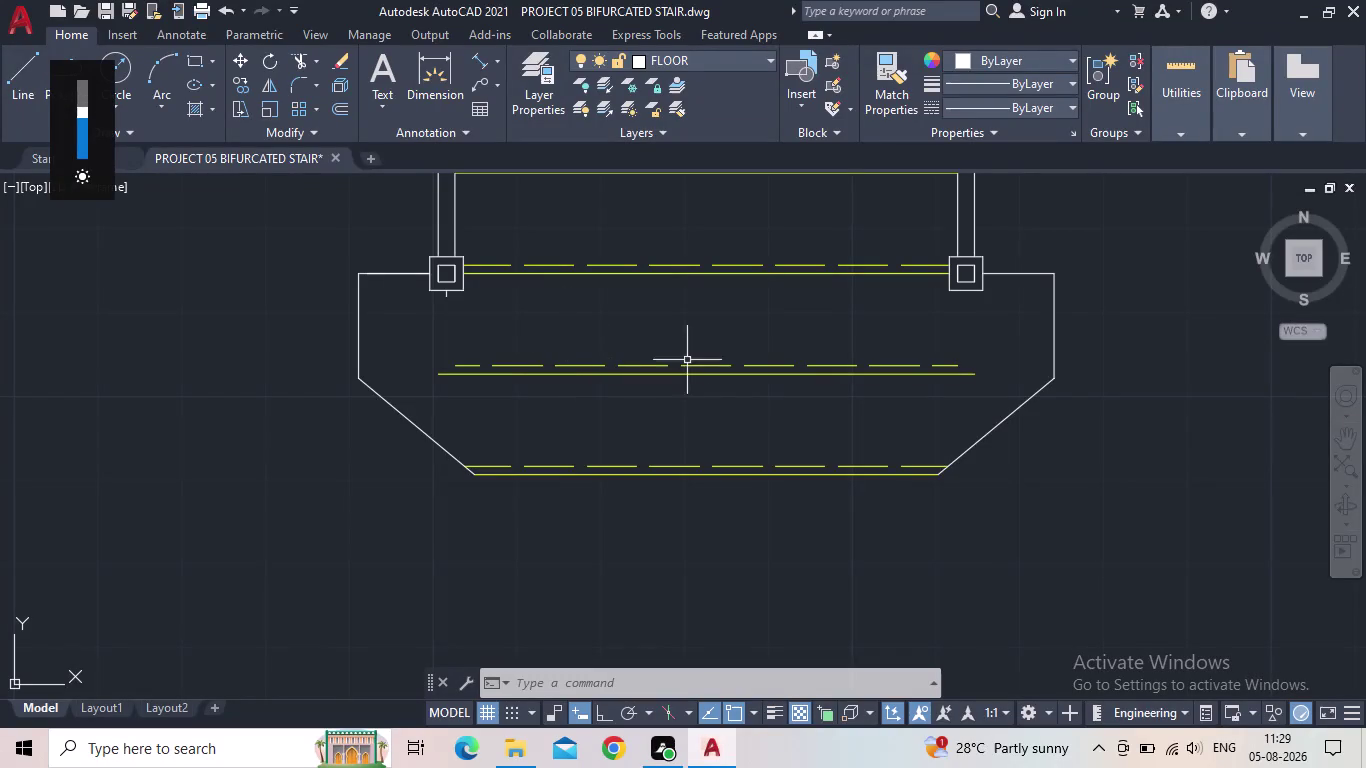
Pan and zoom across the stair plan to bring the right-hand column into view.
scroll(down, 3)
scroll(down, 3)
middle_drag(830, 344, 682, 322)
scroll(down, 3)
middle_drag(668, 366, 616, 441)
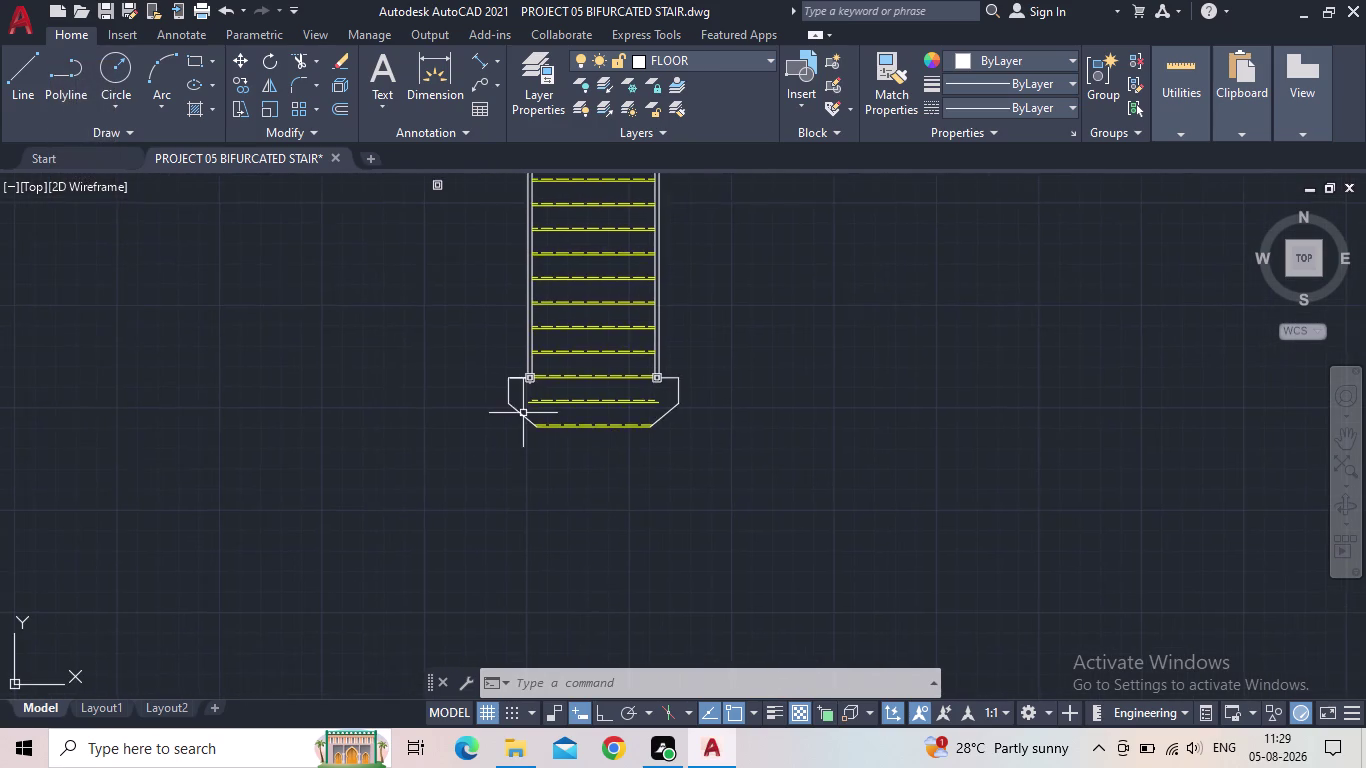
scroll(up, 3)
middle_drag(569, 370, 554, 380)
scroll(up, 3)
middle_drag(615, 357, 232, 402)
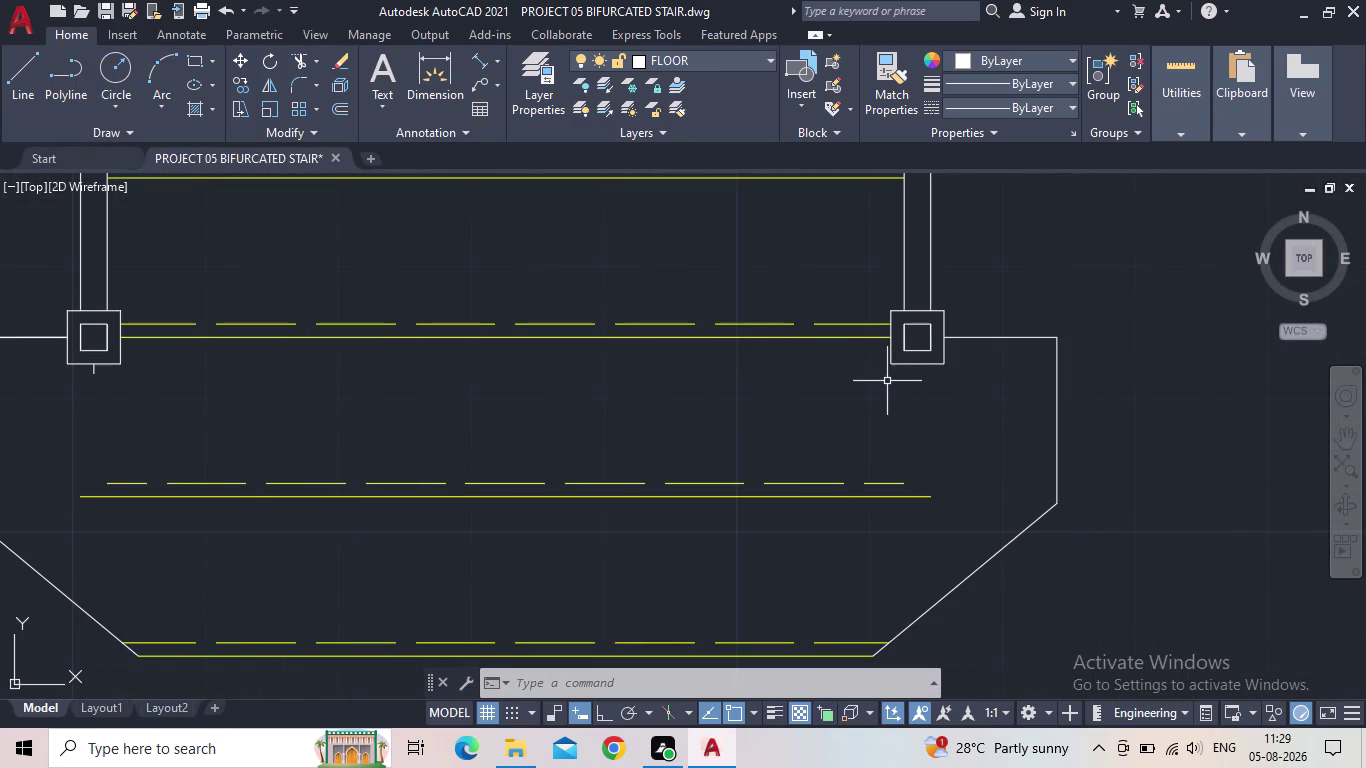
Draw a 0.75" line straight down from the right column's base.
key(l)
key(Return)
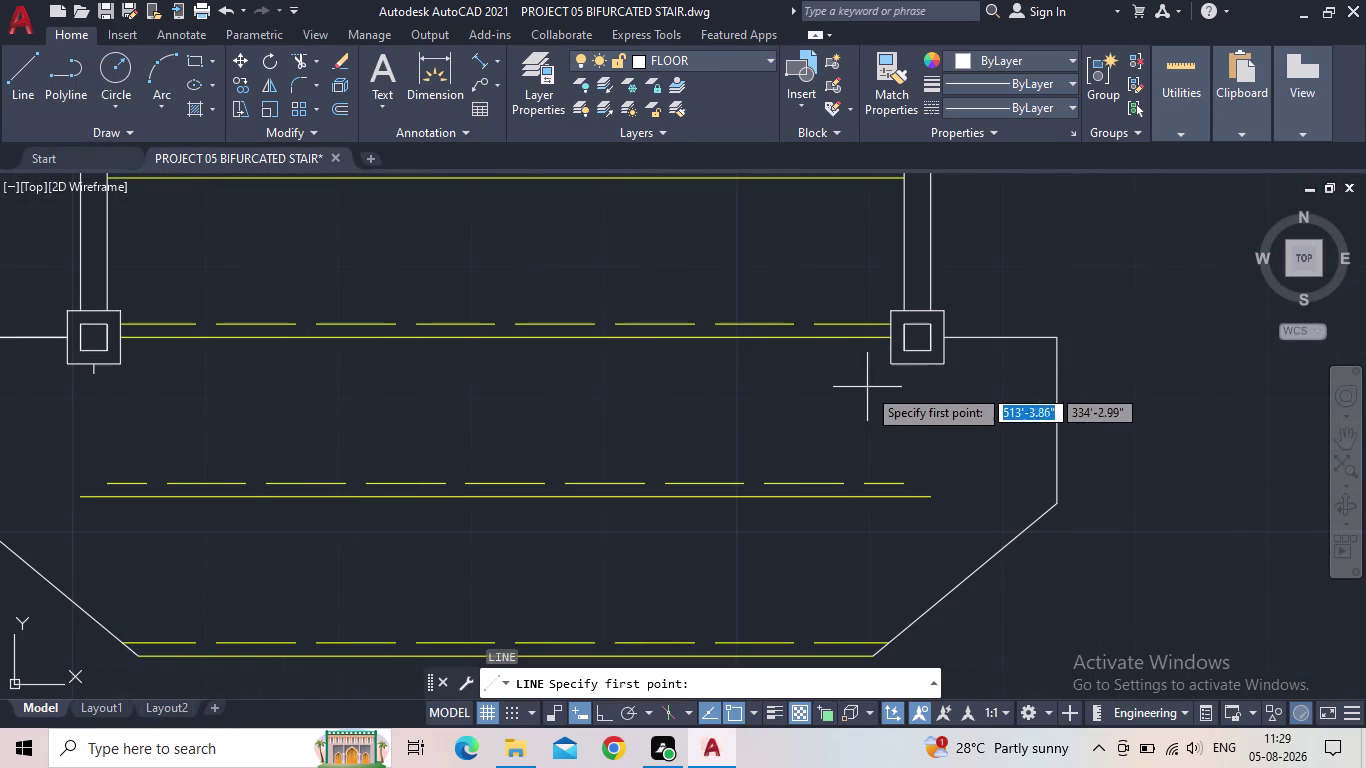
scroll(up, 3)
click(915, 365)
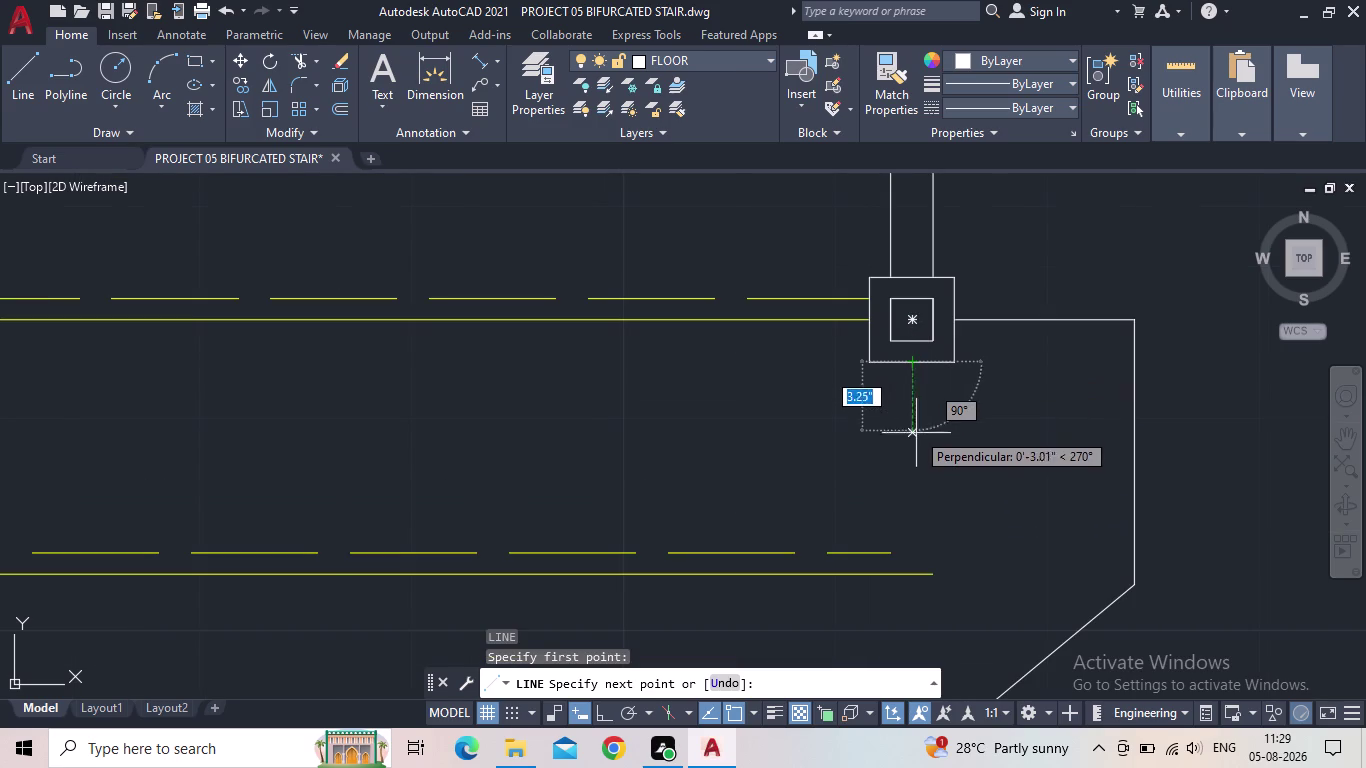
text(0.75)
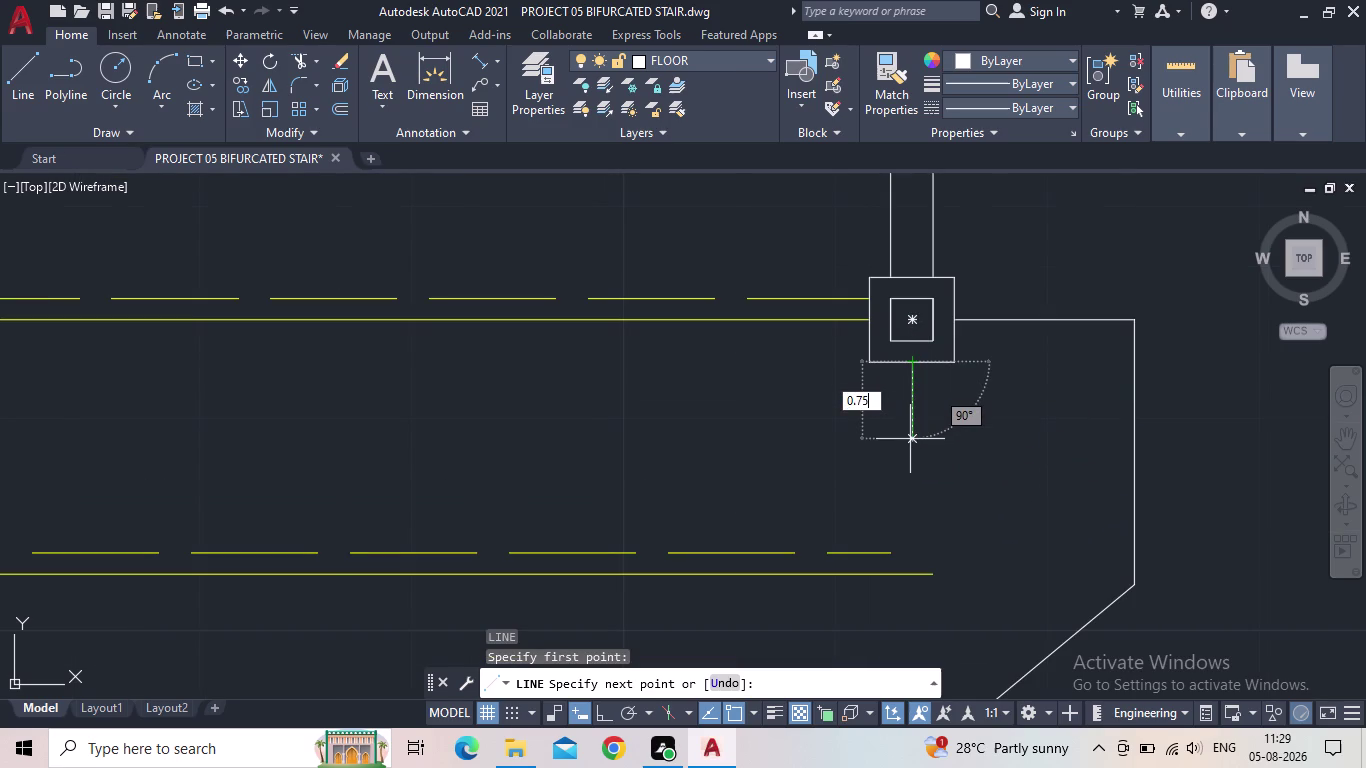
text(")
key(Return)
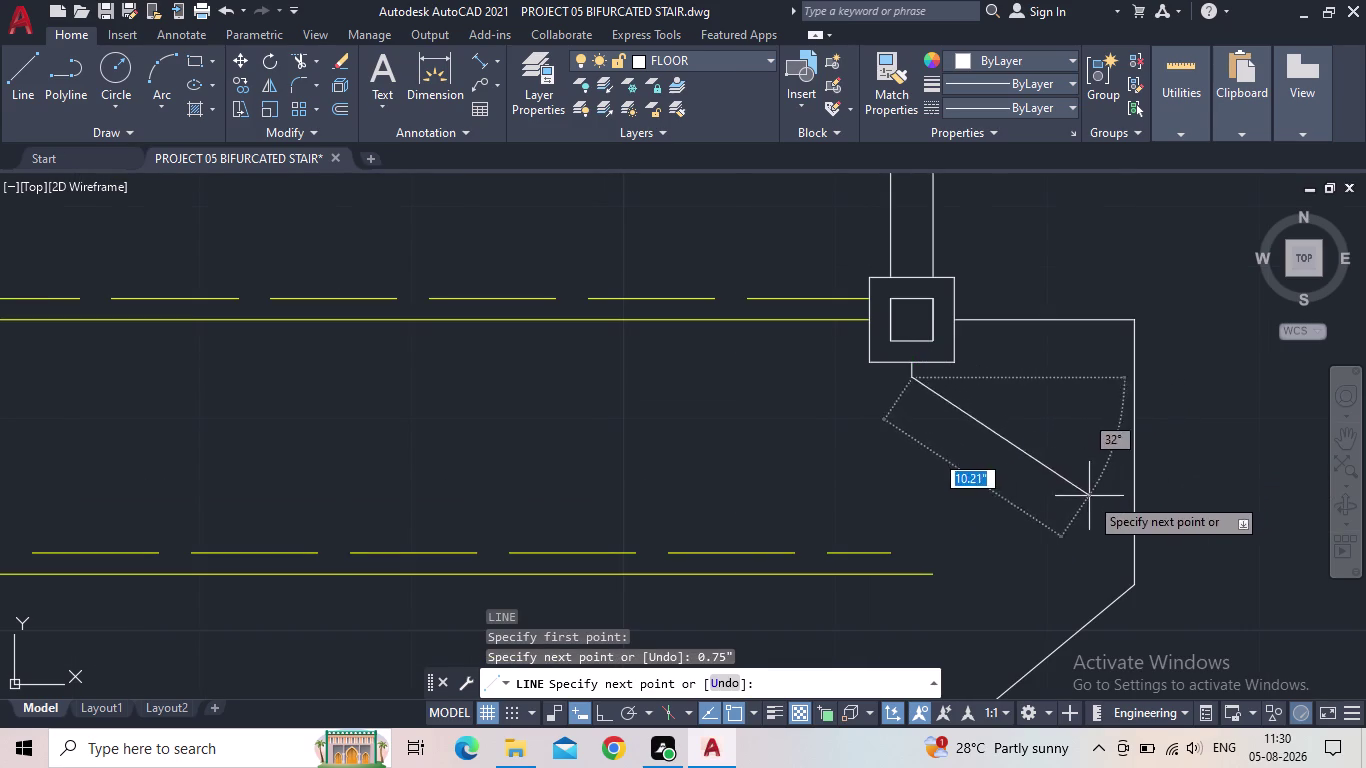
key(Escape)
scroll(down, 3)
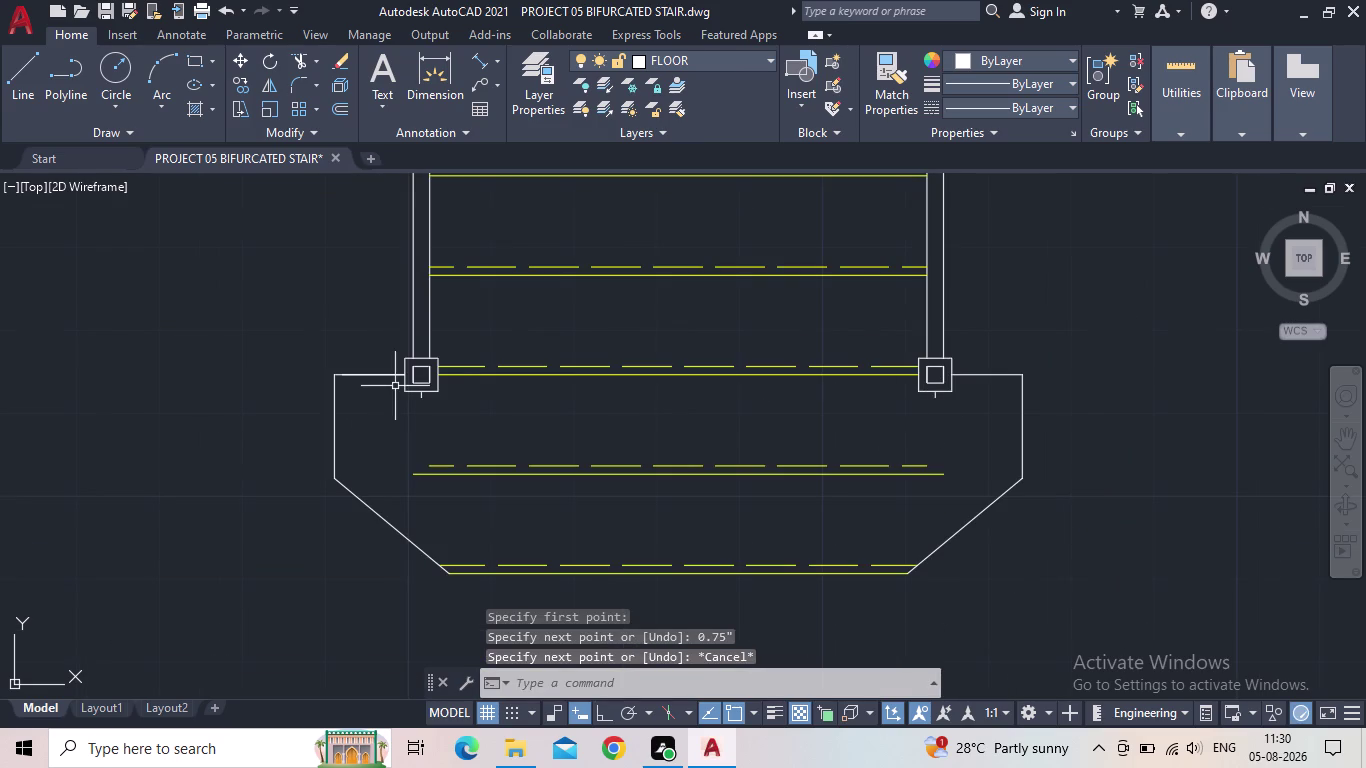
scroll(up, 3)
middle_drag(662, 409, 661, 408)
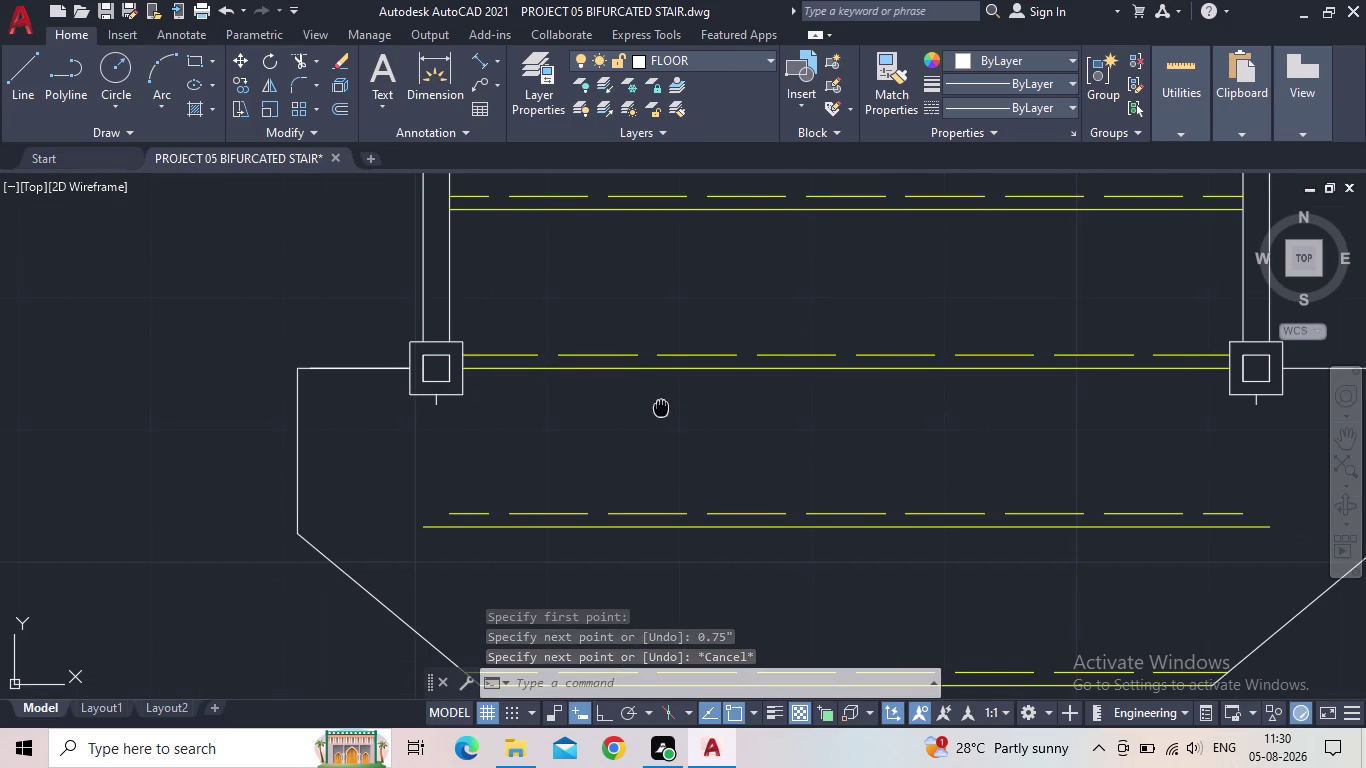
middle_drag(661, 408, 638, 364)
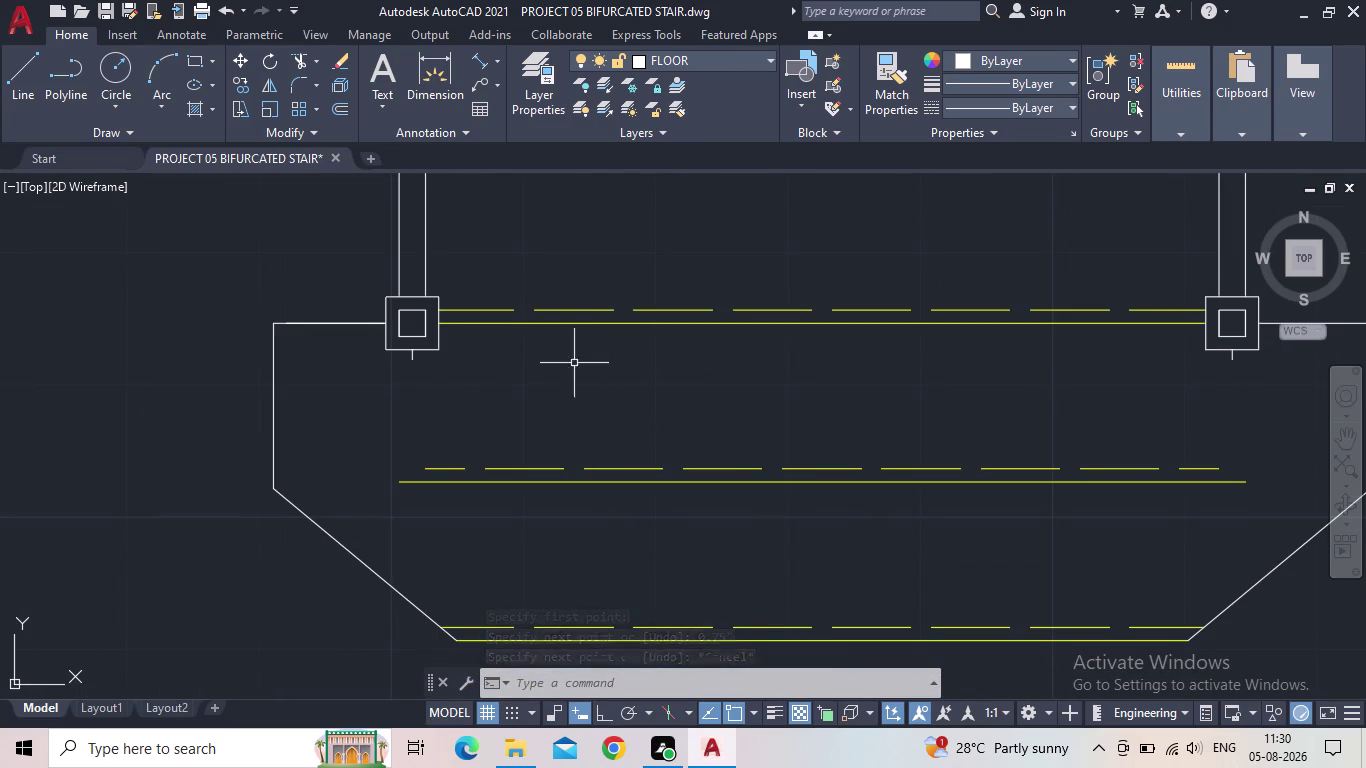
scroll(up, 3)
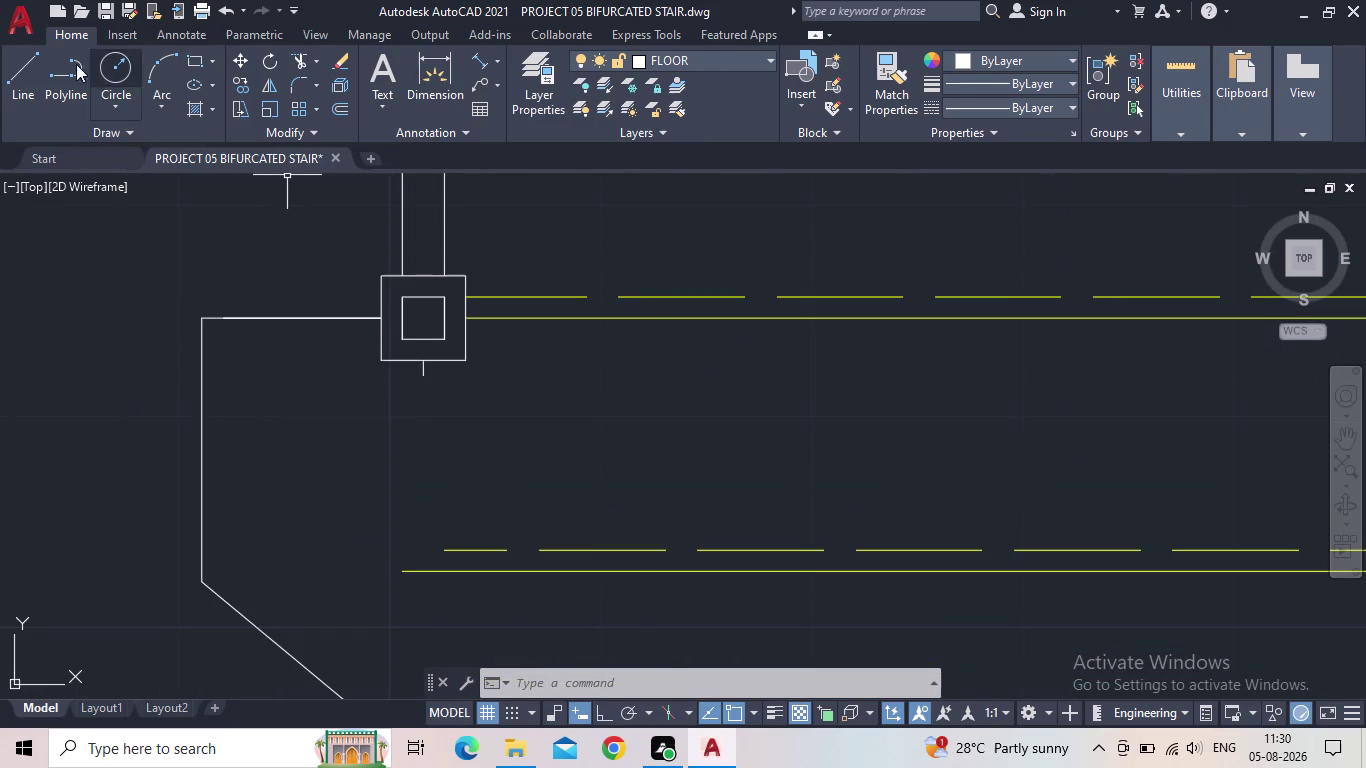
click(19, 66)
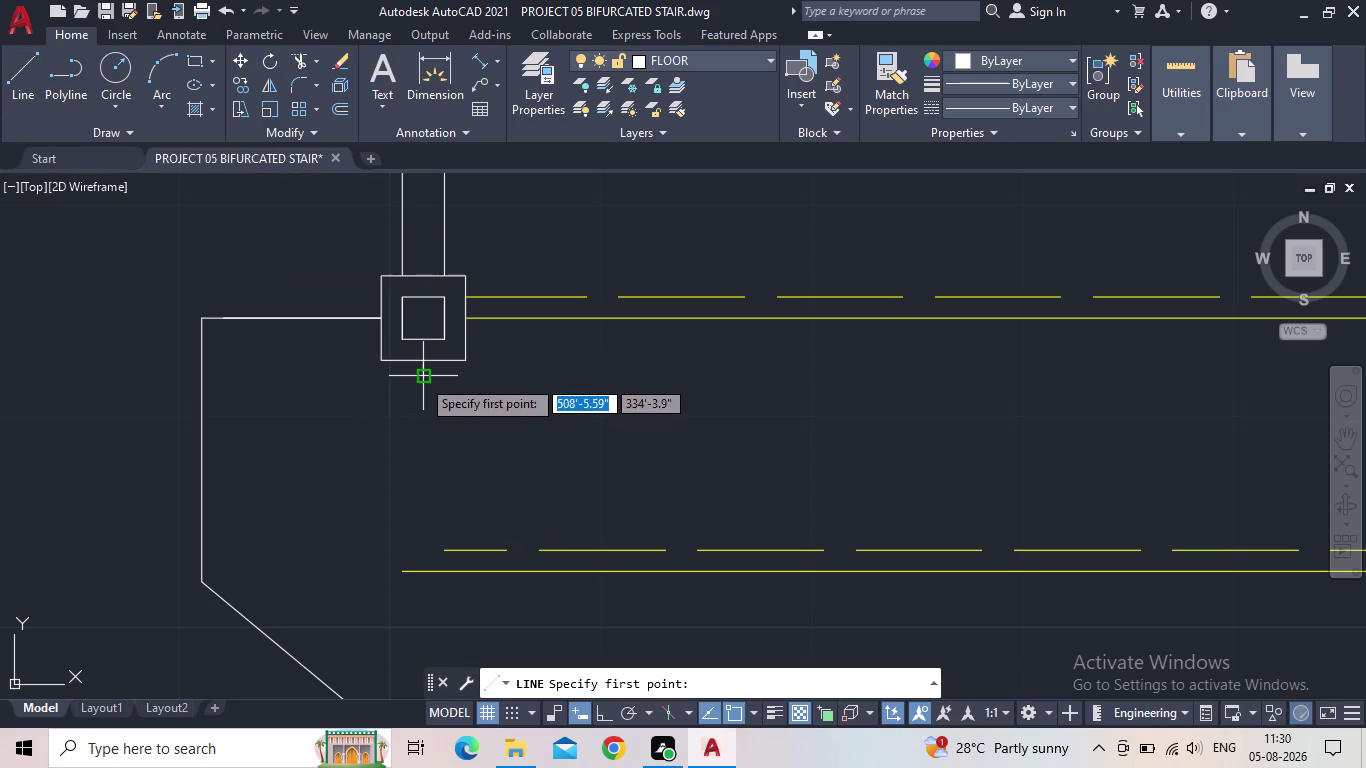
Draw a 9.5" angled line starting below the left column.
click(422, 377)
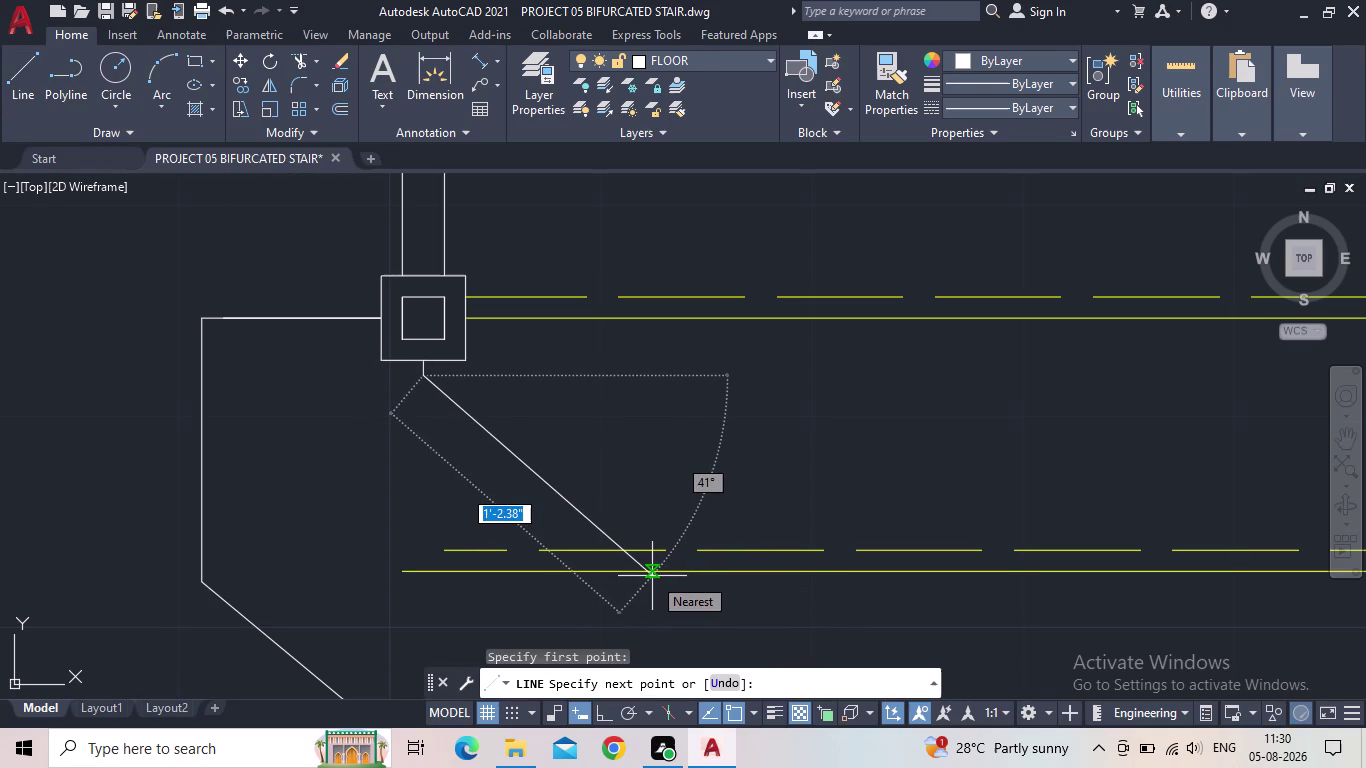
text(9.5)
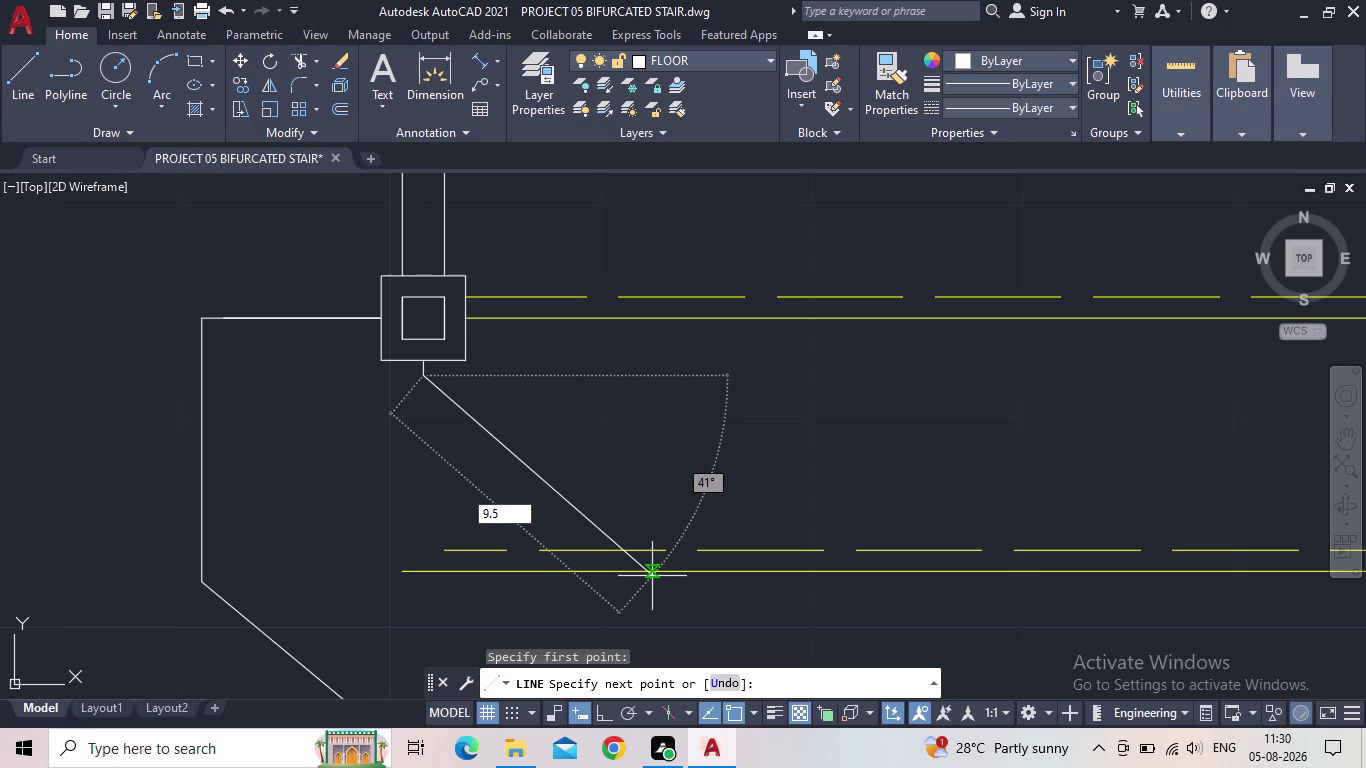
key(shift+quotedbl)
key(Return)
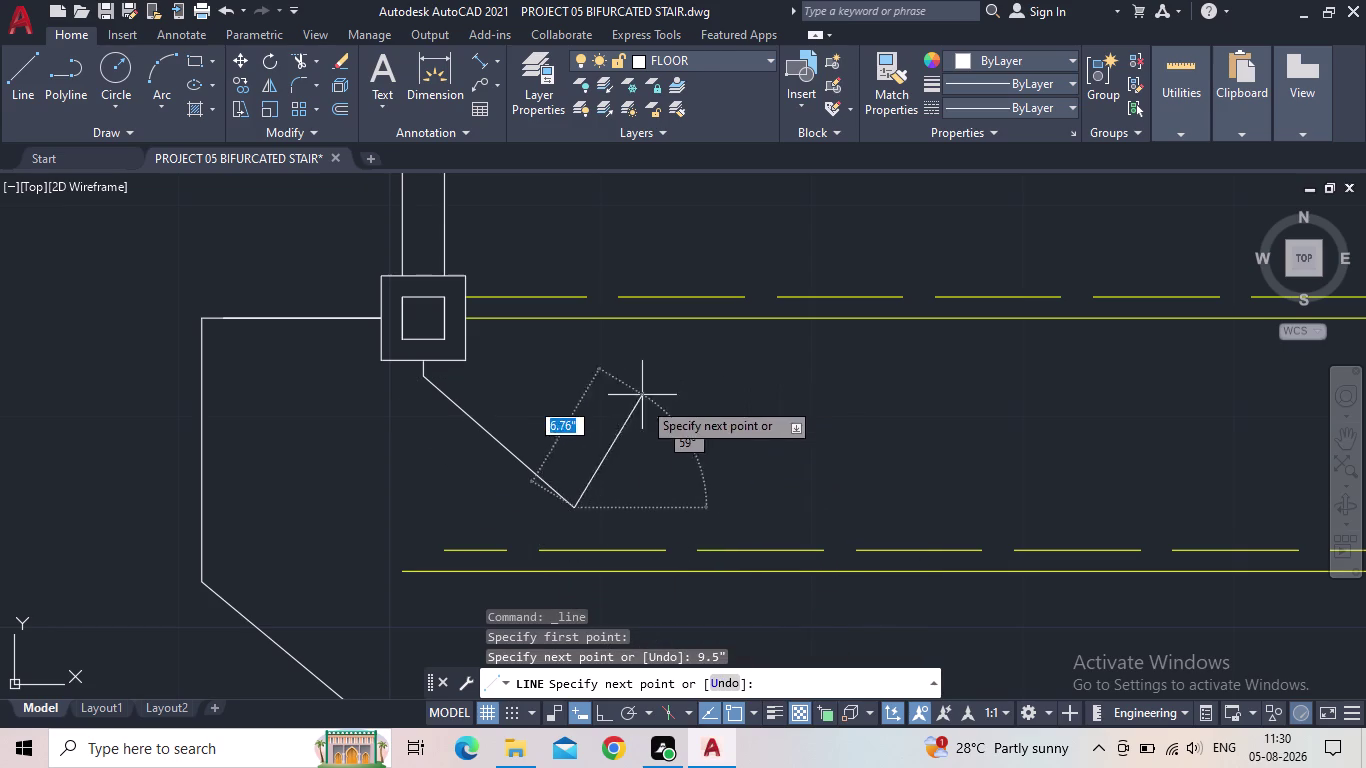
key(Escape)
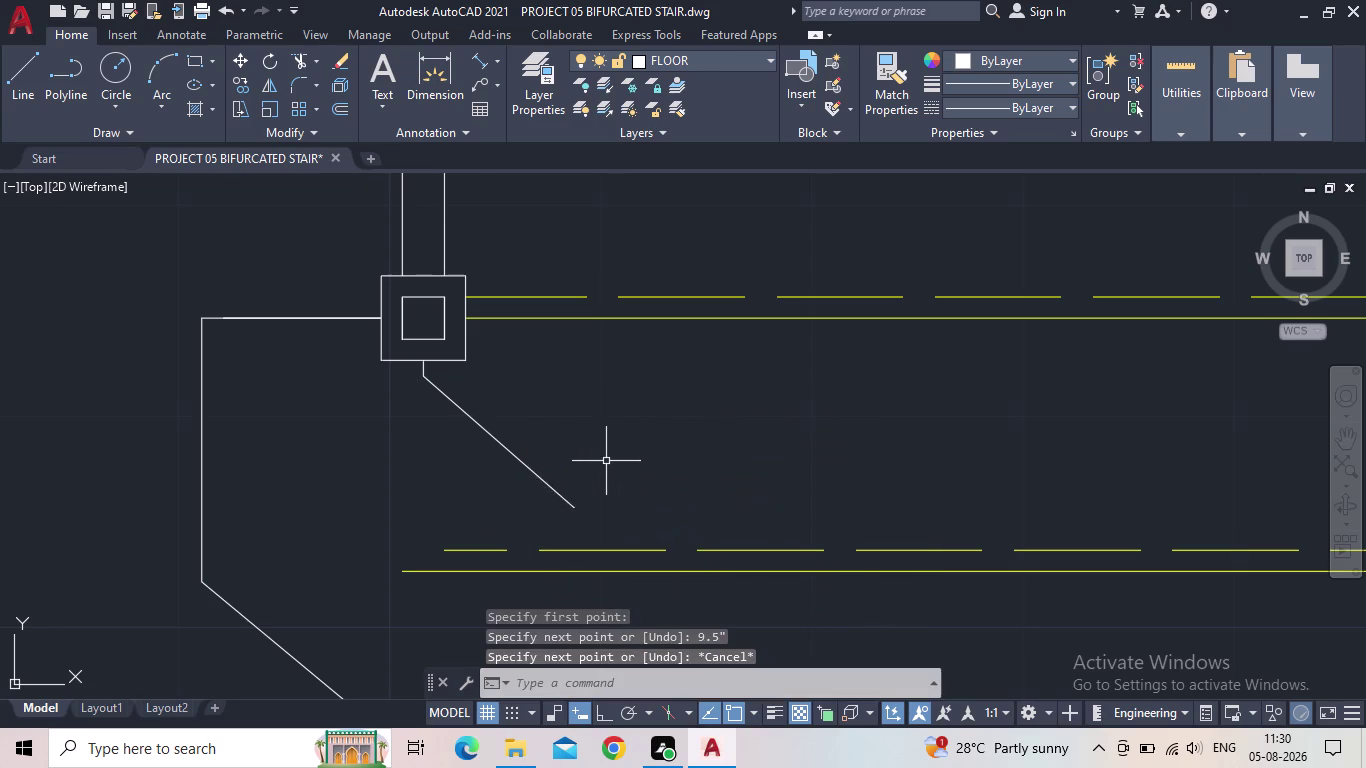
Grip-stretch the diagonal's lower end down onto the tread line.
scroll(down, 3)
middle_drag(588, 476, 579, 463)
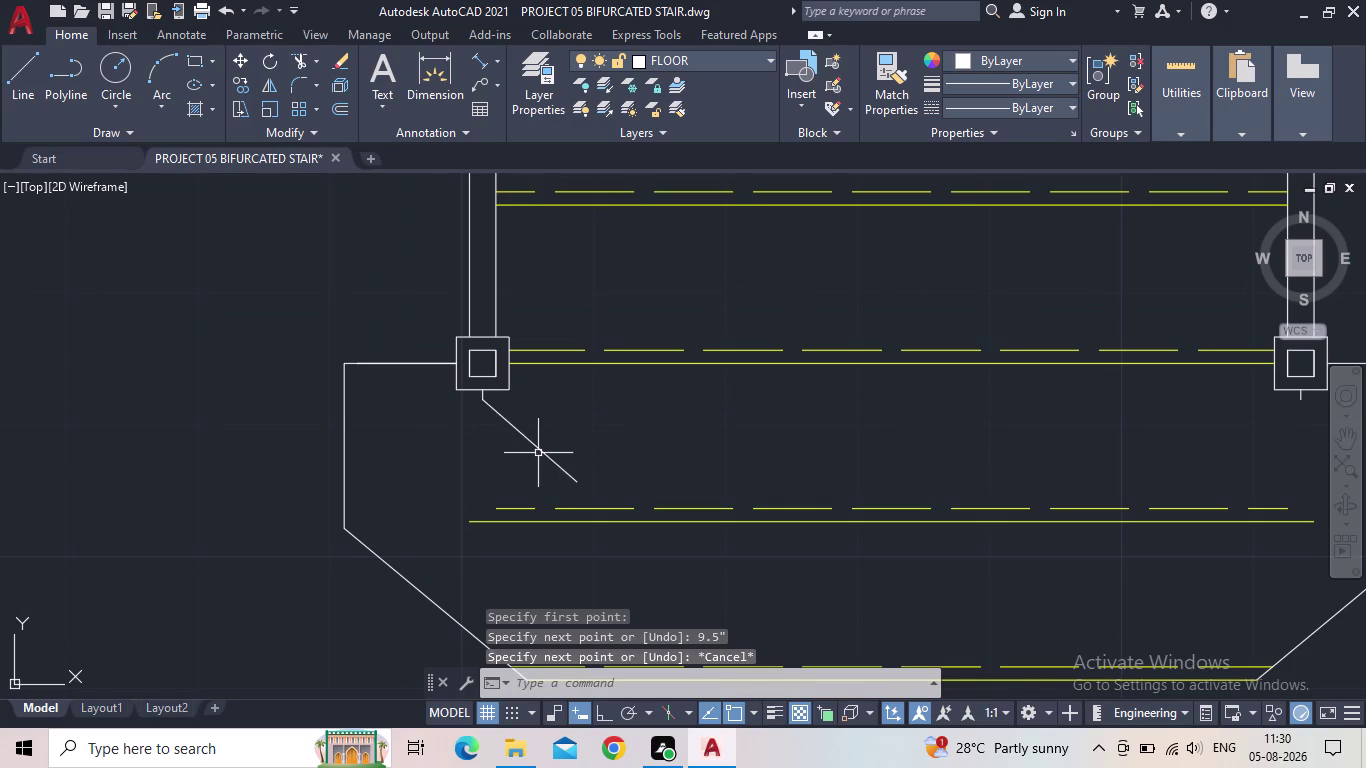
click(537, 448)
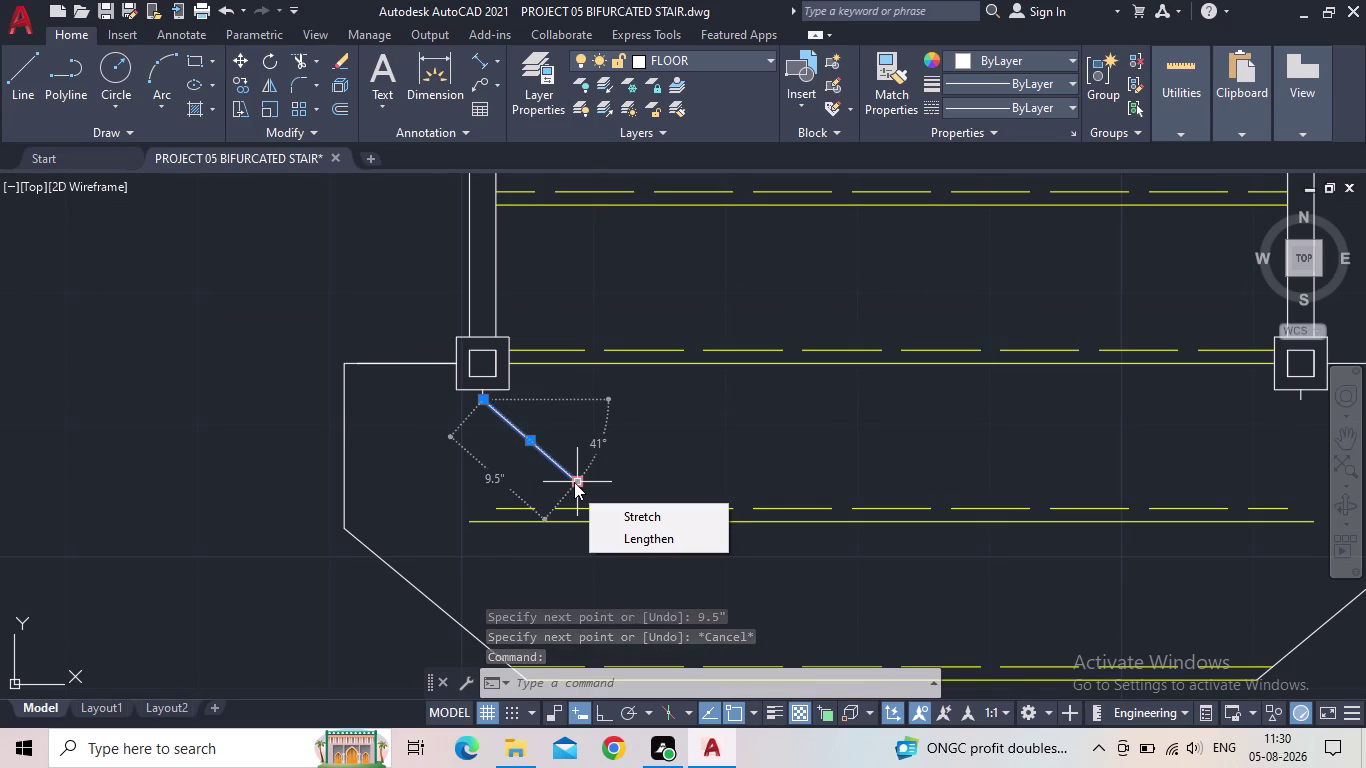
scroll(up, 3)
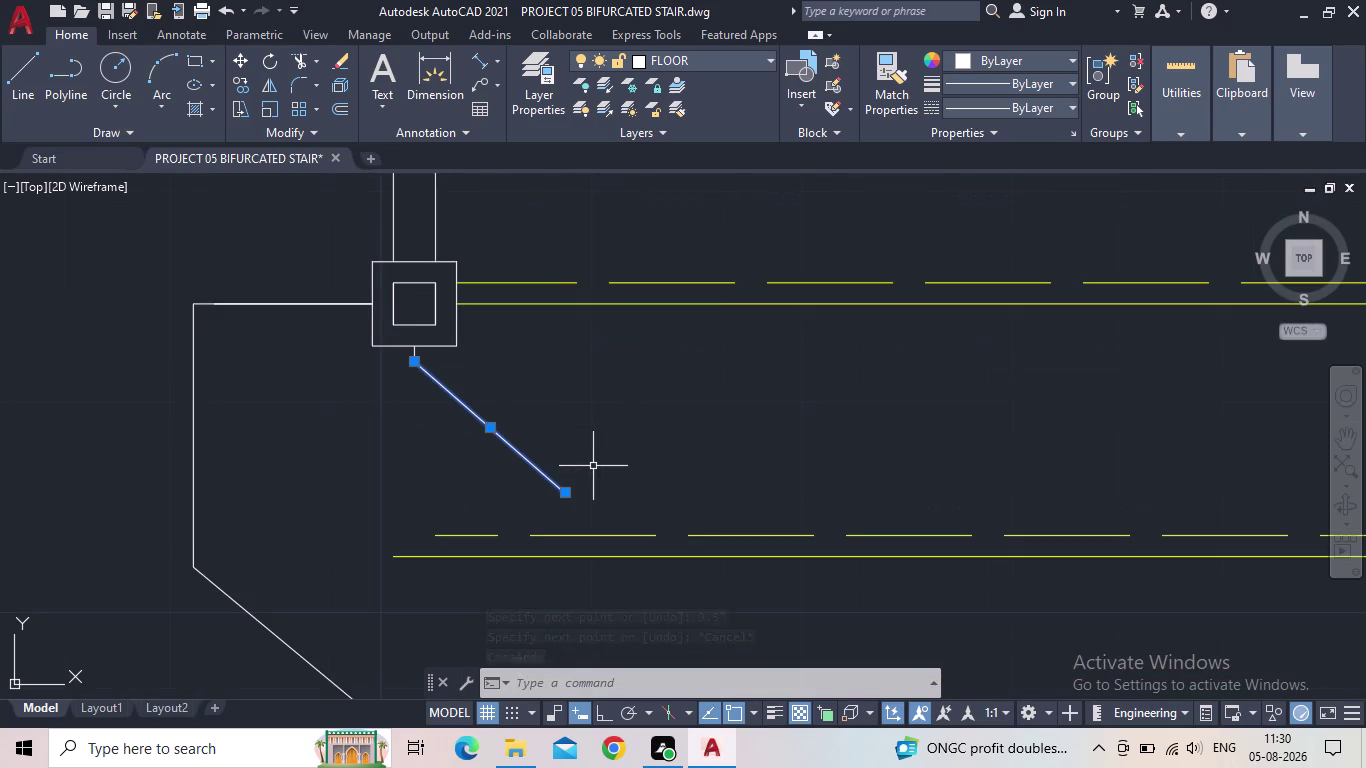
middle_drag(603, 471, 567, 503)
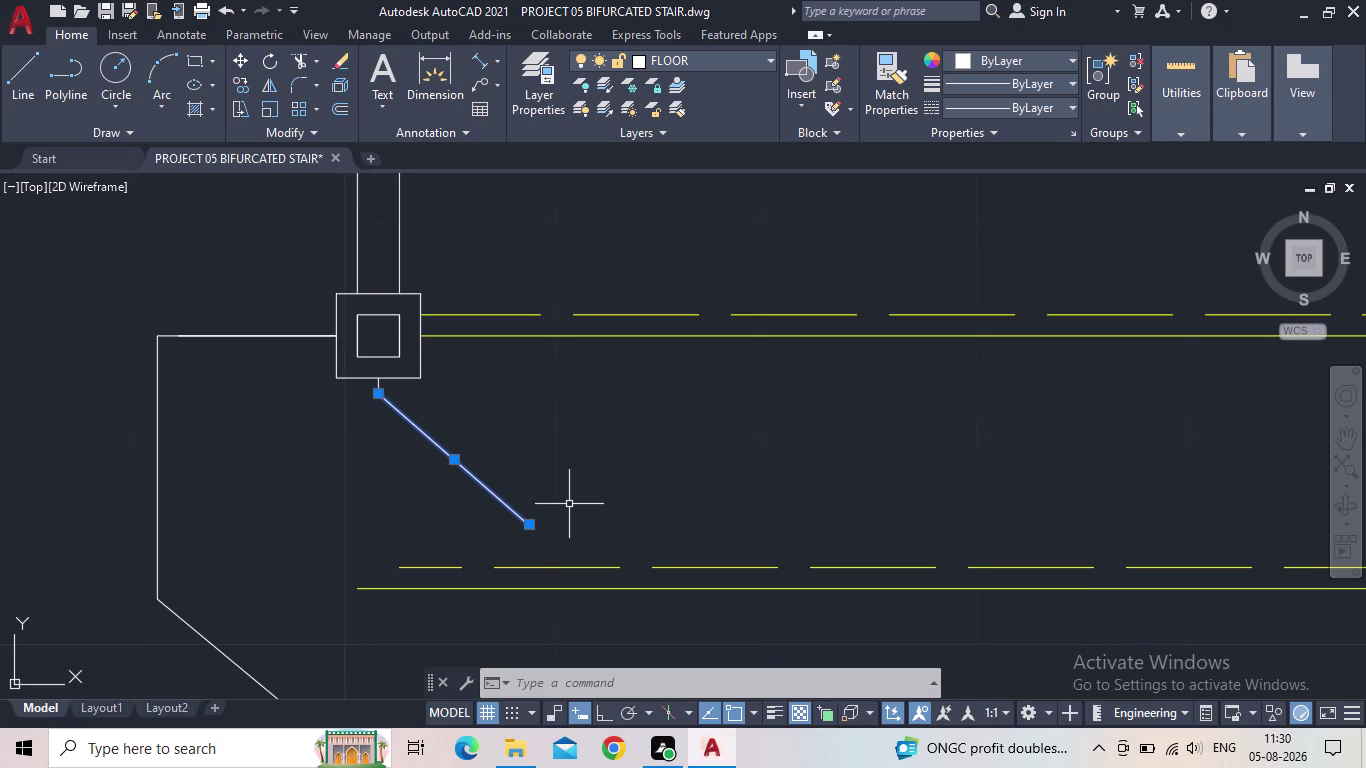
scroll(down, 3)
scroll(down, 3)
middle_drag(548, 475, 464, 458)
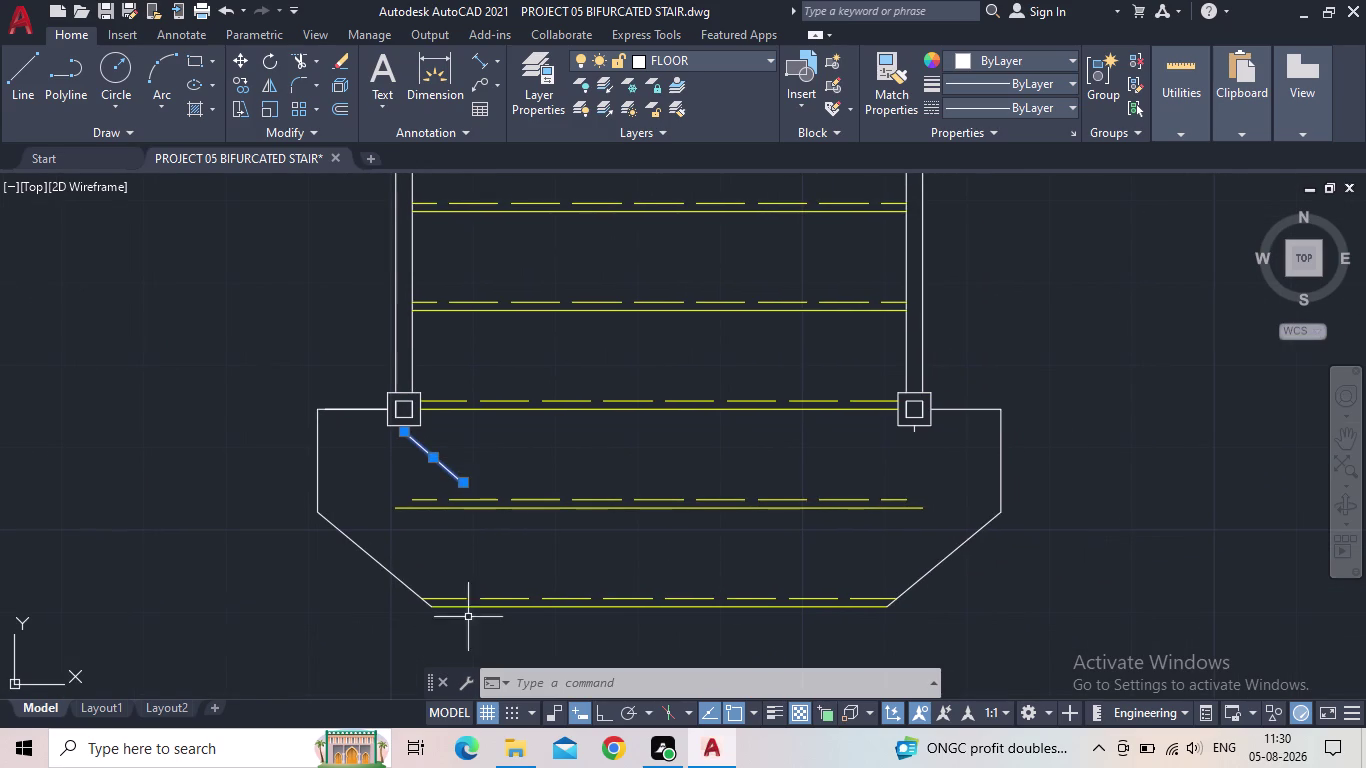
scroll(up, 3)
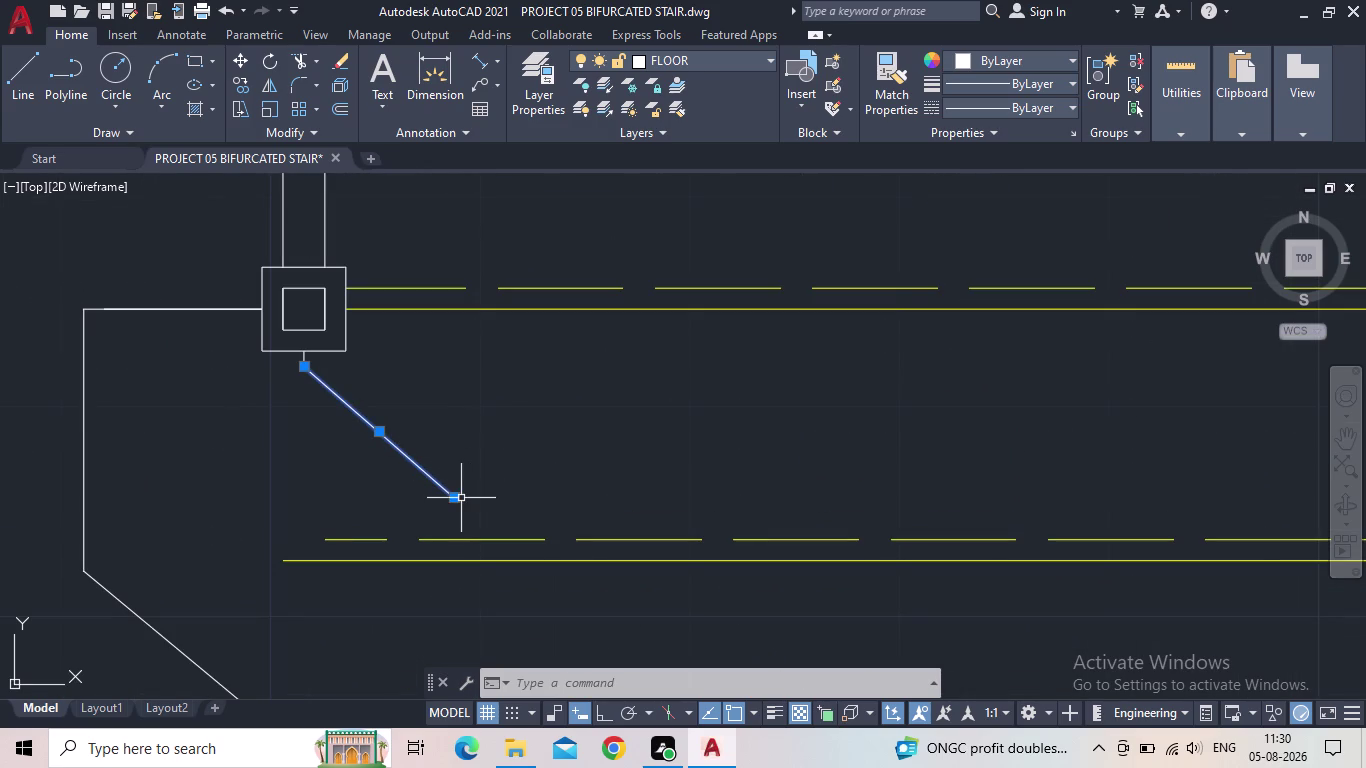
click(453, 498)
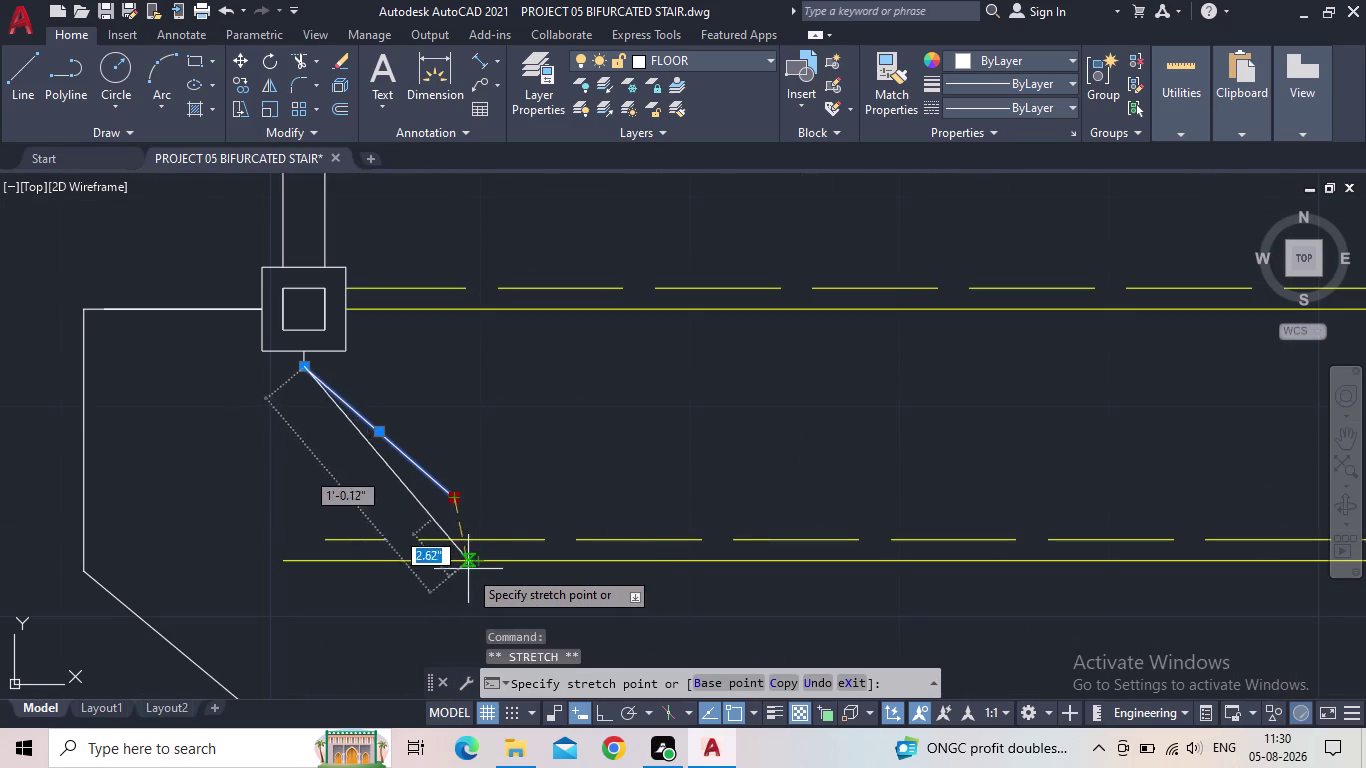
click(466, 569)
key(Escape)
Trim the tread line ends left of the diagonal with a fence.
scroll(down, 3)
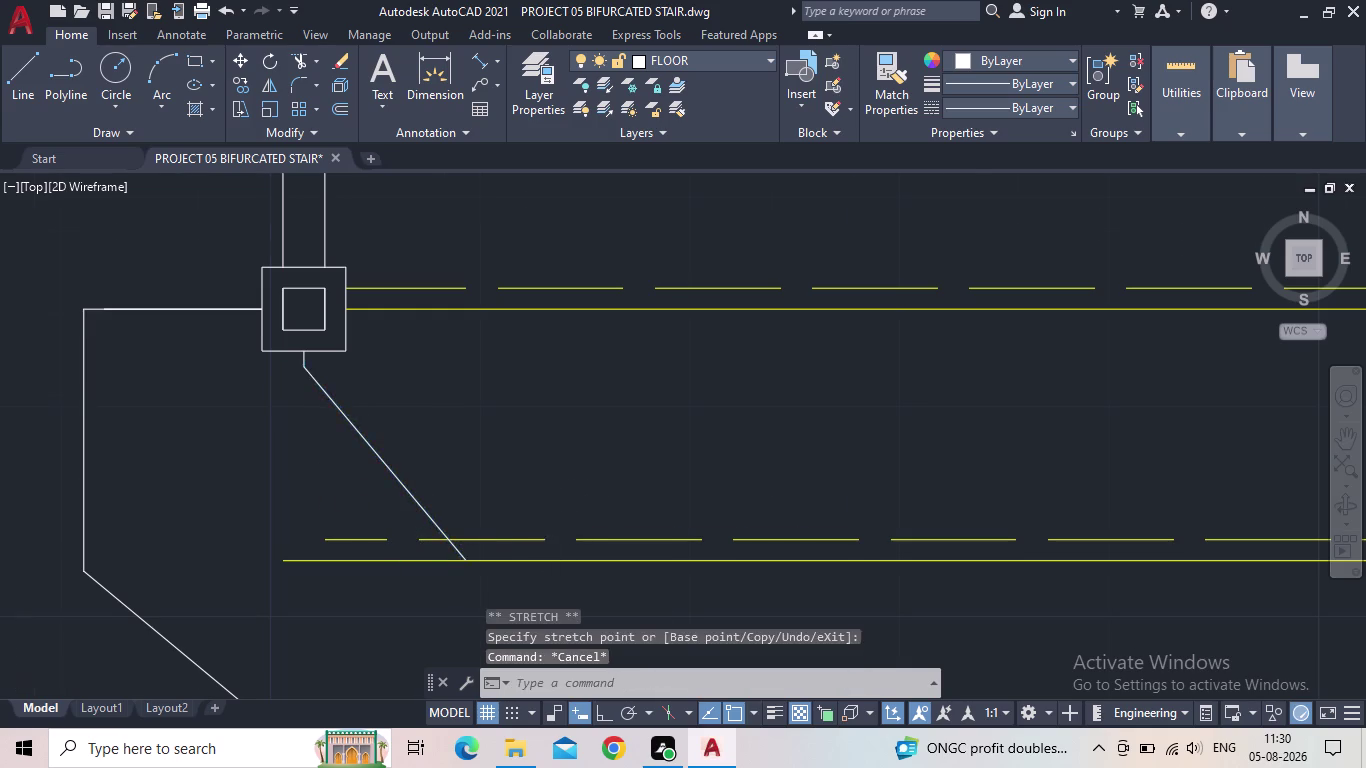
middle_drag(558, 519, 434, 381)
scroll(down, 3)
scroll(up, 3)
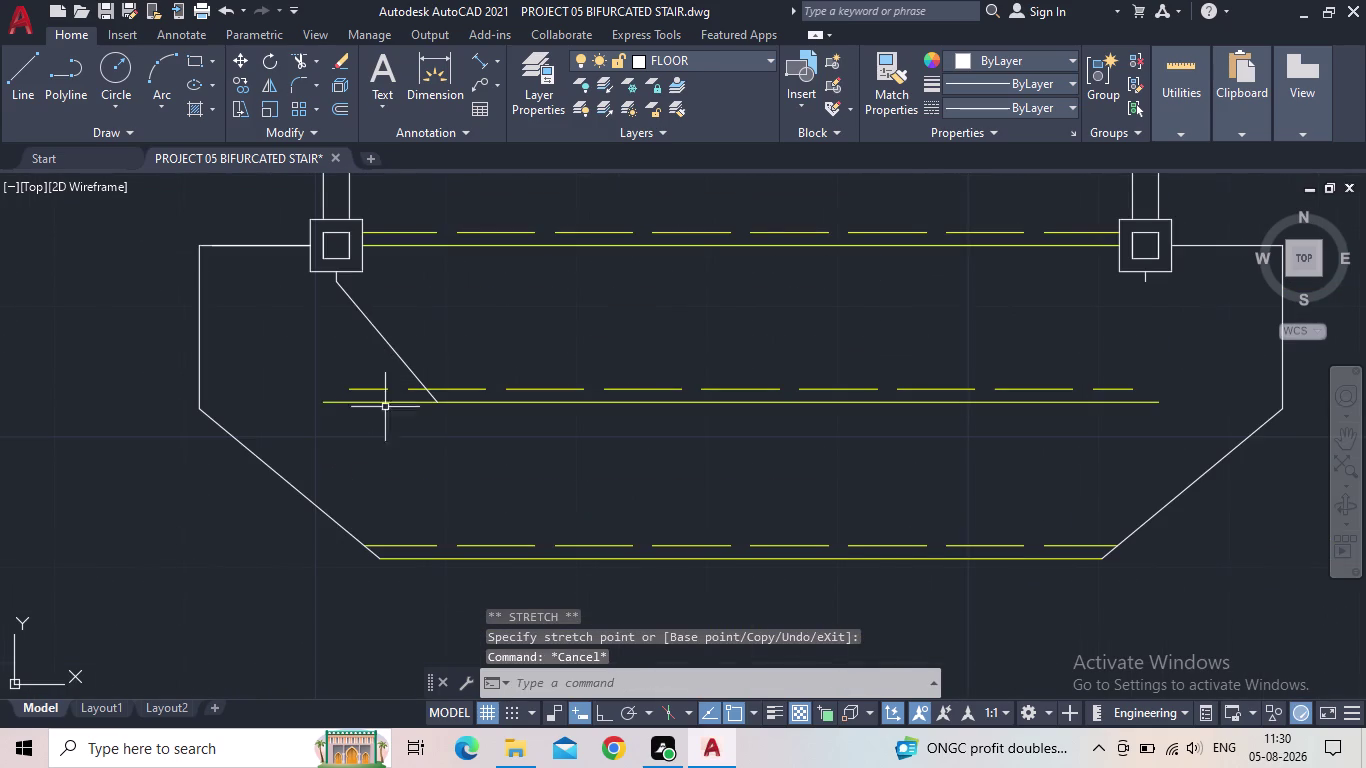
key(t)
key(r)
key(space)
drag(392, 429, 375, 389)
scroll(down, 3)
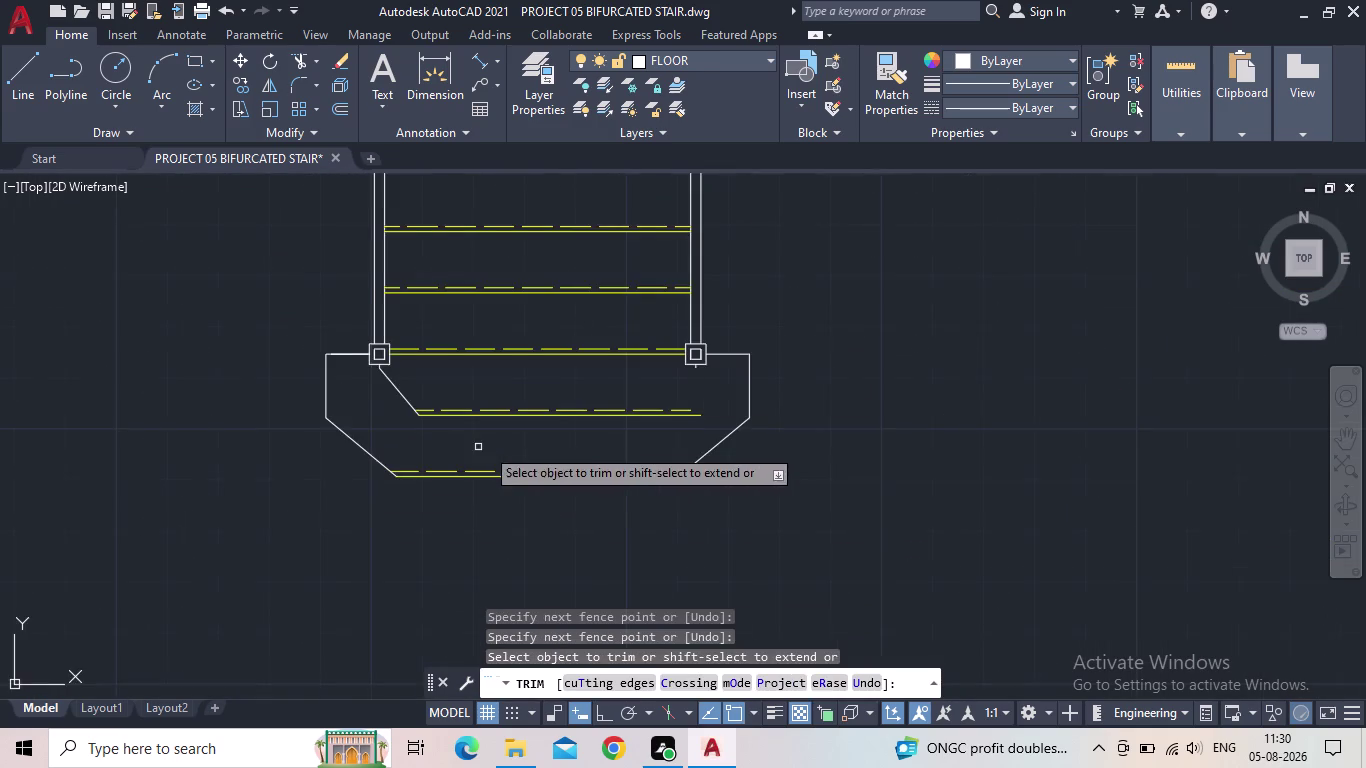
middle_drag(500, 450, 446, 479)
key(Escape)
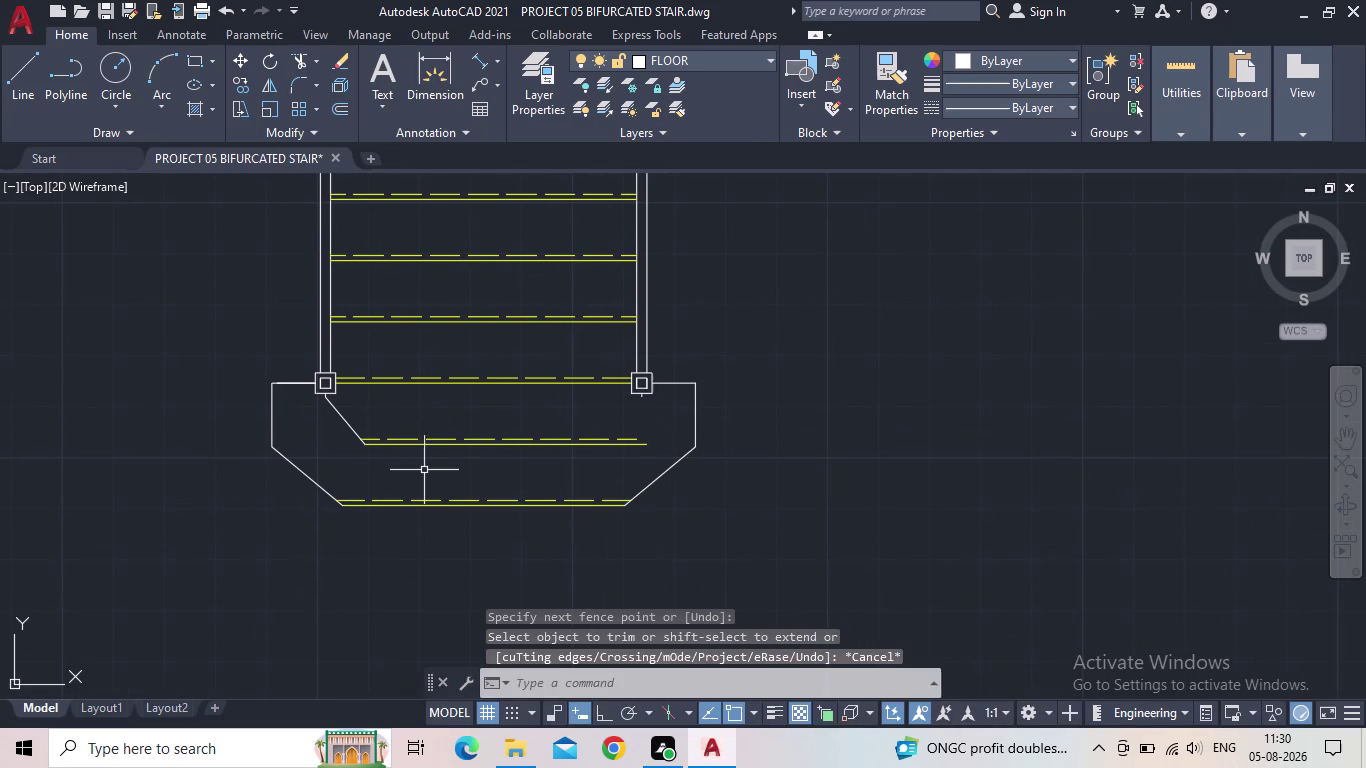
key(m)
key(i)
key(space)
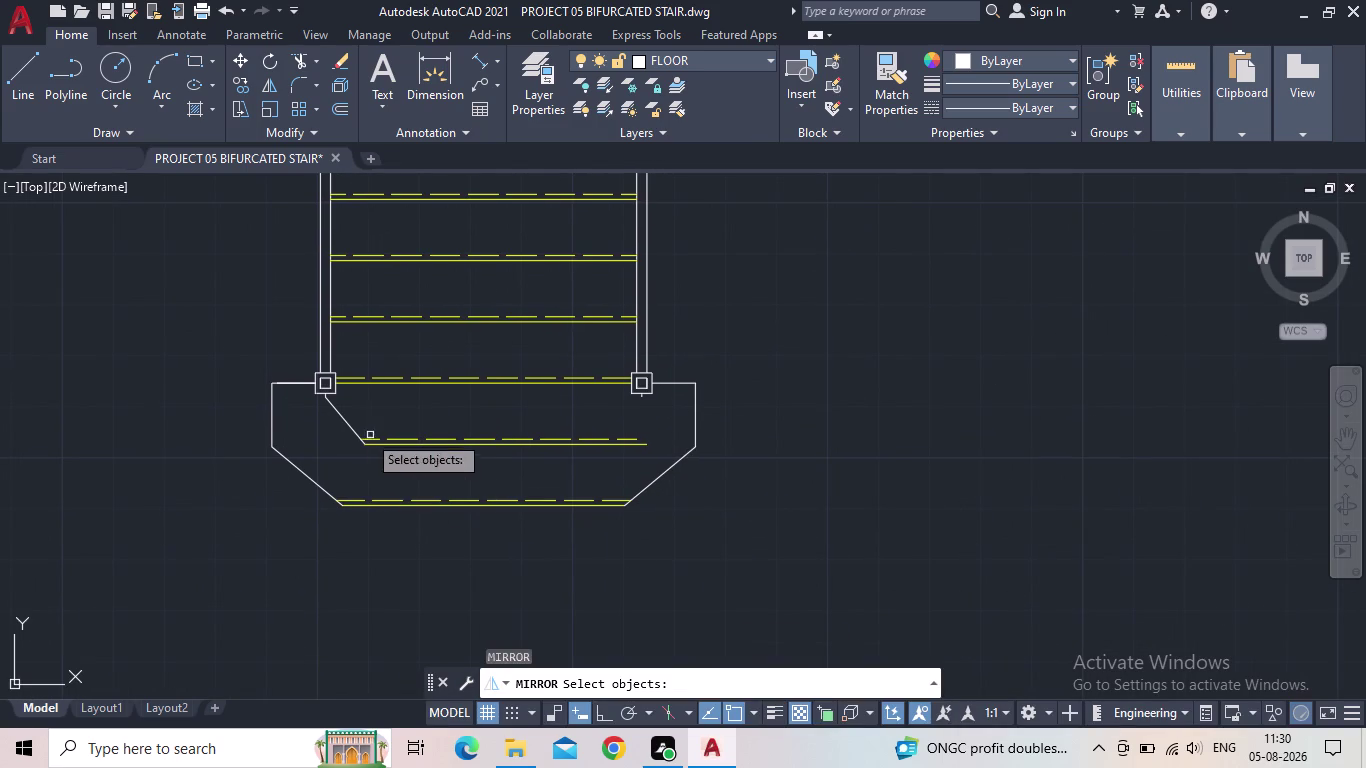
click(354, 430)
key(space)
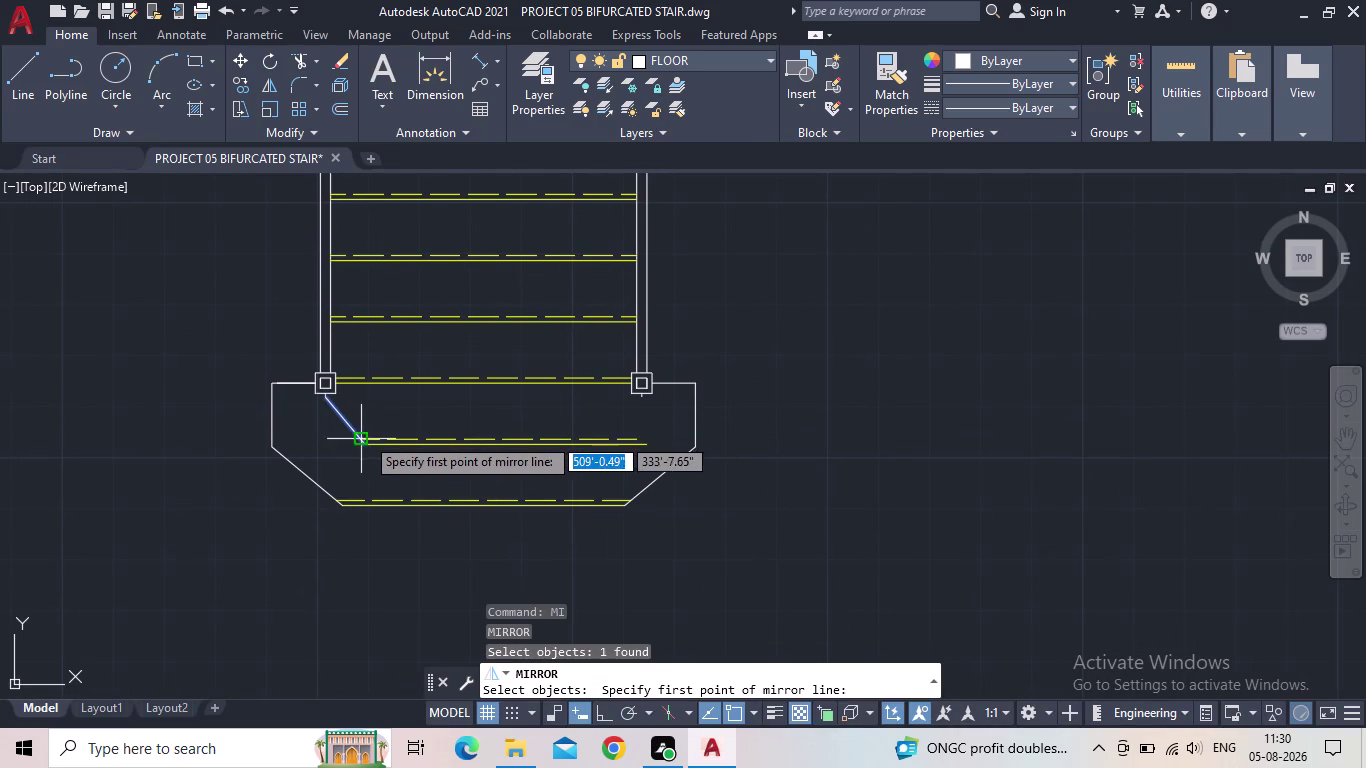
click(495, 445)
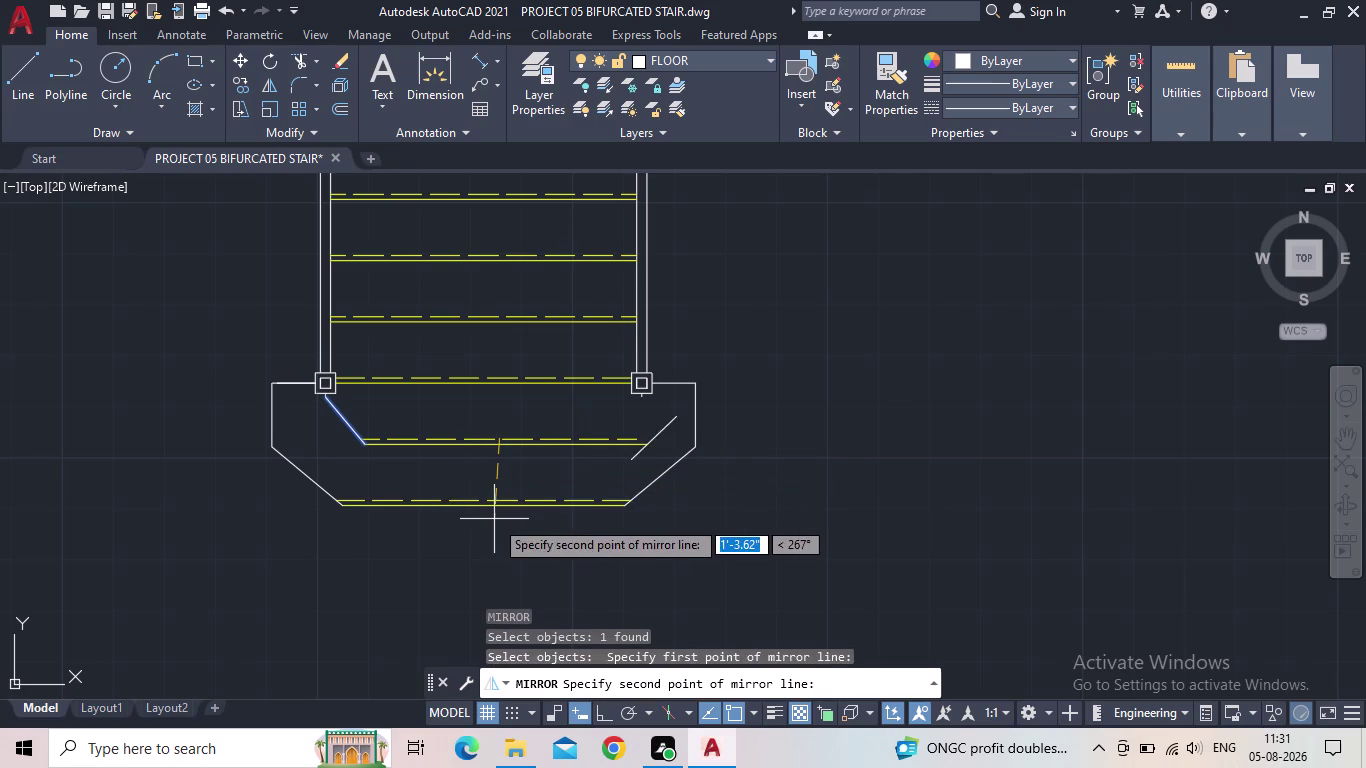
click(605, 714)
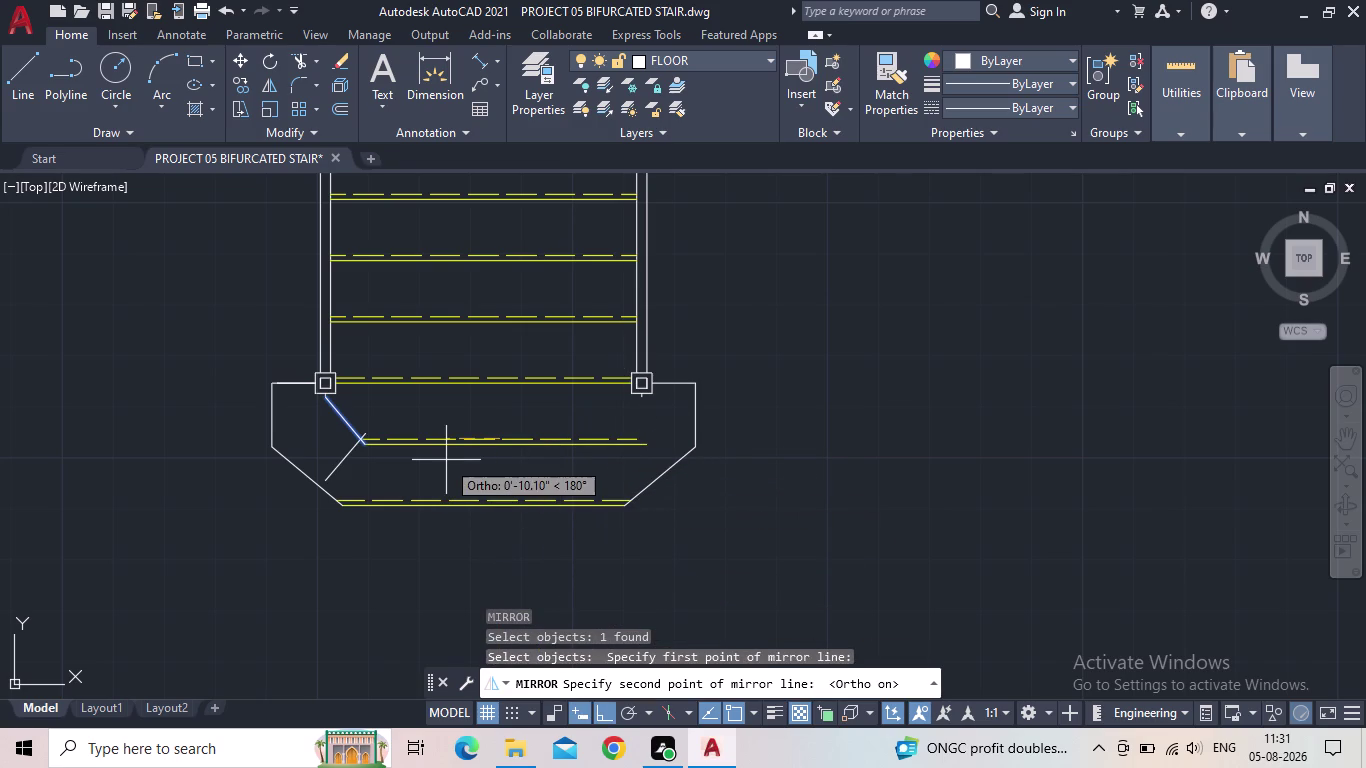
key(Escape)
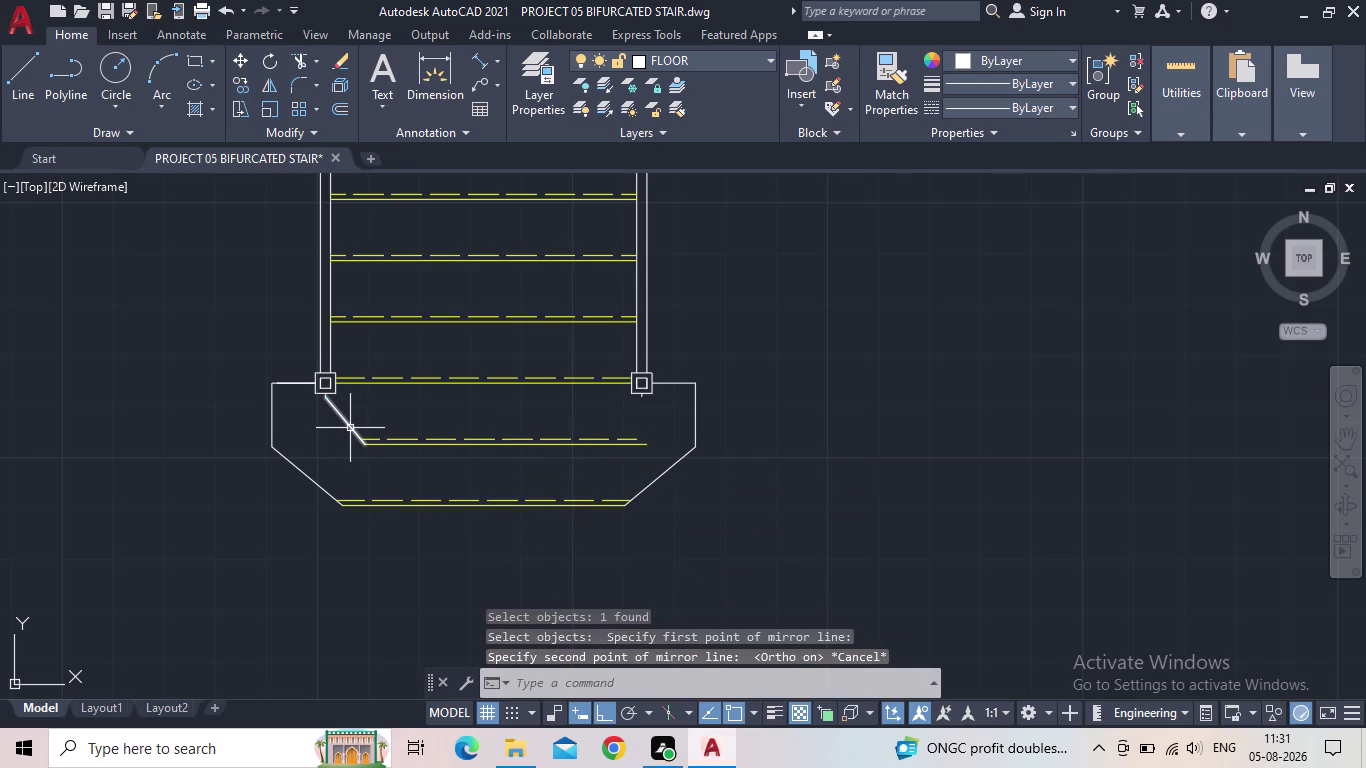
click(350, 428)
scroll(up, 3)
scroll(up, 3)
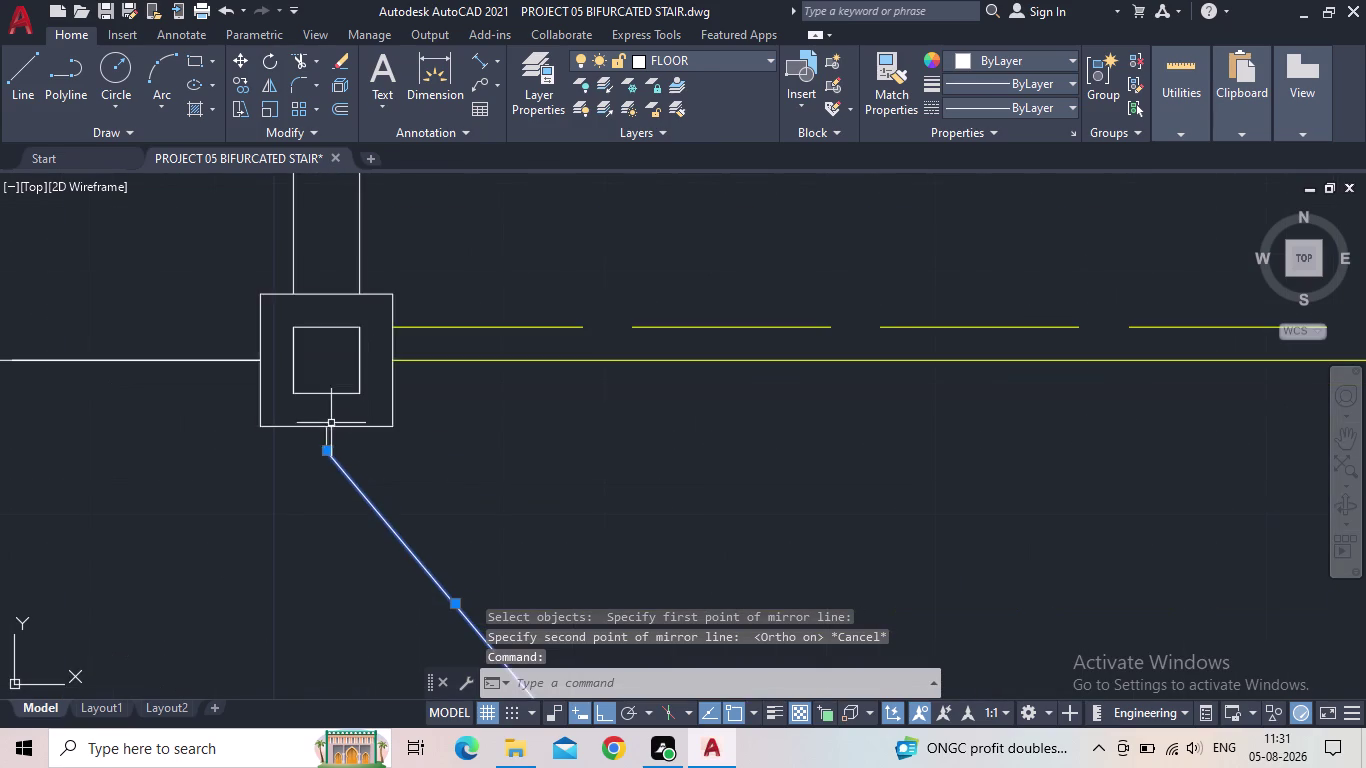
click(327, 439)
scroll(down, 3)
middle_drag(472, 462, 315, 412)
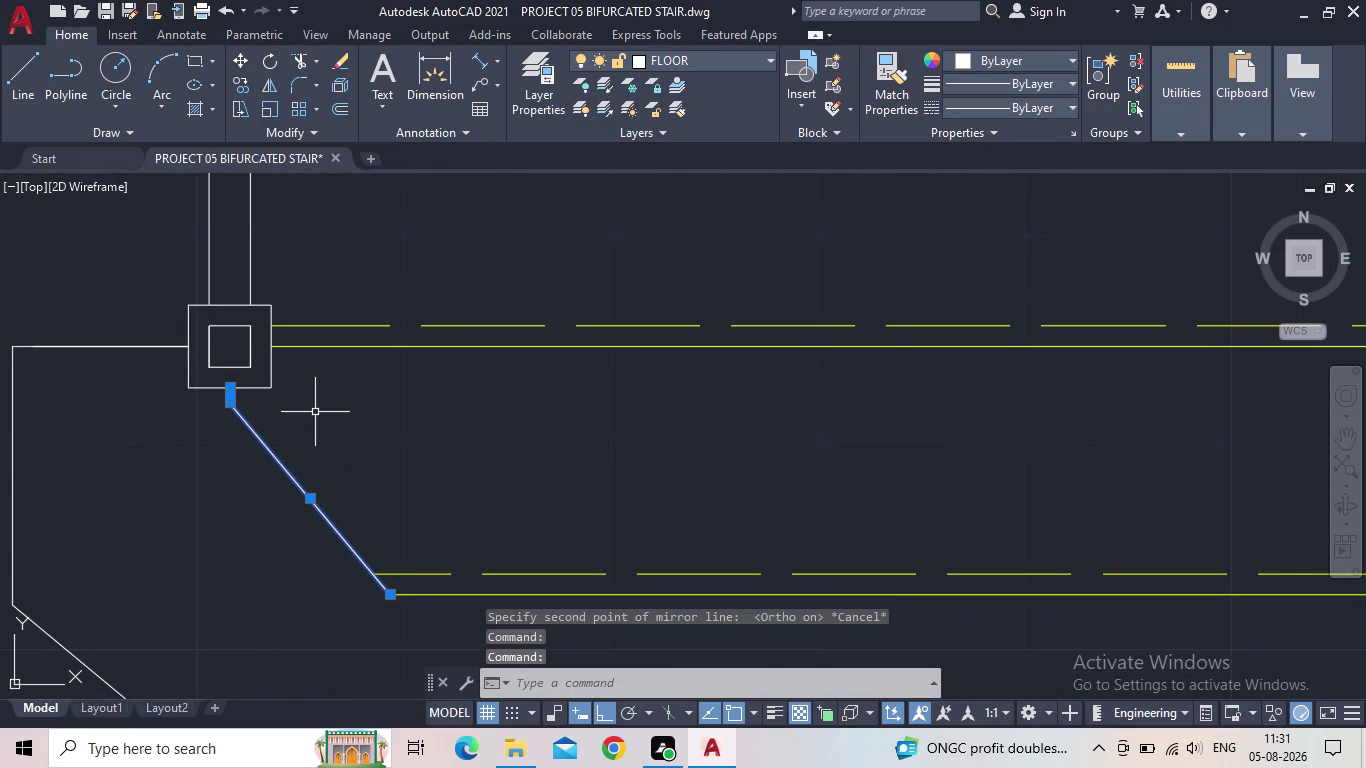
key(m)
key(space)
middle_drag(471, 547, 290, 414)
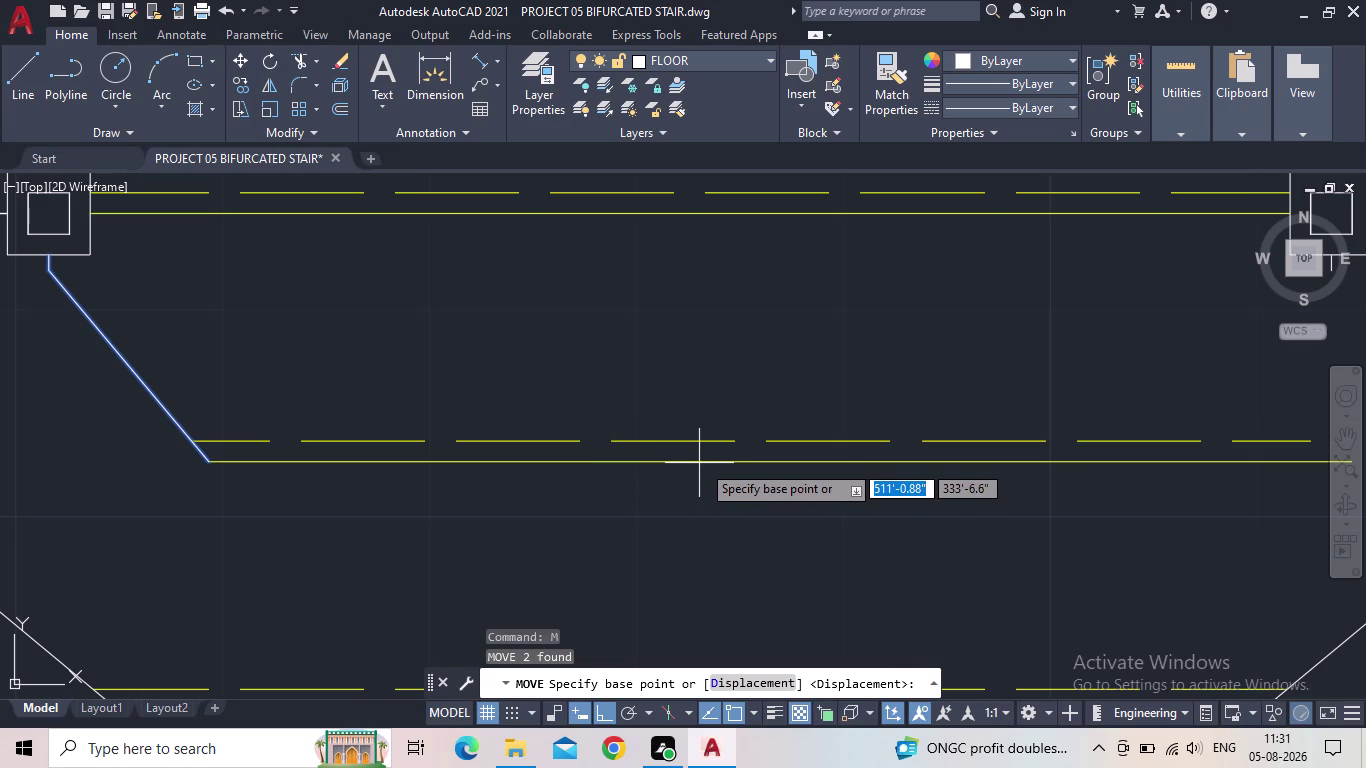
click(755, 465)
middle_drag(747, 534, 746, 534)
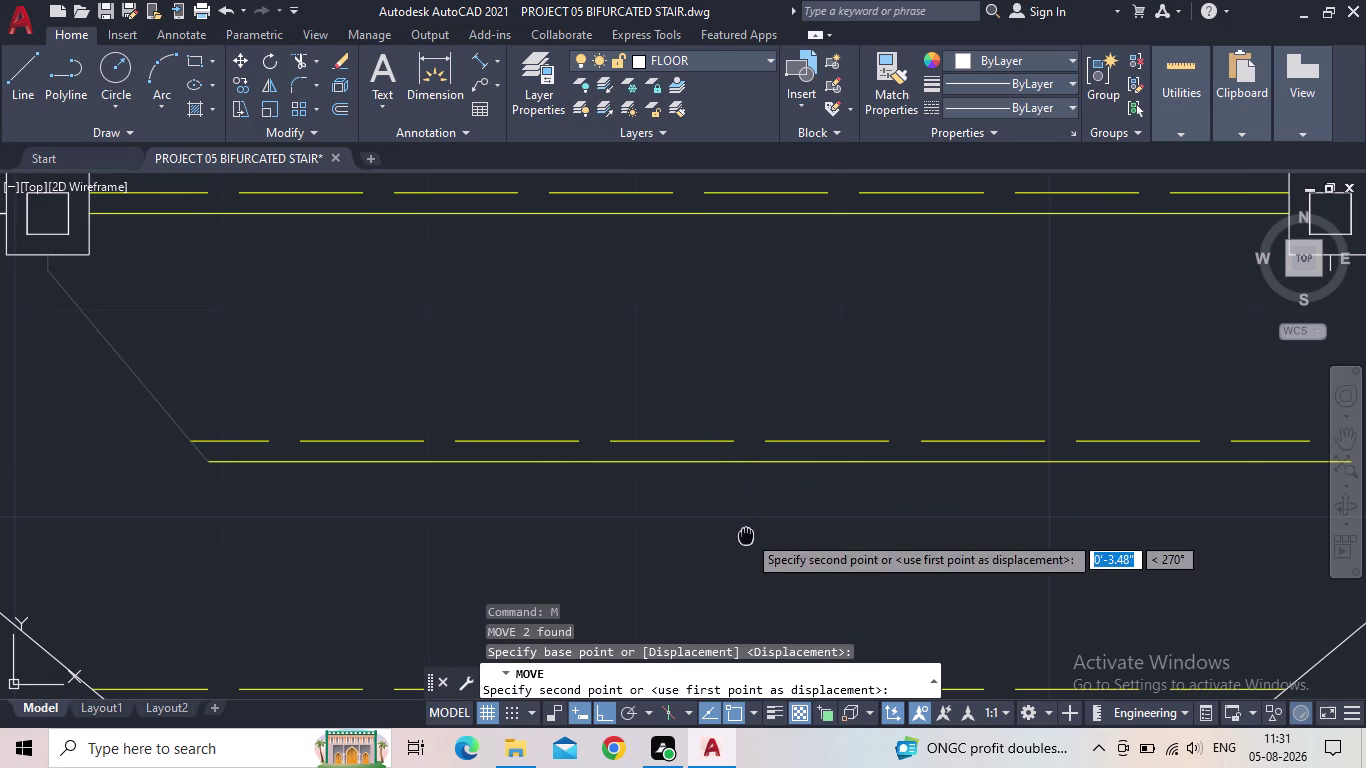
middle_drag(746, 534, 641, 512)
scroll(down, 3)
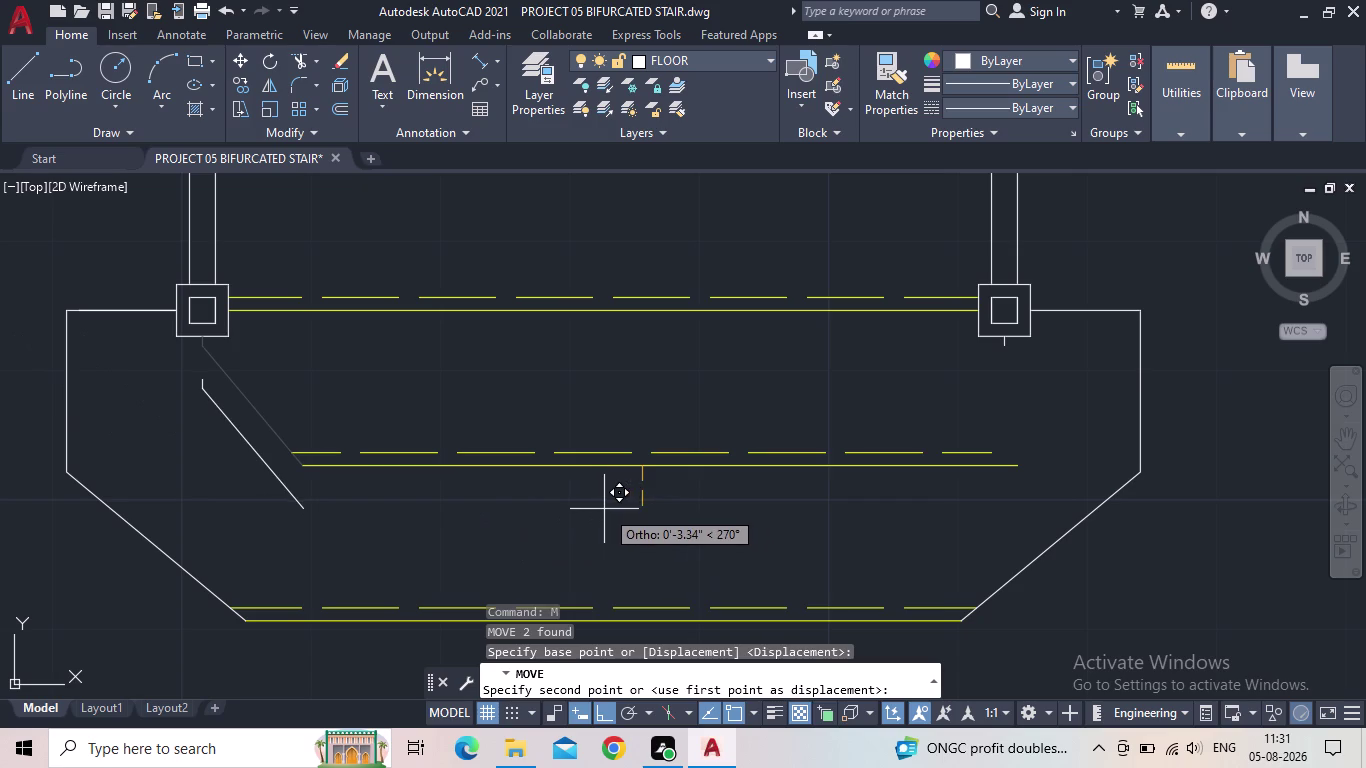
key(Escape)
scroll(up, 3)
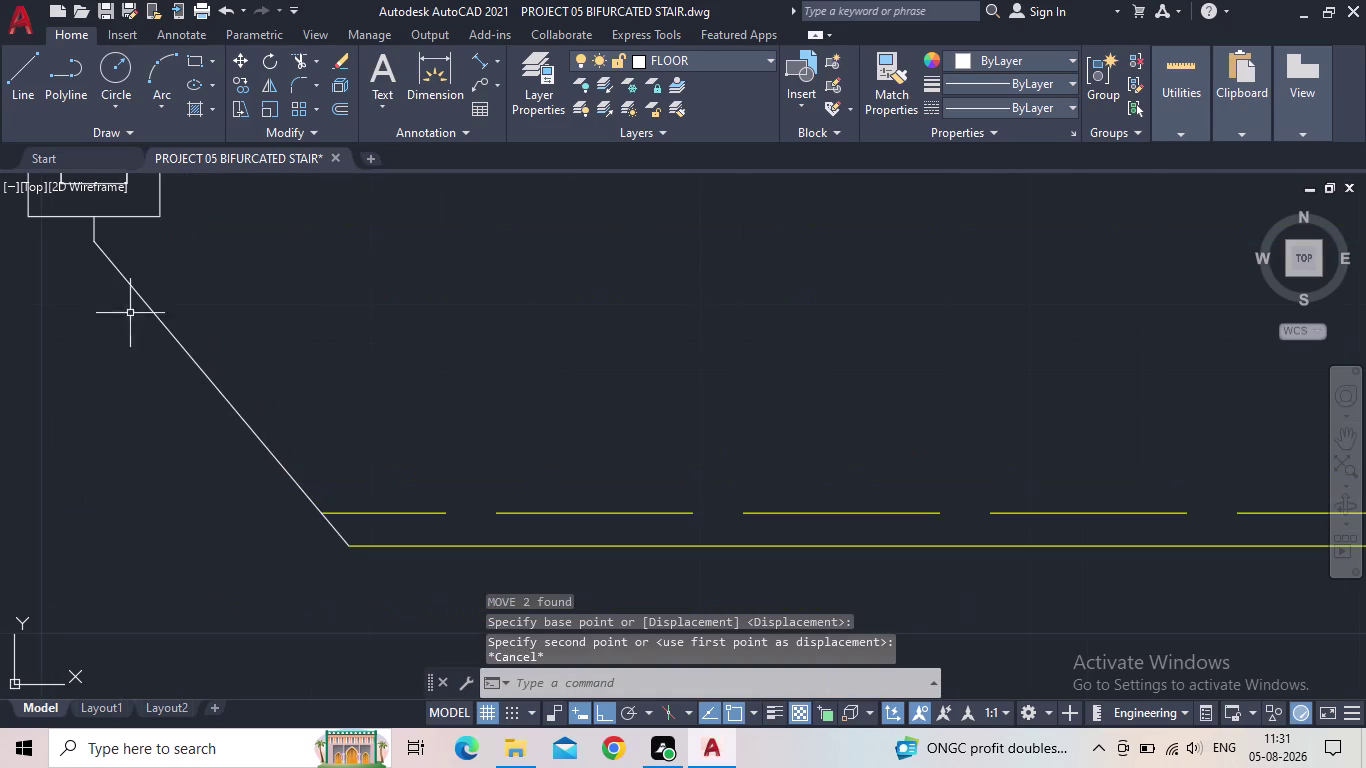
click(93, 230)
click(108, 263)
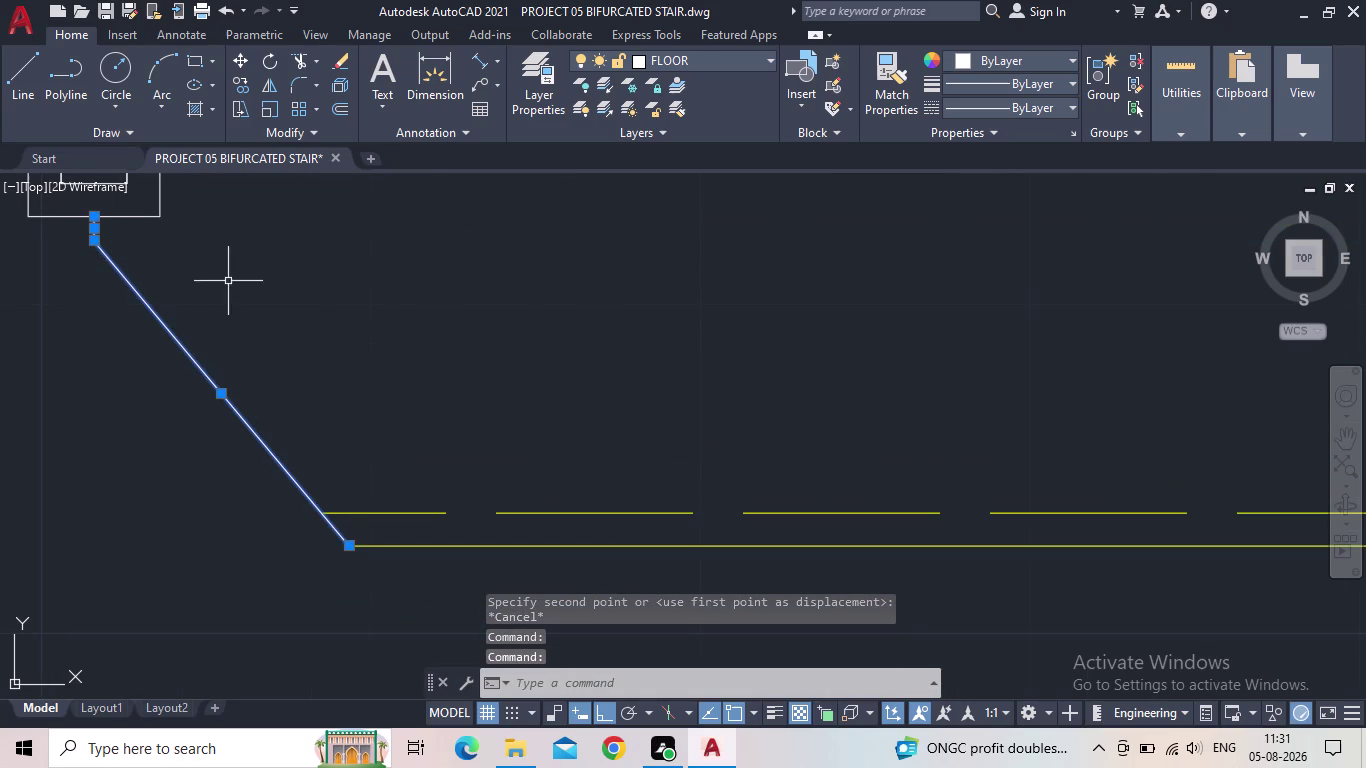
key(m)
key(i)
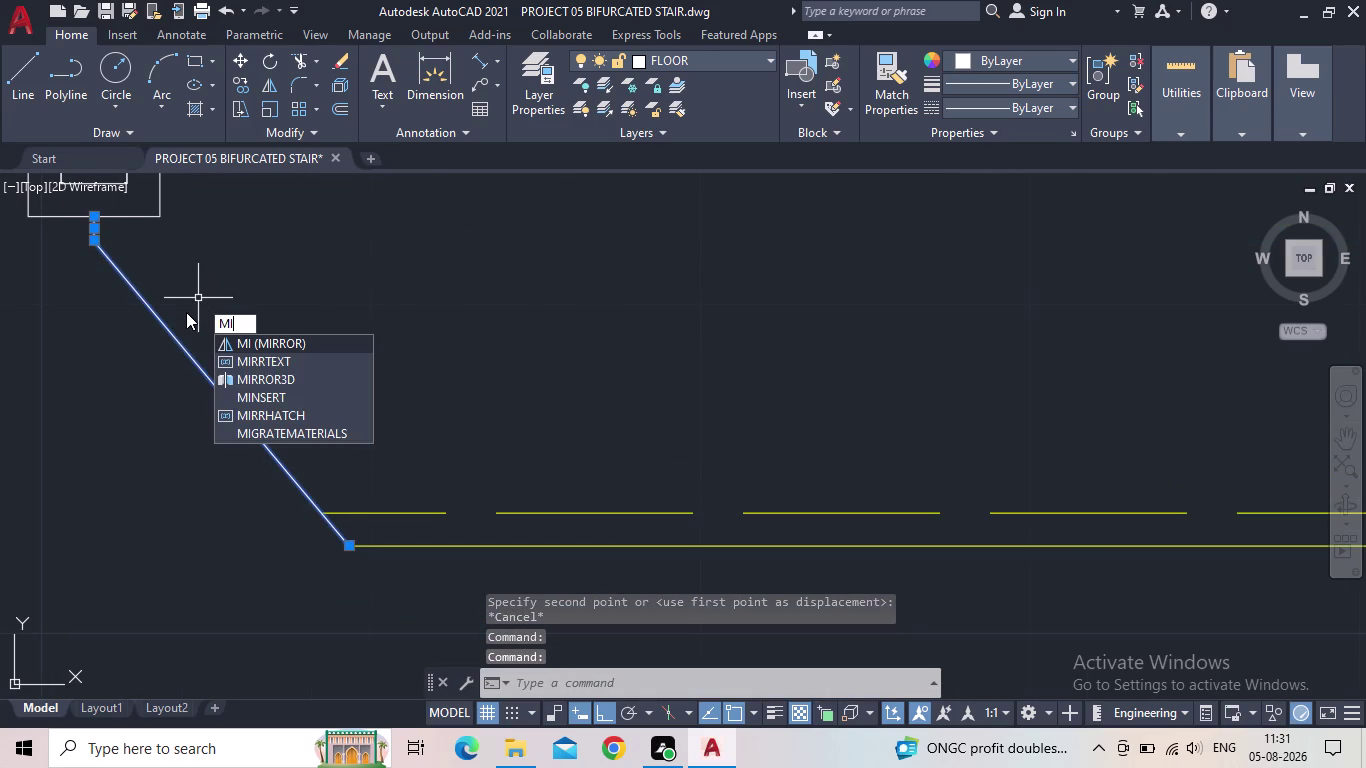
key(space)
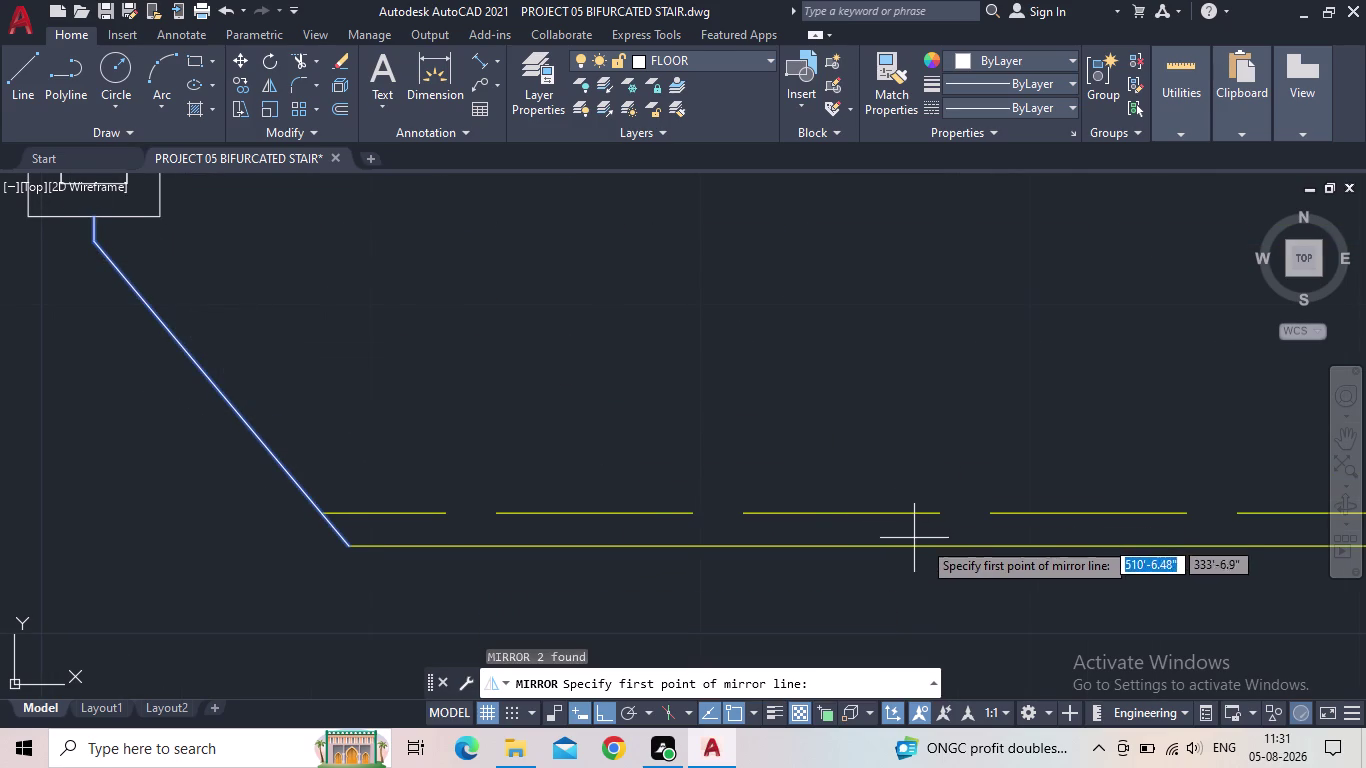
middle_drag(936, 547, 585, 489)
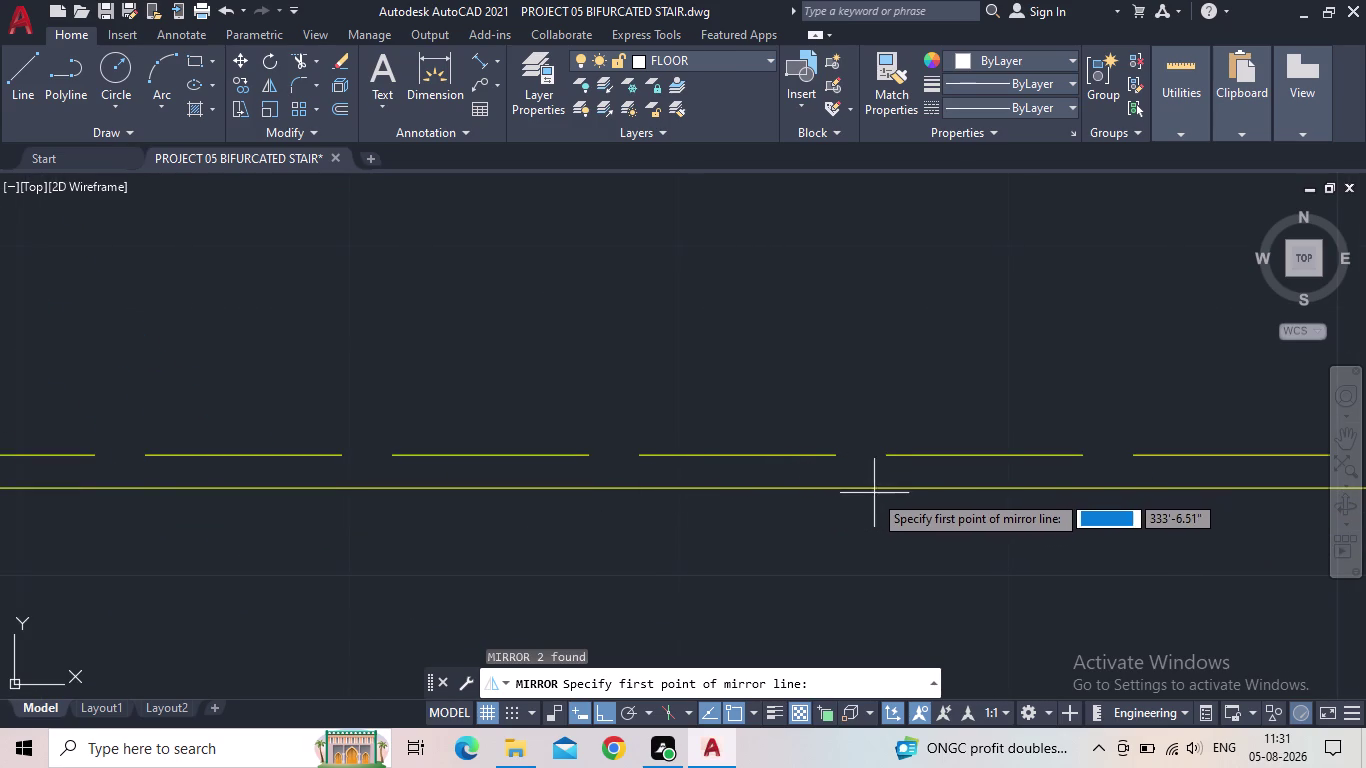
drag(863, 491, 853, 502)
middle_drag(846, 572, 828, 568)
scroll(down, 3)
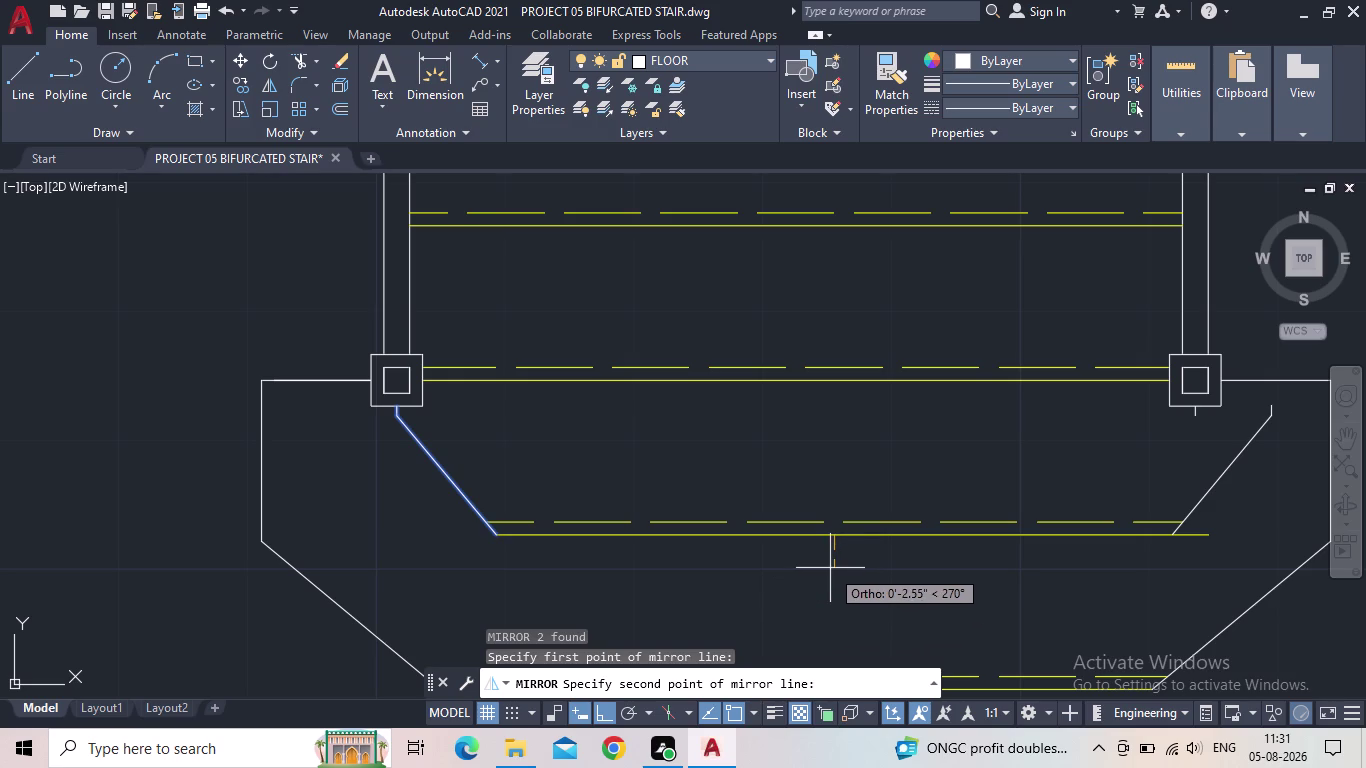
key(Escape)
middle_drag(994, 538, 756, 511)
scroll(down, 3)
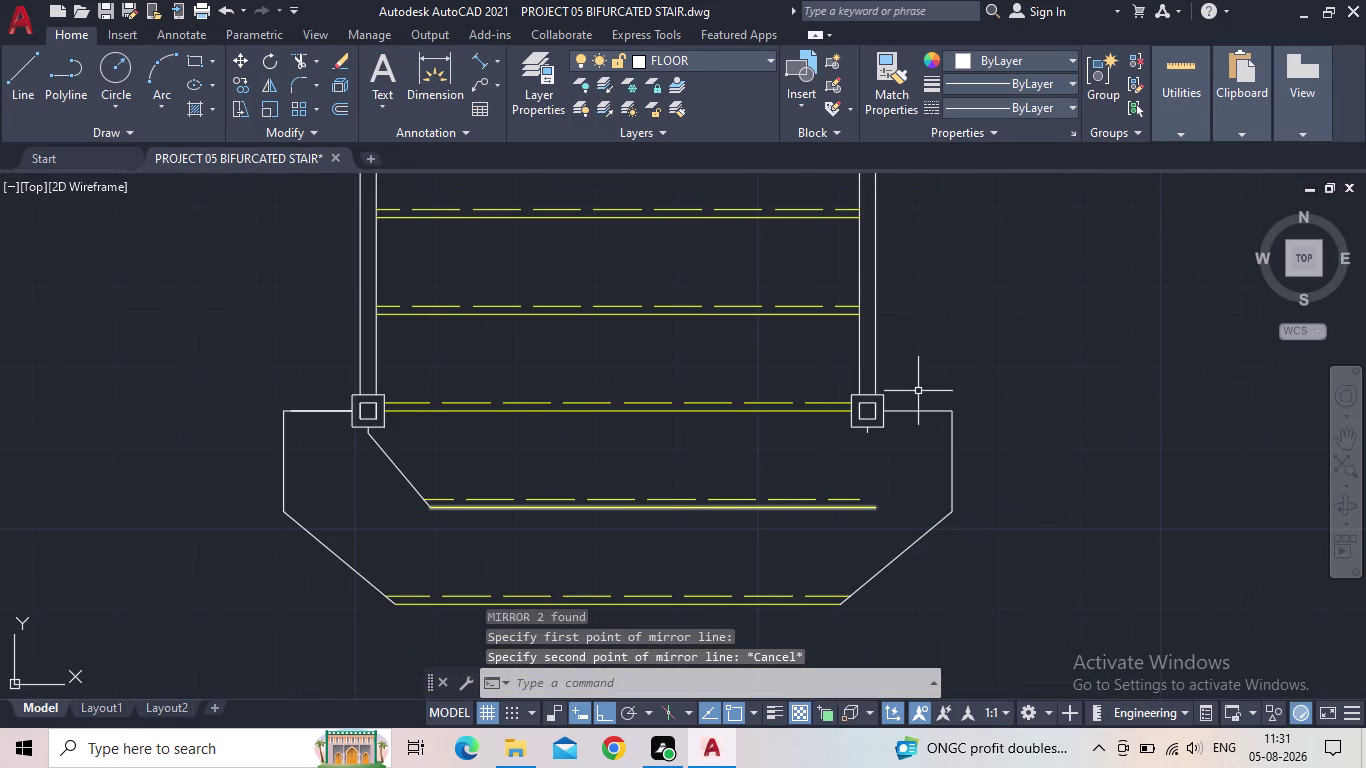
key(l)
key(Return)
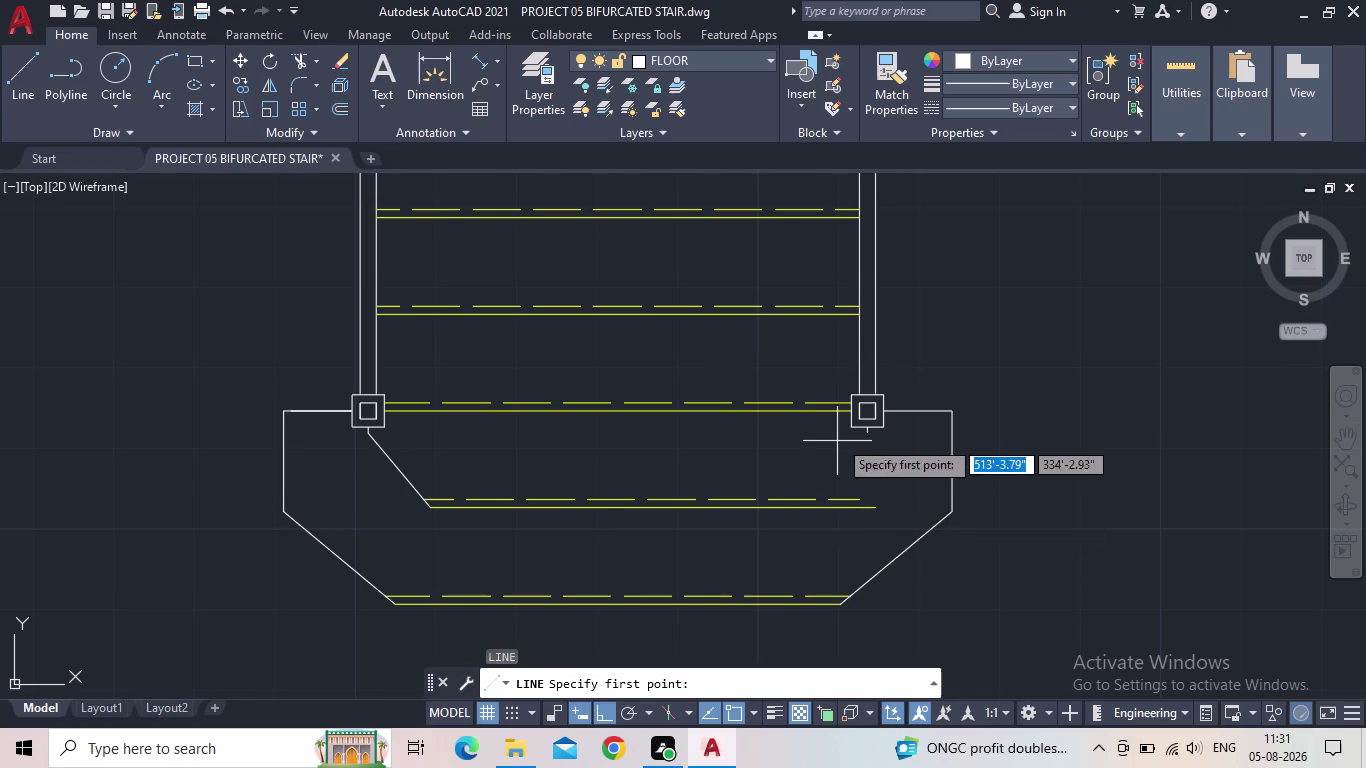
With Ortho off, draw a 9.5" angled line from the right column corner.
scroll(up, 3)
click(881, 430)
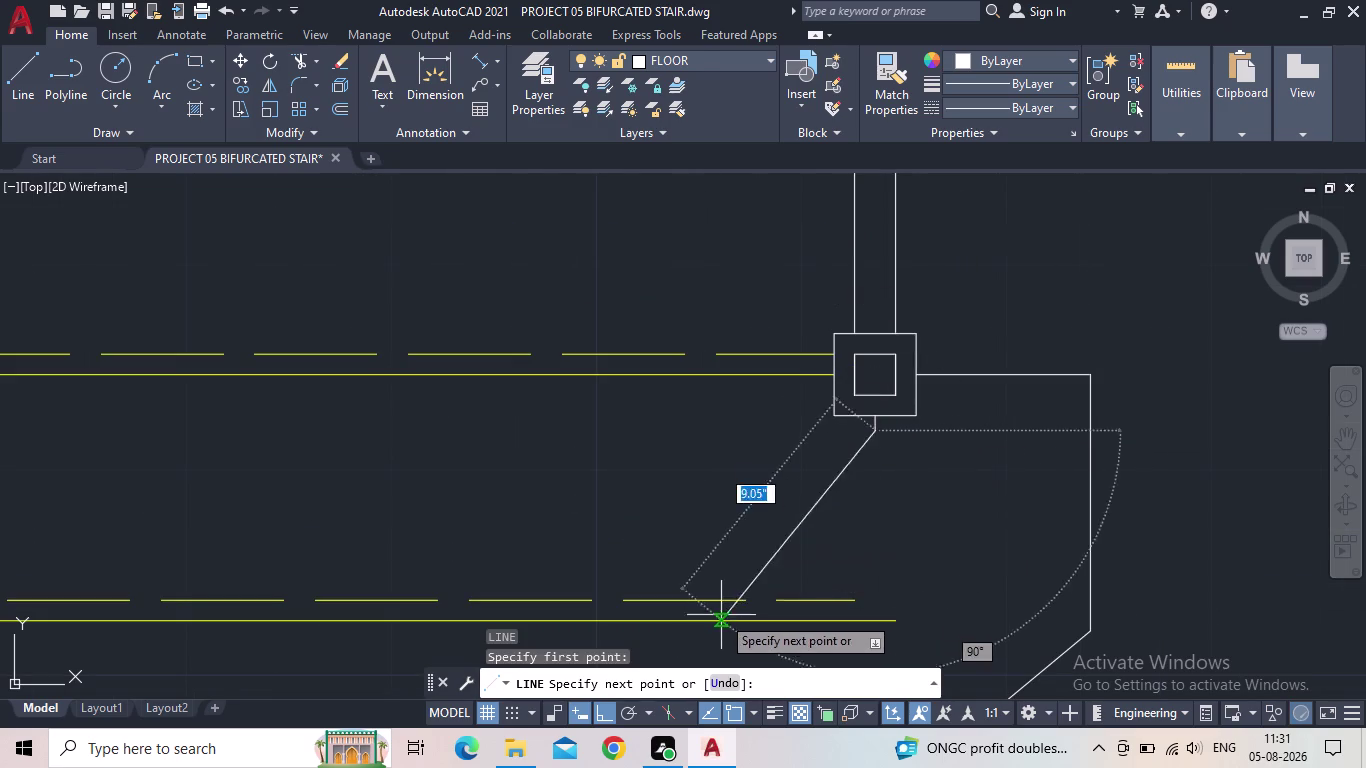
click(605, 707)
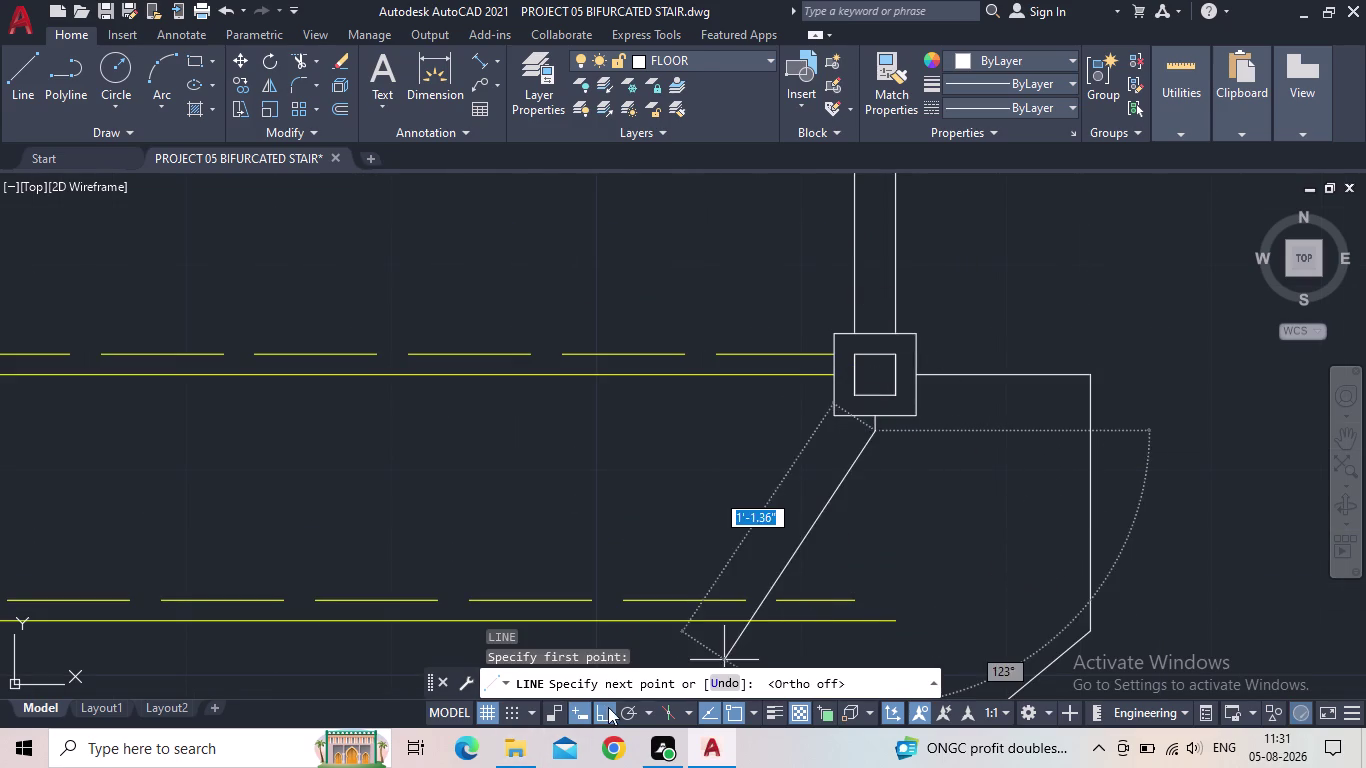
middle_drag(631, 537, 659, 508)
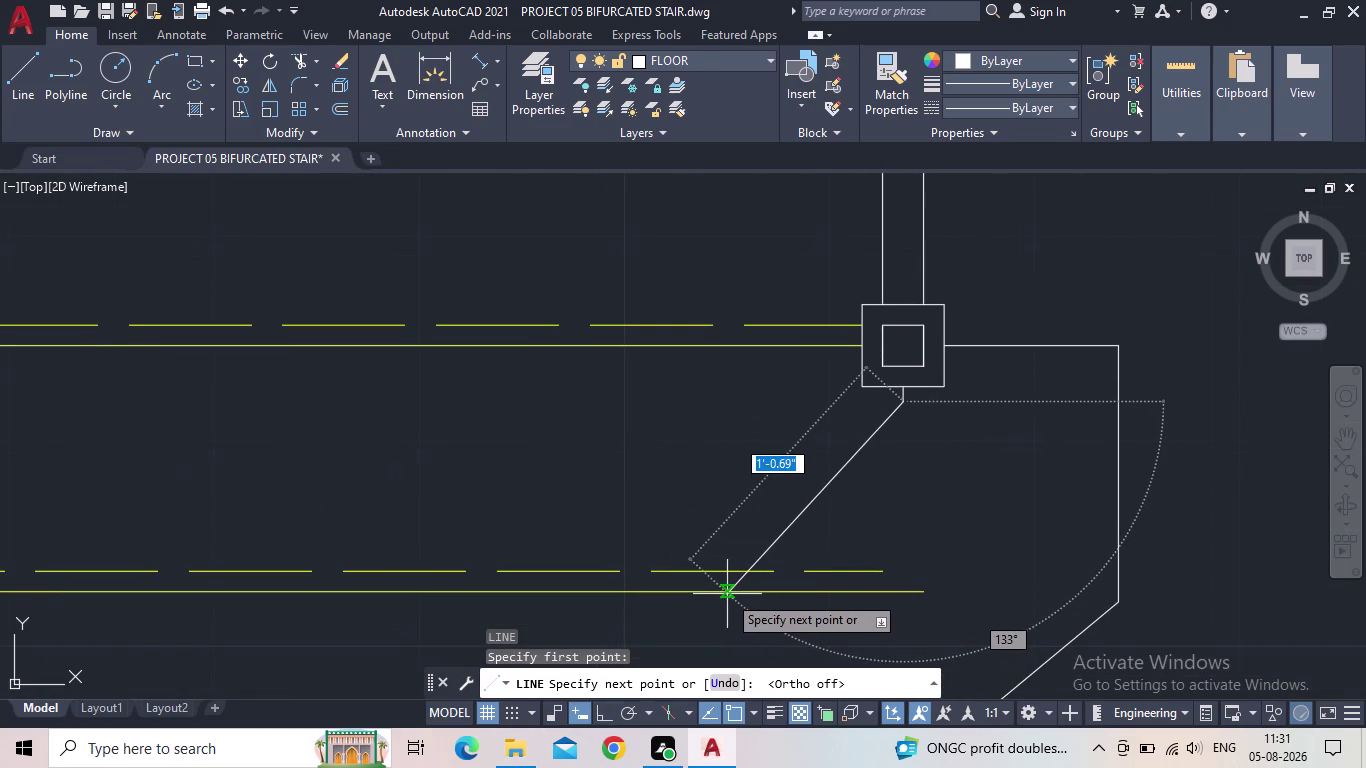
key(9)
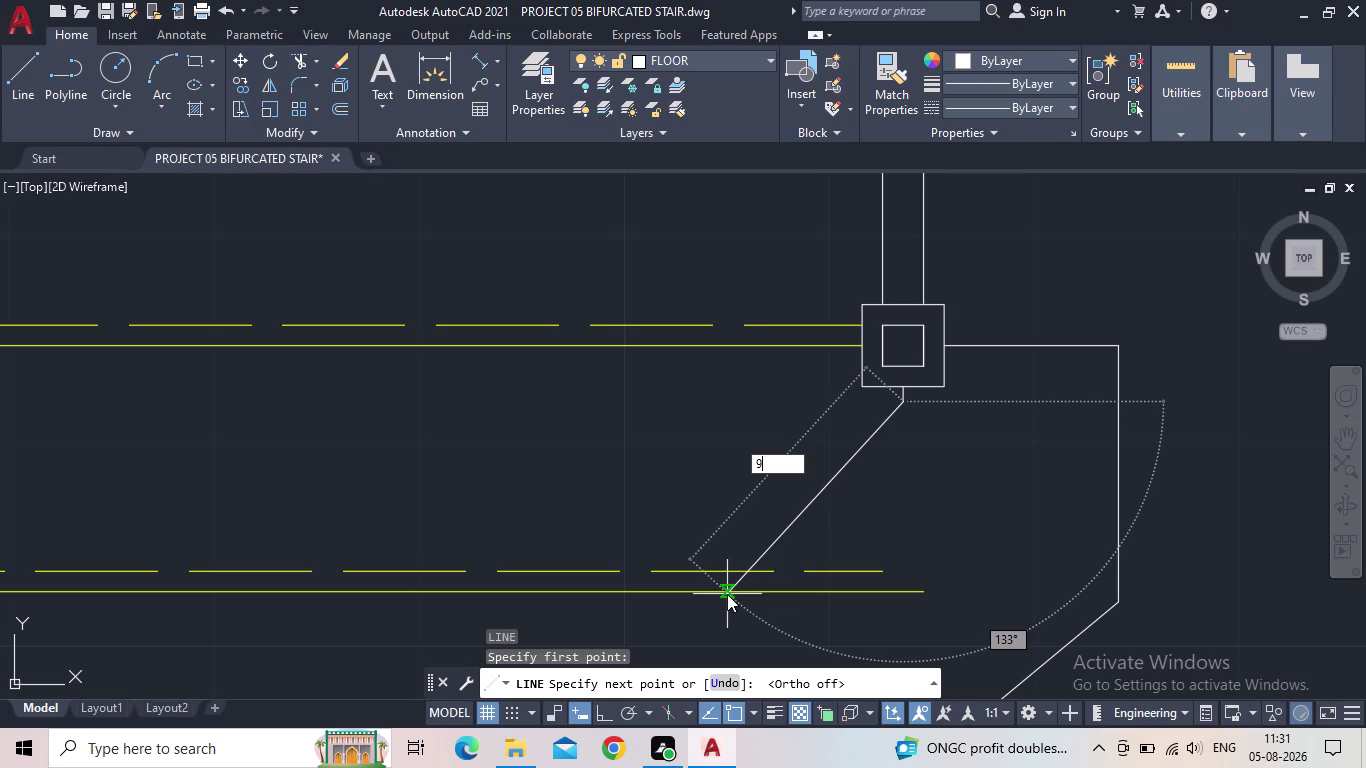
text(.5")
key(Return)
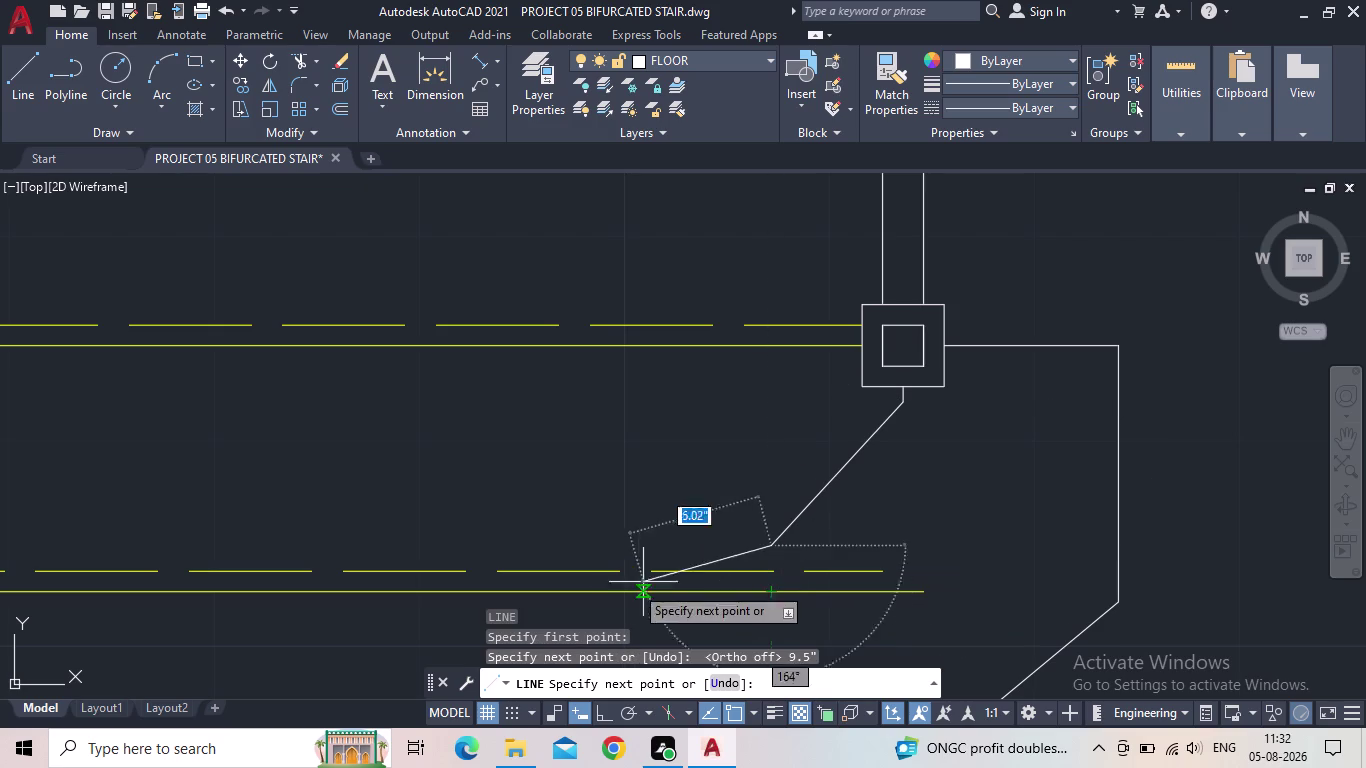
key(Escape)
Grip-stretch the angled line's lower end down onto the middle tread line.
scroll(up, 3)
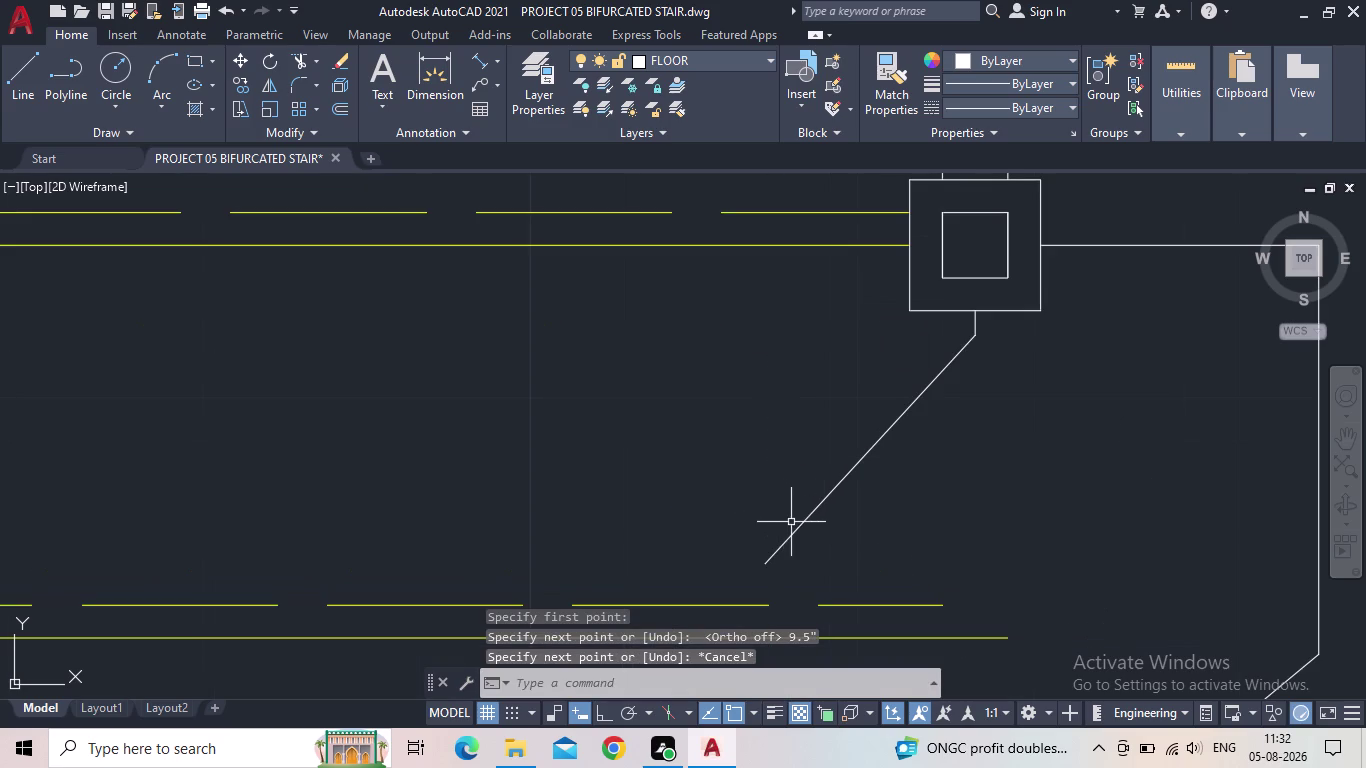
click(797, 527)
middle_drag(841, 556, 724, 374)
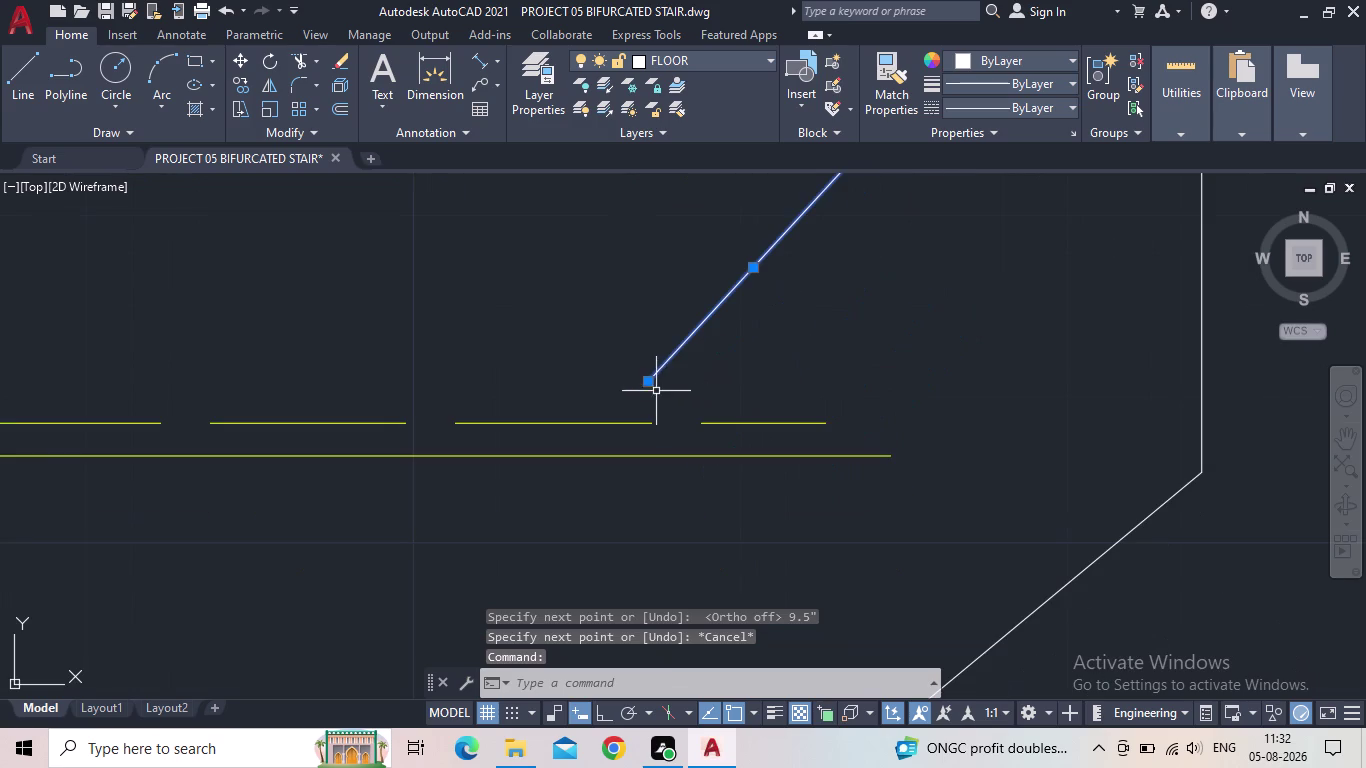
click(651, 385)
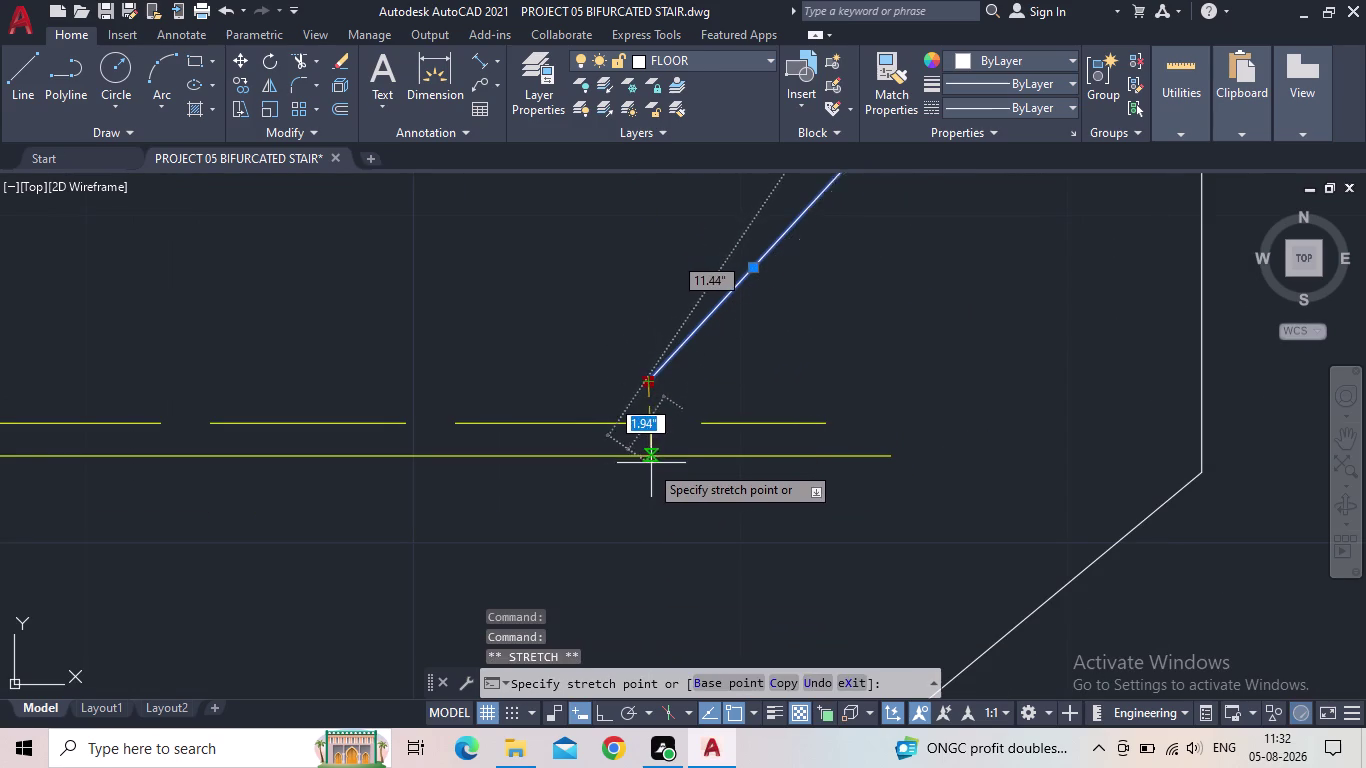
click(650, 460)
key(Escape)
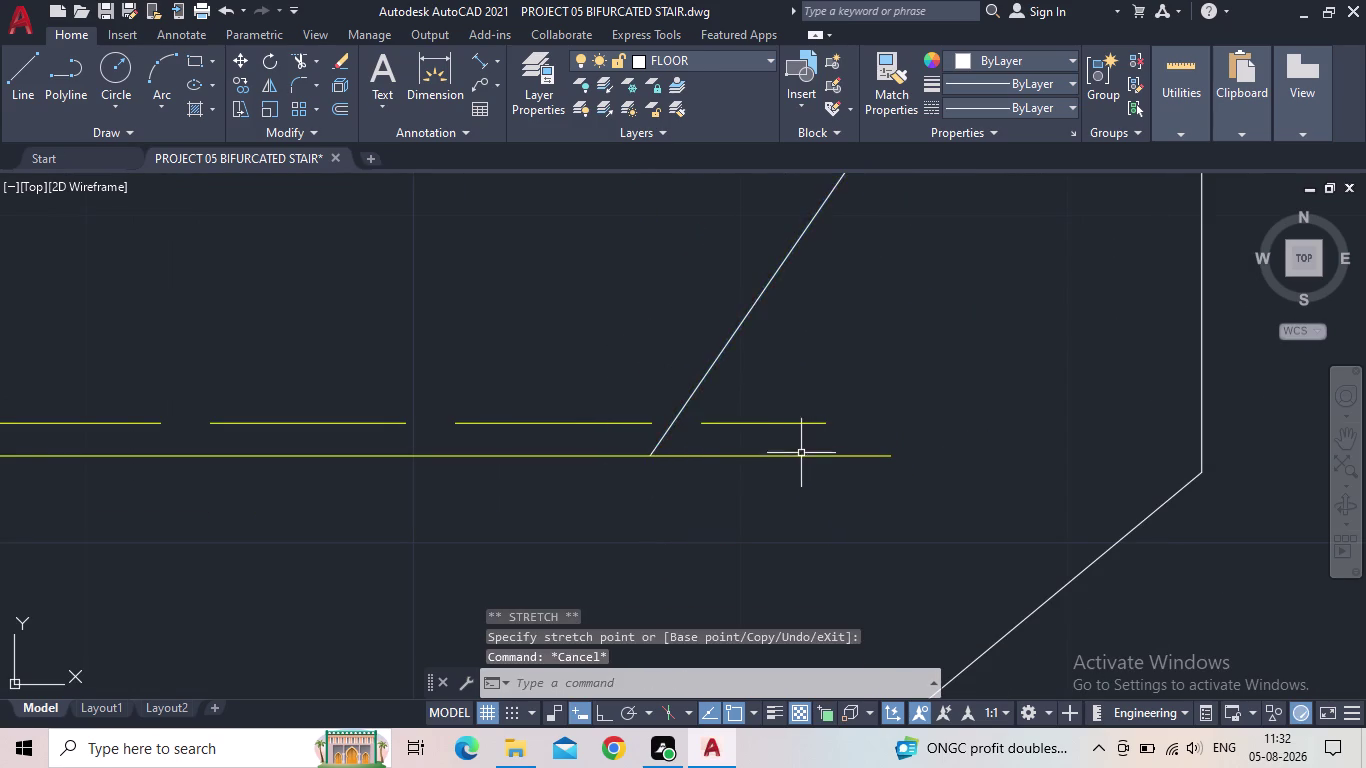
scroll(down, 3)
middle_drag(804, 449, 828, 444)
scroll(up, 3)
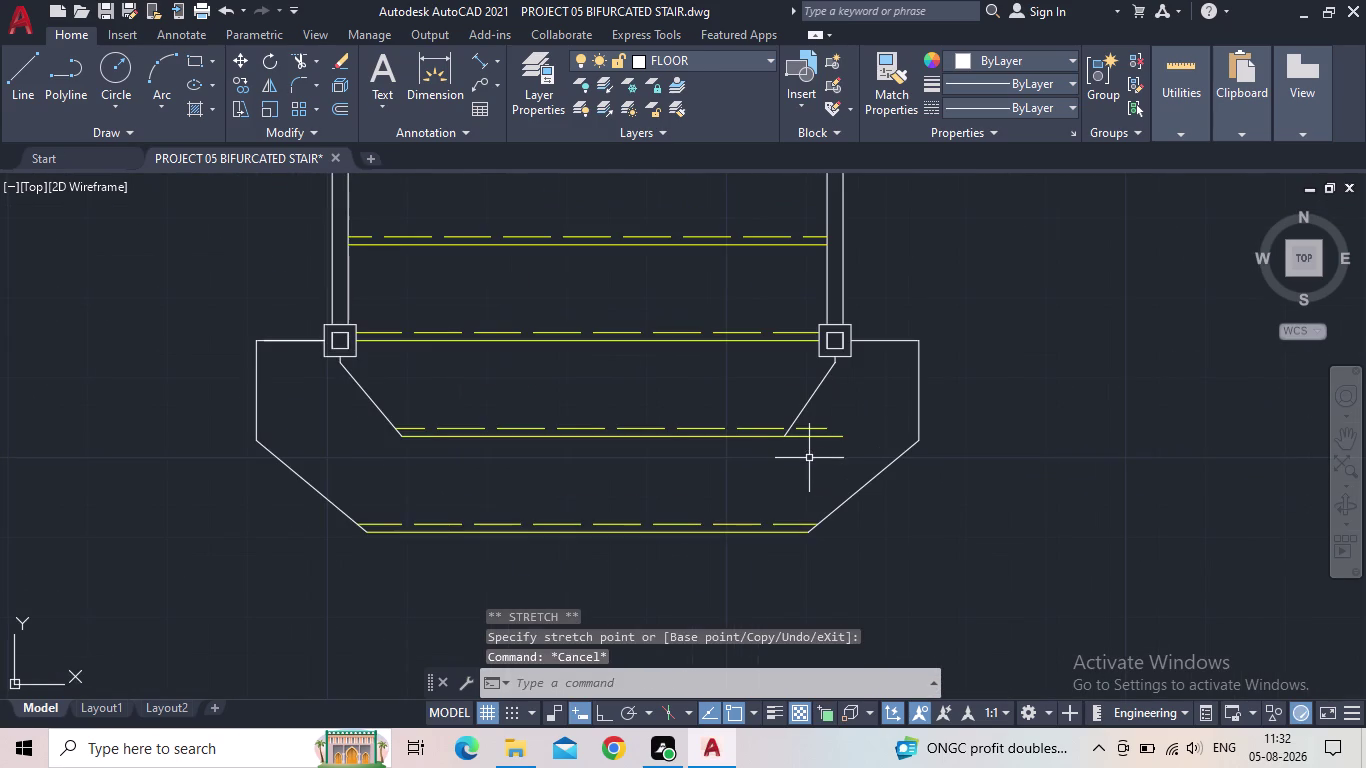
Fence-trim the middle tread line ends beyond both angled inner walls.
key(t)
key(r)
key(space)
drag(807, 461, 817, 422)
scroll(down, 3)
middle_drag(830, 437, 782, 476)
scroll(down, 3)
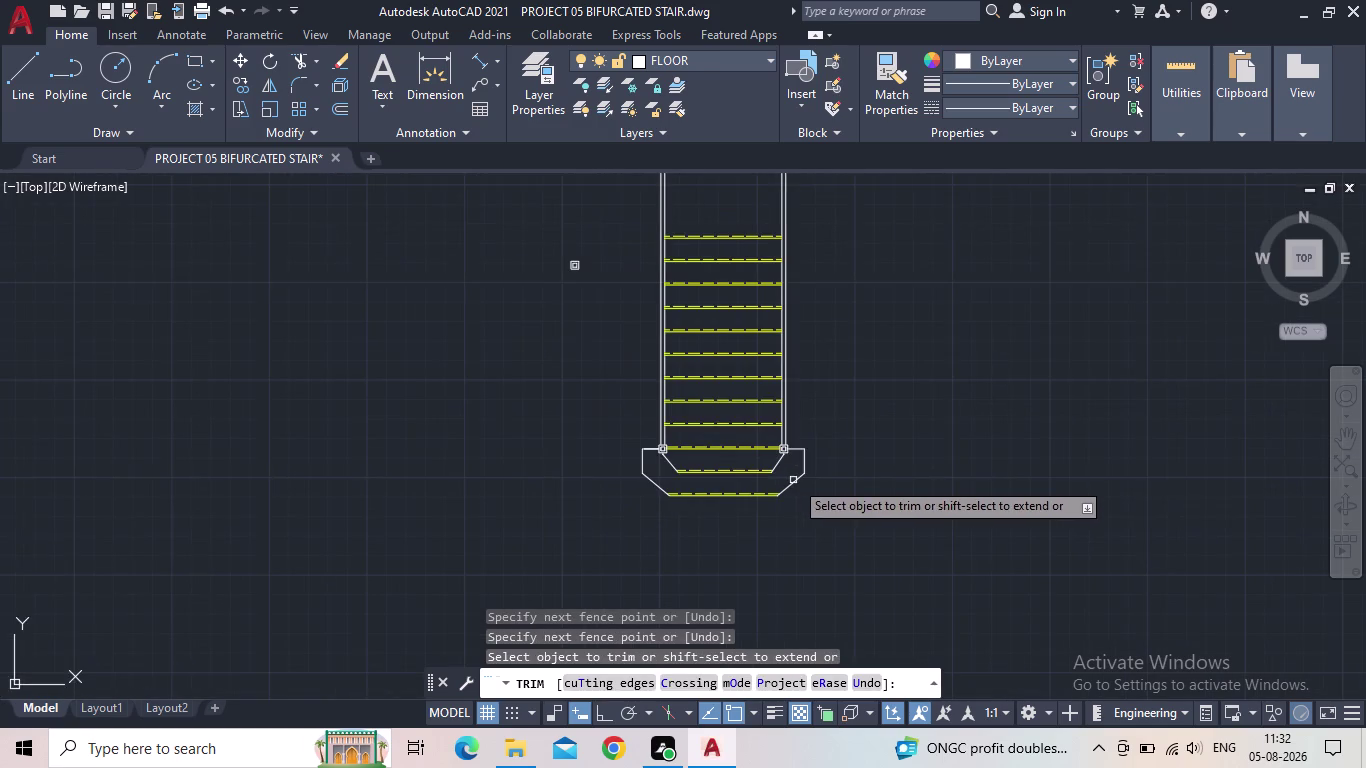
middle_drag(866, 486, 912, 479)
scroll(up, 3)
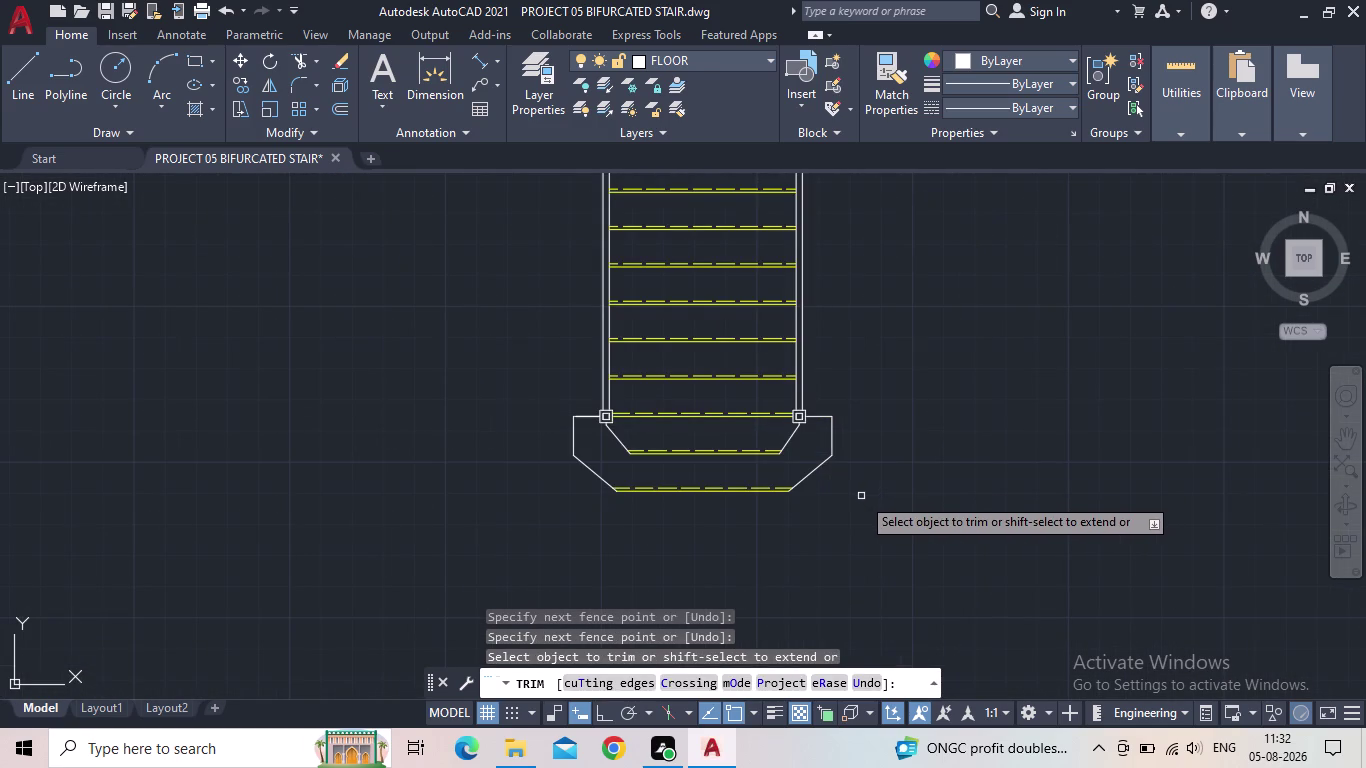
key(Escape)
middle_drag(832, 490, 798, 536)
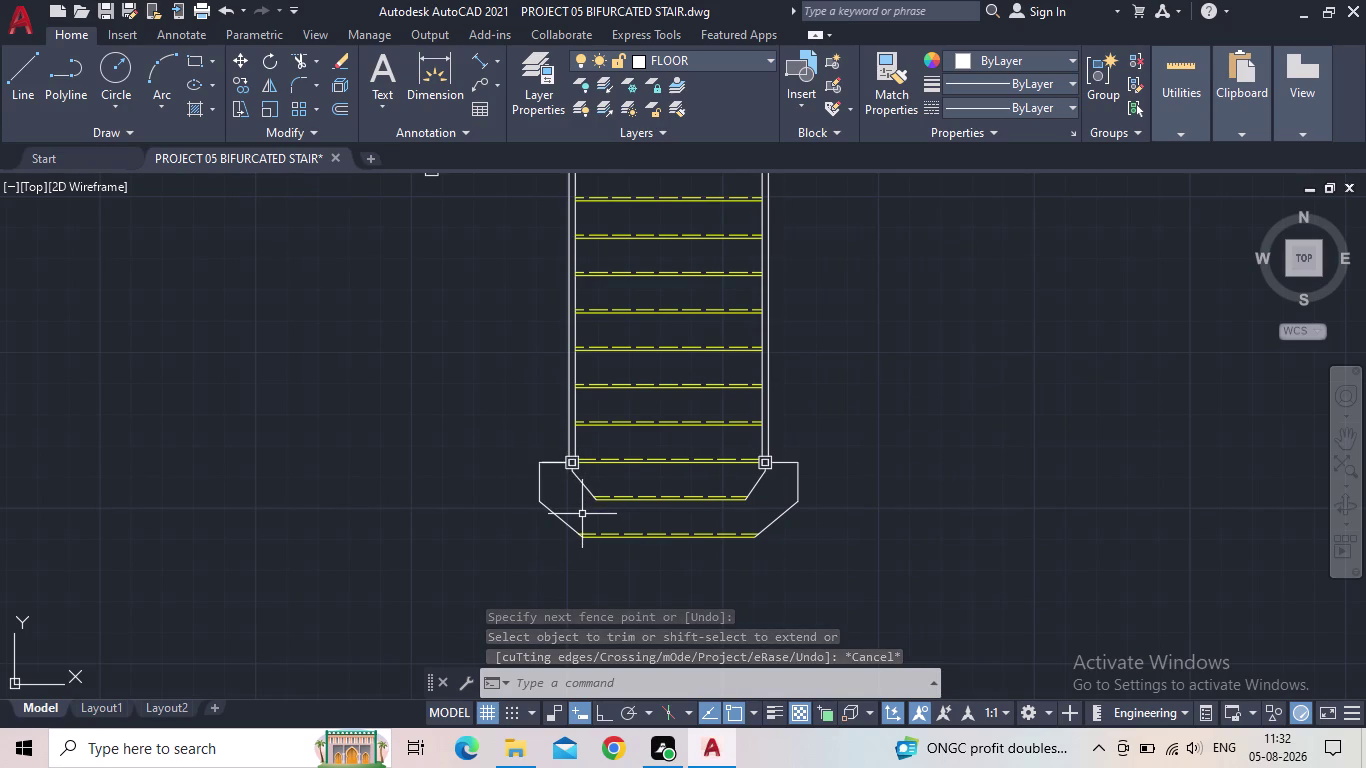
scroll(up, 3)
scroll(up, 3)
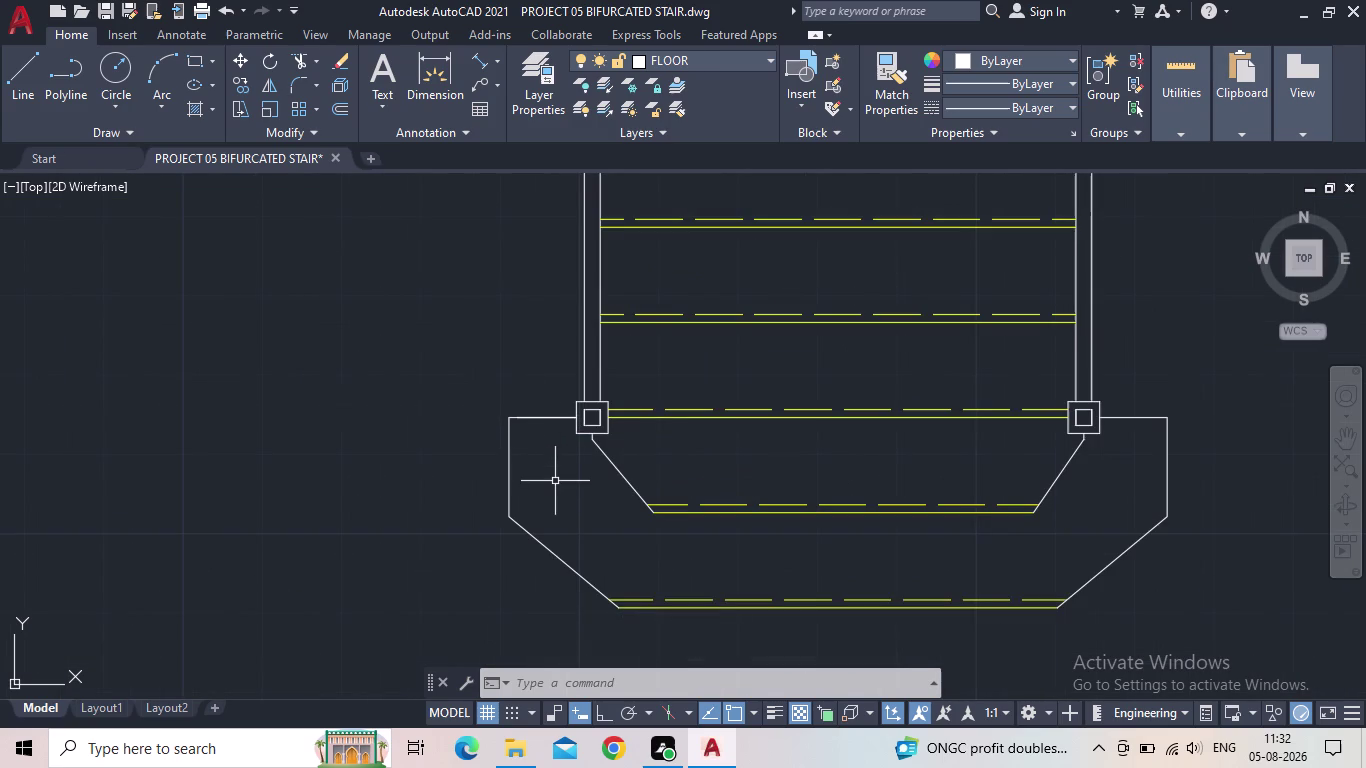
Offset the left slab's top, left and lower-left angled edges 1" inward.
key(o)
key(Return)
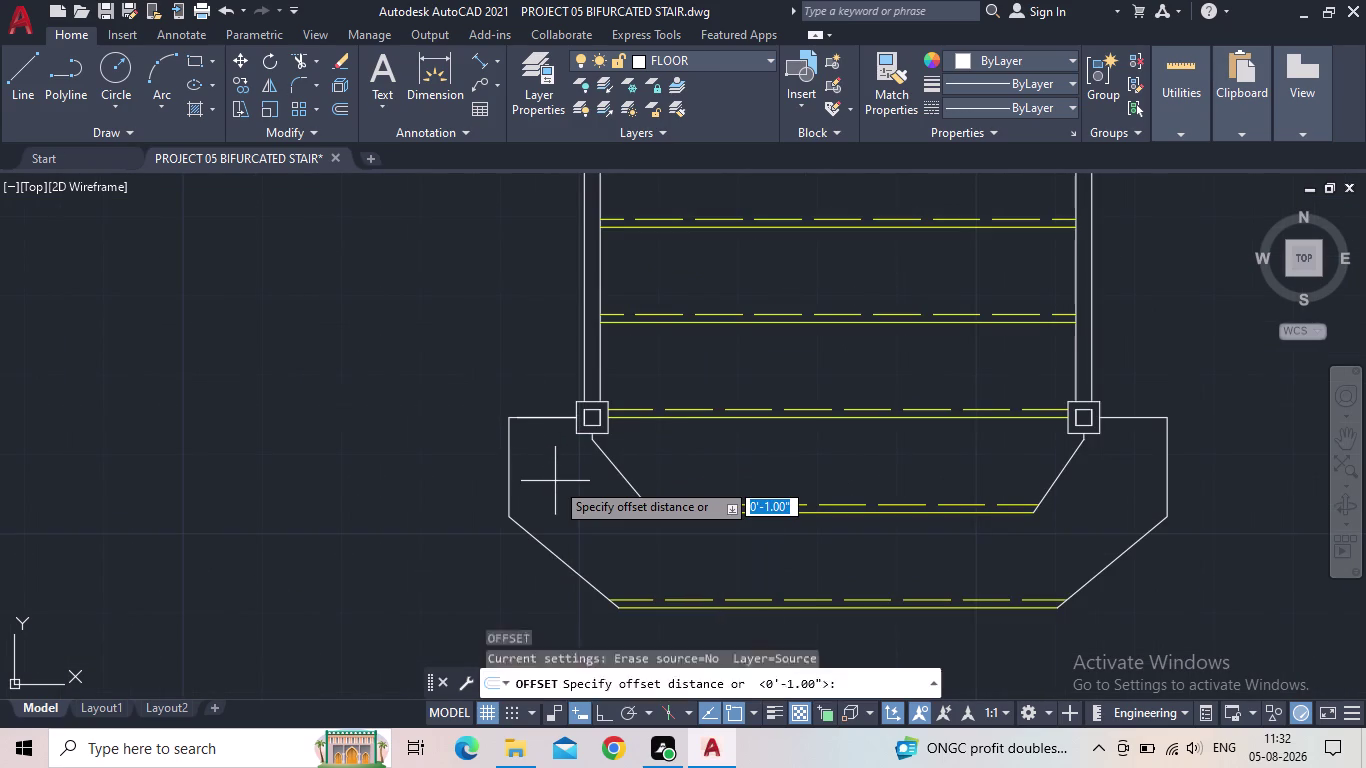
text(1")
key(Return)
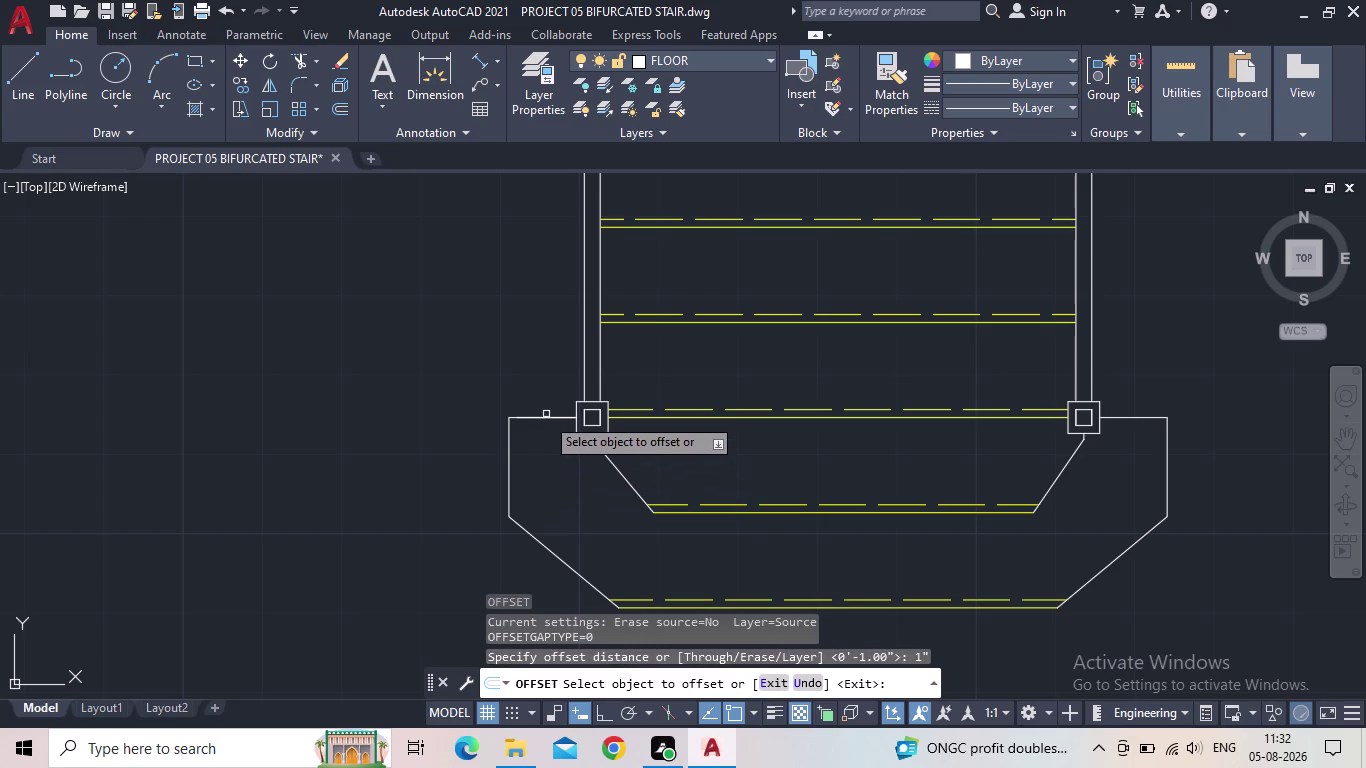
click(544, 420)
click(548, 441)
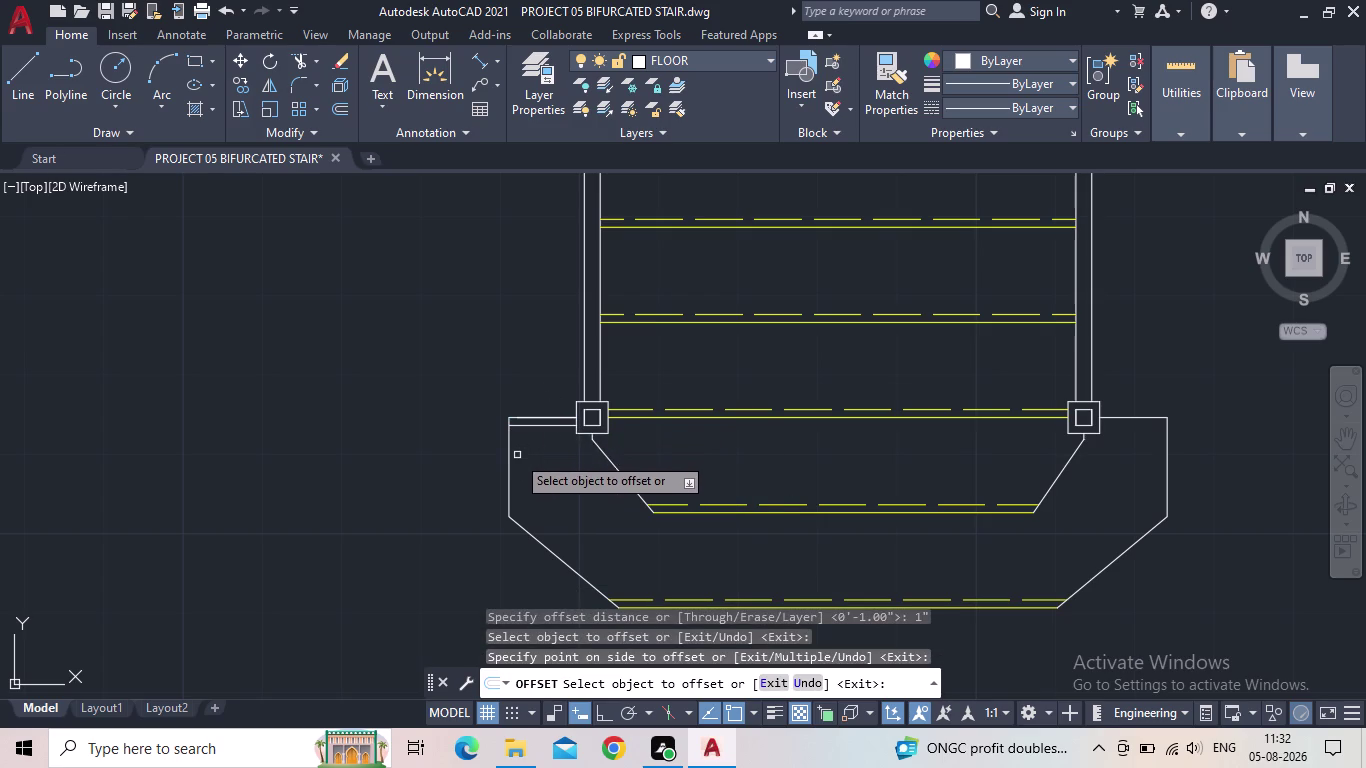
click(511, 461)
click(530, 461)
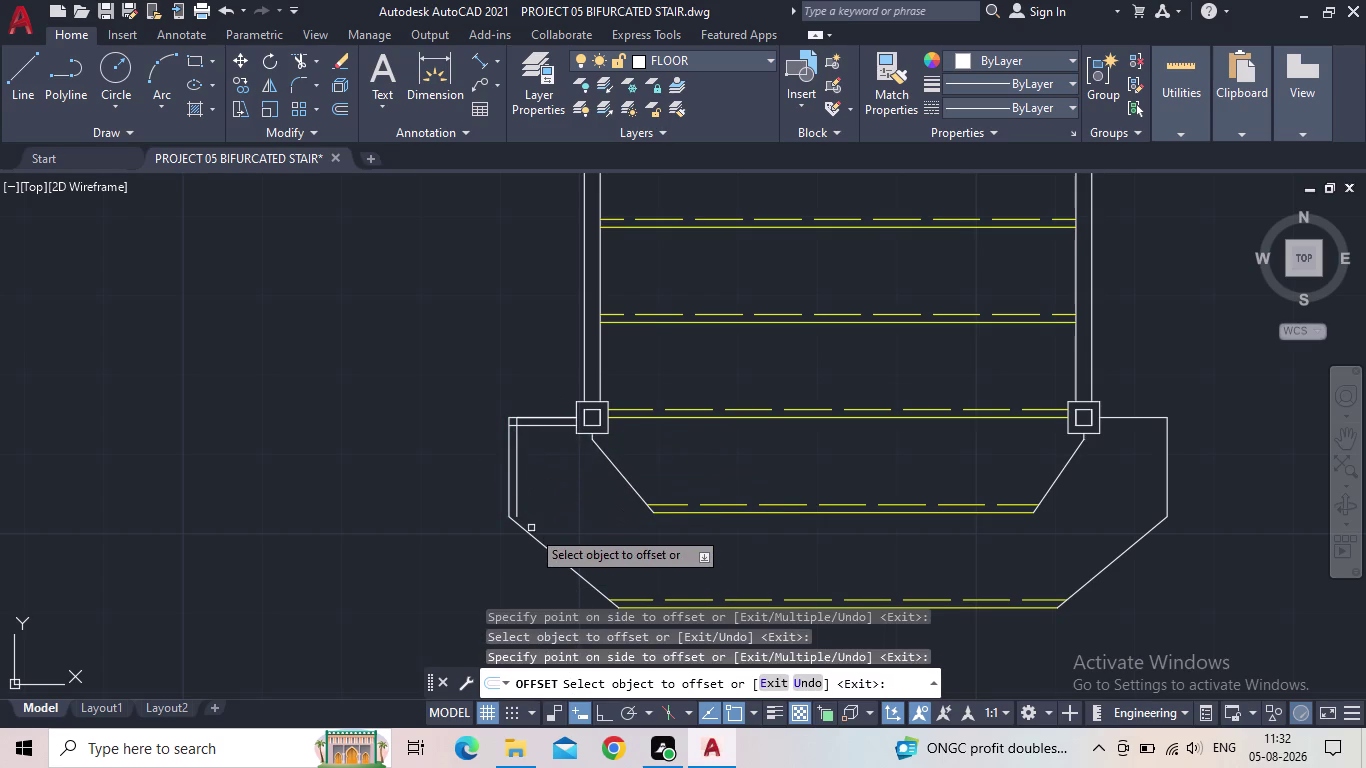
click(533, 537)
click(550, 529)
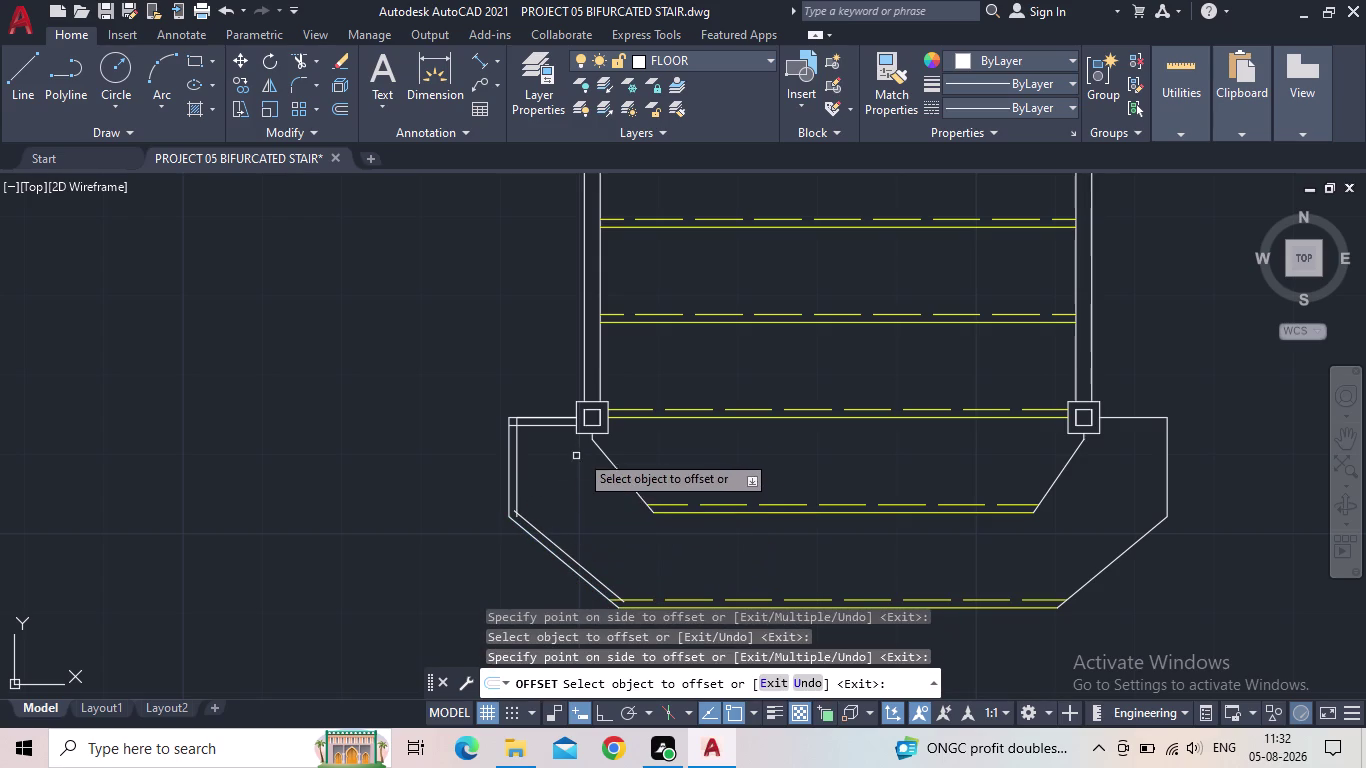
Offset the landing edge and the diagonal landing edge 1" to their inner sides.
scroll(up, 3)
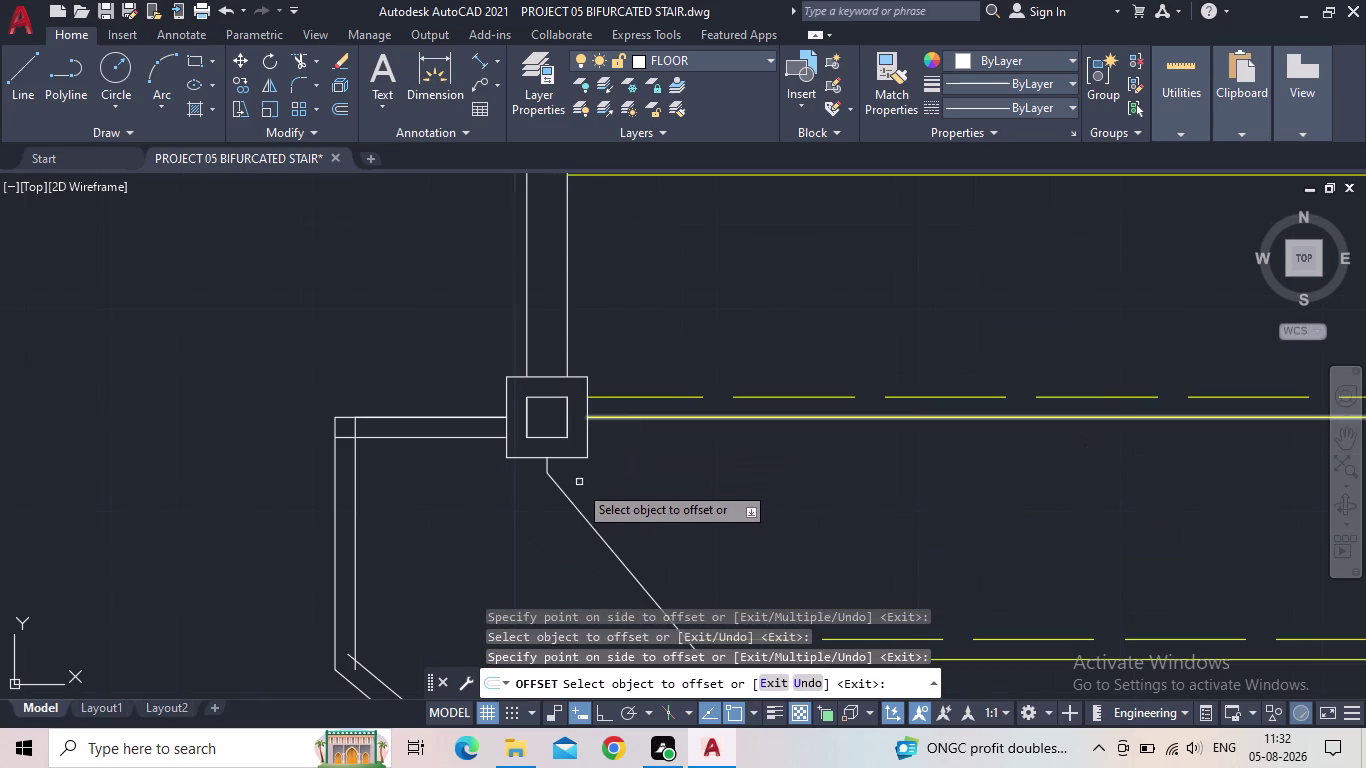
scroll(up, 3)
click(508, 426)
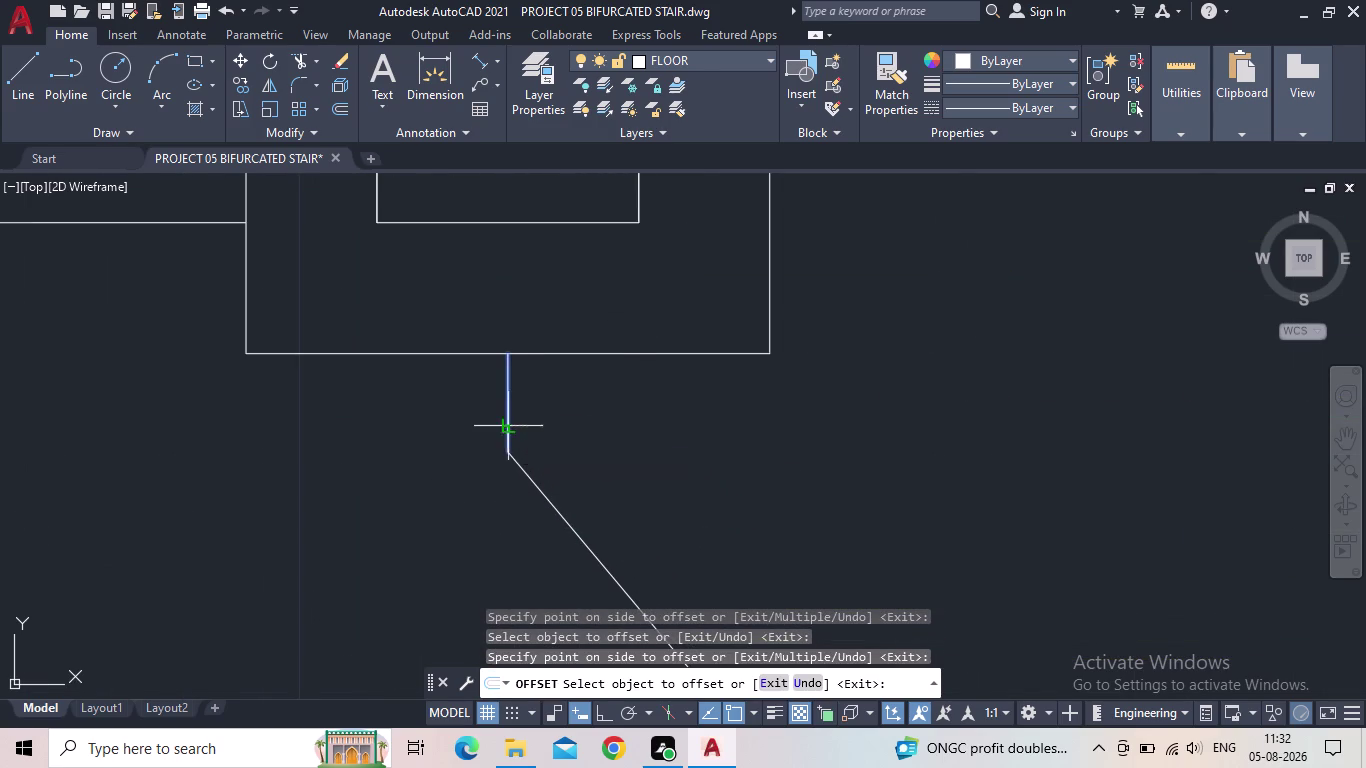
click(544, 421)
click(573, 532)
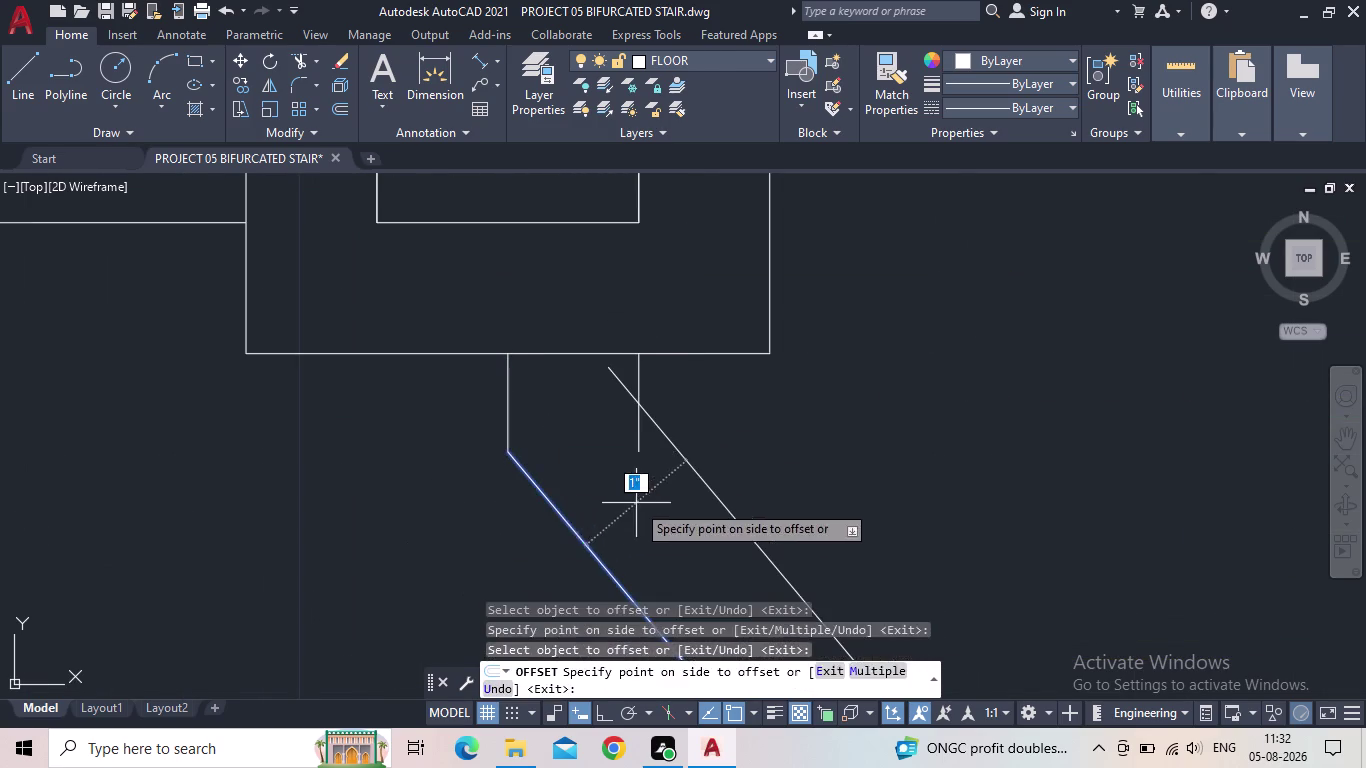
click(636, 503)
scroll(down, 3)
middle_drag(708, 526, 518, 384)
scroll(down, 3)
middle_drag(633, 494, 495, 375)
scroll(down, 3)
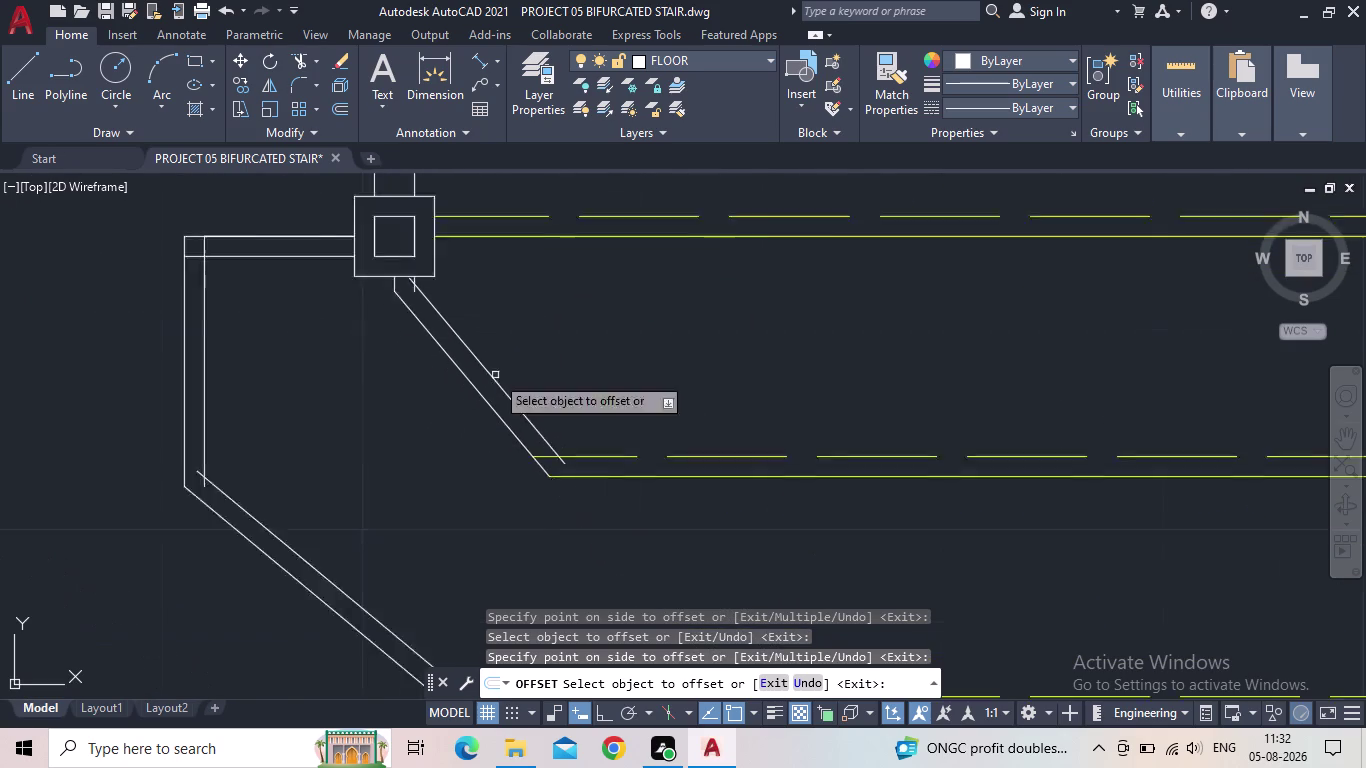
scroll(down, 3)
key(Escape)
scroll(up, 3)
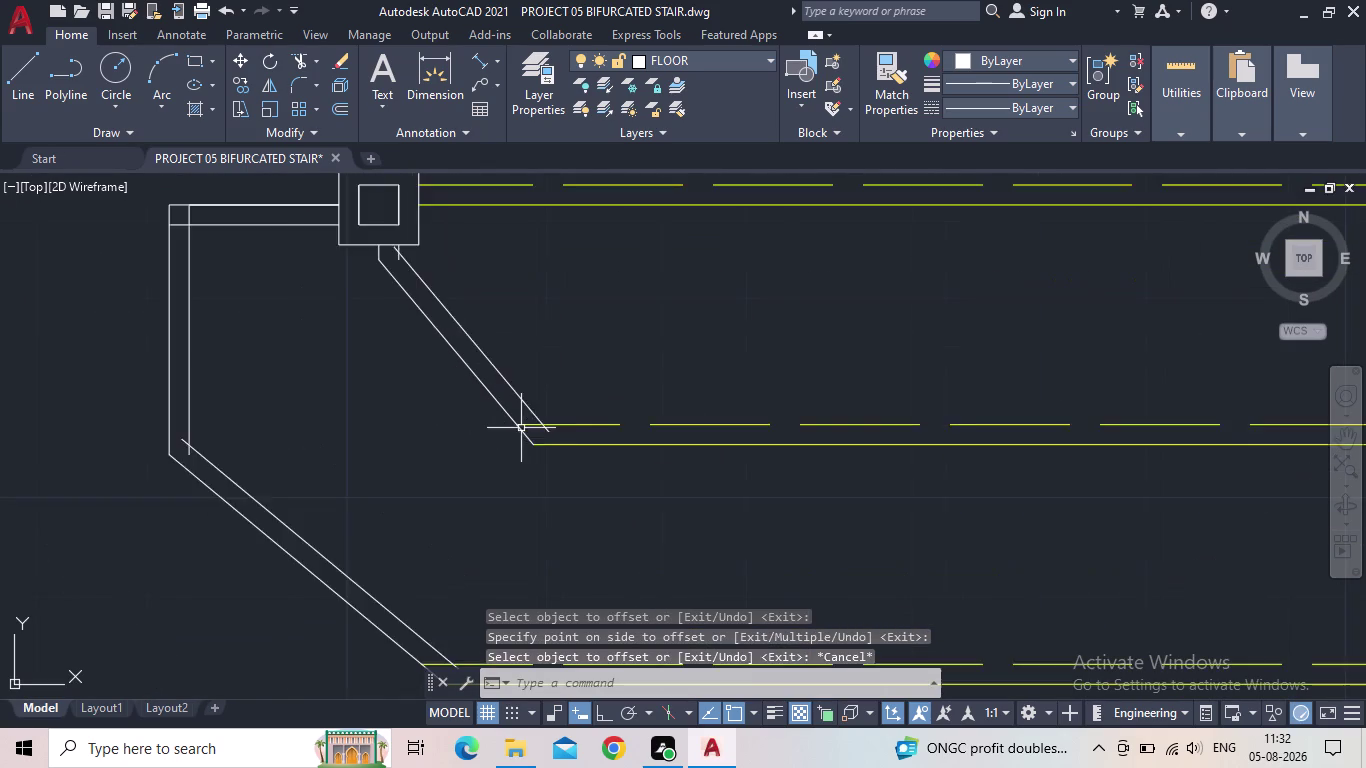
Trim the overhanging line ends at the post corner and on the diagonal wall.
key(t)
key(r)
key(space)
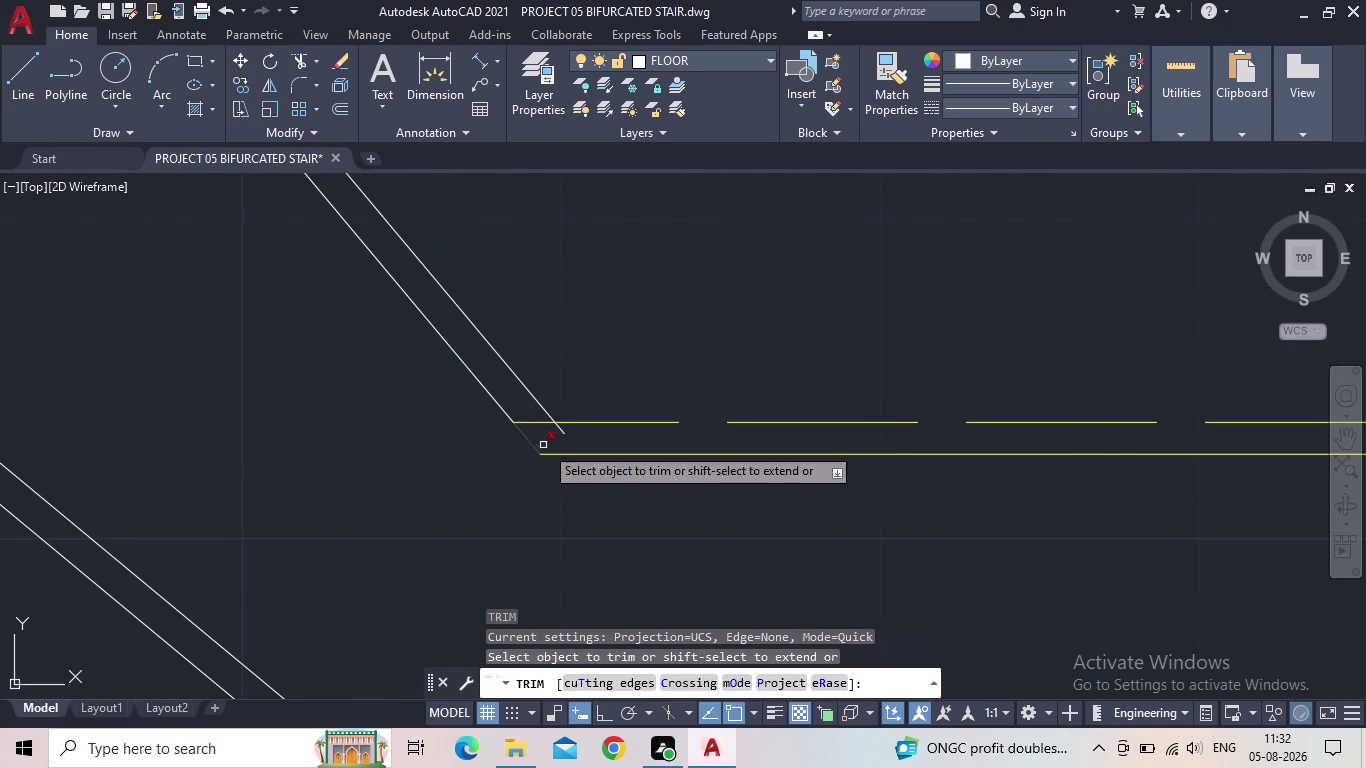
click(564, 434)
click(536, 424)
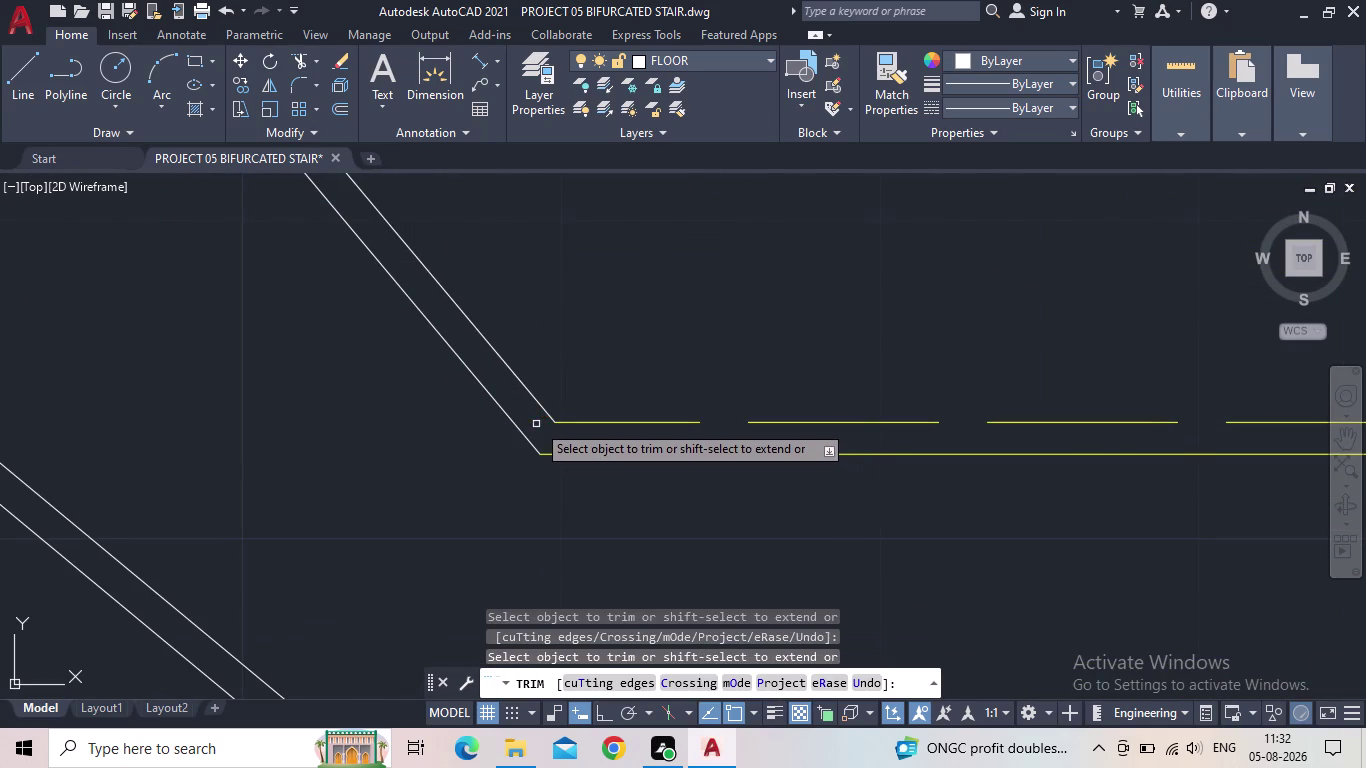
scroll(down, 3)
middle_drag(618, 380, 639, 474)
scroll(up, 3)
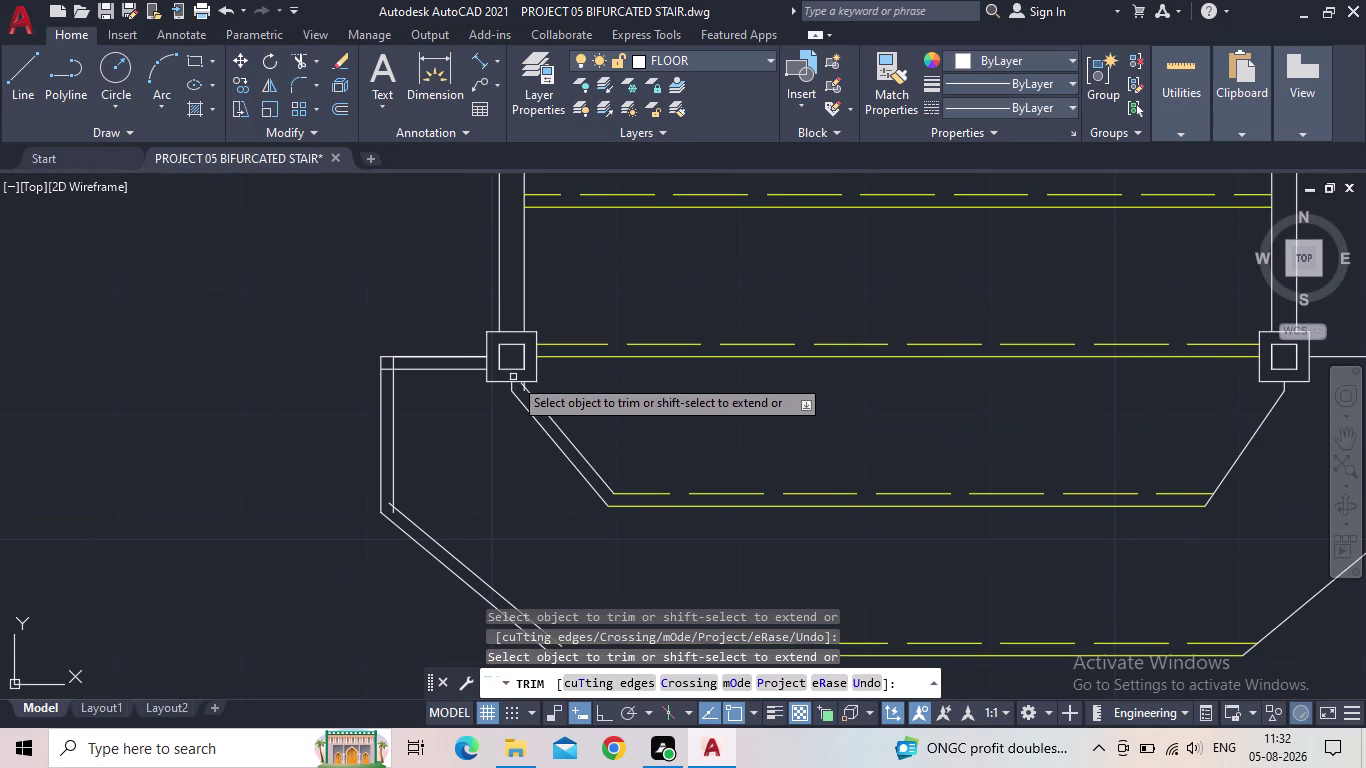
scroll(up, 3)
scroll(up, 3)
click(584, 394)
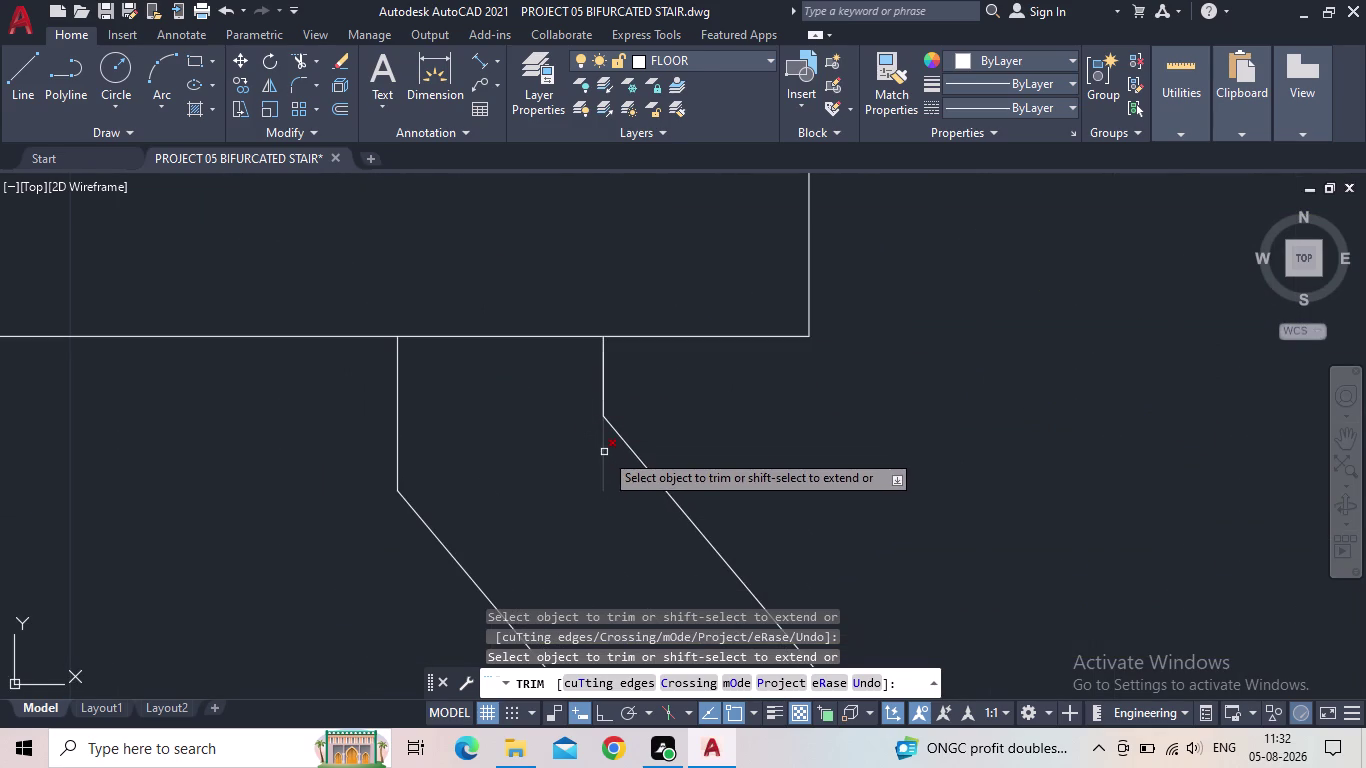
click(604, 452)
Trim the excess line at the next landing corner and the diagonal wall's top overlap.
scroll(down, 3)
middle_drag(812, 485, 759, 450)
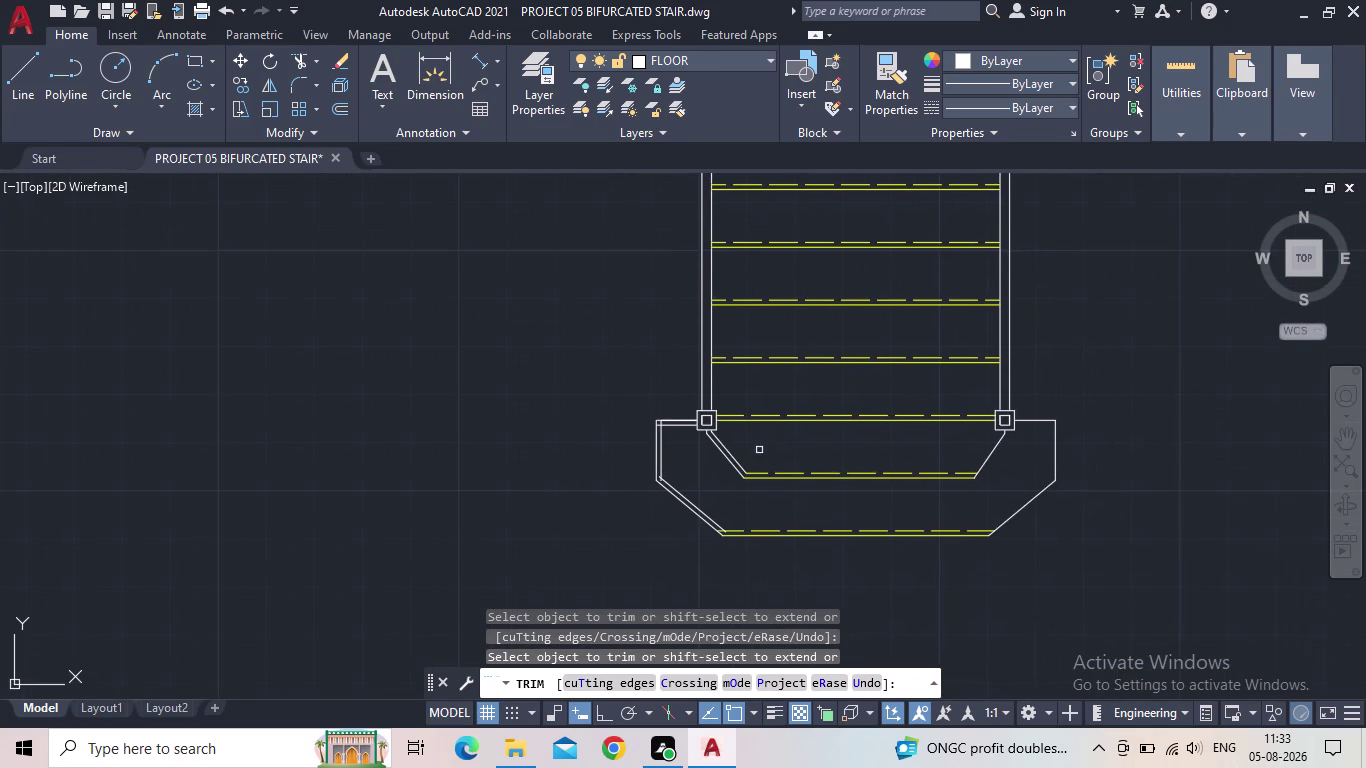
scroll(up, 3)
click(582, 485)
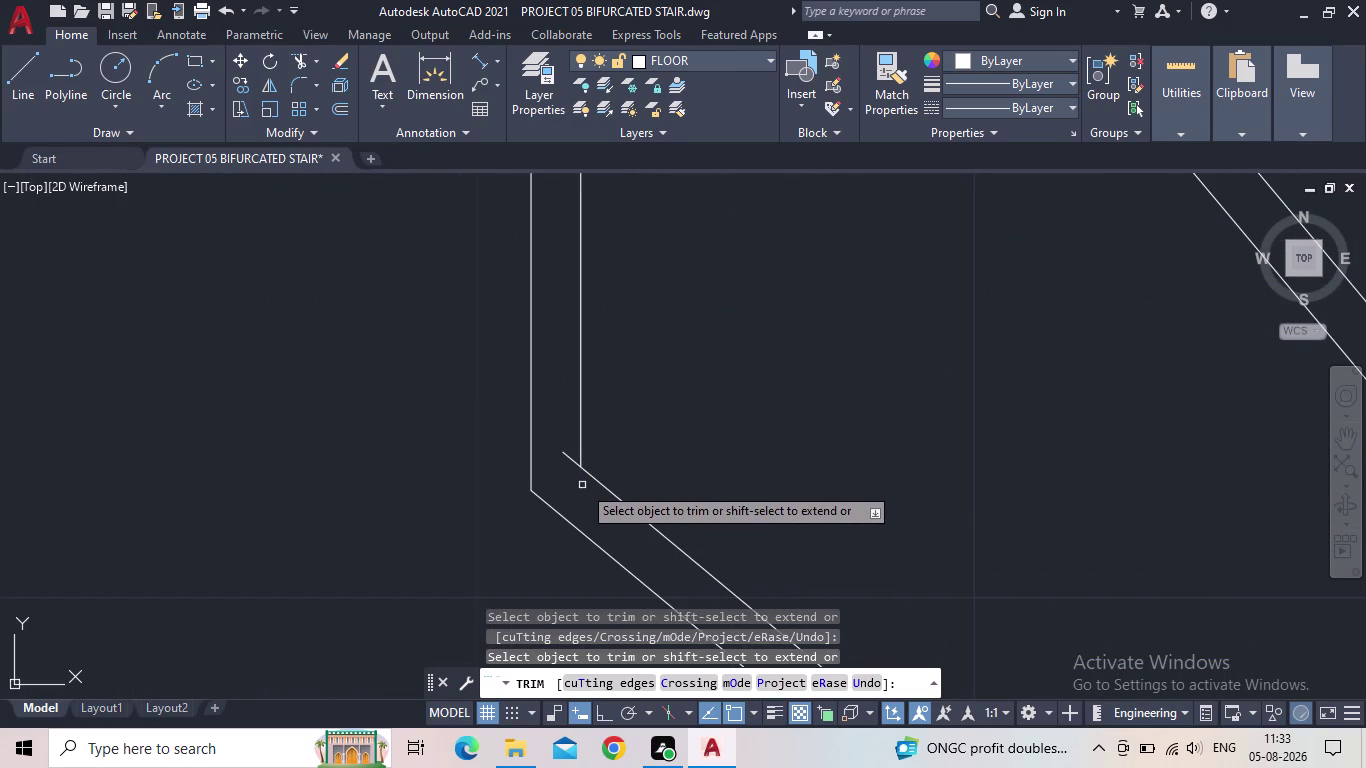
click(574, 460)
Fence-trim the crossing wall line ends at the post corner.
scroll(down, 3)
middle_drag(653, 437, 654, 570)
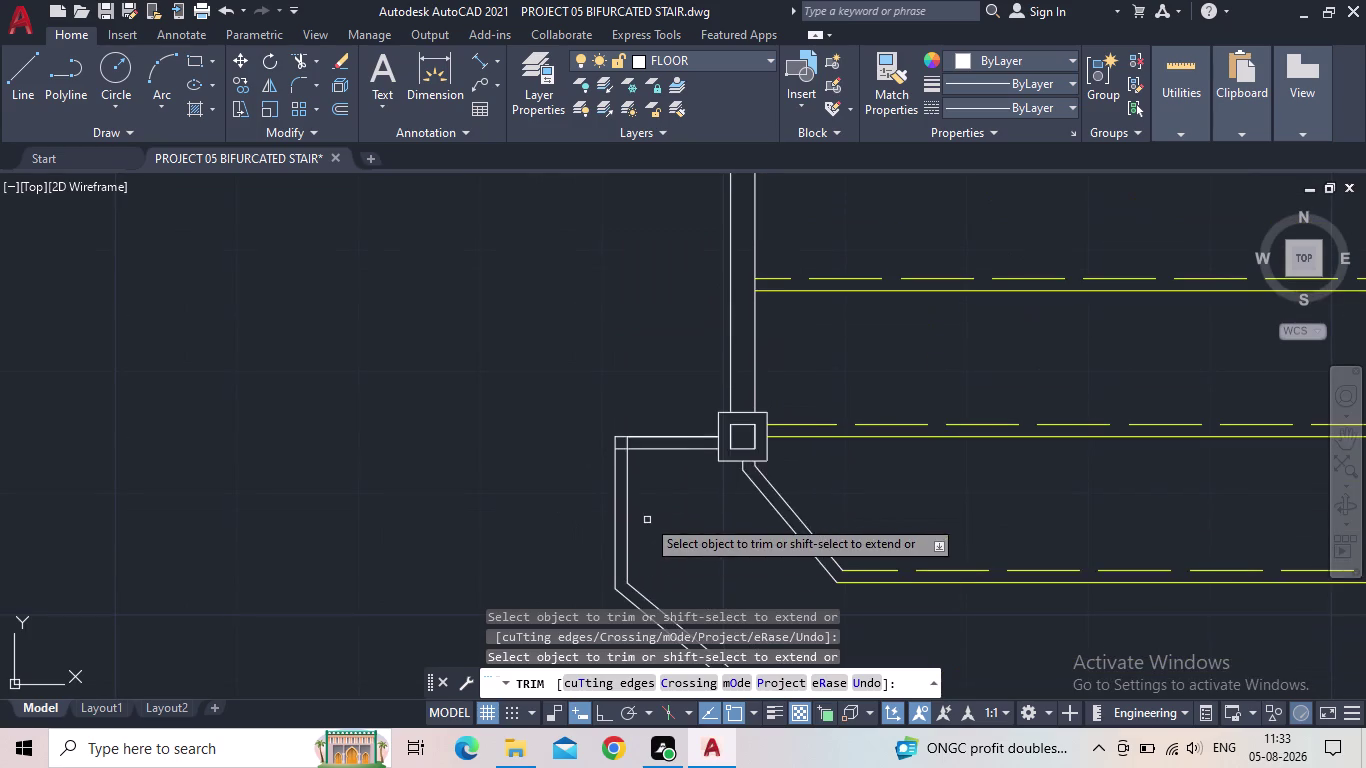
scroll(up, 3)
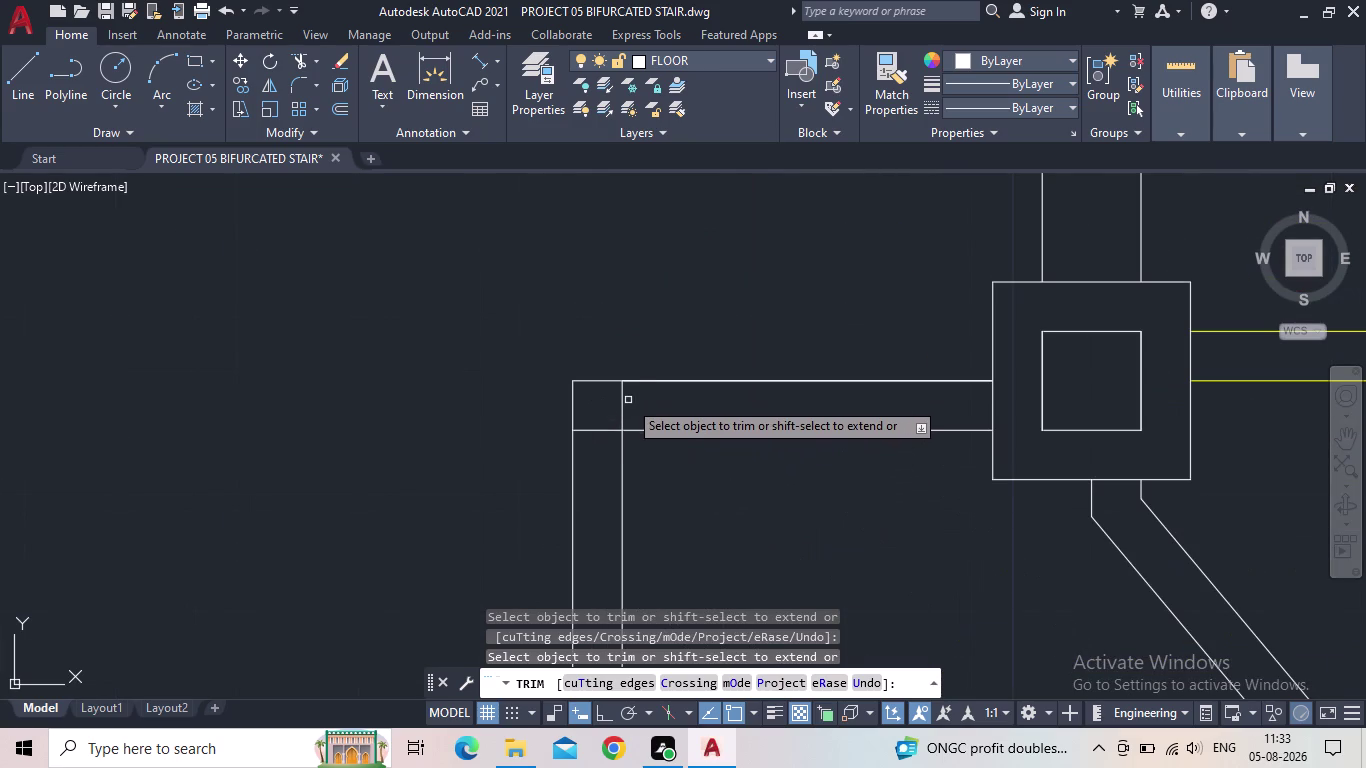
drag(627, 402, 613, 407)
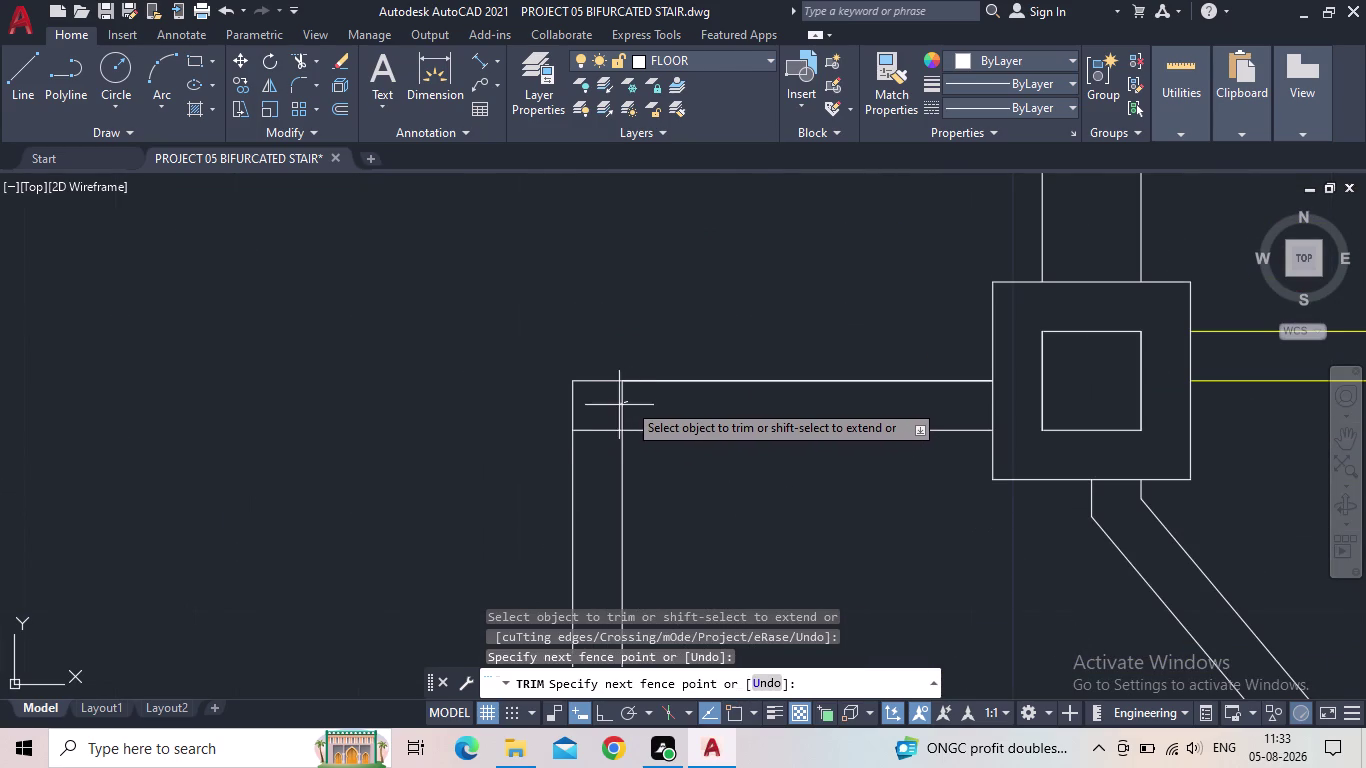
drag(613, 407, 599, 448)
scroll(down, 3)
middle_drag(698, 516, 647, 407)
scroll(down, 3)
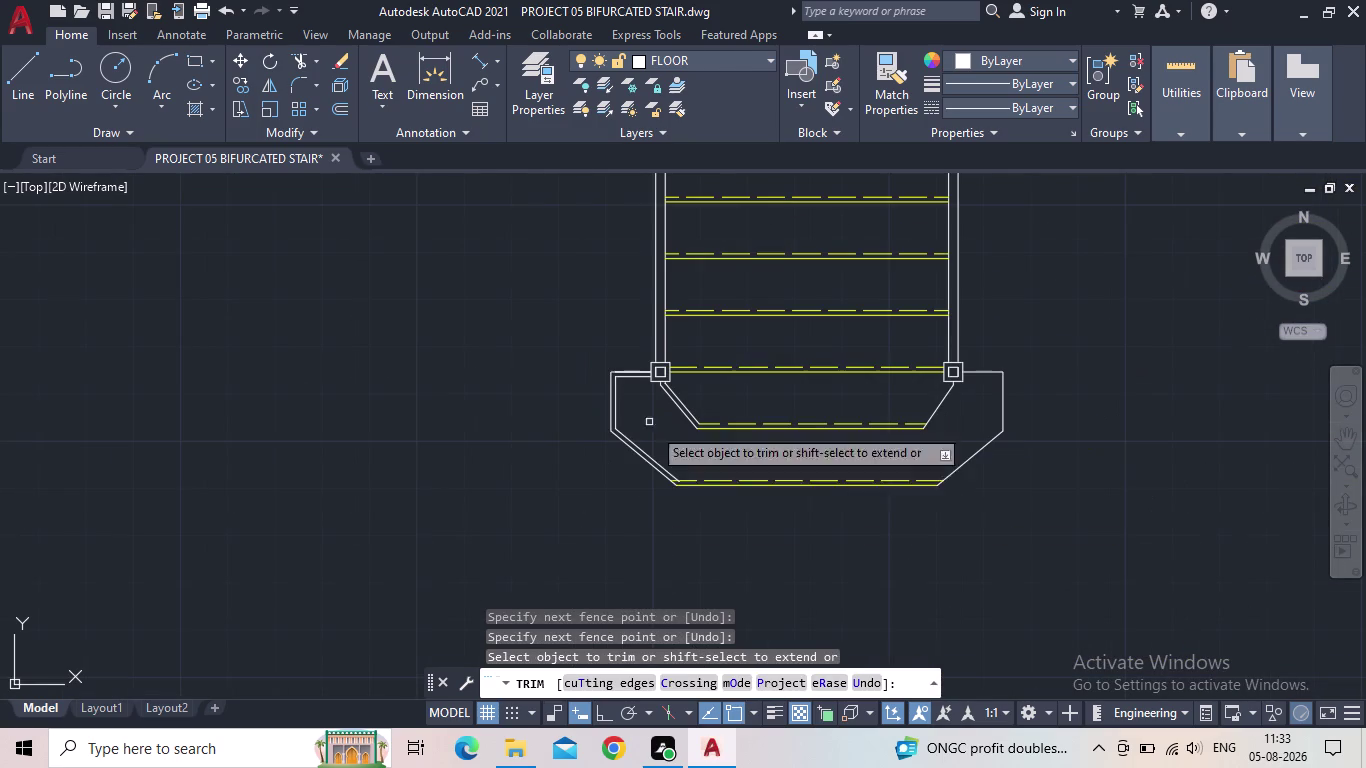
middle_drag(846, 468, 750, 488)
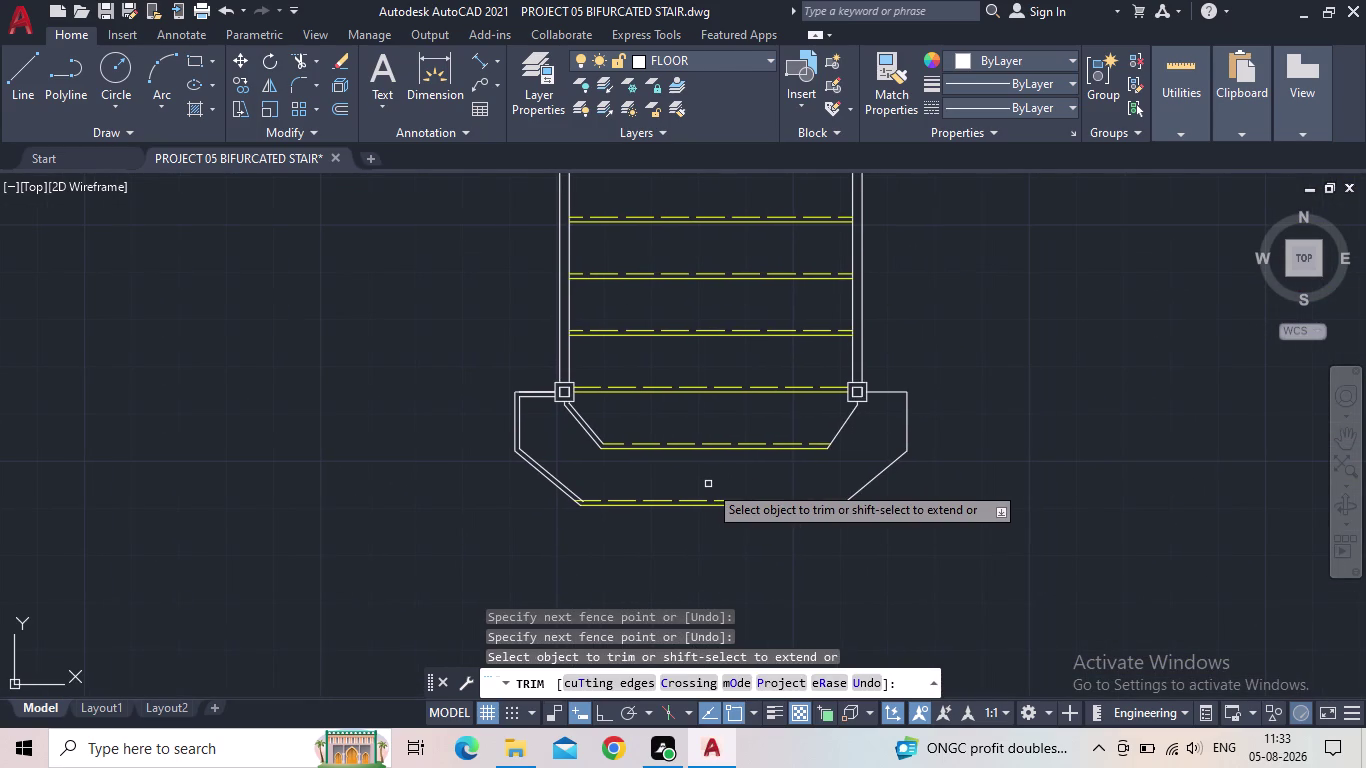
key(l)
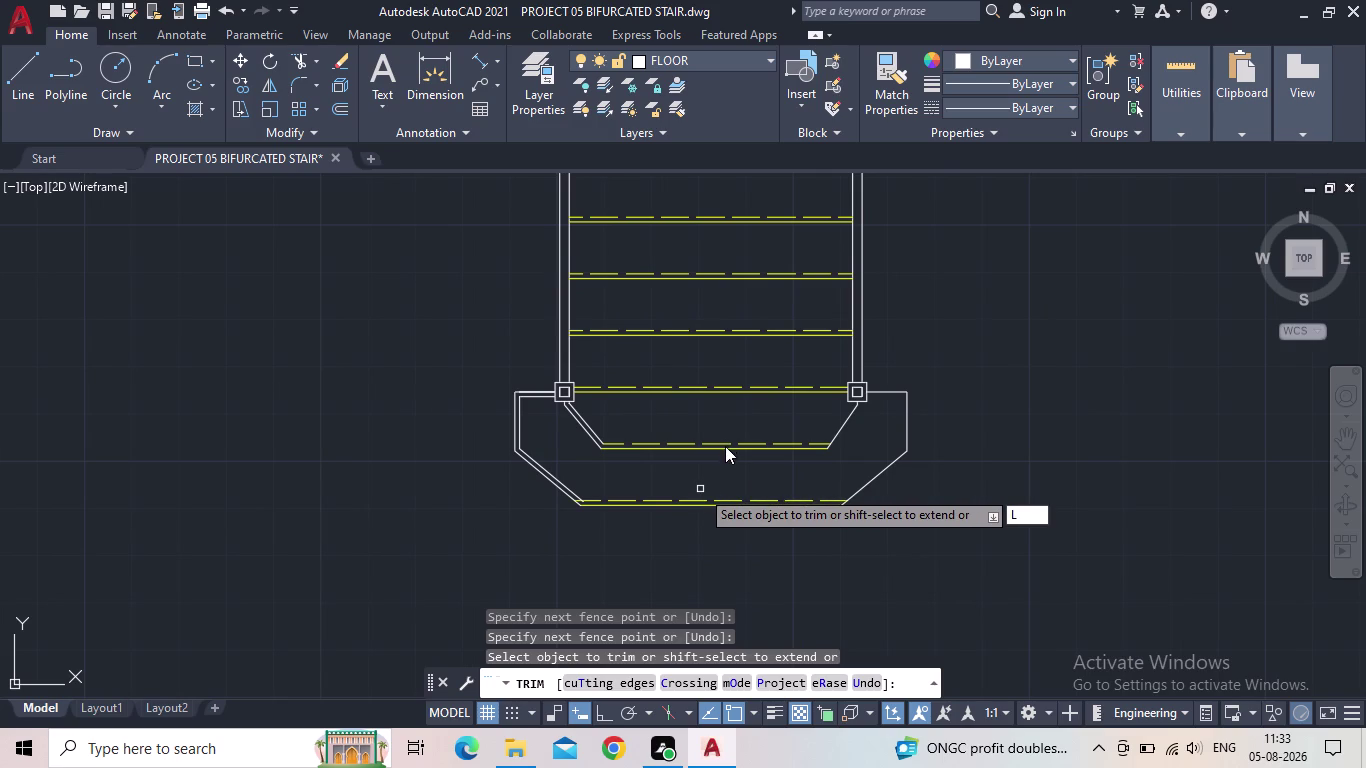
key(Escape)
middle_drag(829, 457, 759, 491)
Offset the right diagonal landing edge by 1" and delete the misplaced copy.
key(o)
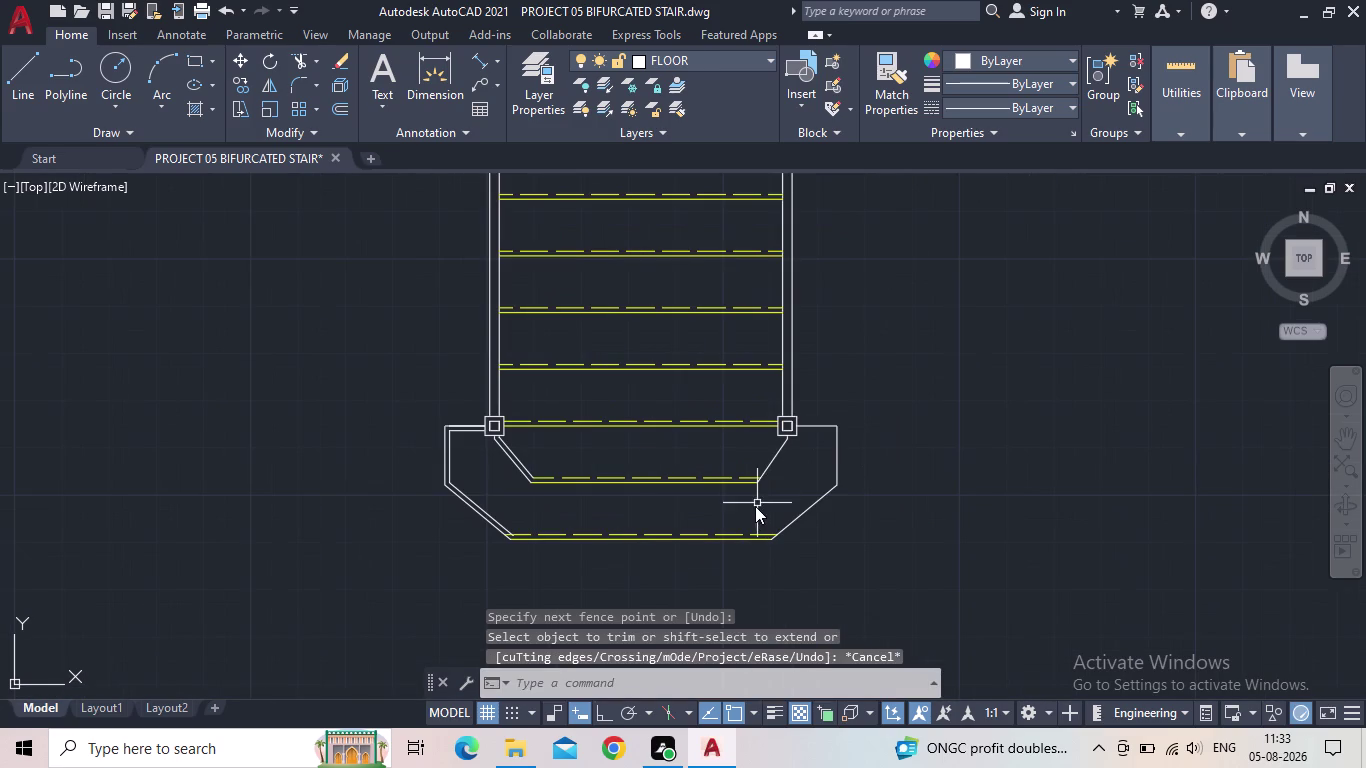
key(Return)
text(1")
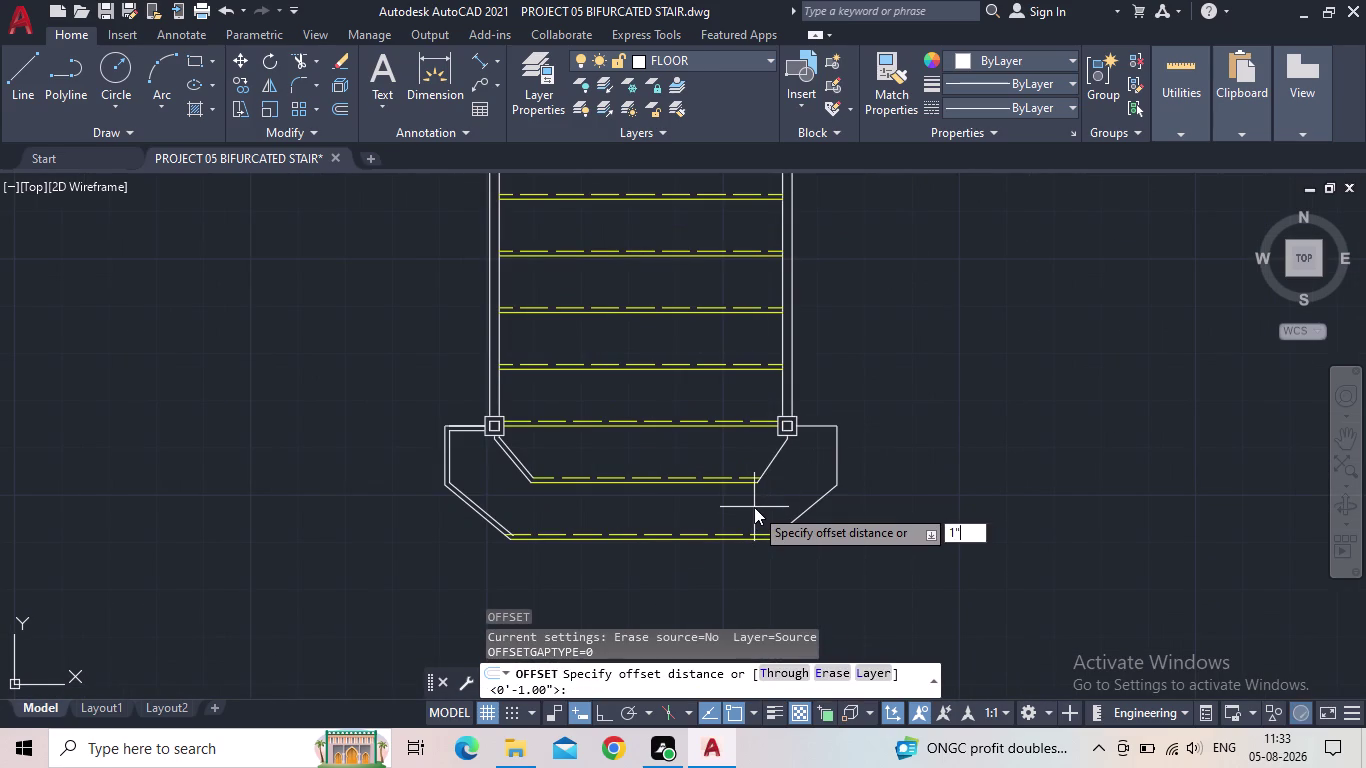
key(Return)
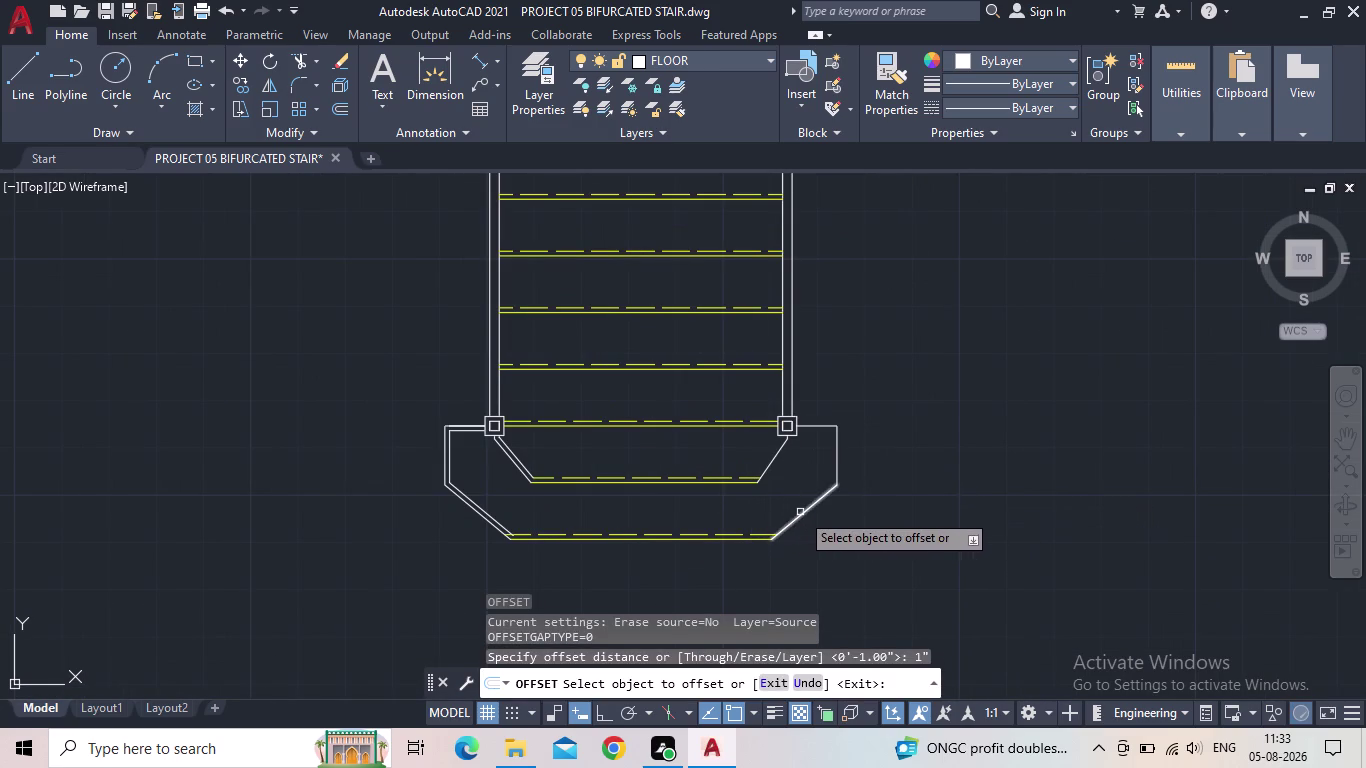
click(801, 512)
click(798, 504)
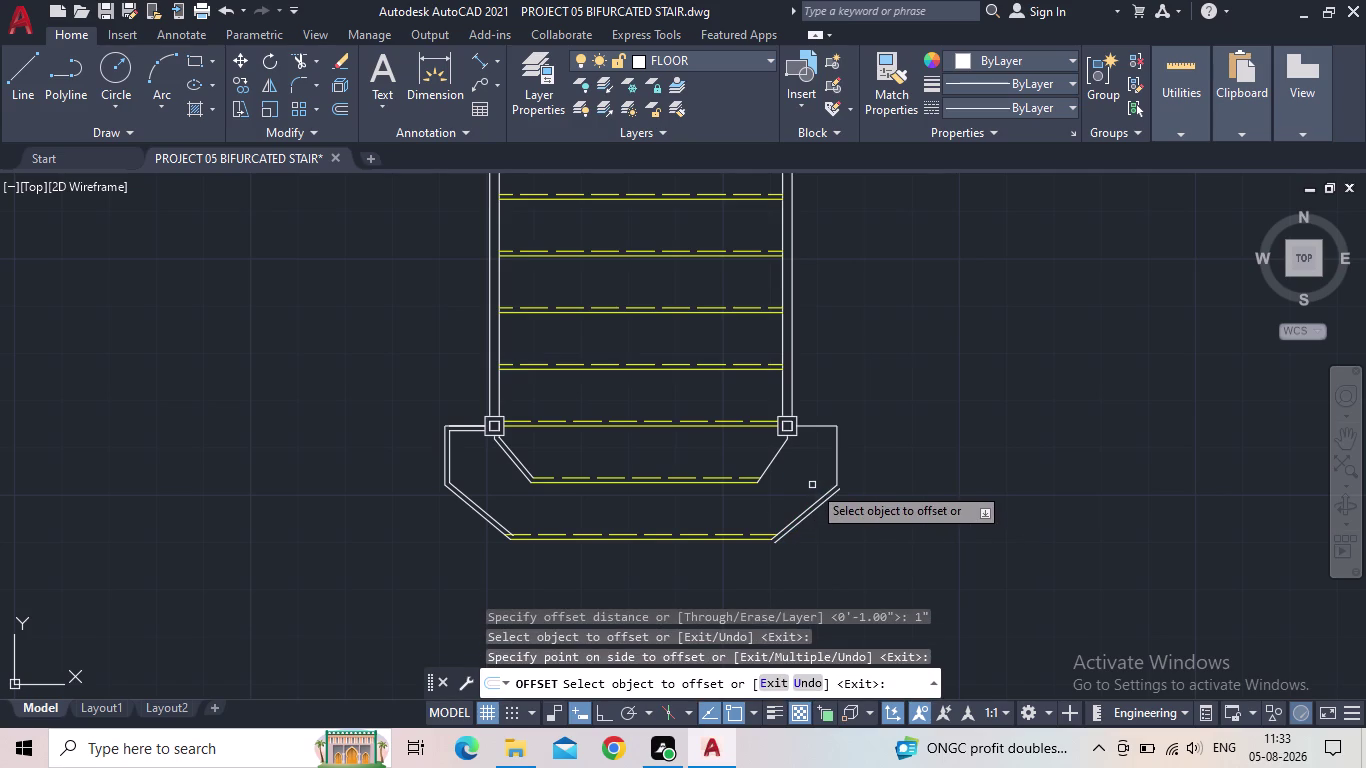
key(Escape)
click(820, 505)
key(Delete)
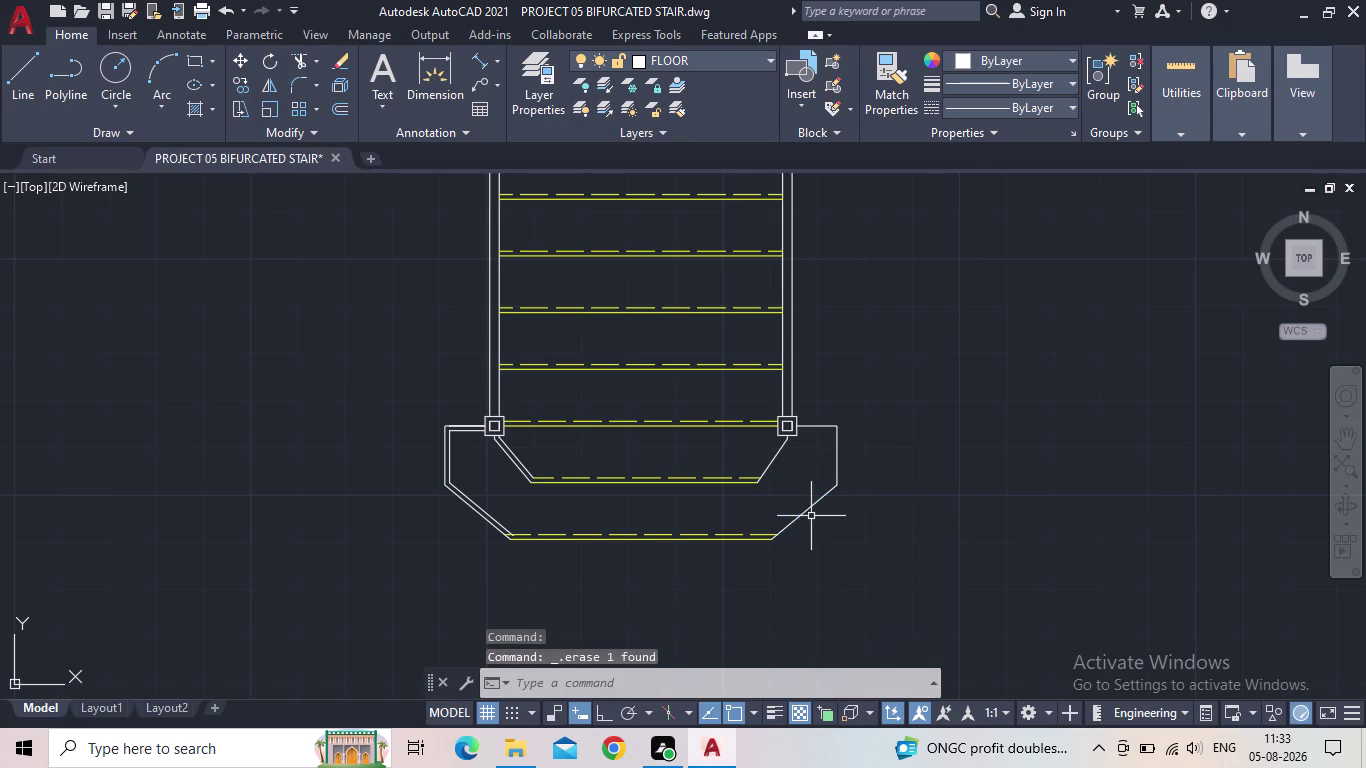
Offset the right diagonal, right landing edge and short post wall 1" inward.
key(o)
key(space)
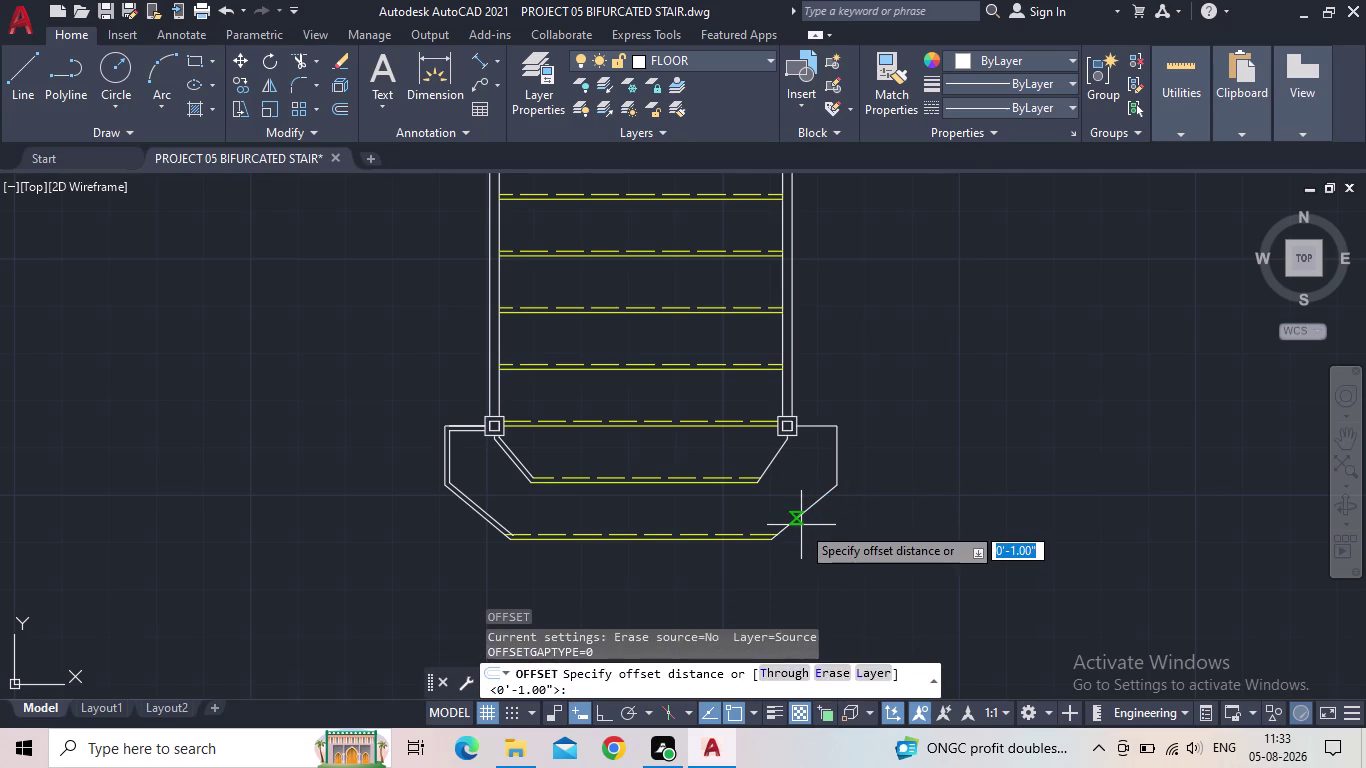
key(space)
click(804, 515)
click(789, 502)
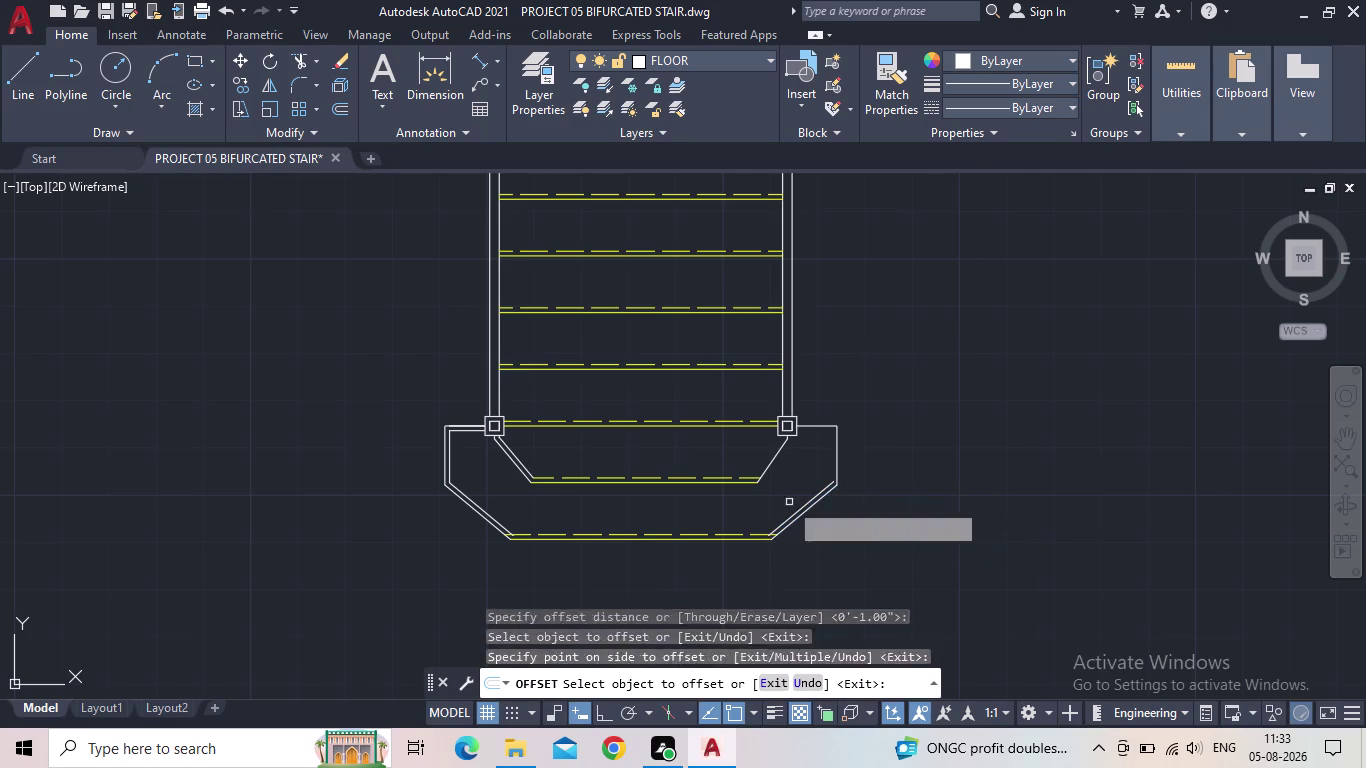
click(836, 468)
click(824, 470)
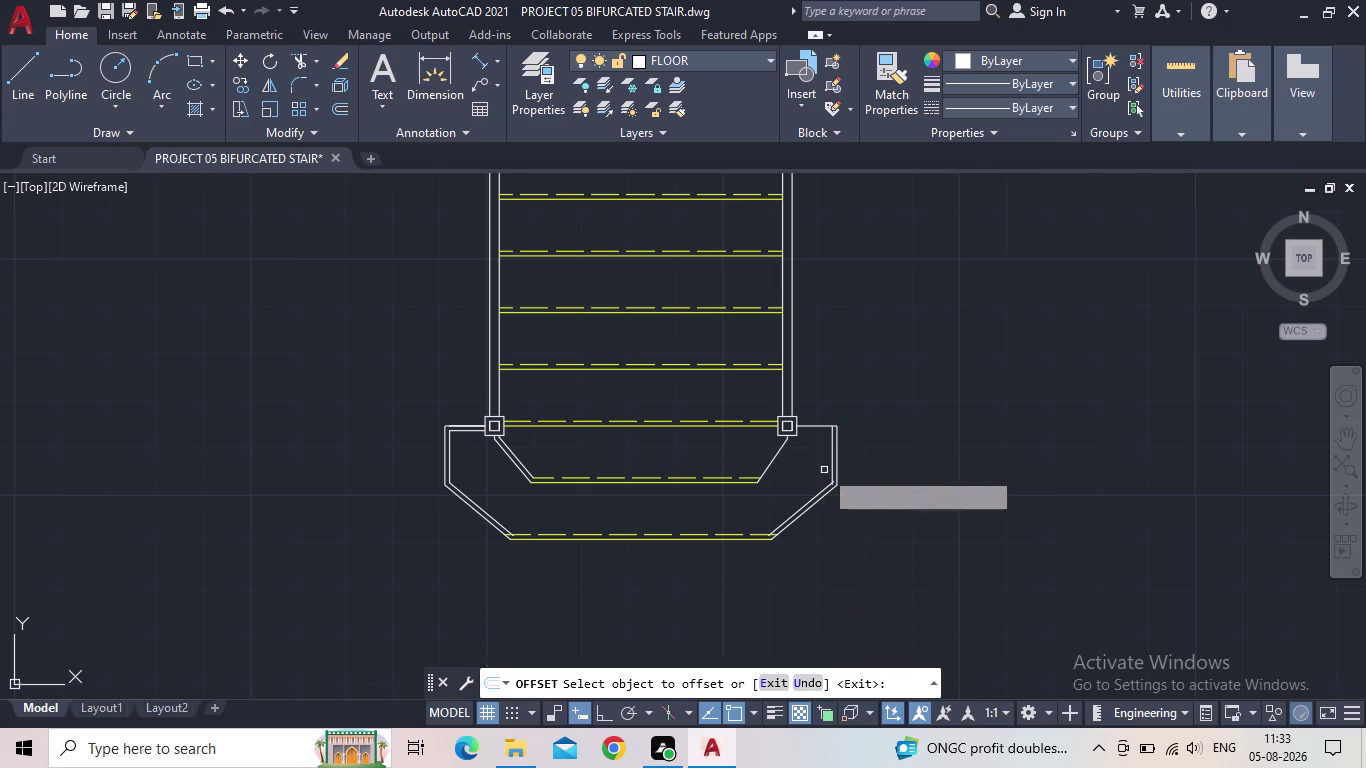
click(816, 428)
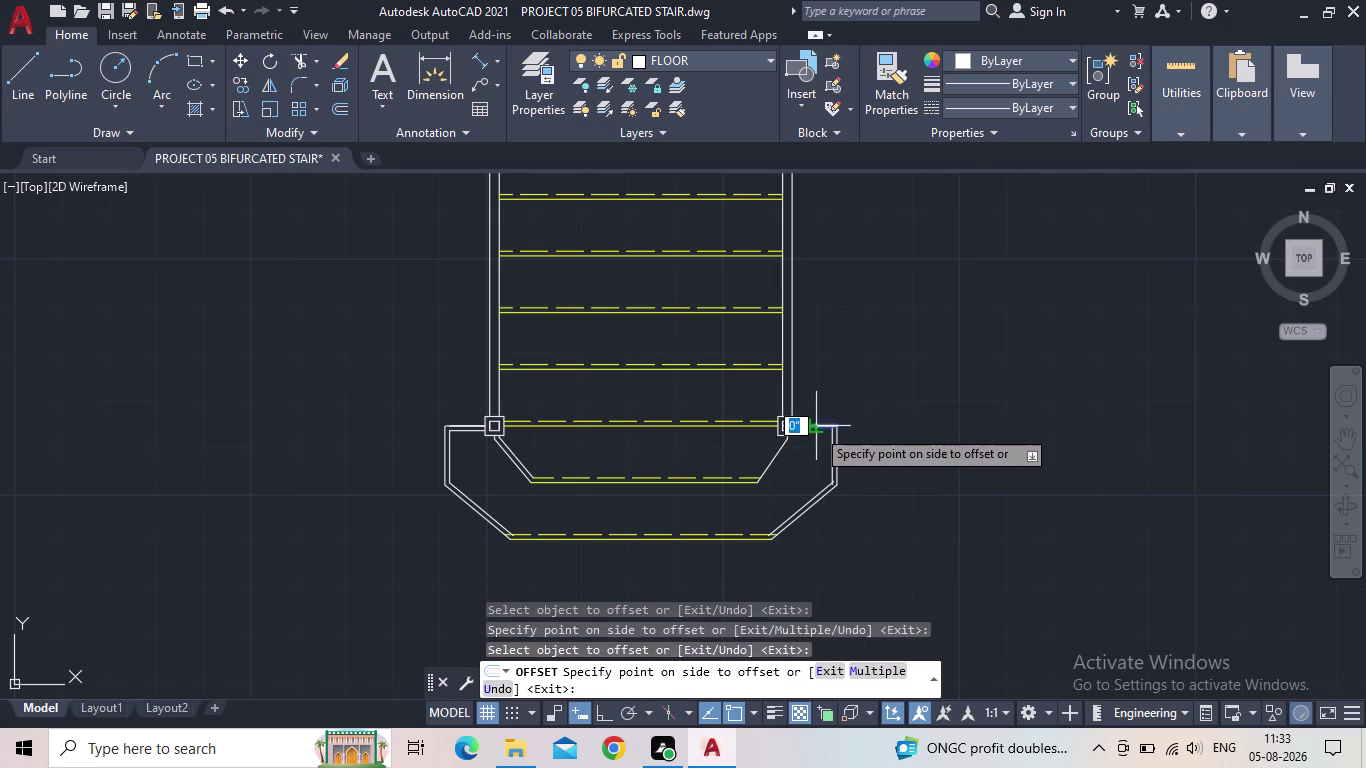
click(816, 440)
Offset the upper diagonal wall and the short edge below the post 1" inward.
scroll(up, 3)
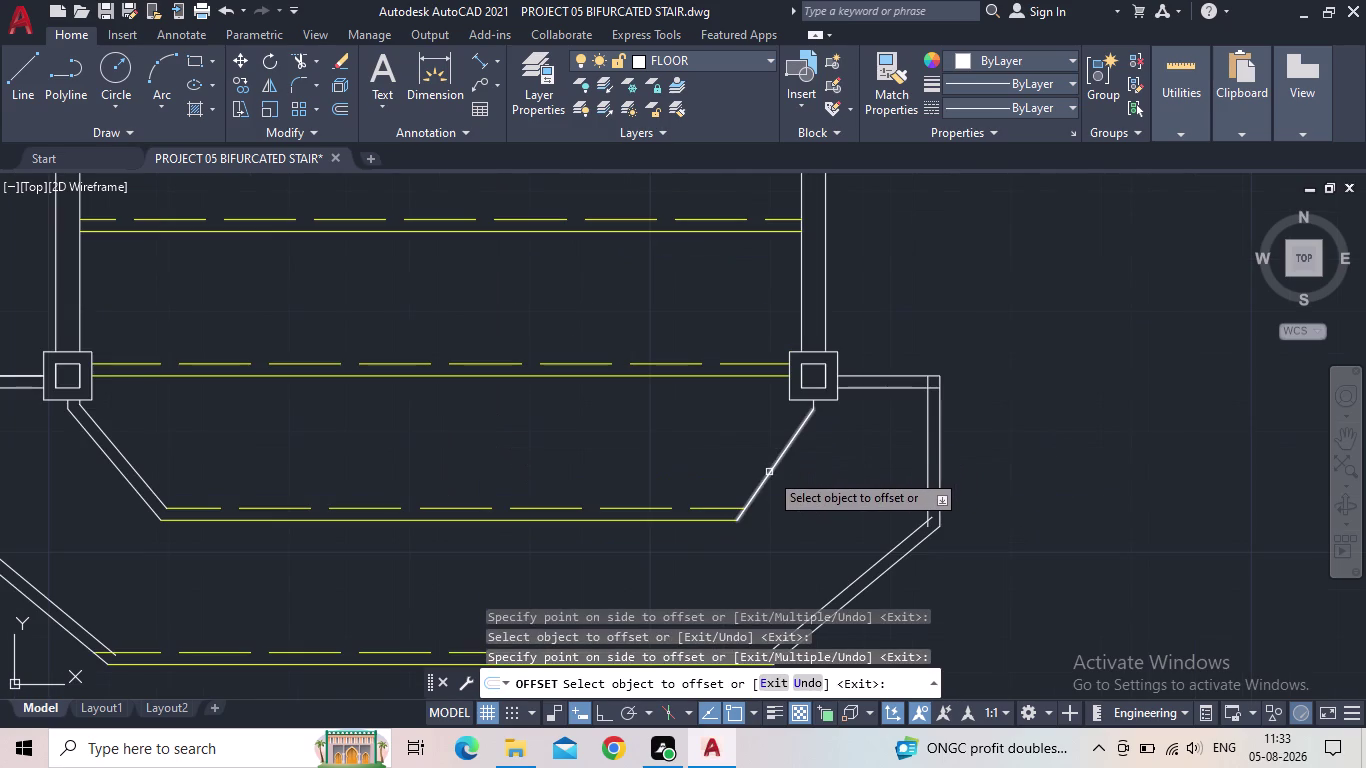
click(769, 472)
click(743, 468)
scroll(up, 3)
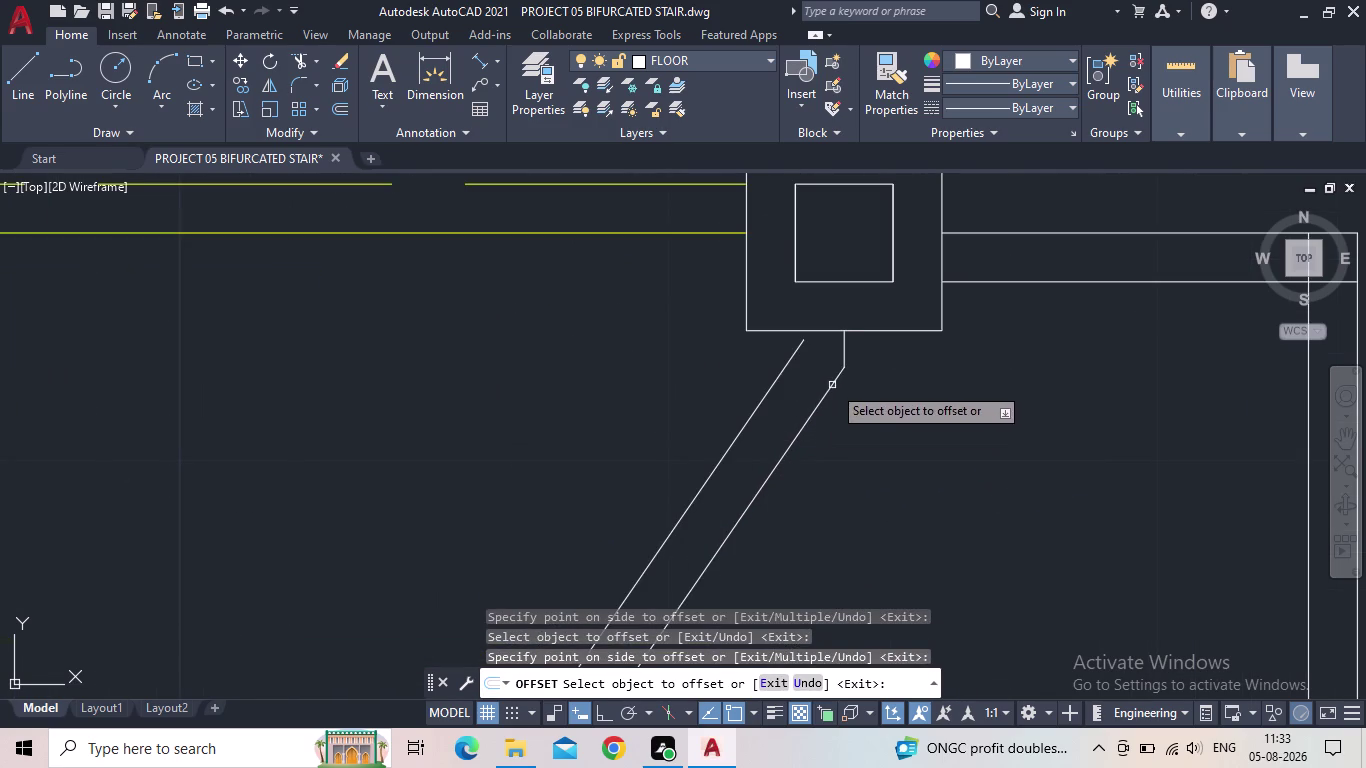
click(846, 351)
click(796, 361)
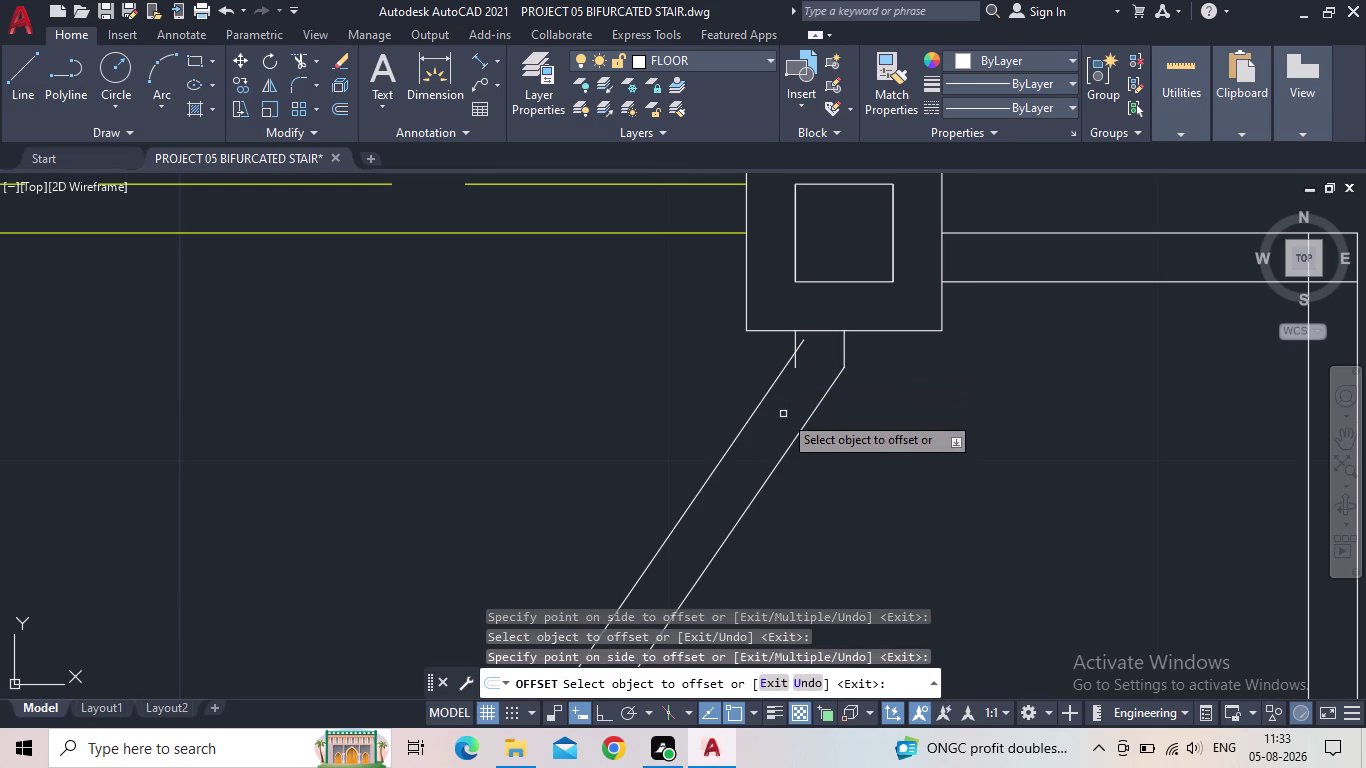
key(Escape)
scroll(down, 3)
middle_drag(807, 431, 667, 445)
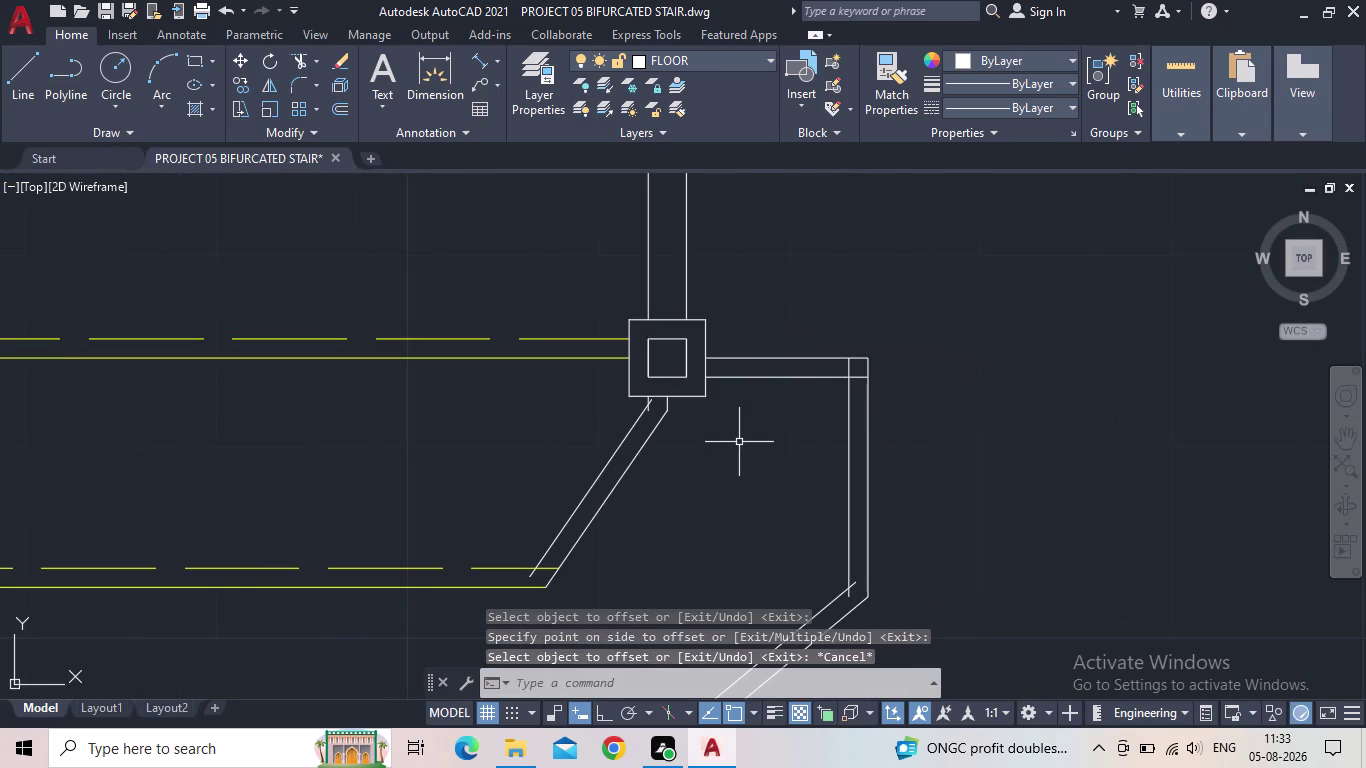
Trim the overlapping line ends at the right corner, then undo that trim.
key(t)
key(r)
key(space)
scroll(up, 3)
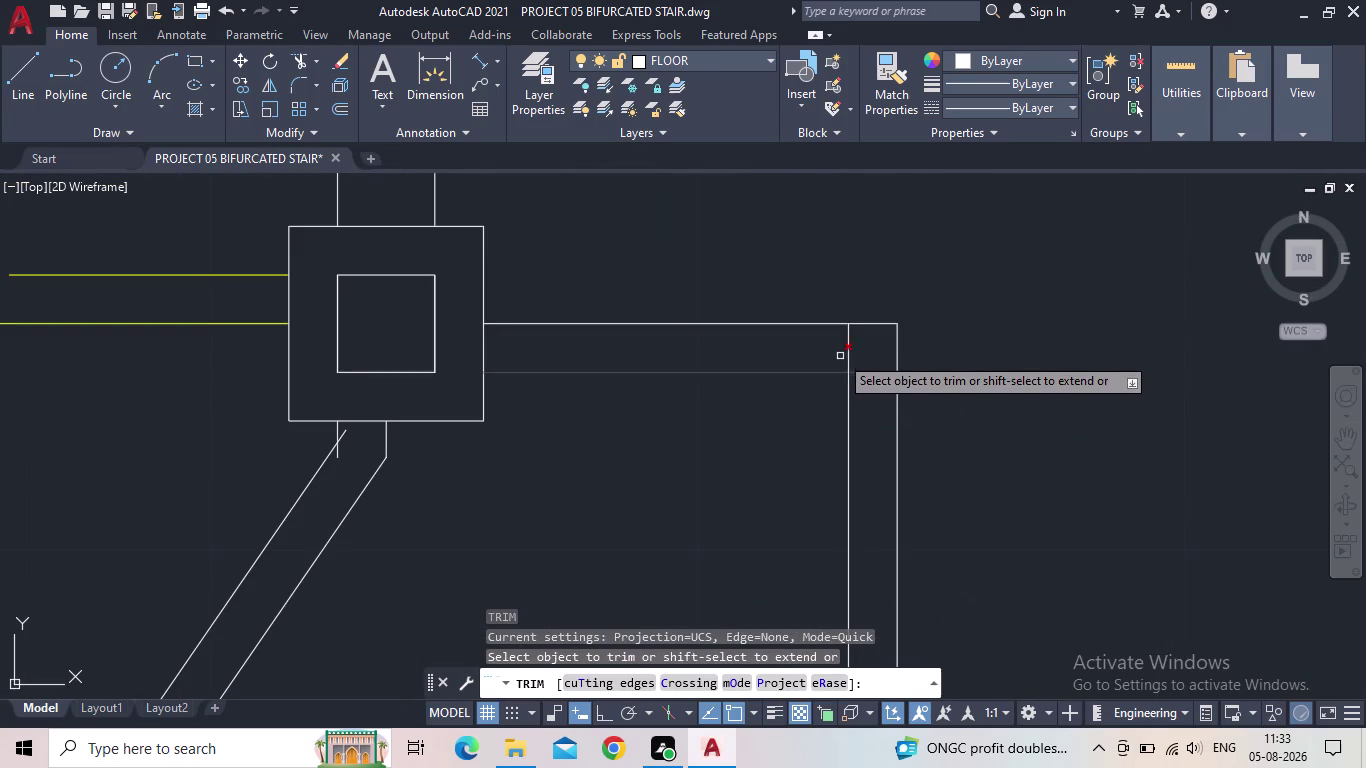
drag(835, 349, 873, 383)
scroll(down, 3)
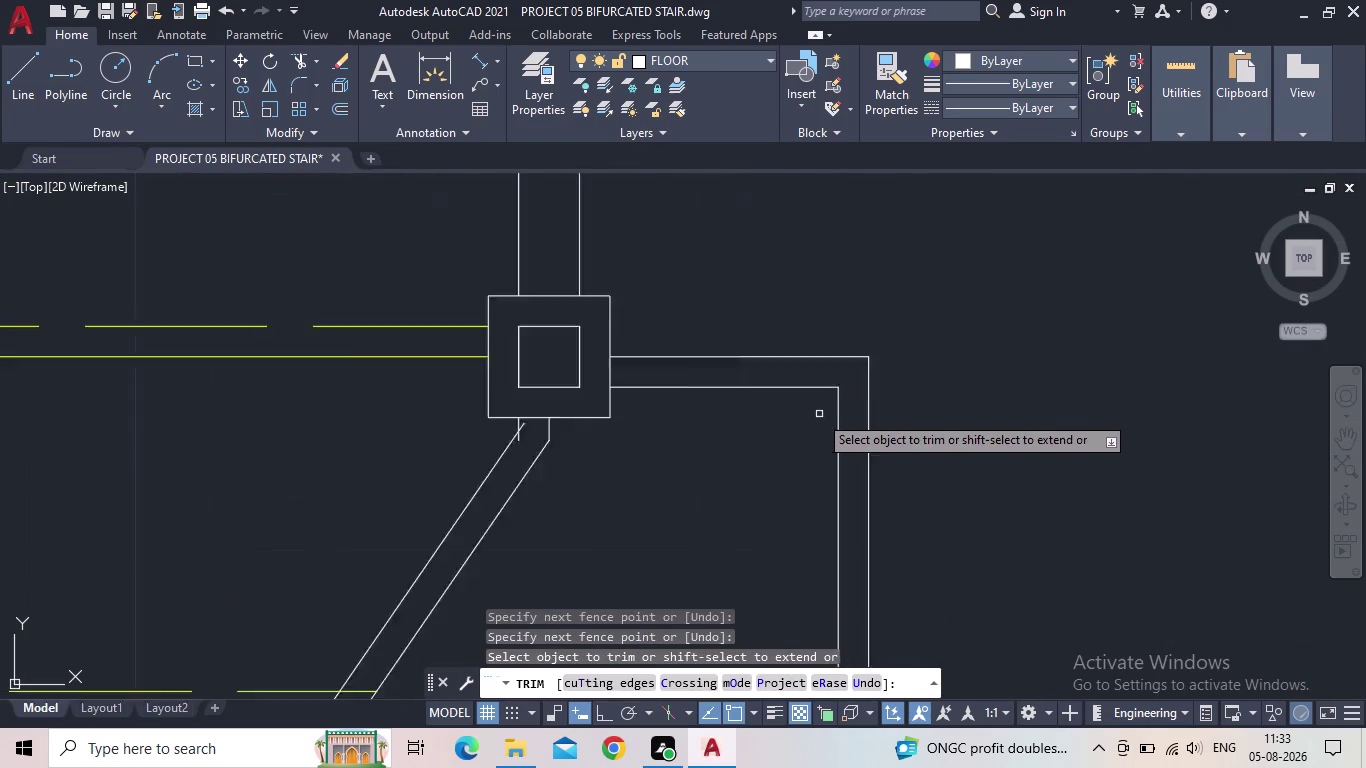
middle_drag(802, 433, 779, 400)
scroll(down, 3)
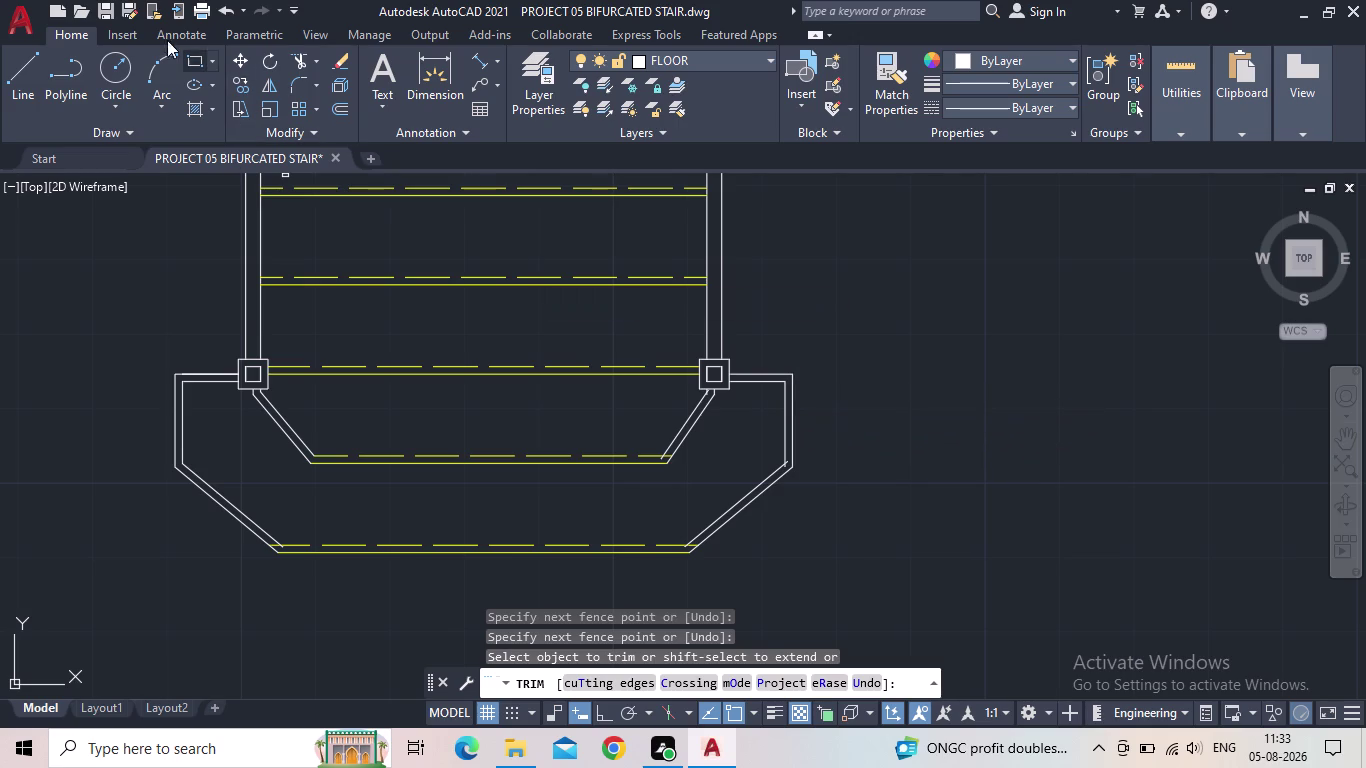
click(228, 4)
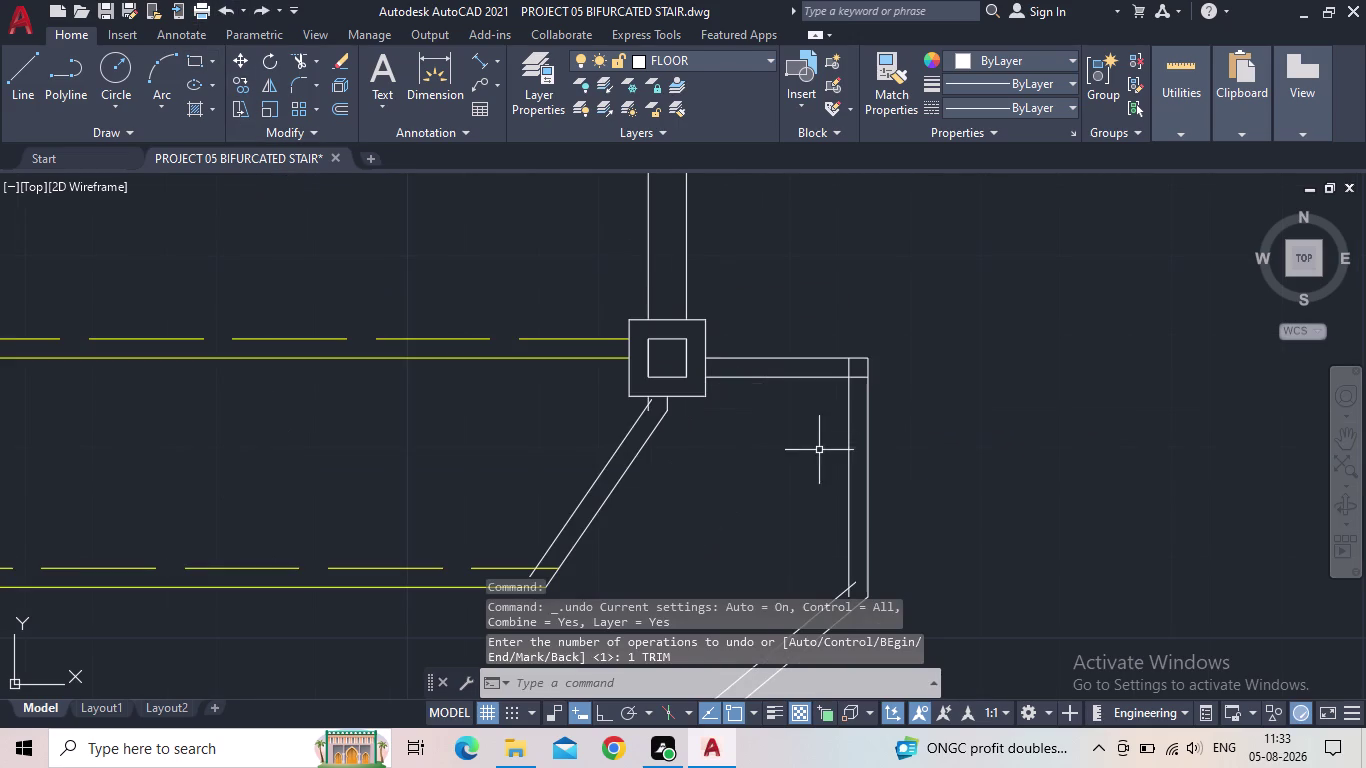
Trim the wall overhang and overlapping line at the right landing corner.
middle_drag(814, 447, 796, 378)
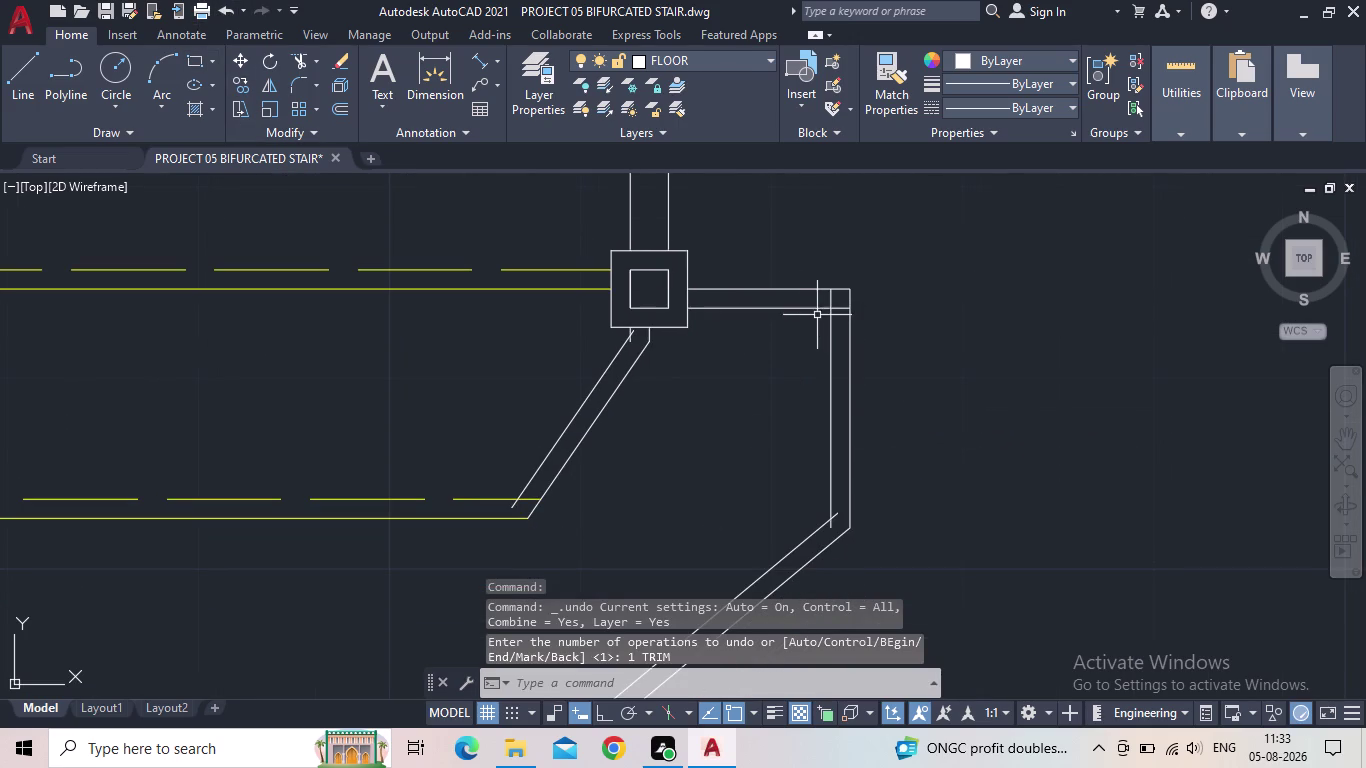
key(t)
key(r)
key(space)
click(832, 302)
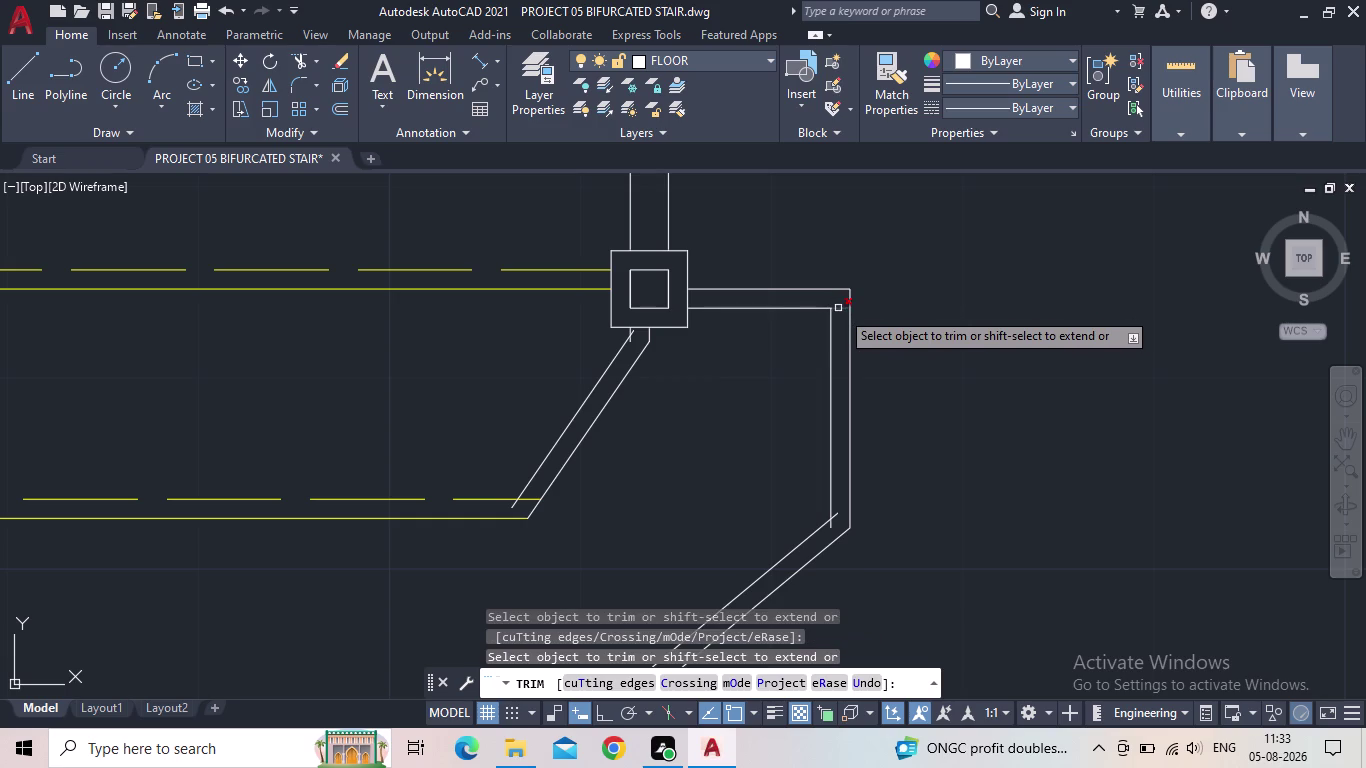
click(841, 309)
scroll(down, 3)
middle_drag(774, 361, 811, 279)
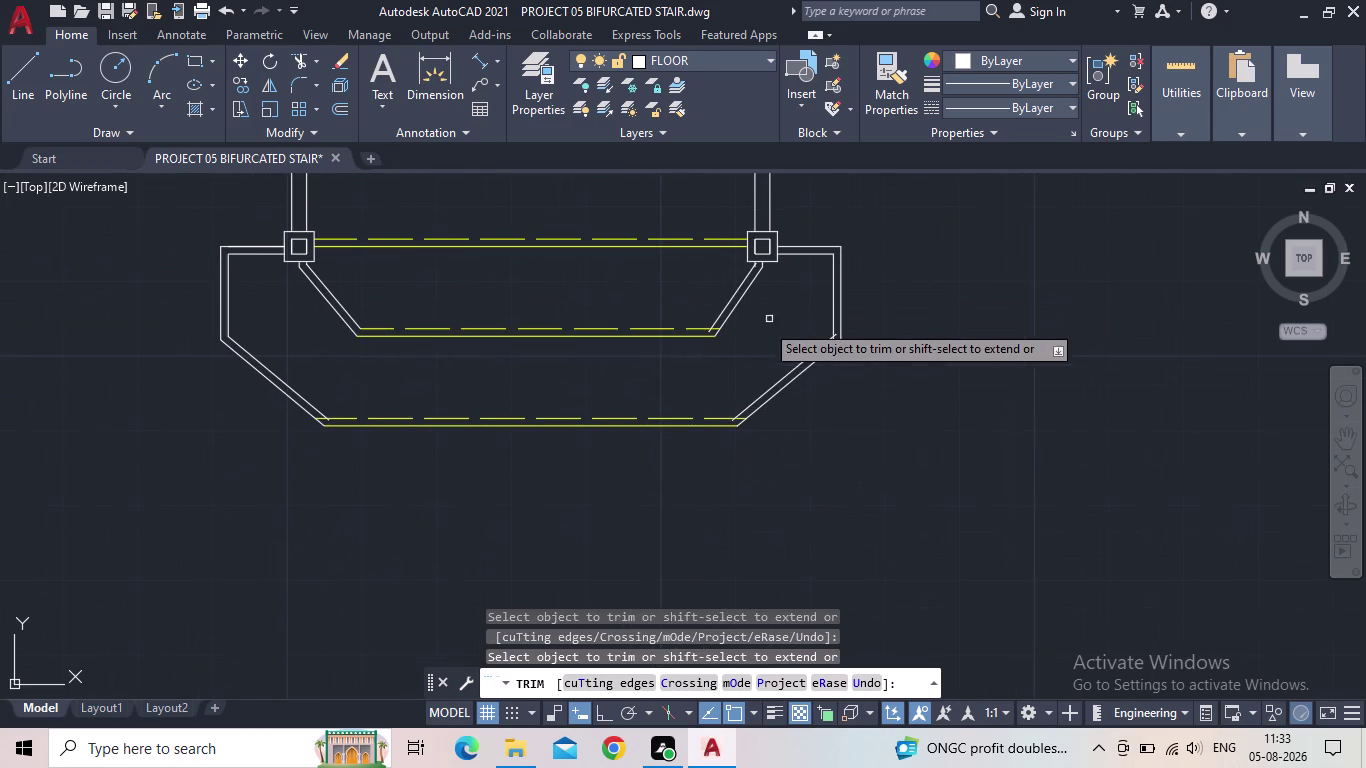
Trim the two tread lines extending past the angled wall.
scroll(up, 3)
scroll(up, 3)
click(711, 318)
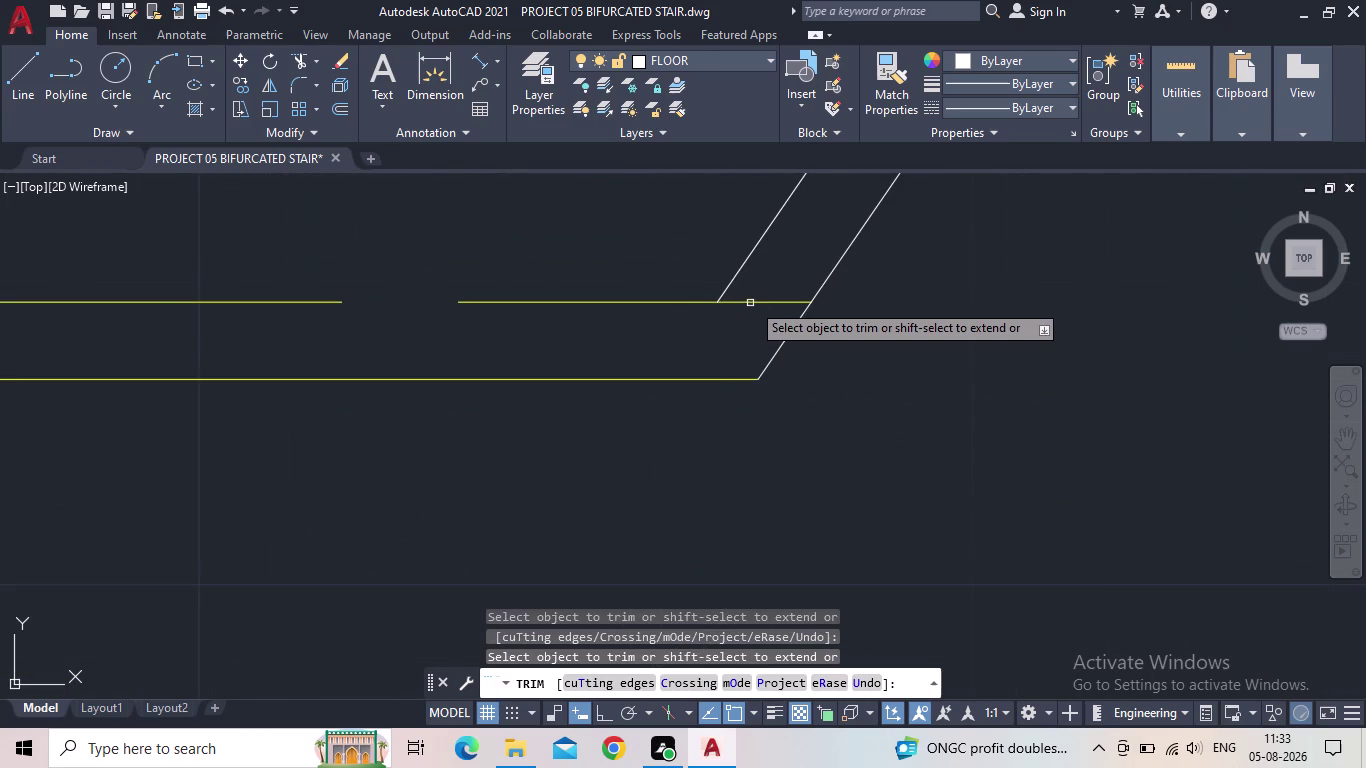
click(756, 299)
Fence-trim the line ends at the left angled wall and finish trimming.
scroll(down, 3)
middle_drag(757, 299, 625, 567)
scroll(up, 3)
click(681, 411)
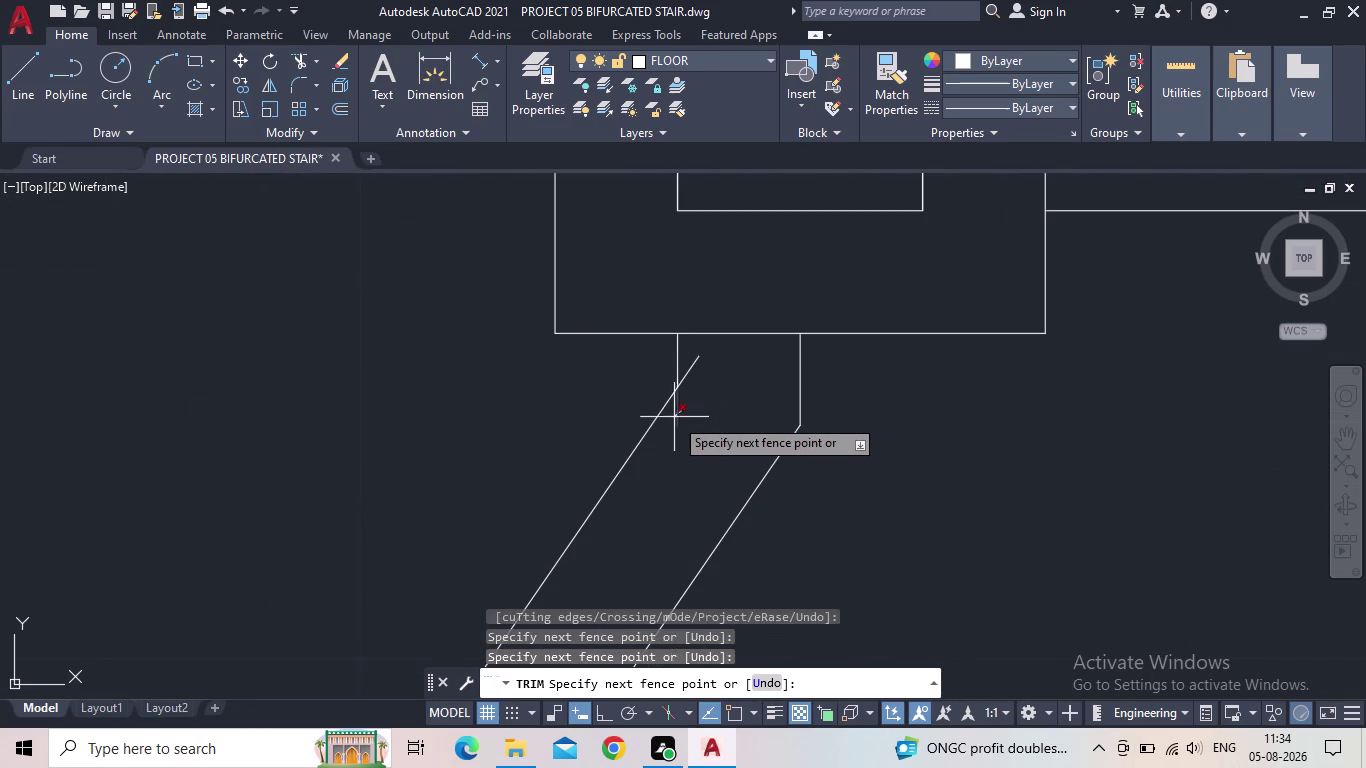
click(674, 418)
click(691, 371)
scroll(down, 3)
middle_drag(678, 446, 933, 394)
scroll(down, 3)
scroll(down, 3)
middle_drag(771, 438, 885, 427)
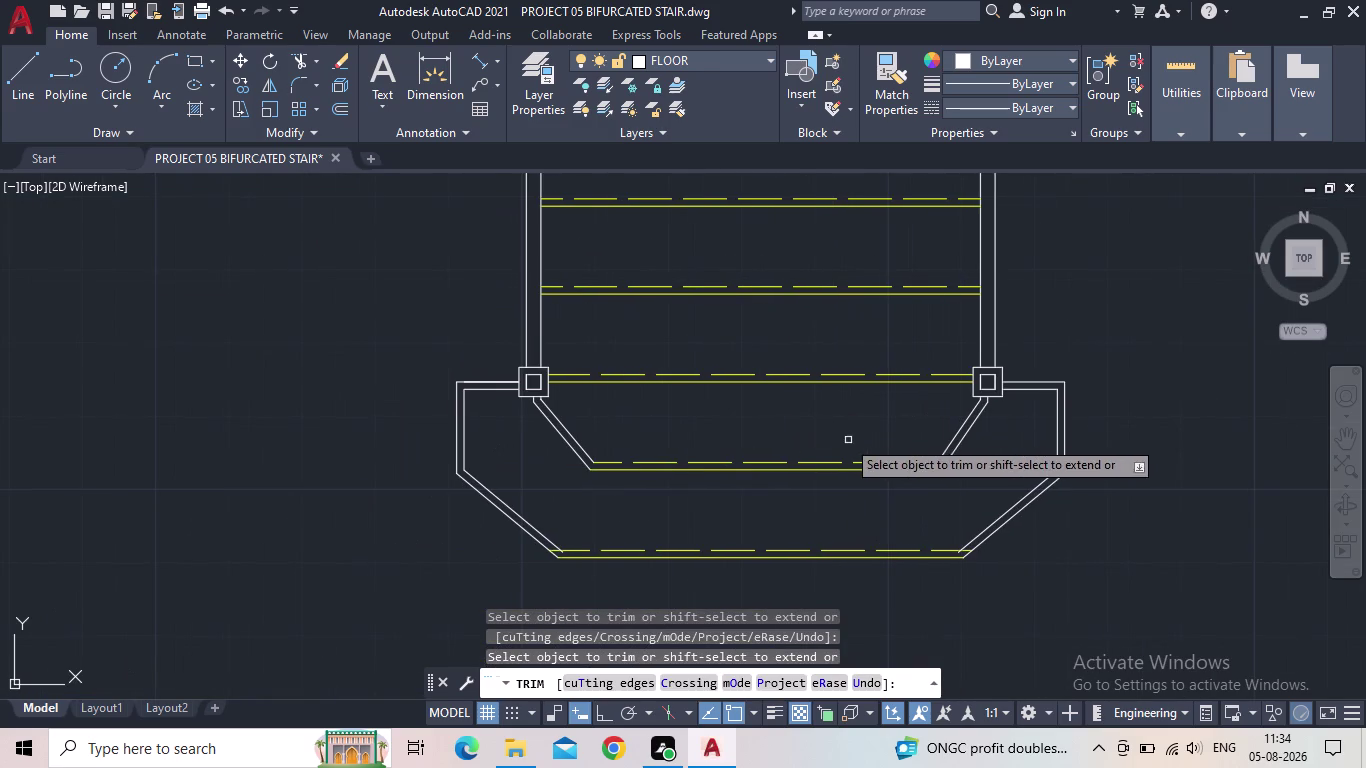
key(Escape)
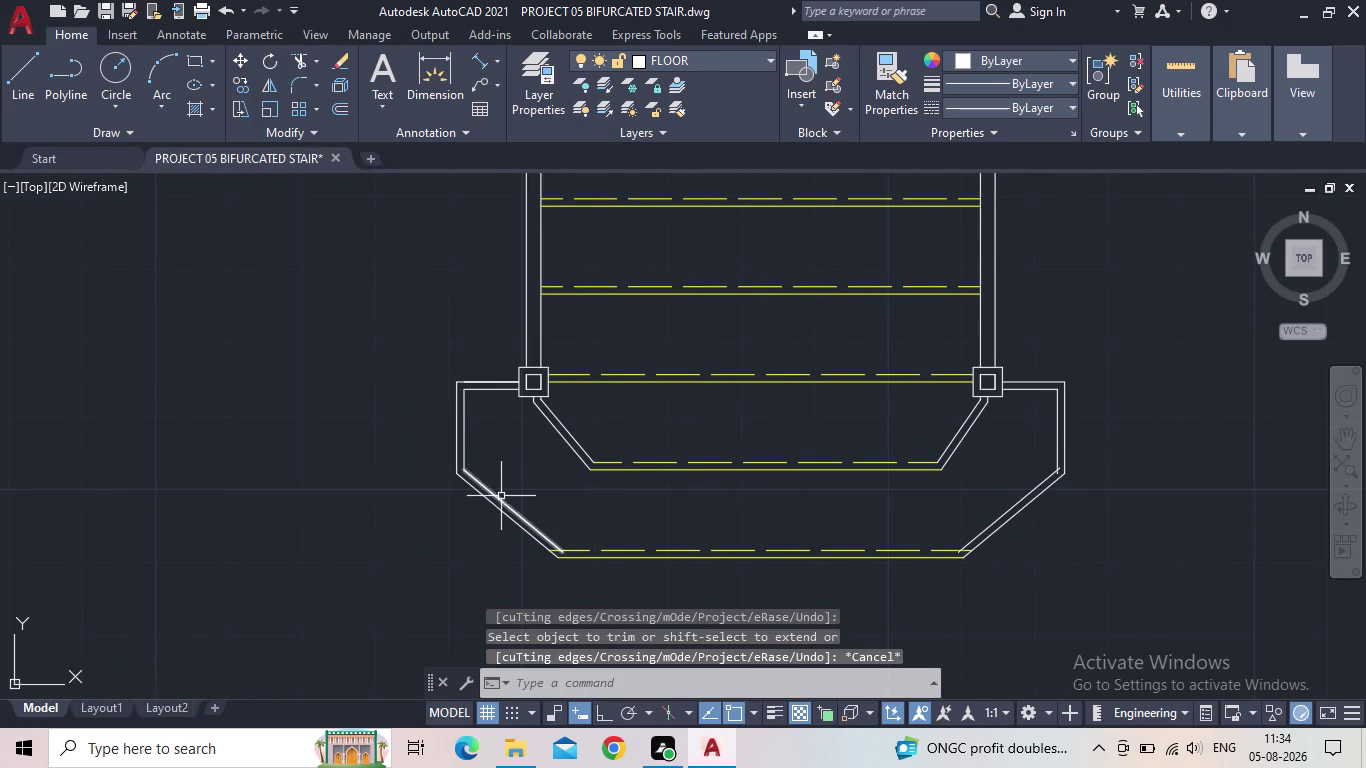
Make STAIRS the current layer from the layer list.
click(502, 496)
click(504, 498)
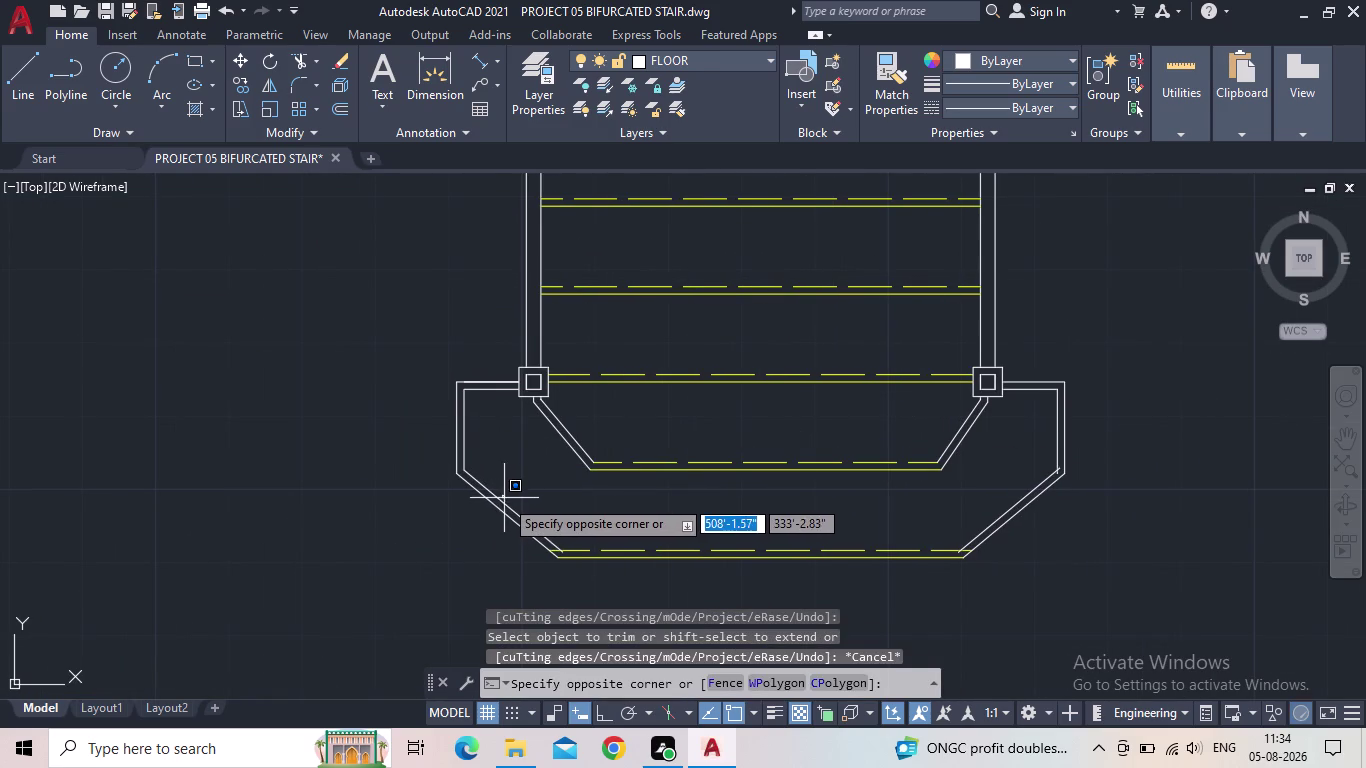
click(540, 109)
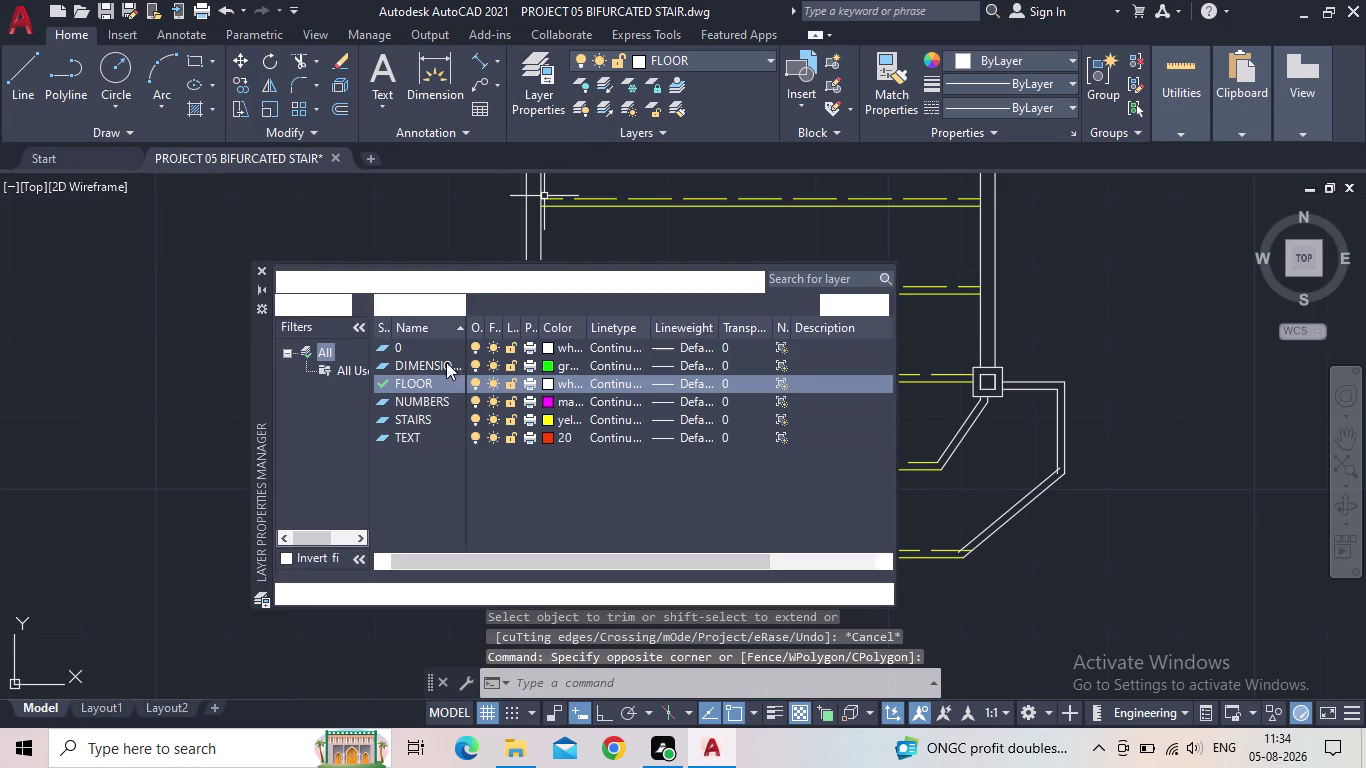
click(387, 417)
double_click(387, 417)
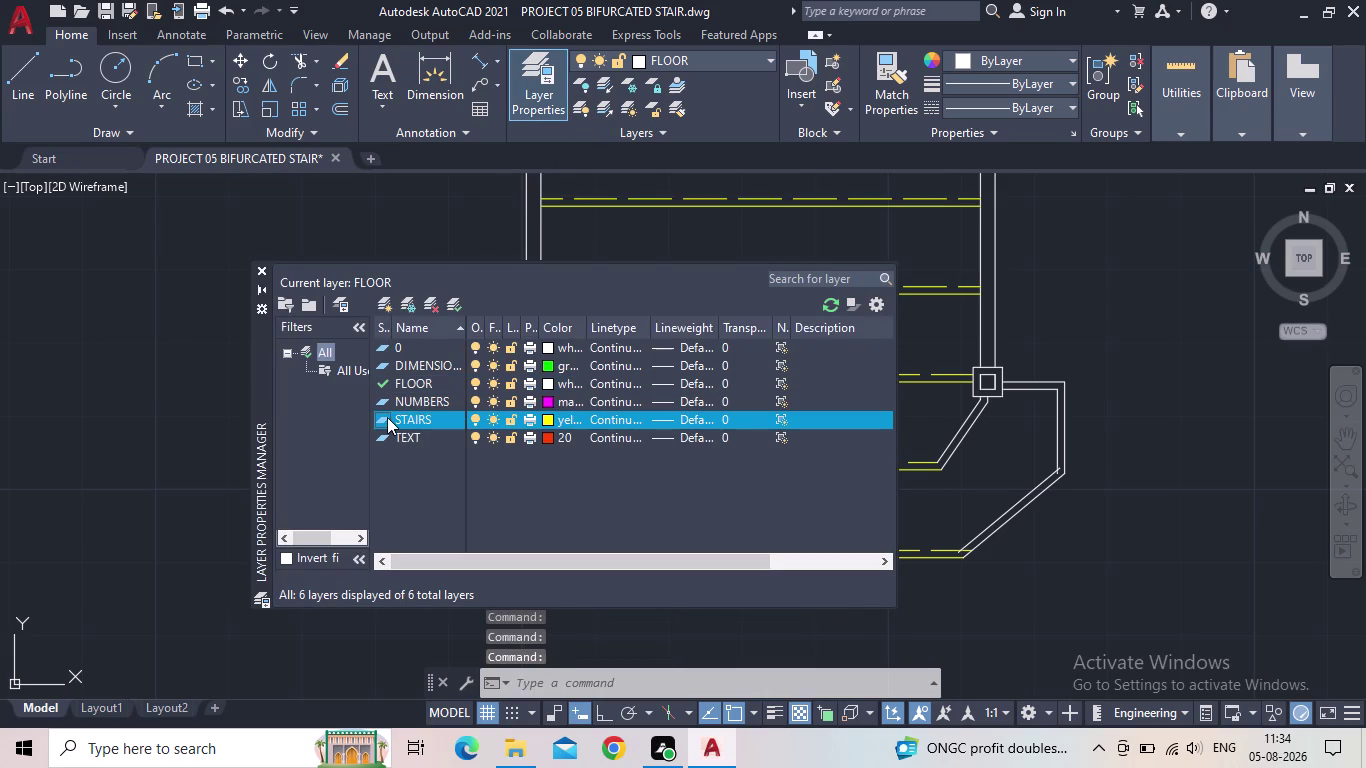
click(255, 267)
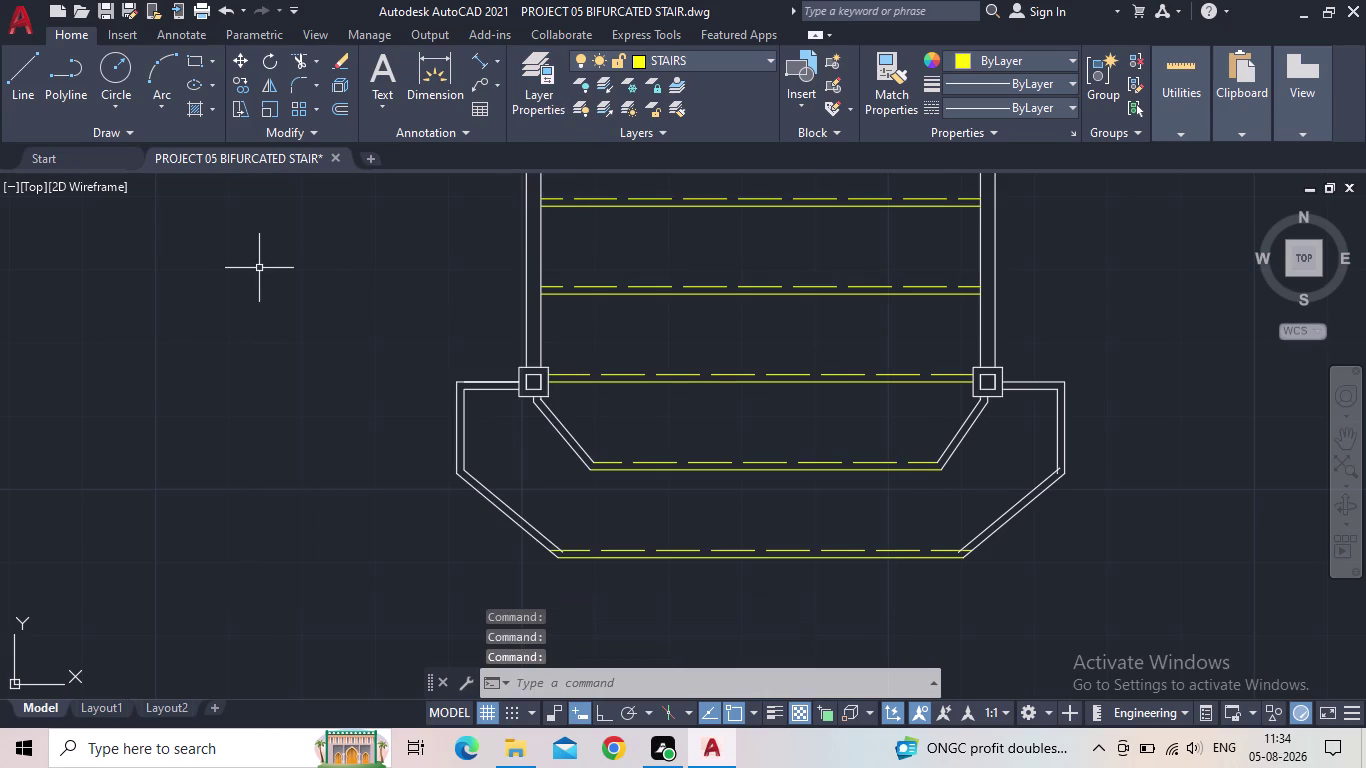
Select the left inner angled wall lines and adjacent landing wall lines.
scroll(up, 3)
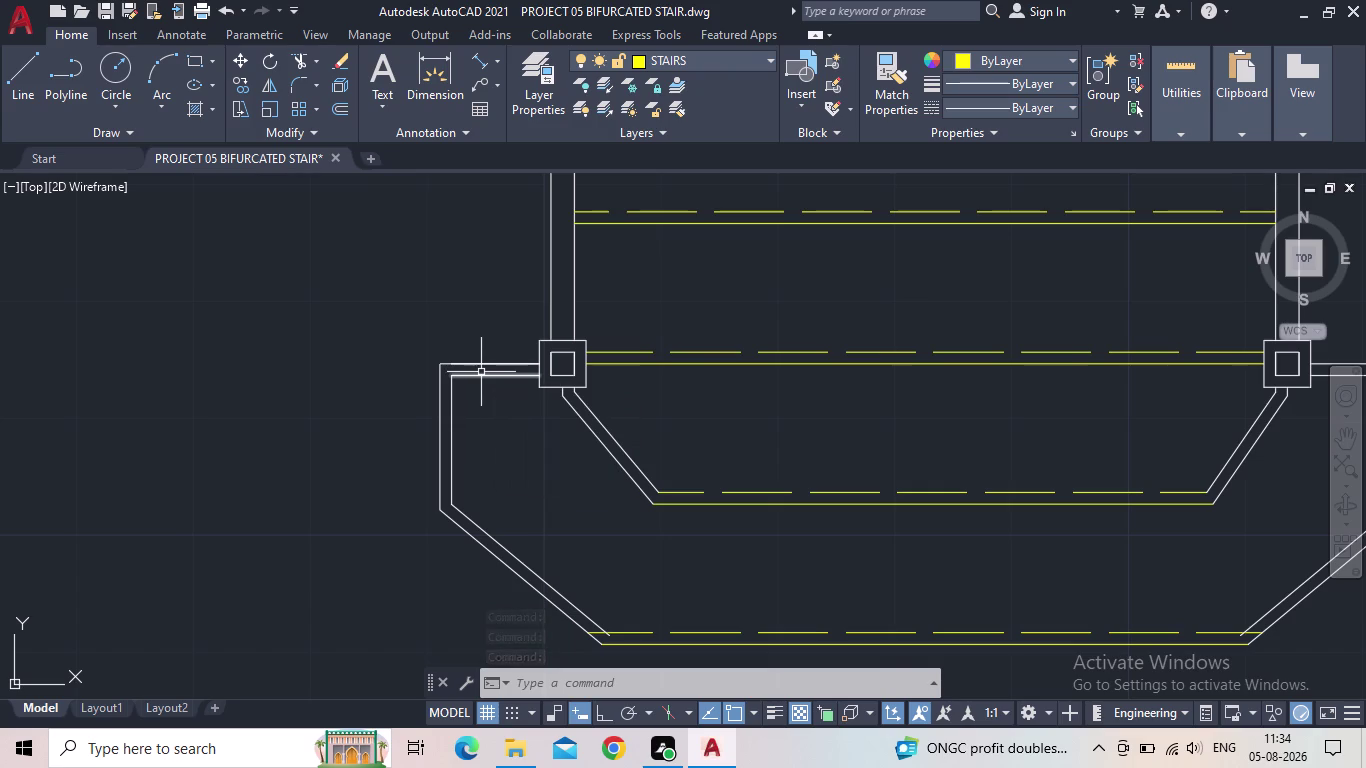
scroll(down, 3)
scroll(up, 3)
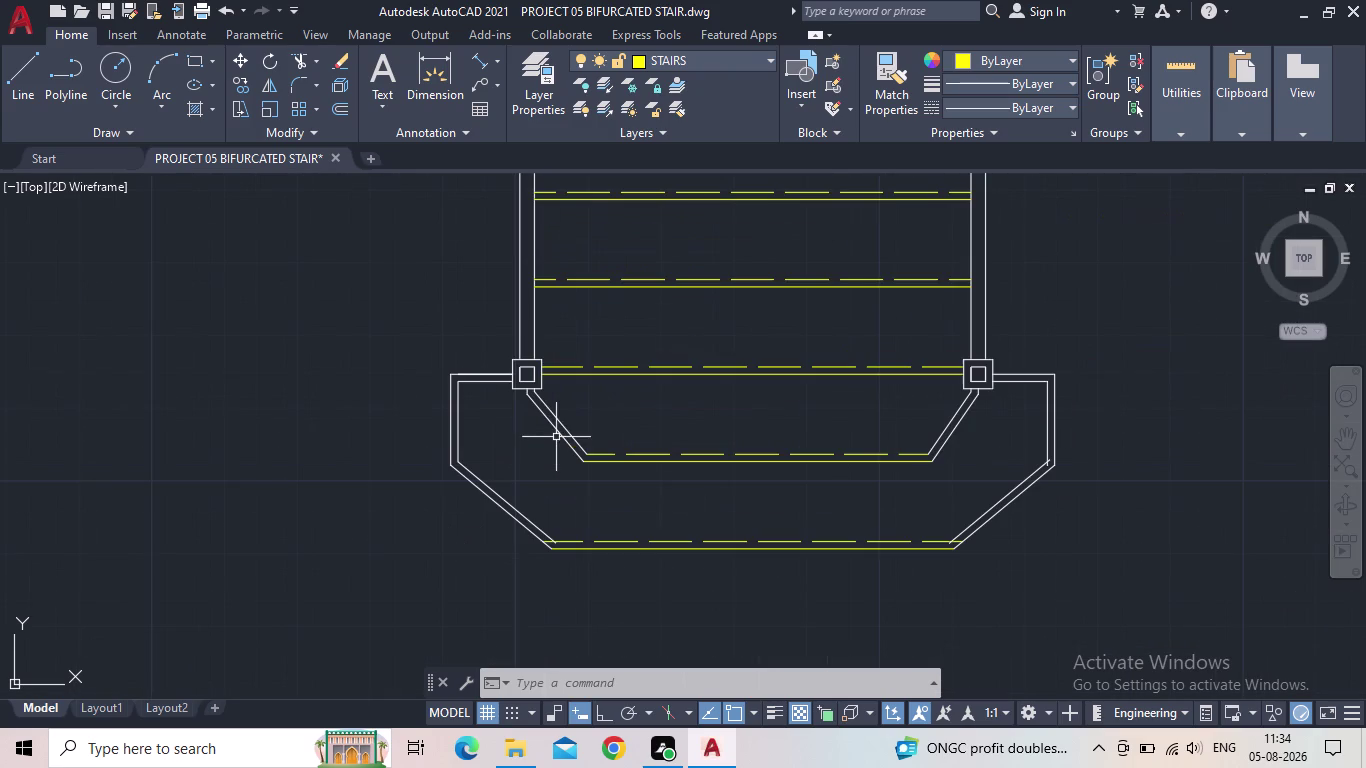
drag(585, 419, 518, 415)
scroll(up, 3)
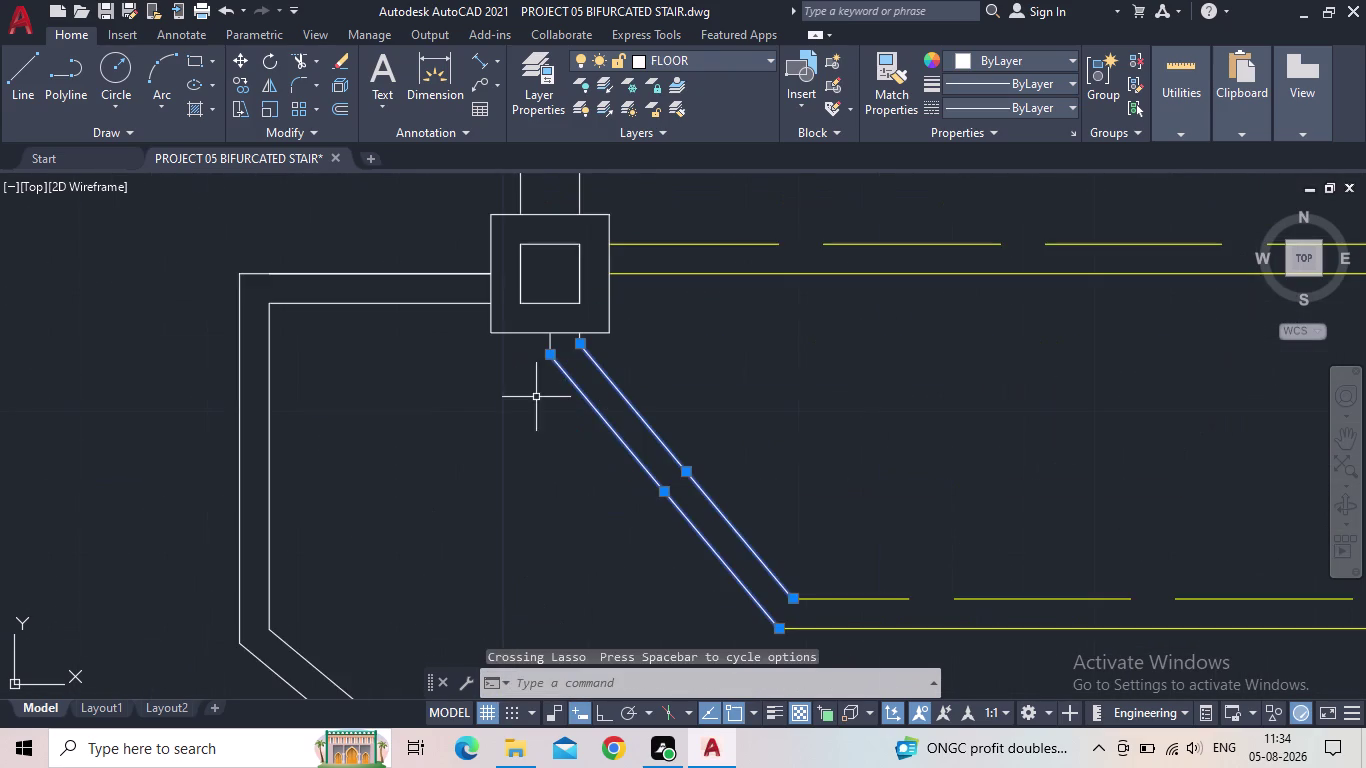
scroll(up, 3)
drag(690, 369, 468, 355)
scroll(down, 3)
Add the upper-left and left outer wall lines to the selection.
middle_drag(183, 326, 724, 345)
drag(713, 355, 449, 223)
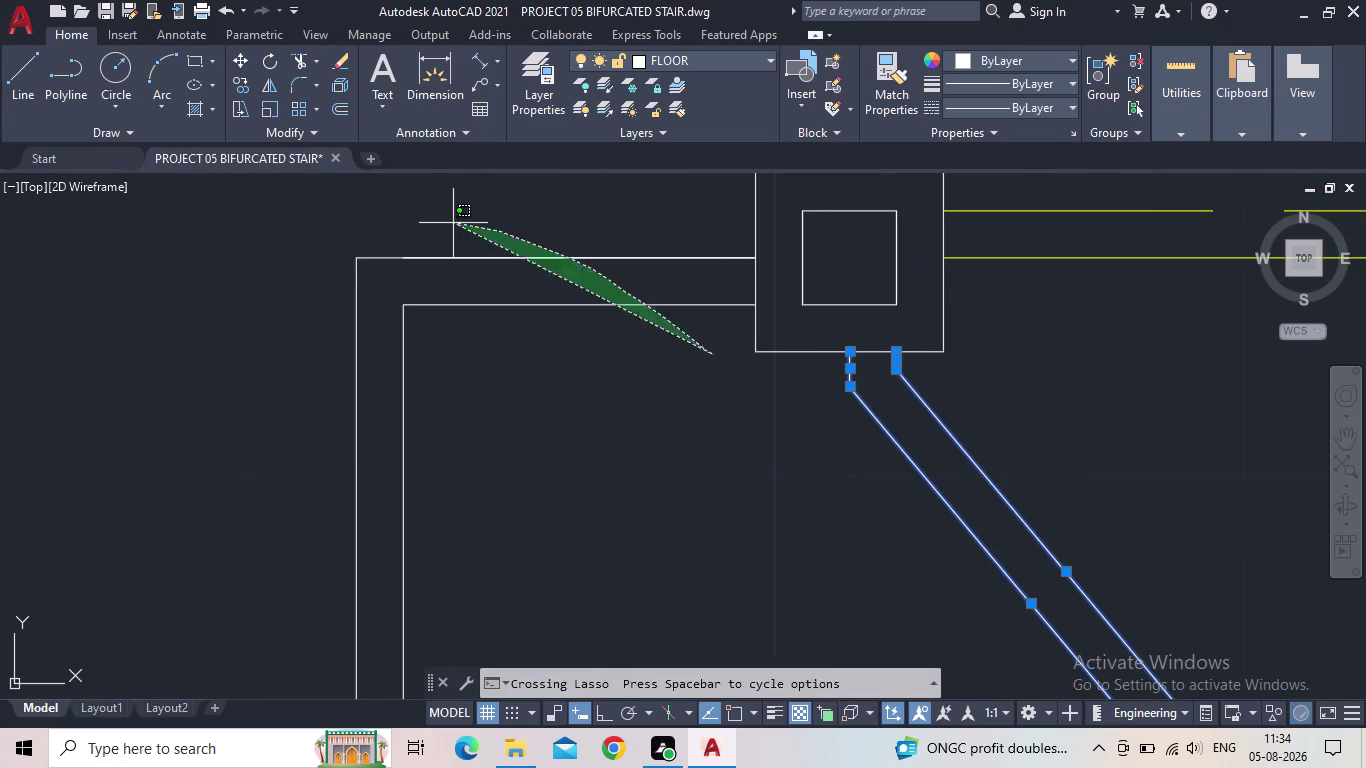
drag(449, 223, 445, 223)
drag(478, 419, 319, 400)
scroll(down, 3)
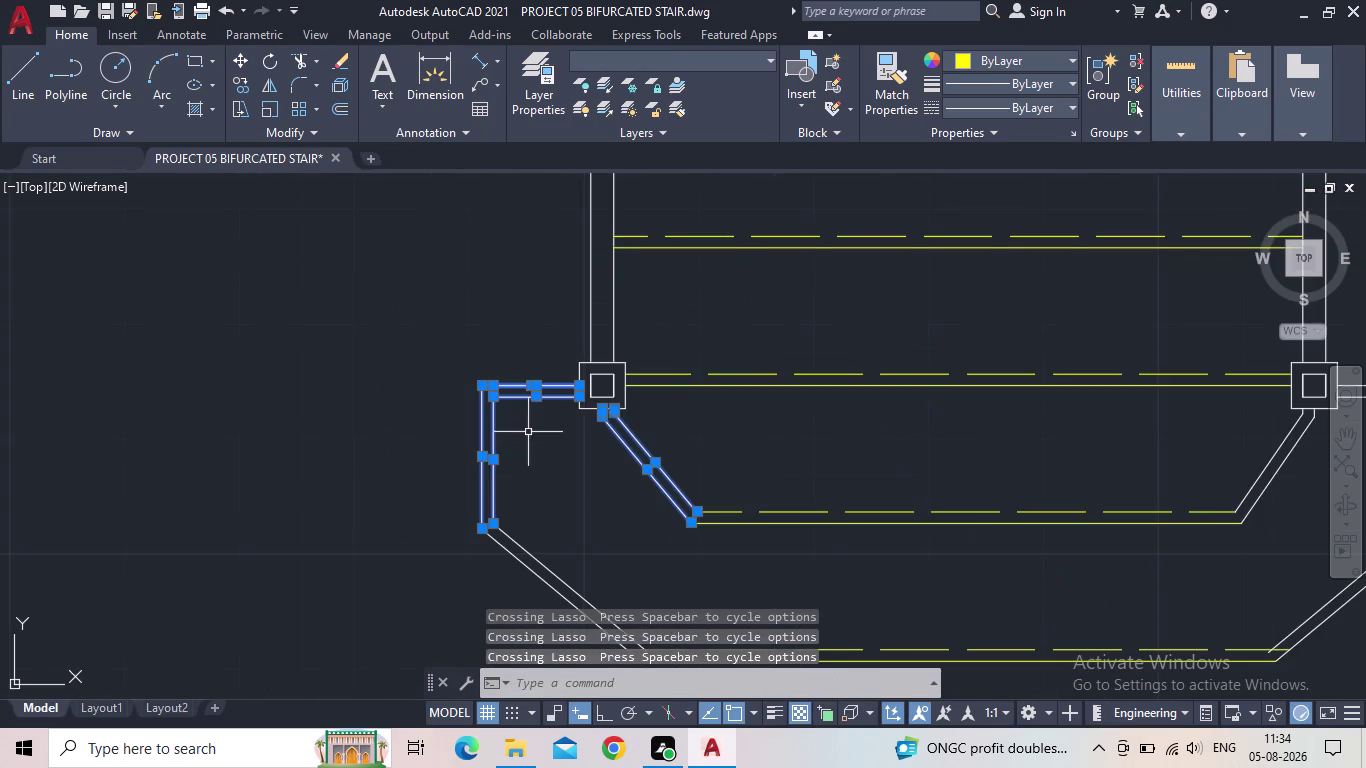
middle_drag(562, 465, 555, 208)
drag(596, 280, 582, 297)
click(500, 379)
scroll(down, 3)
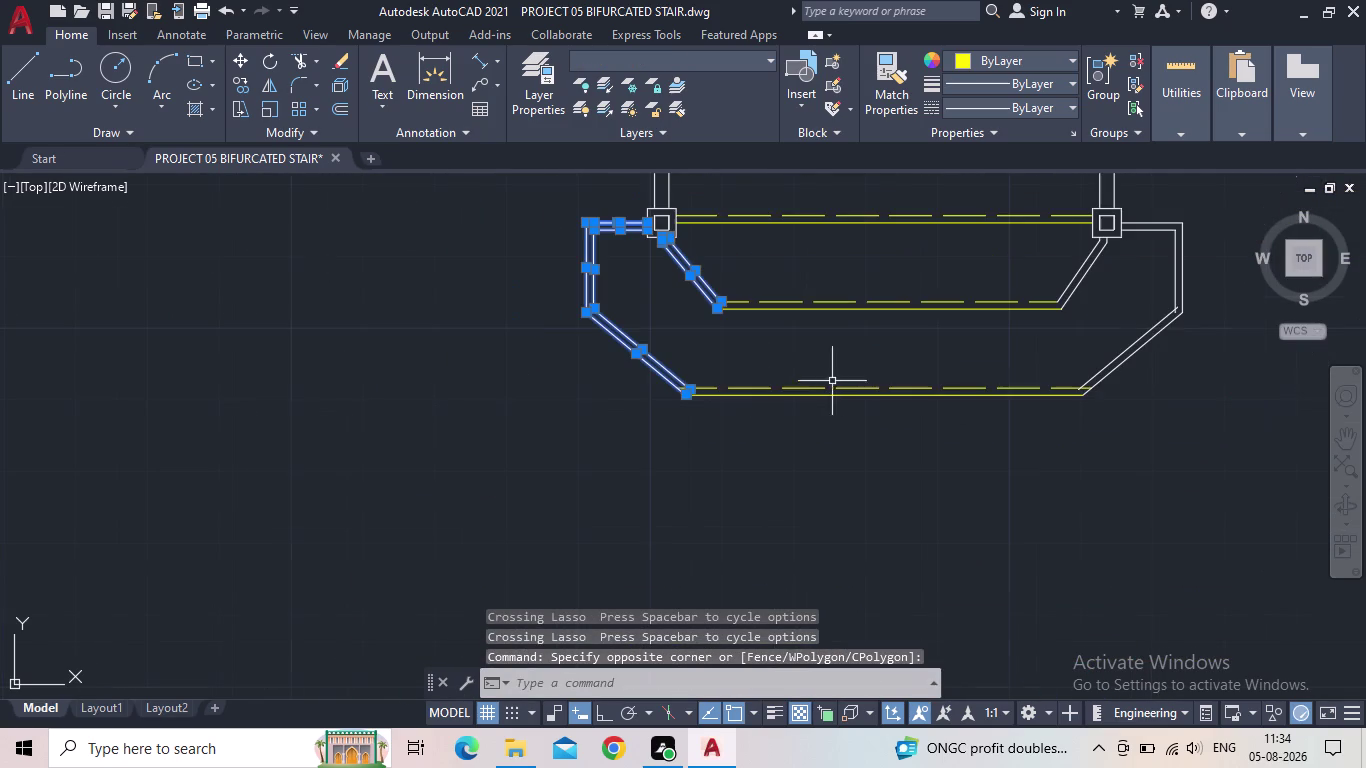
middle_drag(910, 372, 506, 451)
Add the lower-right angled and right-side wall lines to the selection.
drag(825, 479, 762, 453)
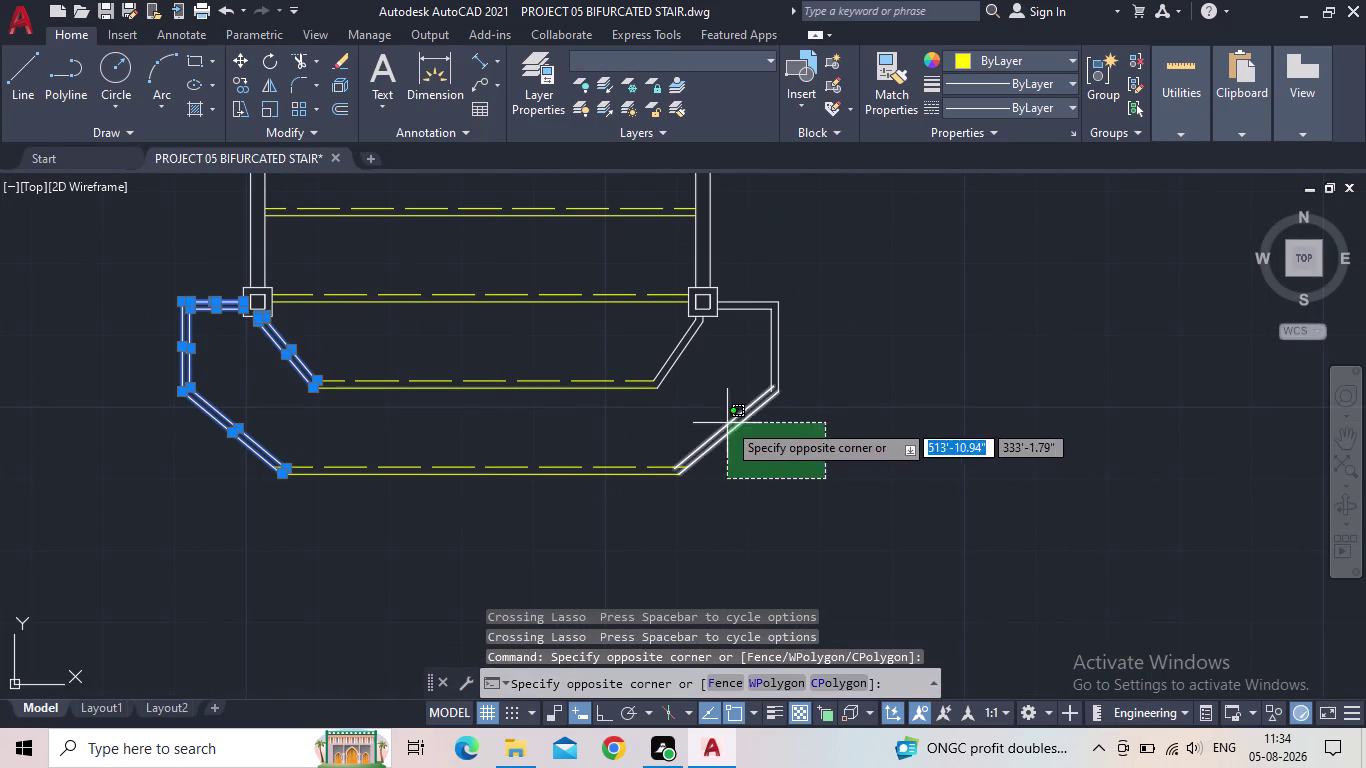
click(721, 418)
drag(821, 347, 758, 350)
click(742, 348)
drag(744, 334, 741, 321)
click(737, 287)
drag(691, 354, 677, 358)
click(662, 359)
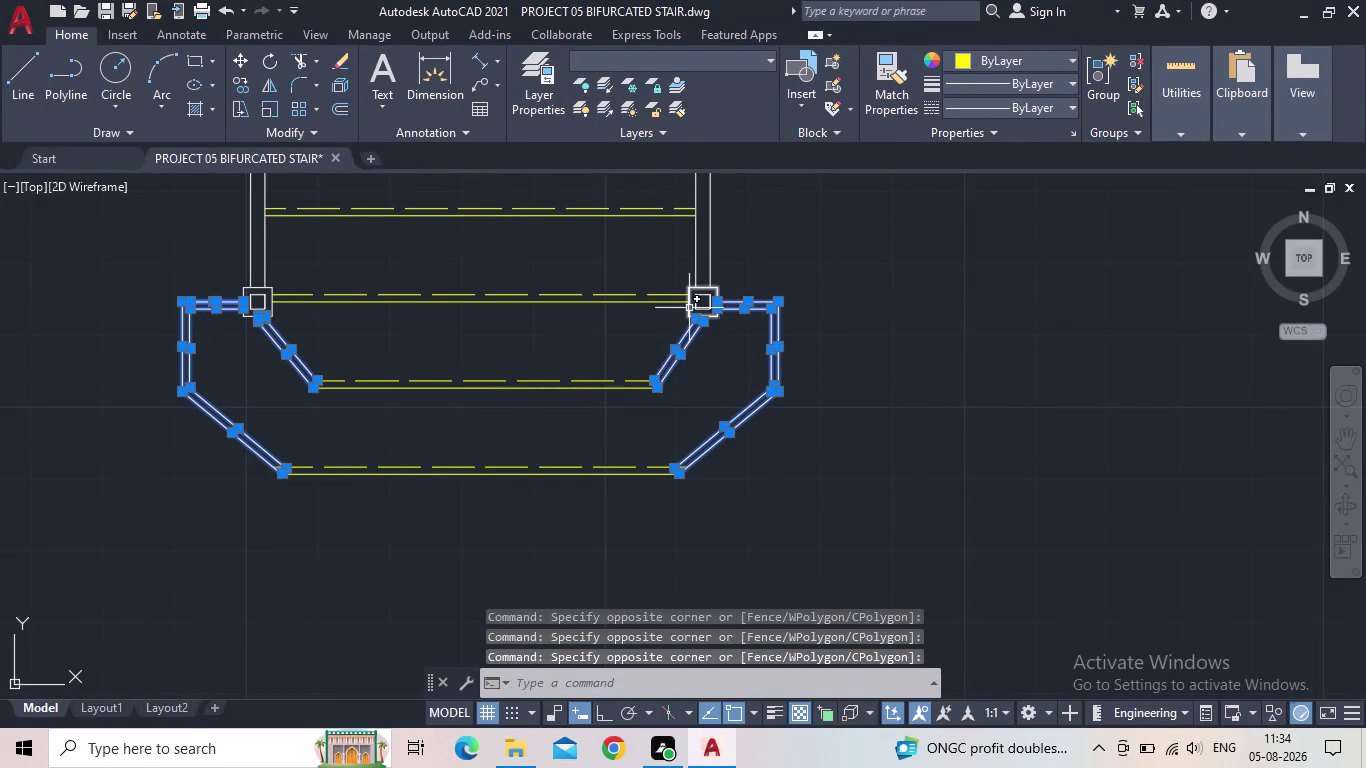
Add the short wall segments to the selection.
scroll(up, 3)
scroll(up, 3)
click(842, 396)
click(801, 404)
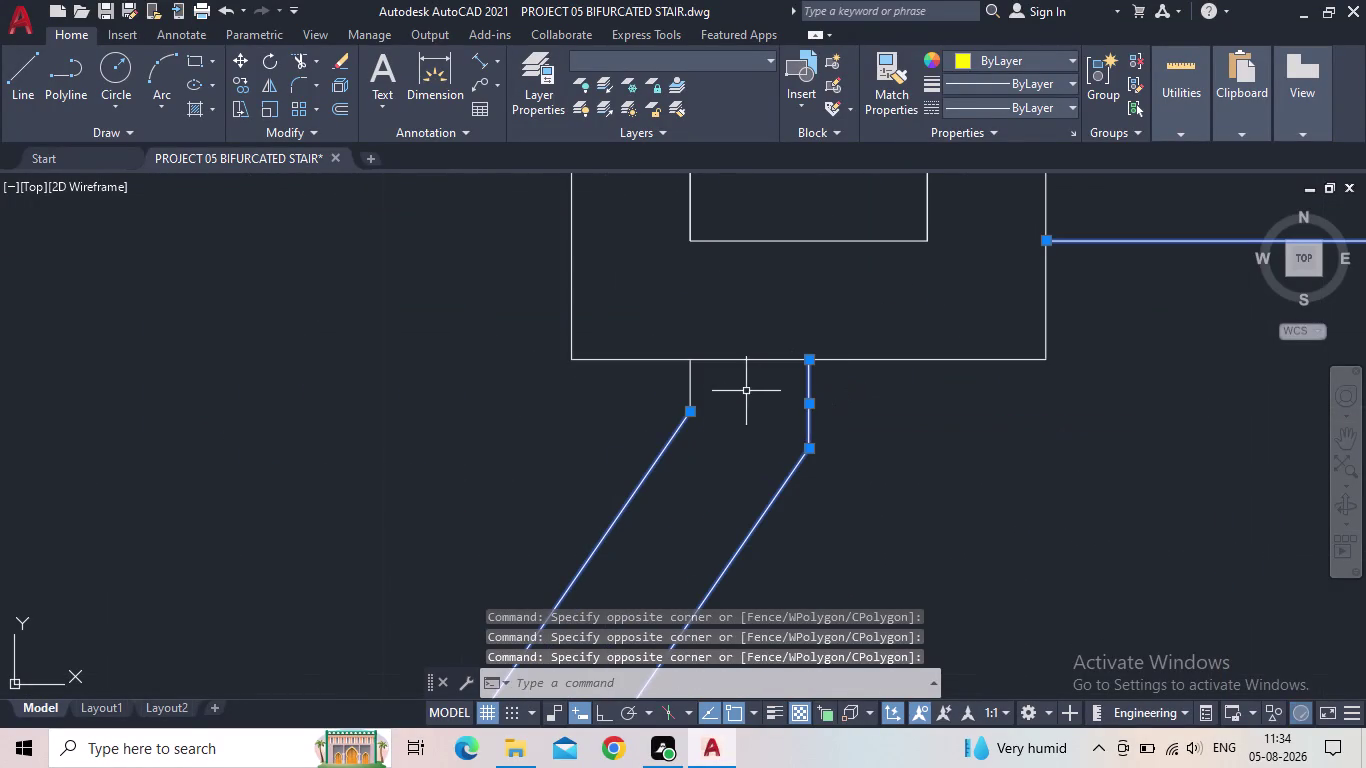
drag(743, 391, 730, 391)
click(684, 385)
click(630, 57)
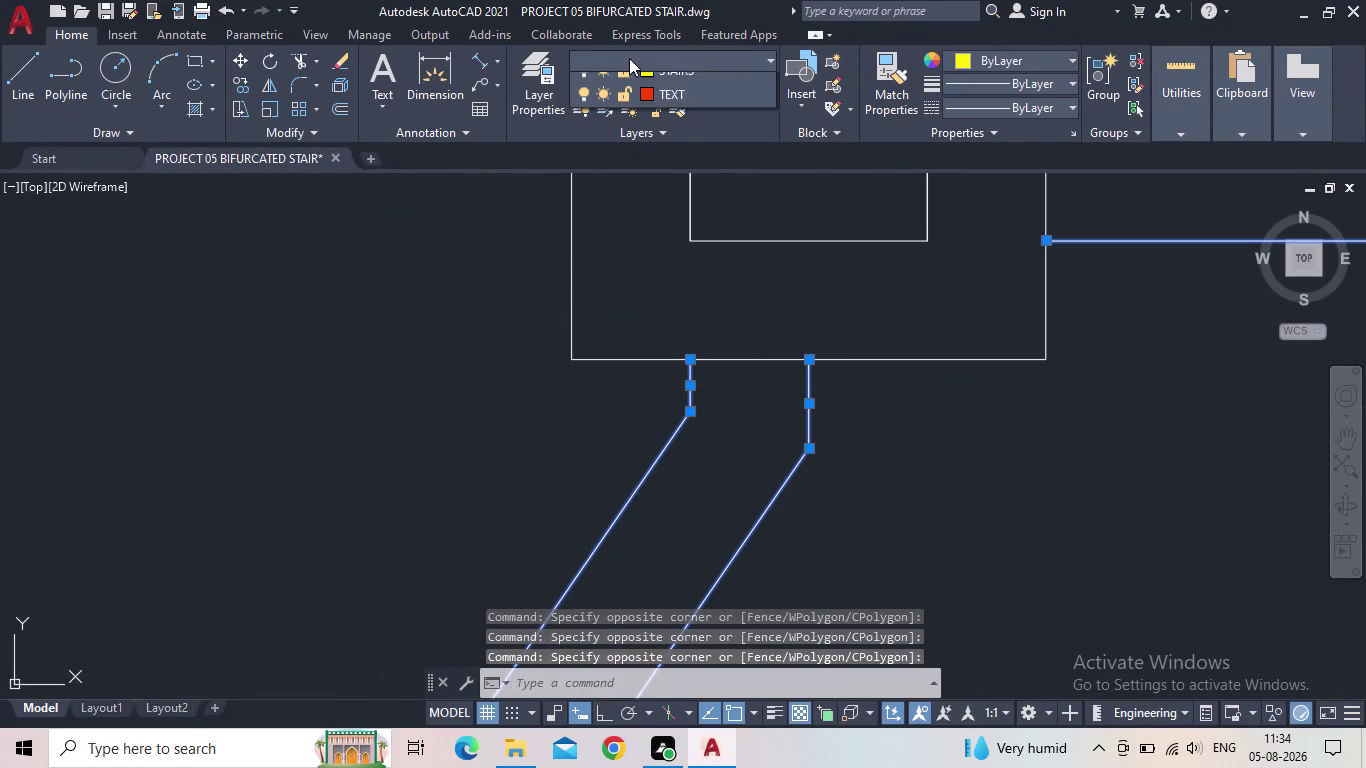
Move the selected wall lines onto the yellow STAIRS layer and close the layer list.
click(651, 182)
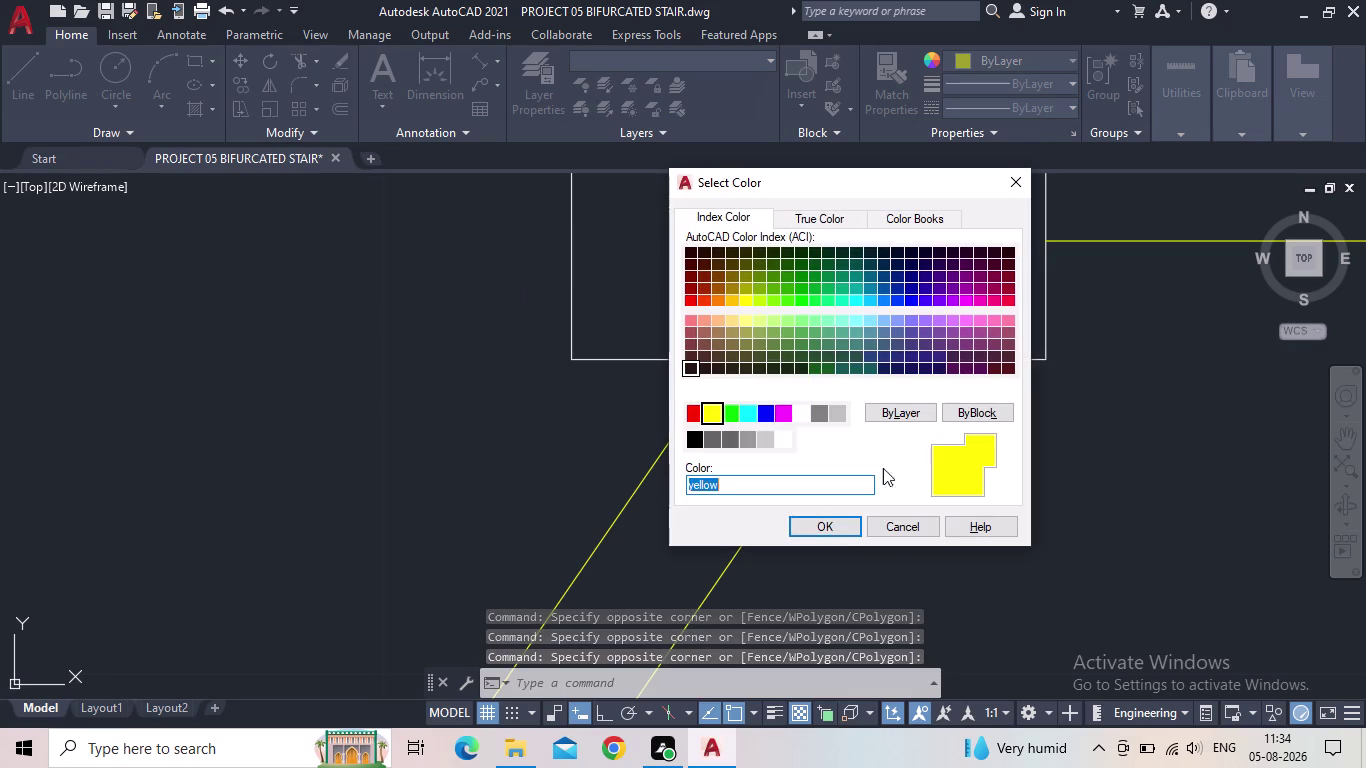
click(832, 523)
click(550, 101)
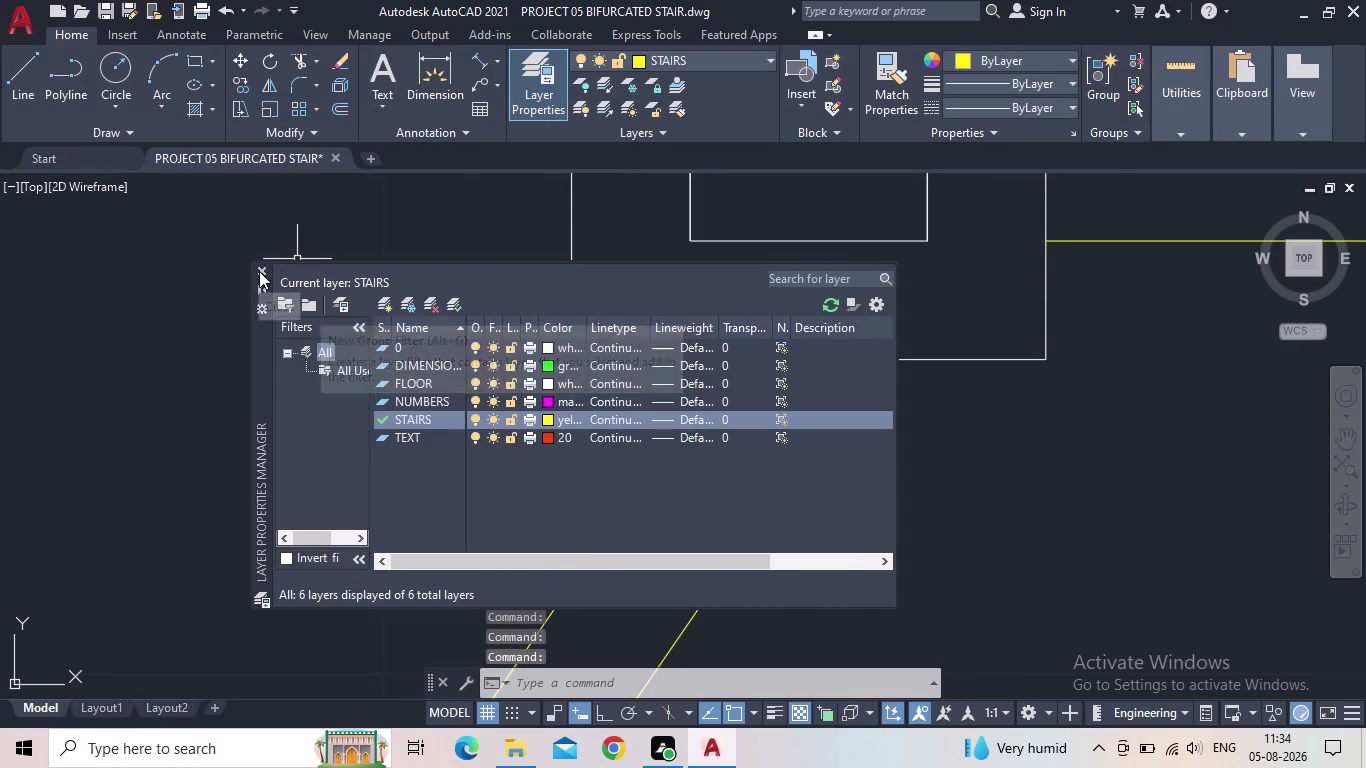
click(259, 271)
scroll(down, 3)
middle_drag(501, 360, 759, 386)
scroll(down, 3)
middle_drag(623, 486, 865, 428)
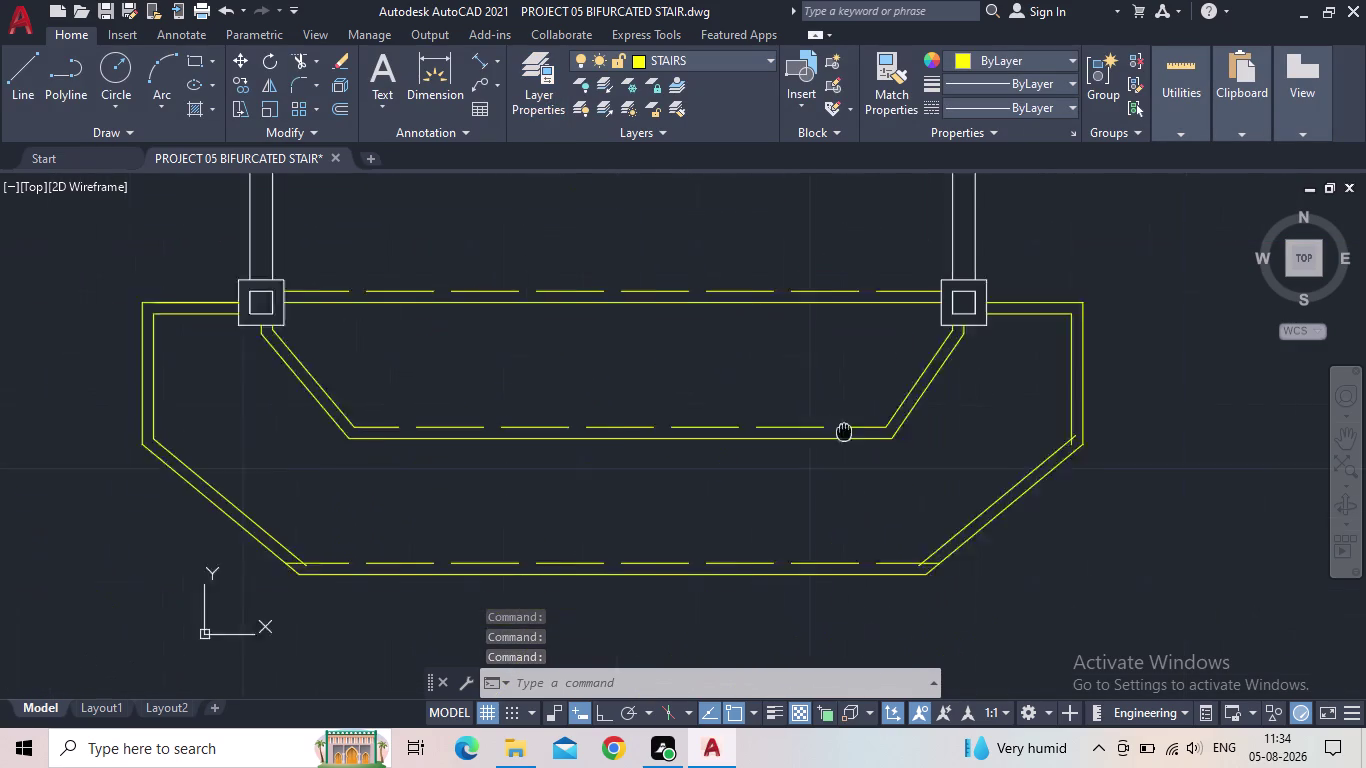
Trim the two tread line ends running past the angled wall.
middle_drag(865, 428, 870, 428)
key(t)
key(r)
key(space)
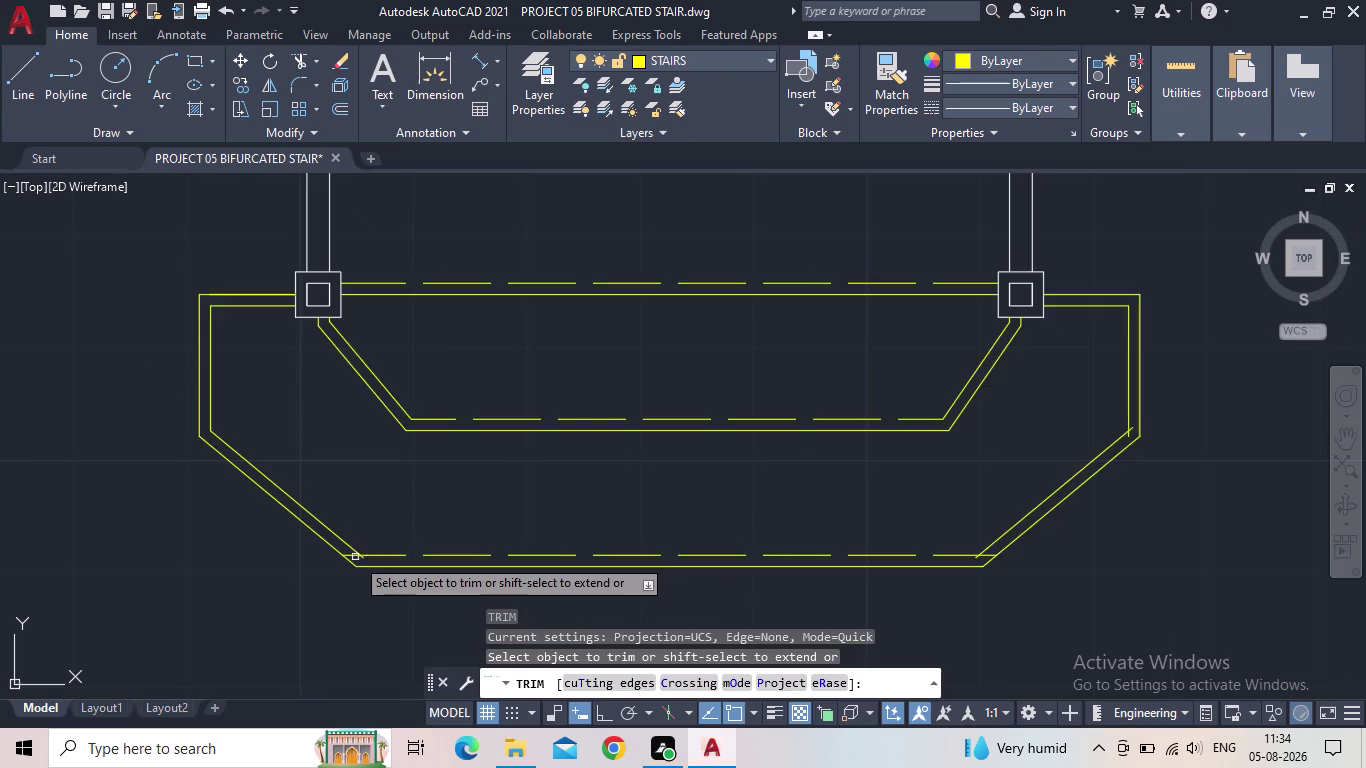
scroll(up, 3)
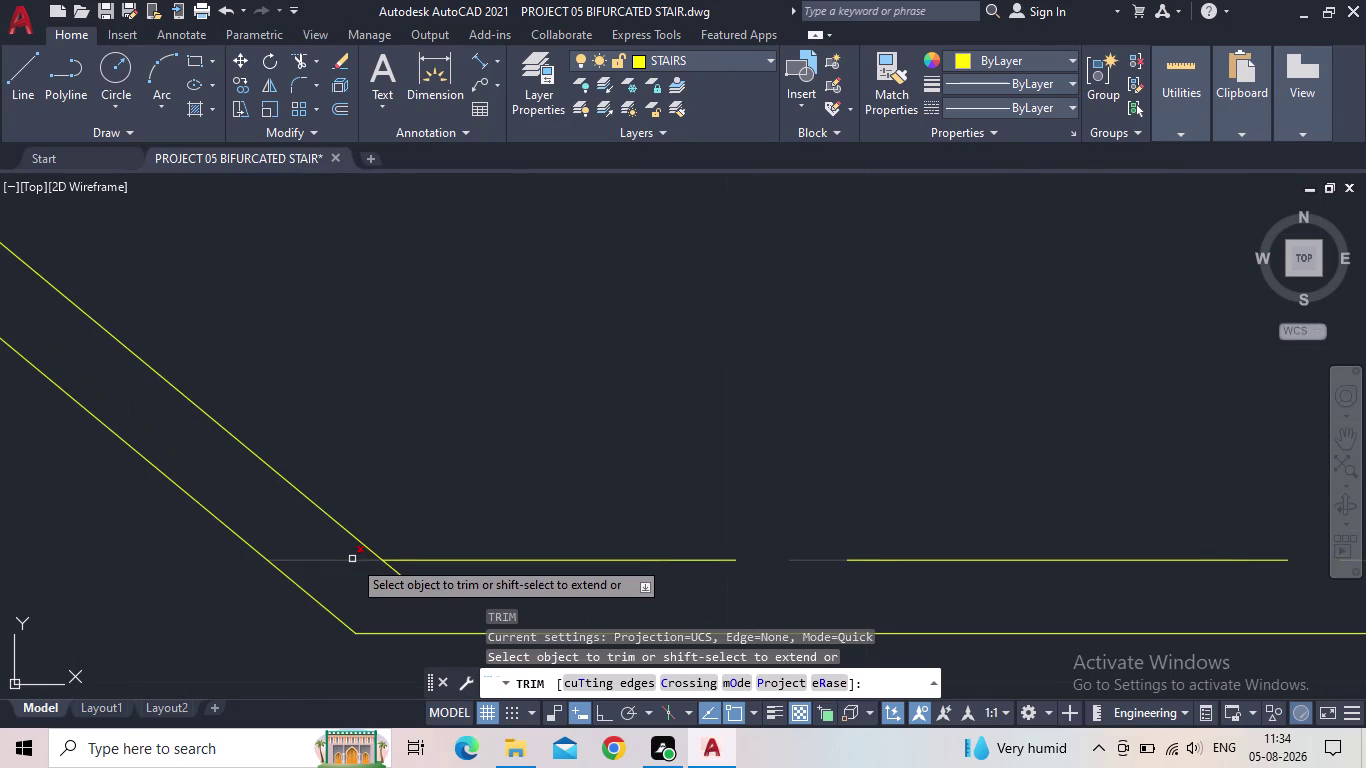
click(352, 559)
click(402, 574)
scroll(down, 3)
scroll(down, 3)
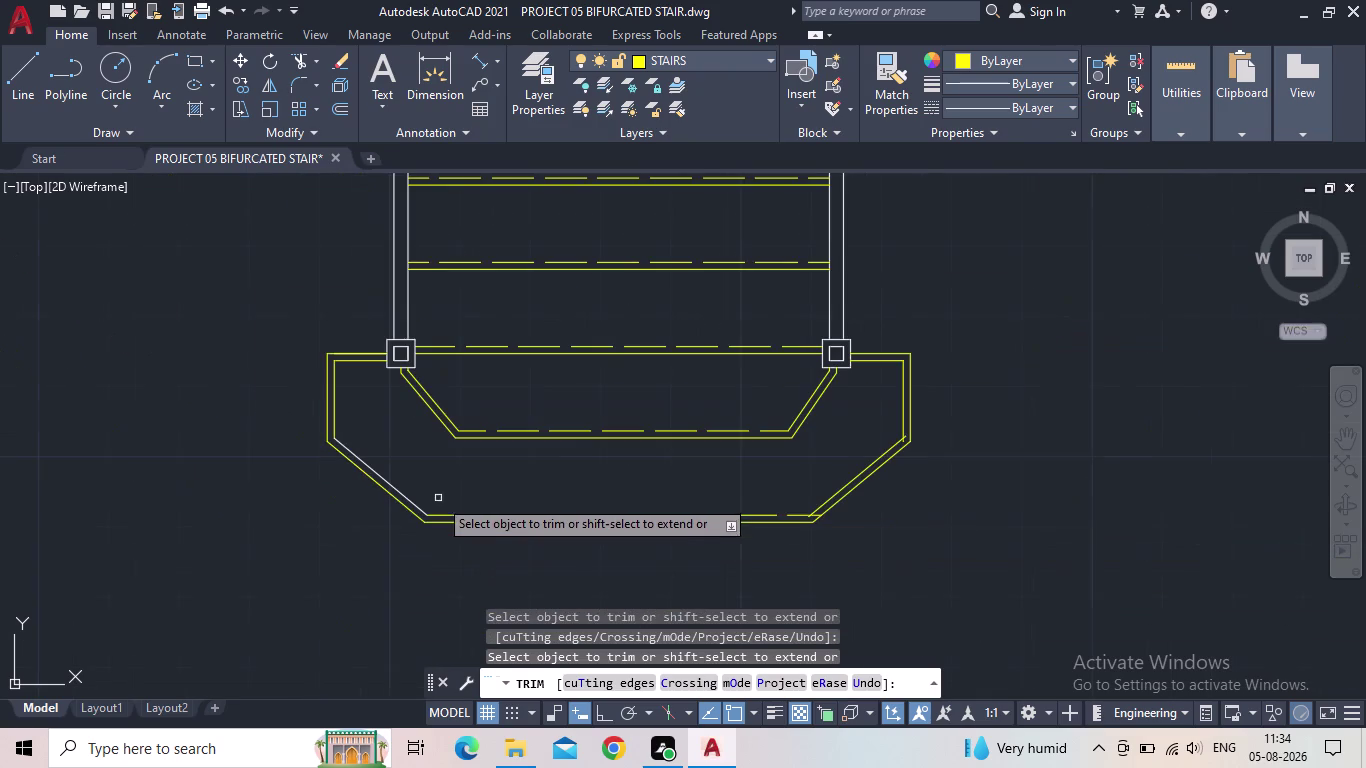
middle_drag(450, 494, 468, 488)
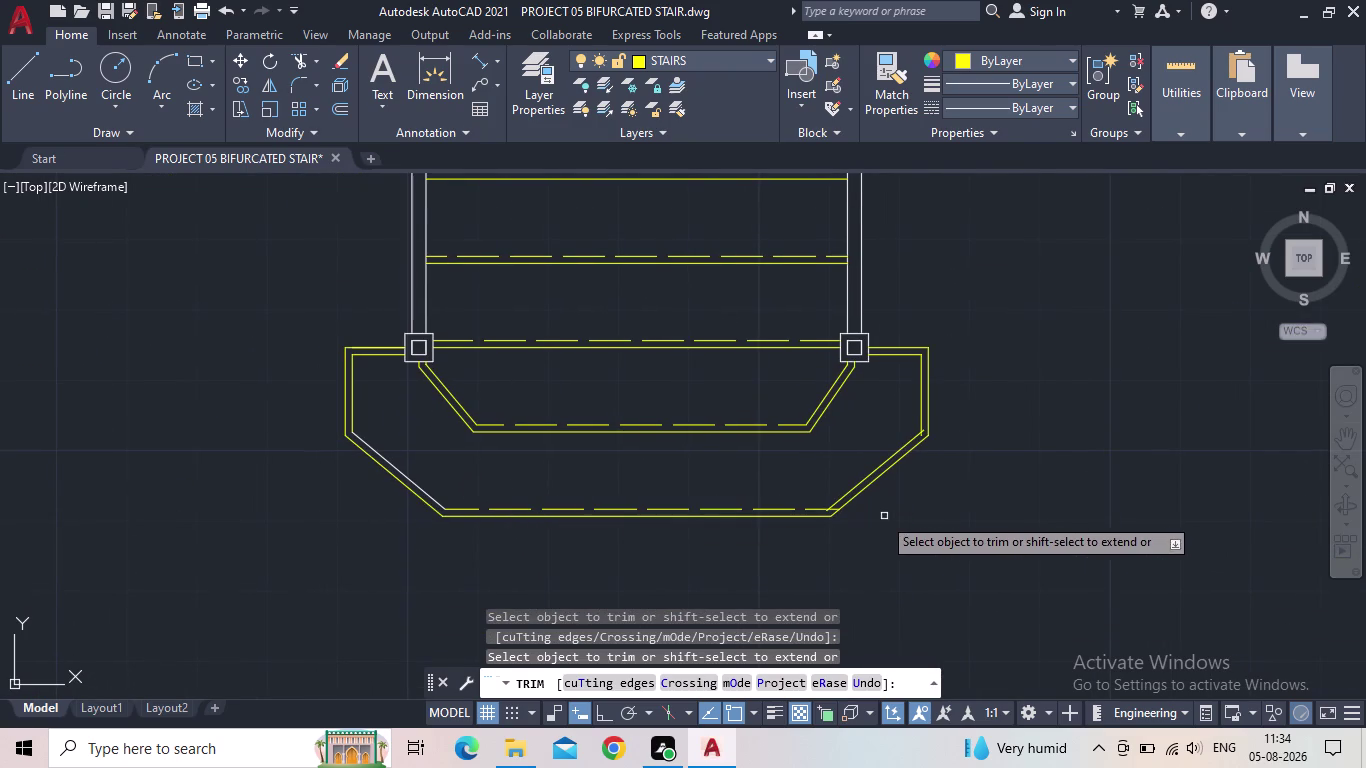
Trim the overlapping line ends at the right landing corner.
scroll(up, 3)
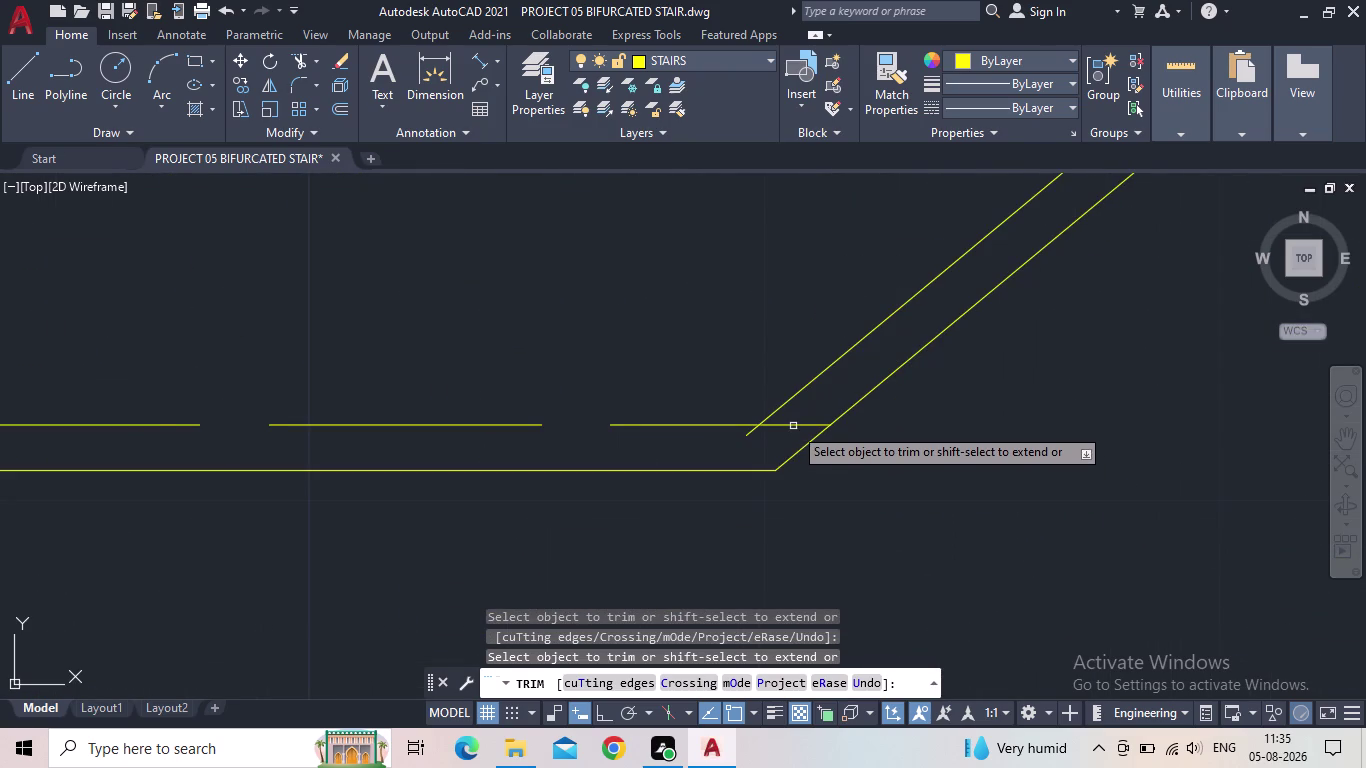
click(793, 426)
click(744, 436)
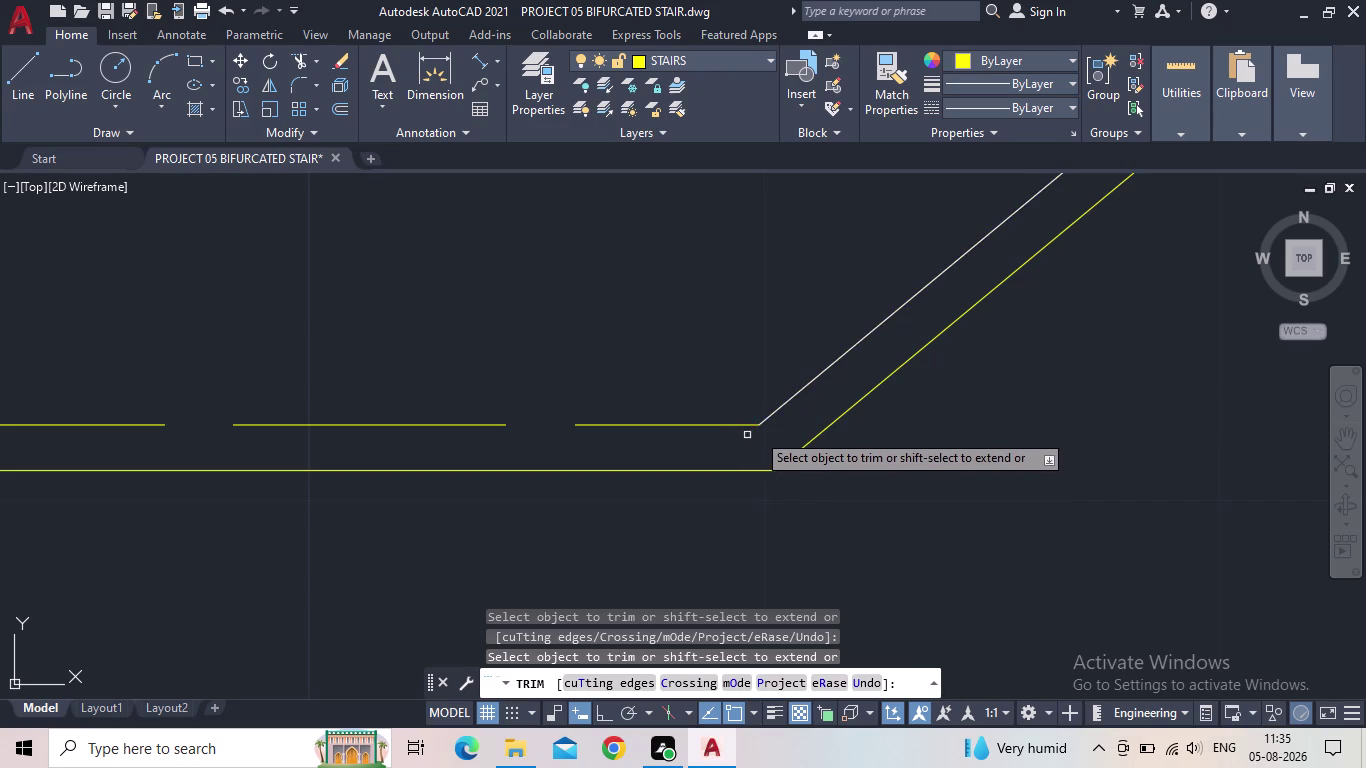
scroll(down, 3)
Trim the leftover wall line ends at the next corner and end TRIM.
middle_drag(840, 398, 468, 598)
scroll(up, 3)
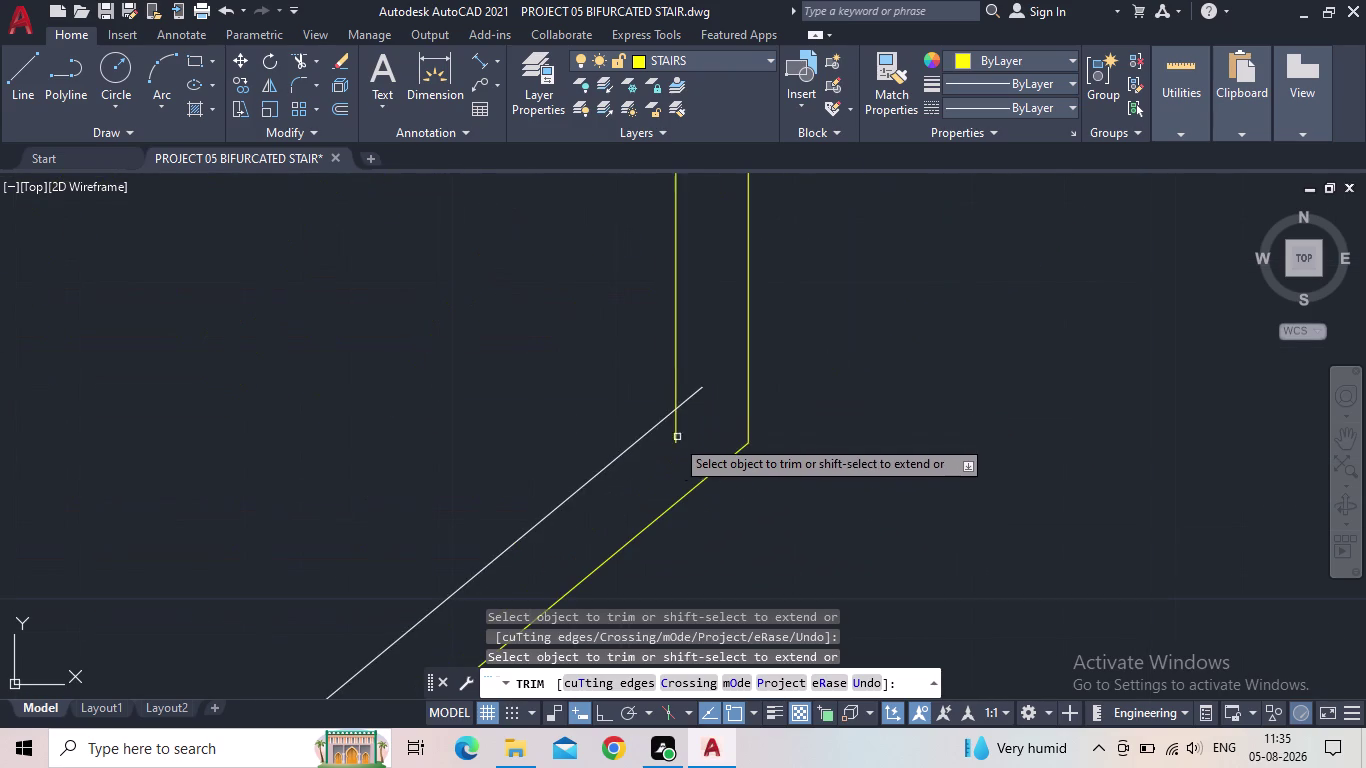
click(675, 439)
click(691, 397)
scroll(down, 3)
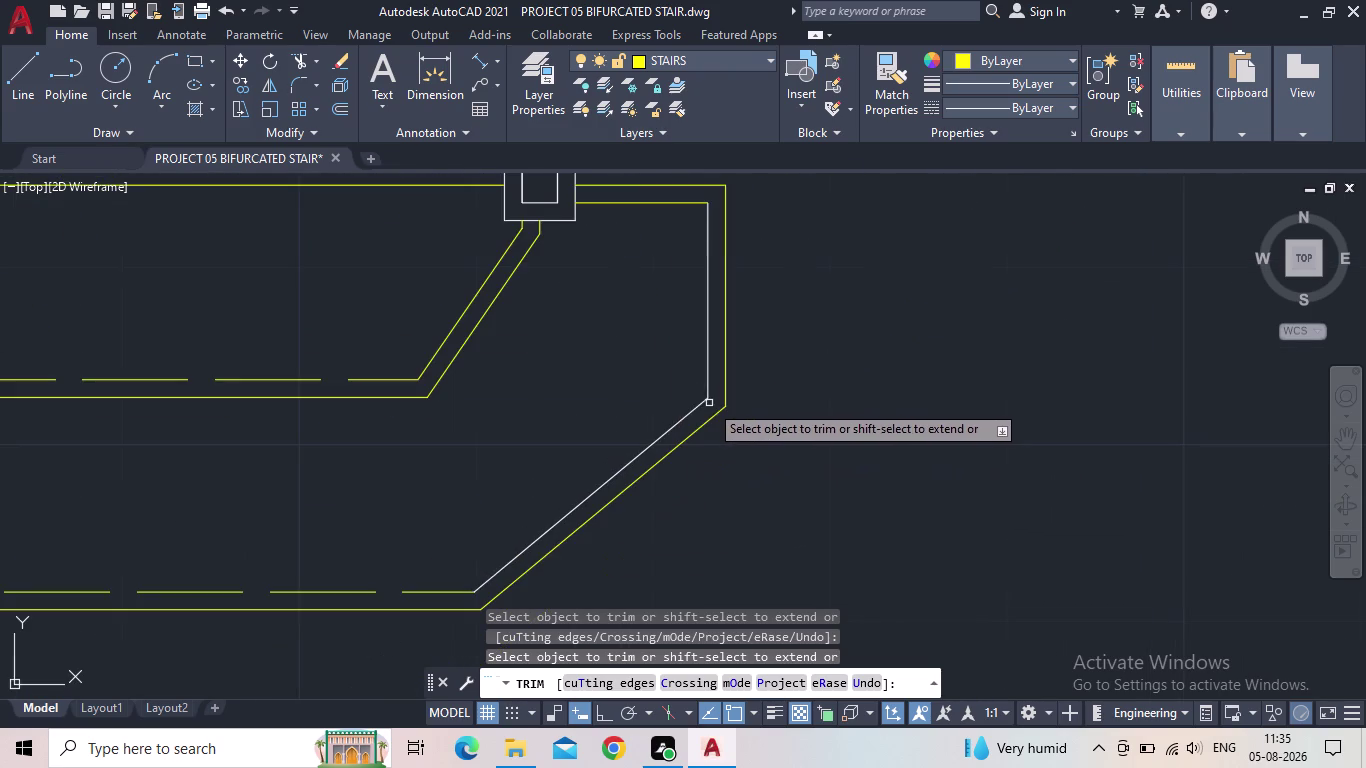
key(Escape)
scroll(down, 3)
scroll(up, 3)
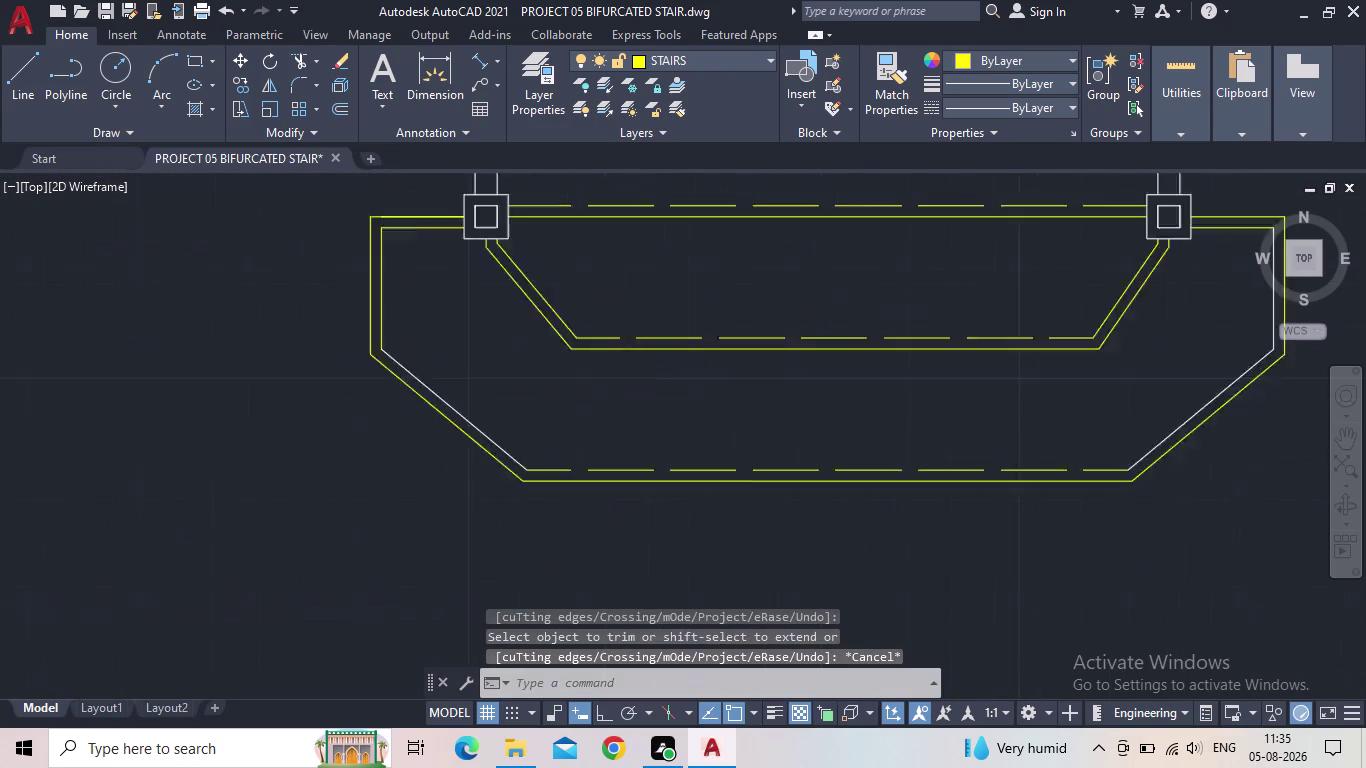
click(501, 374)
scroll(down, 3)
scroll(up, 3)
Pick the right angled and vertical inner landing lines, check the layer list, then clear the selection.
middle_drag(668, 388, 418, 441)
scroll(up, 3)
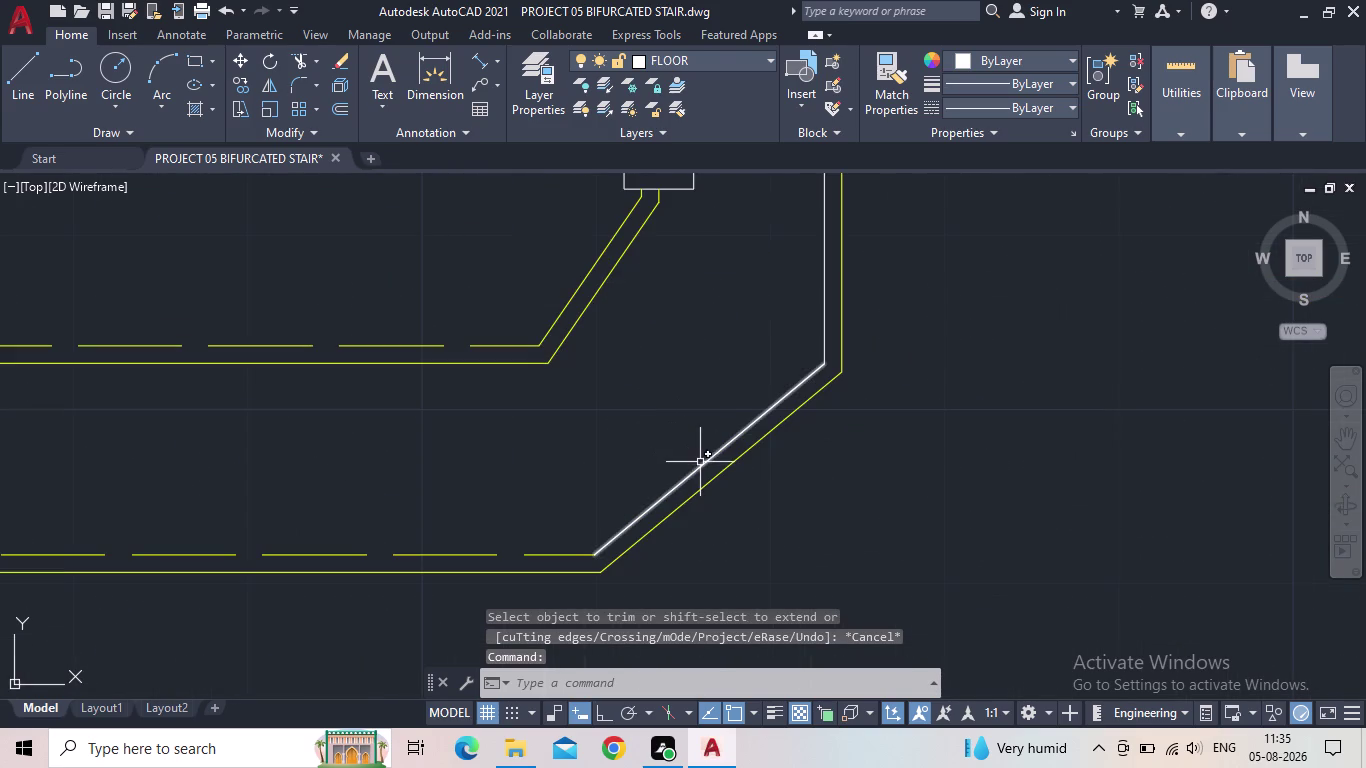
click(702, 466)
click(821, 319)
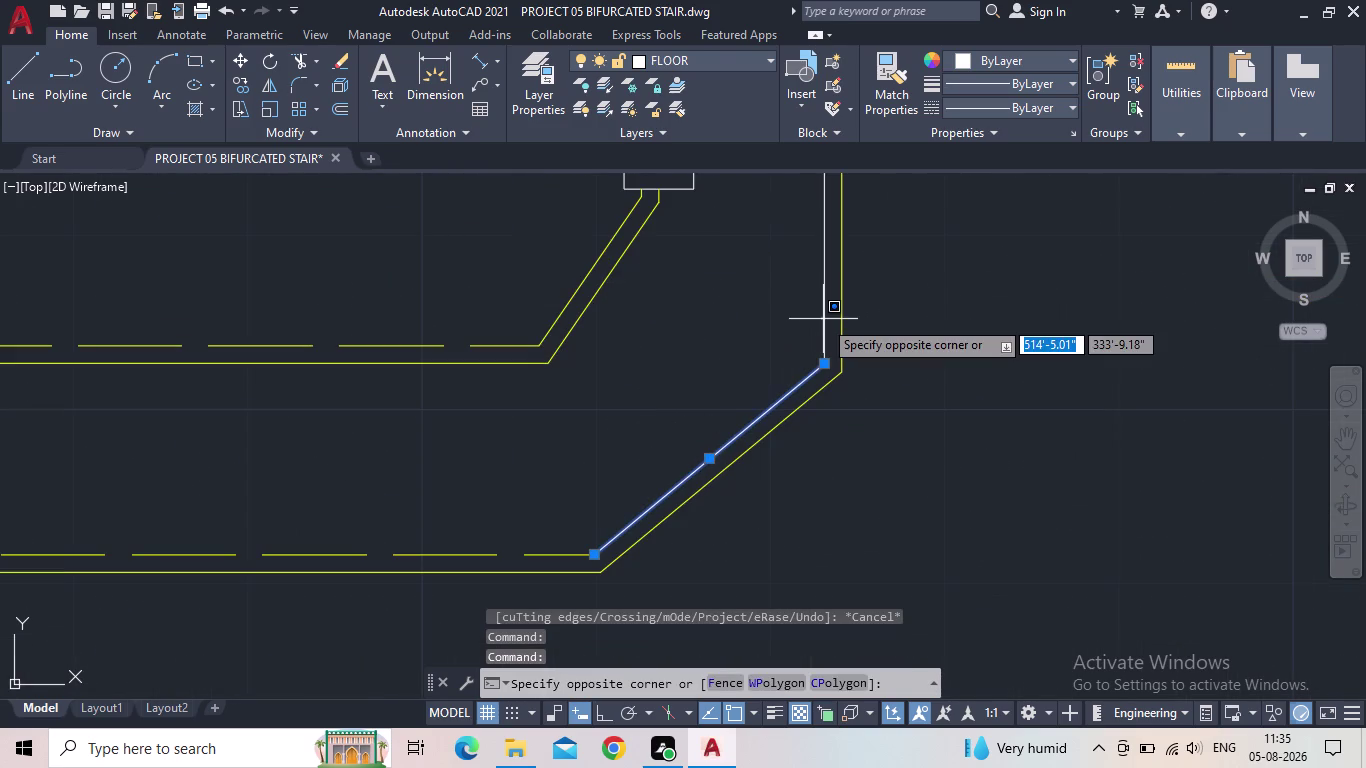
click(824, 319)
click(825, 316)
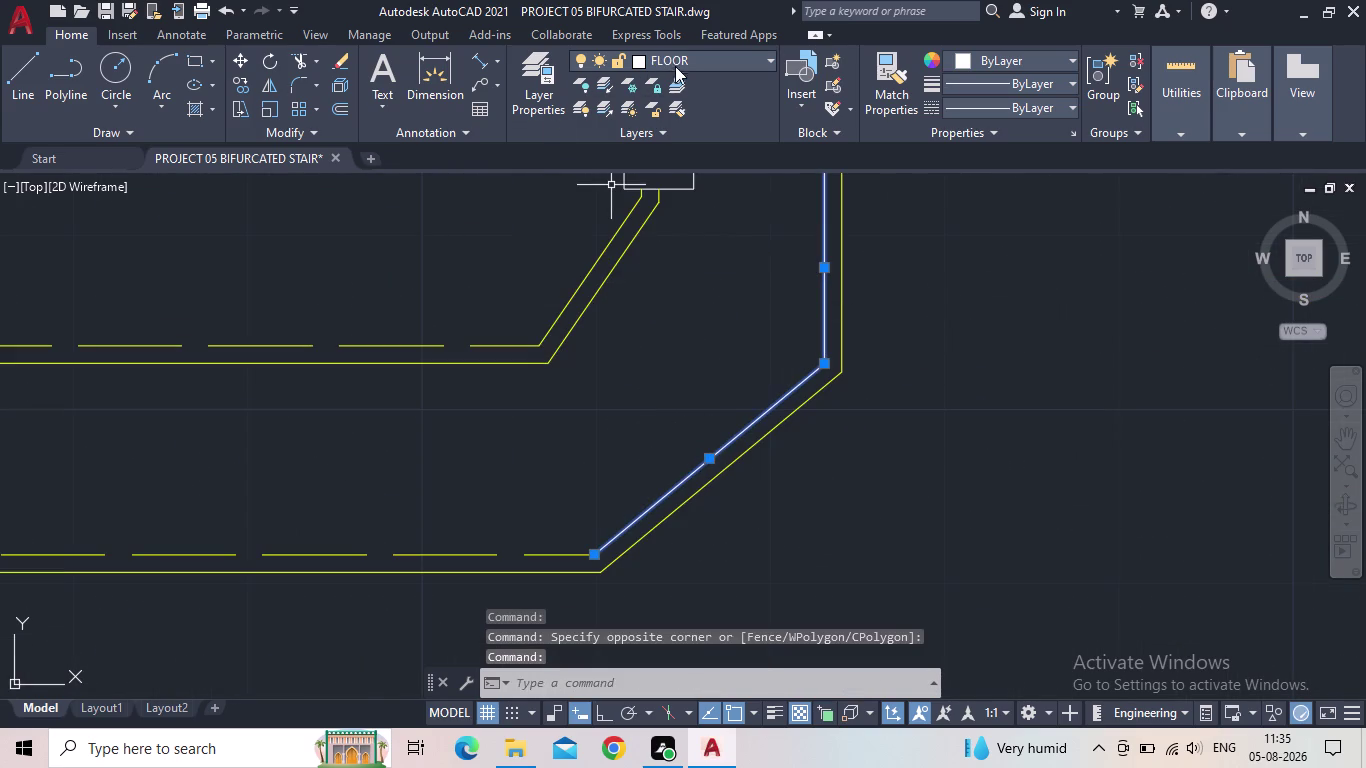
click(675, 64)
click(644, 180)
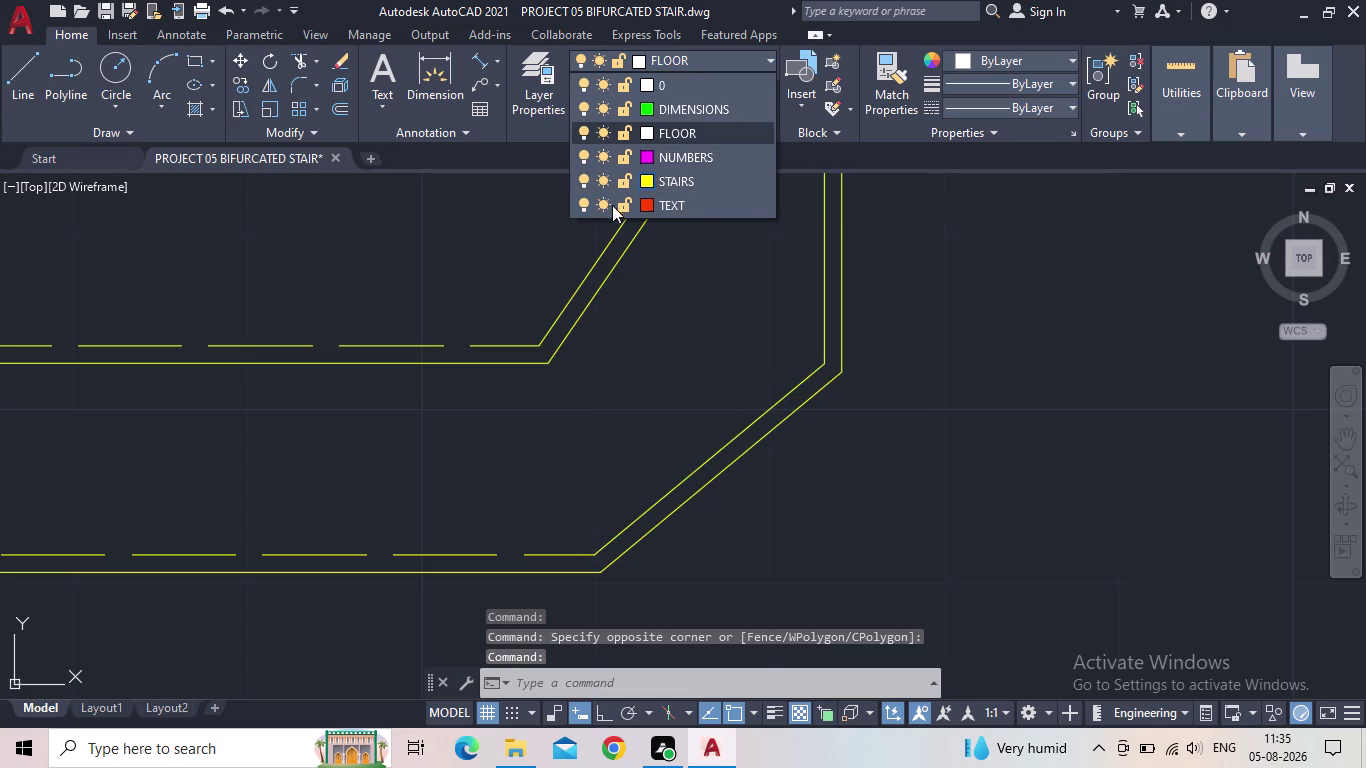
click(800, 521)
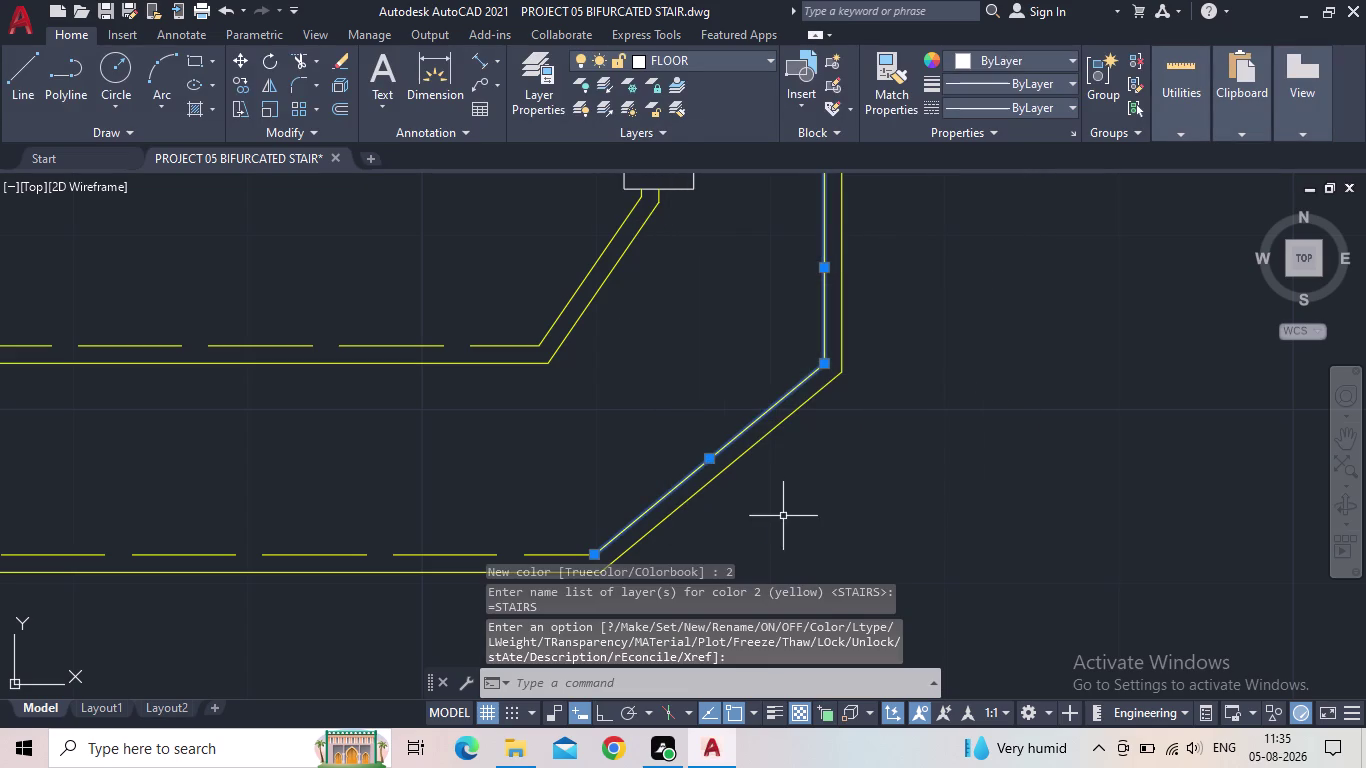
key(Escape)
Select the left inner landing lines: the angled, vertical, short top and column-side angled lines.
scroll(down, 3)
middle_drag(764, 497, 894, 418)
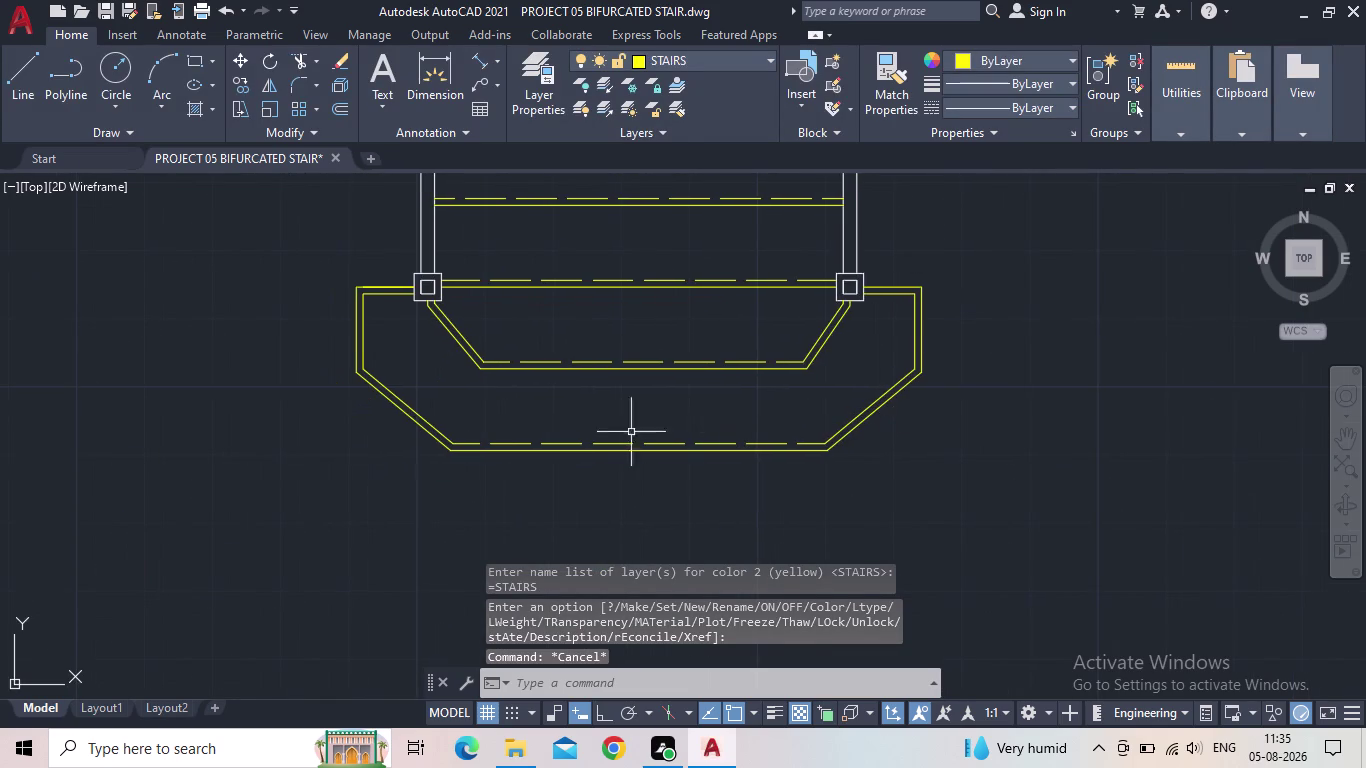
scroll(up, 3)
click(424, 418)
middle_drag(440, 360, 457, 381)
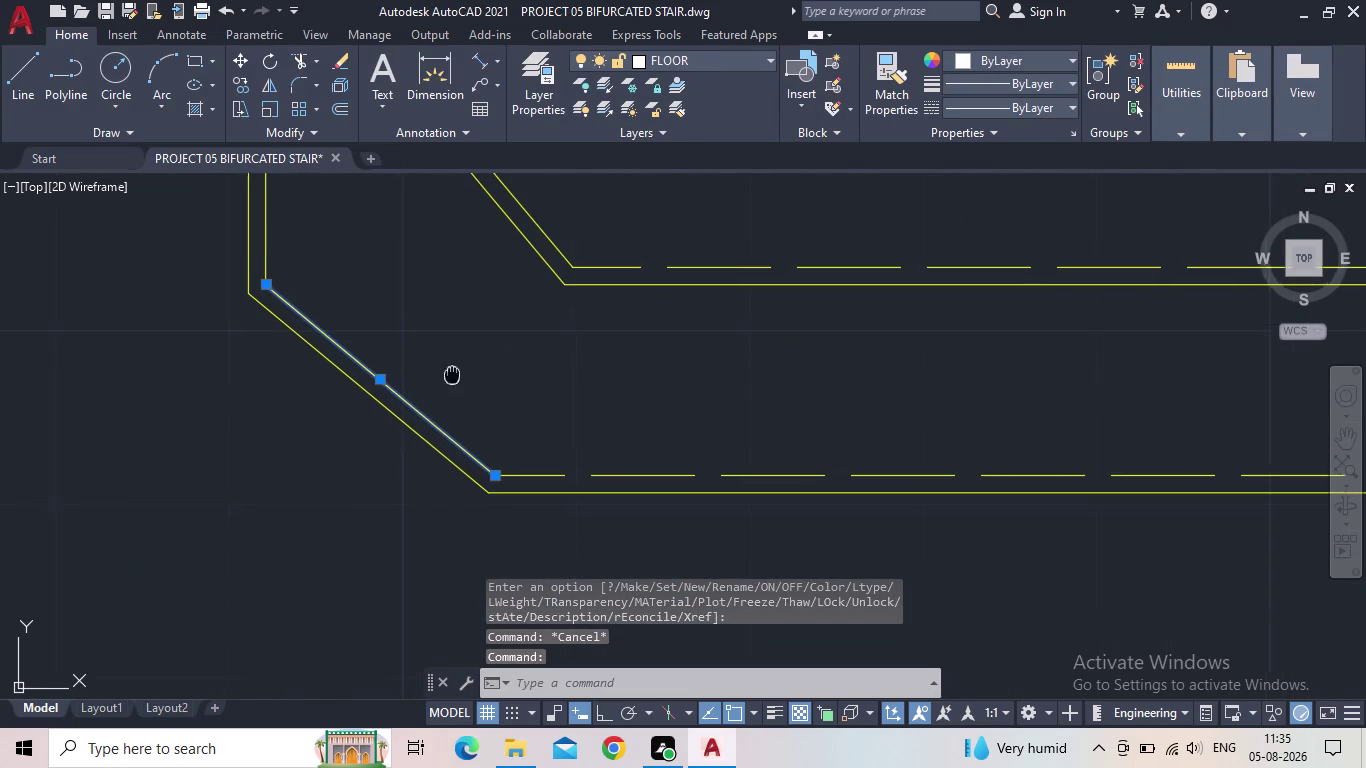
middle_drag(457, 381, 557, 519)
click(378, 372)
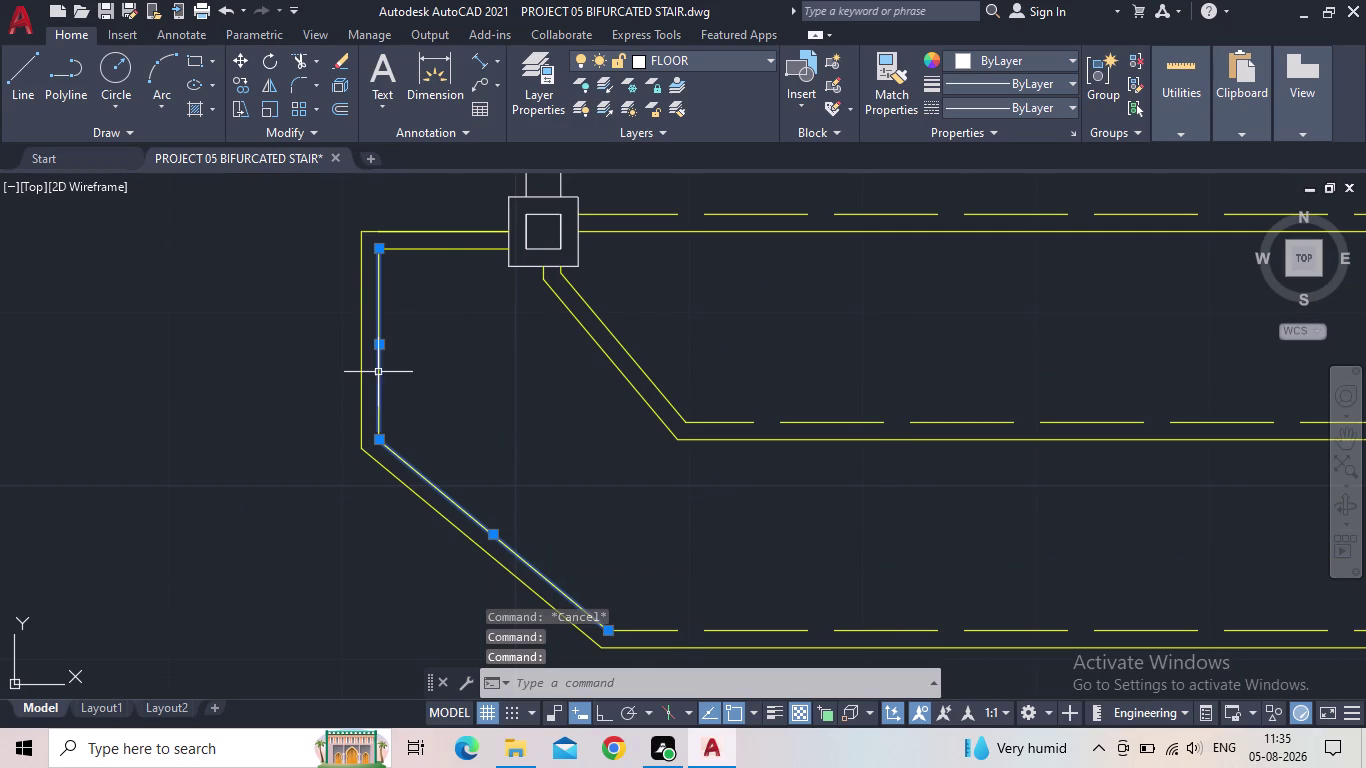
click(419, 251)
click(583, 304)
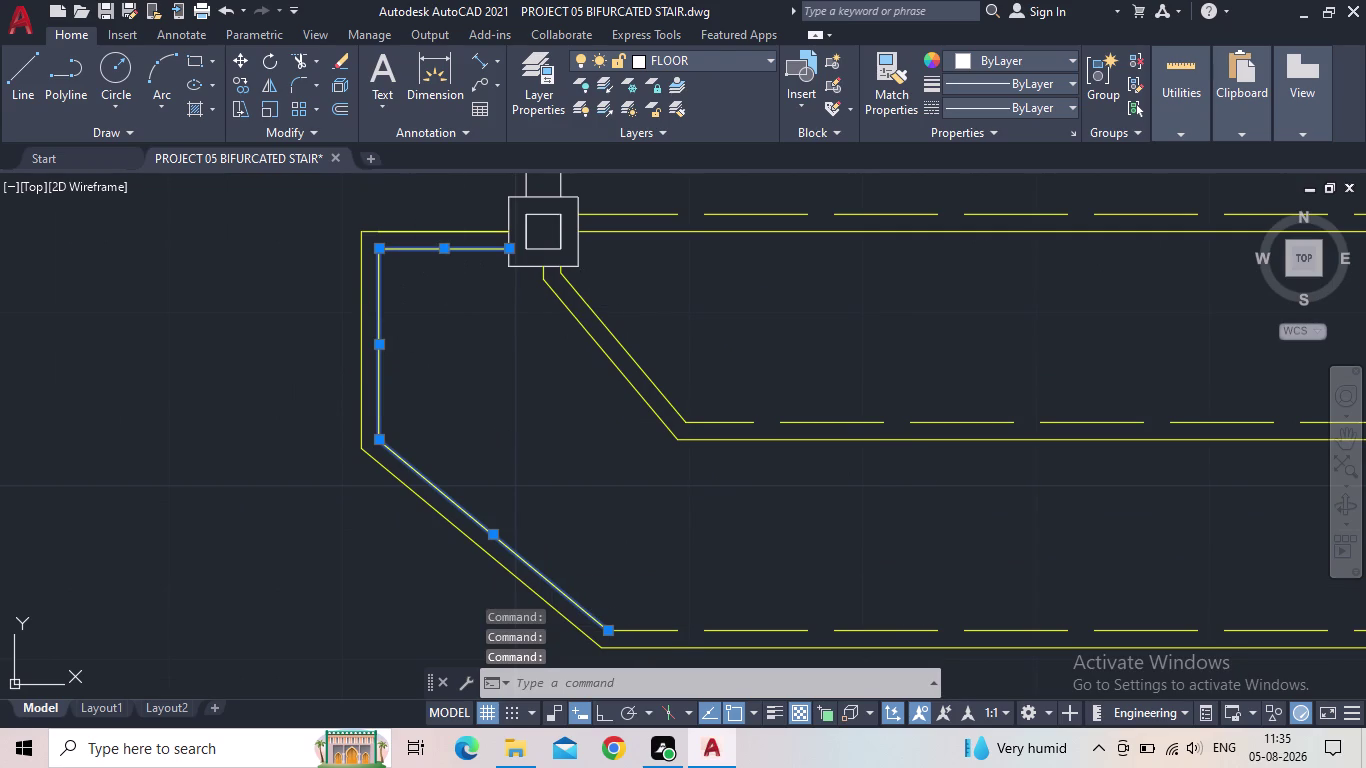
scroll(up, 3)
click(566, 256)
scroll(down, 3)
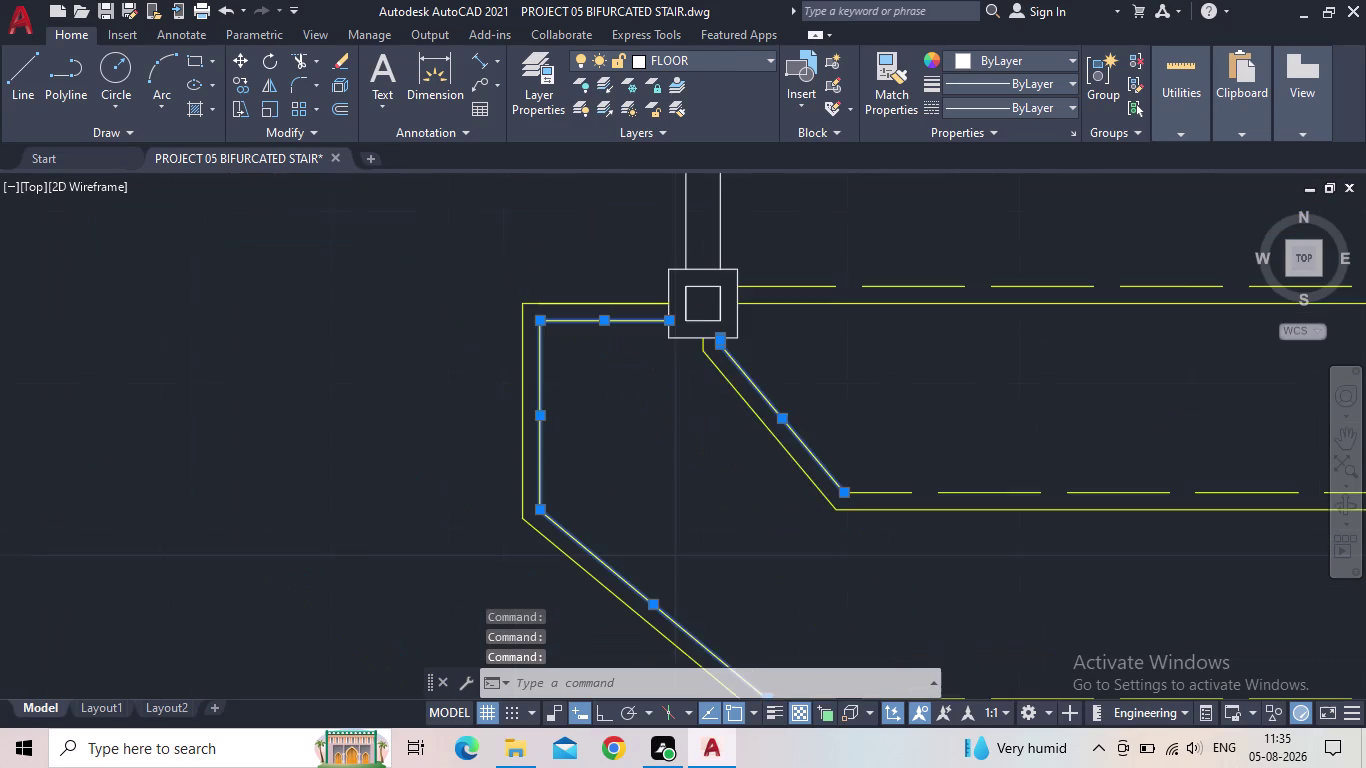
Add the right inner landing lines: column angled line, stub, short top, vertical and lower angled lines.
middle_drag(828, 405, 308, 401)
scroll(down, 3)
scroll(up, 3)
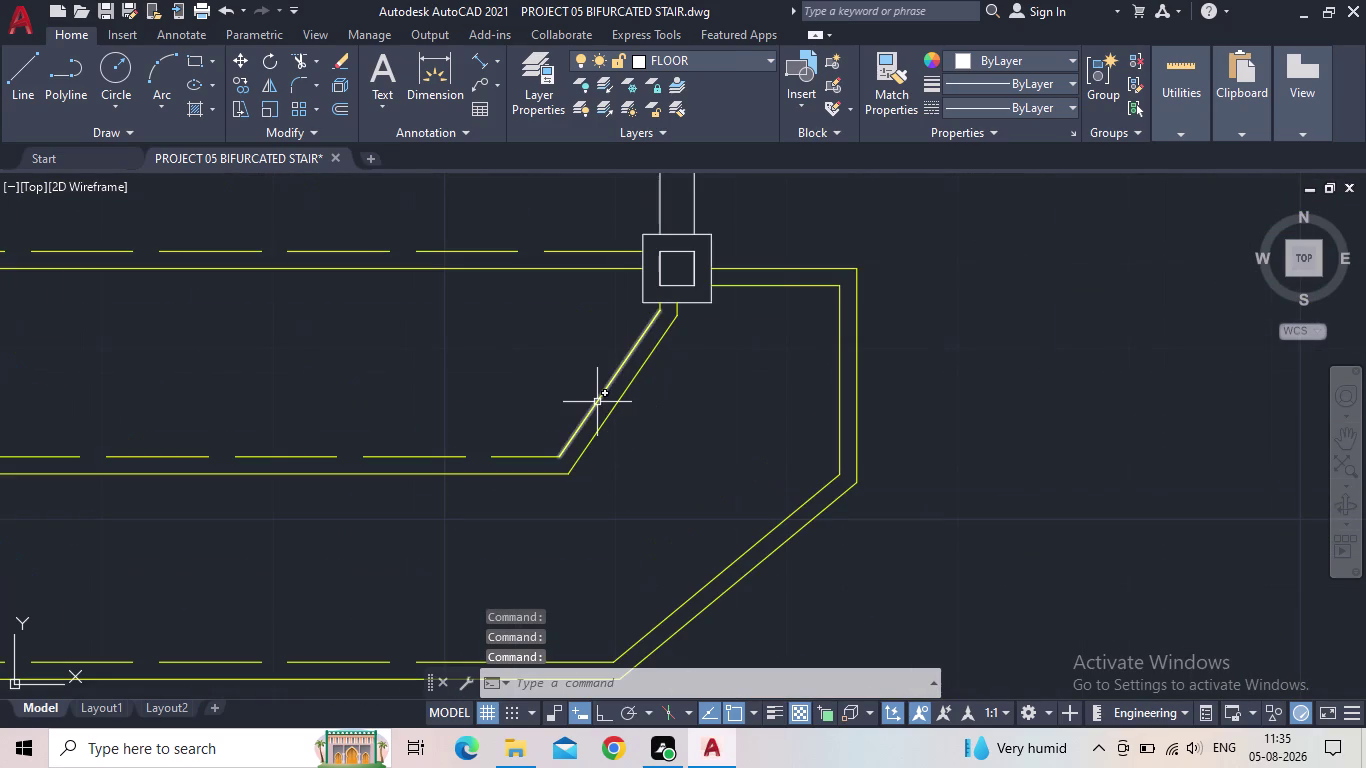
click(597, 402)
scroll(up, 3)
click(694, 264)
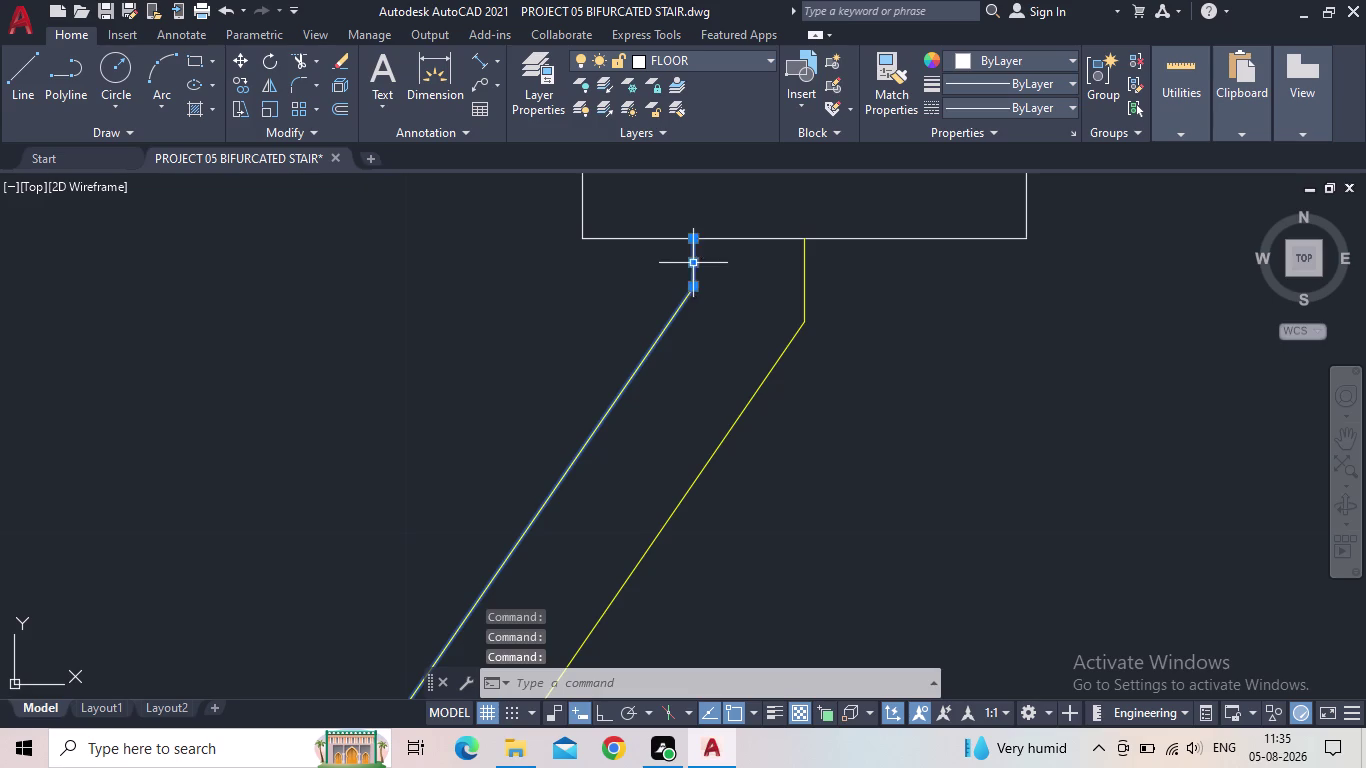
scroll(down, 3)
middle_drag(907, 447, 733, 416)
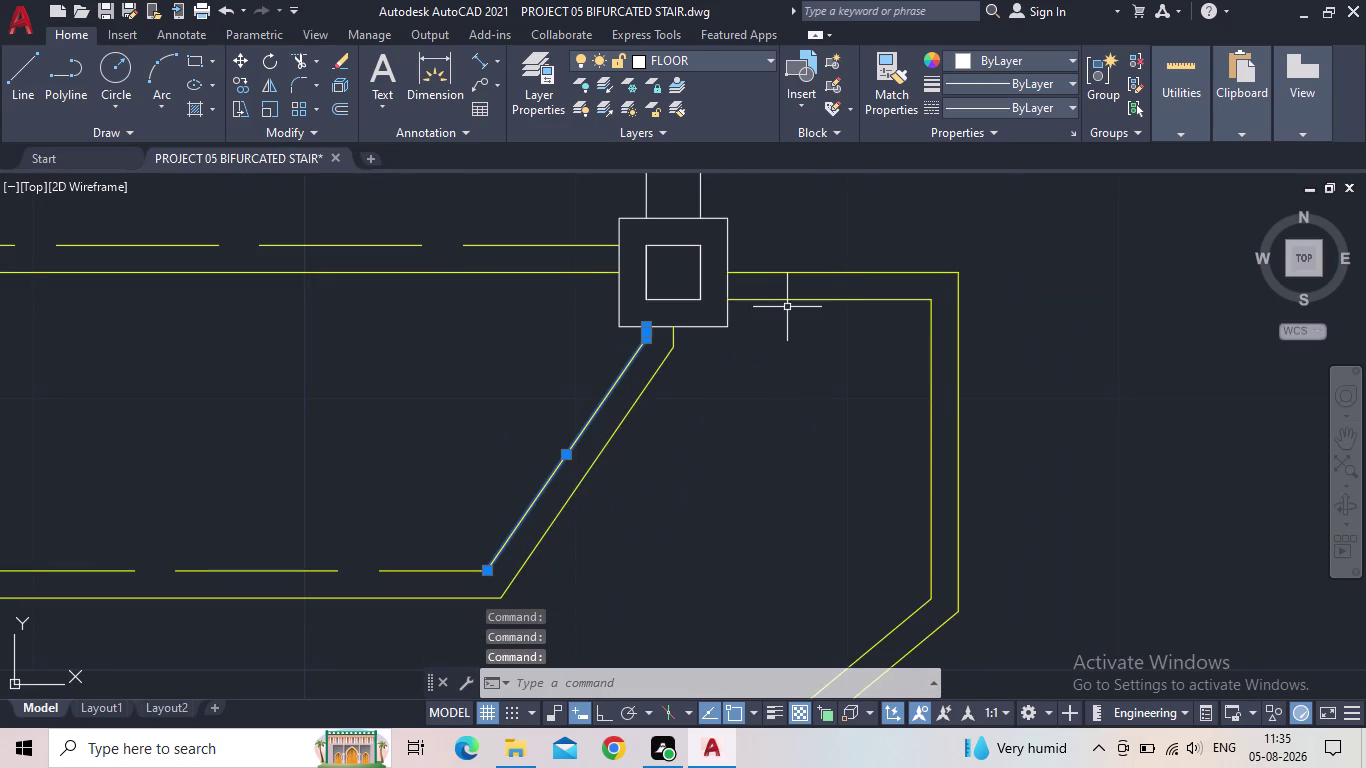
click(790, 298)
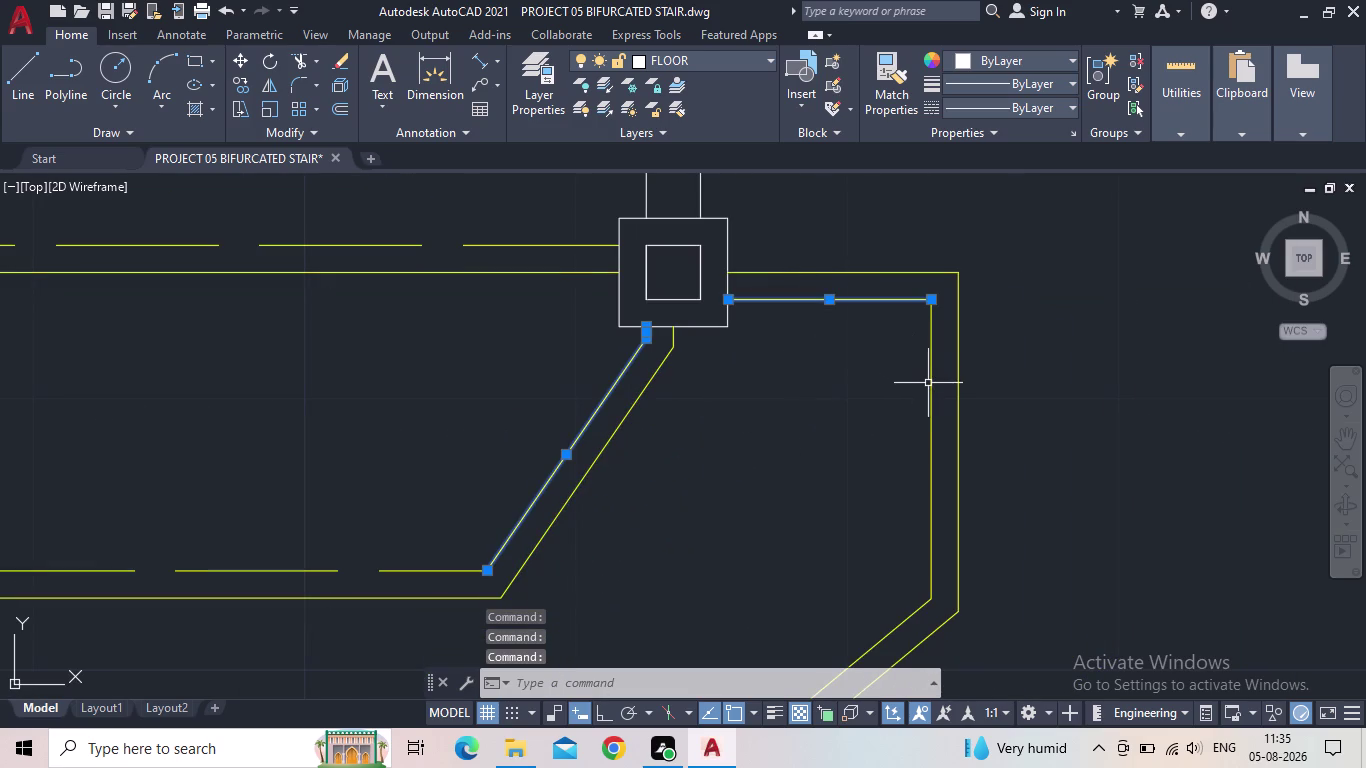
click(929, 385)
scroll(down, 3)
middle_drag(861, 415, 744, 231)
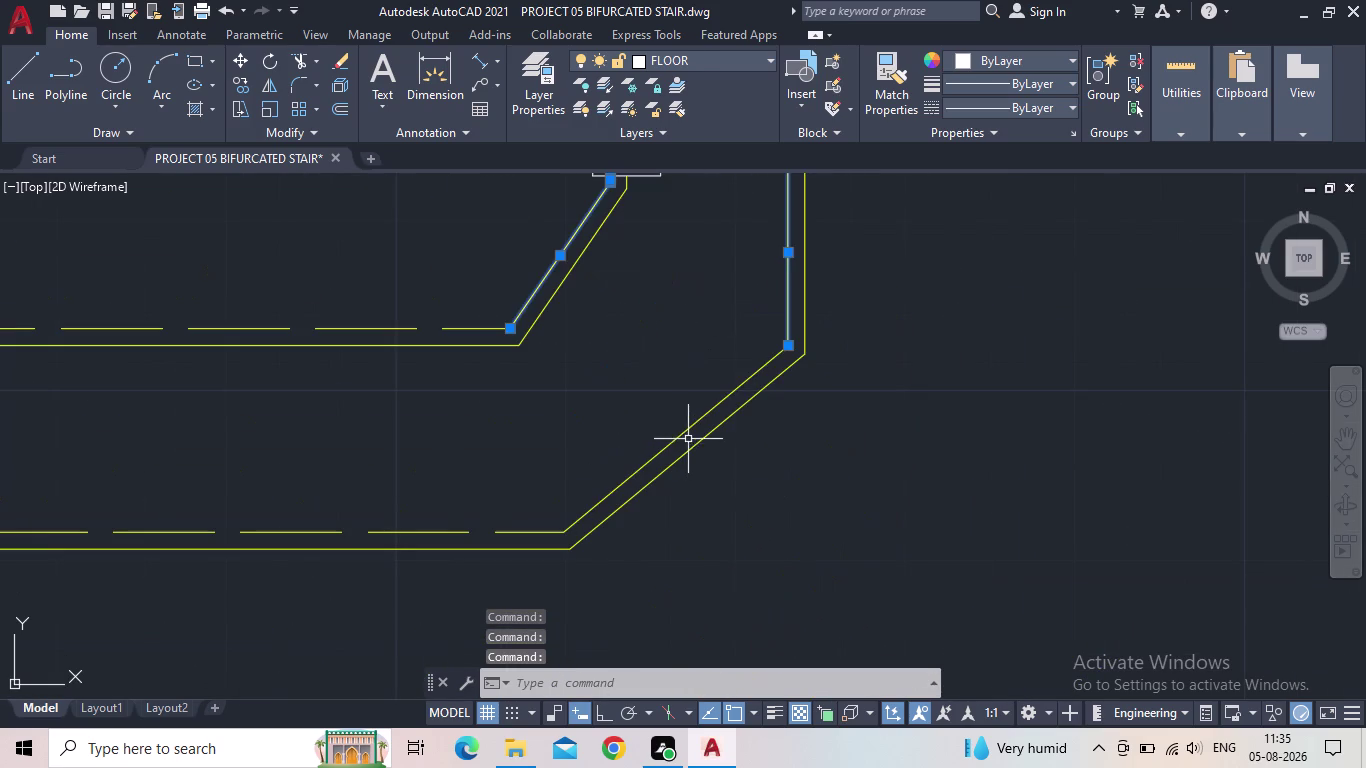
click(688, 430)
scroll(down, 3)
middle_drag(598, 408, 684, 430)
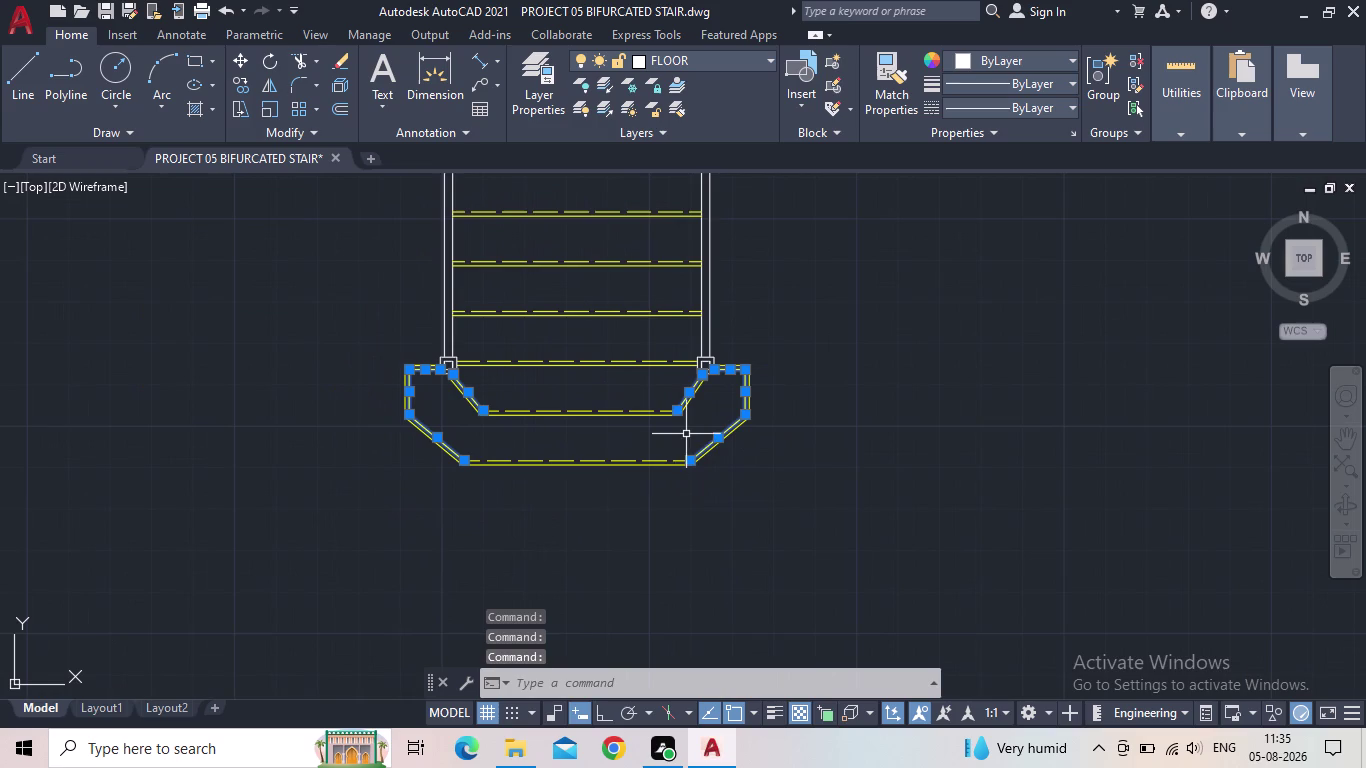
Give the selected landing lines linetype ACAD_ISO02W100 with a linetype scale of 0.5.
key(p)
key(r)
key(space)
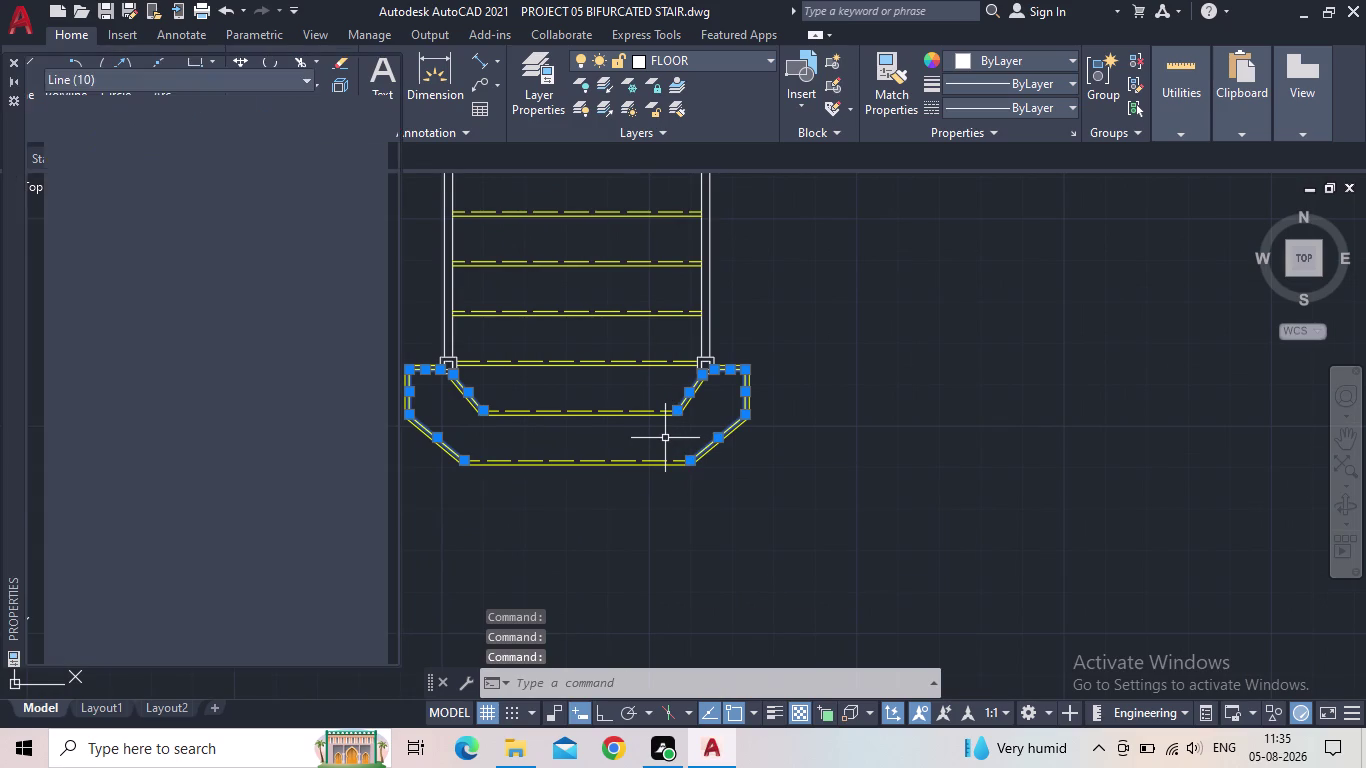
click(295, 164)
click(291, 163)
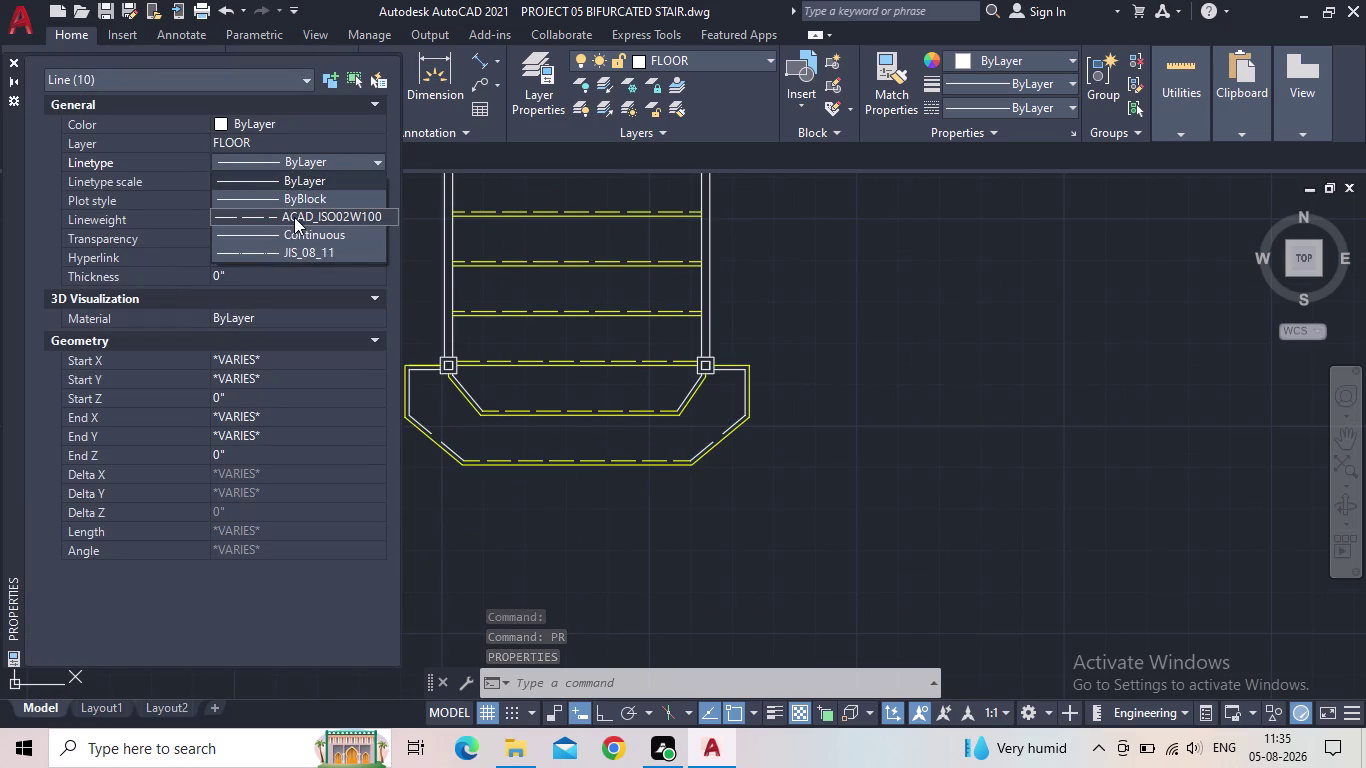
click(294, 217)
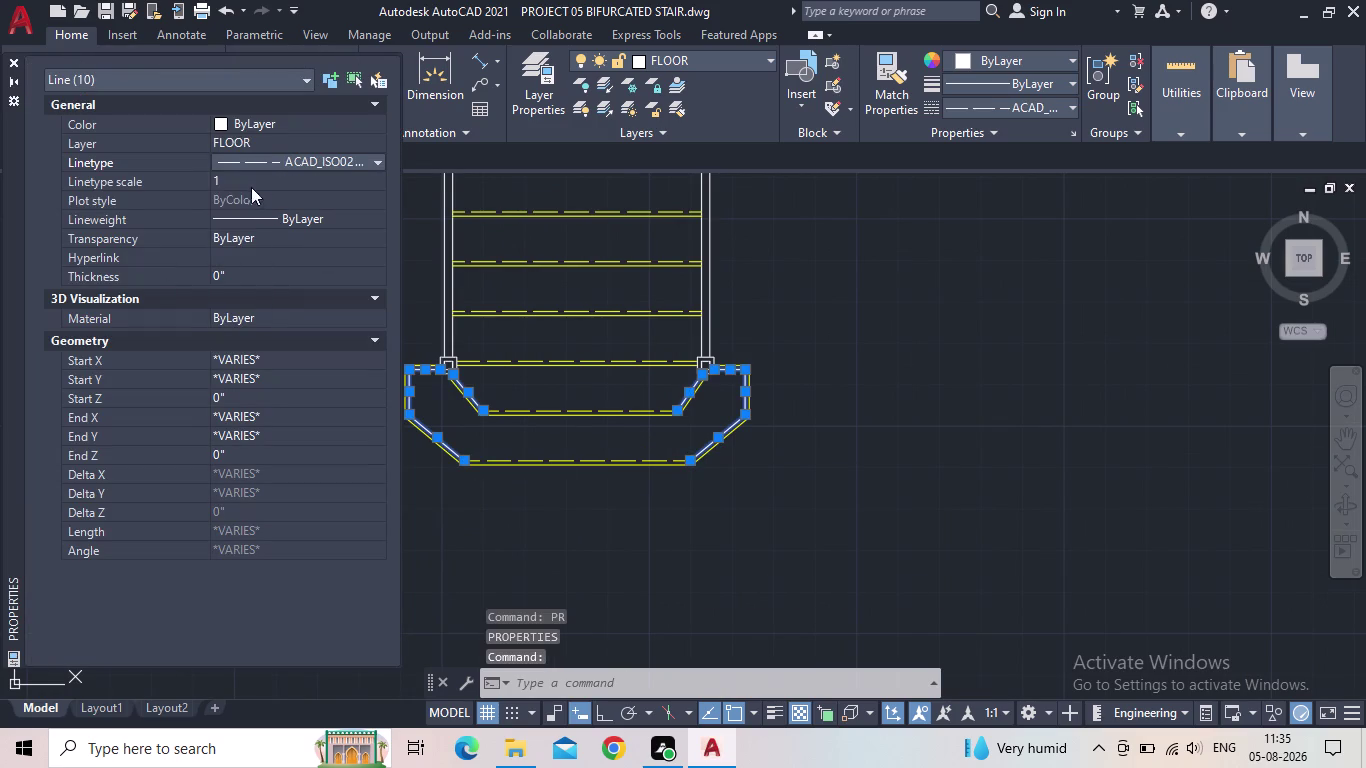
click(249, 179)
text(0.5)
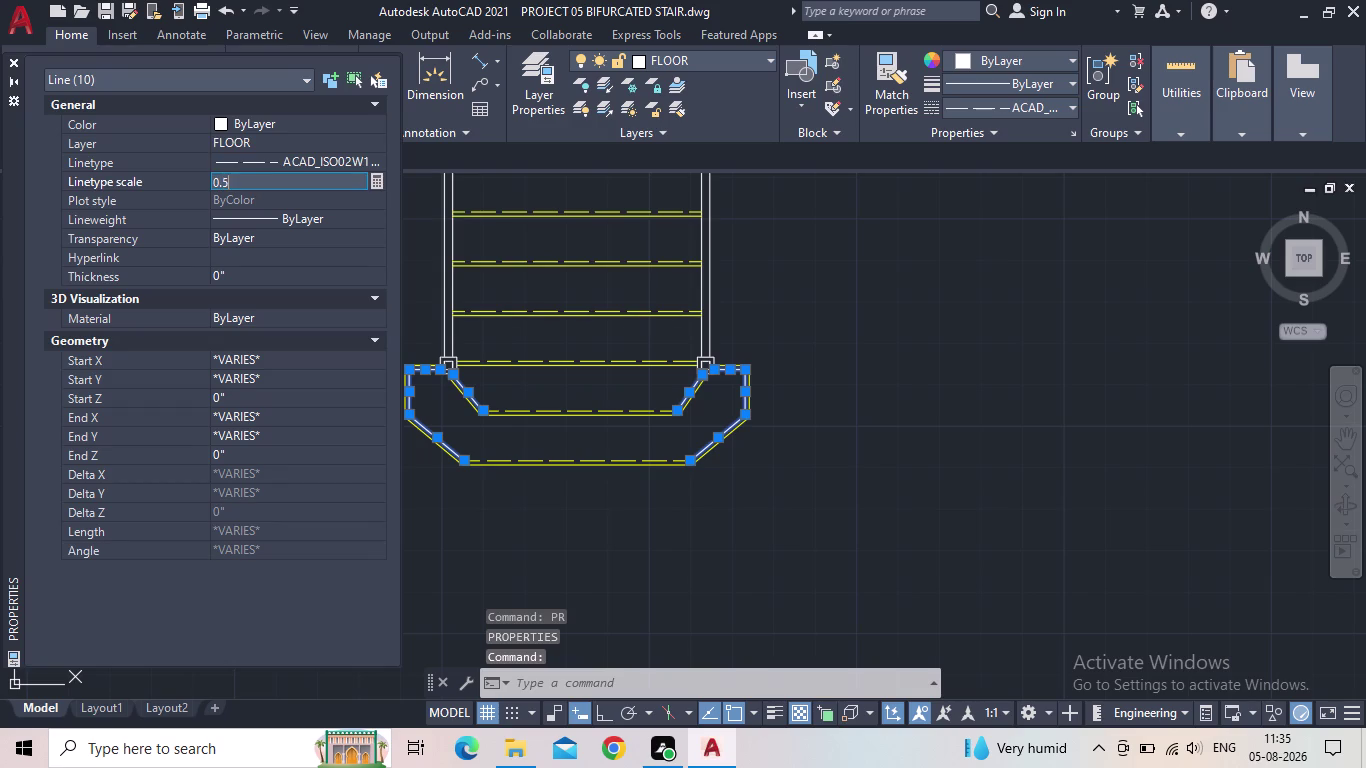
key(Return)
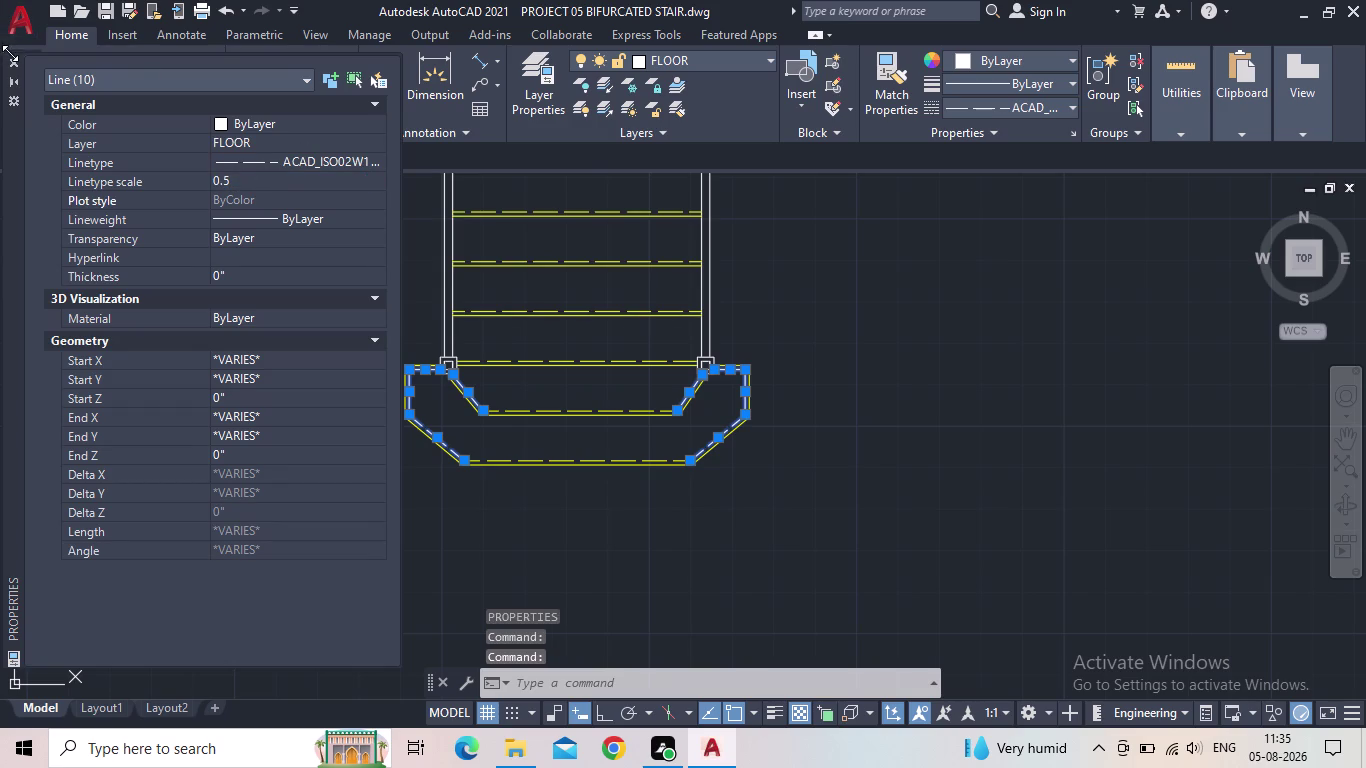
click(12, 59)
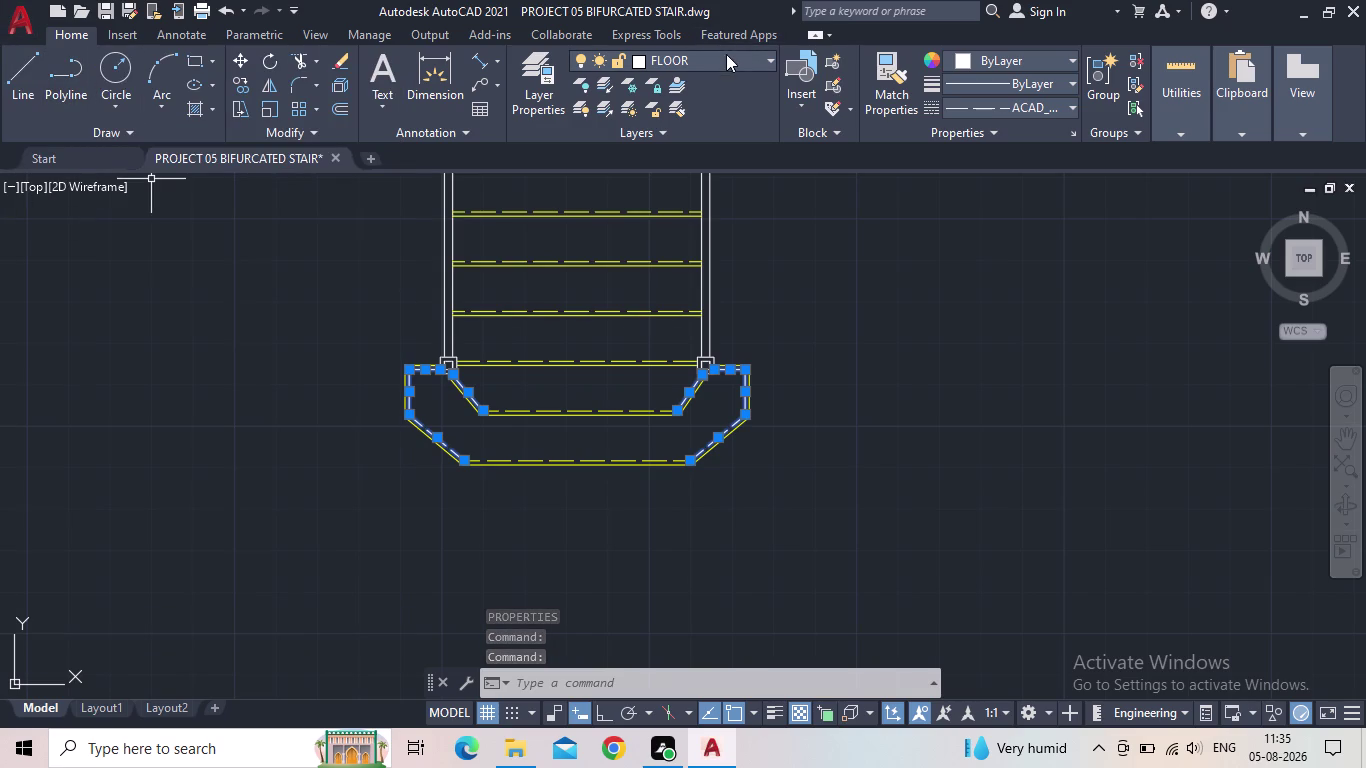
Move the selected lines onto the STAIRS layer and clear the selection.
click(726, 54)
click(660, 181)
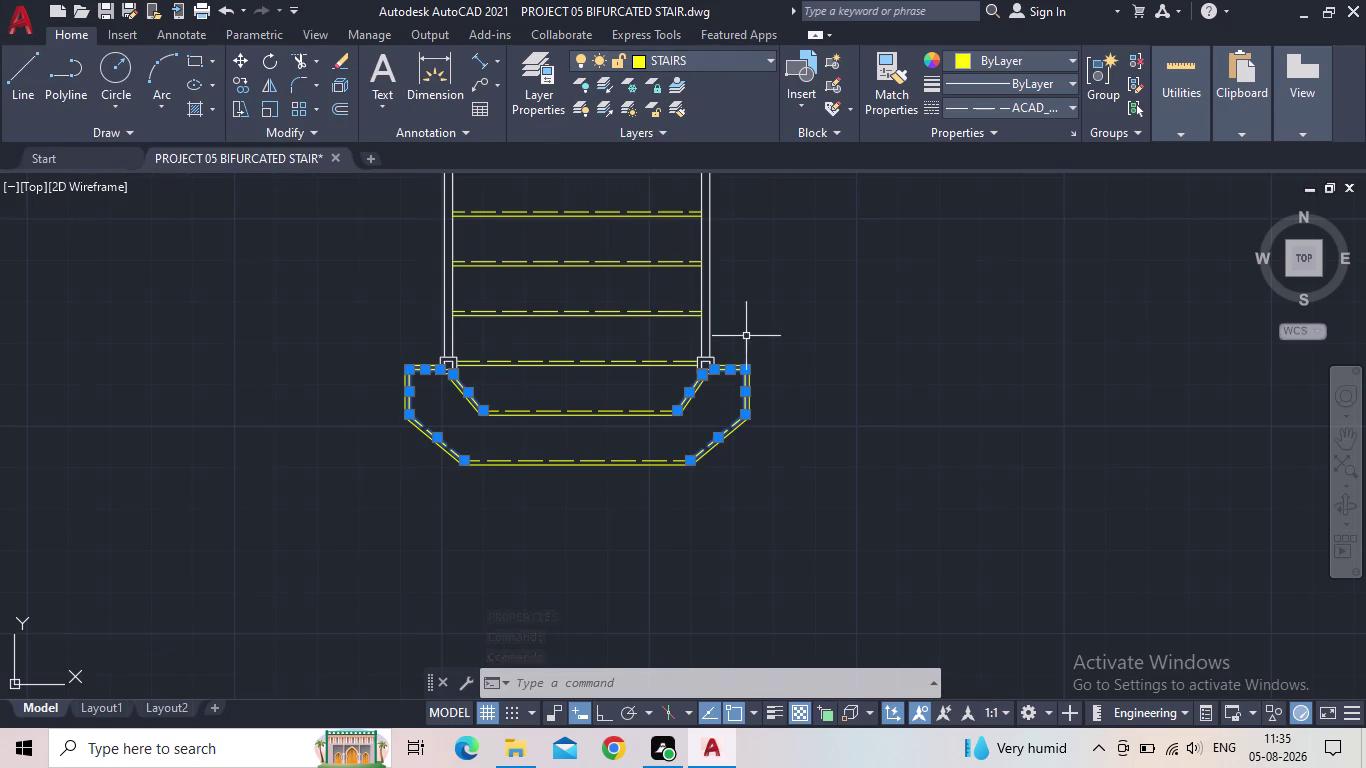
key(Escape)
Pan over the landing and treads, then quick-save the drawing.
scroll(up, 3)
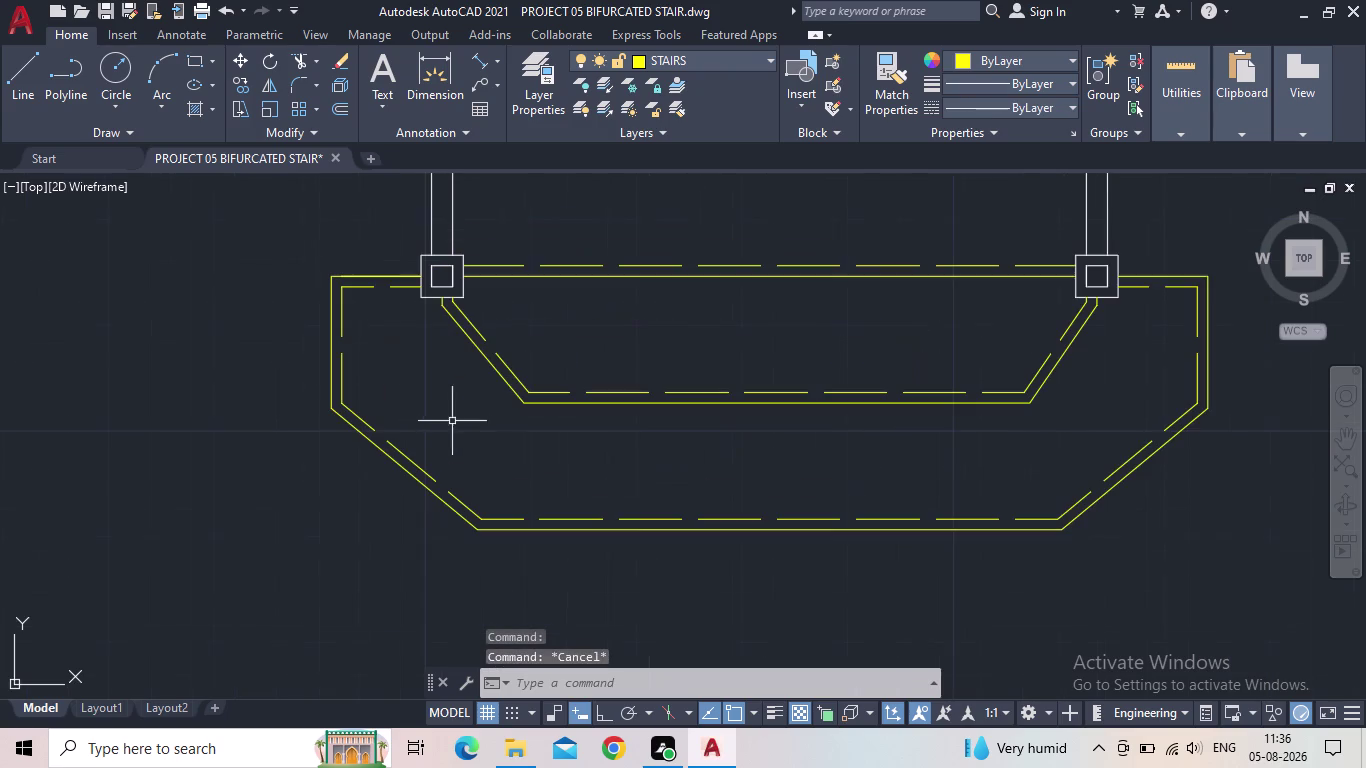
middle_drag(502, 422, 470, 432)
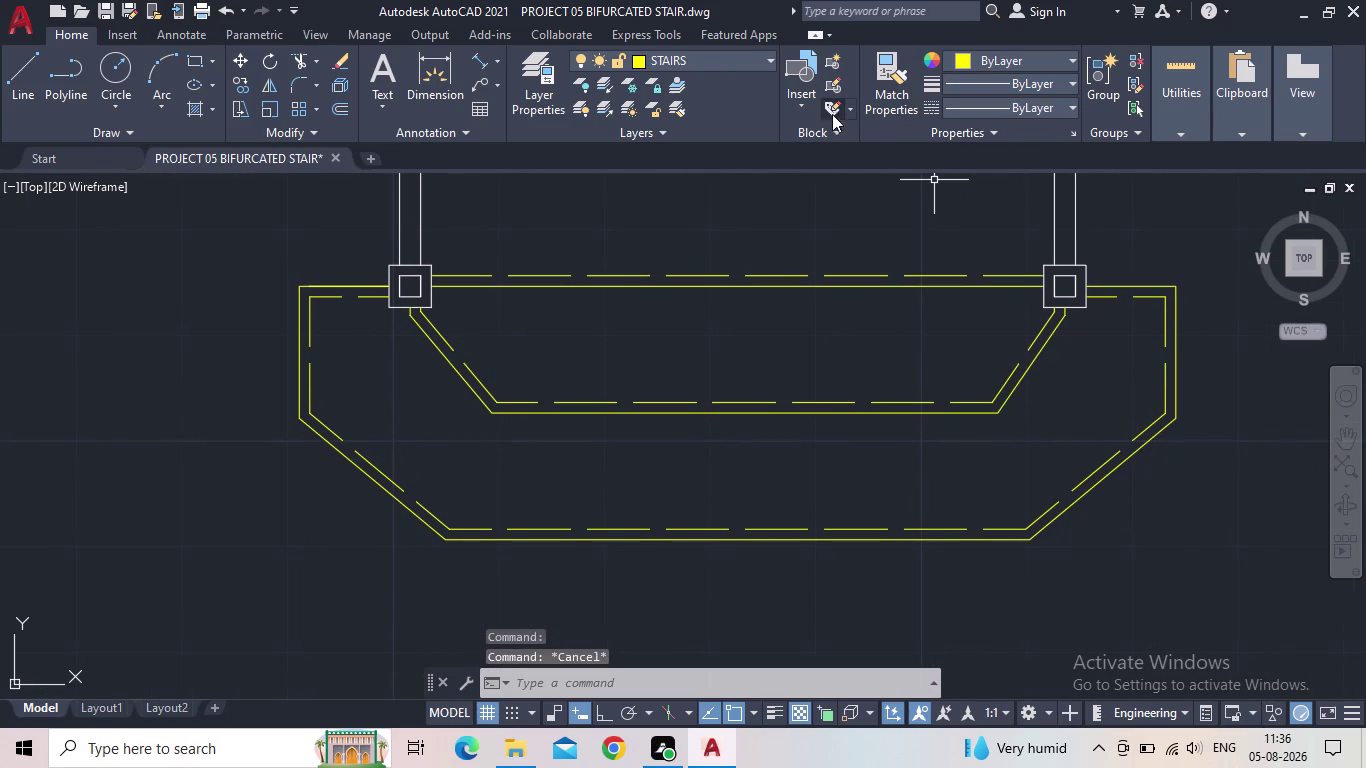
scroll(down, 3)
middle_click(683, 437)
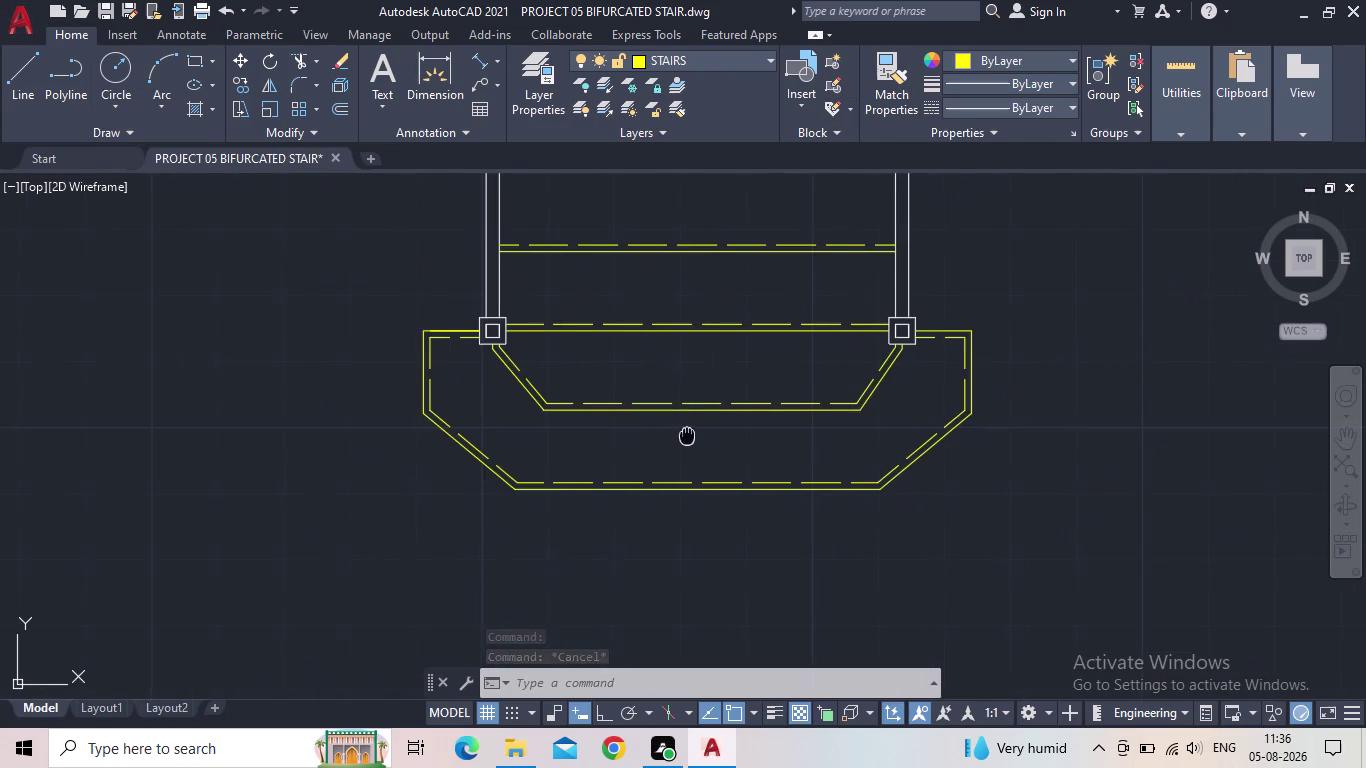
scroll(down, 3)
middle_drag(770, 438, 772, 464)
scroll(down, 3)
middle_drag(940, 367, 910, 532)
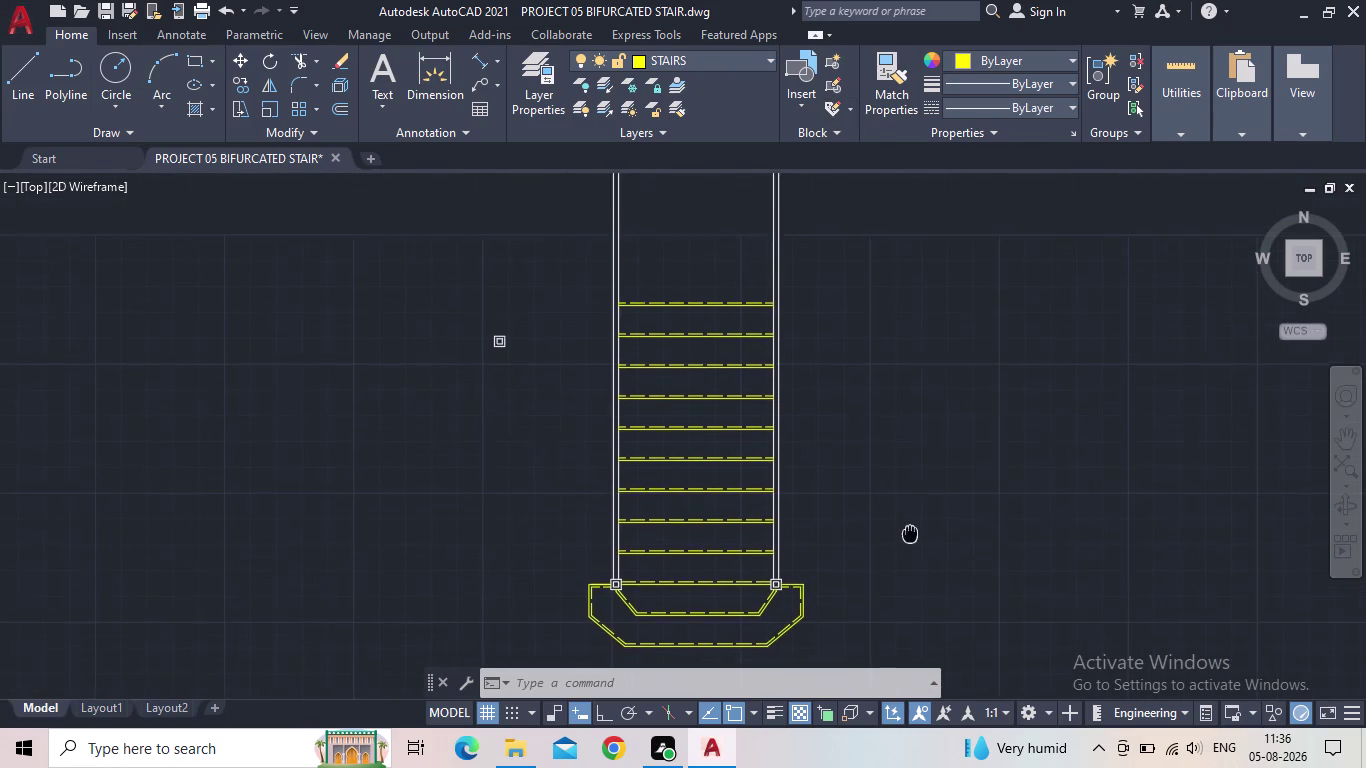
middle_drag(910, 532, 909, 533)
click(108, 13)
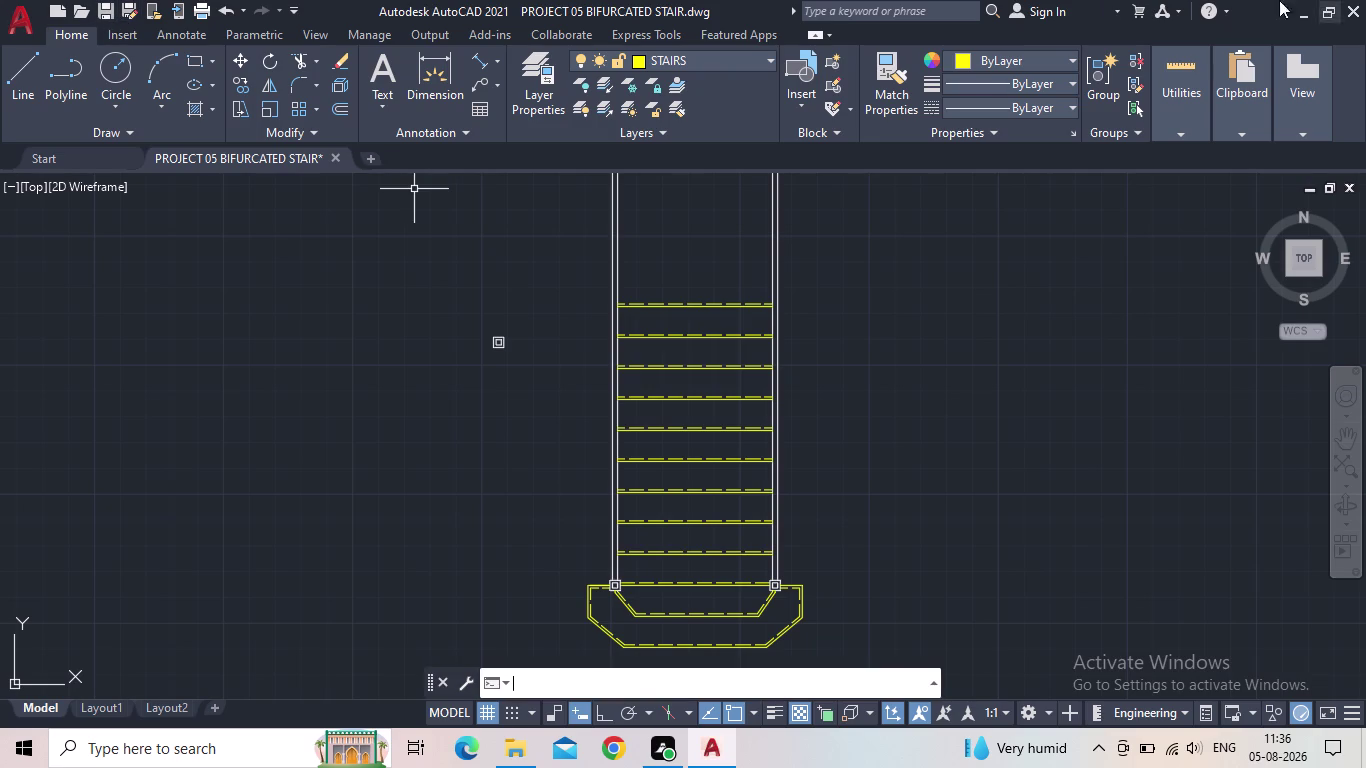
Pan across the stair flight to review the saved drawing.
scroll(down, 3)
middle_drag(1052, 564, 990, 554)
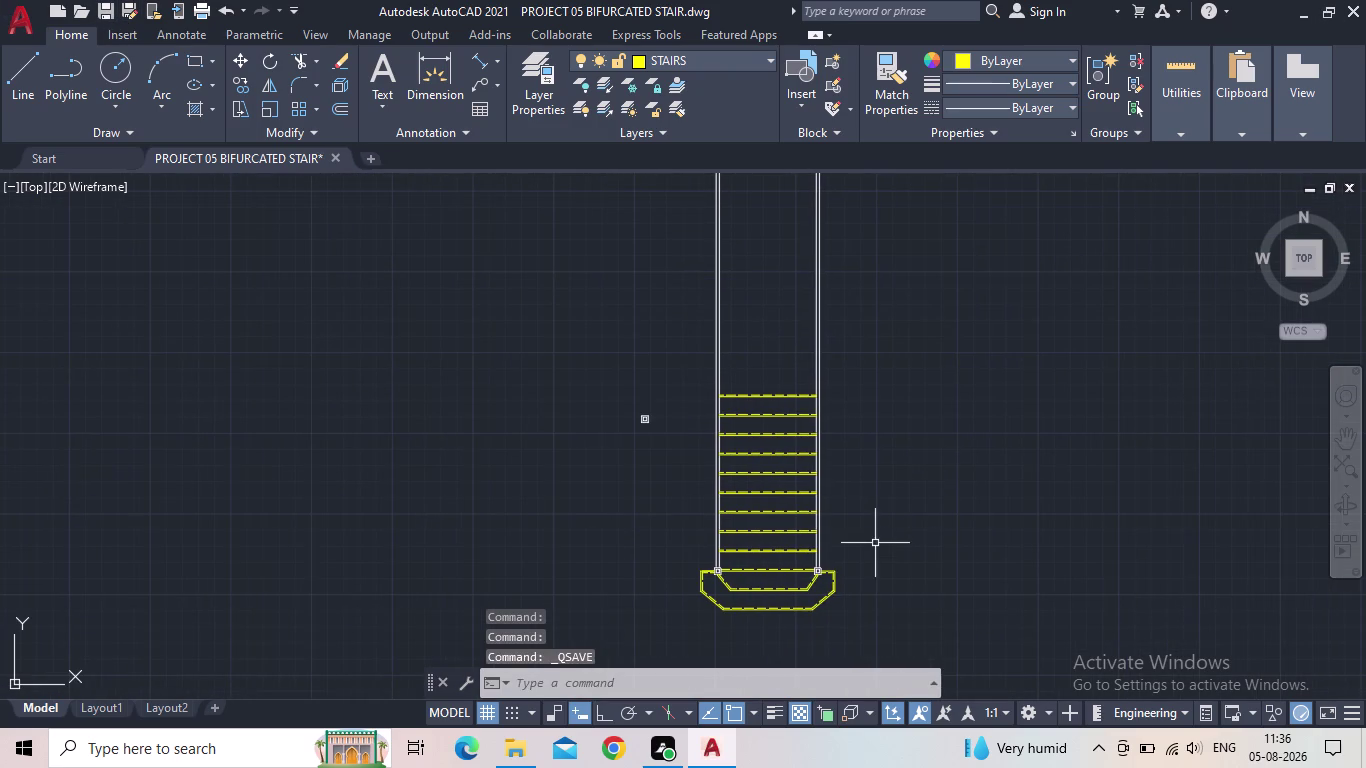
scroll(up, 3)
middle_drag(882, 535, 818, 704)
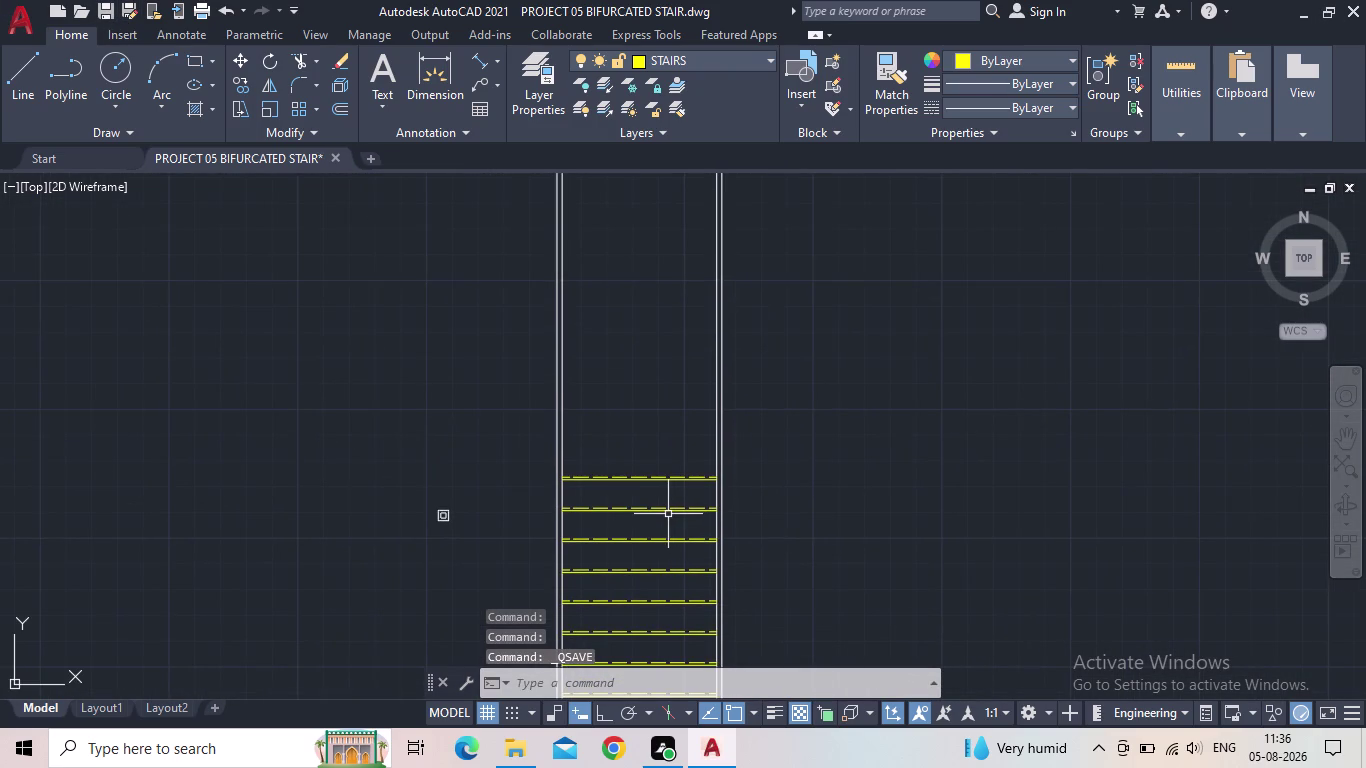
middle_drag(684, 503, 690, 590)
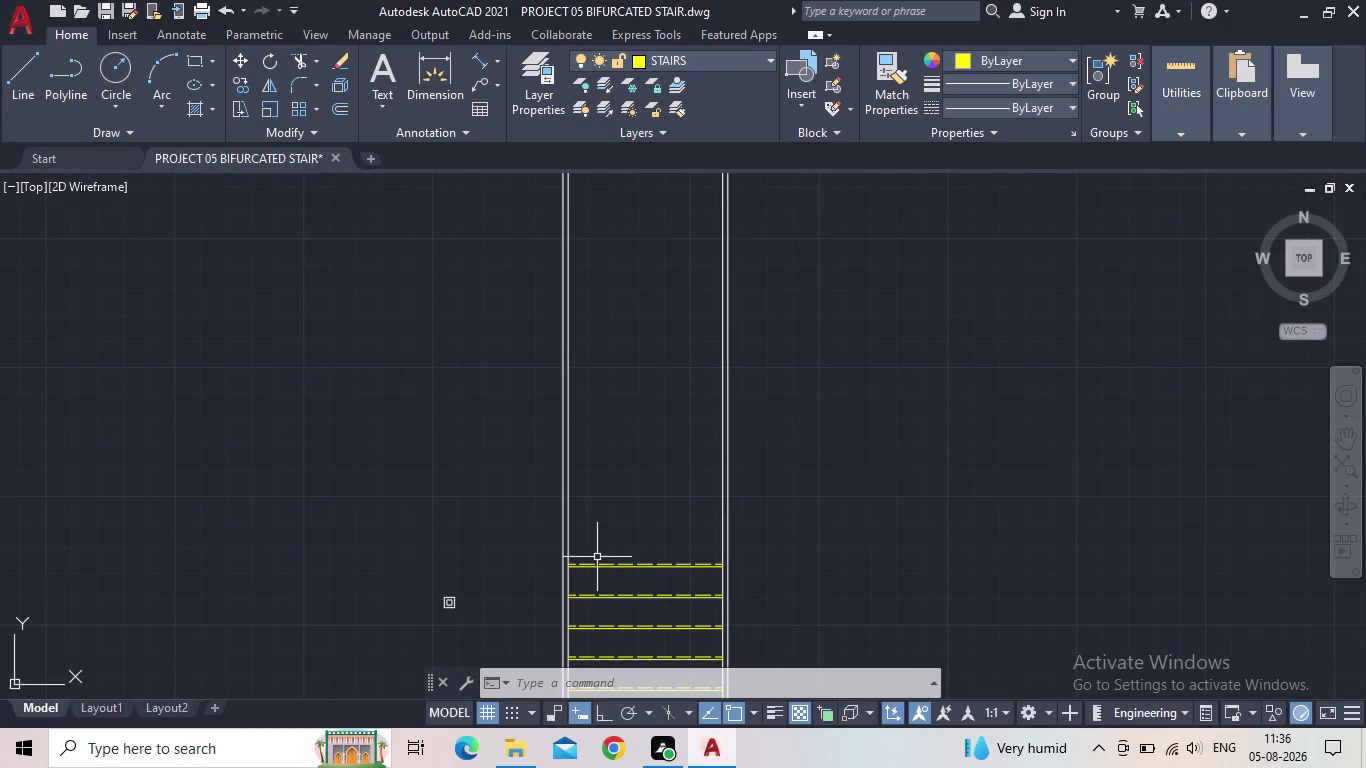
Offset the top tread line 1' upward.
key(o)
key(Return)
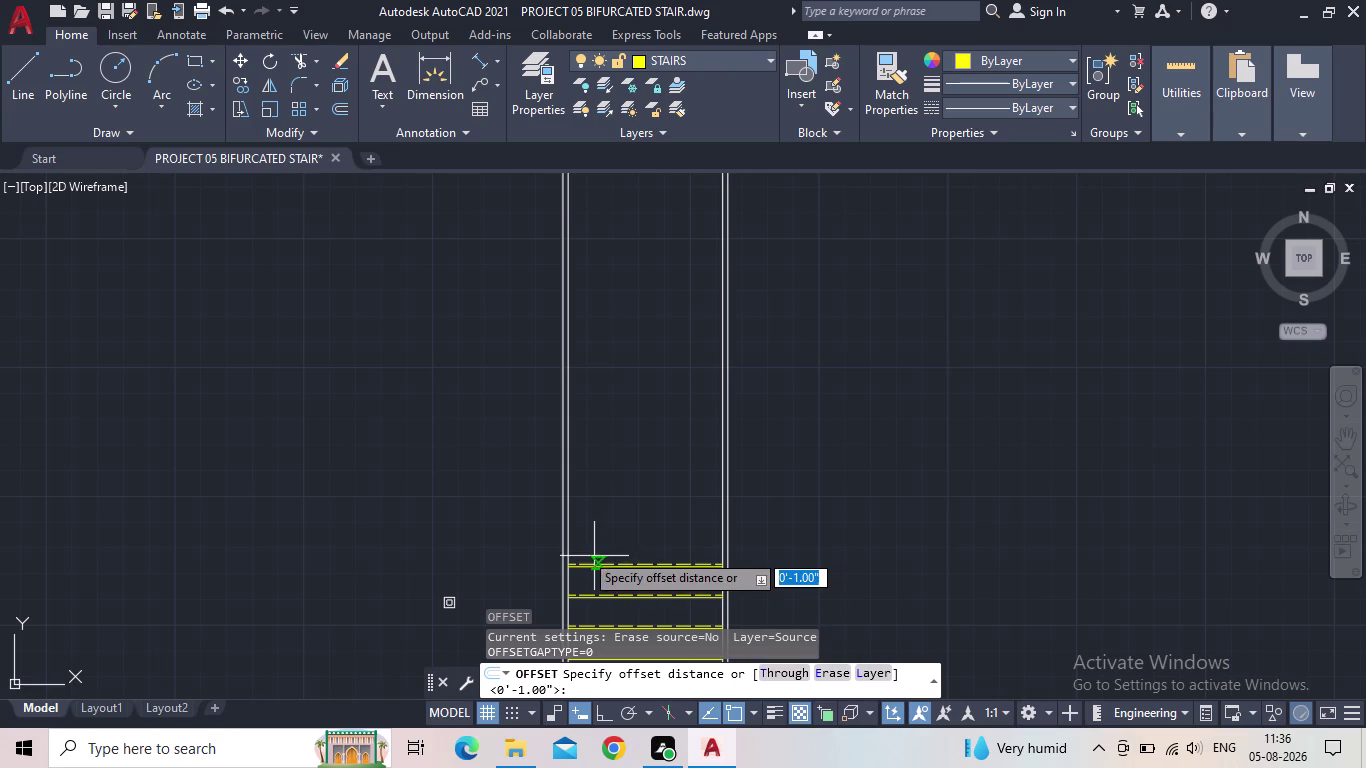
scroll(up, 3)
text(1')
key(Return)
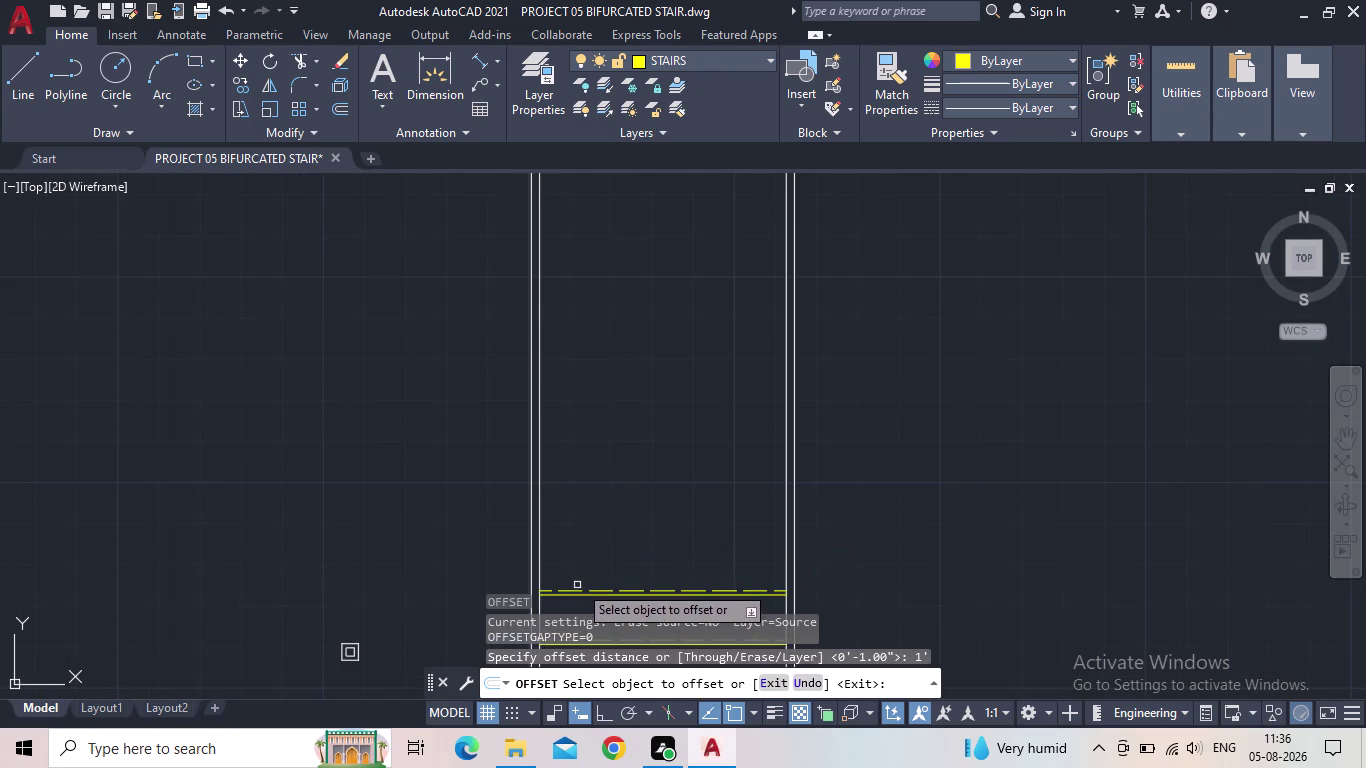
scroll(up, 3)
middle_drag(577, 581, 654, 551)
scroll(up, 3)
click(629, 578)
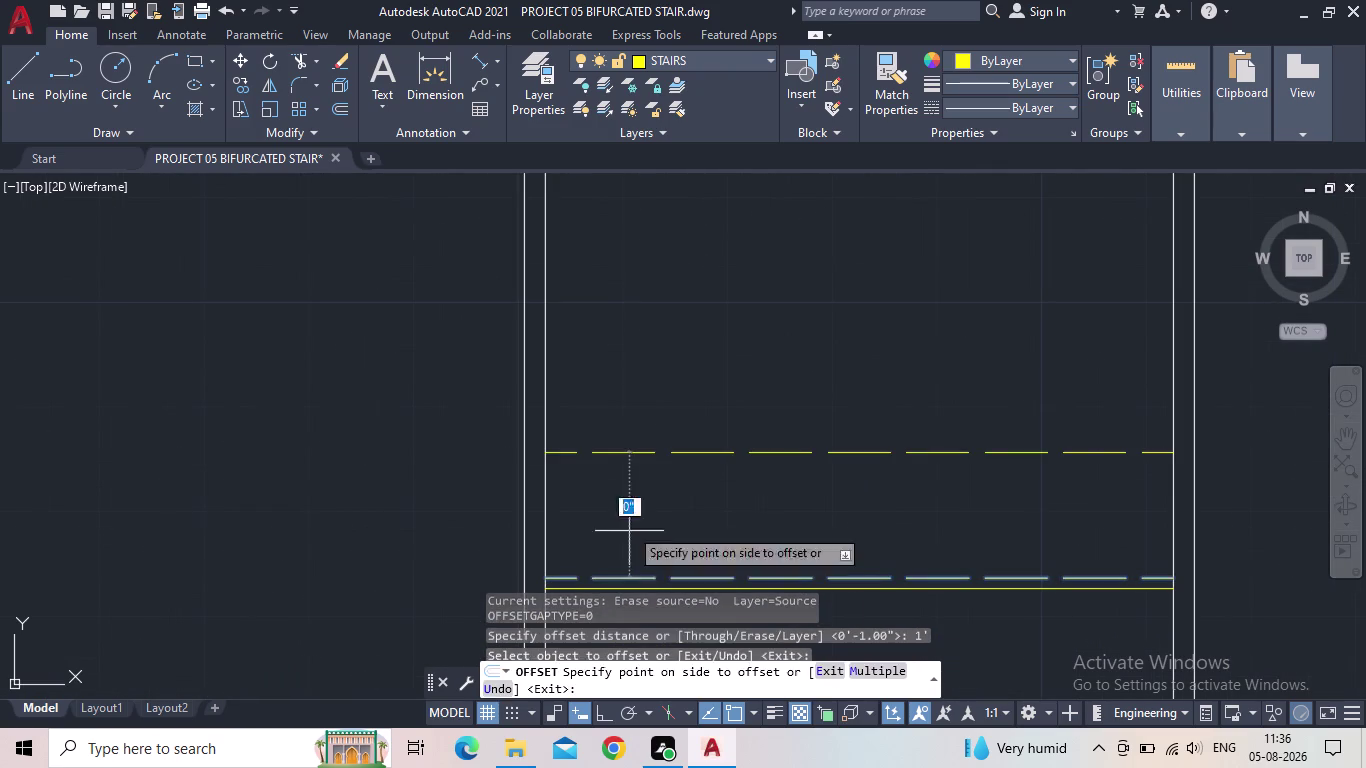
click(630, 456)
key(Escape)
Start the XLINE command and bring up the Layer Properties list.
scroll(down, 3)
middle_drag(636, 493, 599, 477)
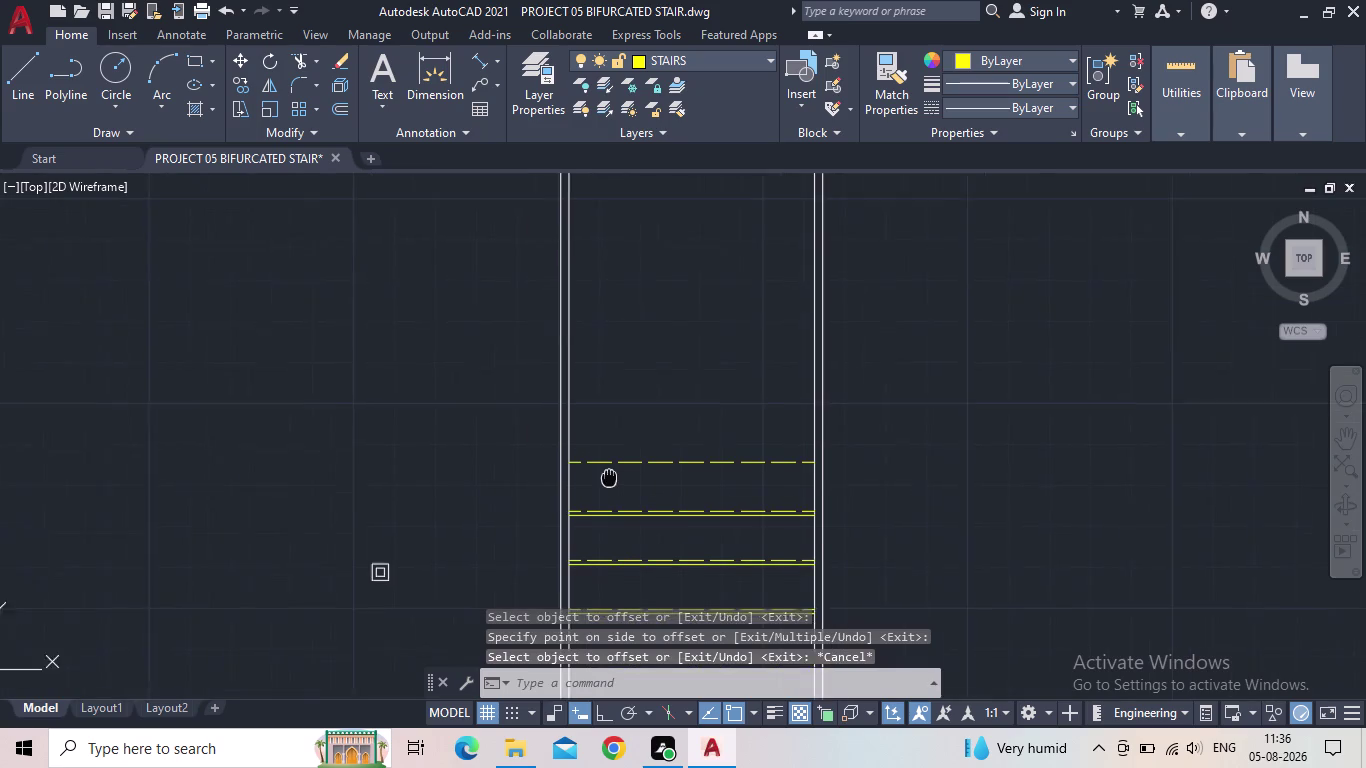
middle_drag(599, 477, 587, 478)
key(x)
key(l)
key(Return)
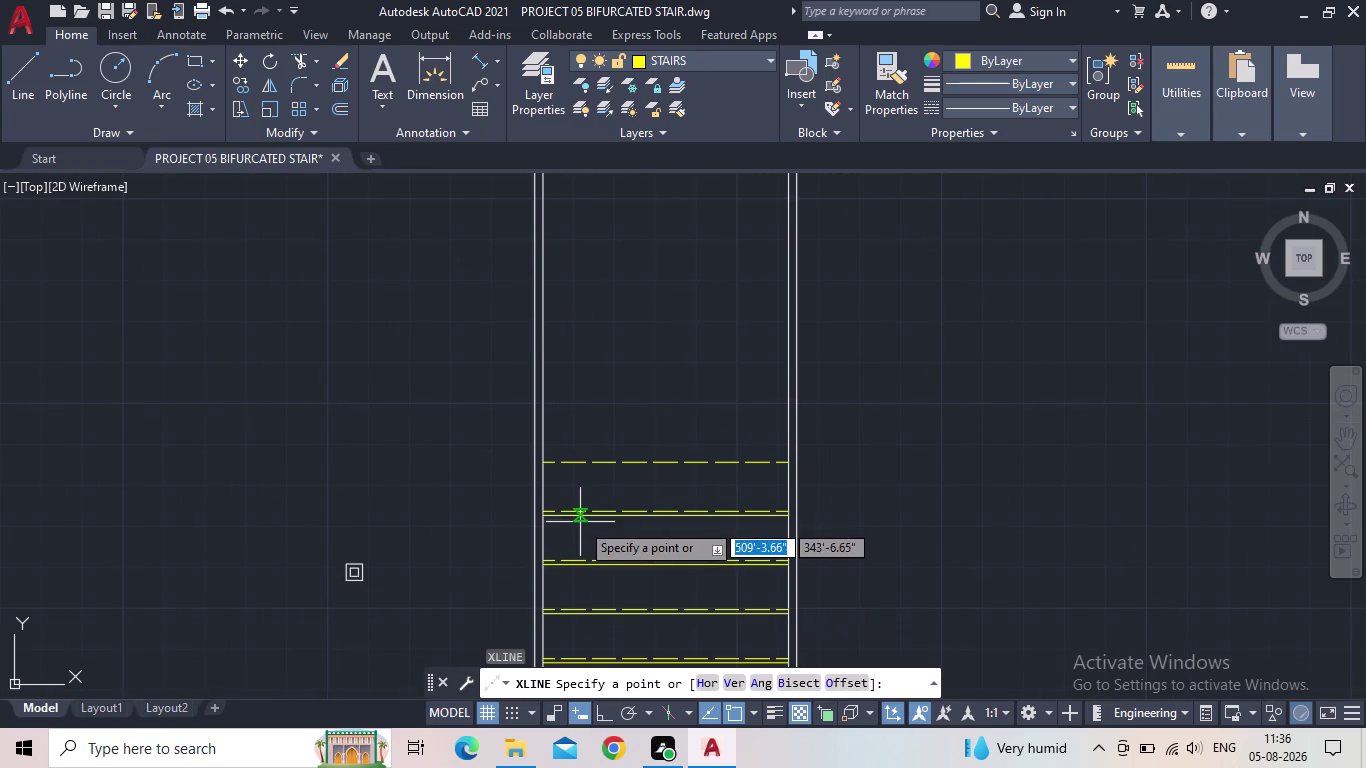
click(540, 112)
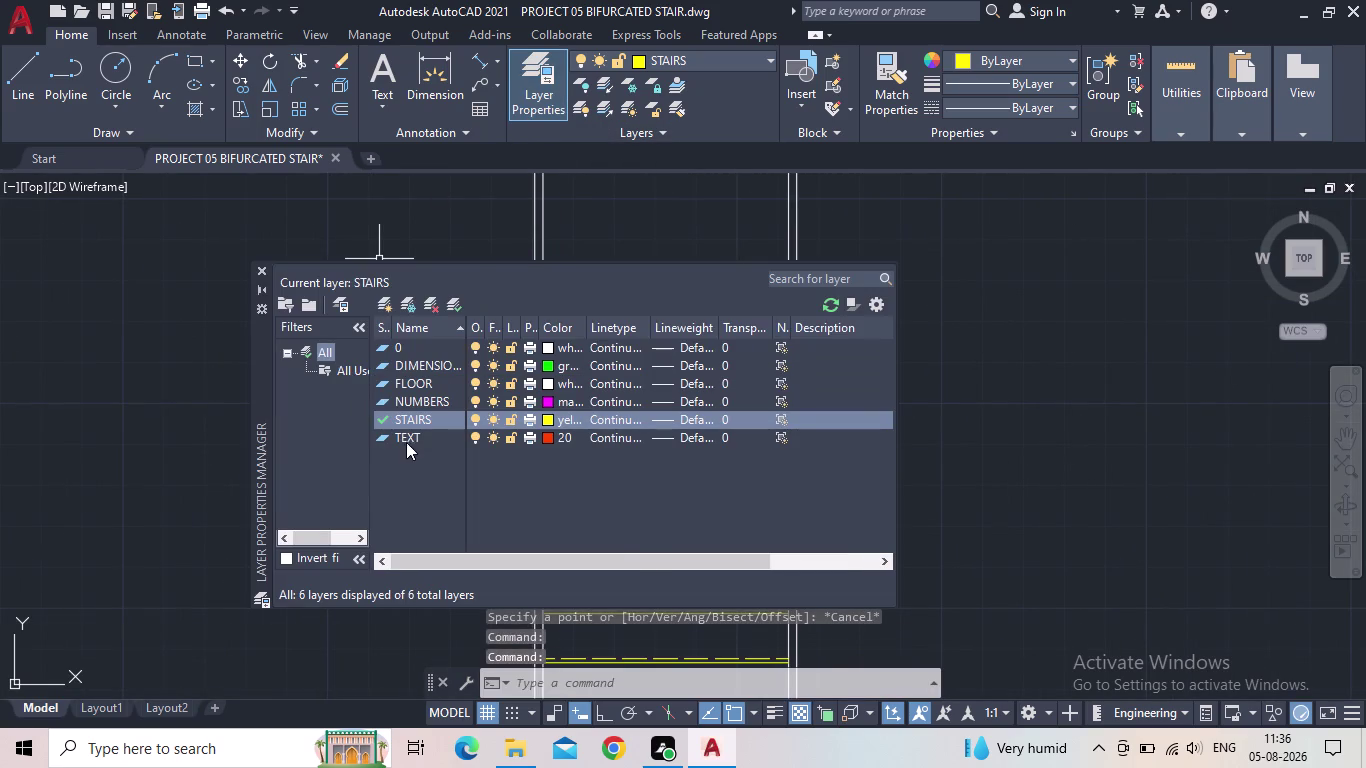
Make FLOOR the current layer and start a horizontal XL construction line.
double_click(380, 385)
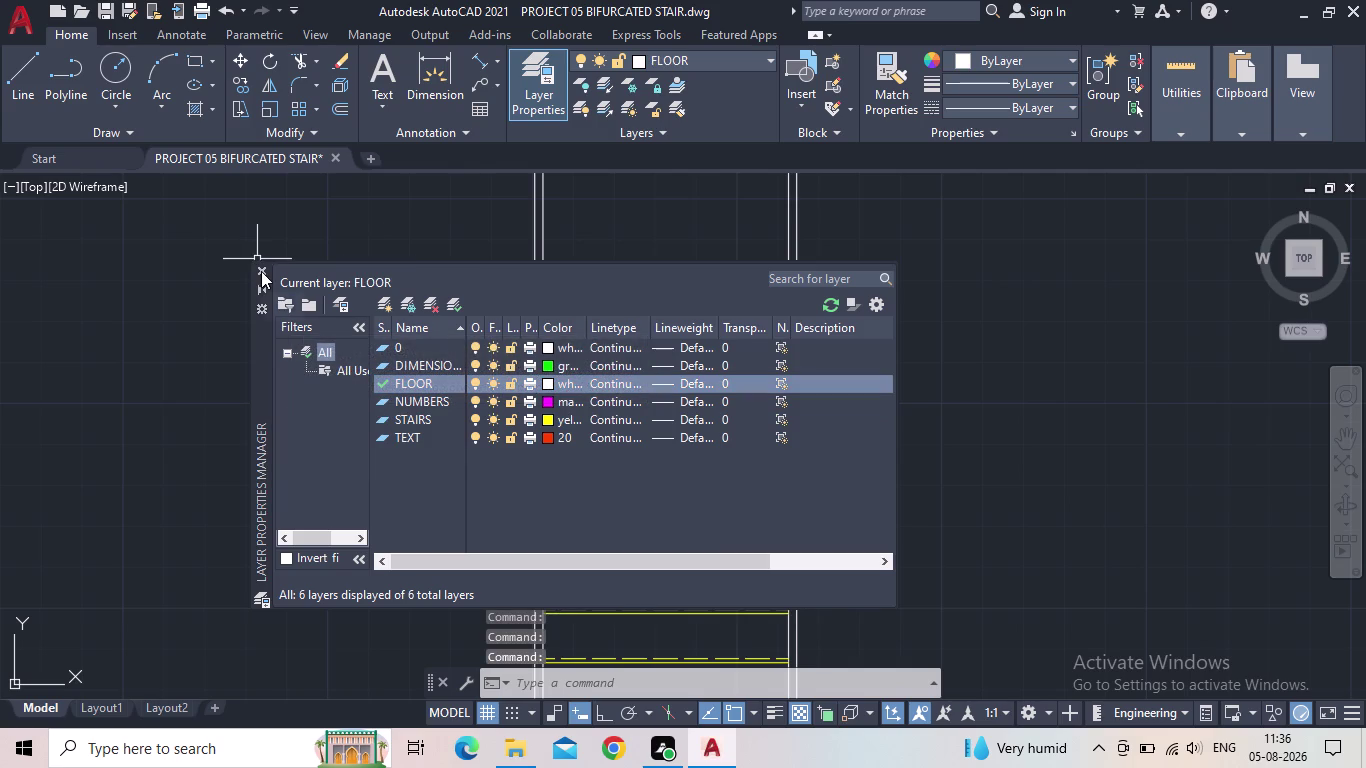
click(261, 271)
text(XL)
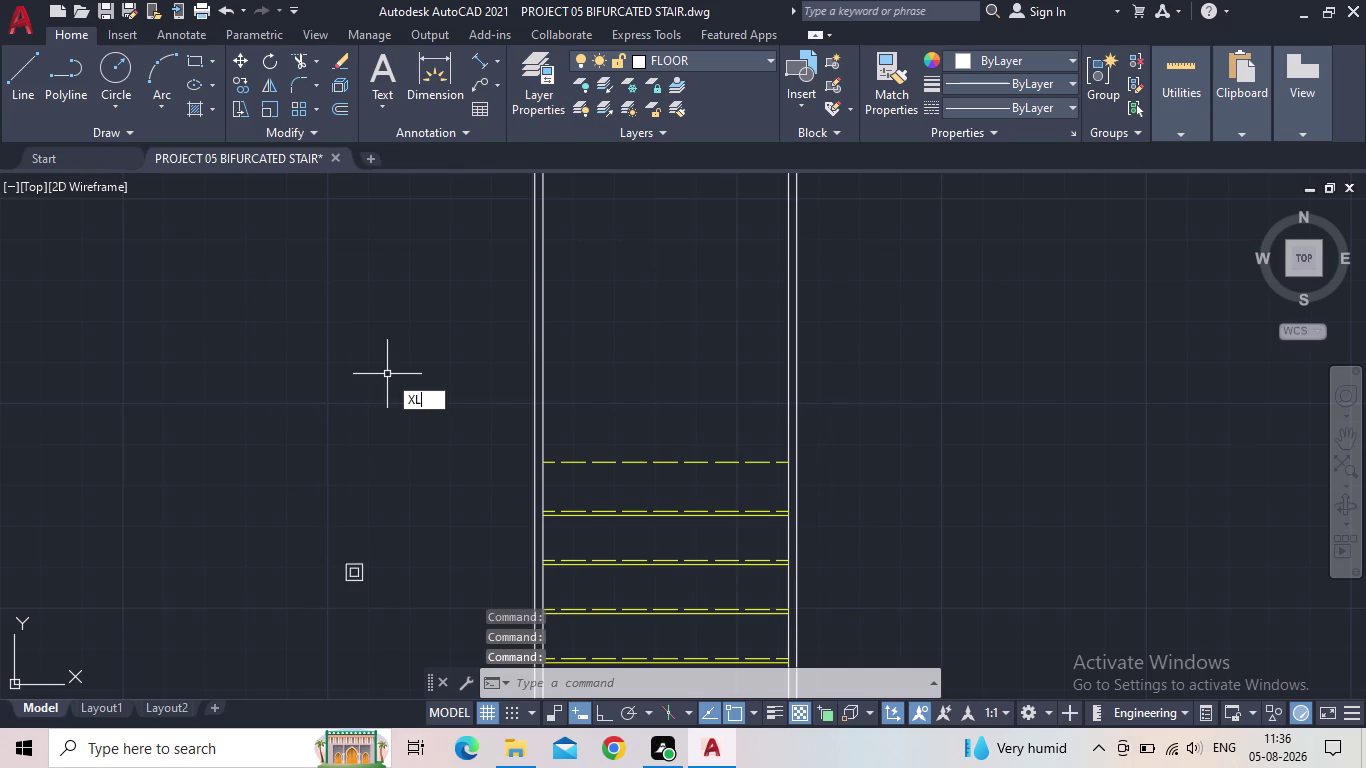
key(Return)
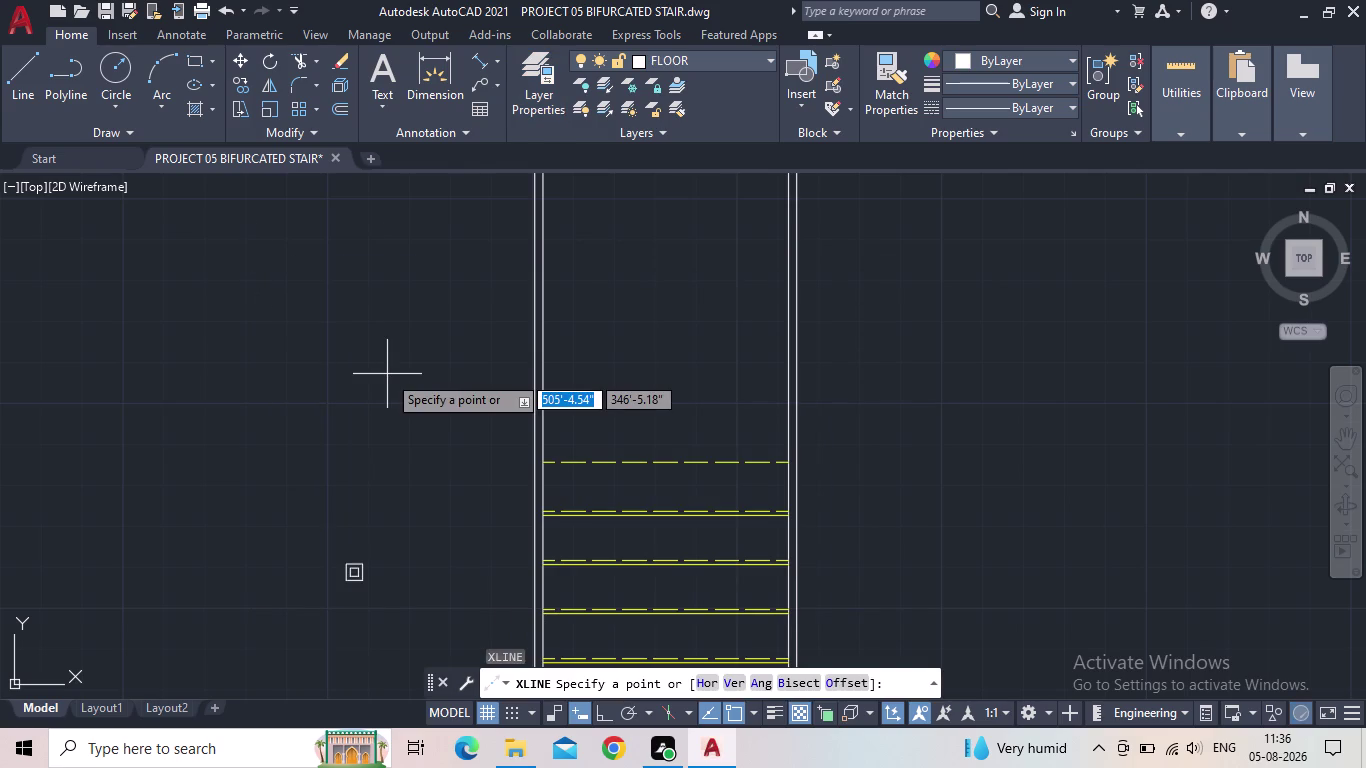
key(h)
key(Return)
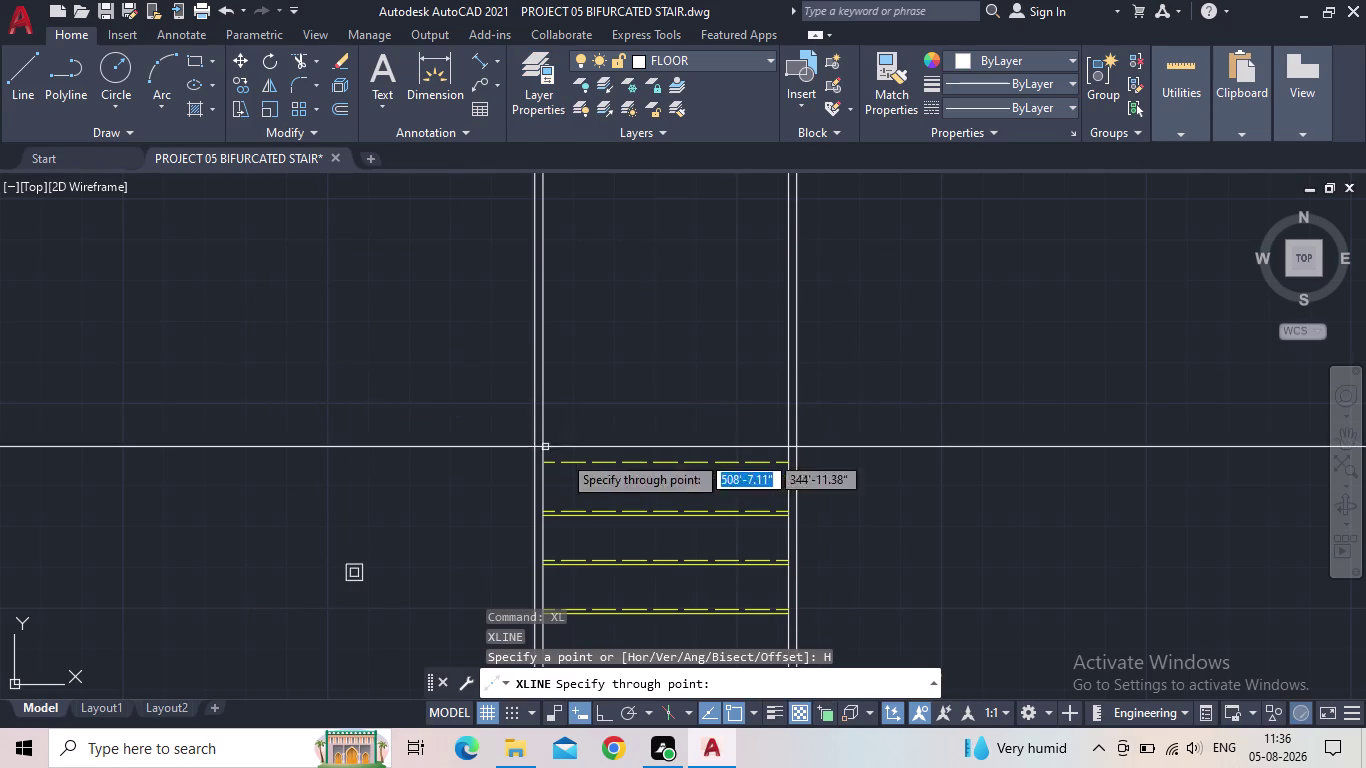
Place the horizontal construction line through the stair's top corner.
scroll(up, 3)
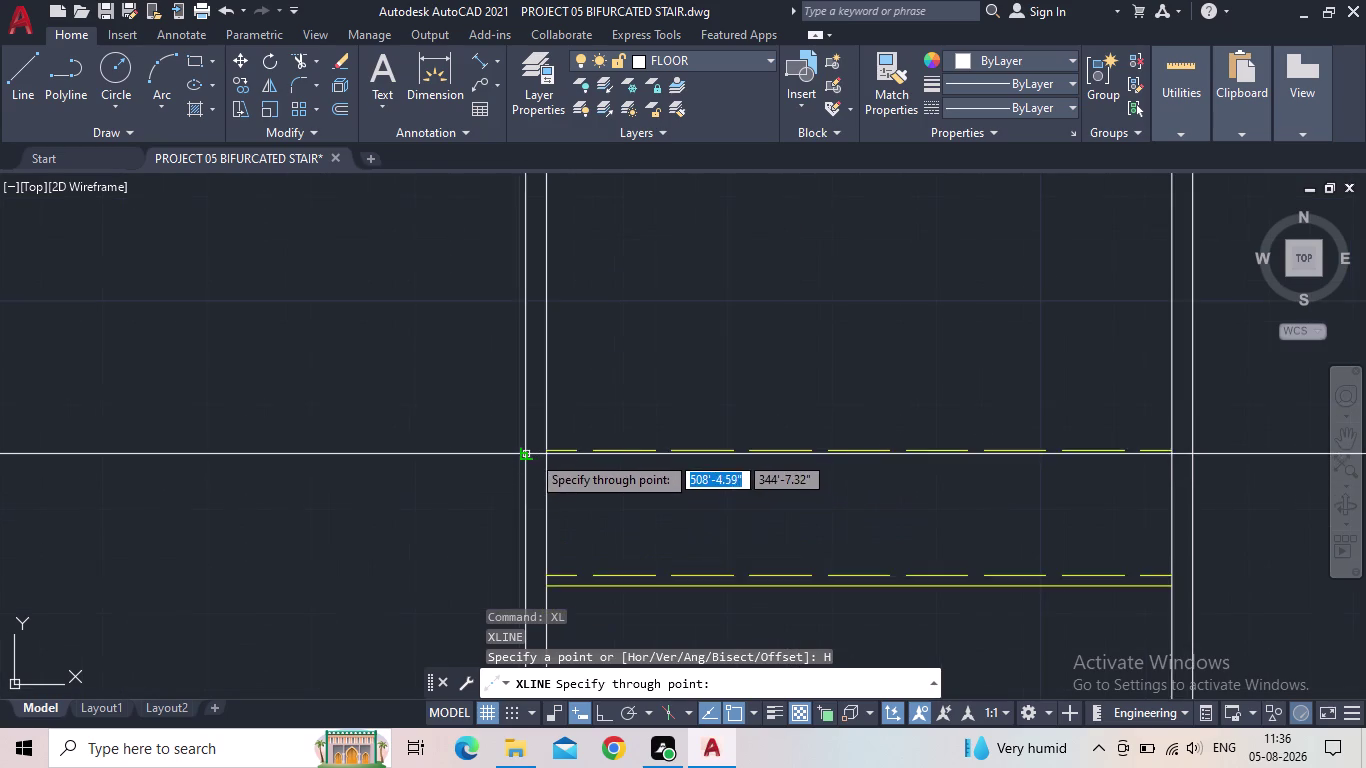
scroll(up, 3)
click(555, 450)
scroll(down, 3)
middle_drag(741, 406, 444, 400)
scroll(down, 3)
key(Escape)
scroll(down, 3)
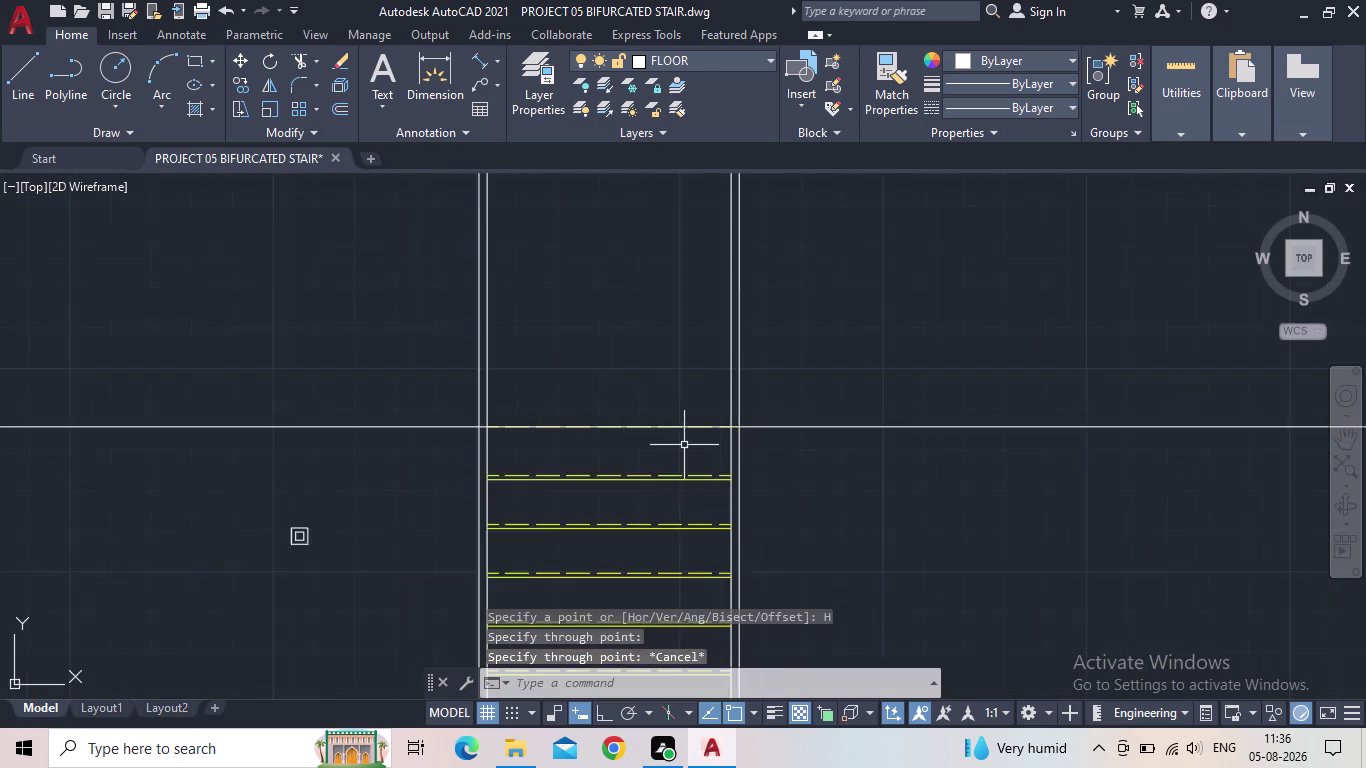
middle_drag(685, 448, 723, 448)
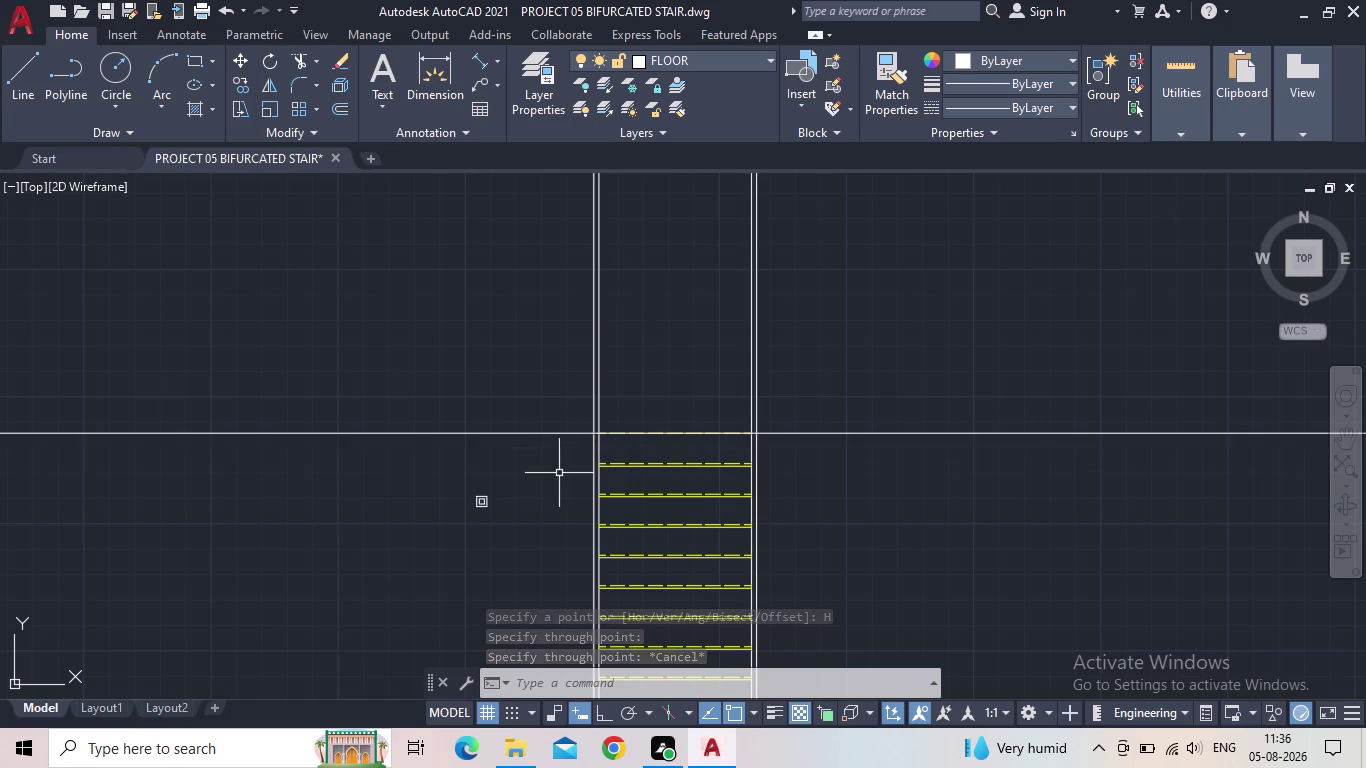
Offset the horizontal construction line 2" upward.
key(o)
key(Return)
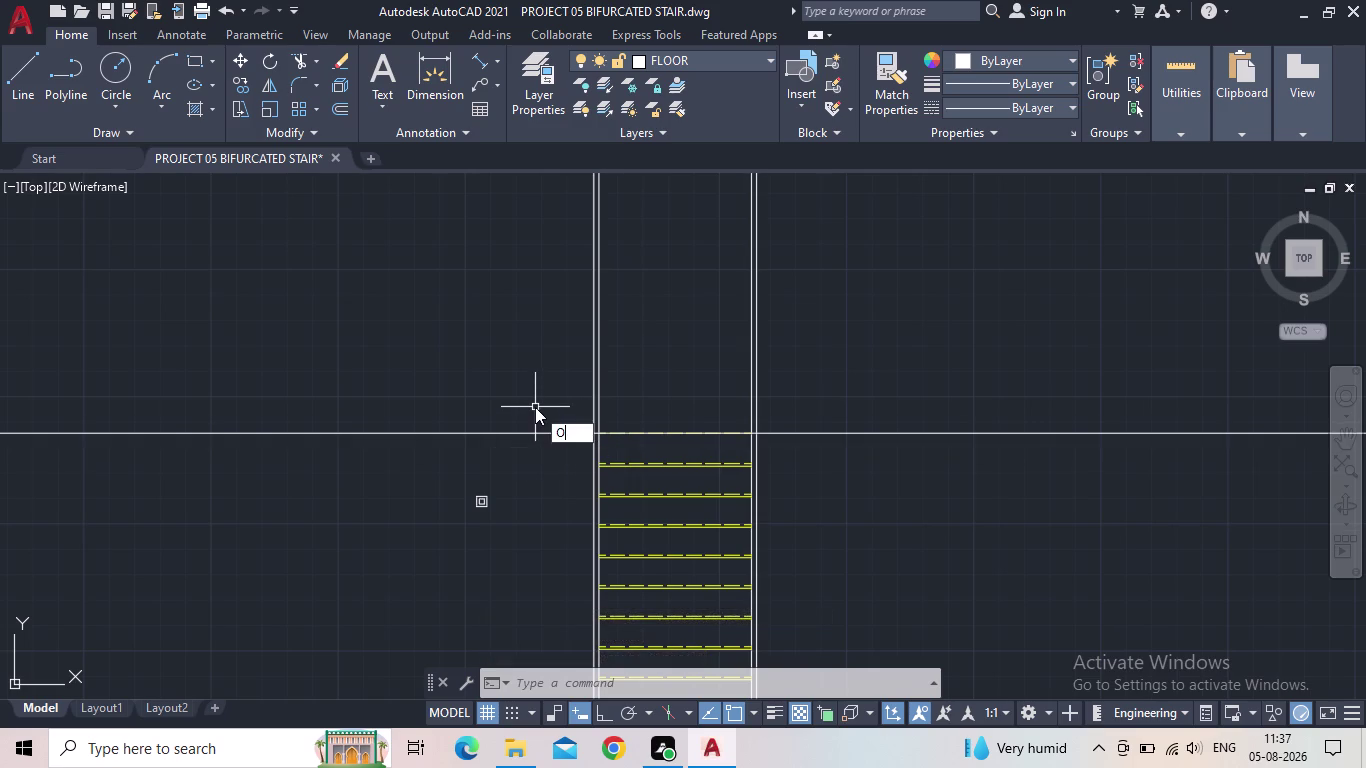
text(2")
key(Return)
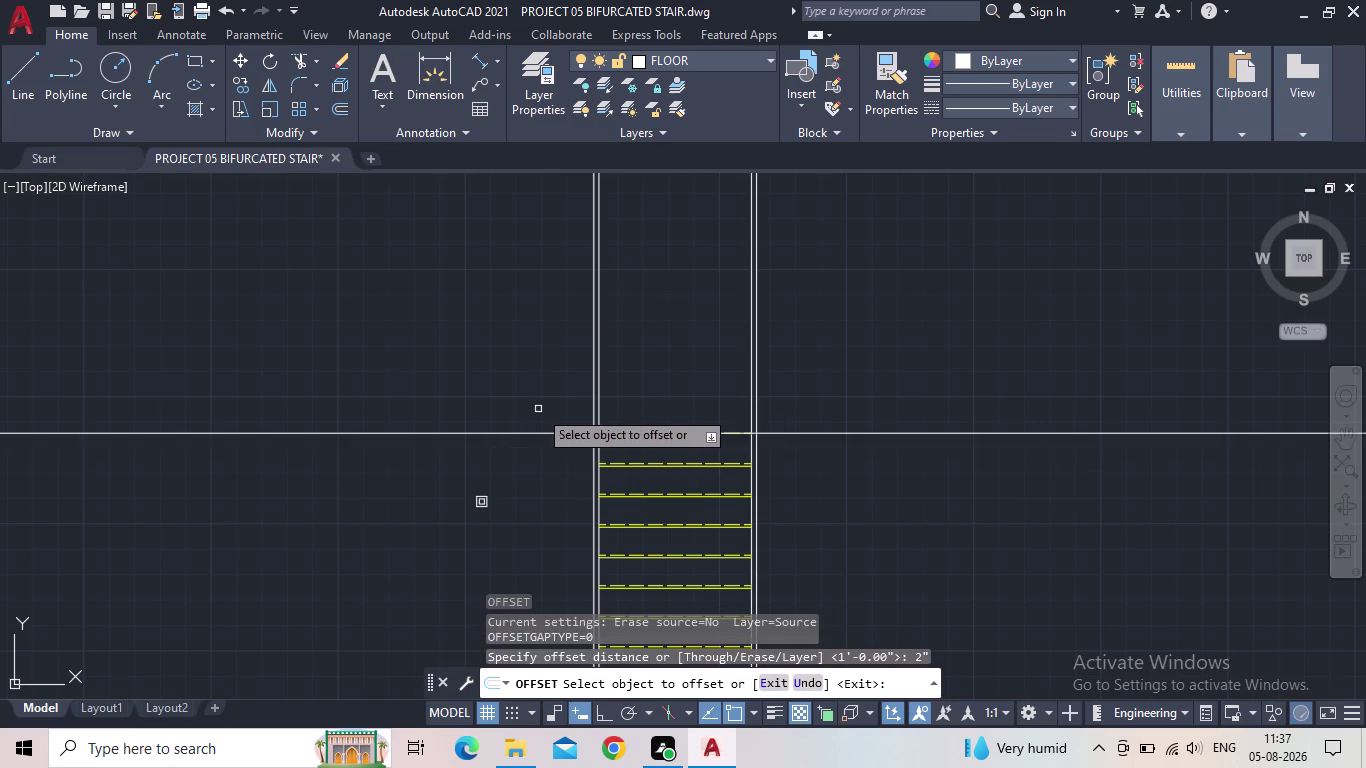
click(462, 434)
click(479, 392)
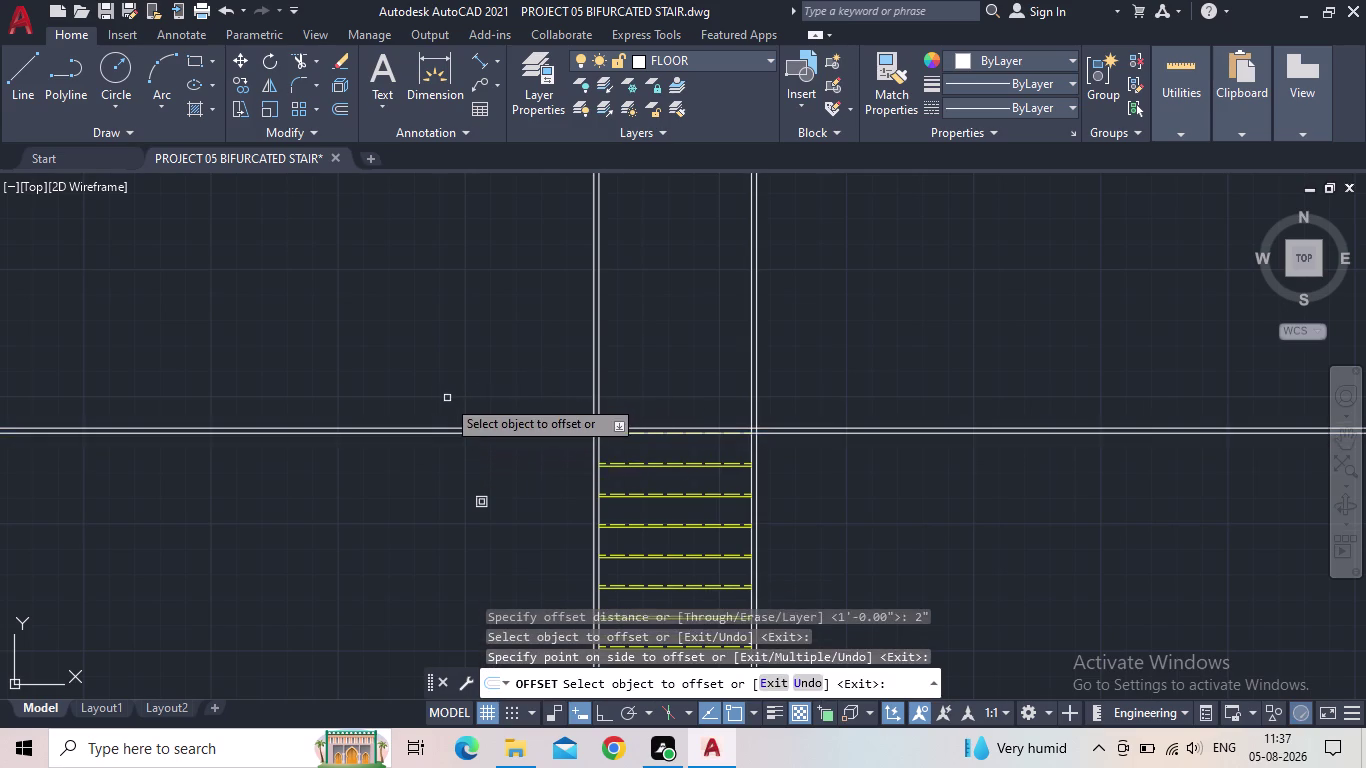
key(Escape)
scroll(down, 3)
middle_drag(435, 424, 390, 429)
scroll(up, 3)
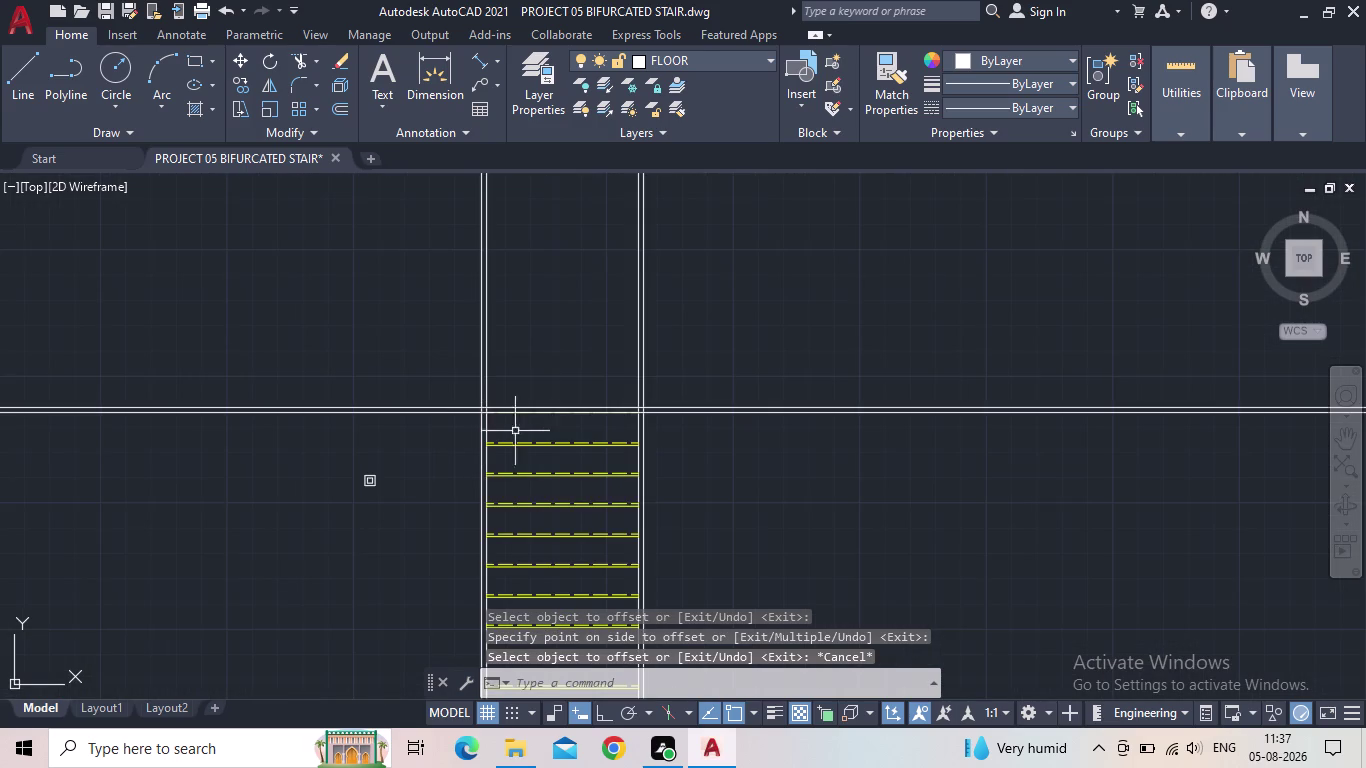
middle_drag(547, 435, 553, 472)
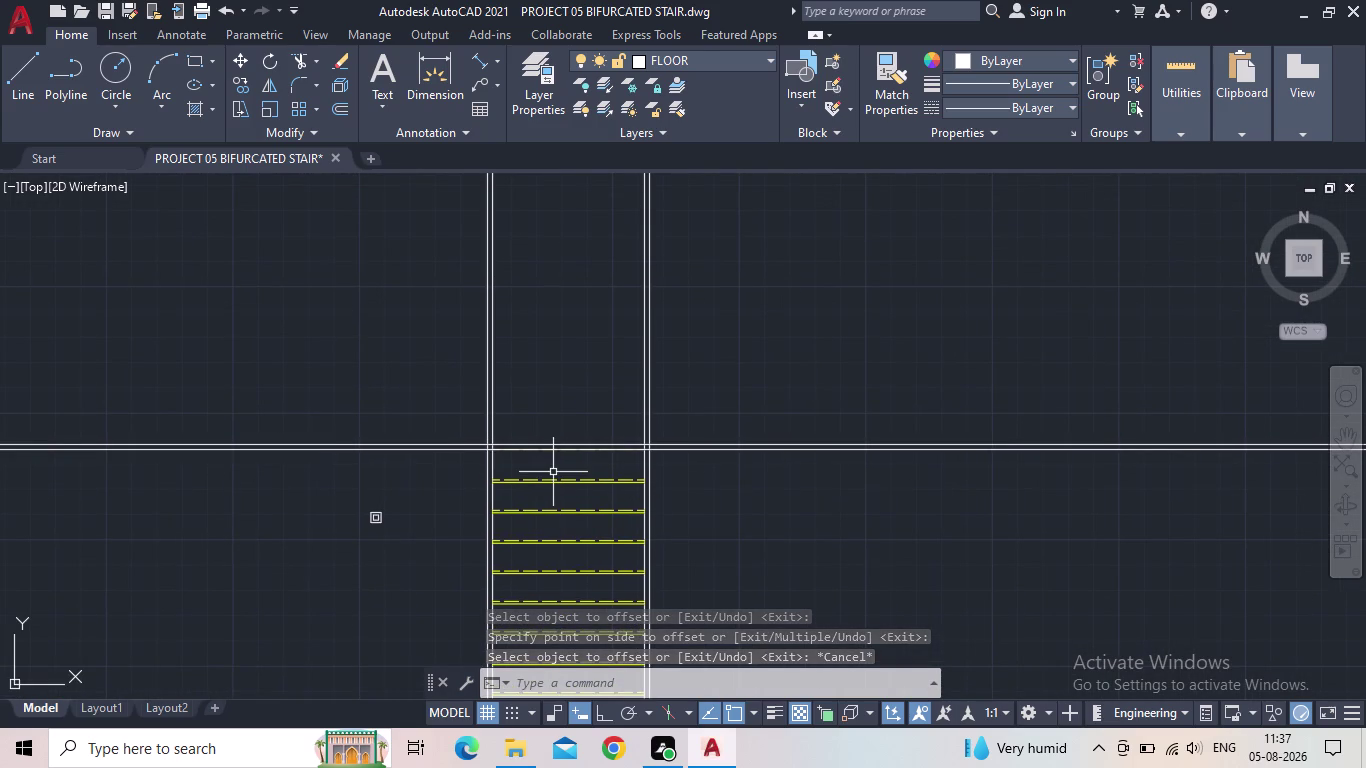
Start the TRIM command and cancel it without trimming.
key(t)
key(r)
key(Return)
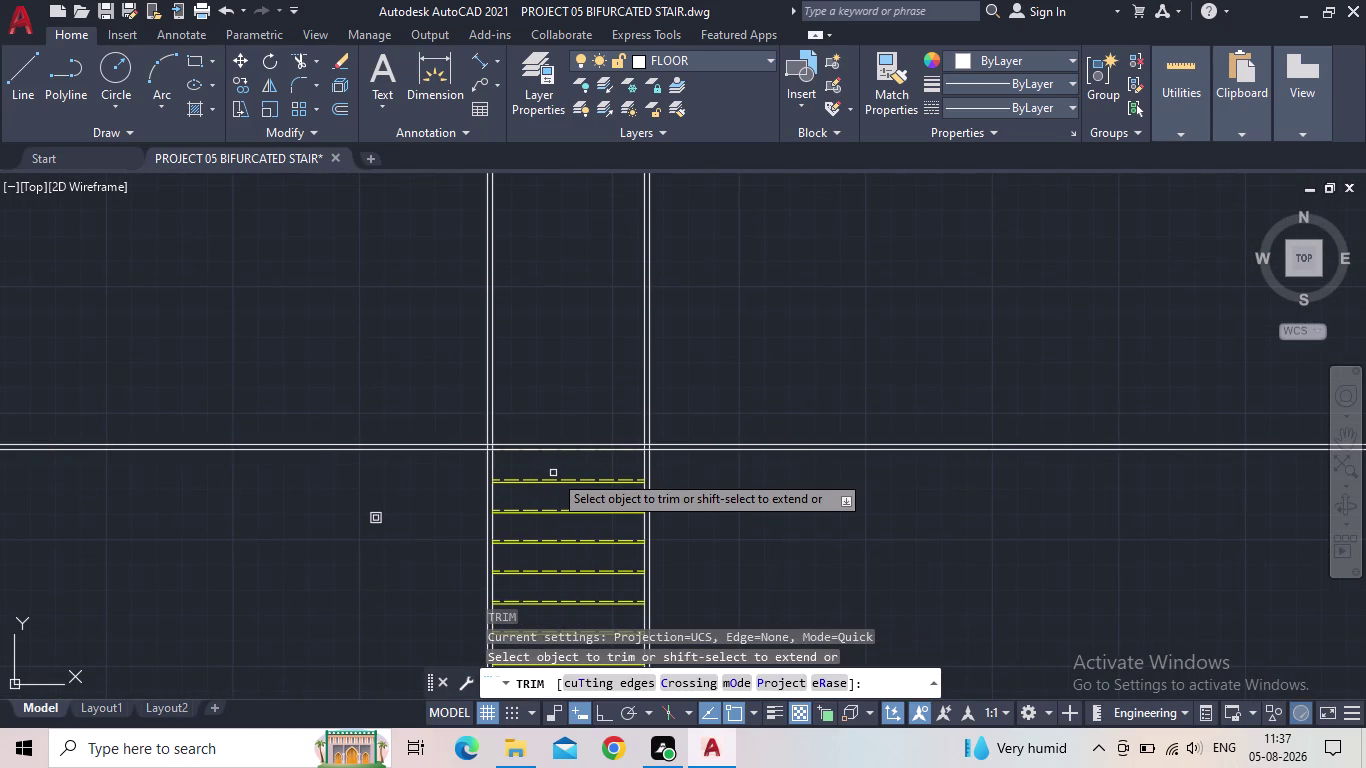
key(Escape)
scroll(down, 3)
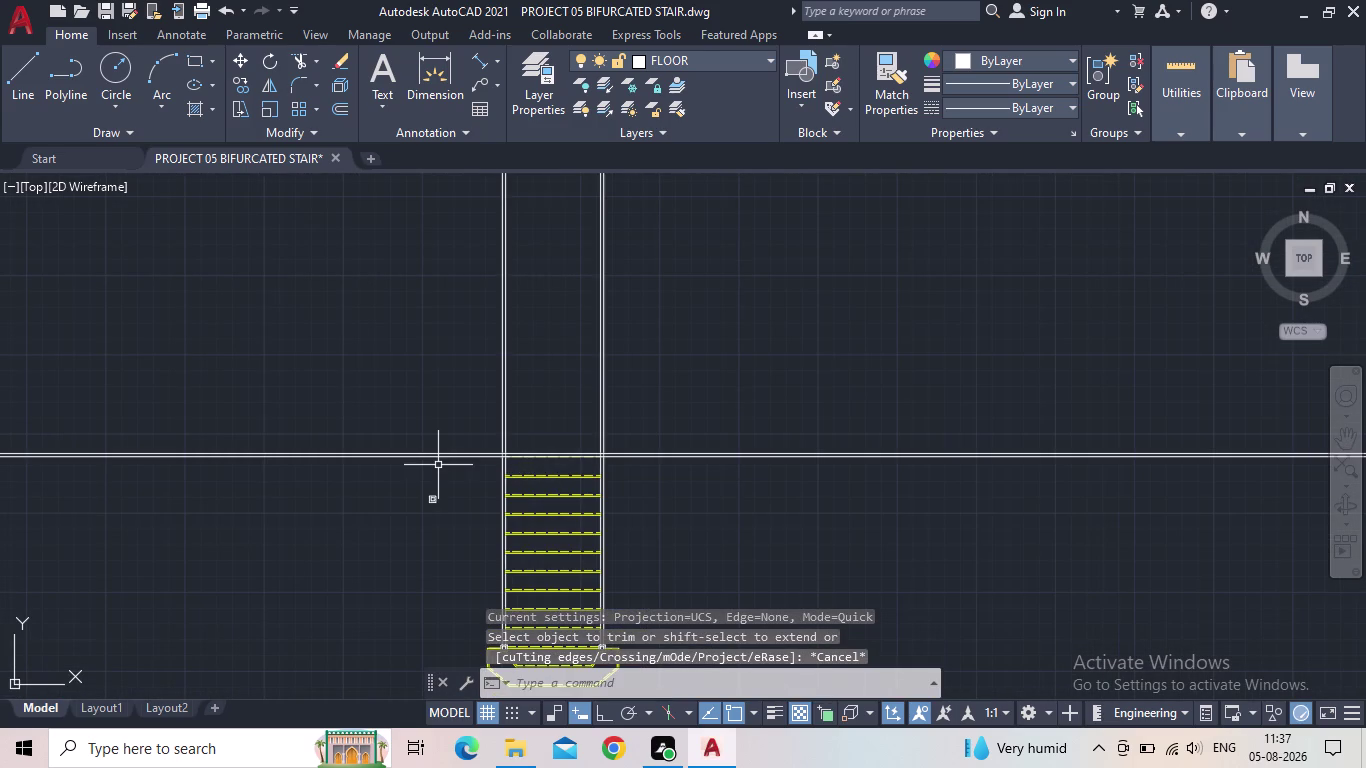
Offset the upper construction line 3' upward.
key(o)
key(Return)
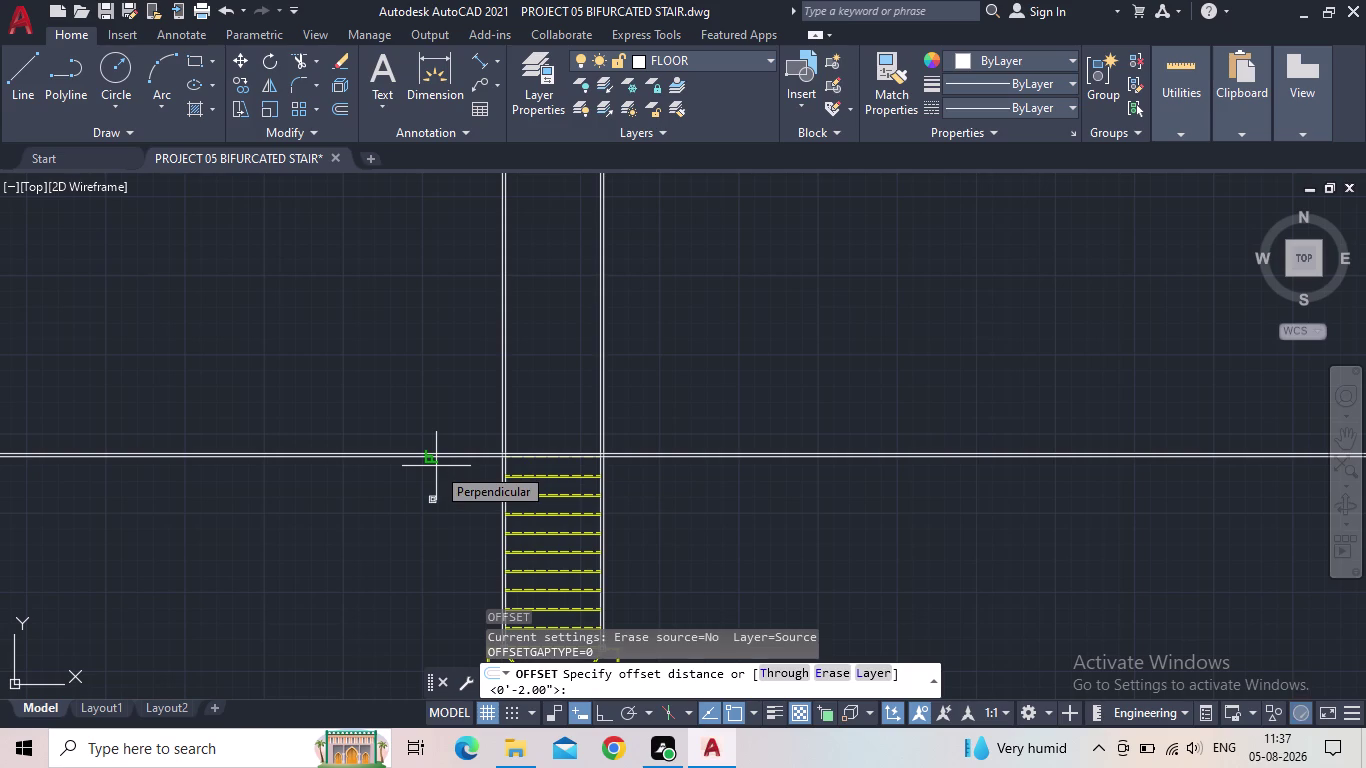
text(3')
key(Return)
scroll(up, 3)
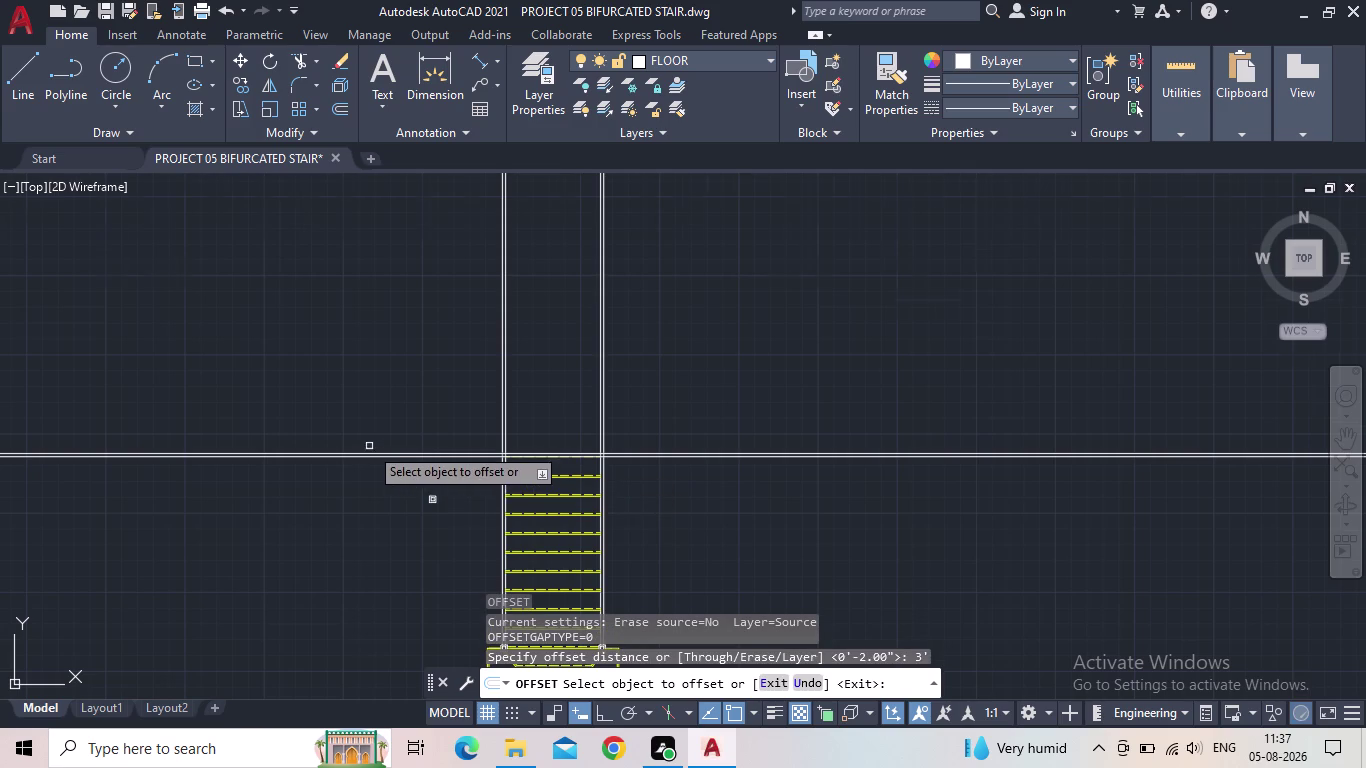
scroll(up, 3)
click(397, 462)
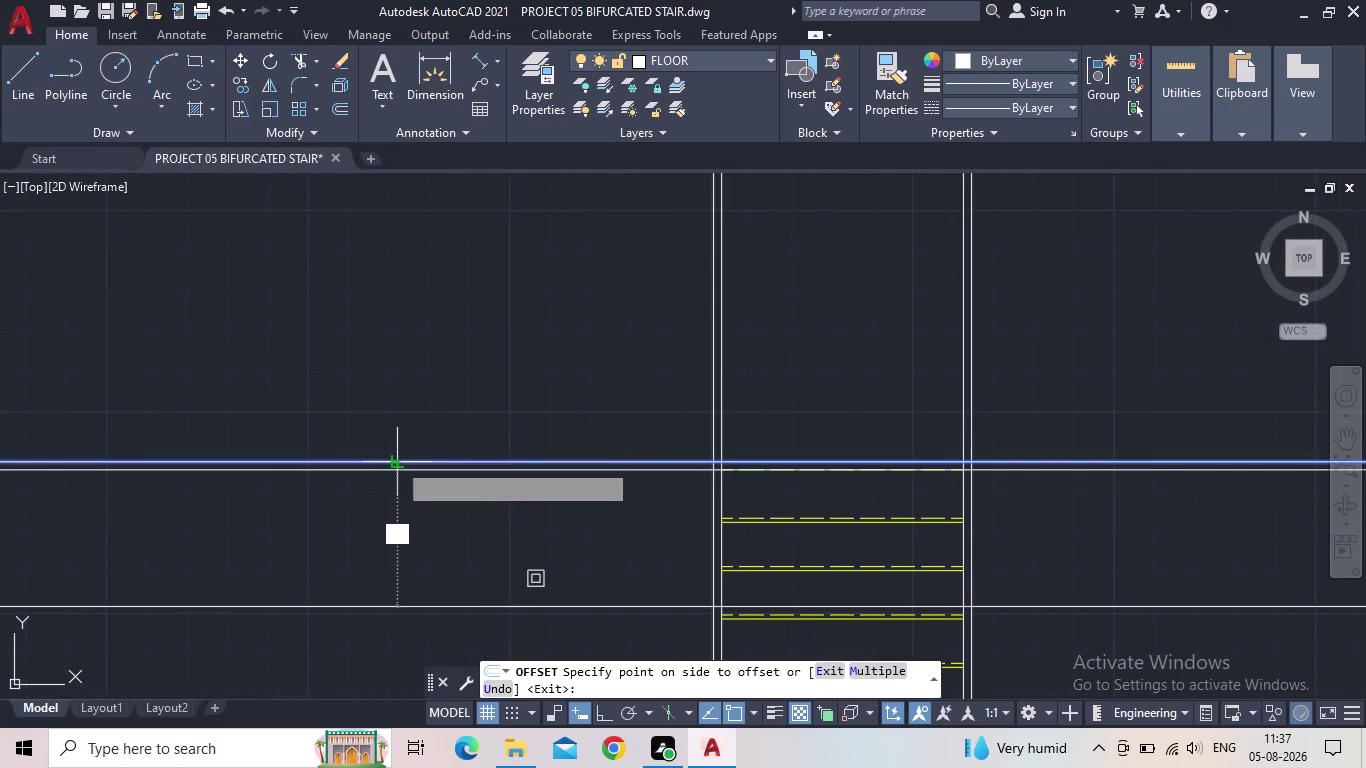
click(388, 379)
key(Escape)
Offset the topmost construction line another 2" upward and review the stair top.
key(o)
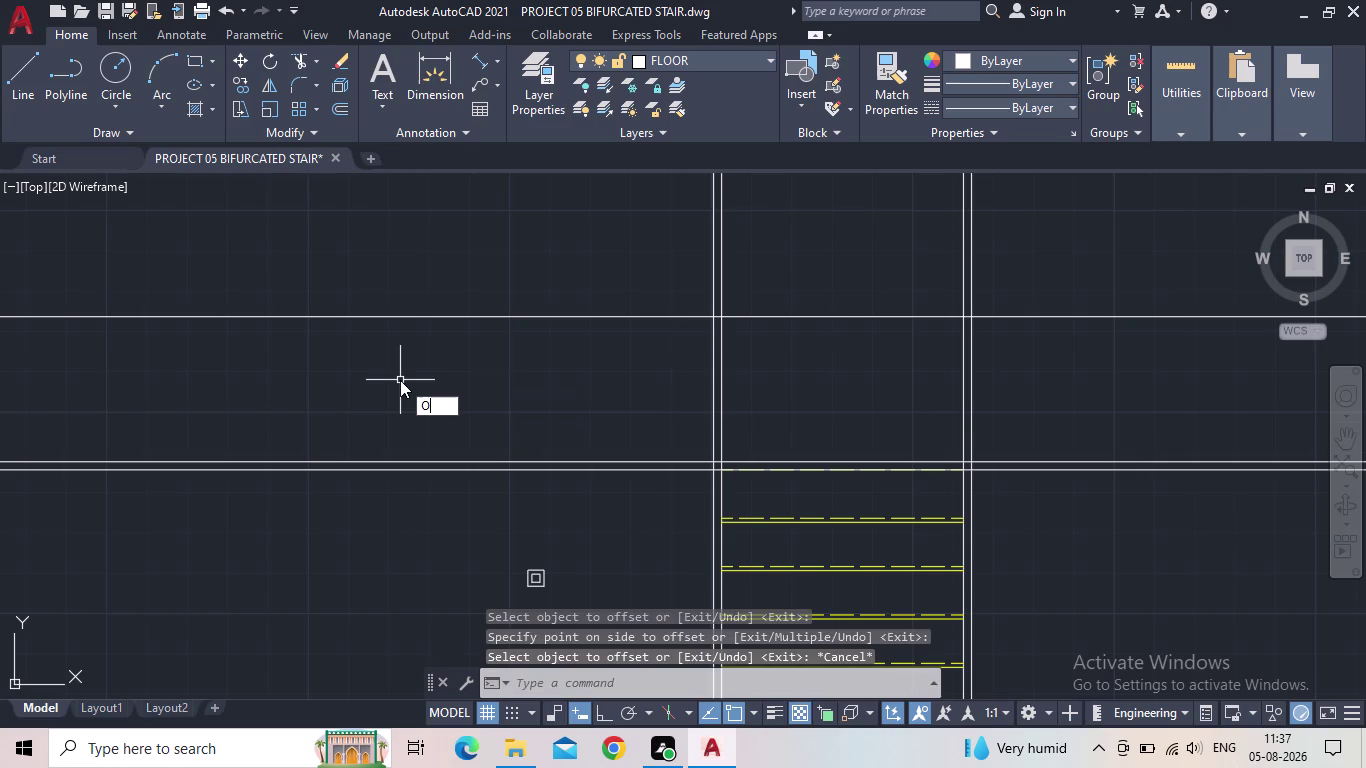
key(Return)
text(2")
key(Return)
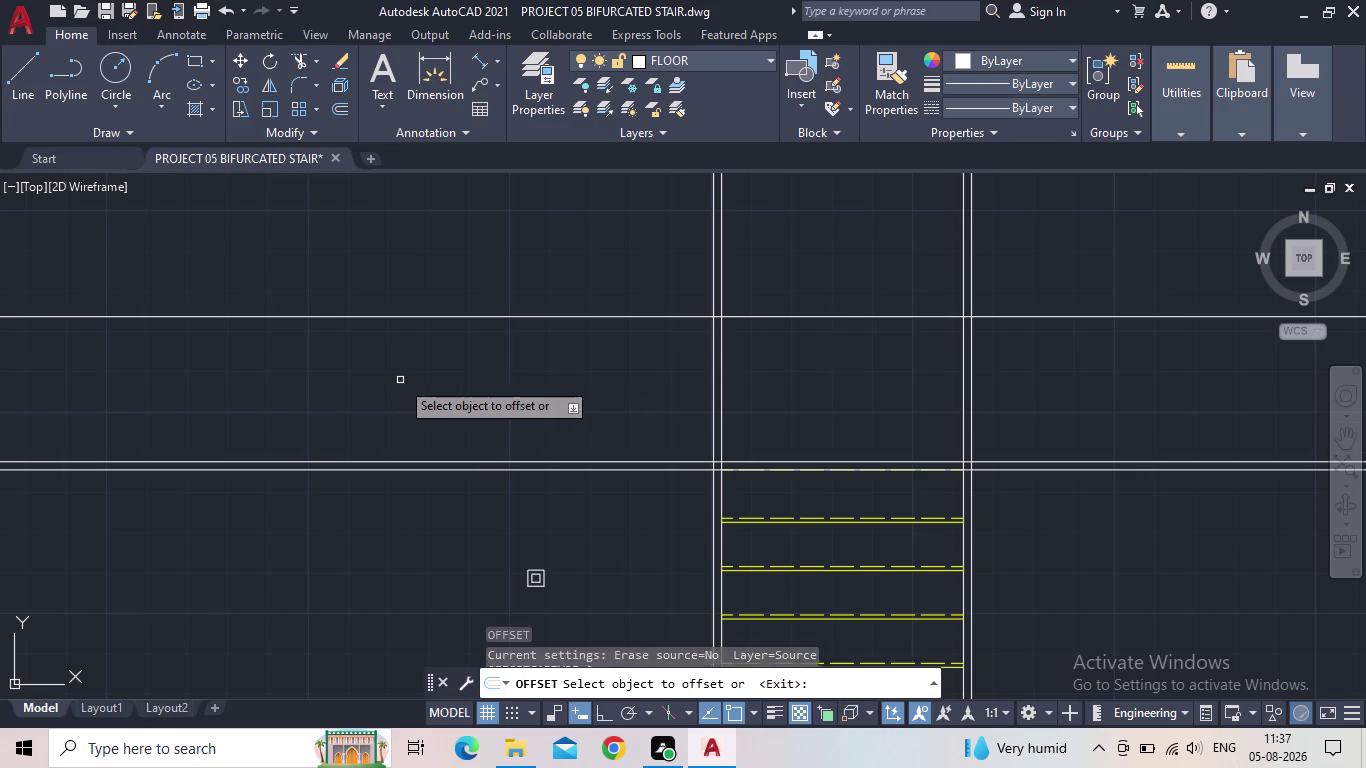
click(412, 316)
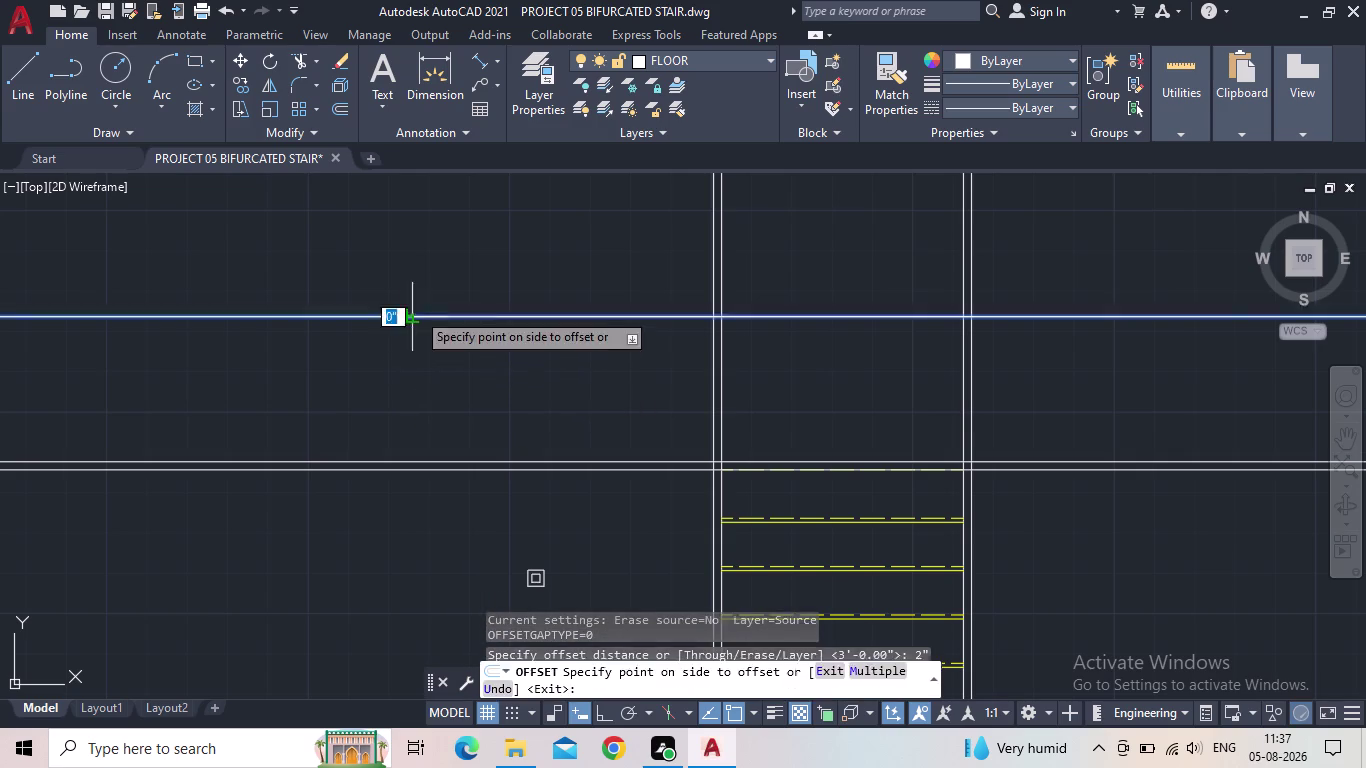
click(420, 285)
key(Escape)
scroll(down, 3)
middle_drag(500, 420, 465, 423)
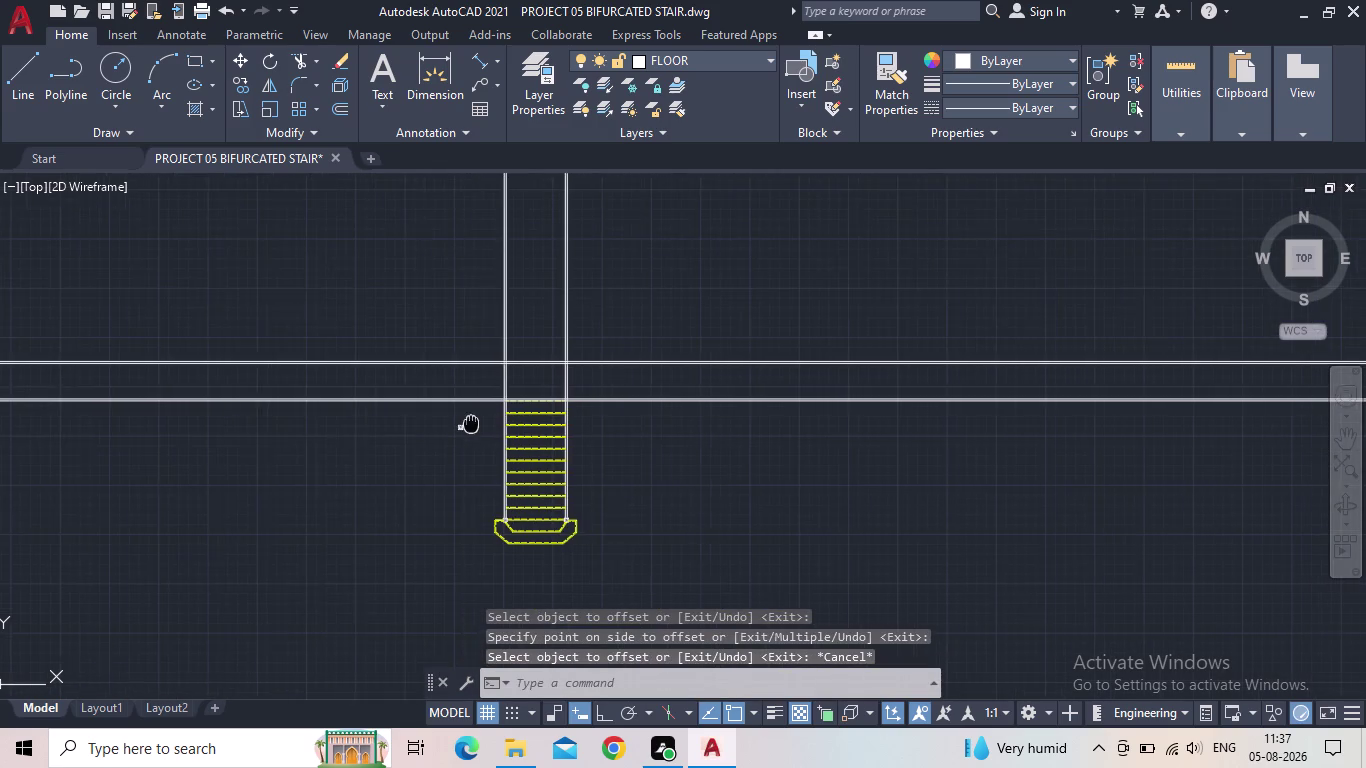
middle_drag(465, 423, 461, 424)
middle_drag(514, 391, 619, 402)
scroll(up, 3)
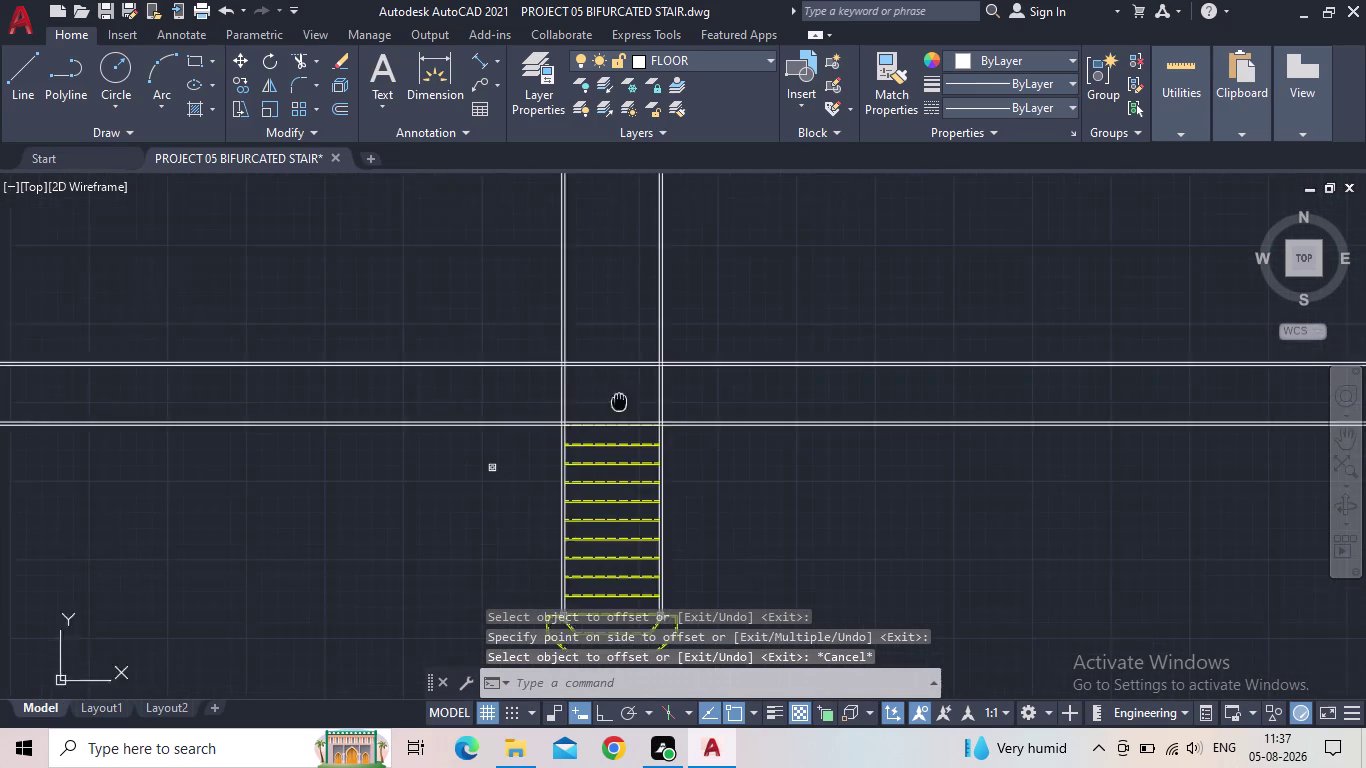
scroll(up, 3)
scroll(up, 3)
middle_drag(561, 402, 578, 408)
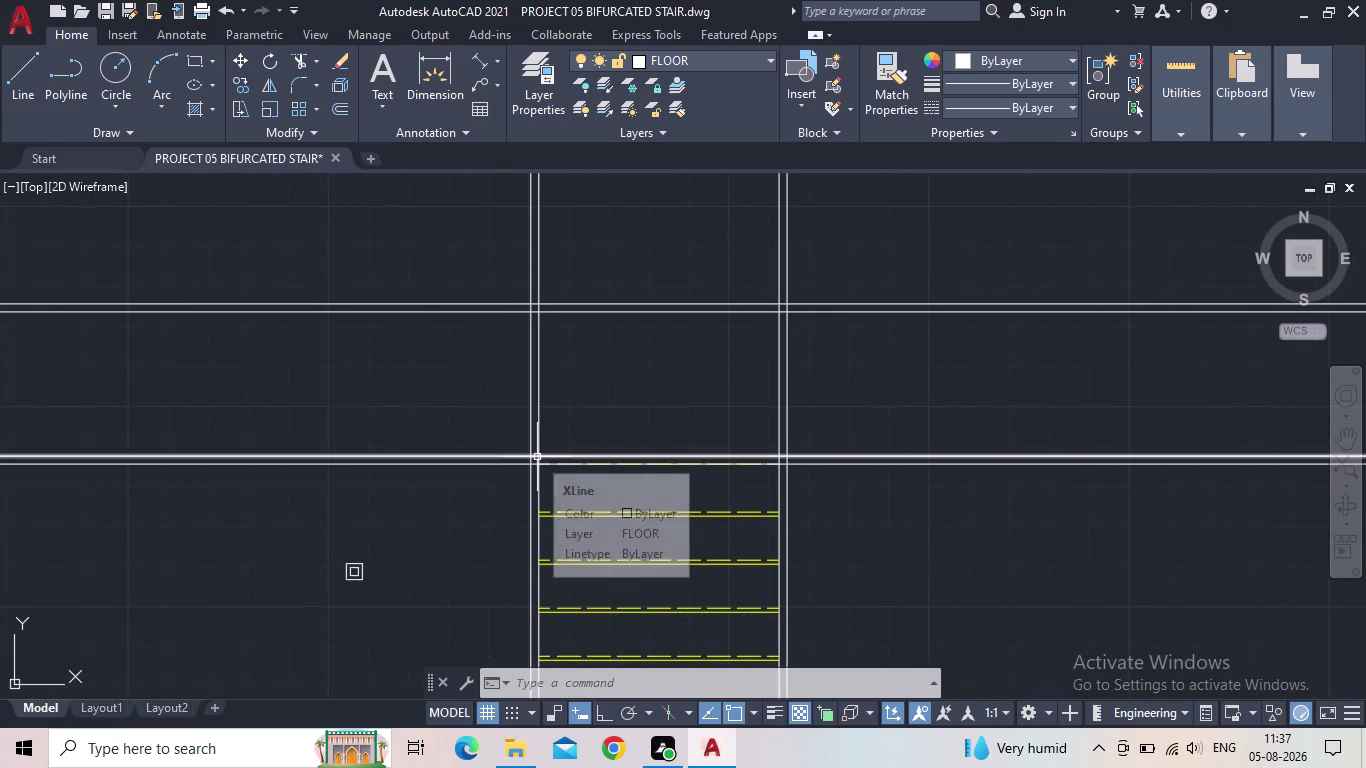
scroll(up, 3)
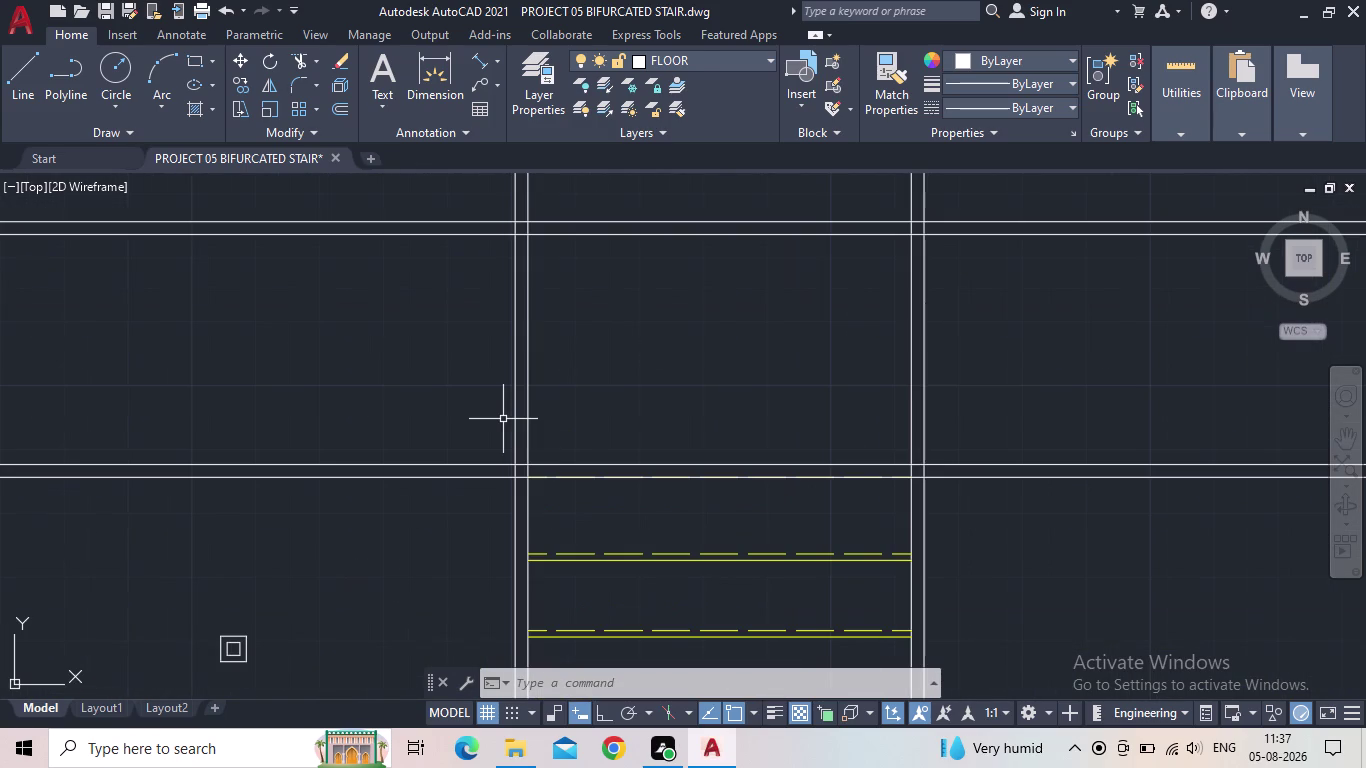
Offset the left stair wall line 1' outward to the left.
key(o)
key(Return)
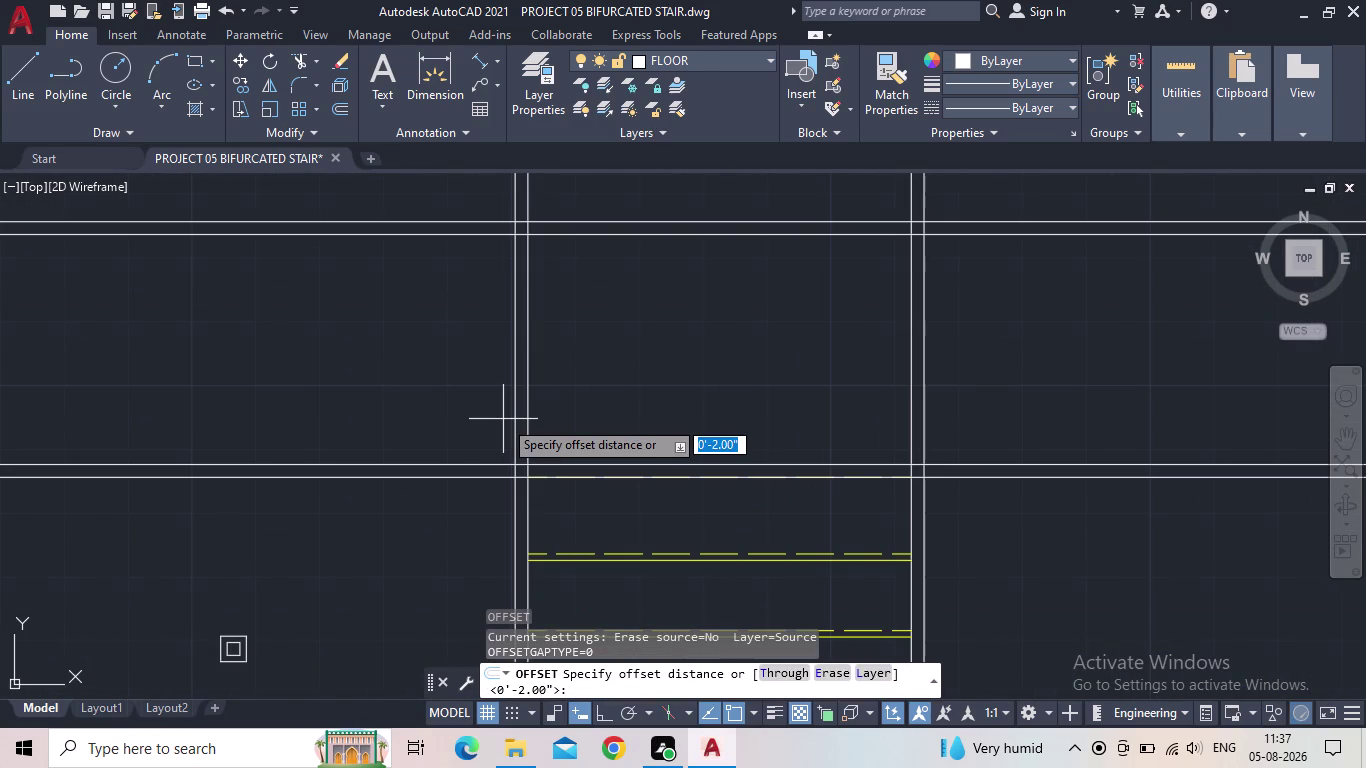
text(1')
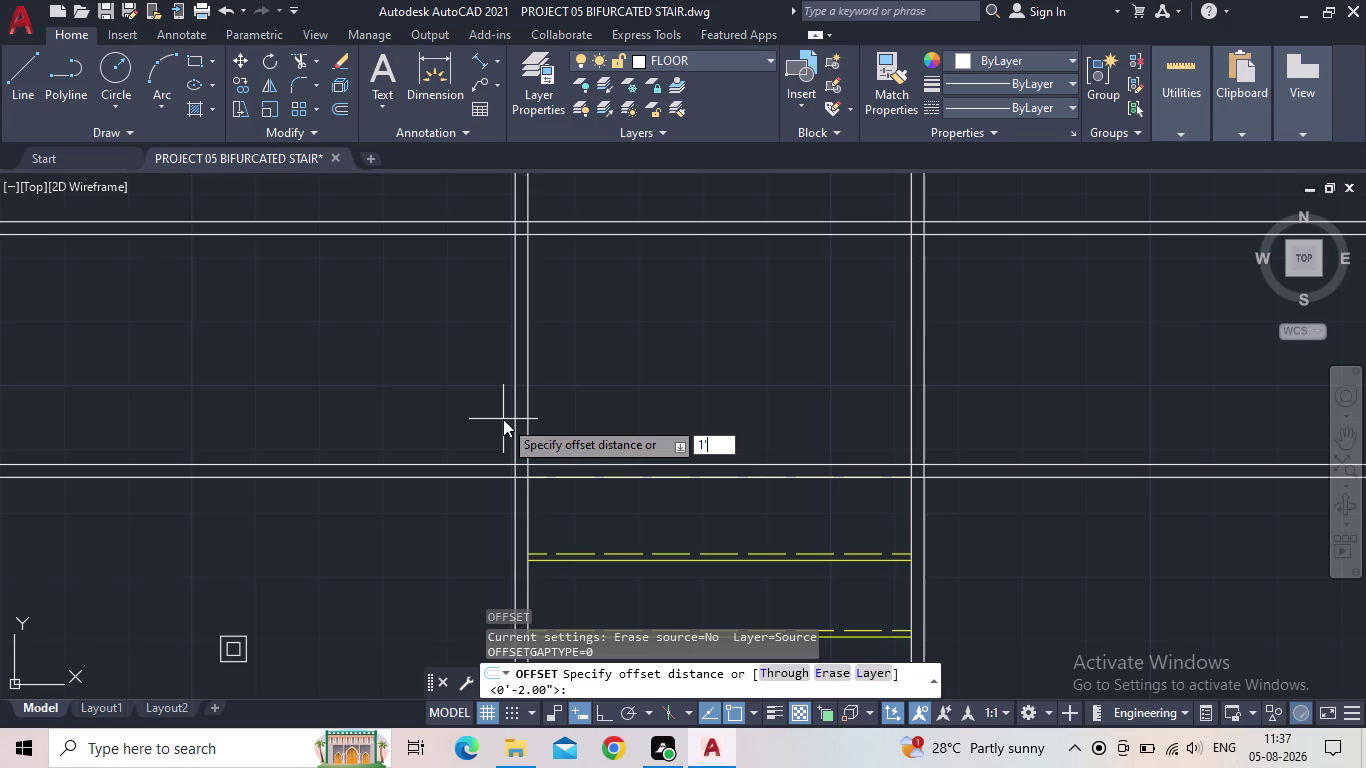
key(Return)
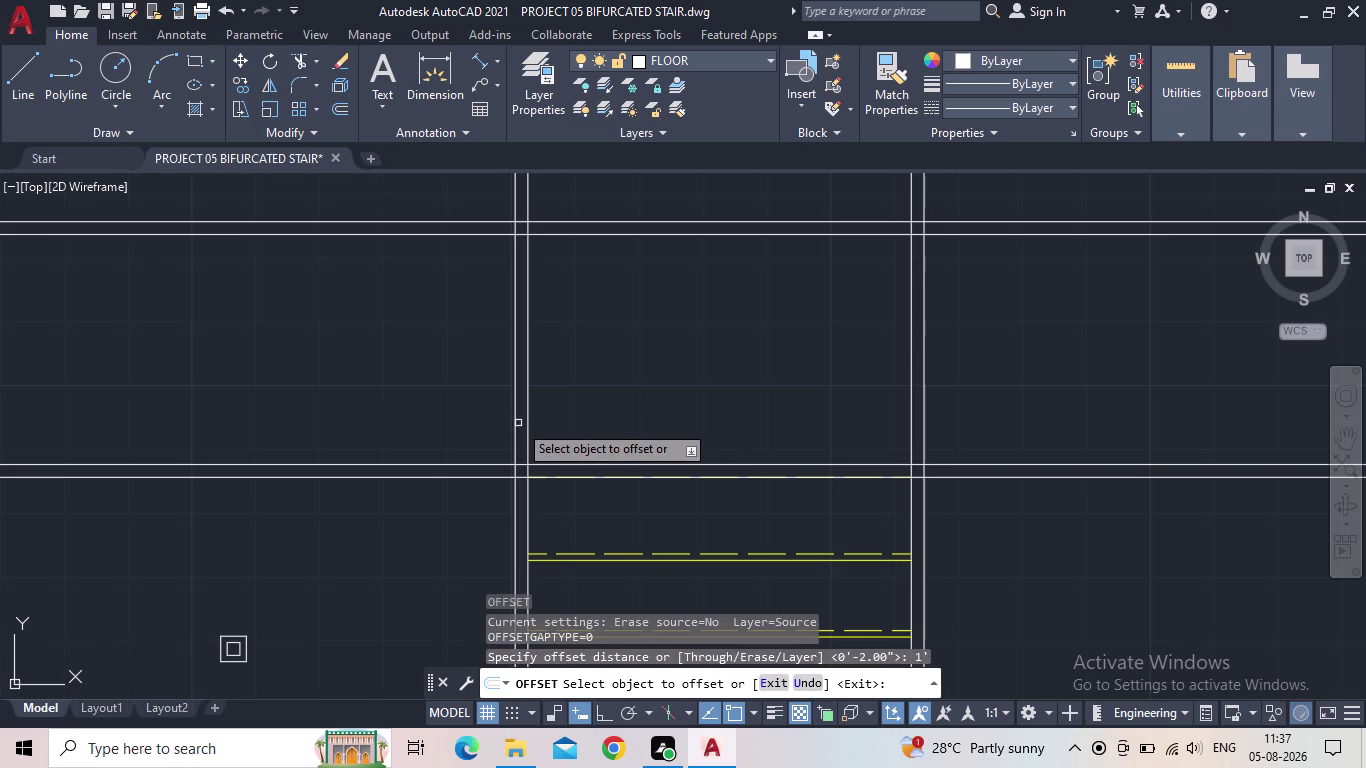
click(514, 425)
click(325, 453)
key(Escape)
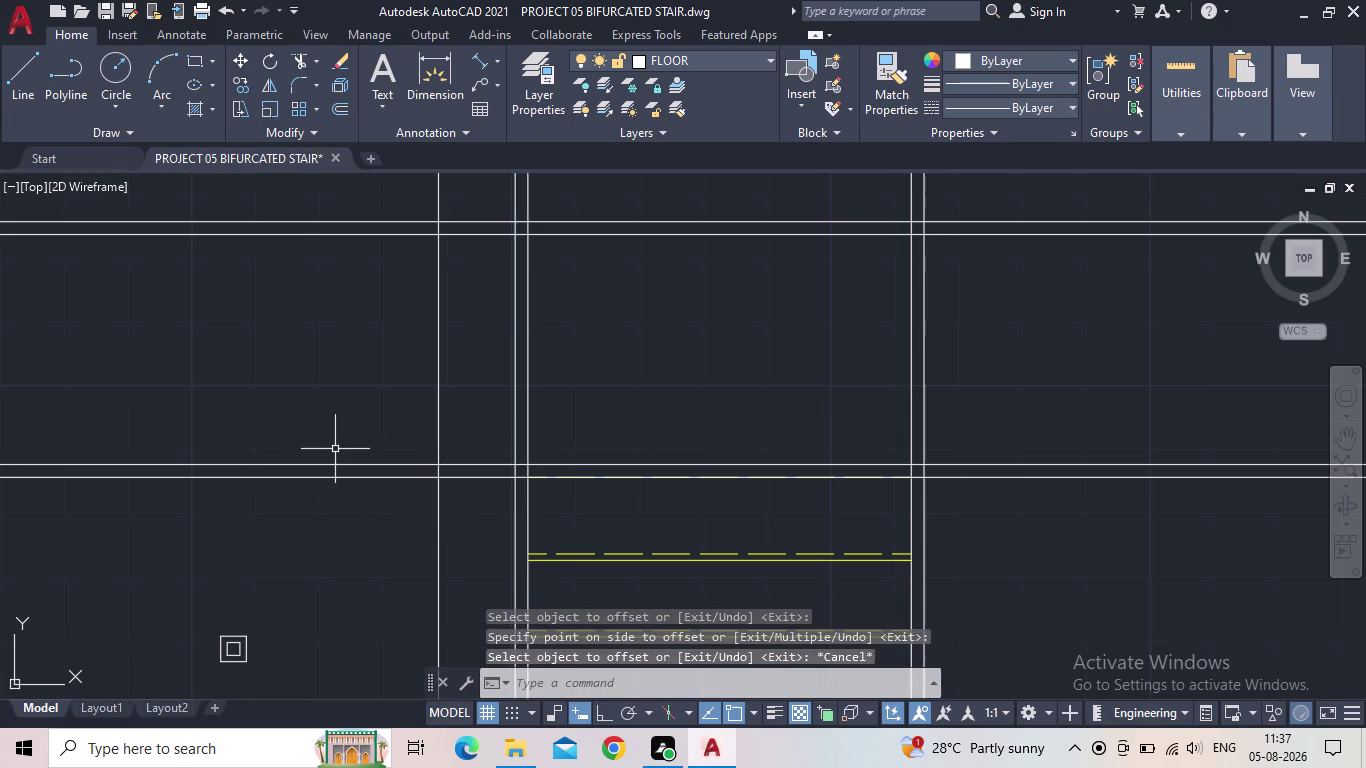
Trim the new line's ends back to the two landing lines.
scroll(down, 3)
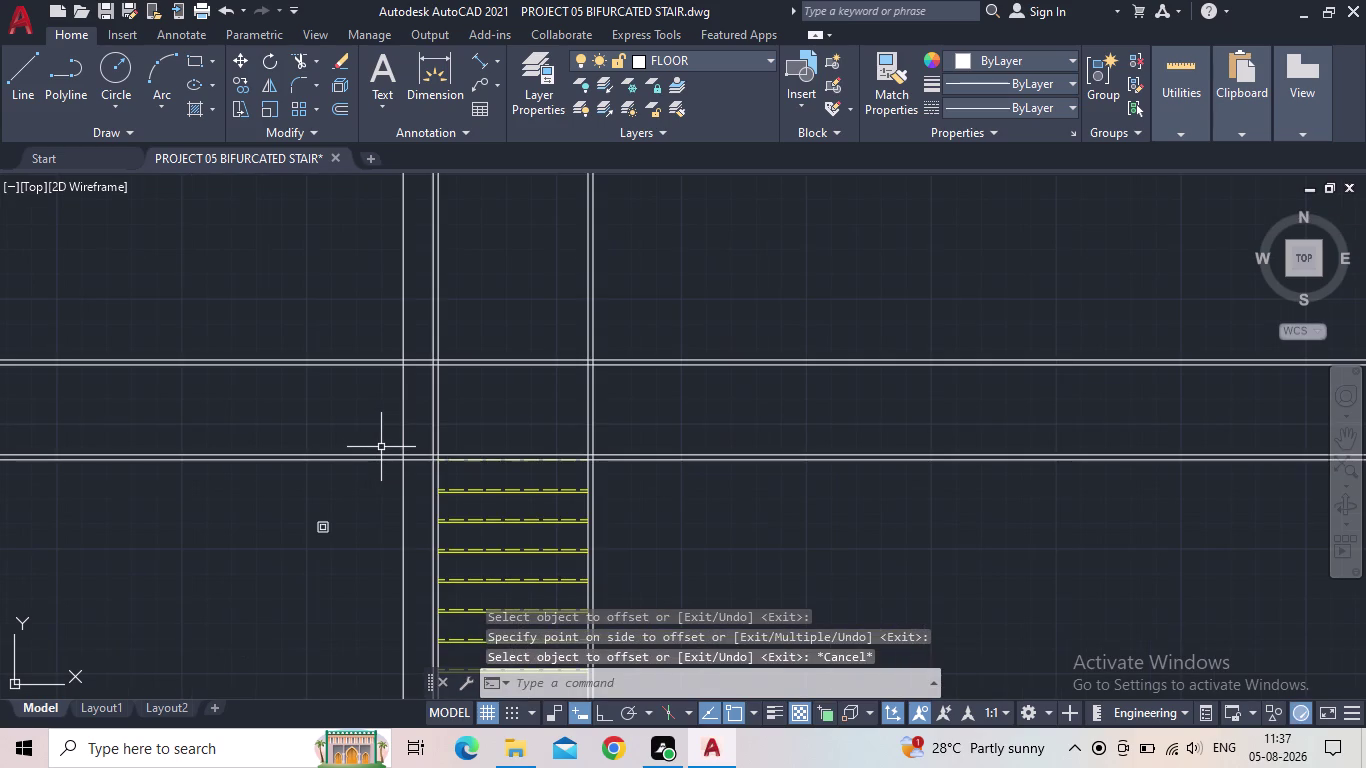
text(TR)
key(space)
click(404, 335)
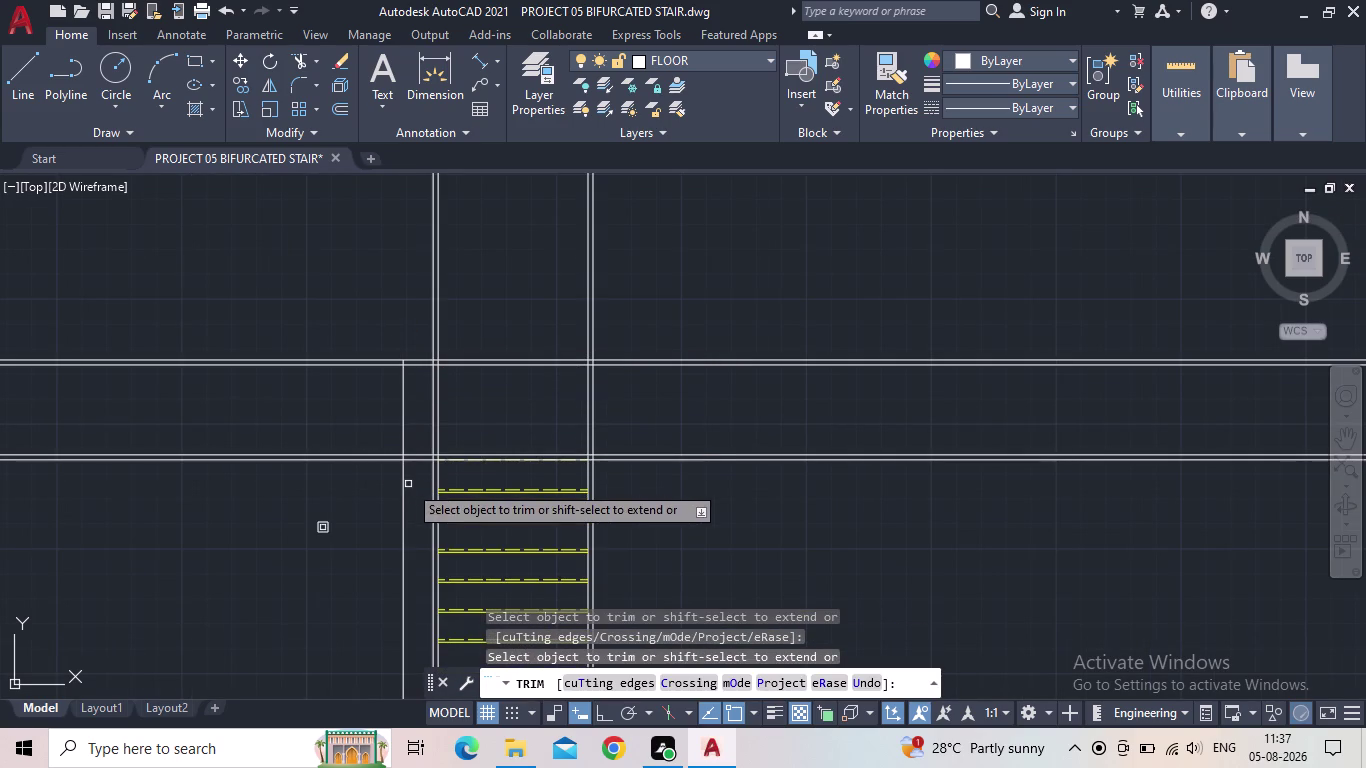
click(400, 485)
scroll(up, 3)
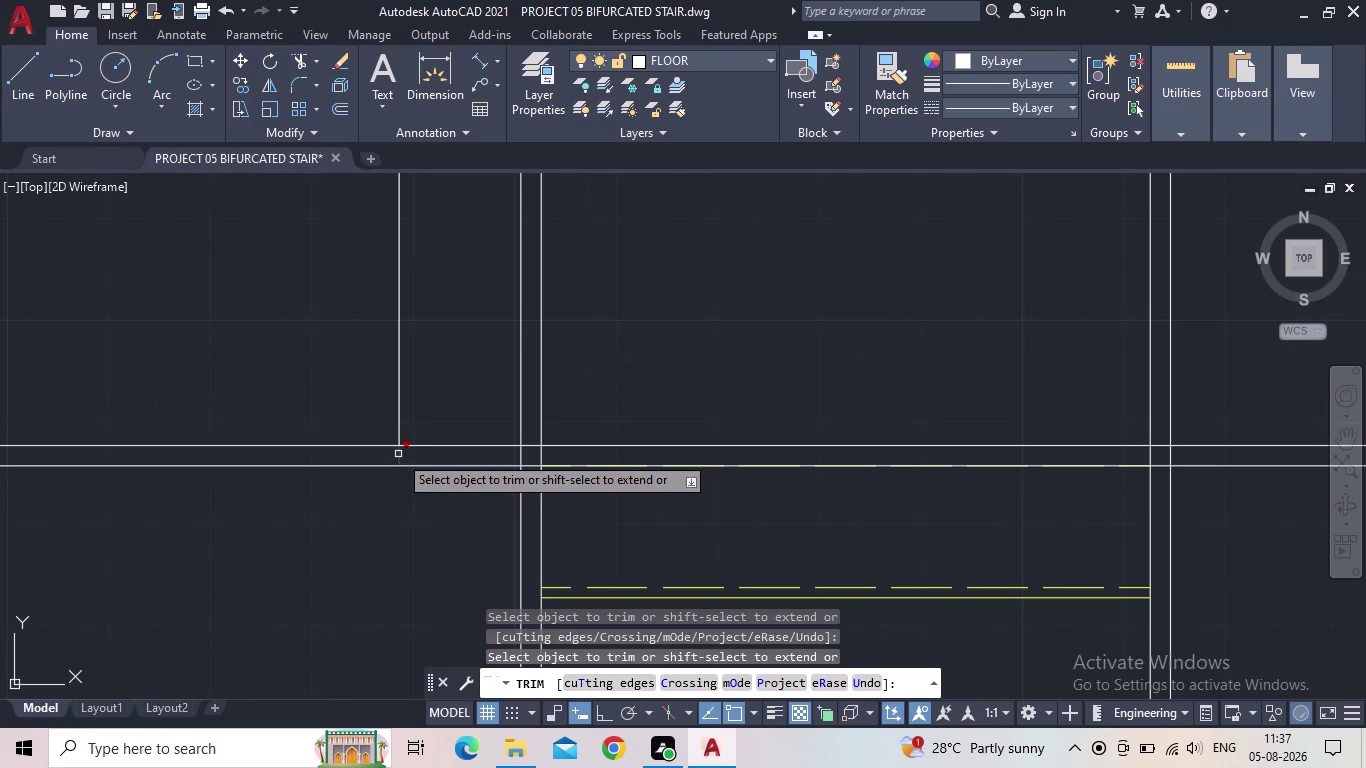
click(398, 454)
middle_drag(403, 348, 417, 558)
scroll(up, 3)
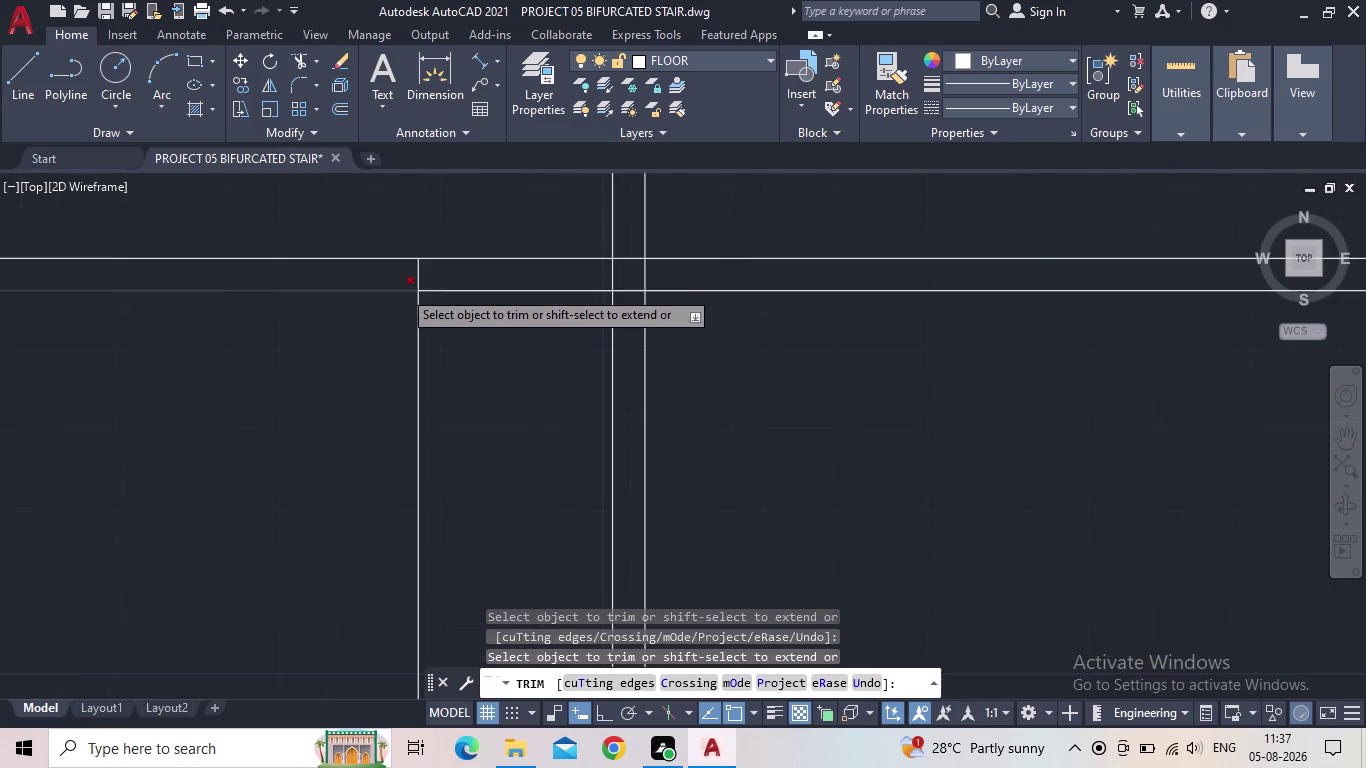
click(417, 281)
key(Escape)
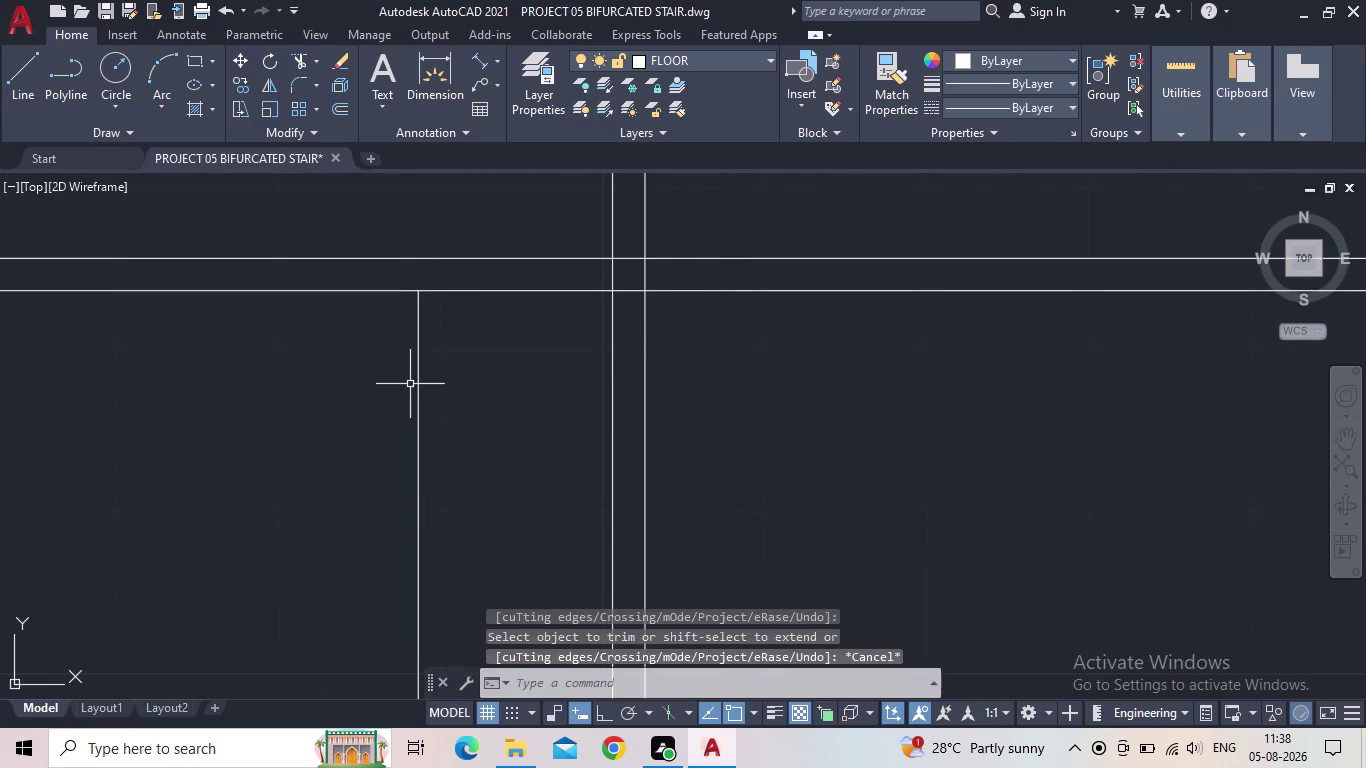
Begin a linear dimension.
scroll(down, 3)
click(495, 56)
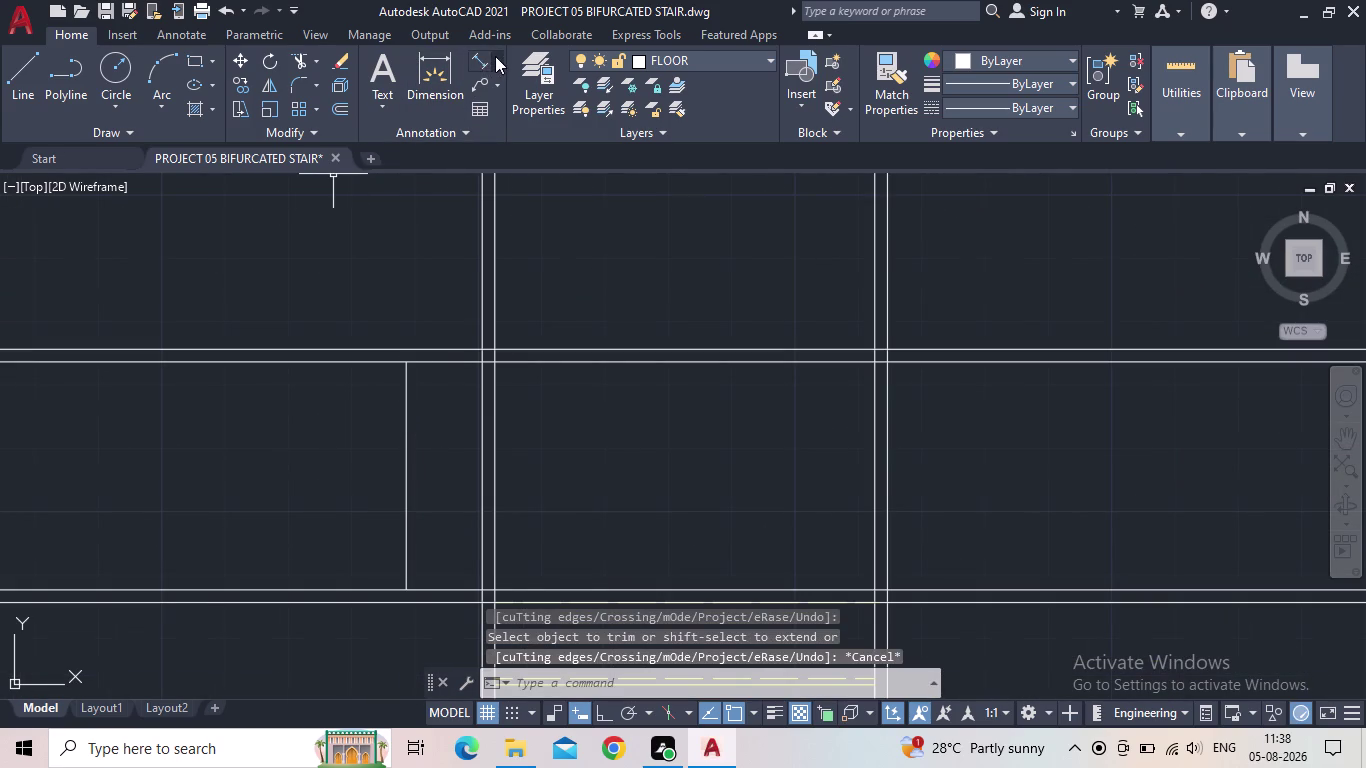
click(482, 92)
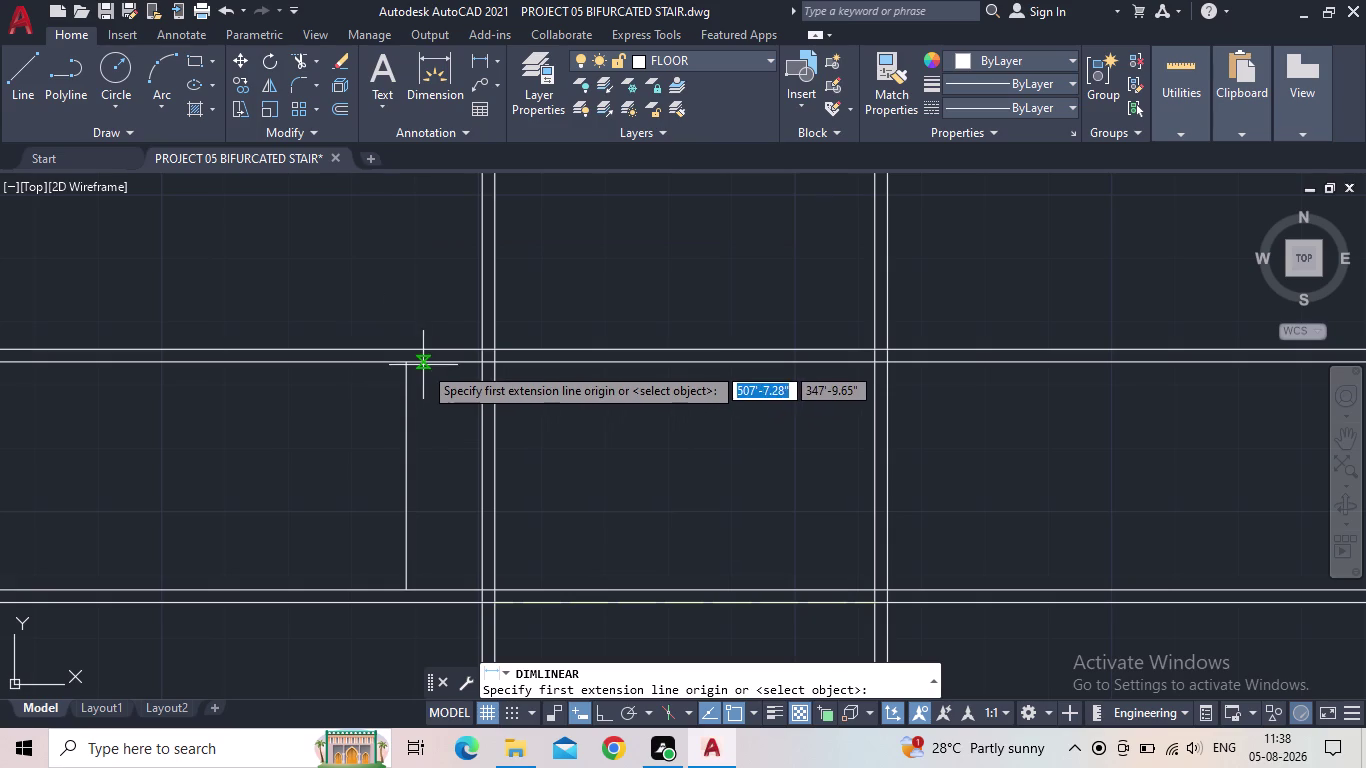
Check the short line's length with a linear dimension, then cancel it.
click(412, 365)
click(410, 594)
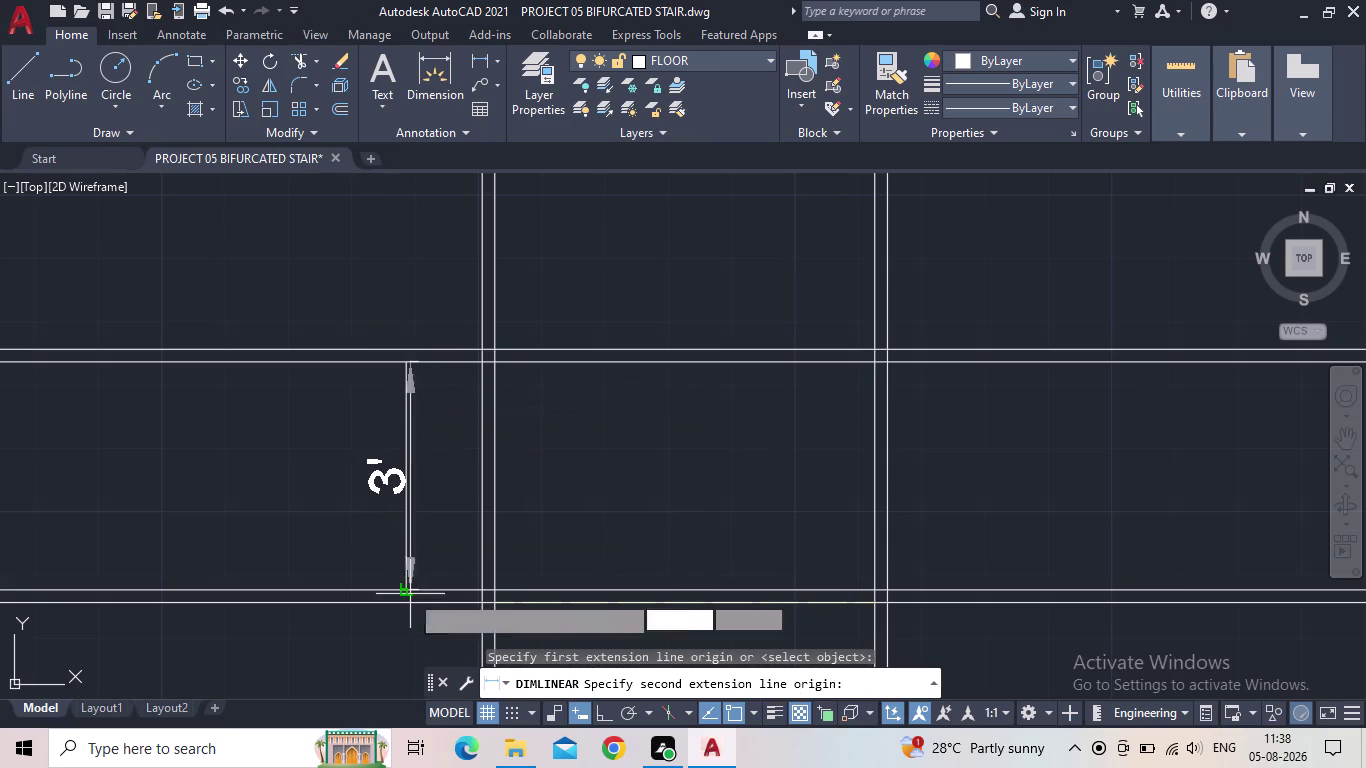
key(Escape)
scroll(down, 3)
middle_drag(409, 563, 368, 508)
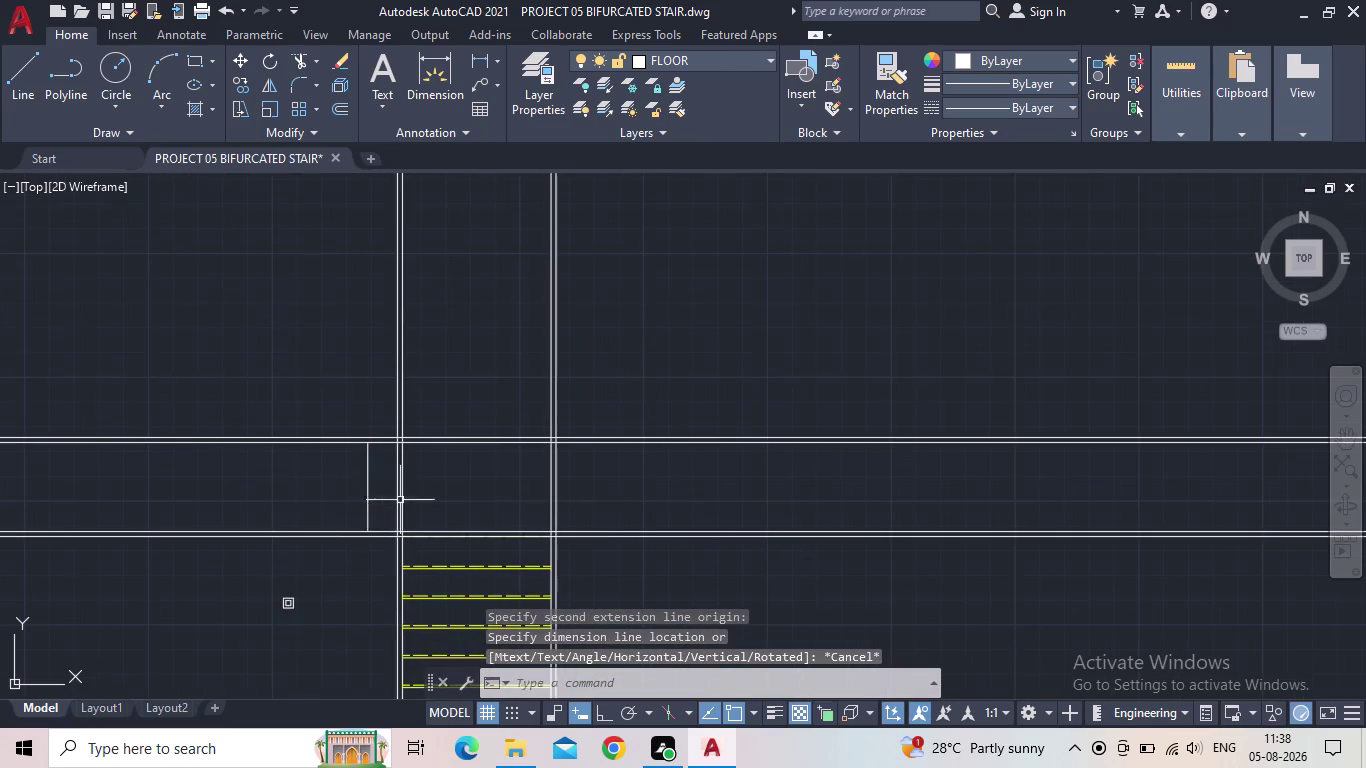
scroll(up, 3)
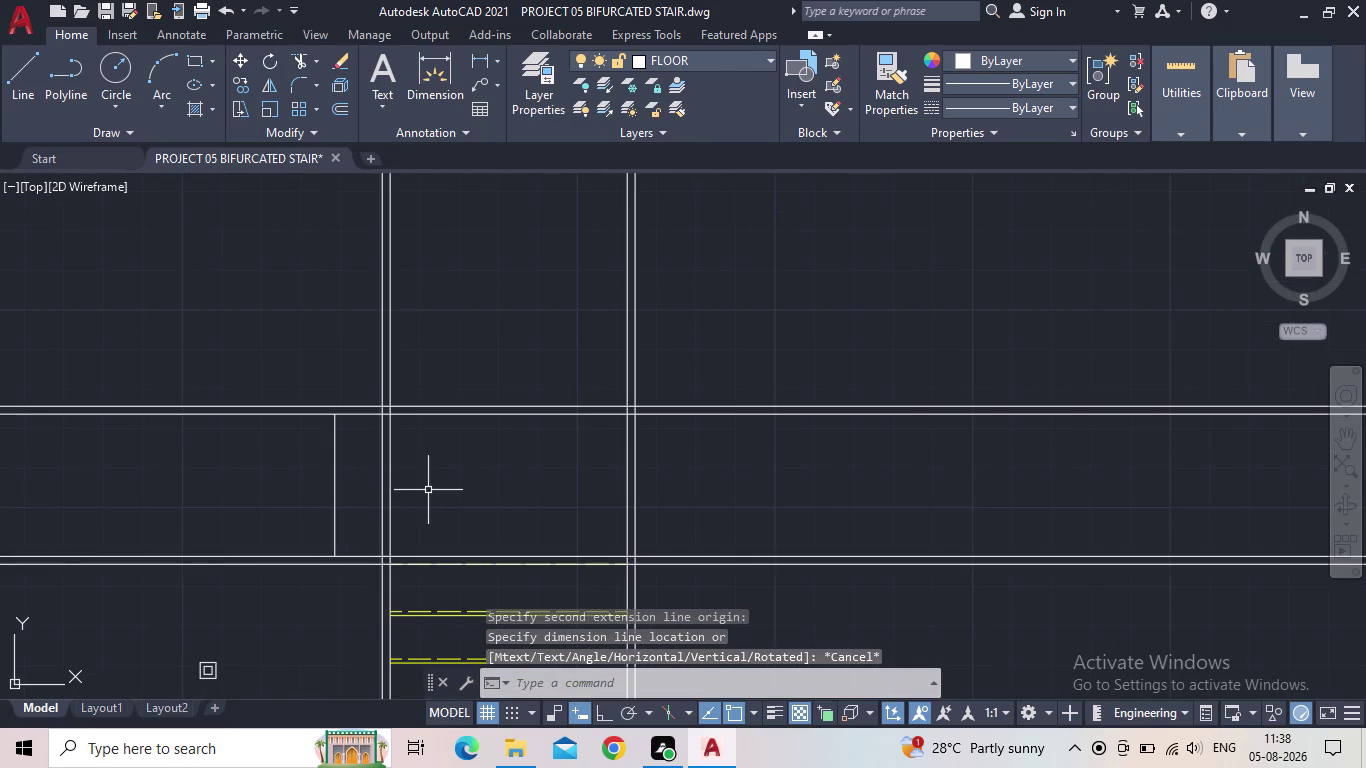
Fence-trim the wall lines crossing above the landing.
key(t)
key(r)
key(space)
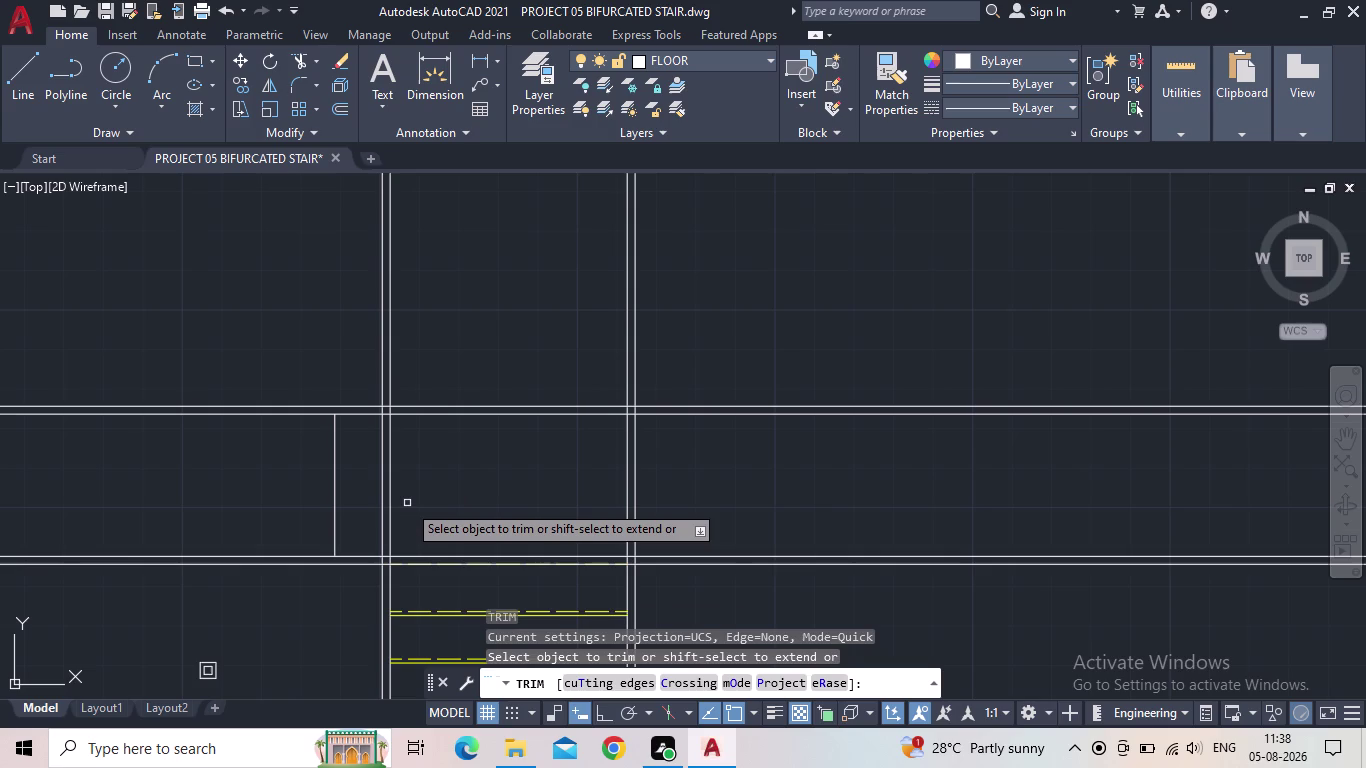
drag(407, 503, 370, 500)
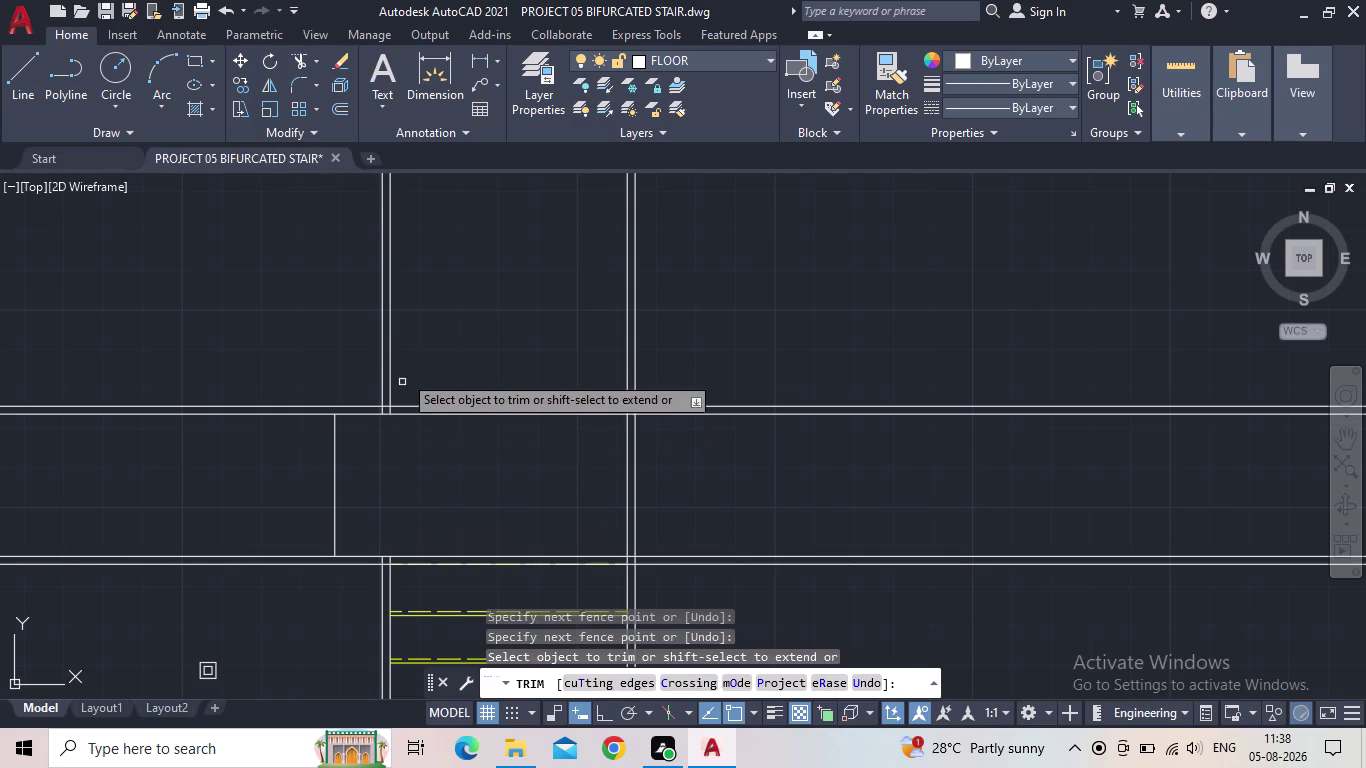
key(Escape)
Erase the two leftover wall pieces above the landing.
drag(412, 358, 407, 359)
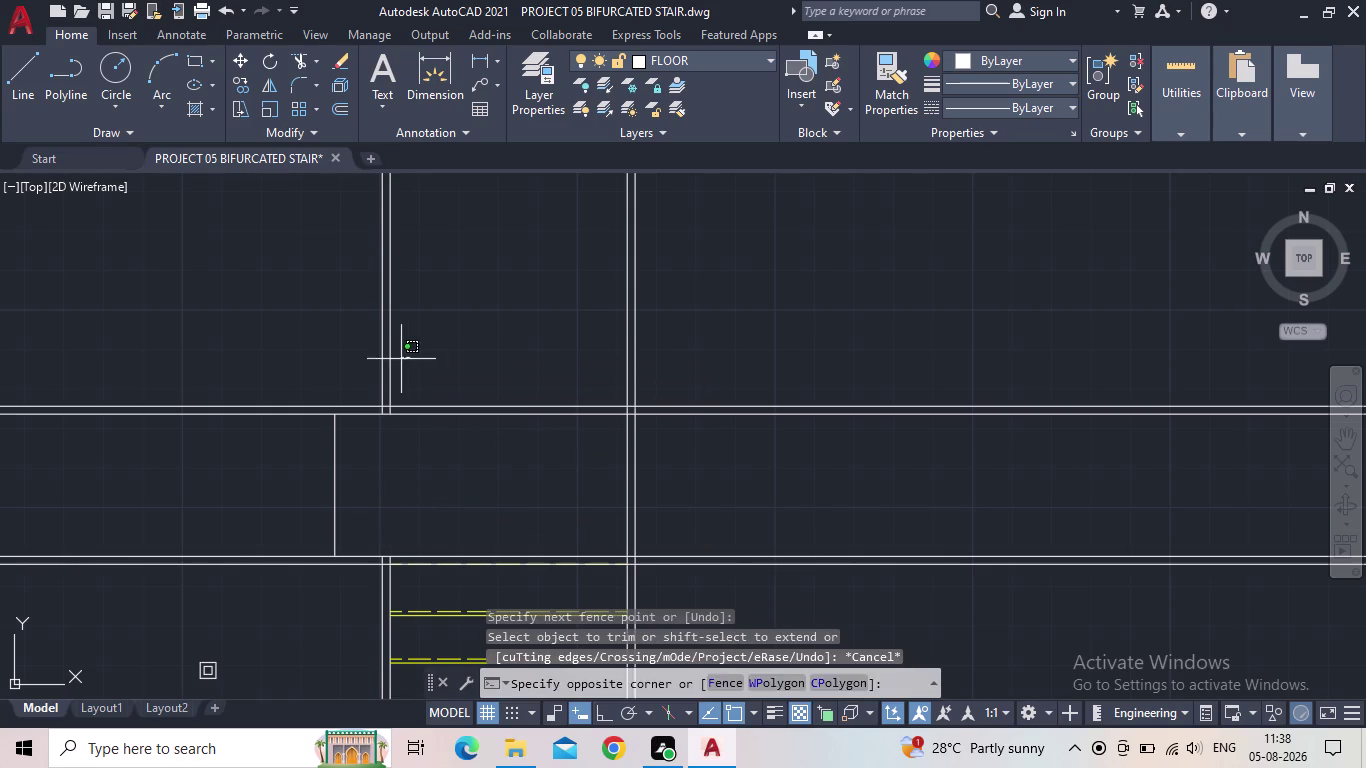
drag(407, 359, 389, 359)
click(364, 359)
key(Delete)
Offset the short vertical line 1" to its left.
scroll(down, 3)
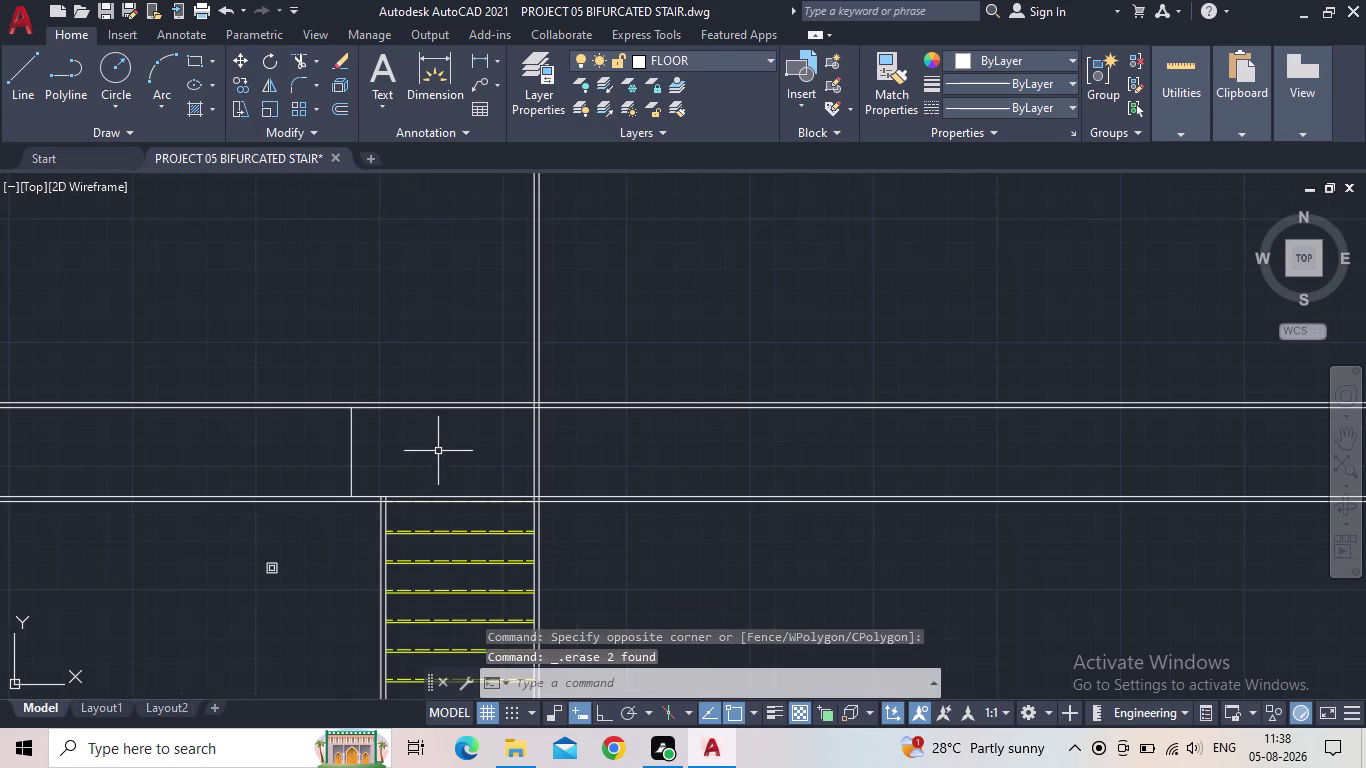
scroll(up, 3)
middle_drag(413, 469, 486, 470)
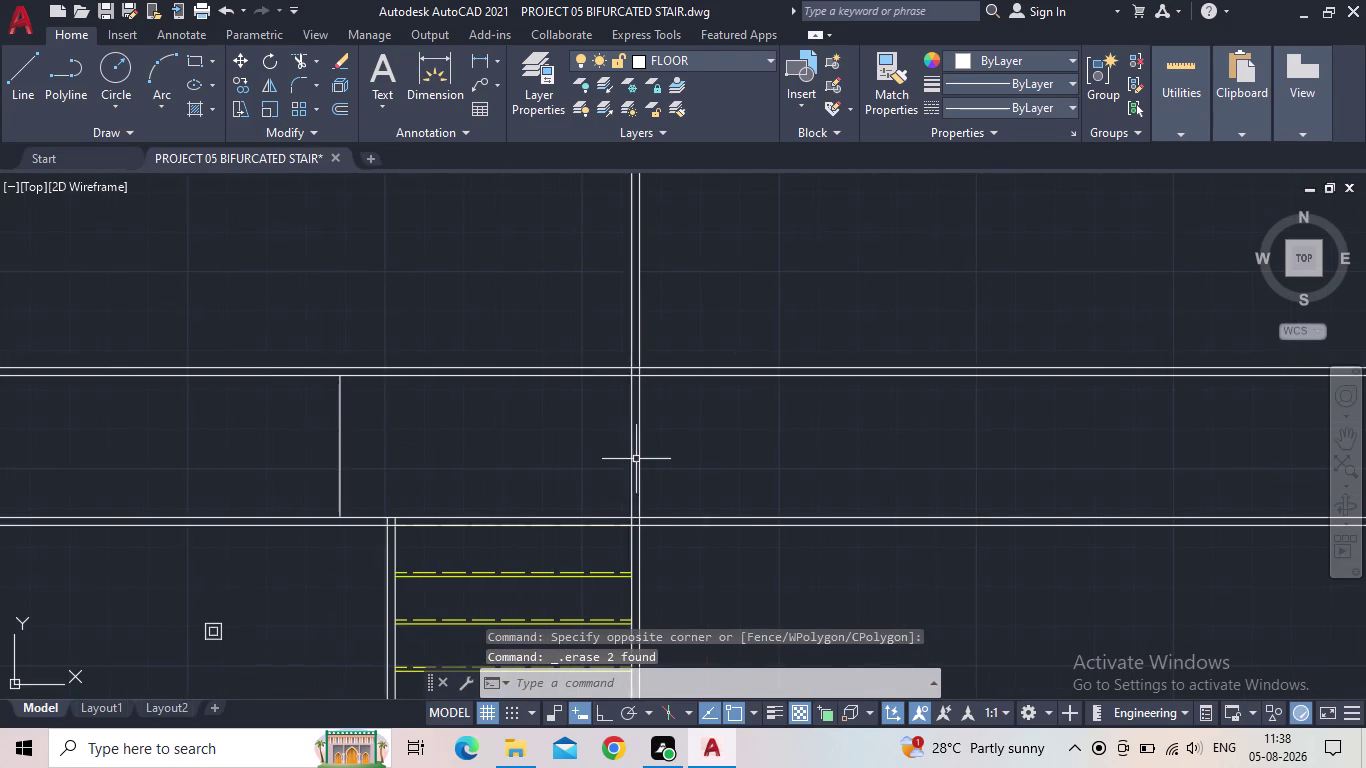
scroll(up, 3)
middle_drag(613, 468, 570, 490)
scroll(down, 3)
middle_drag(525, 507, 637, 493)
key(o)
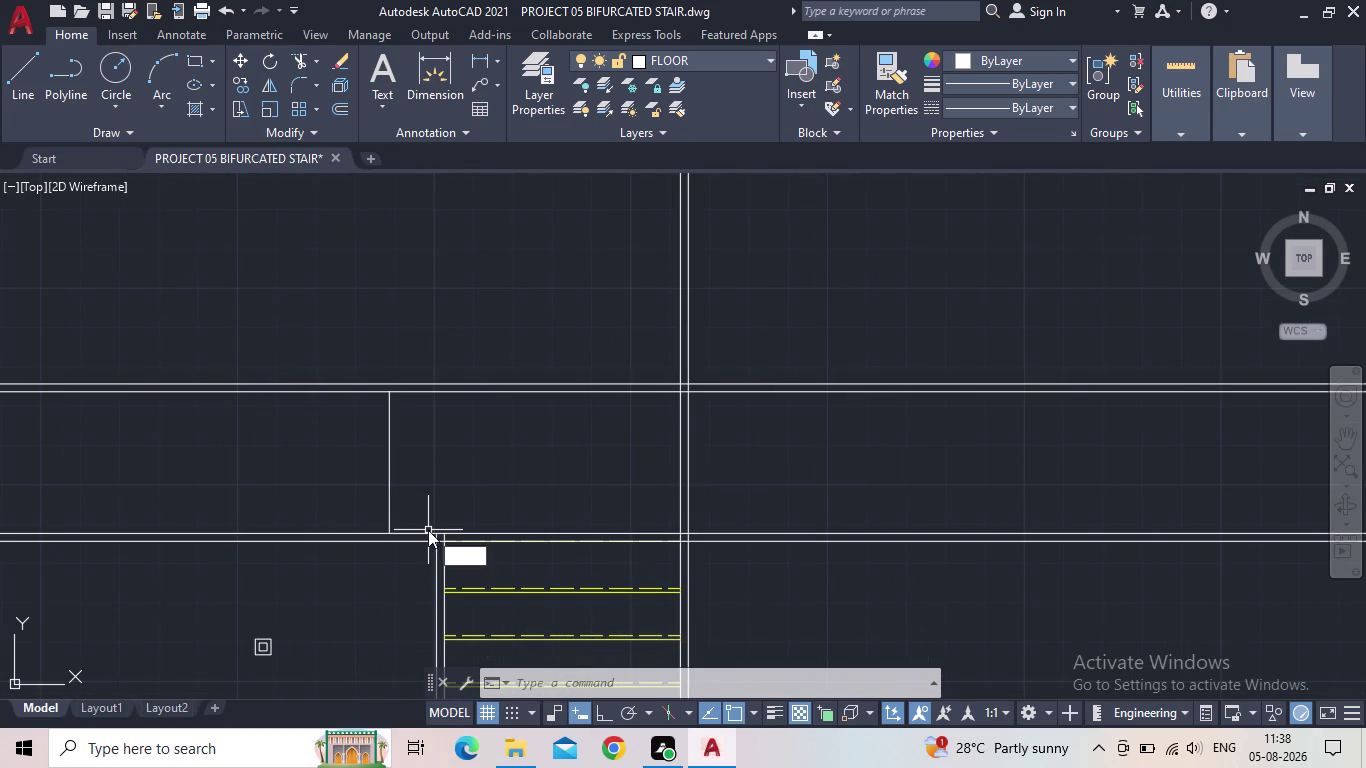
key(Return)
text(1")
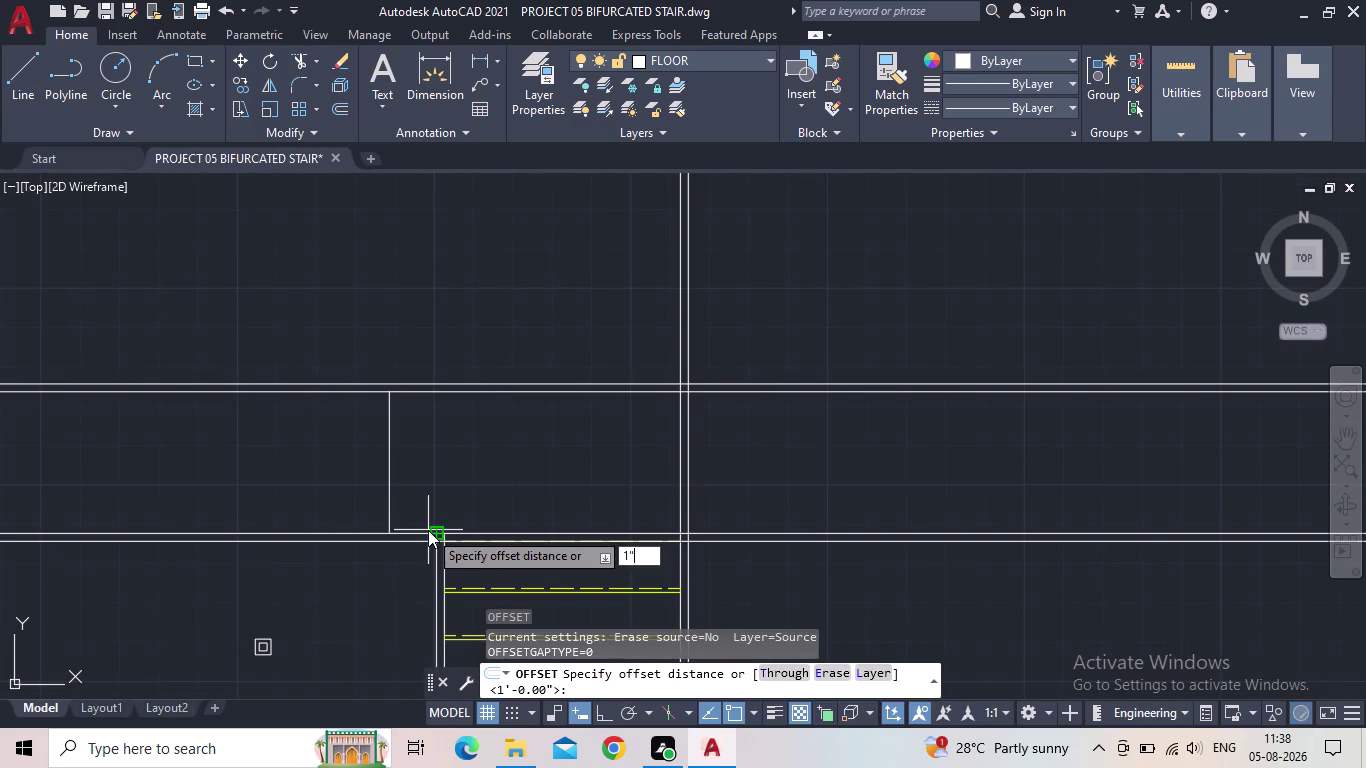
key(Return)
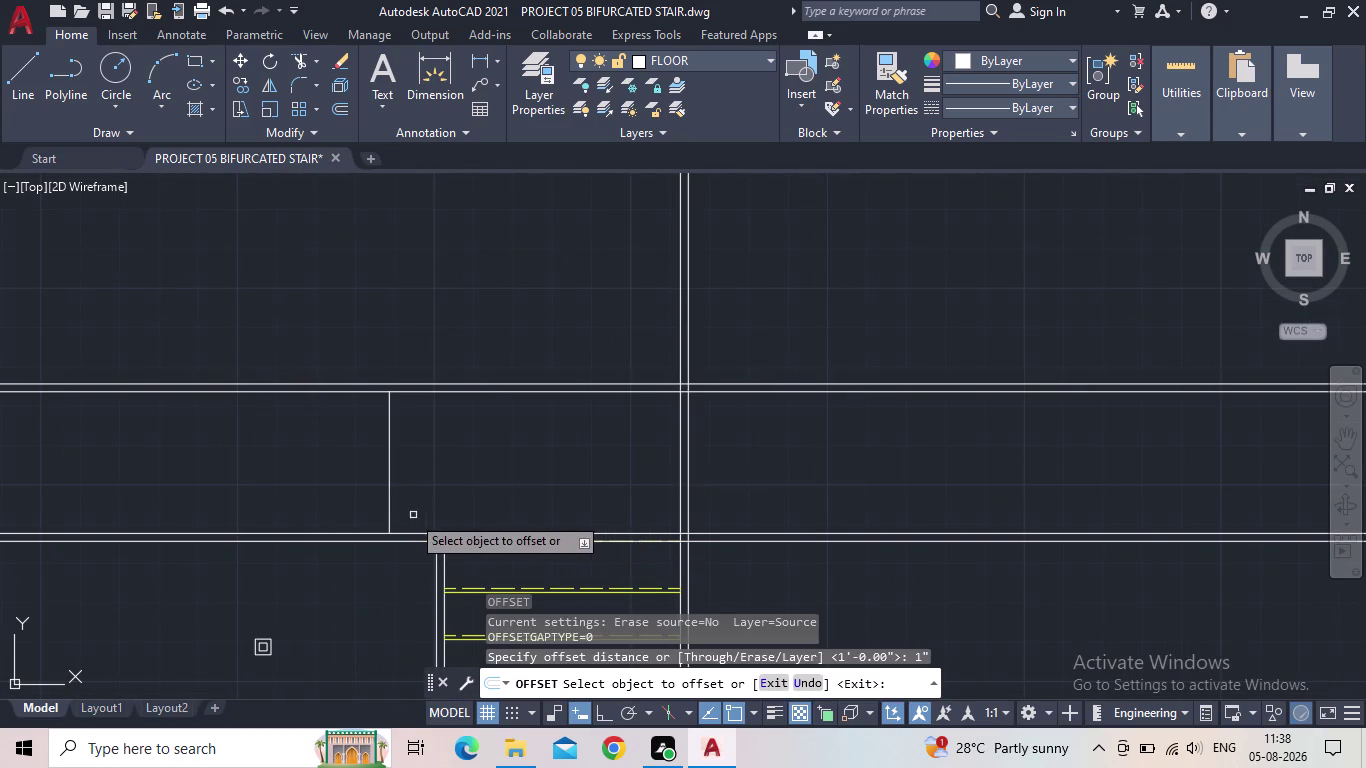
click(391, 520)
click(345, 526)
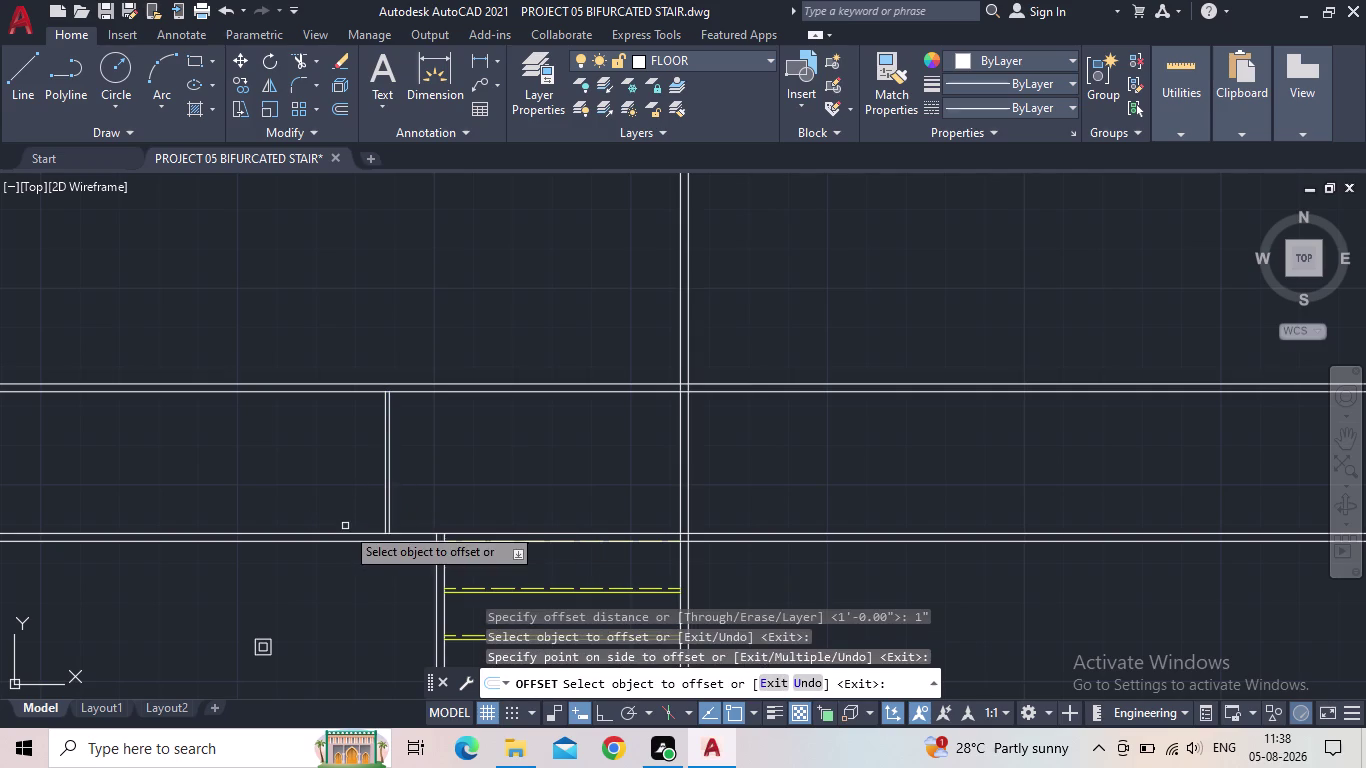
key(Escape)
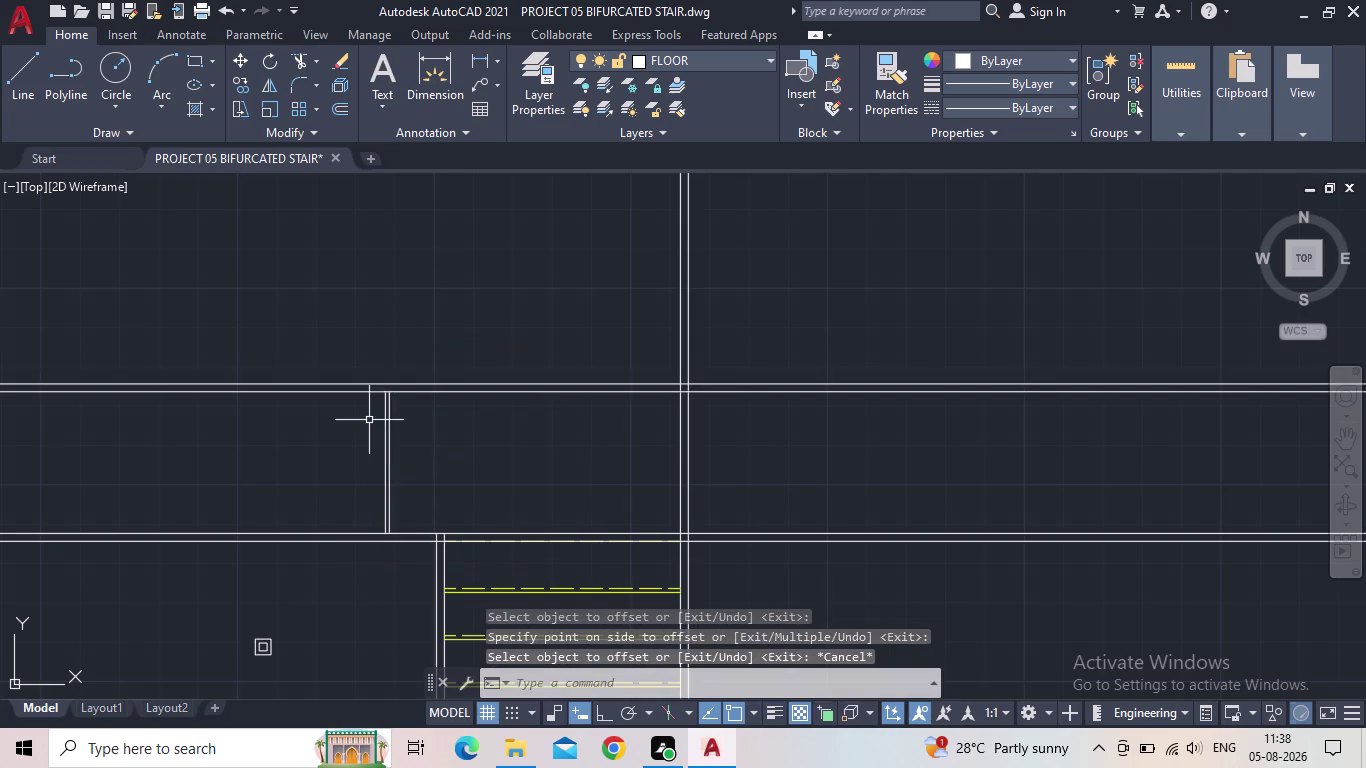
scroll(up, 3)
Give one short line a dashed linetype with 0.5 linetype scale.
click(410, 424)
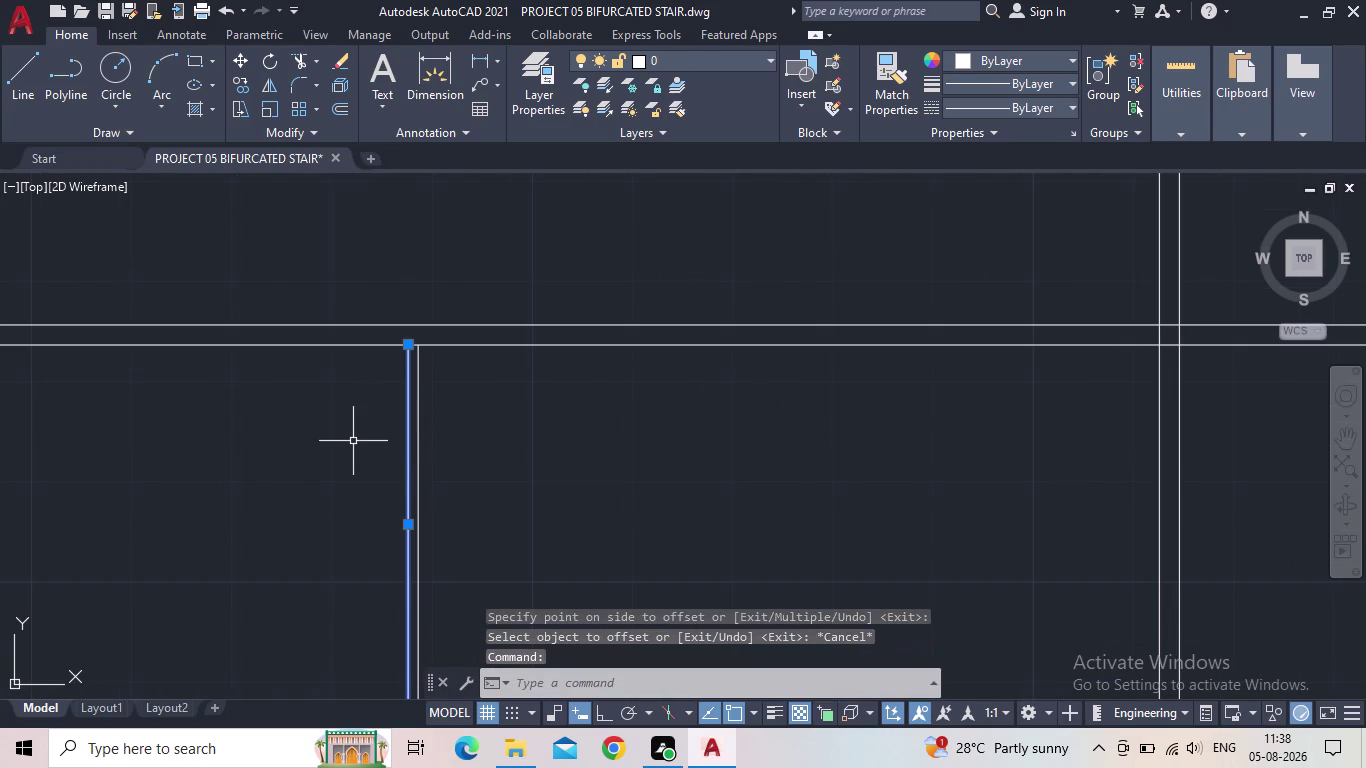
text(PR)
key(Return)
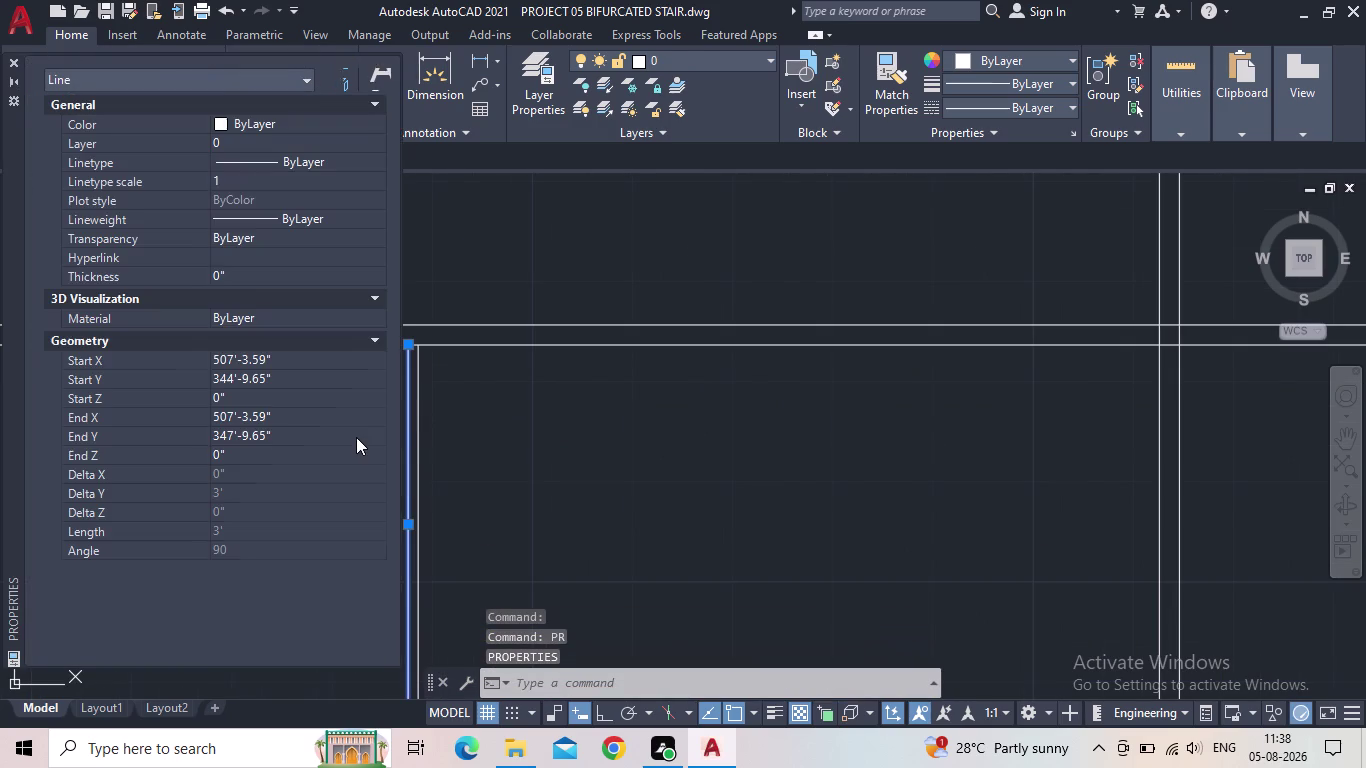
click(267, 167)
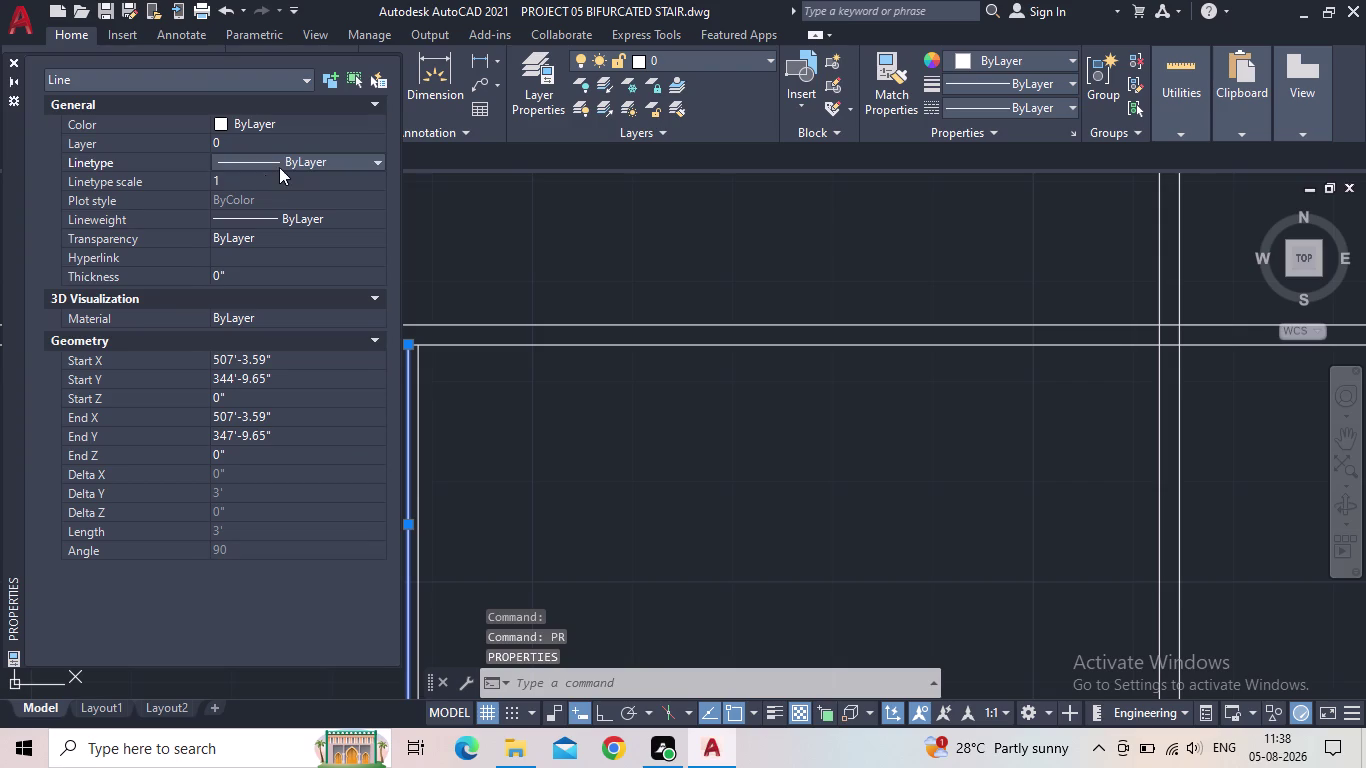
click(279, 167)
click(286, 219)
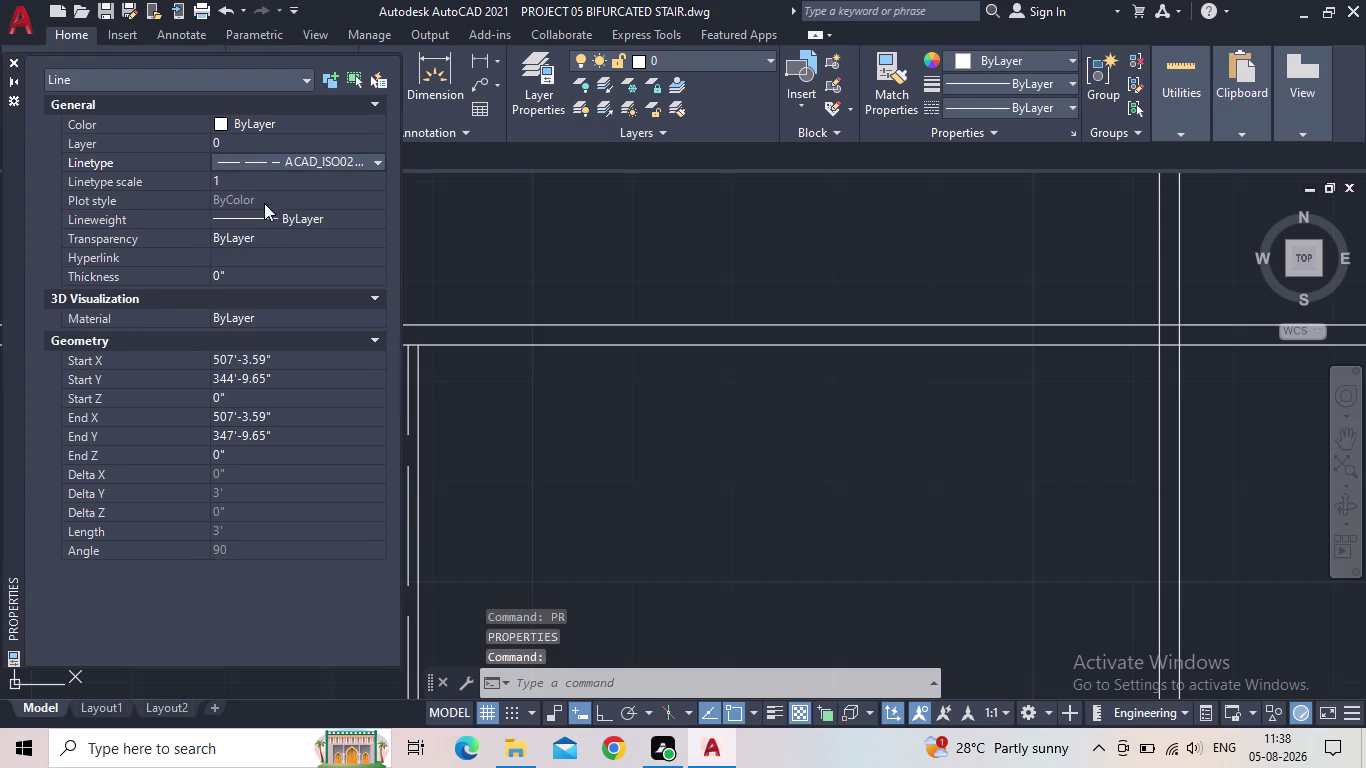
click(250, 181)
text(0.5)
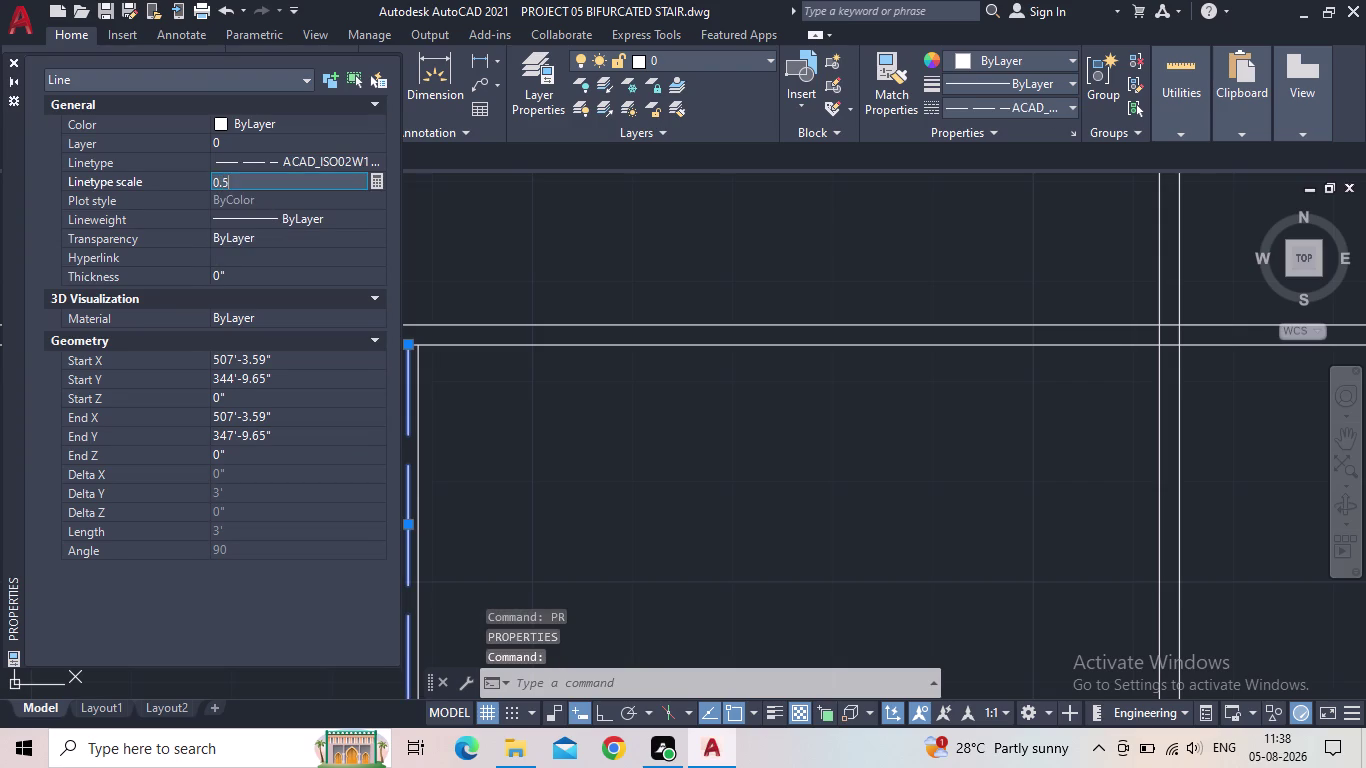
key(Return)
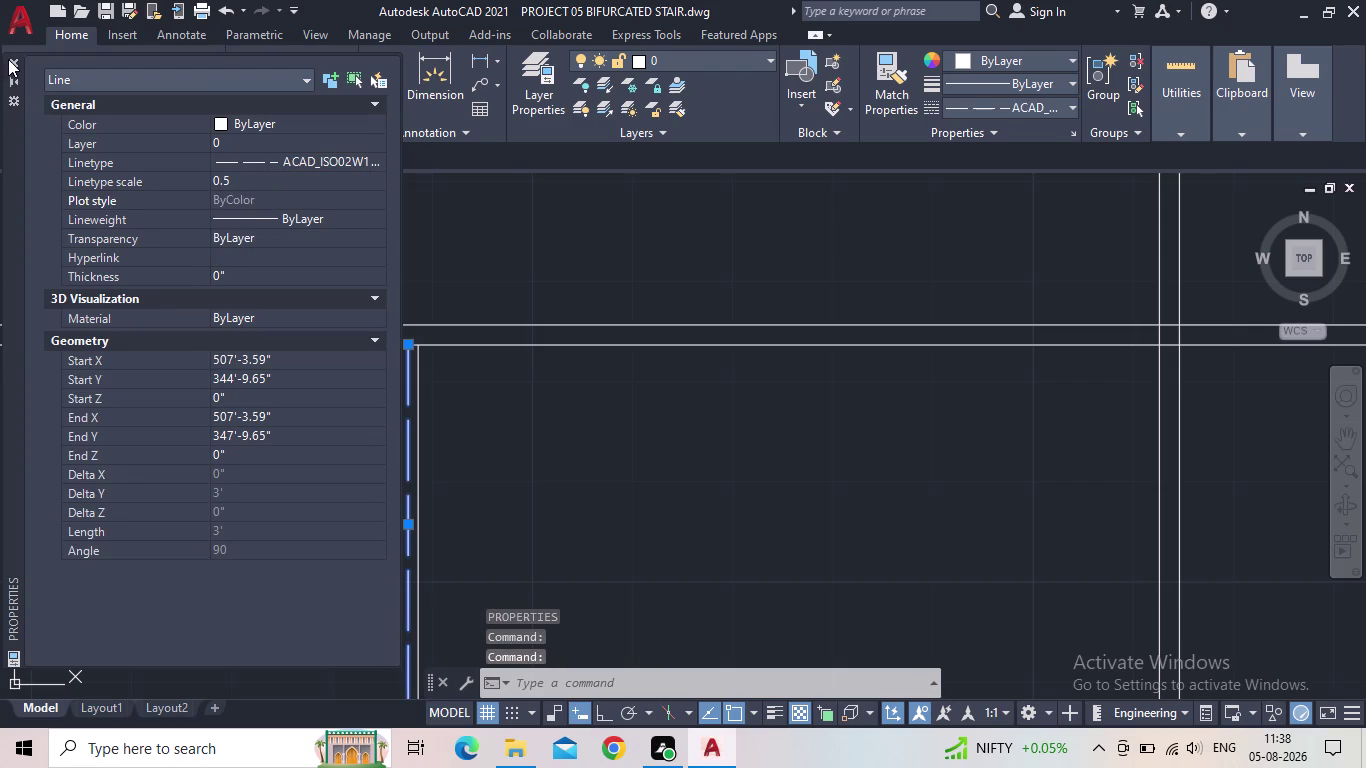
click(11, 58)
key(Escape)
Move the selected short vertical line onto the STAIRS layer.
scroll(down, 3)
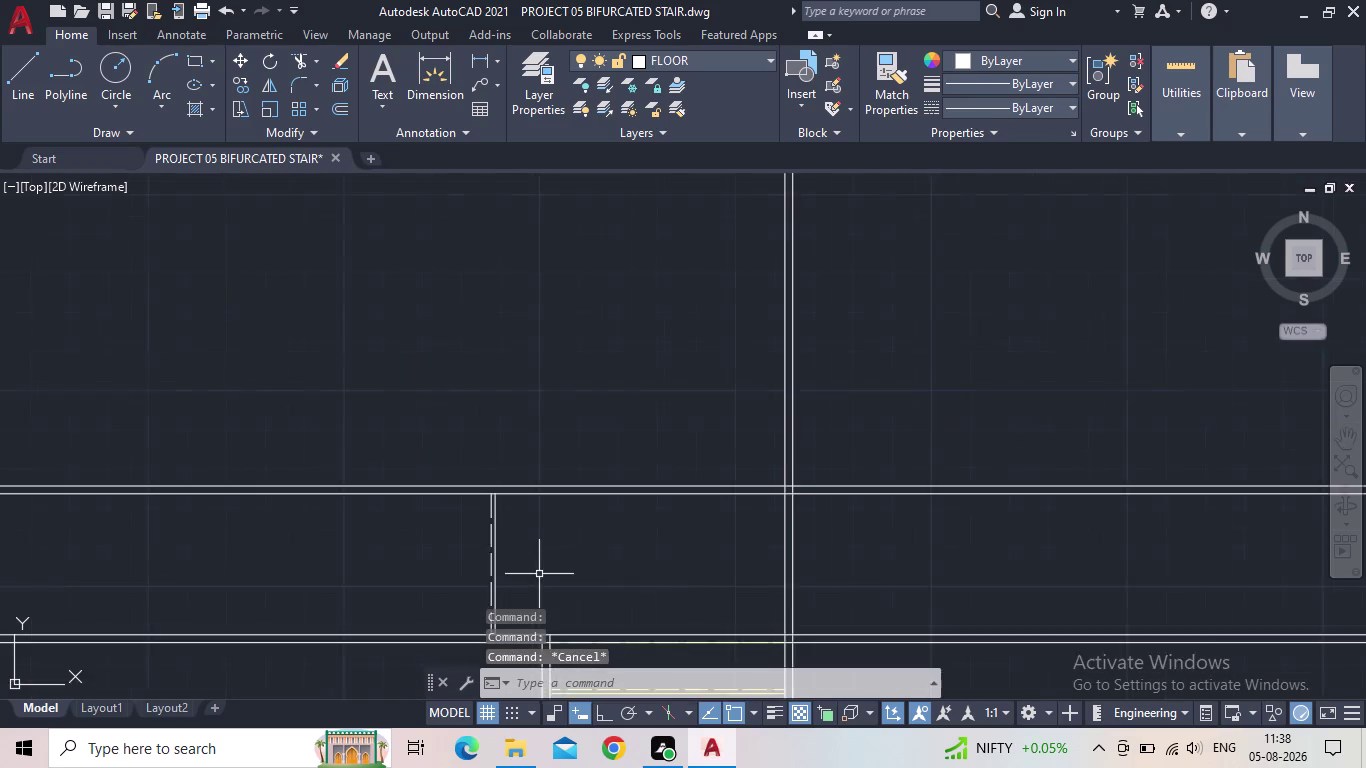
middle_drag(538, 567, 546, 490)
scroll(up, 3)
drag(525, 511, 463, 505)
click(420, 493)
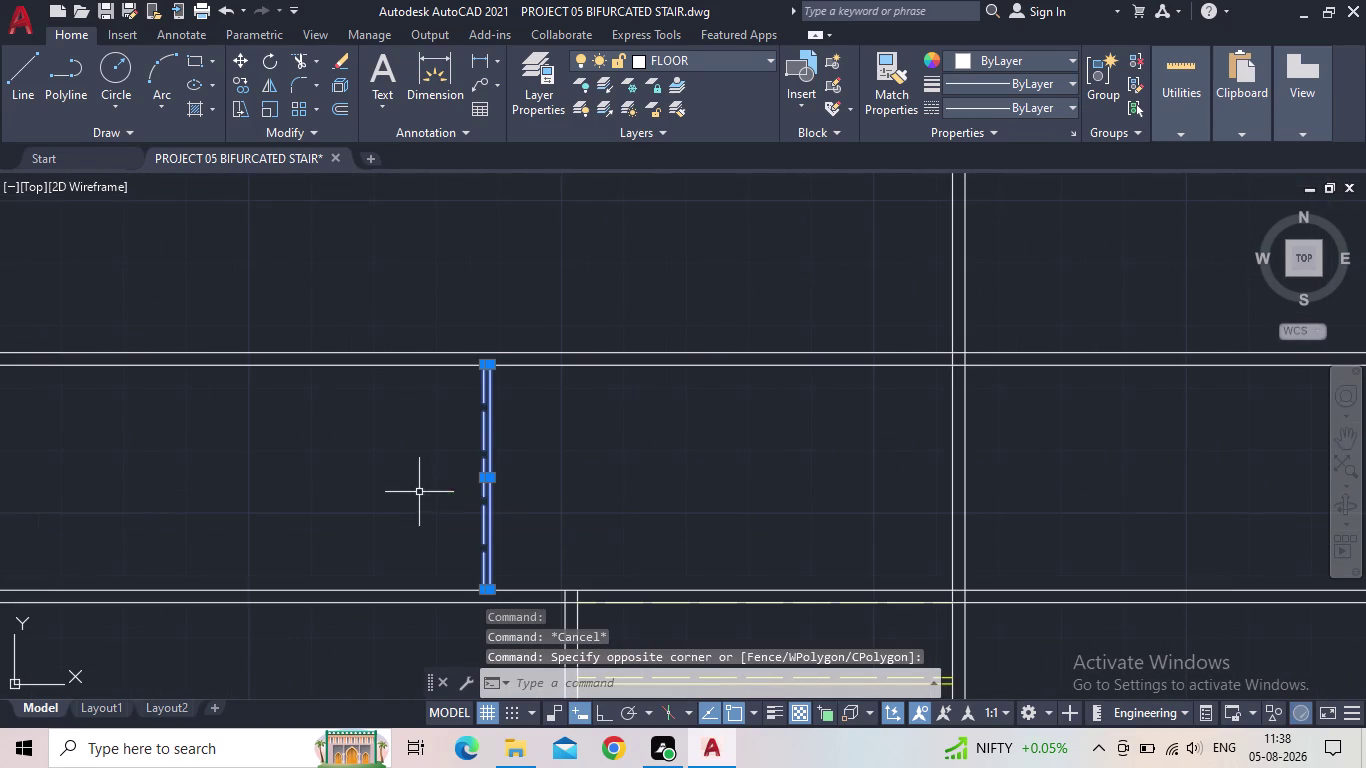
click(659, 55)
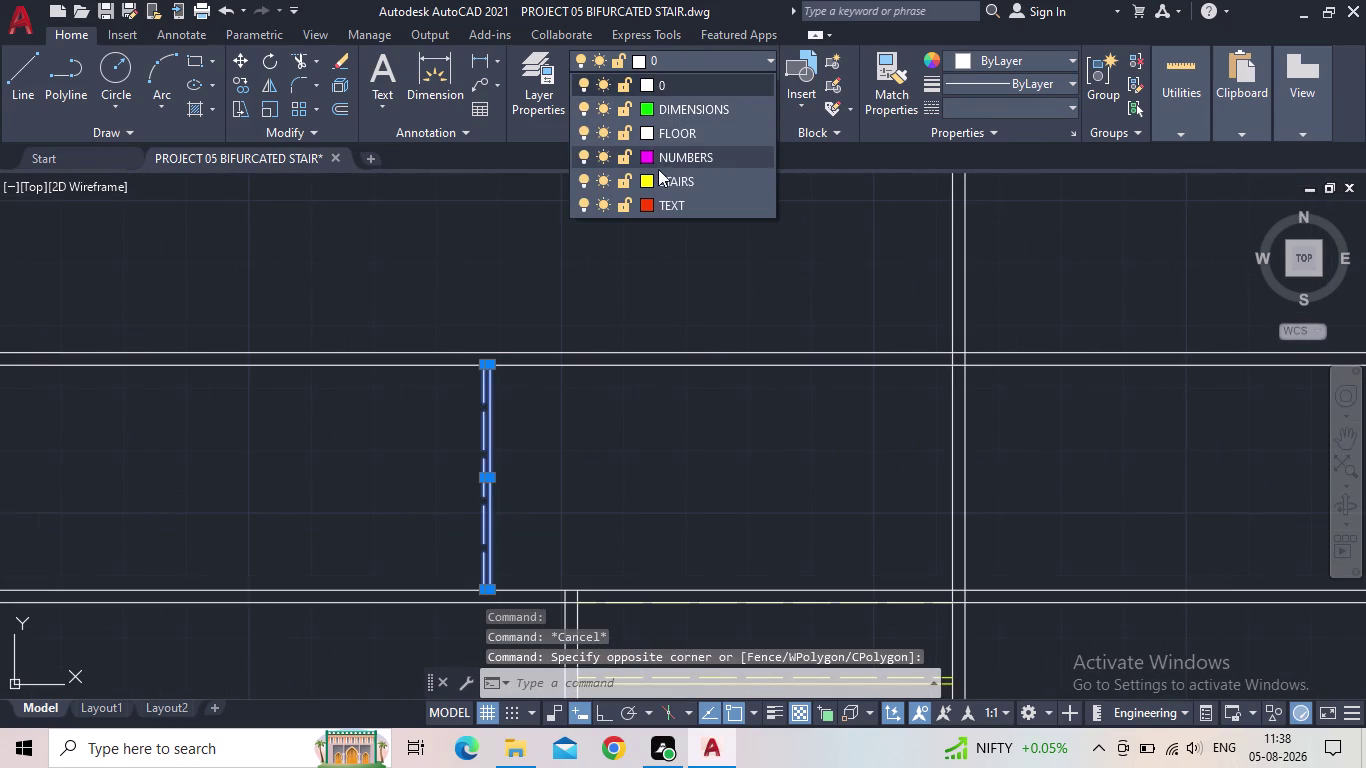
click(660, 177)
Make STAIRS the current layer in Layer Properties.
click(542, 104)
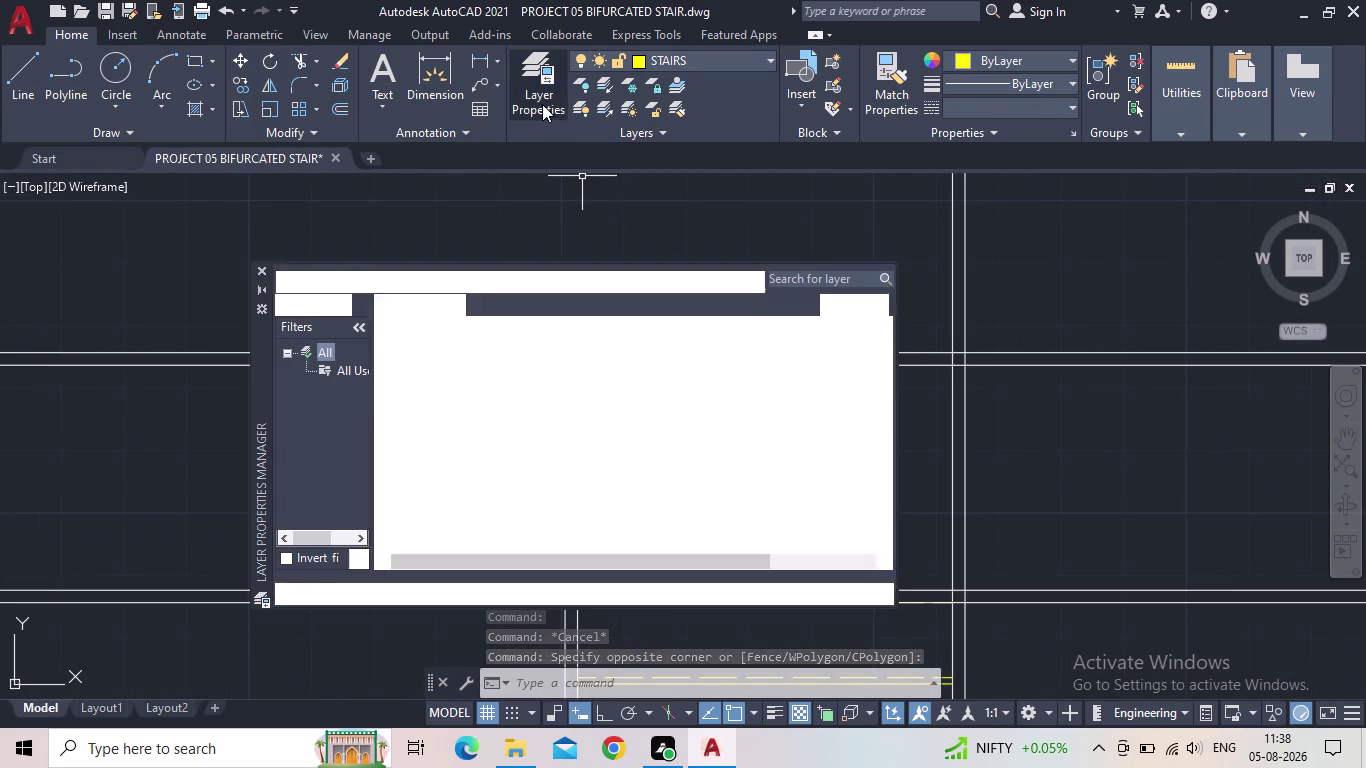
double_click(380, 414)
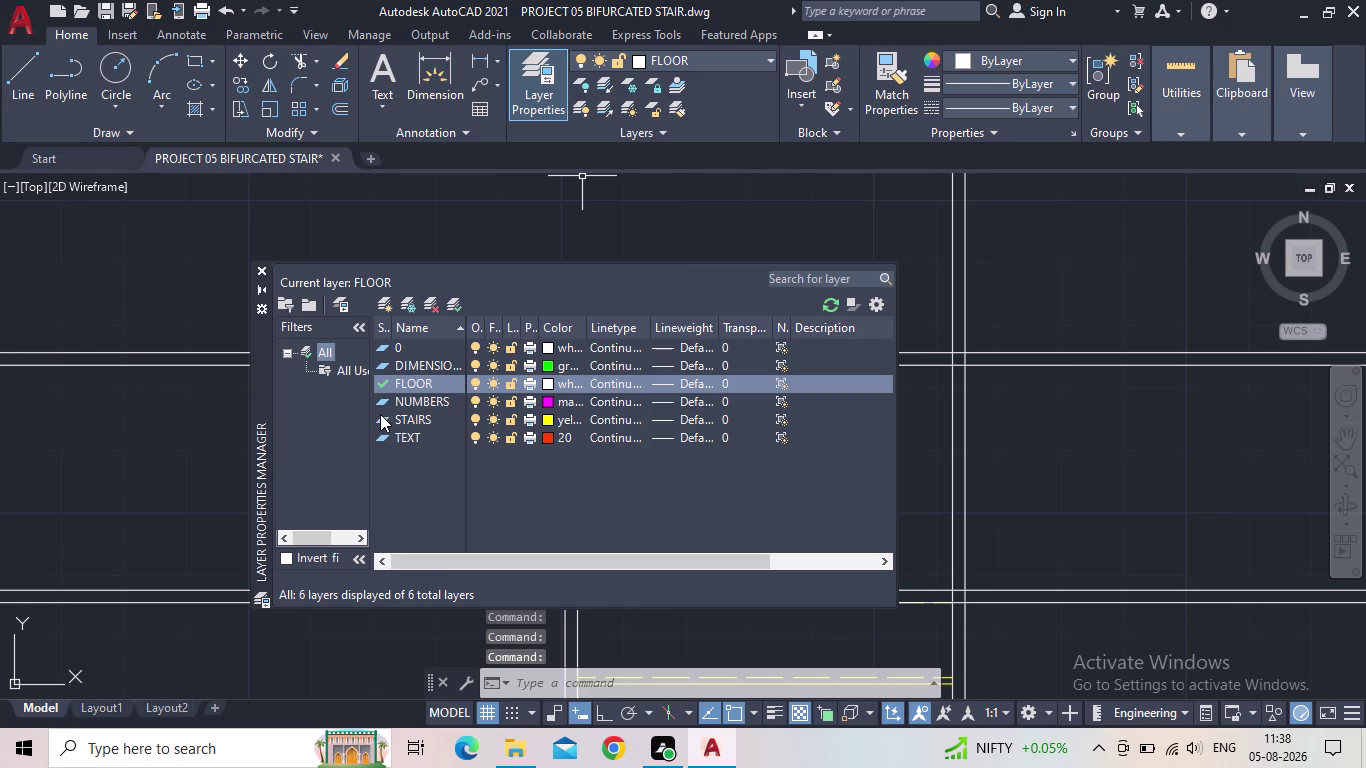
click(268, 269)
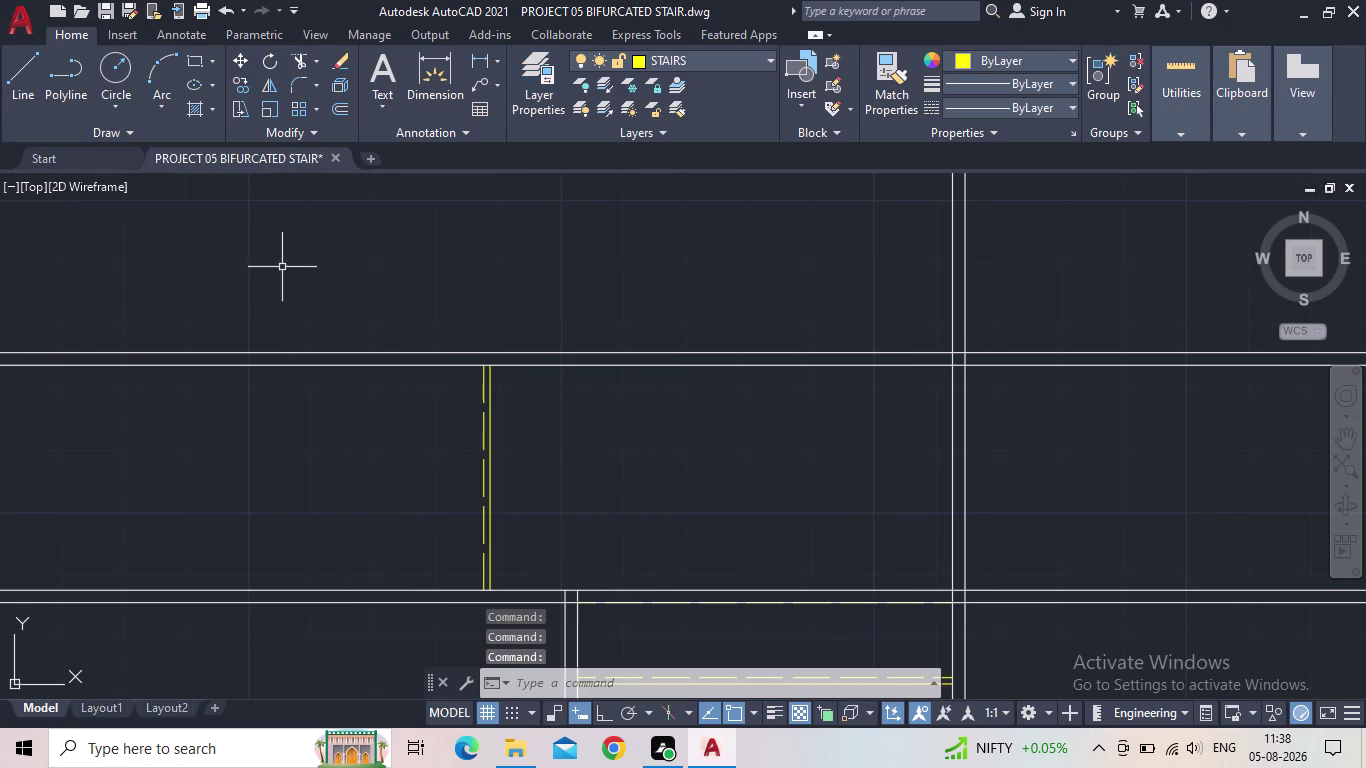
scroll(down, 3)
middle_drag(502, 378, 545, 370)
scroll(up, 3)
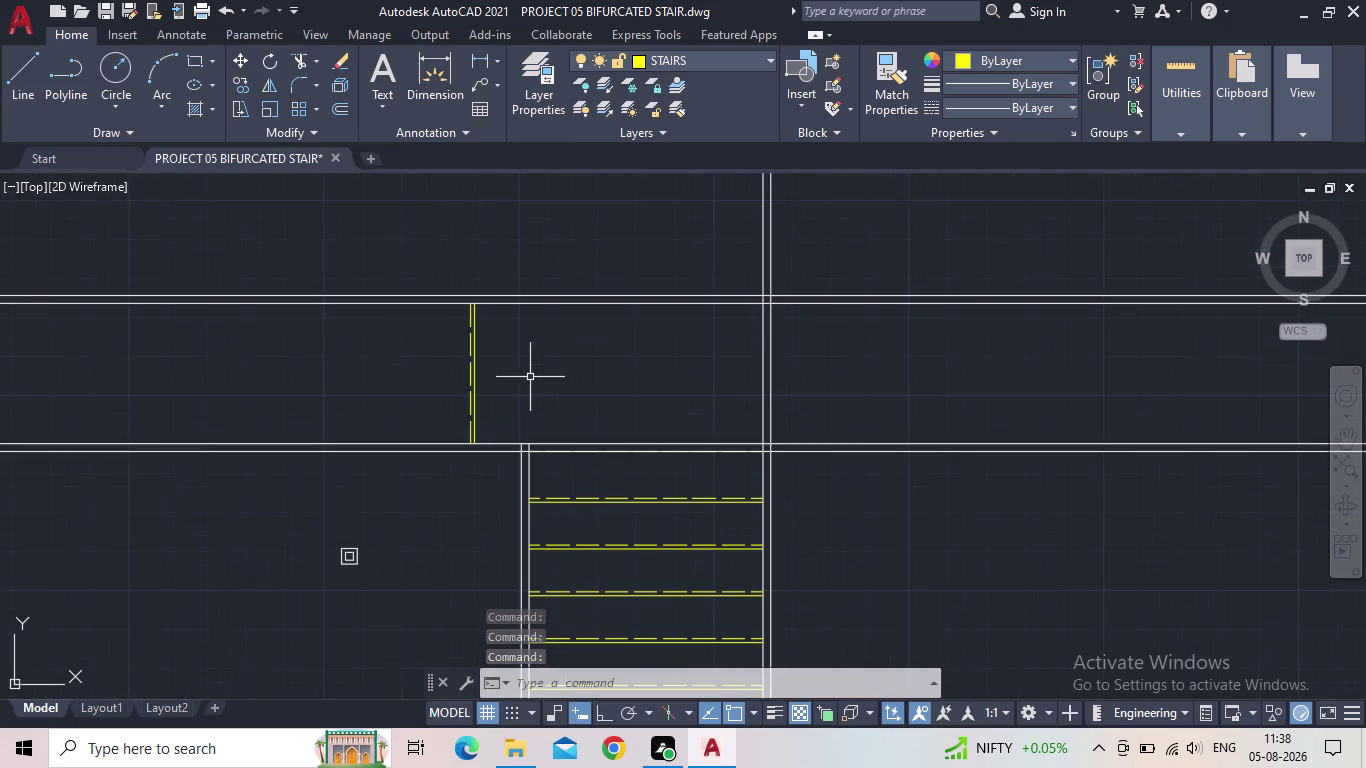
click(512, 384)
click(511, 388)
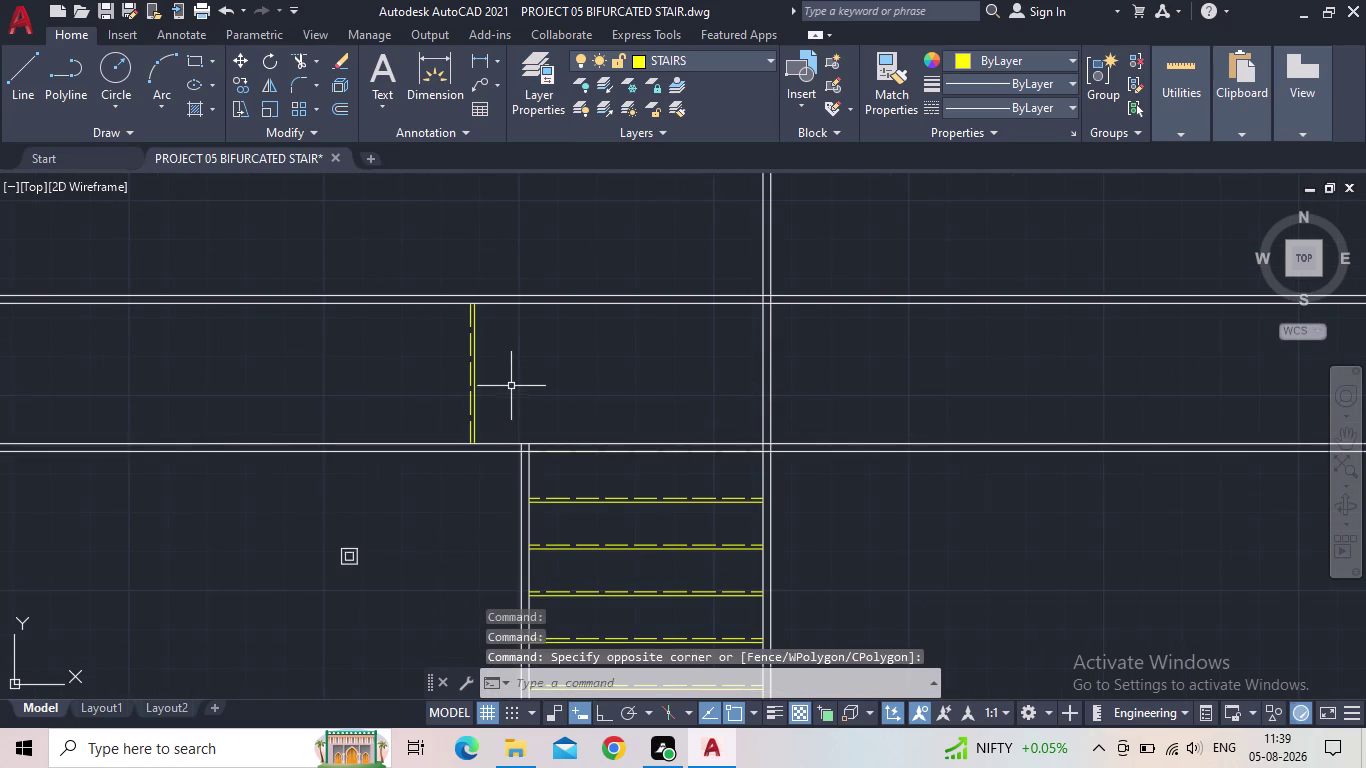
scroll(up, 3)
Dismiss the stray selection window and launch OFFSET with the O alias.
click(478, 366)
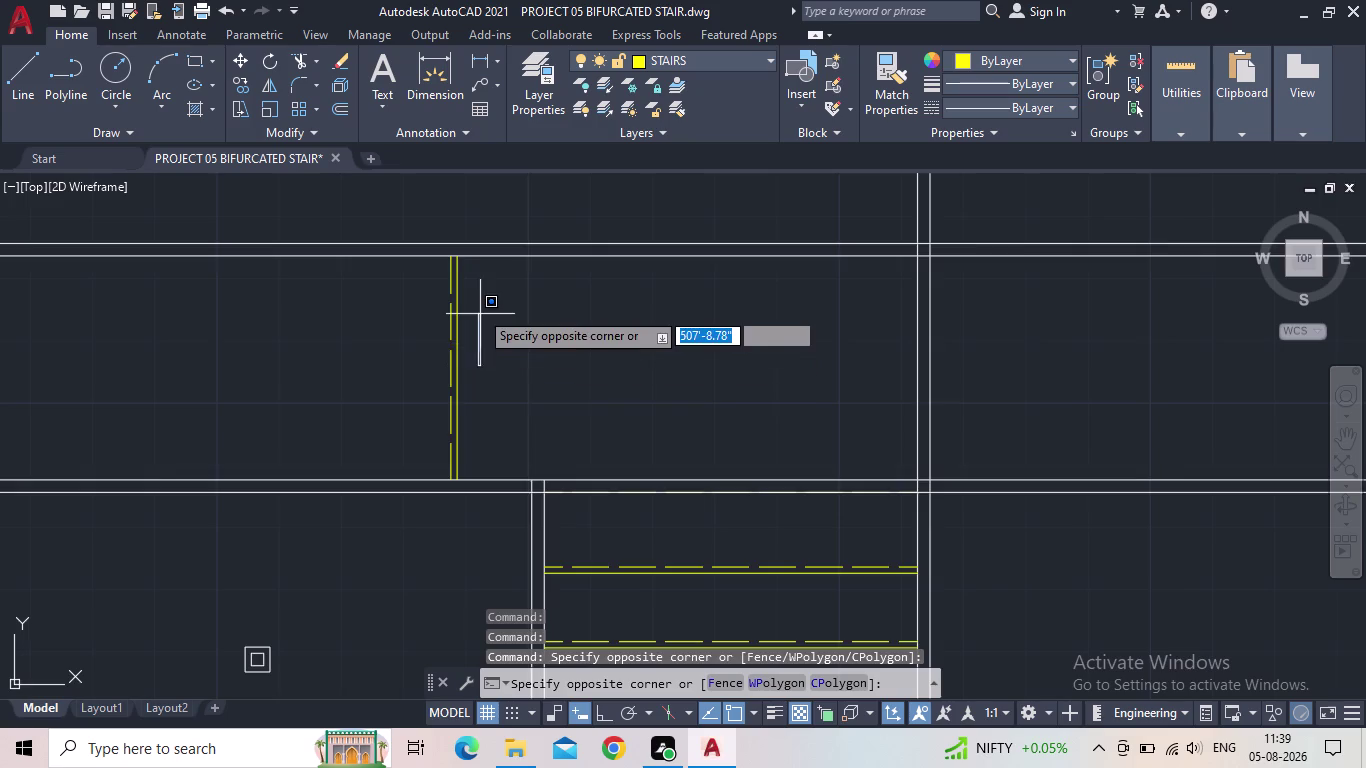
scroll(up, 3)
click(481, 314)
scroll(down, 3)
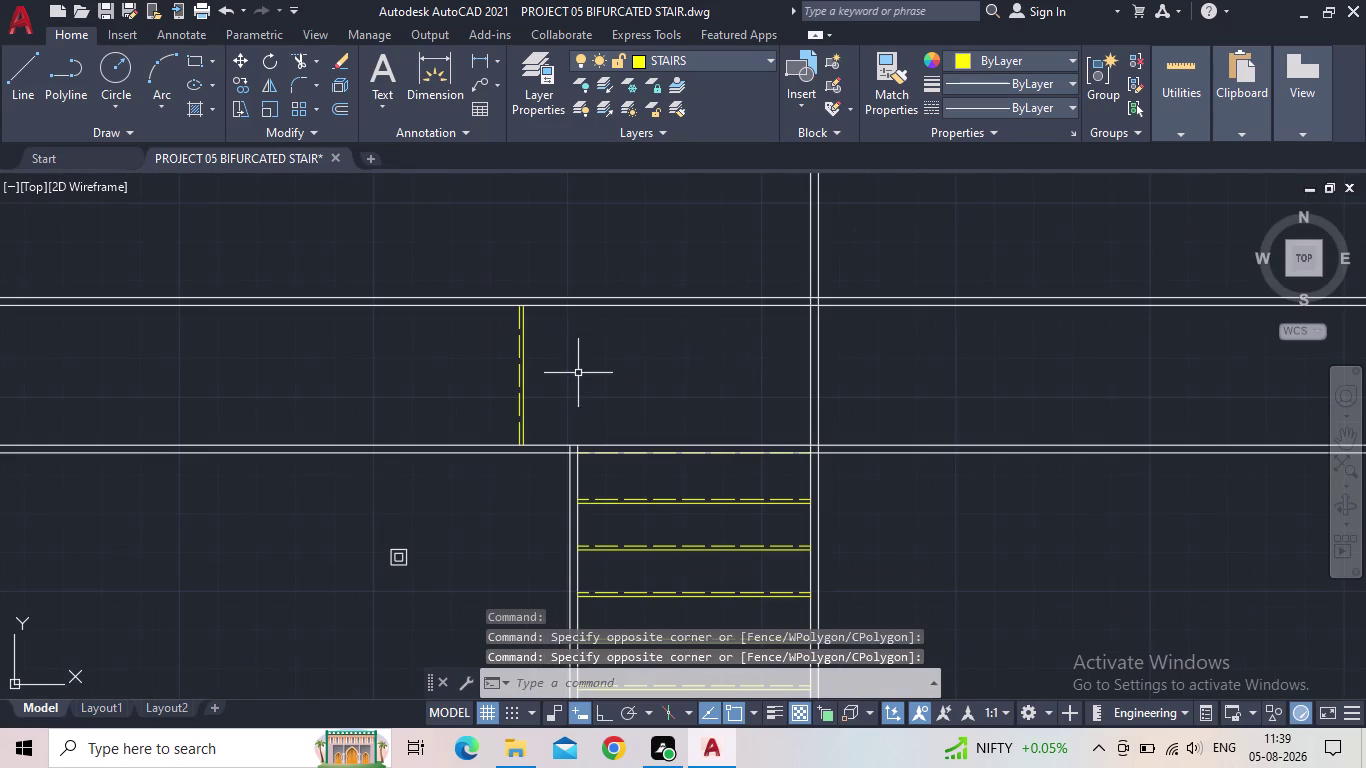
key(o)
key(Return)
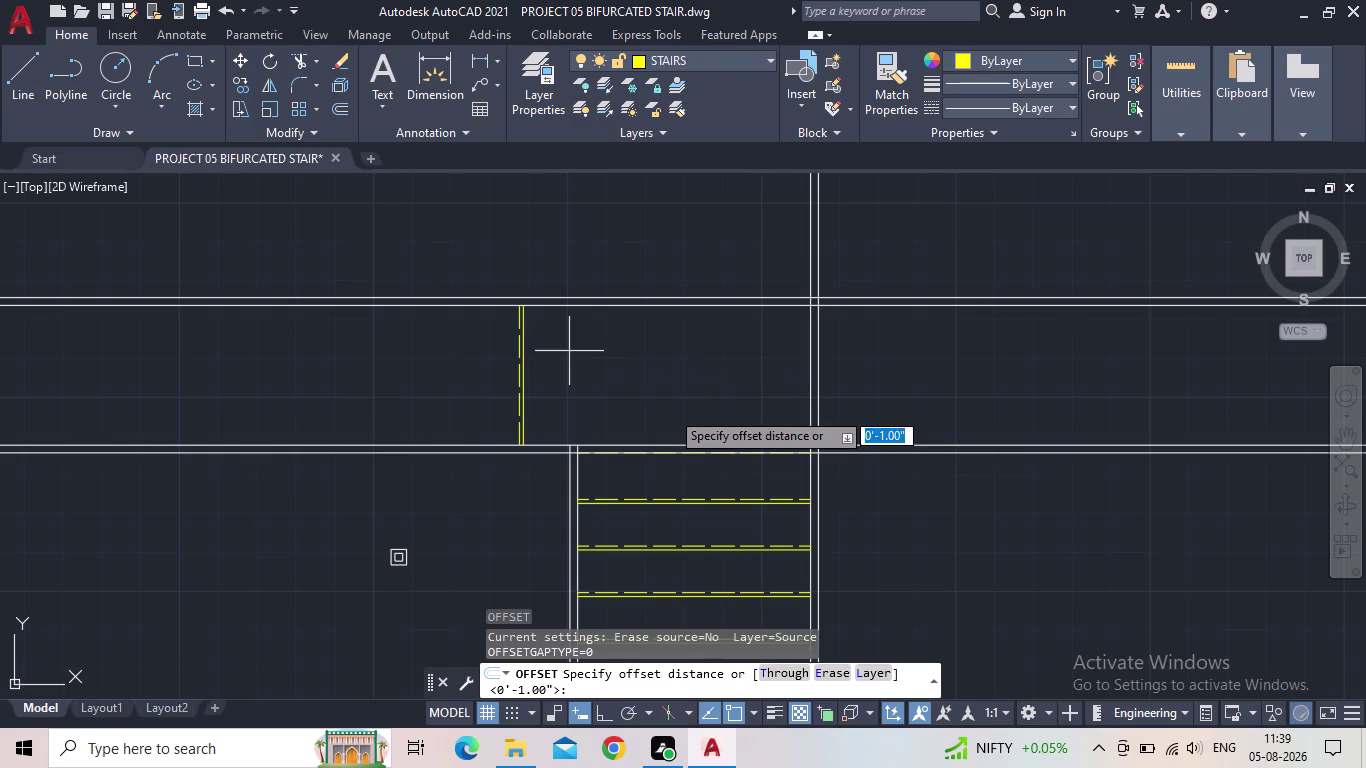
Enter a 1' offset distance and pick the vertical stair line.
middle_click(584, 308)
scroll(down, 3)
scroll(up, 3)
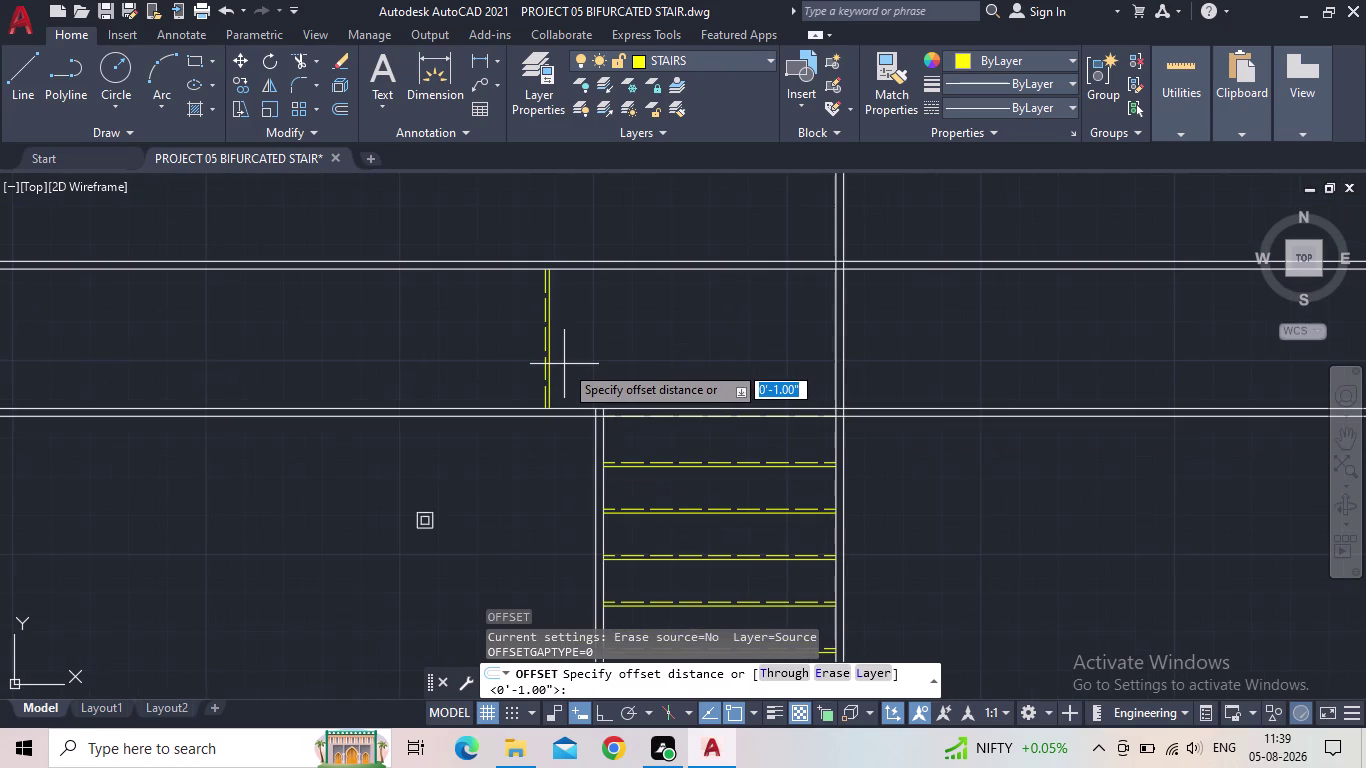
key(1)
key(apostrophe)
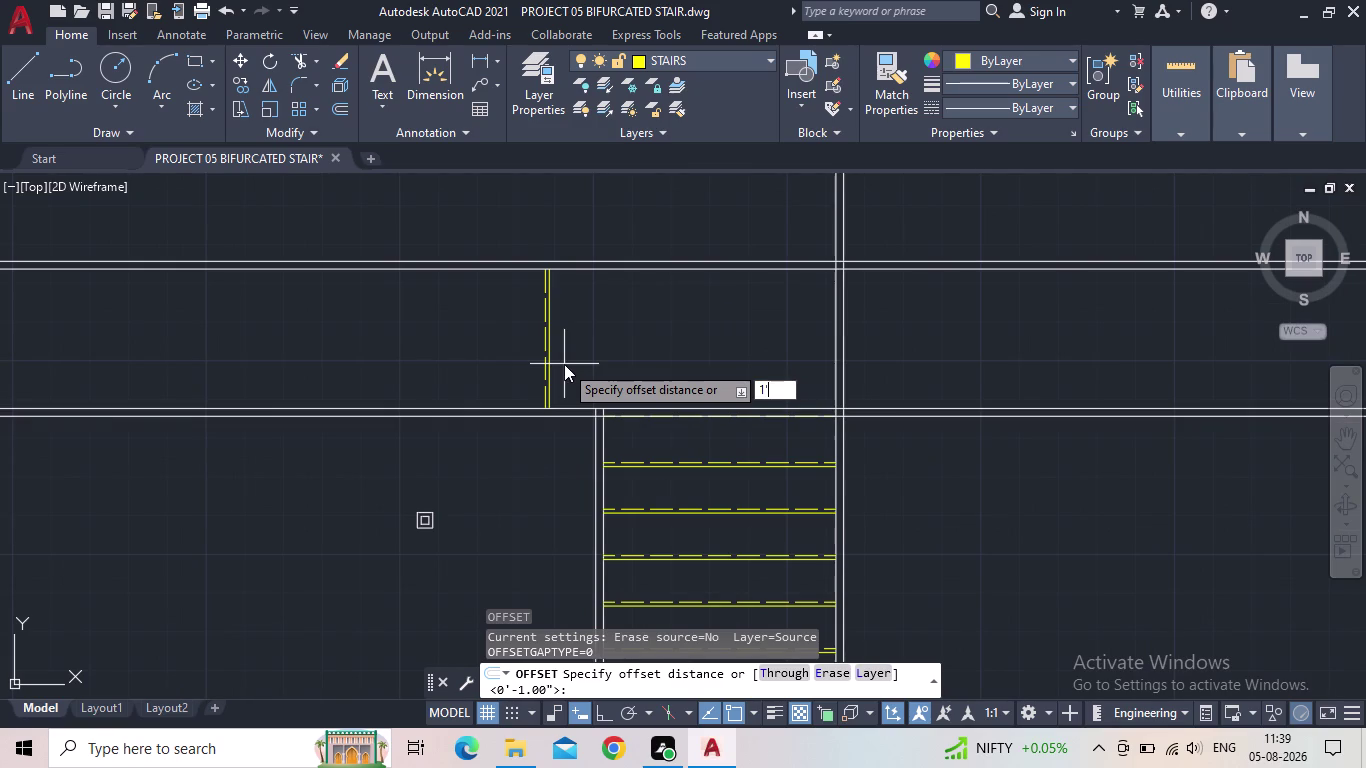
key(Return)
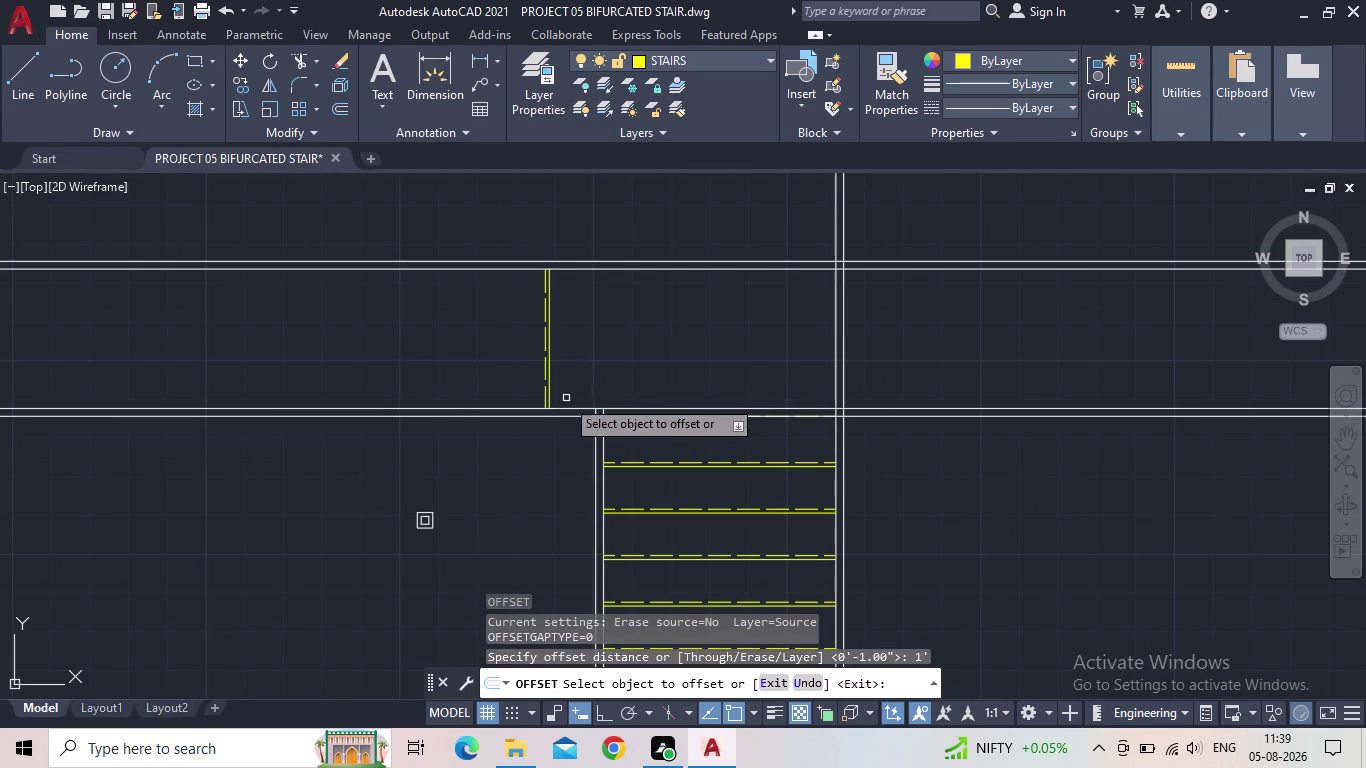
scroll(up, 3)
click(546, 384)
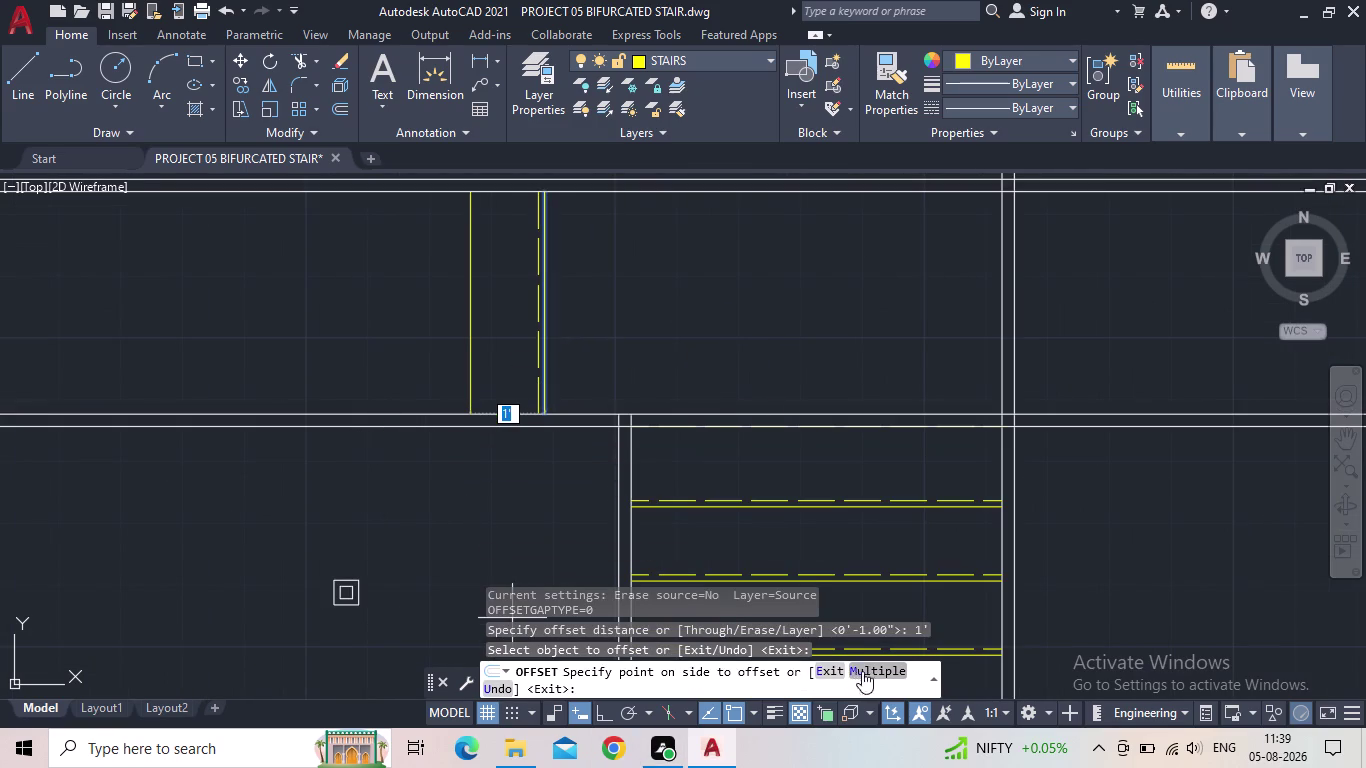
Place about ten tread lines 1' apart leftward using Multiple mode.
click(865, 669)
click(441, 454)
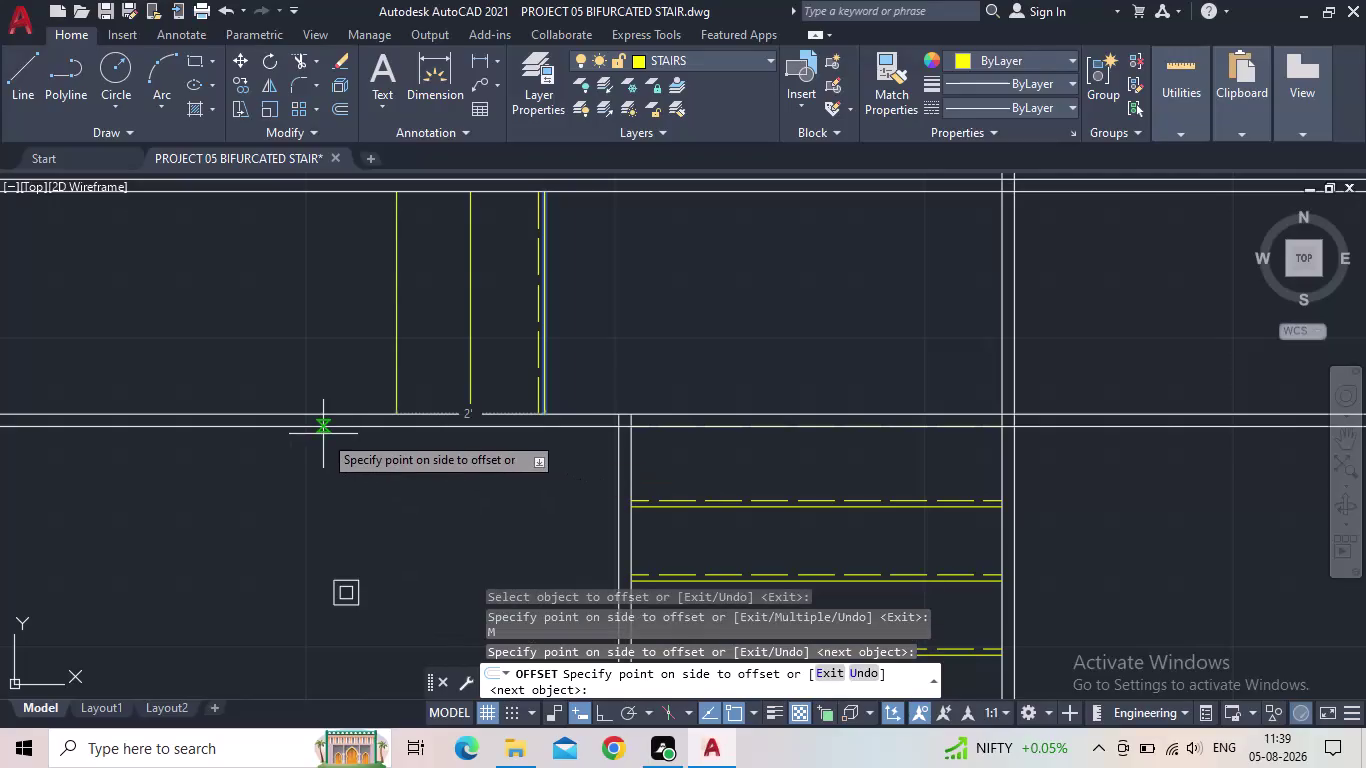
click(387, 454)
click(269, 439)
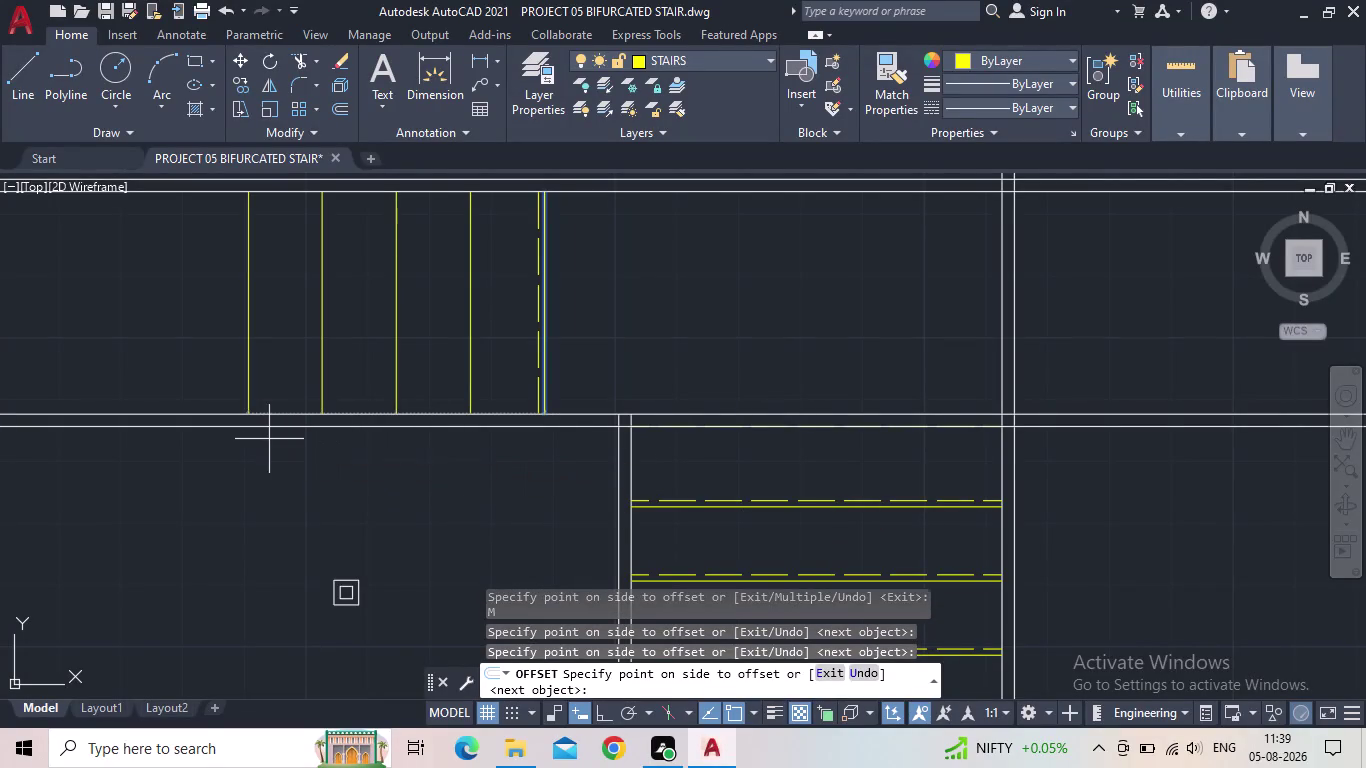
middle_drag(280, 438, 650, 511)
click(564, 519)
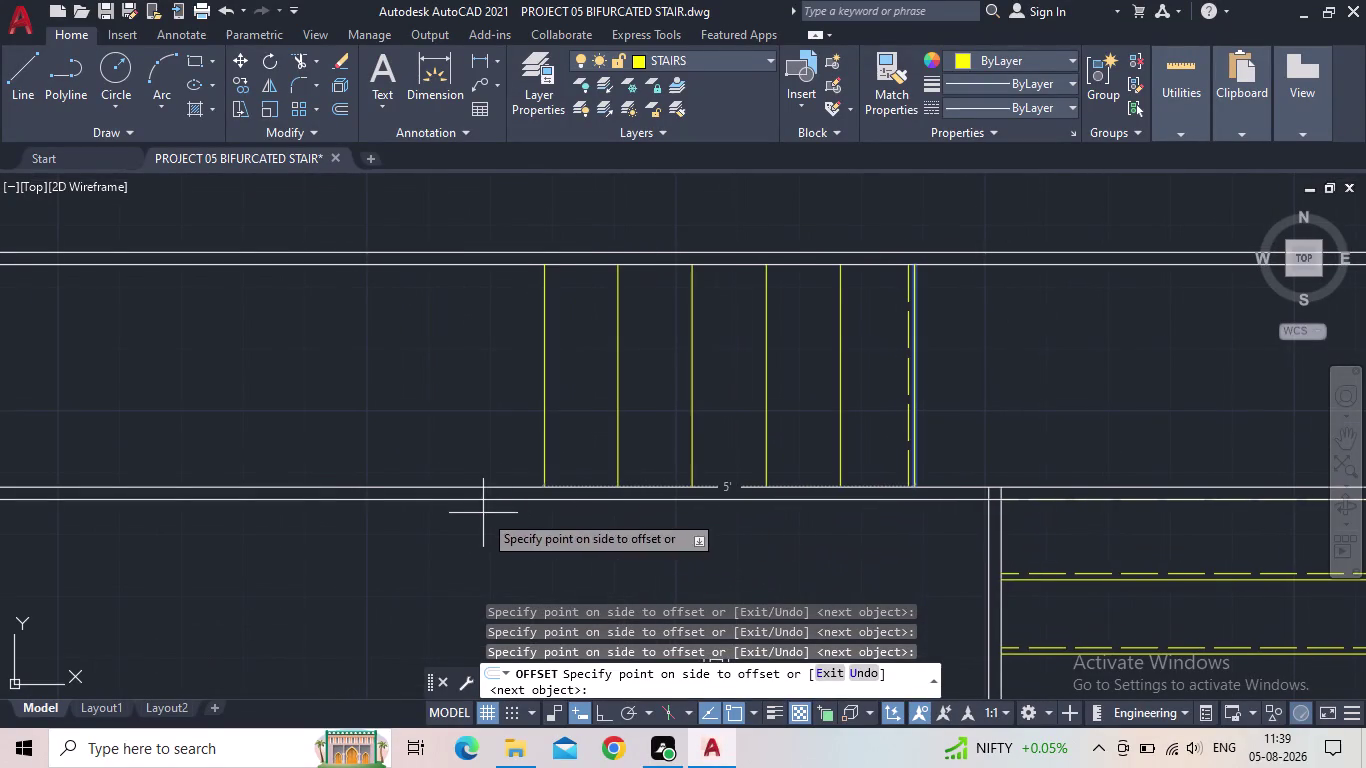
drag(483, 513, 472, 515)
click(410, 518)
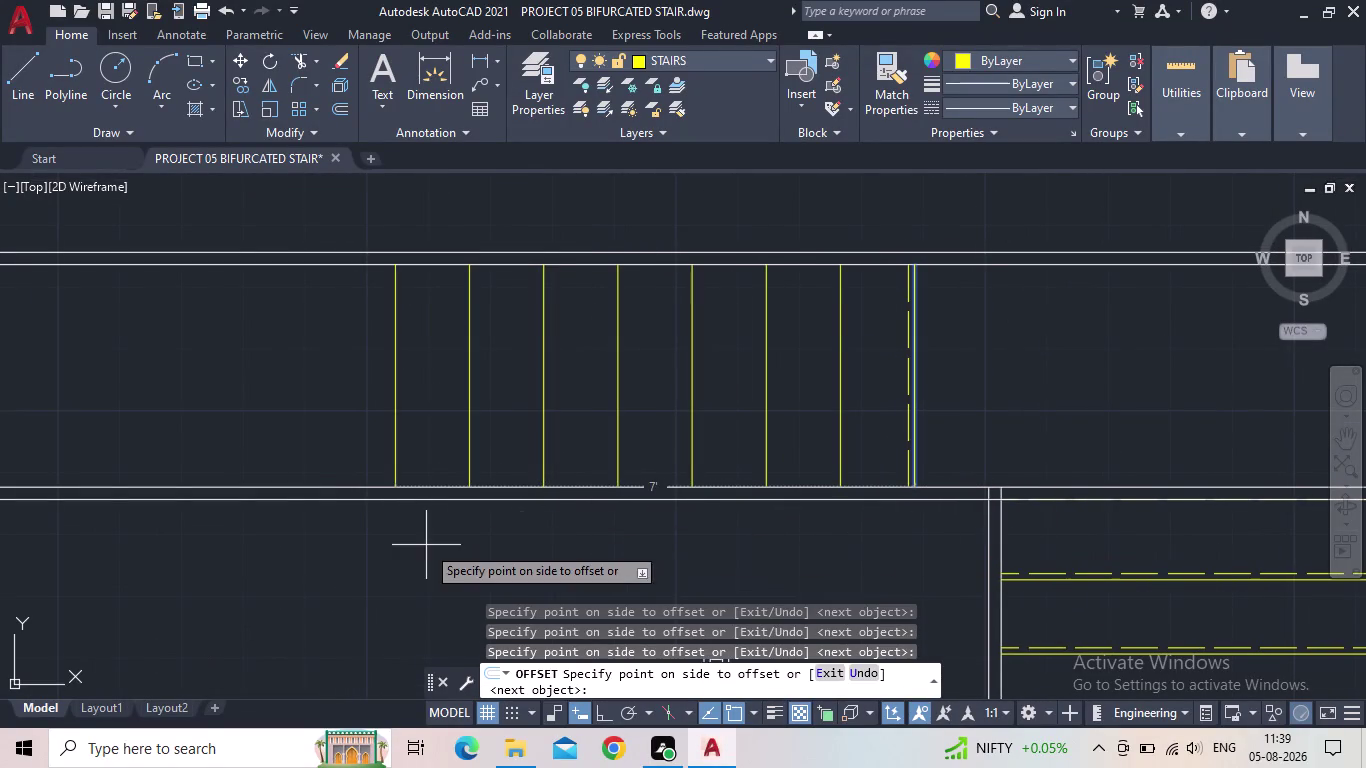
drag(426, 545, 414, 544)
click(266, 529)
click(228, 526)
click(158, 519)
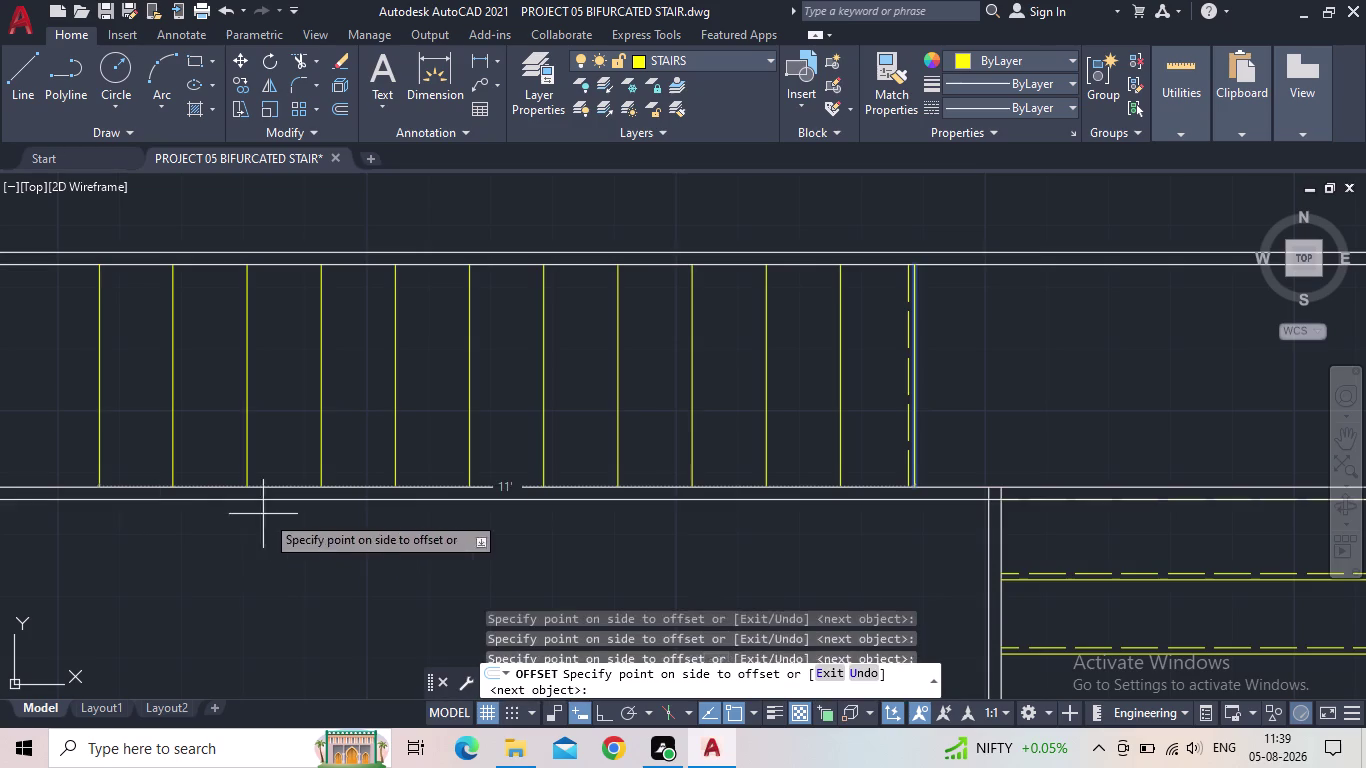
scroll(down, 3)
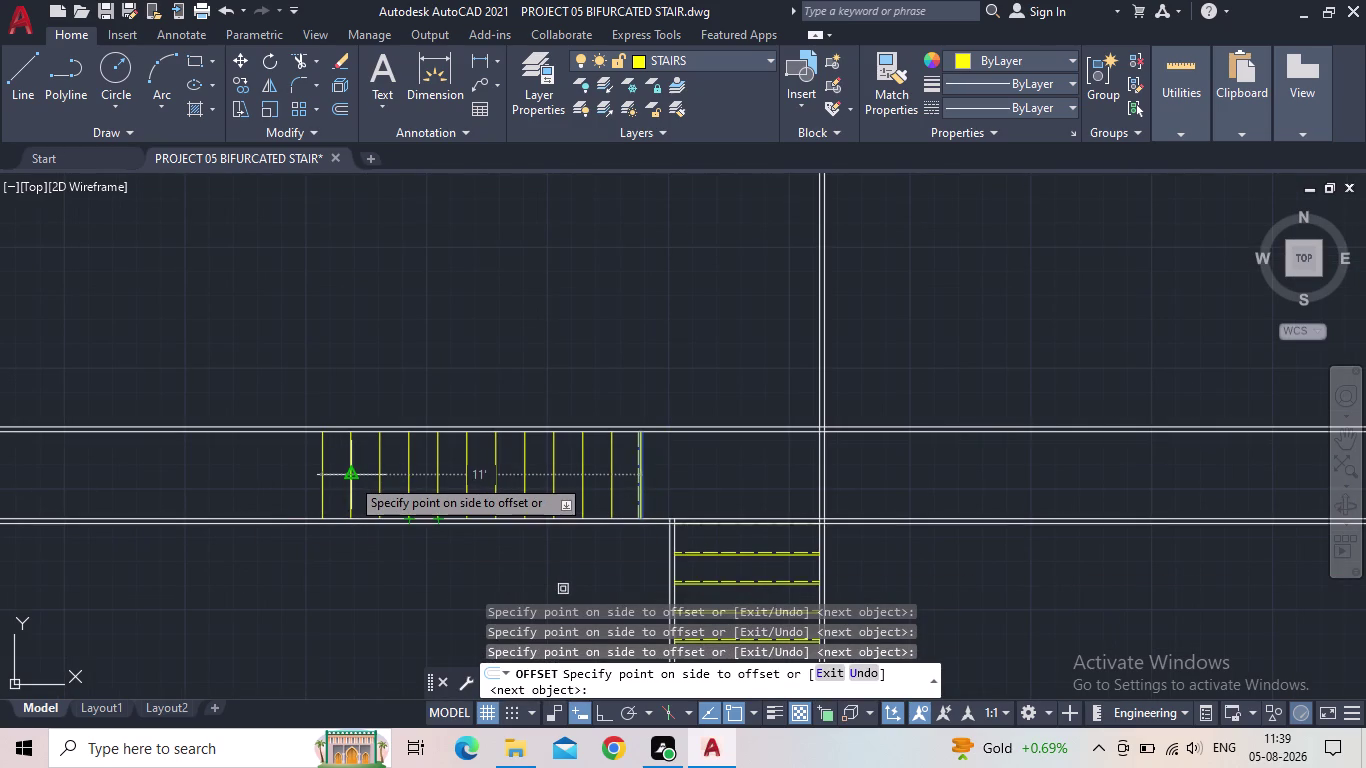
key(Escape)
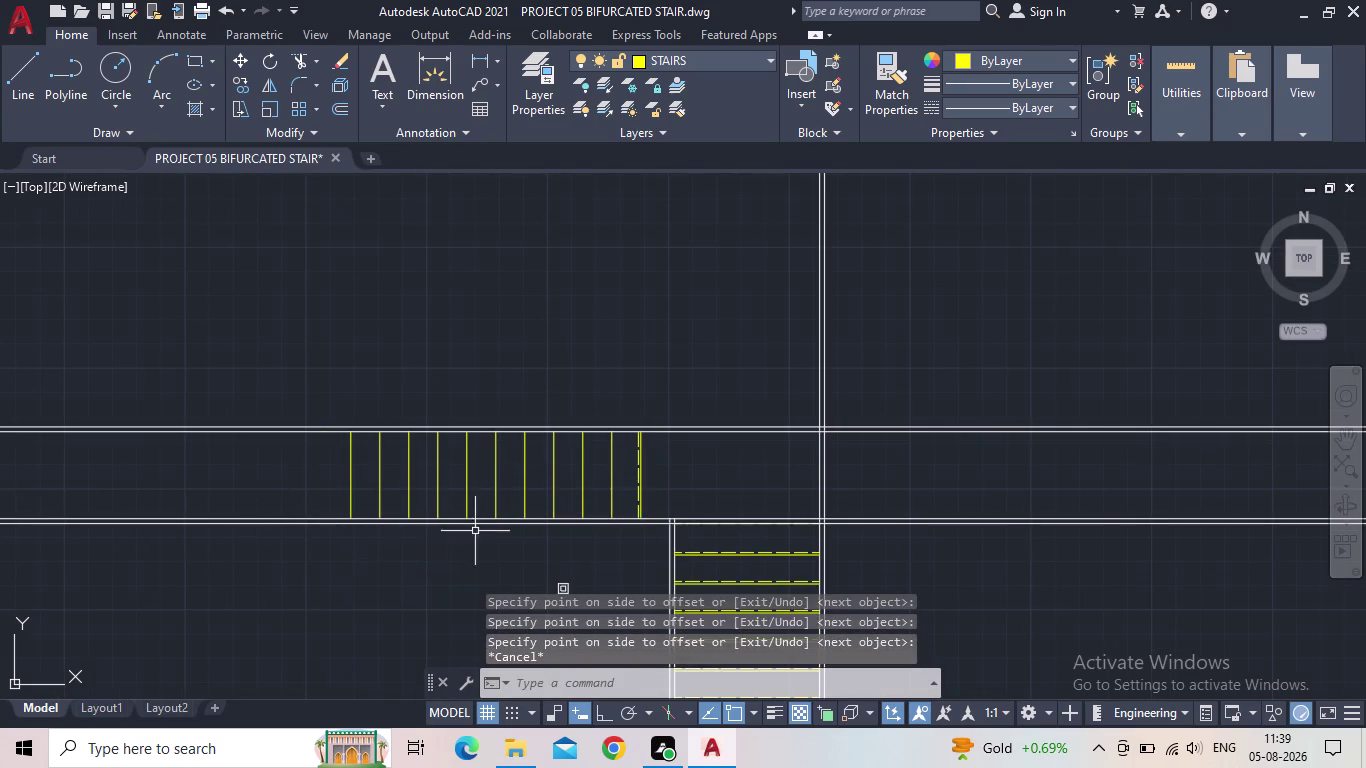
Restart OFFSET at 1' and pick the dashed stair line.
scroll(up, 3)
key(o)
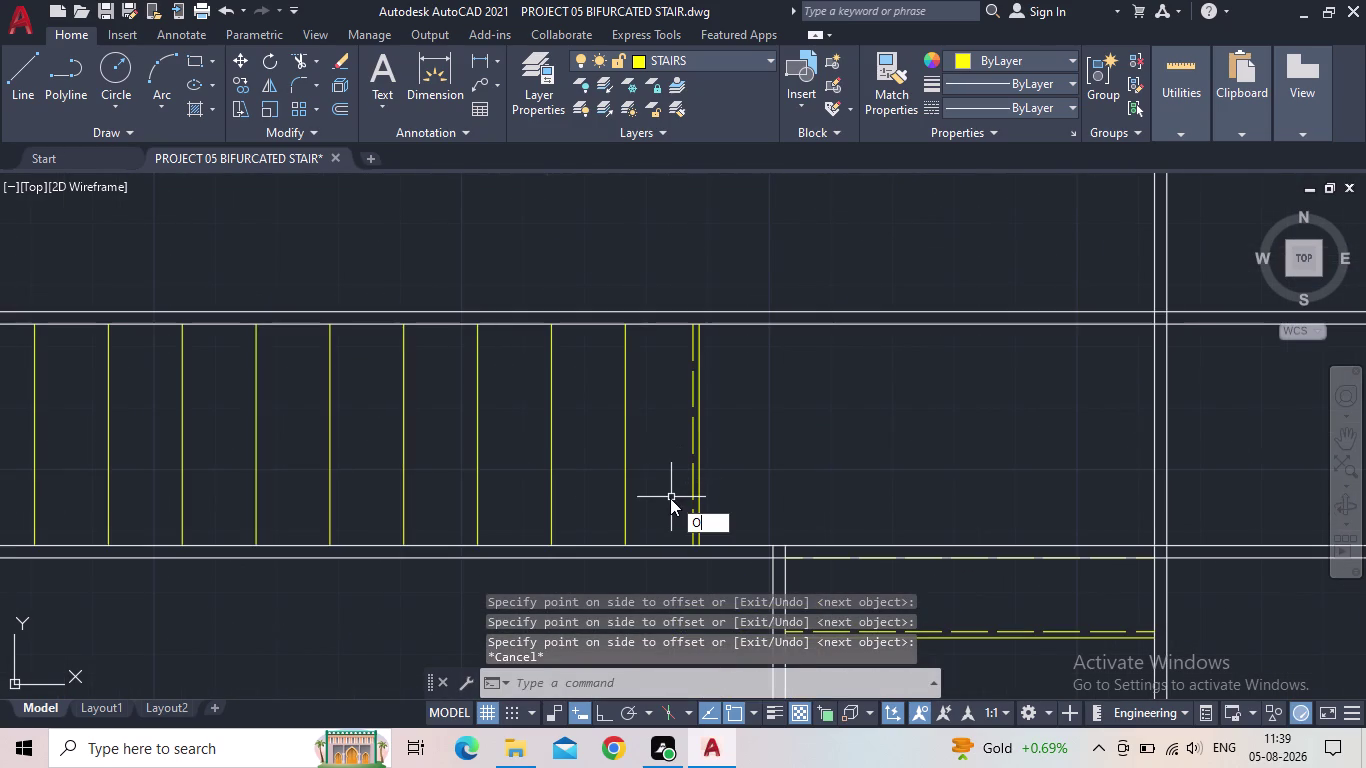
key(space)
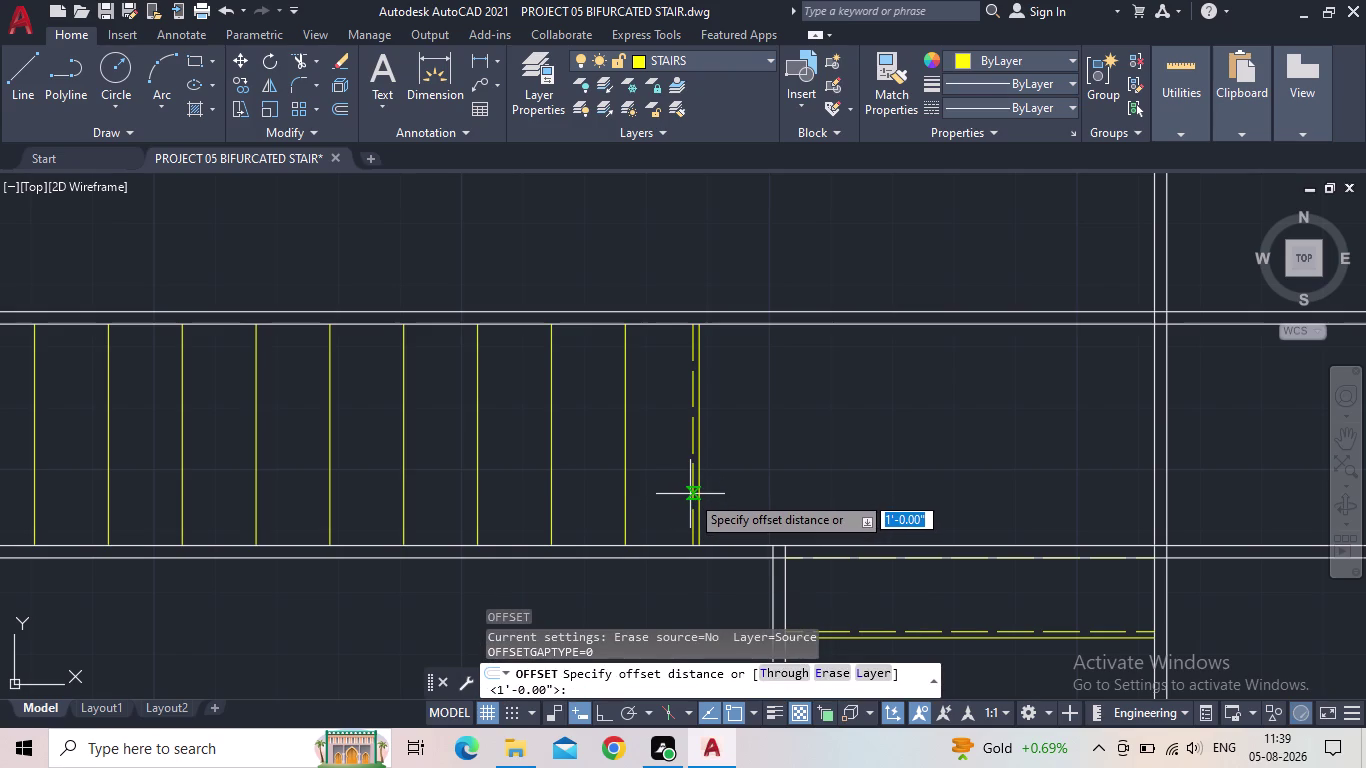
text(1')
key(Return)
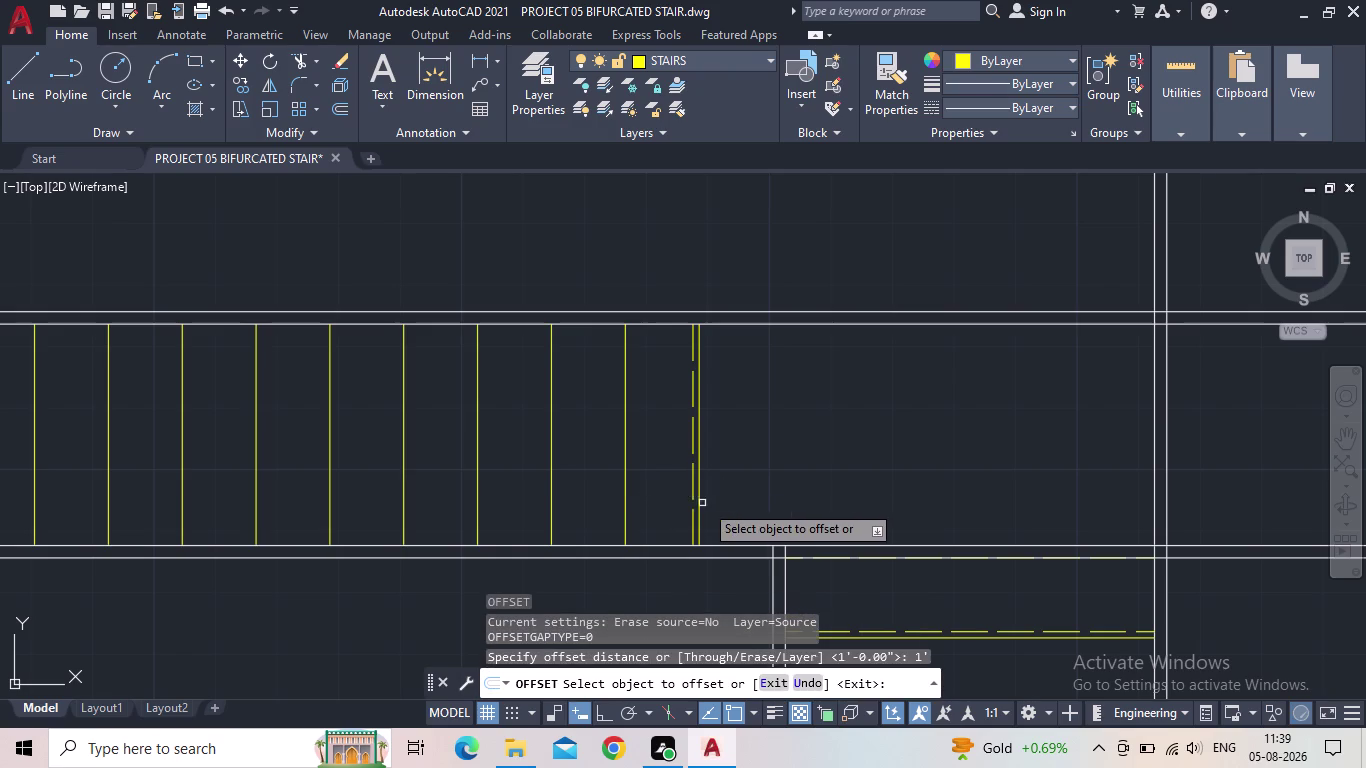
click(694, 486)
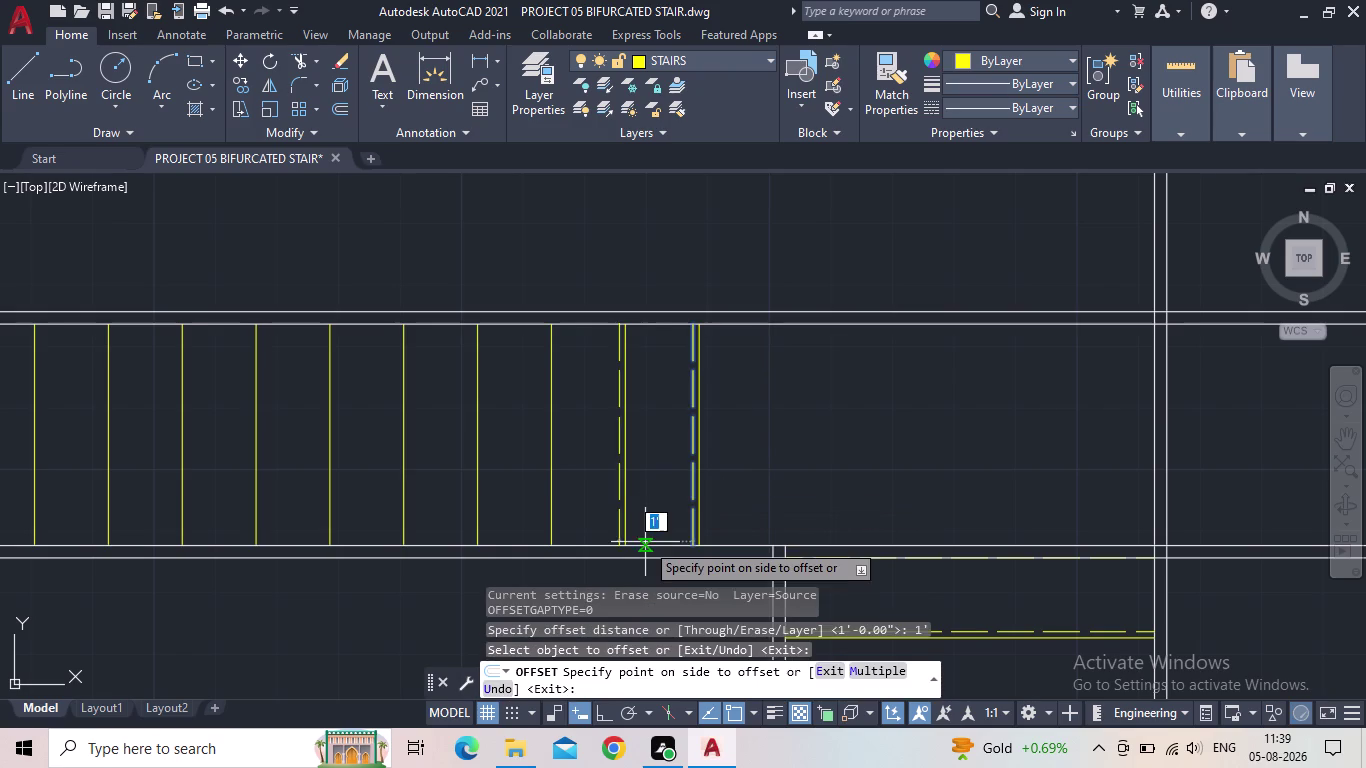
Place dashed copies 1' apart leftward beside each upper-flight tread line.
click(882, 668)
click(573, 494)
click(489, 498)
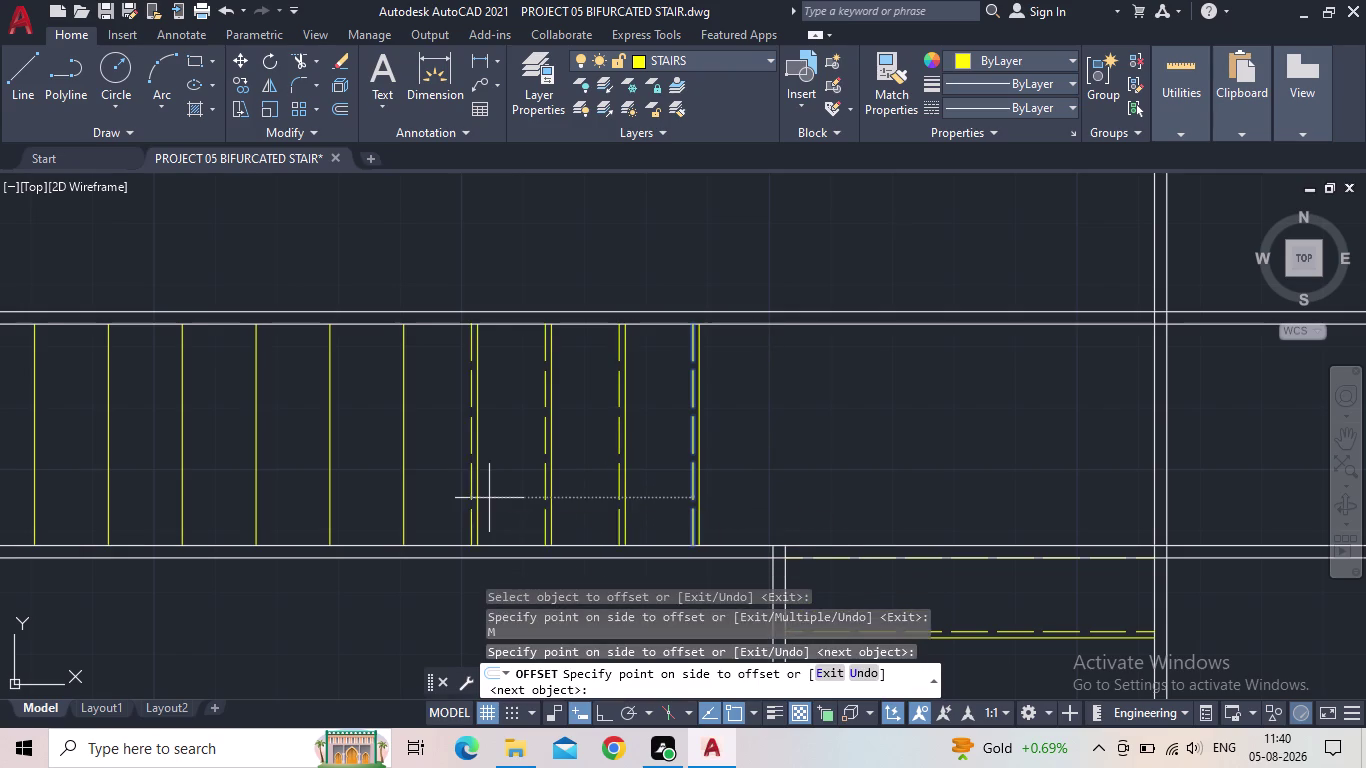
click(413, 493)
click(306, 481)
click(253, 477)
click(198, 471)
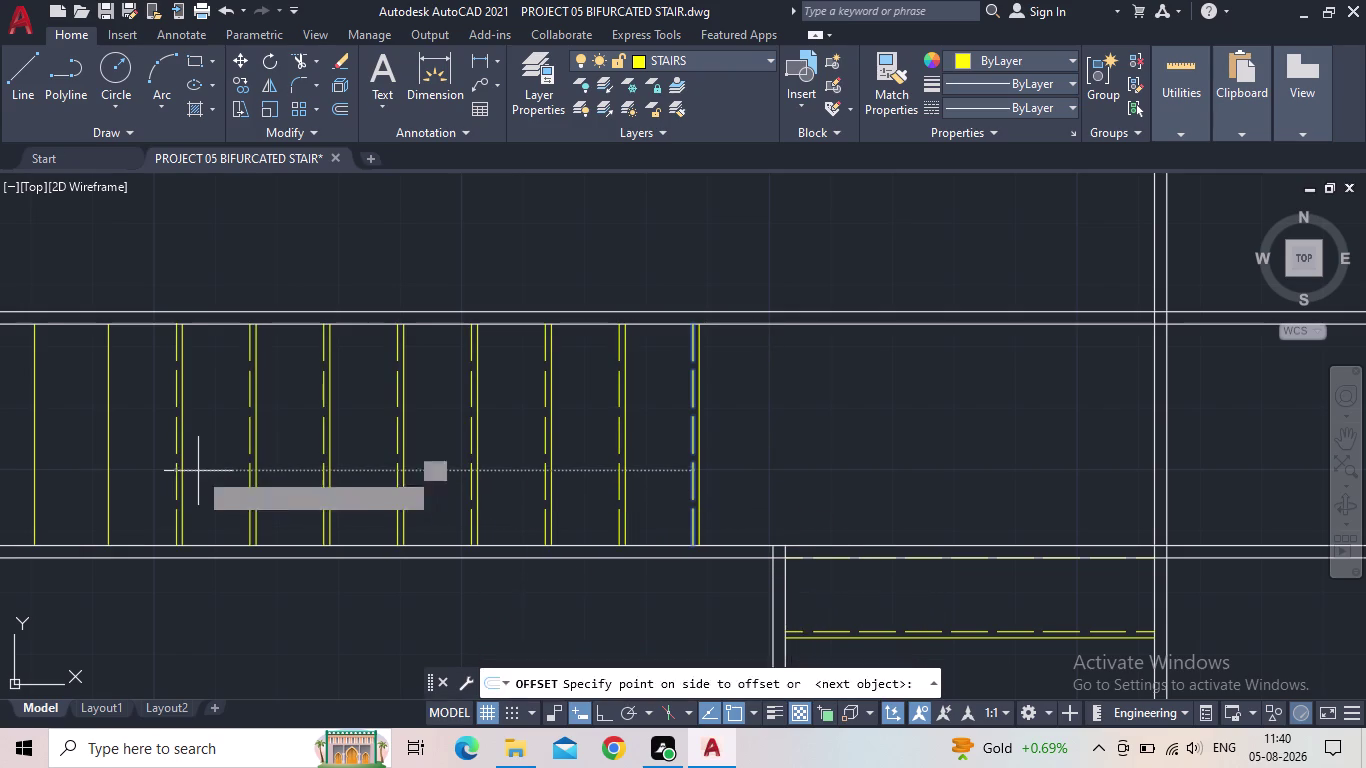
click(74, 460)
middle_drag(126, 462, 654, 444)
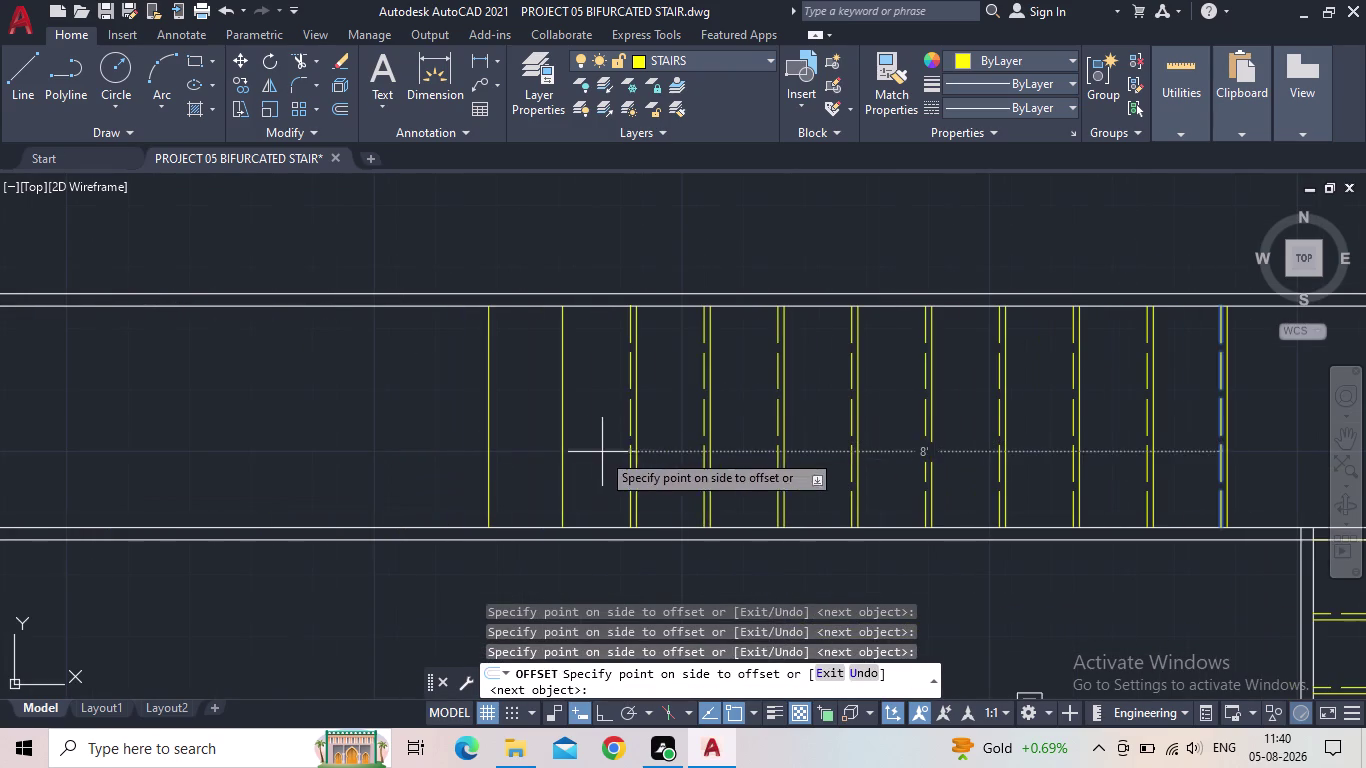
click(585, 454)
drag(523, 448, 514, 449)
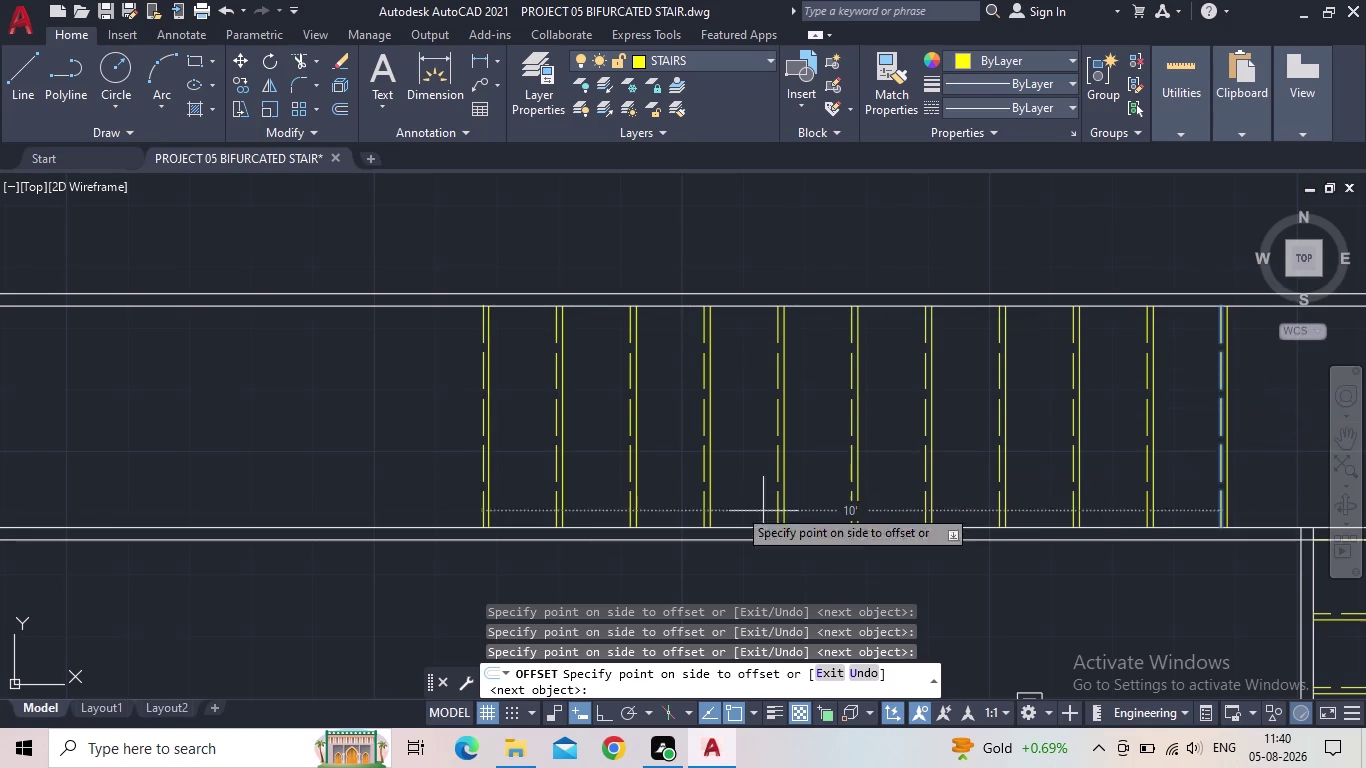
click(350, 409)
key(Escape)
scroll(down, 3)
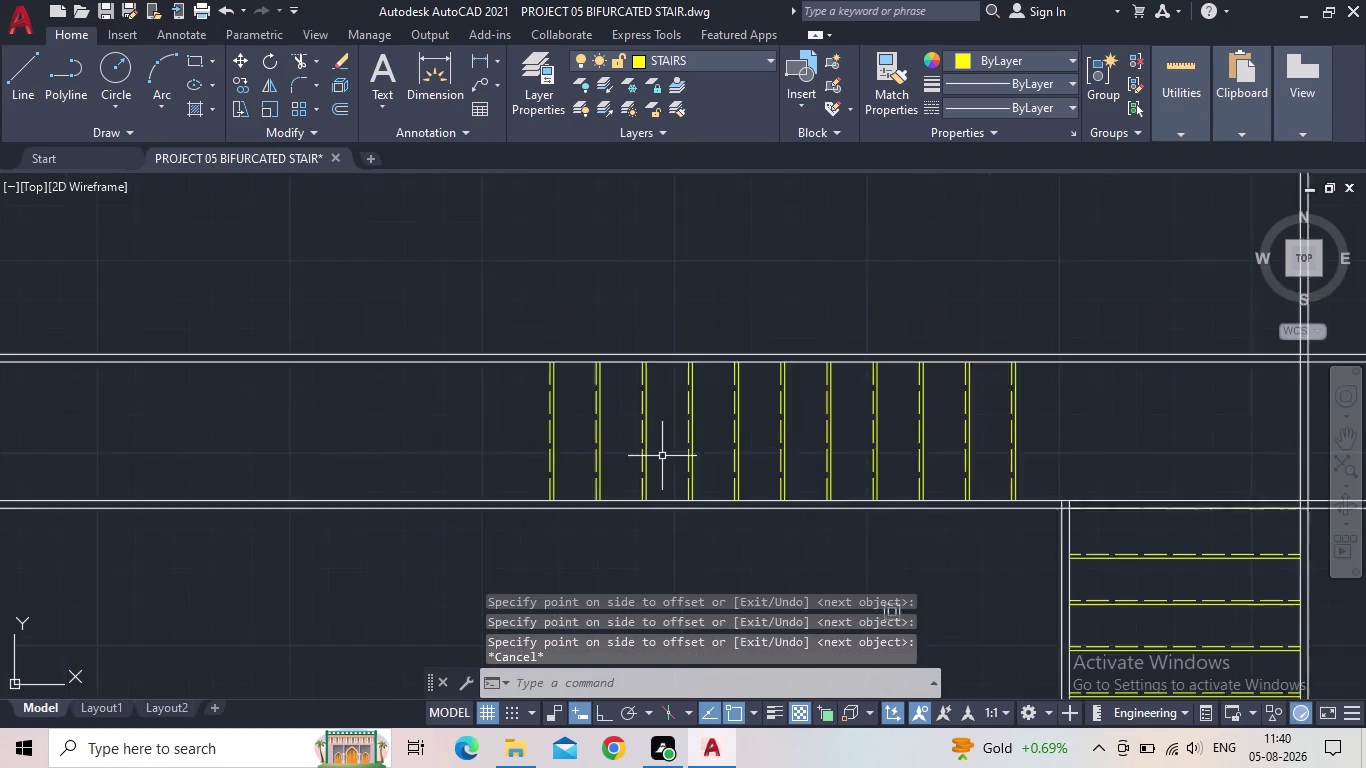
Pan to view both flights and select the left branch's tread lines.
scroll(down, 3)
middle_drag(662, 456, 403, 445)
scroll(up, 3)
scroll(down, 3)
middle_drag(715, 442, 727, 418)
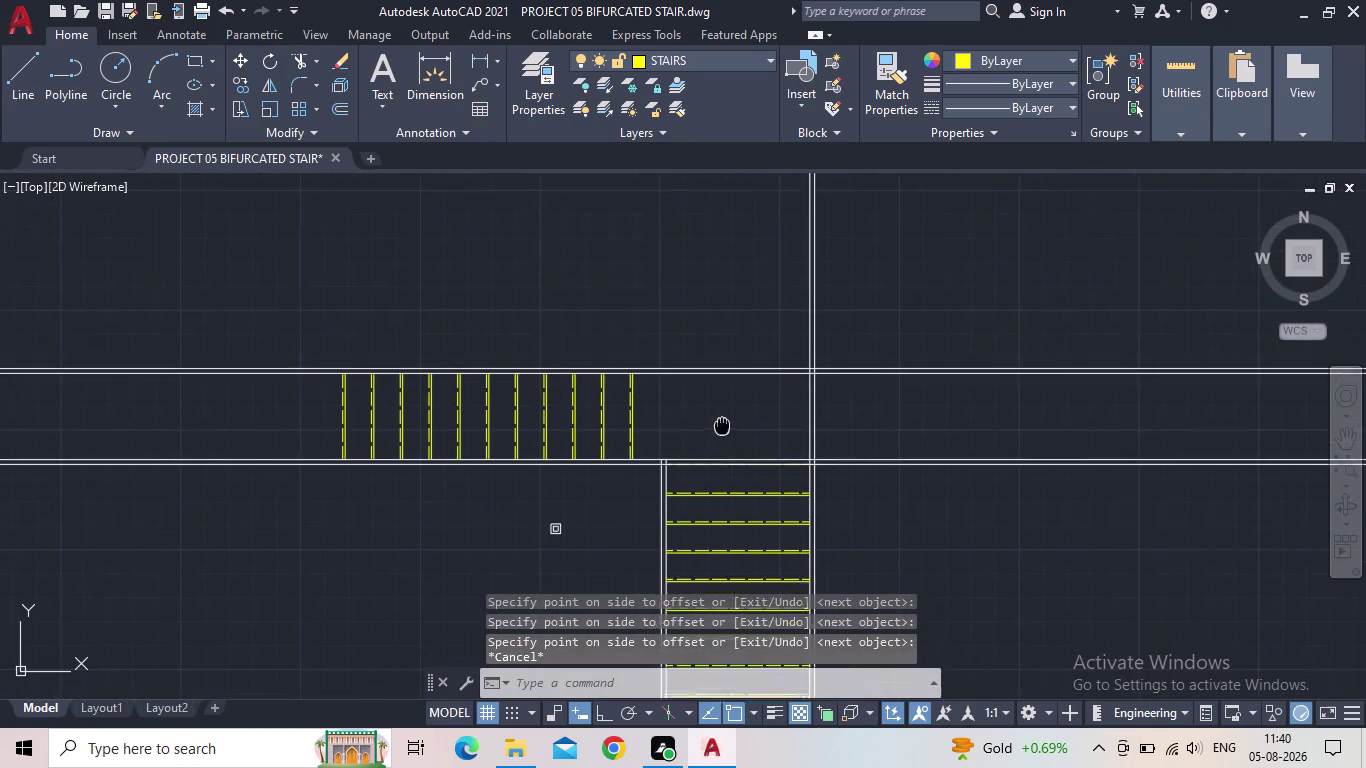
middle_drag(727, 418, 761, 384)
scroll(down, 3)
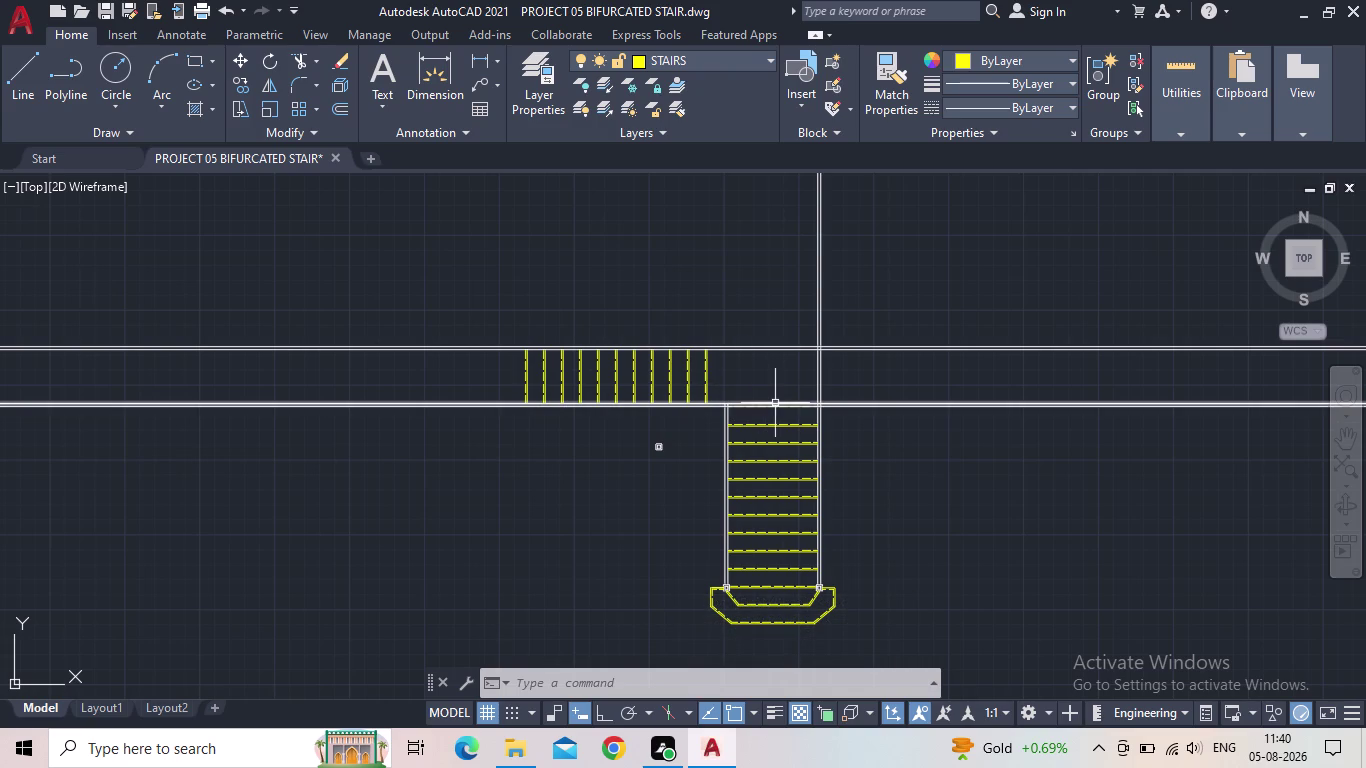
scroll(up, 3)
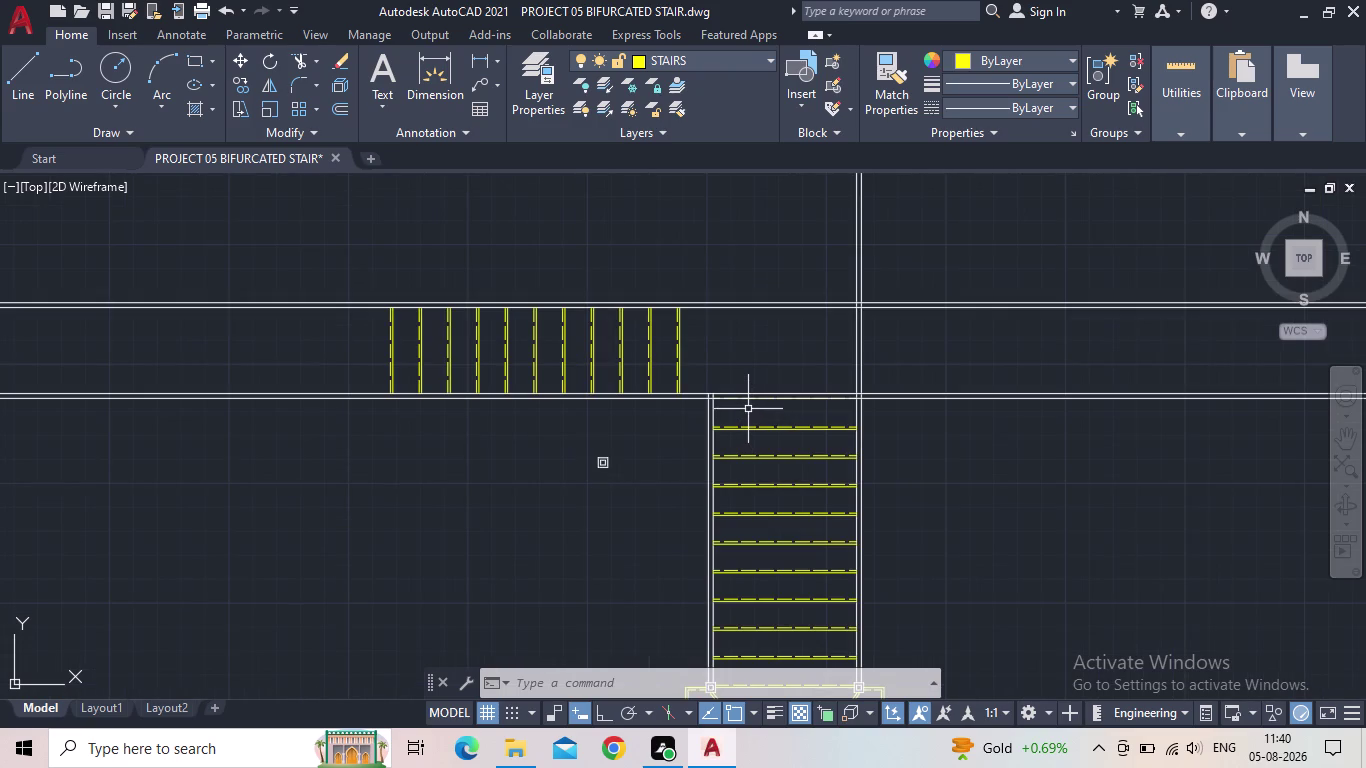
scroll(up, 3)
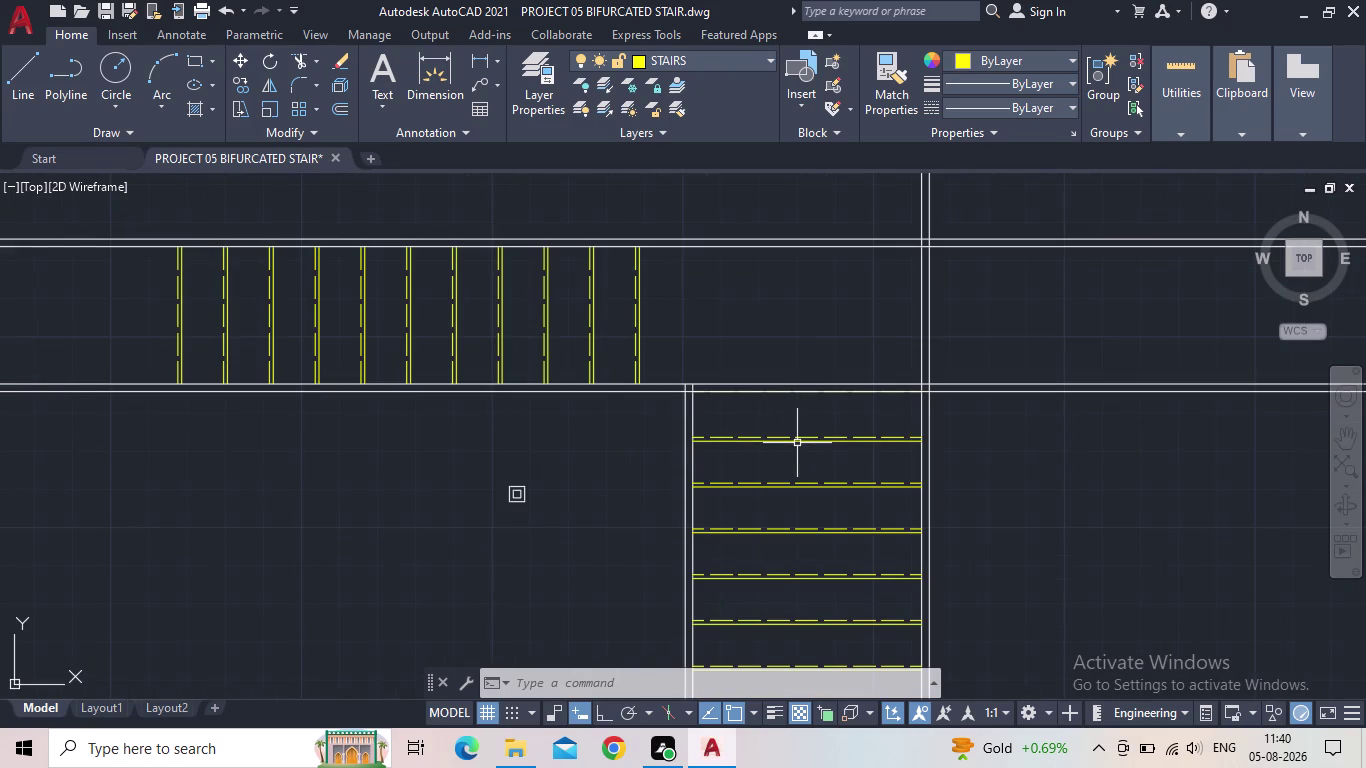
drag(737, 334, 716, 328)
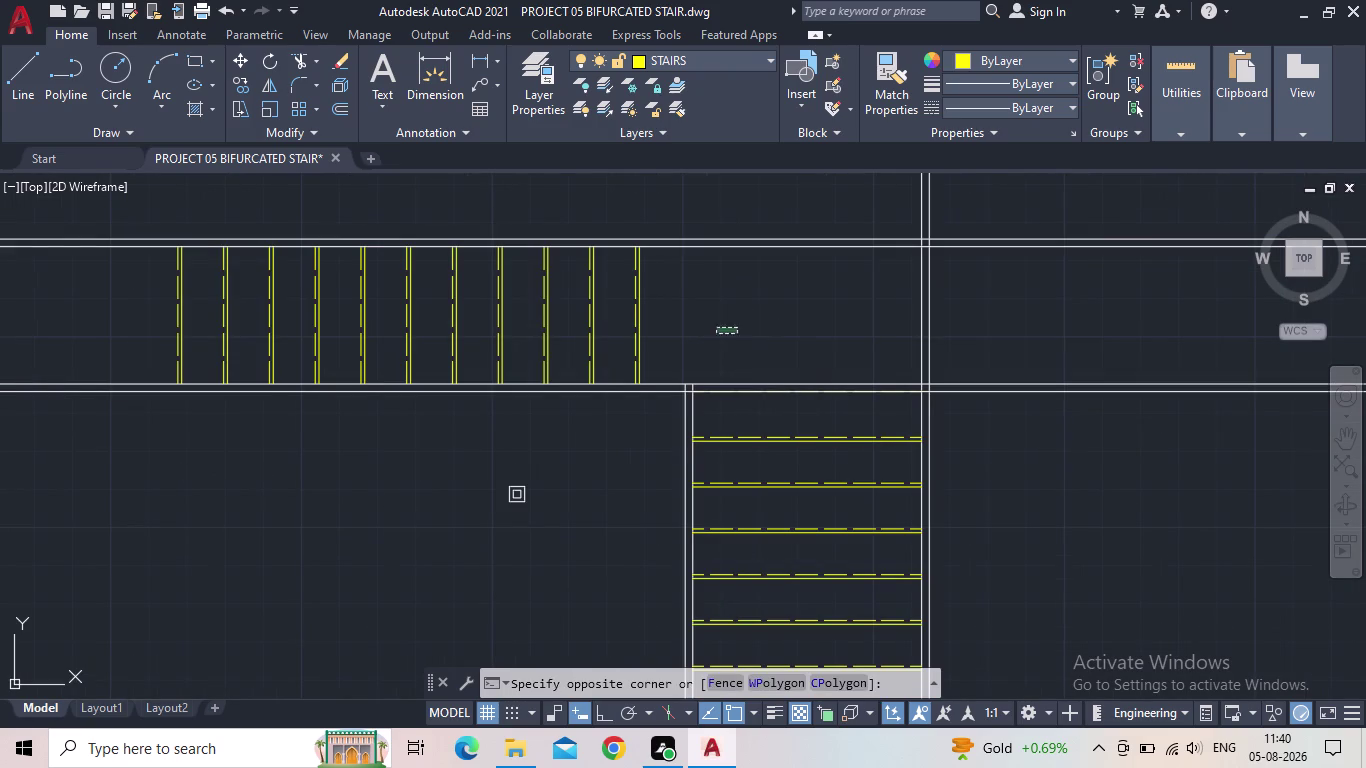
Mirror the left treads across a vertical centre axis with Ortho on, keeping the originals.
click(106, 279)
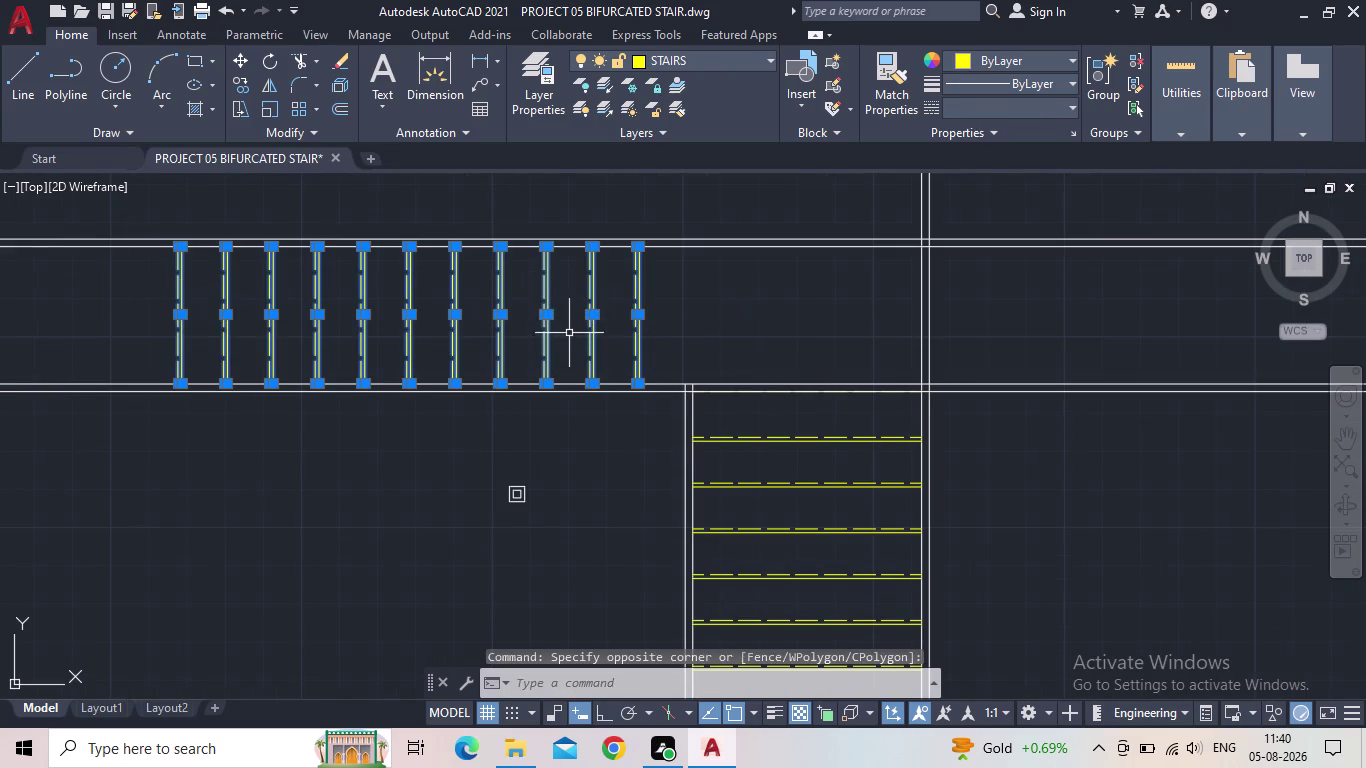
key(m)
key(i)
key(Return)
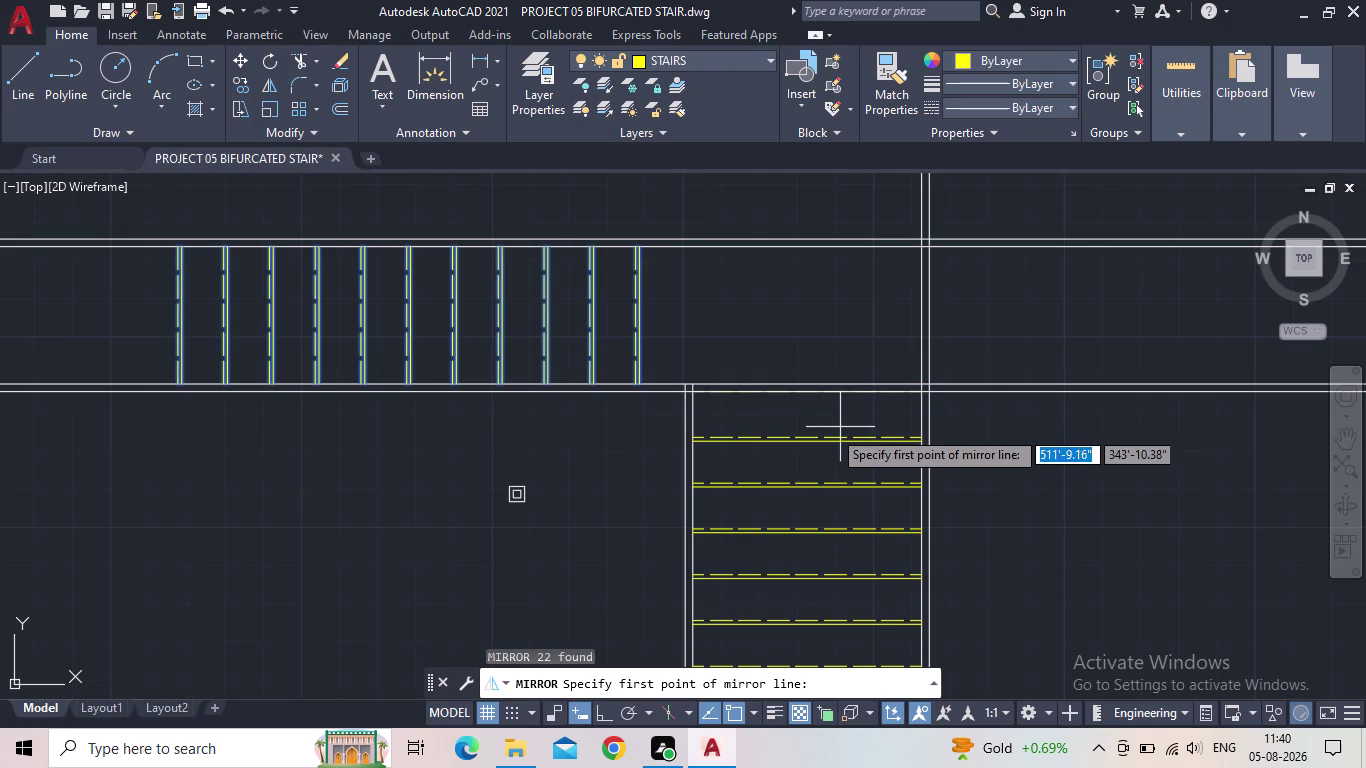
drag(802, 443, 807, 454)
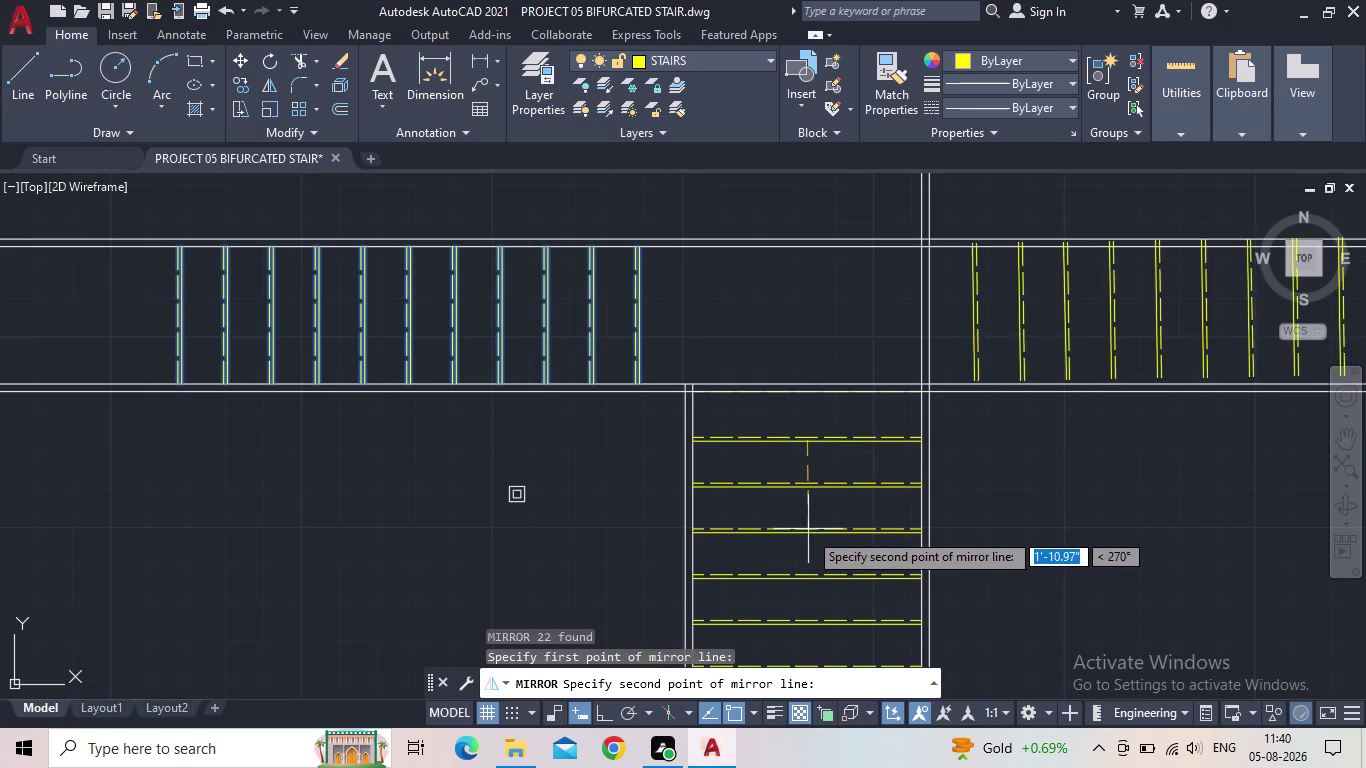
click(602, 719)
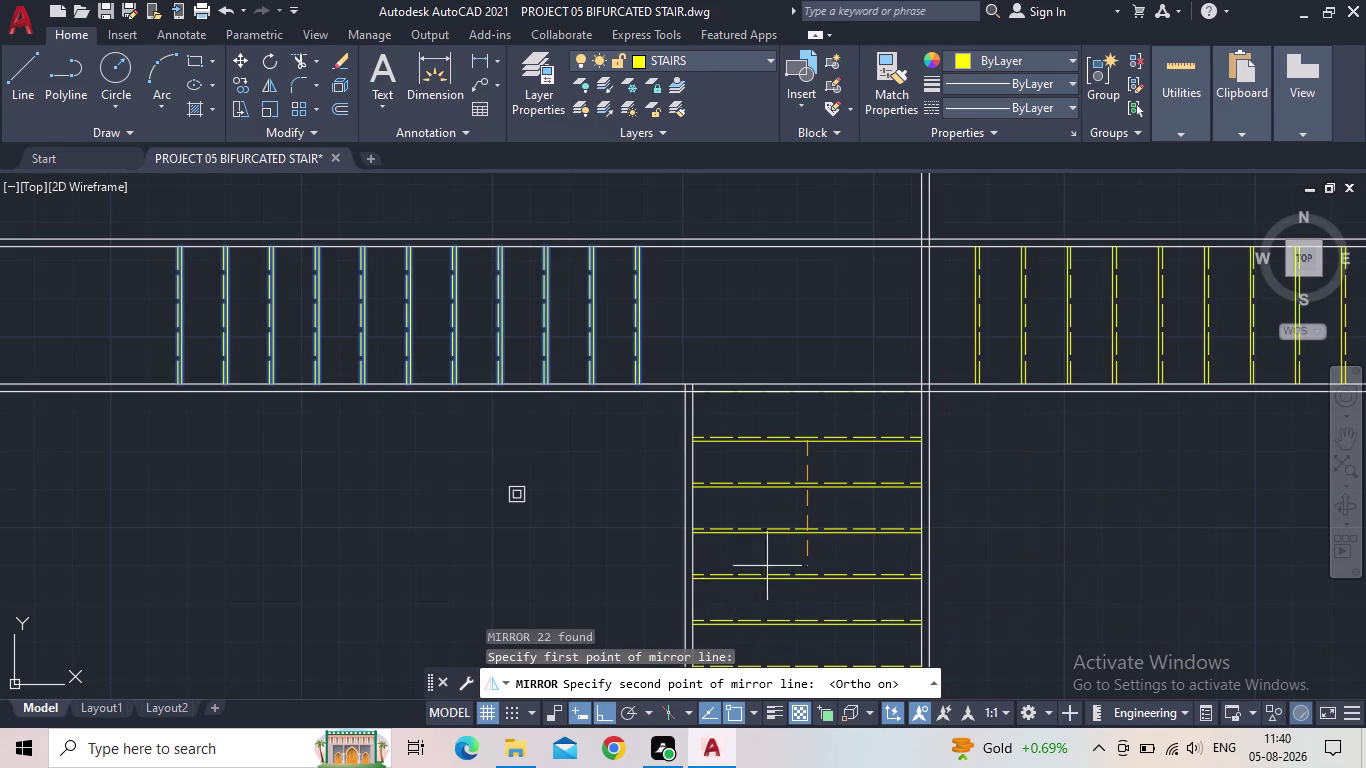
middle_drag(813, 554, 654, 319)
scroll(down, 3)
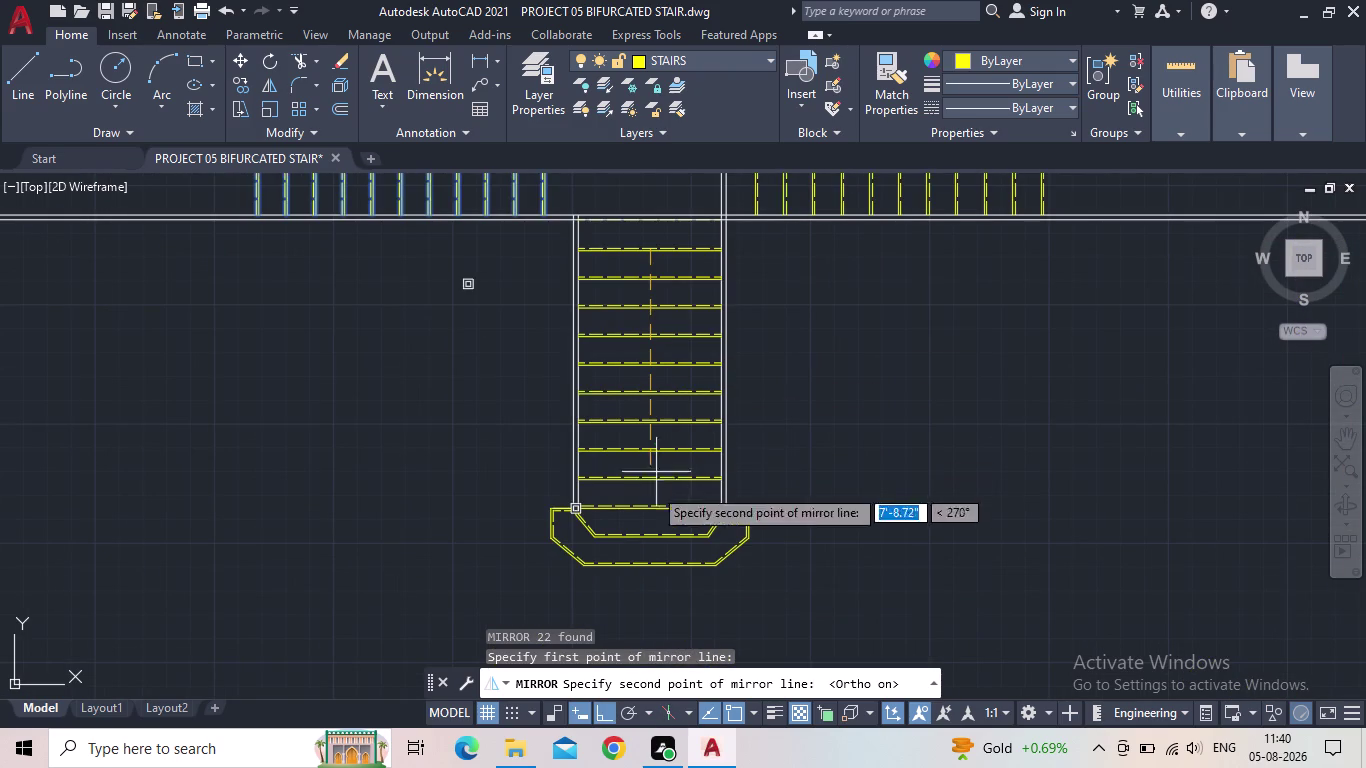
click(654, 601)
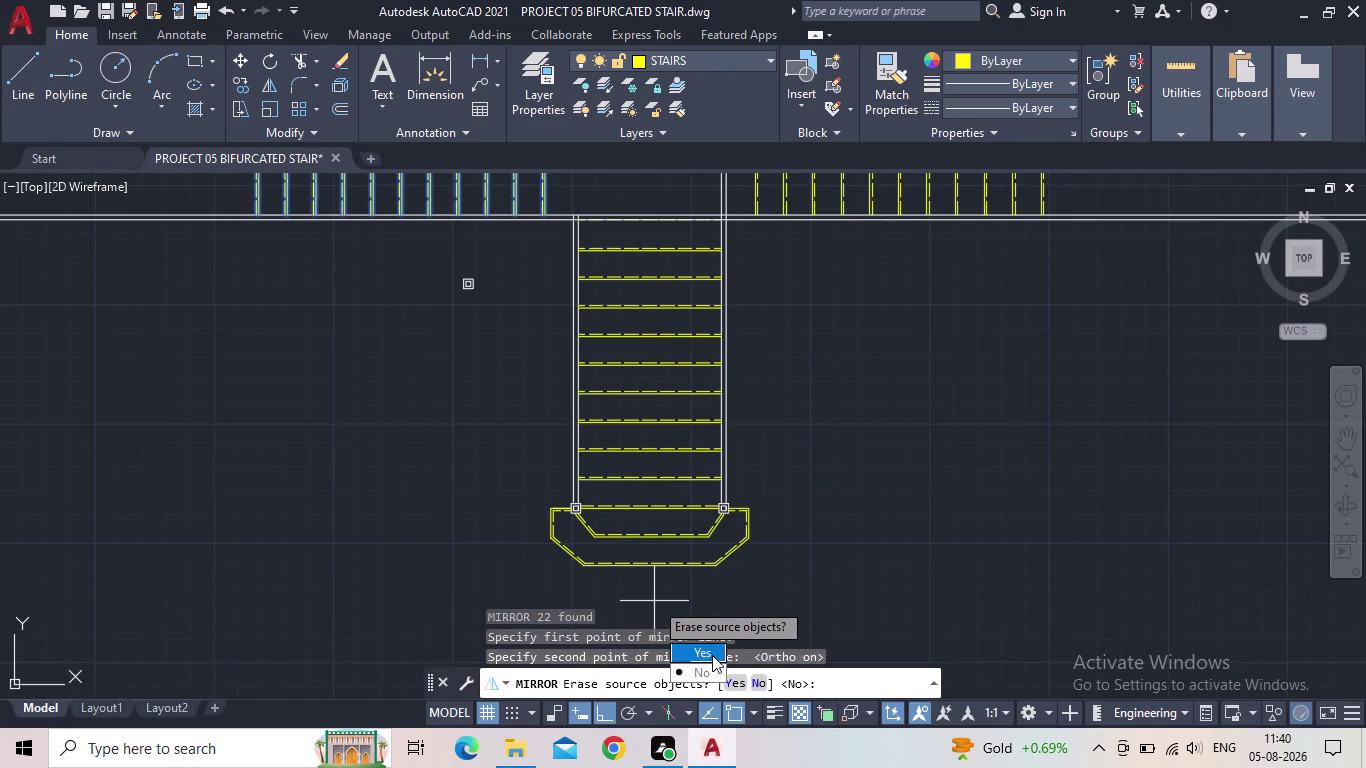
drag(706, 670, 654, 601)
middle_drag(807, 383, 822, 563)
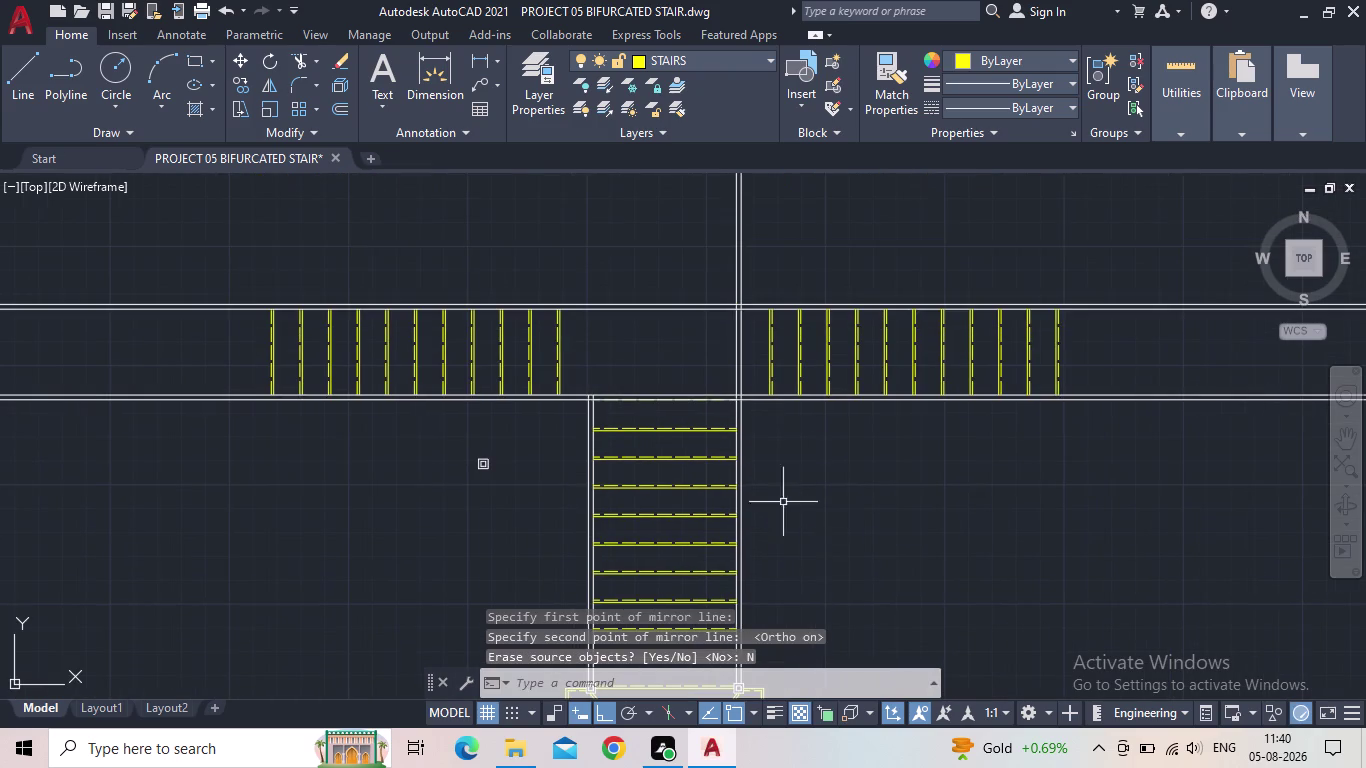
scroll(up, 3)
key(Escape)
scroll(down, 3)
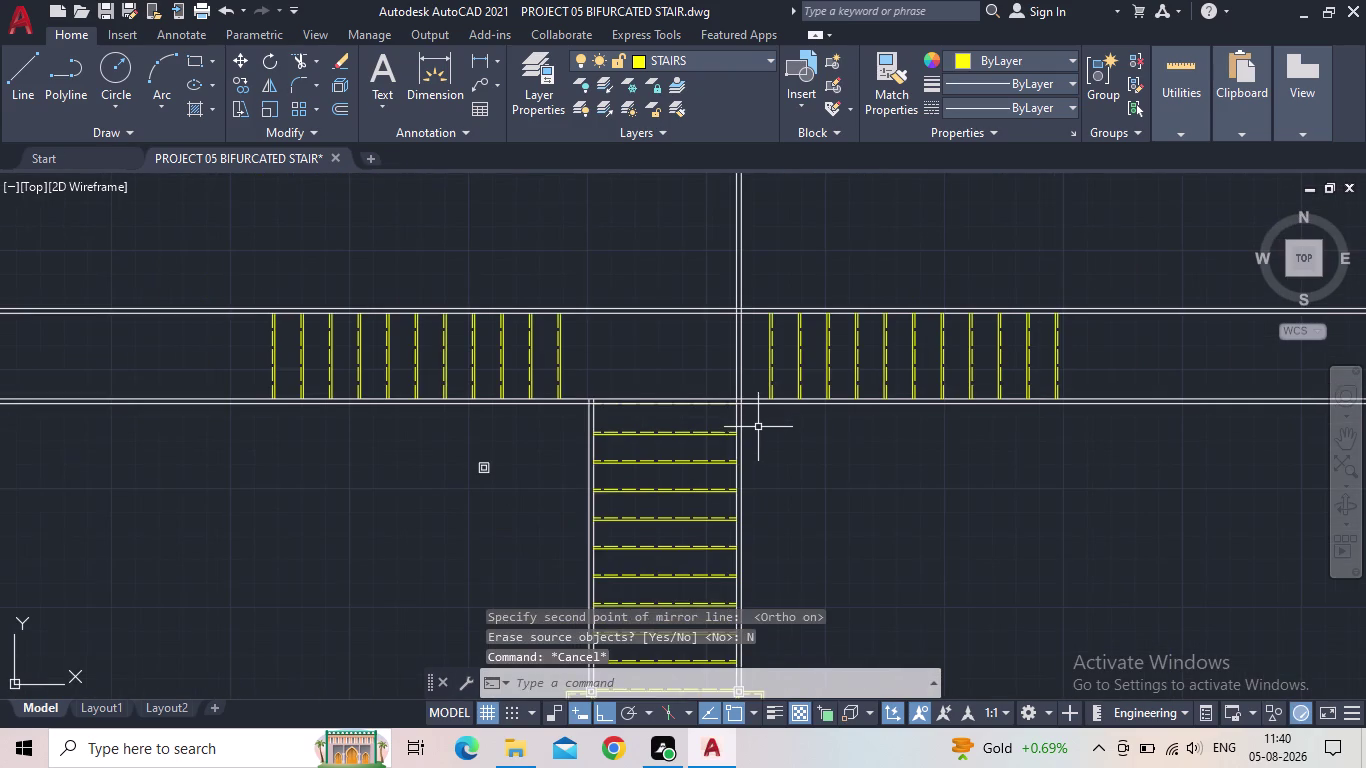
middle_click(736, 448)
Trim the side-wall lines out of the landing band with a fence.
key(t)
key(r)
key(space)
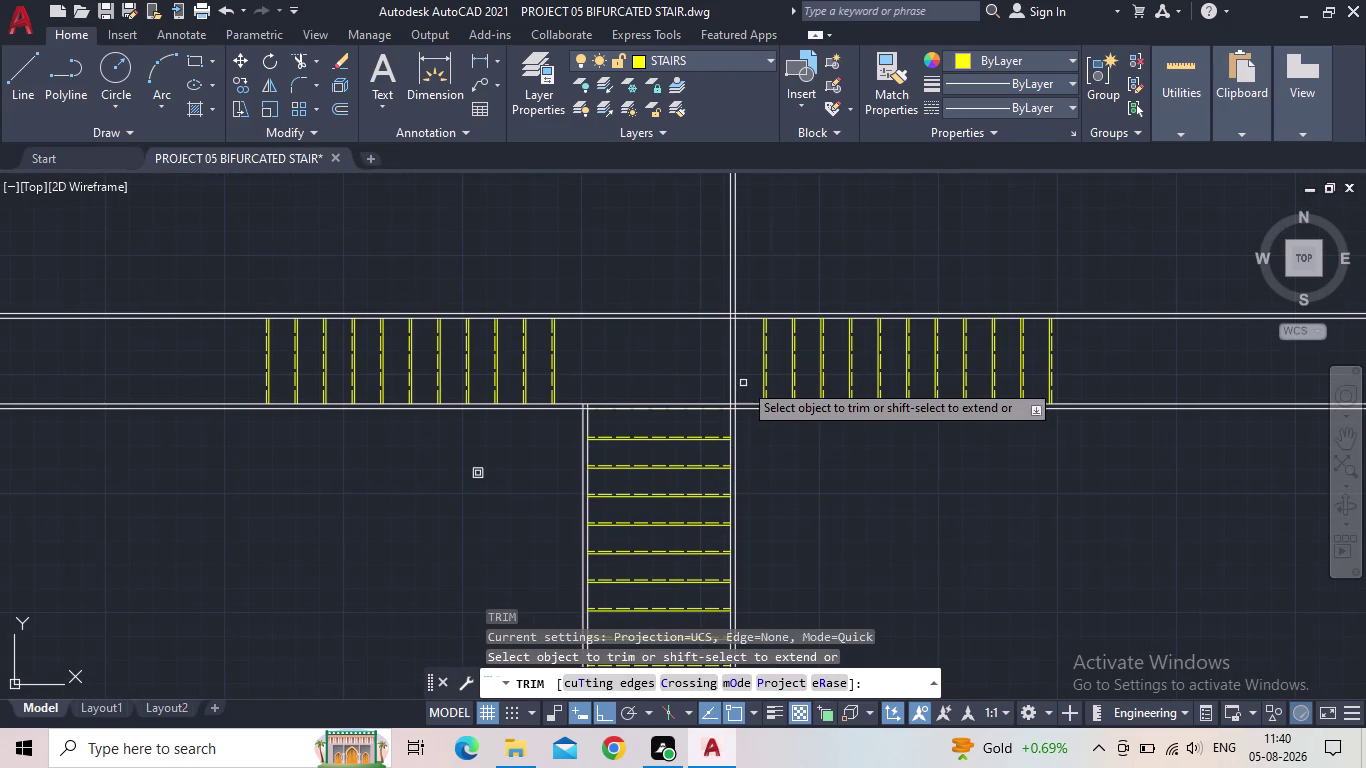
drag(747, 374, 724, 377)
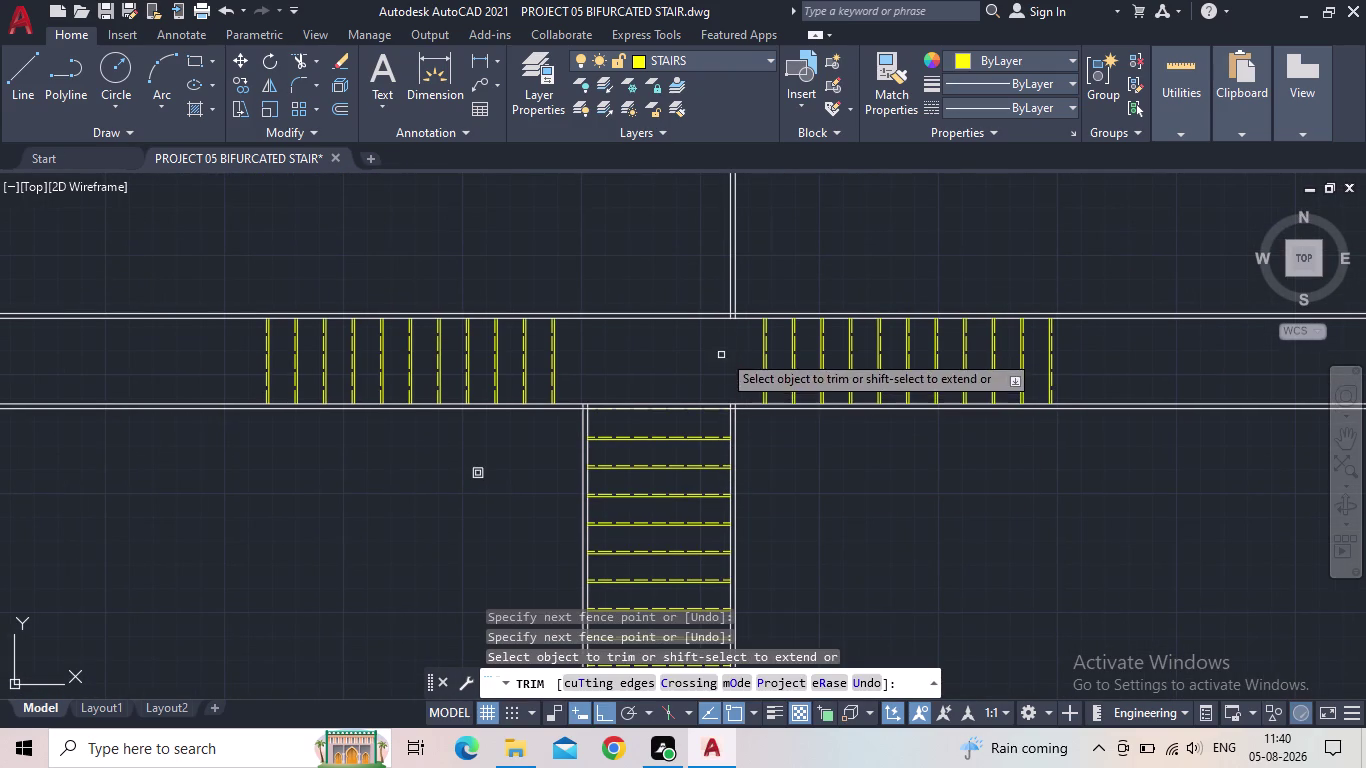
key(Escape)
Window-select and delete the leftover wall-line ends above the landing.
click(759, 279)
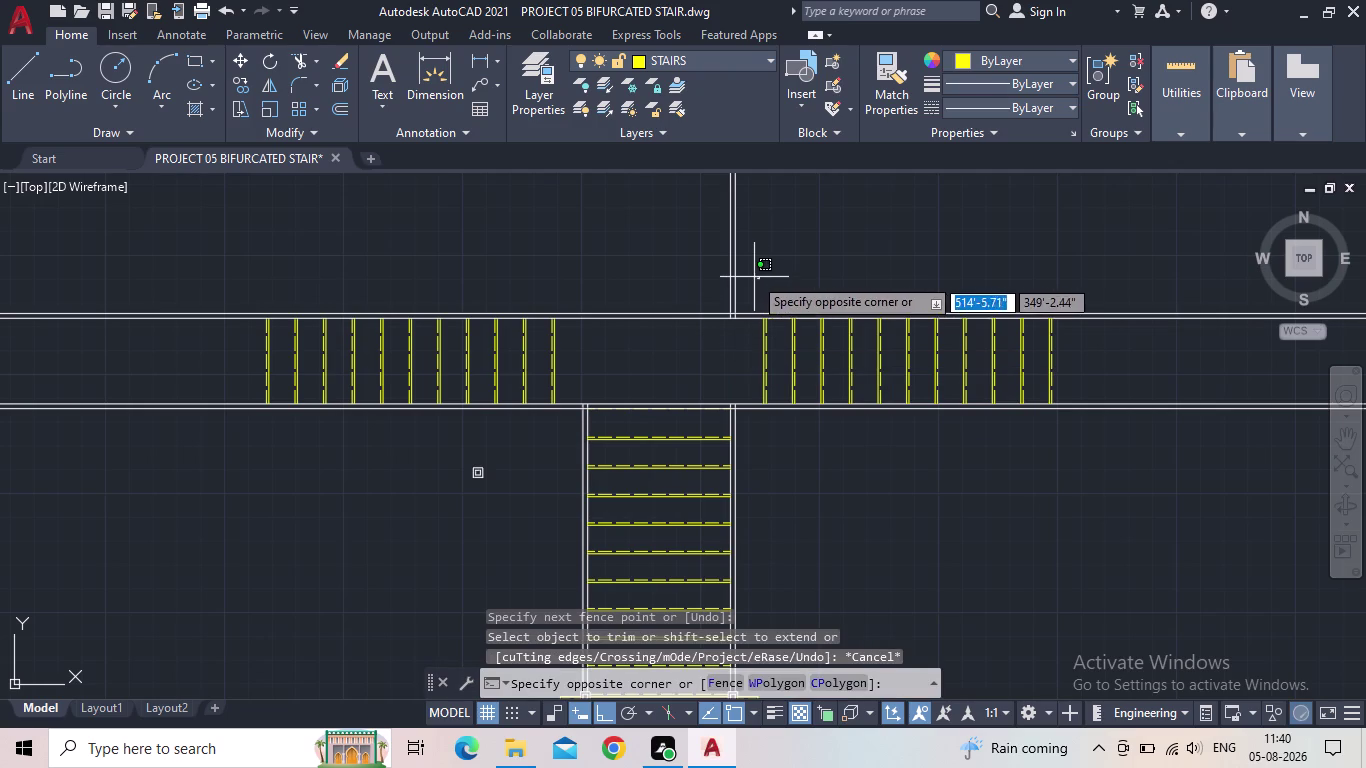
click(717, 269)
key(Delete)
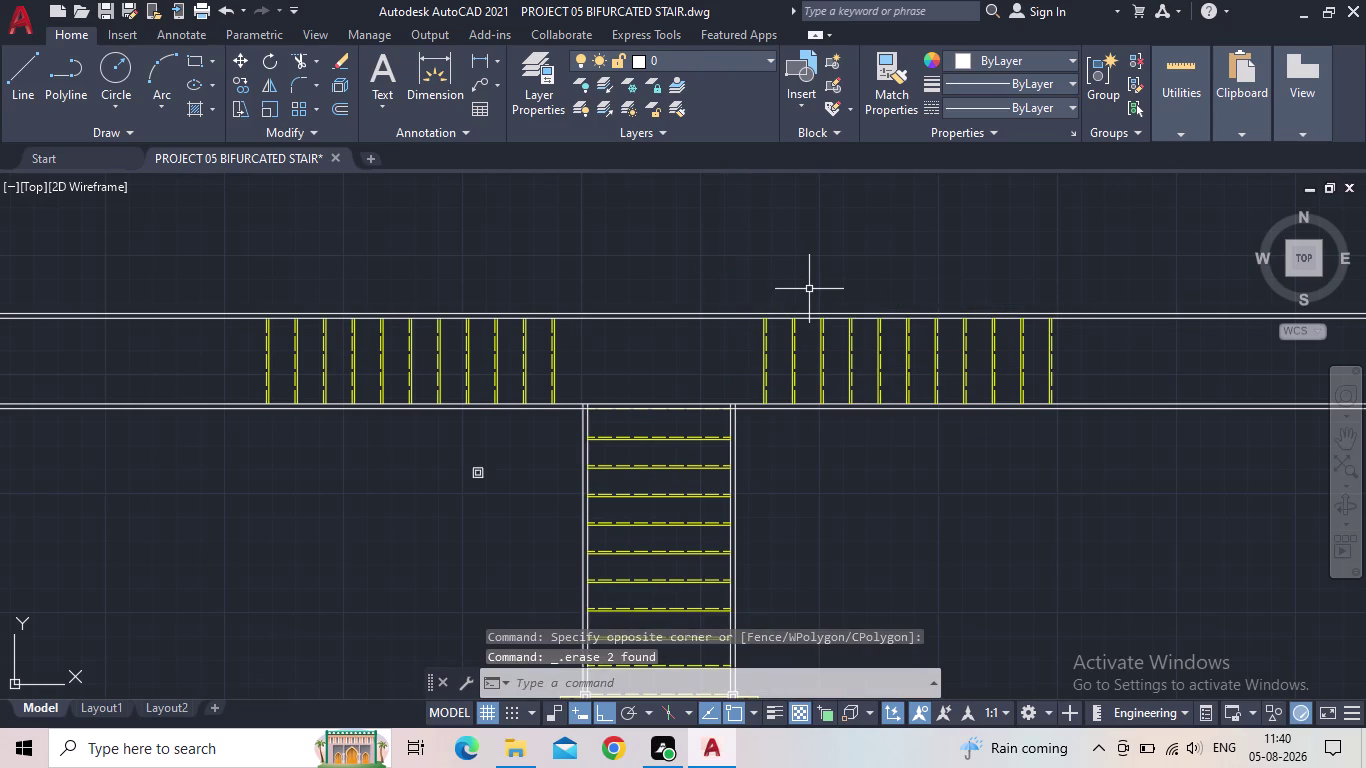
scroll(down, 3)
middle_drag(958, 533, 954, 531)
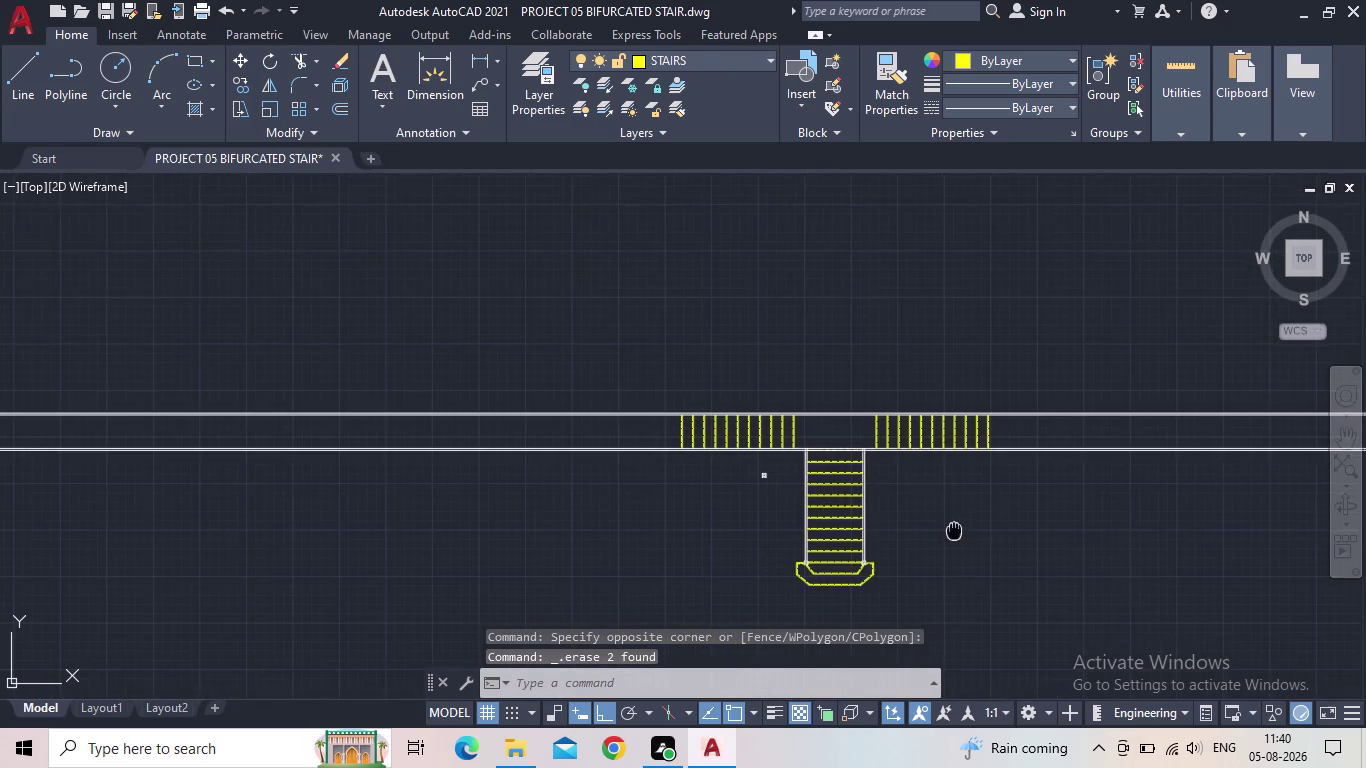
middle_drag(954, 531, 872, 551)
scroll(up, 3)
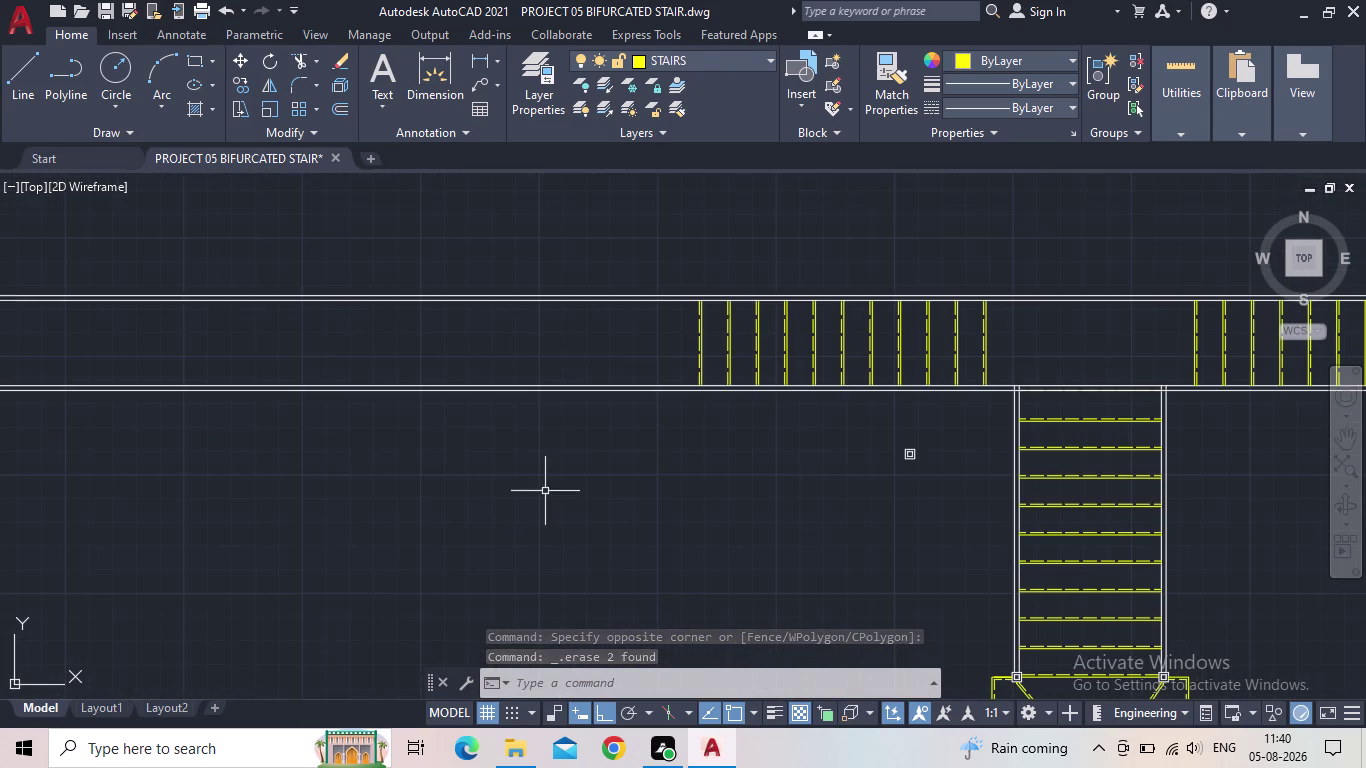
Draw short vertical end lines at the left and right ends of the landing.
key(l)
key(space)
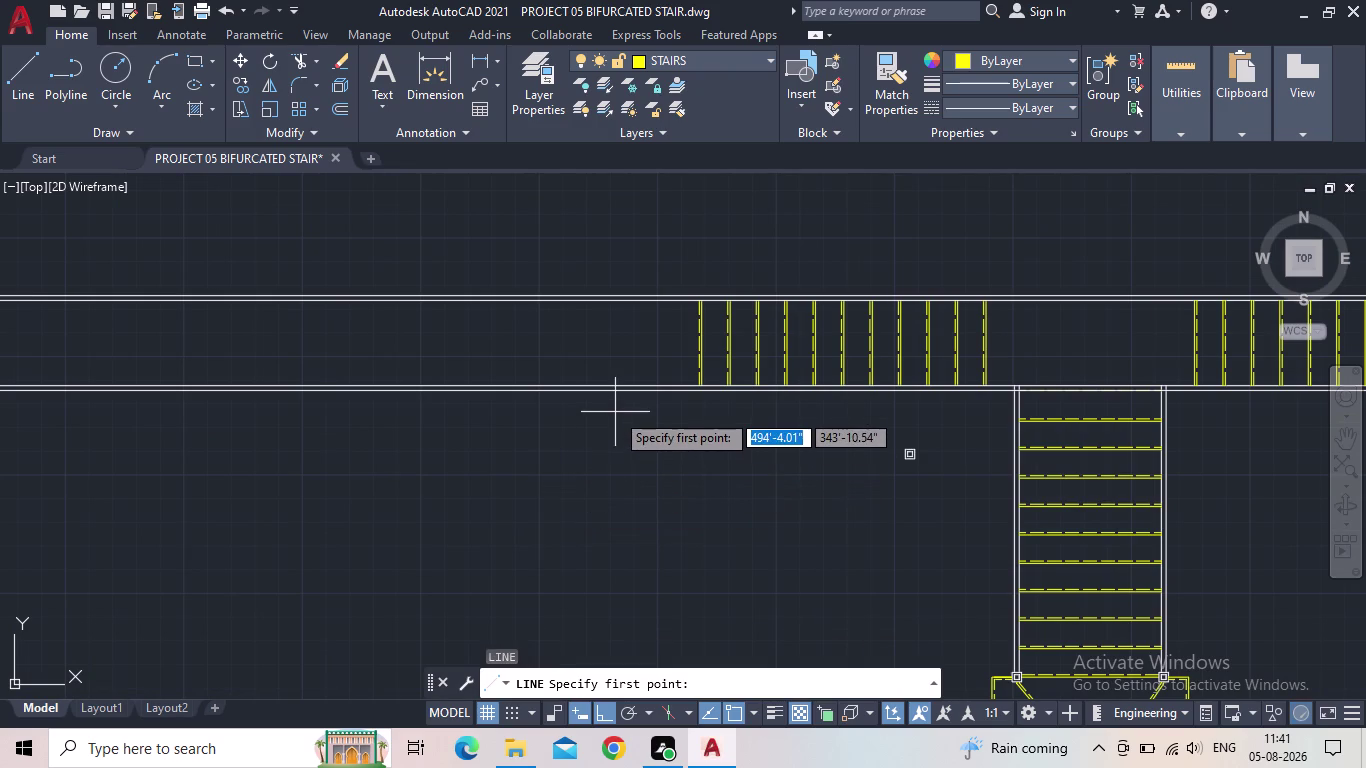
click(603, 415)
click(589, 220)
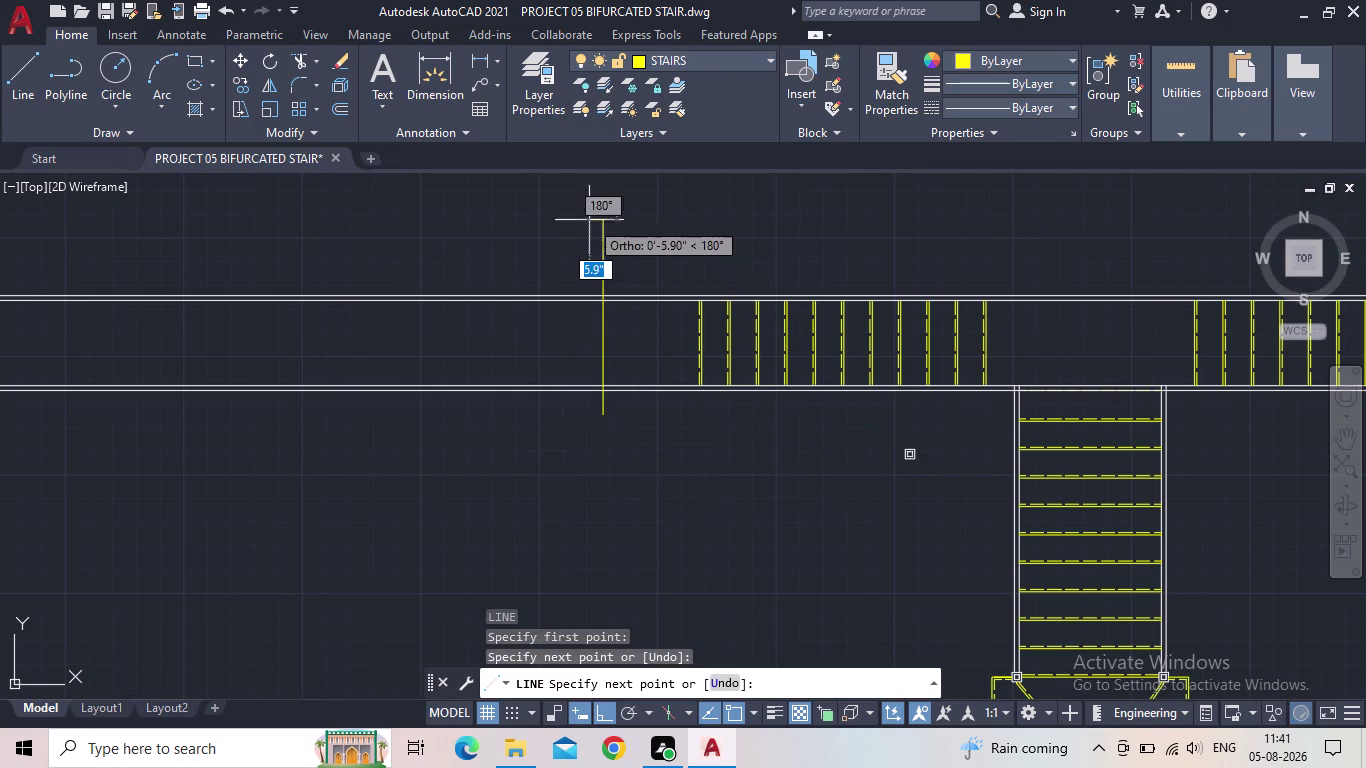
key(Escape)
scroll(down, 3)
middle_drag(602, 302, 401, 355)
key(space)
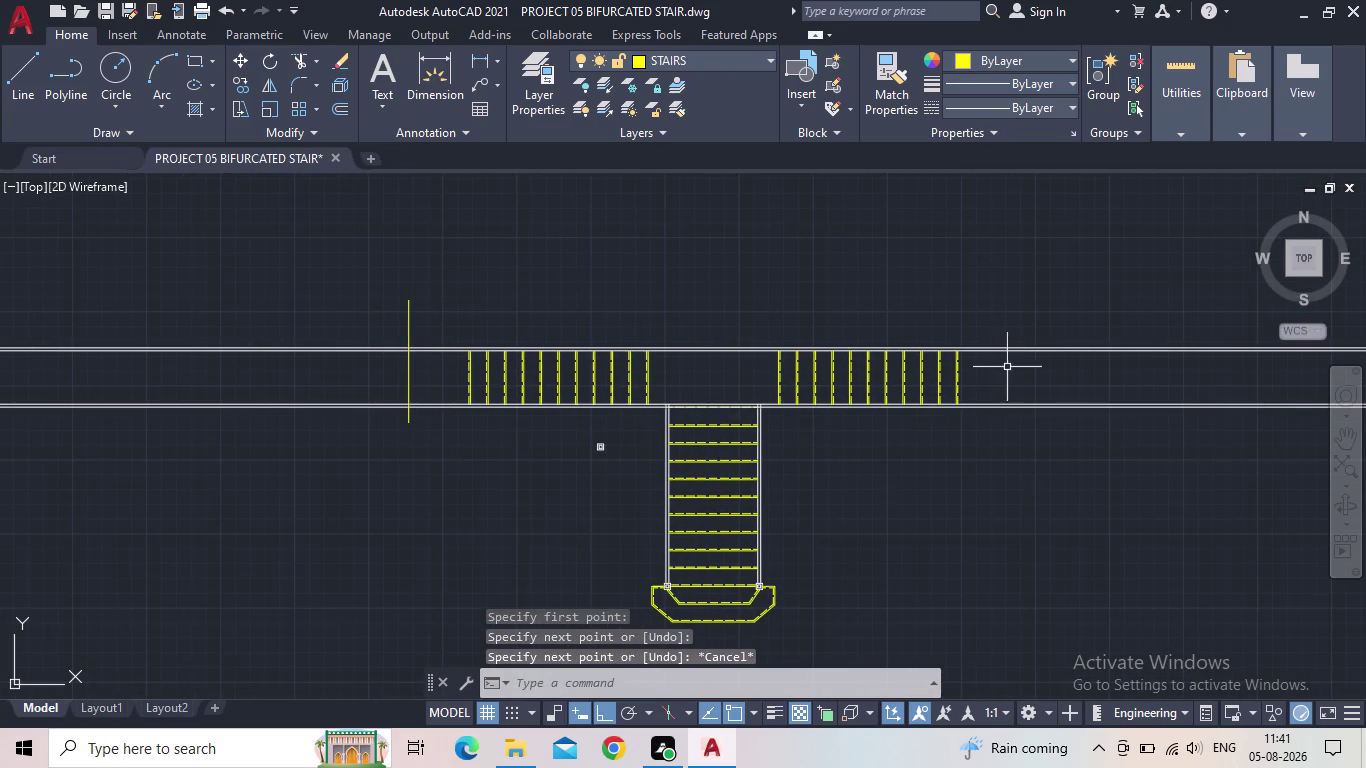
click(1050, 430)
click(1040, 312)
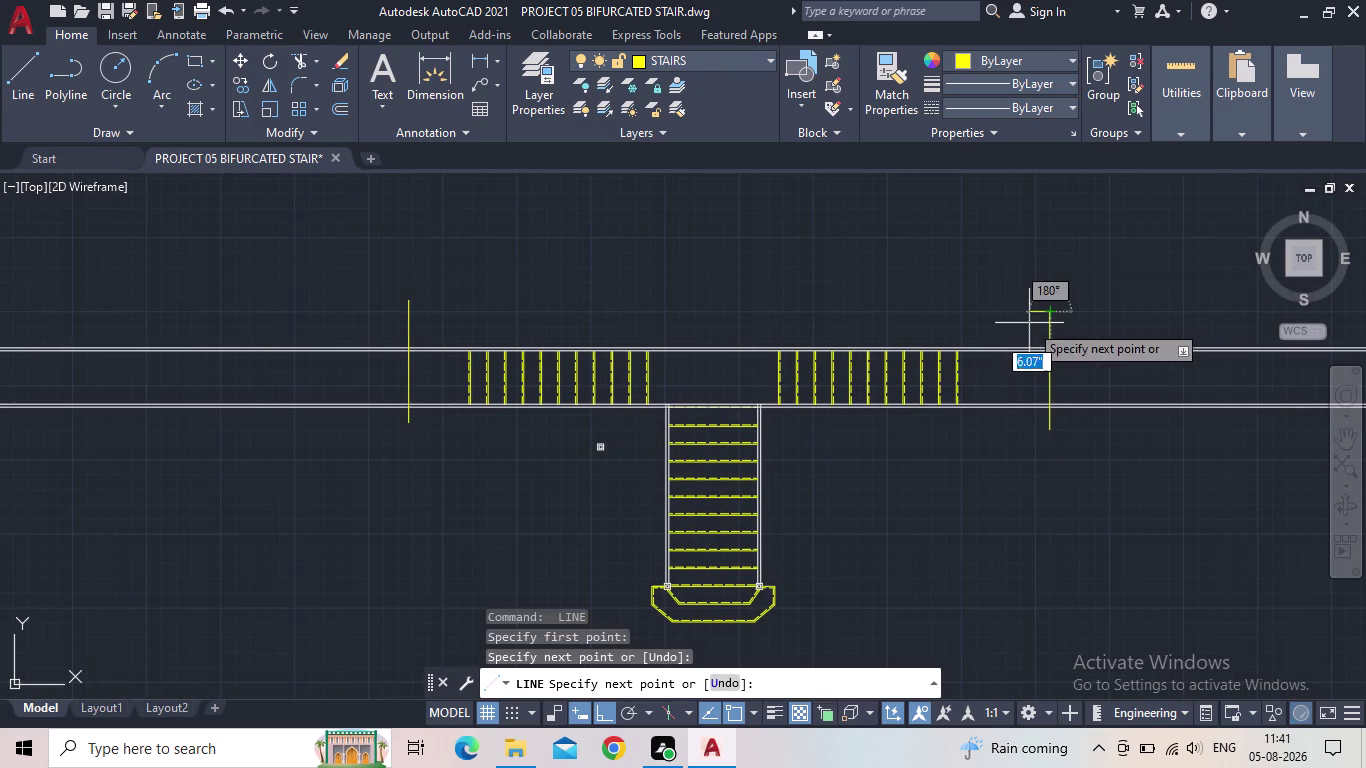
key(Escape)
Trim the horizontal landing lines beyond both end lines using fence selections.
key(t)
key(r)
key(space)
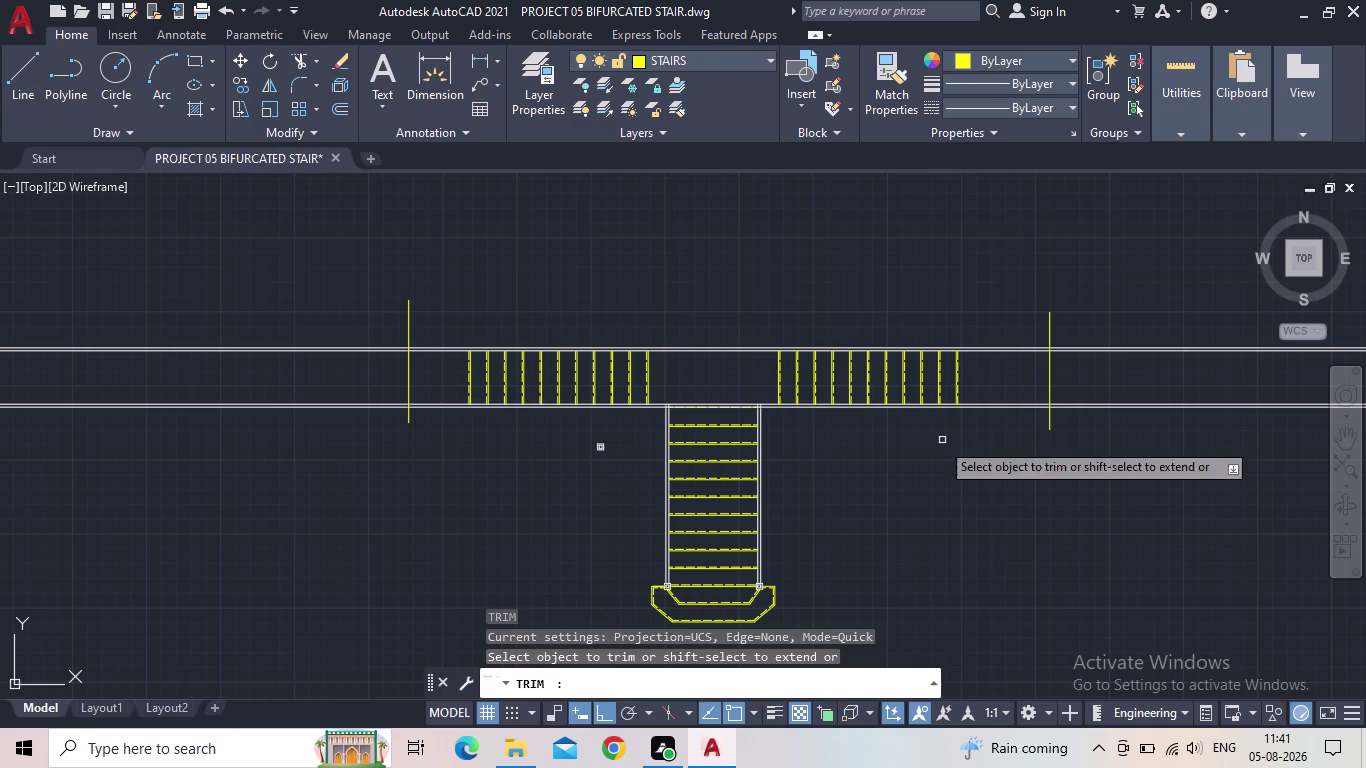
drag(337, 469, 273, 300)
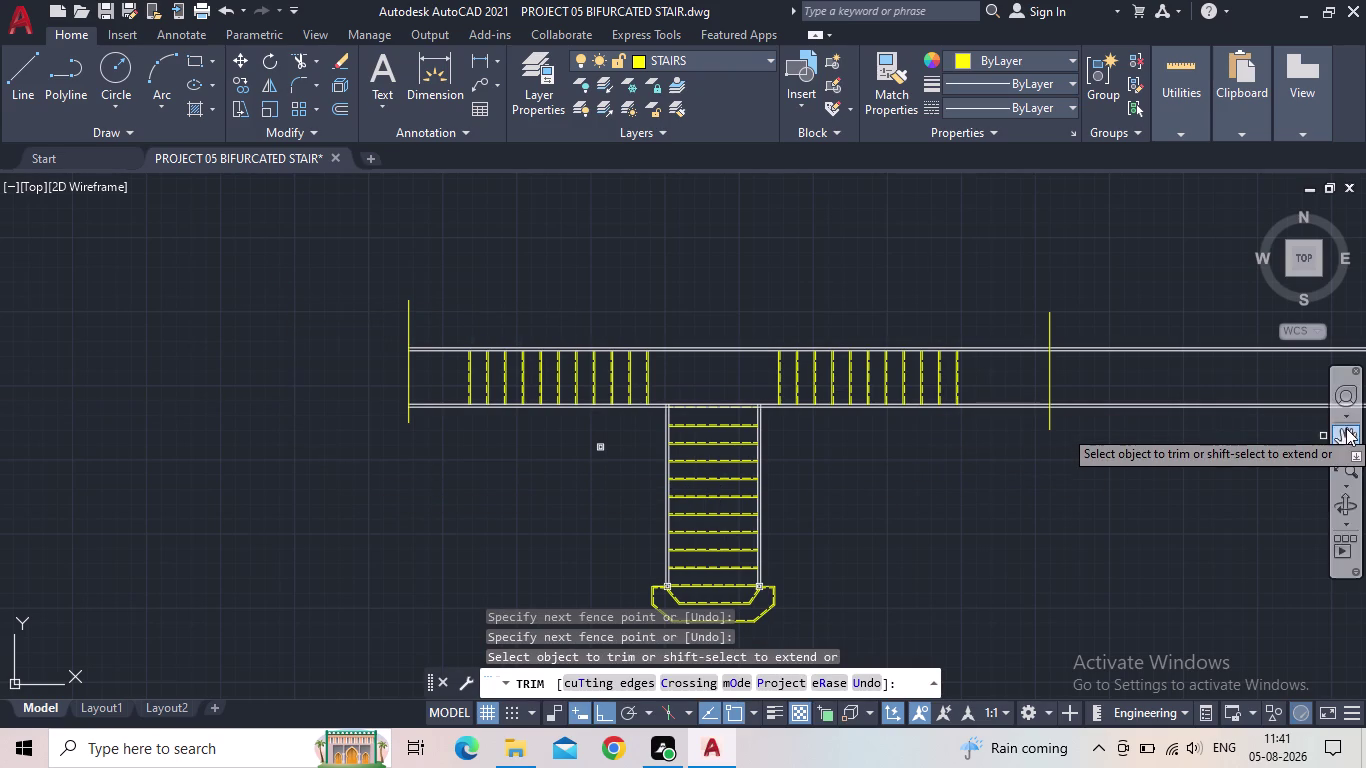
drag(1213, 436, 1150, 304)
key(Escape)
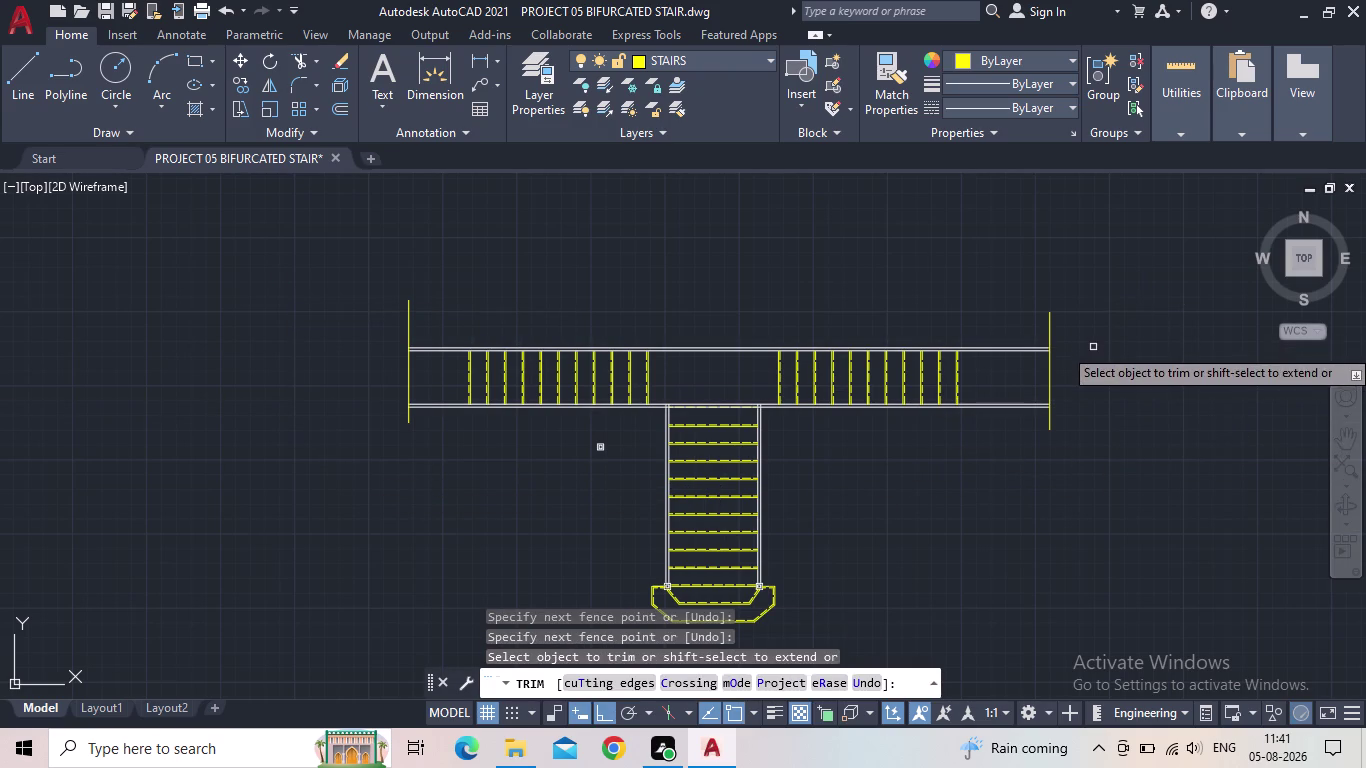
scroll(down, 3)
scroll(up, 3)
scroll(up, 3)
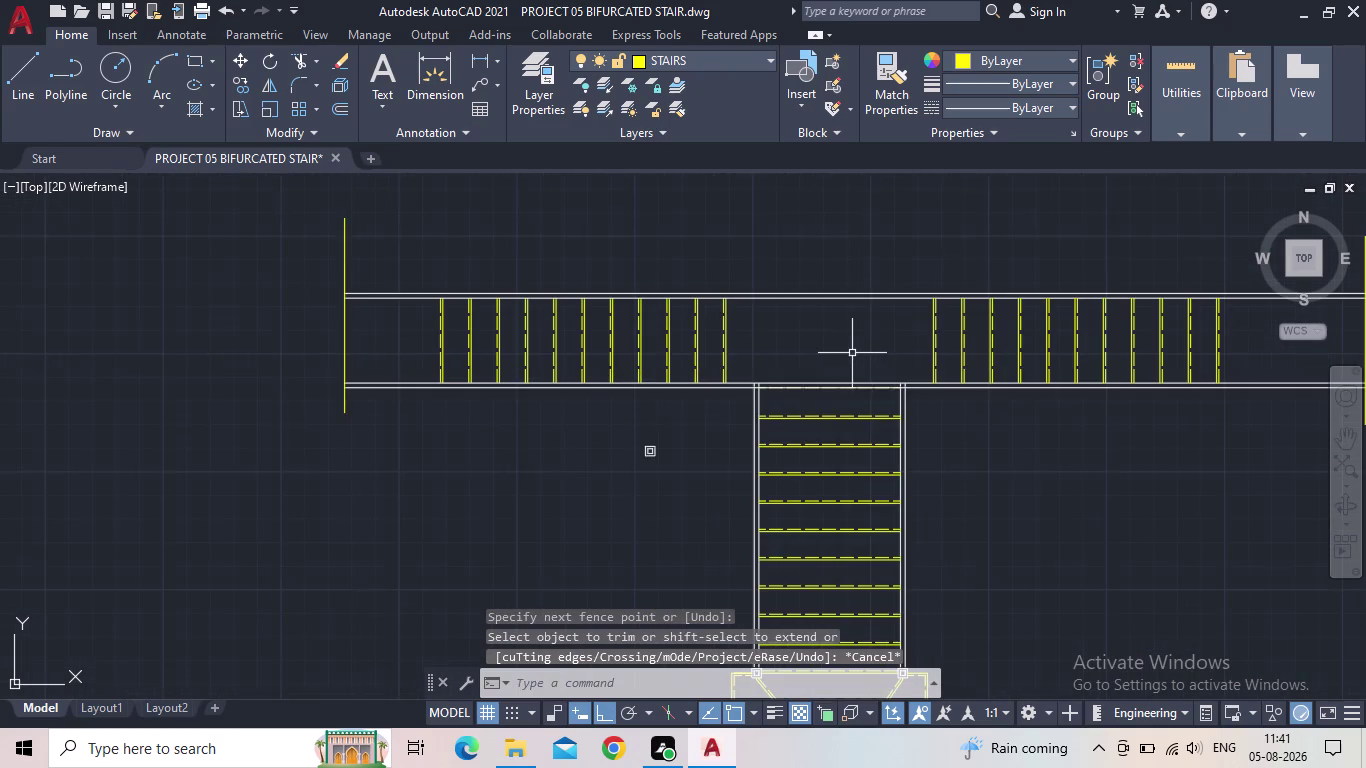
middle_drag(852, 351, 763, 350)
scroll(up, 3)
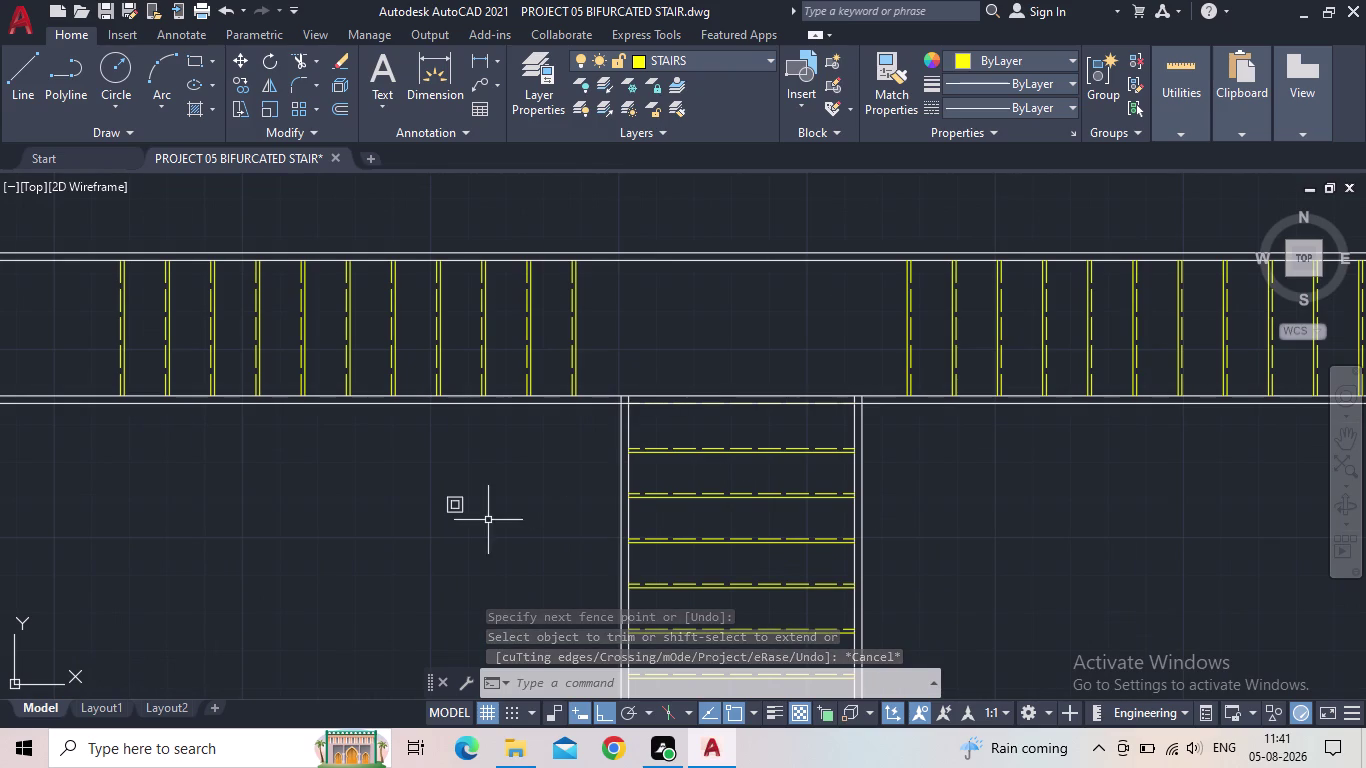
Select the small square column outline.
drag(488, 520, 478, 517)
click(390, 483)
scroll(up, 3)
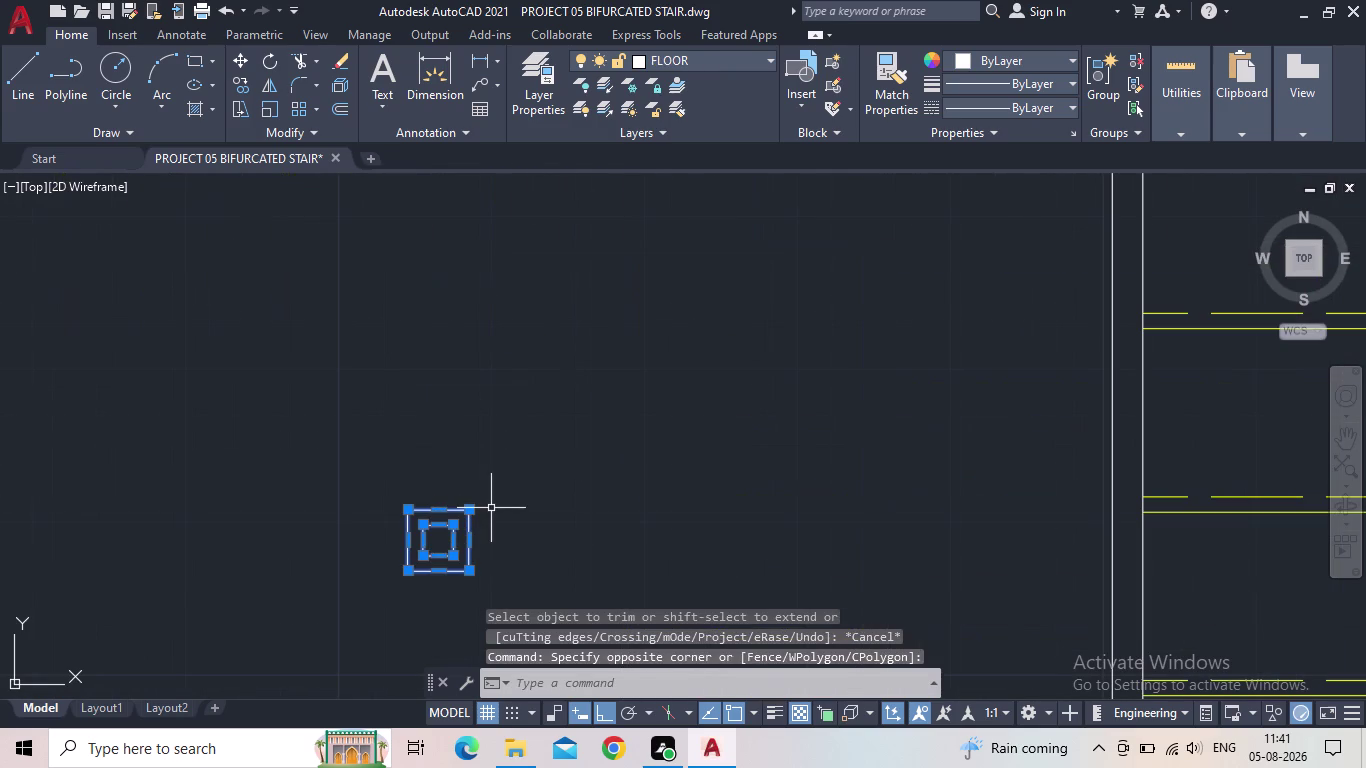
Start copying the square post with Ortho off, using its centre as base point.
key(c)
key(o)
key(Return)
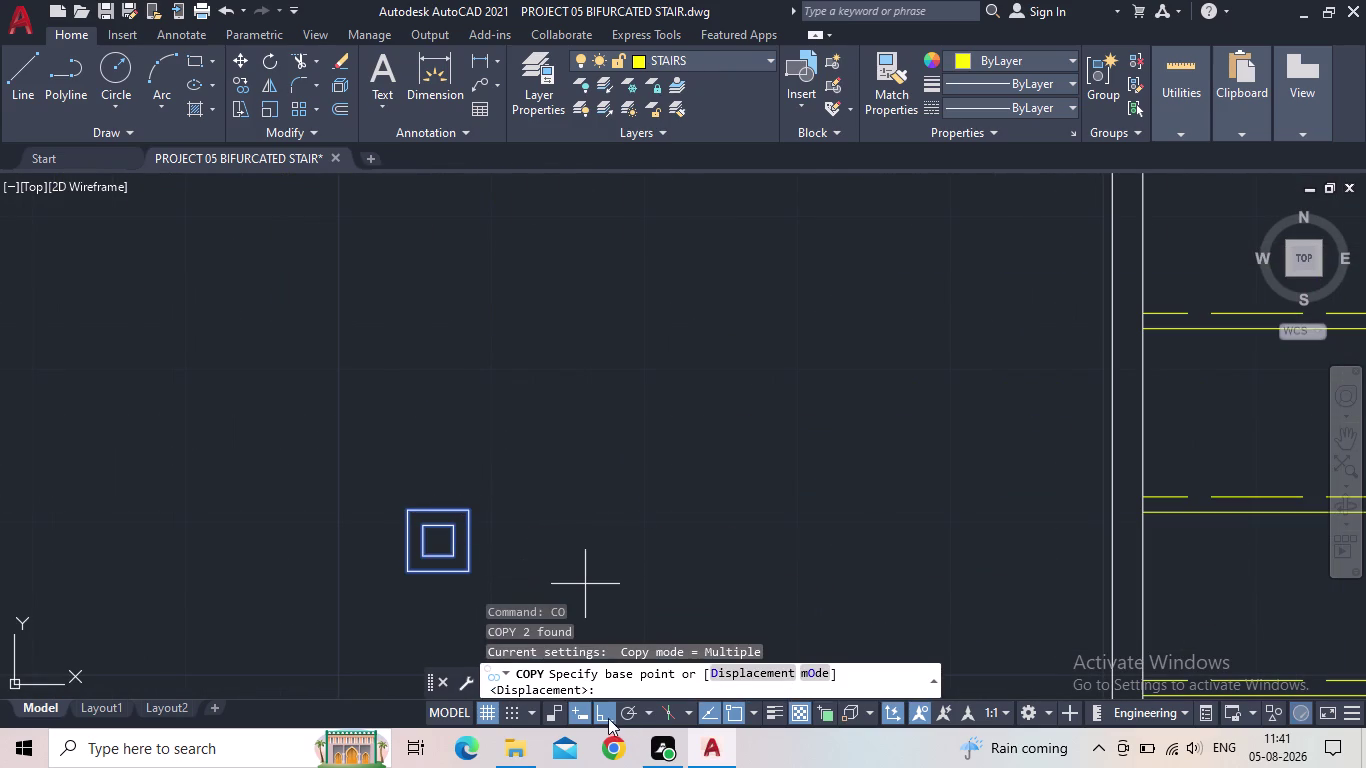
click(606, 712)
scroll(up, 3)
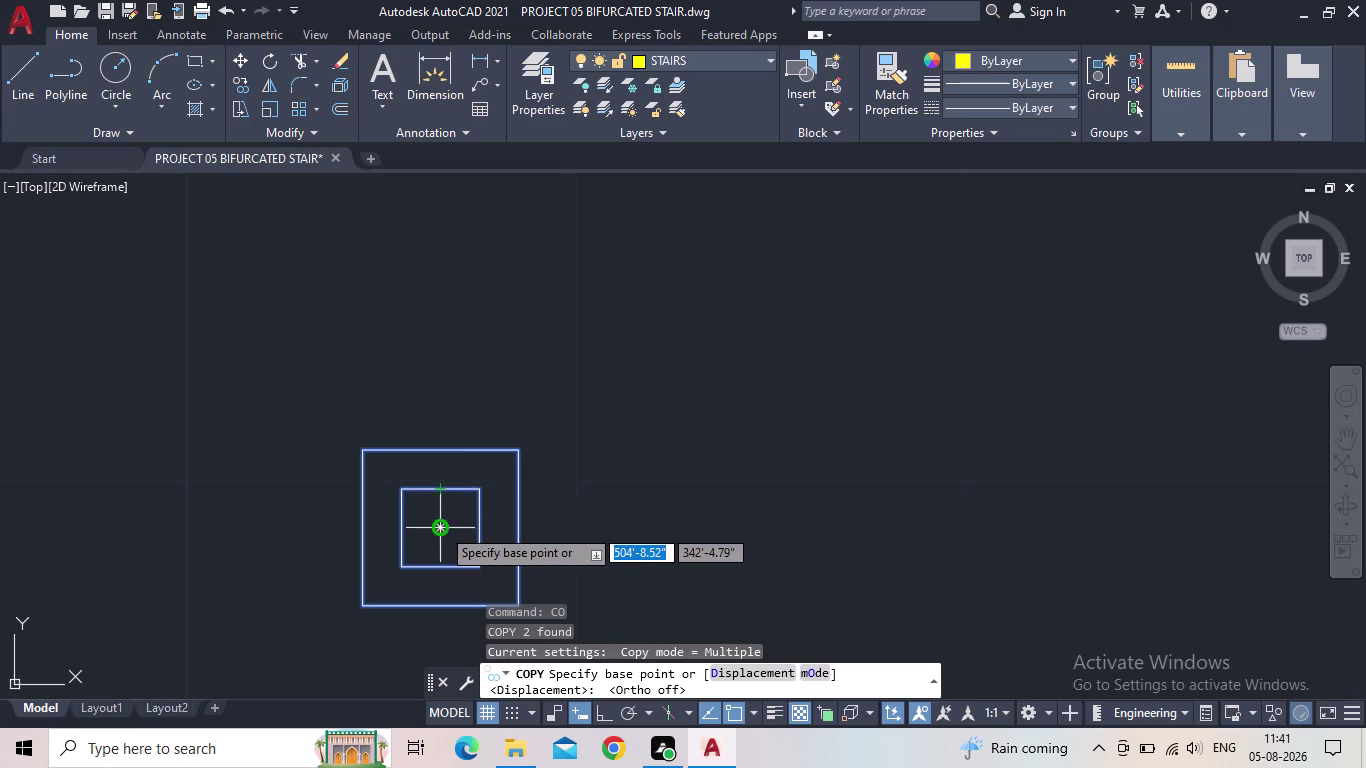
click(441, 527)
scroll(down, 3)
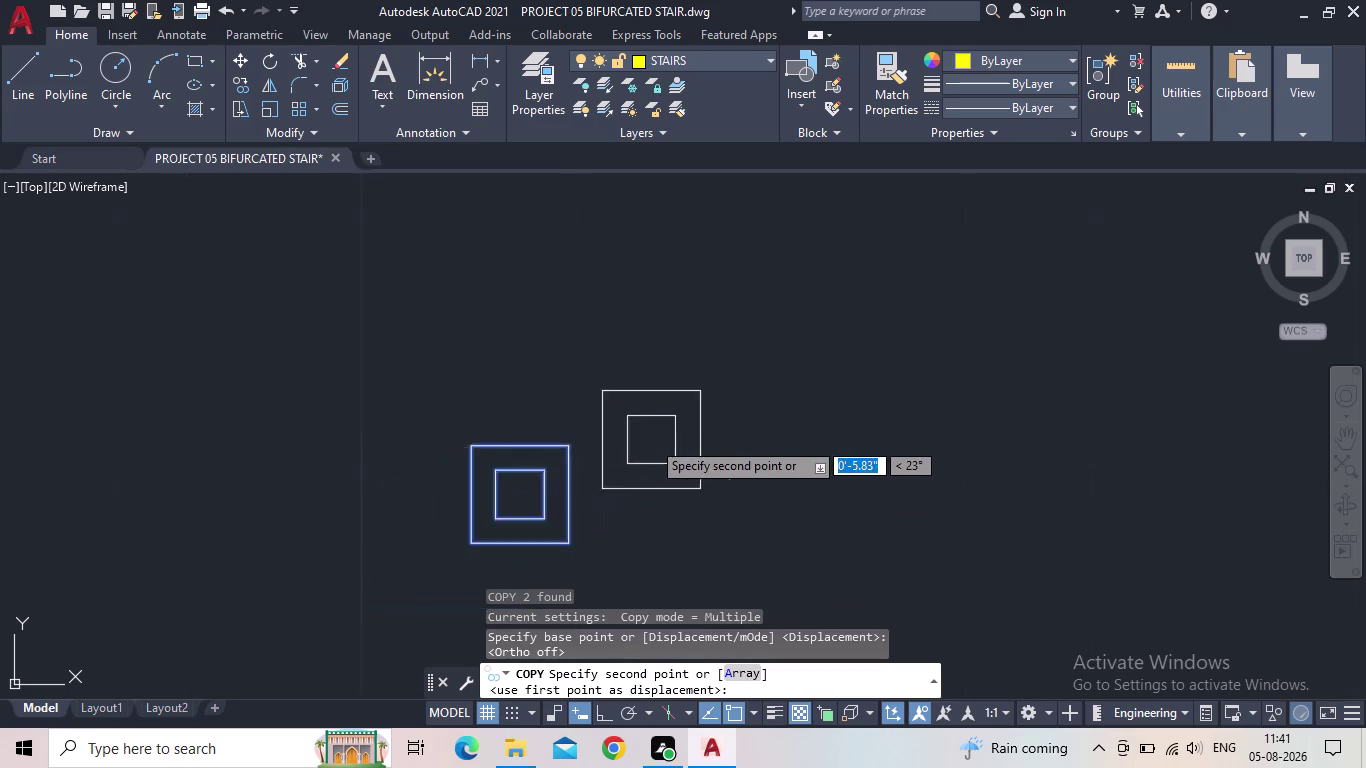
scroll(down, 3)
middle_drag(525, 469, 688, 433)
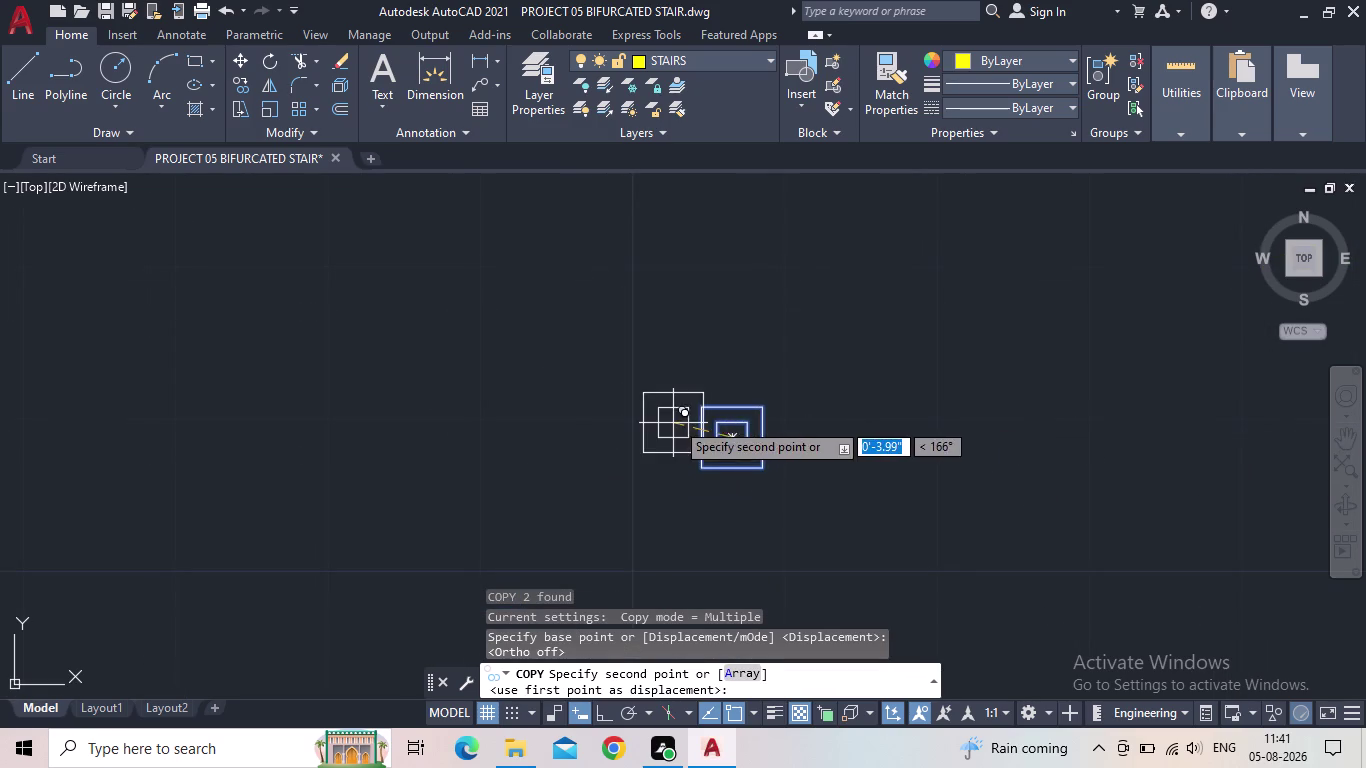
middle_drag(718, 411, 486, 501)
scroll(down, 3)
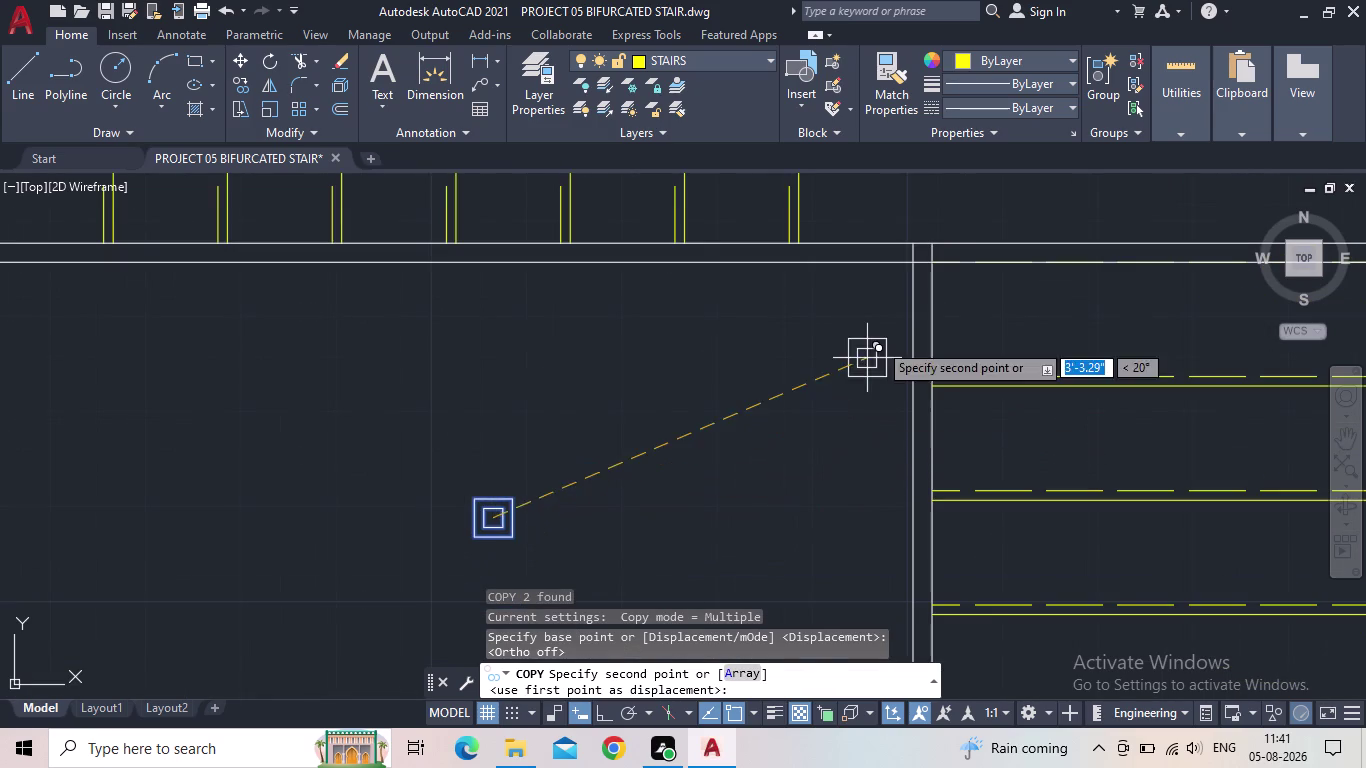
scroll(up, 3)
scroll(up, 3)
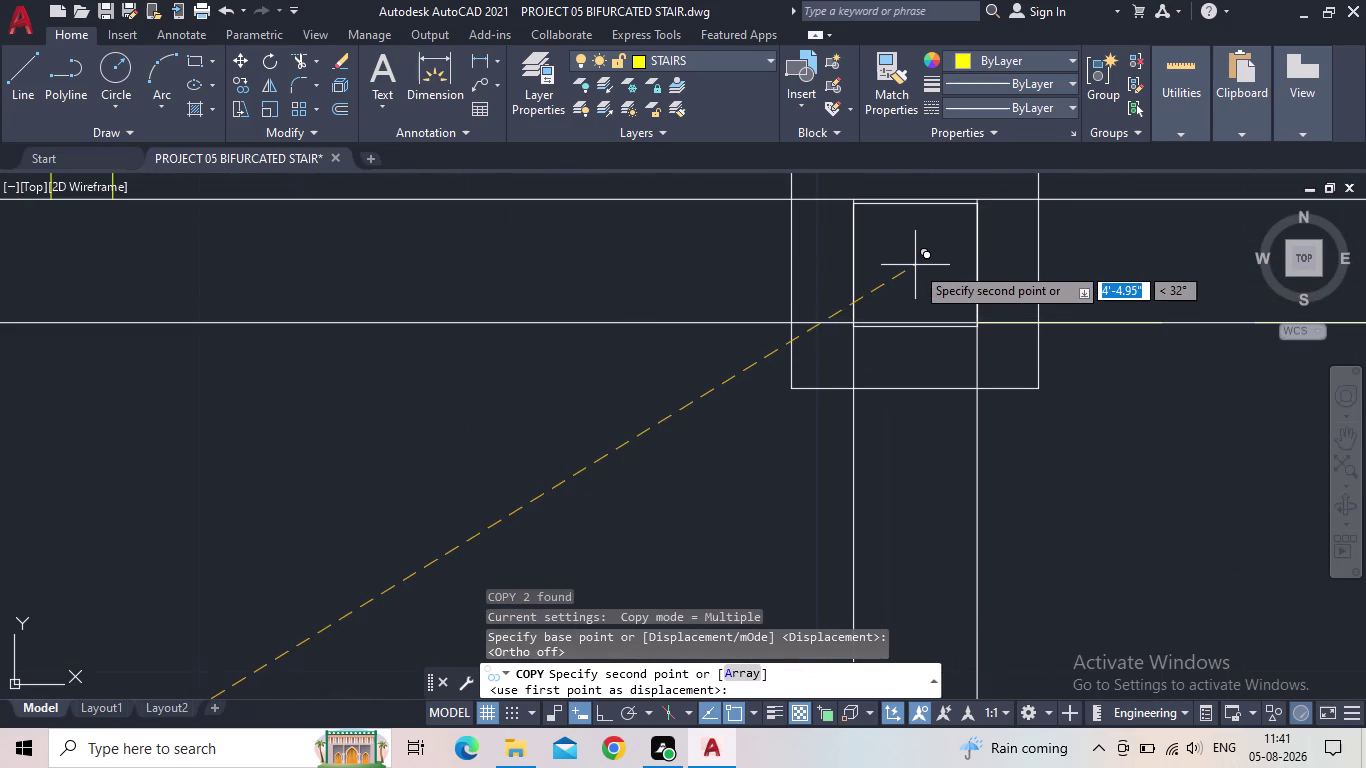
scroll(up, 3)
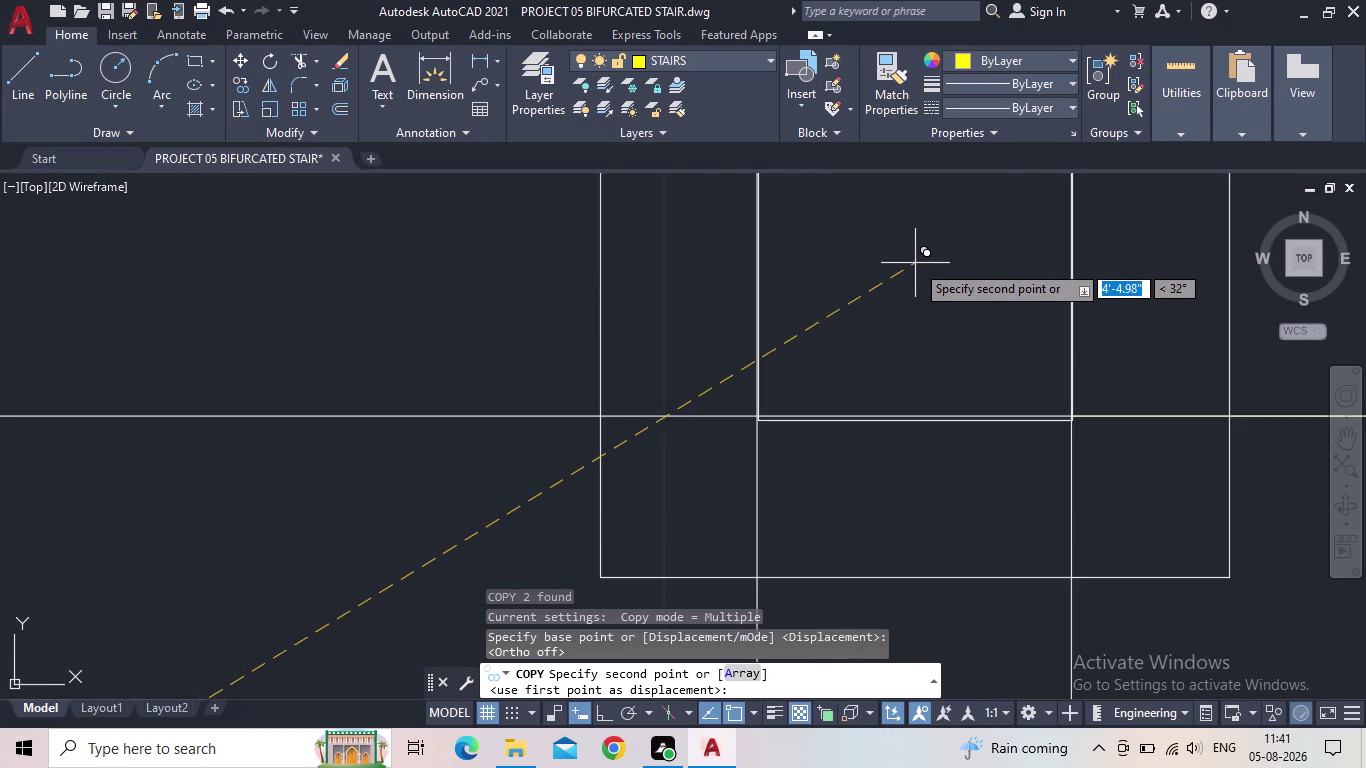
scroll(down, 3)
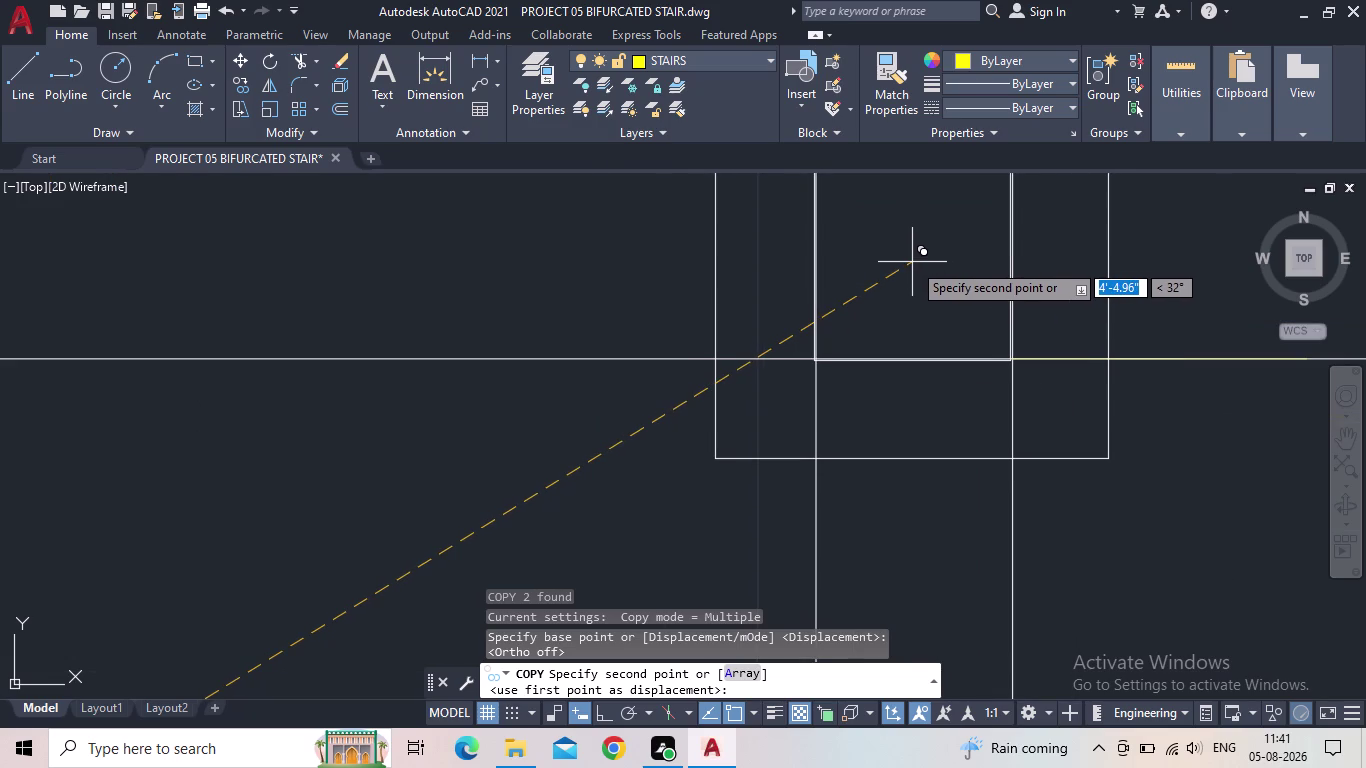
scroll(up, 3)
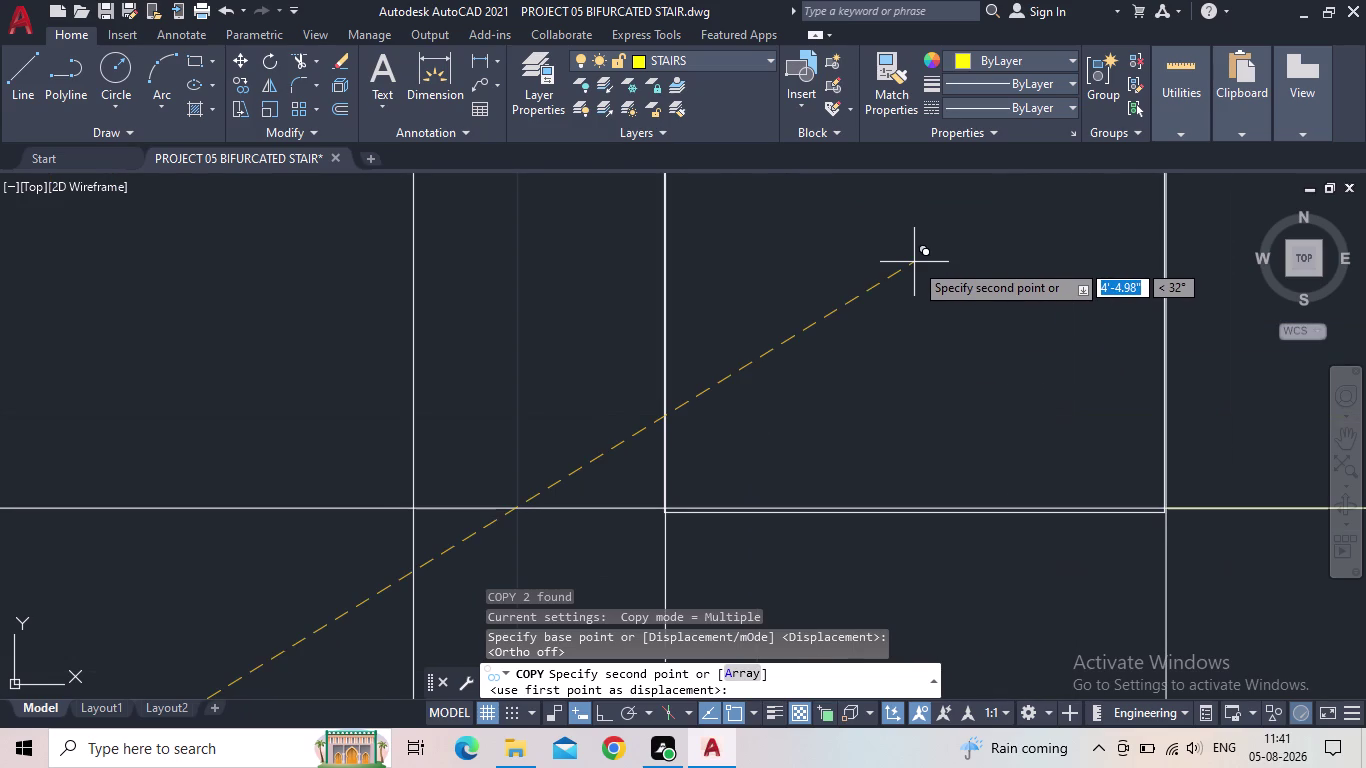
Place three post copies at the stair wall junctions, then end the copy.
click(915, 257)
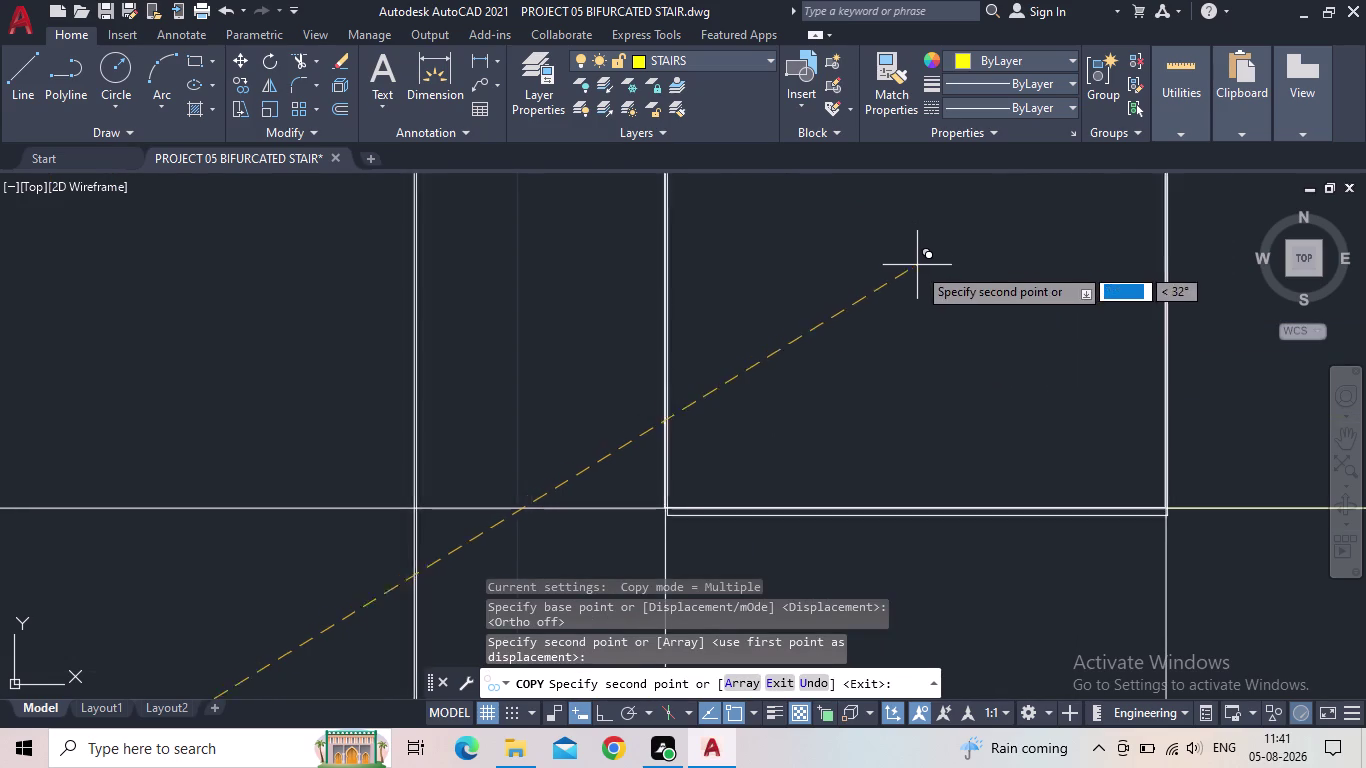
scroll(down, 3)
middle_drag(982, 302, 491, 319)
scroll(down, 3)
middle_drag(904, 336, 400, 335)
scroll(down, 3)
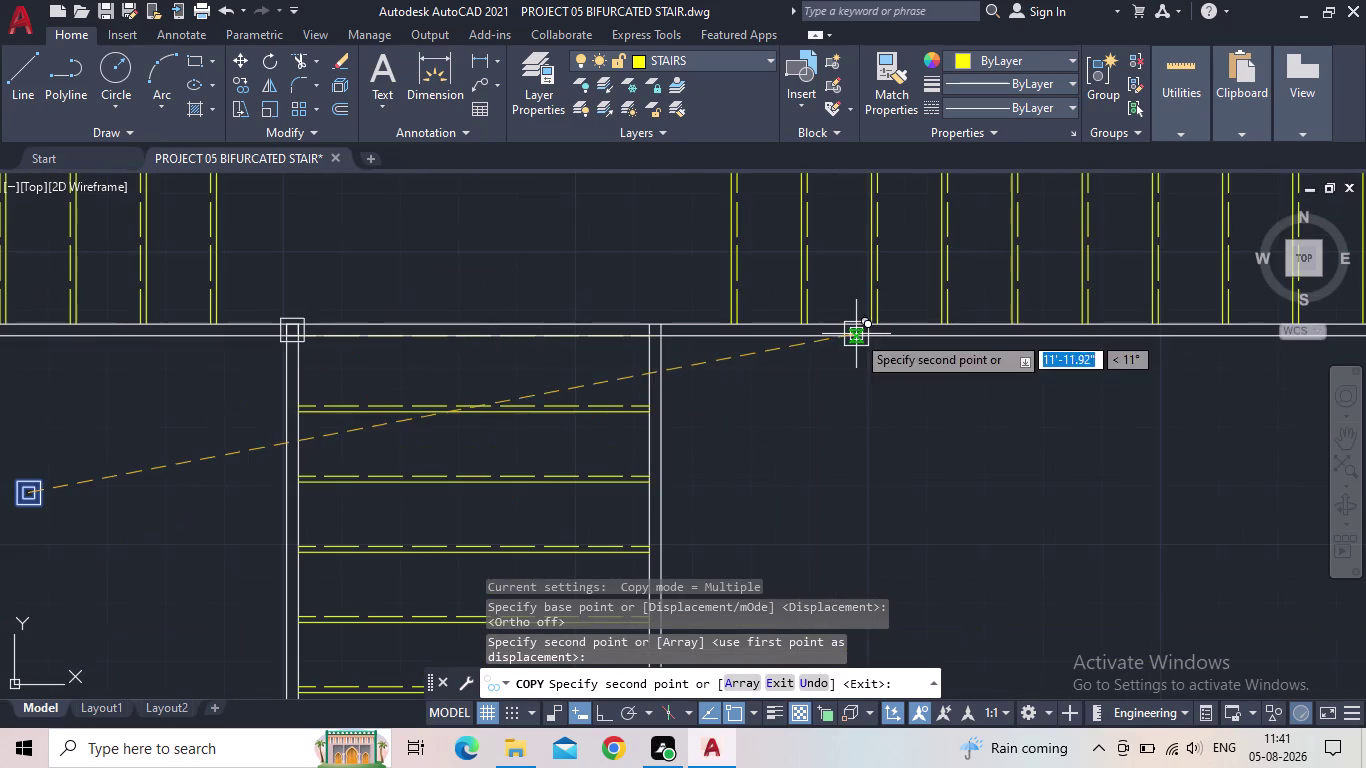
scroll(up, 3)
scroll(up, 3)
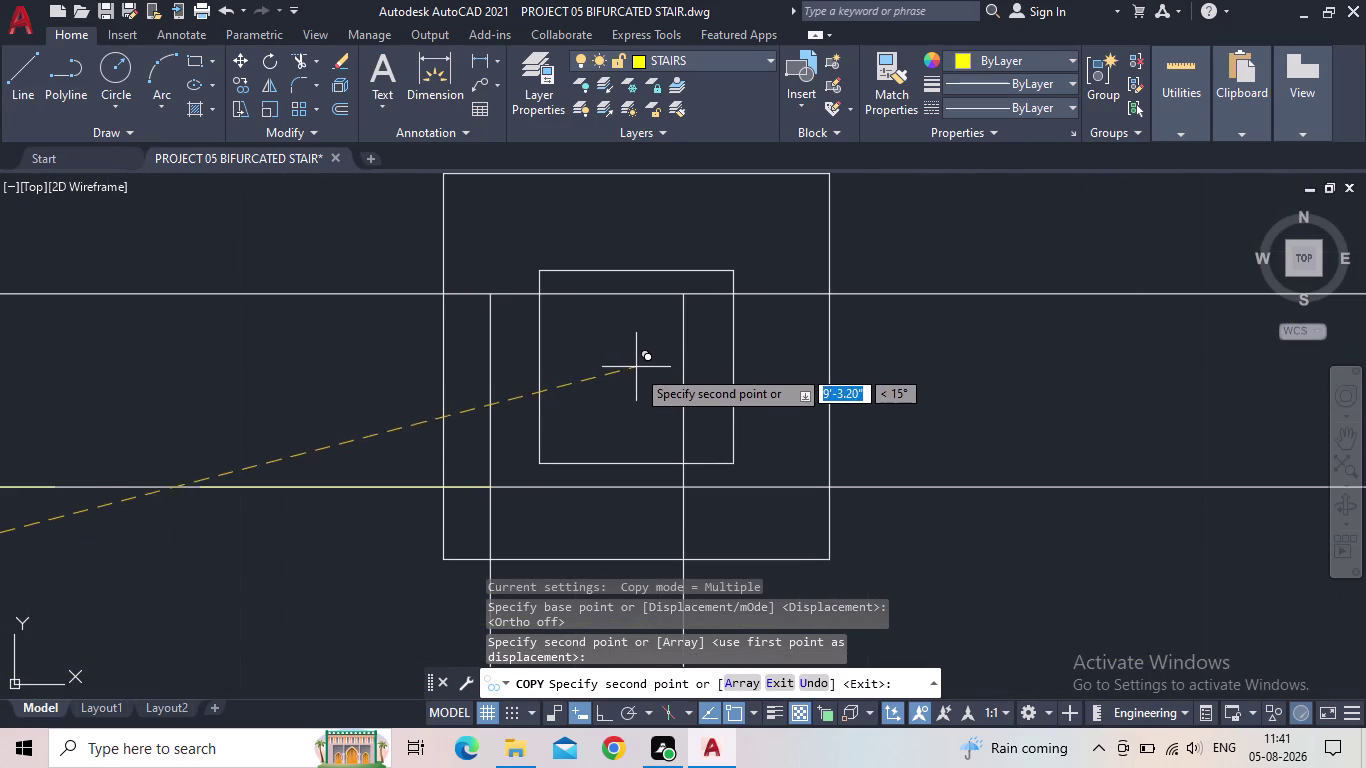
click(587, 391)
scroll(down, 3)
middle_drag(778, 415, 1122, 386)
scroll(down, 3)
scroll(down, 3)
middle_drag(881, 432, 1122, 357)
scroll(down, 3)
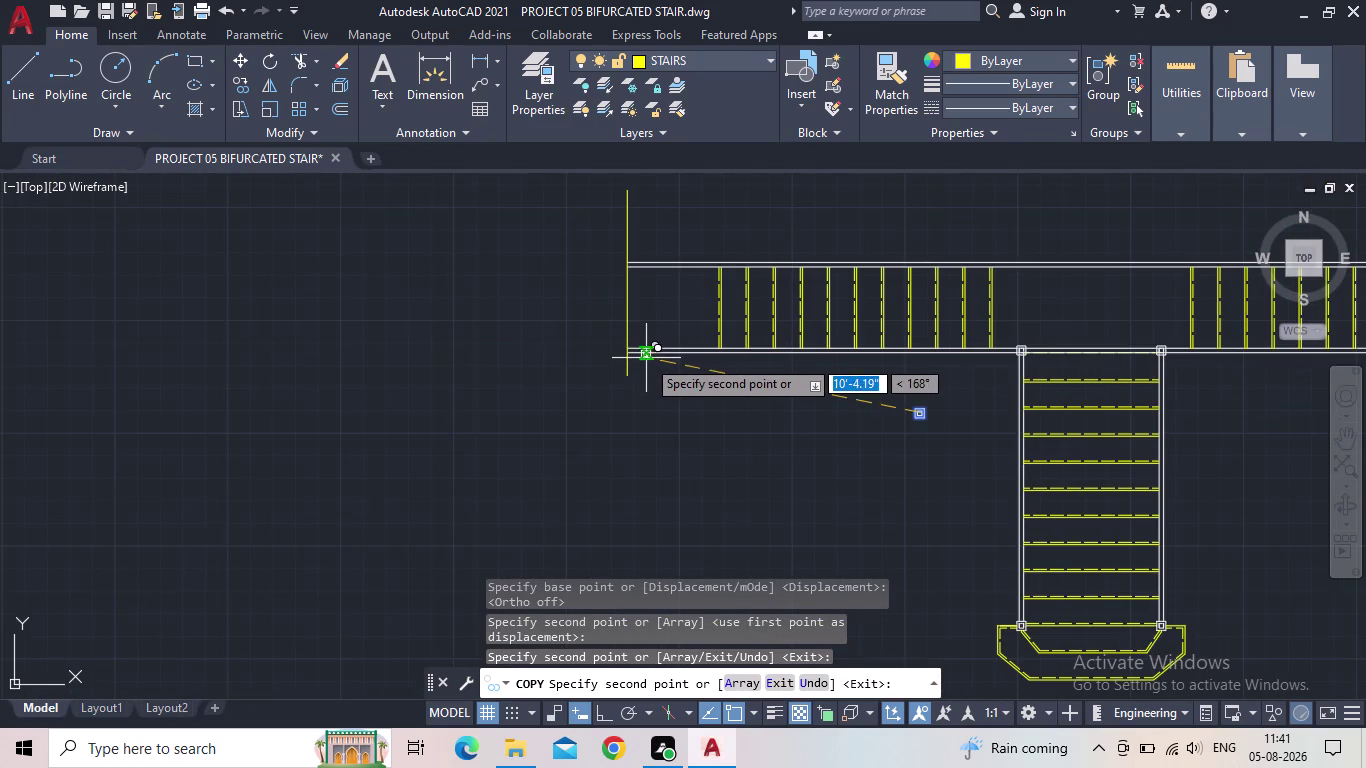
scroll(up, 3)
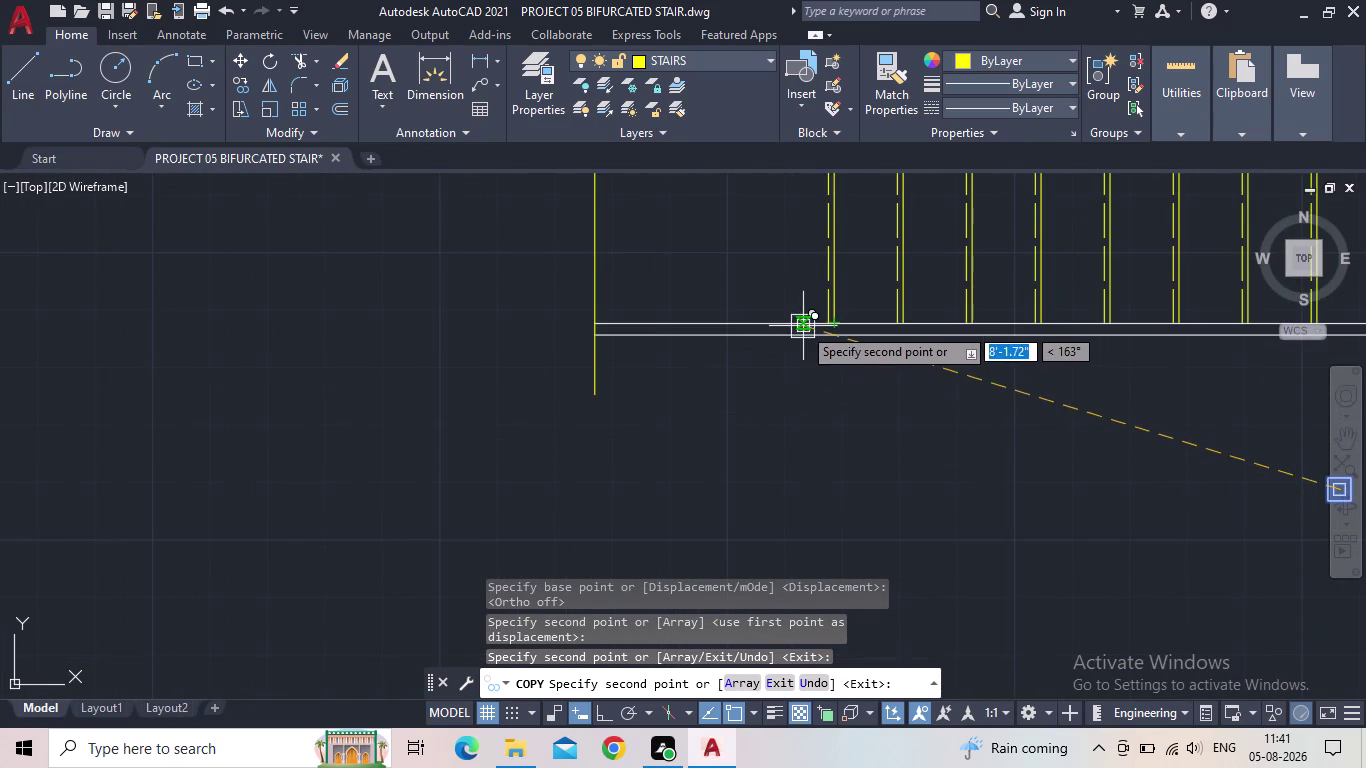
scroll(up, 3)
scroll(up, 3)
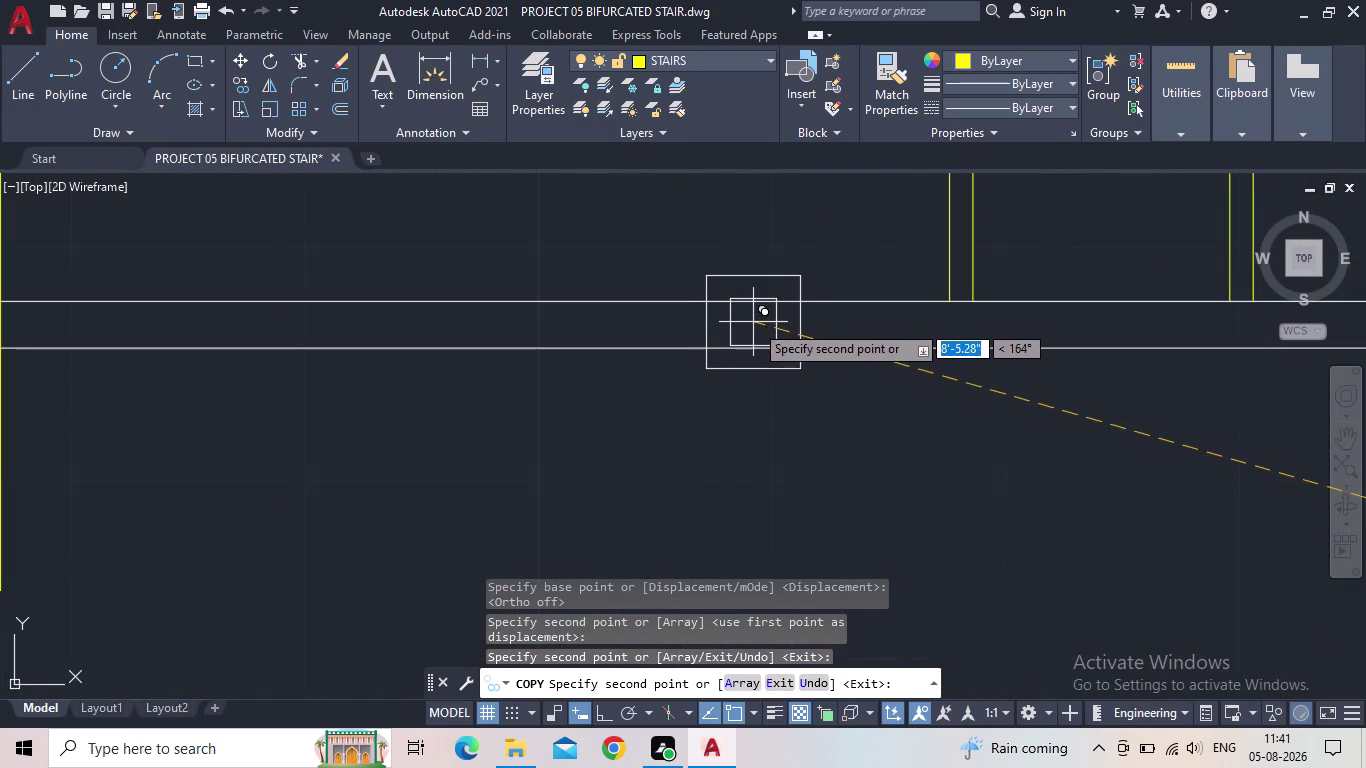
scroll(up, 3)
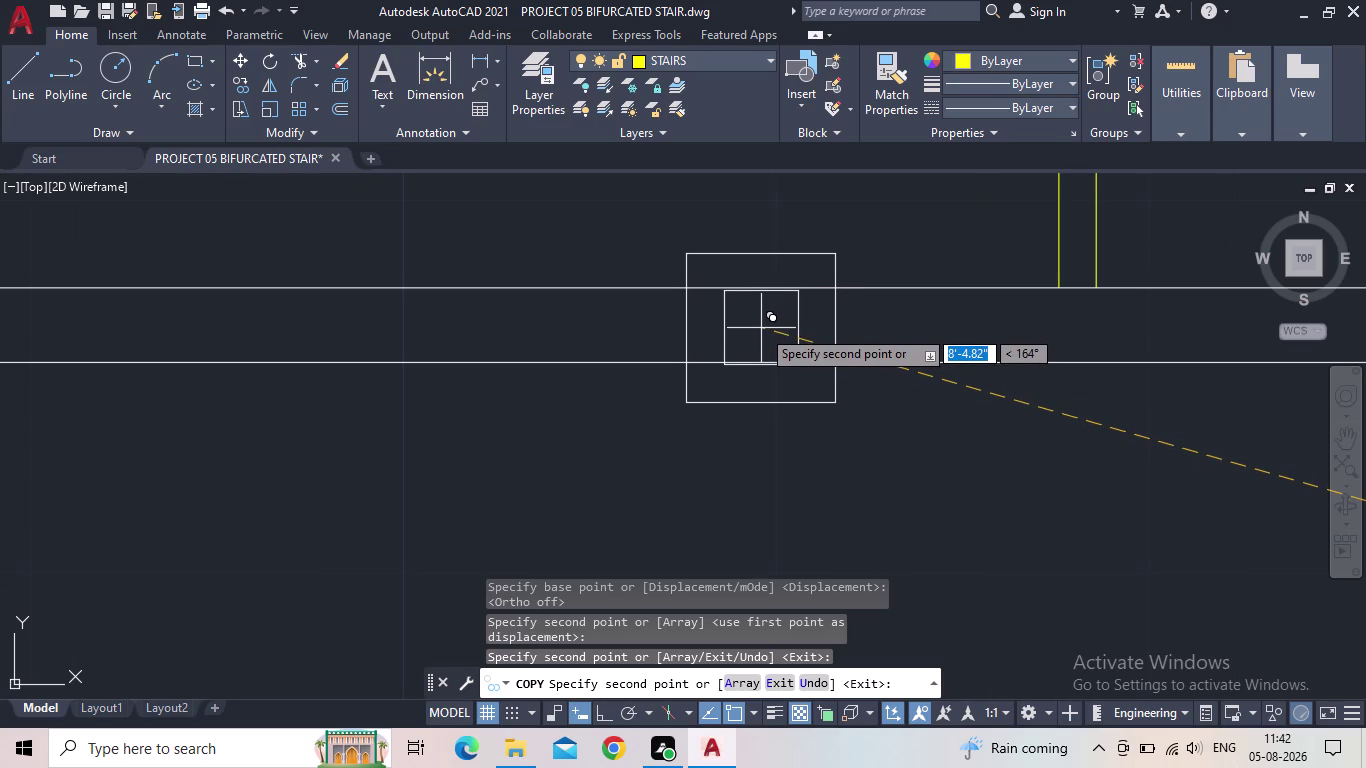
click(861, 473)
key(Escape)
middle_drag(982, 431, 870, 463)
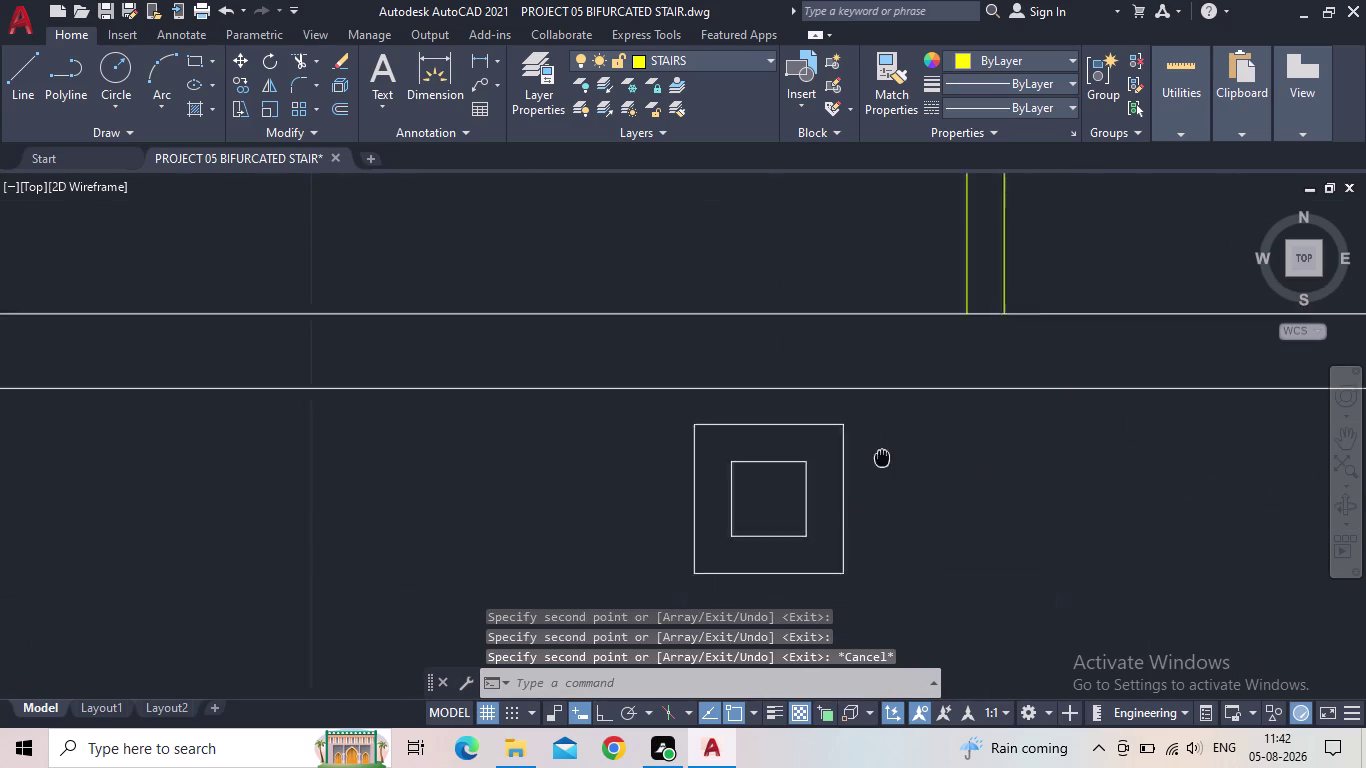
Draw a 1' horizontal line left from the wall corner with a short upward stub.
middle_drag(870, 463, 836, 473)
scroll(down, 3)
key(l)
key(Return)
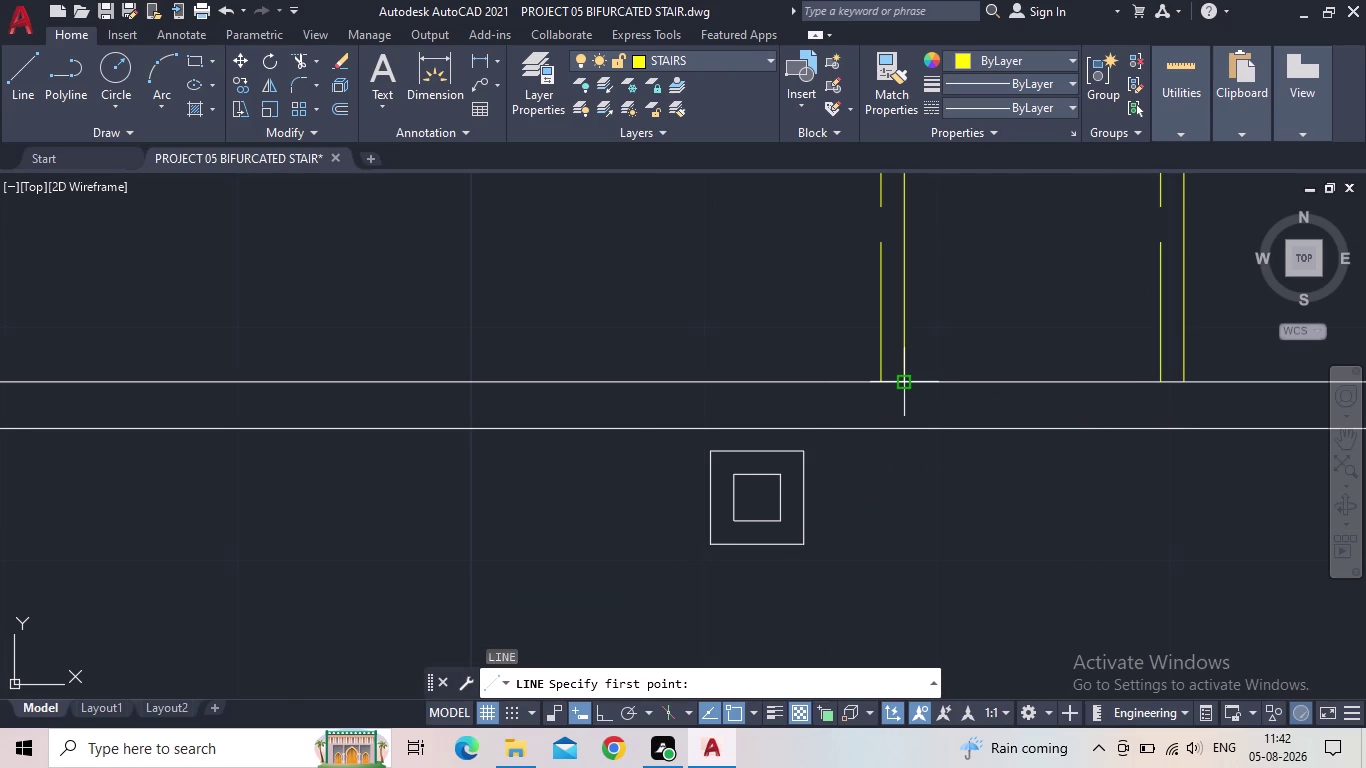
click(902, 384)
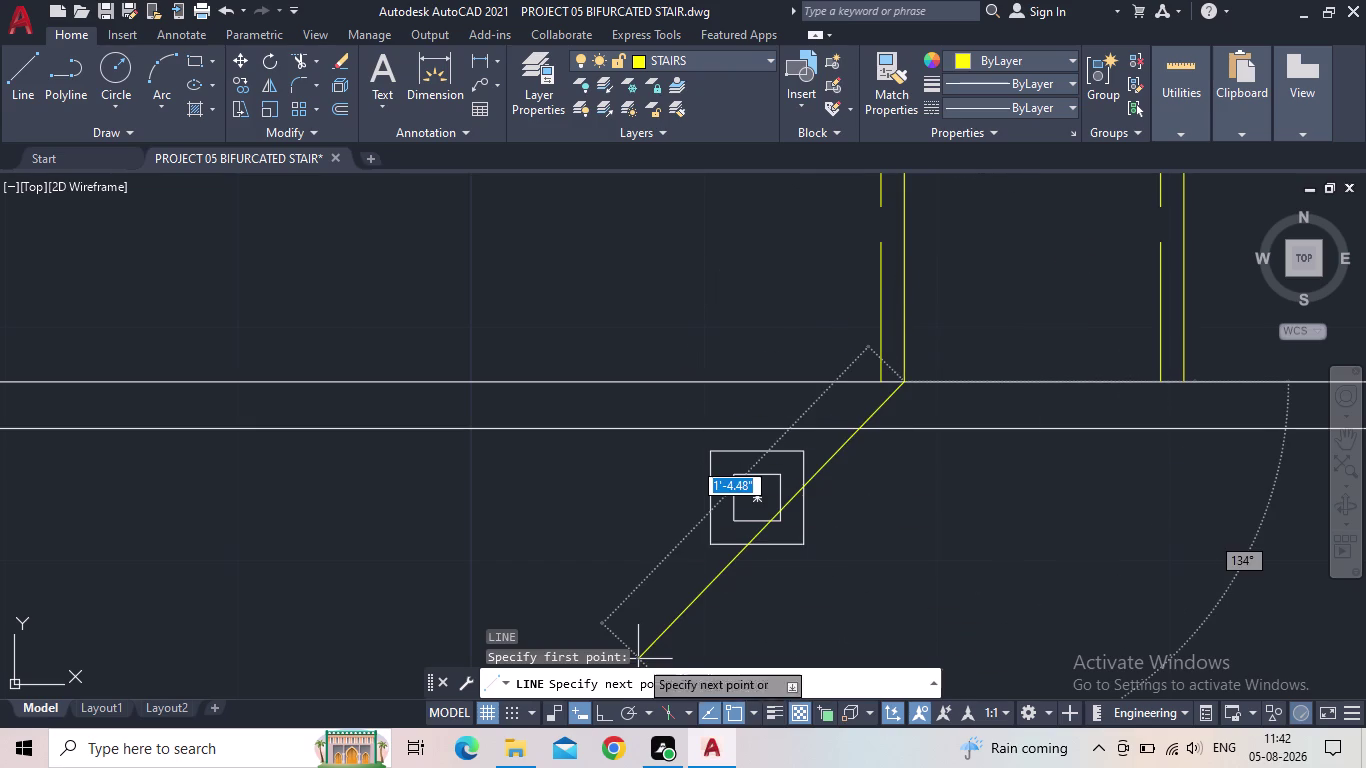
click(599, 712)
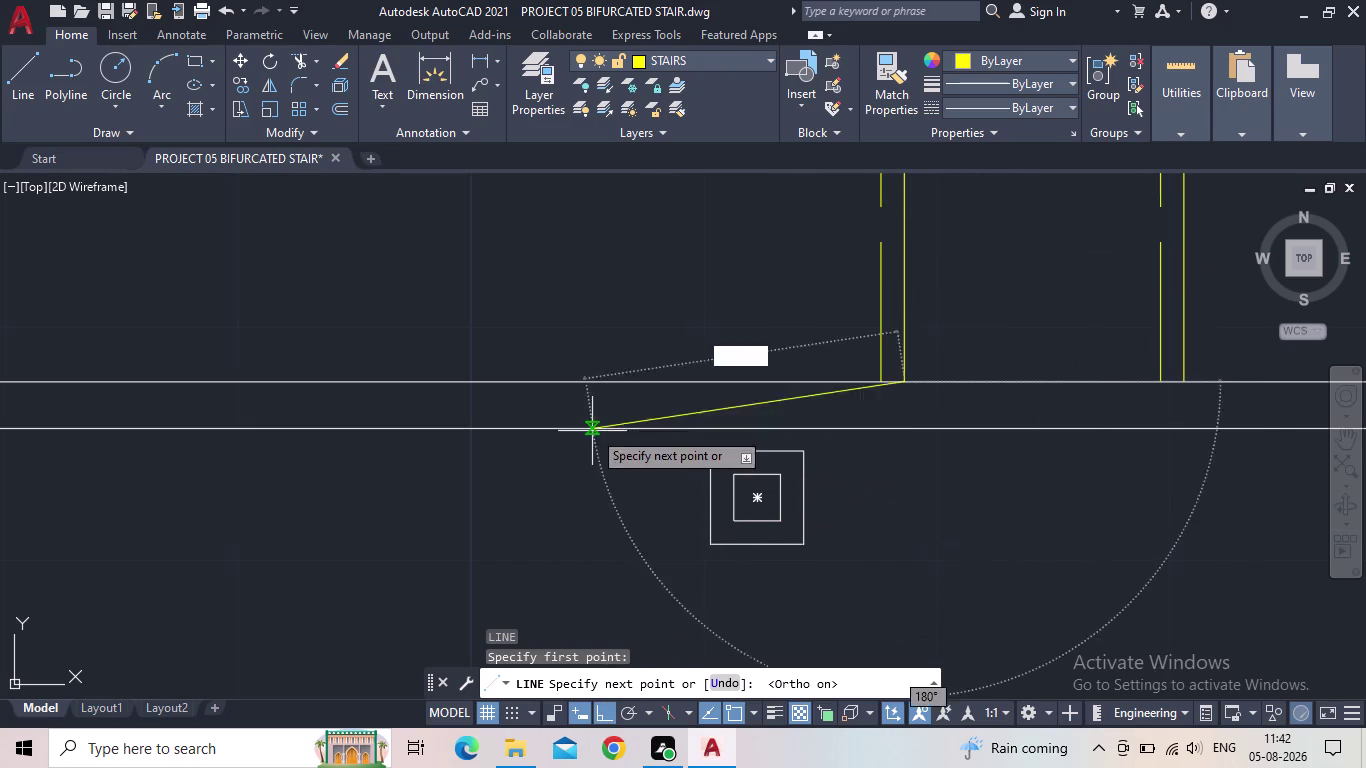
text(1')
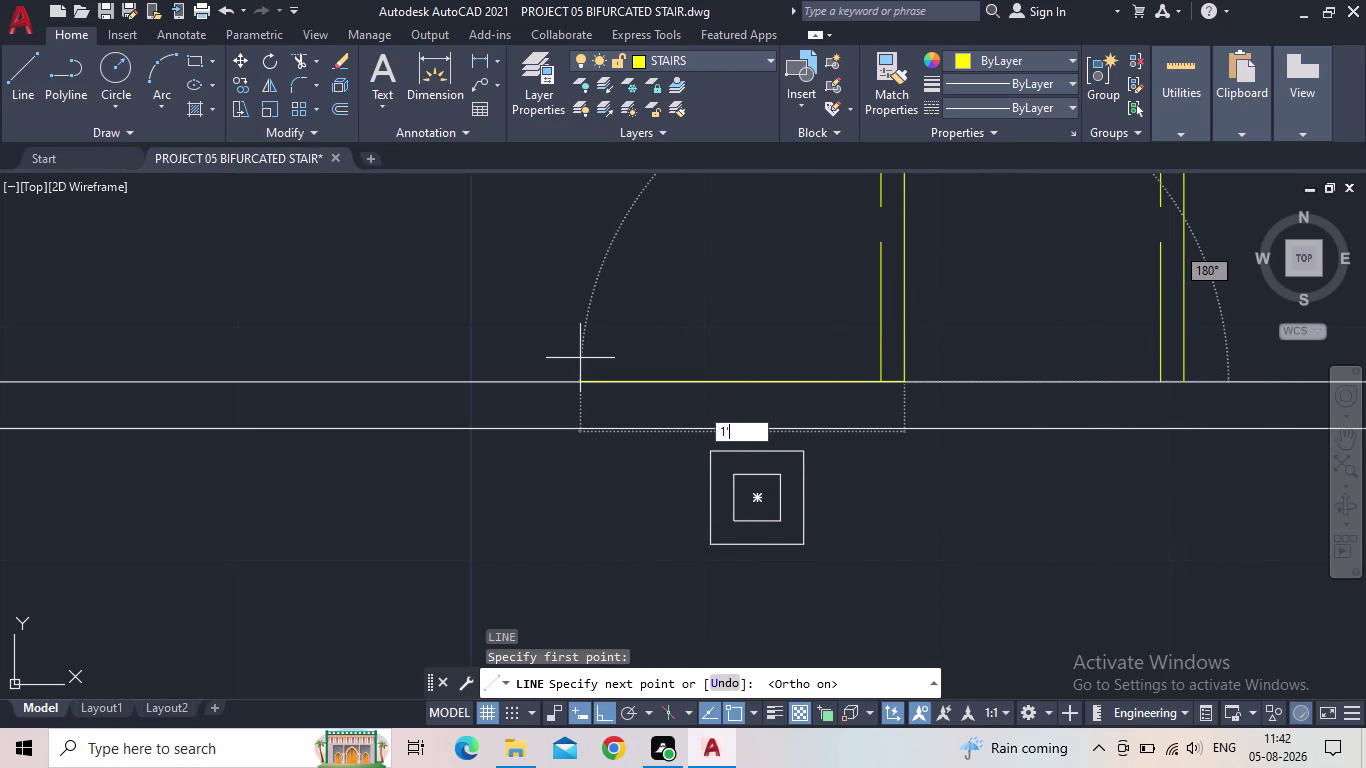
key(Return)
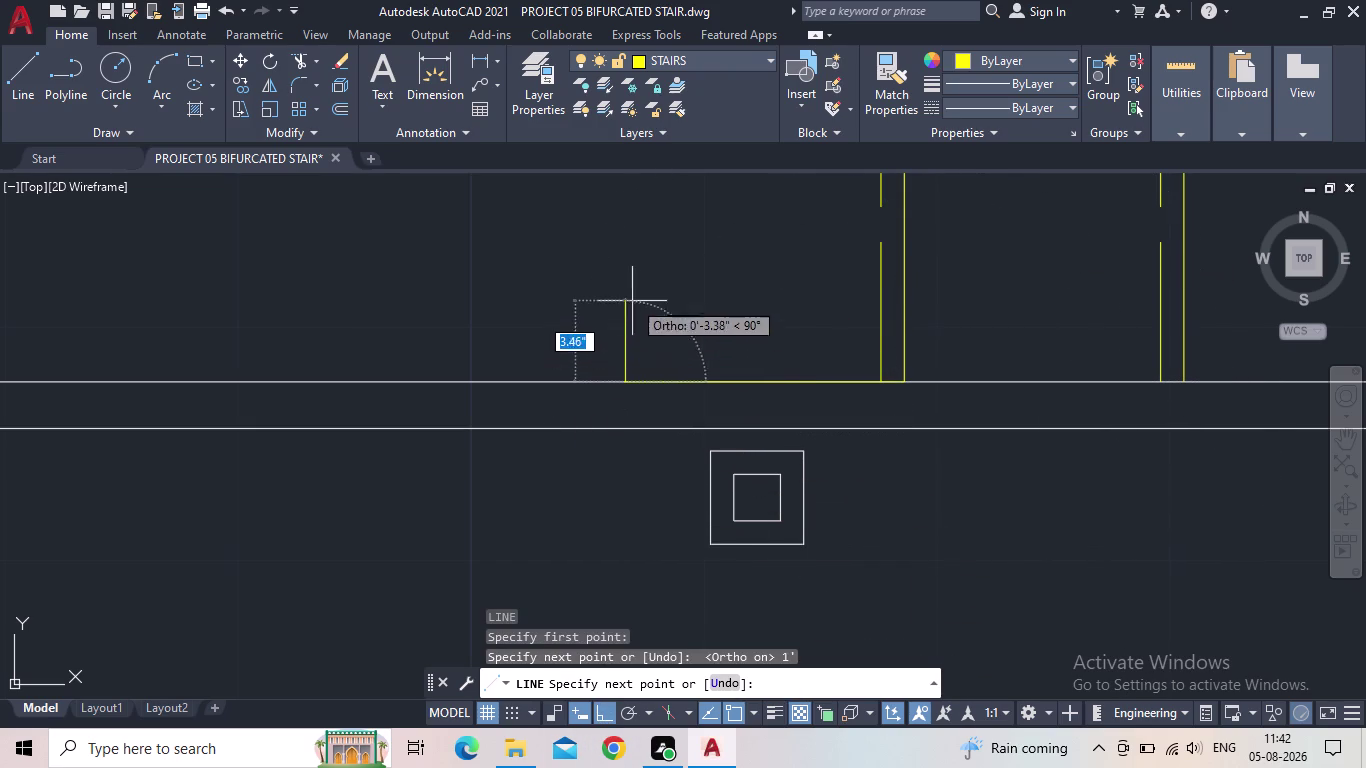
click(630, 303)
key(Escape)
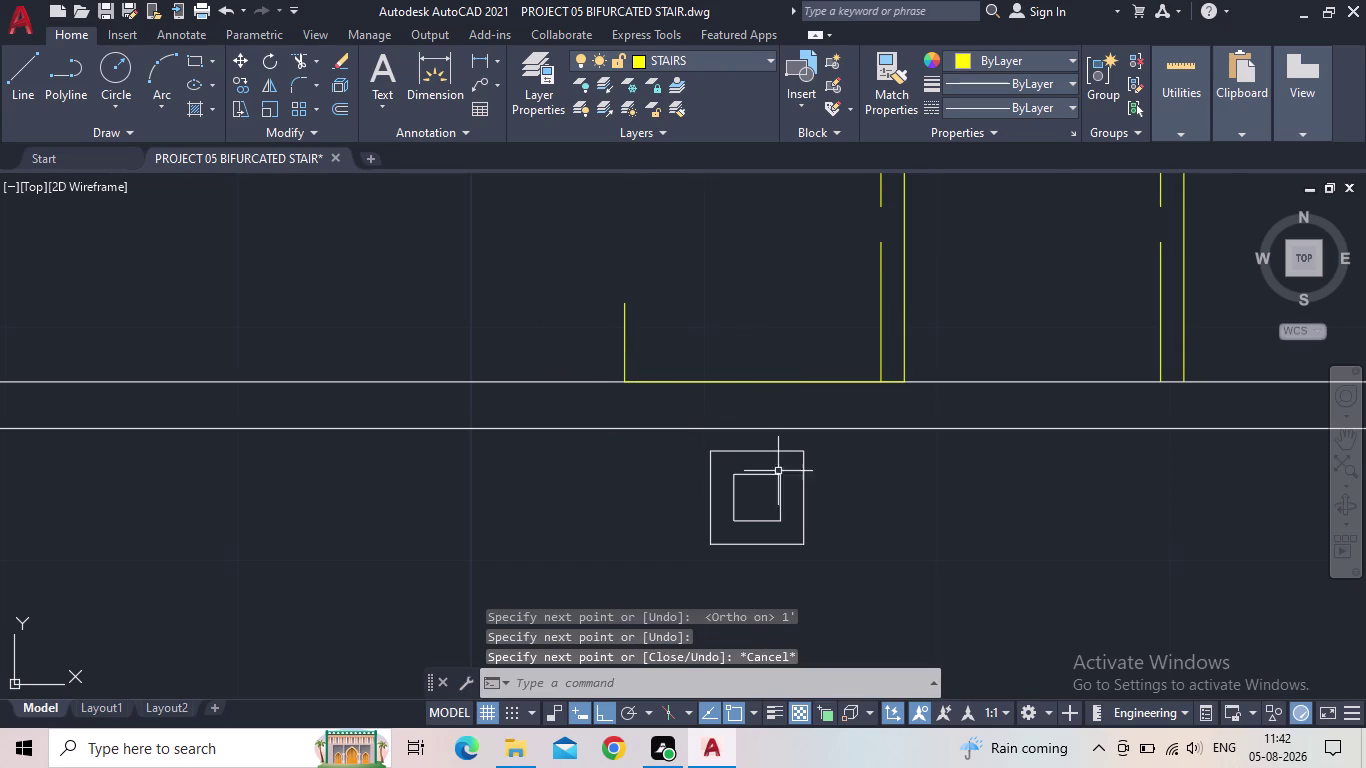
Window-select the square post.
scroll(down, 3)
click(848, 542)
click(747, 508)
scroll(up, 3)
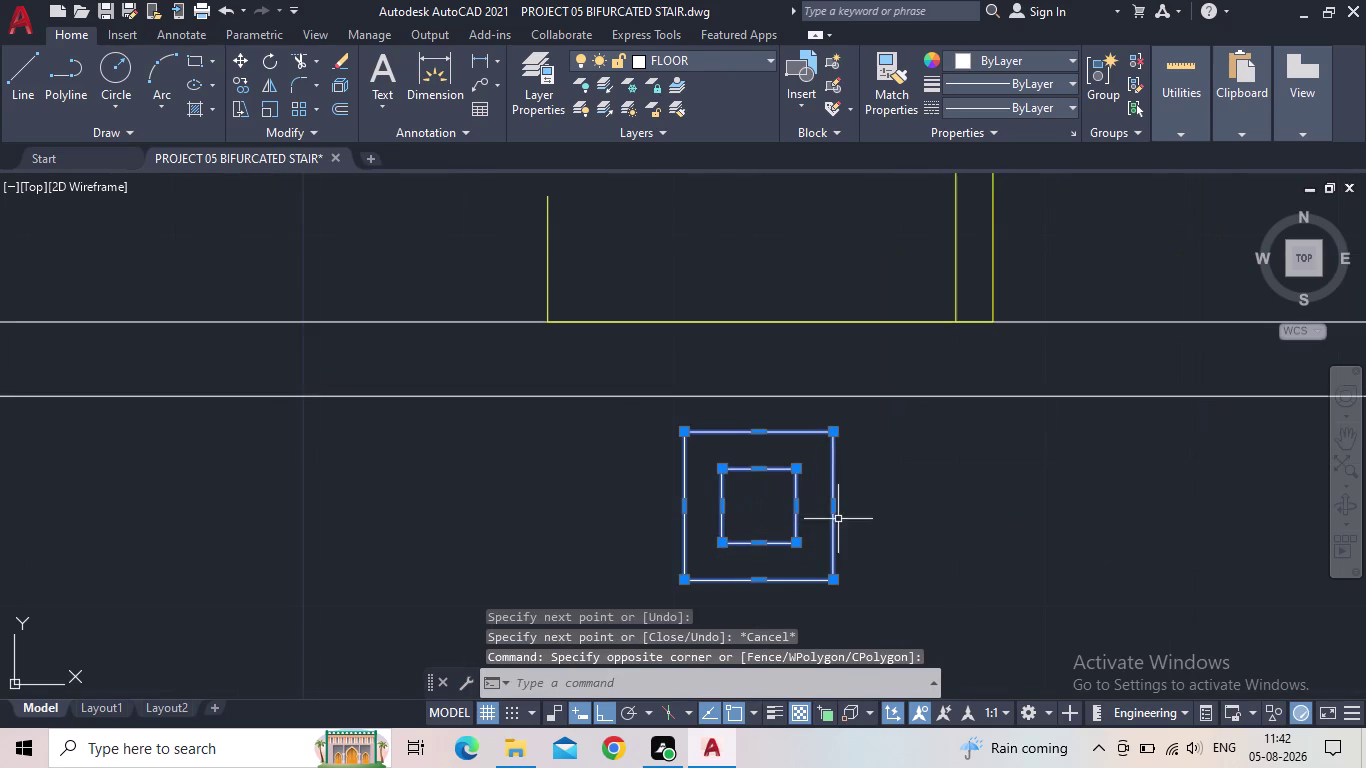
Move the post with Ortho off to the end of the new wall line.
key(m)
key(space)
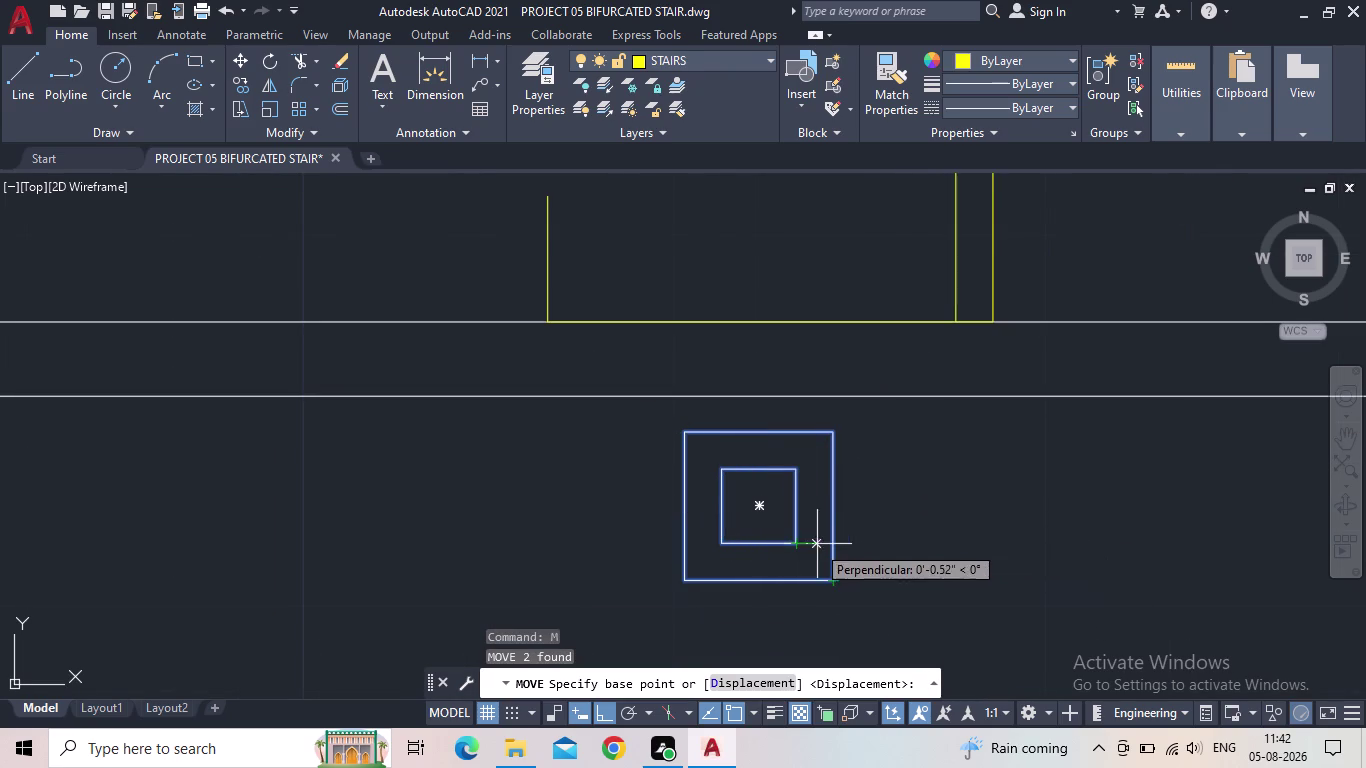
click(833, 545)
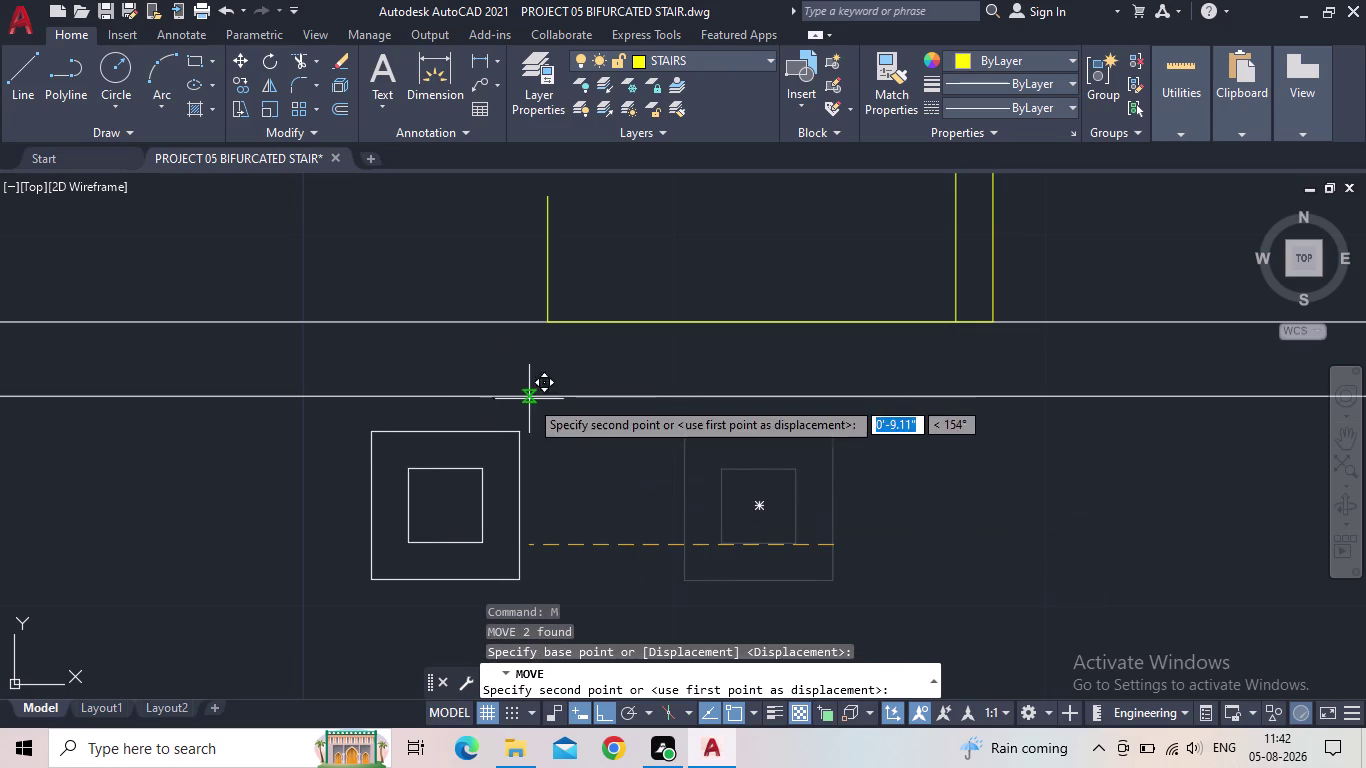
click(611, 720)
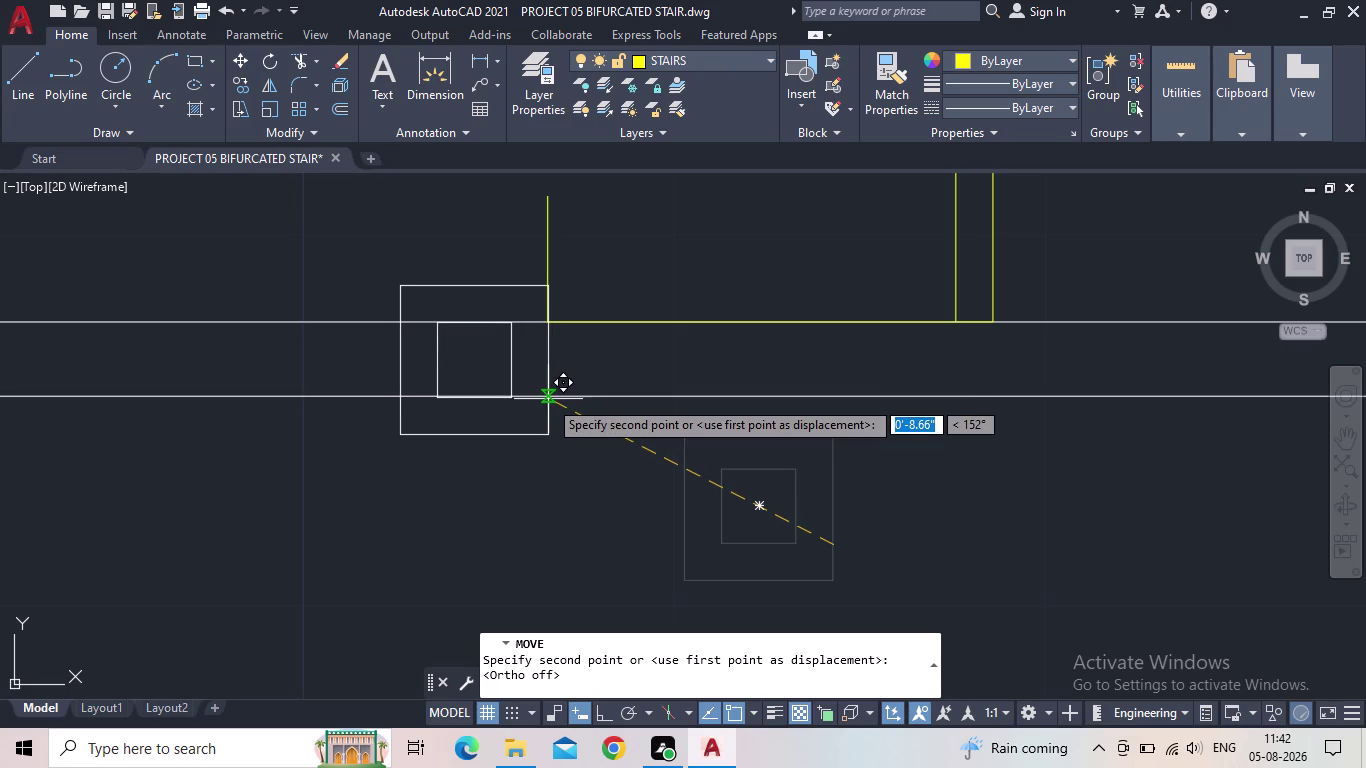
click(548, 399)
scroll(down, 3)
scroll(up, 3)
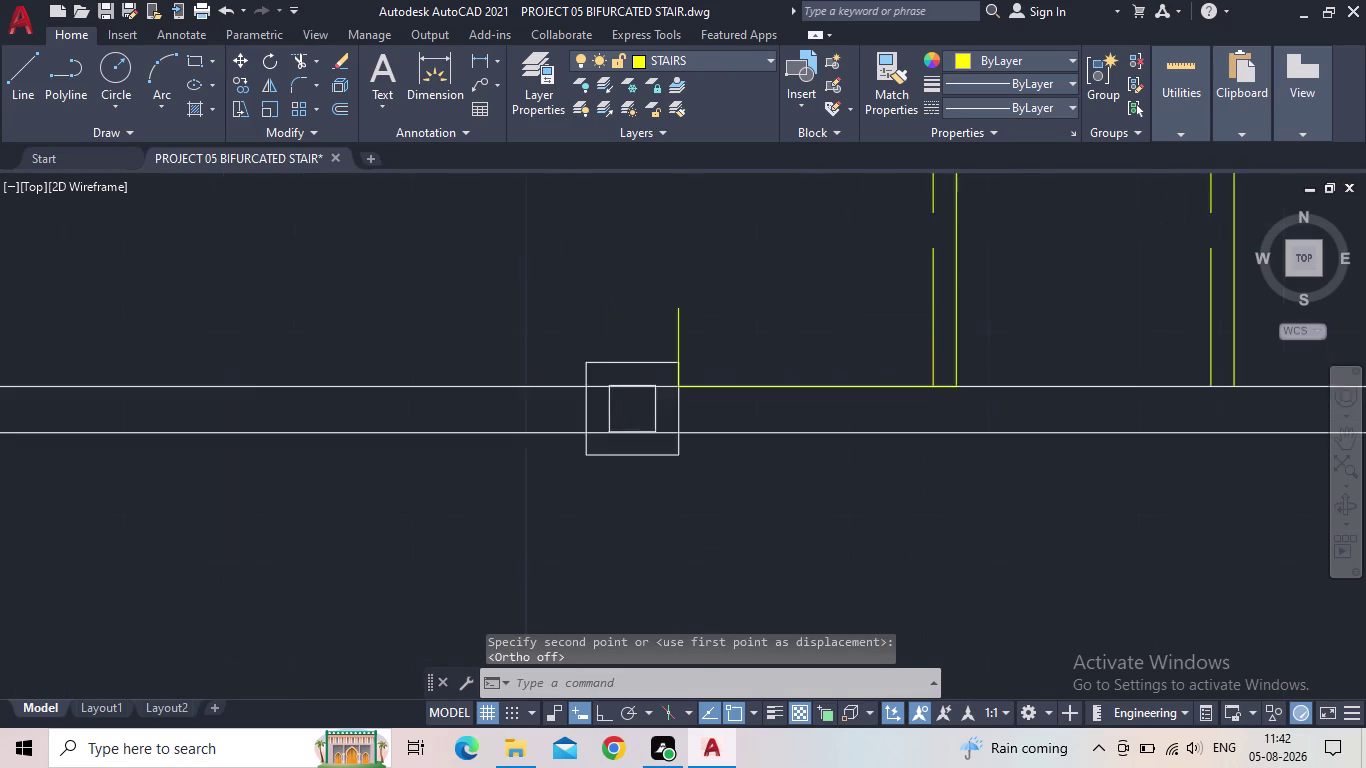
scroll(up, 3)
scroll(up, 3)
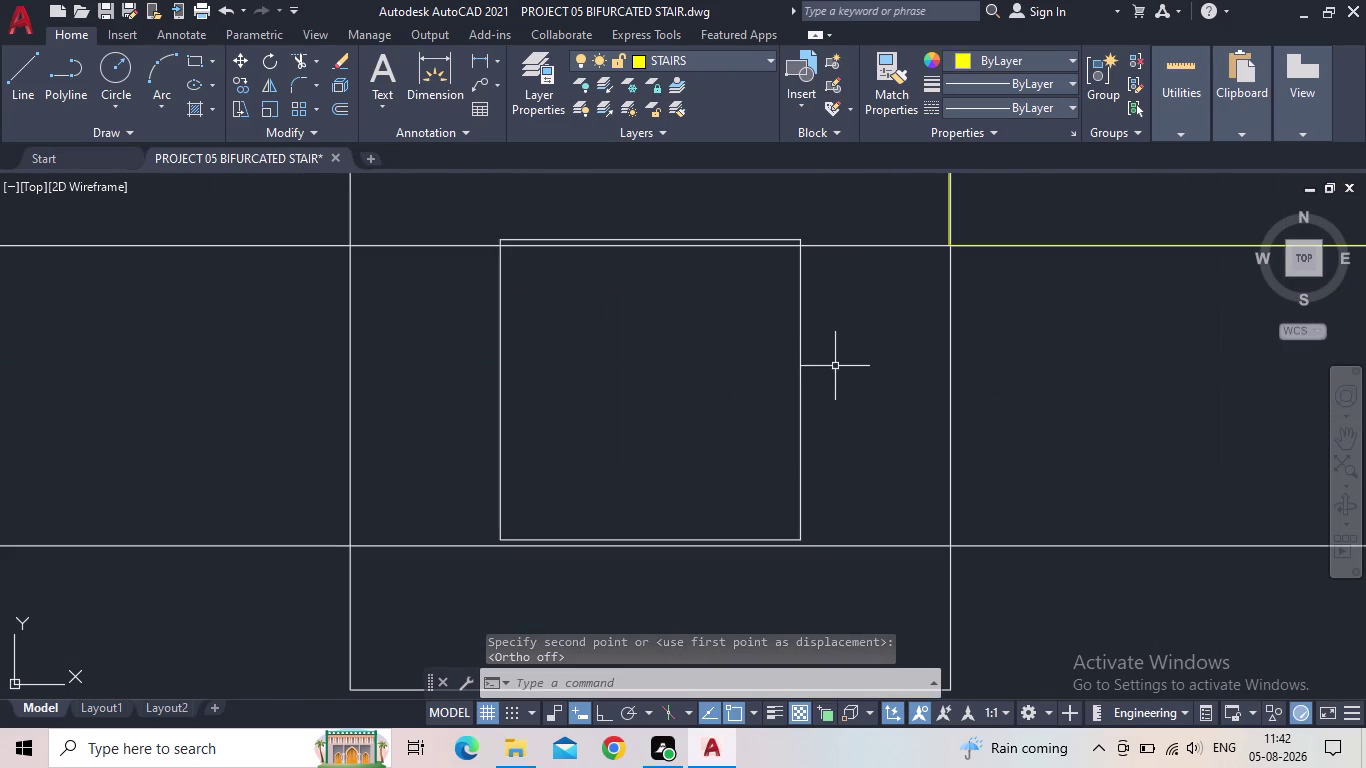
Reselect both squares of the post and move it to its adjusted position.
drag(987, 385, 965, 388)
click(661, 392)
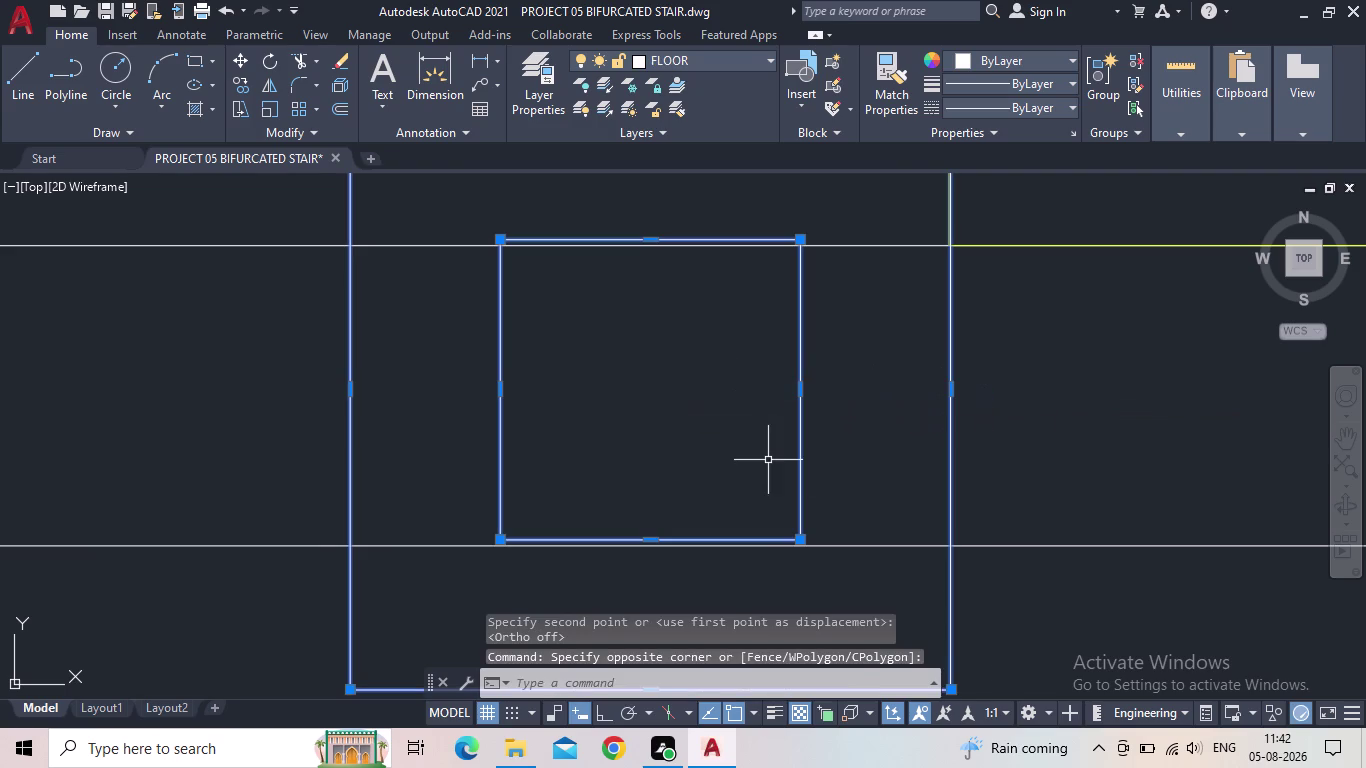
key(space)
scroll(up, 3)
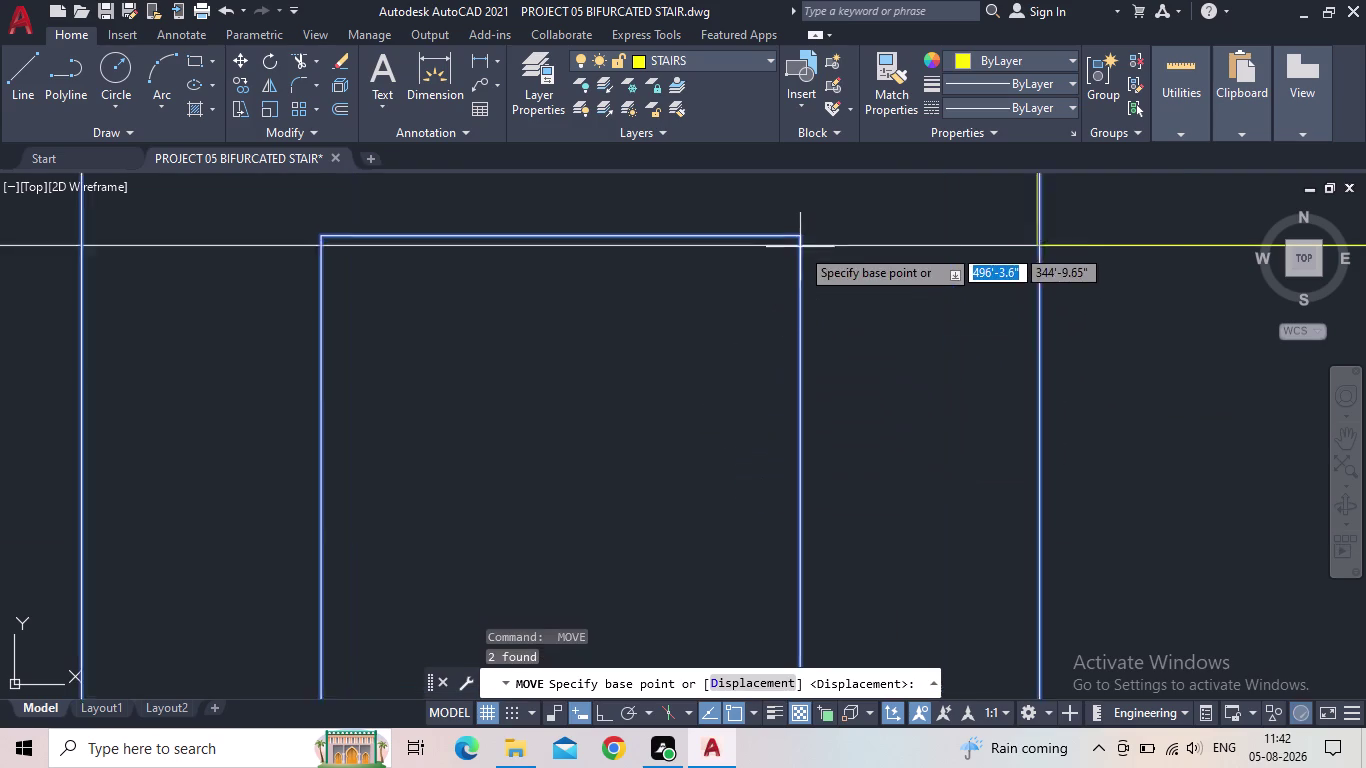
click(796, 227)
click(797, 246)
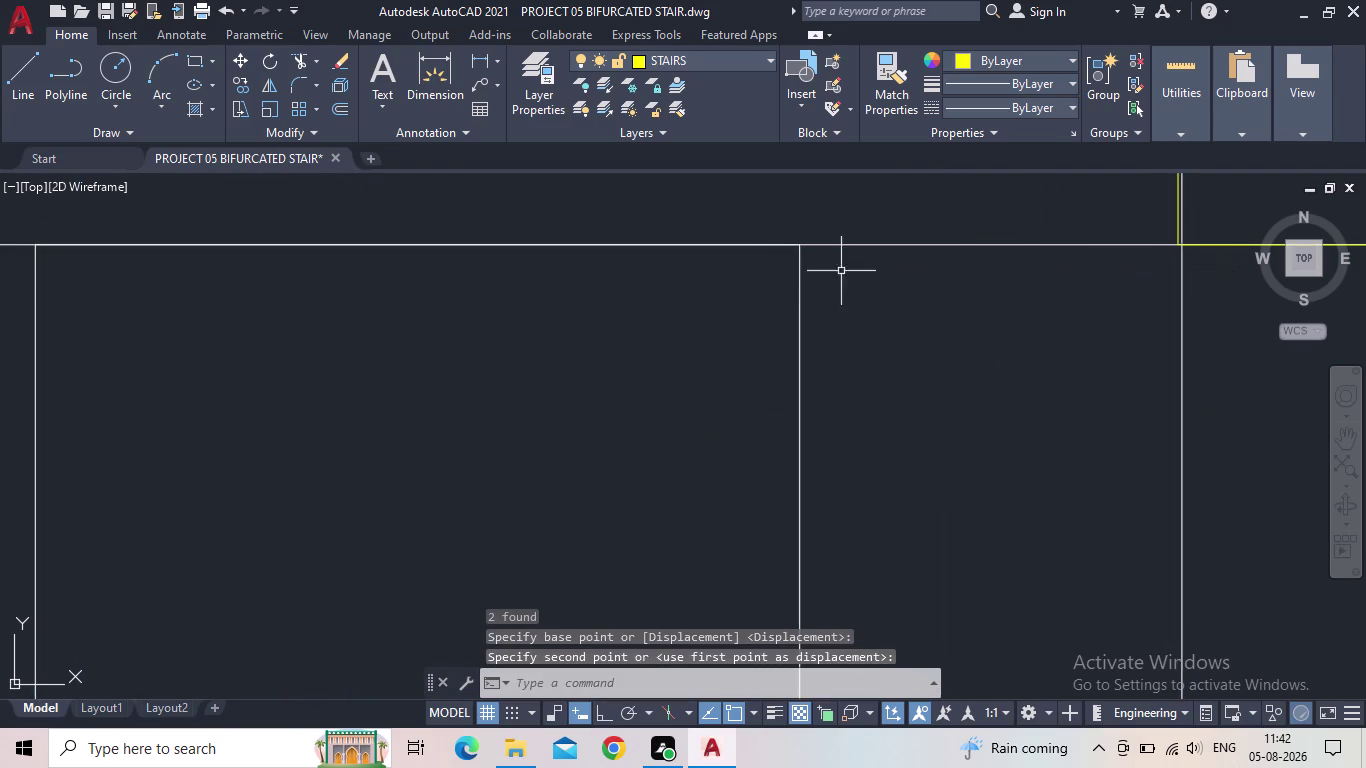
scroll(down, 3)
scroll(down, 3)
Delete the short vertical stub above the post.
key(Escape)
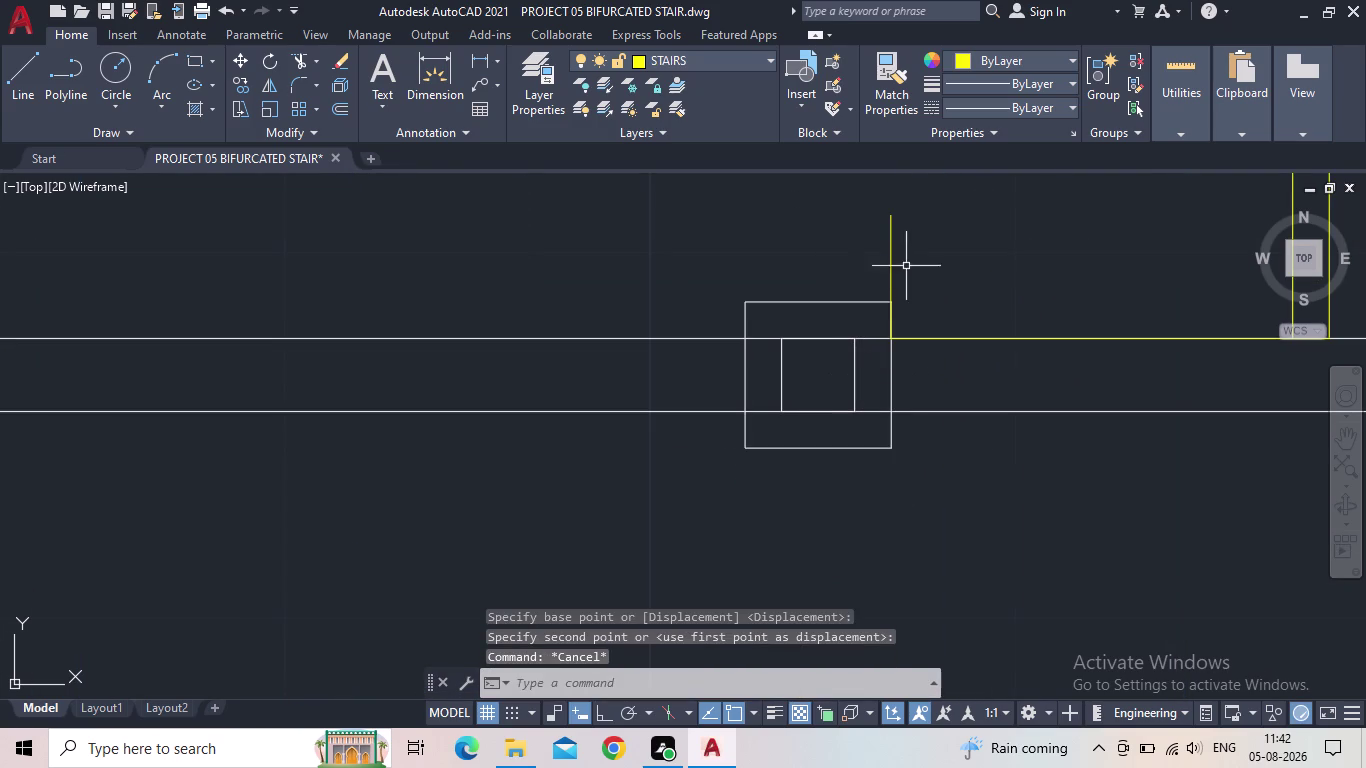
click(888, 264)
key(Delete)
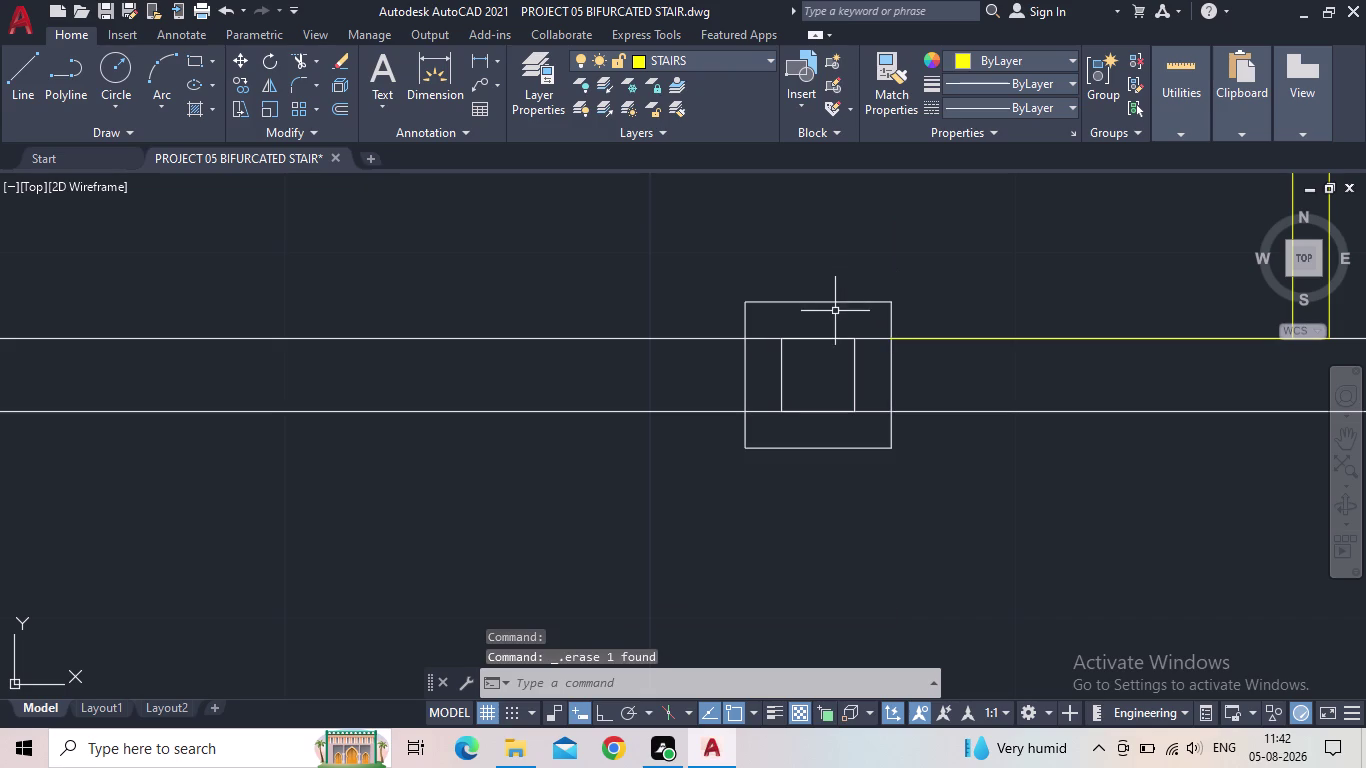
Pan and zoom along the stair wall and across the upper flight's tread lines.
scroll(down, 3)
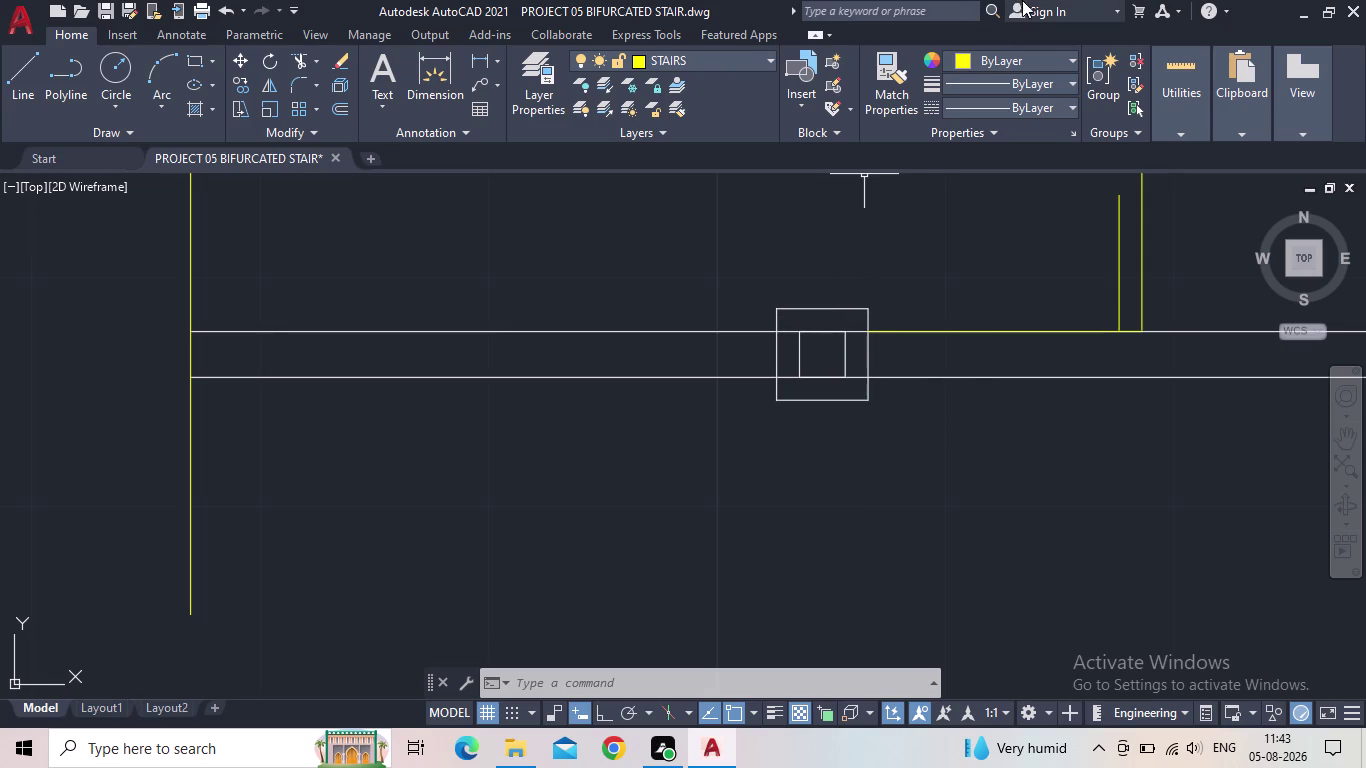
scroll(down, 3)
middle_drag(970, 319, 958, 324)
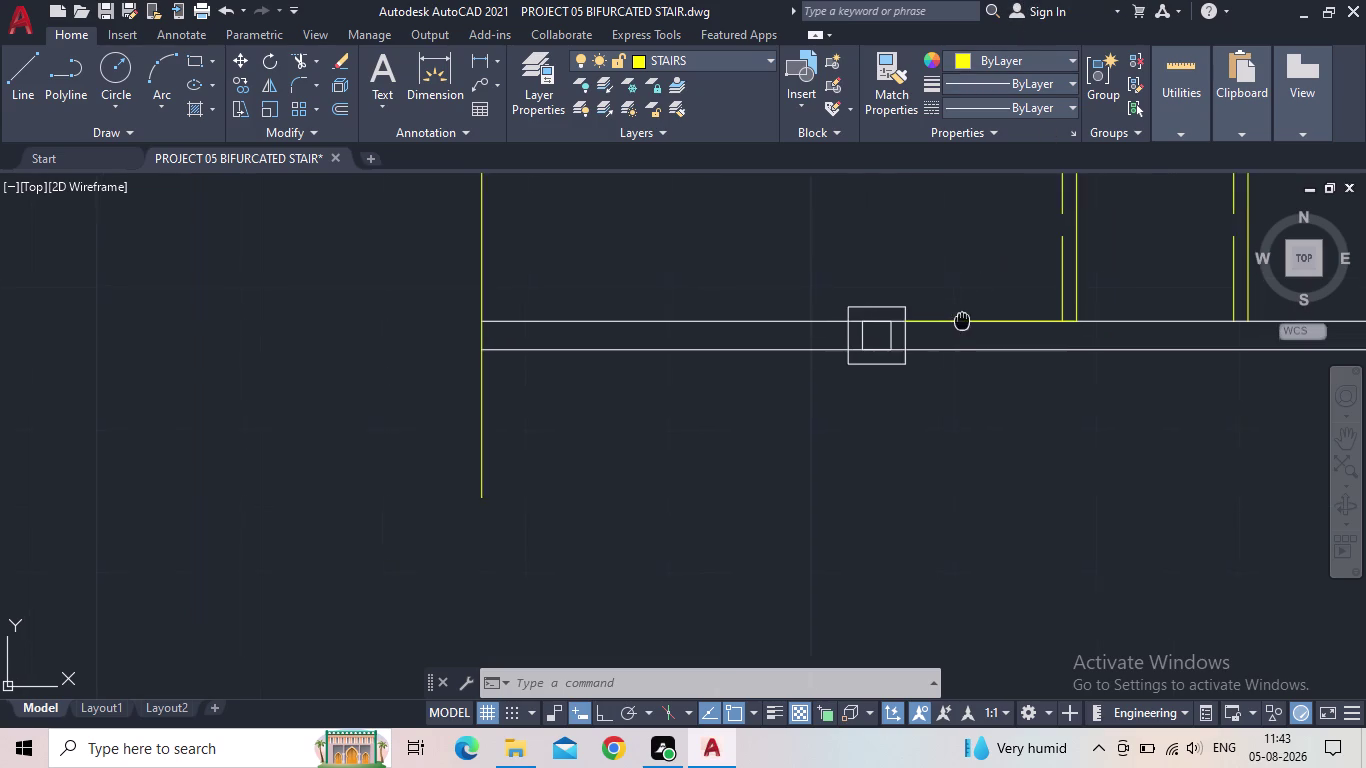
middle_drag(958, 324, 917, 349)
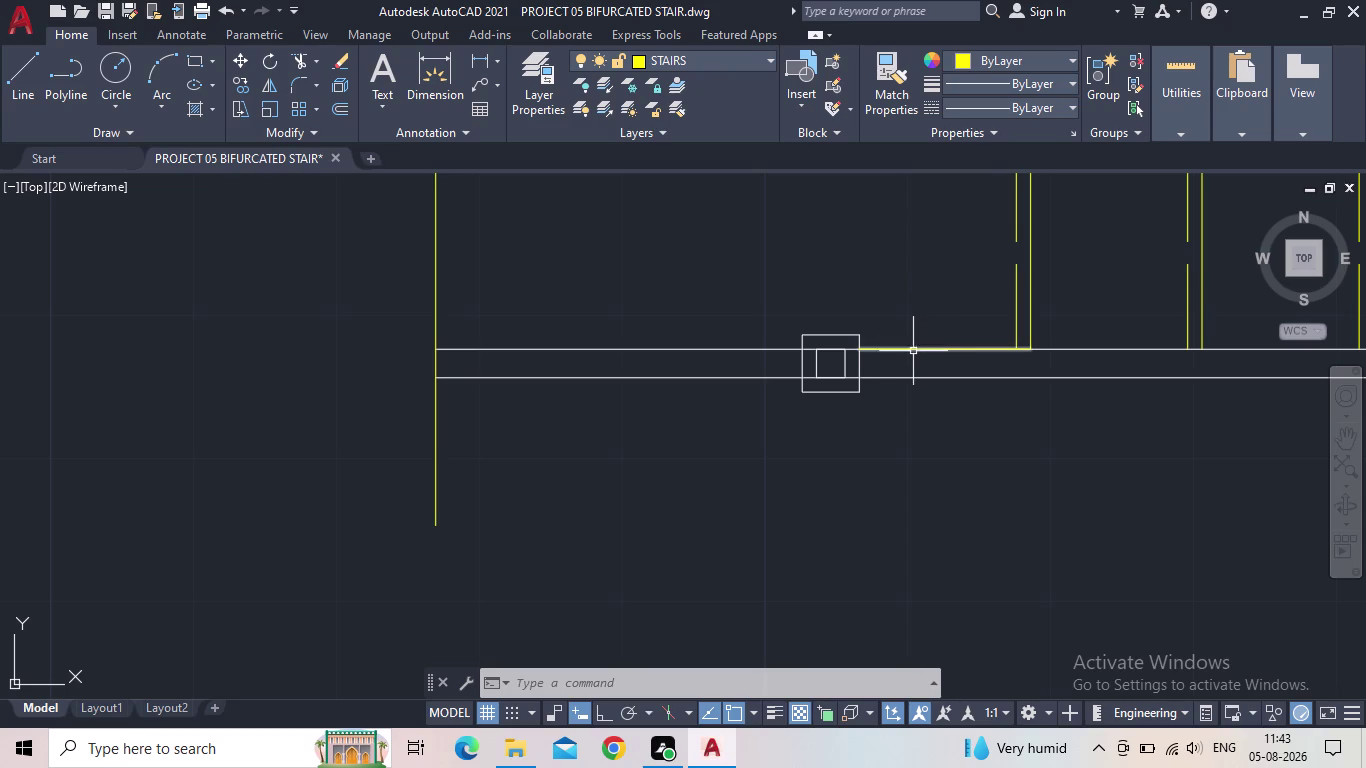
scroll(down, 3)
scroll(down, 3)
middle_drag(978, 408, 856, 471)
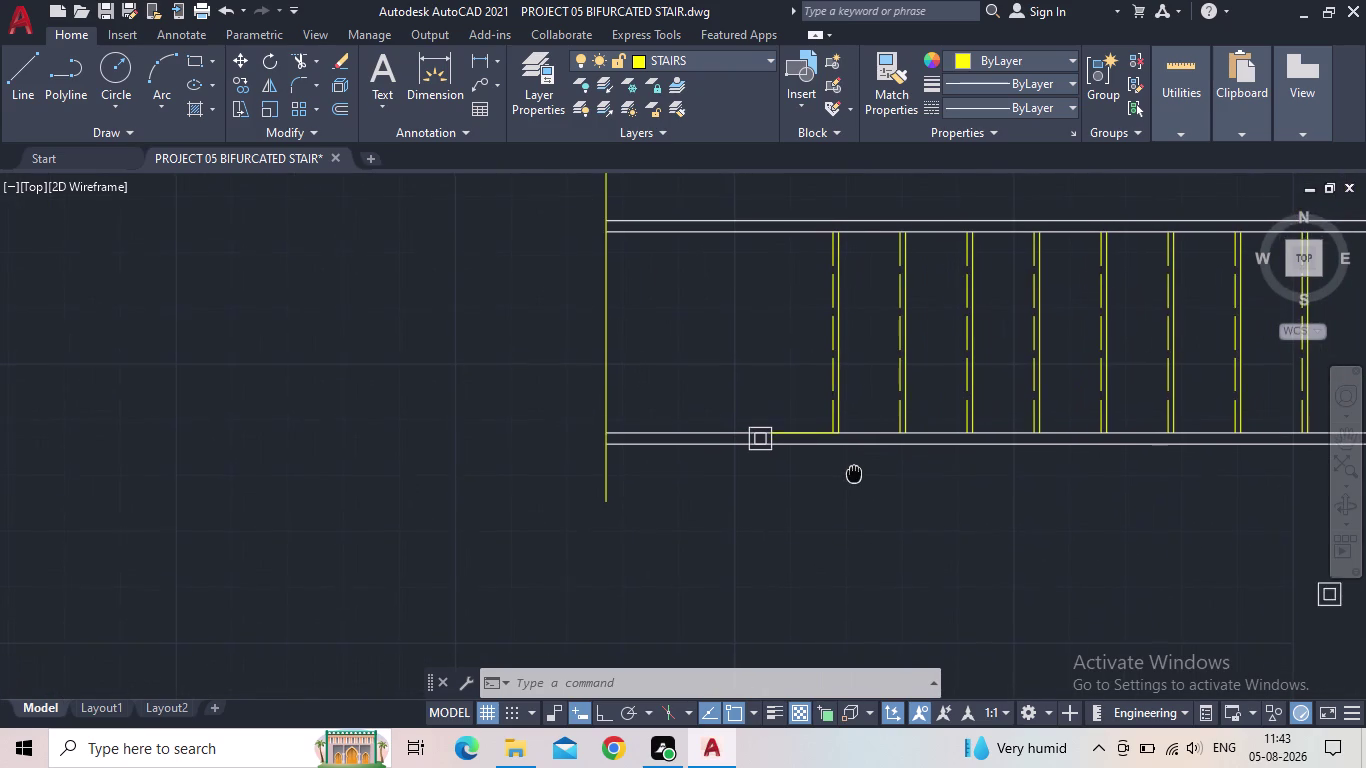
middle_drag(860, 466, 825, 494)
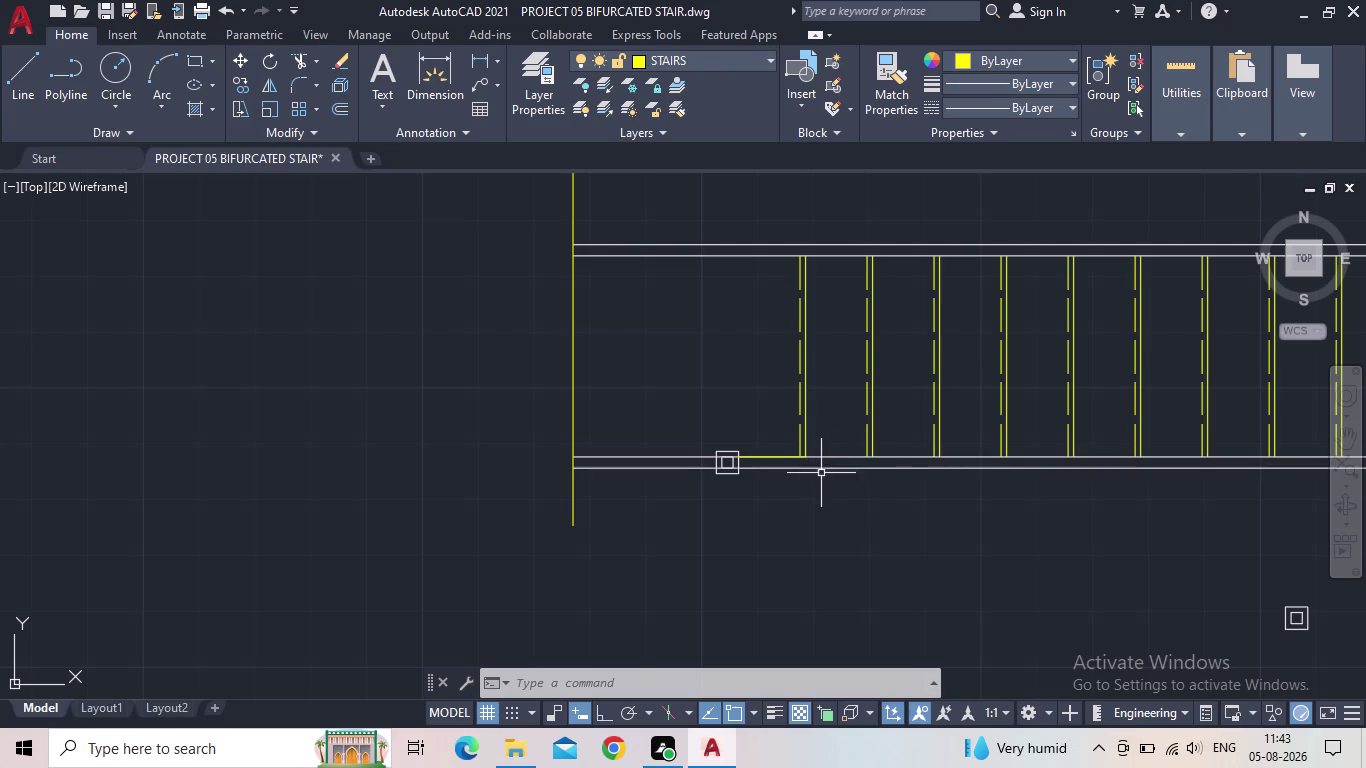
scroll(down, 3)
middle_drag(758, 503, 674, 471)
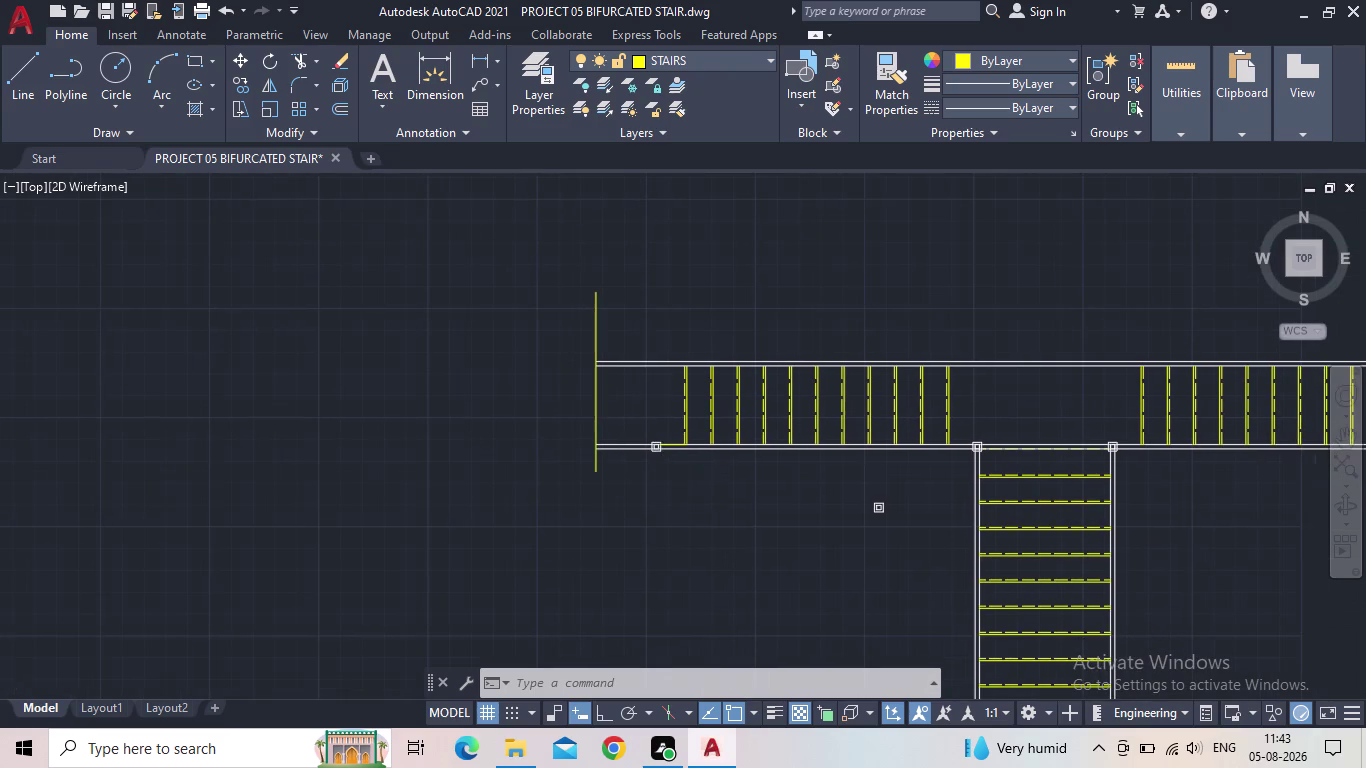
Bring the whole stair plan into view and start a new line.
scroll(up, 3)
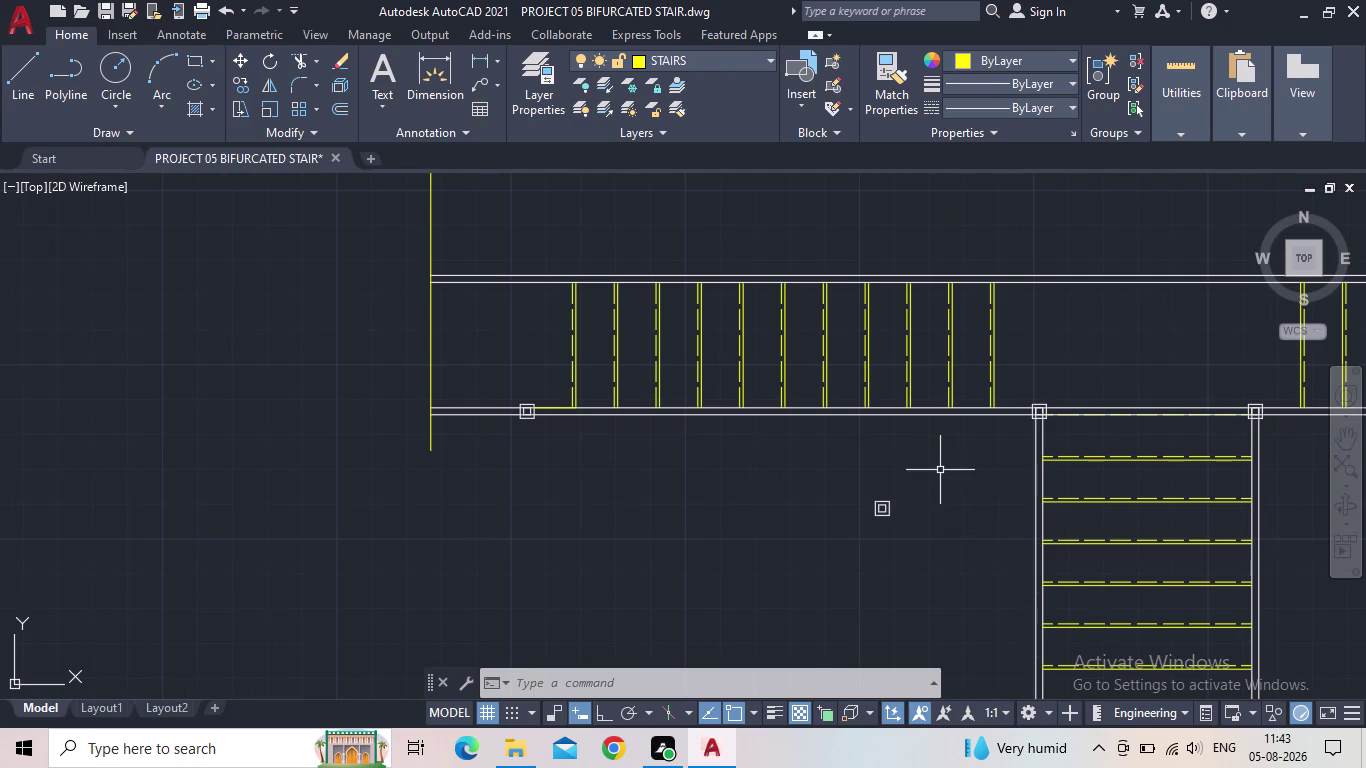
scroll(down, 3)
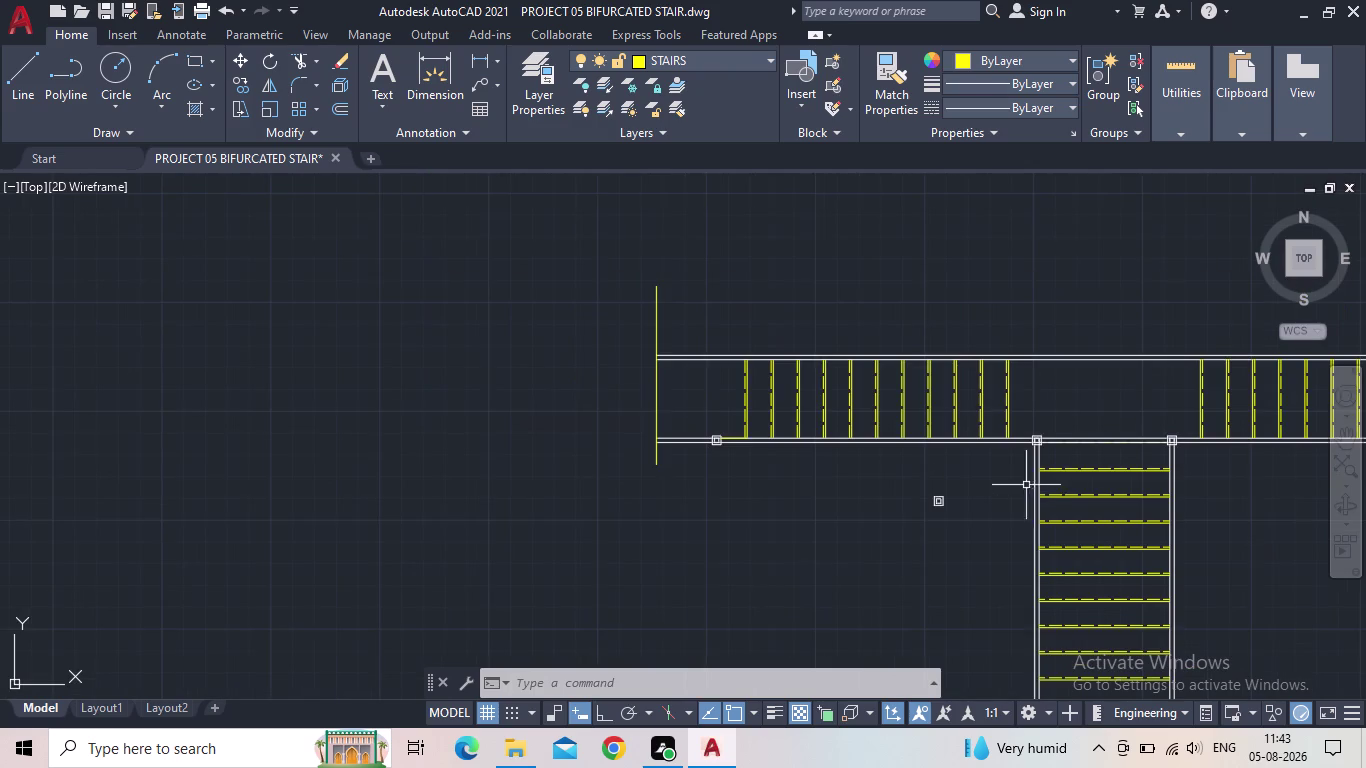
middle_drag(1020, 485, 956, 472)
scroll(up, 3)
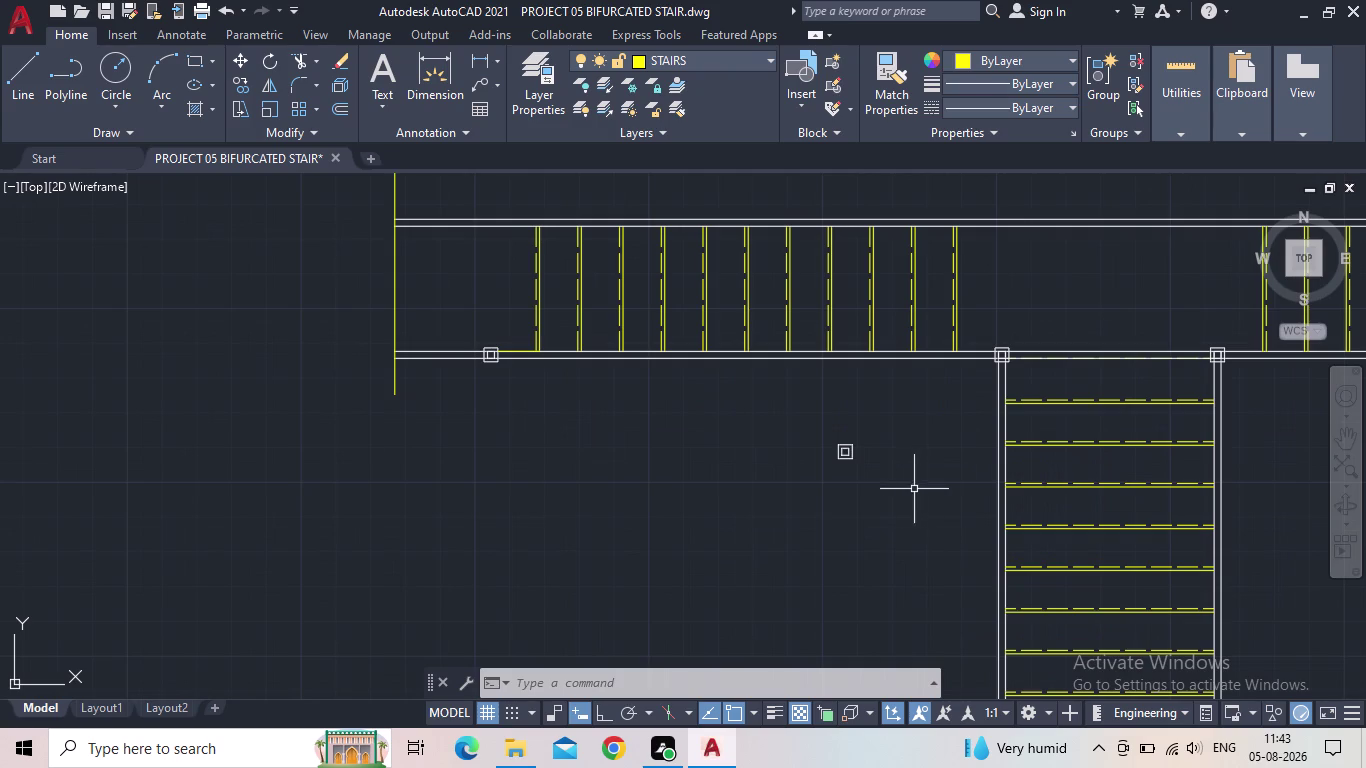
scroll(up, 3)
scroll(down, 3)
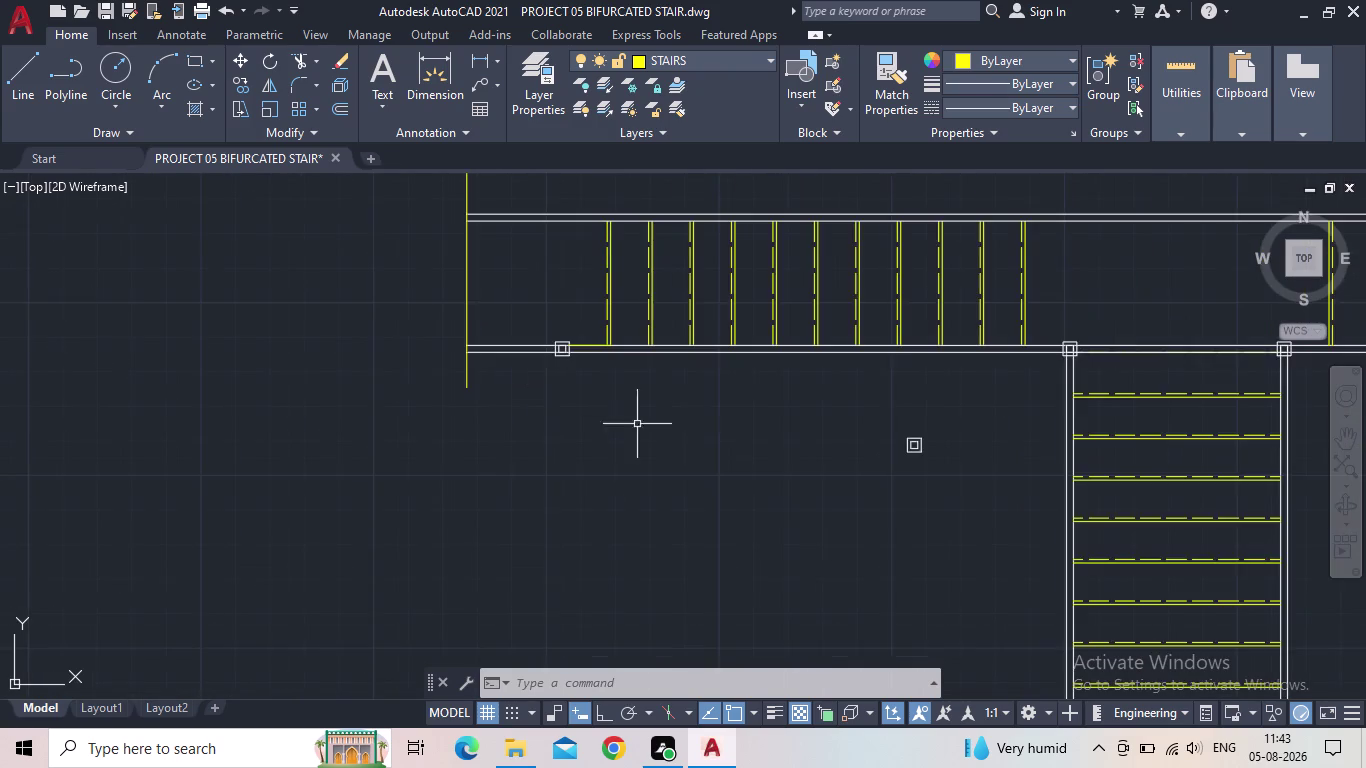
scroll(down, 3)
middle_drag(686, 433, 378, 439)
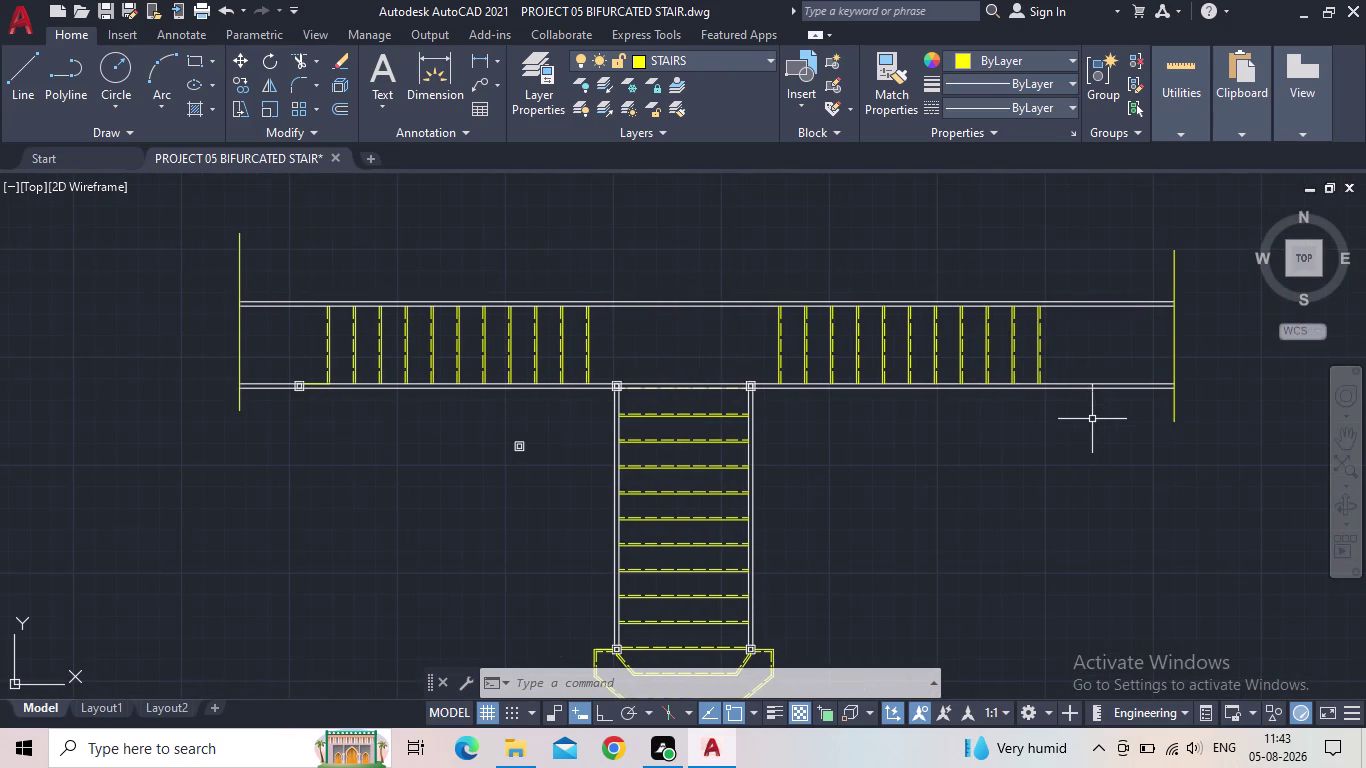
click(35, 77)
scroll(up, 3)
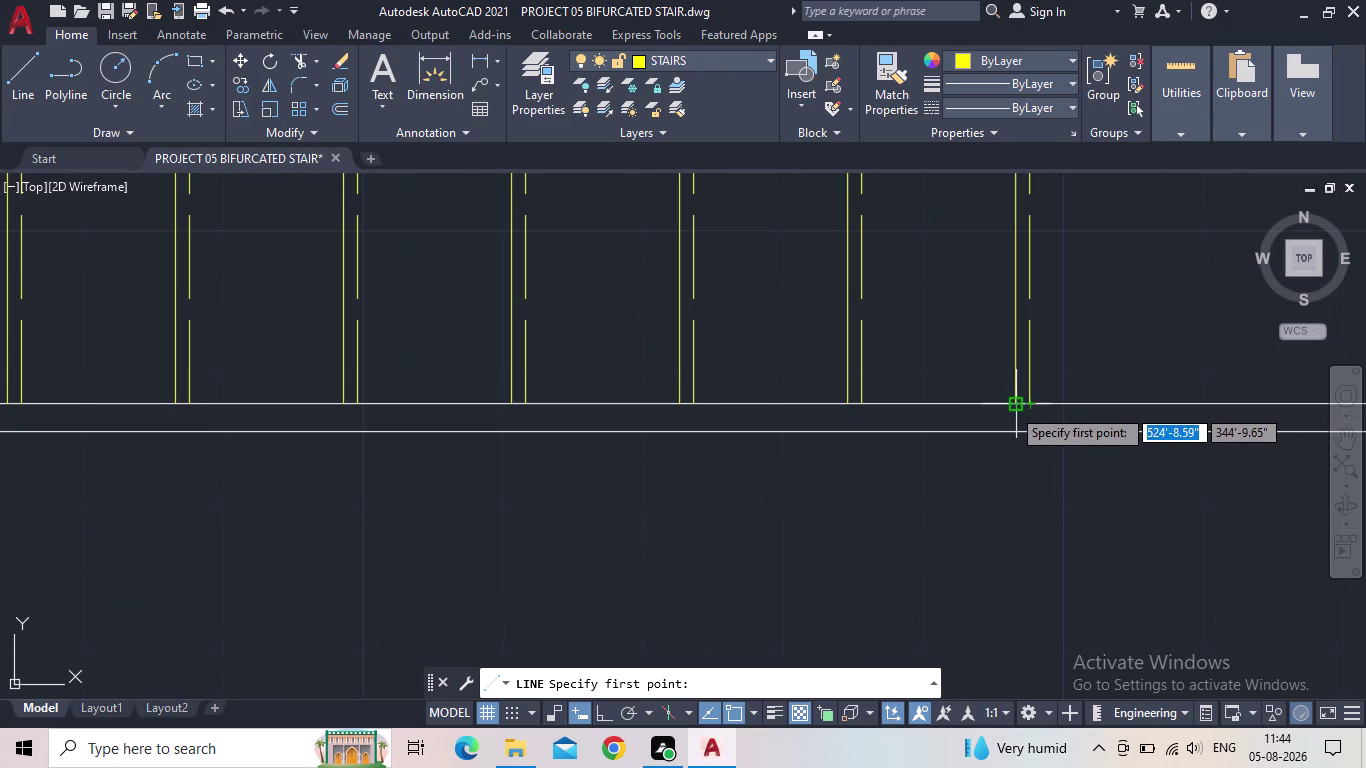
Draw a 1' horizontal line from the last tread's foot with Ortho on.
drag(1011, 407, 1056, 407)
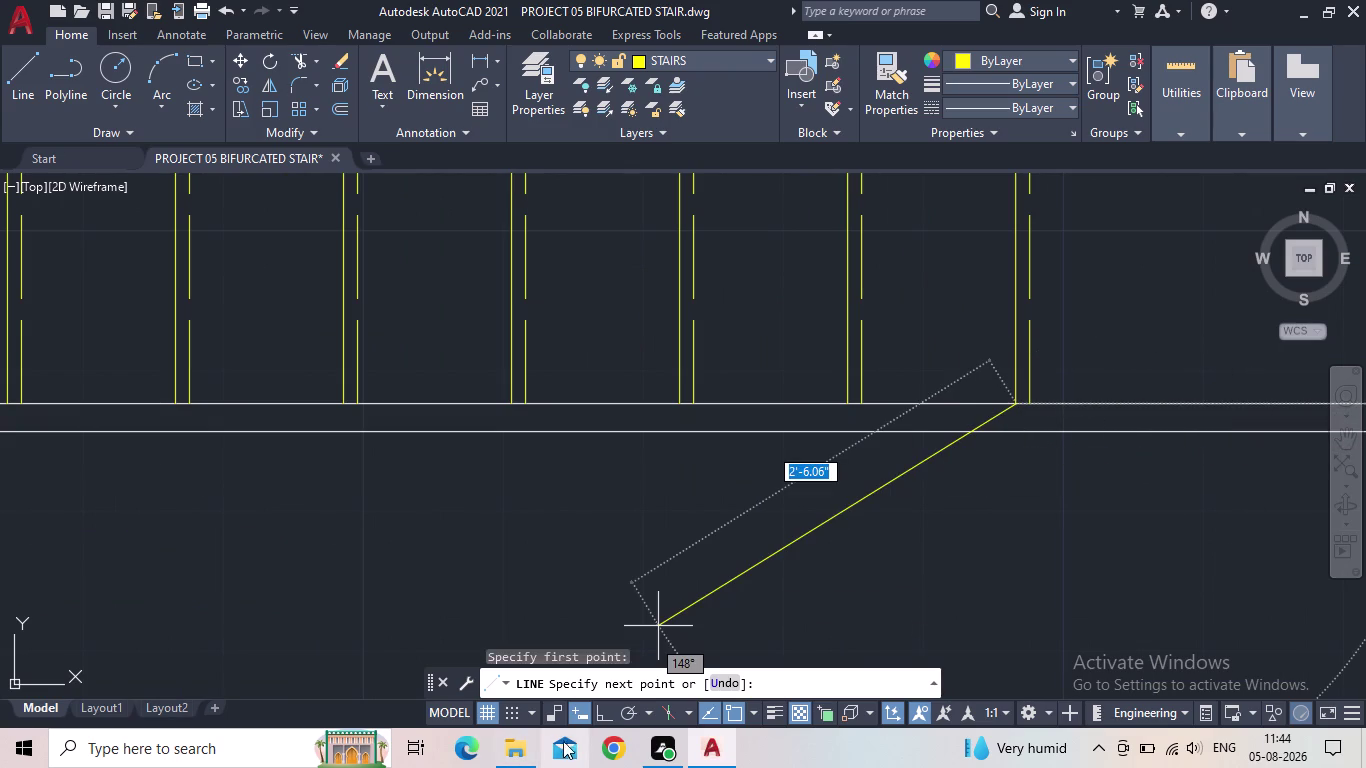
click(606, 711)
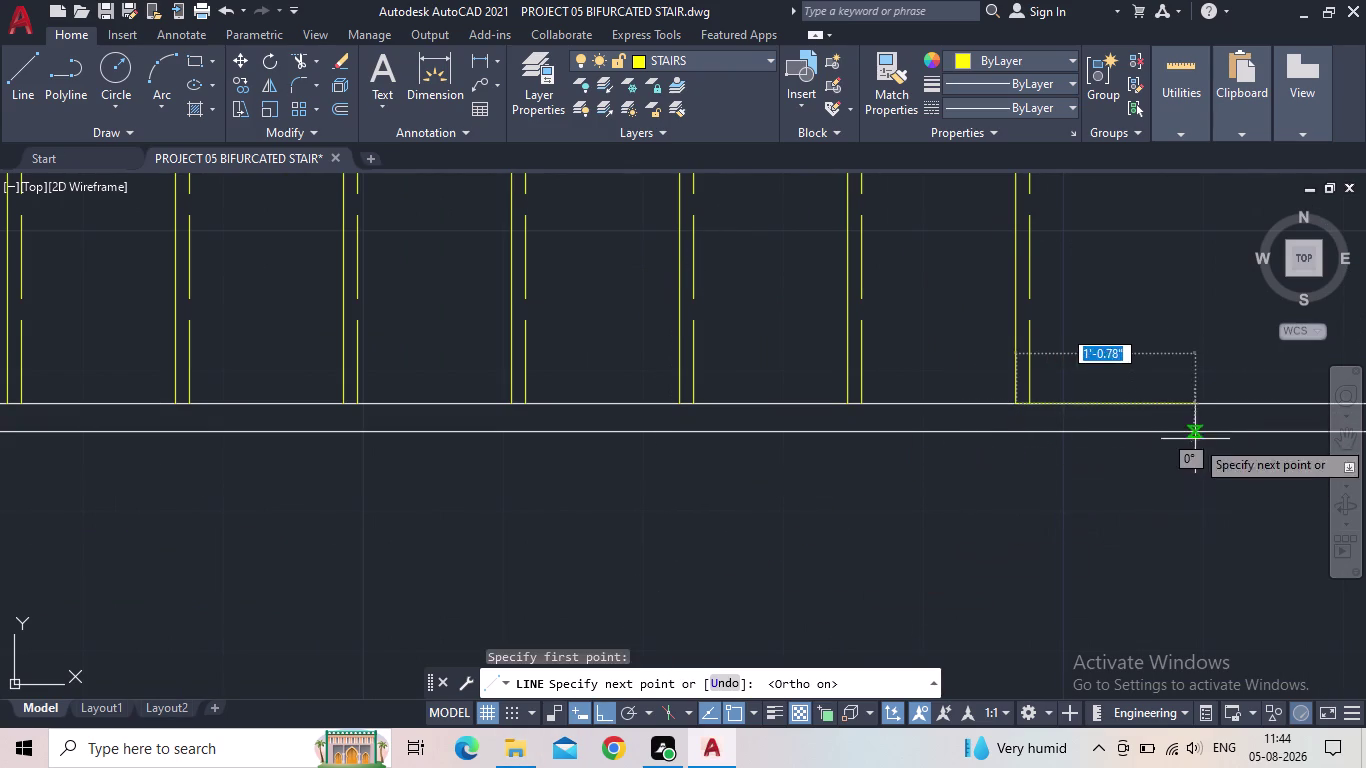
middle_drag(1195, 439, 887, 494)
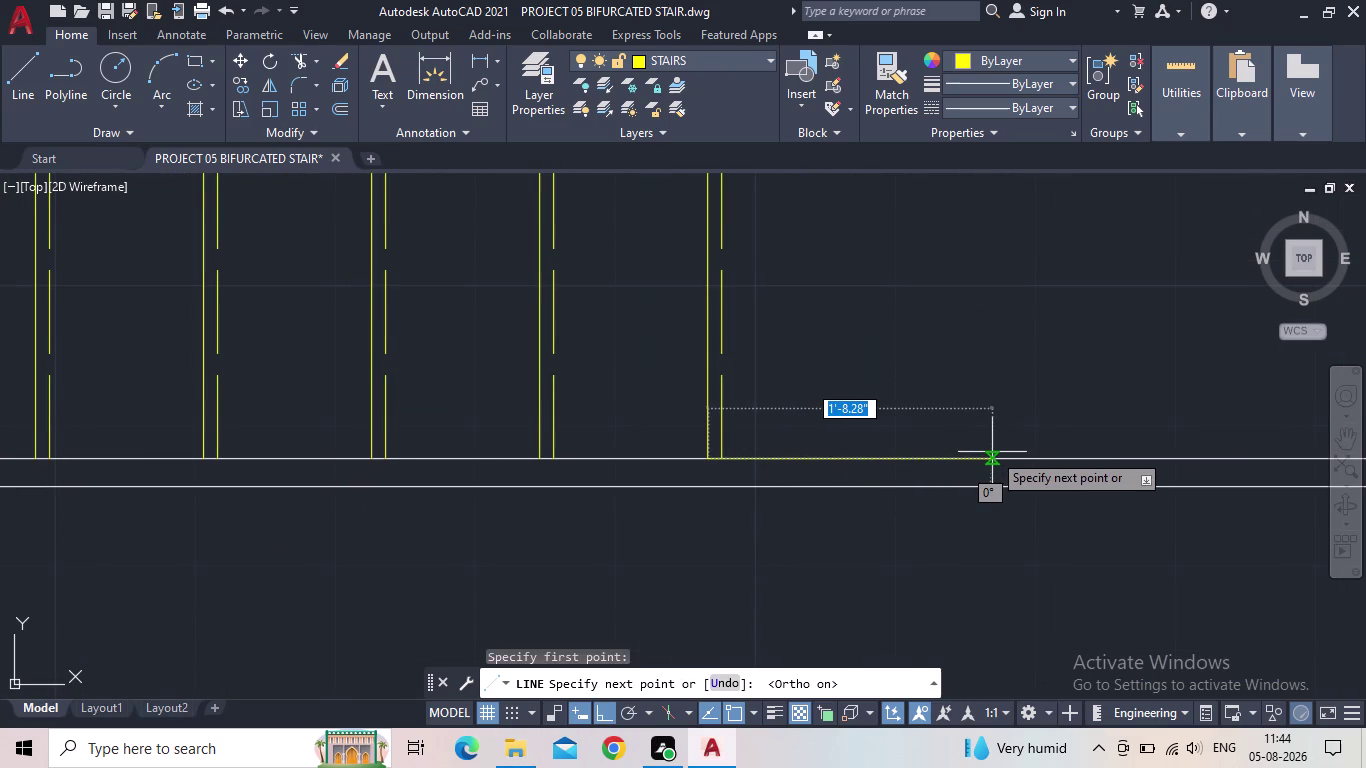
text(1')
key(Return)
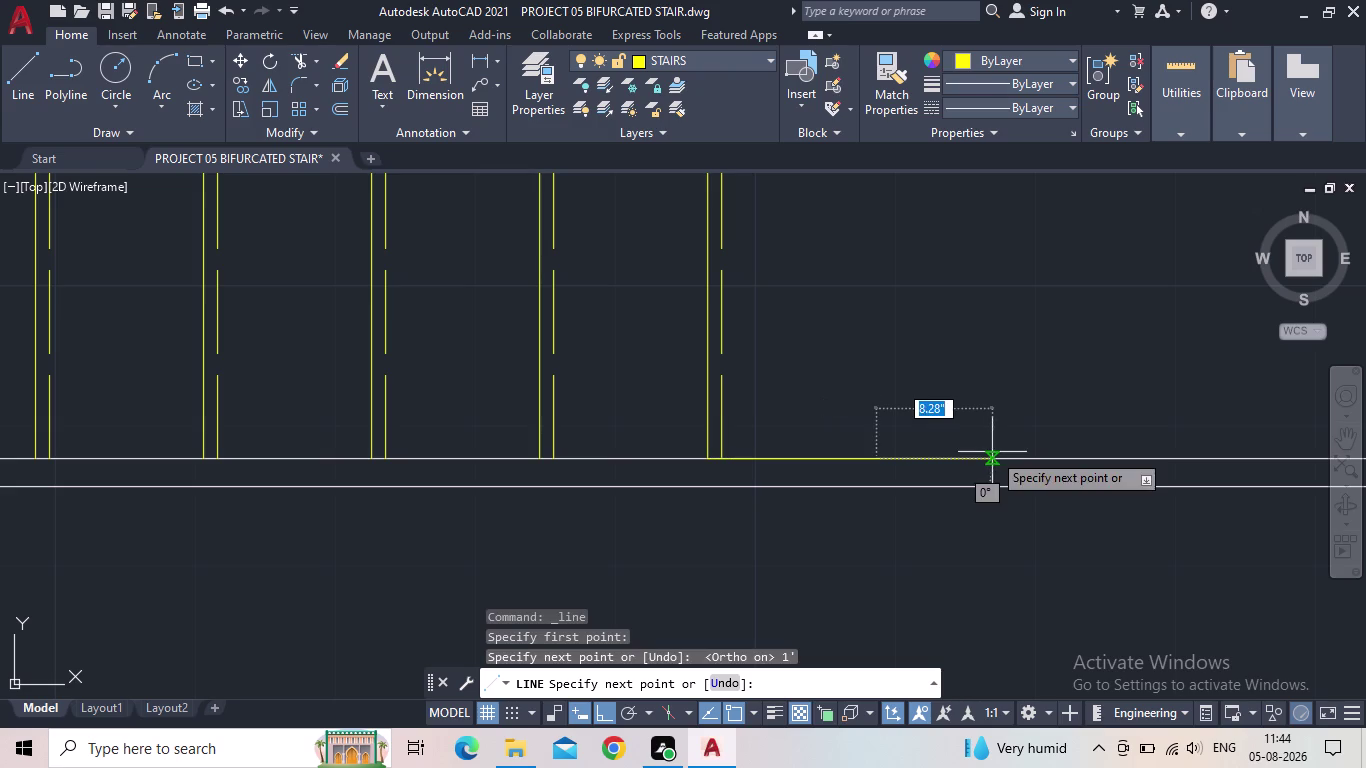
click(878, 392)
key(Escape)
Select the nested-square column and start moving it with M.
scroll(down, 3)
middle_drag(905, 417, 1213, 390)
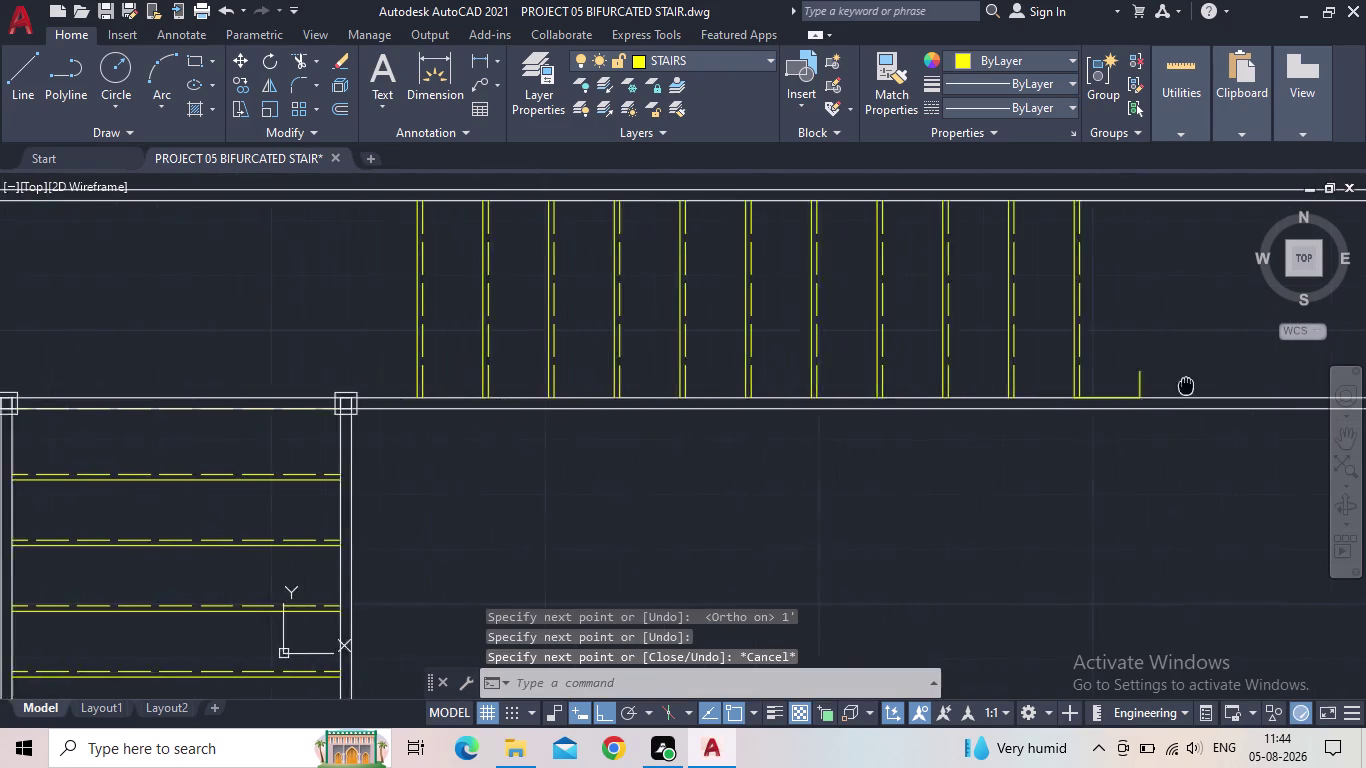
middle_drag(1213, 390, 1217, 391)
scroll(down, 3)
scroll(down, 3)
scroll(up, 3)
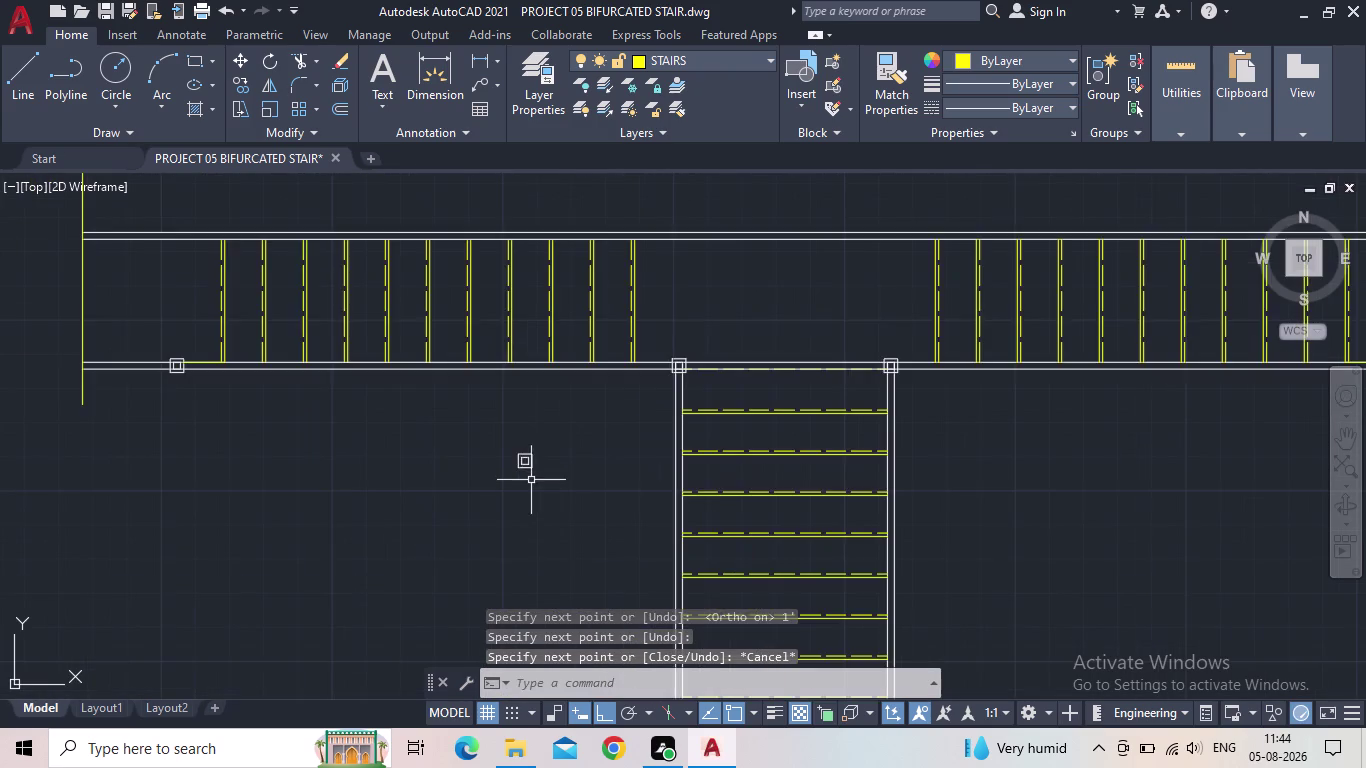
scroll(up, 3)
click(549, 475)
click(433, 395)
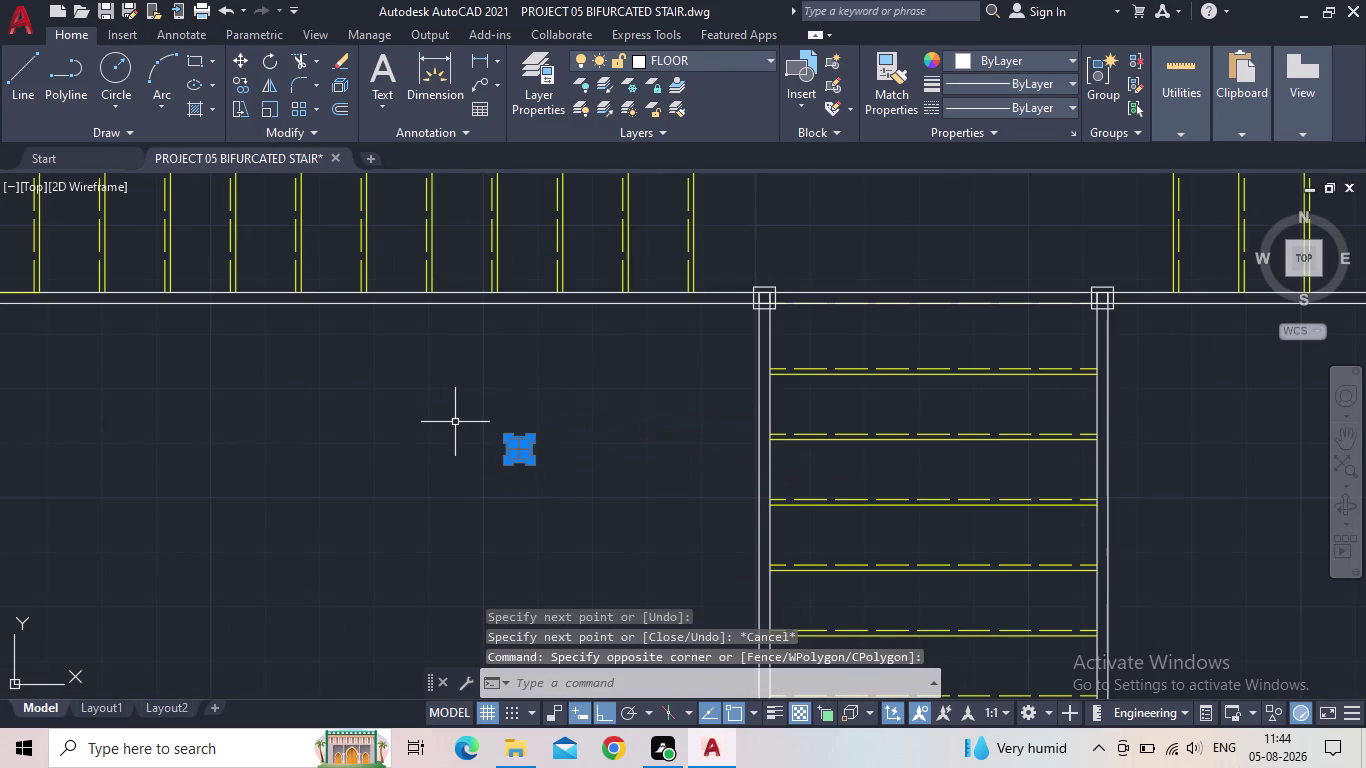
scroll(up, 3)
key(m)
key(space)
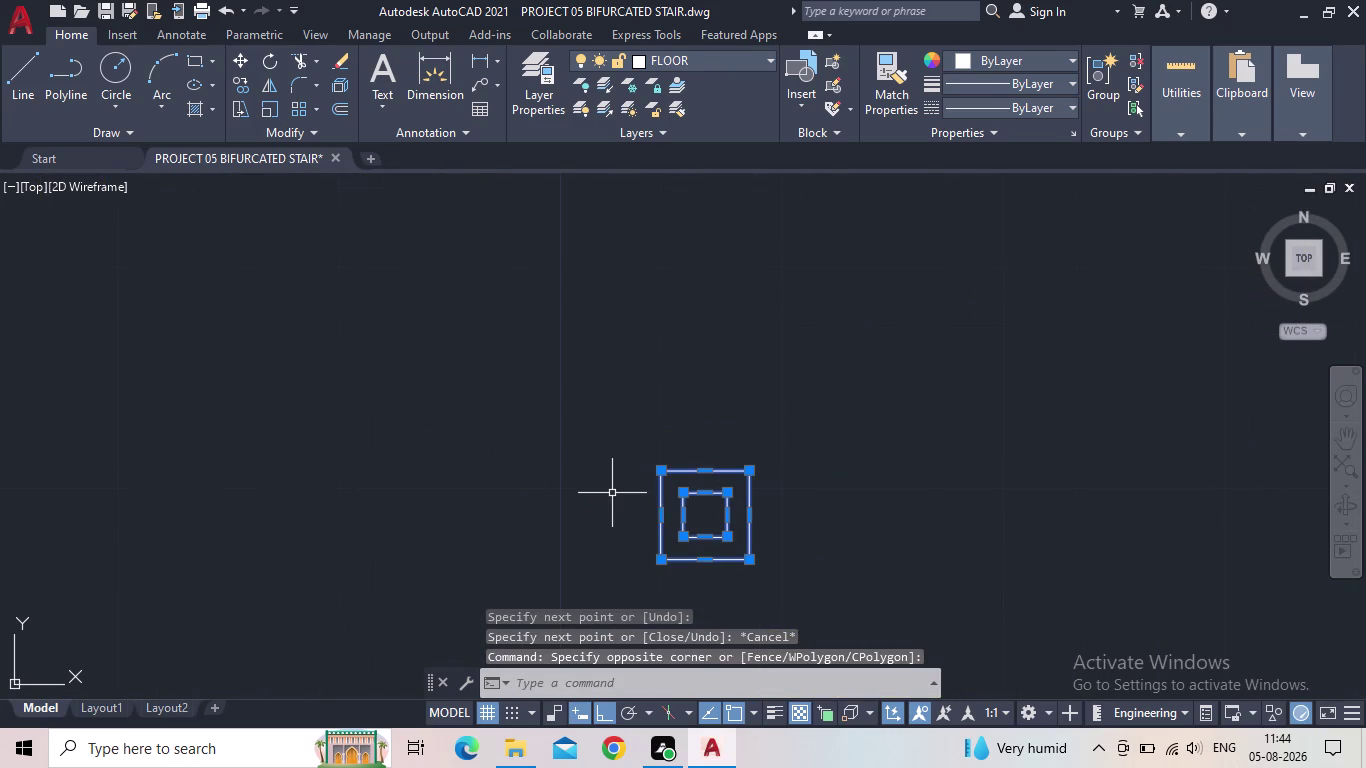
click(657, 538)
Move the column from its base point to the new 1' line's end.
middle_drag(1011, 353, 877, 404)
scroll(down, 3)
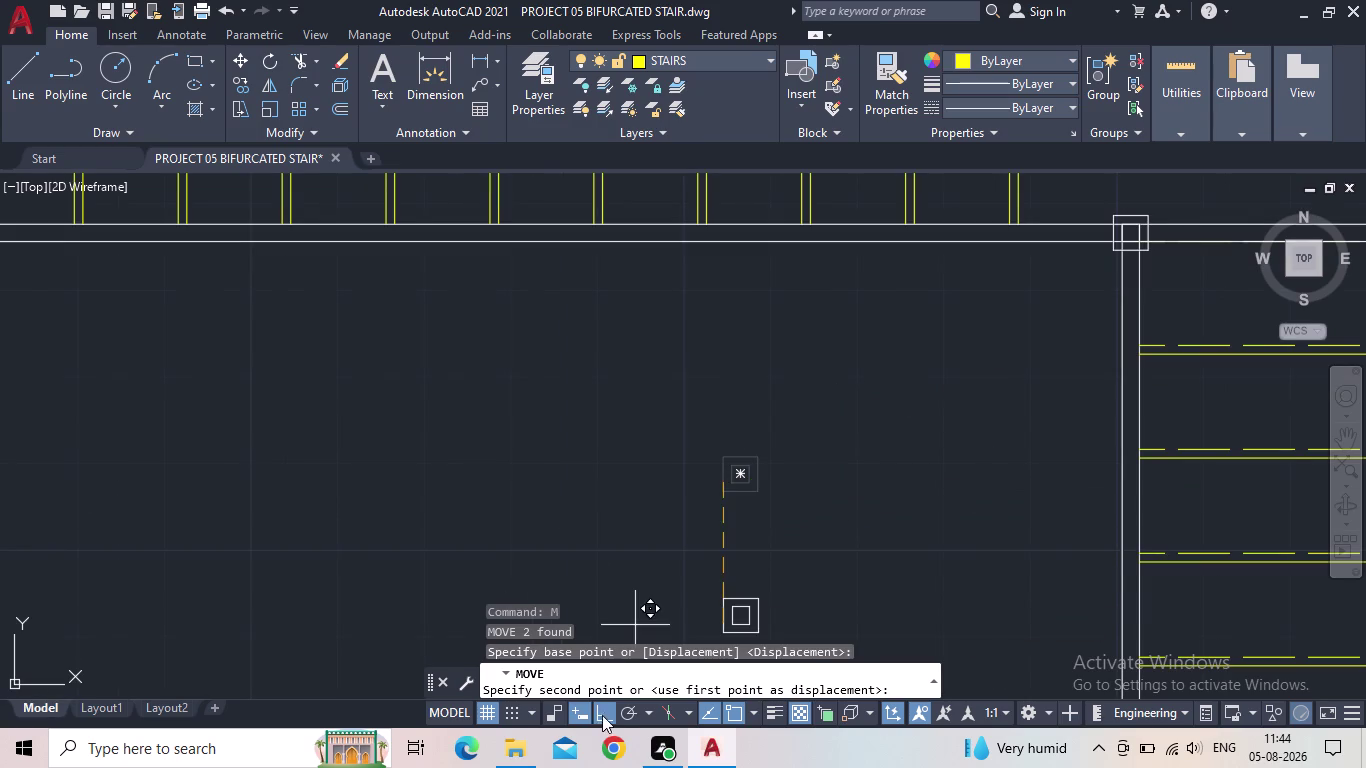
click(602, 715)
middle_drag(927, 415, 311, 591)
scroll(down, 3)
scroll(up, 3)
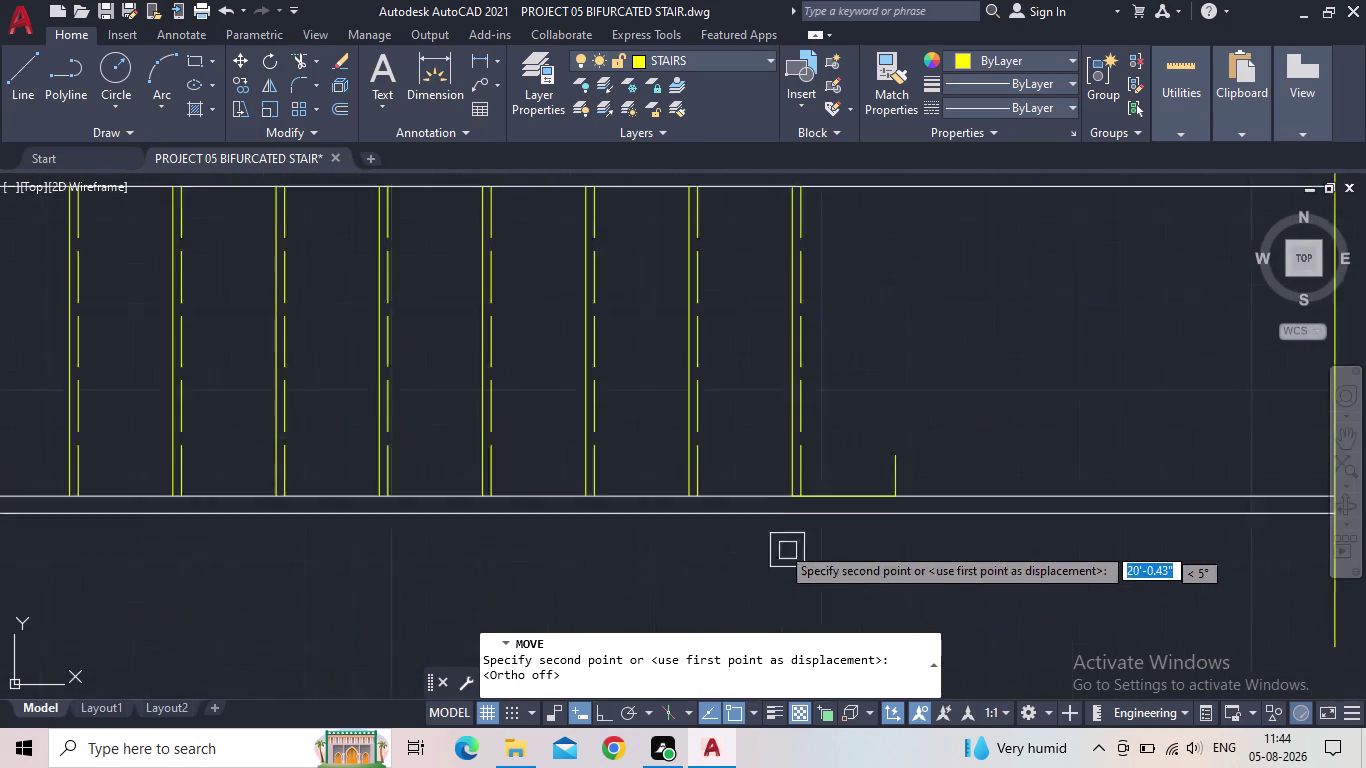
scroll(up, 3)
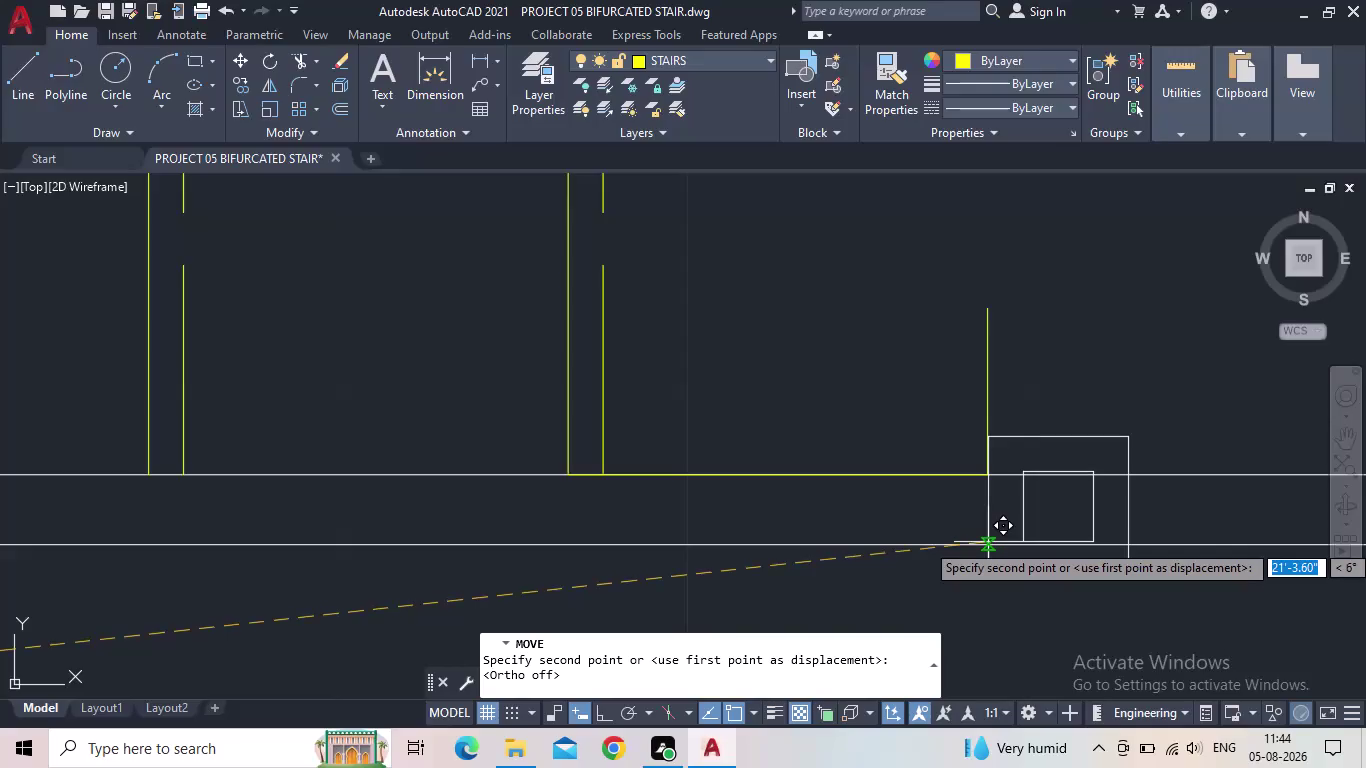
click(988, 544)
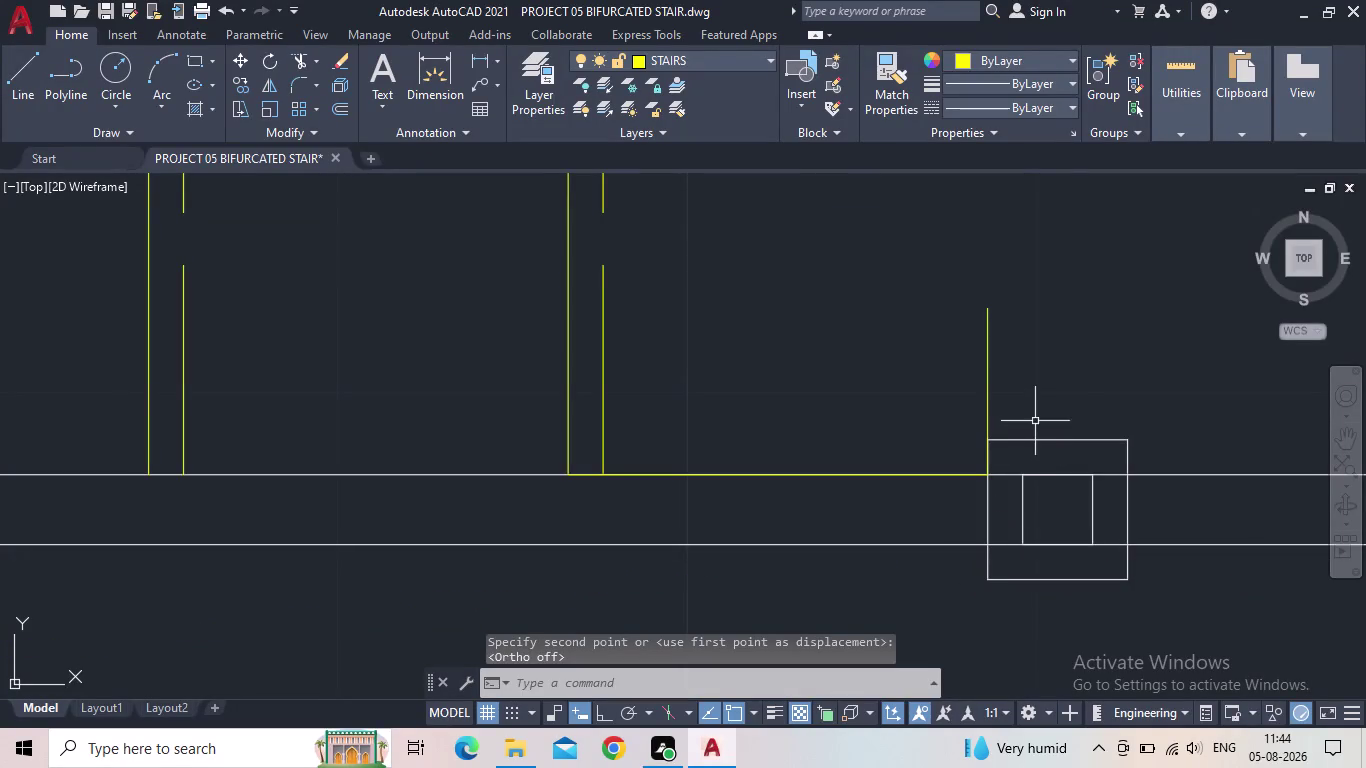
Delete the stray vertical line left beside the new post.
click(1024, 385)
click(966, 376)
key(Delete)
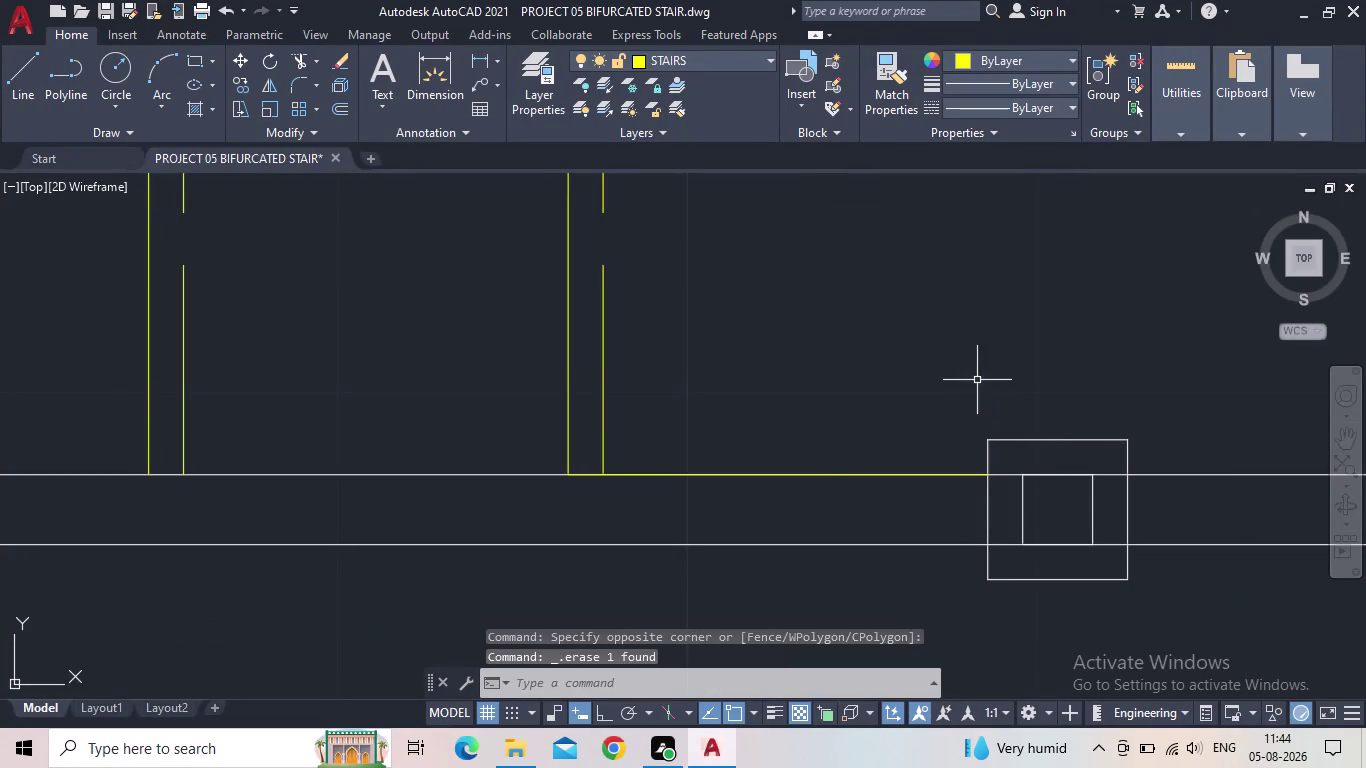
click(826, 475)
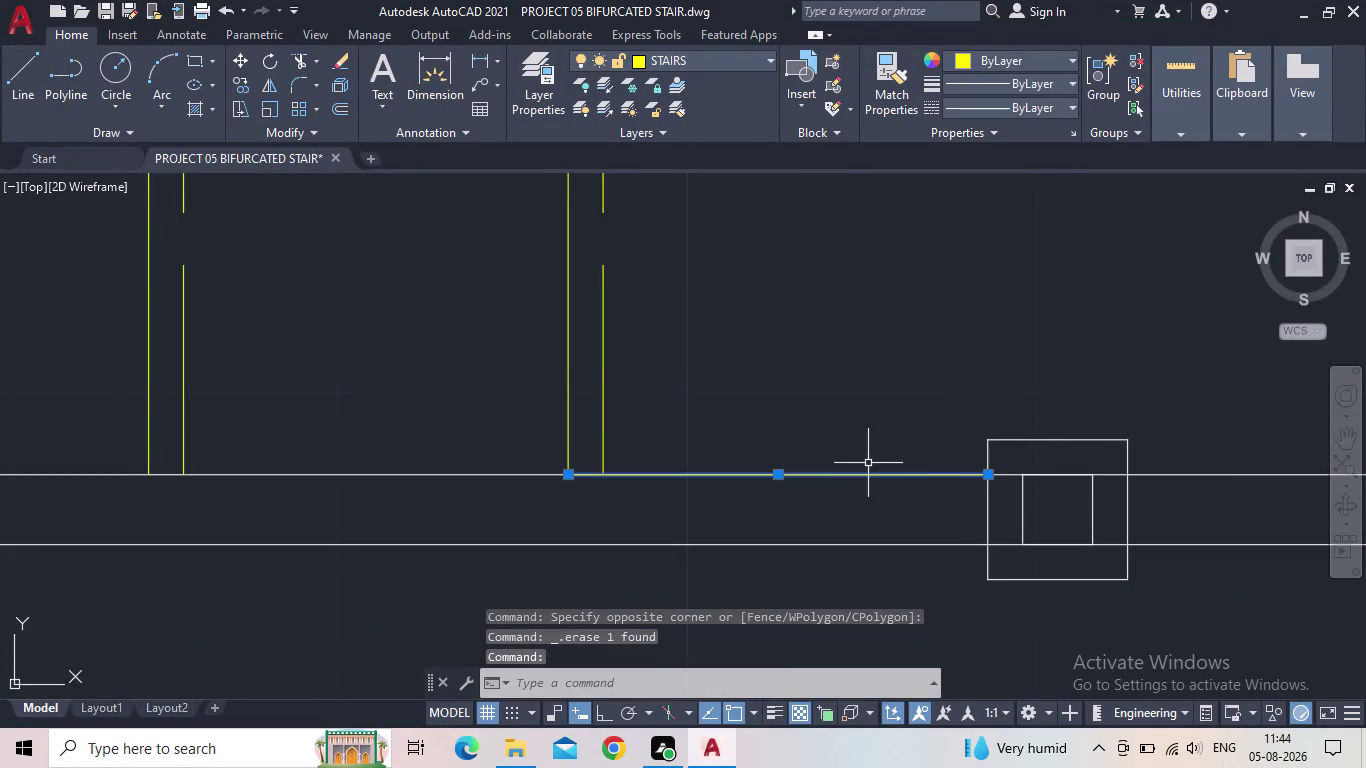
Zoom in on the latest square post and clear the selection.
key(Delete)
scroll(down, 3)
scroll(down, 3)
scroll(down, 3)
middle_drag(863, 497, 963, 503)
scroll(up, 3)
scroll(up, 3)
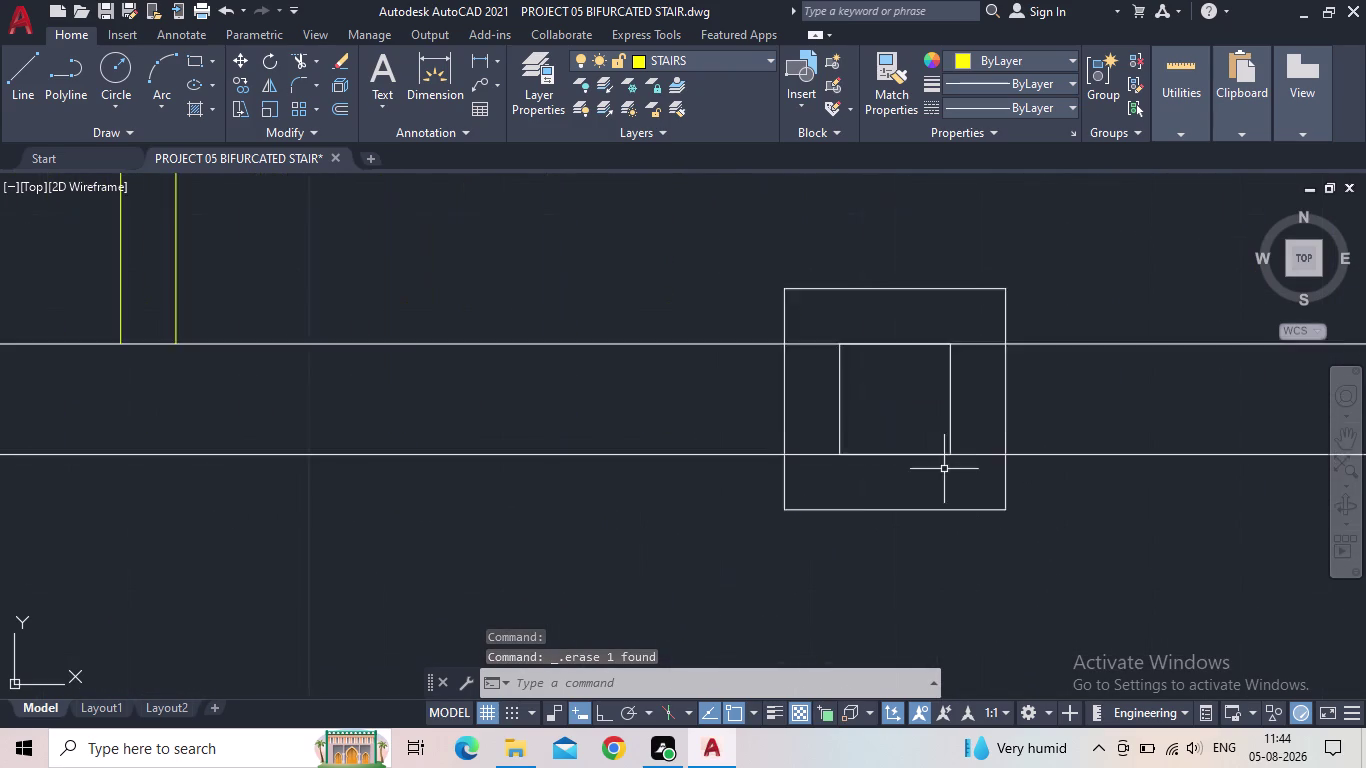
scroll(up, 3)
click(959, 344)
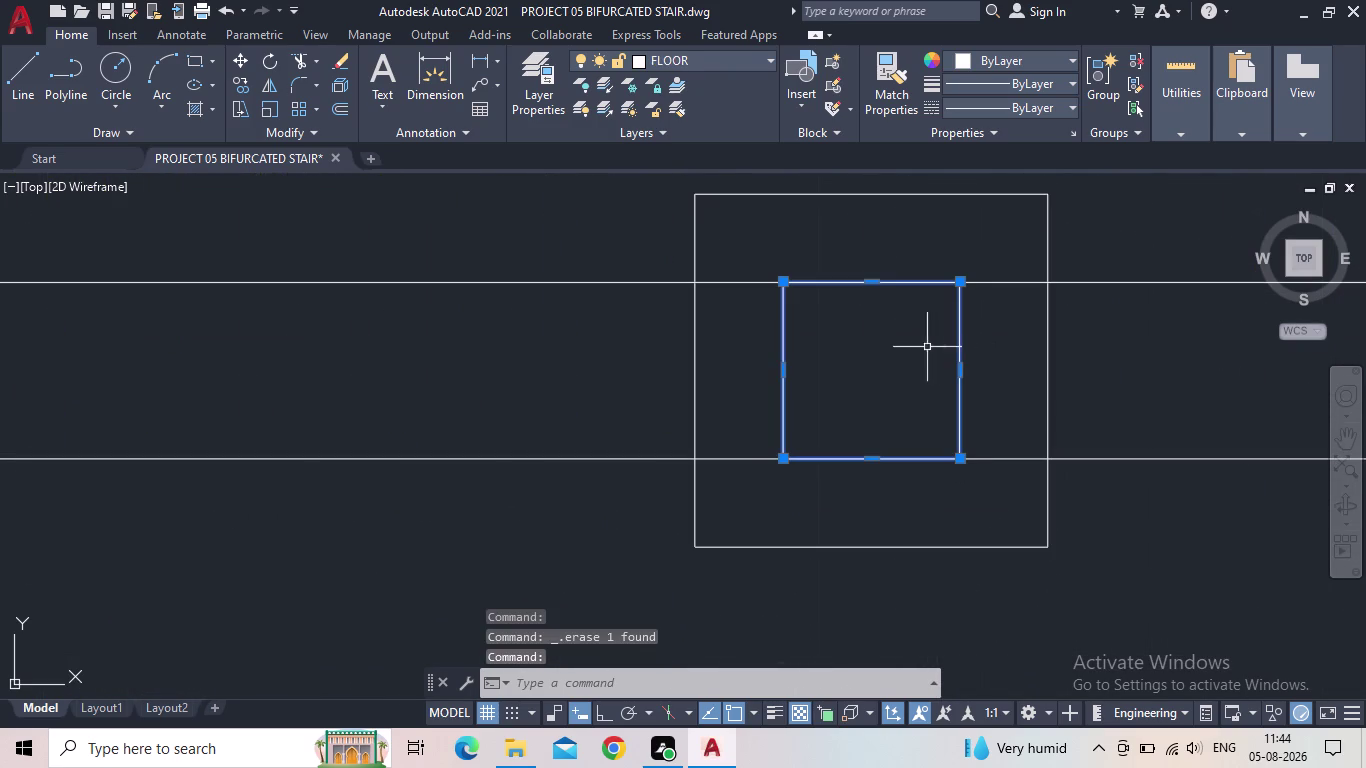
key(Escape)
scroll(down, 3)
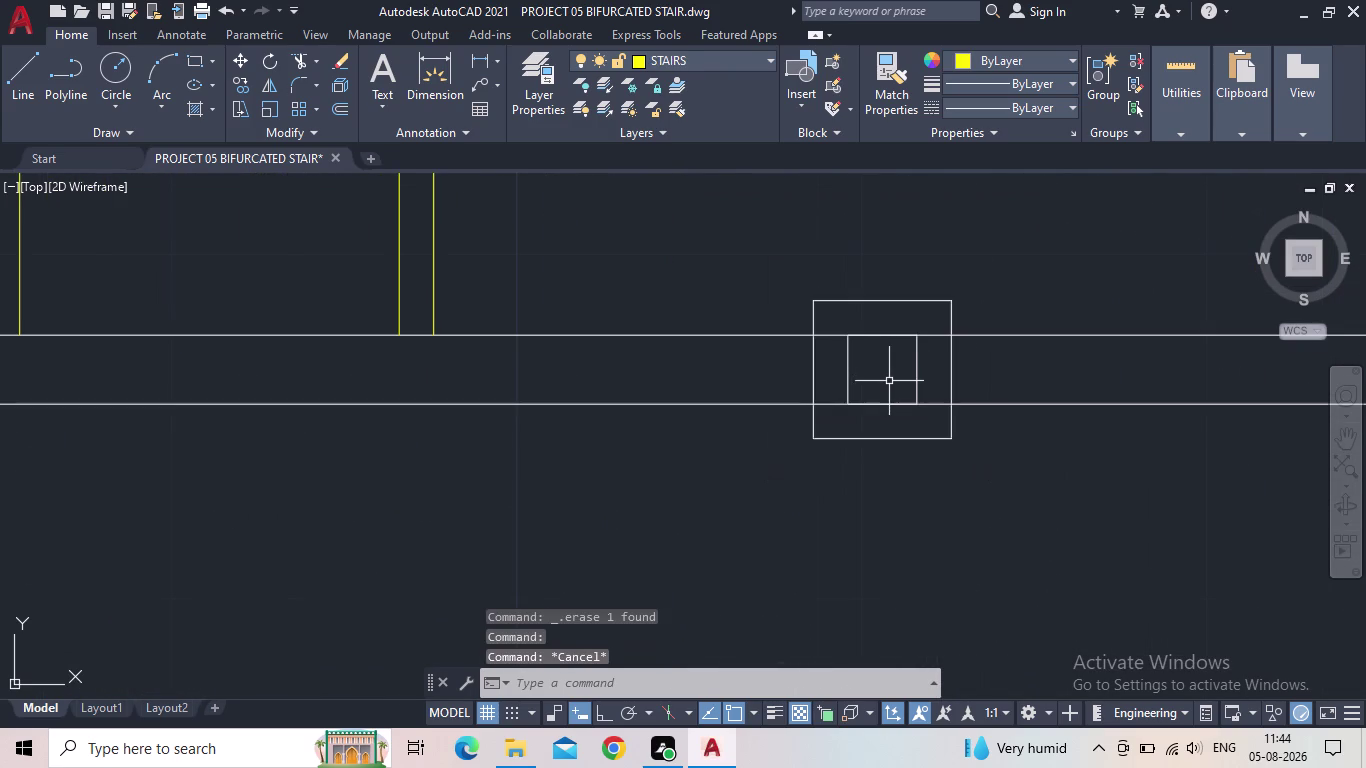
Trim away the wall lines crossing the post's left and right sides.
key(t)
key(r)
key(space)
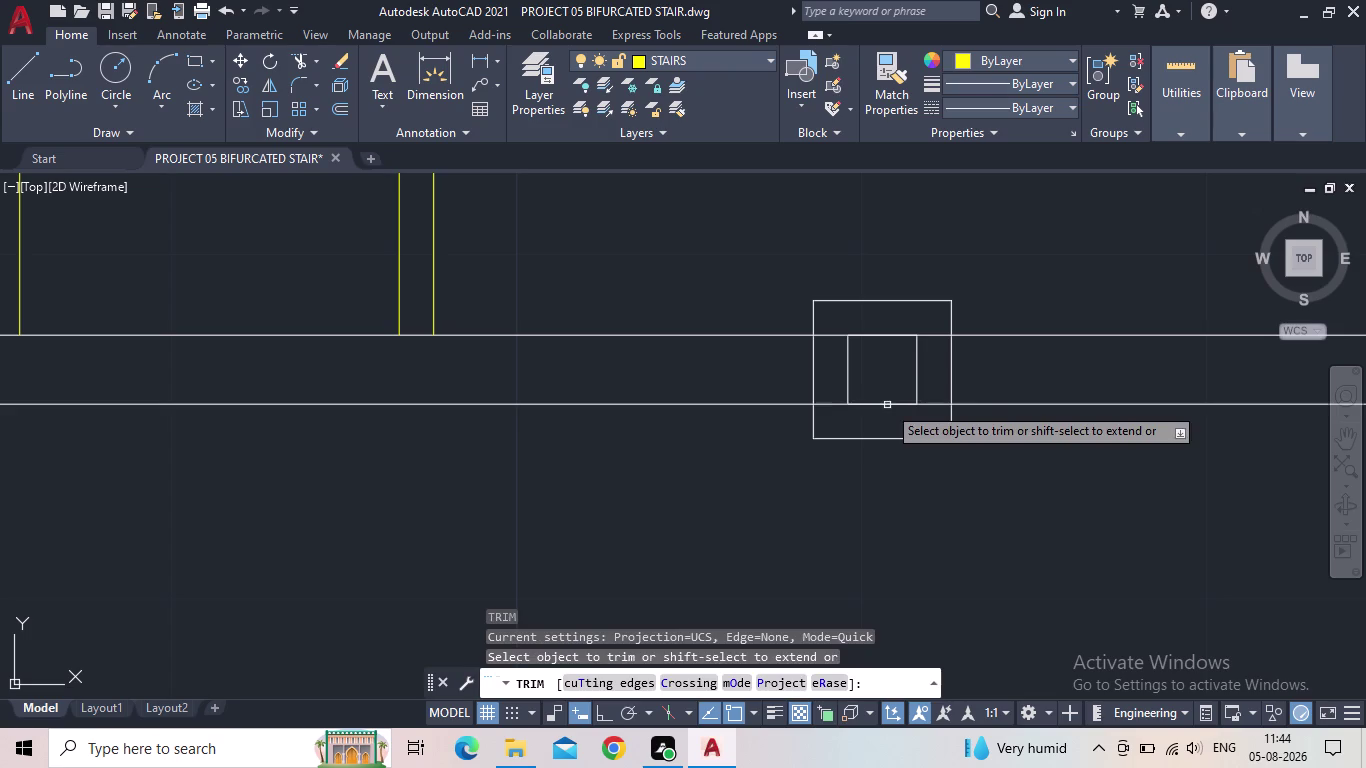
scroll(up, 3)
drag(827, 413, 823, 270)
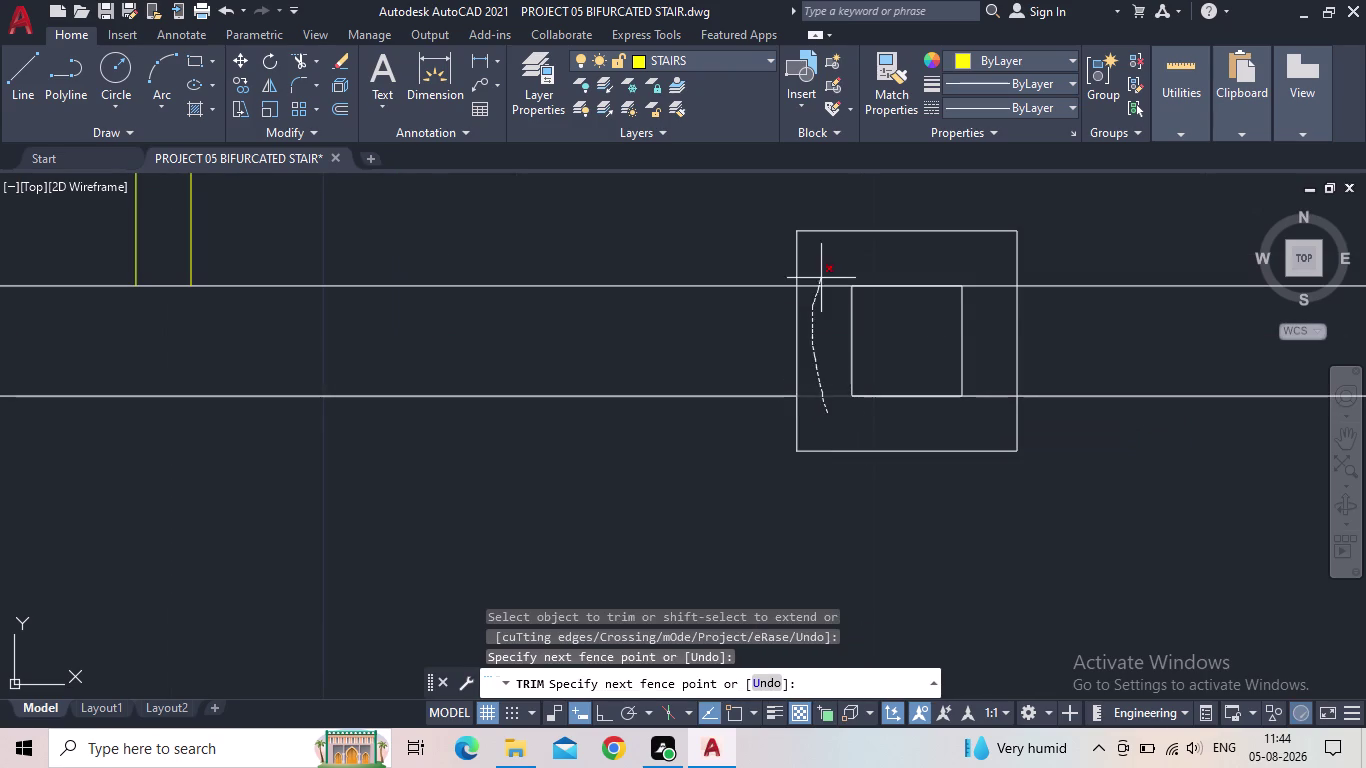
drag(823, 270, 823, 269)
drag(974, 273, 991, 401)
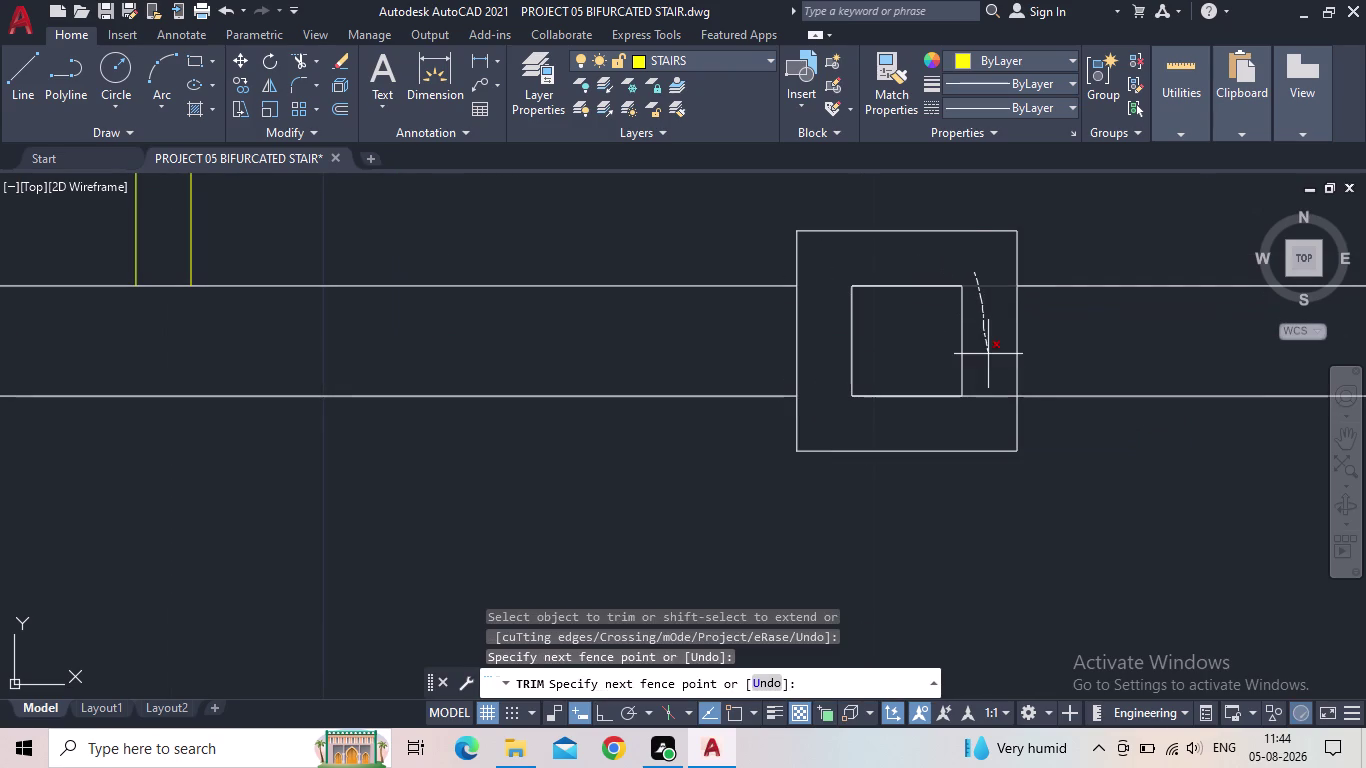
drag(991, 401, 991, 407)
scroll(down, 3)
middle_drag(1022, 469, 977, 492)
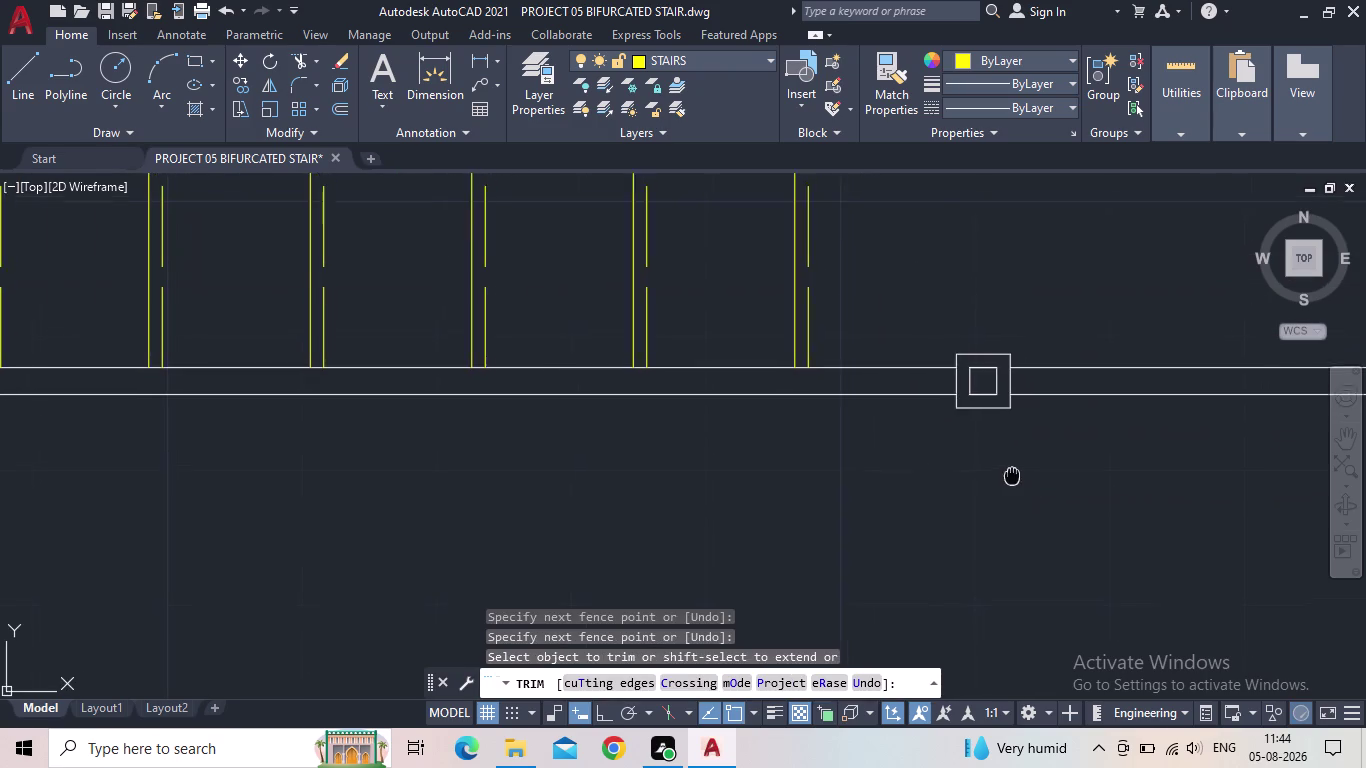
middle_drag(977, 492, 964, 499)
key(Escape)
scroll(down, 3)
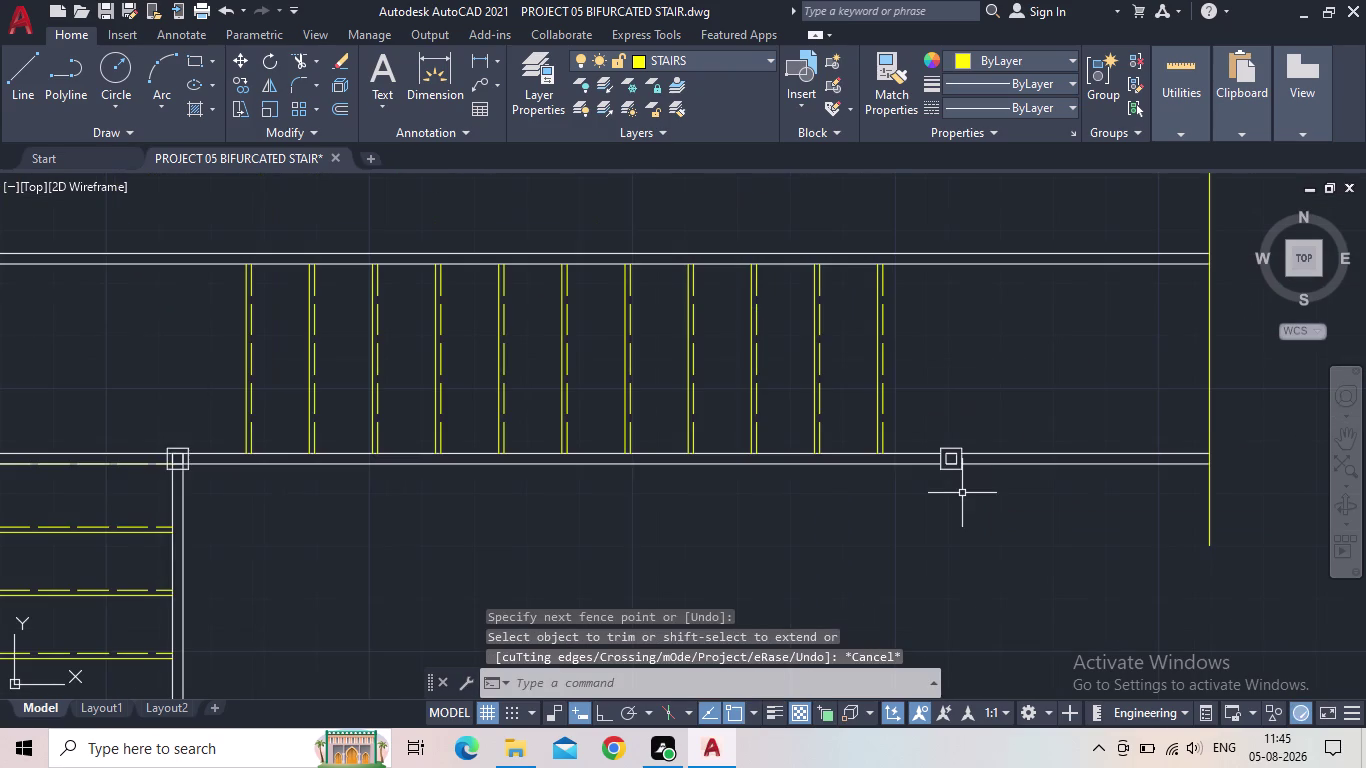
Trim the wall lines inside the column at the central-flight junction.
middle_drag(963, 491, 975, 508)
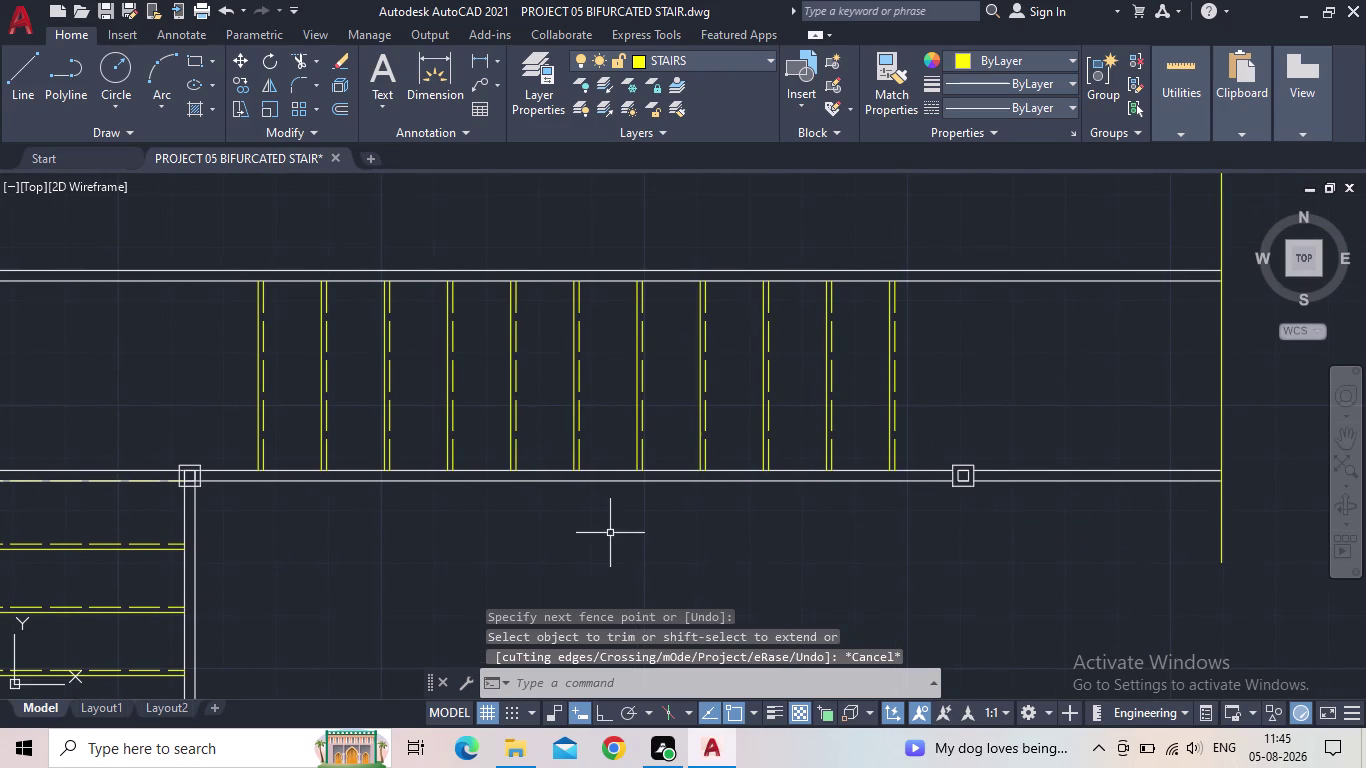
middle_drag(421, 515, 983, 473)
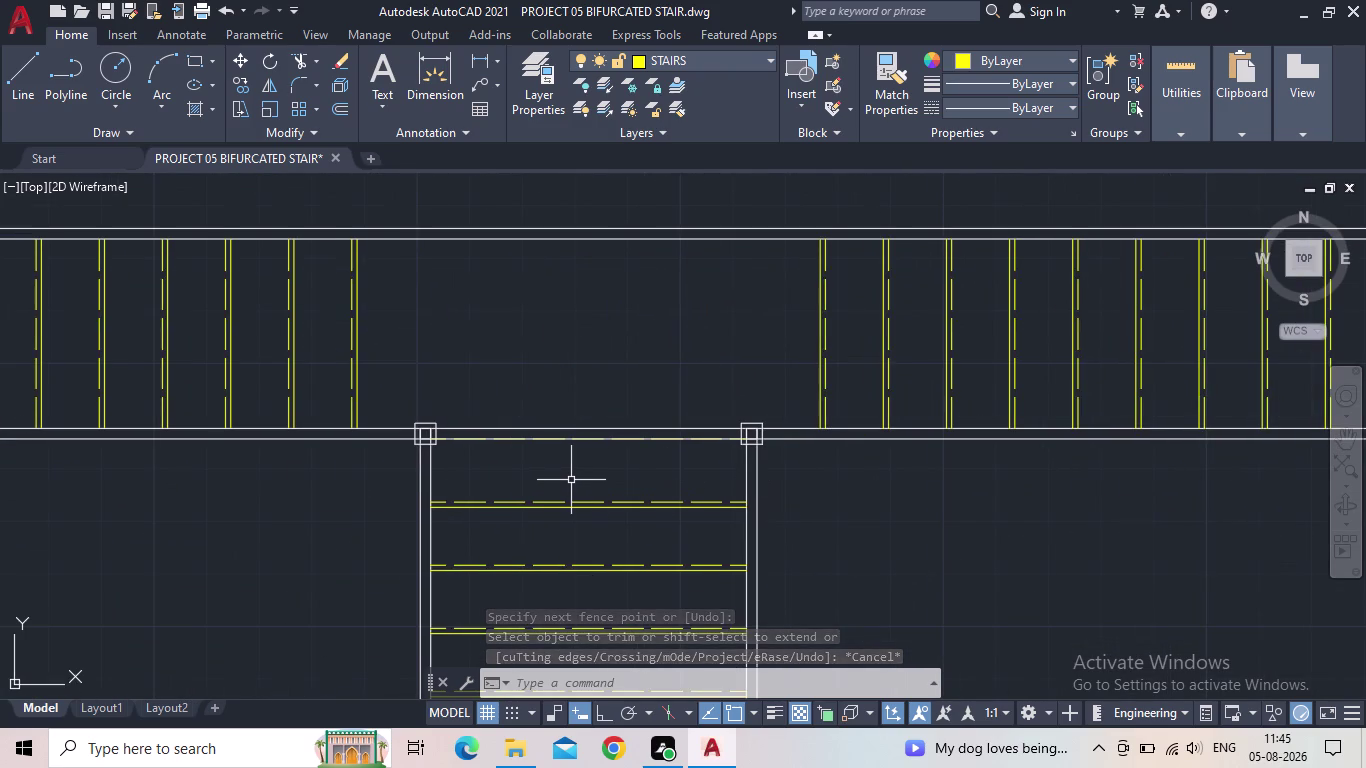
text(TR)
key(space)
scroll(up, 3)
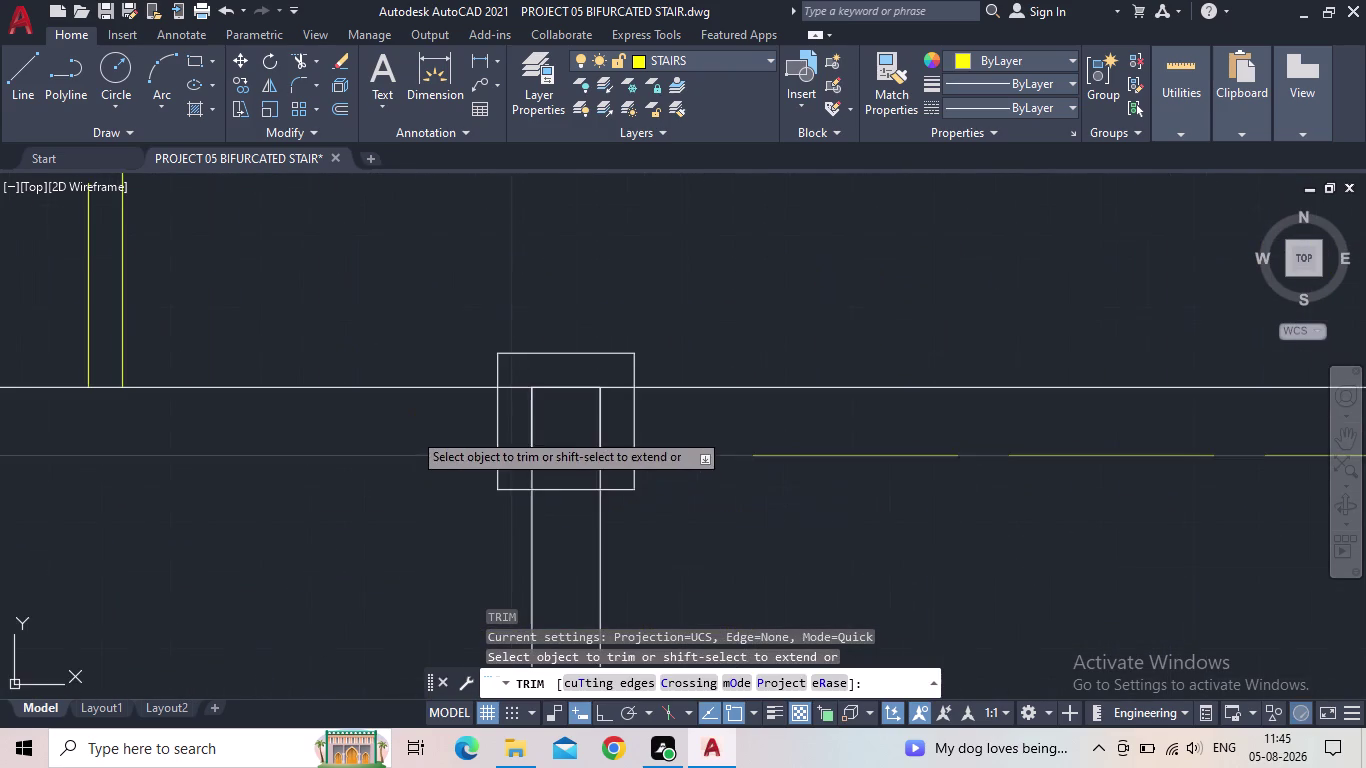
scroll(up, 3)
drag(608, 513, 644, 522)
drag(645, 522, 715, 483)
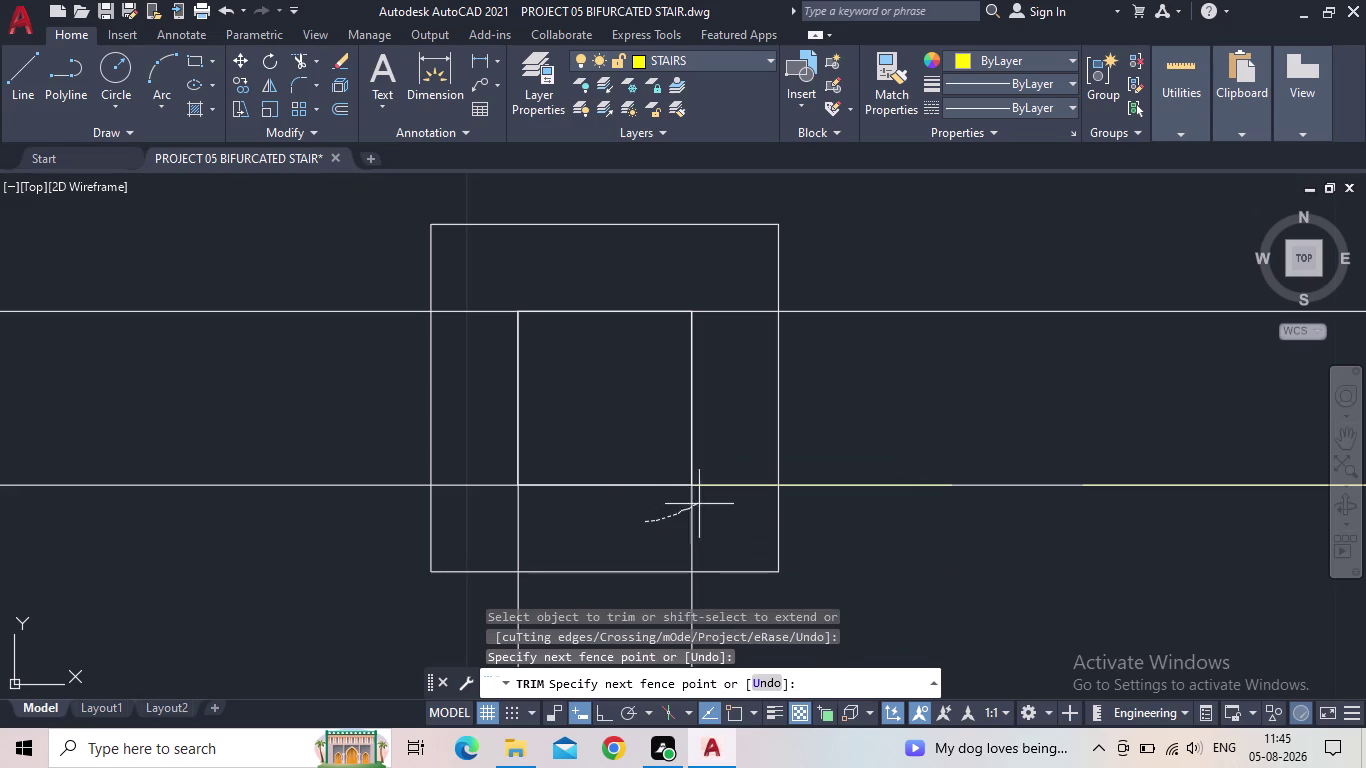
drag(715, 483, 742, 302)
drag(581, 534, 578, 534)
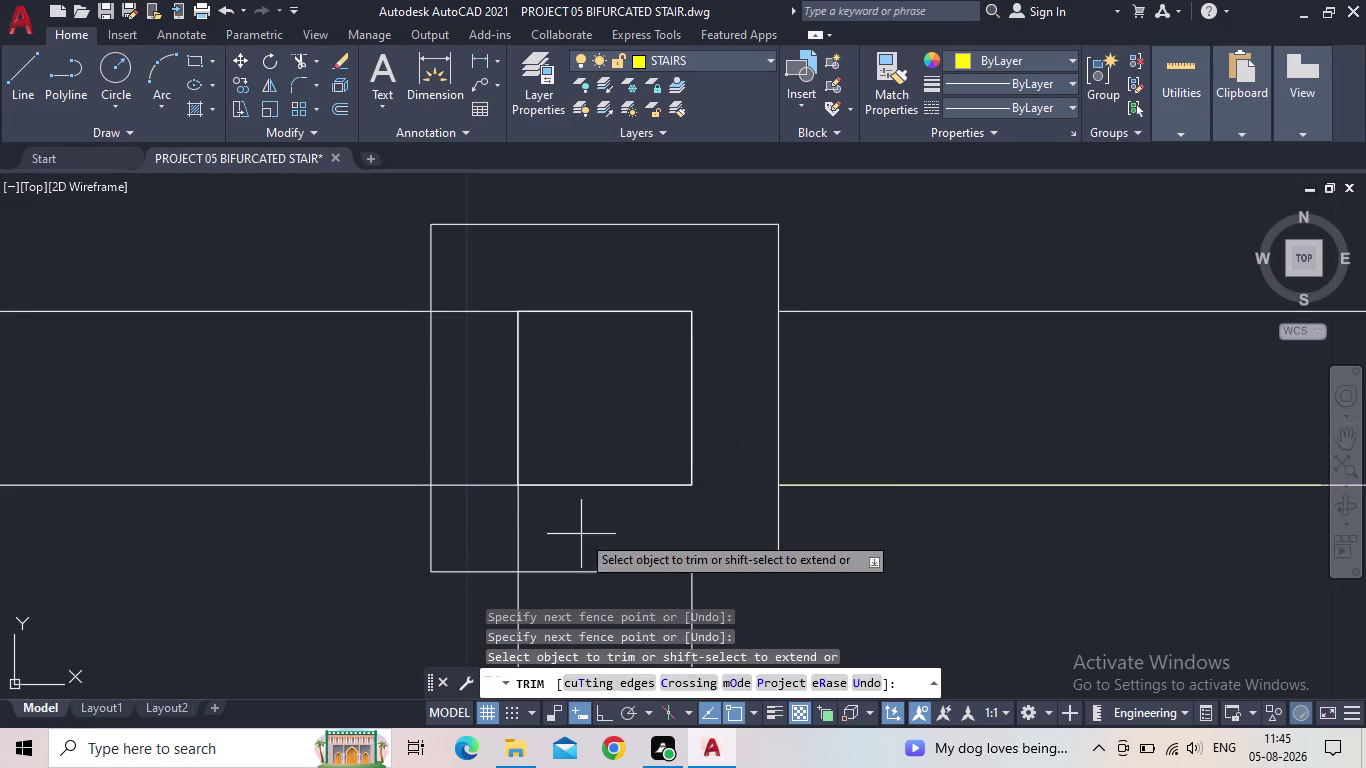
drag(578, 534, 490, 284)
scroll(down, 3)
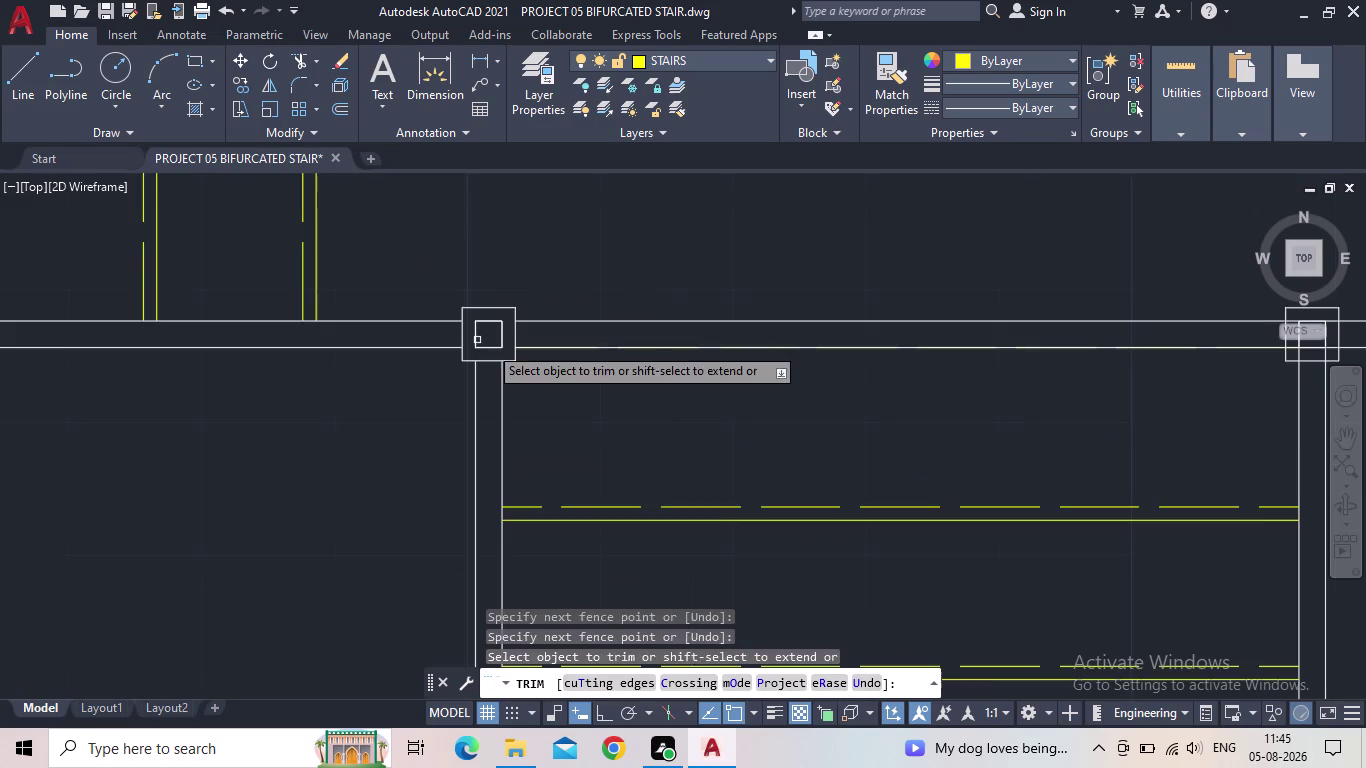
Trim the wall lines running through the next column on the right.
middle_drag(784, 417, 580, 469)
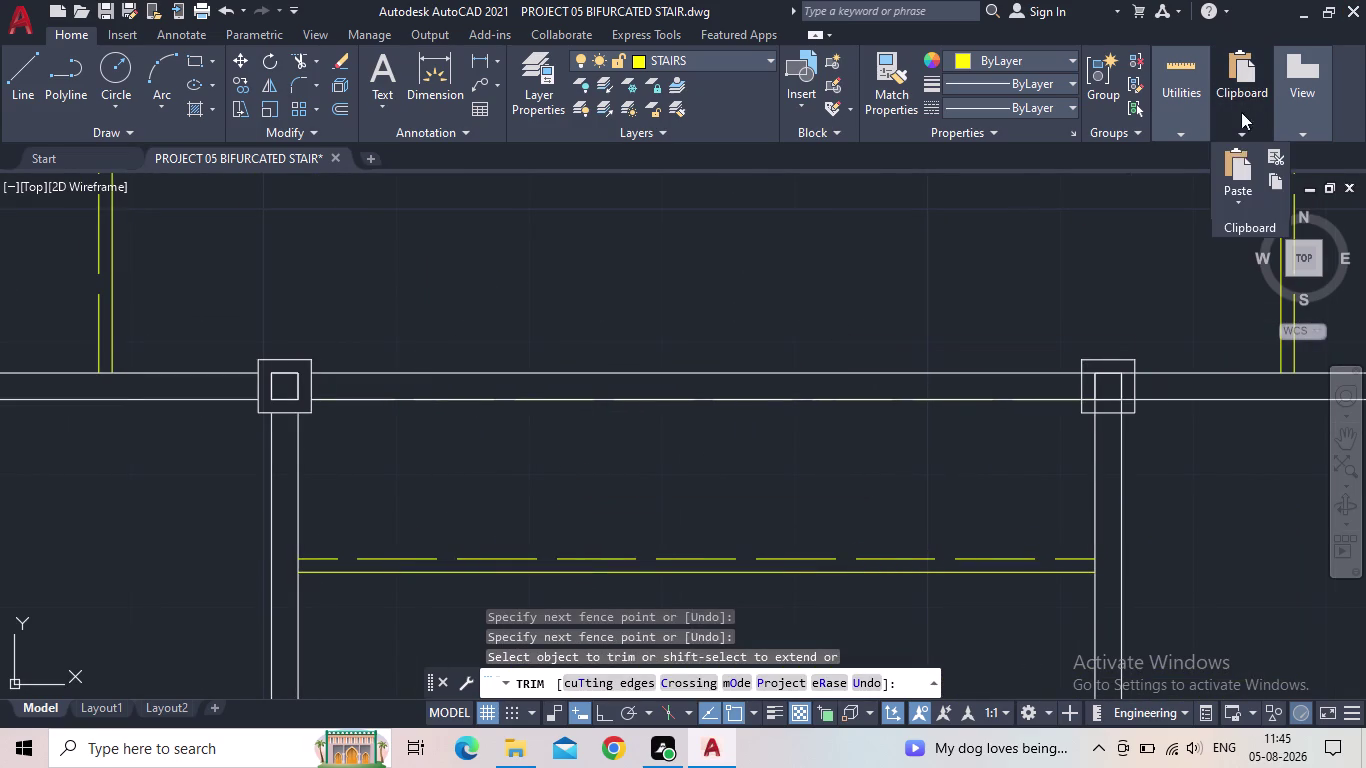
middle_drag(1272, 433, 1139, 464)
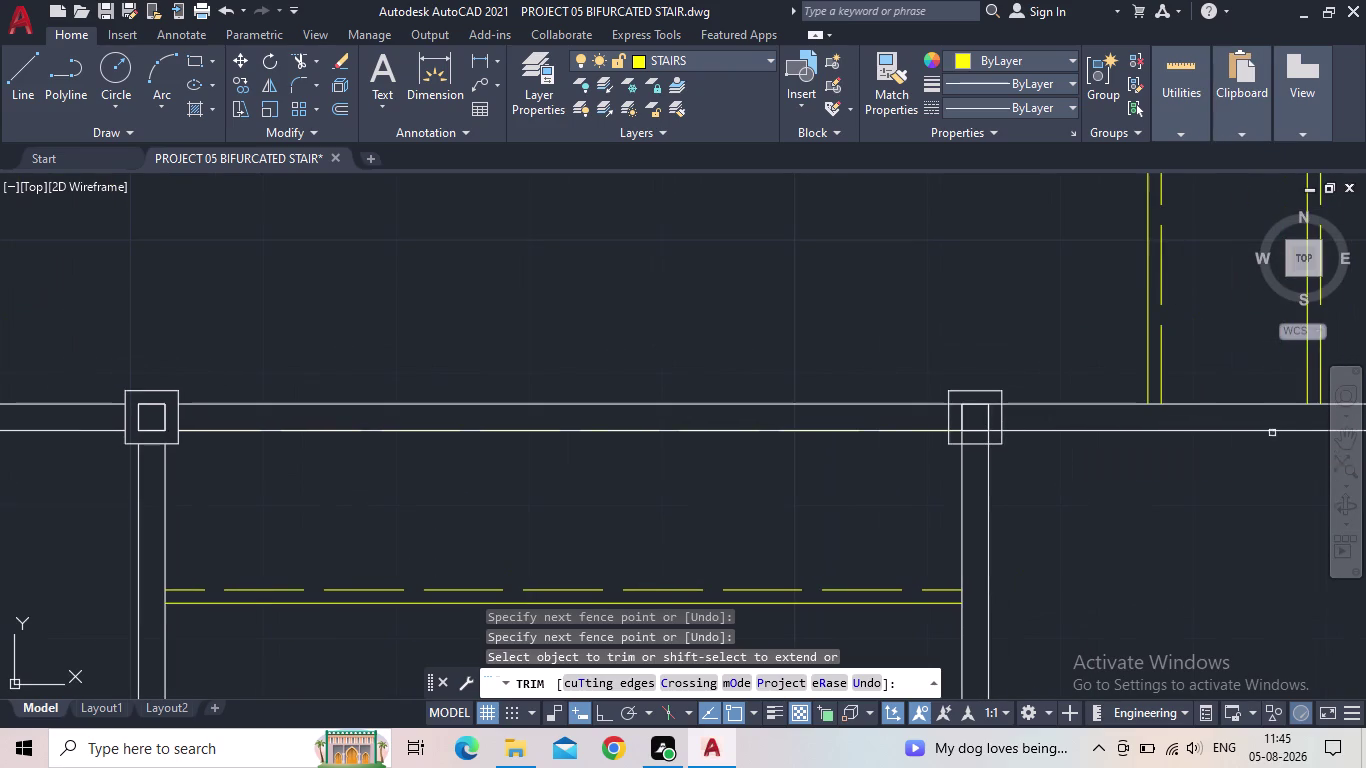
scroll(up, 3)
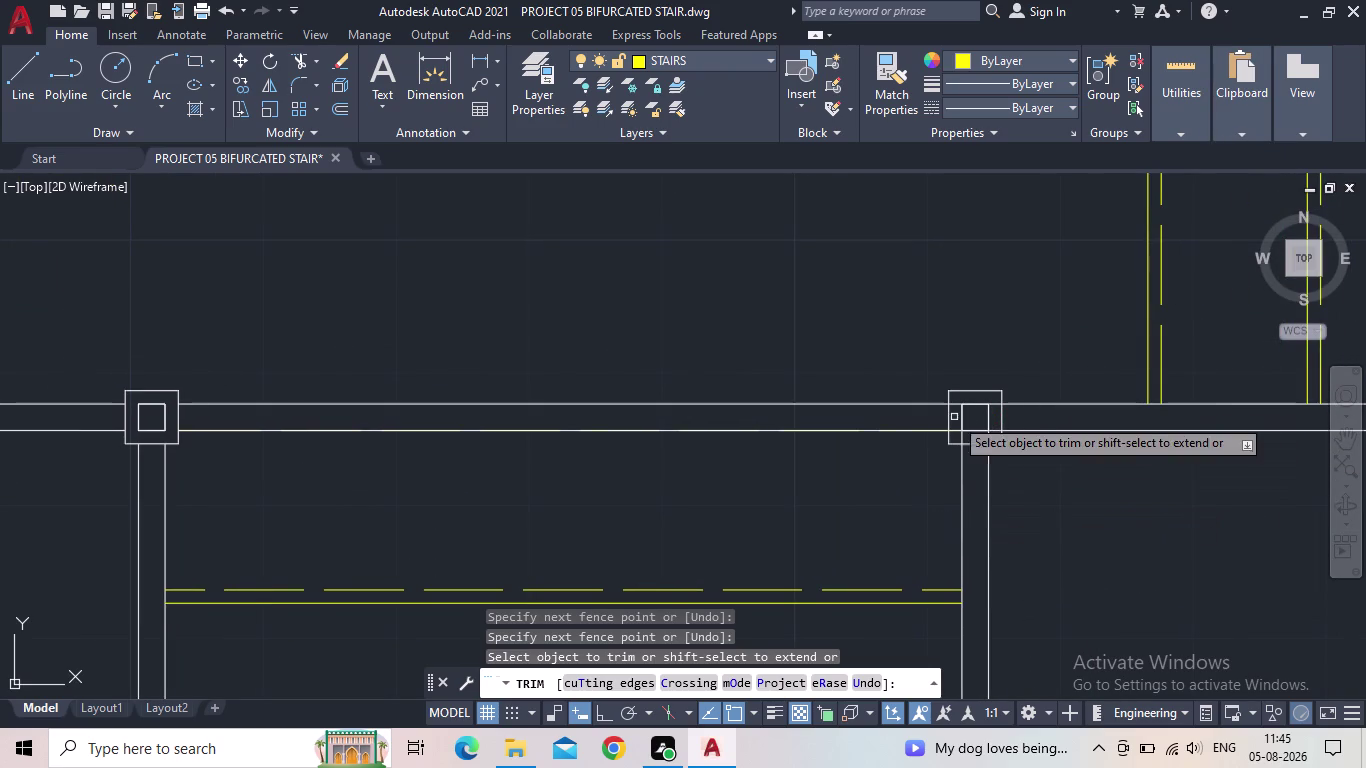
scroll(up, 3)
scroll(up, 3)
drag(849, 289, 849, 303)
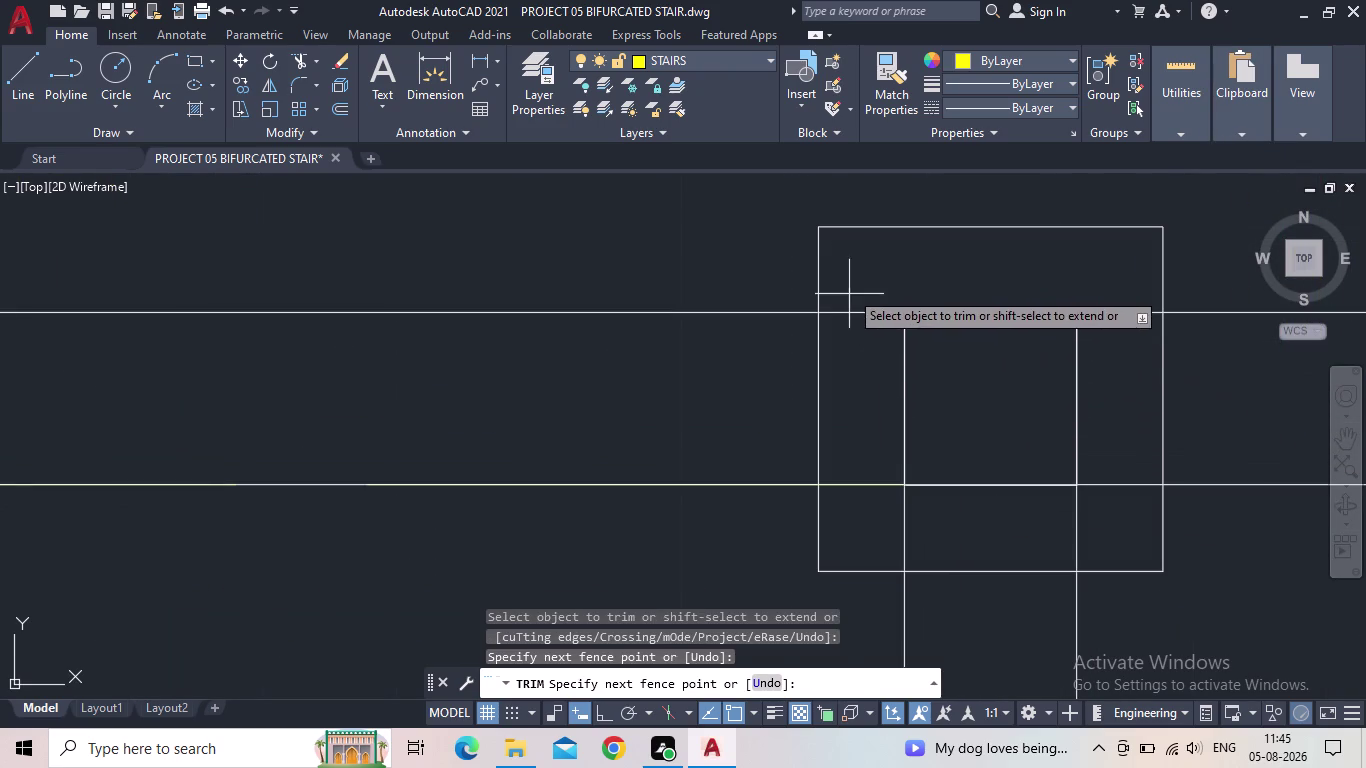
drag(849, 303, 1116, 527)
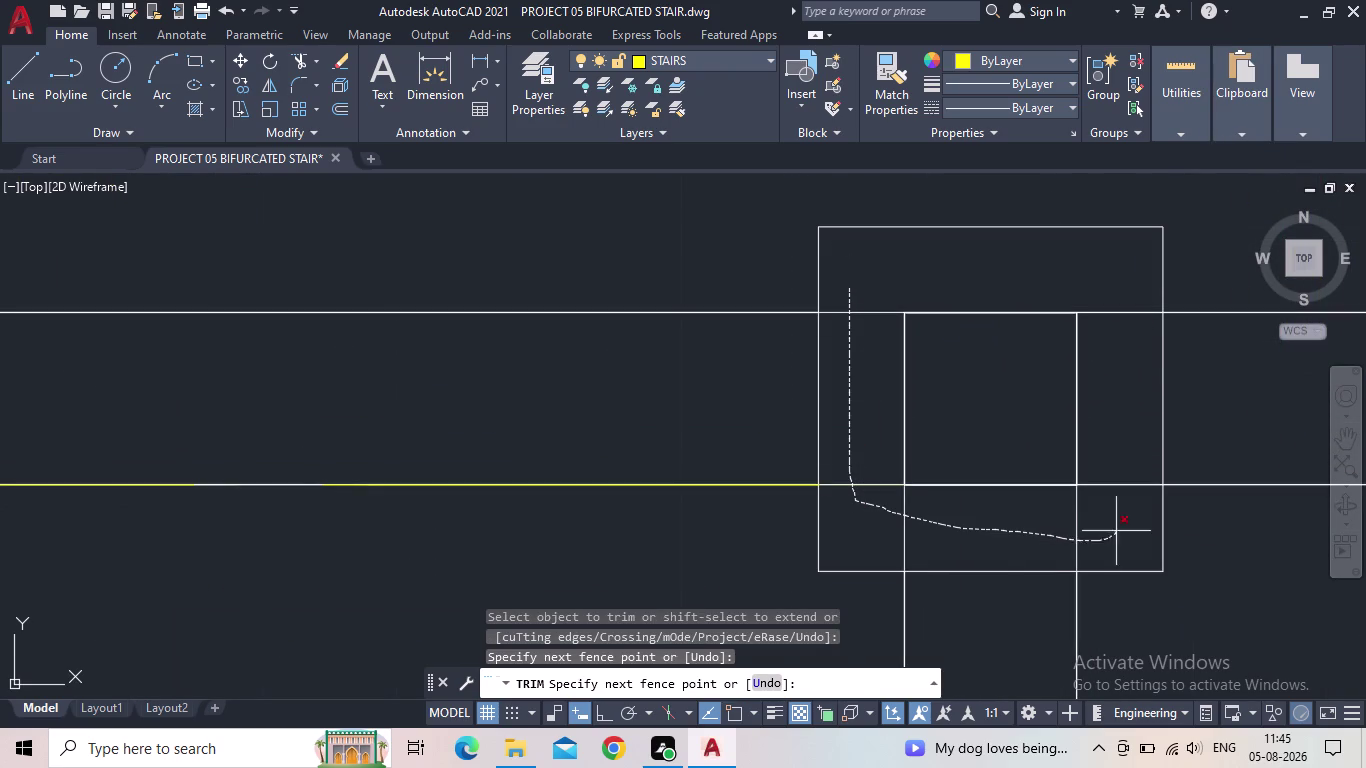
drag(1116, 527, 1127, 288)
scroll(down, 3)
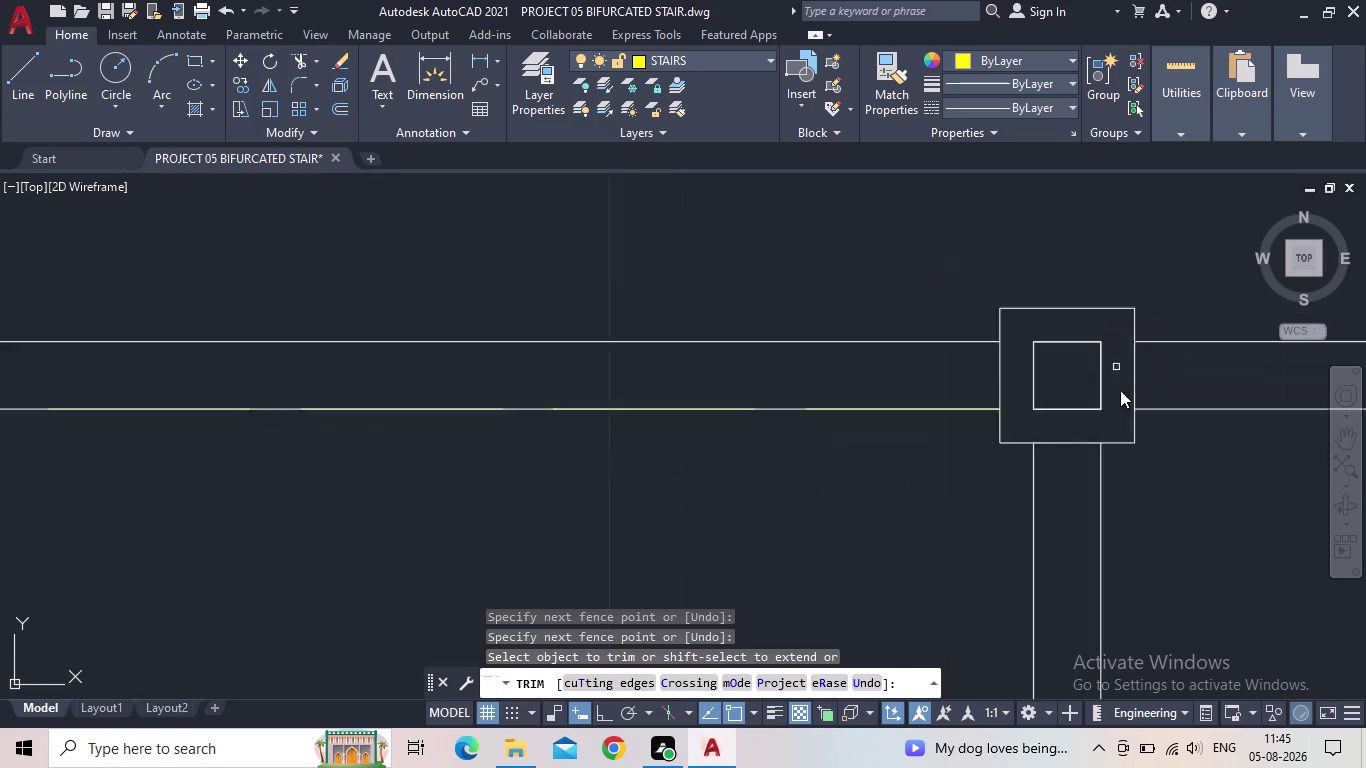
scroll(down, 3)
Trim the lines crossing another column square farther along the wall.
middle_drag(1186, 536, 1166, 520)
scroll(down, 3)
middle_drag(691, 517, 952, 404)
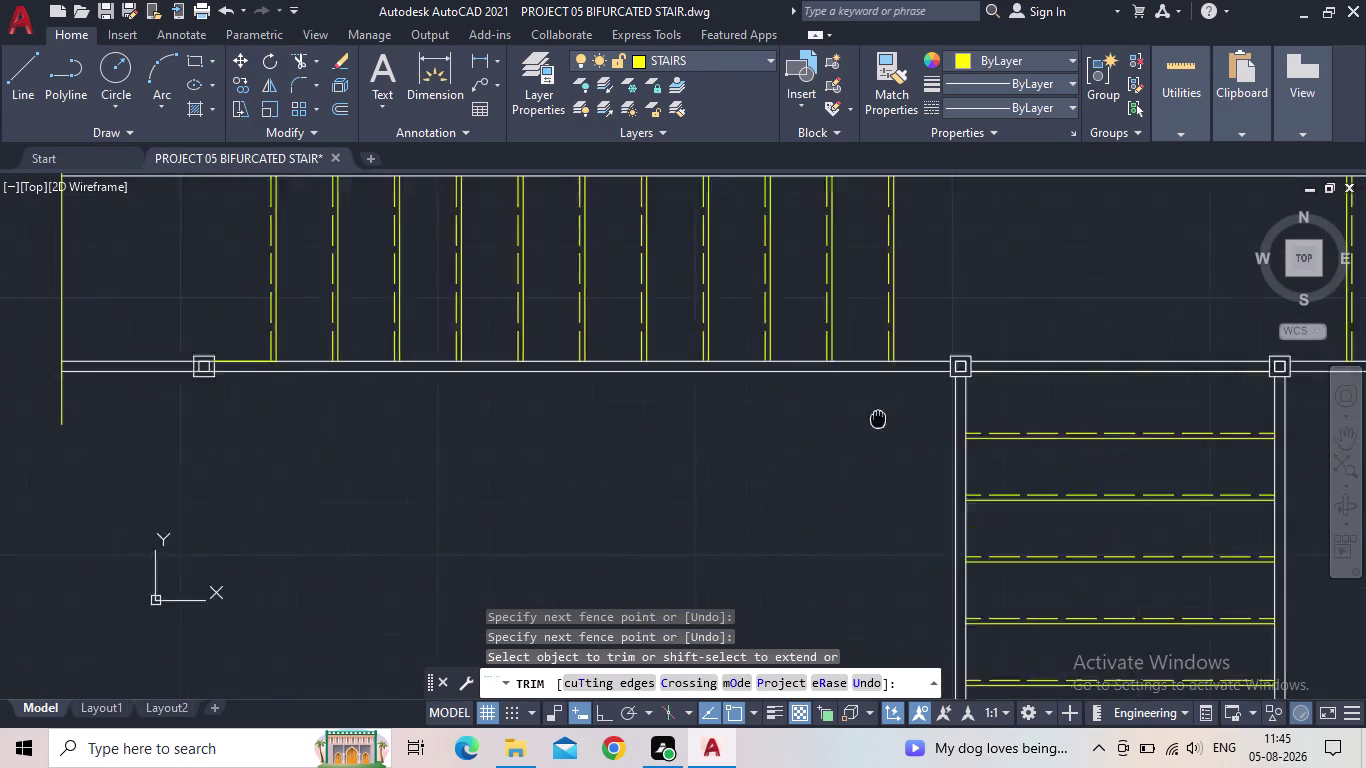
middle_drag(952, 404, 1089, 379)
scroll(up, 3)
scroll(up, 3)
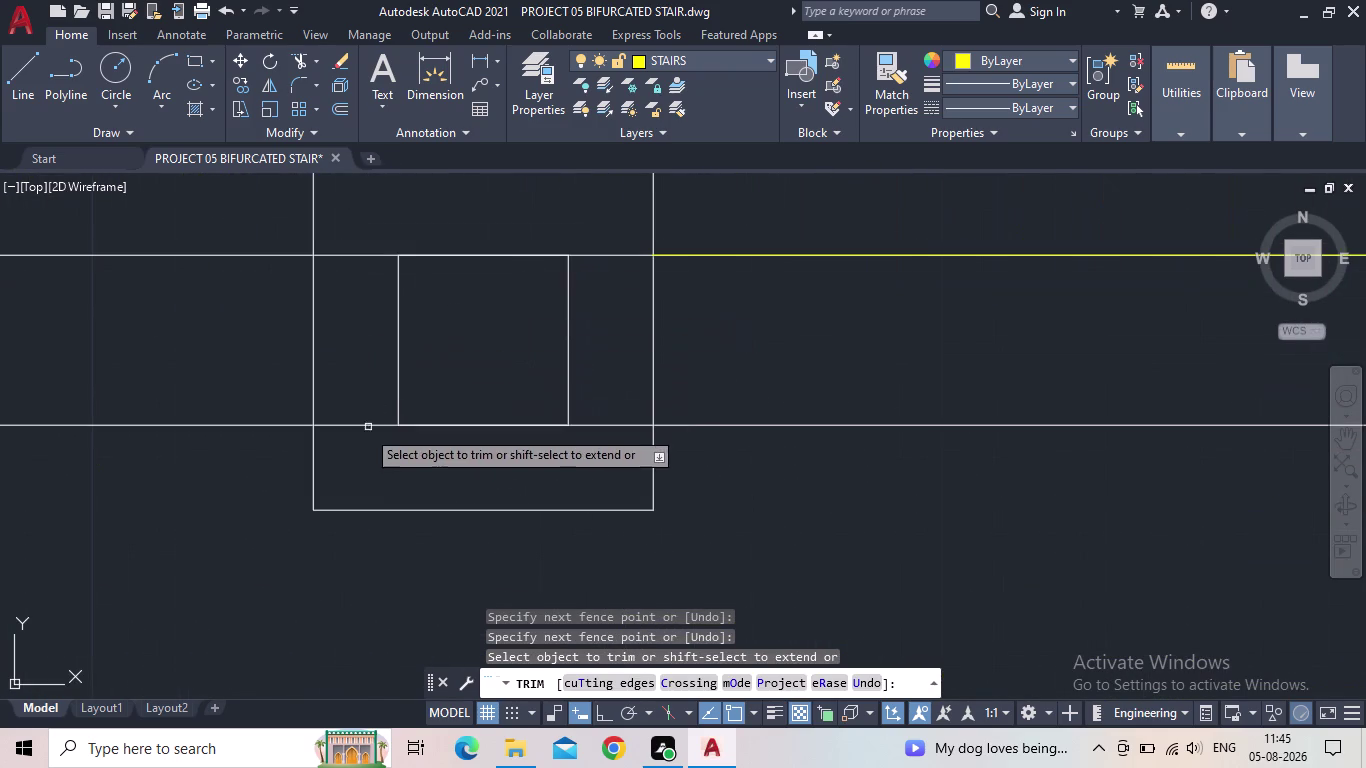
drag(366, 437, 353, 225)
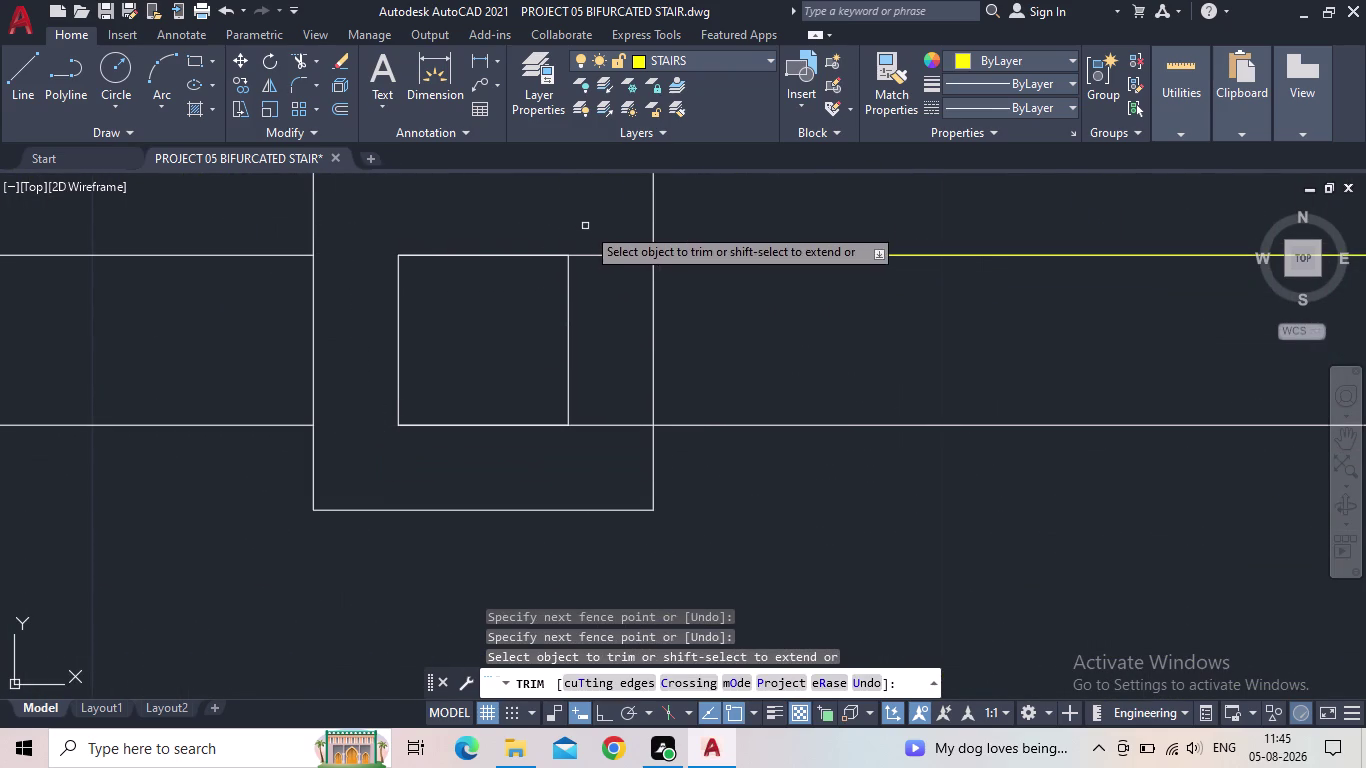
drag(586, 231, 605, 439)
scroll(down, 3)
middle_drag(751, 362, 699, 421)
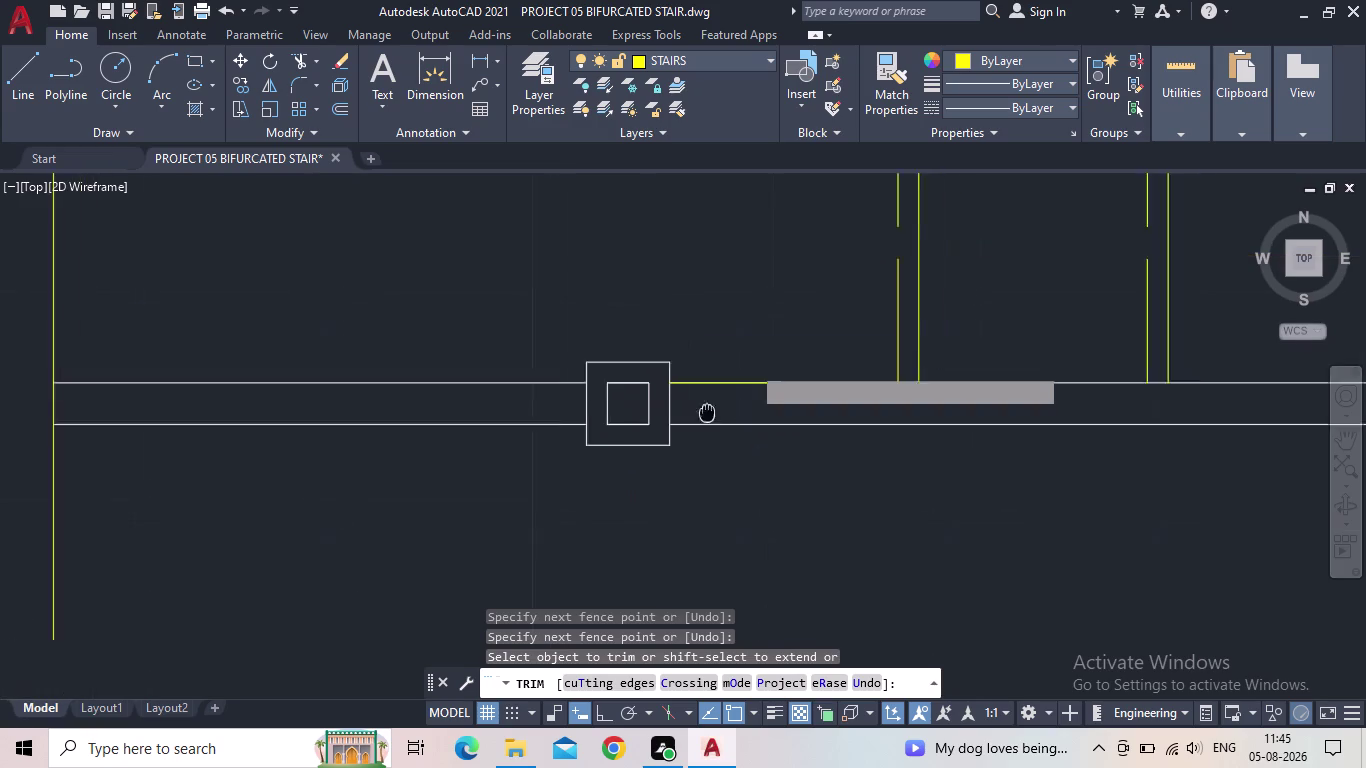
middle_drag(699, 421, 617, 487)
Finish trimming and delete the leftover wall line segment.
key(Escape)
click(633, 467)
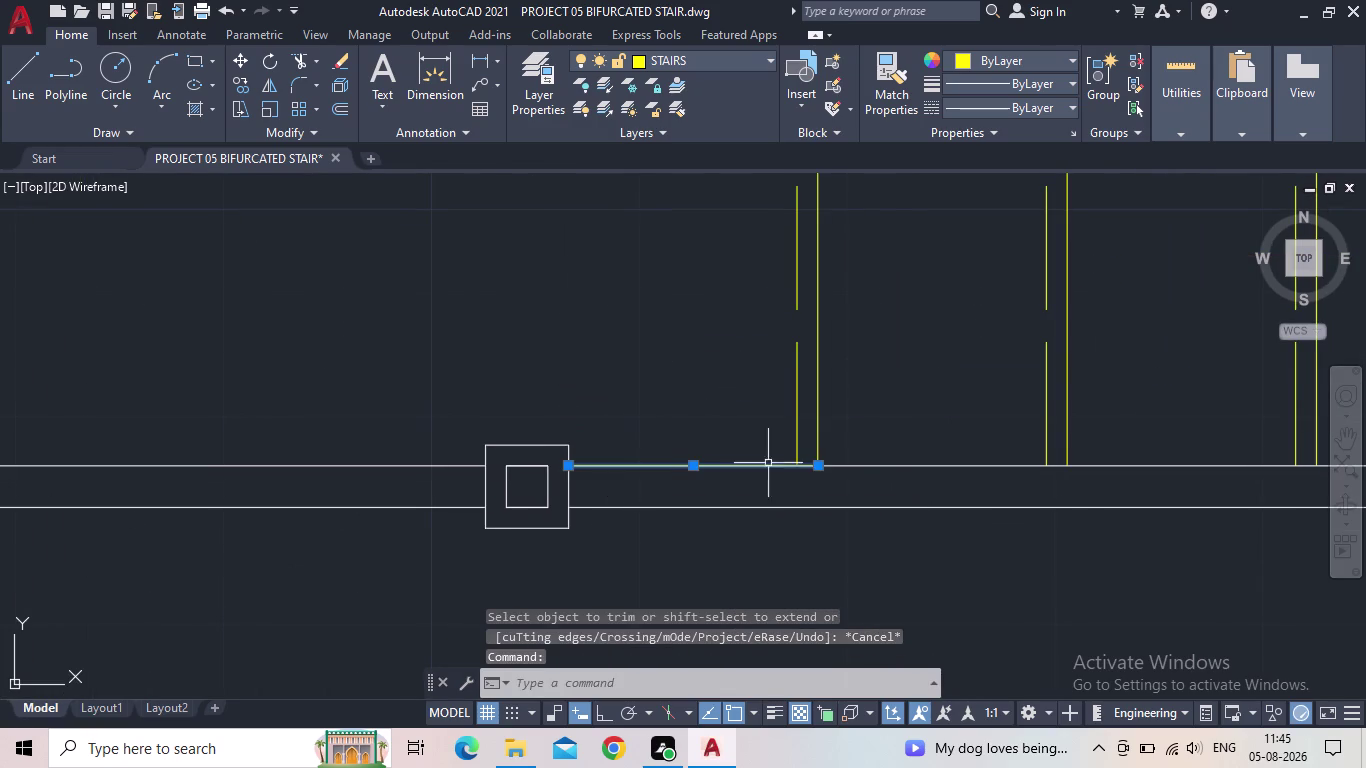
key(Delete)
scroll(down, 3)
middle_drag(767, 476, 618, 487)
scroll(down, 3)
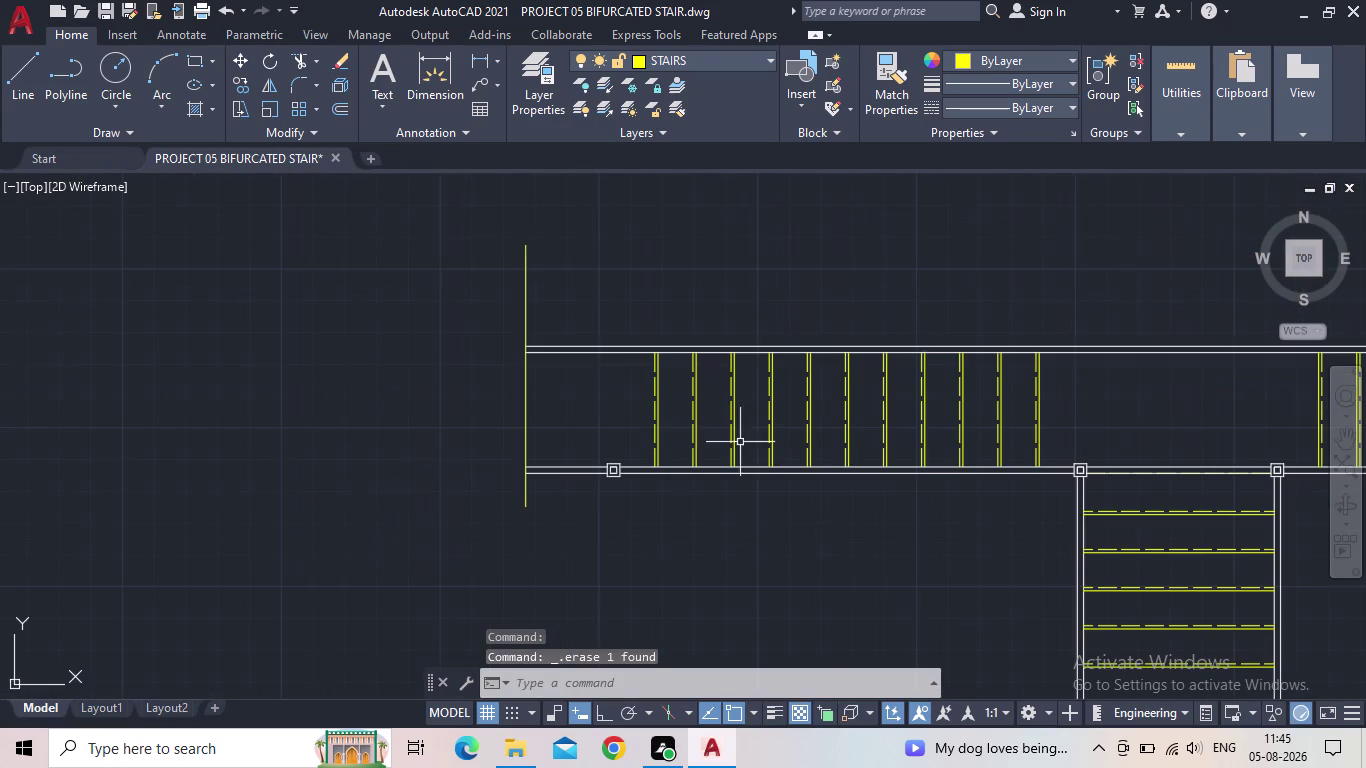
click(106, 11)
scroll(down, 3)
middle_drag(727, 397, 640, 398)
scroll(up, 3)
middle_drag(740, 435, 761, 332)
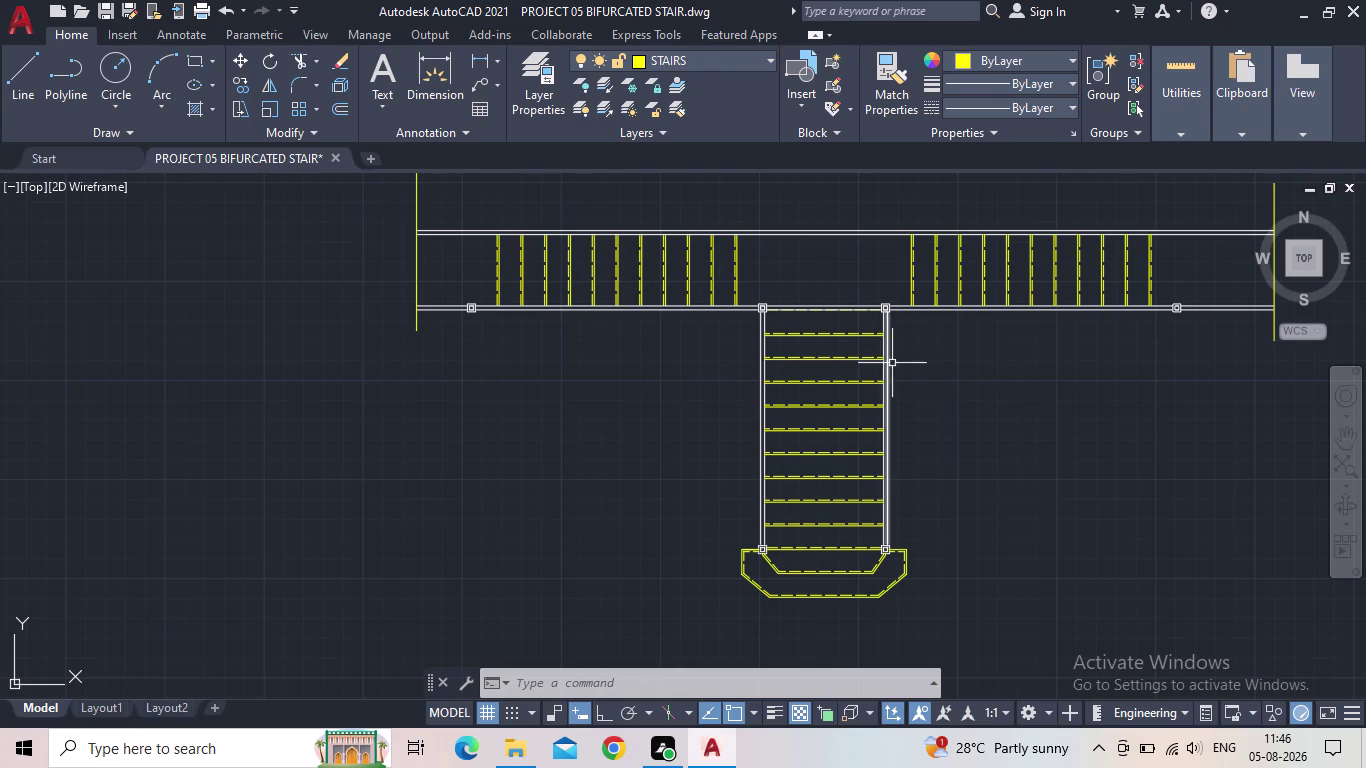
scroll(down, 3)
middle_drag(962, 414, 917, 446)
scroll(up, 3)
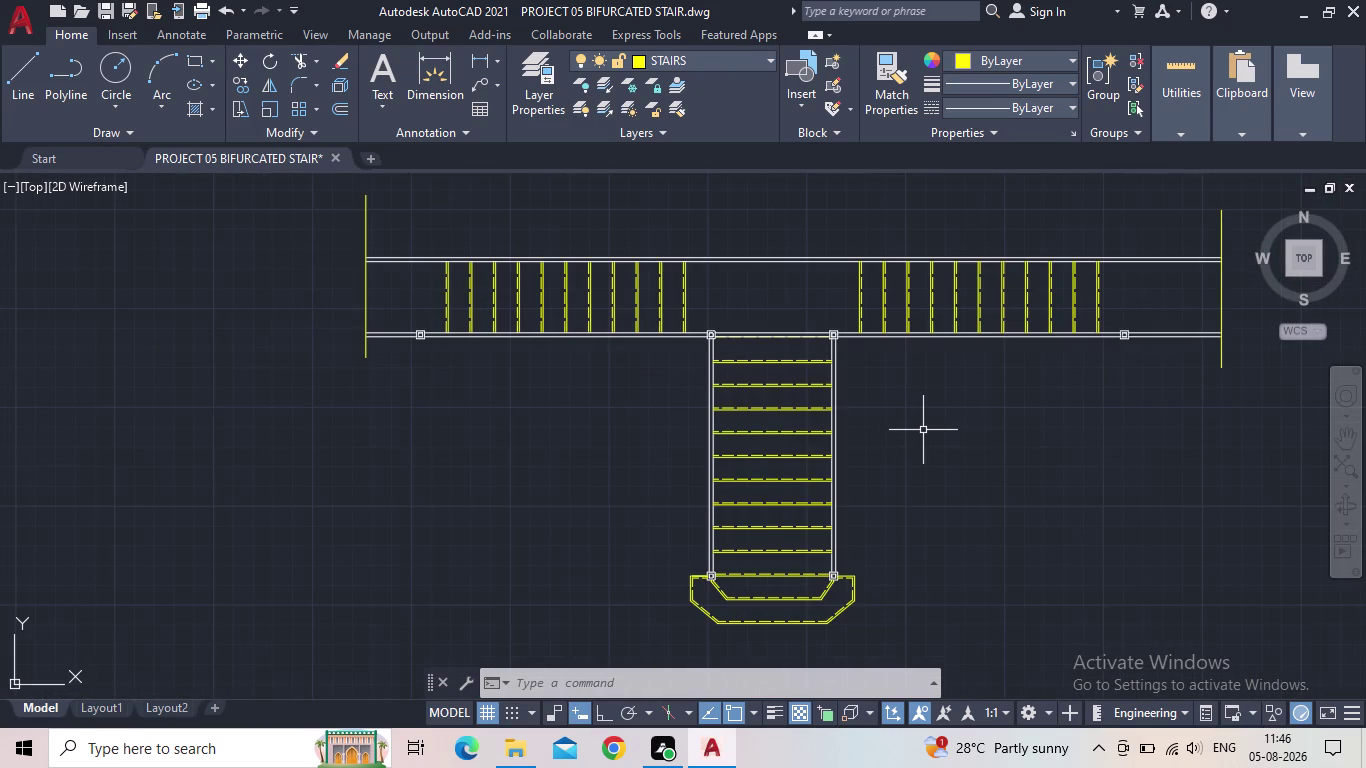
middle_drag(927, 448, 927, 463)
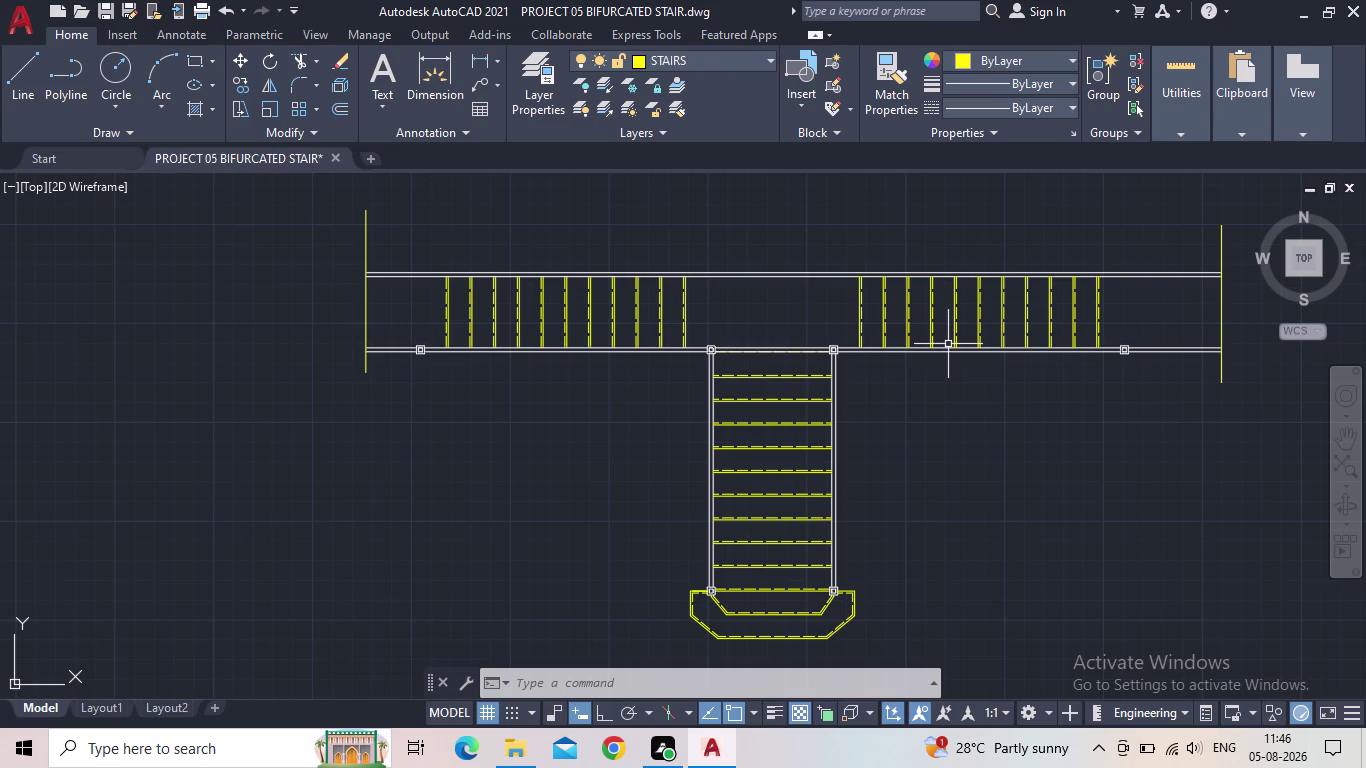
middle_click(947, 352)
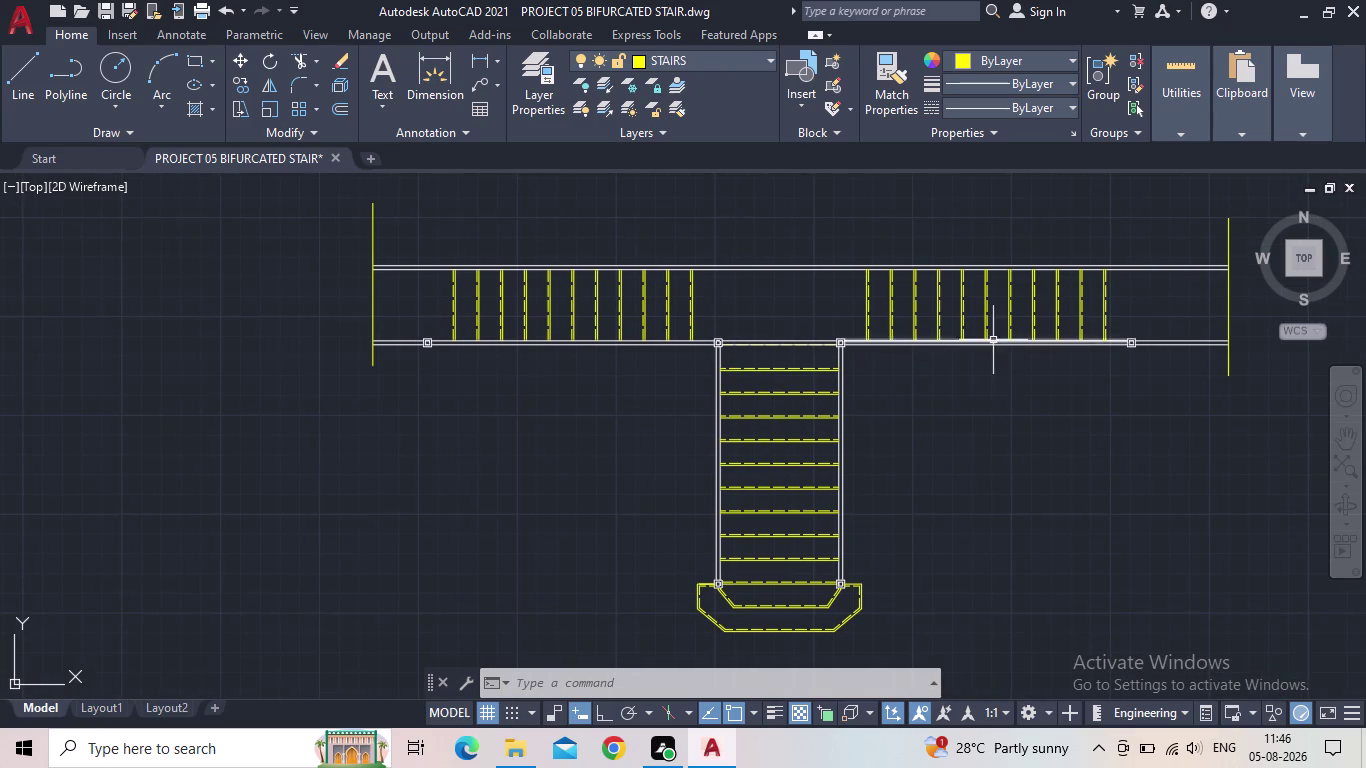
scroll(up, 3)
scroll(down, 3)
scroll(up, 3)
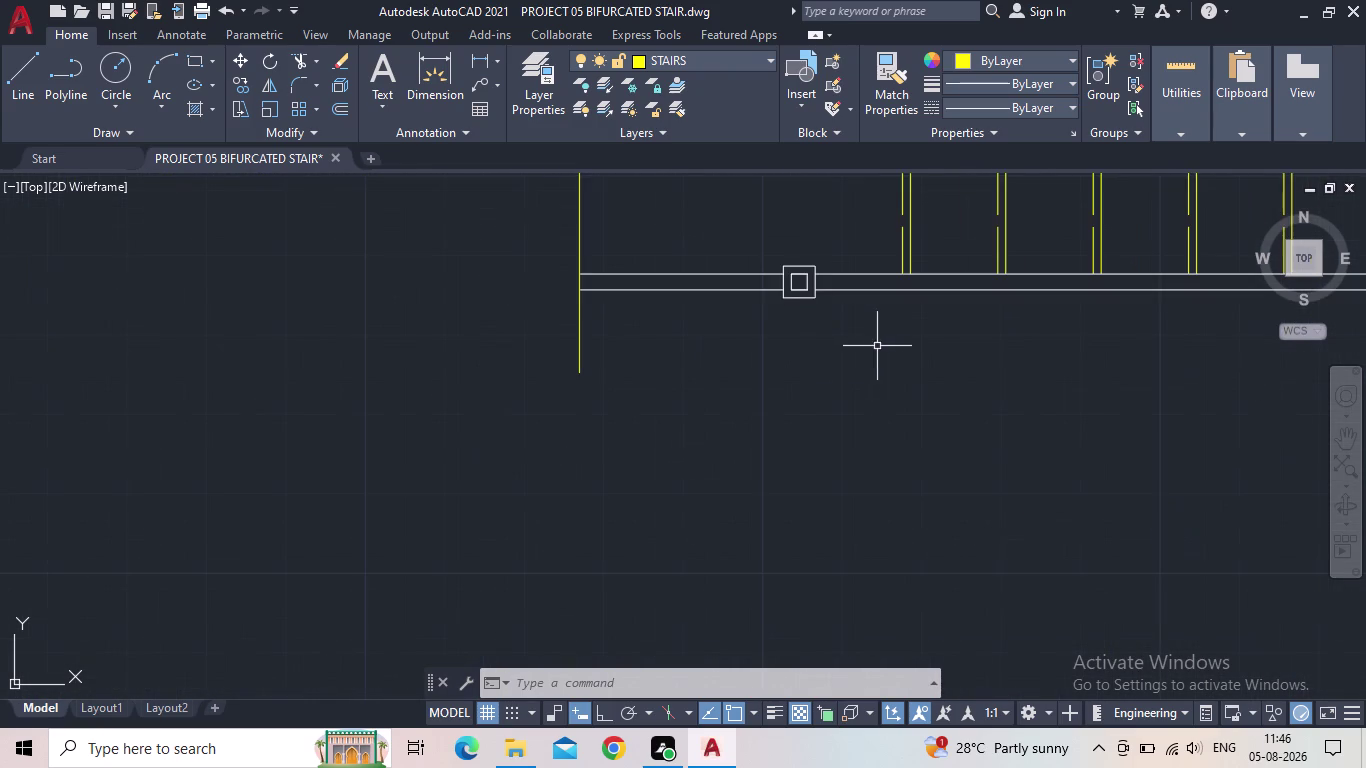
scroll(down, 3)
middle_drag(827, 347, 600, 361)
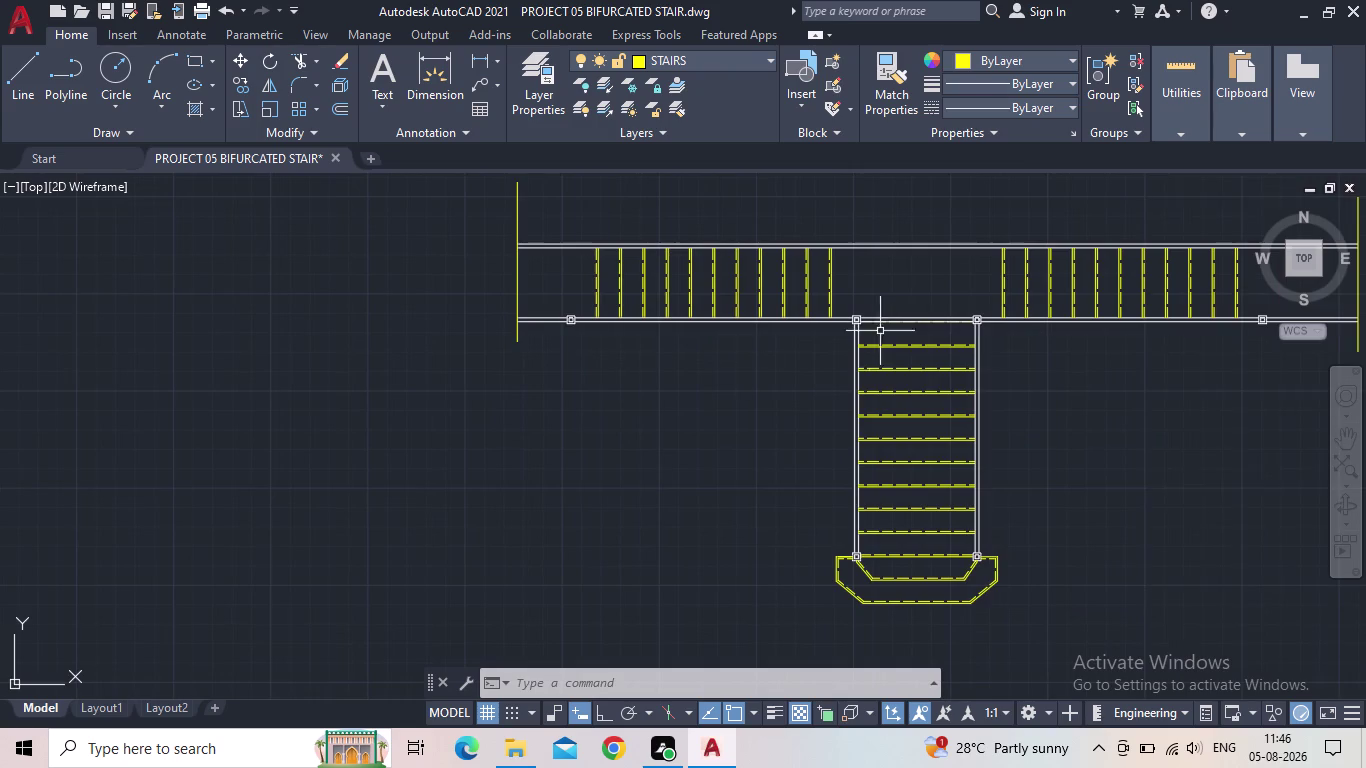
scroll(up, 3)
scroll(up, 3)
scroll(down, 3)
scroll(down, 3)
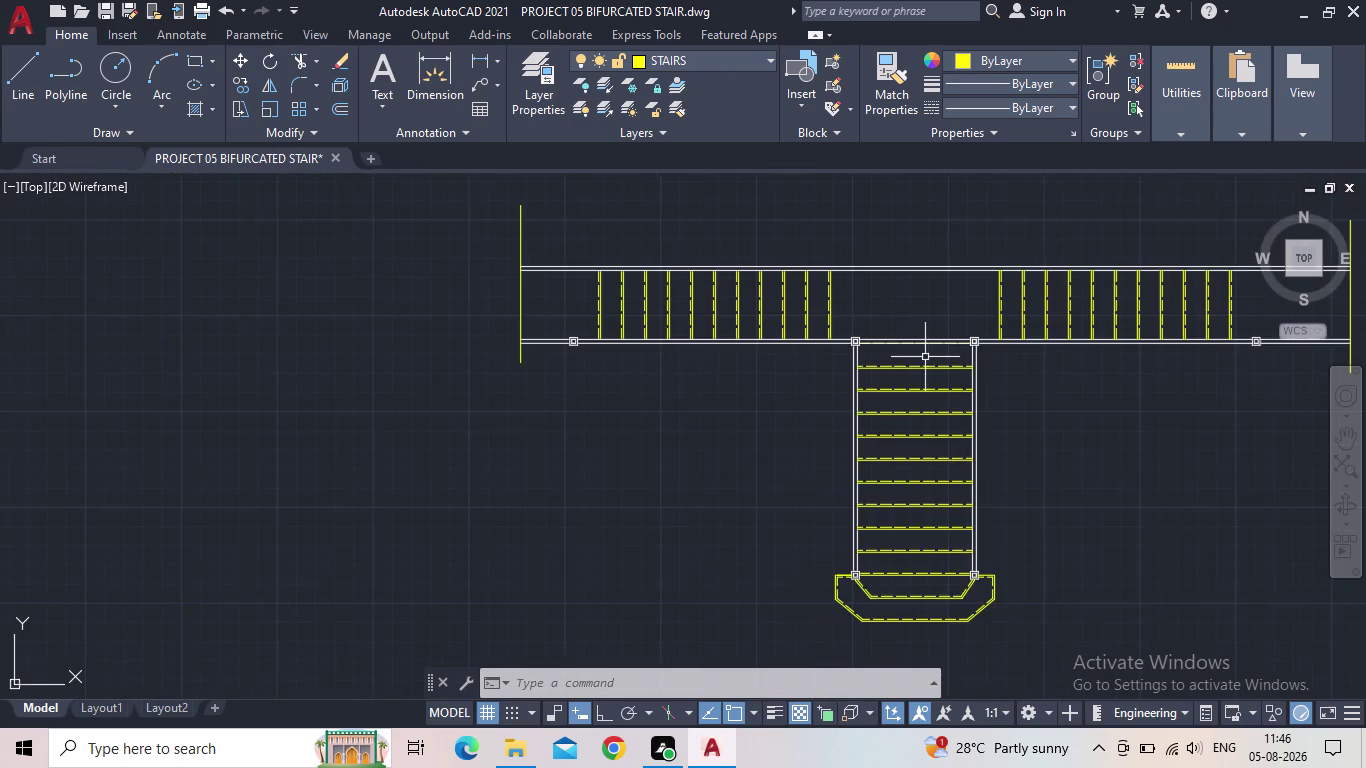
middle_drag(927, 357, 827, 353)
middle_drag(951, 412, 842, 375)
scroll(up, 3)
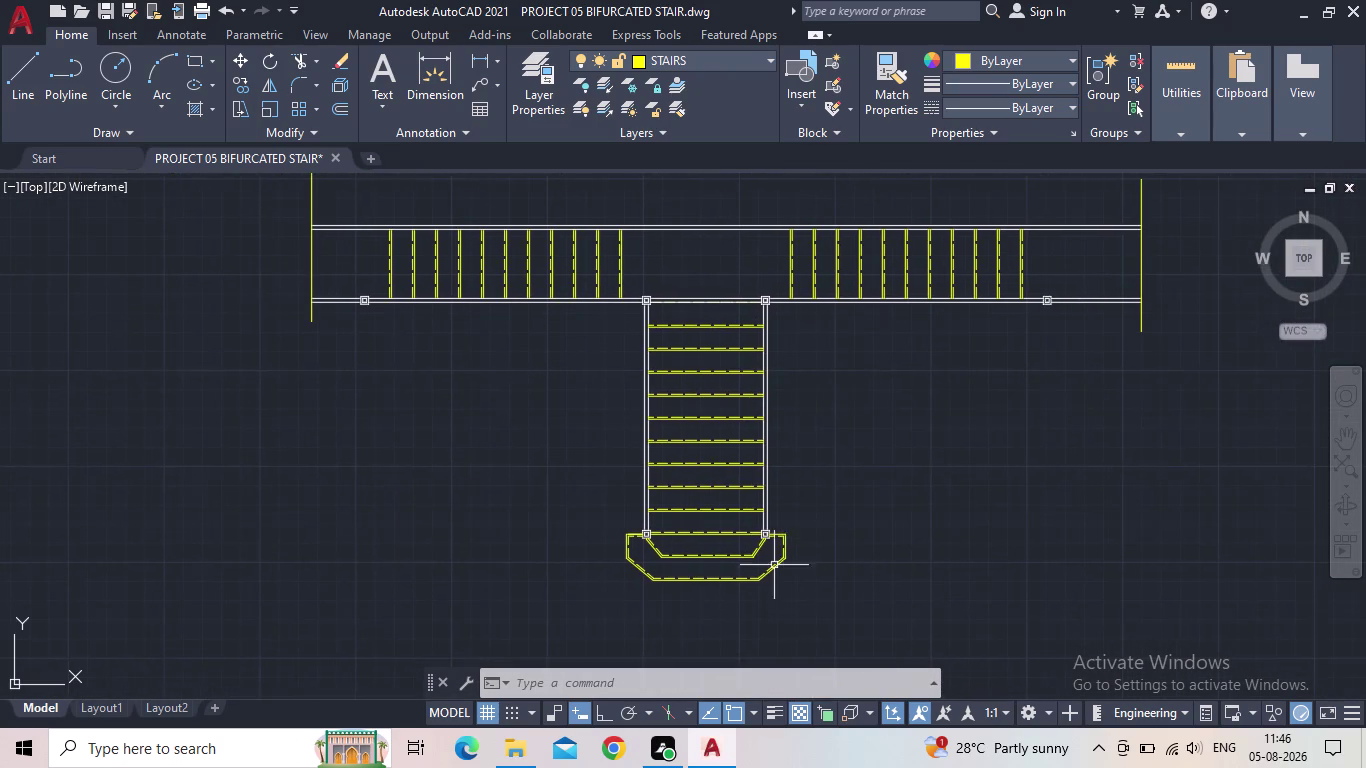
scroll(up, 3)
scroll(up, 3)
scroll(down, 3)
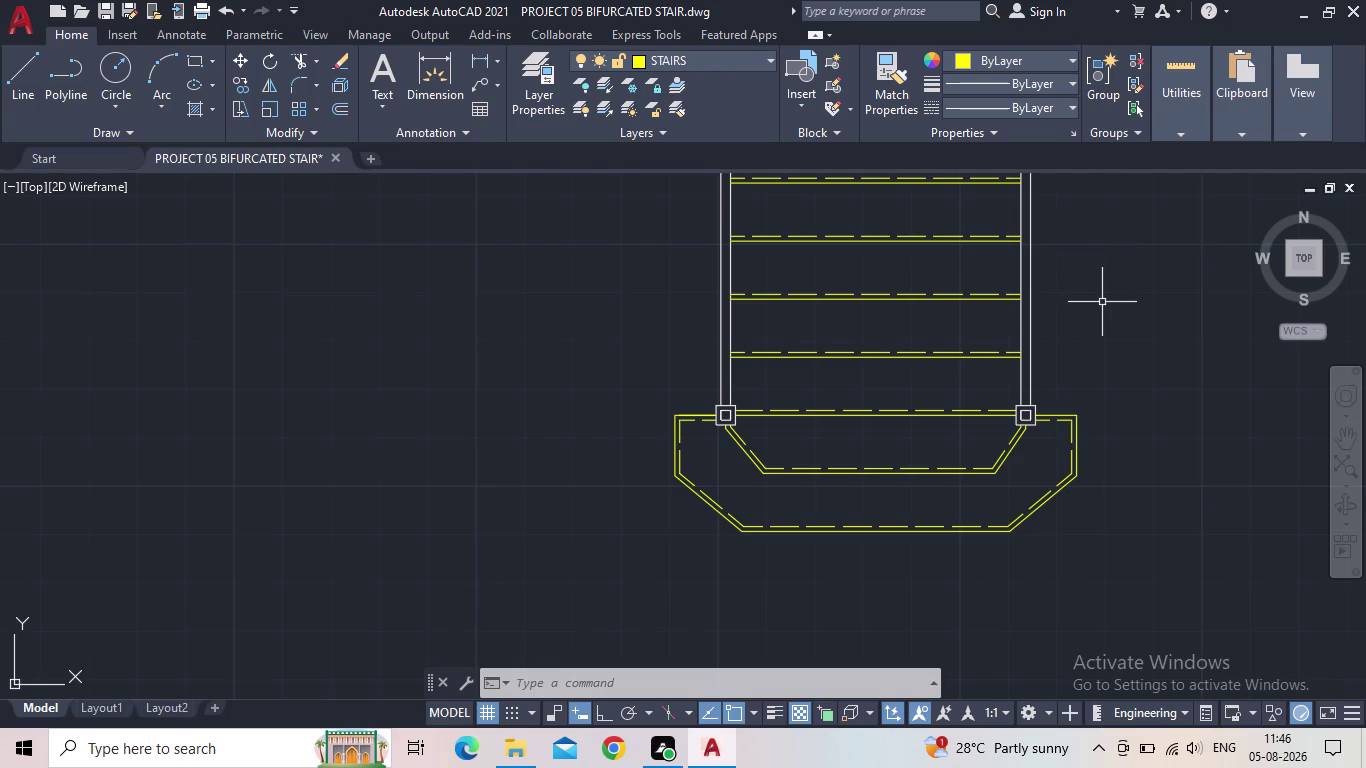
scroll(down, 3)
middle_drag(1091, 365, 981, 495)
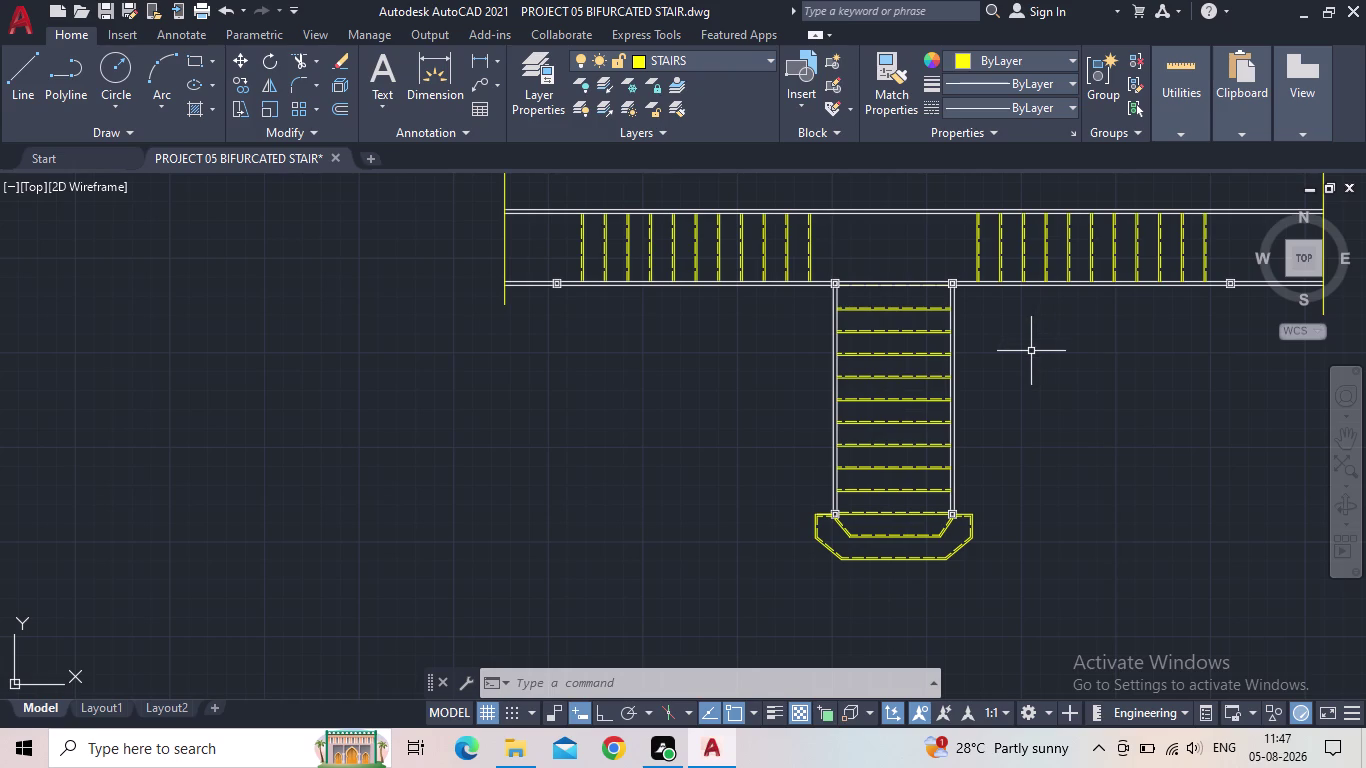
Center the bifurcated stair plan in view and quick-save the drawing.
scroll(down, 3)
middle_drag(1034, 360, 1015, 371)
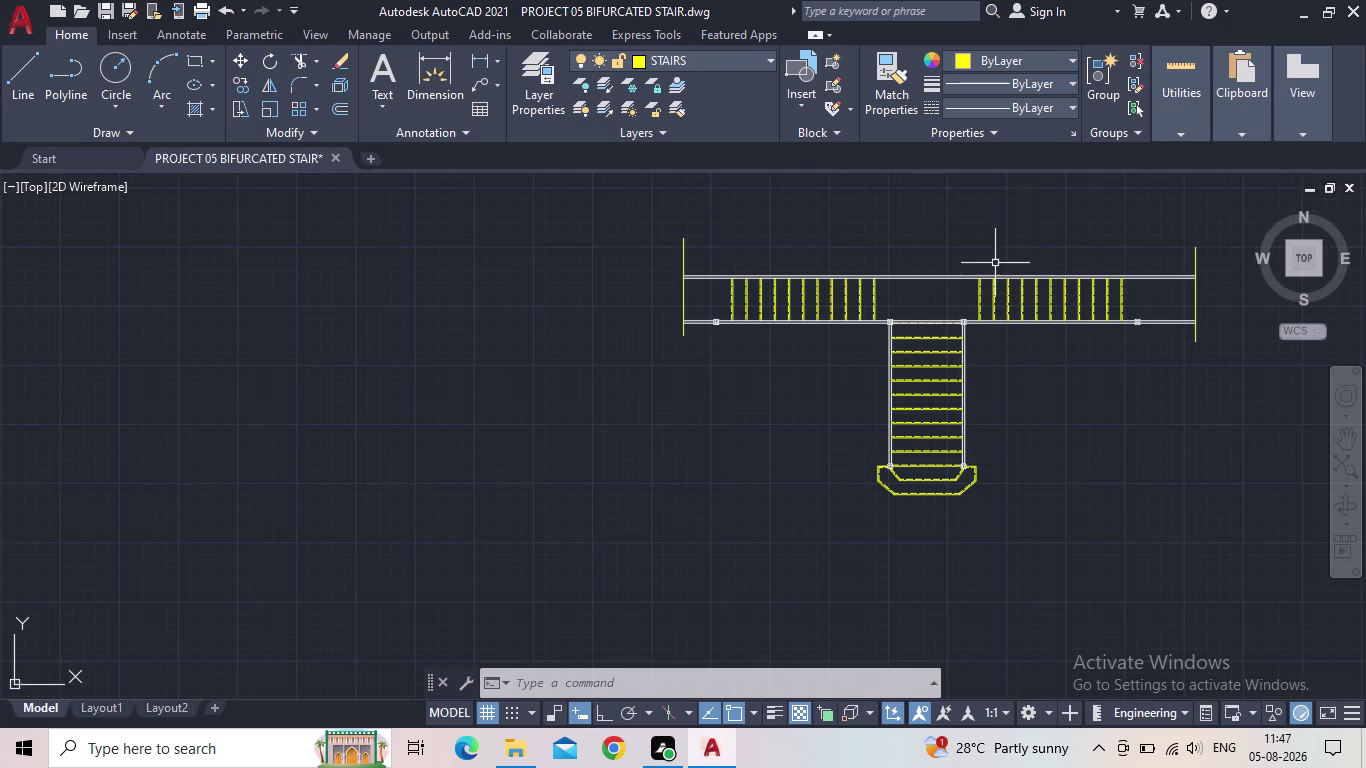
scroll(up, 3)
middle_drag(1245, 384, 1224, 394)
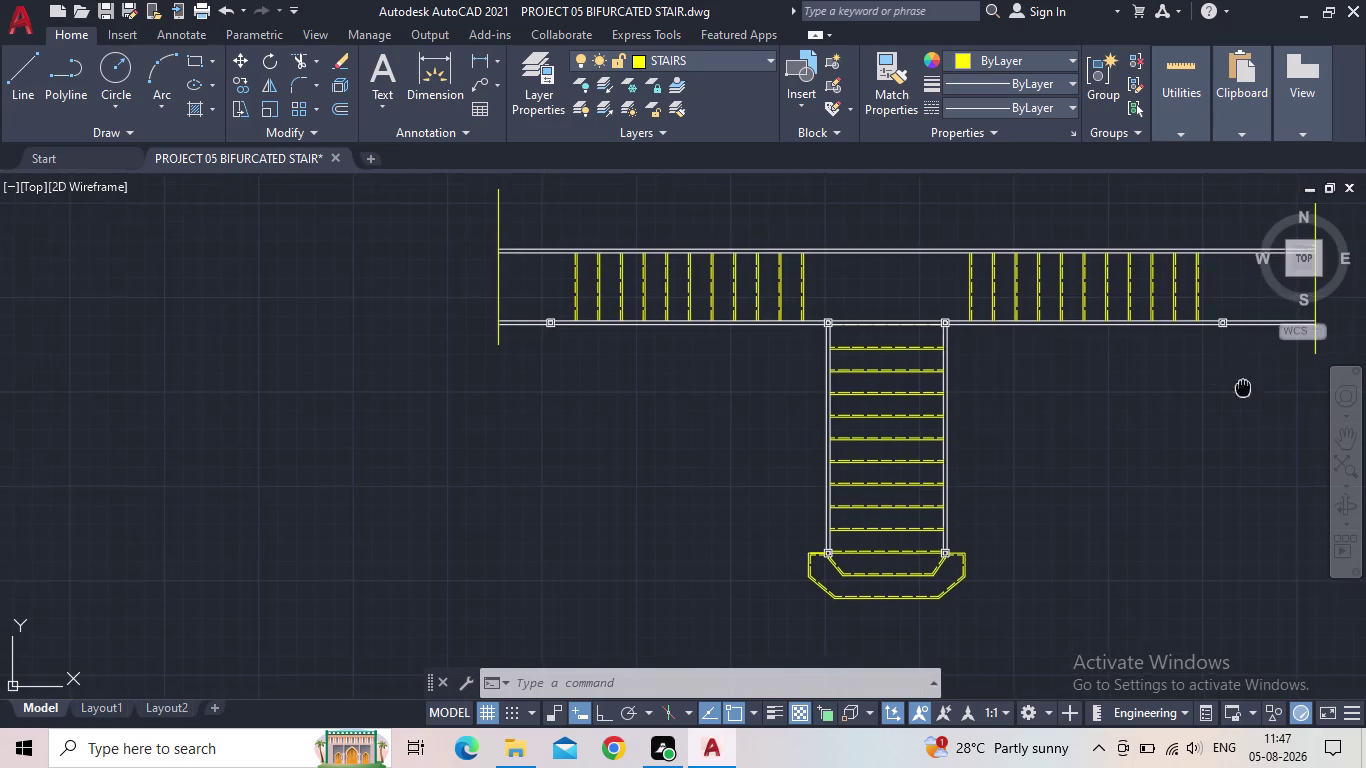
middle_drag(1224, 394, 1069, 449)
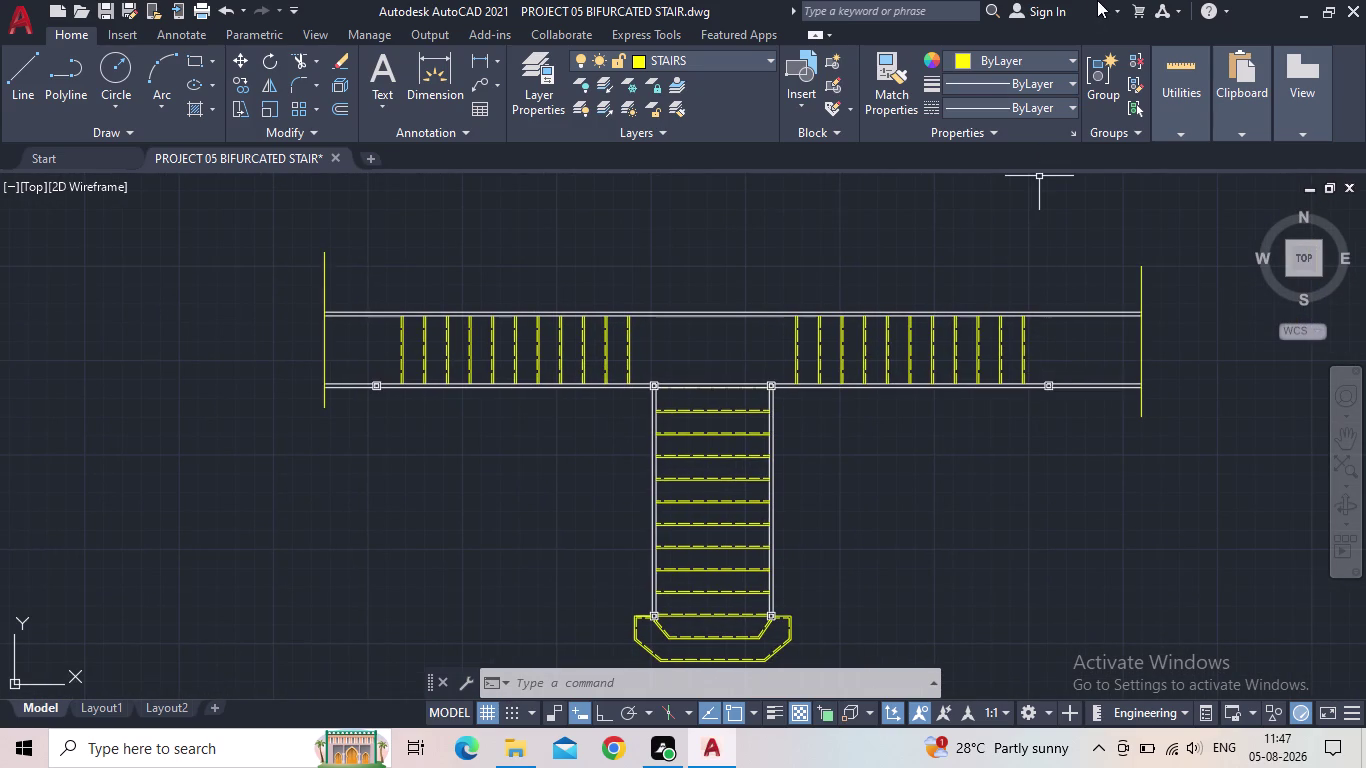
middle_click(990, 439)
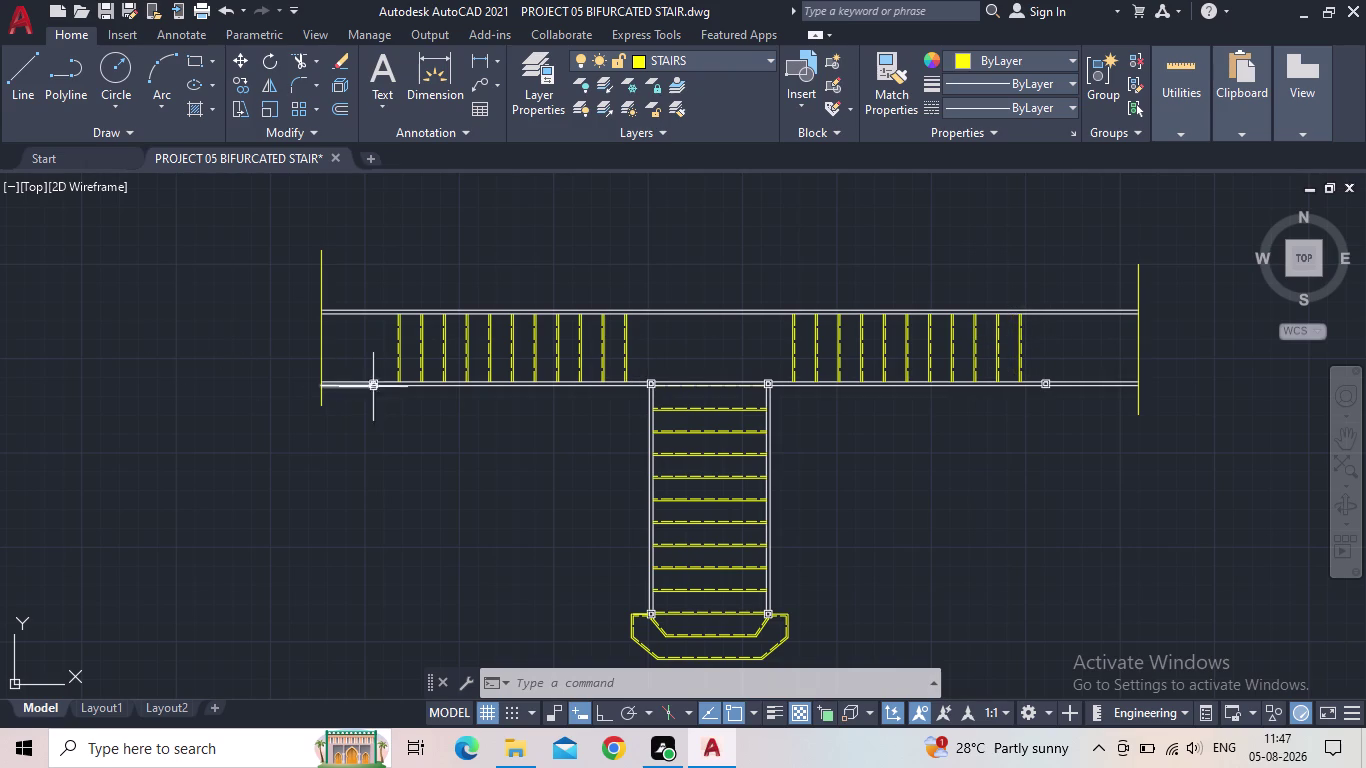
scroll(up, 3)
scroll(down, 3)
middle_drag(570, 426, 439, 429)
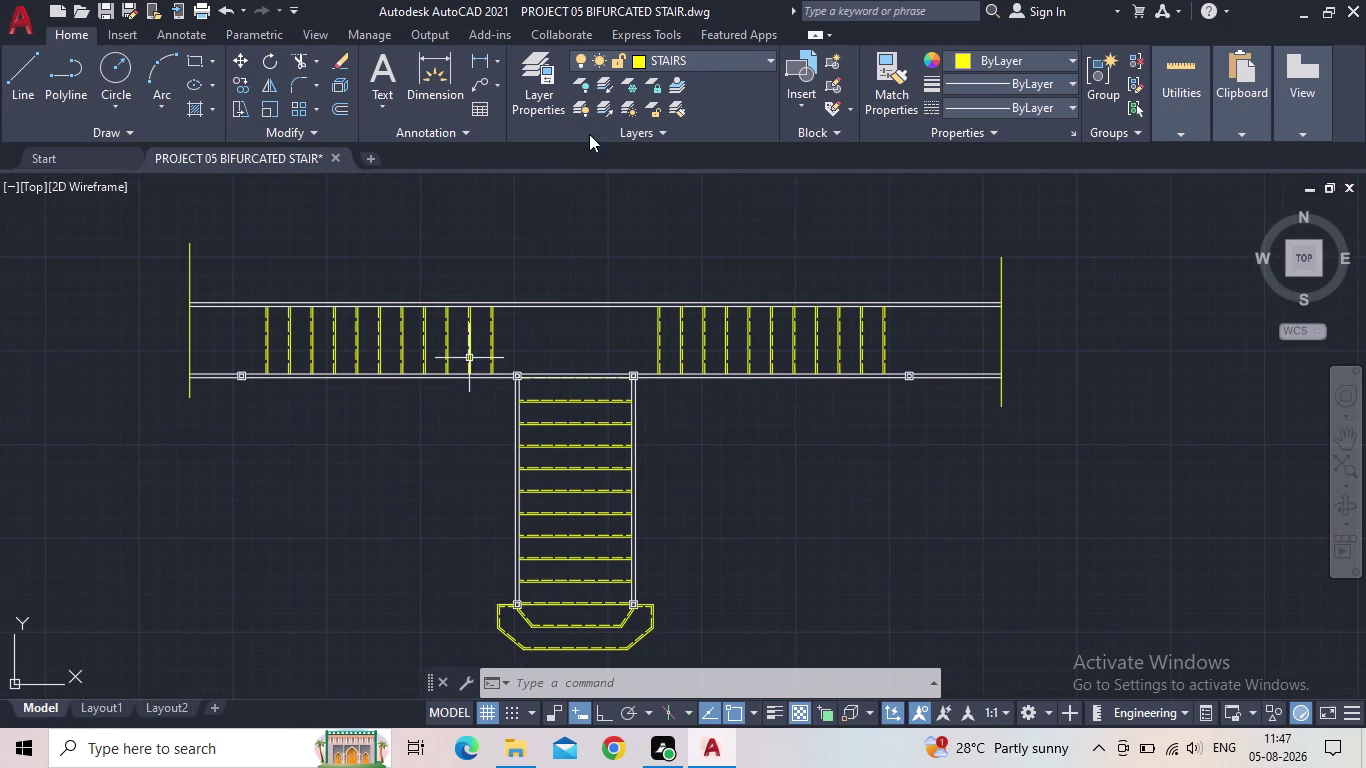
click(108, 7)
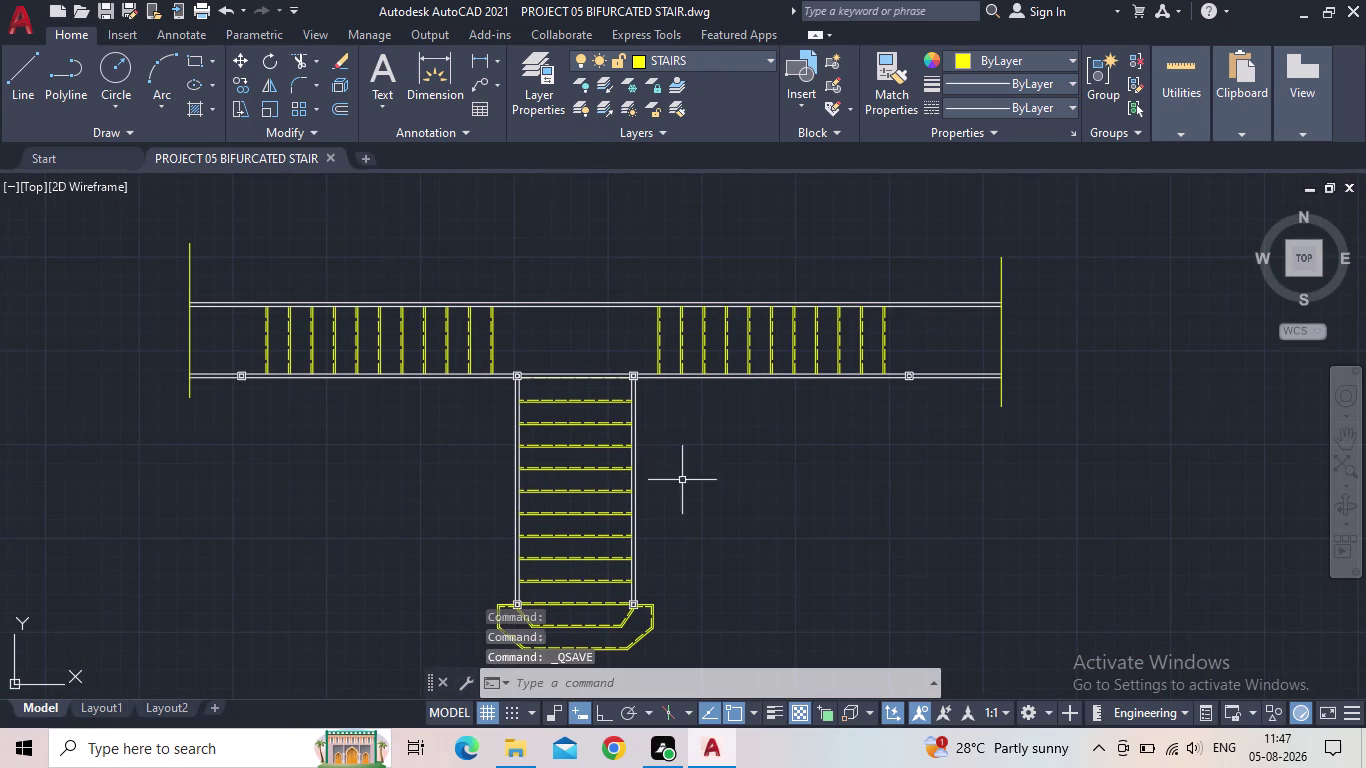
Pan and zoom the stair plan to centre the left end wall of the landing.
middle_drag(702, 504, 676, 382)
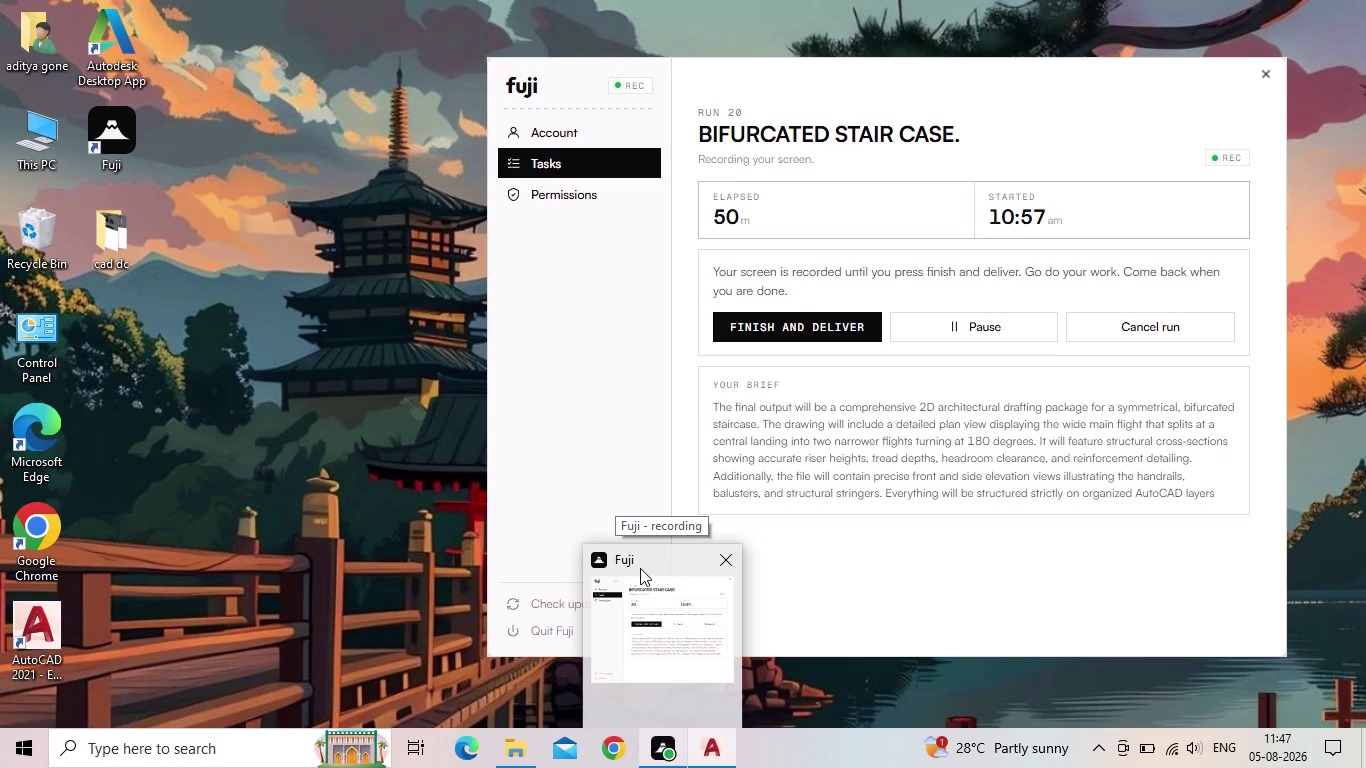
middle_drag(345, 428, 379, 484)
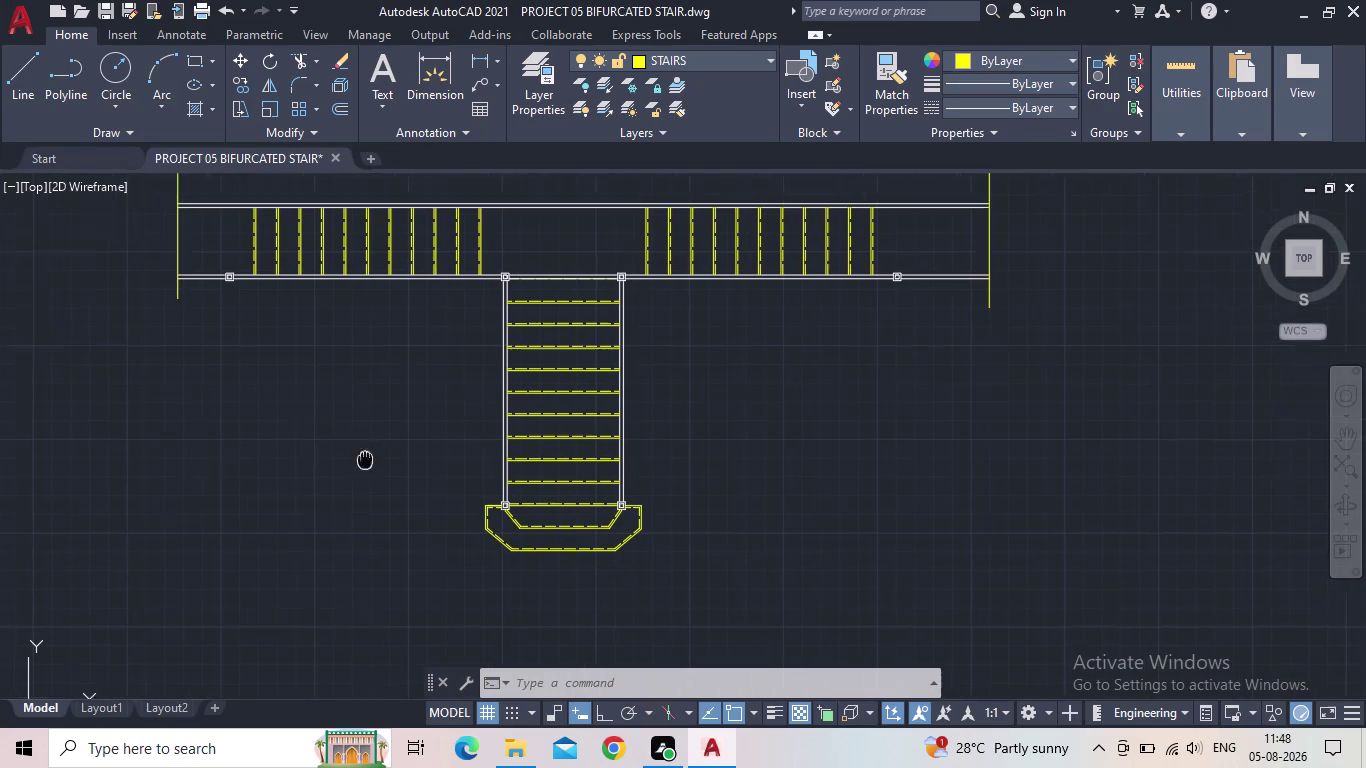
middle_drag(379, 484, 416, 525)
scroll(up, 3)
middle_drag(368, 435, 488, 579)
scroll(down, 3)
scroll(up, 3)
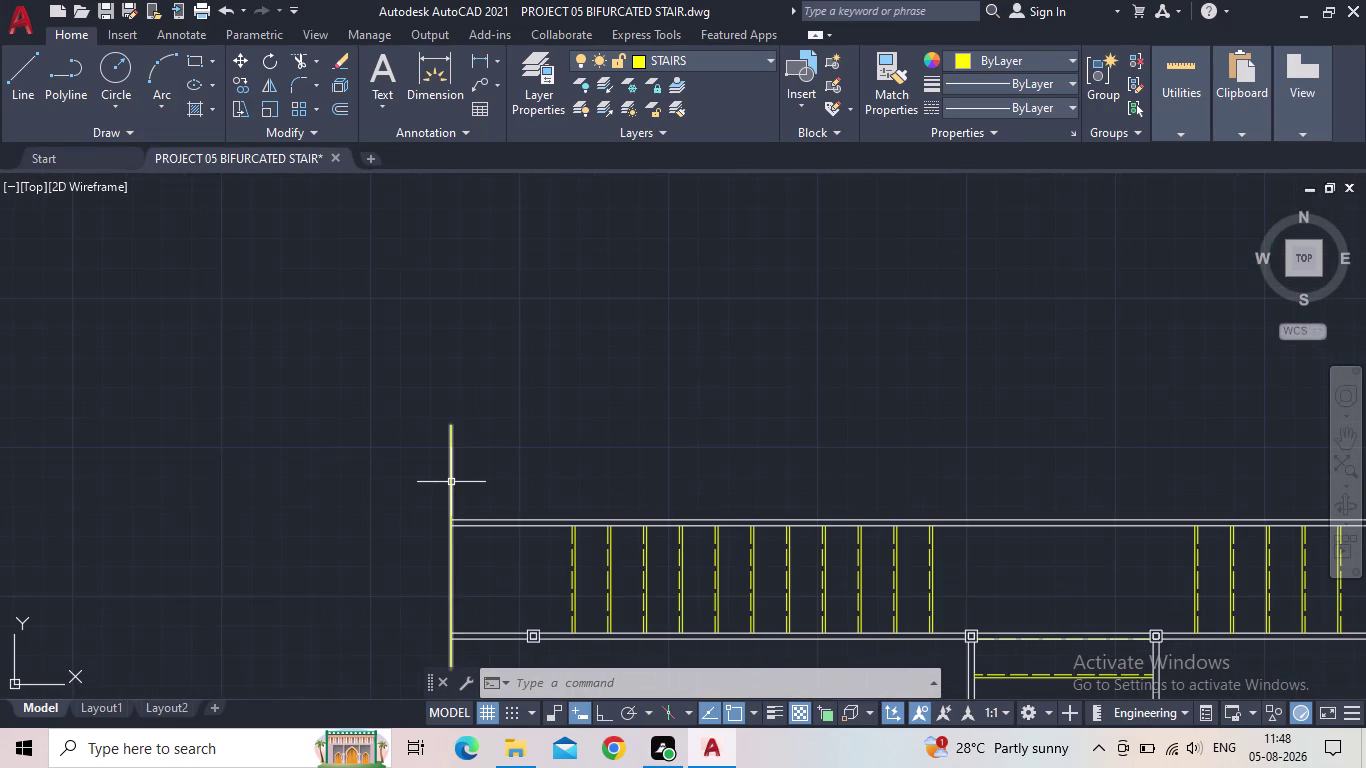
Try stretching the left end wall line by its midpoint grip, then cancel with Esc.
click(451, 482)
middle_drag(473, 579, 474, 527)
scroll(up, 3)
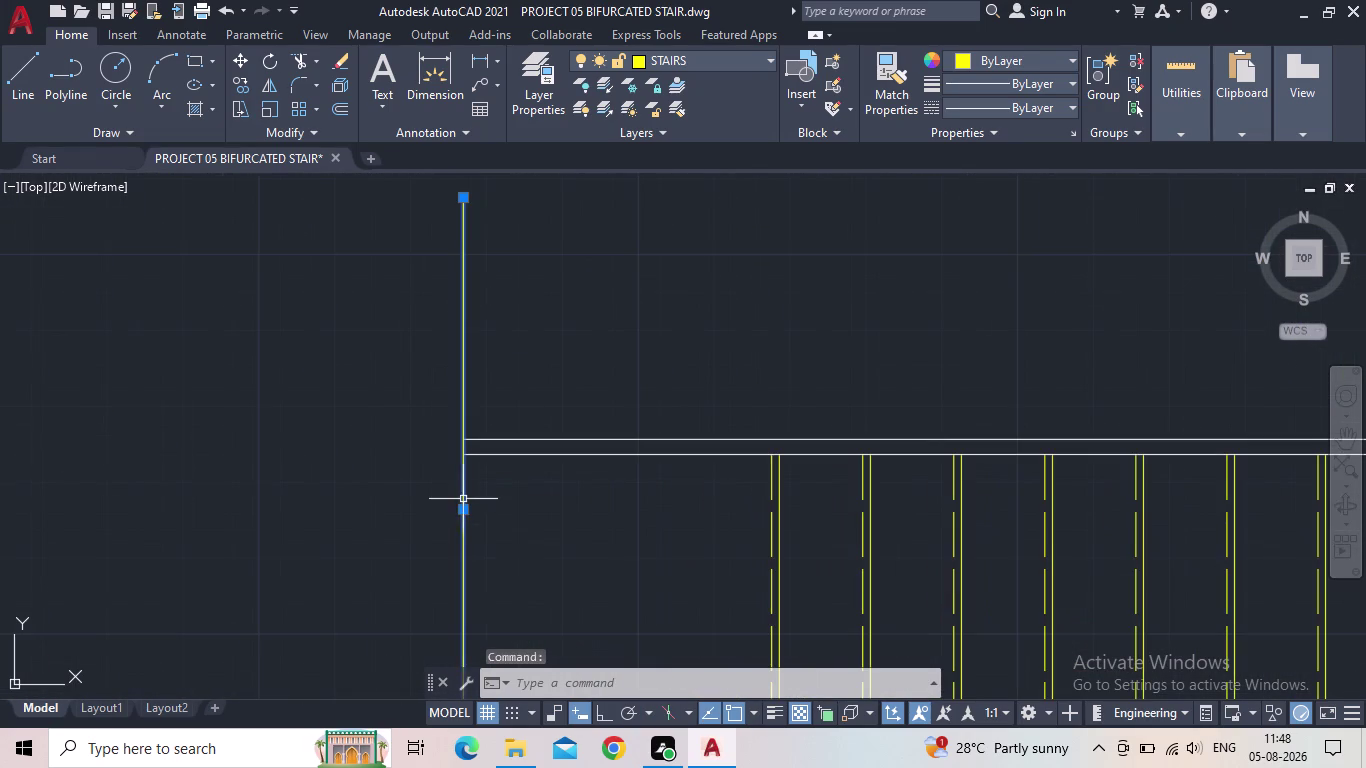
click(462, 512)
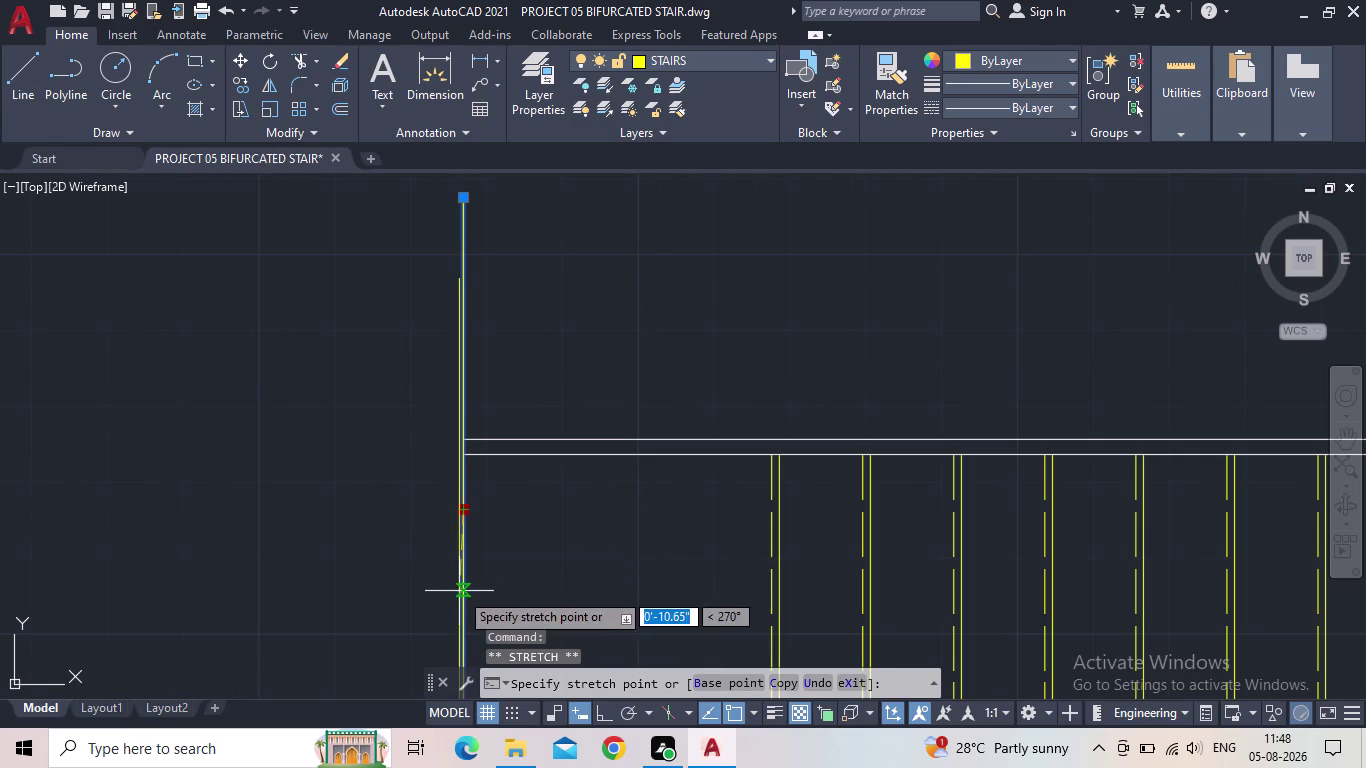
click(459, 591)
scroll(down, 3)
middle_drag(492, 583, 406, 541)
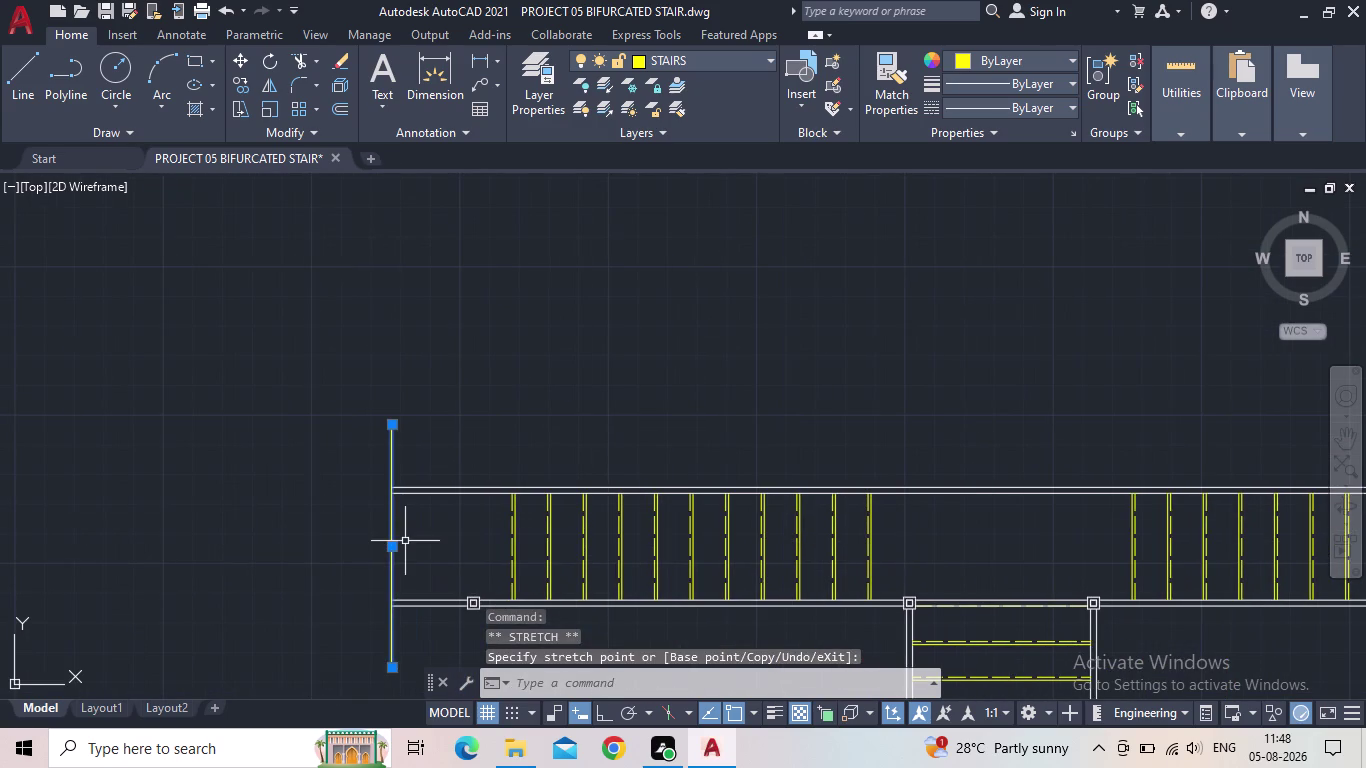
key(Escape)
scroll(down, 3)
middle_drag(484, 539, 345, 427)
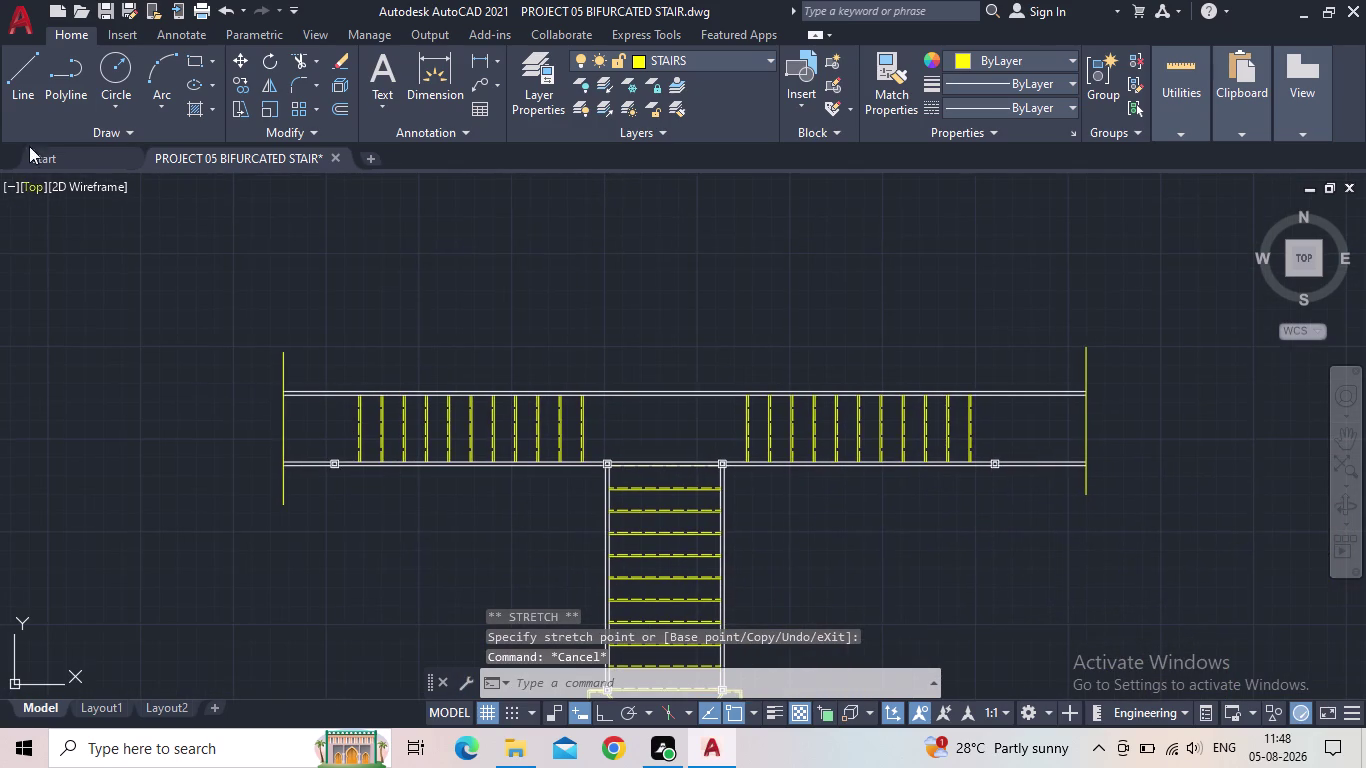
Try stretching the right end wall line by its midpoint grip, then cancel.
click(1086, 439)
scroll(up, 3)
scroll(up, 3)
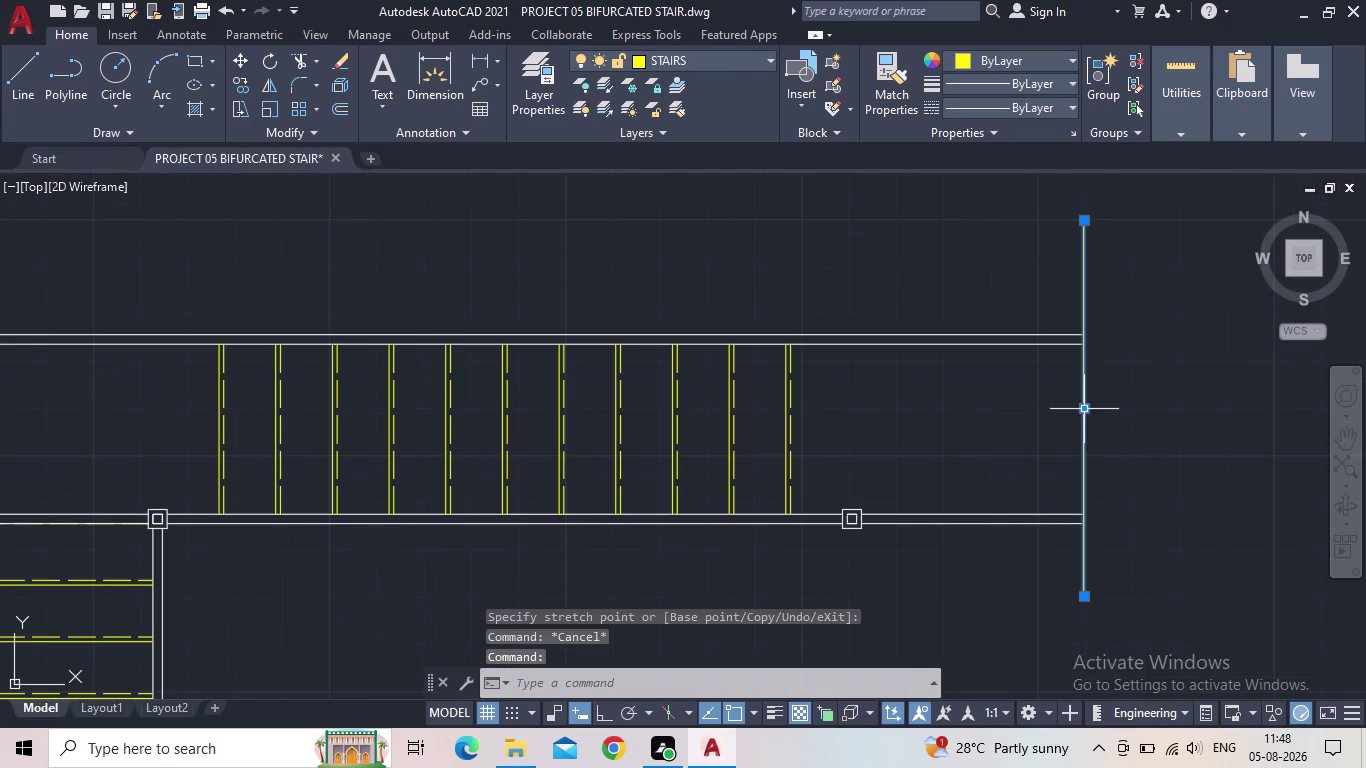
click(1085, 412)
click(1085, 426)
scroll(down, 3)
middle_drag(1131, 443, 1051, 455)
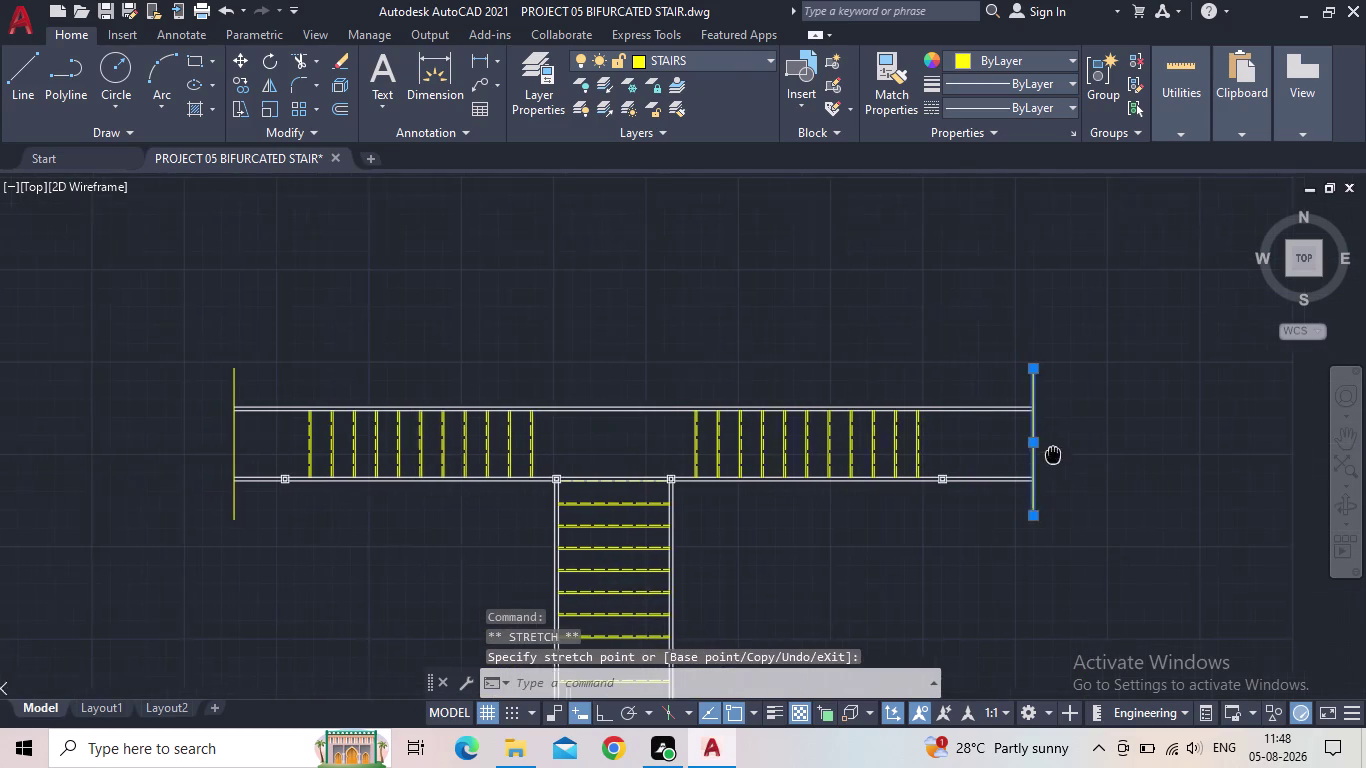
middle_drag(1051, 455, 1048, 457)
key(Escape)
middle_drag(1041, 473, 1022, 345)
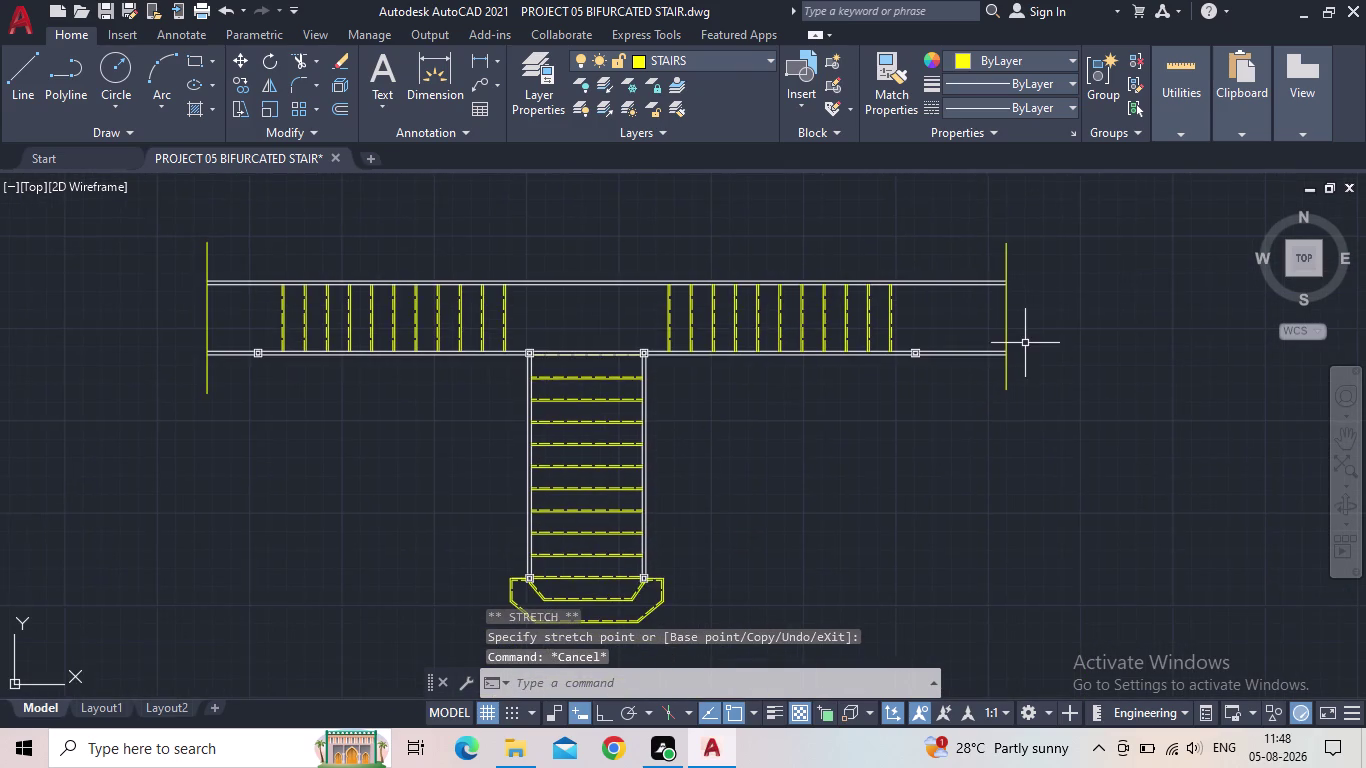
scroll(down, 3)
middle_drag(945, 438, 949, 411)
scroll(up, 3)
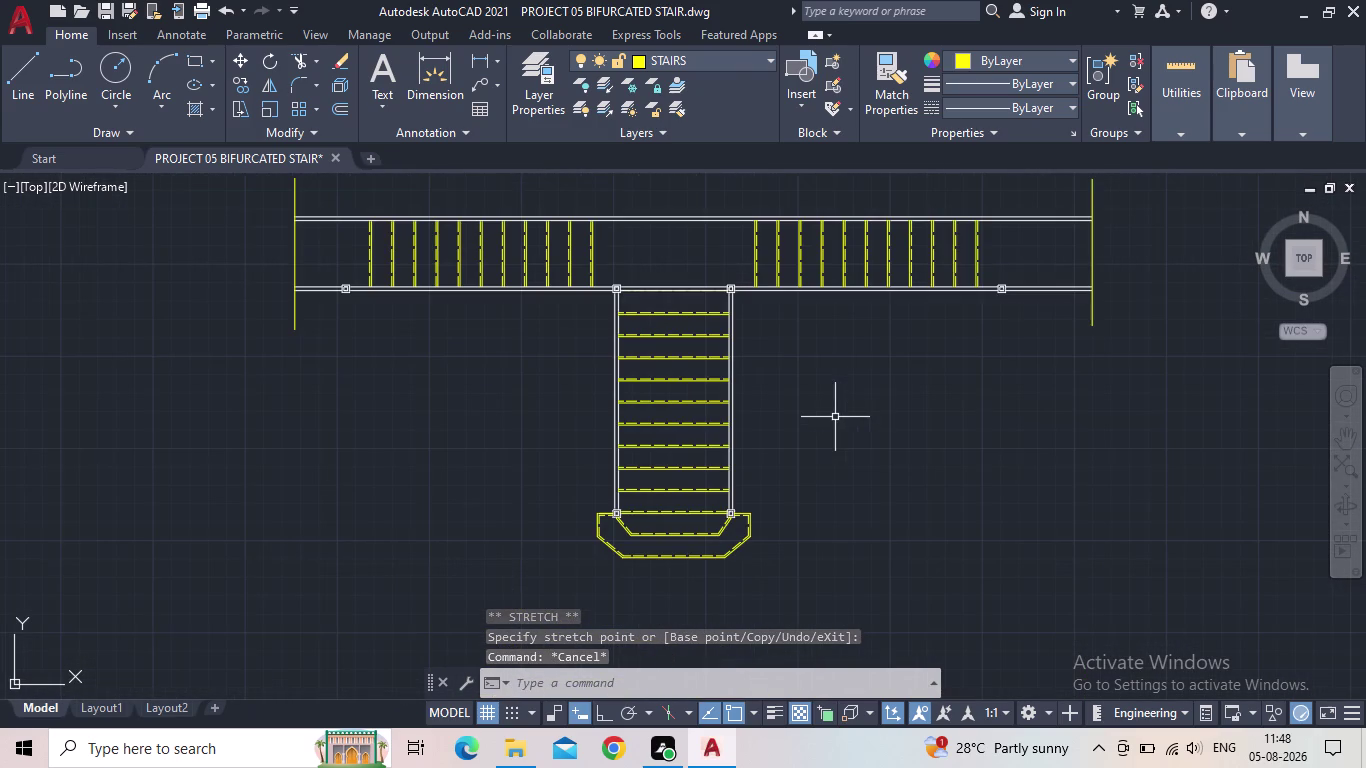
scroll(up, 3)
Fence-trim the landing edge lines across the top of the main flight.
key(t)
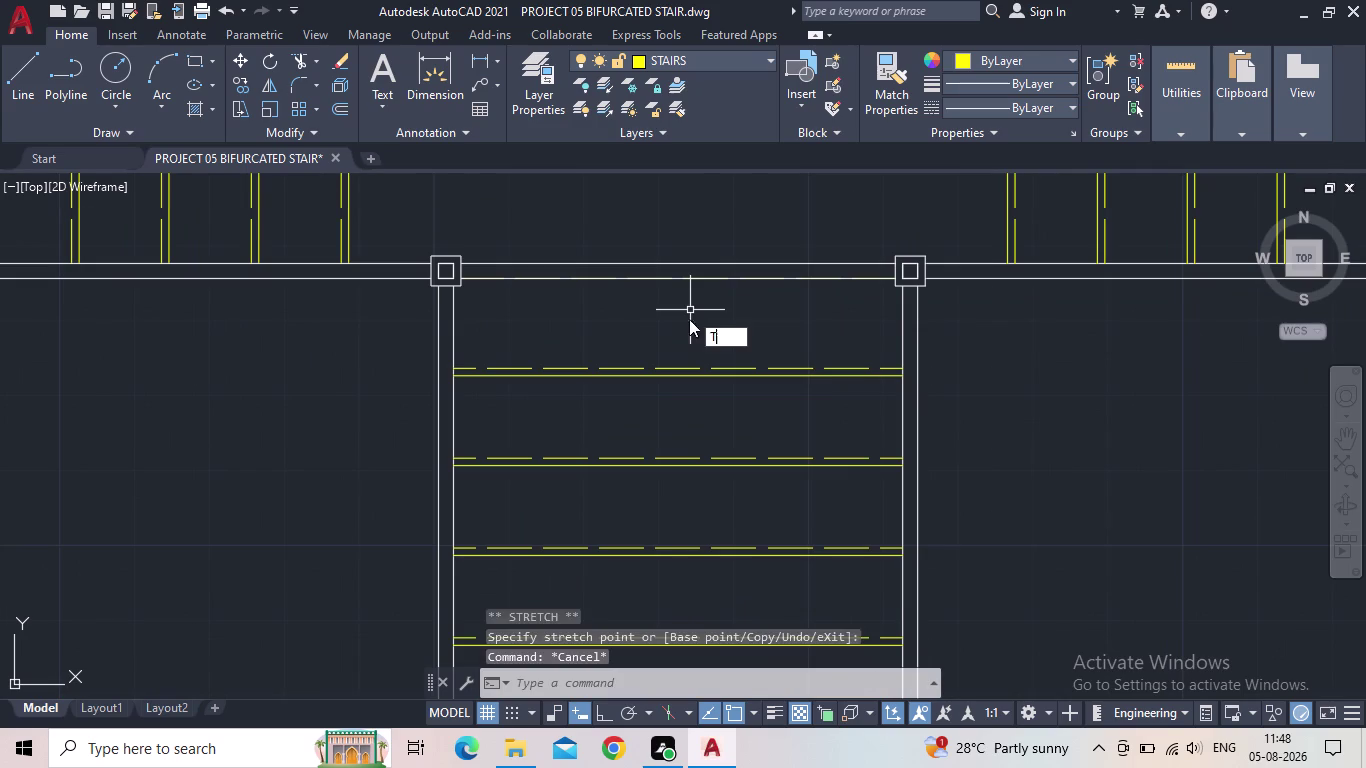
key(r)
key(space)
drag(689, 321, 673, 245)
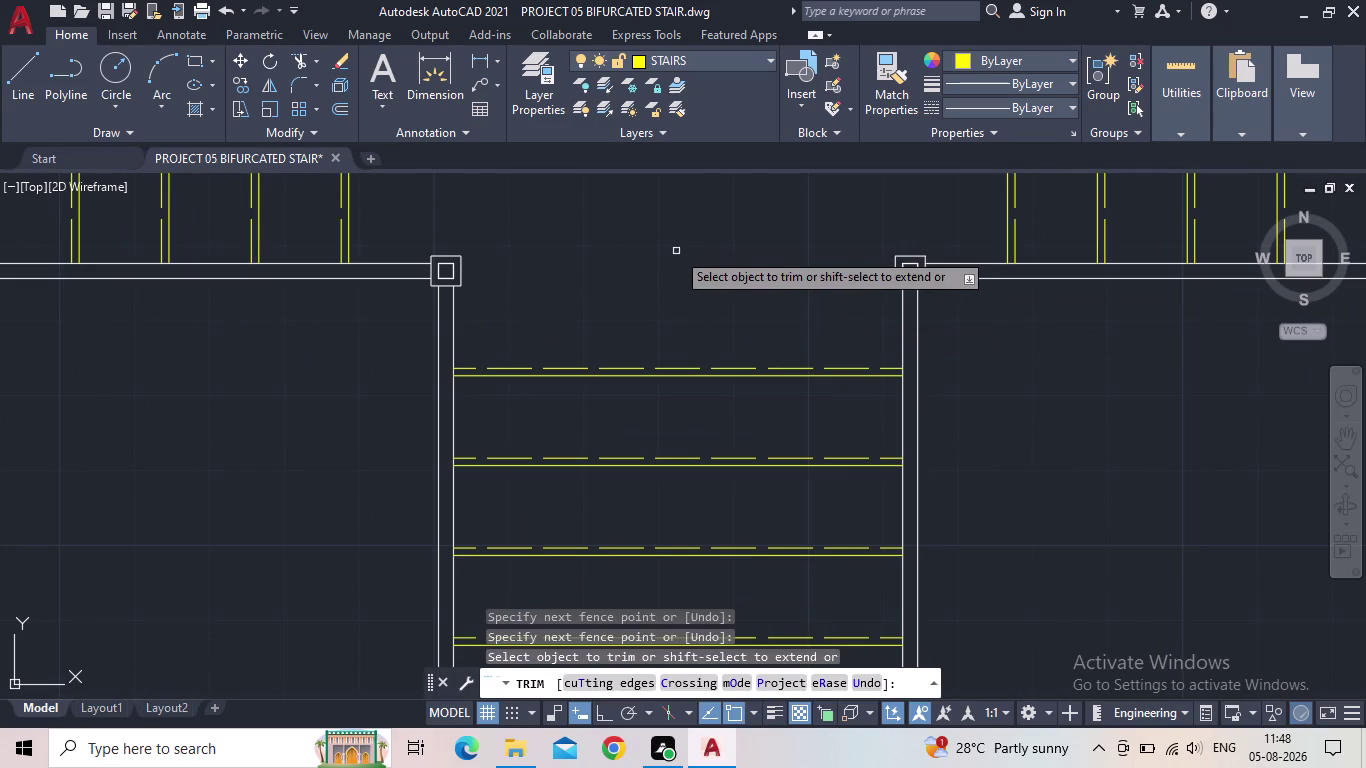
Review the trimmed landing in the full plan and save the drawing.
scroll(down, 3)
middle_drag(694, 311, 679, 319)
scroll(down, 3)
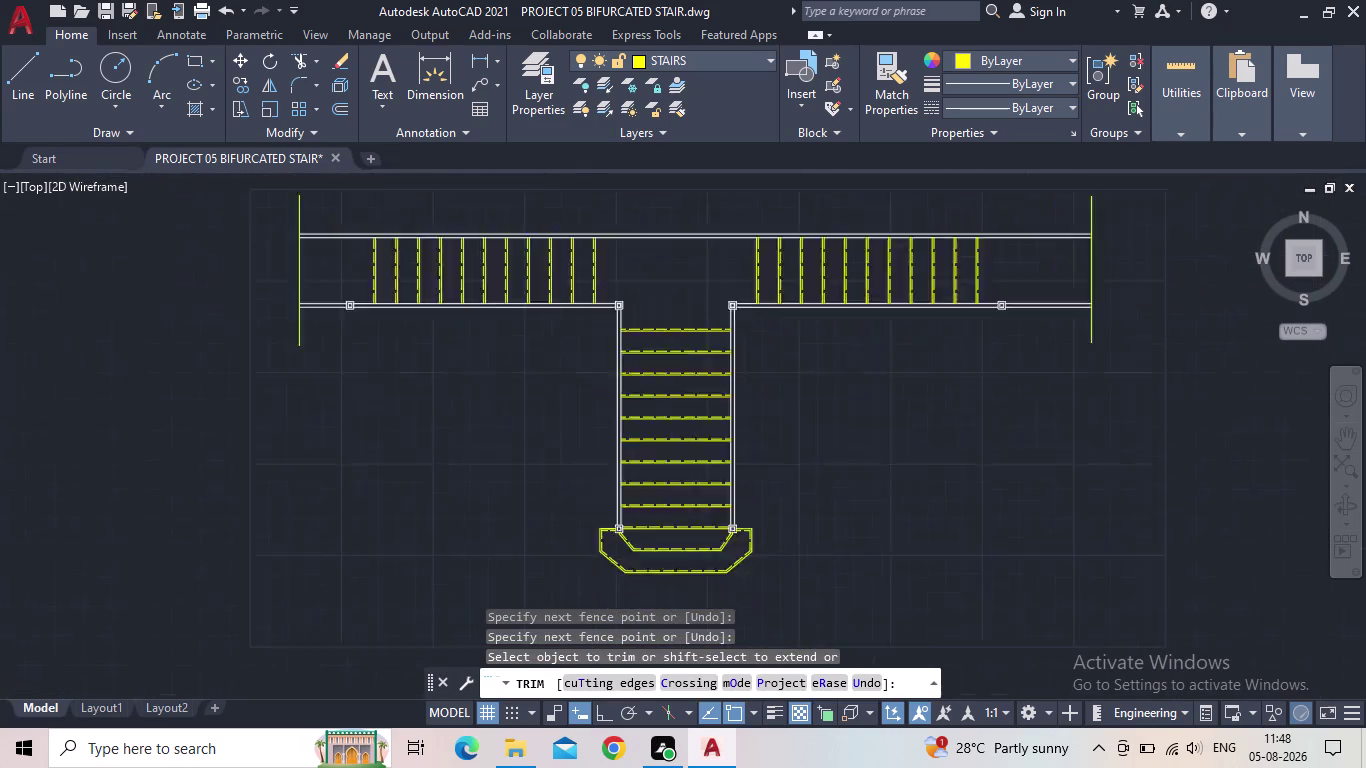
middle_drag(835, 386, 835, 416)
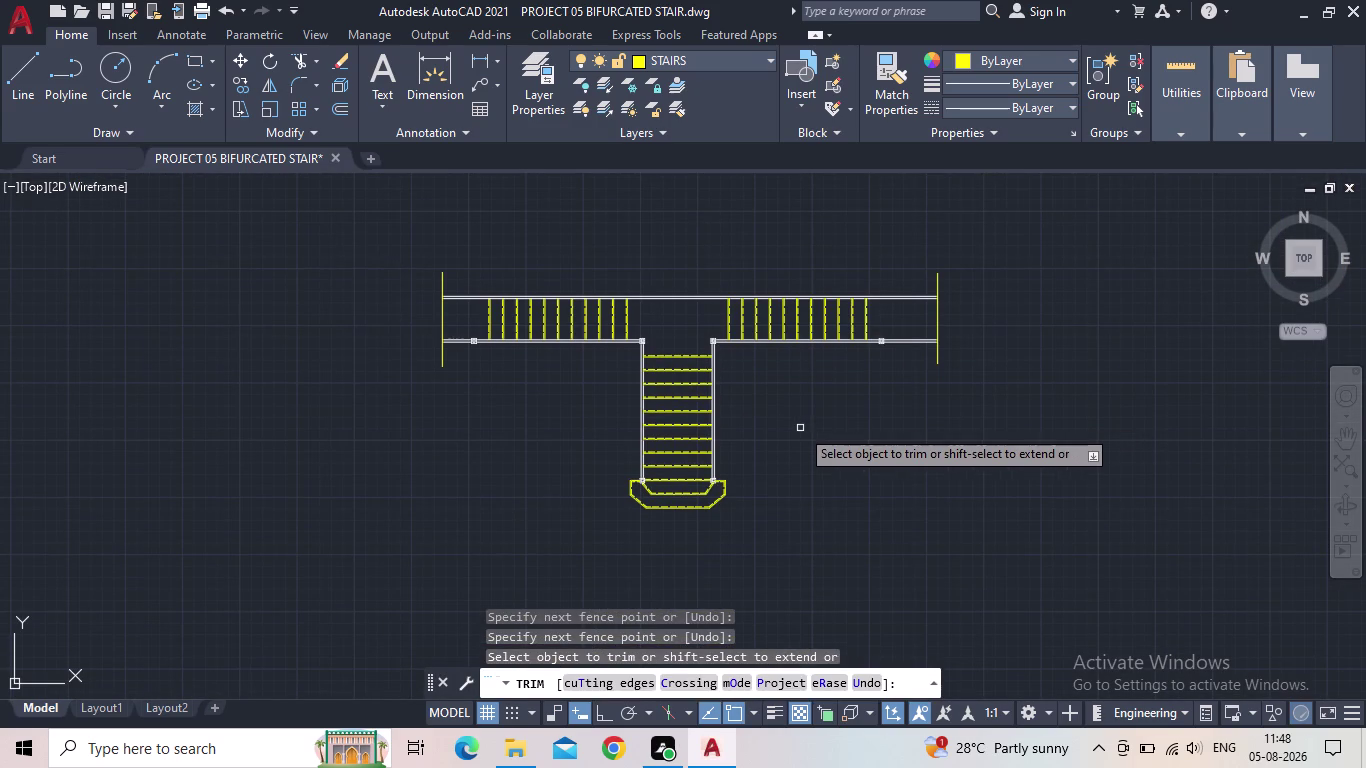
middle_drag(792, 434, 767, 435)
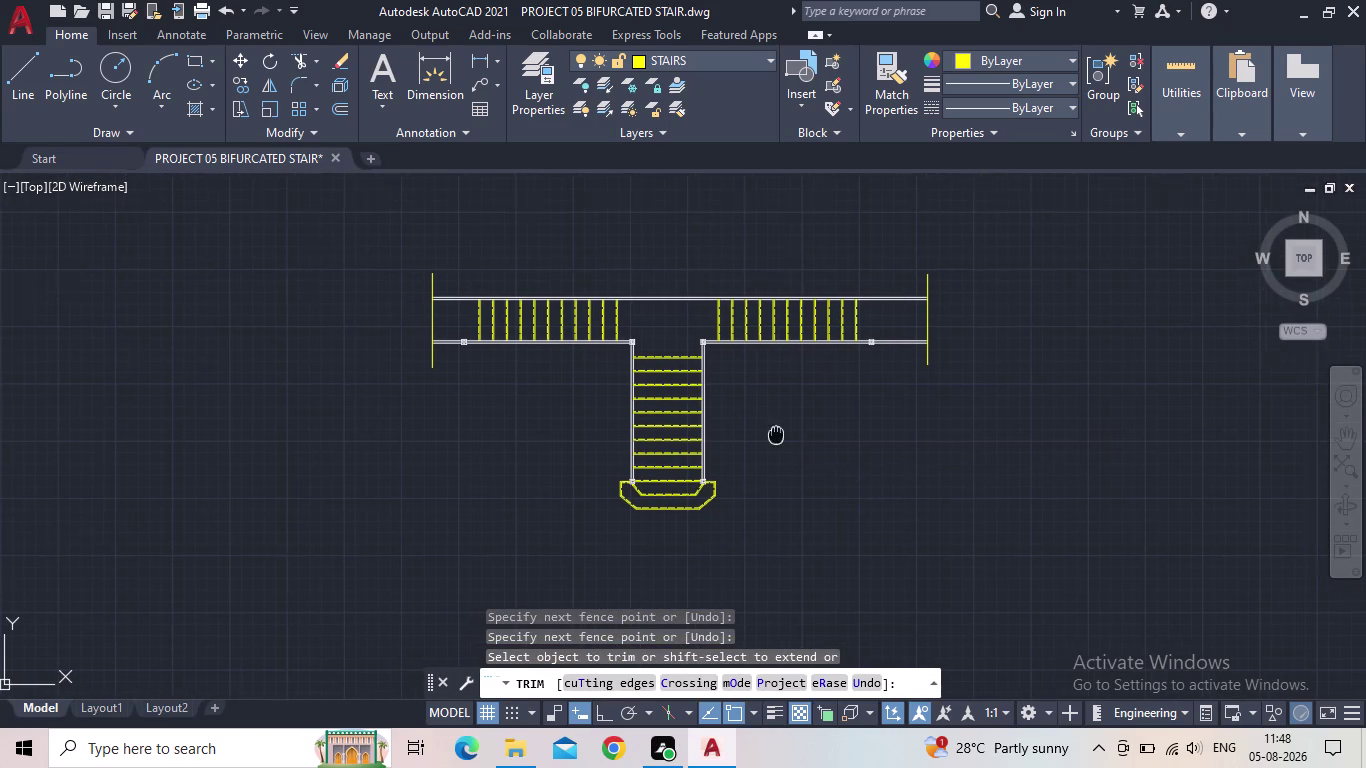
middle_drag(767, 435, 743, 436)
click(114, 10)
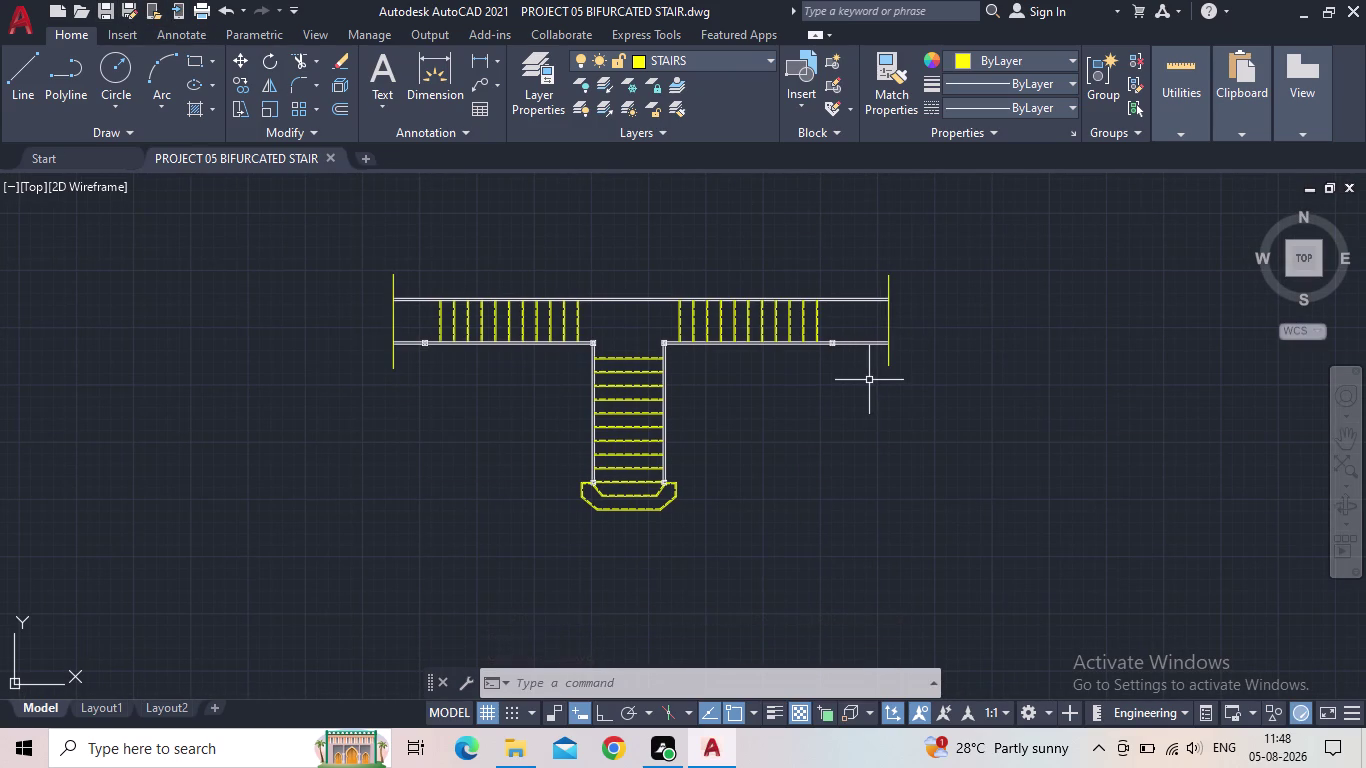
Stretch the right end wall line left so it sits inside the rail ends.
middle_drag(868, 380, 779, 435)
scroll(up, 3)
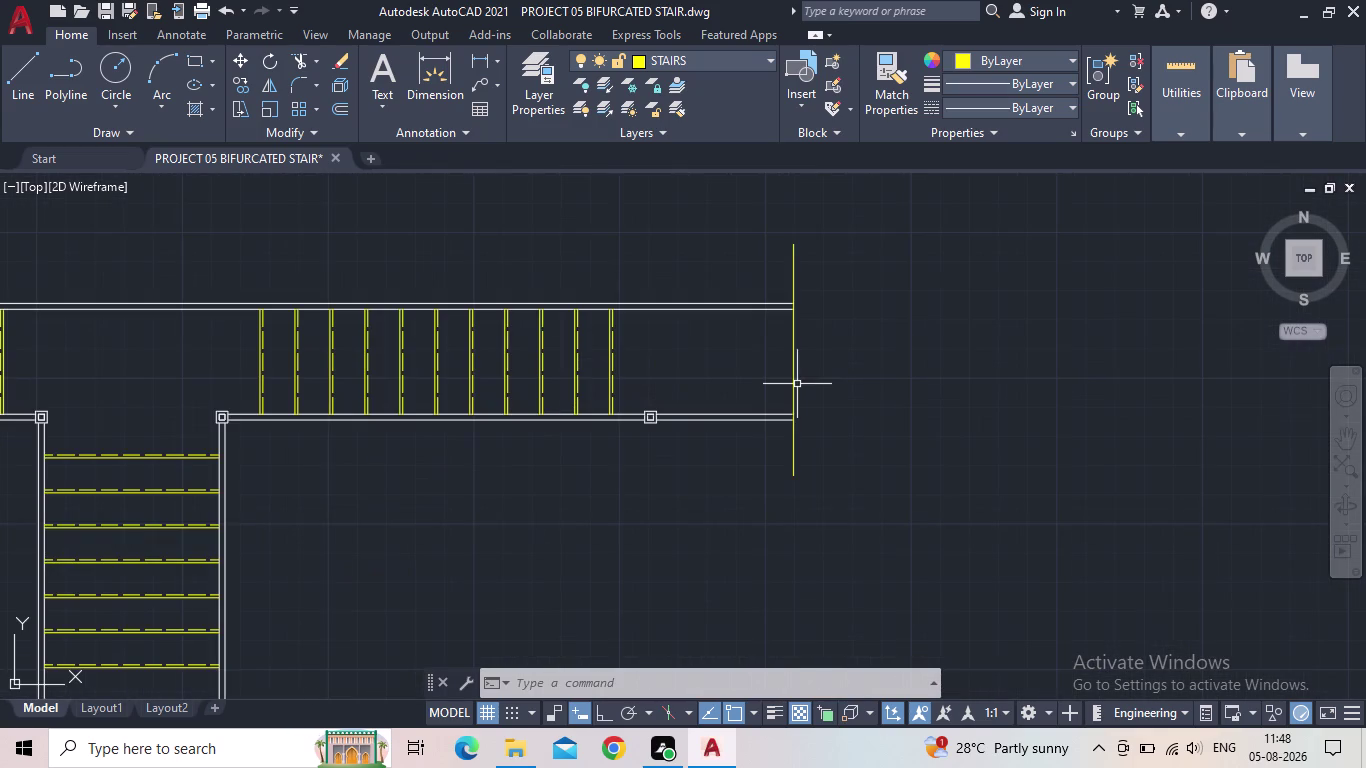
click(795, 385)
click(793, 356)
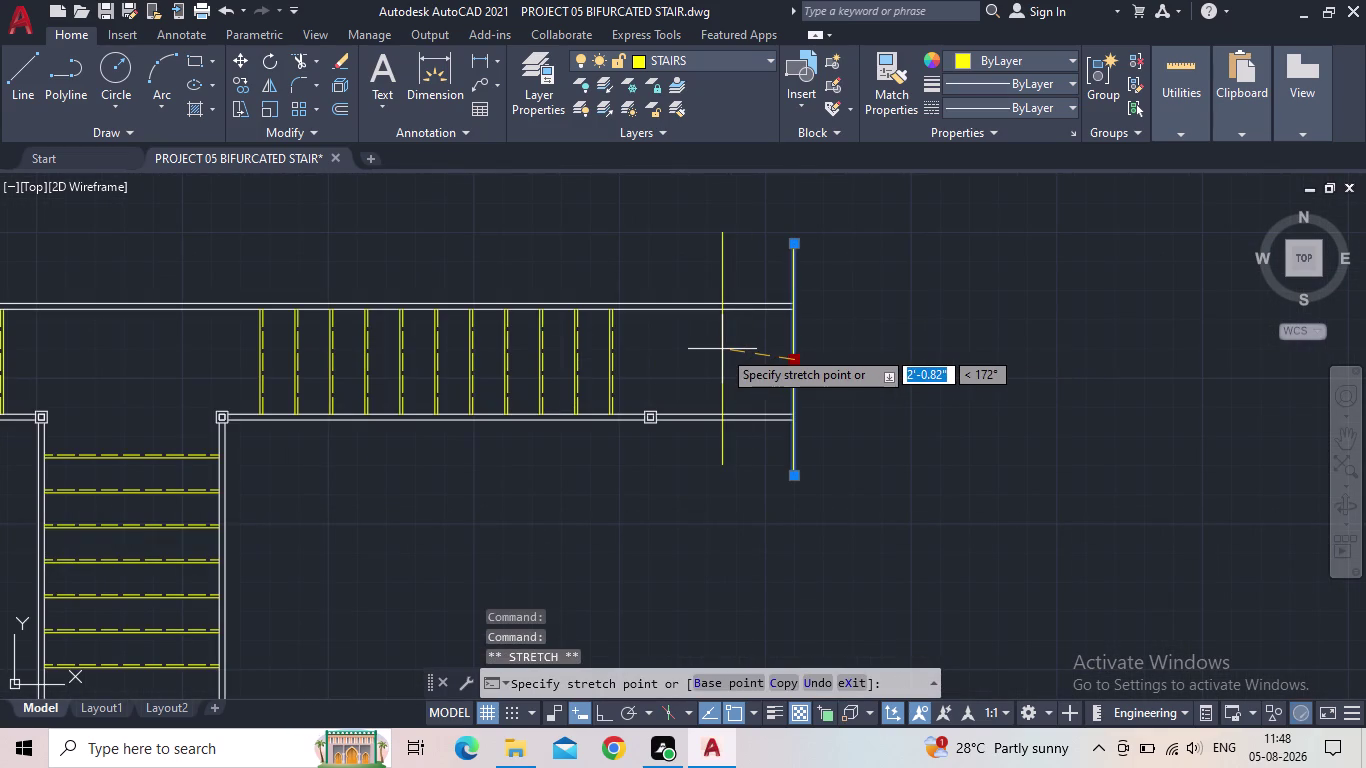
click(714, 350)
scroll(down, 3)
middle_drag(670, 372, 693, 377)
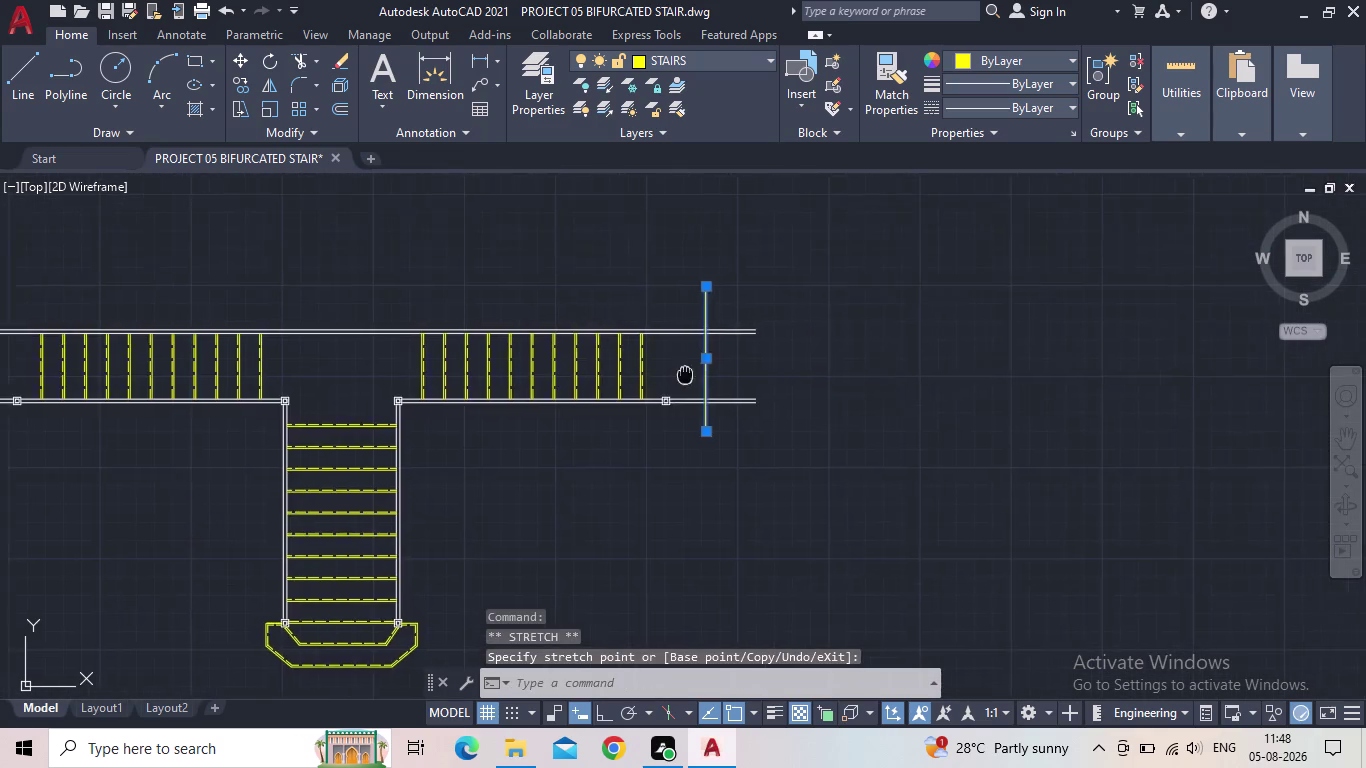
Inspect the left end wall line's length in Quick Properties.
middle_drag(693, 377, 1174, 425)
scroll(up, 3)
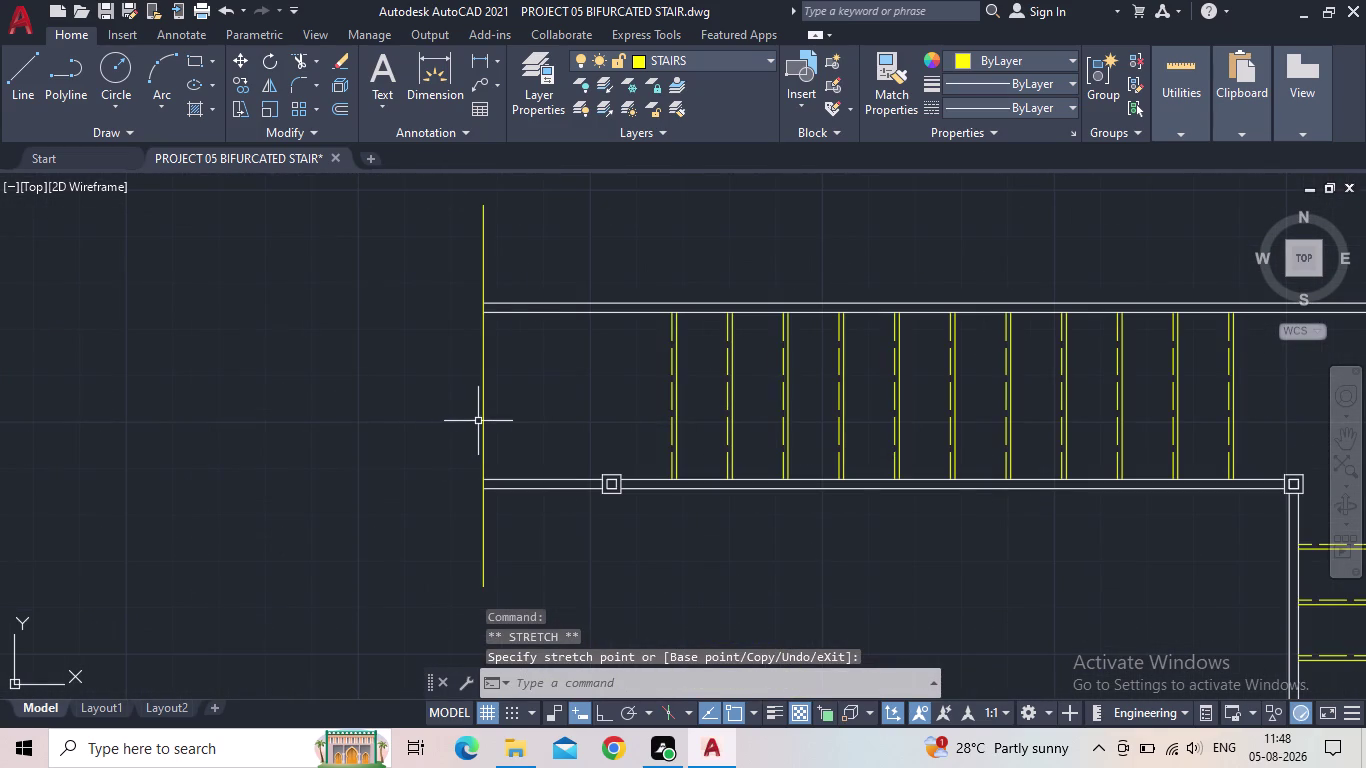
click(479, 419)
double_click(486, 415)
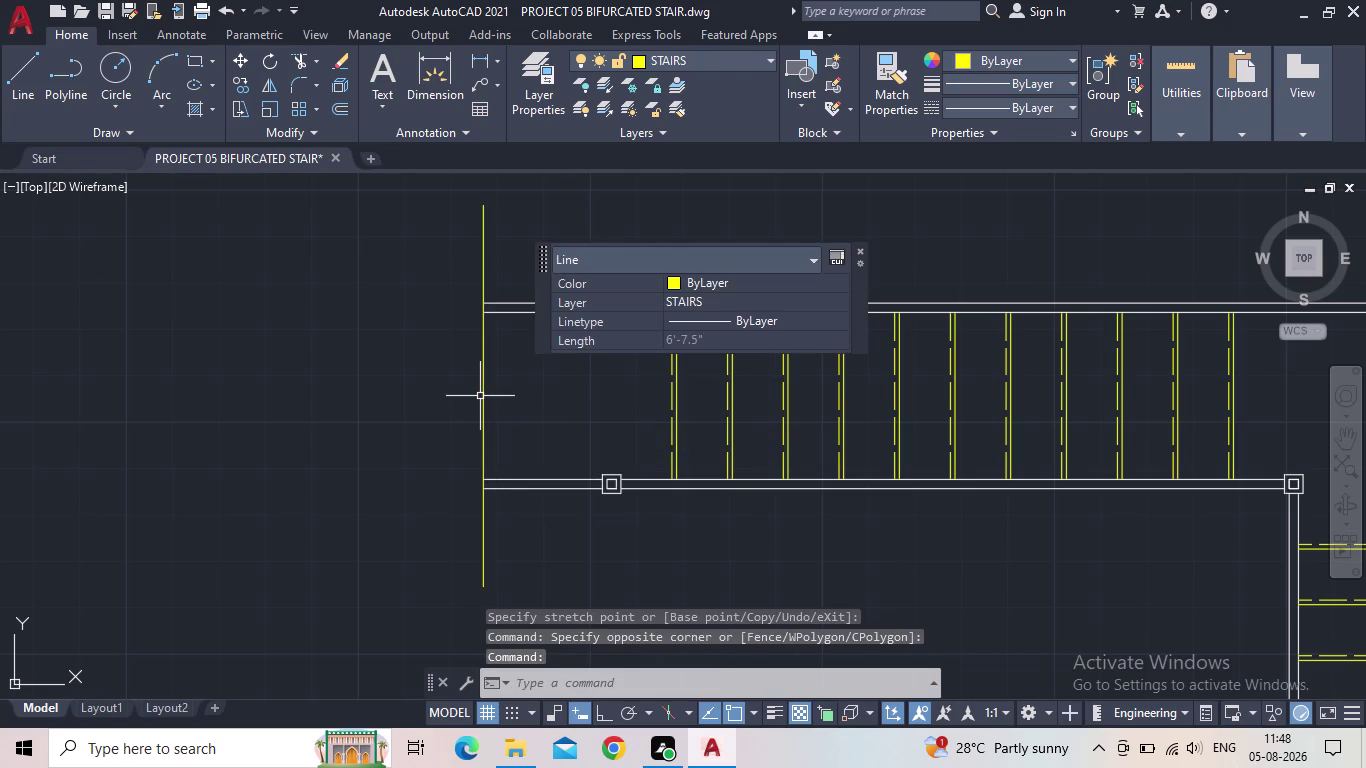
click(520, 420)
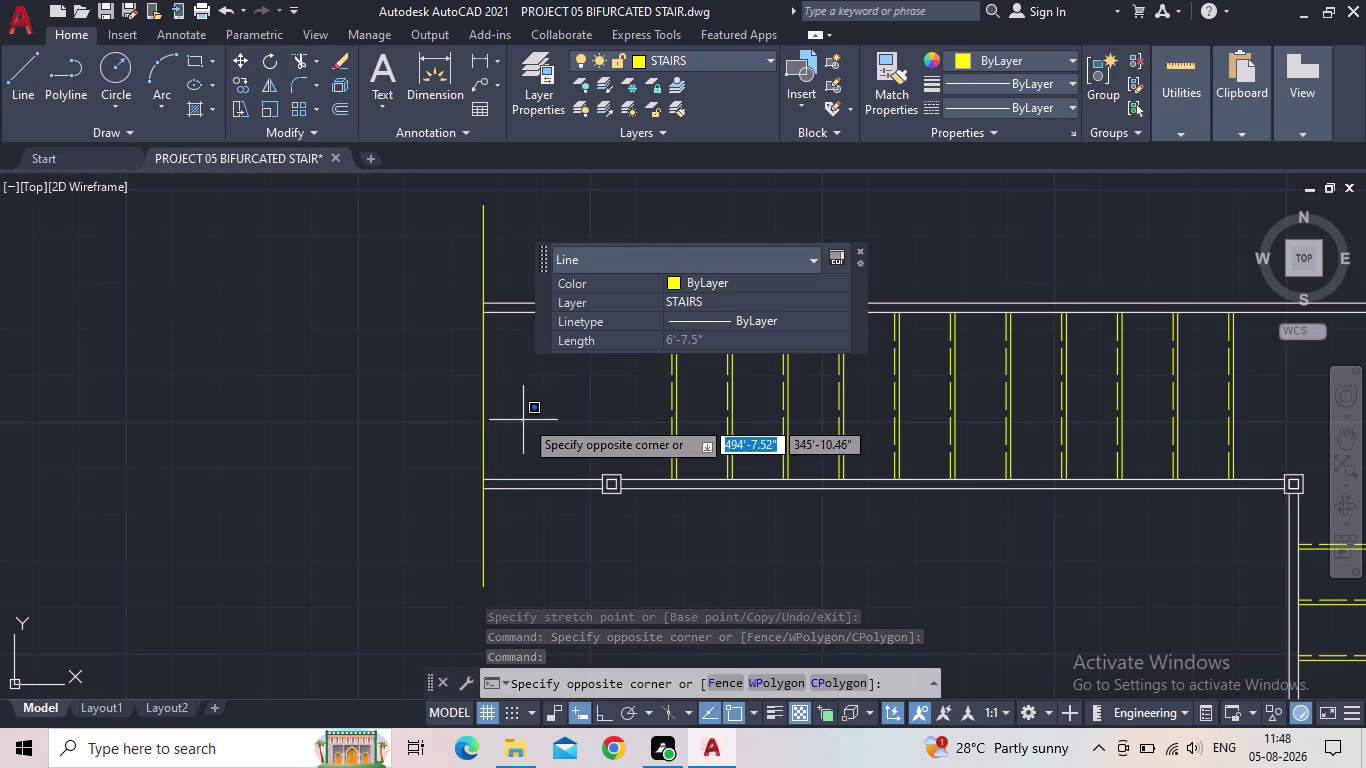
click(531, 414)
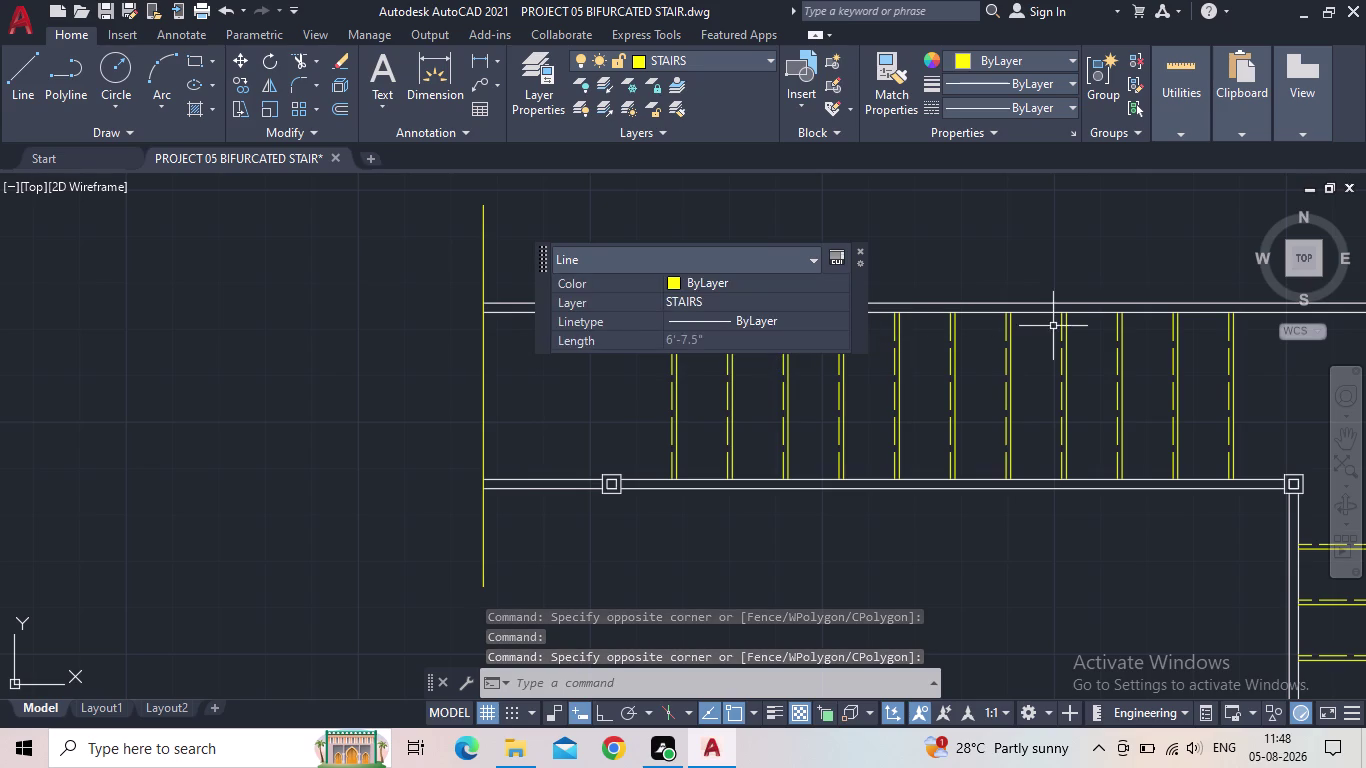
click(858, 250)
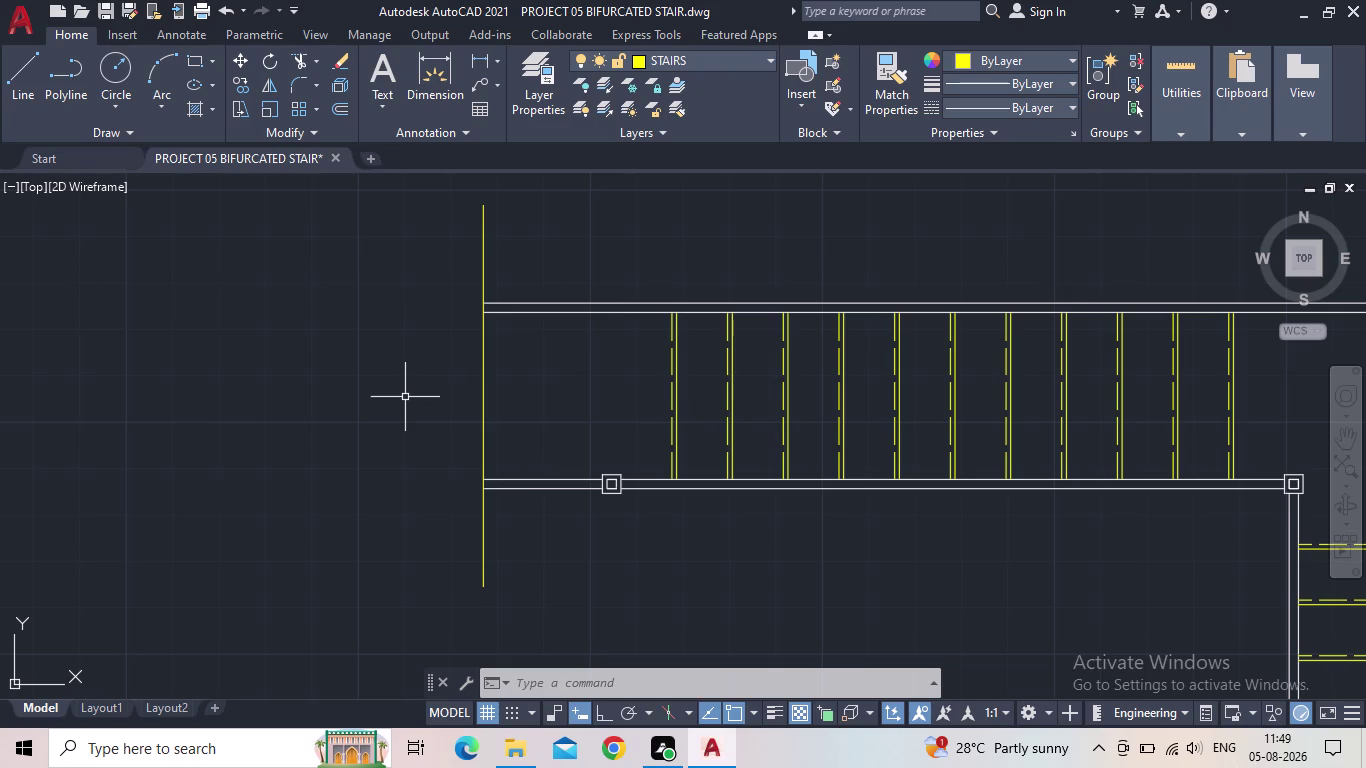
Deselect the left end wall and bring the whole stair plan into view.
click(487, 417)
click(478, 419)
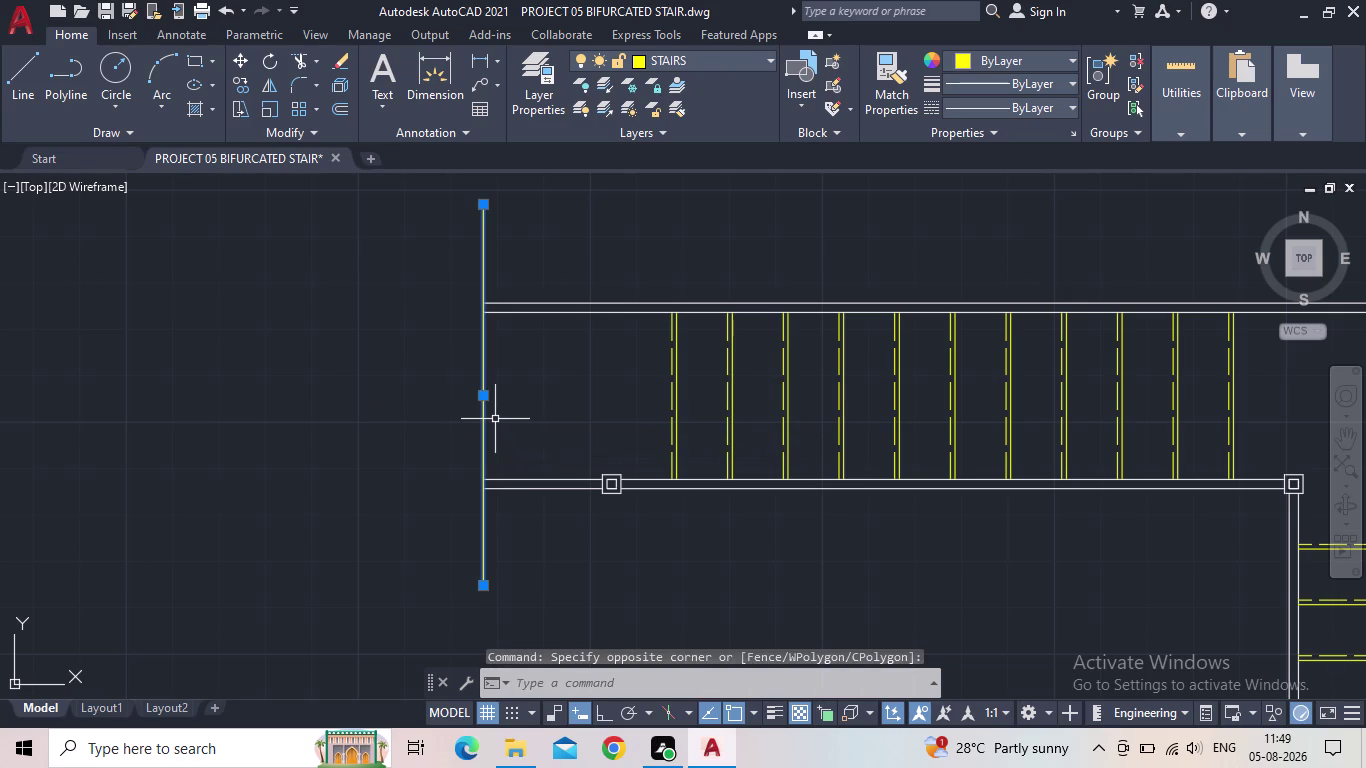
key(Escape)
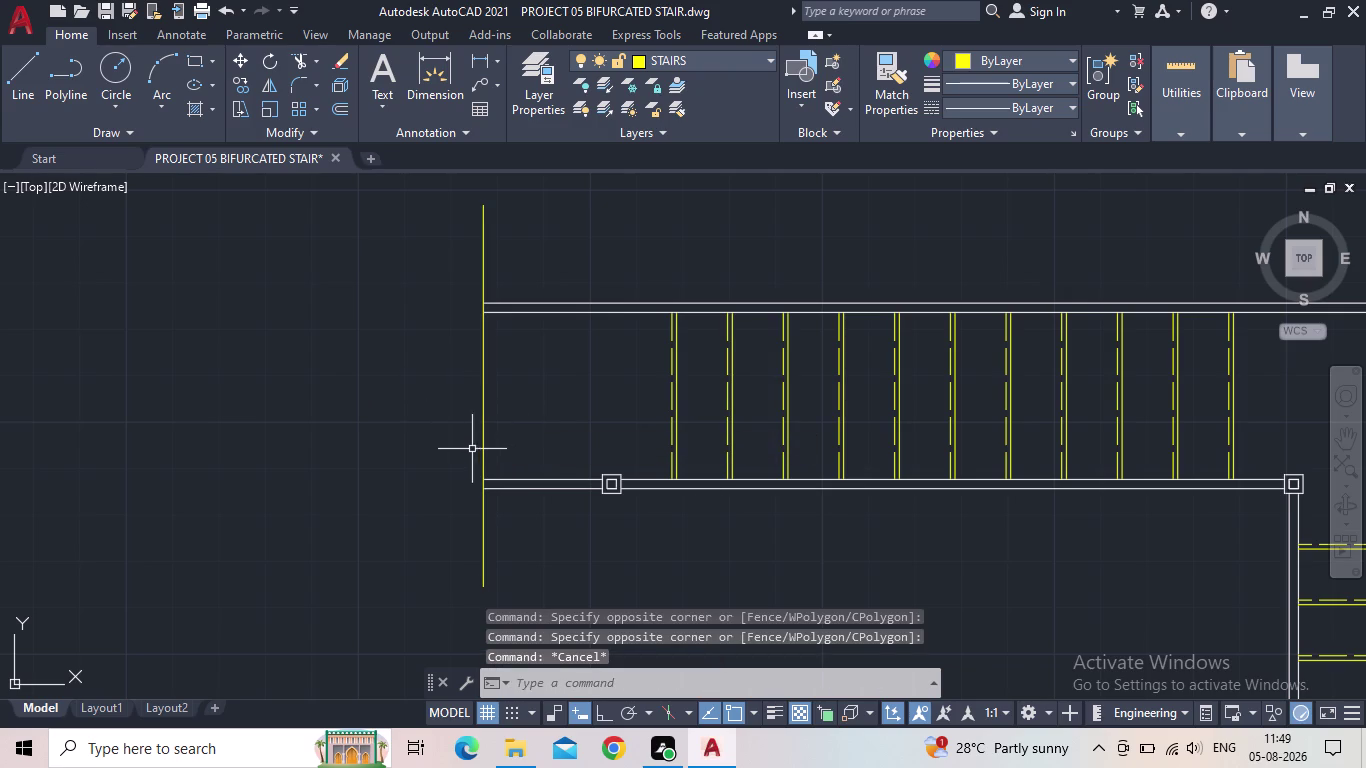
scroll(down, 3)
middle_drag(696, 410, 562, 417)
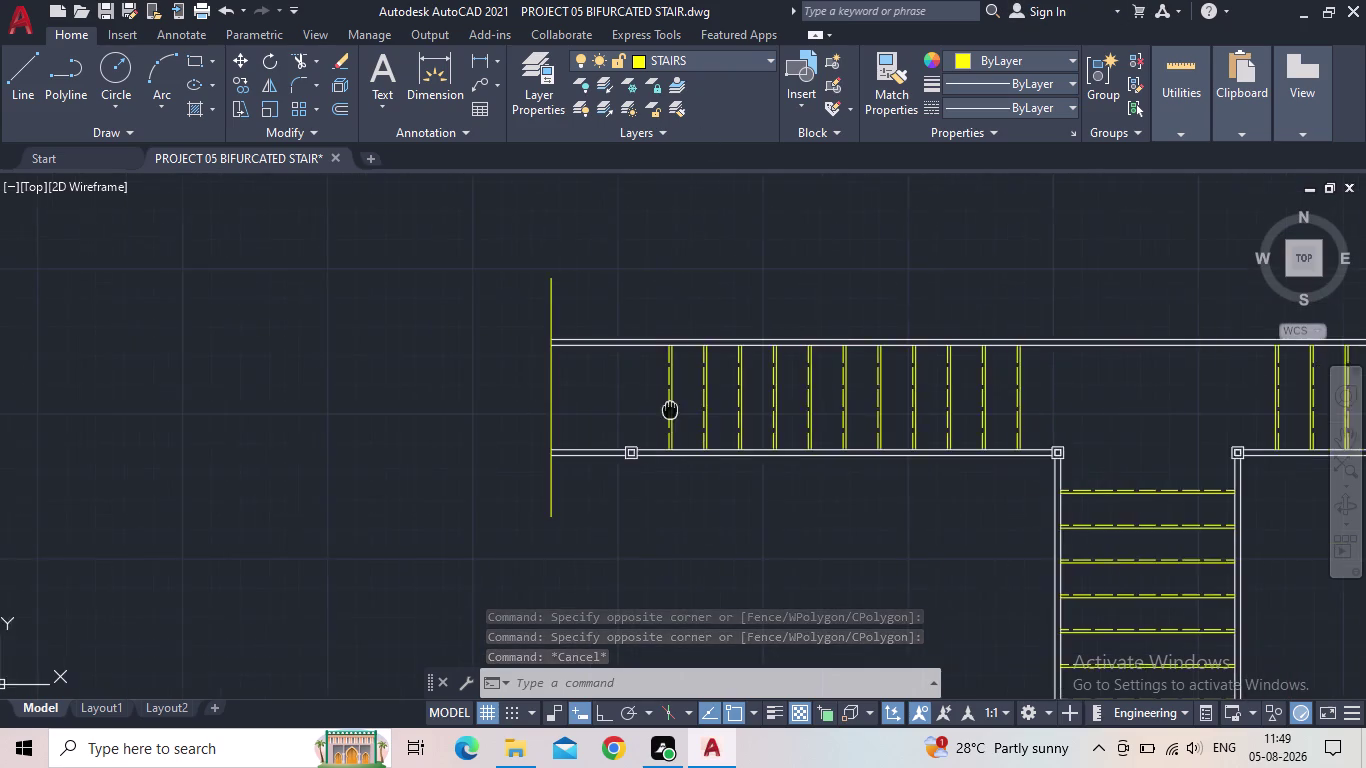
middle_drag(562, 417, 517, 413)
scroll(down, 3)
scroll(up, 3)
middle_drag(732, 482, 860, 485)
scroll(up, 3)
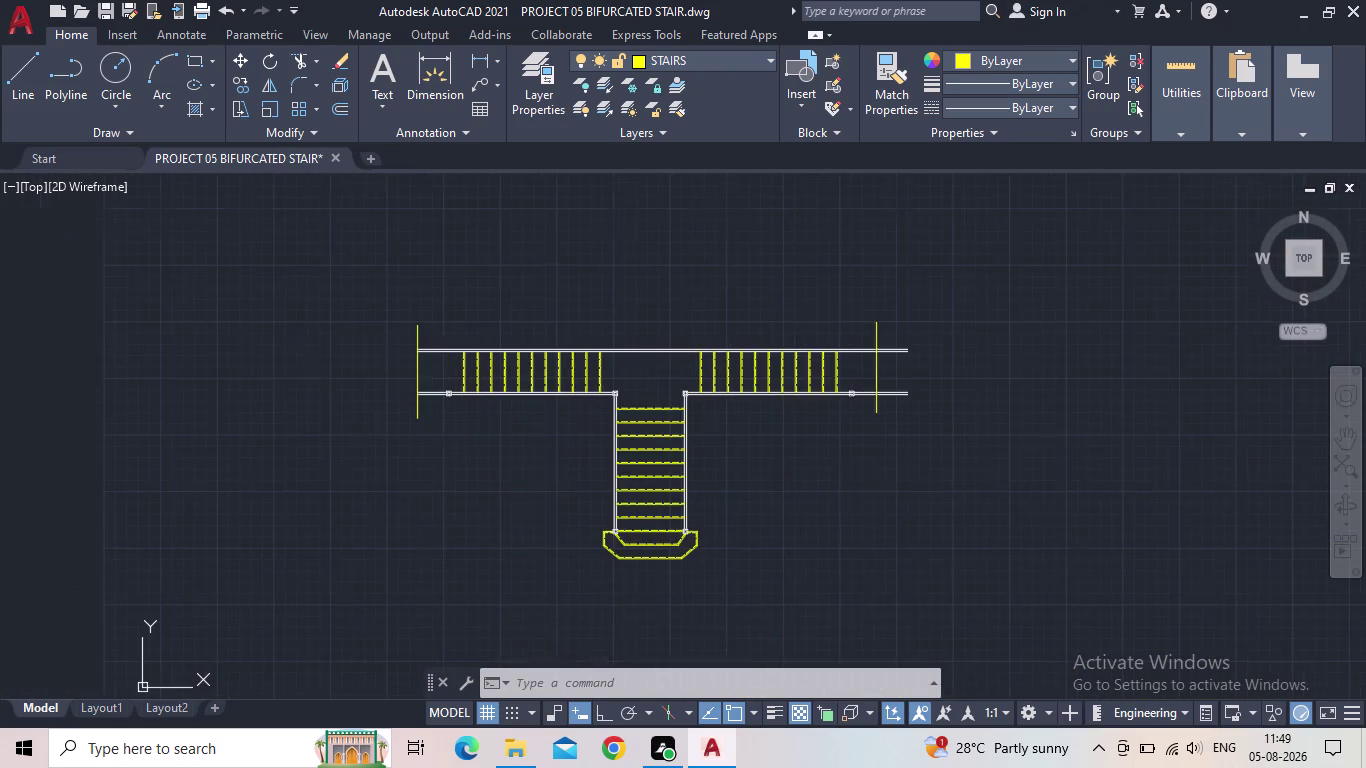
middle_drag(798, 399, 820, 462)
Start the Trim command with the TR alias.
text(T)
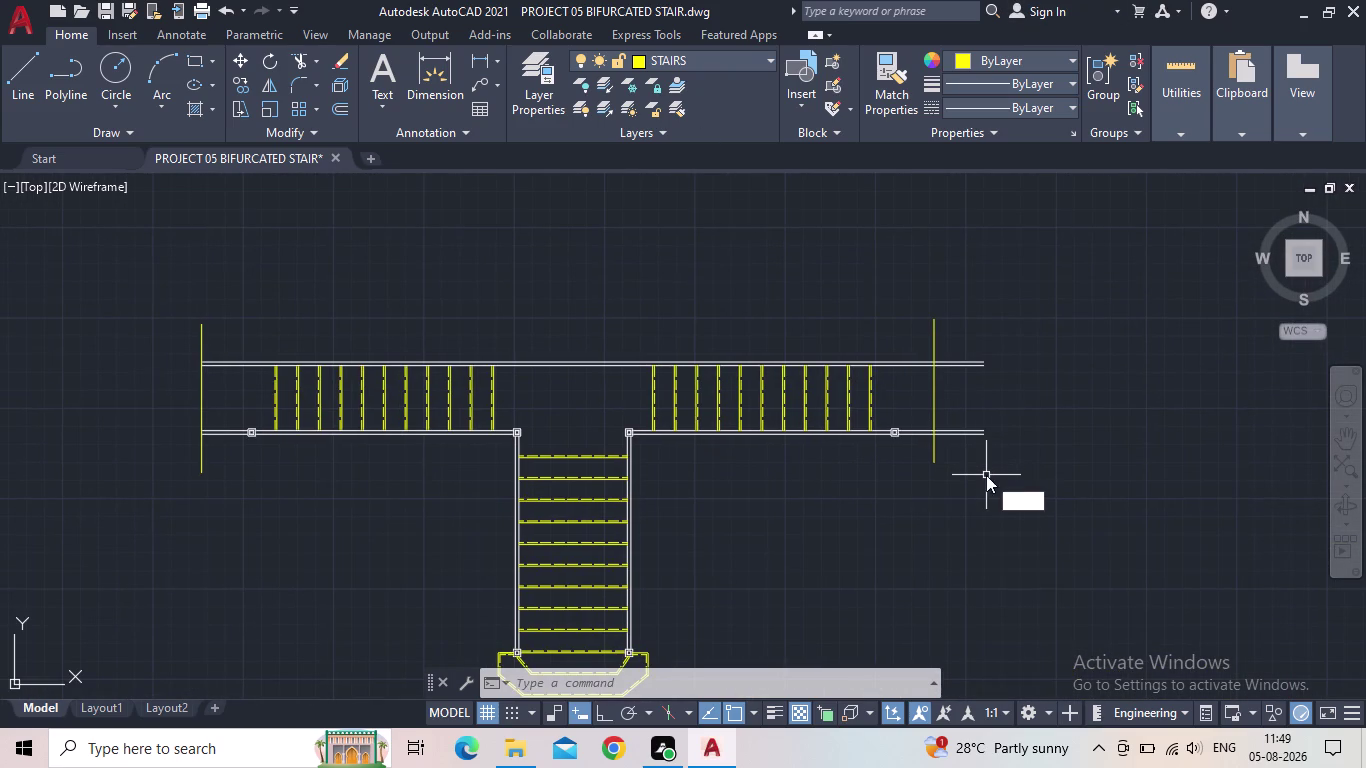
text(R)
key(space)
Fence-trim the edge-line ends past the right end wall and quick-save.
drag(973, 460, 971, 392)
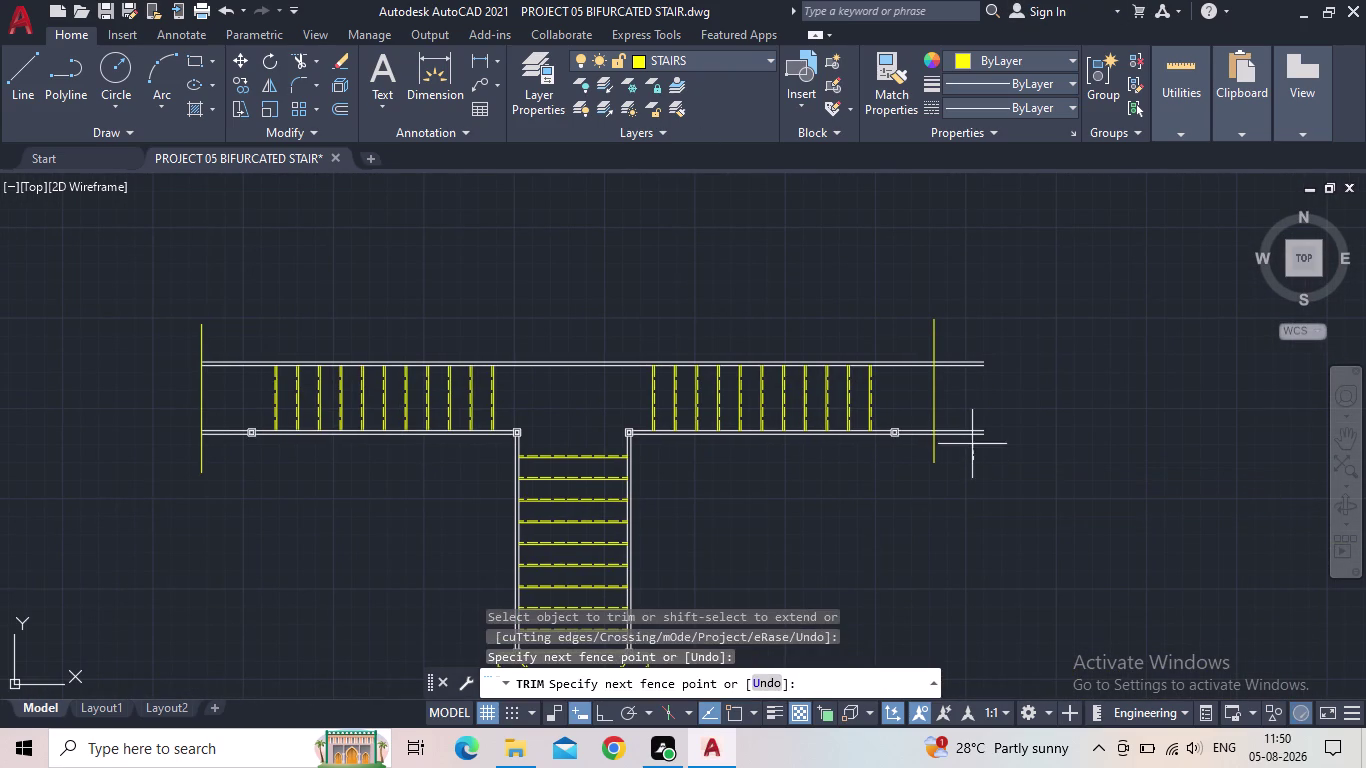
drag(971, 392, 966, 335)
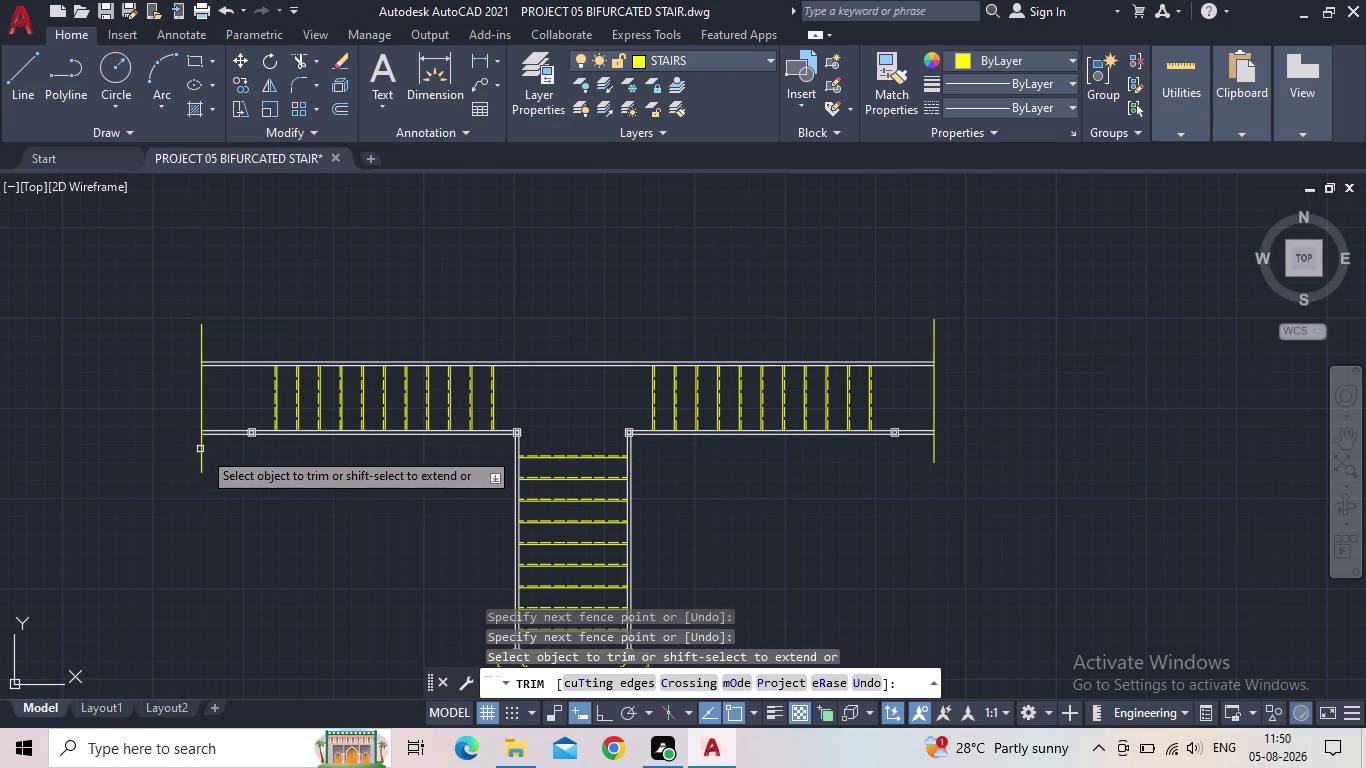
key(Escape)
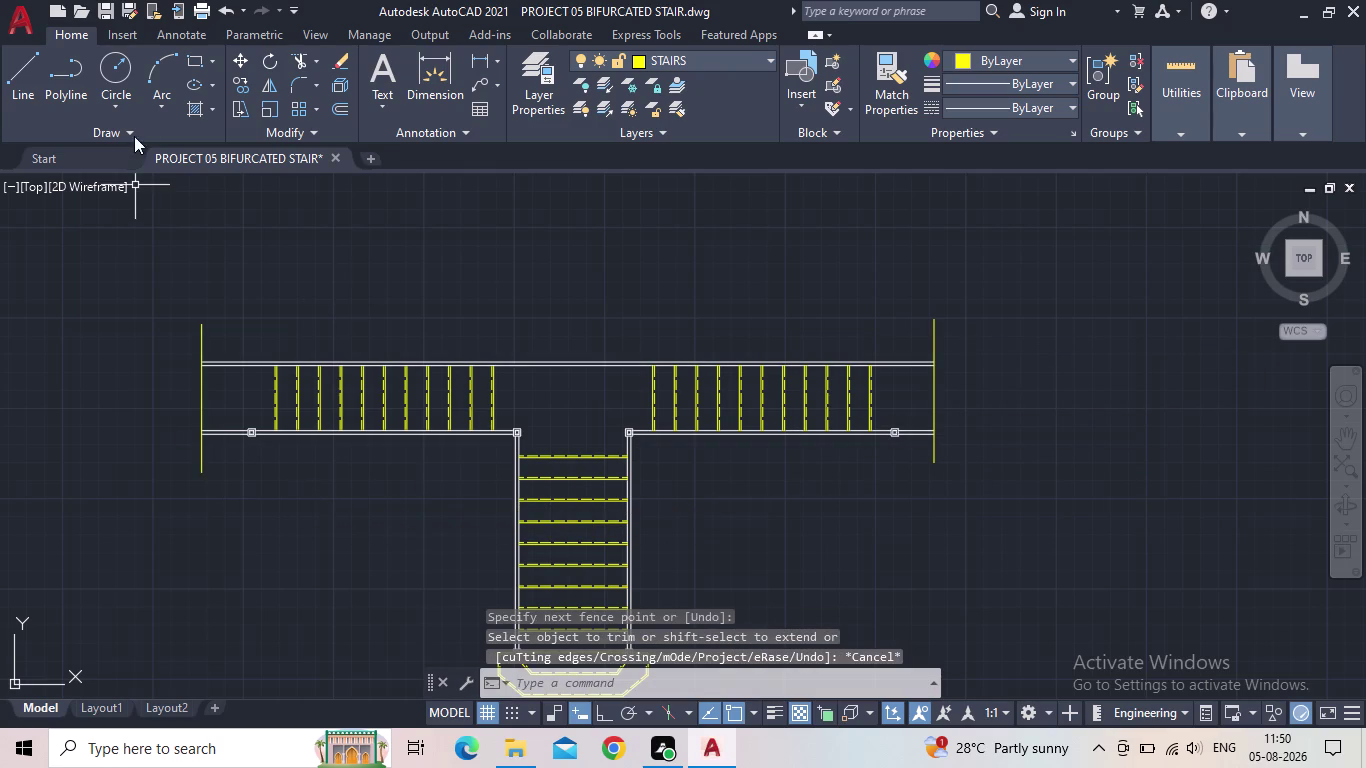
click(107, 9)
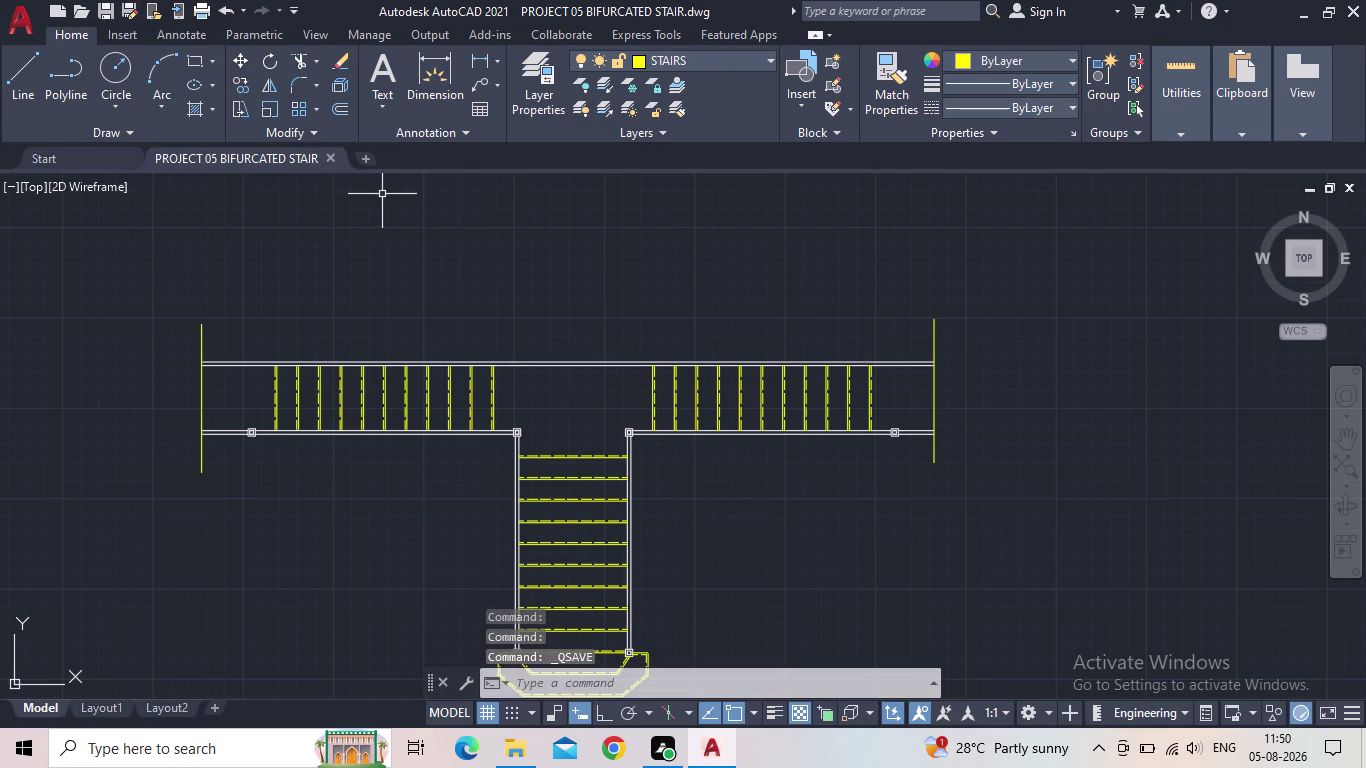
scroll(down, 3)
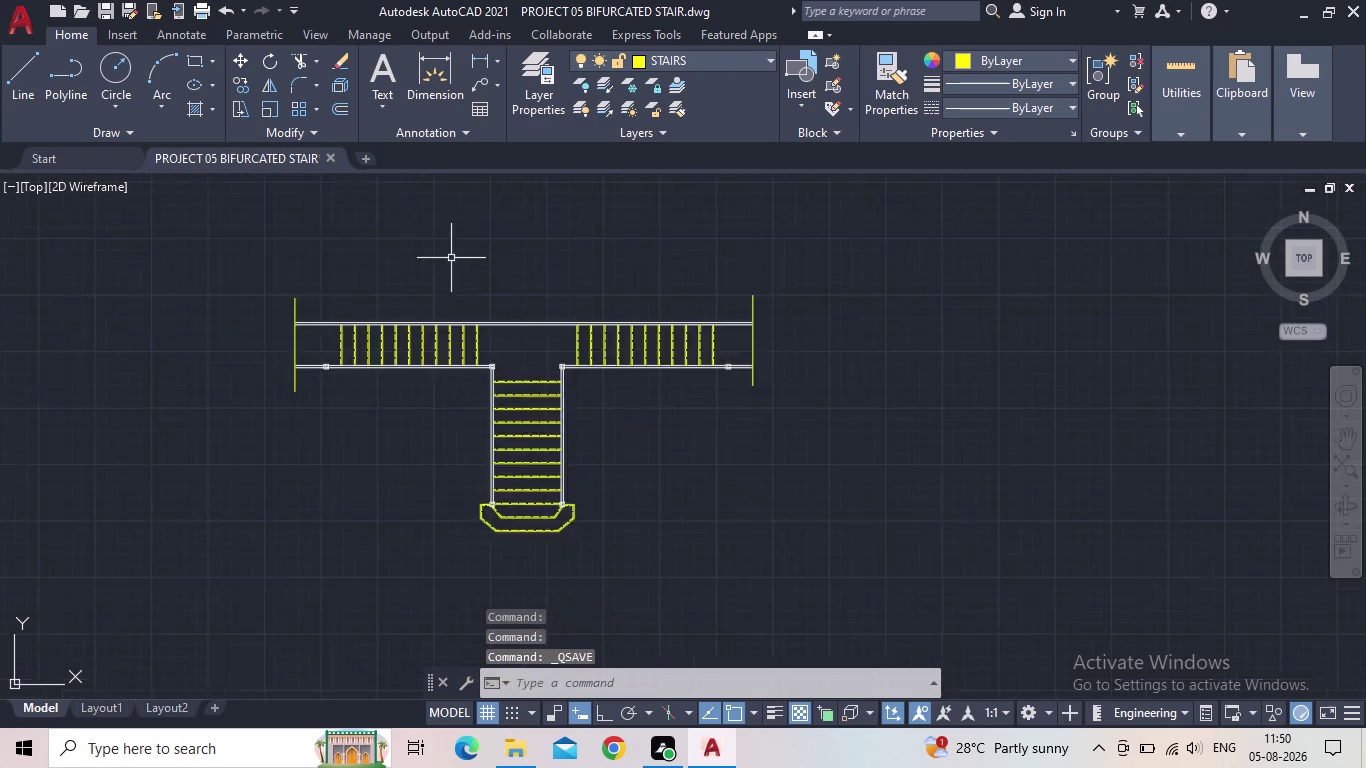
Zoom and re-centre the whole stair plan in the view.
middle_drag(504, 303, 555, 297)
click(105, 6)
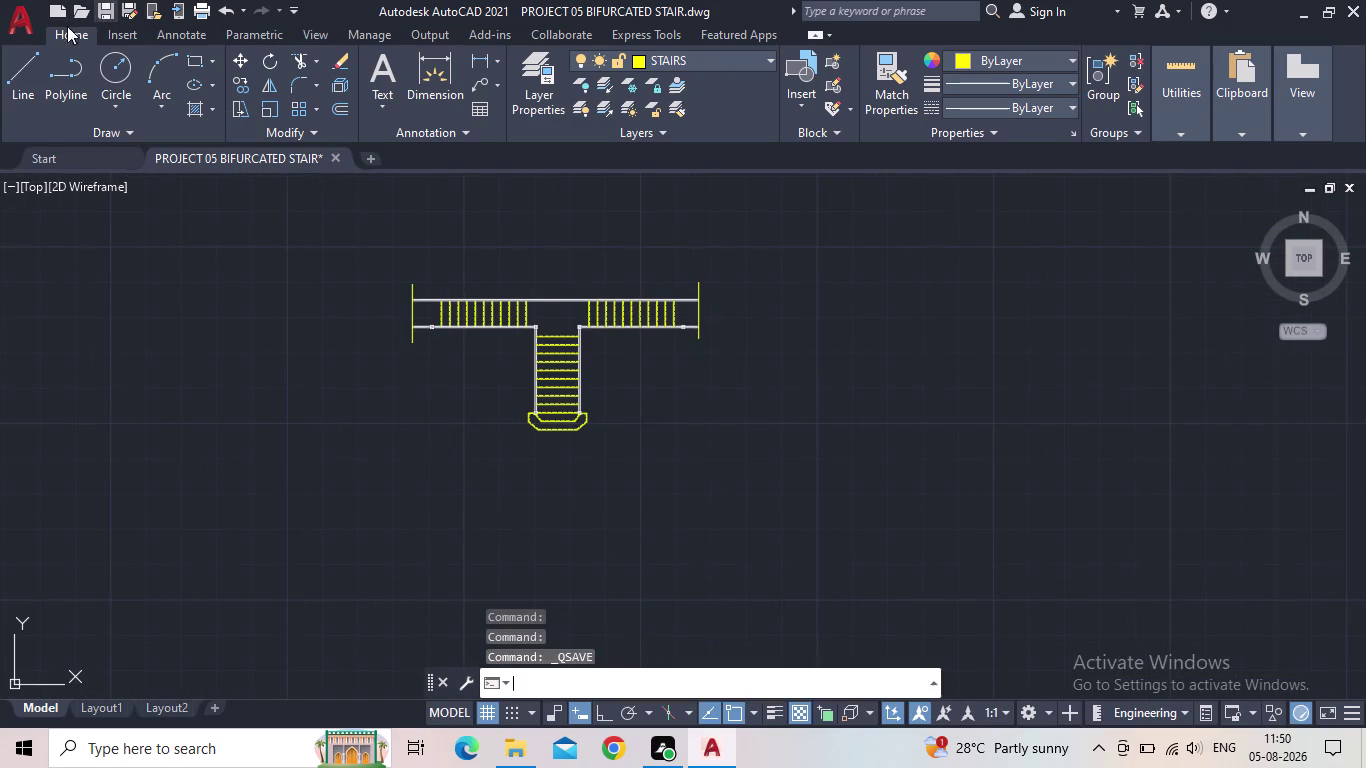
scroll(up, 3)
scroll(up, 3)
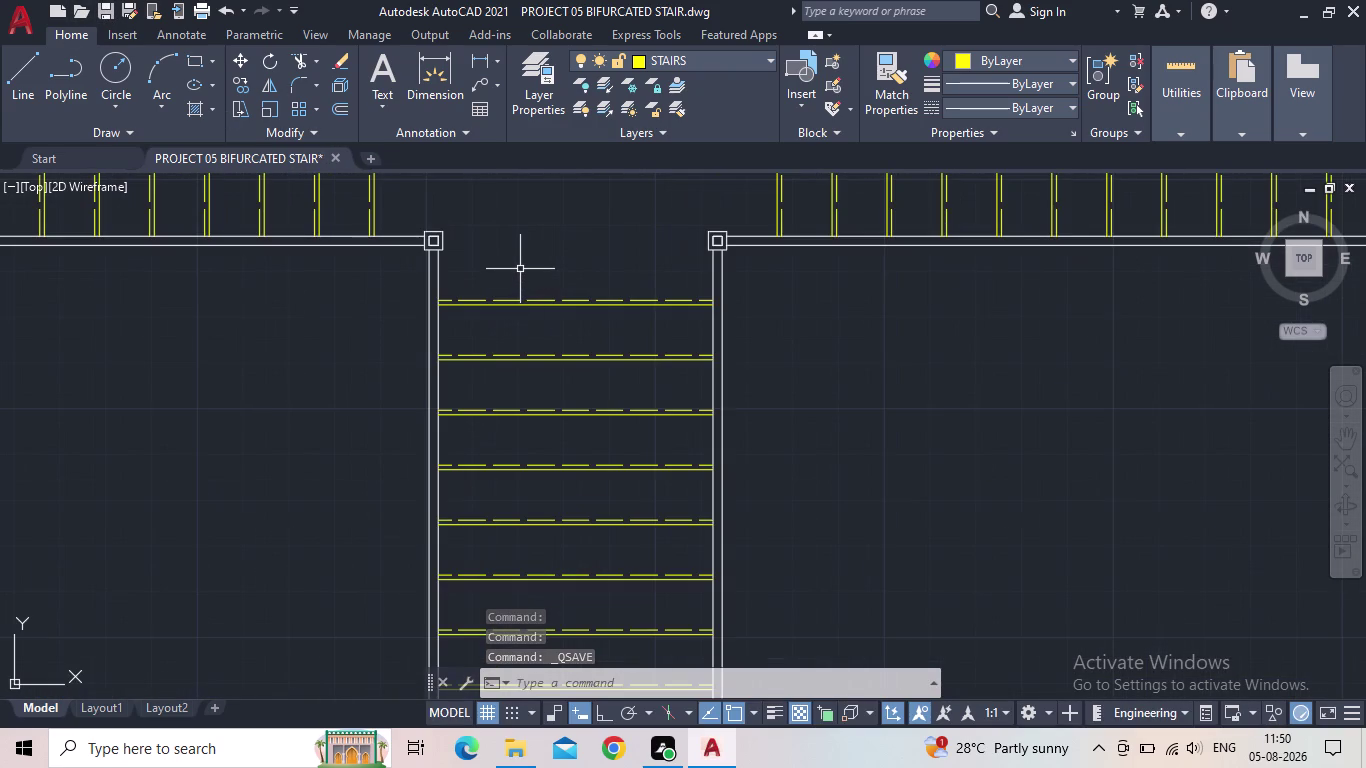
scroll(down, 3)
middle_drag(515, 282, 515, 293)
scroll(down, 3)
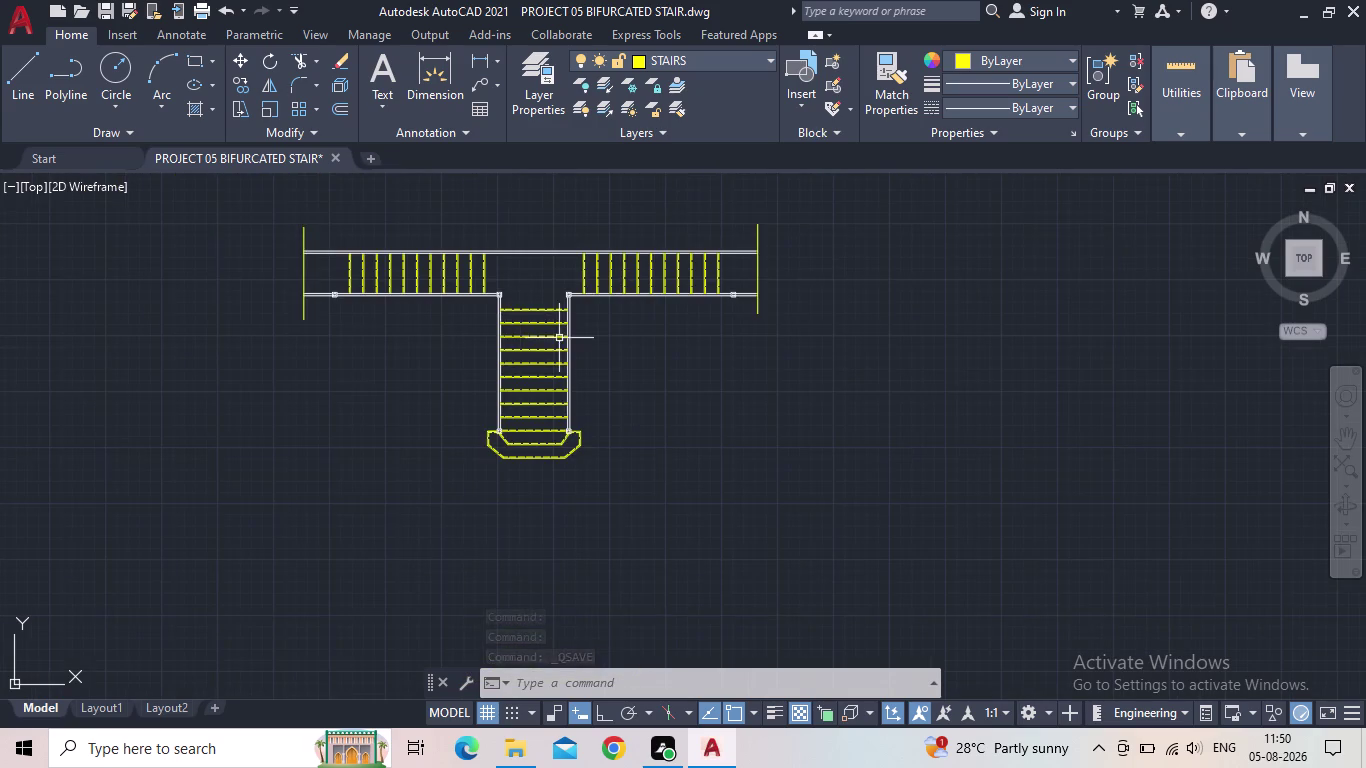
middle_drag(571, 343, 649, 354)
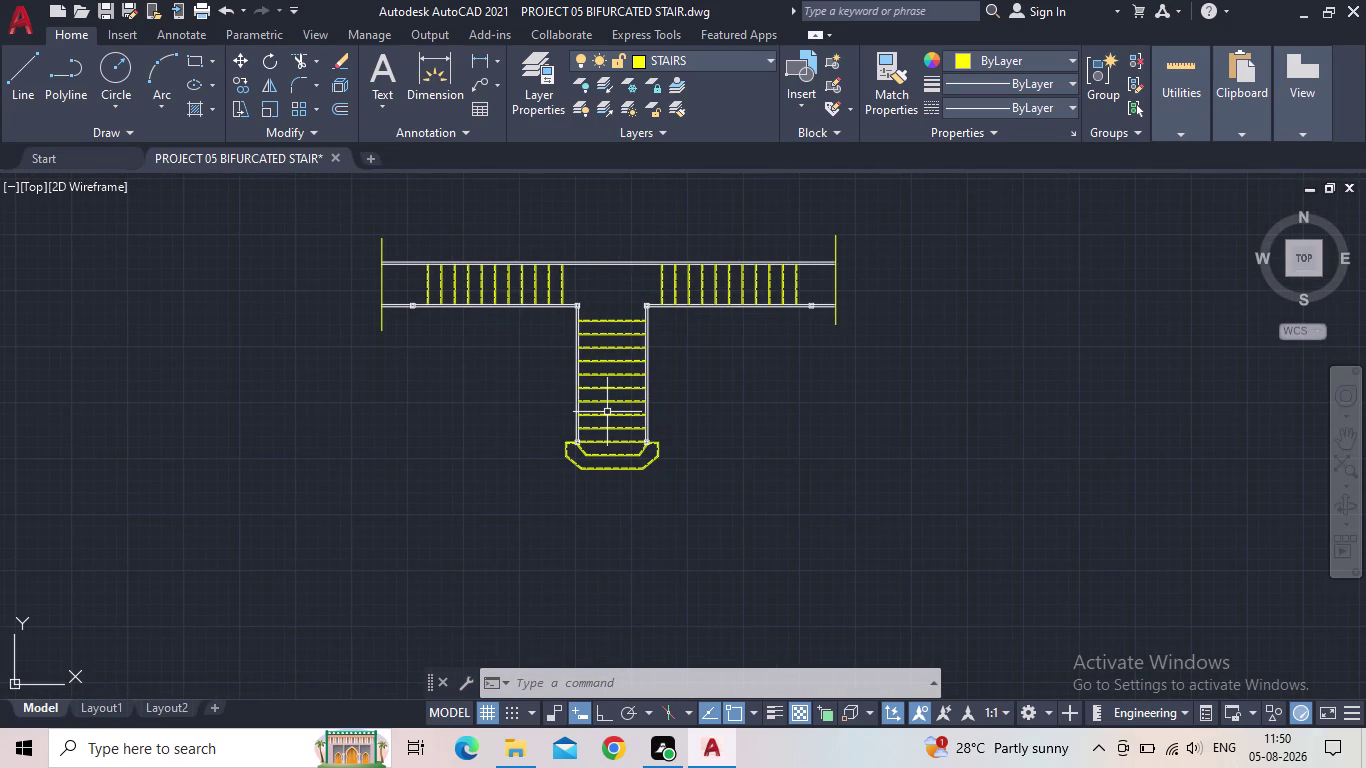
key(Escape)
scroll(down, 3)
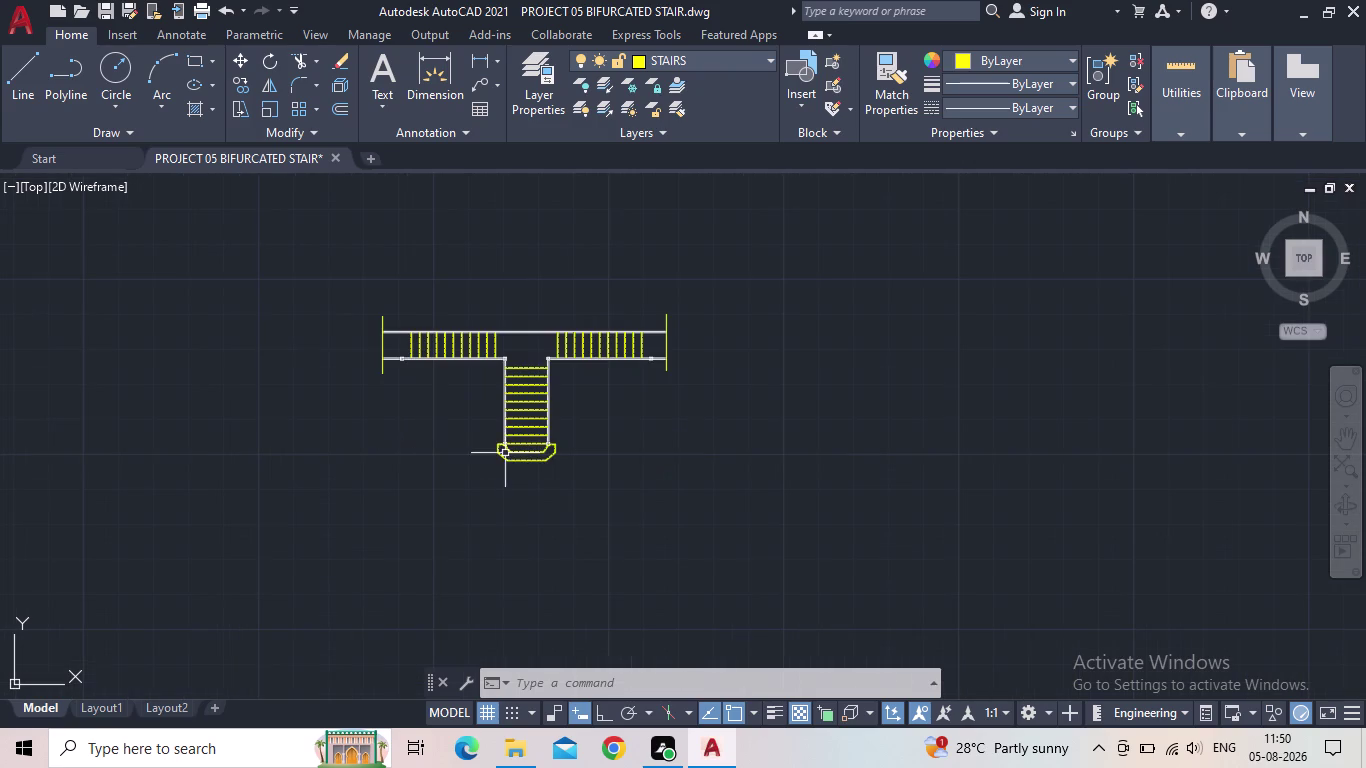
Zoom into the bottom landing at the foot of the central flight.
middle_drag(505, 453, 469, 506)
scroll(up, 3)
middle_click(541, 462)
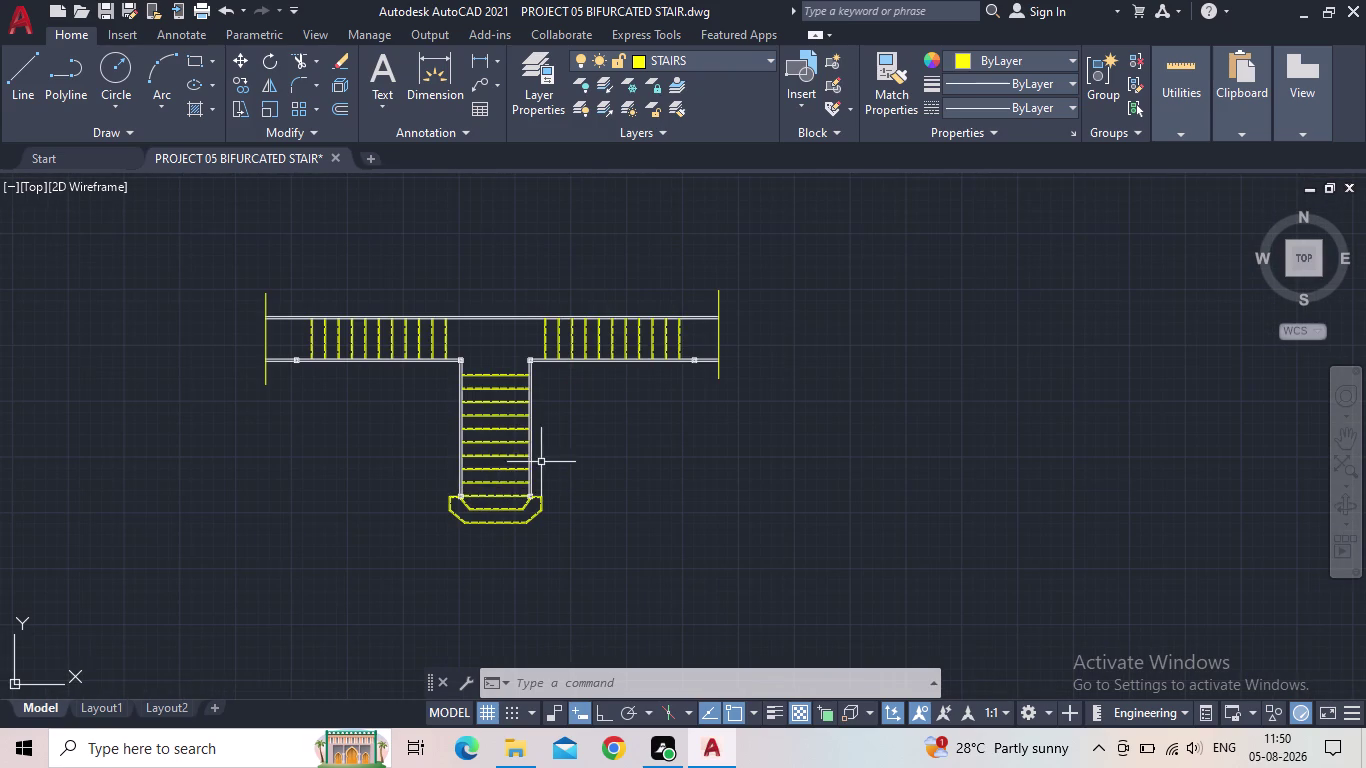
scroll(up, 3)
middle_drag(547, 458, 556, 501)
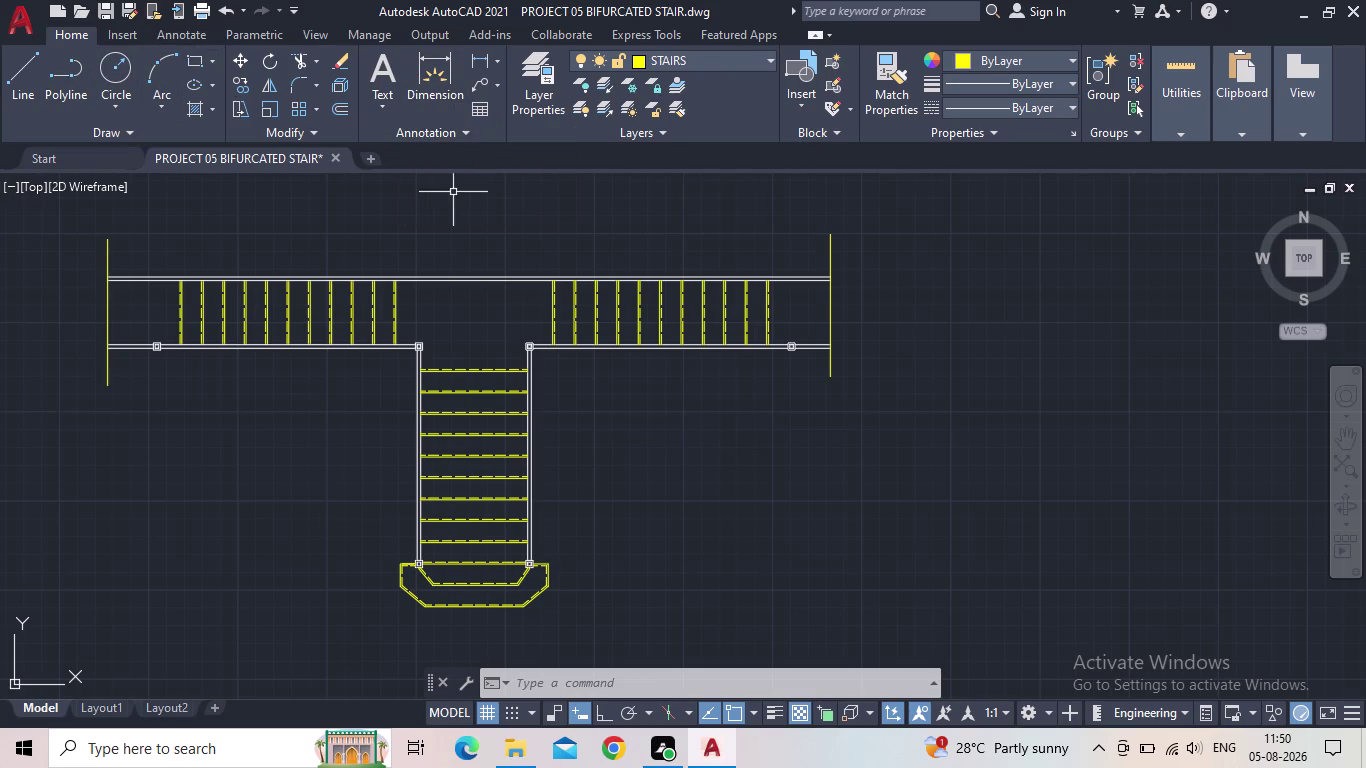
middle_drag(629, 528, 608, 450)
scroll(up, 3)
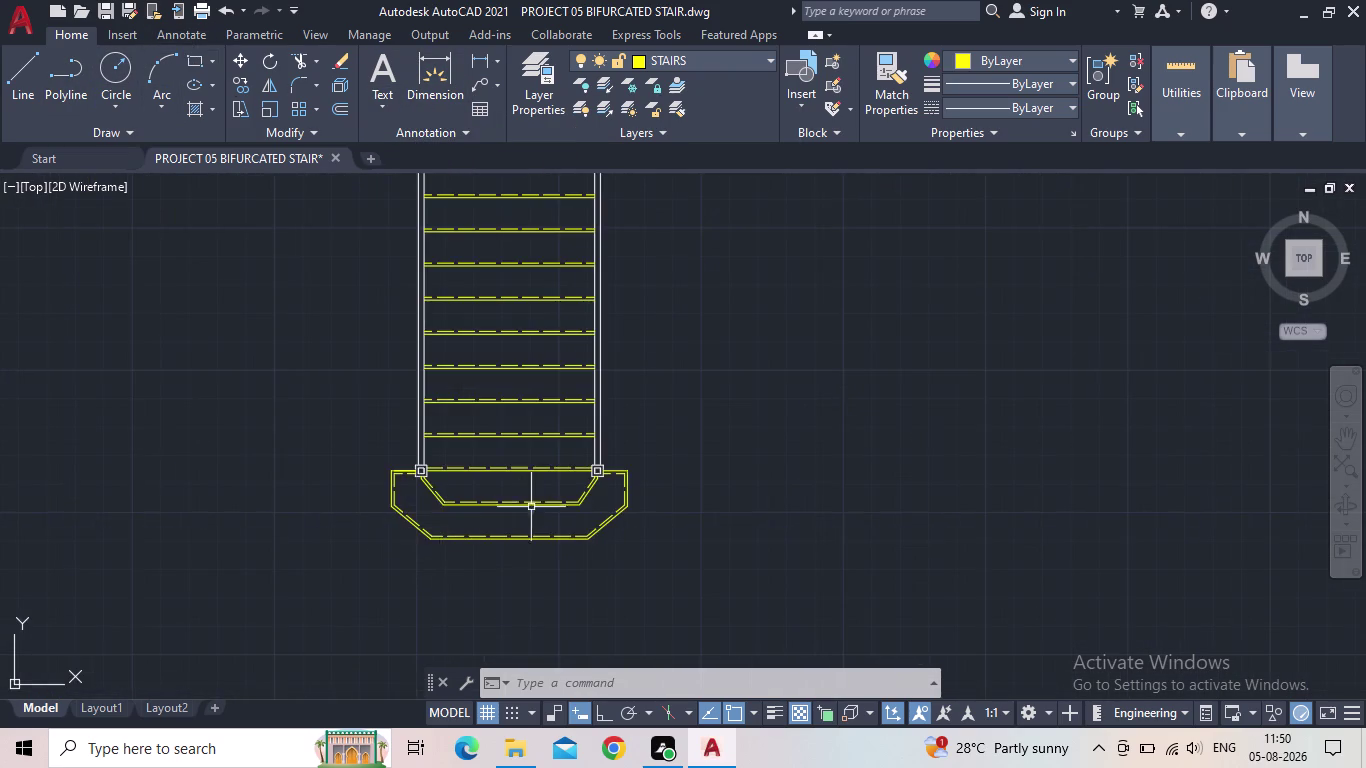
scroll(up, 3)
middle_drag(557, 539, 556, 511)
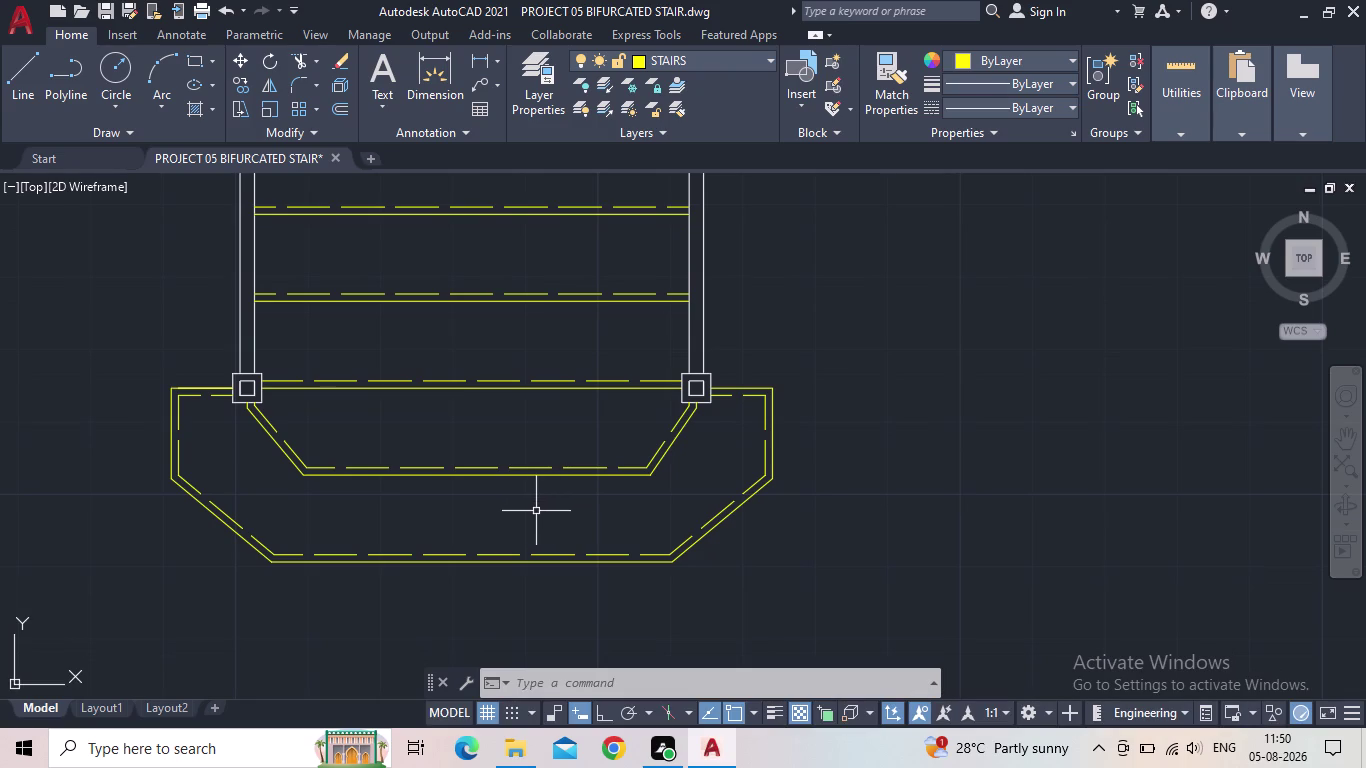
Begin a single-line text inside the lower landing, then abandon it.
key(t)
text(EX)
key(t)
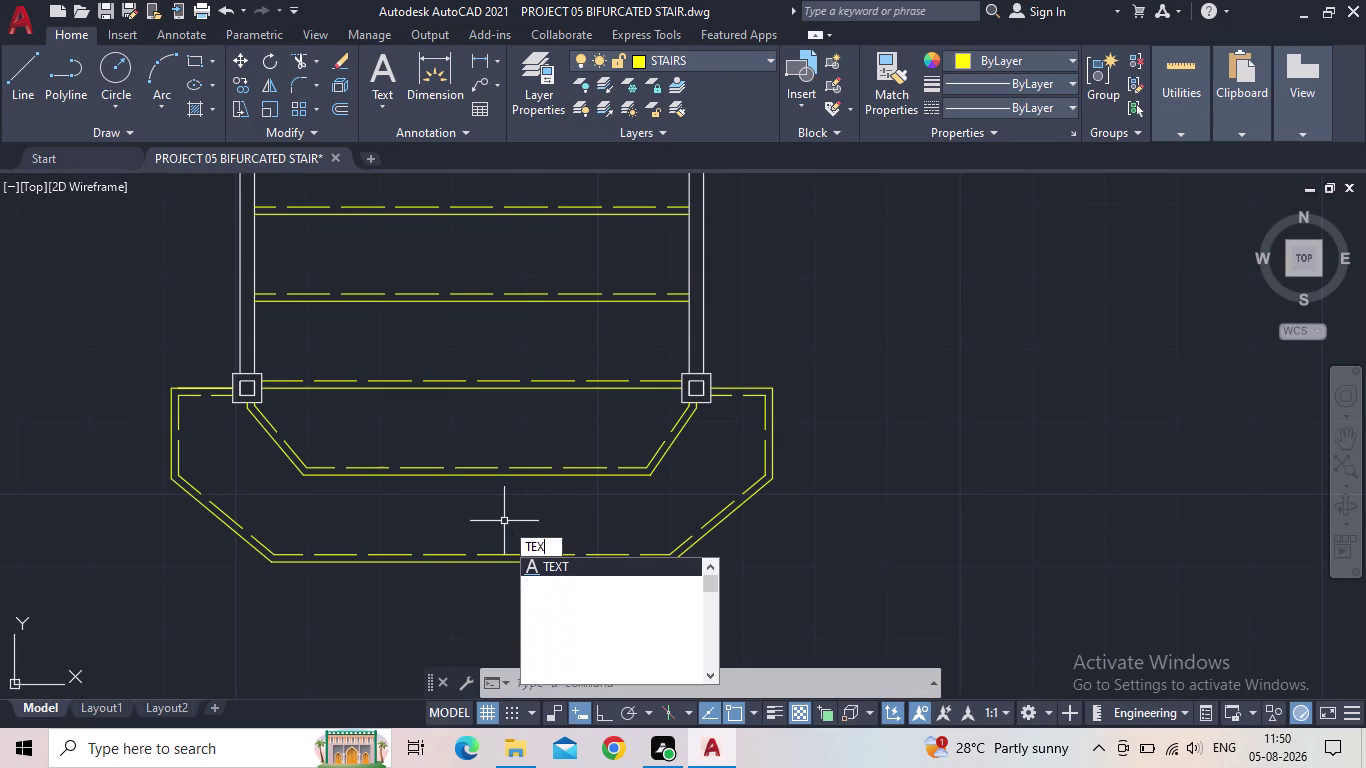
key(Return)
middle_drag(516, 494, 566, 452)
scroll(up, 3)
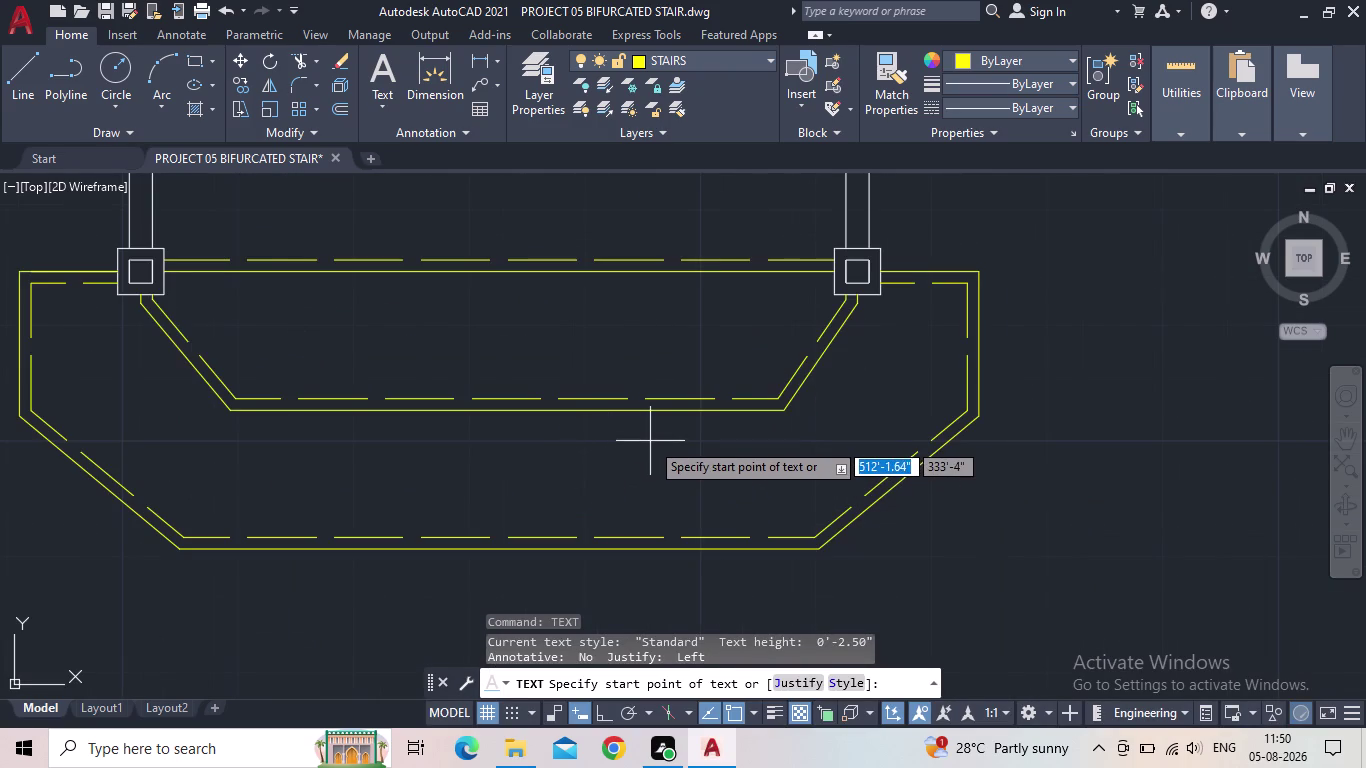
click(650, 439)
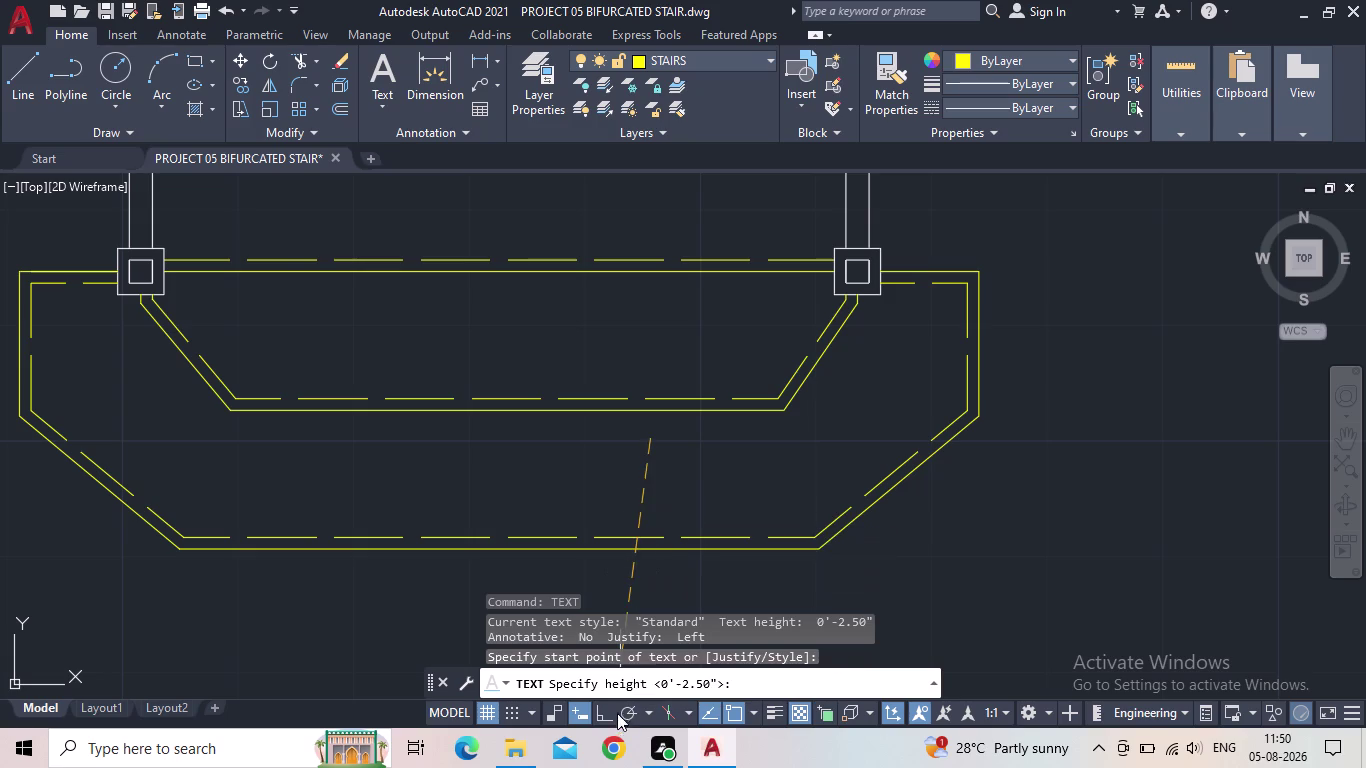
click(607, 718)
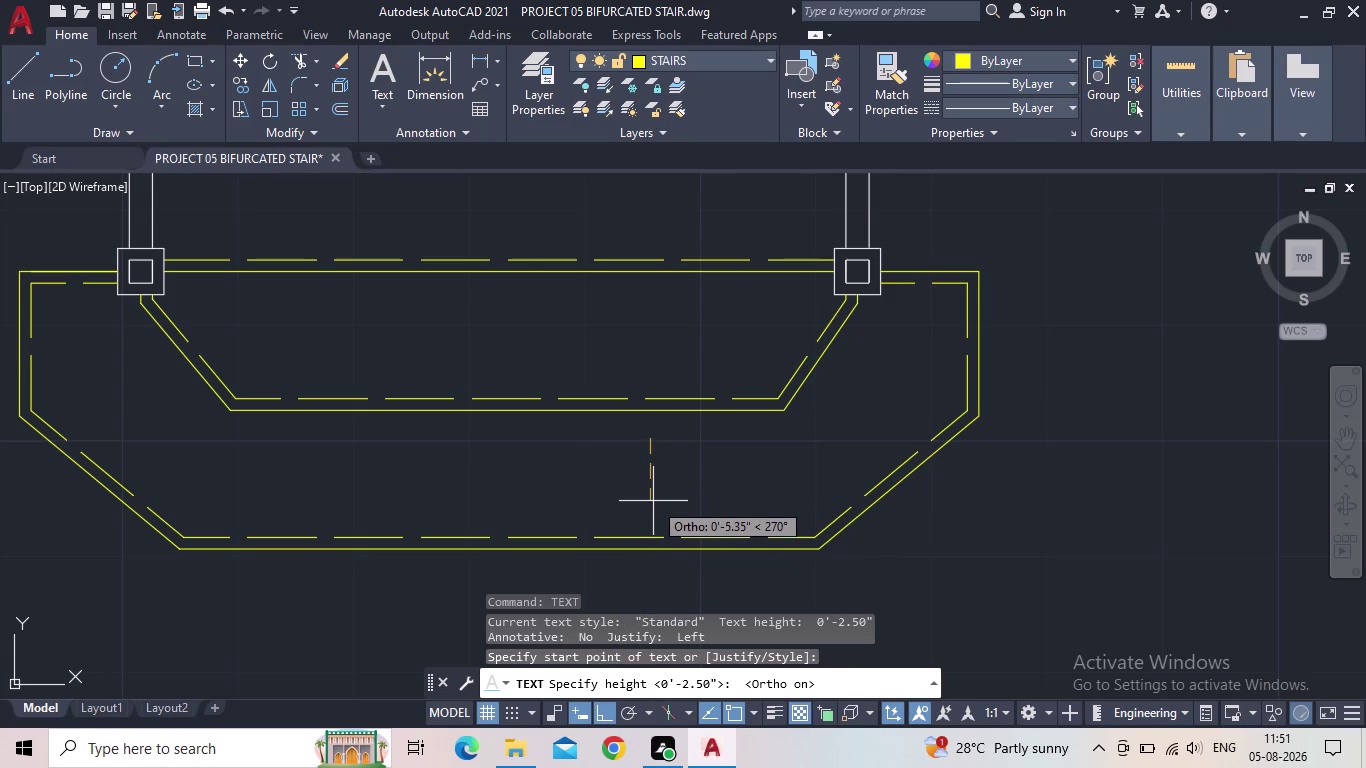
click(653, 501)
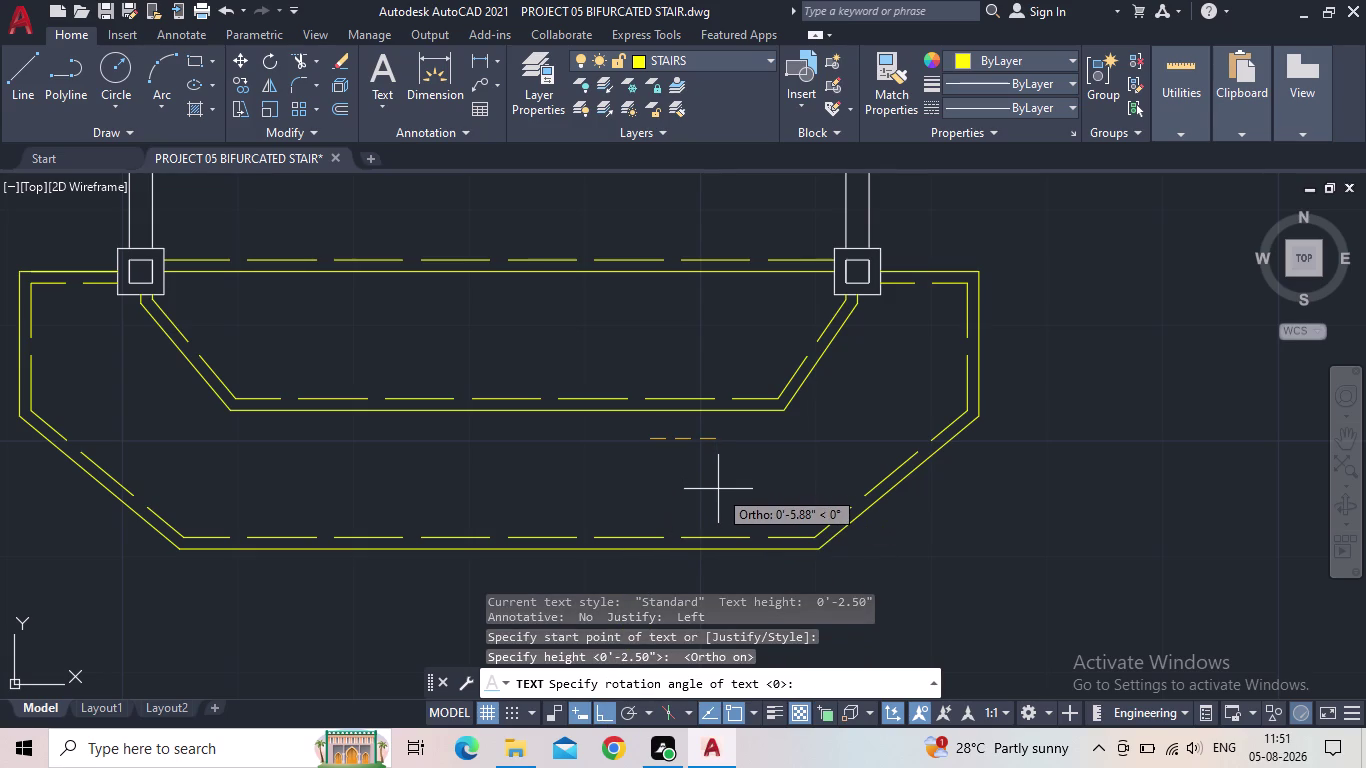
key(Return)
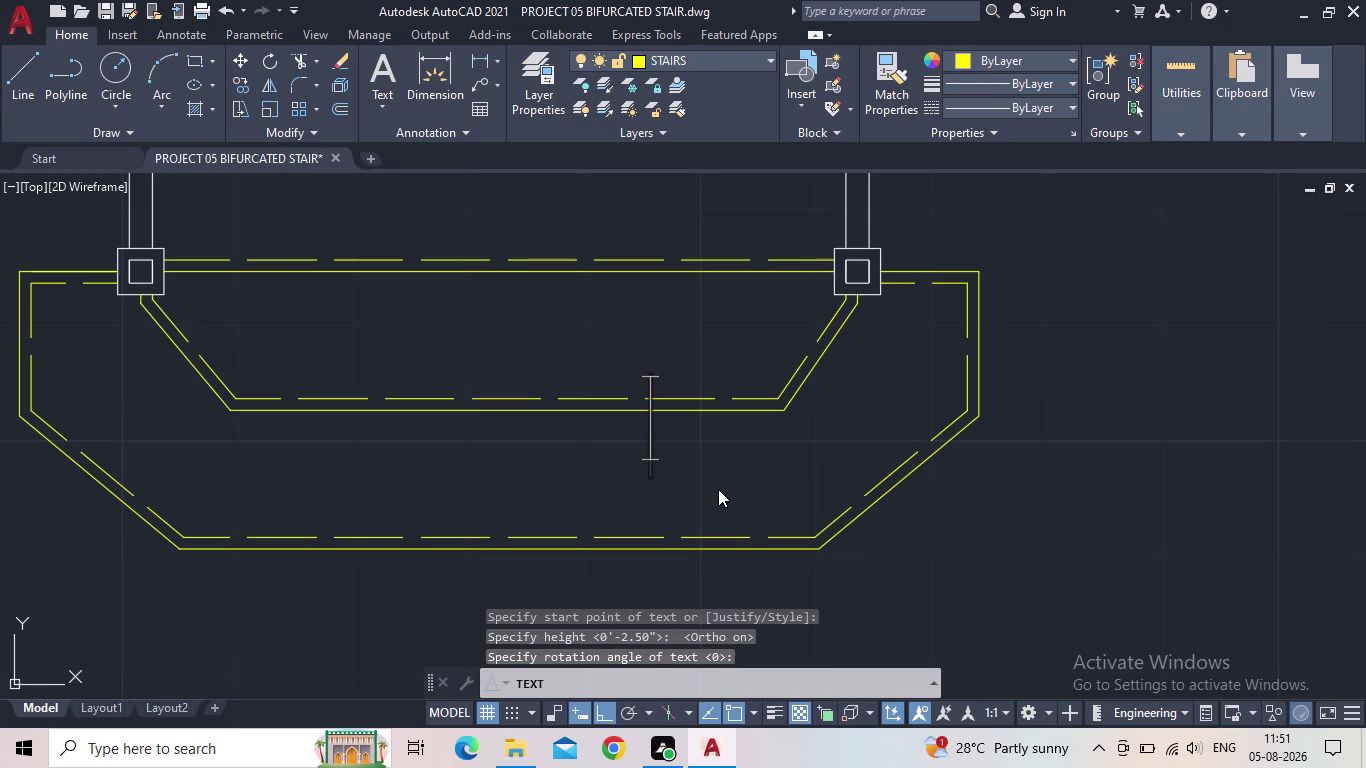
key(Escape)
Set TEXT as the current layer in Layer Properties and recall the TEXT command.
click(534, 103)
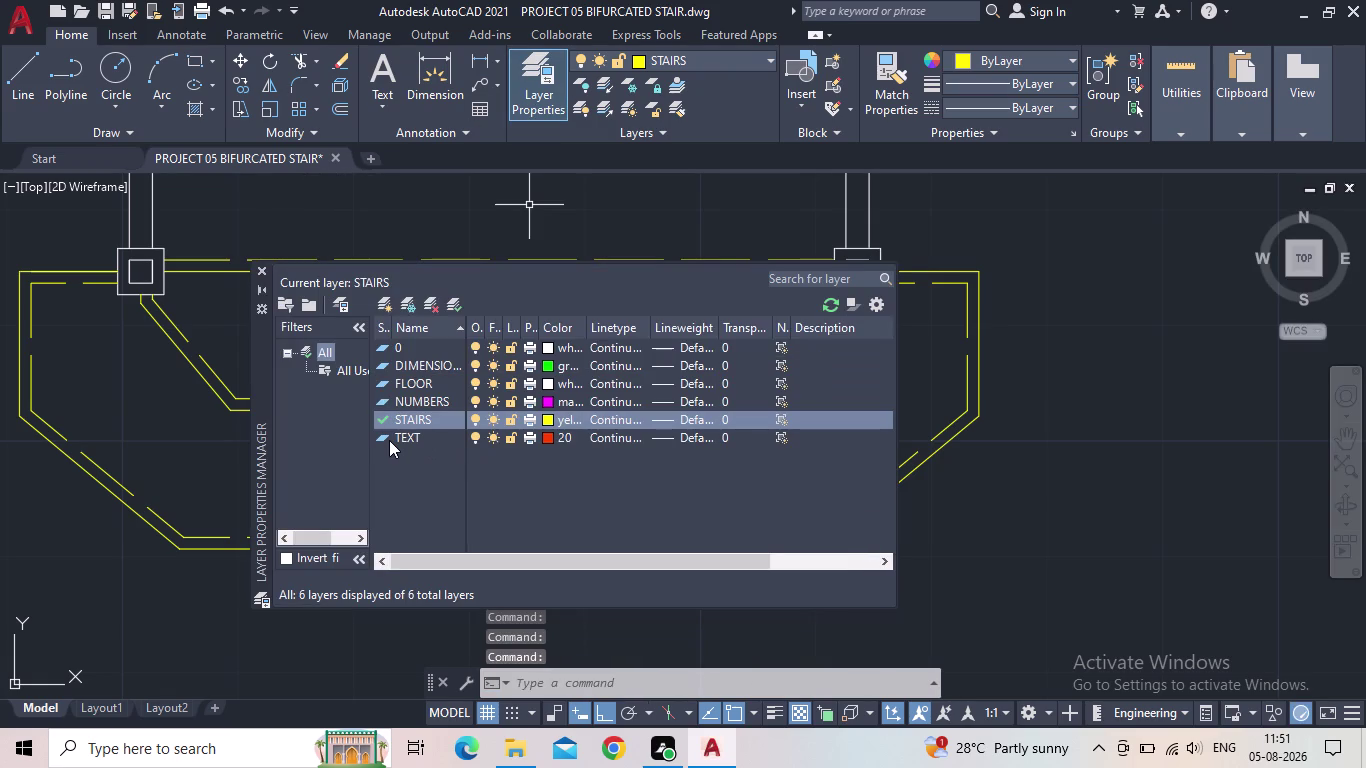
double_click(389, 440)
click(258, 264)
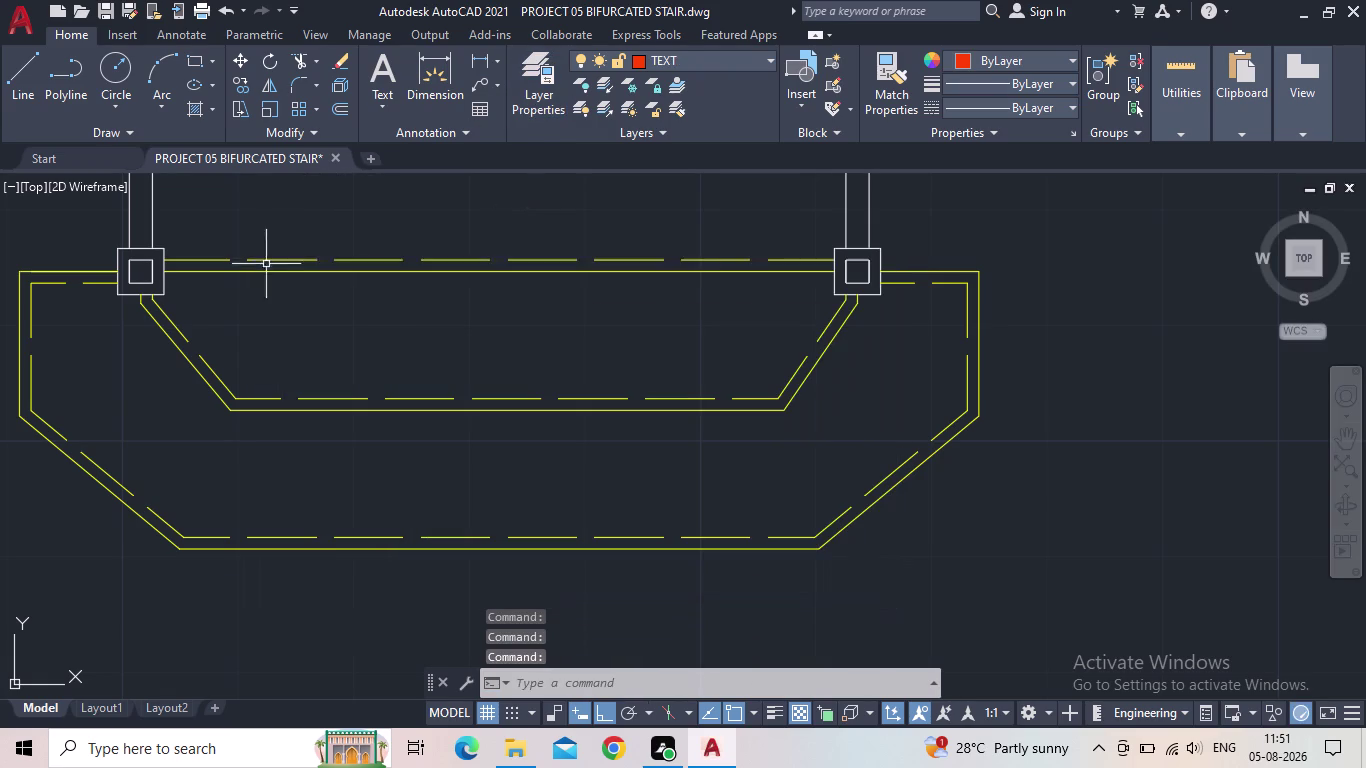
key(t)
key(e)
key(x)
key(t)
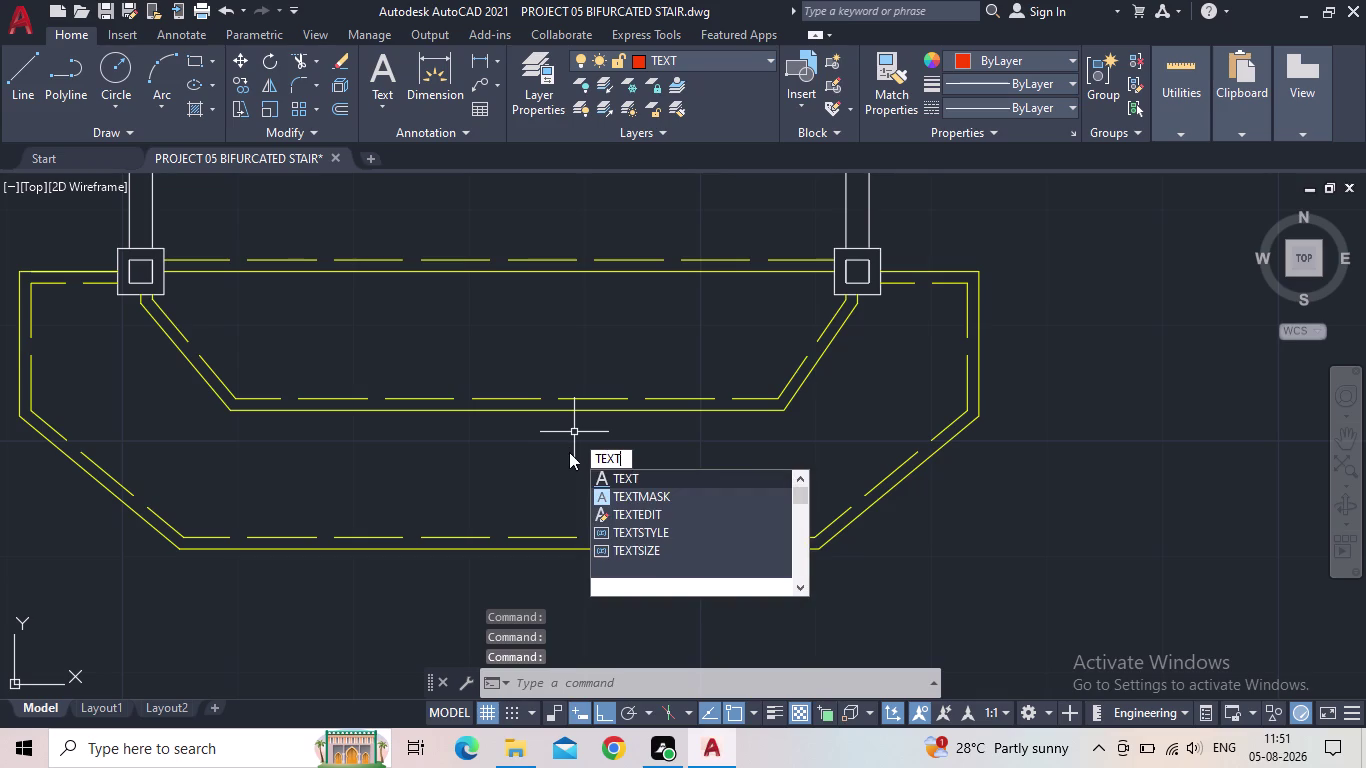
Place single-line text '1' at zero rotation inside the lower landing.
key(Return)
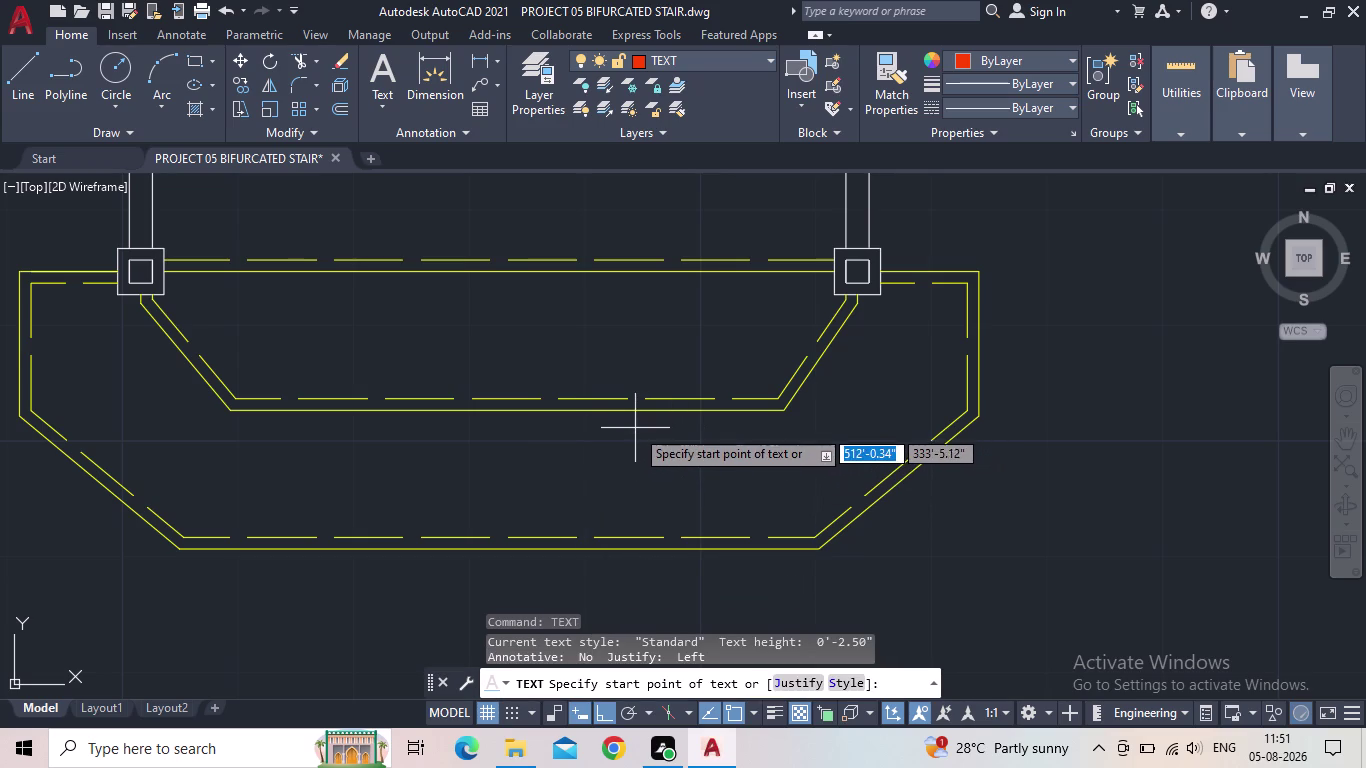
click(633, 438)
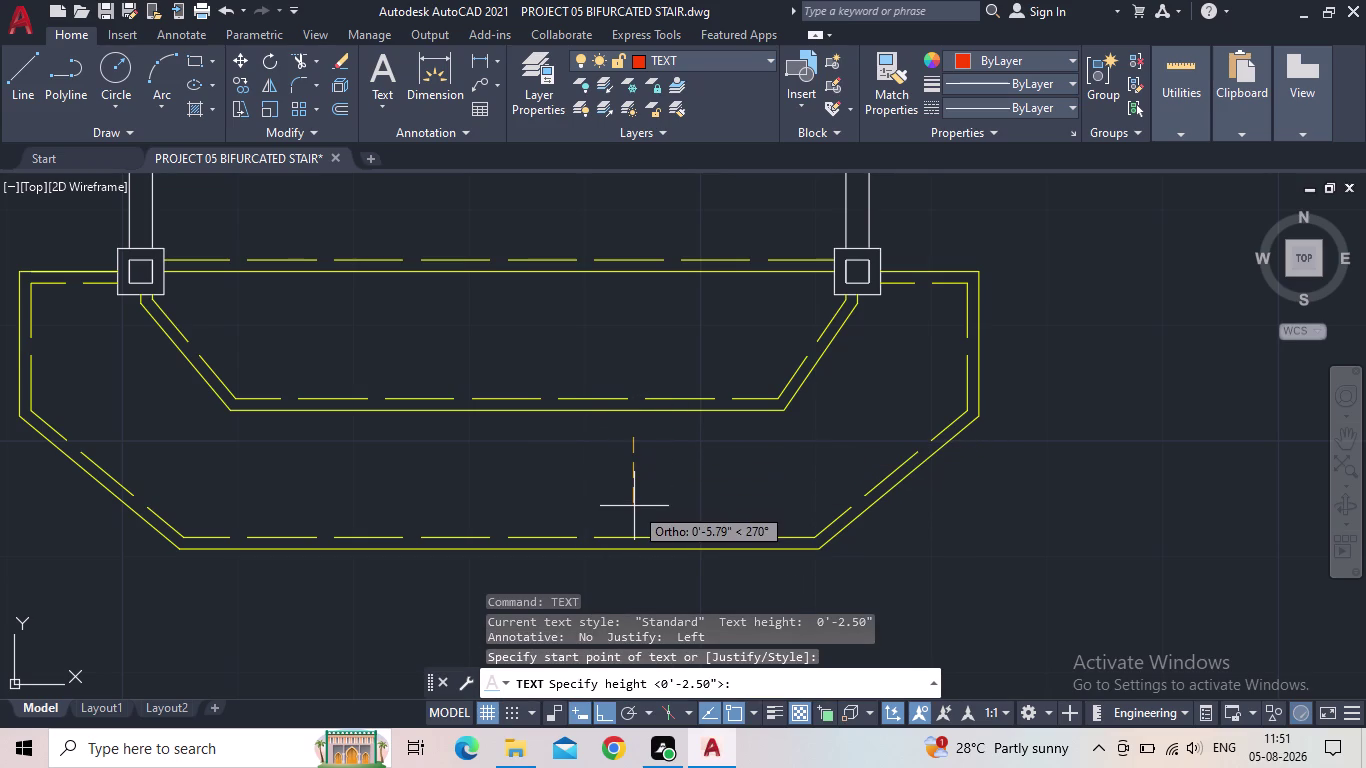
click(634, 516)
key(1)
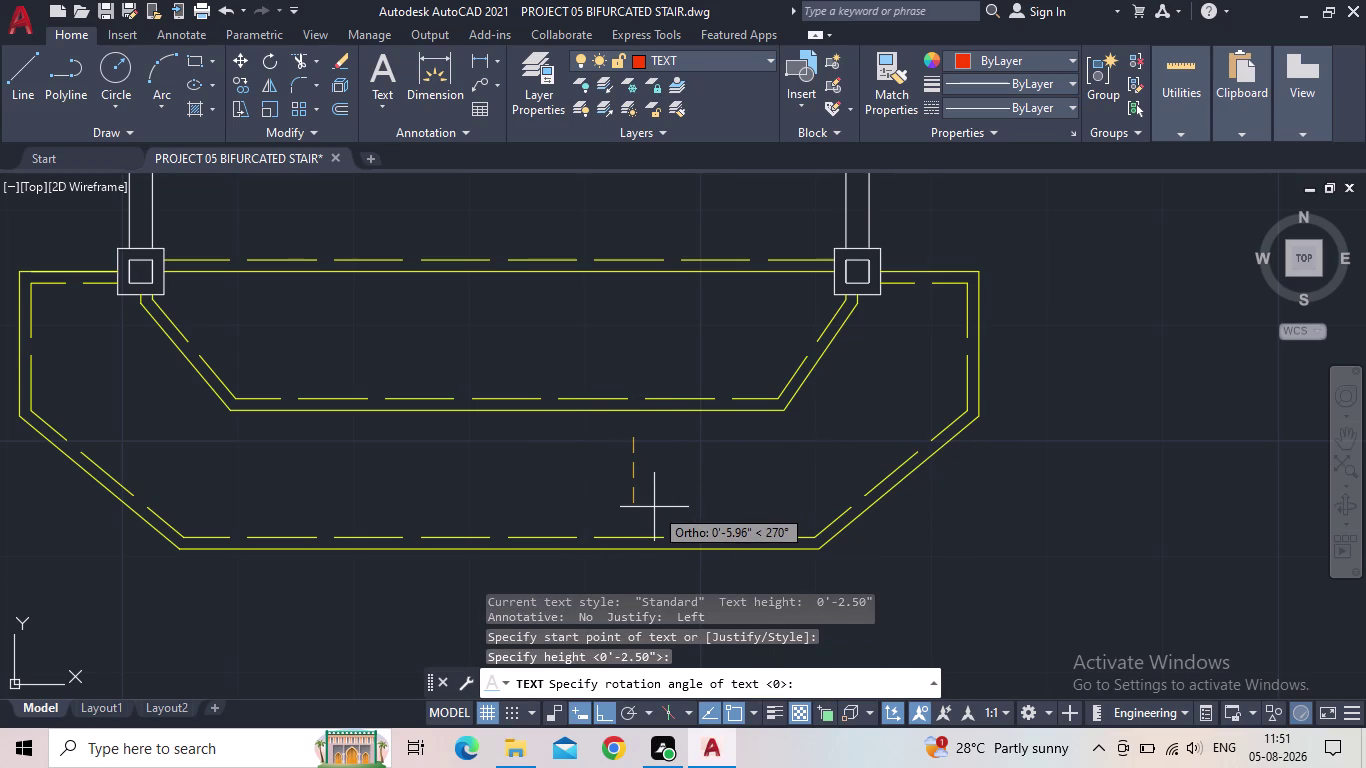
key(BackSpace)
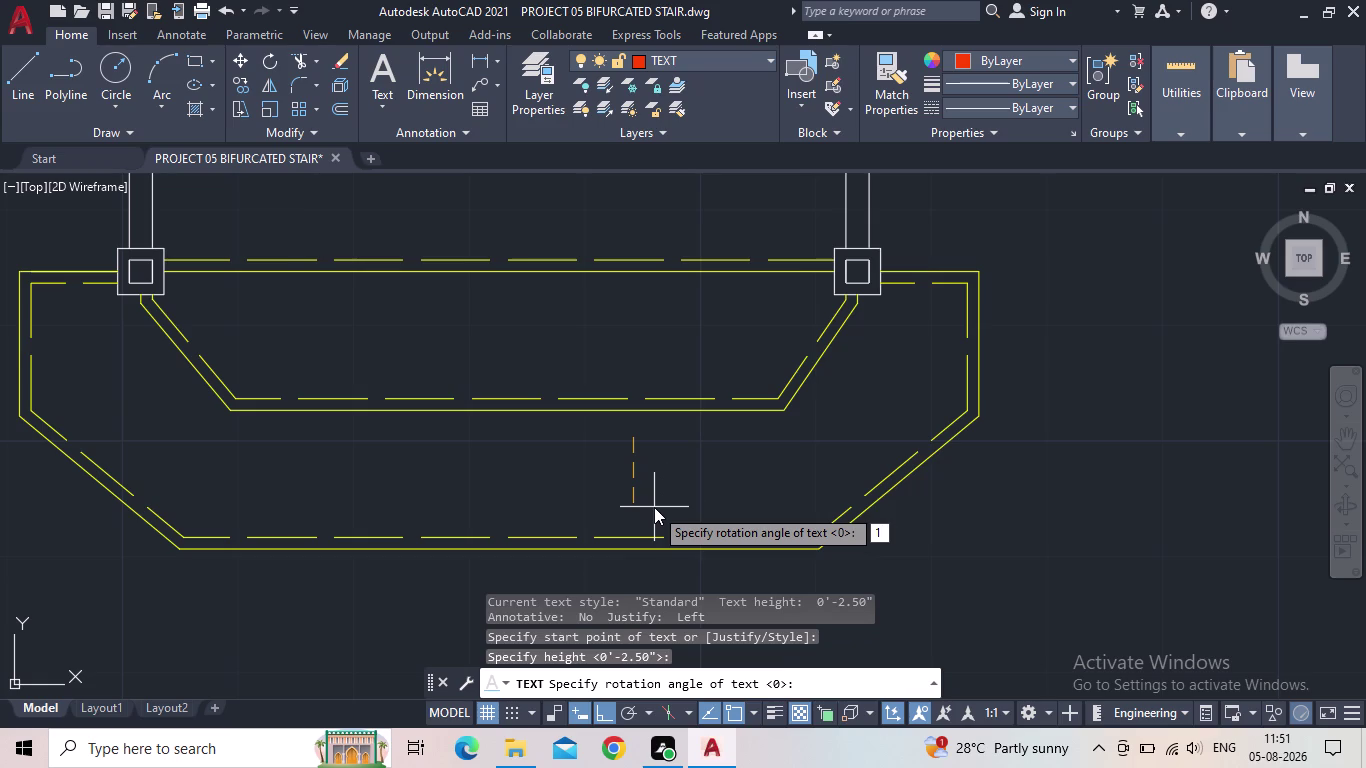
key(Return)
key(Return)
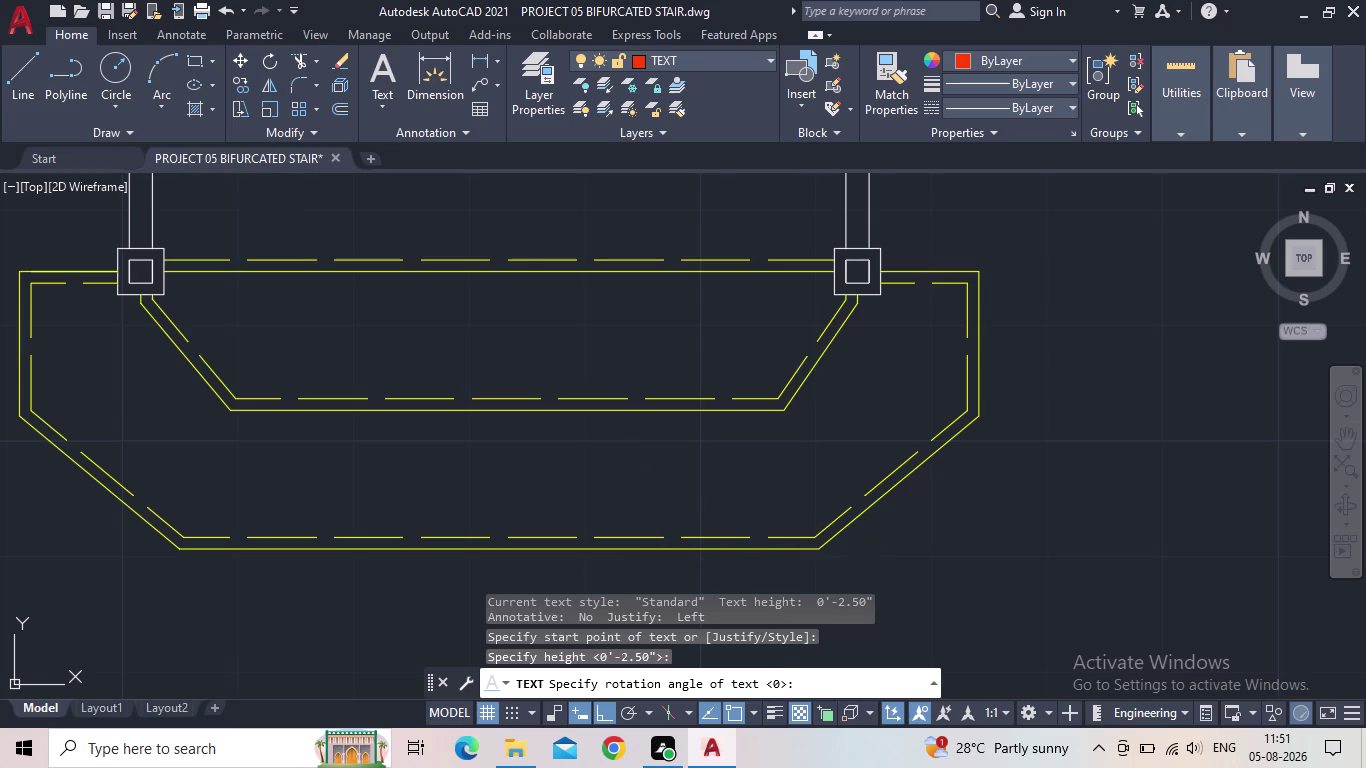
key(1)
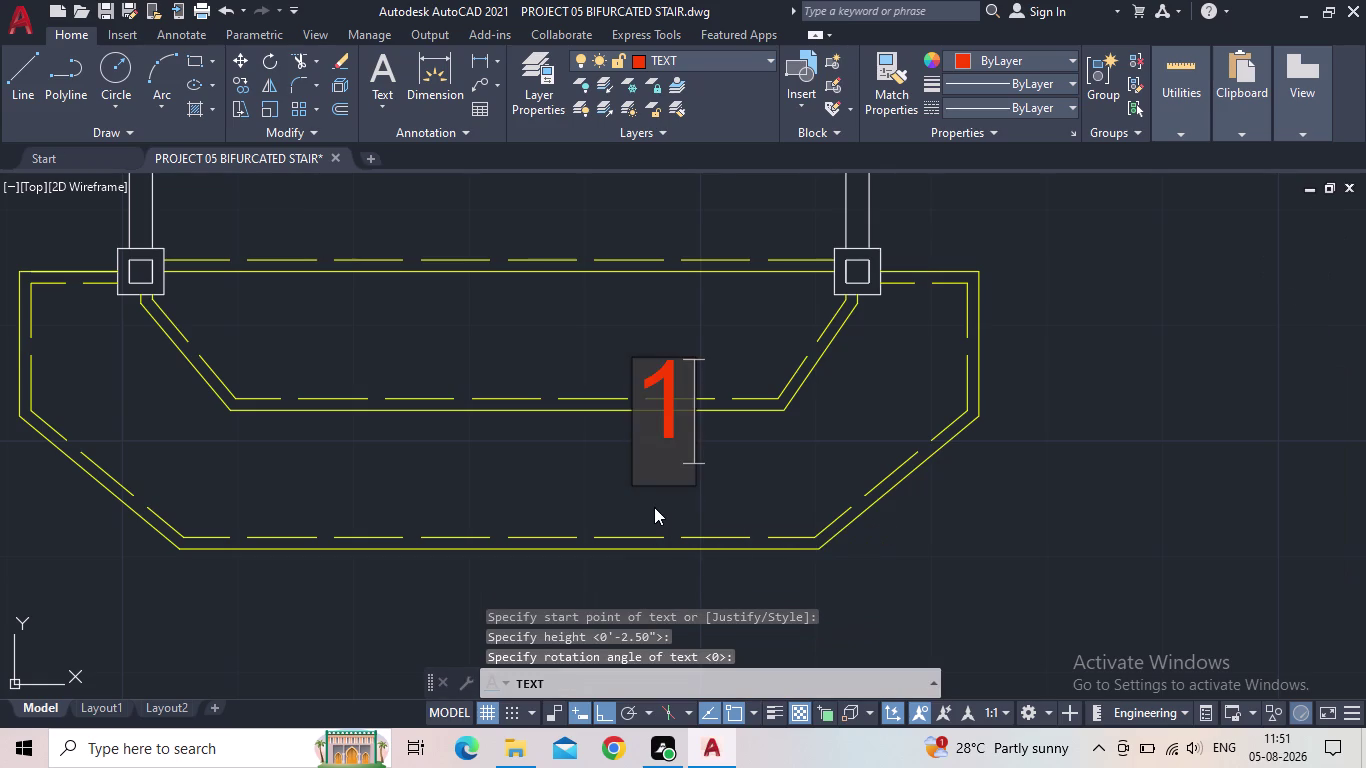
key(Return)
key(Return)
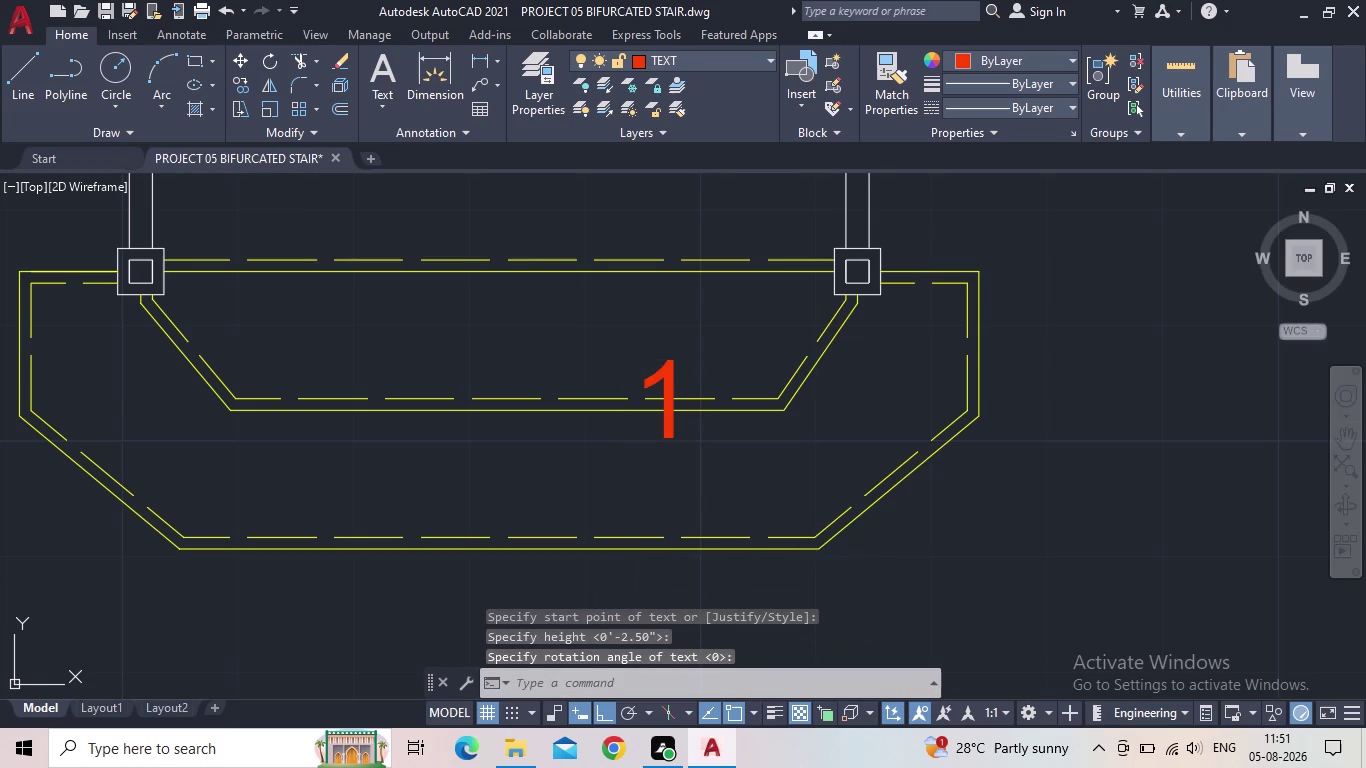
click(663, 371)
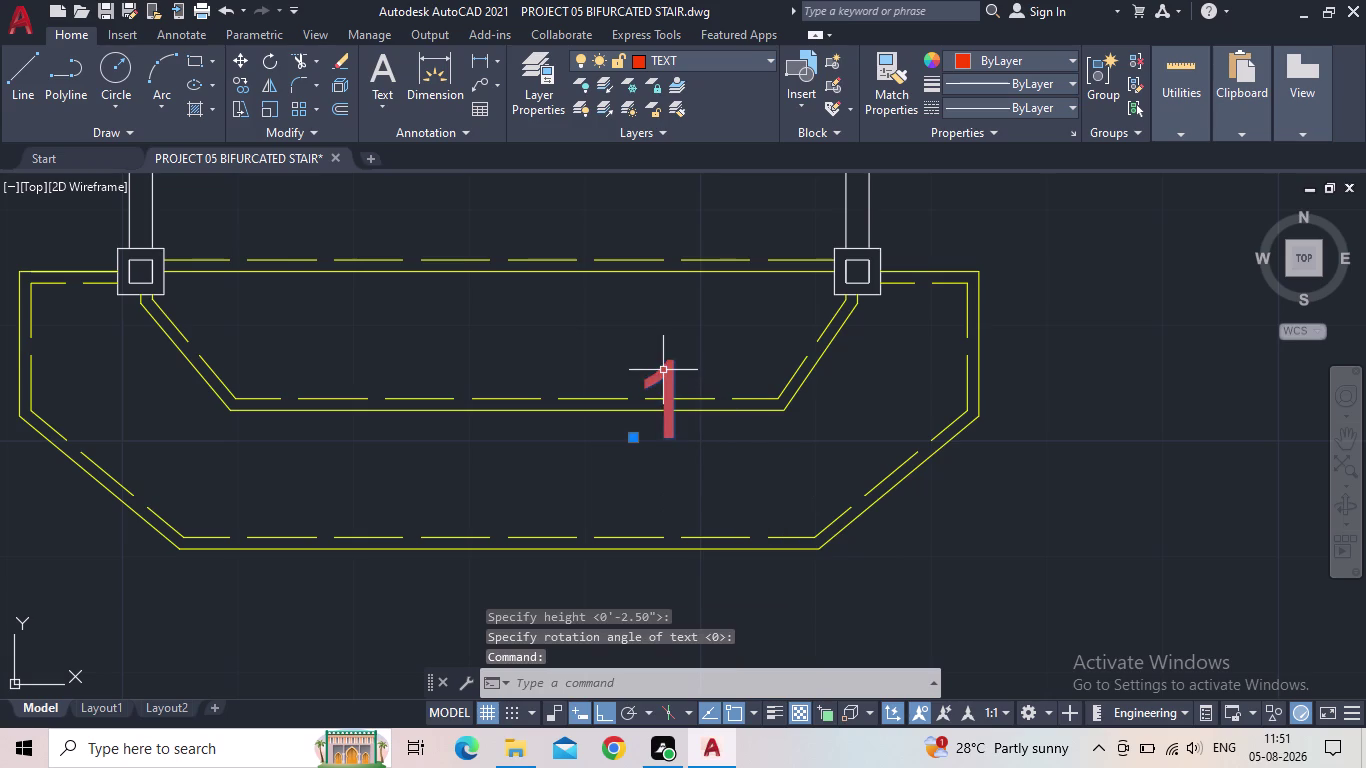
Grip-move the red '1' label down into the bottom landing.
click(635, 438)
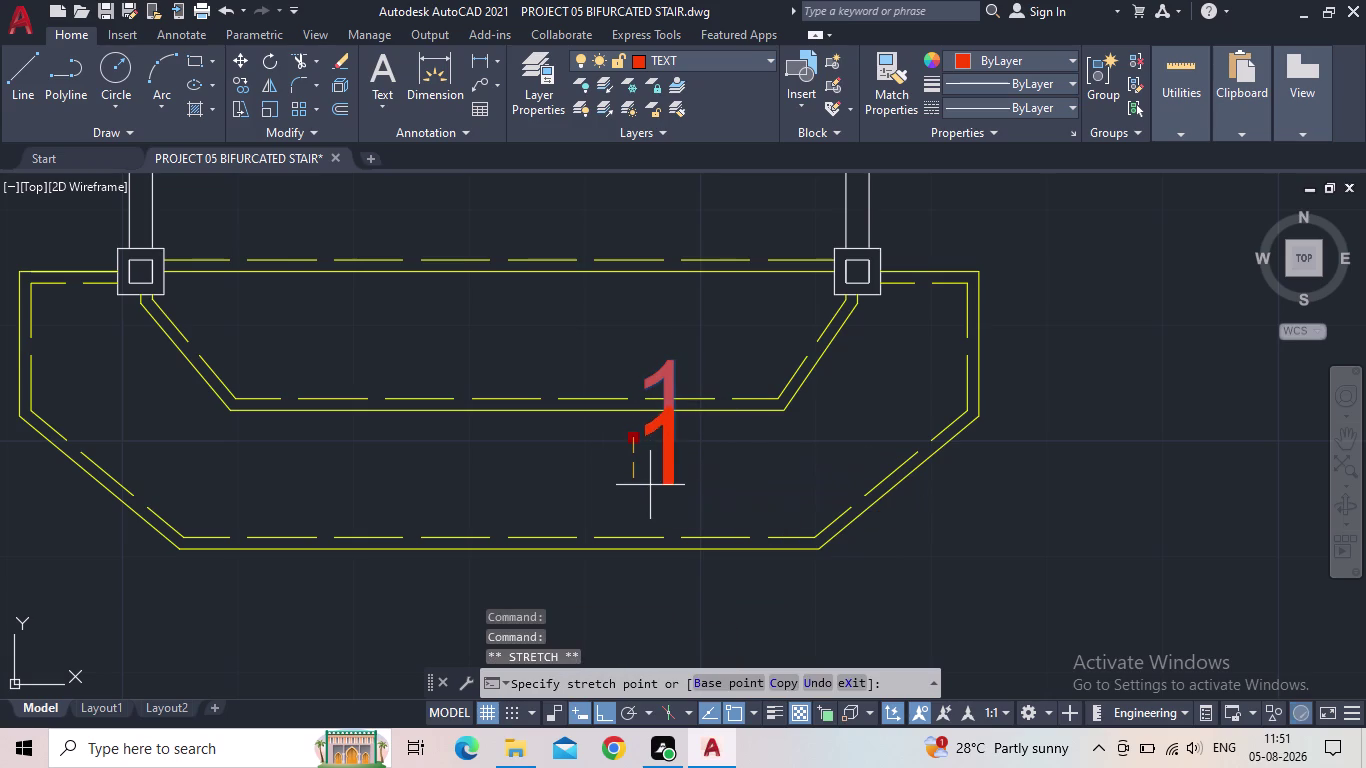
click(604, 716)
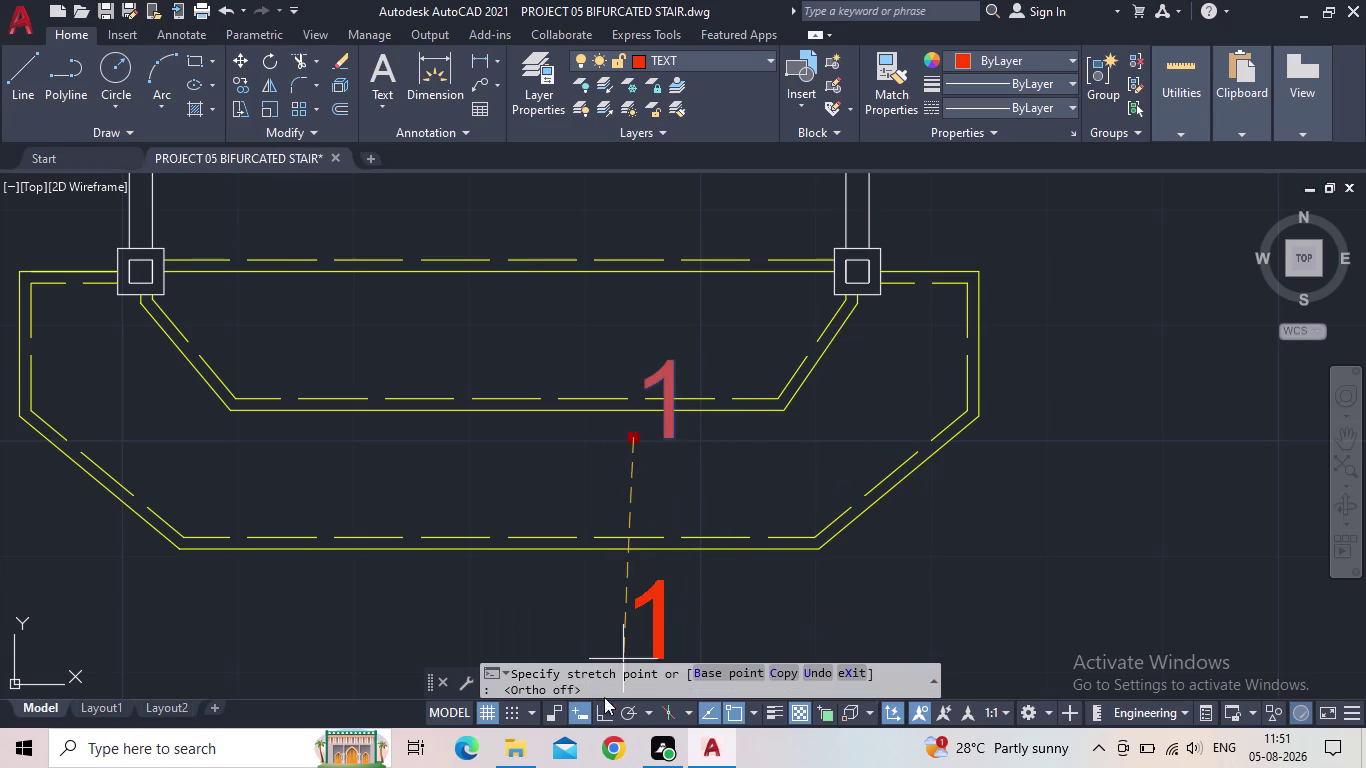
scroll(down, 3)
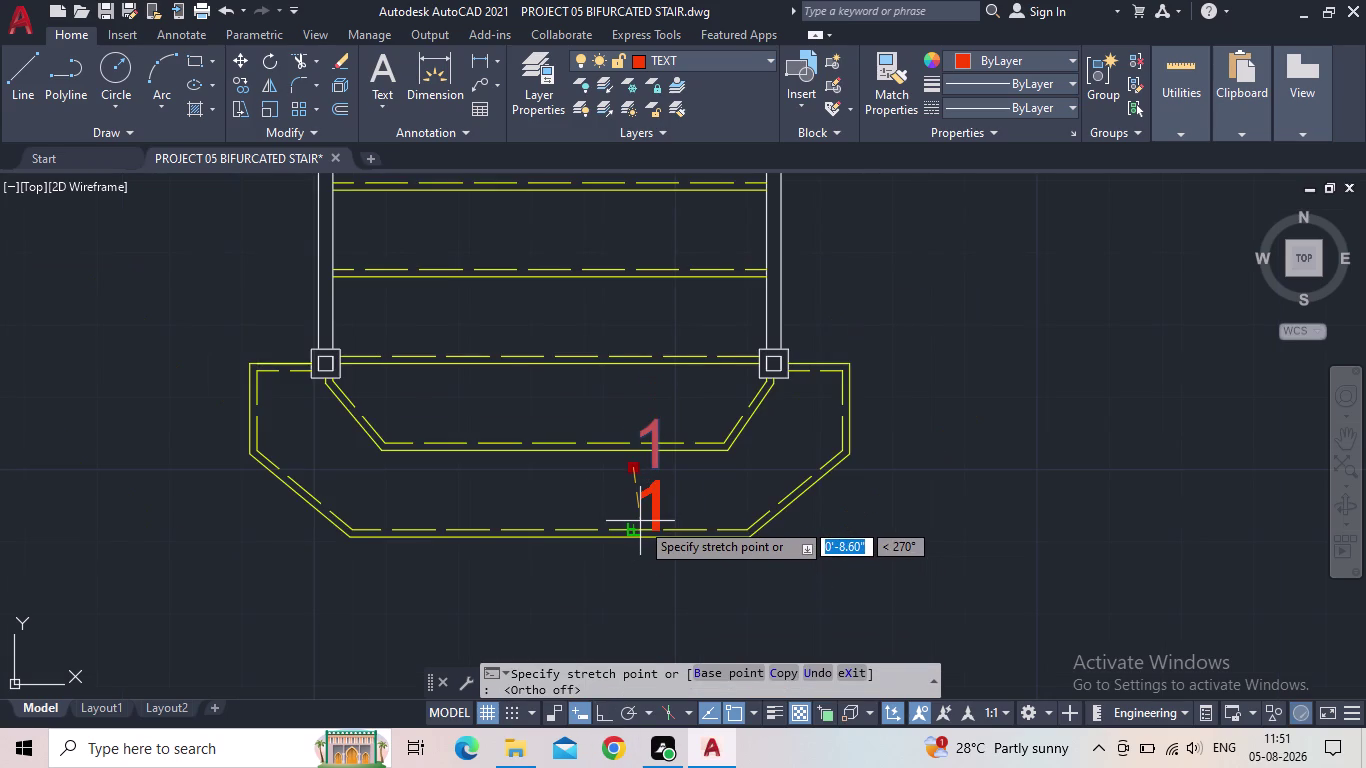
scroll(up, 3)
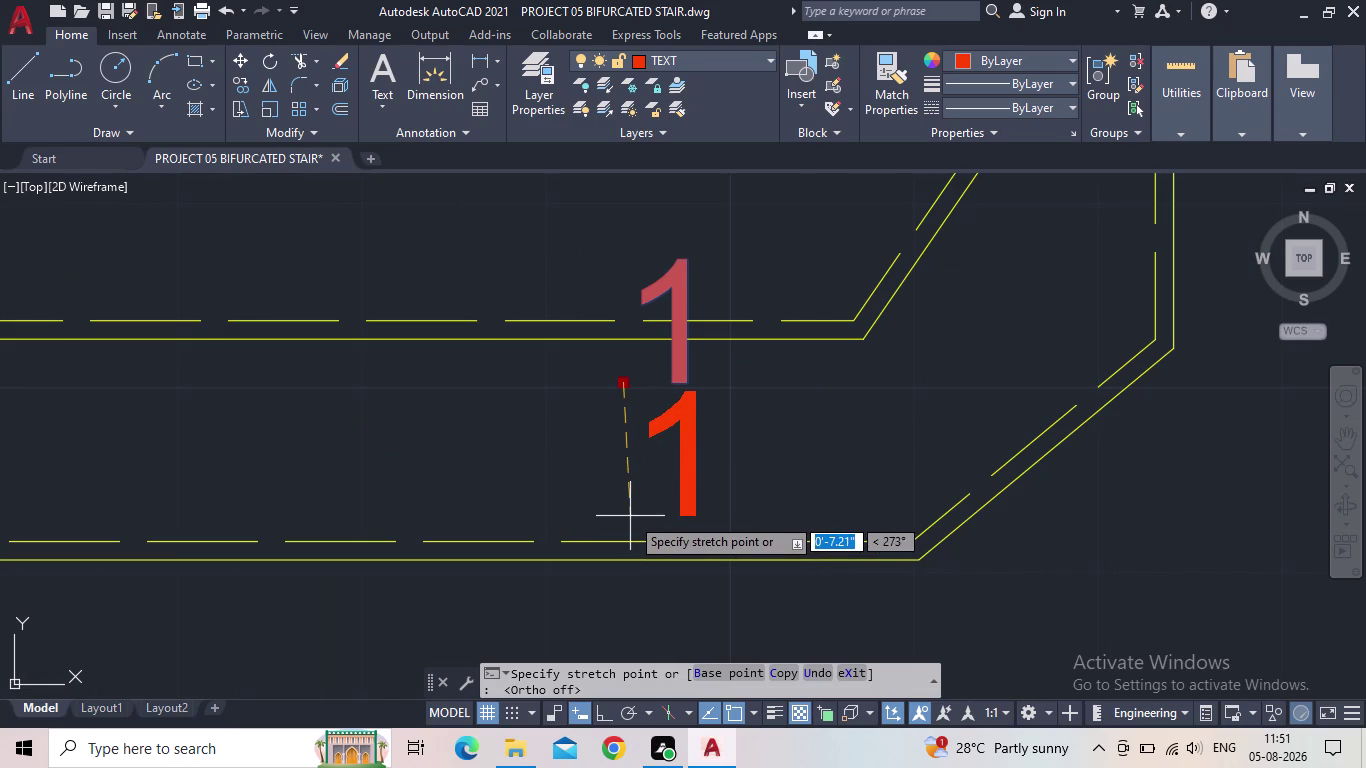
click(630, 516)
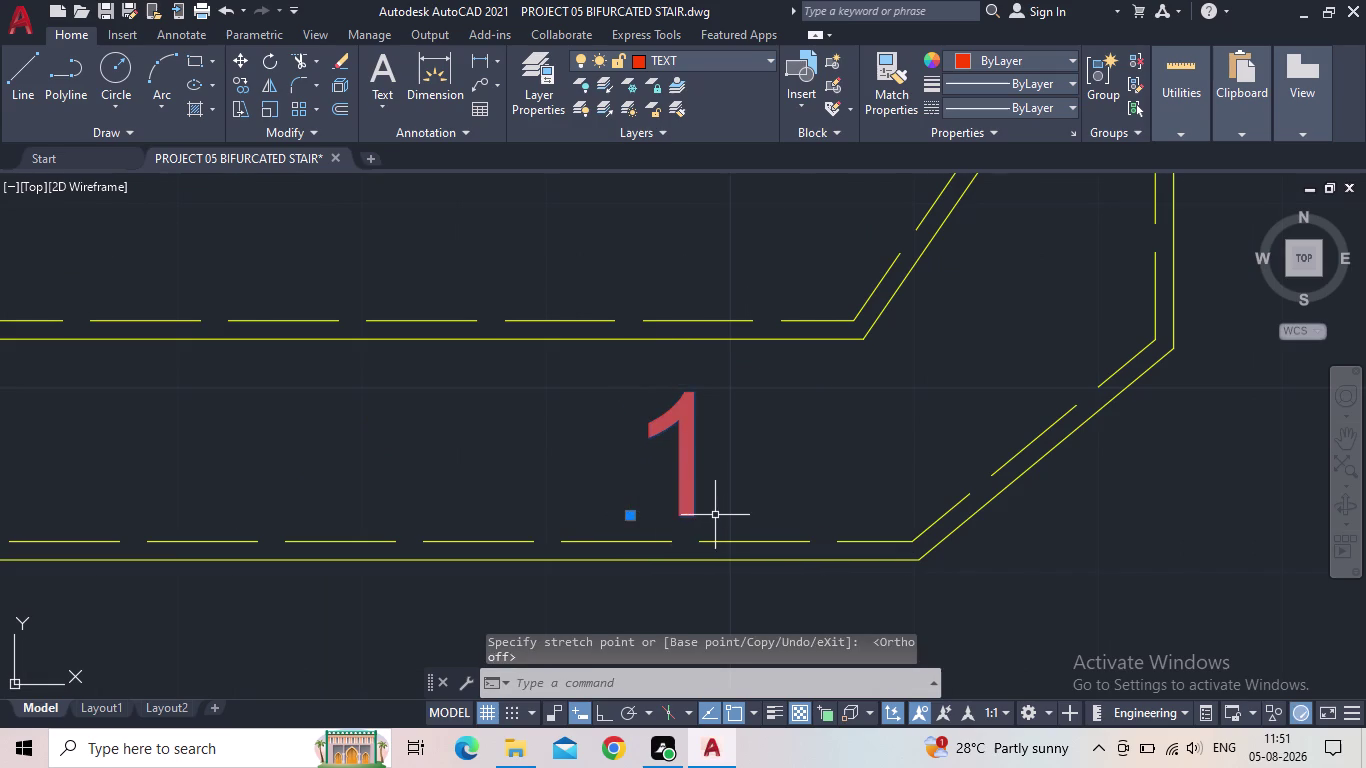
key(Escape)
scroll(down, 3)
scroll(down, 3)
middle_drag(751, 518, 710, 534)
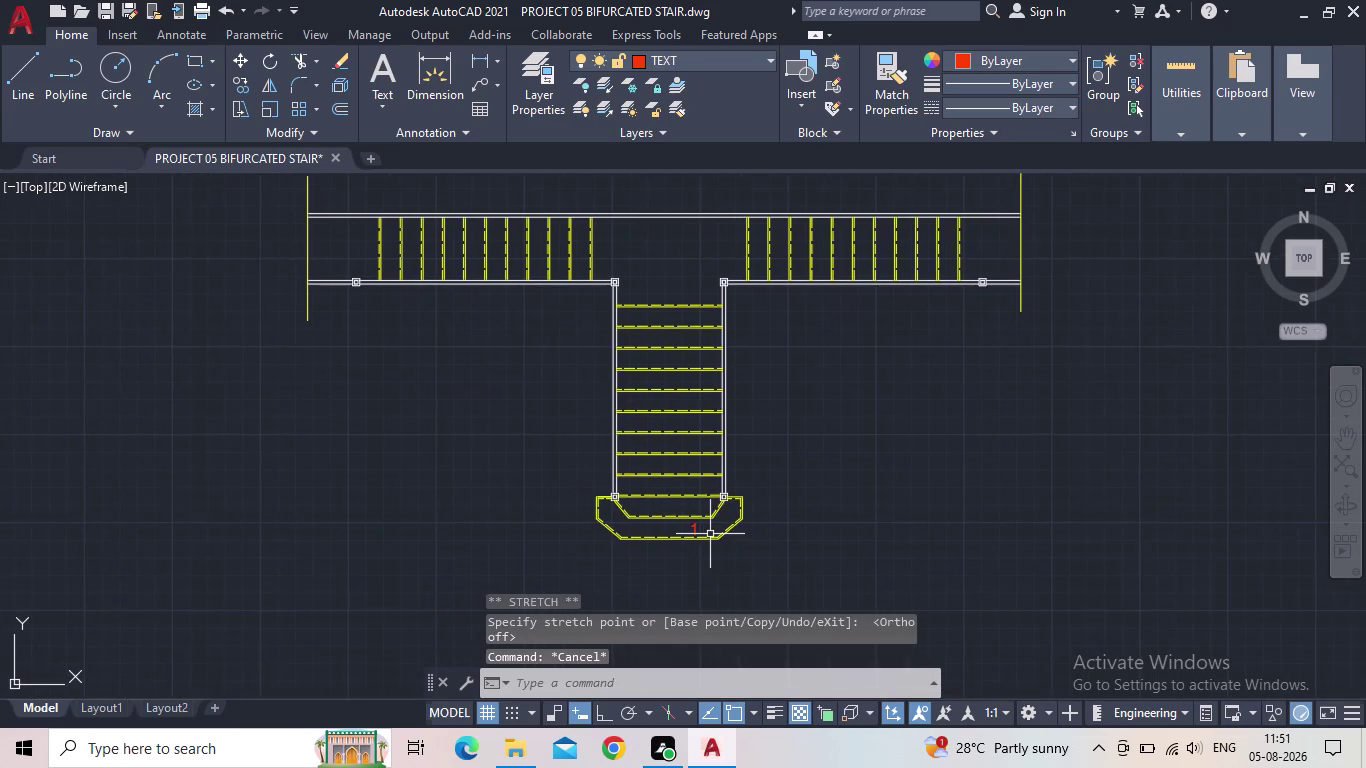
scroll(up, 3)
scroll(up, 3)
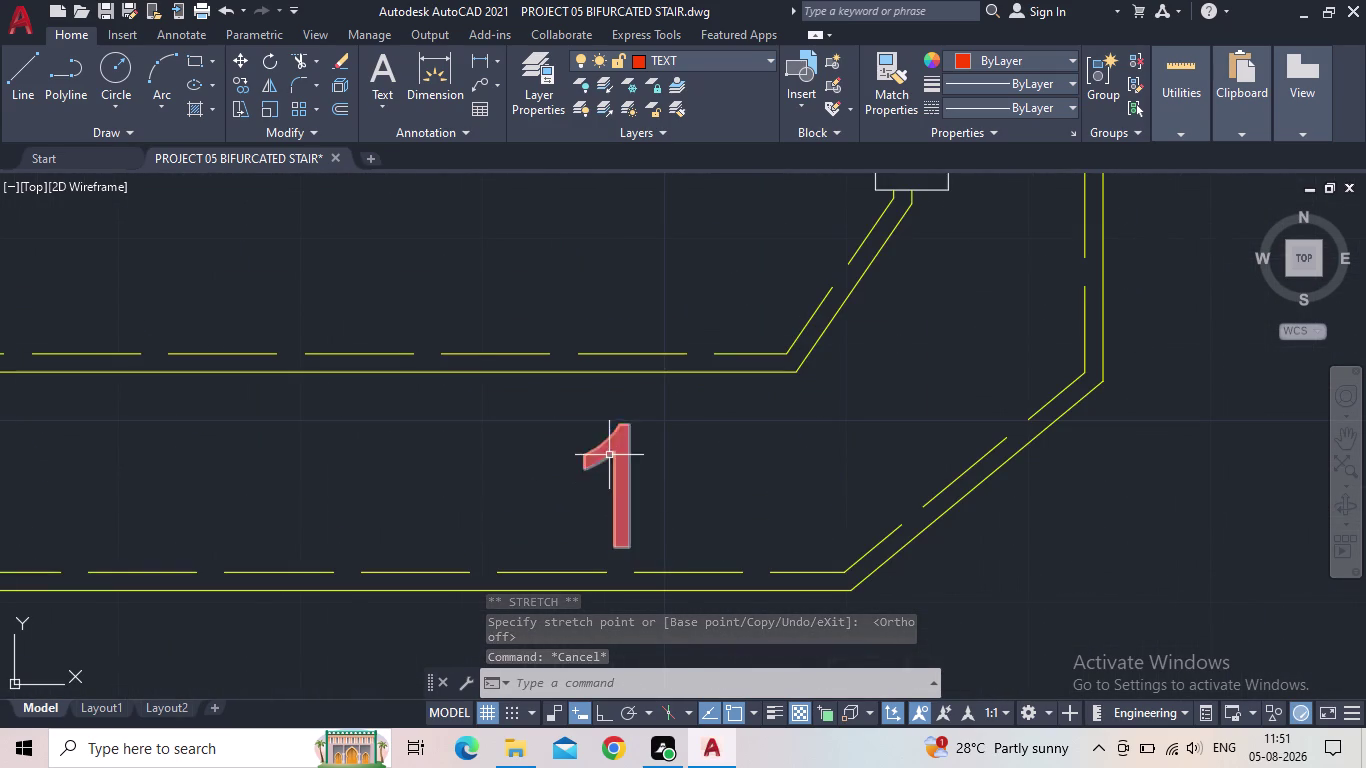
Nudge the '1' label to sit just above the landing's lower wall line, then deselect it.
click(620, 446)
click(610, 446)
click(598, 453)
click(585, 460)
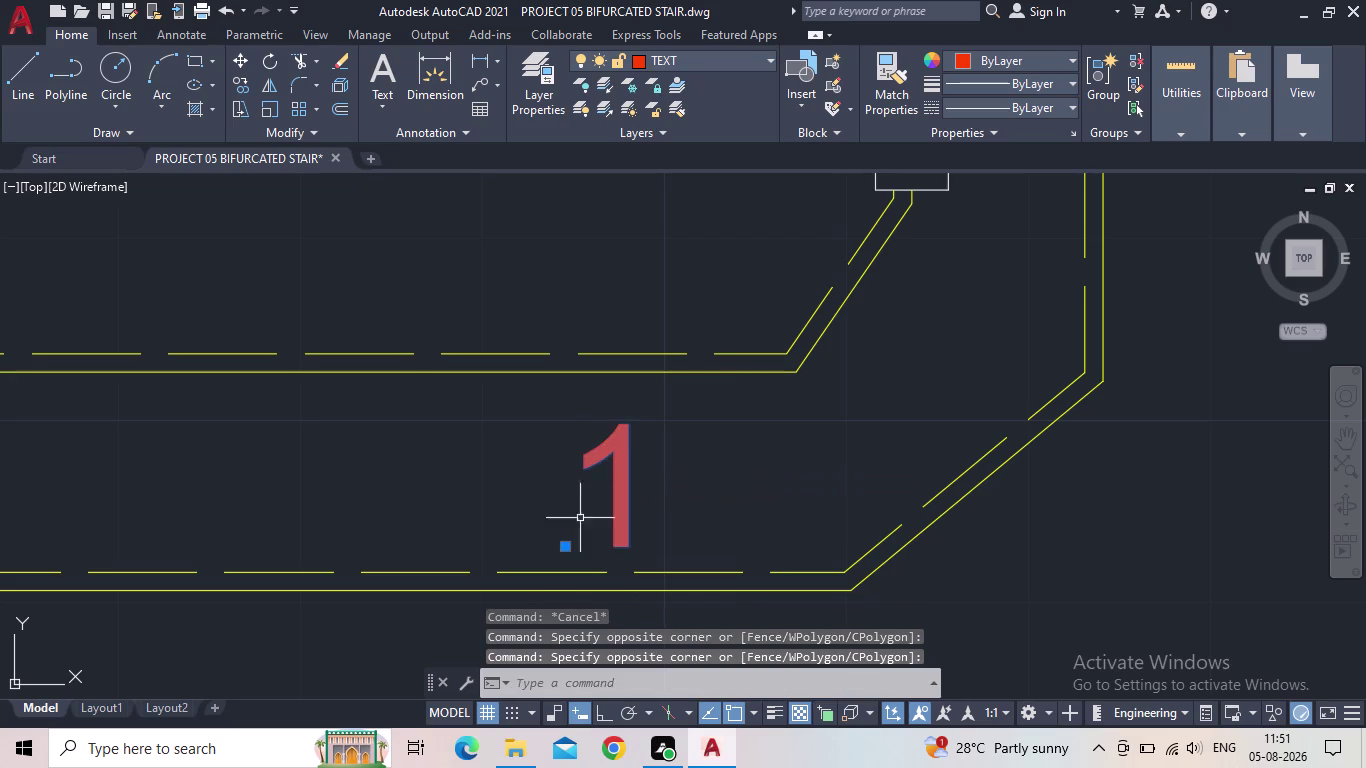
click(564, 549)
click(564, 540)
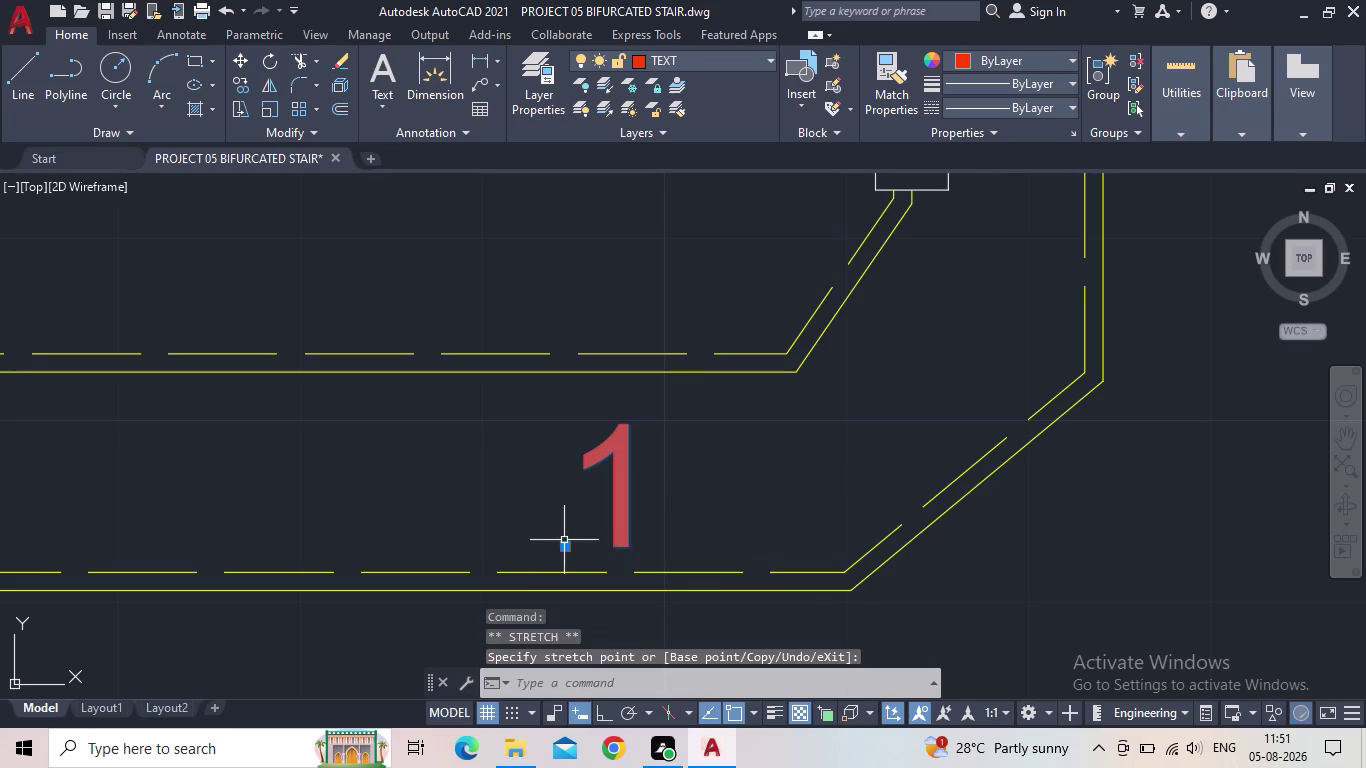
scroll(up, 3)
click(568, 561)
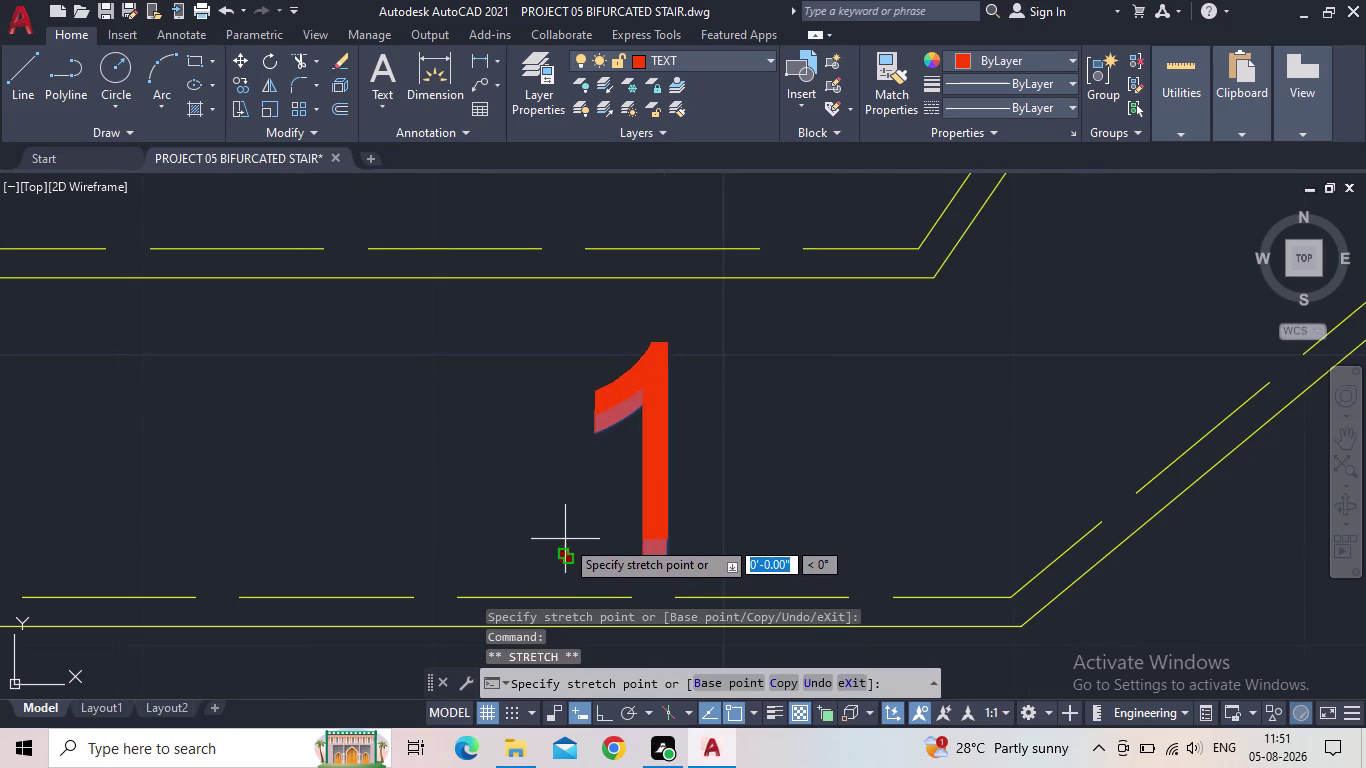
click(565, 538)
click(564, 558)
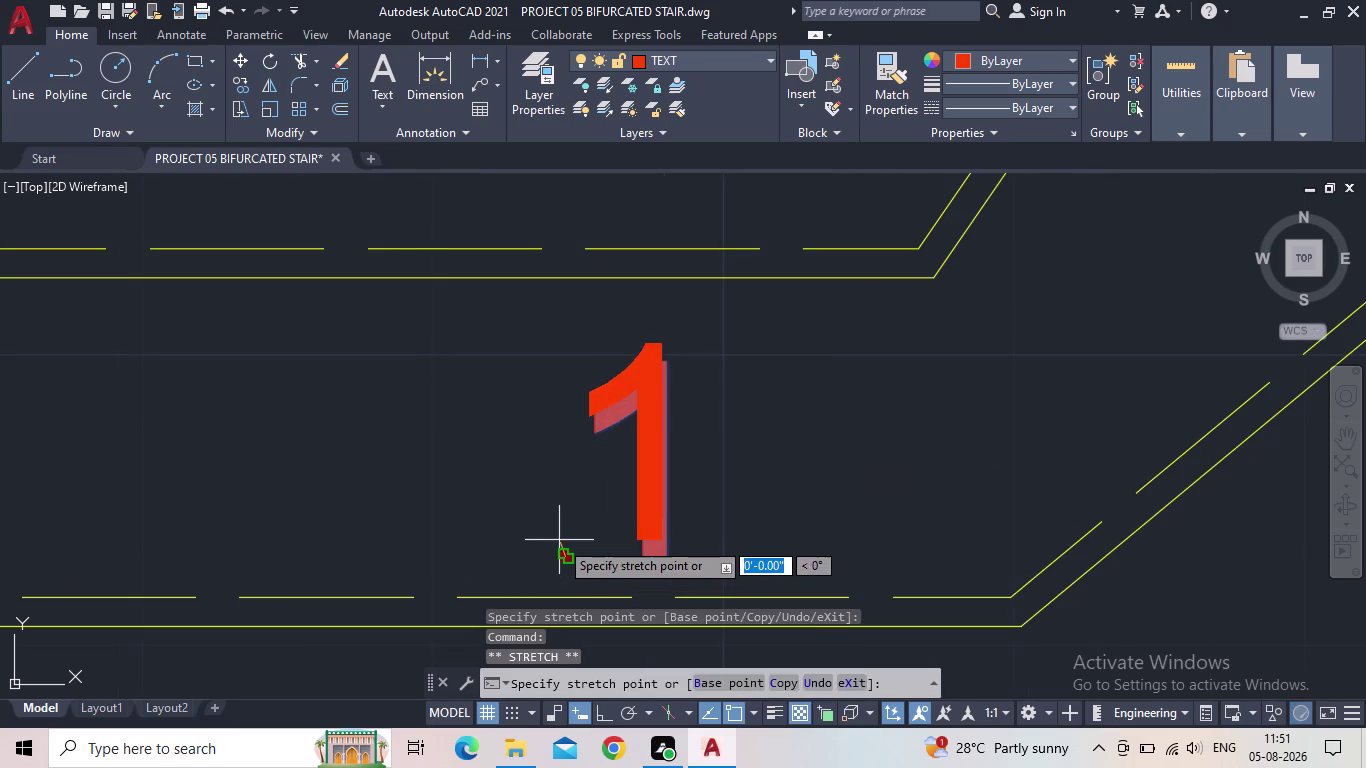
click(559, 540)
click(564, 560)
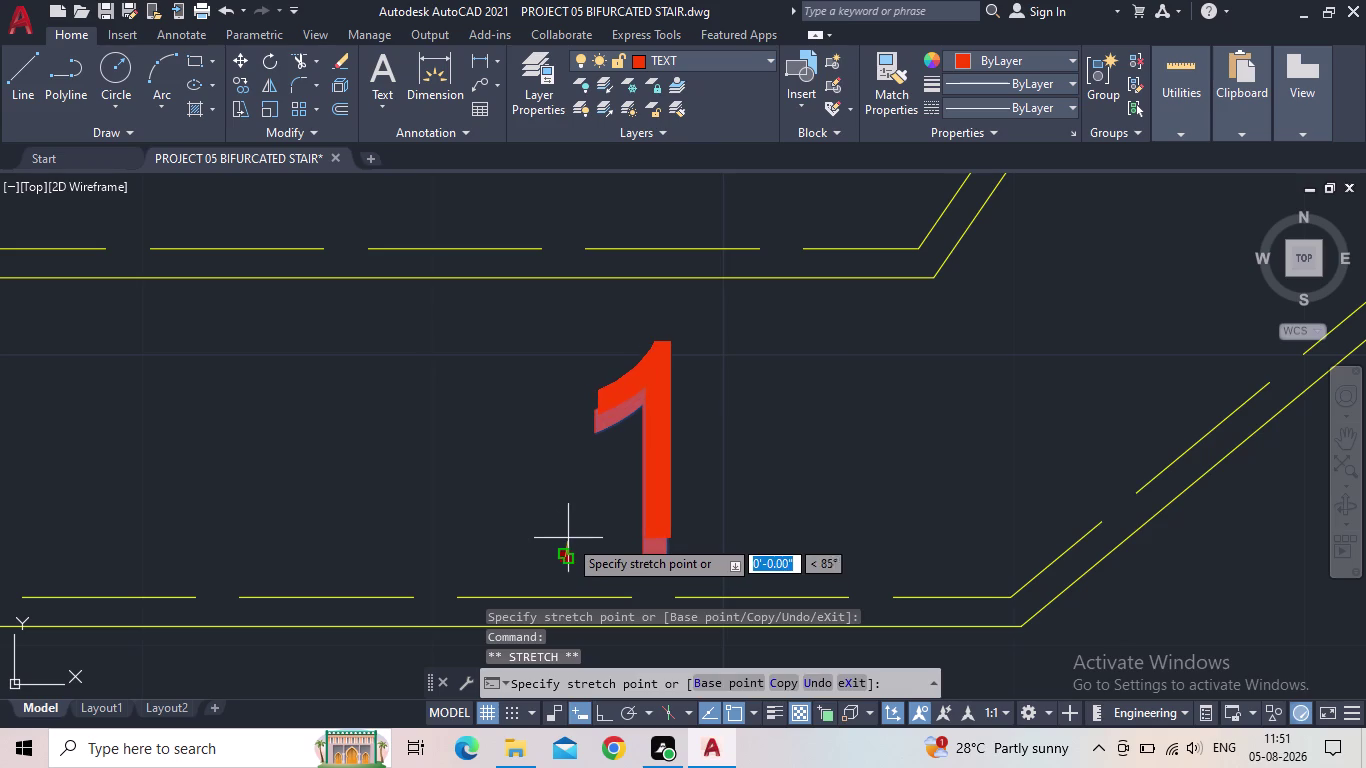
click(569, 536)
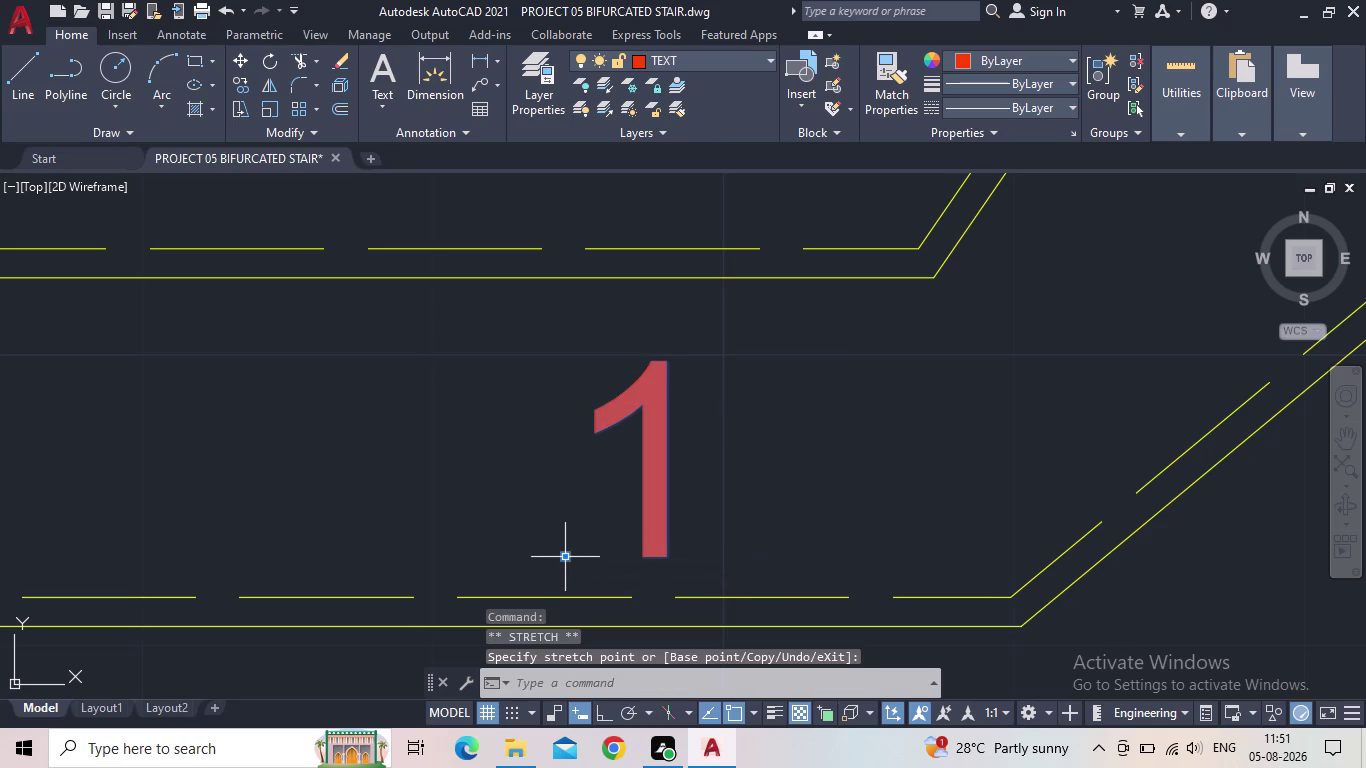
click(561, 554)
click(570, 533)
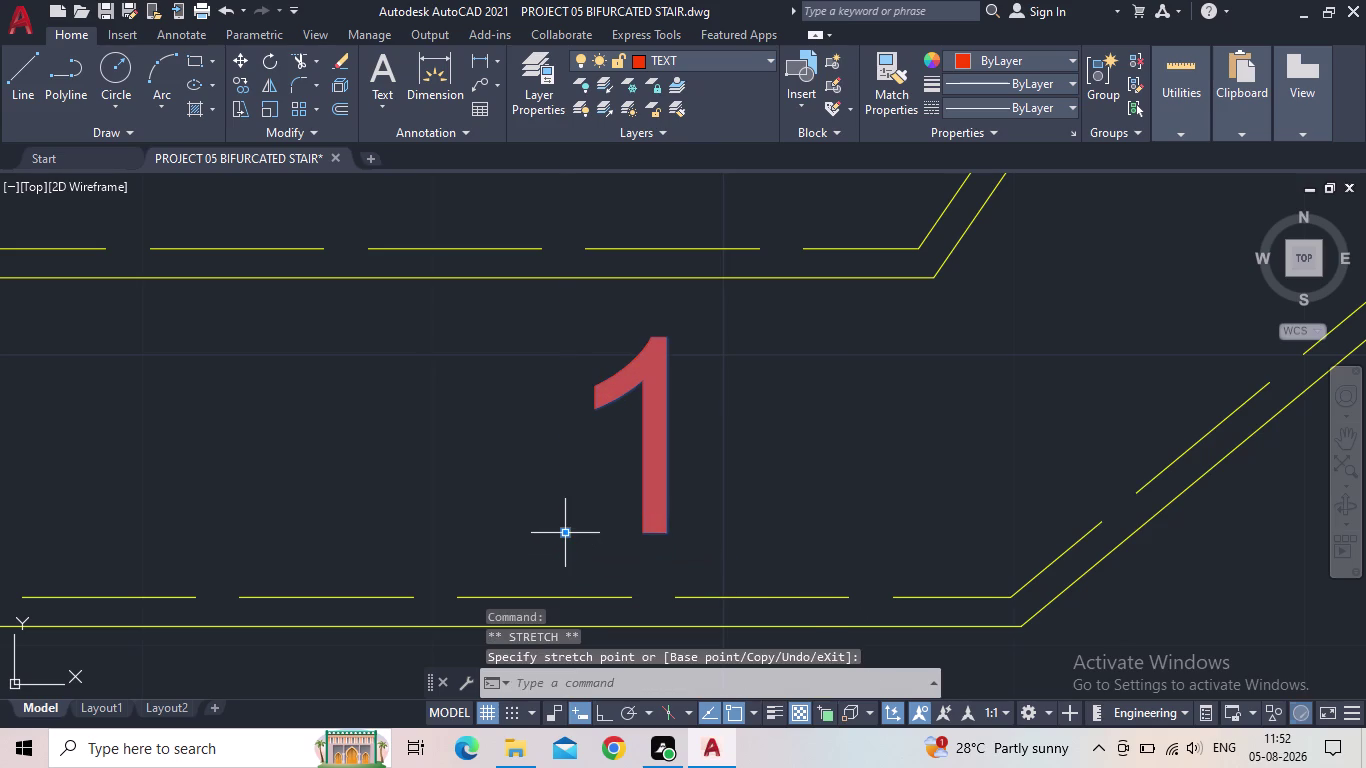
key(Escape)
scroll(down, 3)
scroll(down, 3)
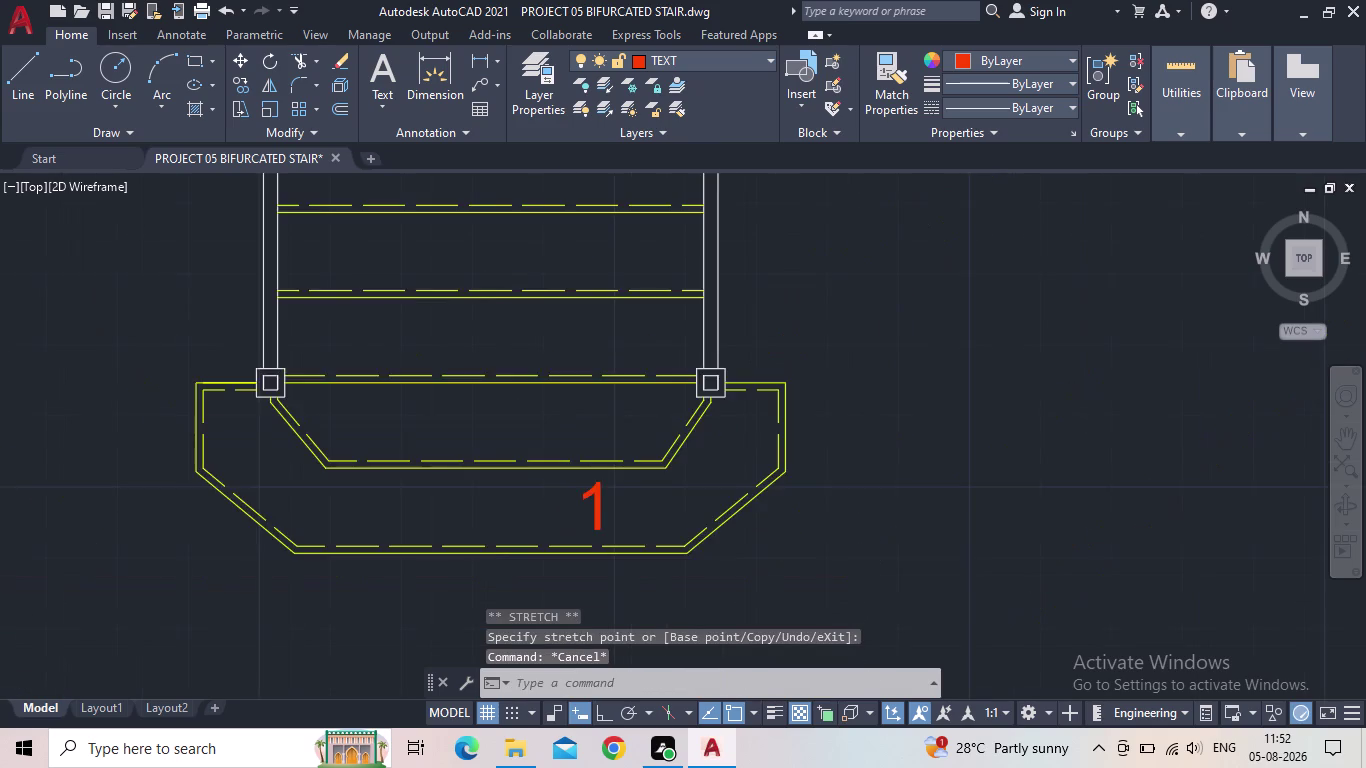
scroll(down, 3)
scroll(up, 3)
Start a COPY of the red '1' label from its base point with Ortho on.
scroll(up, 3)
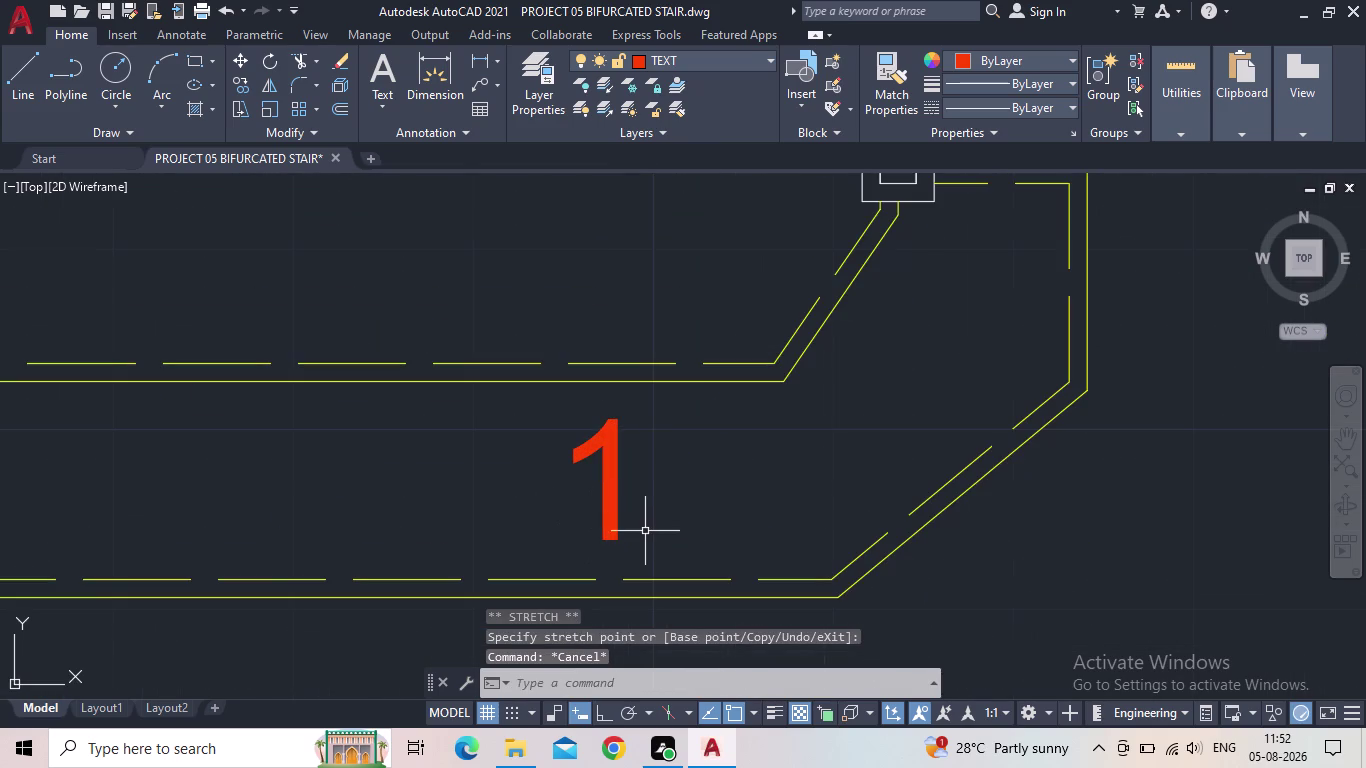
key(c)
key(o)
key(Return)
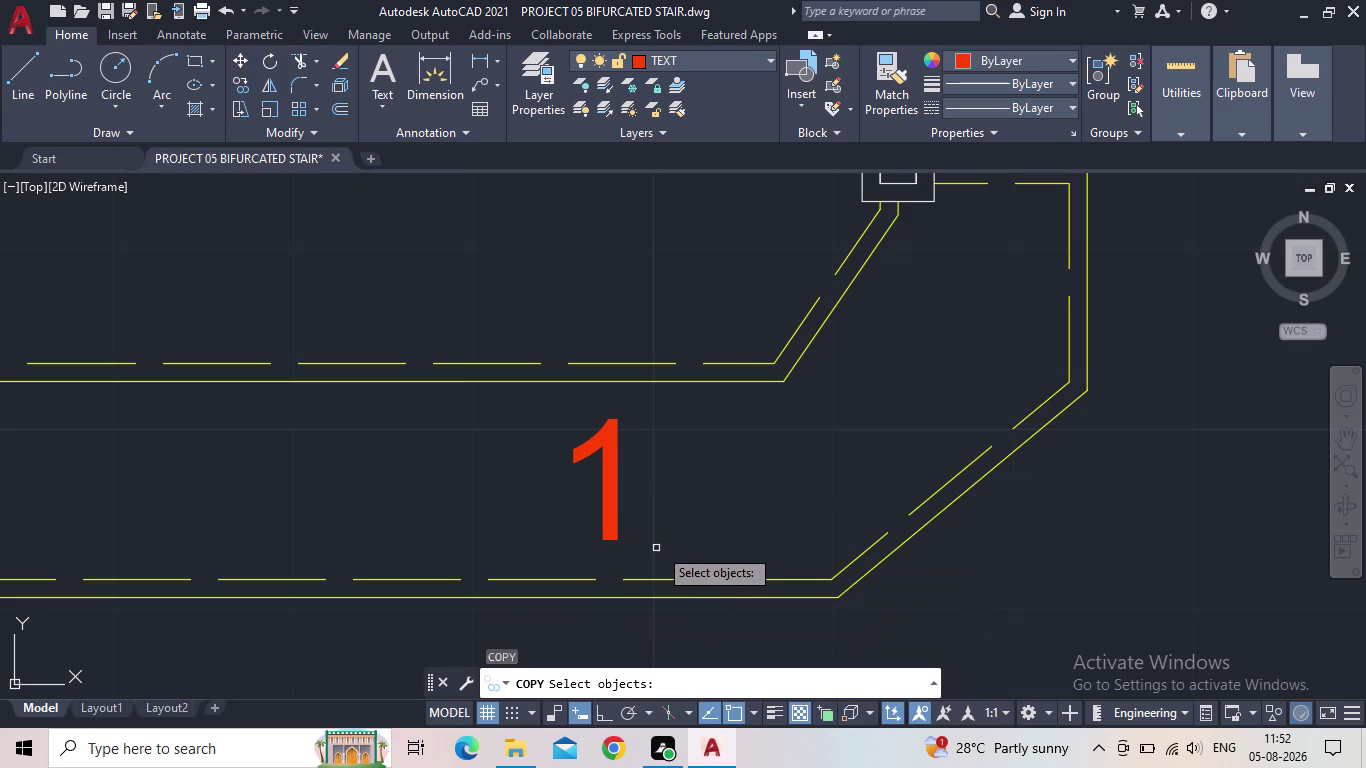
drag(663, 543, 654, 538)
click(596, 509)
key(space)
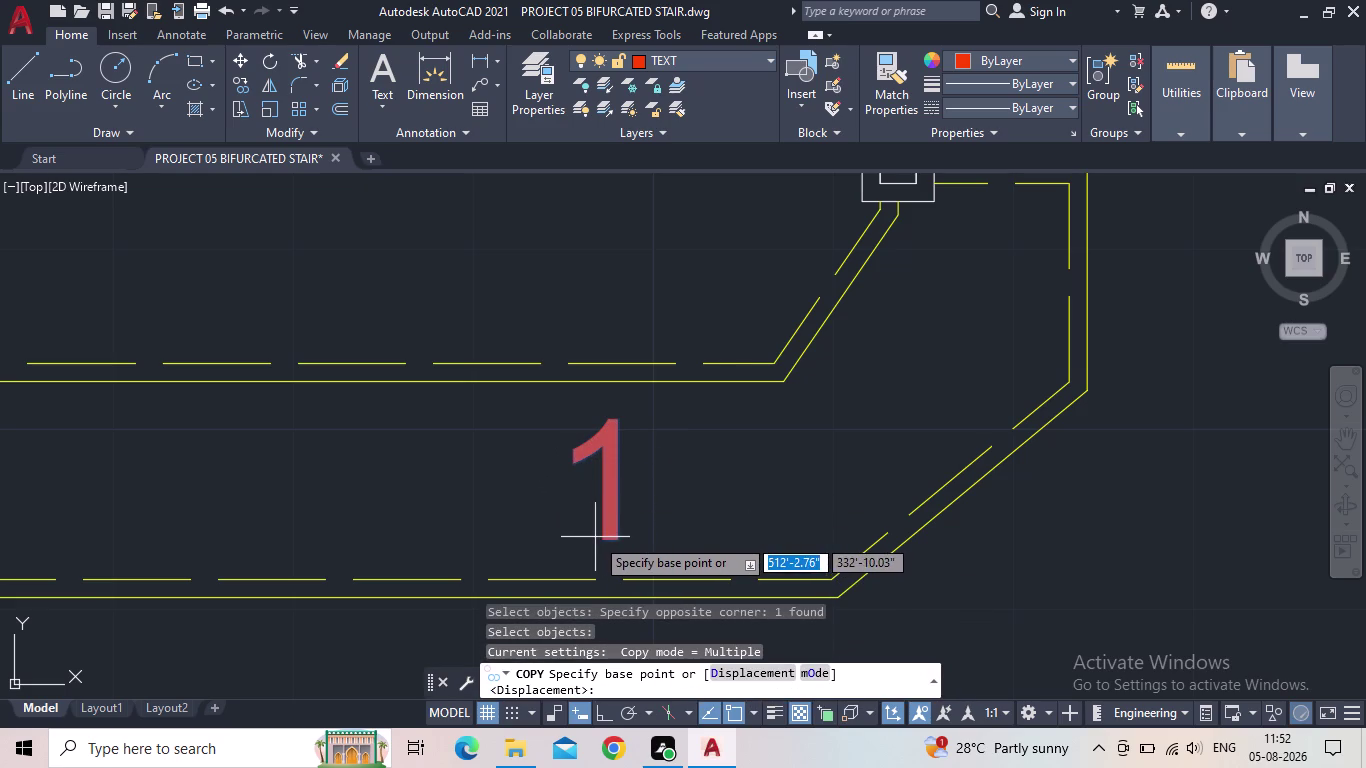
click(599, 537)
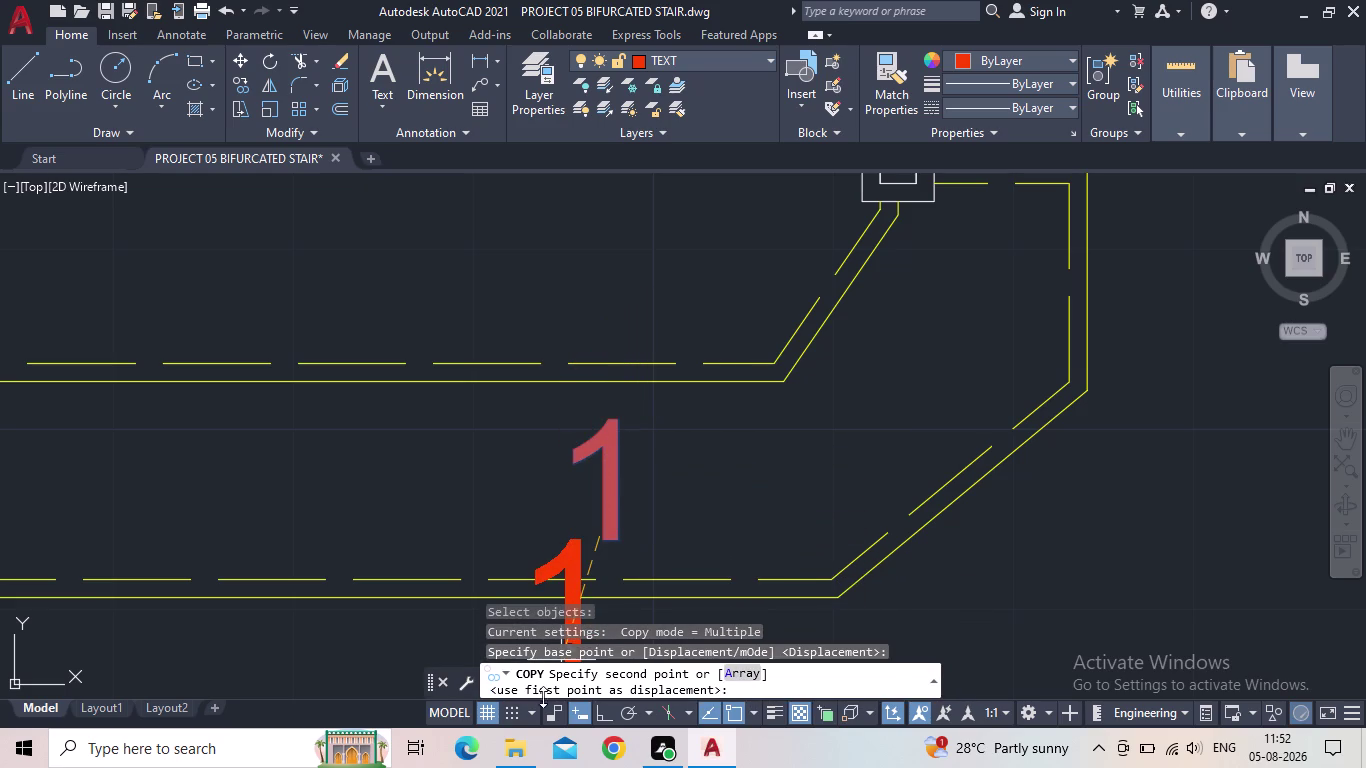
click(600, 710)
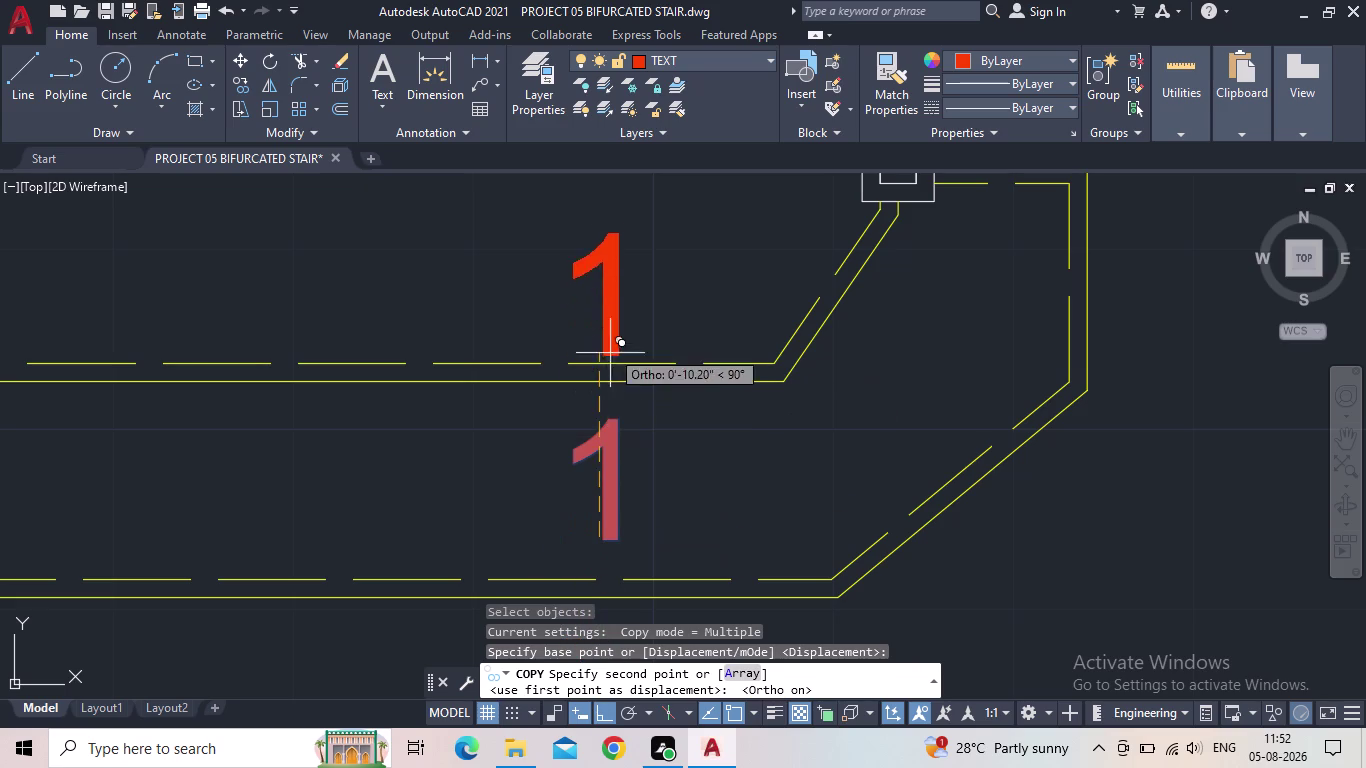
Place '1' copies on the lower treads of the central flight.
middle_drag(597, 309, 635, 460)
scroll(down, 3)
scroll(up, 3)
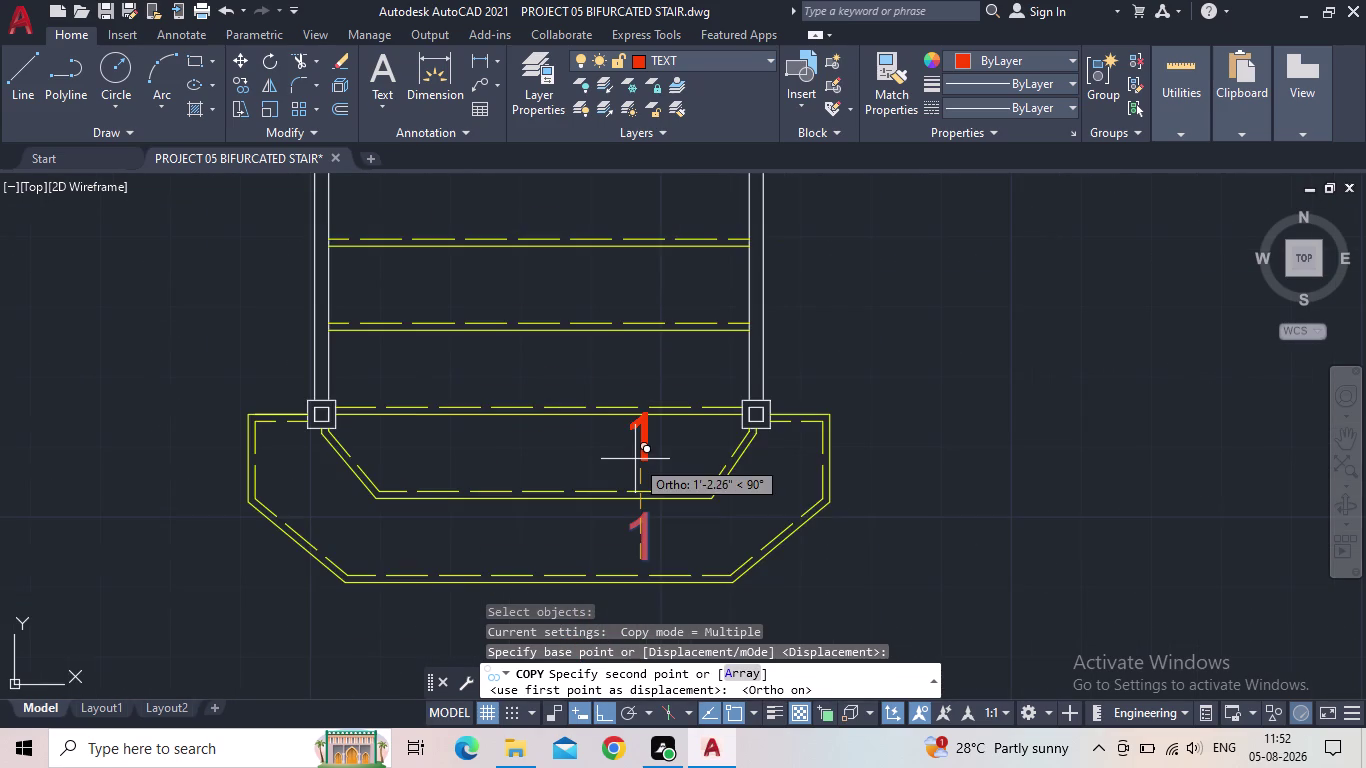
scroll(up, 3)
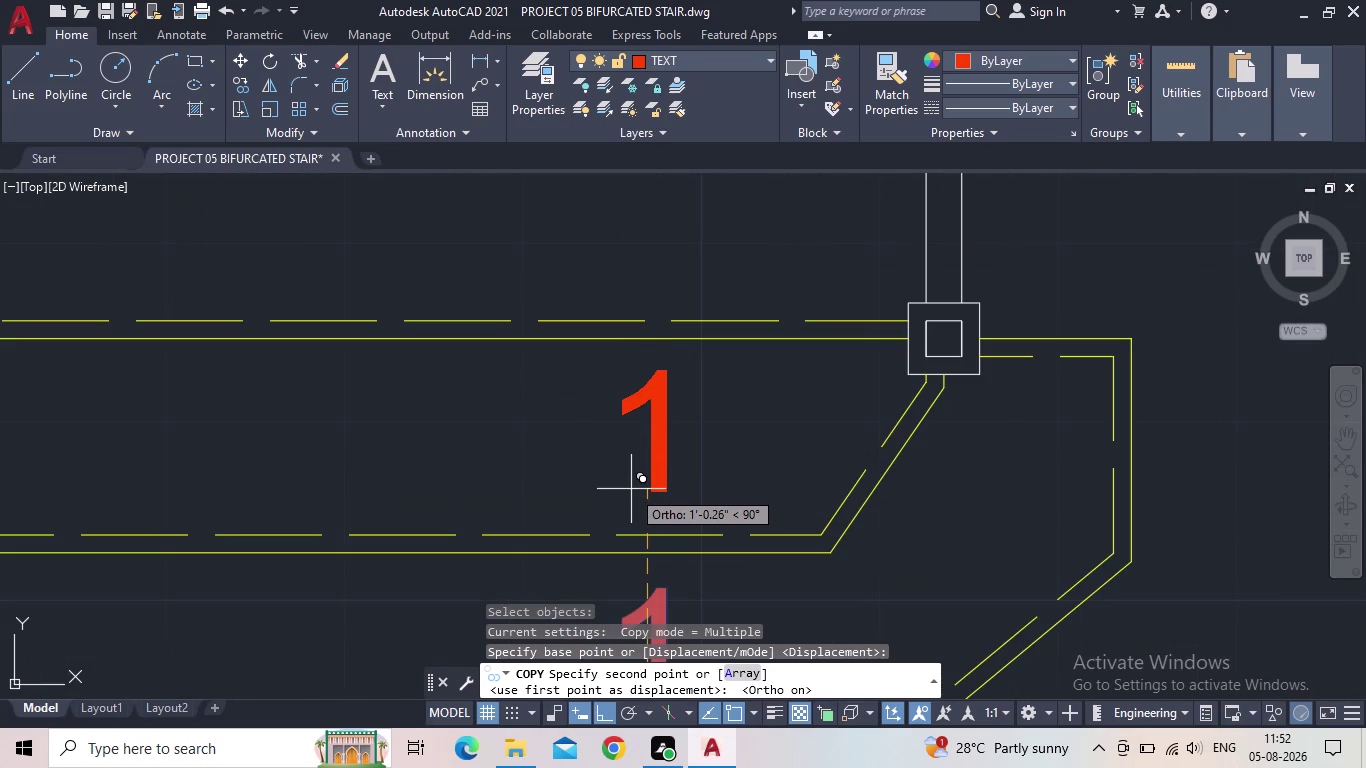
click(631, 489)
middle_drag(640, 382, 641, 627)
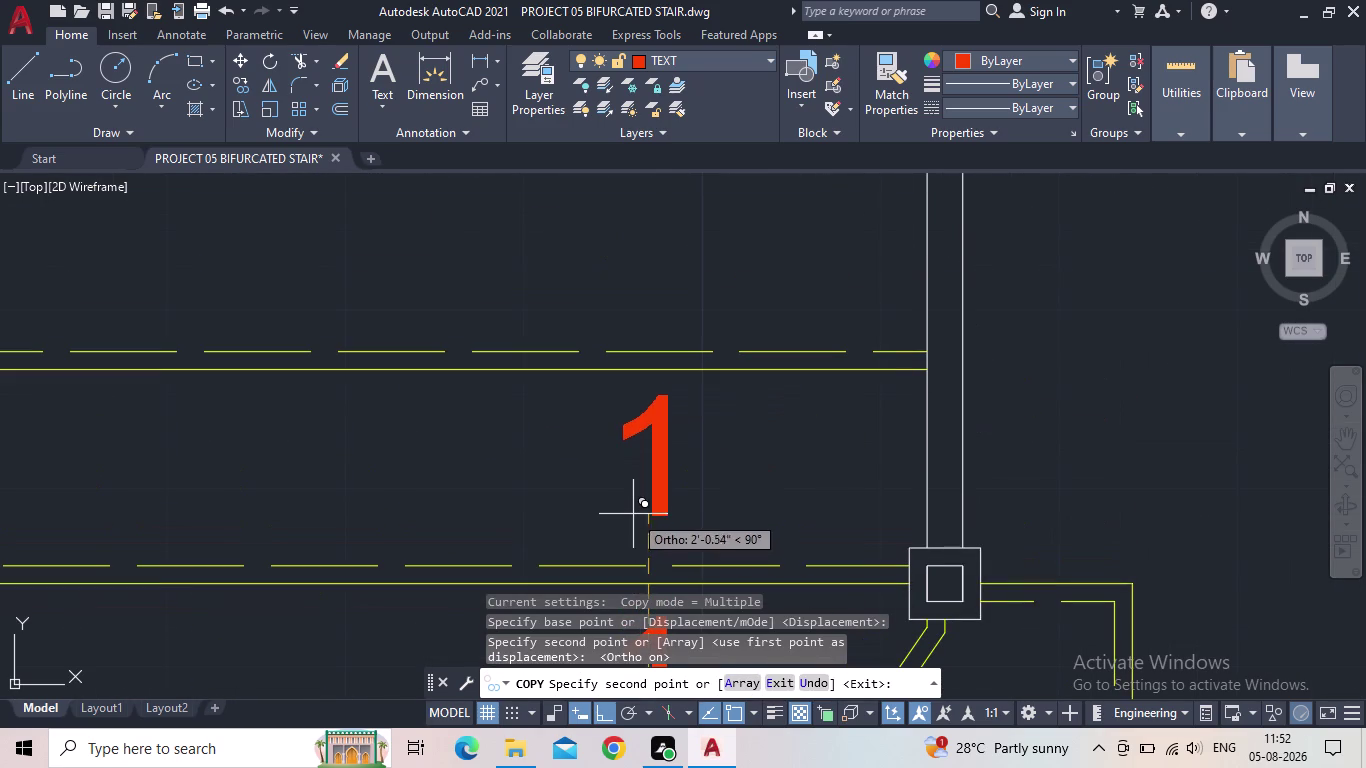
click(633, 523)
middle_drag(641, 417, 636, 518)
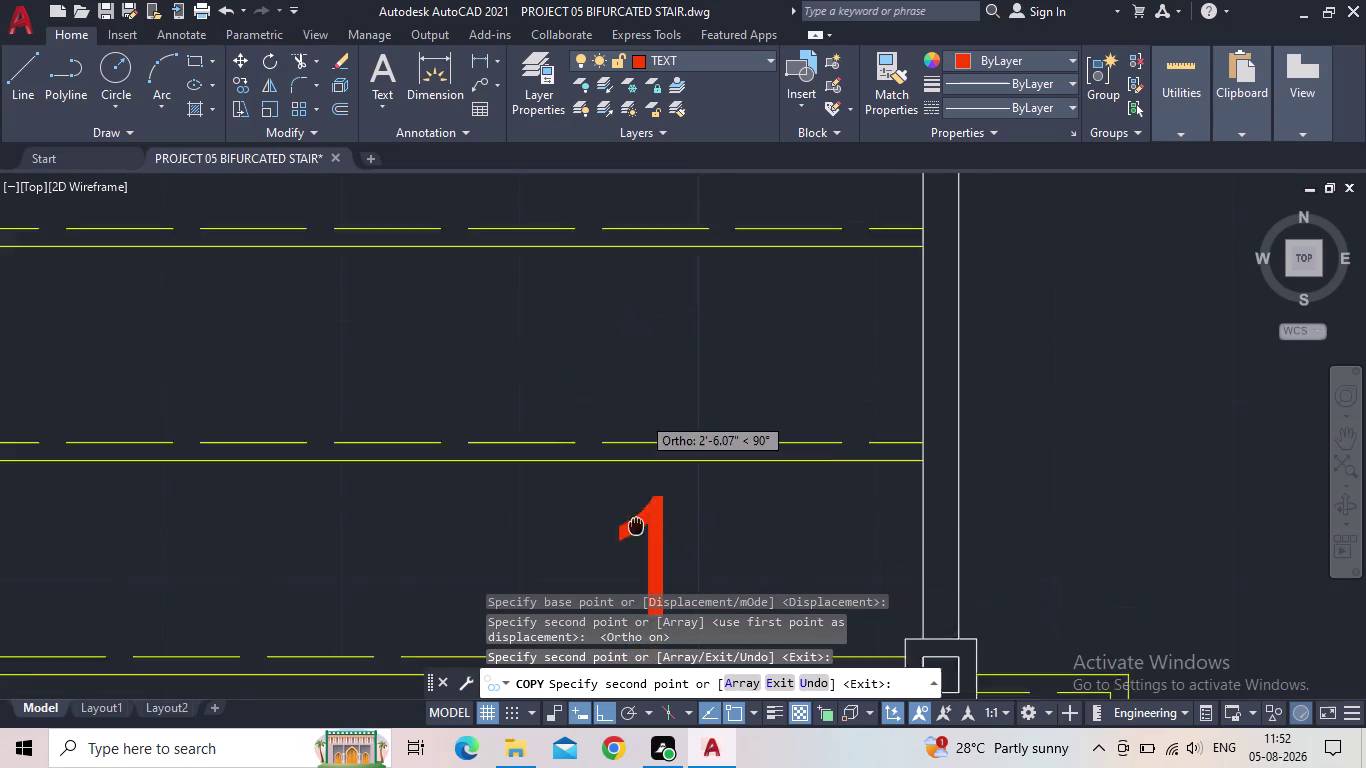
middle_drag(636, 518, 636, 634)
click(629, 532)
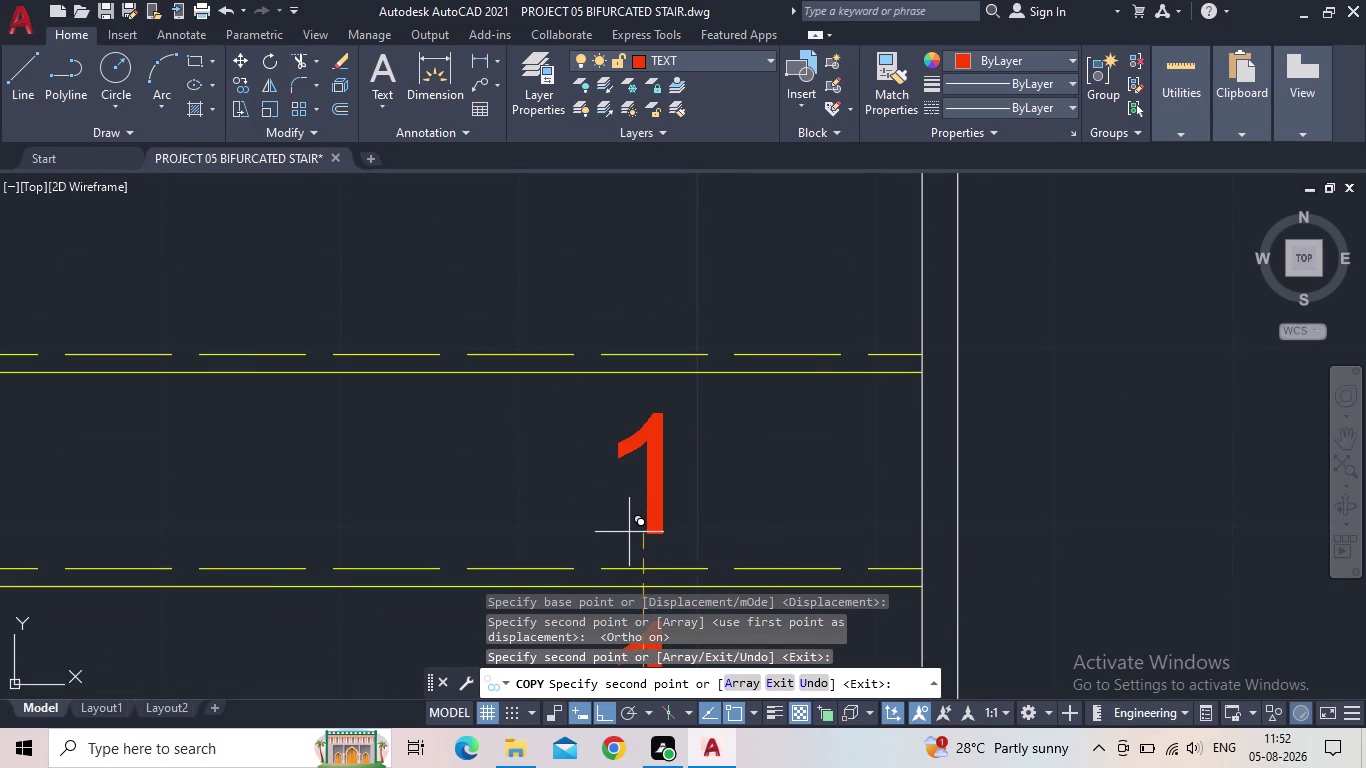
middle_drag(622, 487, 628, 658)
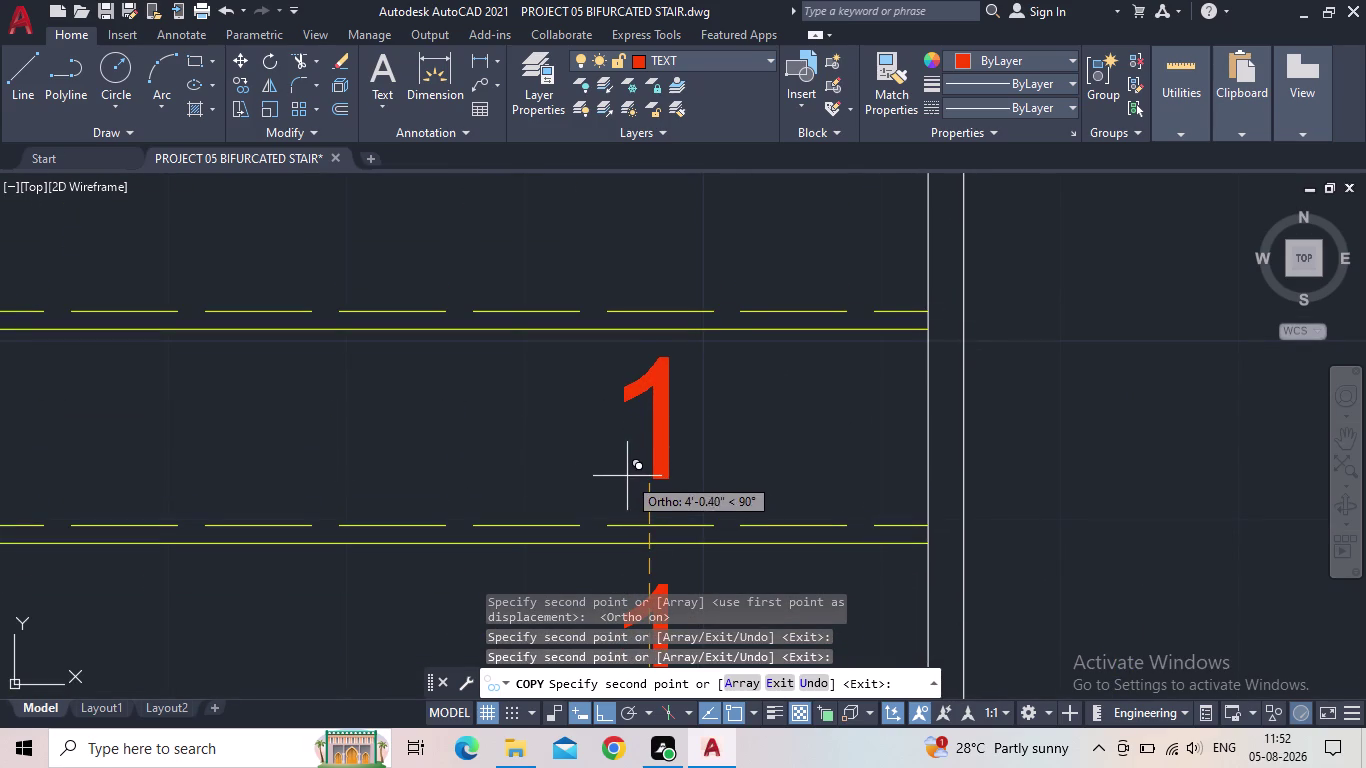
click(627, 485)
middle_drag(623, 479, 616, 592)
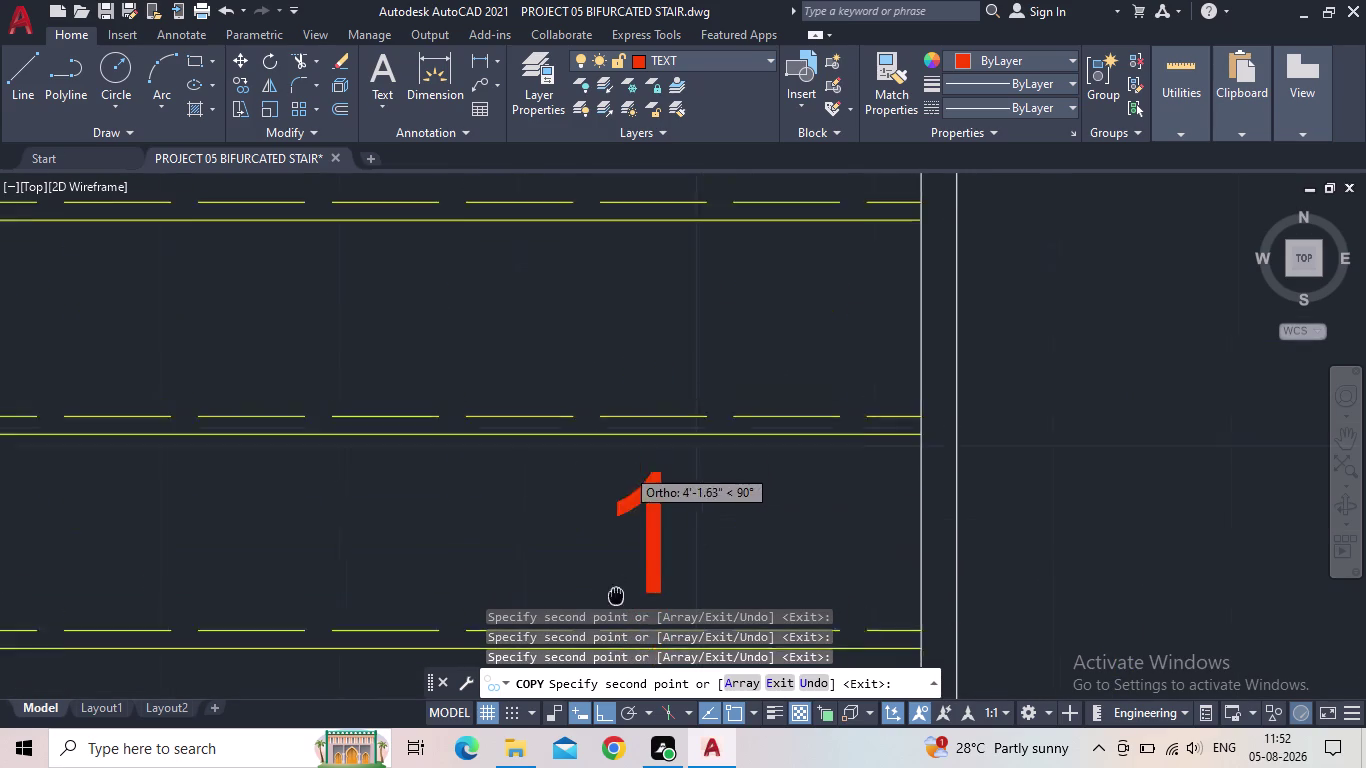
middle_drag(616, 592, 610, 665)
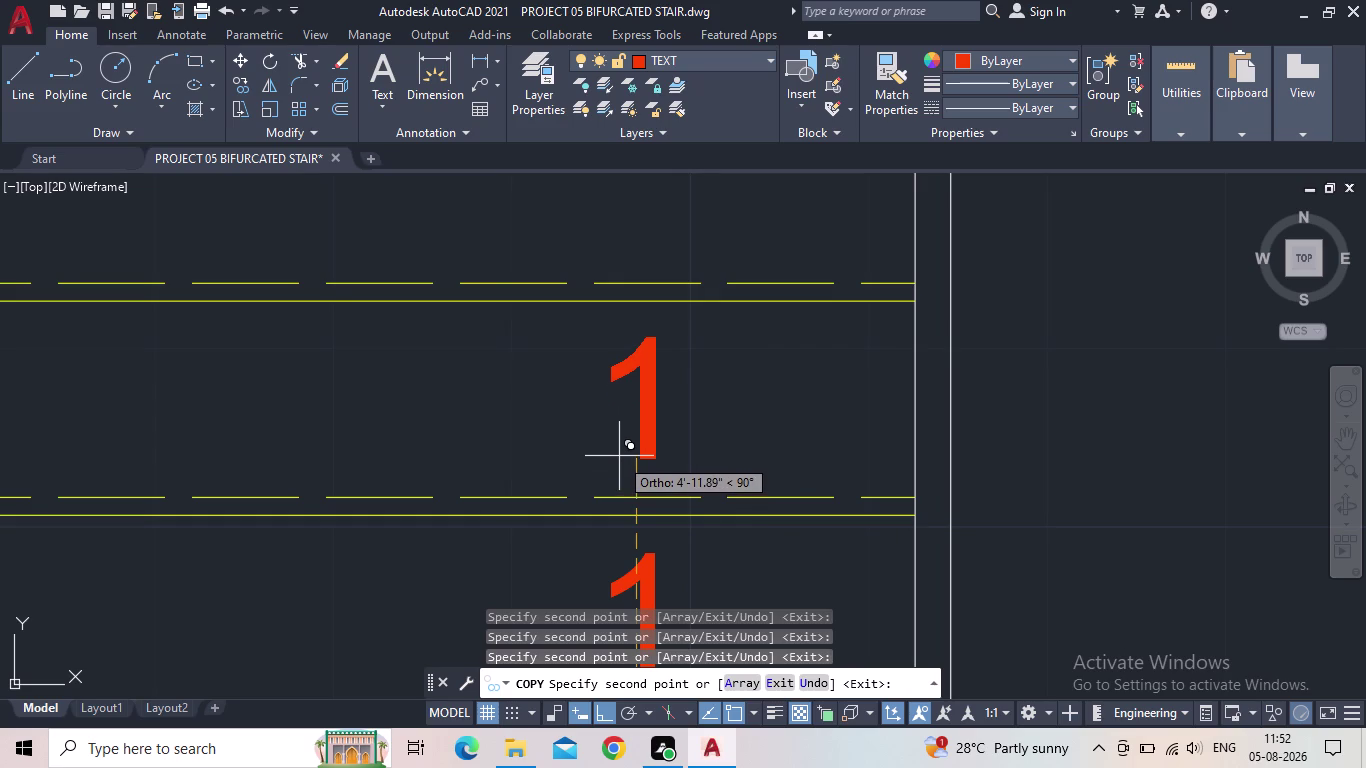
click(619, 456)
Place '1' copies on the remaining upper treads of the central flight.
middle_drag(585, 444, 583, 643)
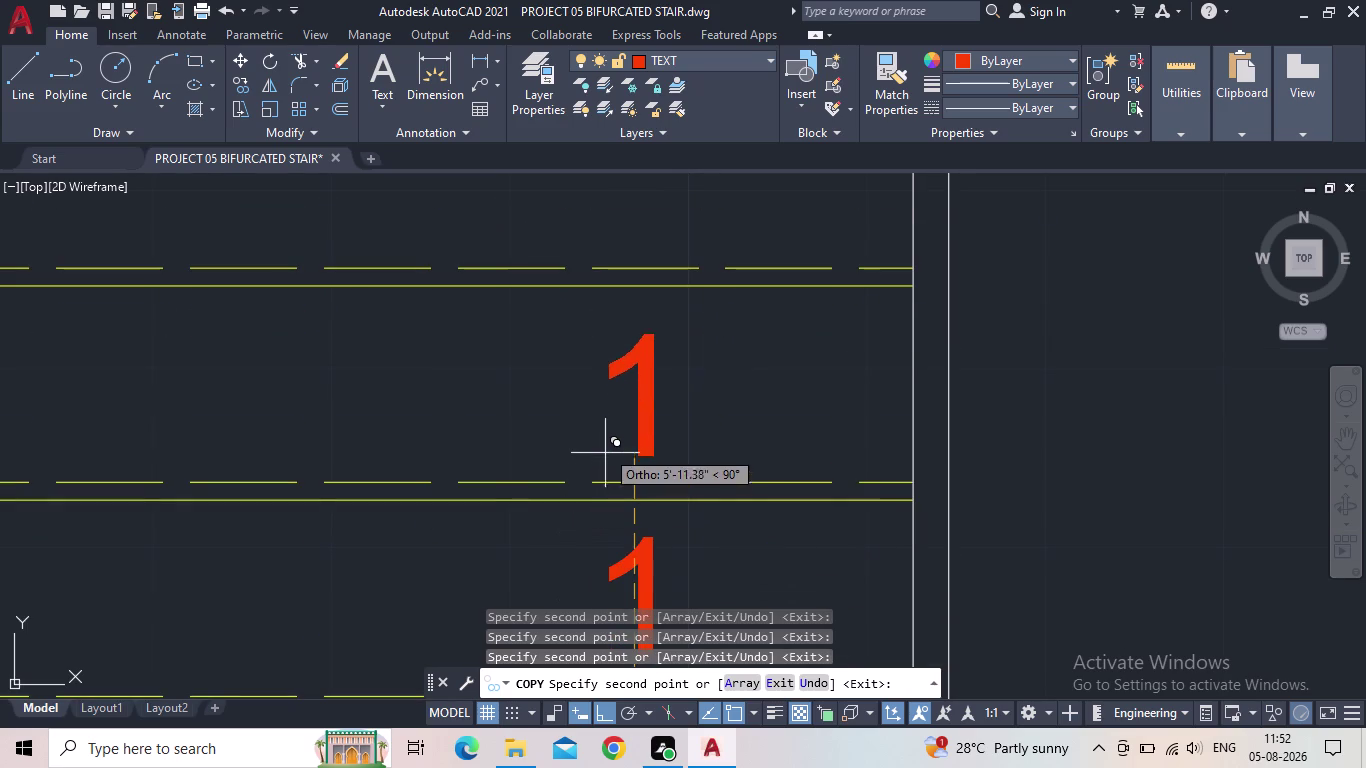
click(601, 442)
middle_drag(558, 432, 558, 434)
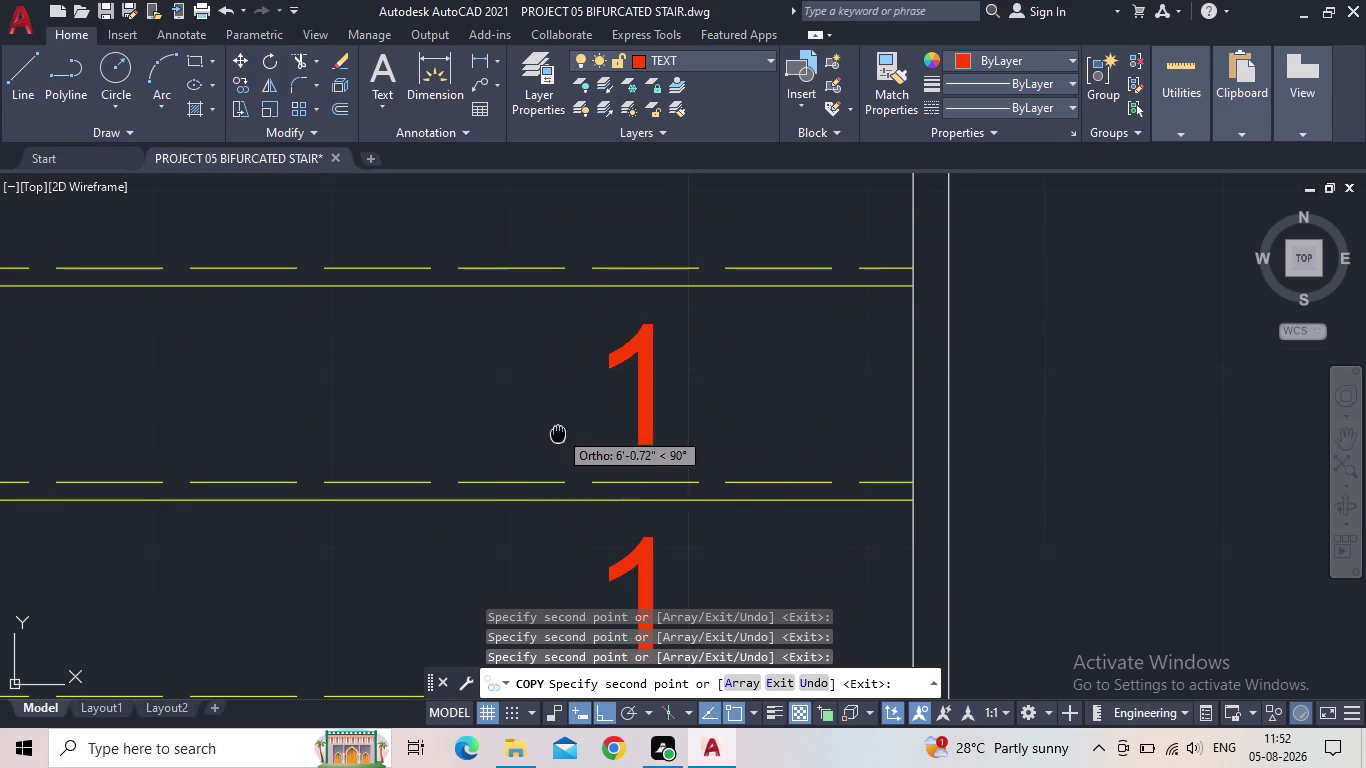
middle_drag(558, 434, 506, 631)
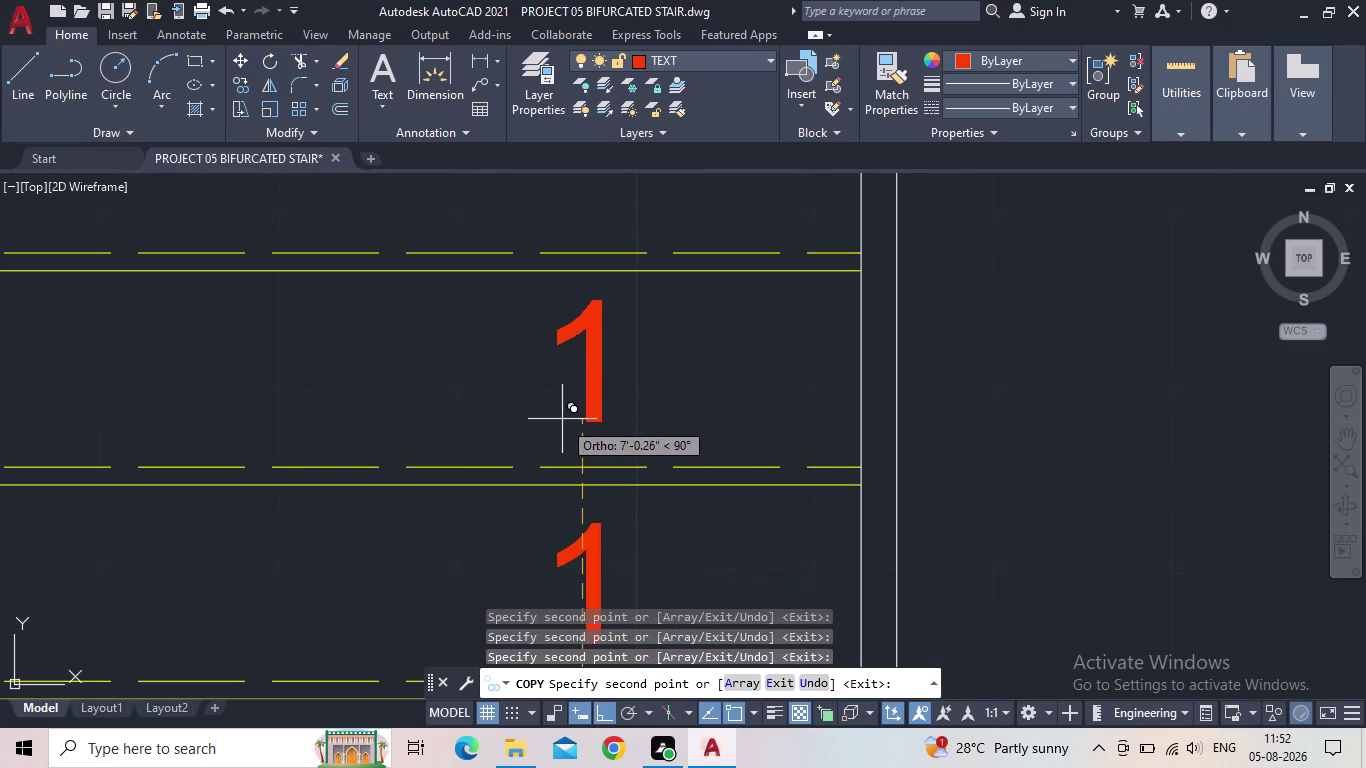
click(562, 417)
middle_drag(582, 395, 547, 609)
click(538, 422)
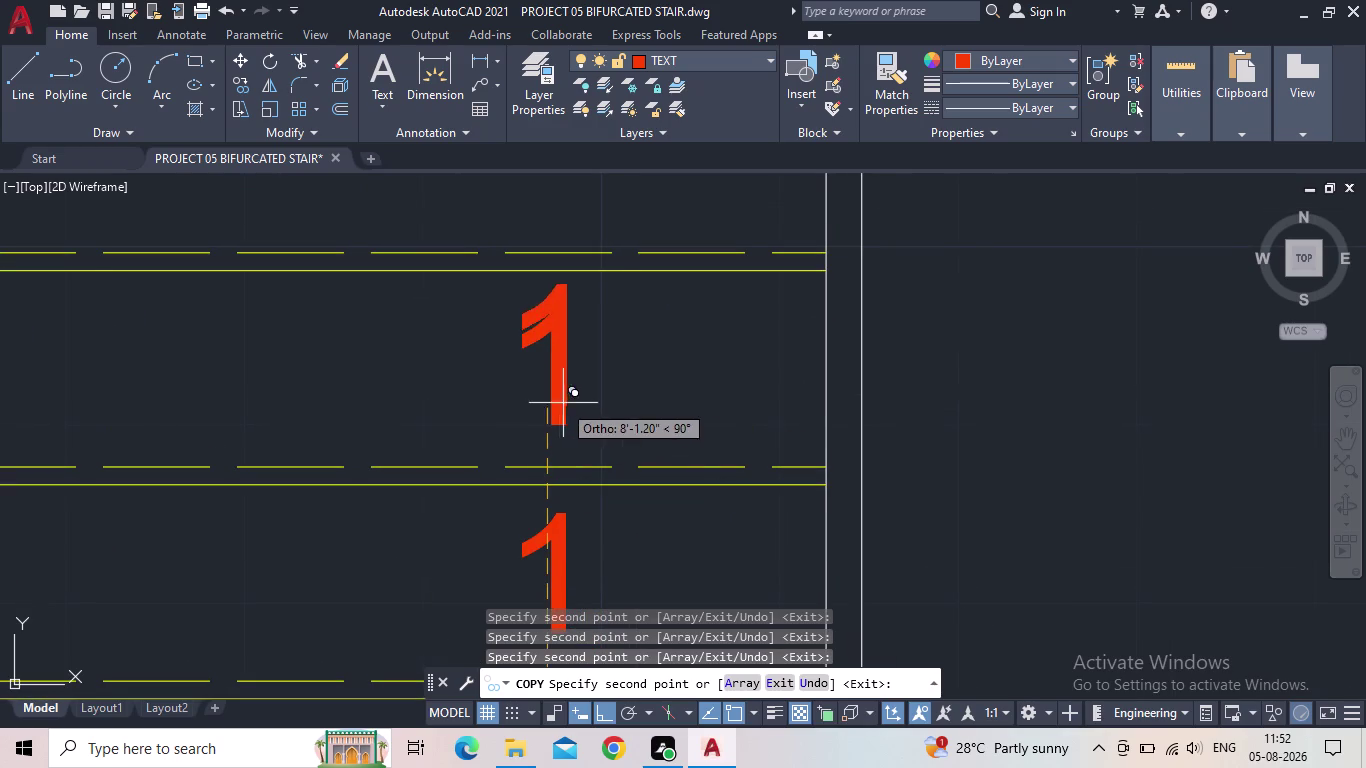
middle_drag(563, 403, 534, 625)
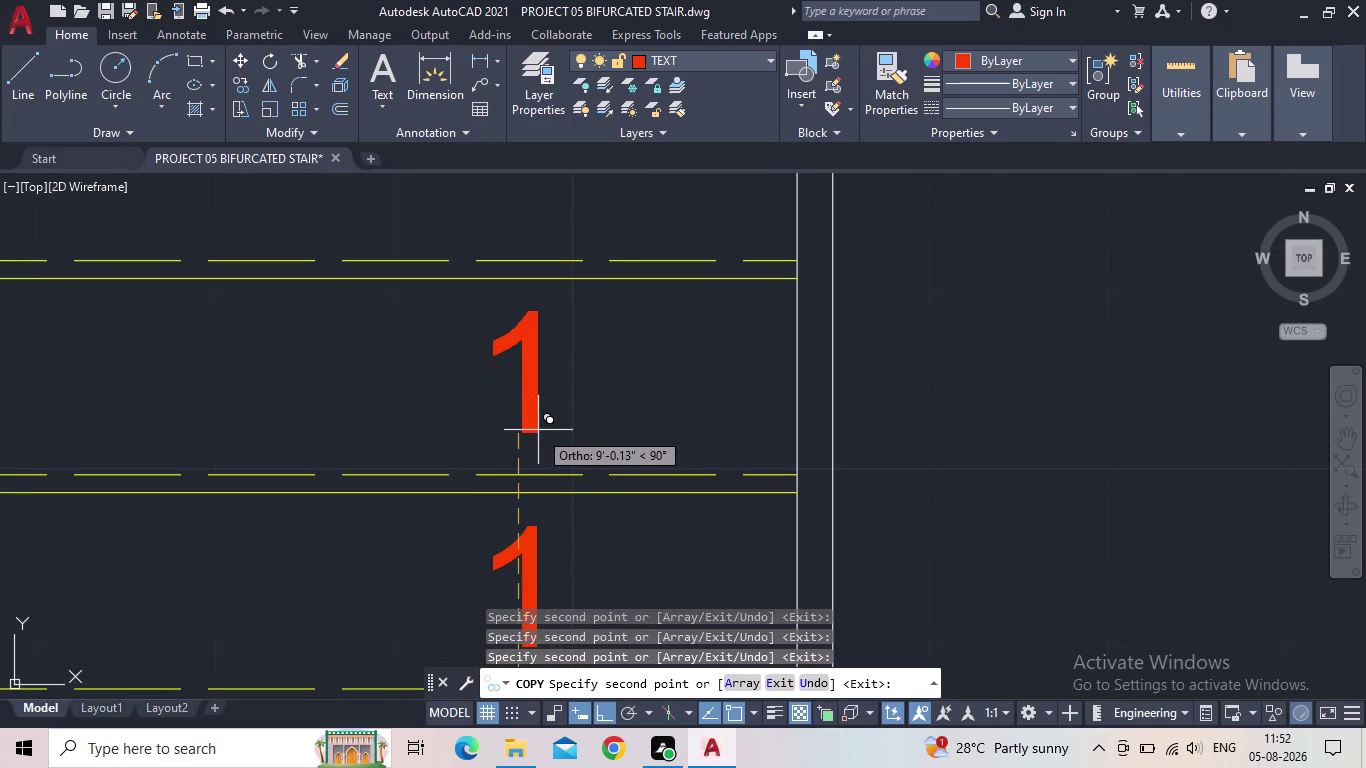
click(538, 429)
middle_drag(570, 447, 574, 674)
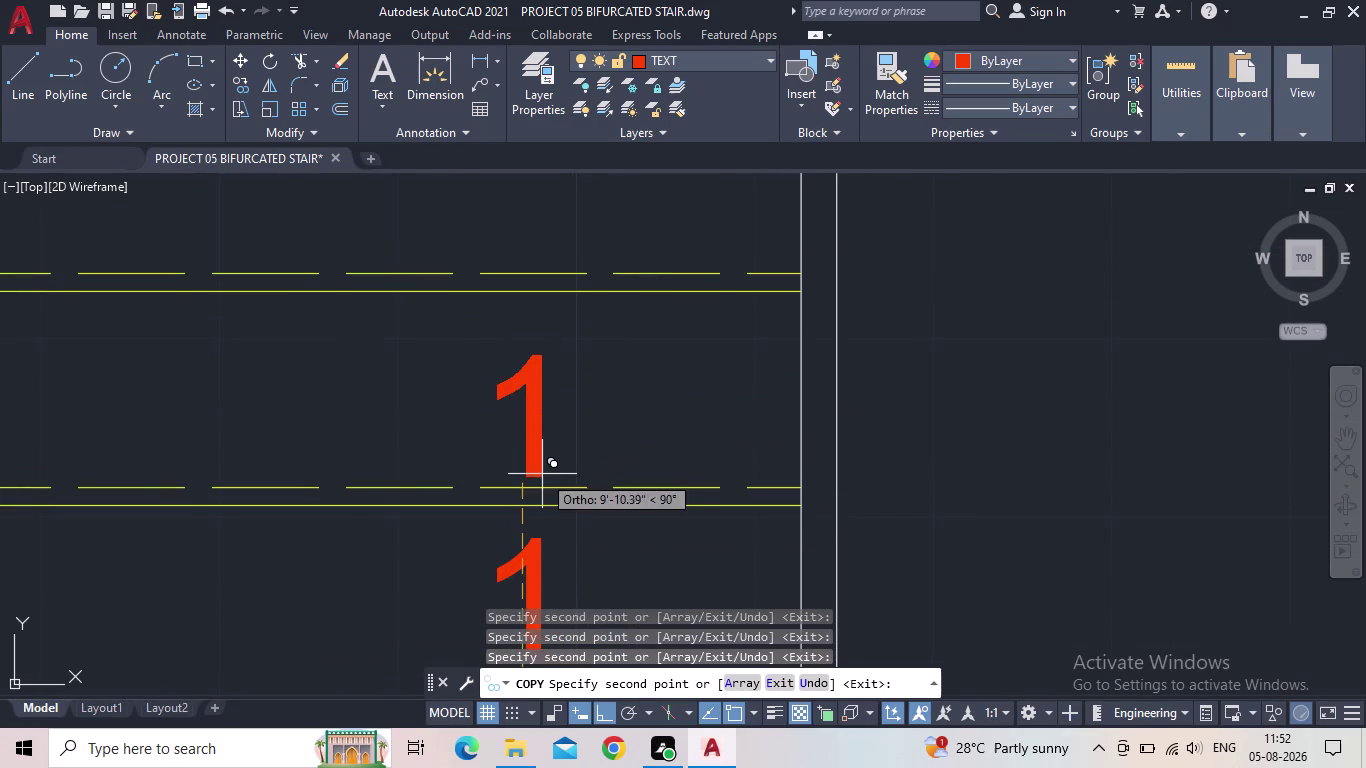
click(545, 444)
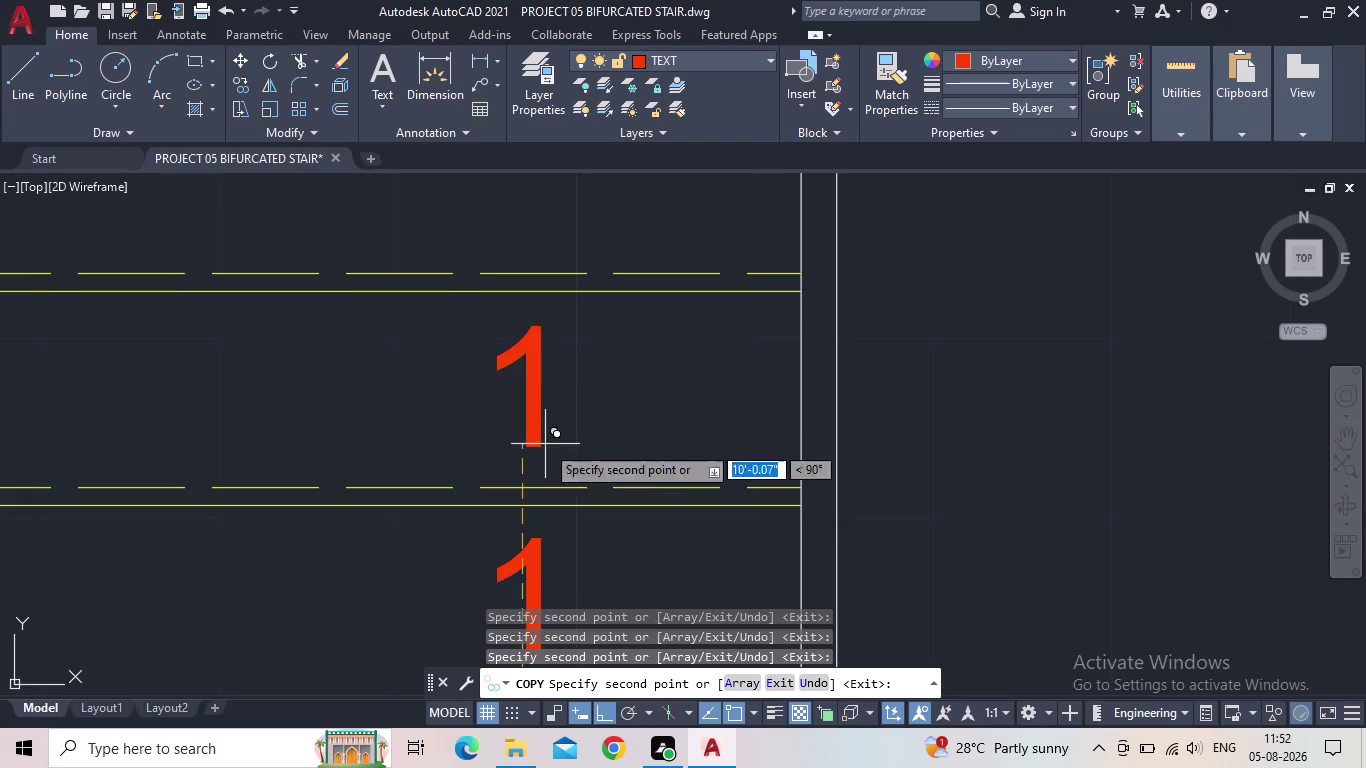
middle_drag(565, 431, 573, 639)
scroll(down, 3)
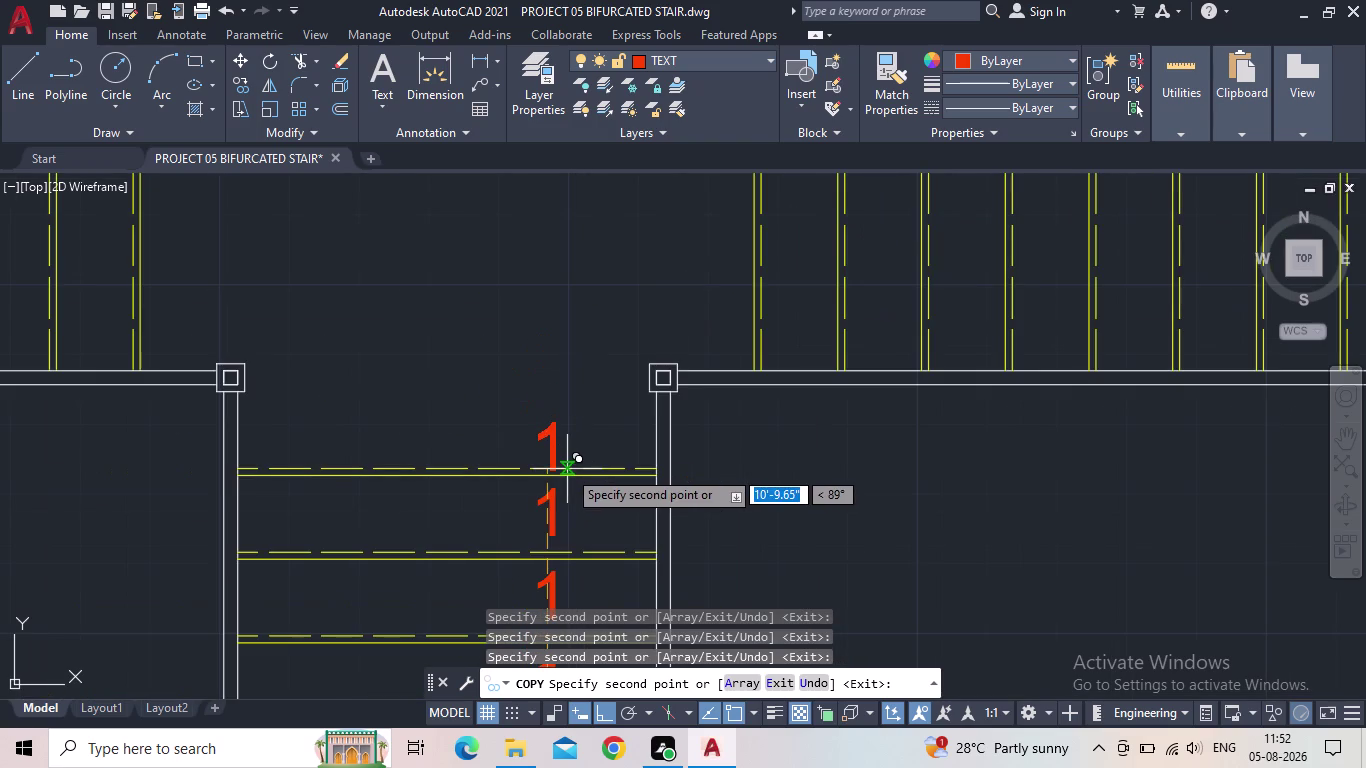
scroll(up, 3)
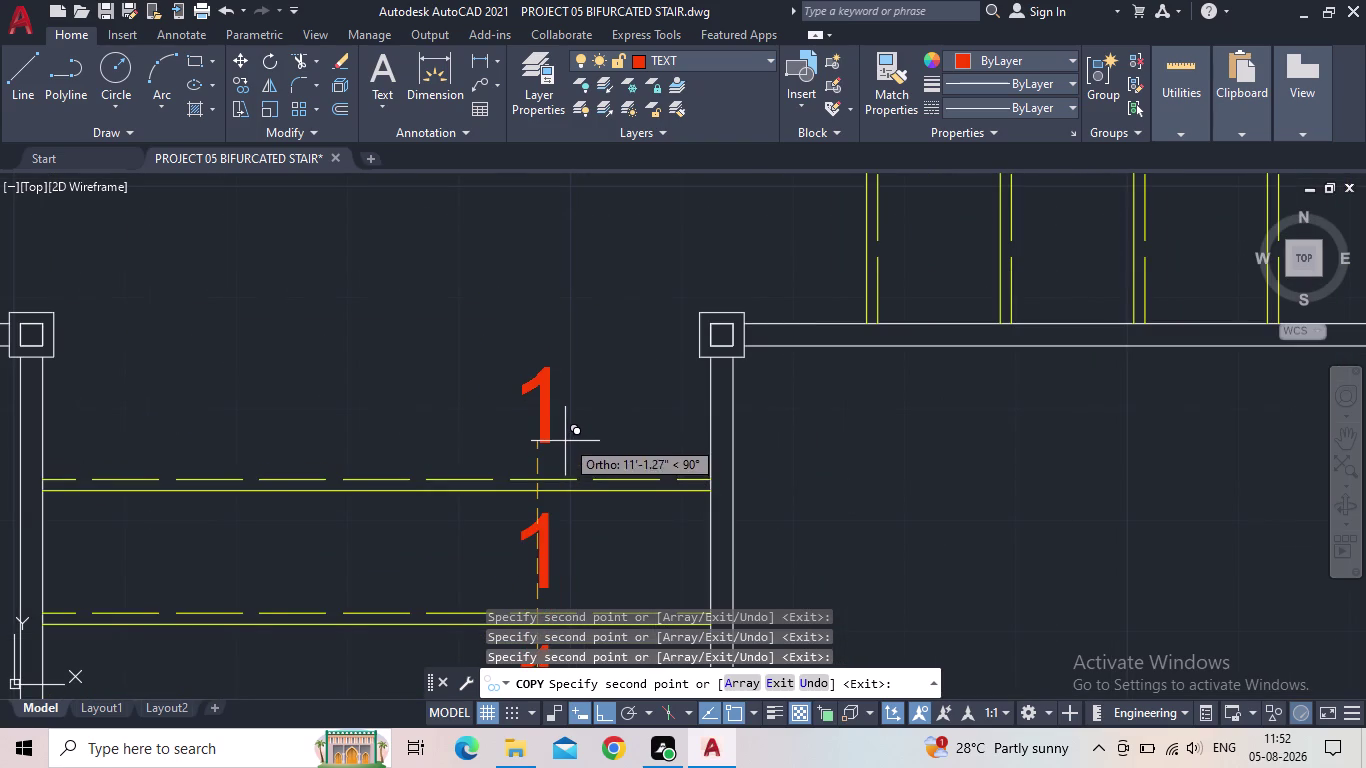
click(549, 451)
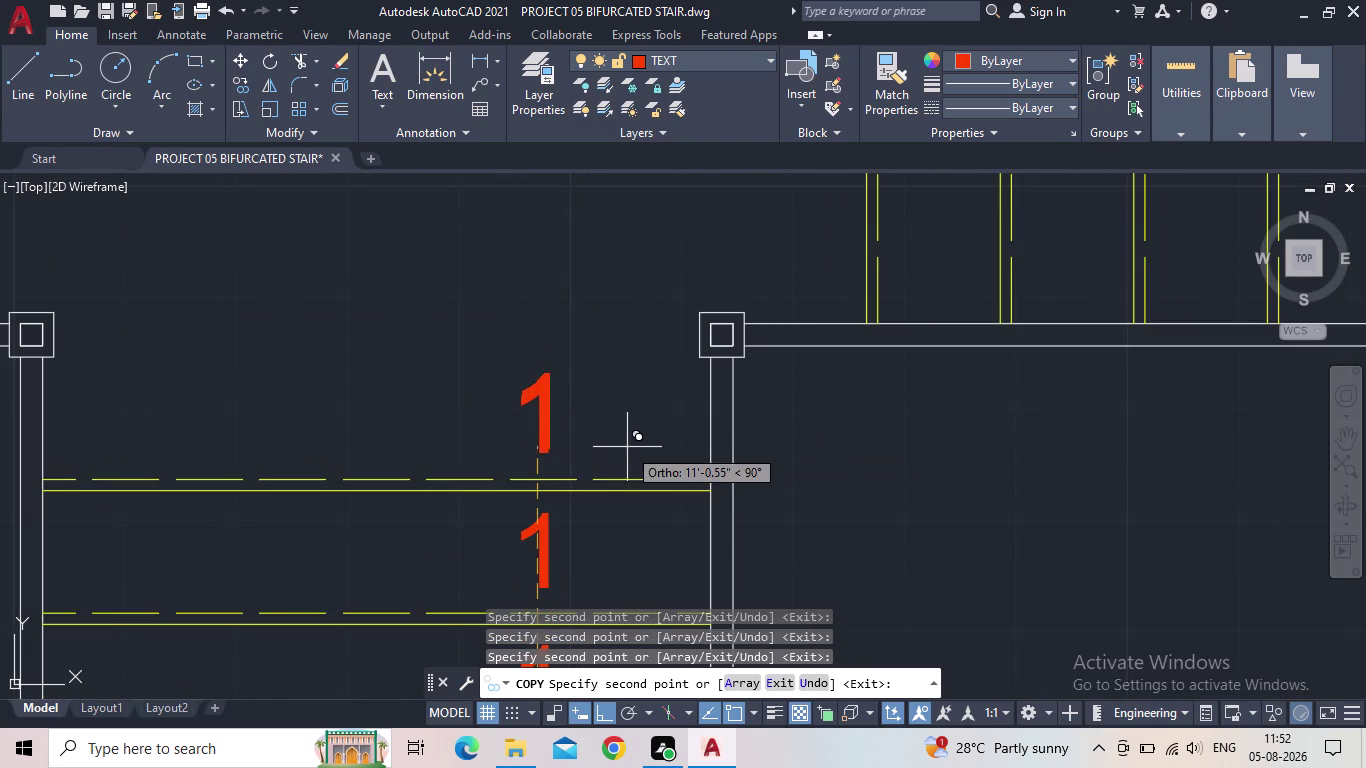
scroll(down, 3)
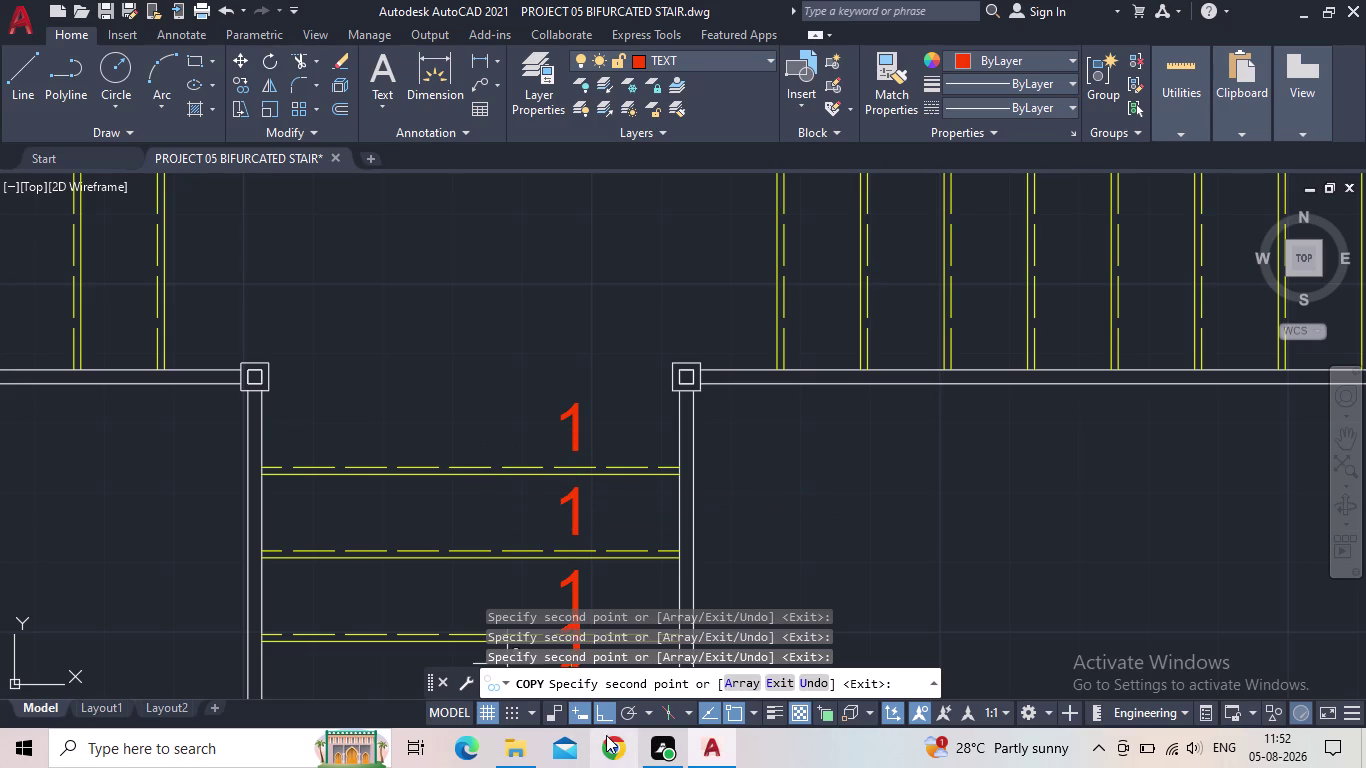
click(598, 714)
Drop one '1' copy in the upper left stair arm, end copying, and select it.
middle_drag(477, 390, 555, 413)
scroll(down, 3)
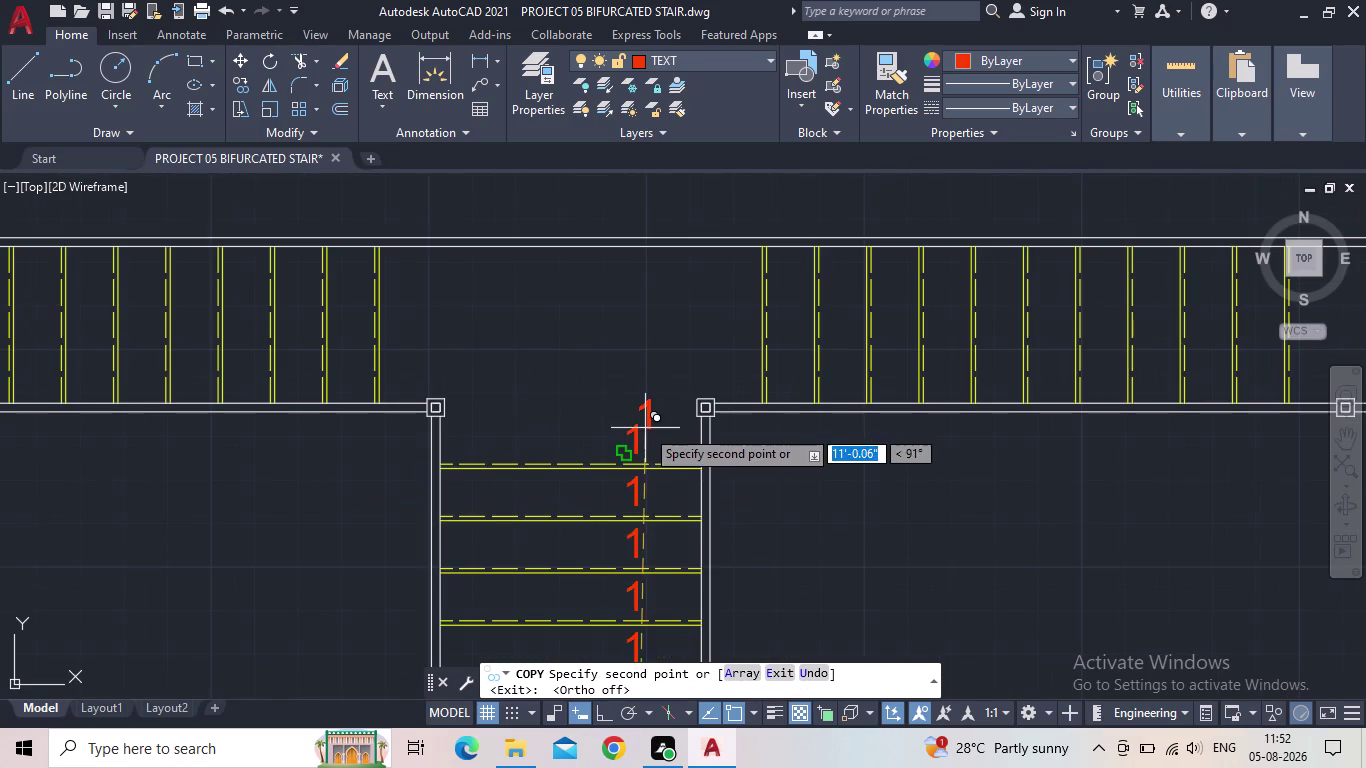
middle_drag(629, 426, 714, 439)
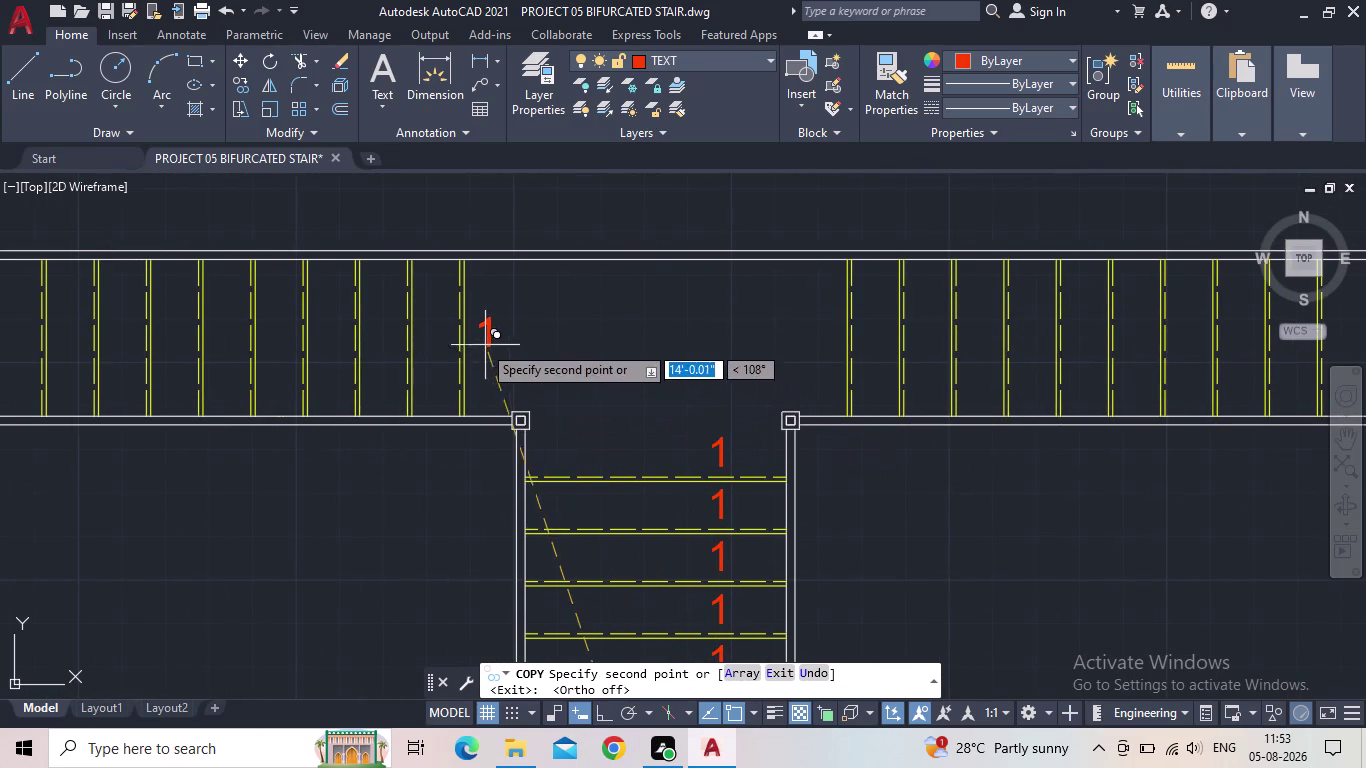
middle_drag(471, 376, 539, 445)
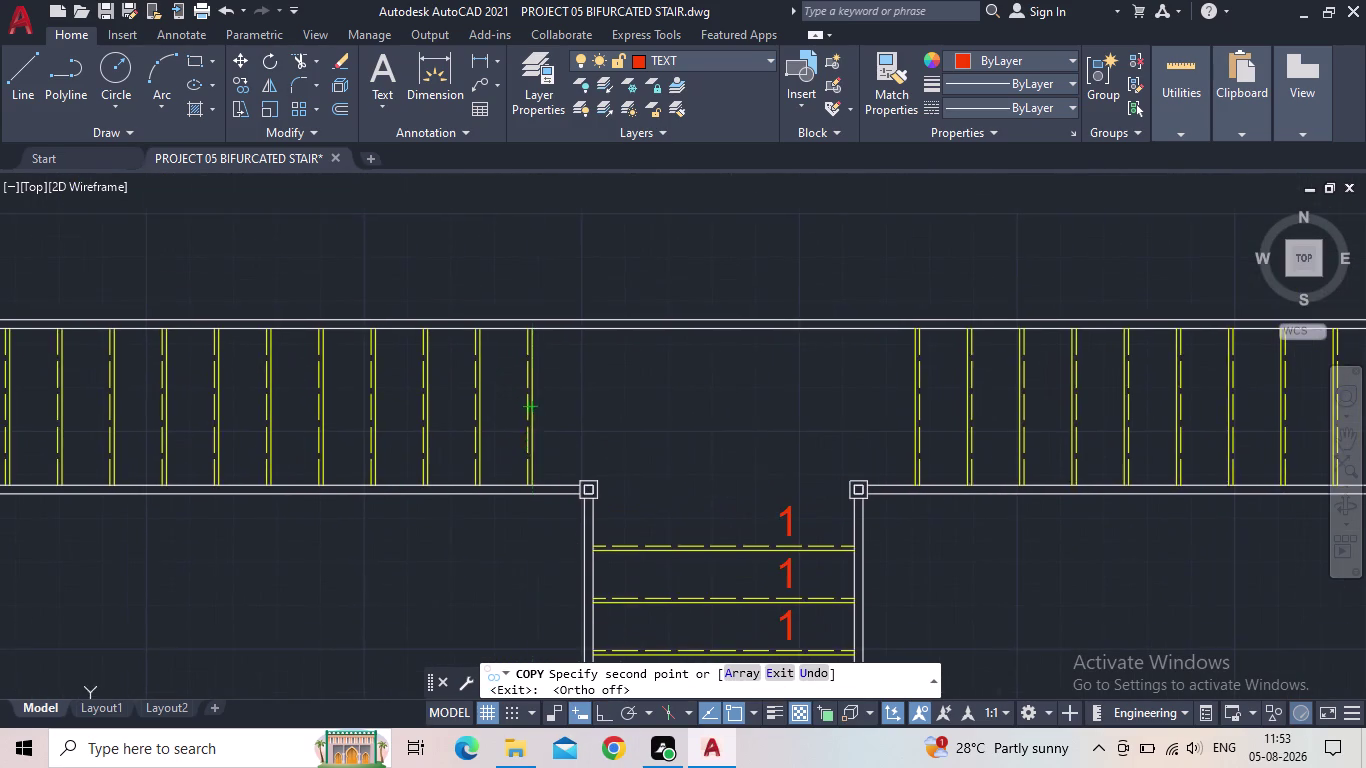
scroll(up, 3)
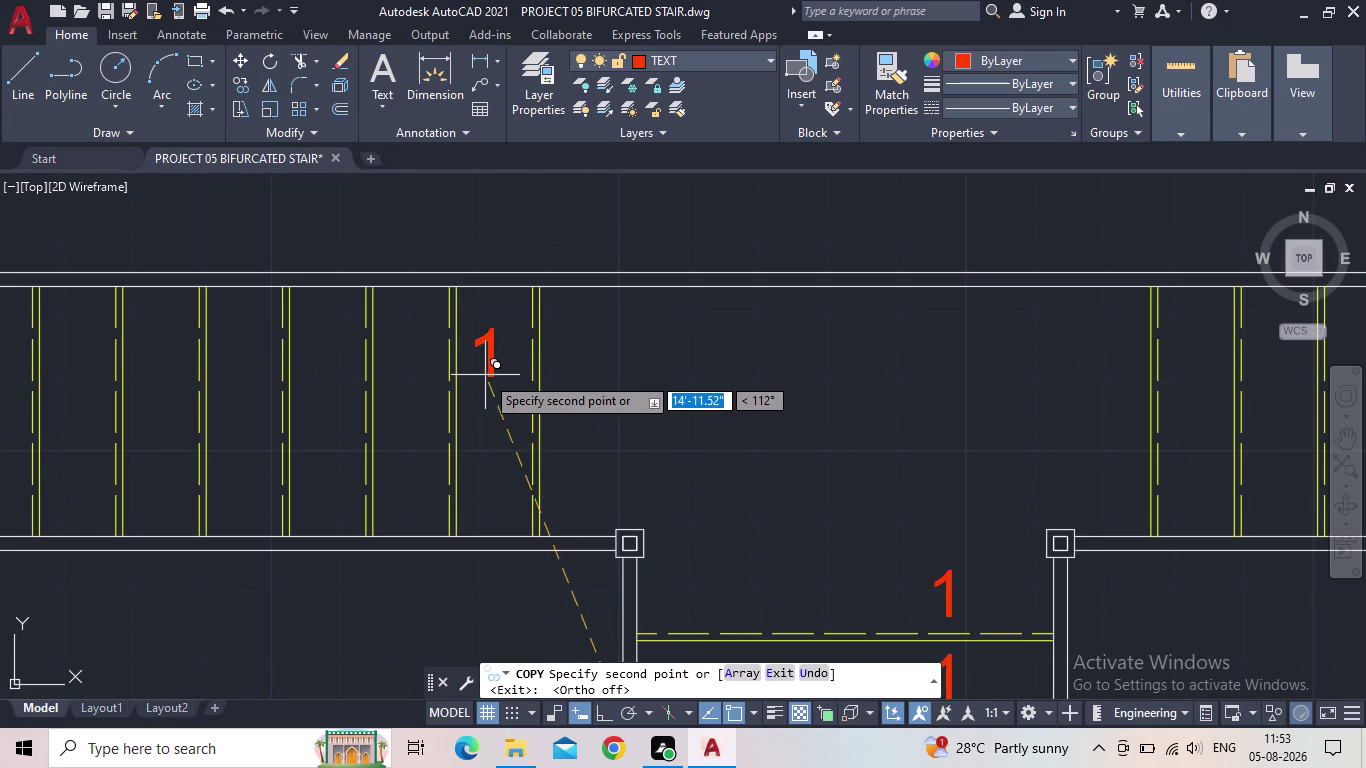
click(485, 373)
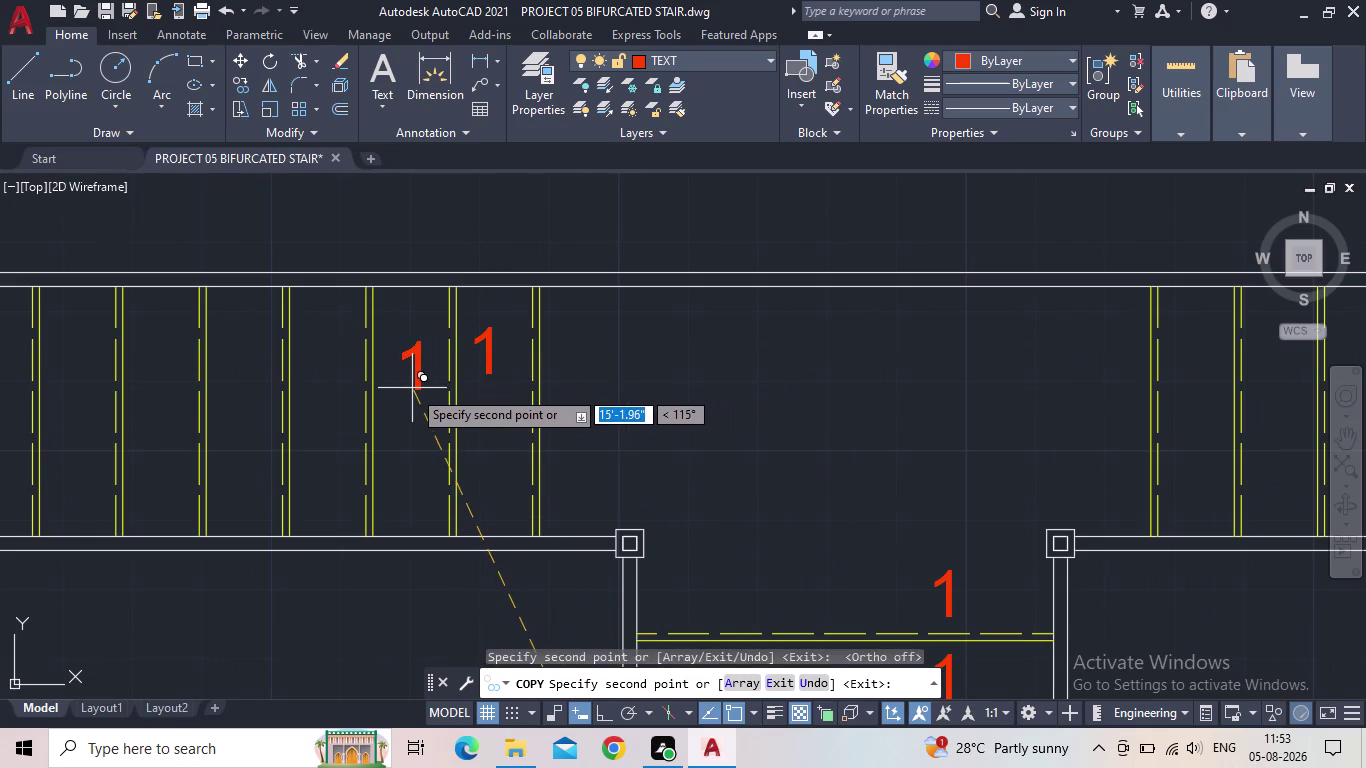
key(Escape)
click(485, 362)
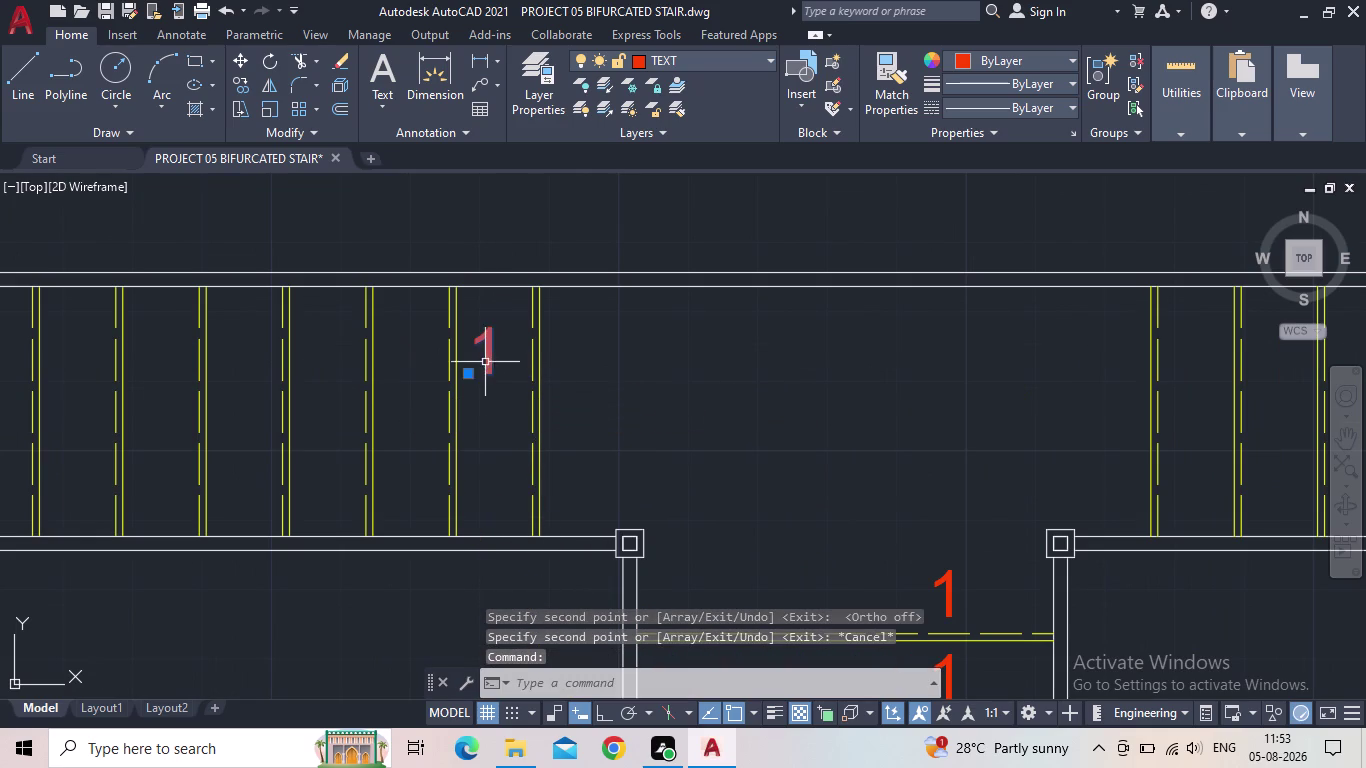
Copy the selected '1' horizontally with Ortho onto the first treads of the left arm.
key(c)
key(o)
key(space)
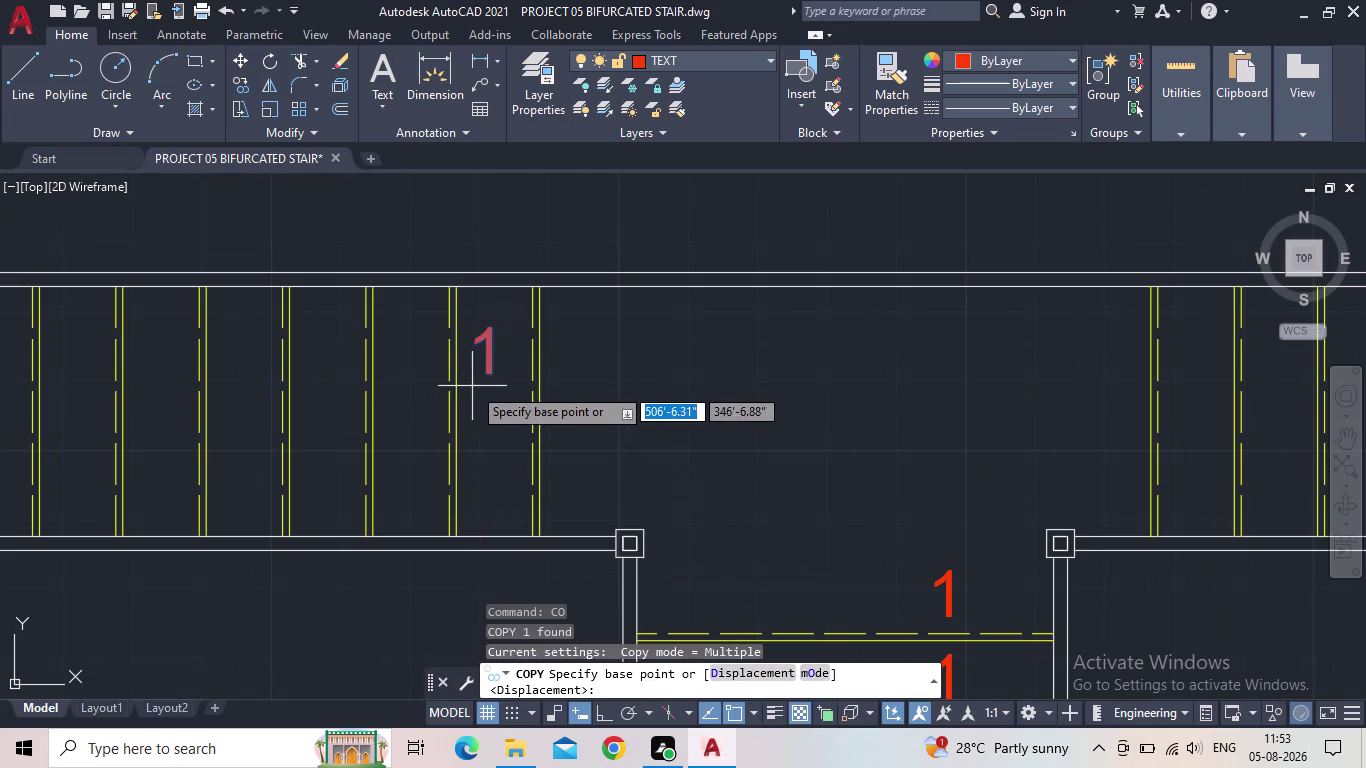
click(605, 713)
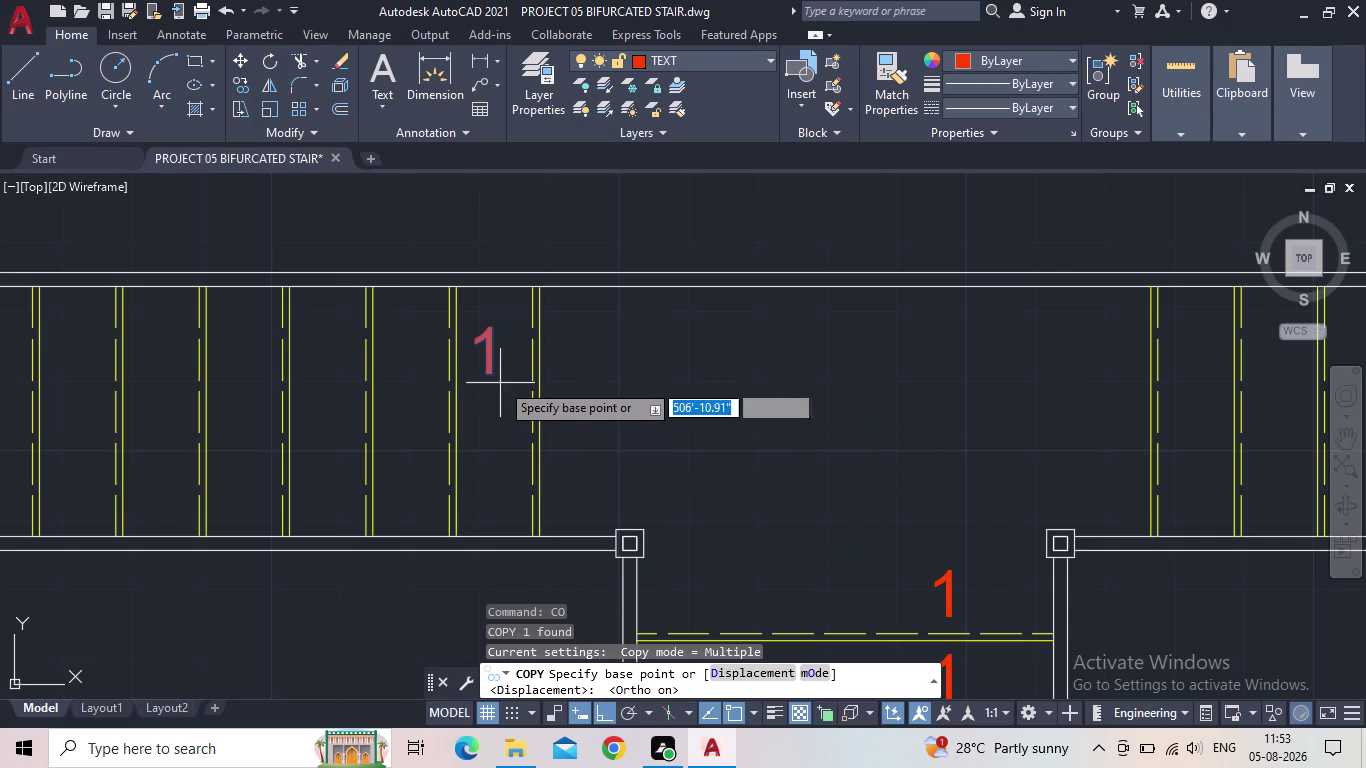
click(477, 376)
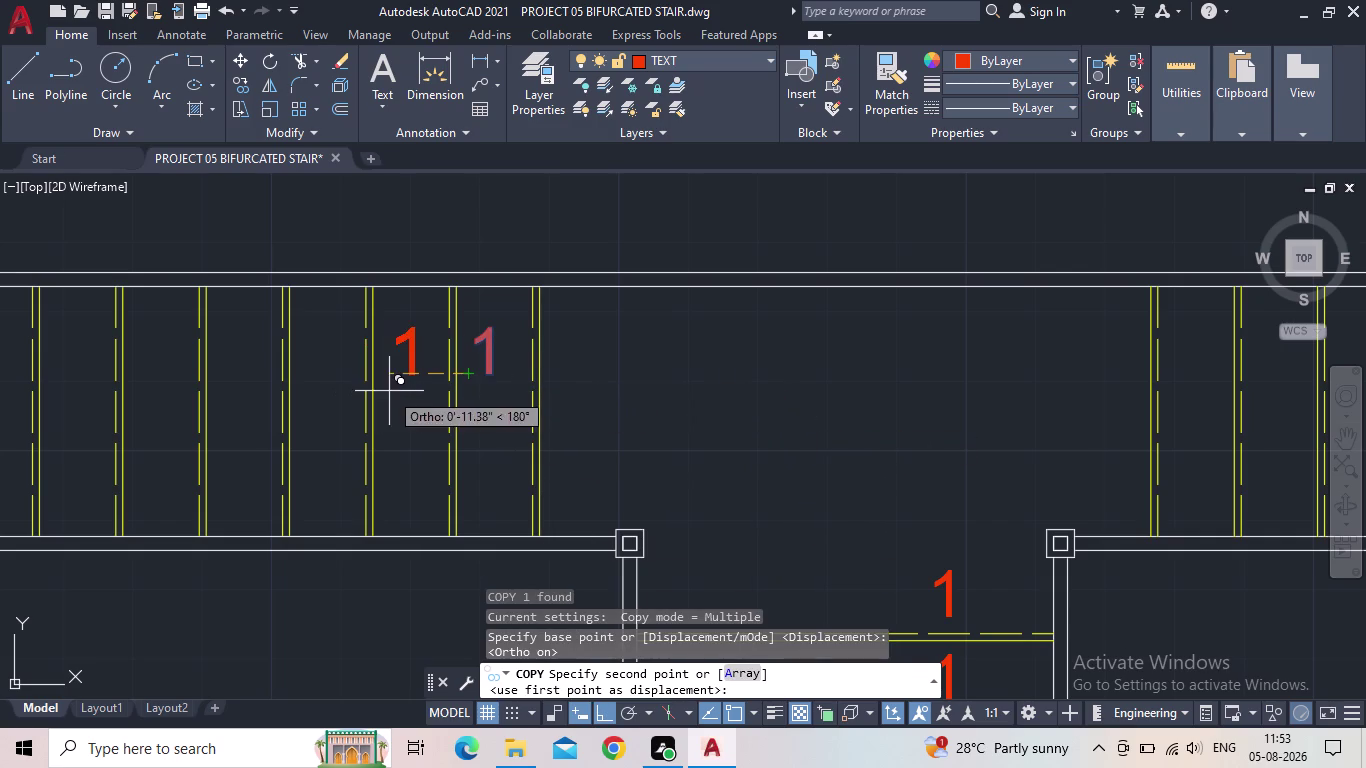
click(378, 391)
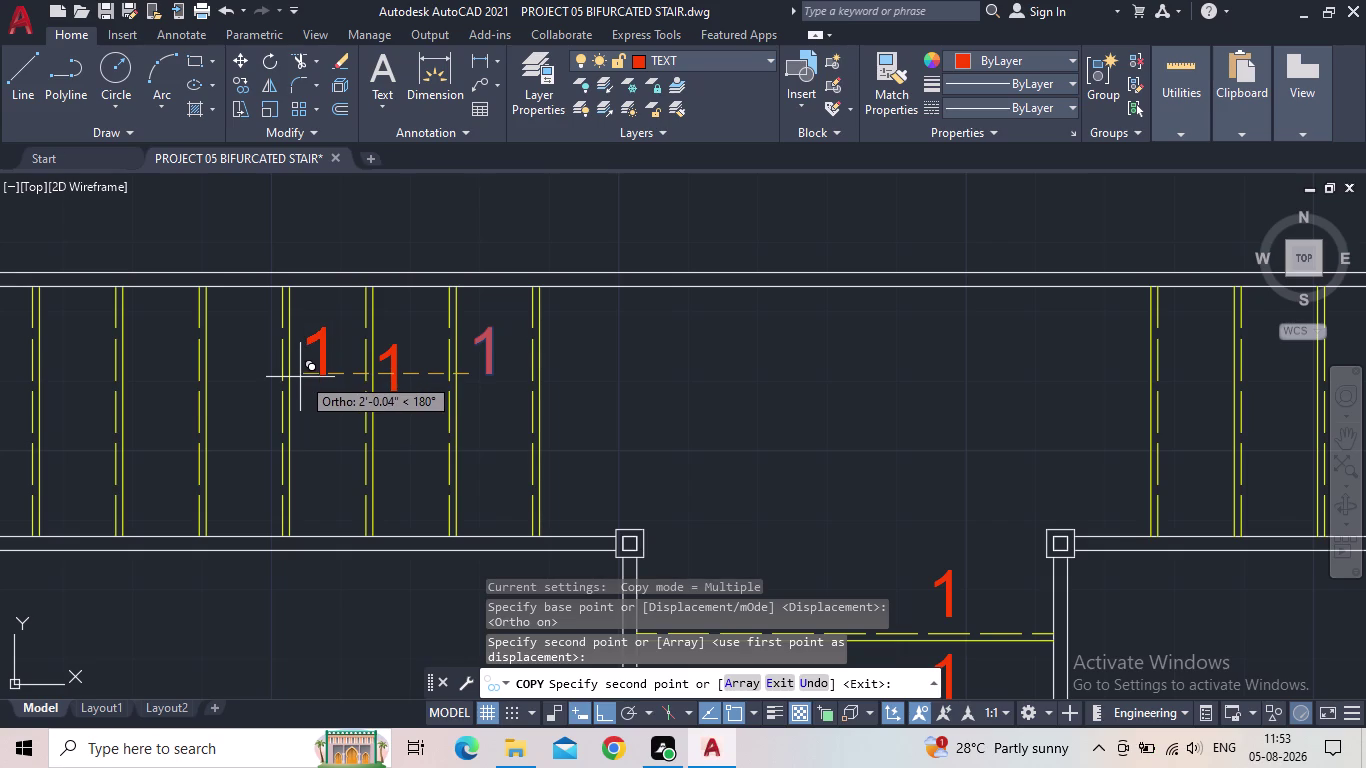
click(320, 371)
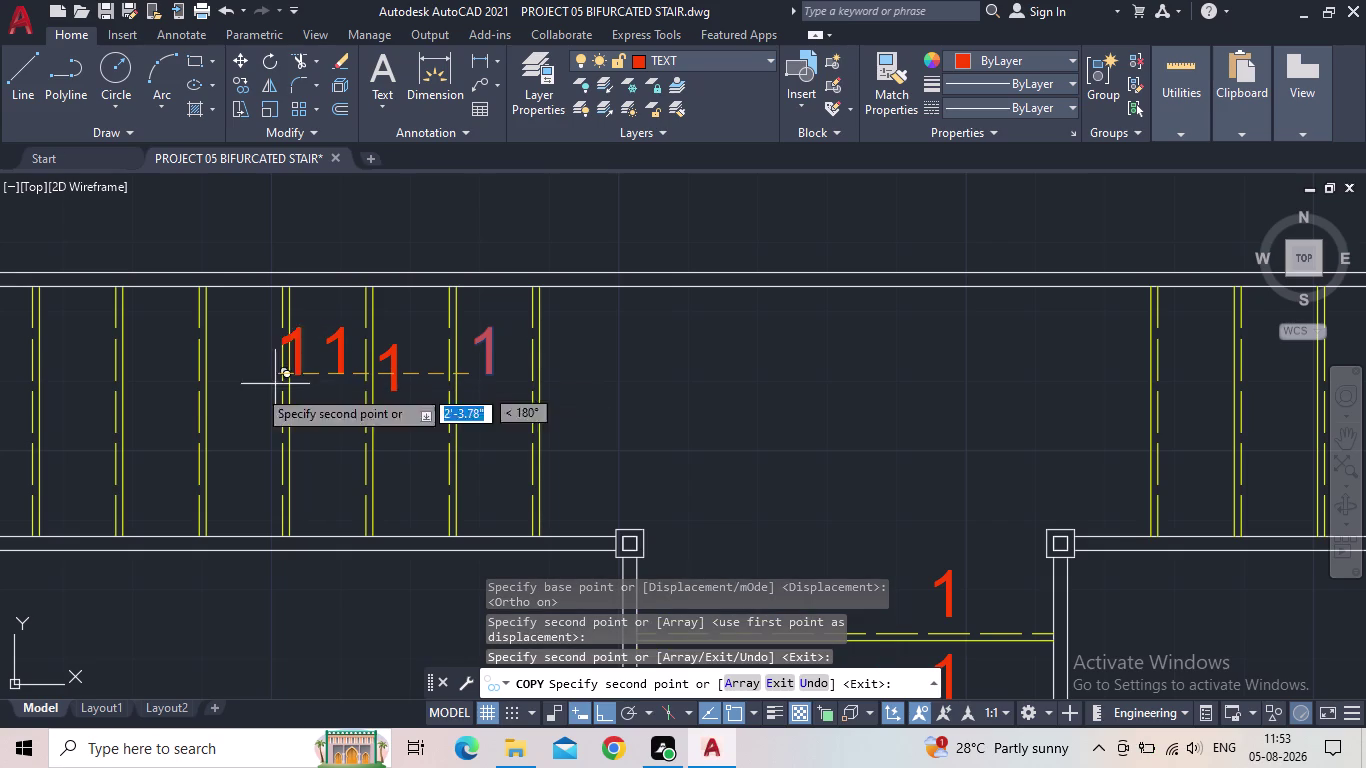
click(225, 383)
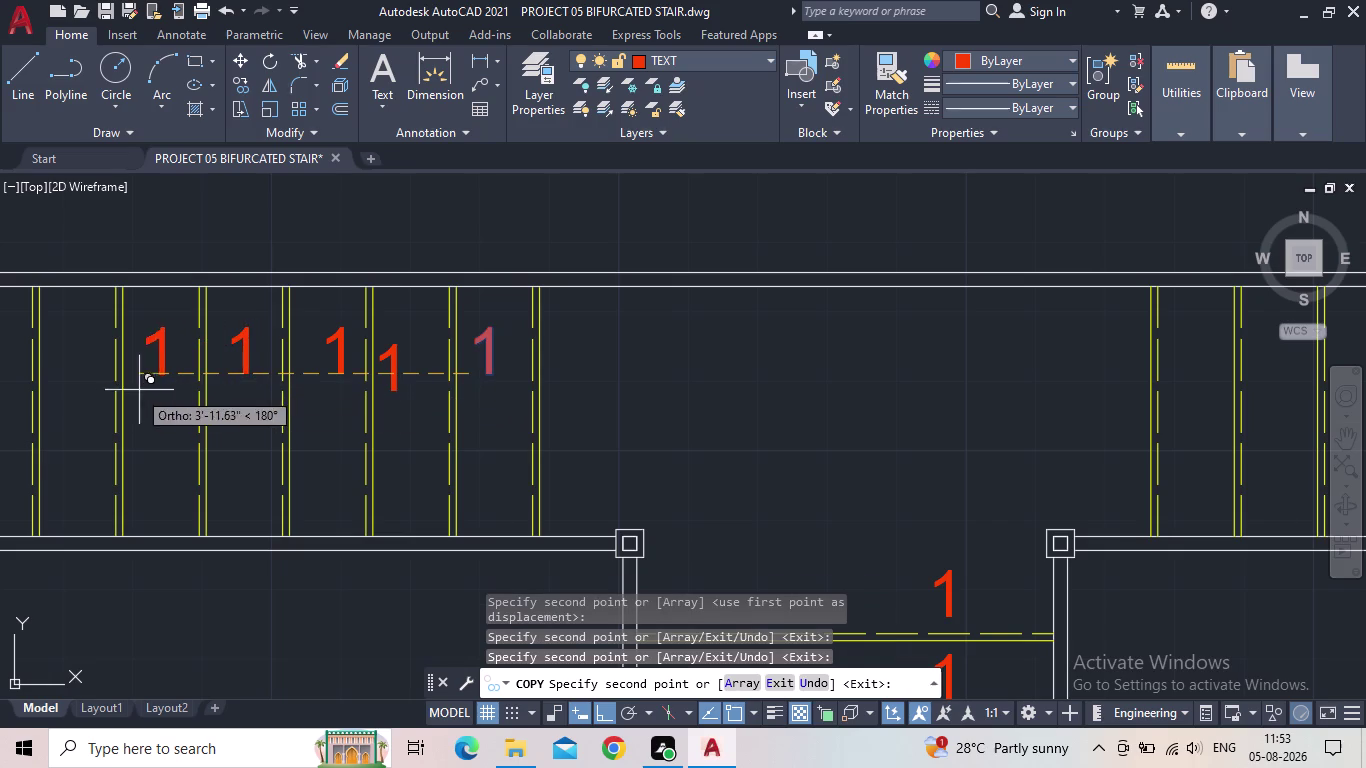
click(130, 391)
click(61, 388)
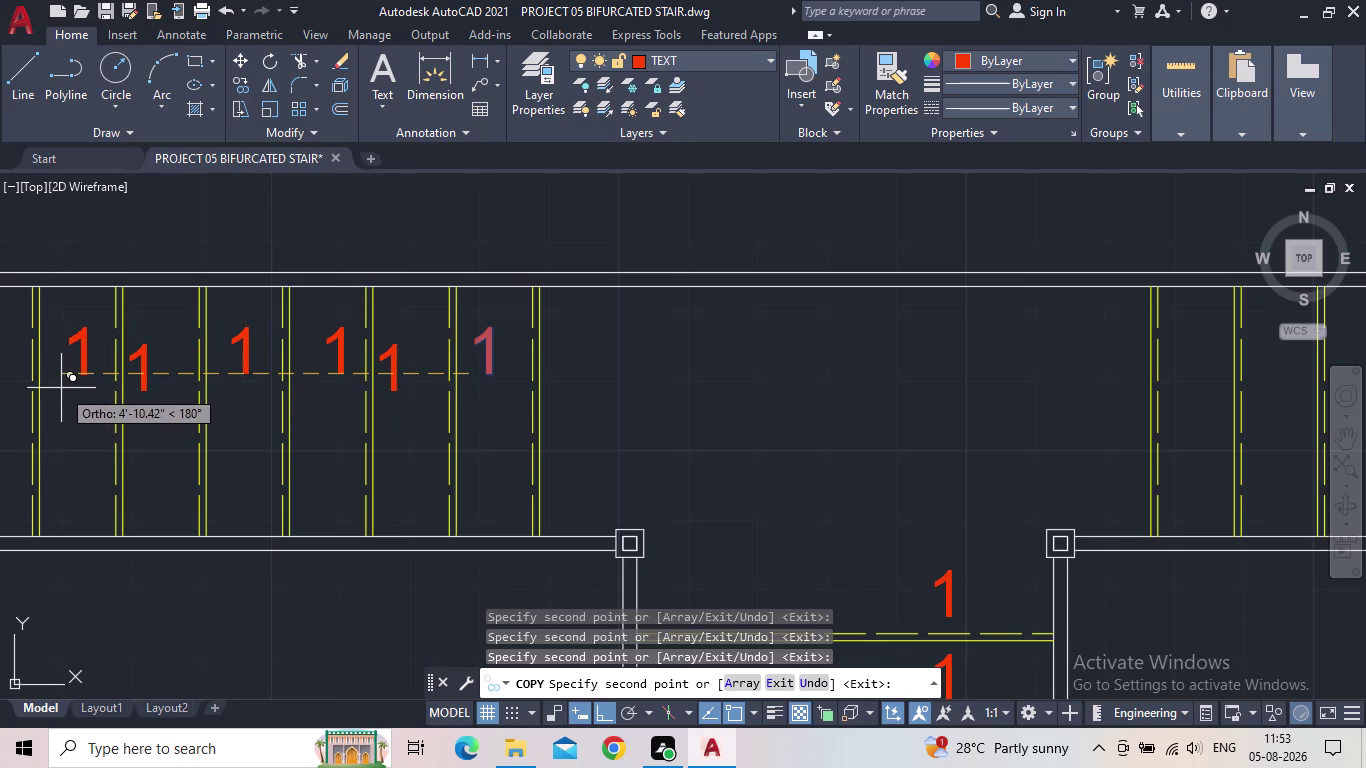
click(138, 348)
Copy '1' onto the remaining left-arm treads out to its end, then bring the right arm into view.
middle_drag(88, 386, 228, 410)
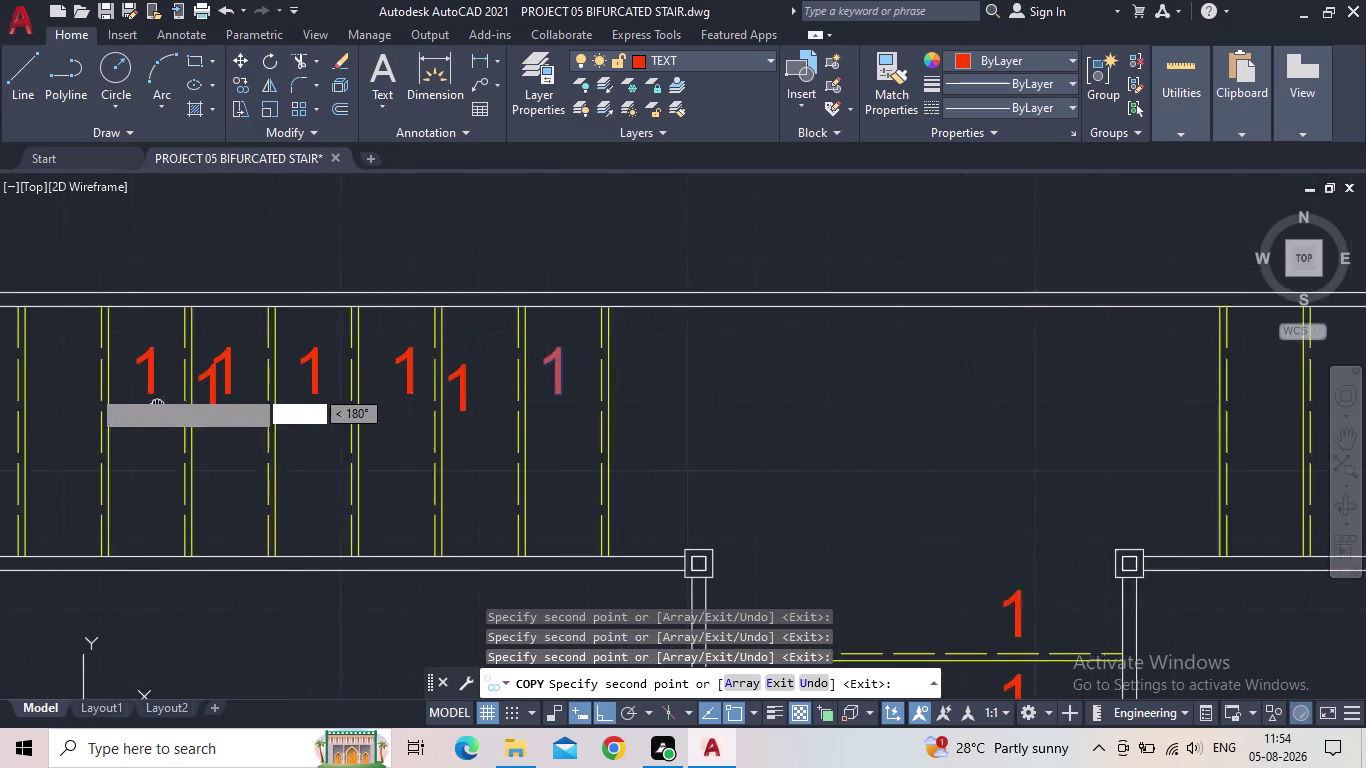
middle_drag(228, 410, 259, 411)
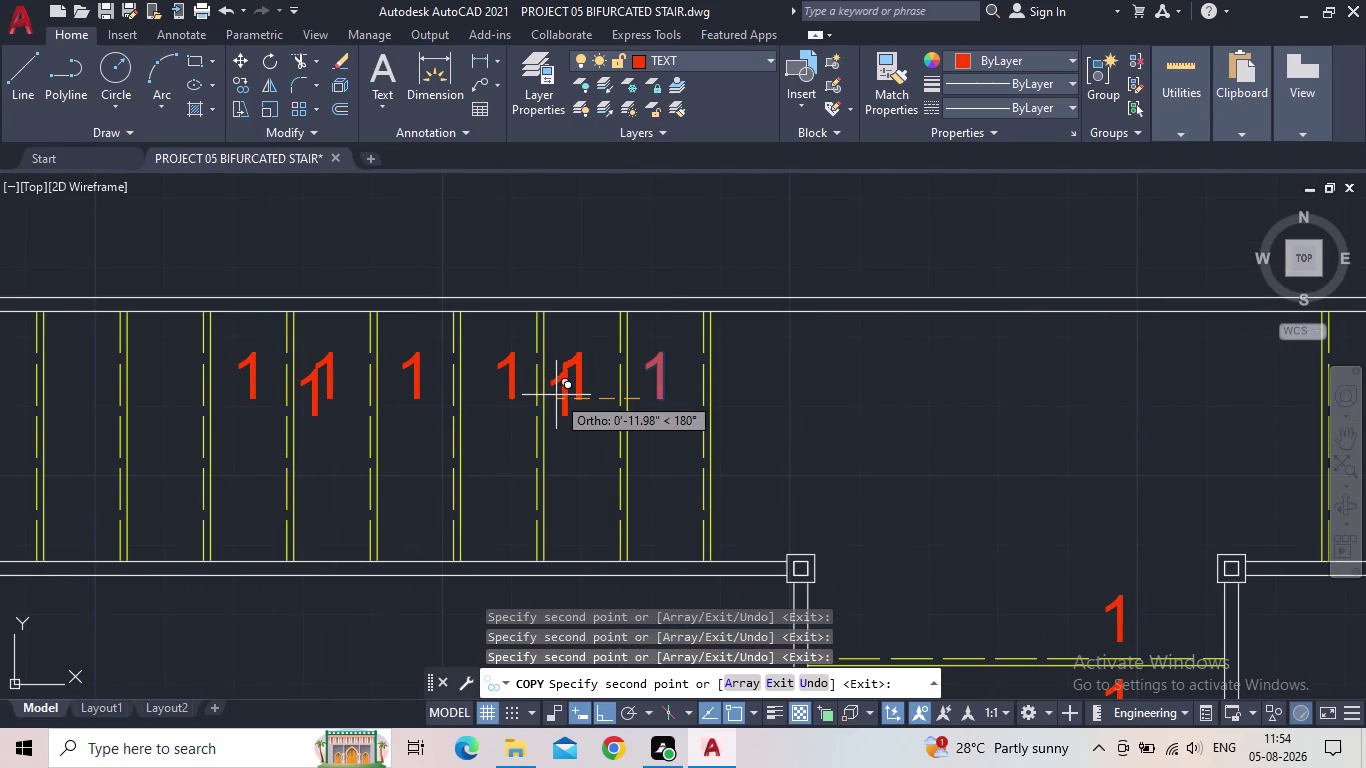
click(556, 395)
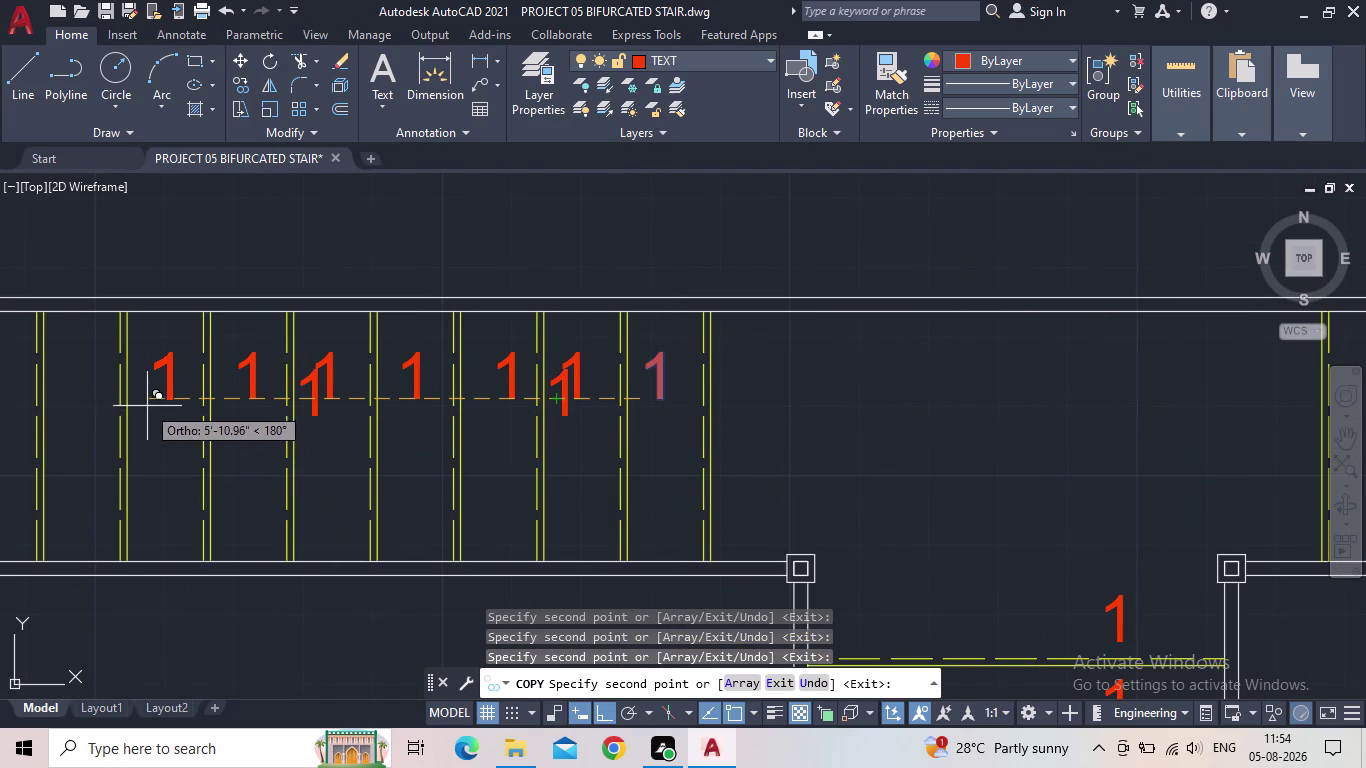
click(144, 404)
click(64, 409)
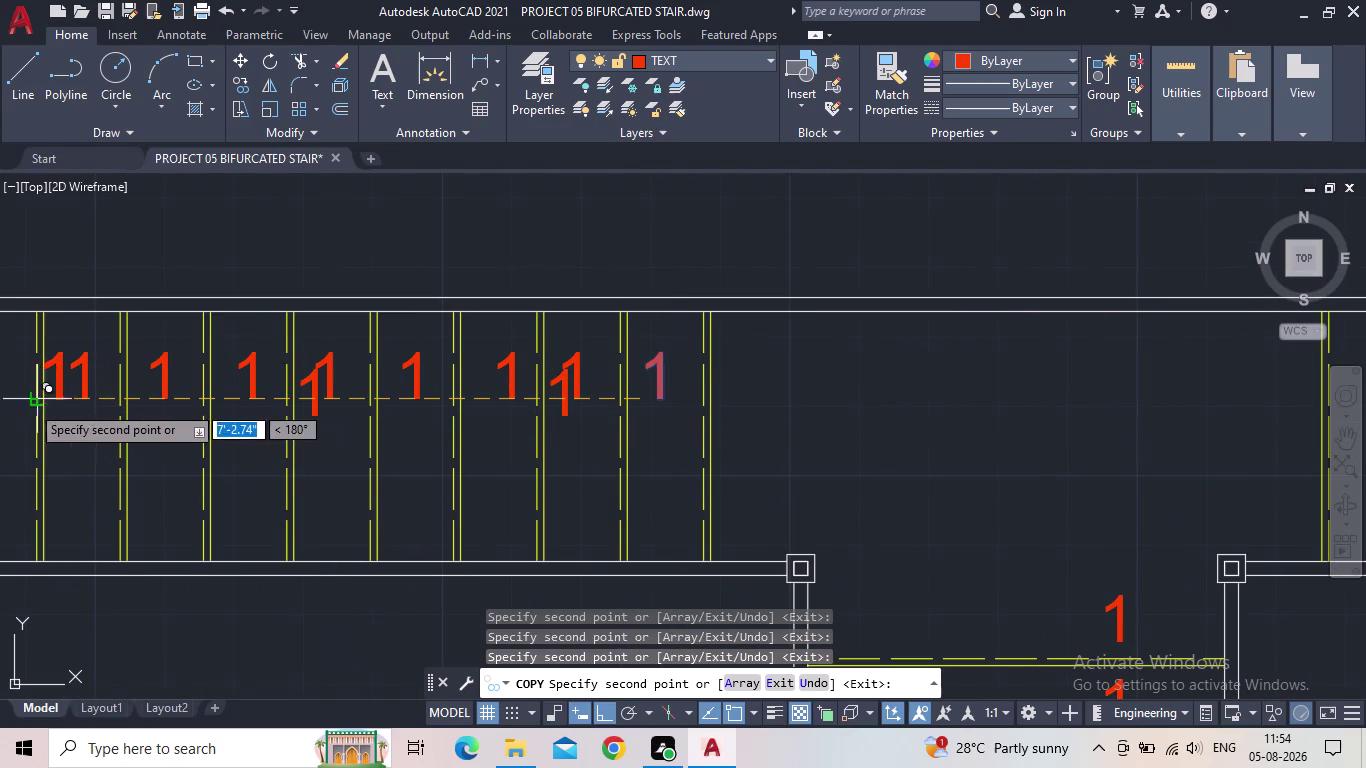
middle_drag(40, 409, 373, 439)
click(322, 438)
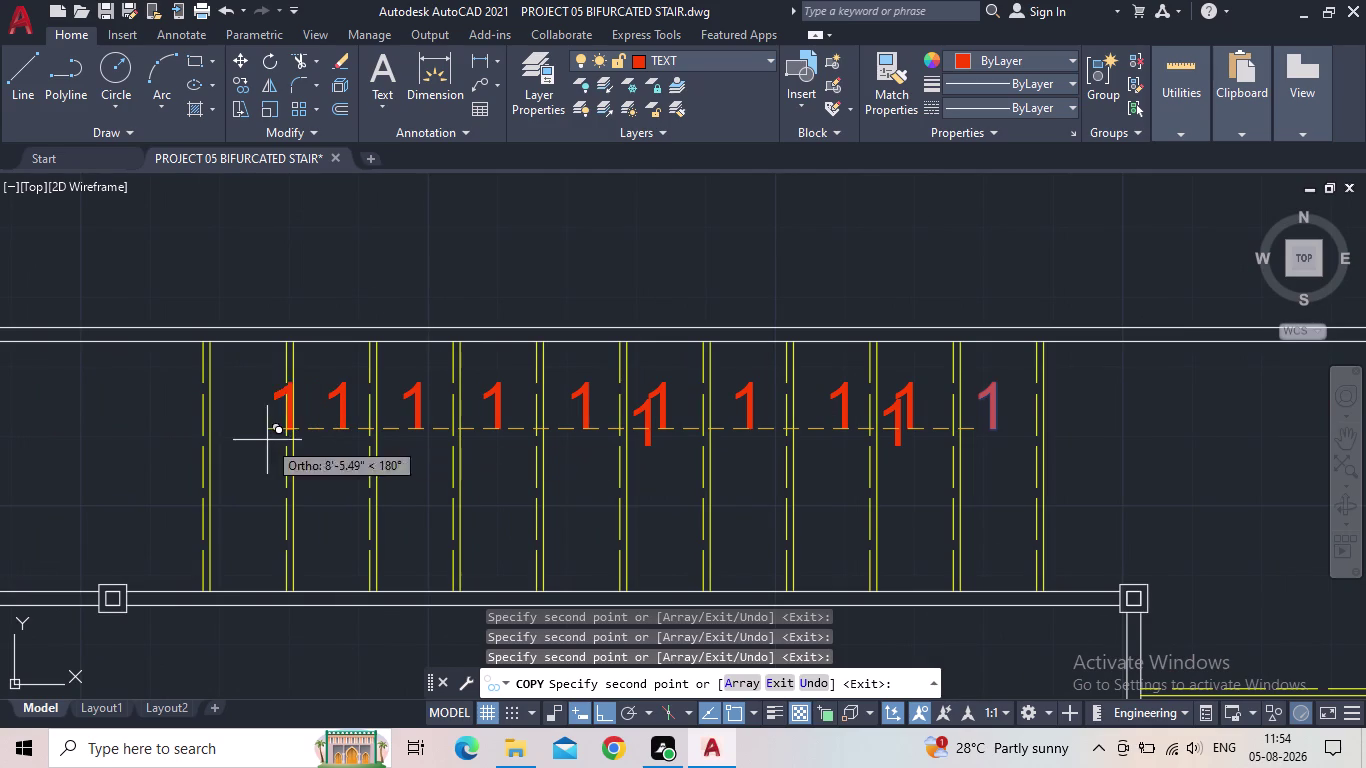
click(236, 440)
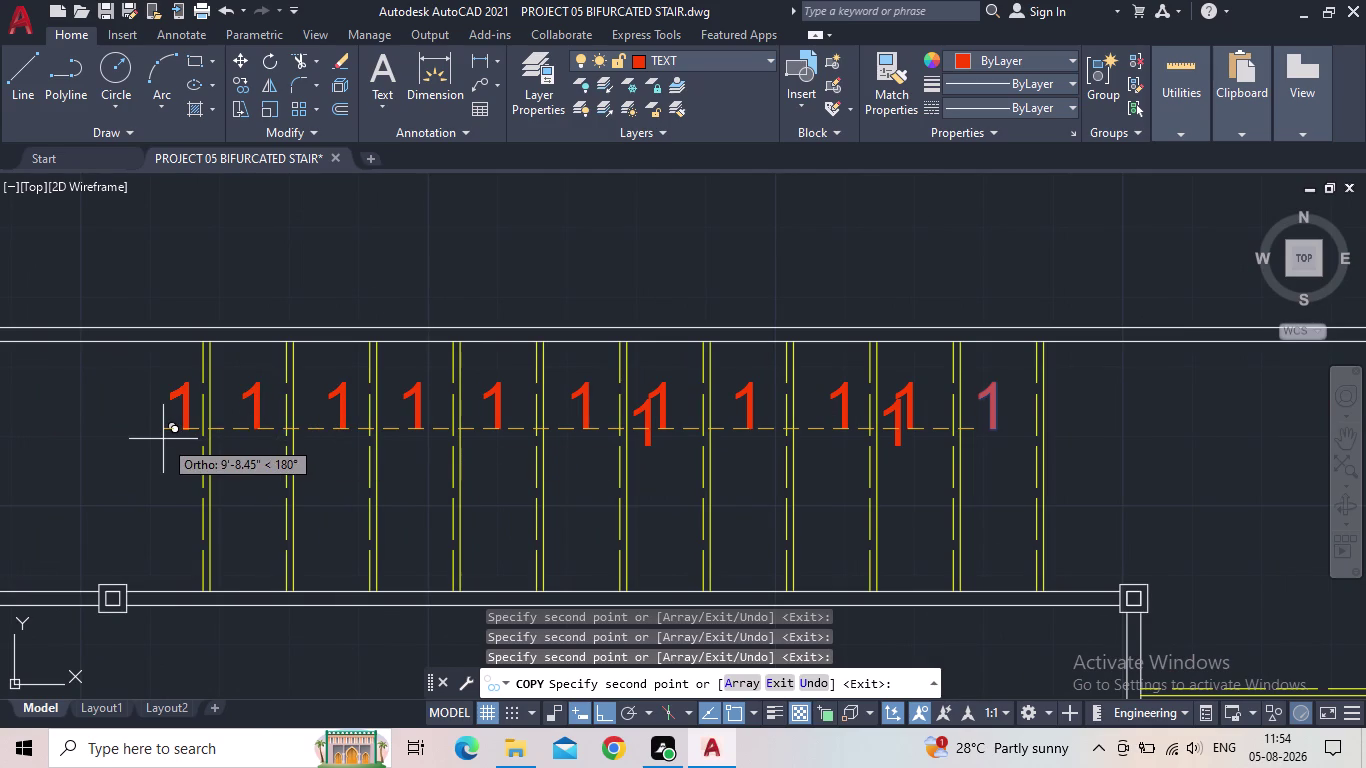
click(127, 439)
scroll(down, 3)
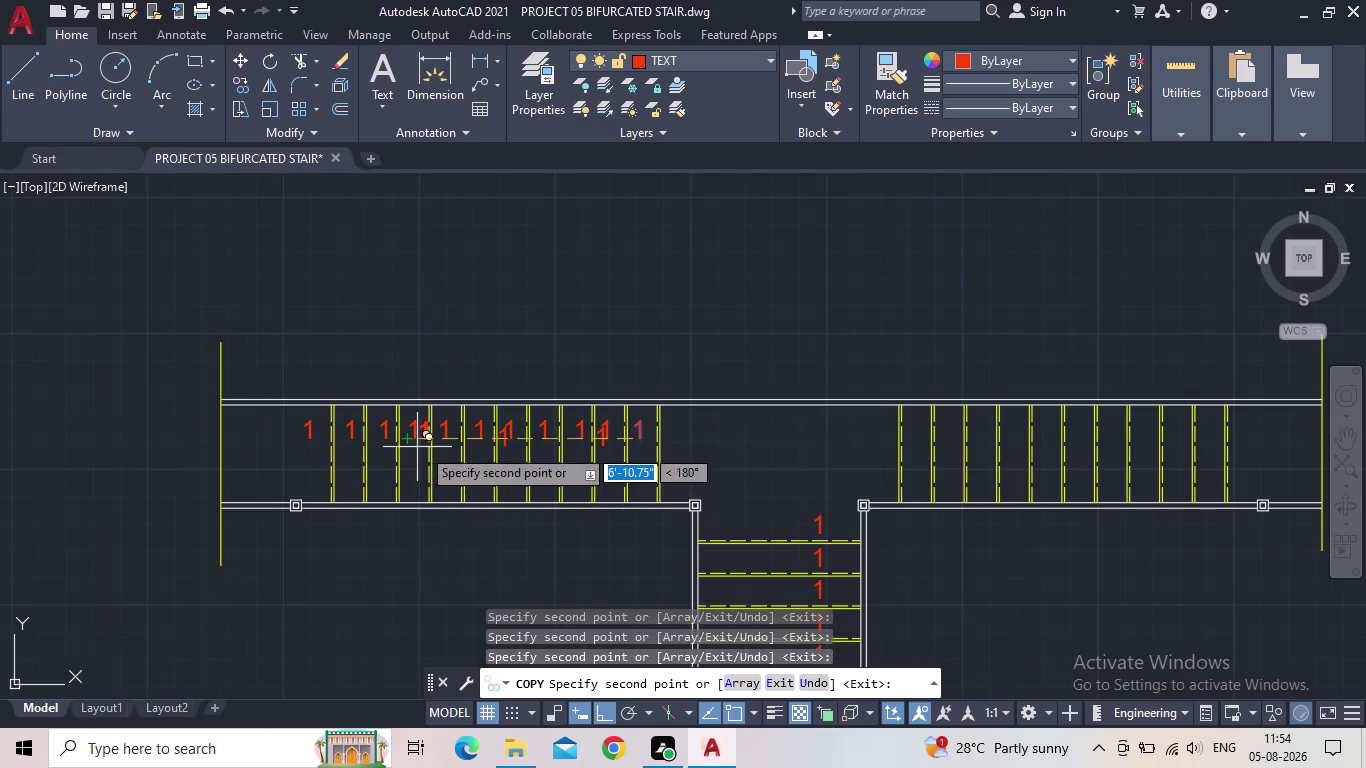
middle_drag(734, 449, 239, 543)
middle_drag(321, 552, 363, 544)
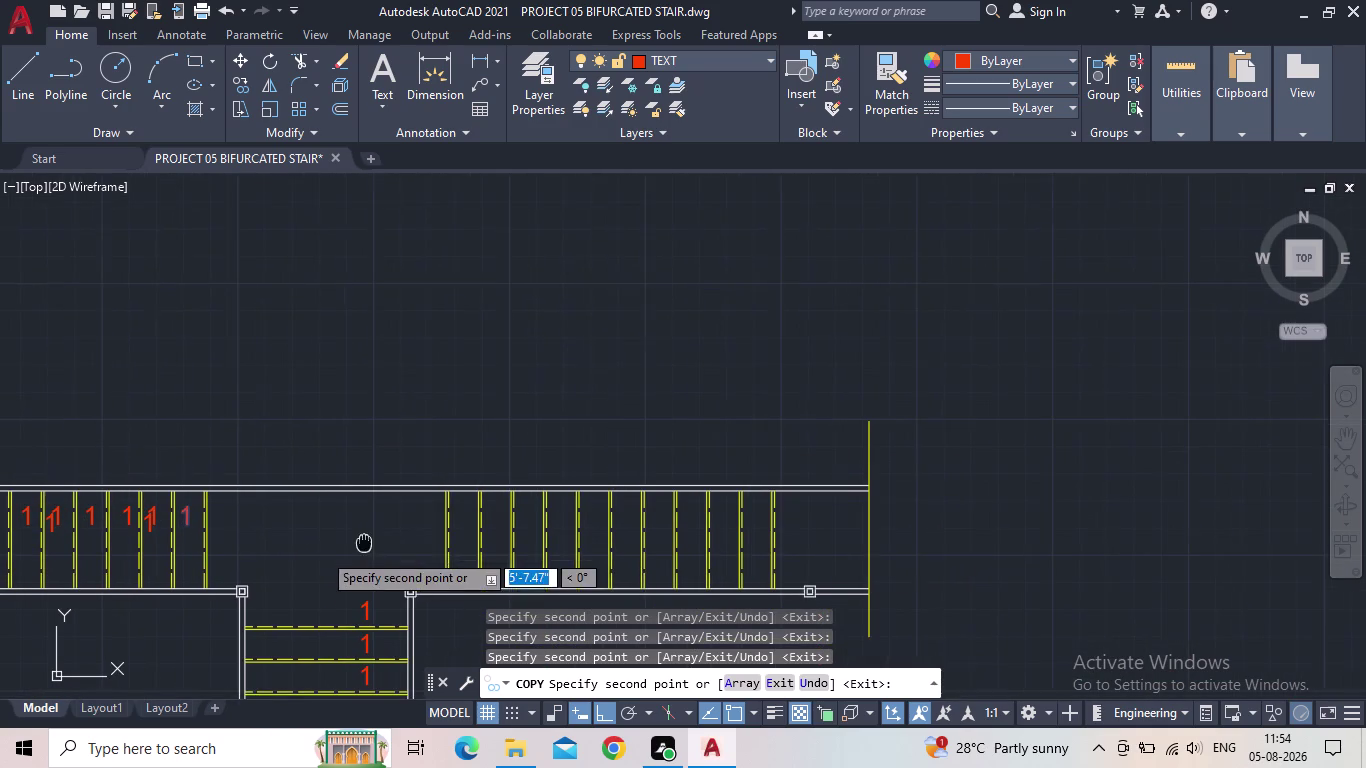
middle_drag(363, 544, 366, 540)
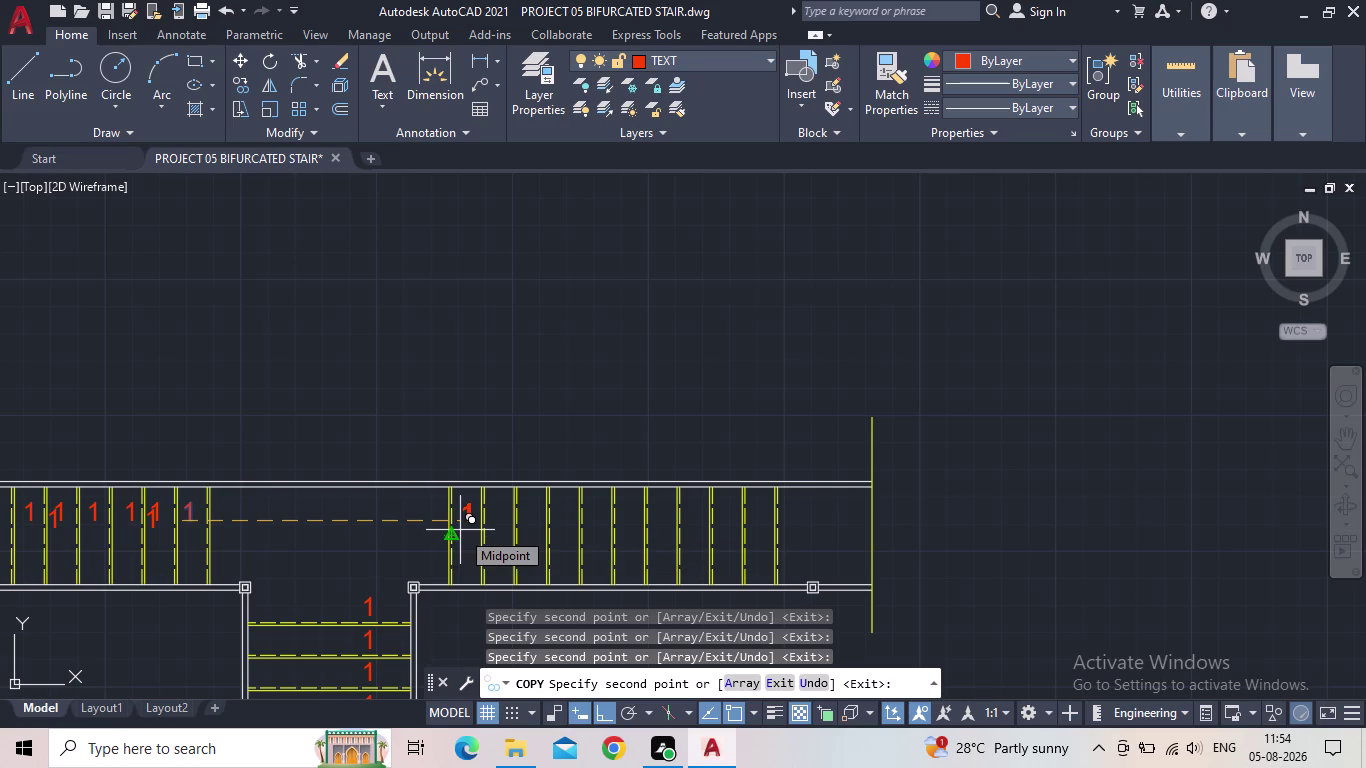
key(Escape)
Delete two overlapping duplicate '1' labels in the left arm.
scroll(up, 3)
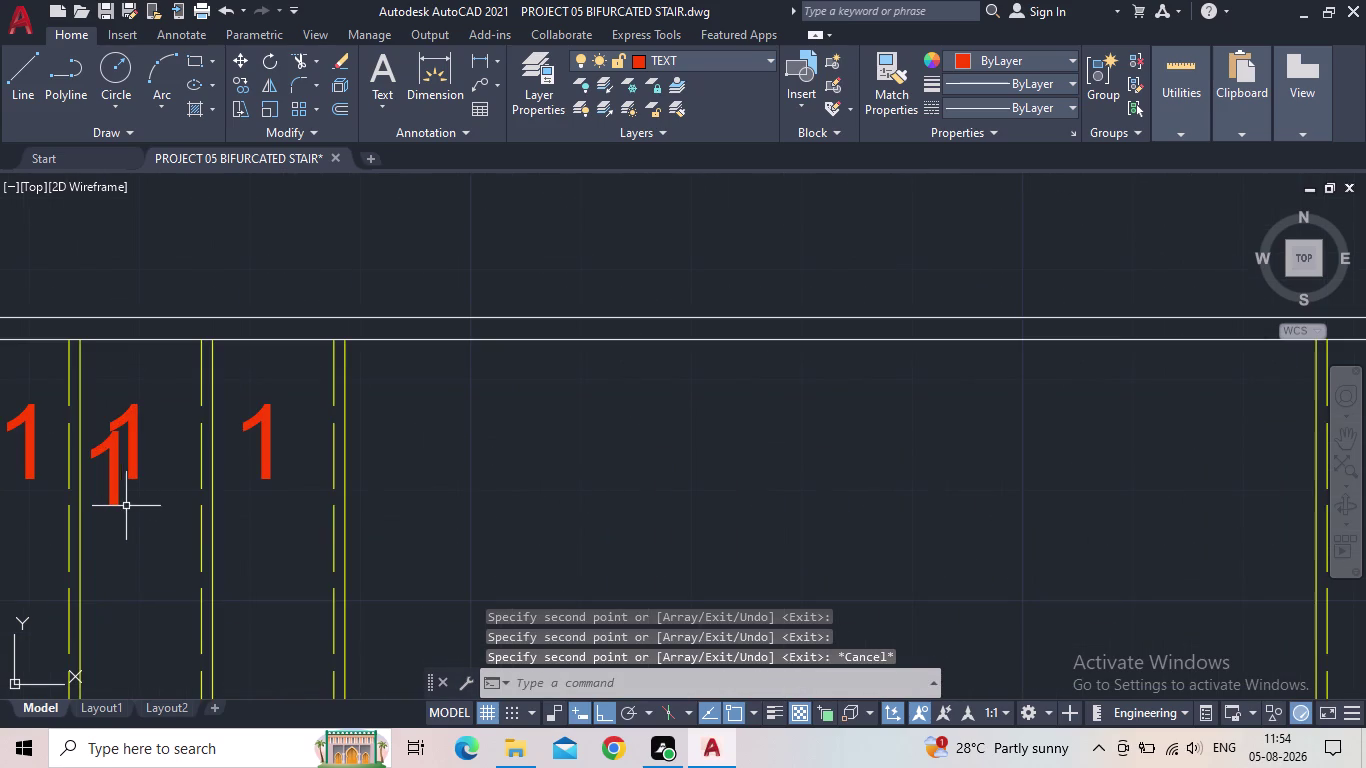
click(119, 504)
key(Delete)
scroll(down, 3)
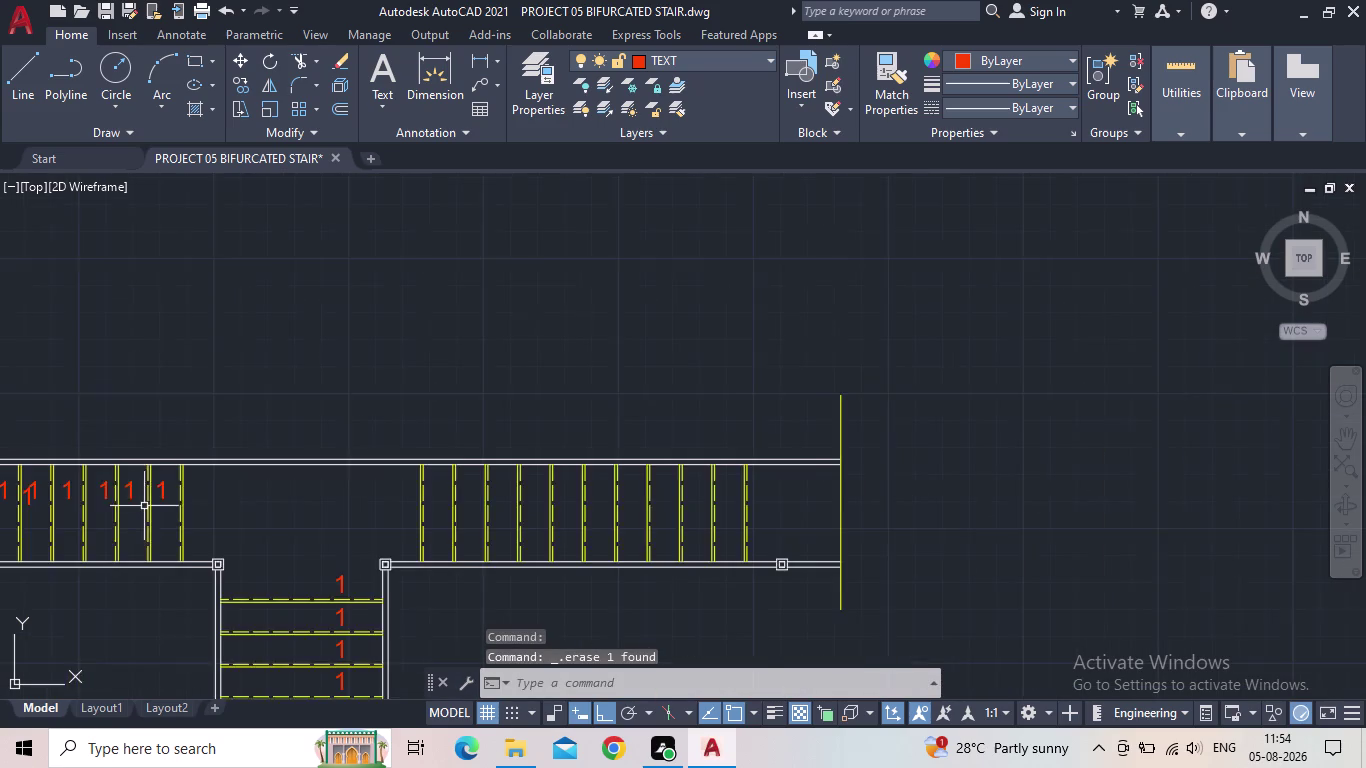
middle_drag(158, 520, 449, 549)
scroll(up, 3)
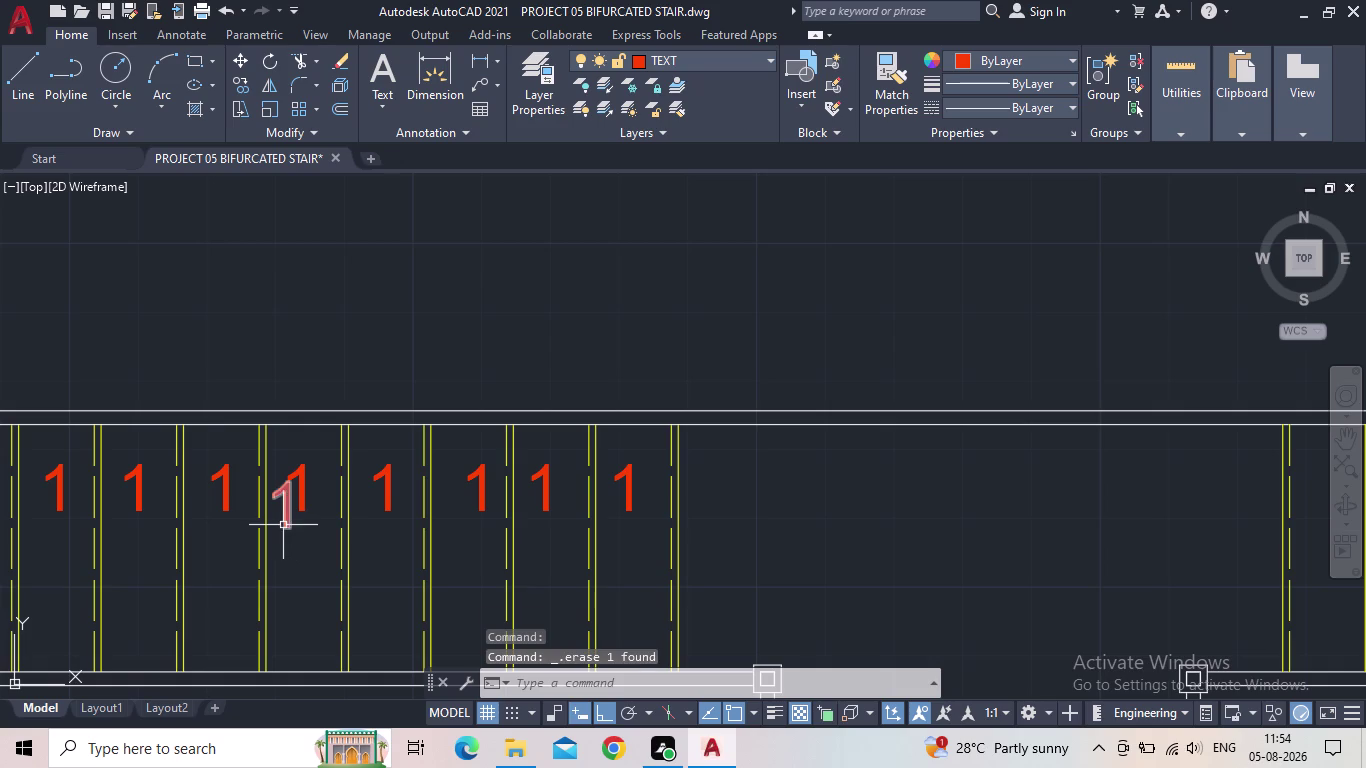
click(283, 525)
key(Delete)
Pan and zoom to centre the complete stair plan.
scroll(down, 3)
middle_drag(356, 569, 453, 574)
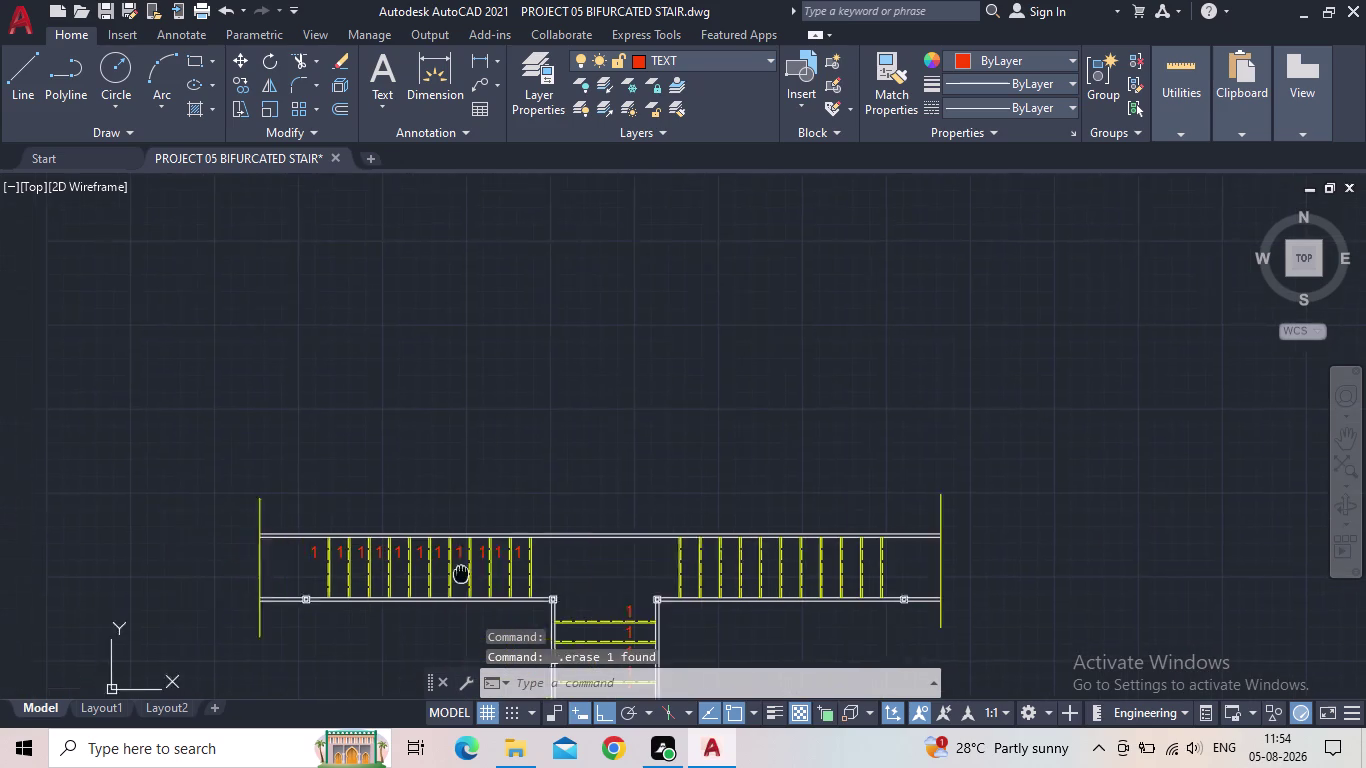
middle_drag(453, 574, 492, 574)
scroll(up, 3)
middle_drag(554, 584, 508, 507)
scroll(down, 3)
middle_drag(551, 561, 550, 536)
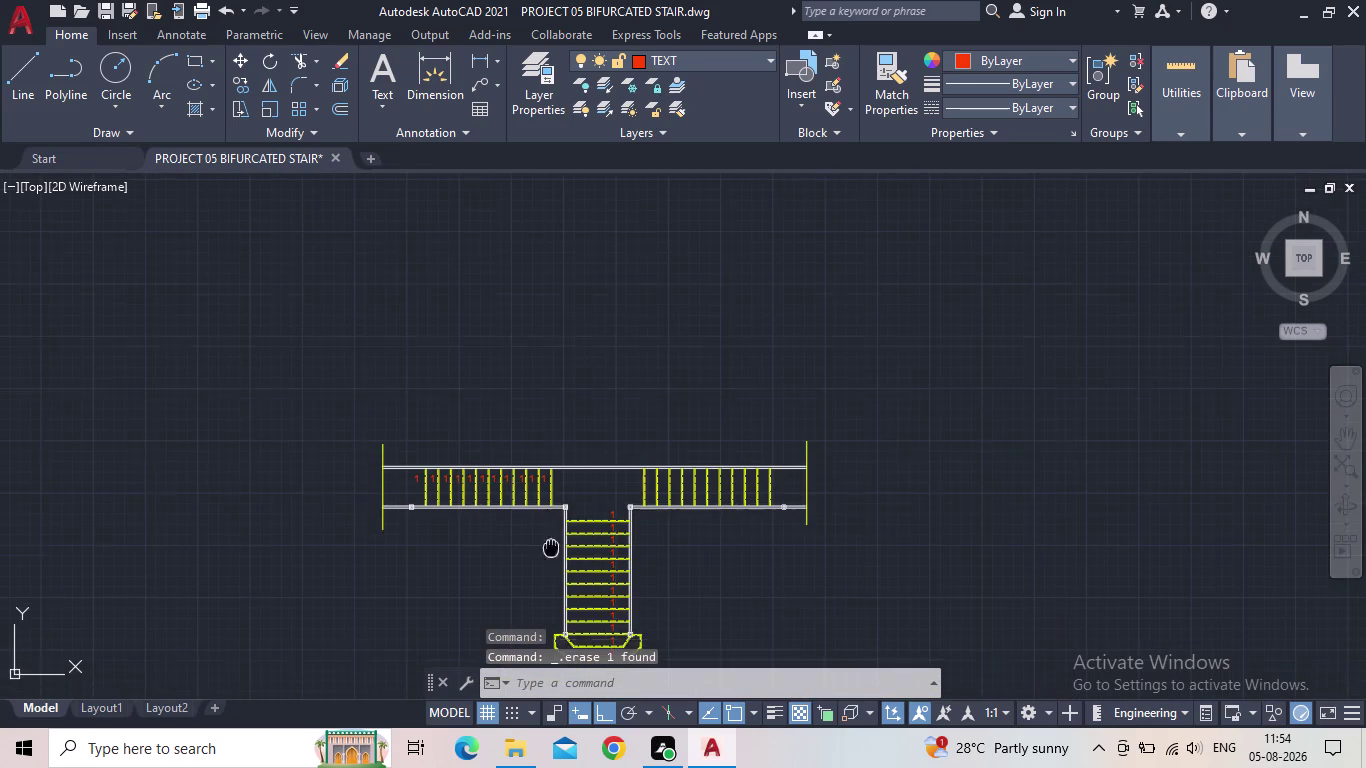
middle_drag(550, 536, 486, 420)
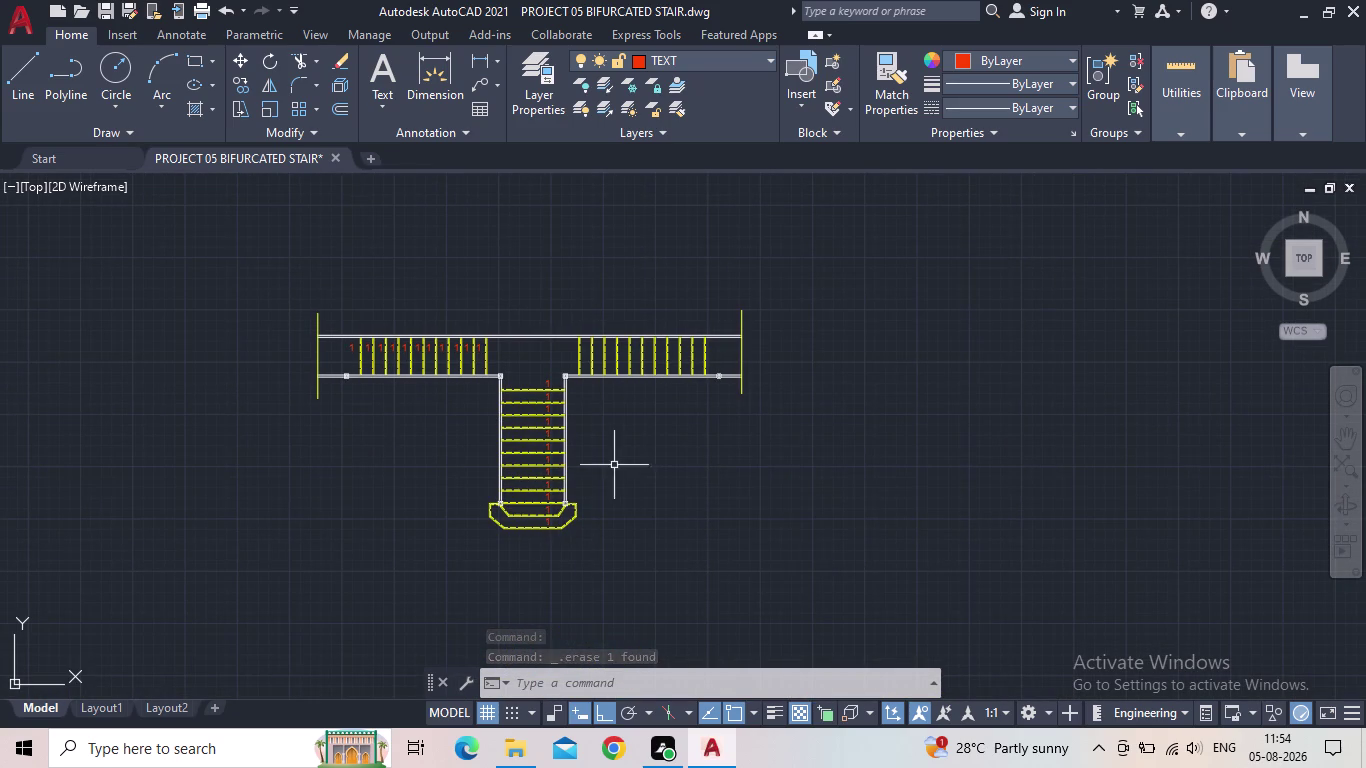
scroll(up, 3)
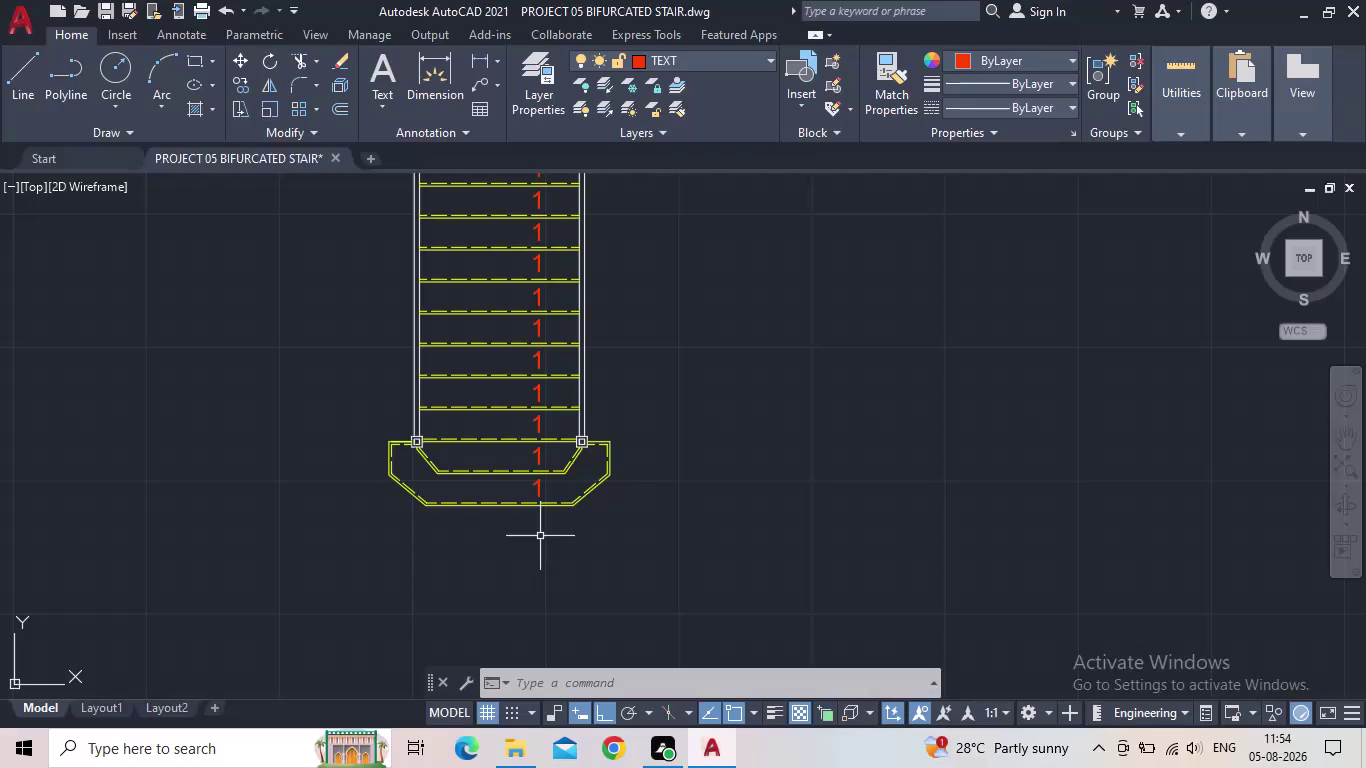
Start TCOUNT and pick the twelve '1' labels from the bottom tread up the main flight.
text(TC)
text(O)
key(Return)
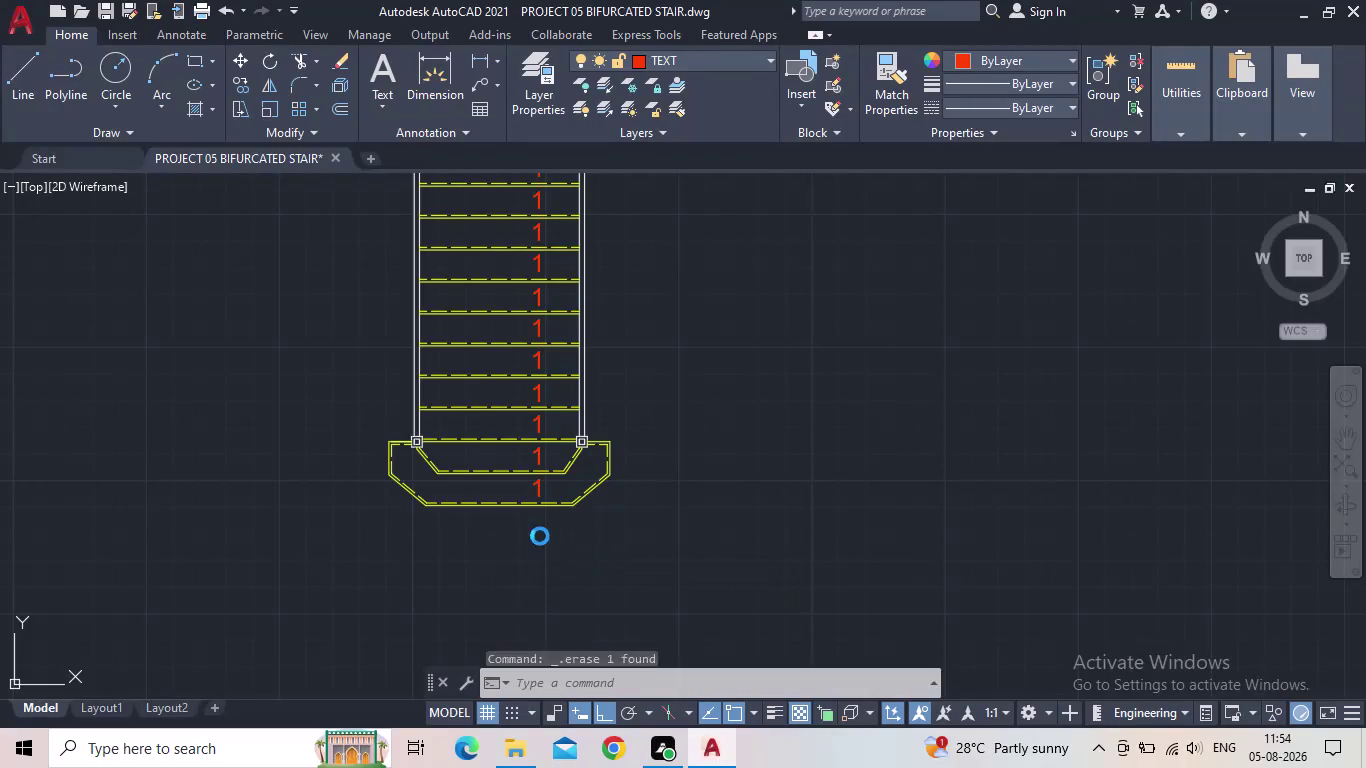
scroll(up, 3)
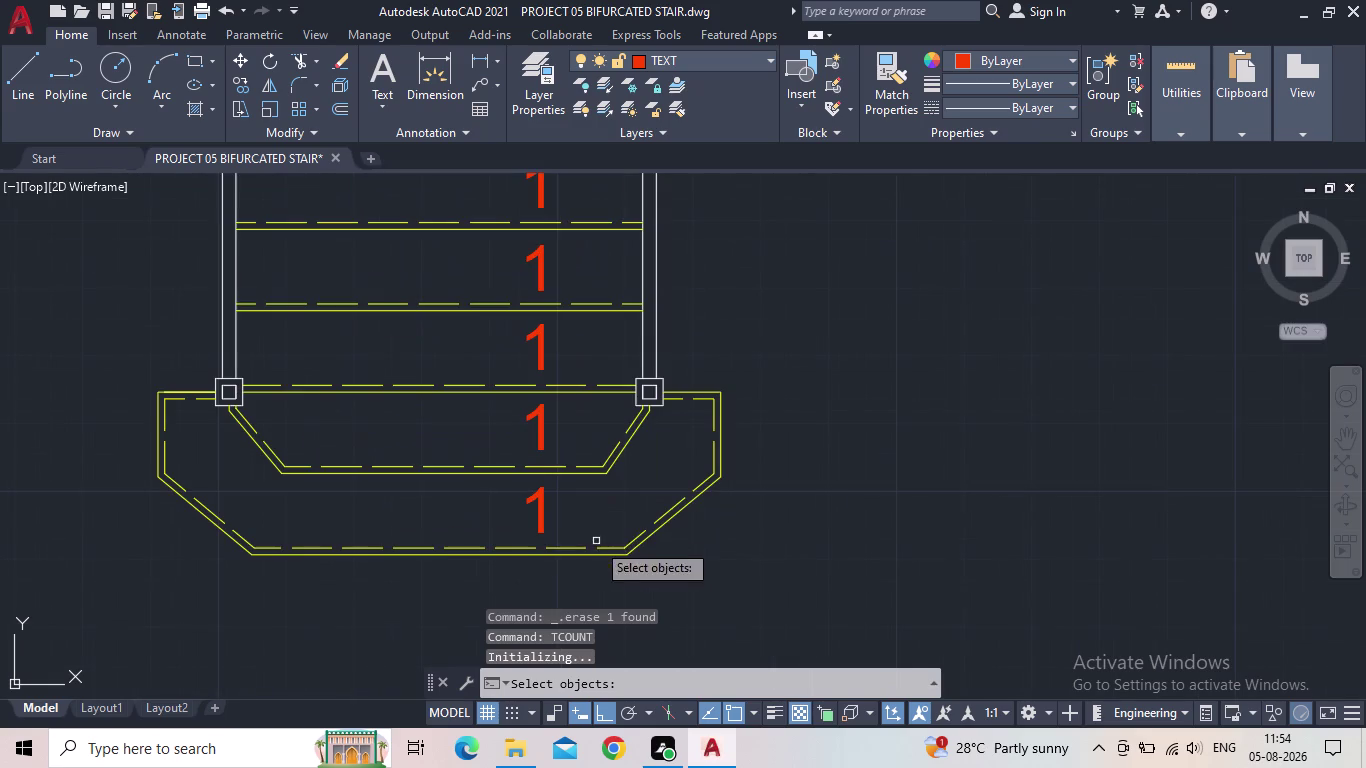
click(541, 516)
click(541, 417)
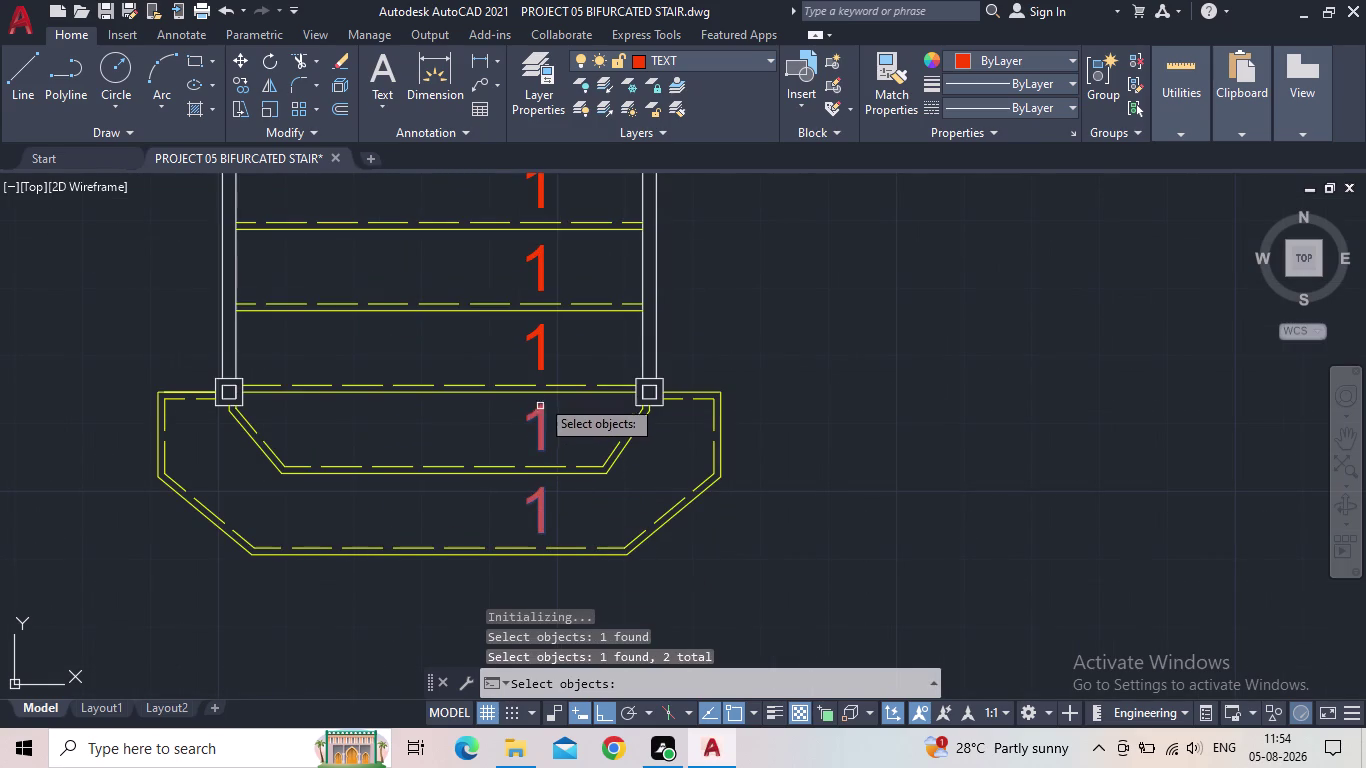
click(537, 336)
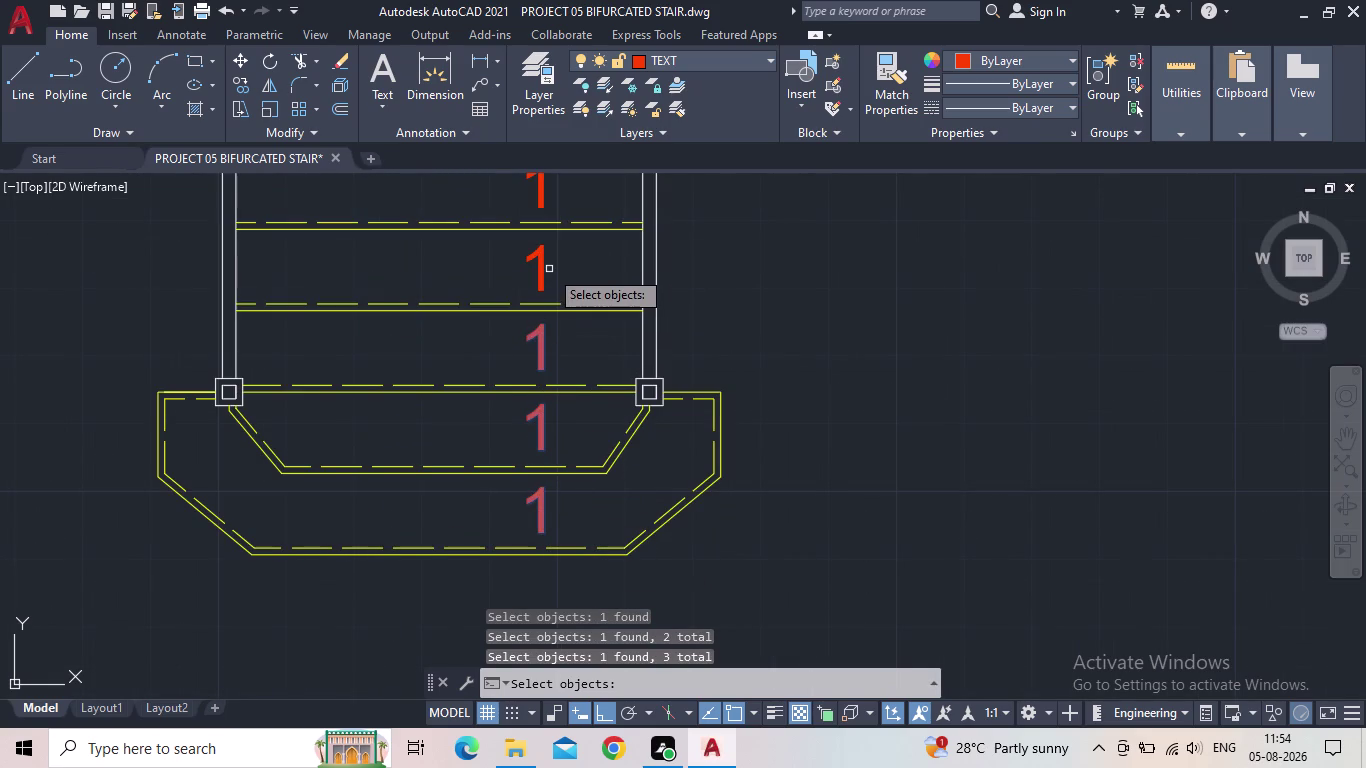
click(543, 270)
scroll(down, 3)
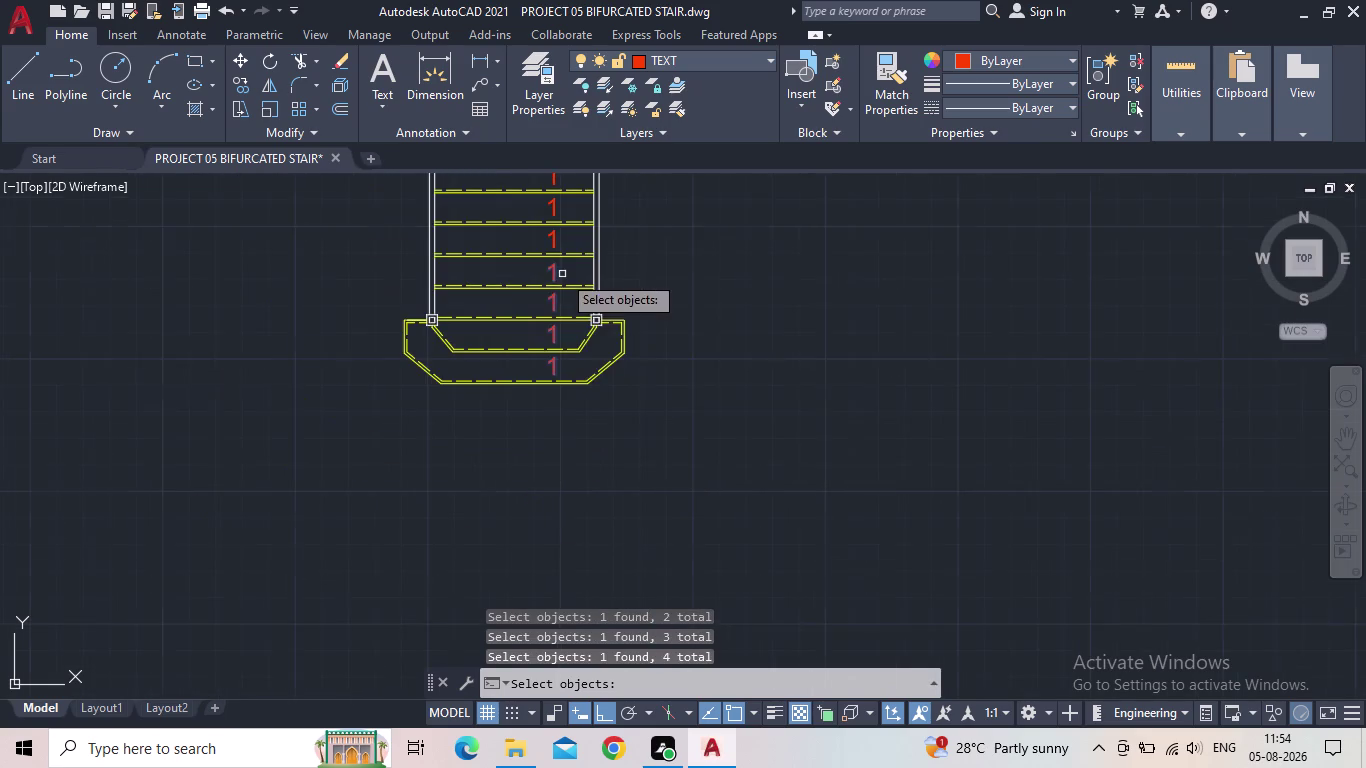
middle_drag(562, 274, 563, 457)
scroll(up, 3)
click(553, 406)
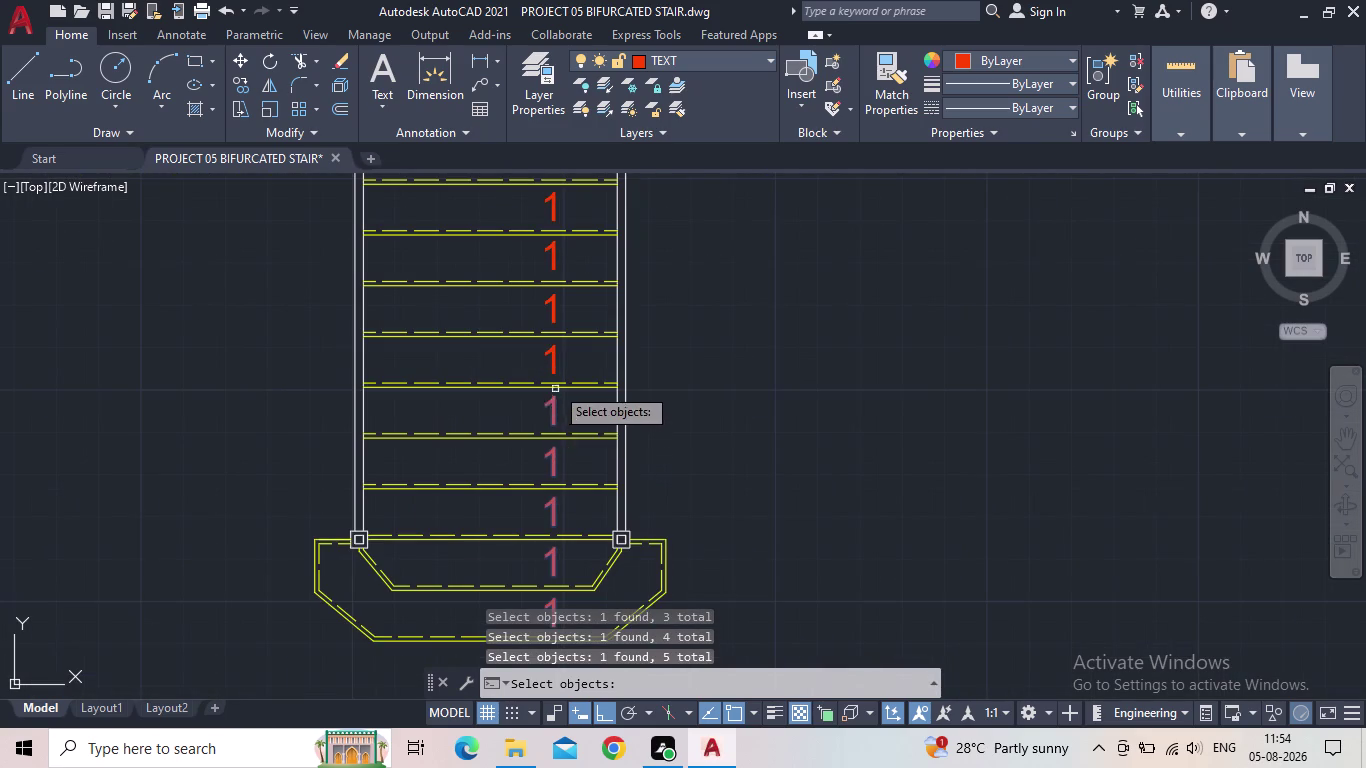
click(551, 357)
click(552, 313)
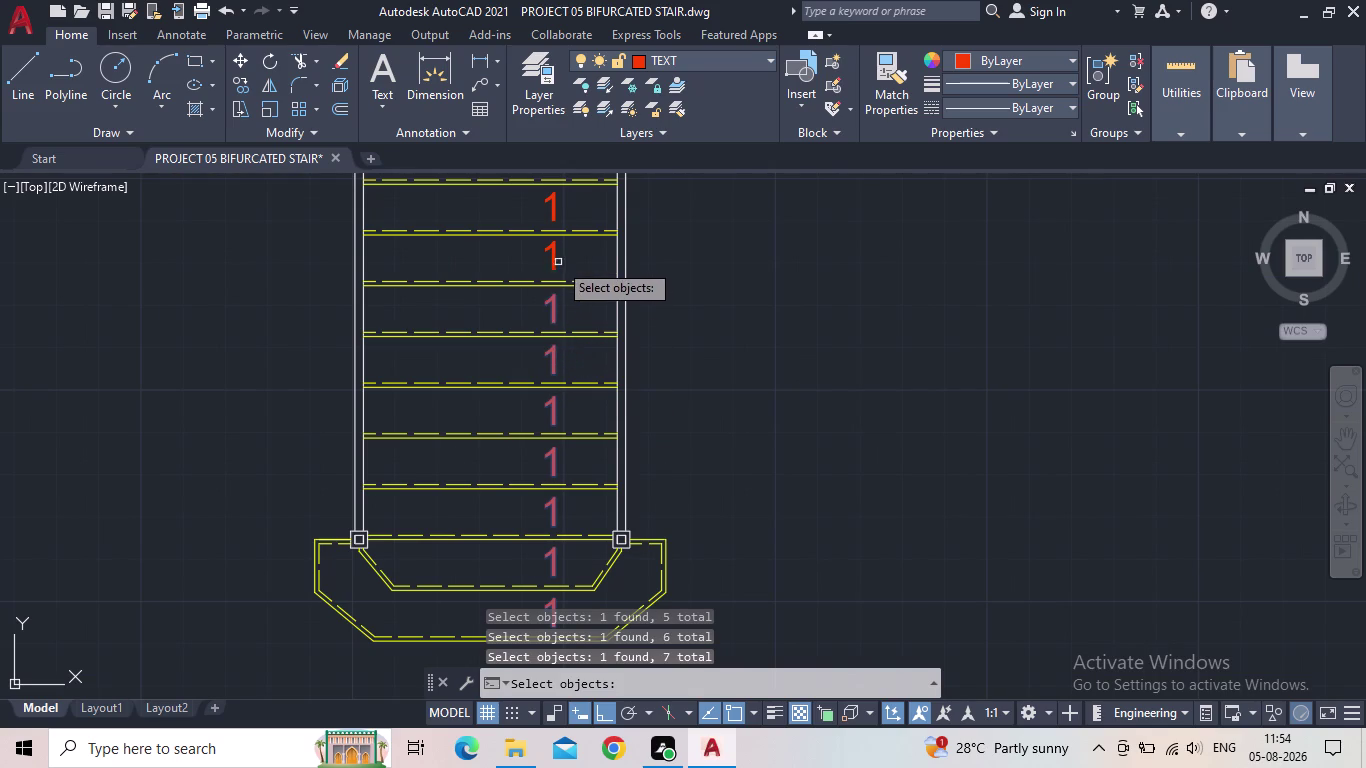
click(556, 260)
click(552, 212)
middle_drag(578, 289, 578, 387)
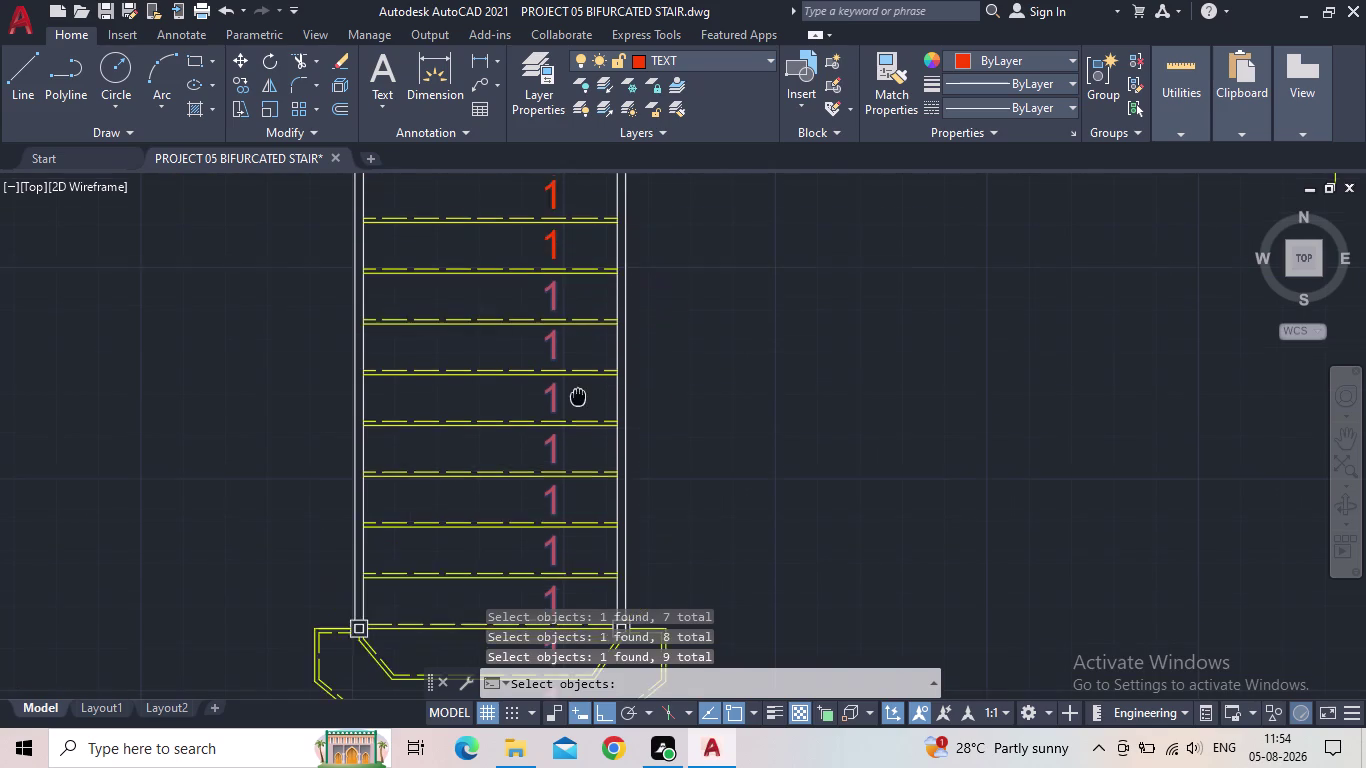
middle_drag(578, 387, 600, 635)
click(578, 498)
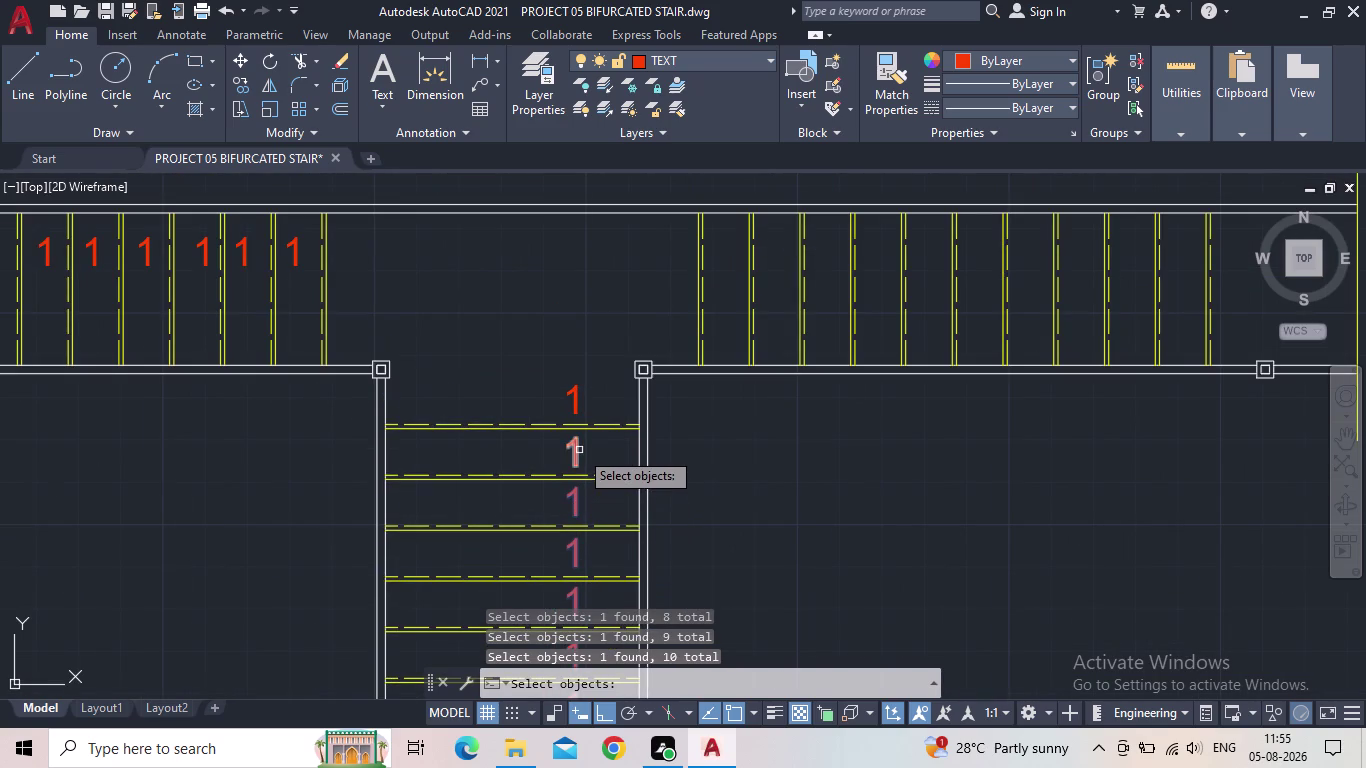
click(579, 450)
click(572, 405)
Add the eleven left-branch '1' labels from right to left and finish the selection.
middle_drag(505, 355, 505, 357)
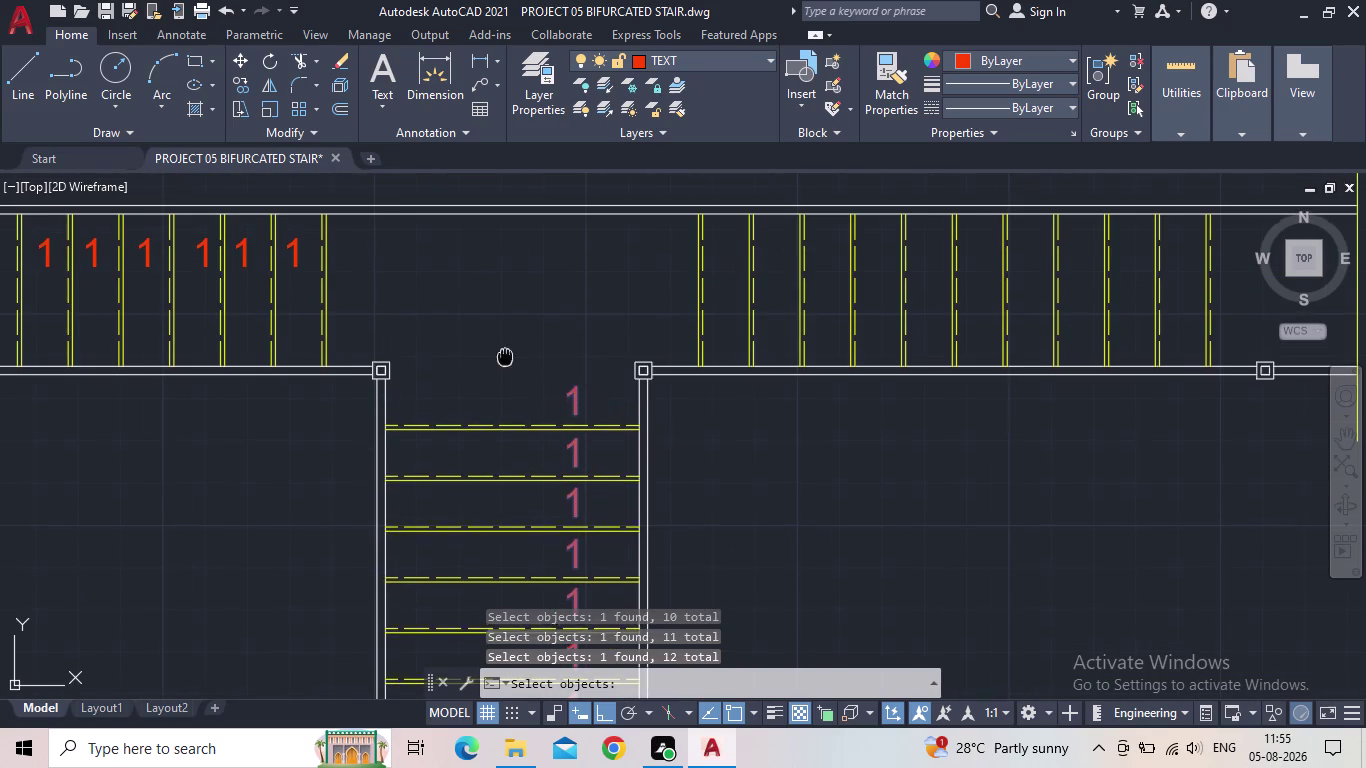
middle_drag(505, 357, 806, 517)
click(597, 413)
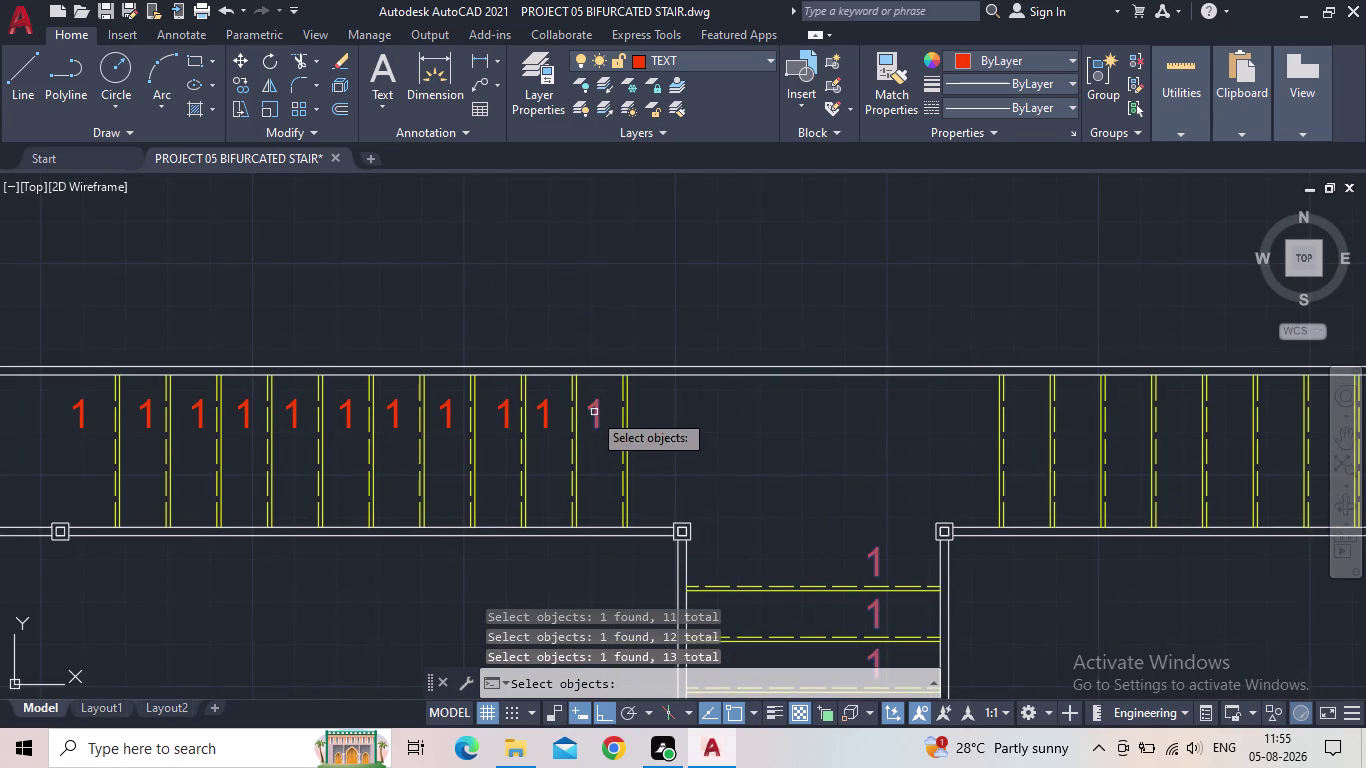
click(543, 419)
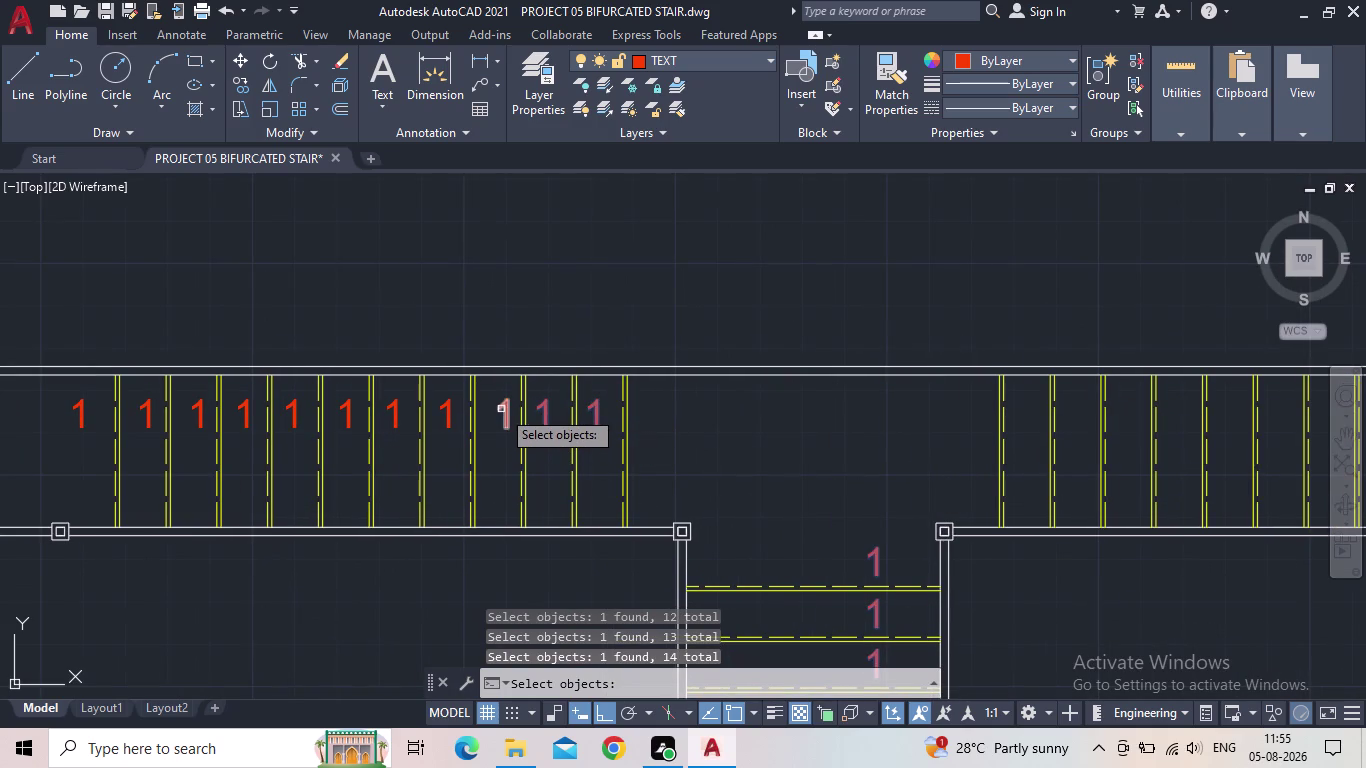
click(501, 409)
click(445, 418)
click(392, 419)
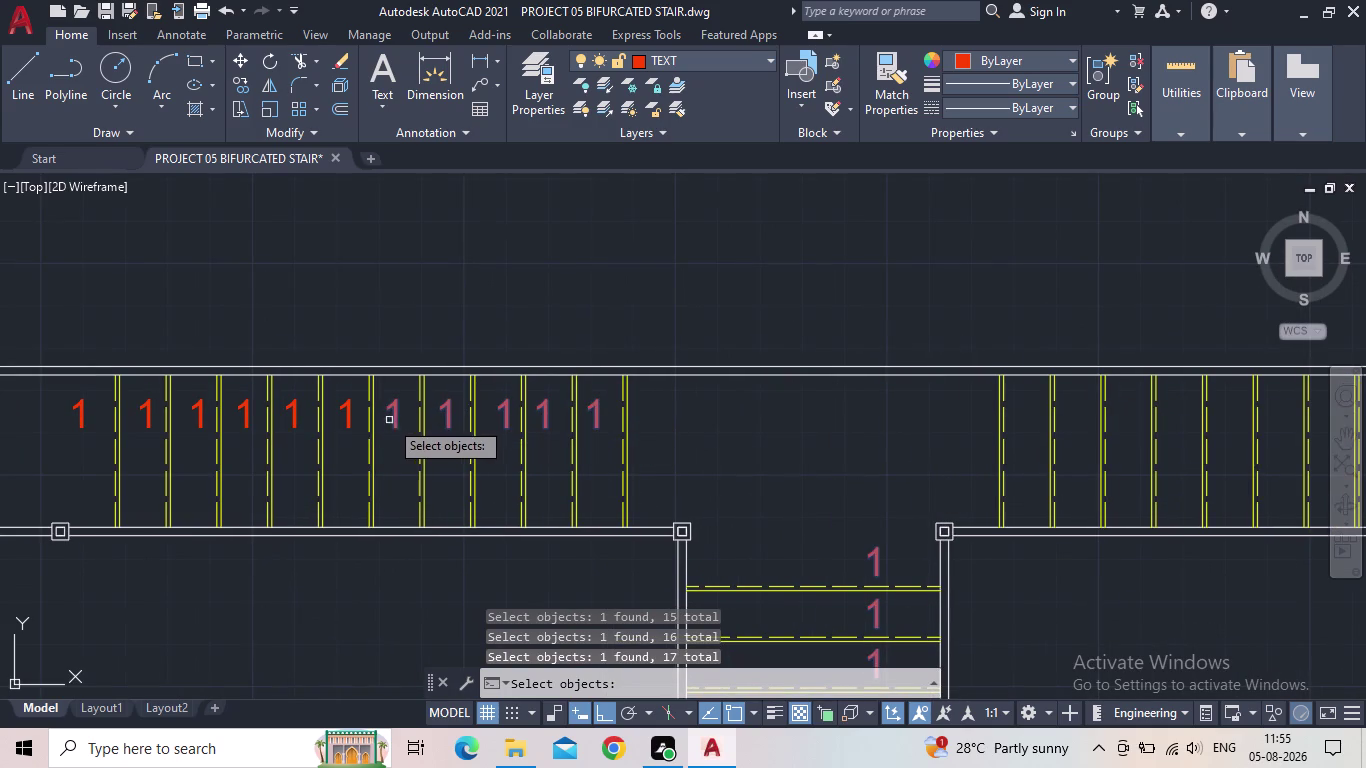
click(352, 421)
click(293, 418)
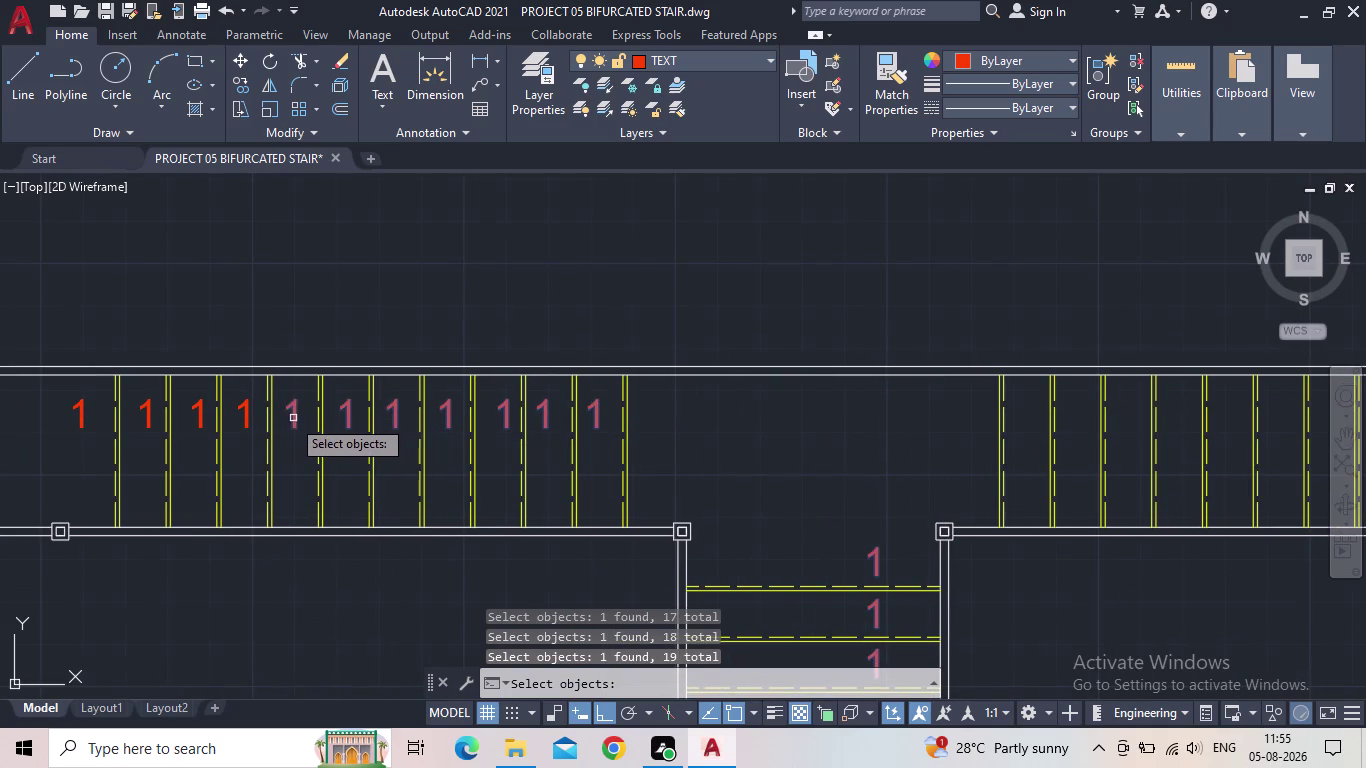
click(248, 423)
click(200, 422)
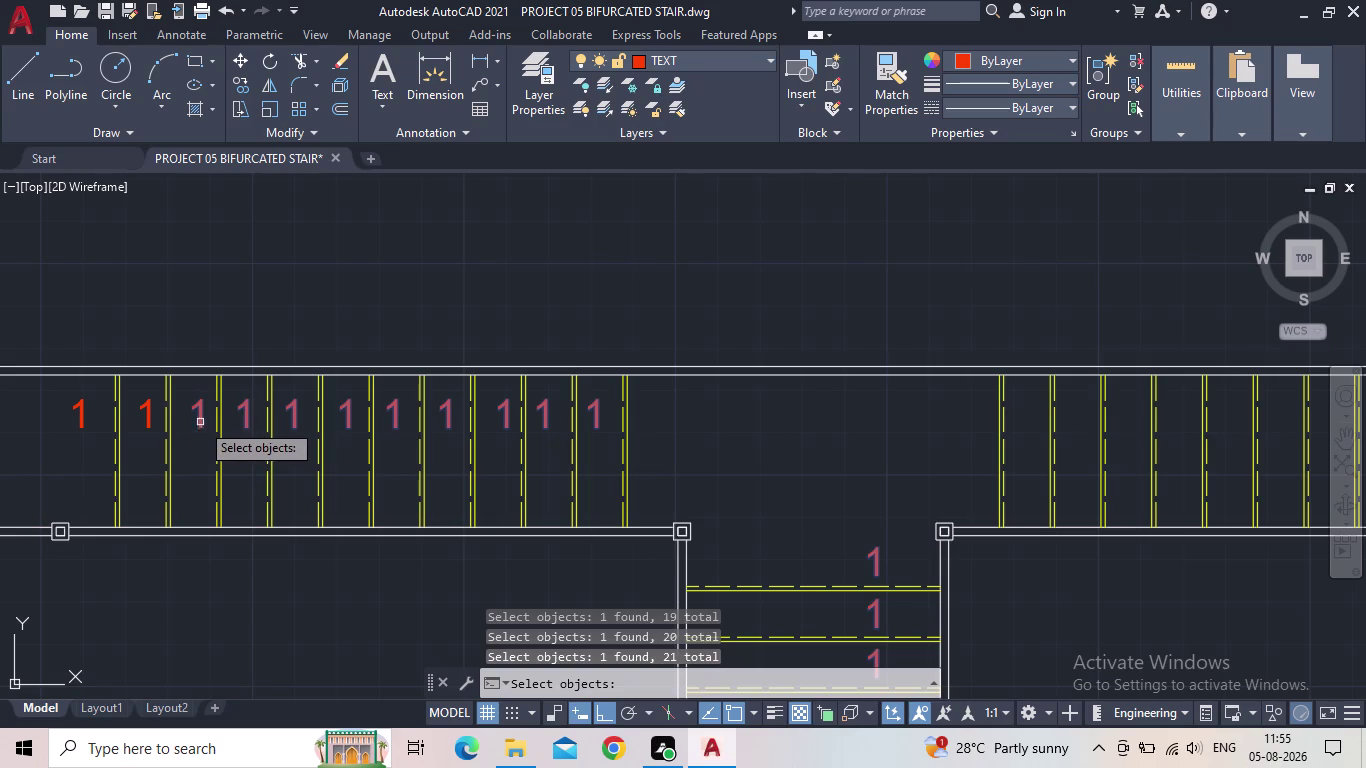
click(151, 420)
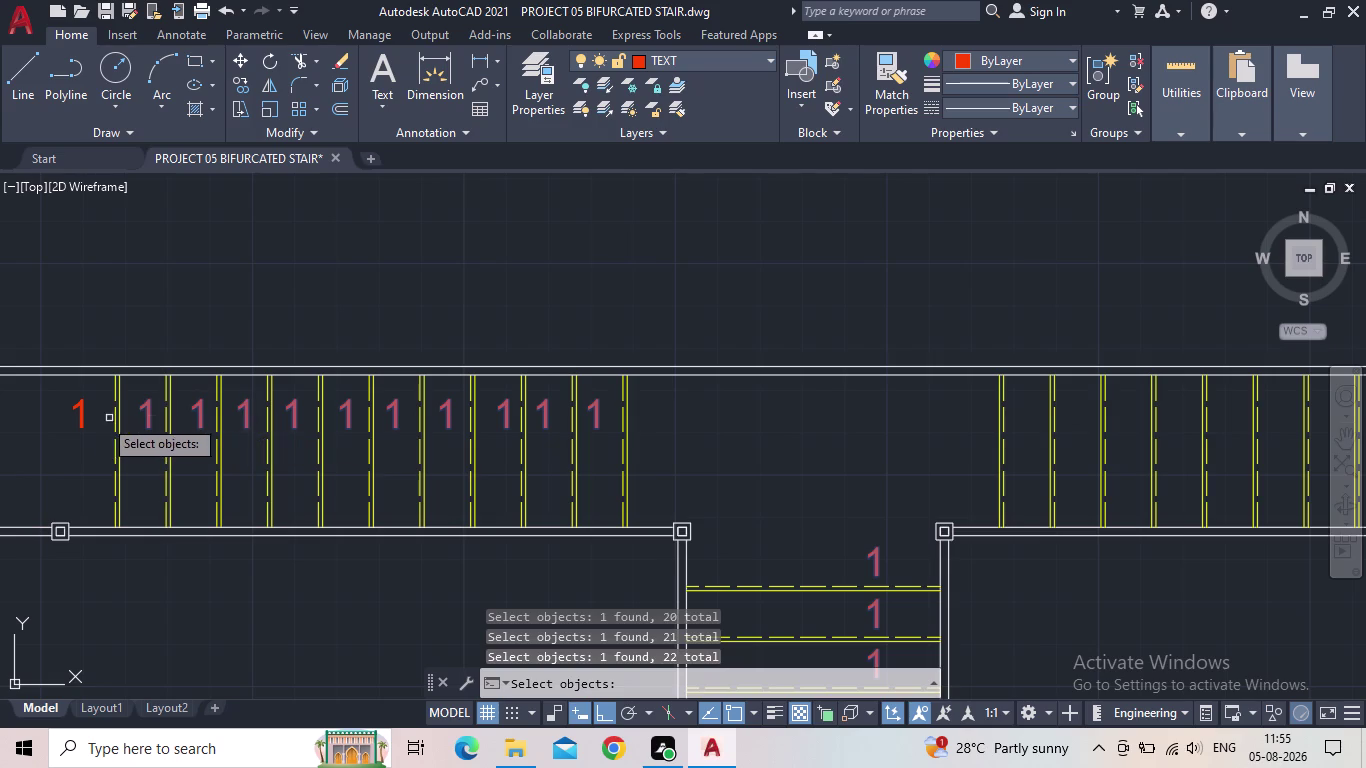
click(80, 422)
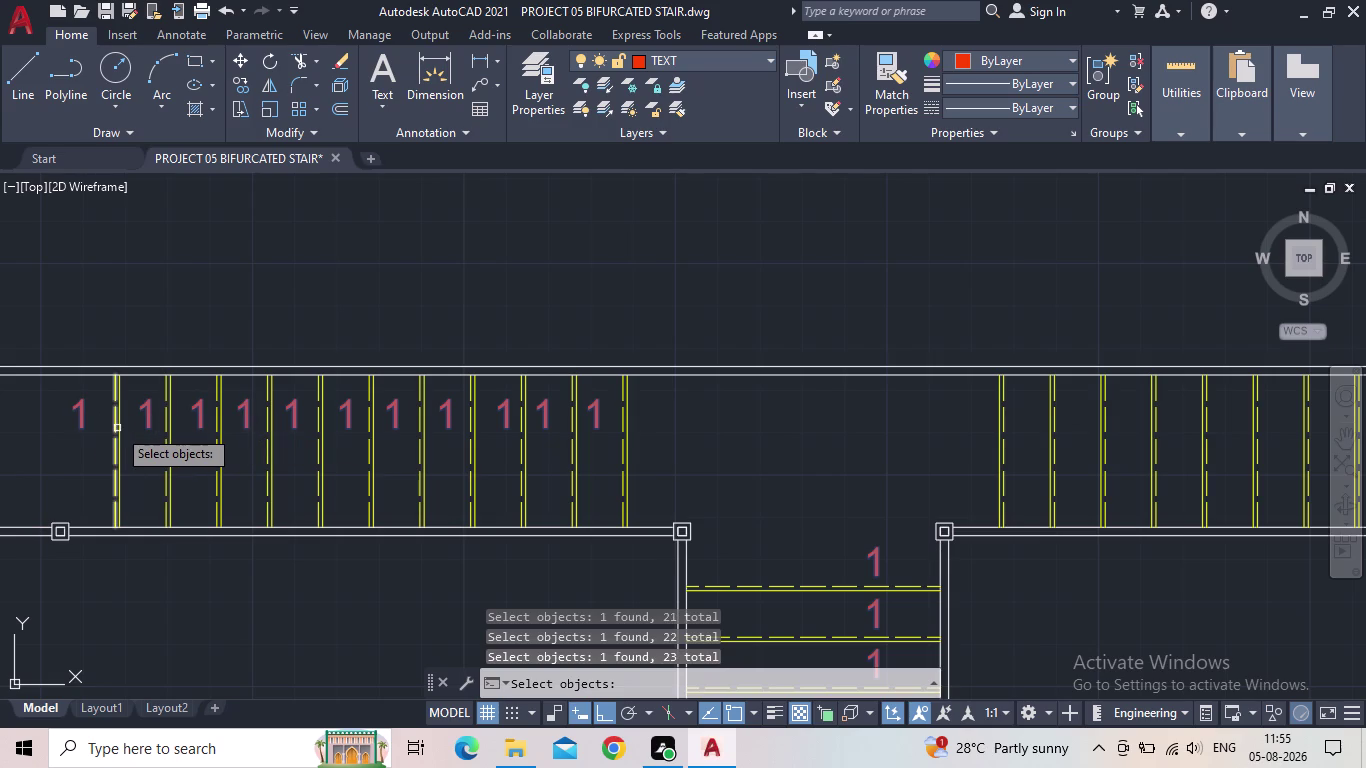
key(Return)
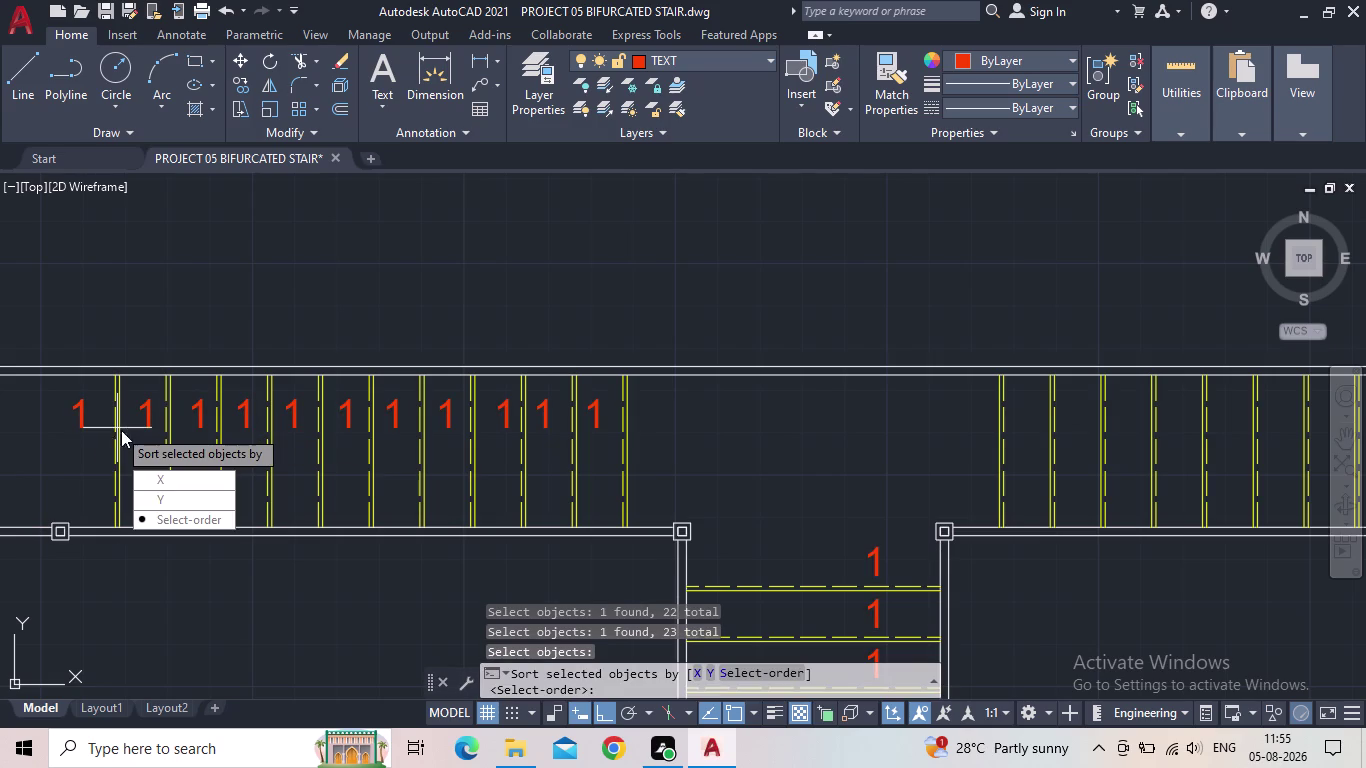
Number the labels in pick order, starting at 1 with increment 1, overwriting the text.
click(761, 673)
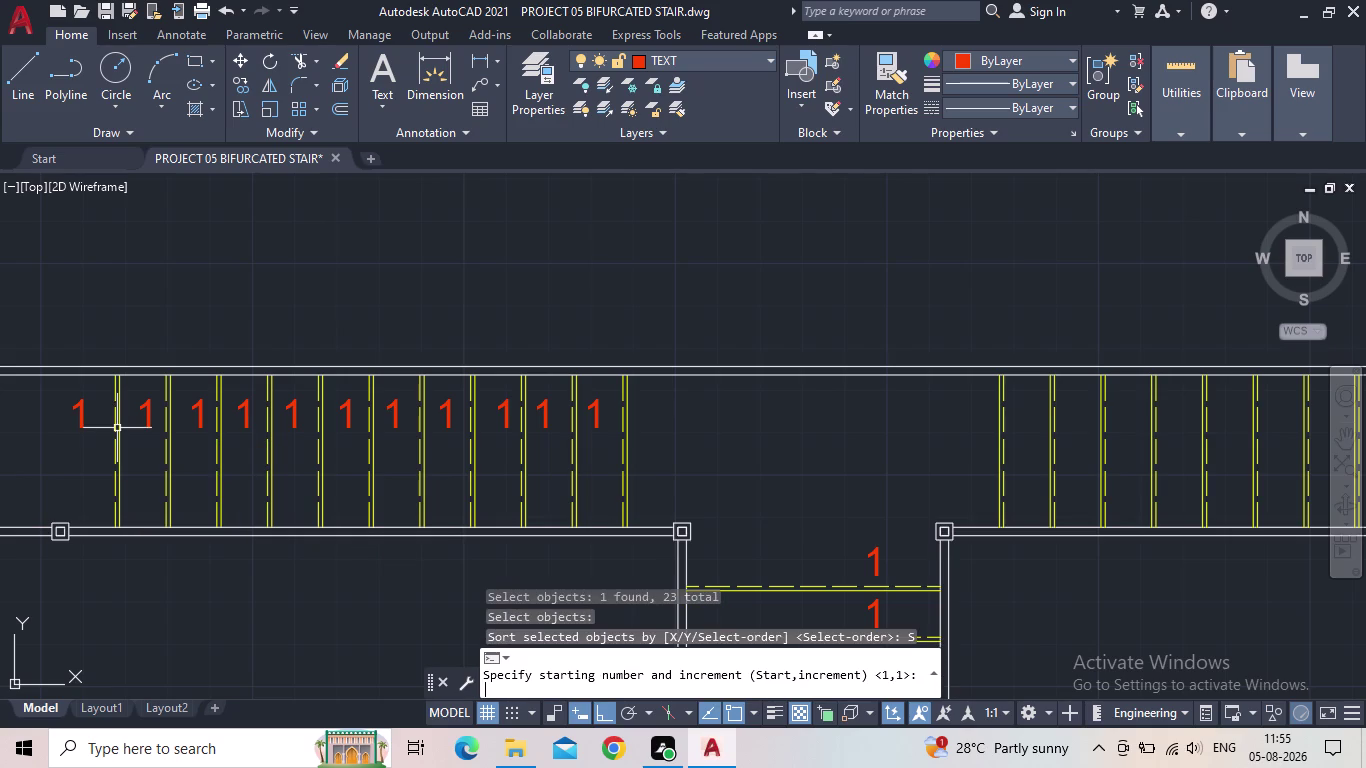
key(1)
text(,1)
key(Return)
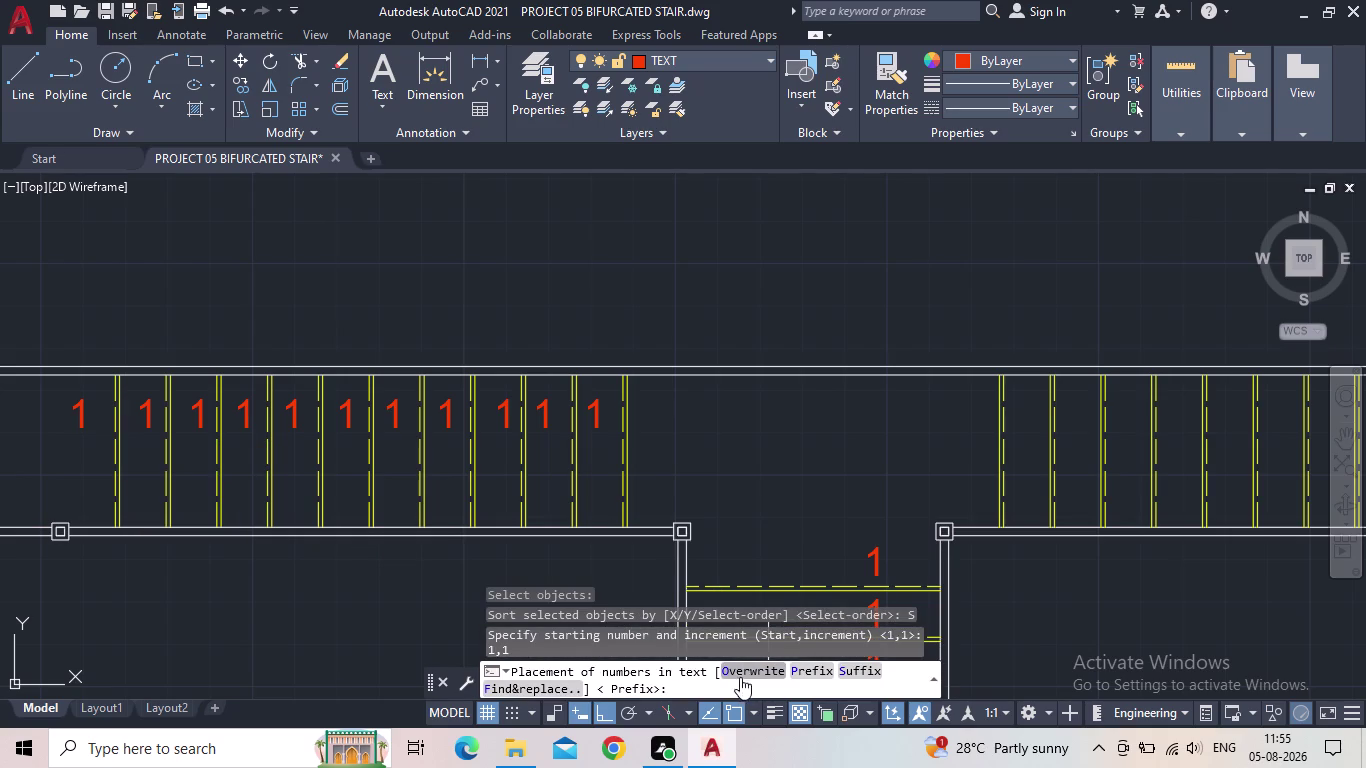
click(734, 672)
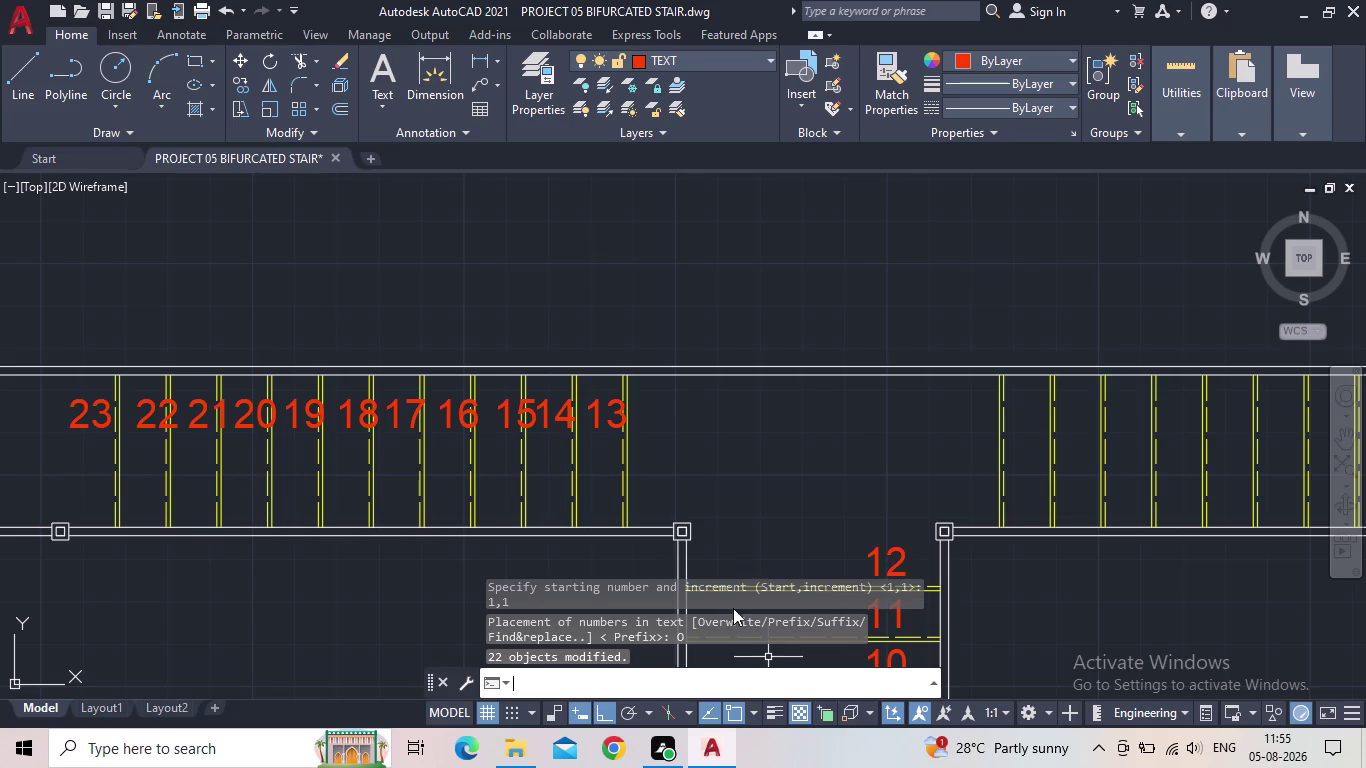
Zoom and pan to review the numbered stair and the main flight's numbers.
scroll(down, 3)
middle_drag(773, 520, 682, 409)
scroll(down, 3)
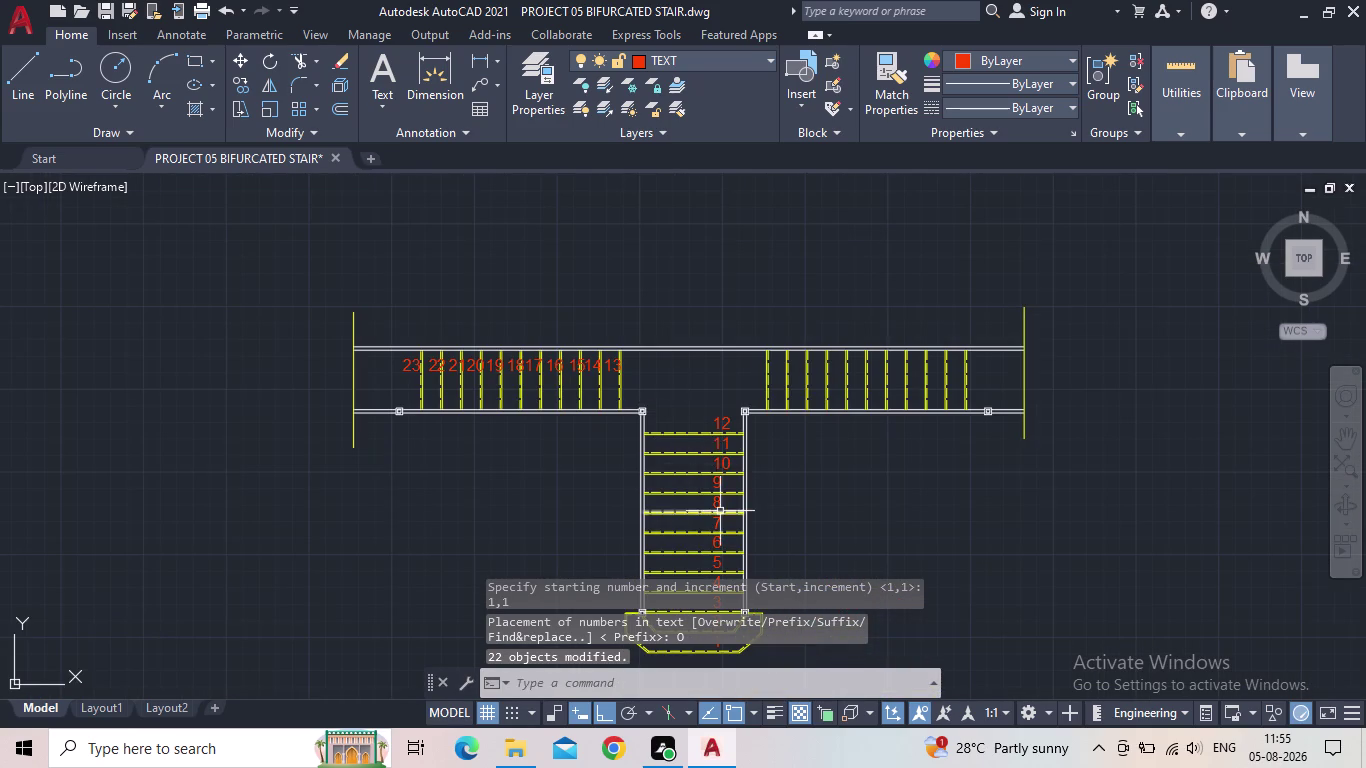
middle_drag(720, 513, 715, 421)
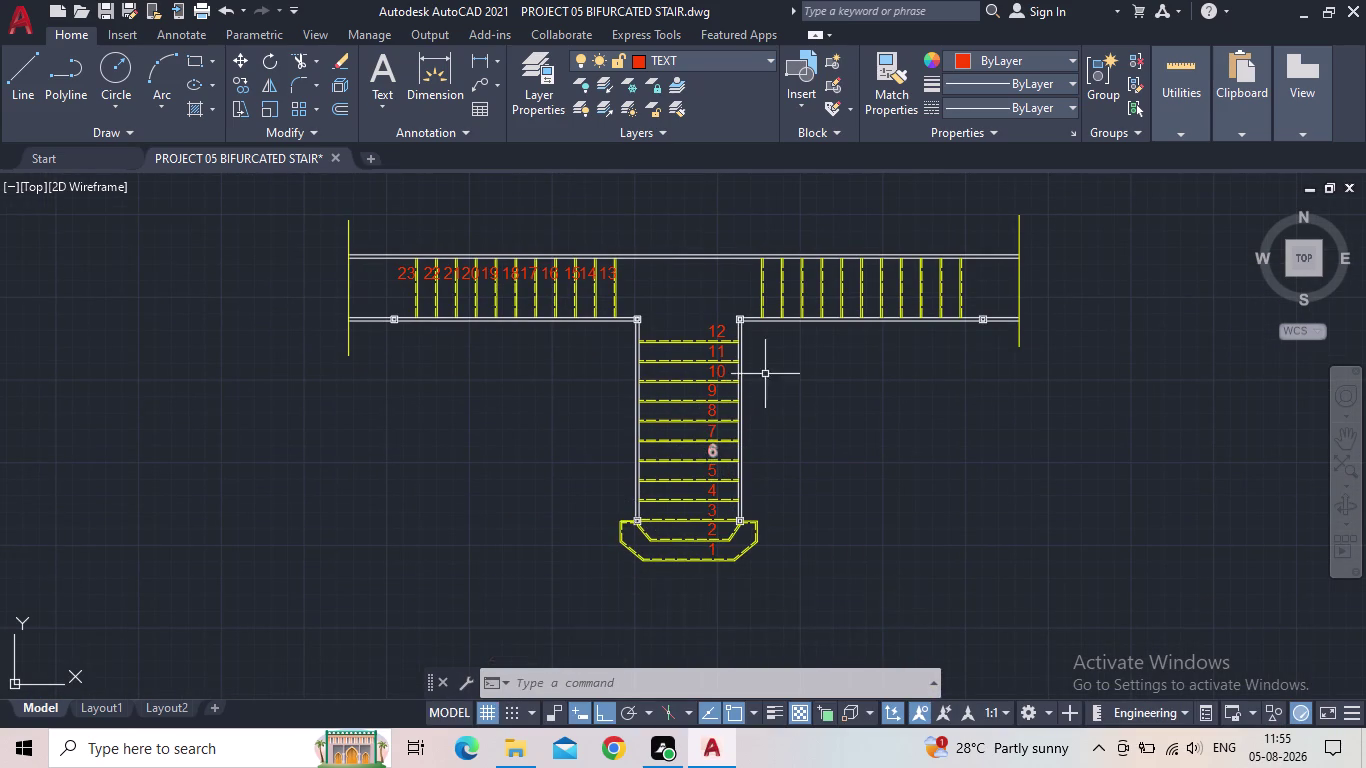
scroll(up, 3)
scroll(up, 3)
middle_drag(742, 368, 742, 289)
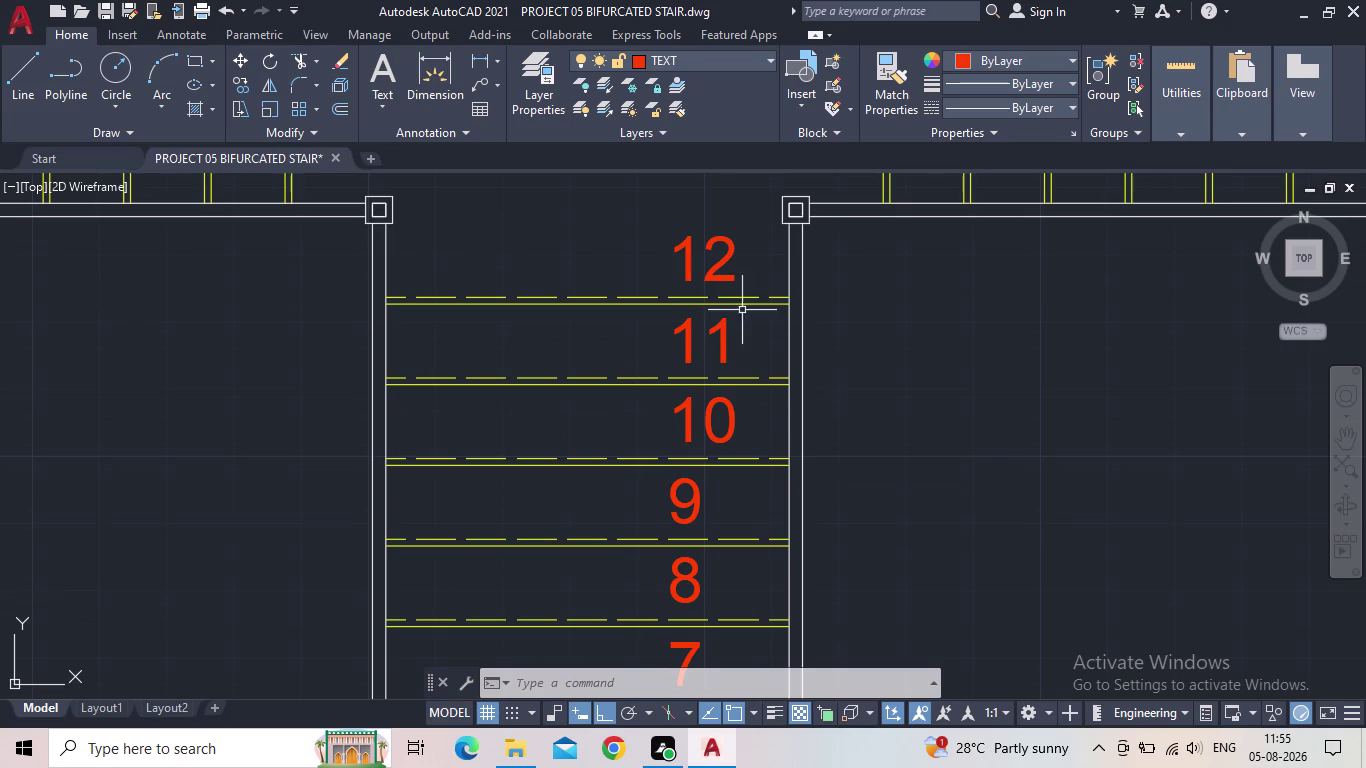
With ortho off, shift labels 10, 11 and 12 left so they line up.
click(692, 434)
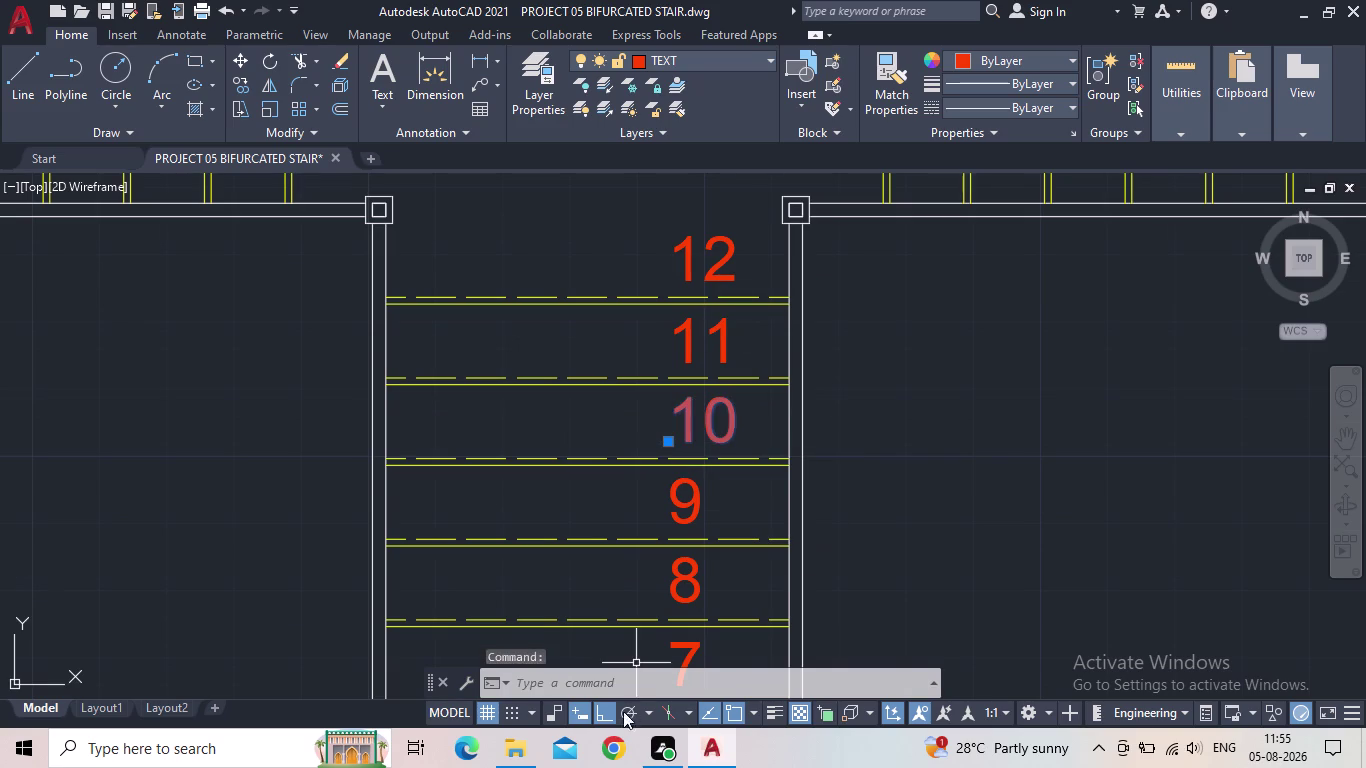
click(597, 716)
click(666, 442)
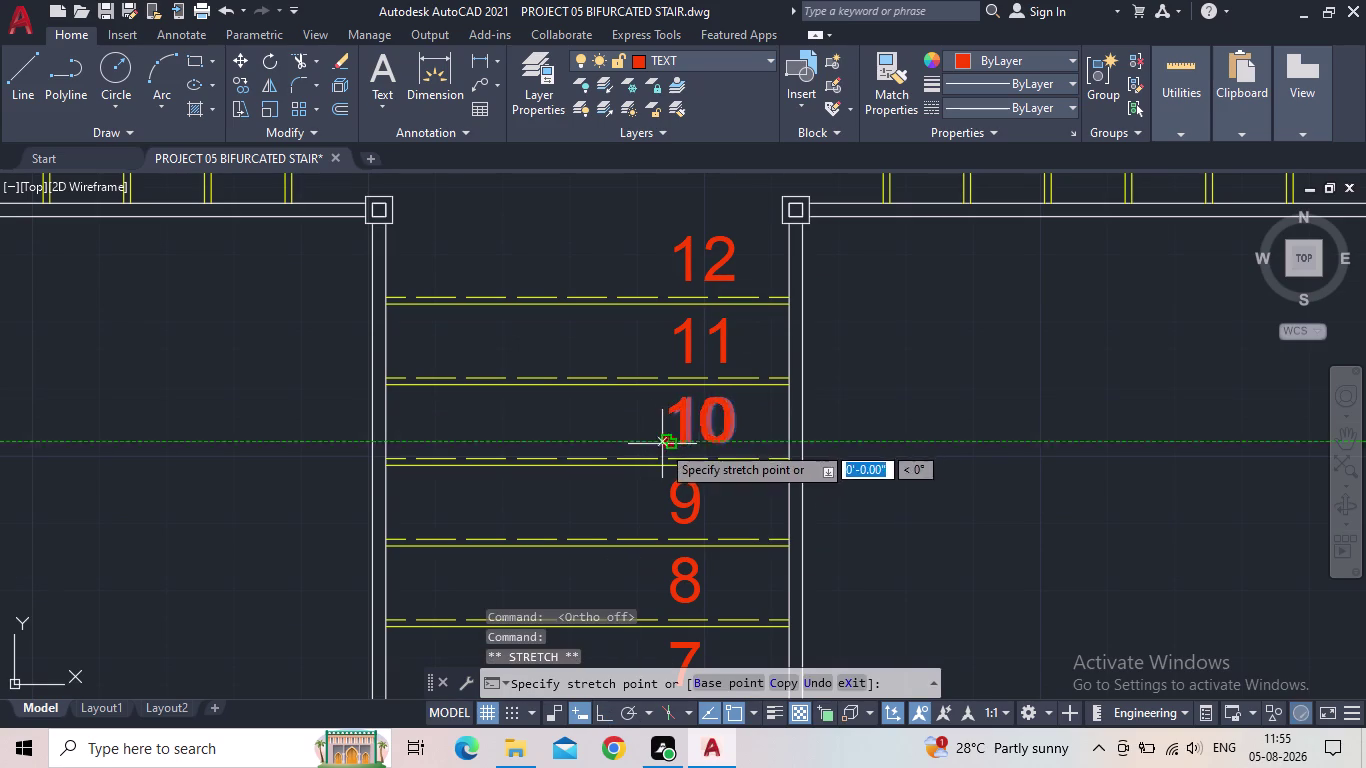
click(648, 447)
click(689, 329)
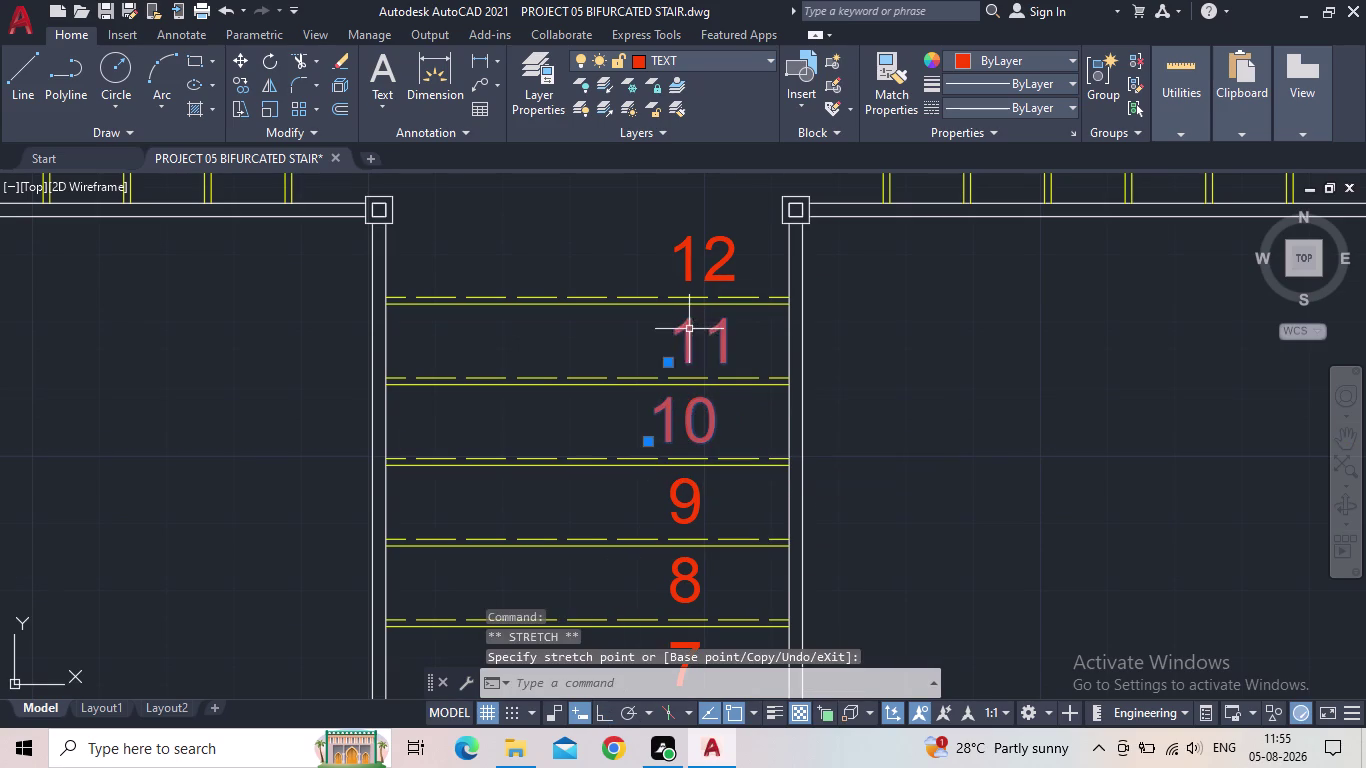
click(671, 360)
click(640, 364)
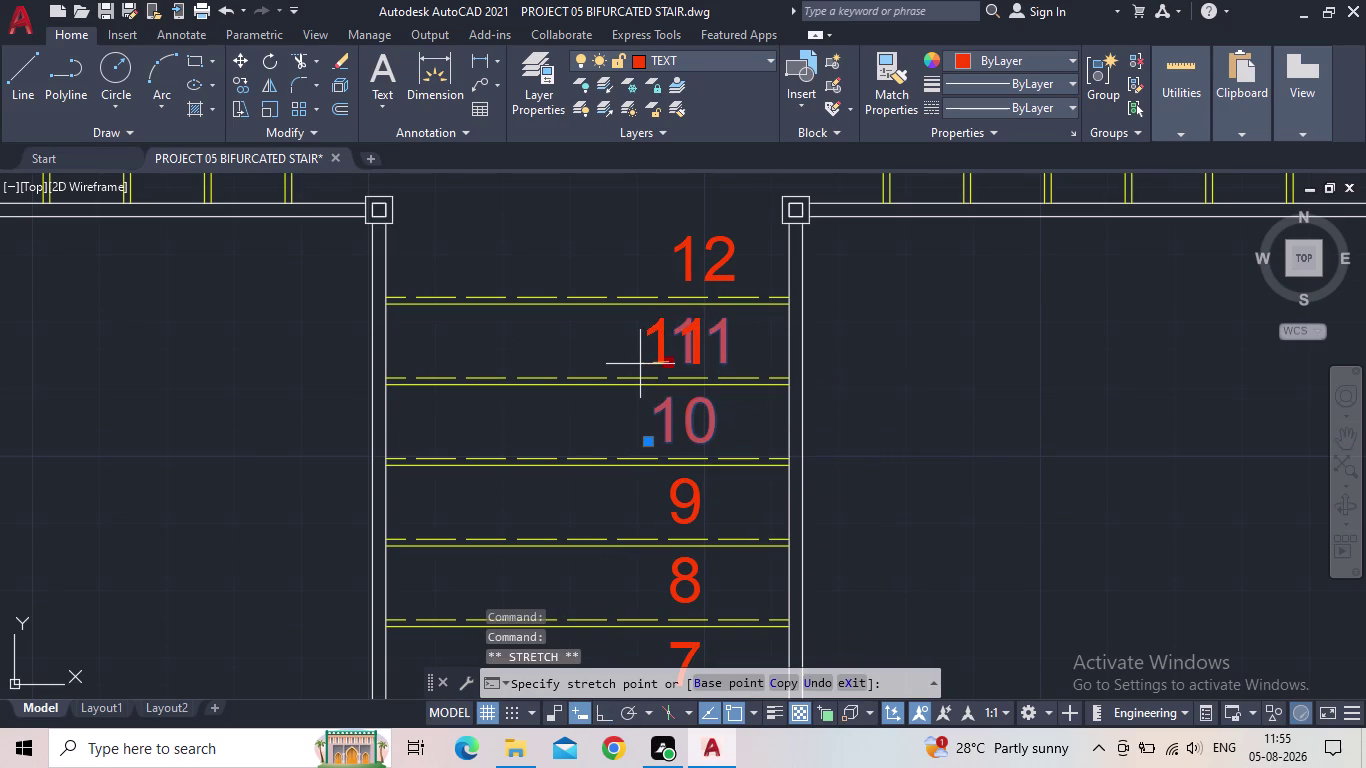
click(684, 275)
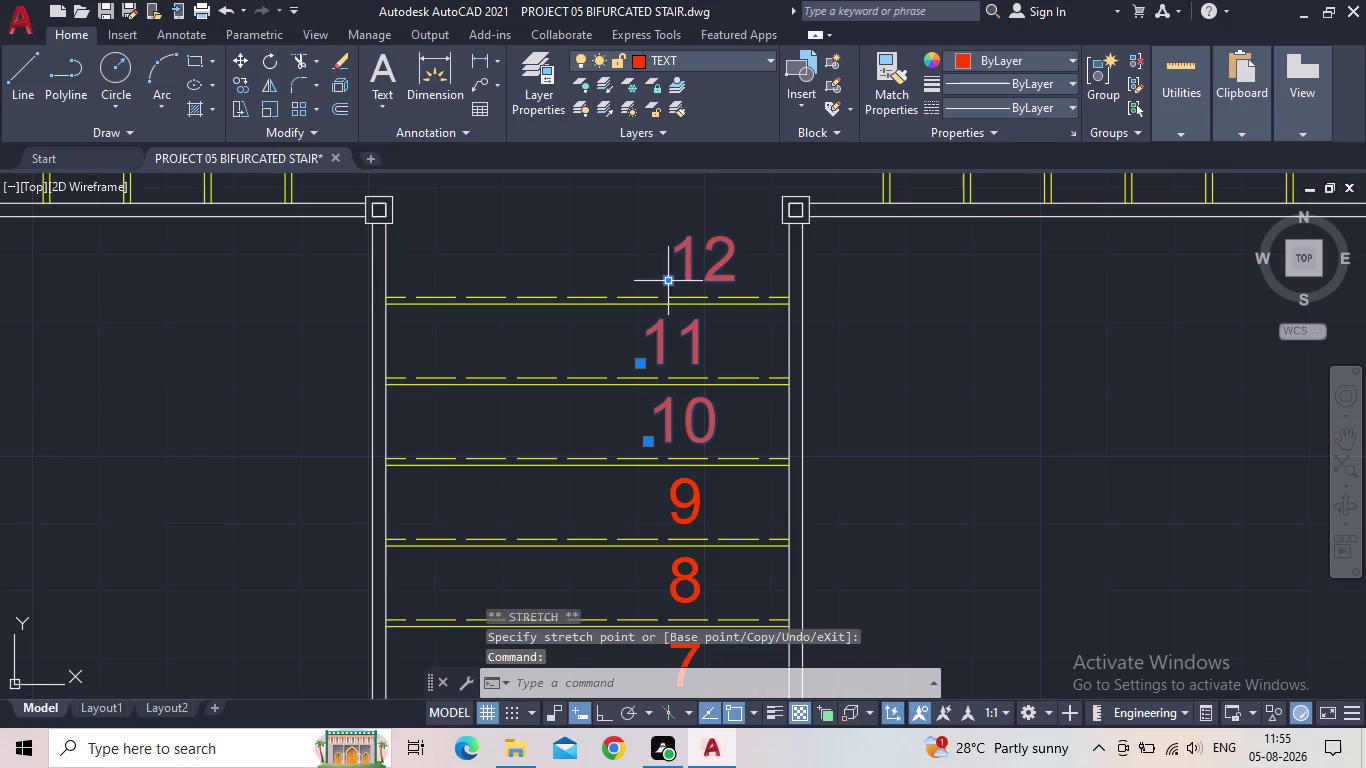
click(670, 281)
click(639, 286)
key(Escape)
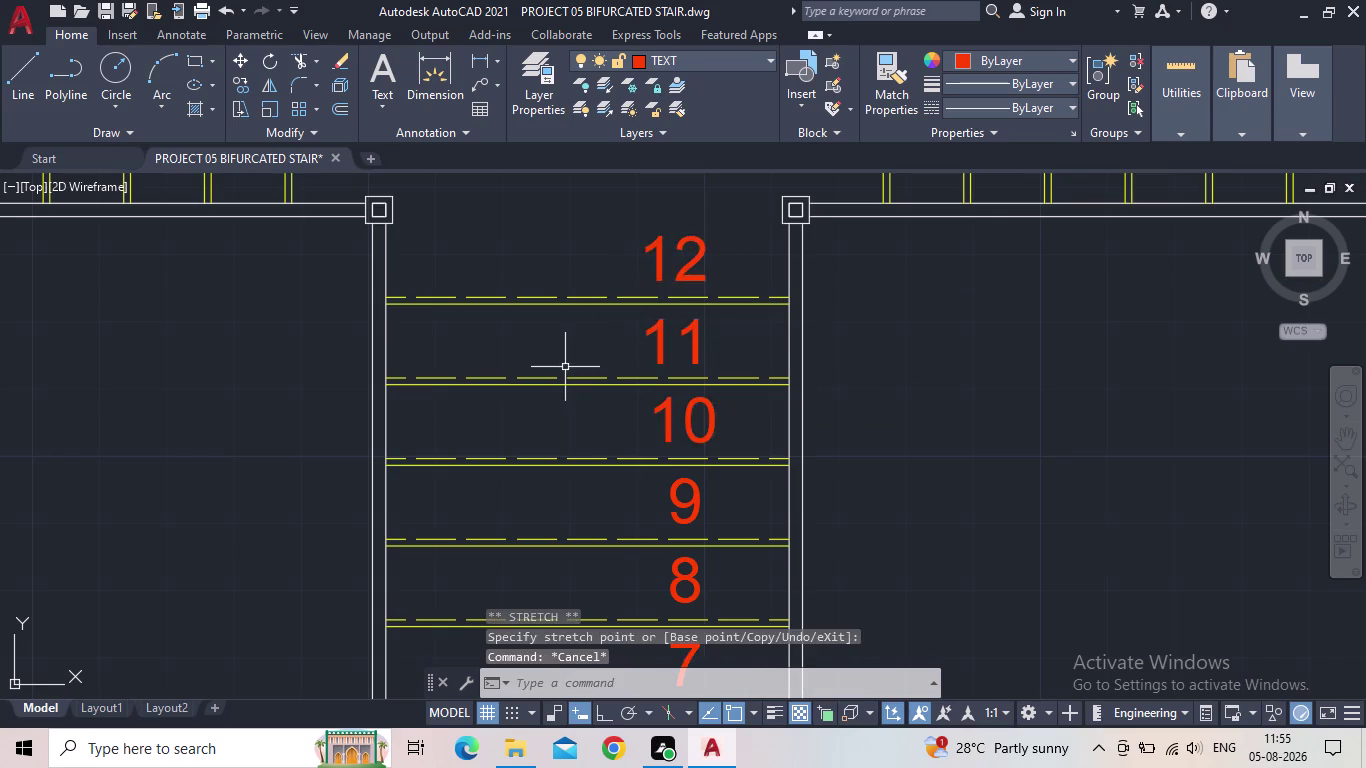
Pan and zoom until tread numbers 13 to 19 fill the view.
scroll(down, 3)
middle_click(599, 382)
scroll(up, 3)
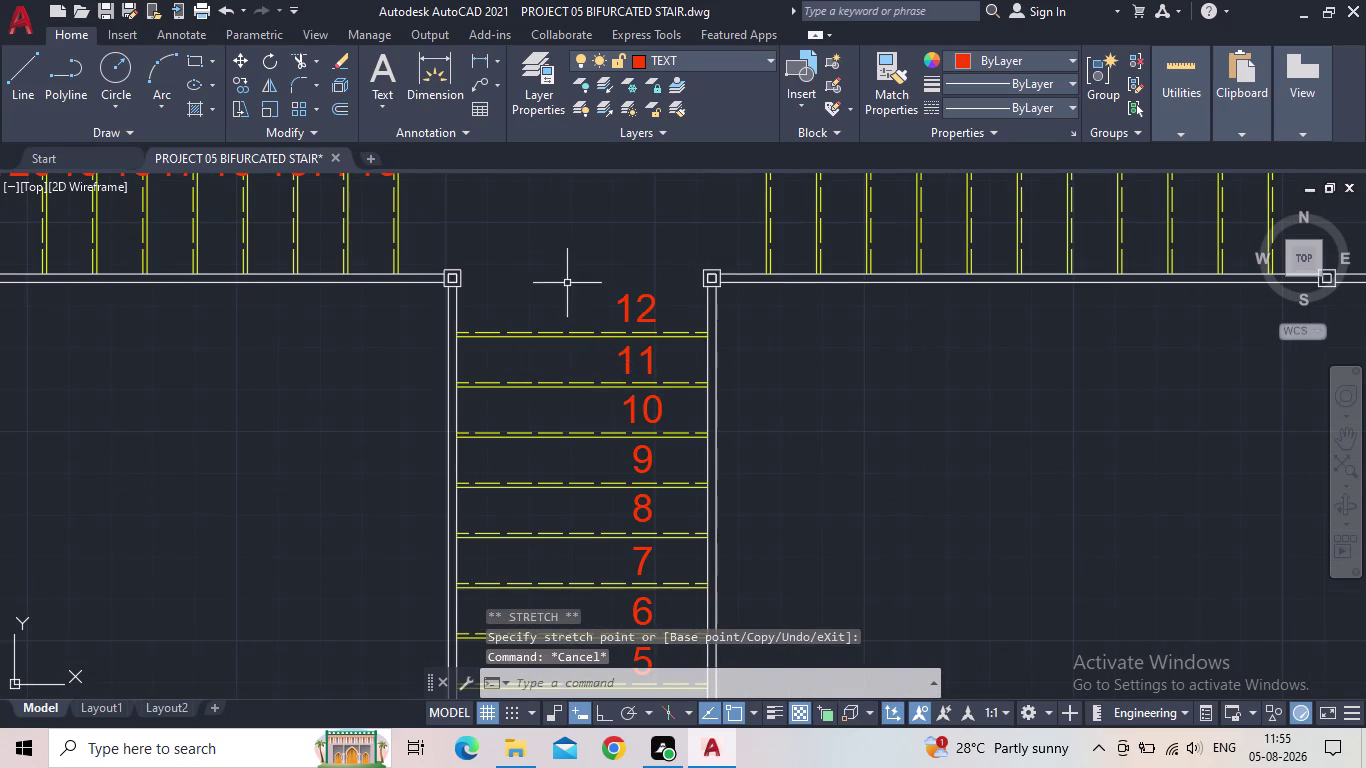
scroll(down, 3)
middle_drag(596, 254, 786, 360)
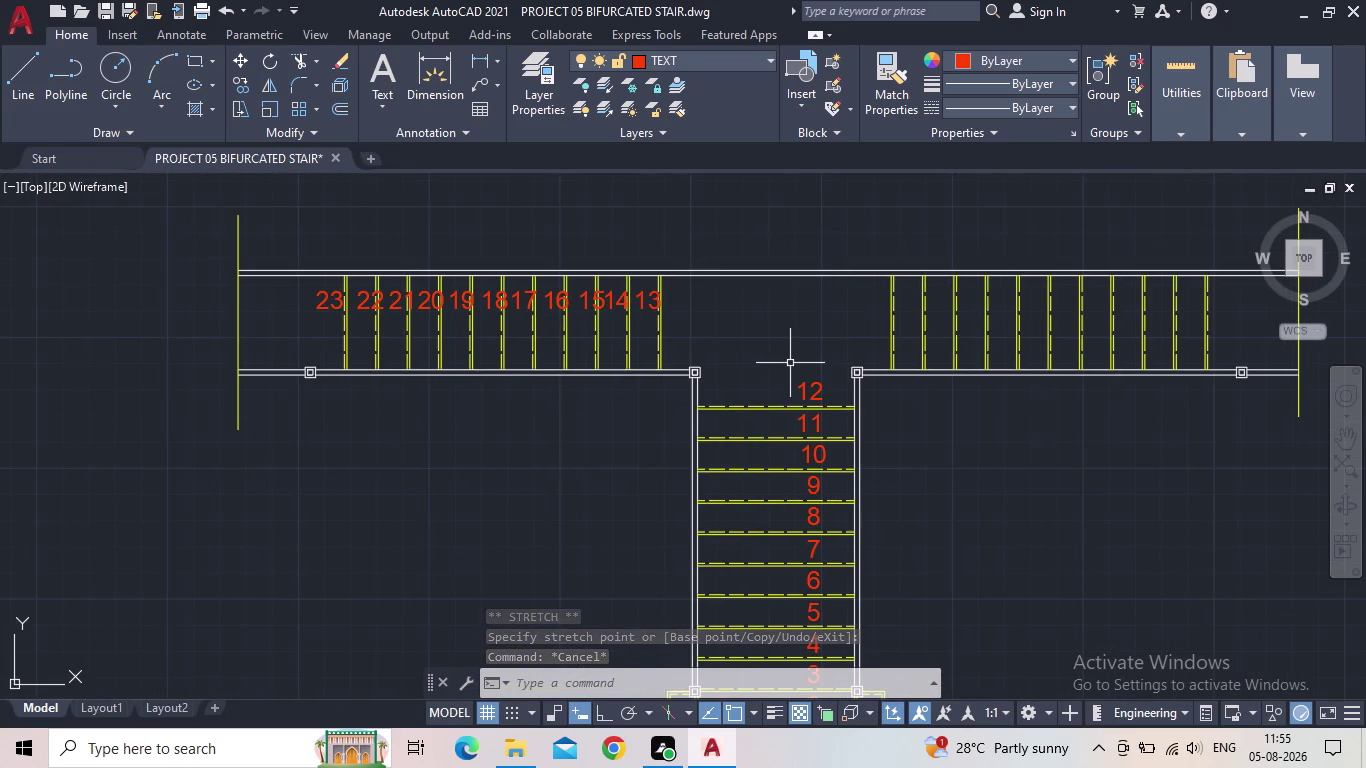
middle_drag(782, 330, 830, 407)
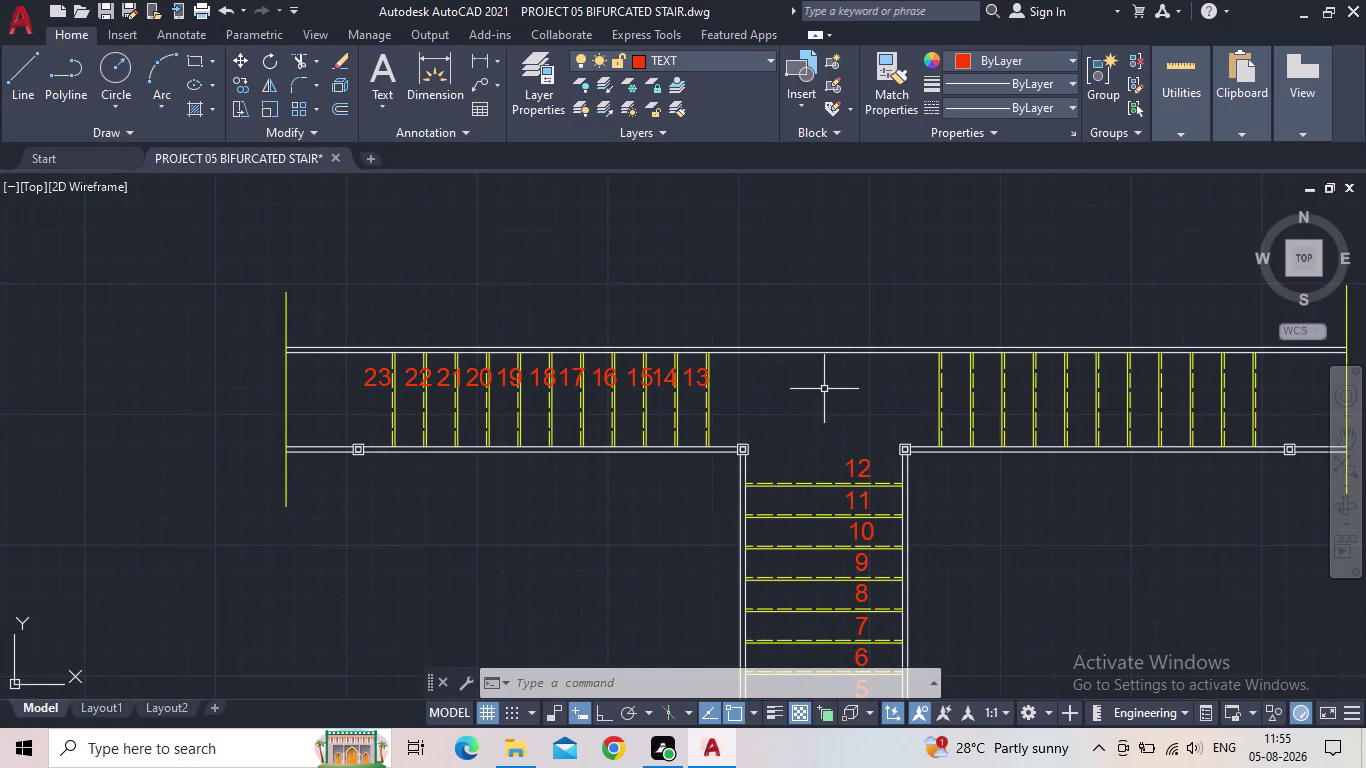
middle_click(751, 396)
scroll(up, 3)
middle_drag(751, 397, 847, 401)
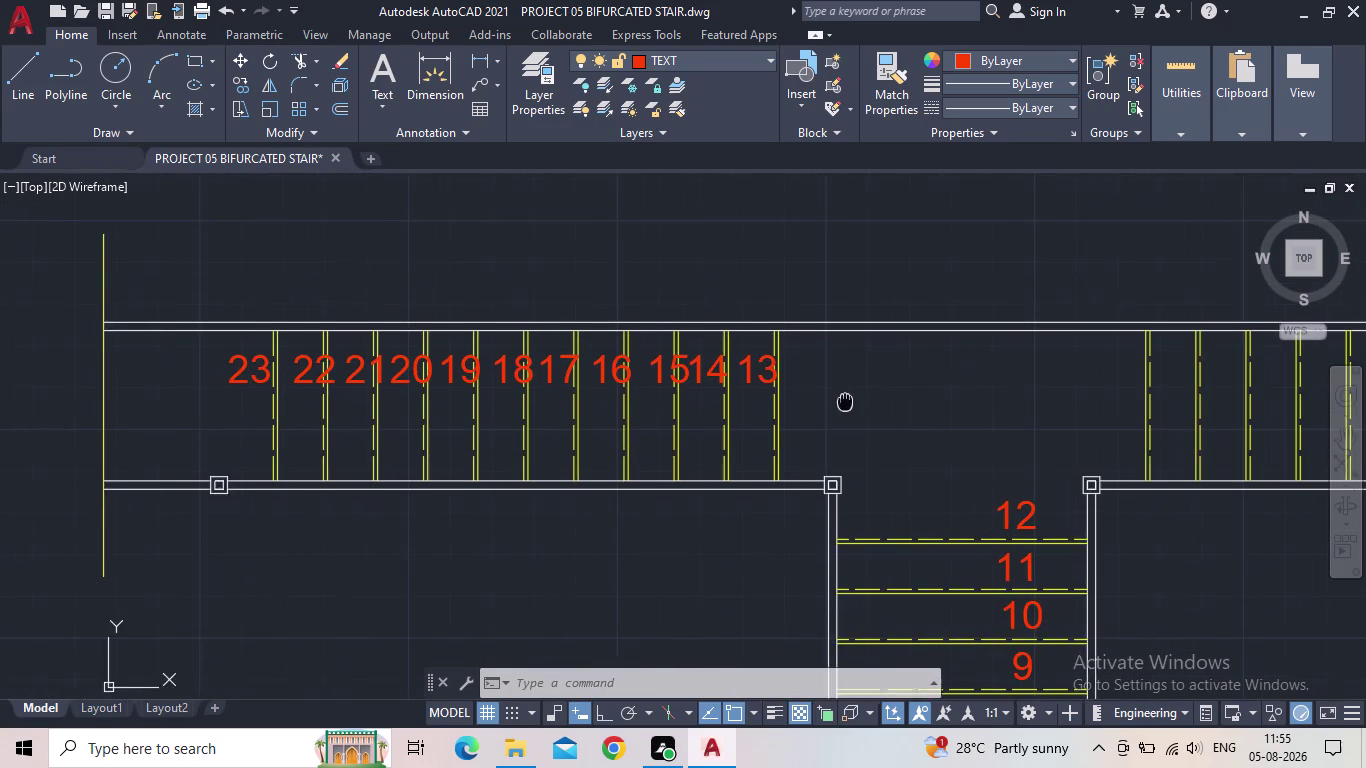
middle_drag(847, 401, 849, 401)
scroll(up, 3)
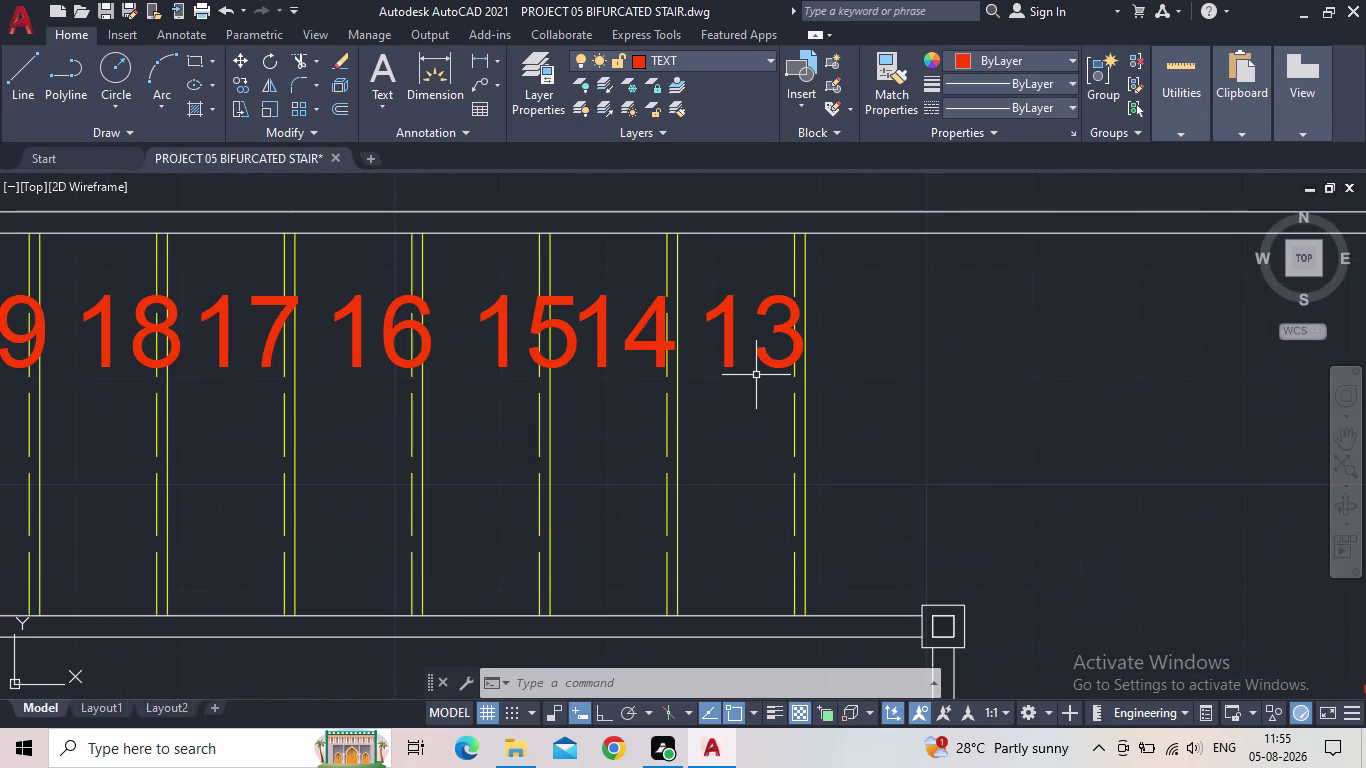
Select tread numbers 13 through 18, then cancel the unfinished selection.
click(733, 362)
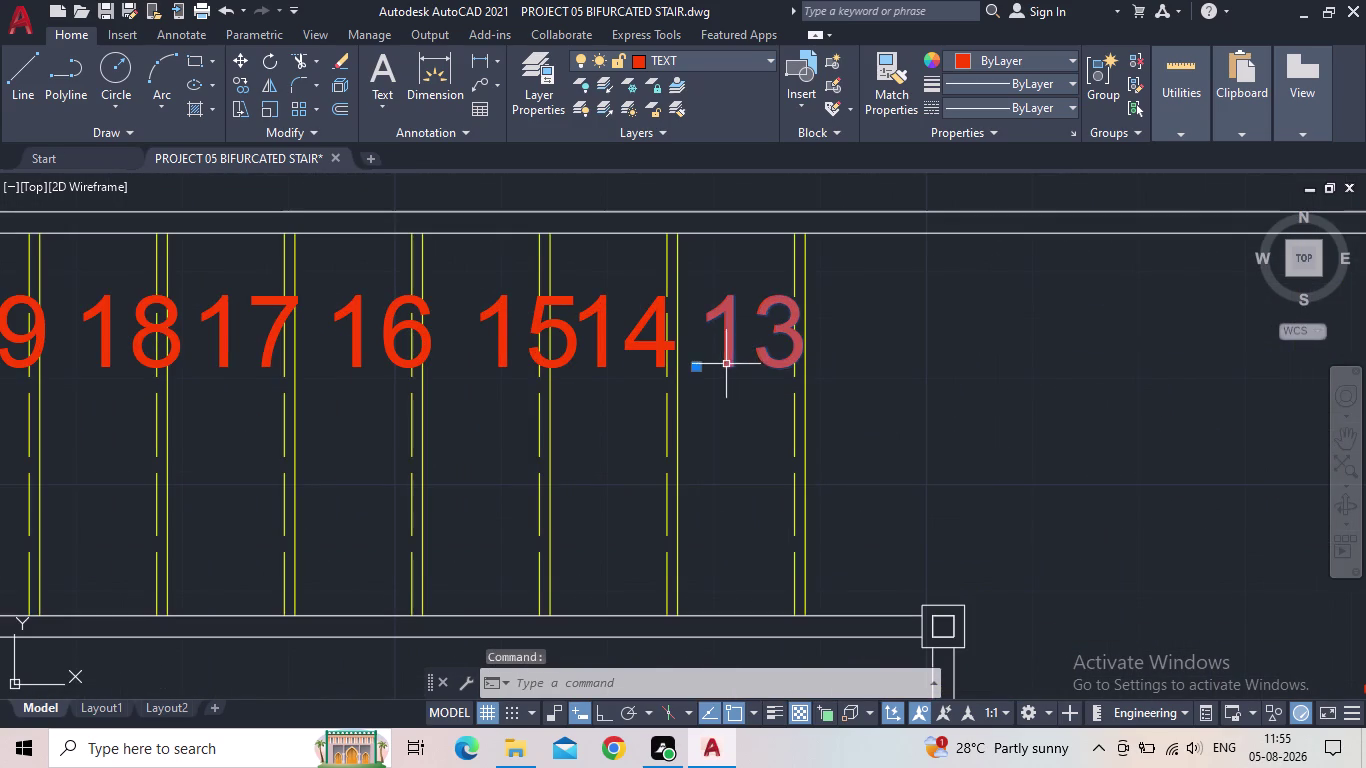
click(628, 353)
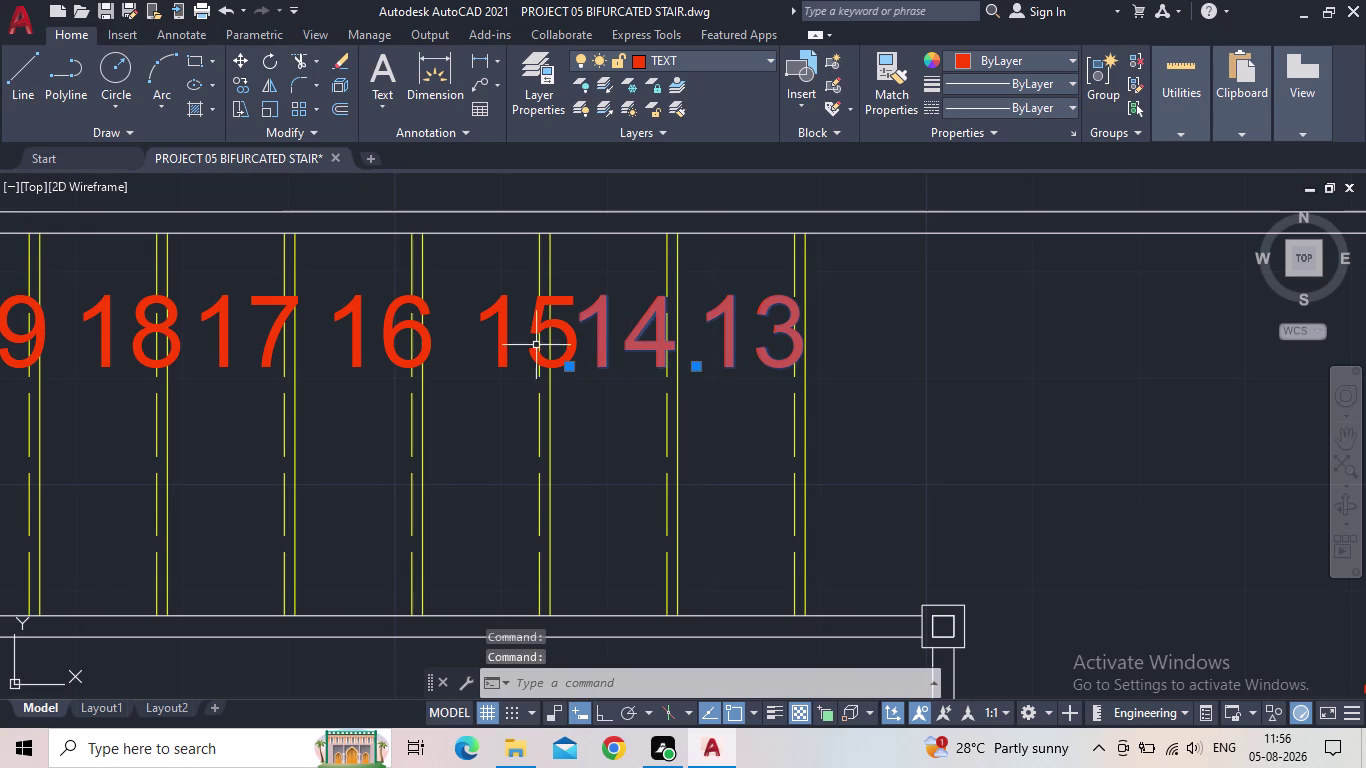
click(523, 341)
click(488, 341)
click(397, 341)
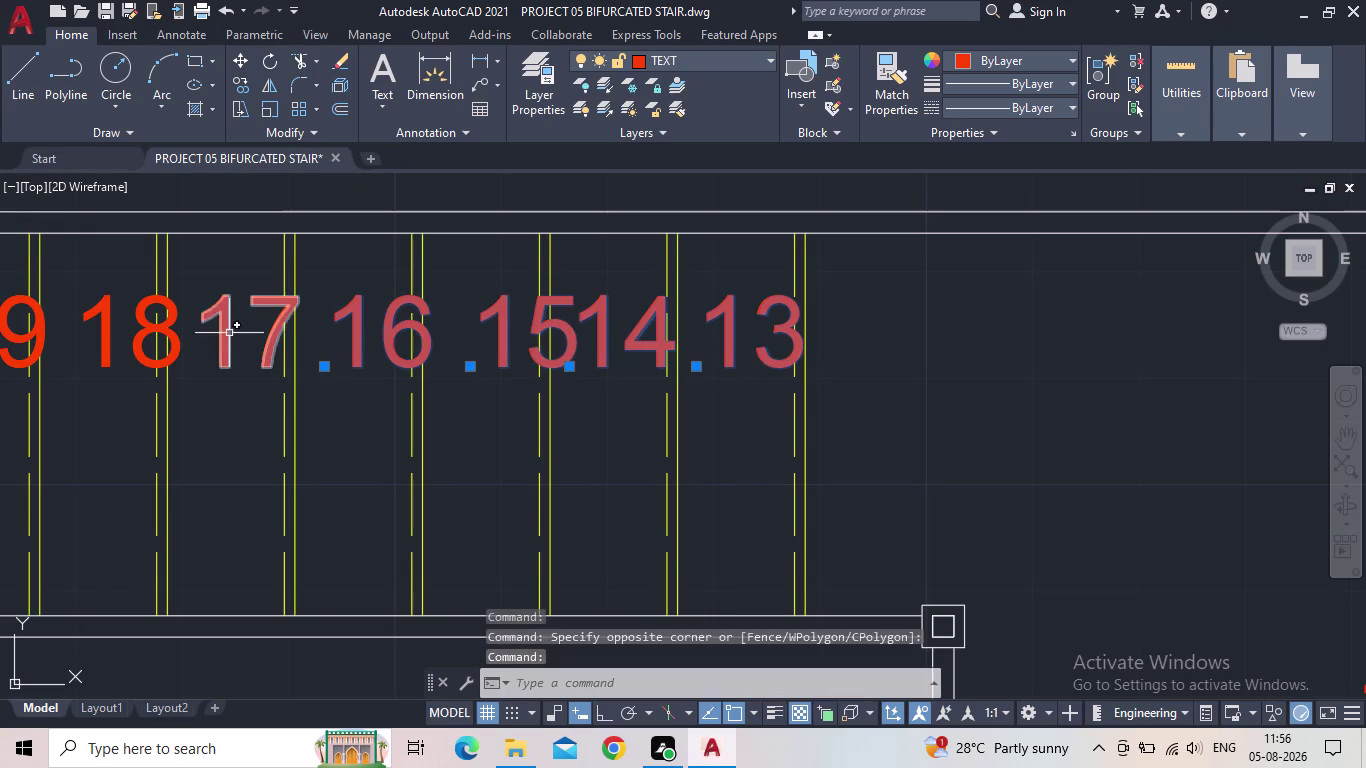
click(228, 333)
click(114, 338)
scroll(down, 3)
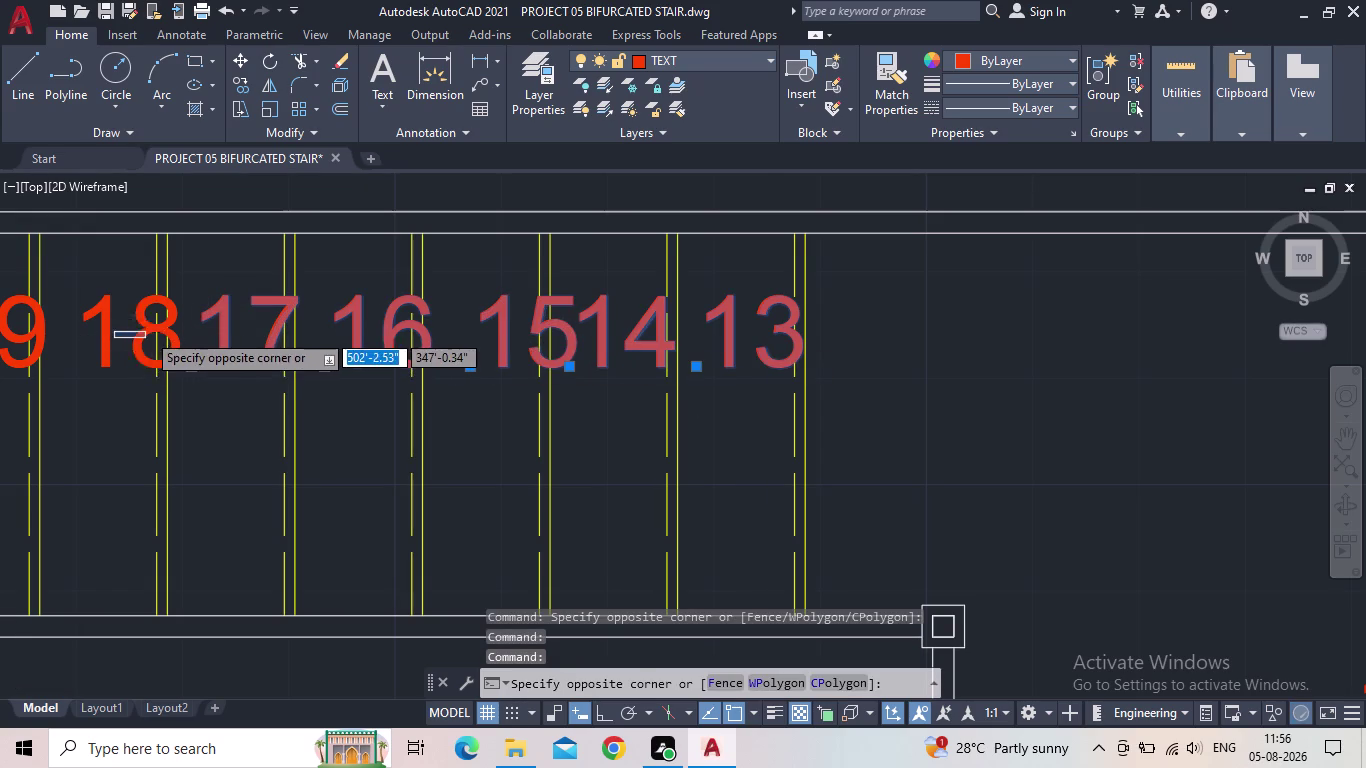
scroll(down, 3)
key(Escape)
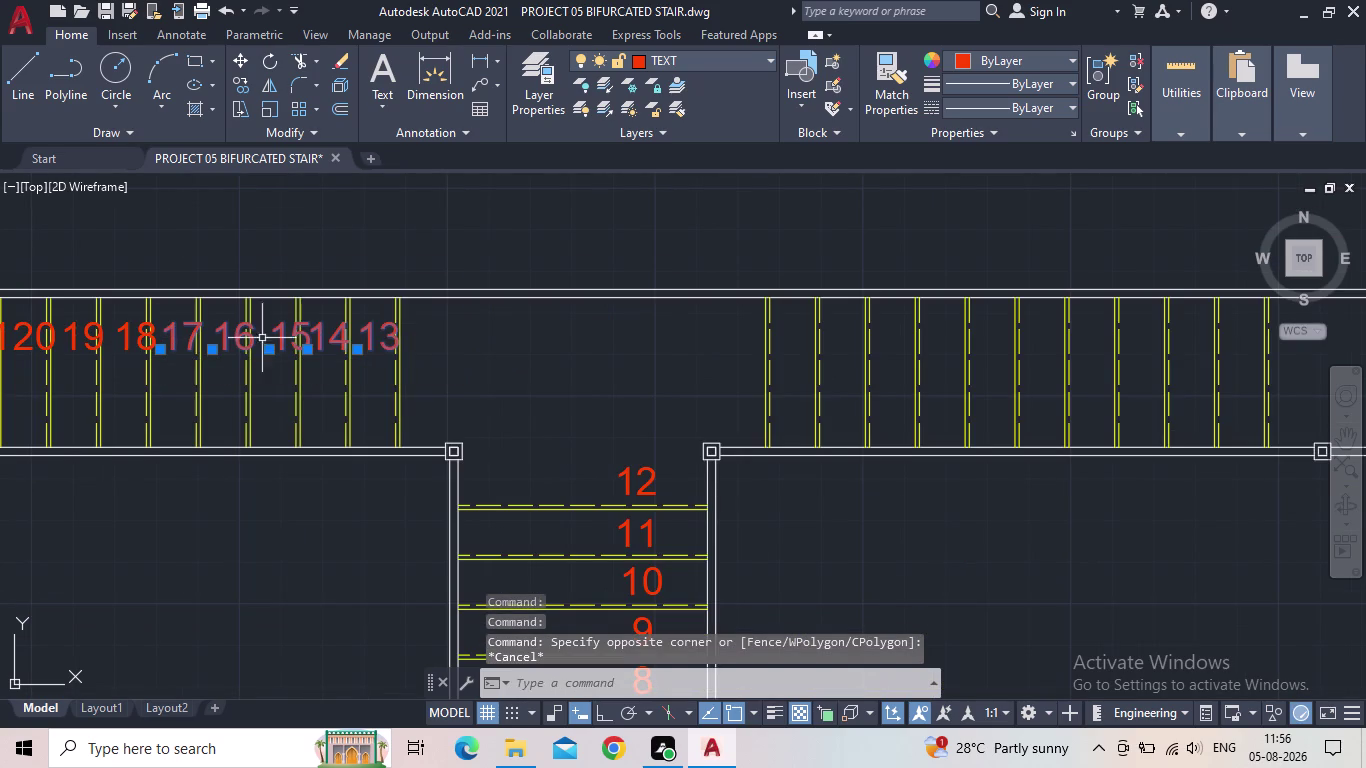
Move tread number 13 so it sits centred between its tread lines.
scroll(up, 3)
middle_drag(419, 371, 522, 362)
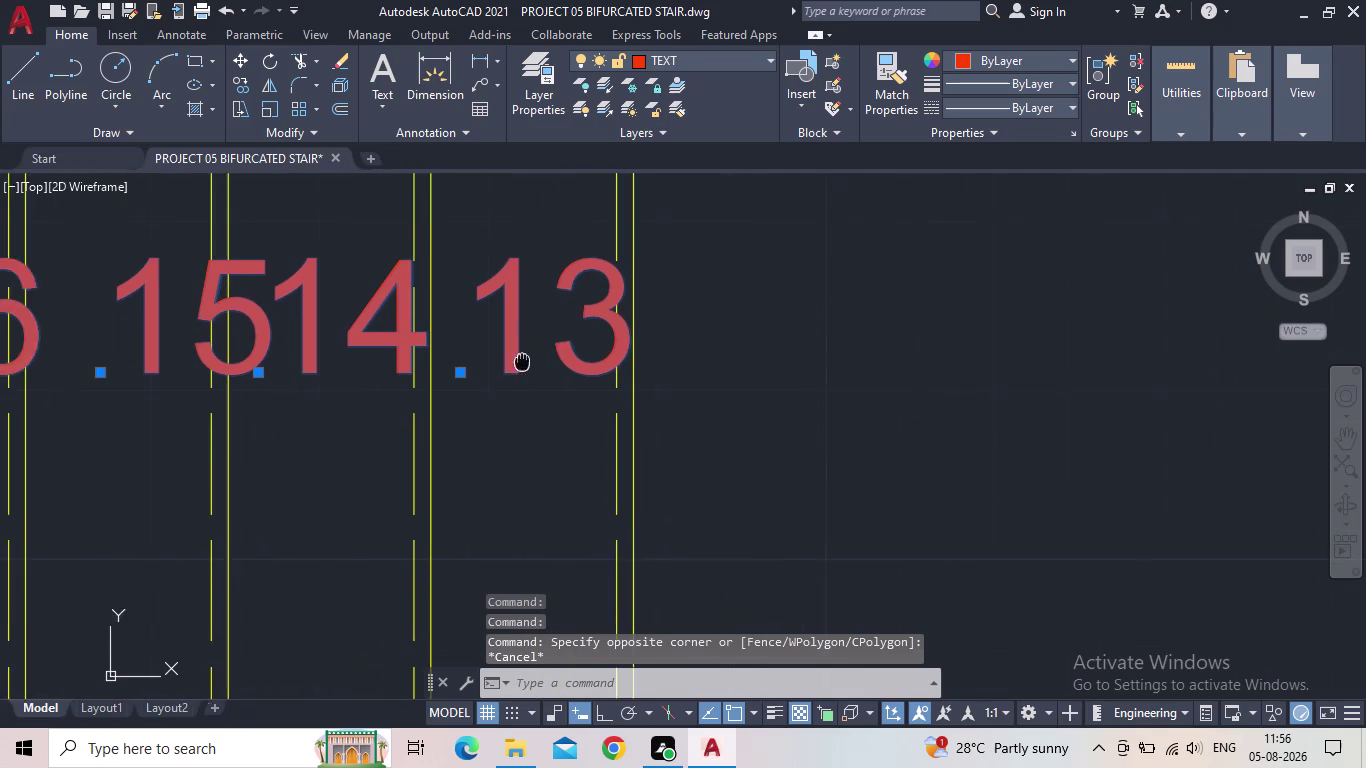
scroll(up, 3)
click(436, 379)
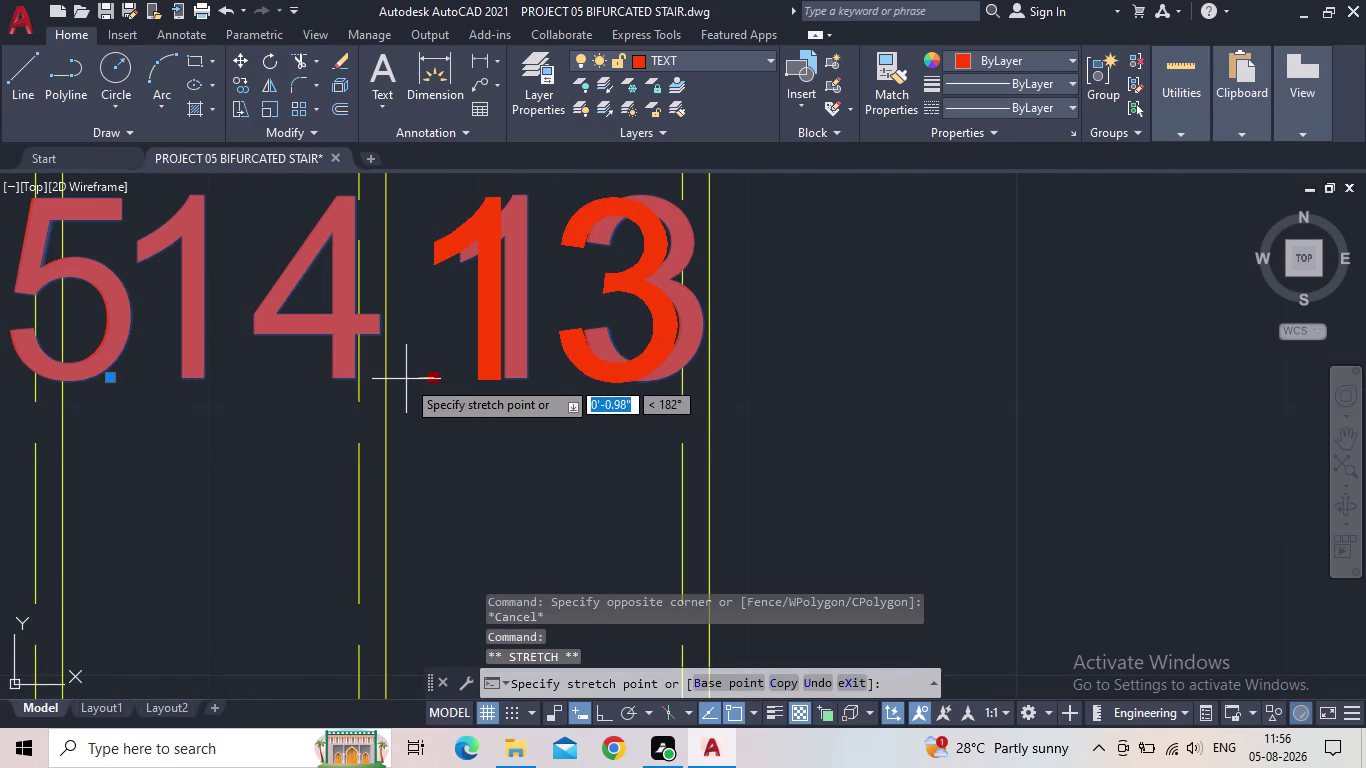
click(406, 379)
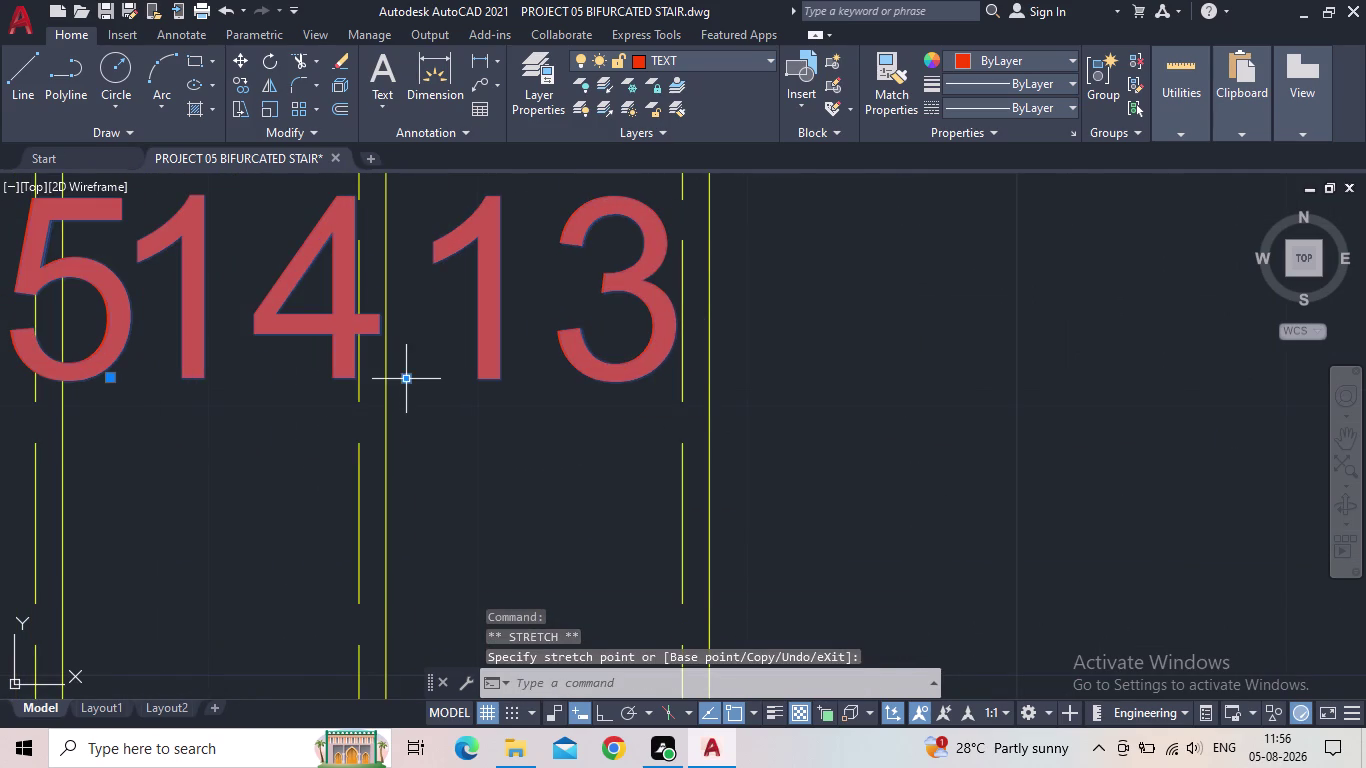
click(410, 378)
click(399, 378)
scroll(down, 3)
middle_drag(274, 363, 580, 384)
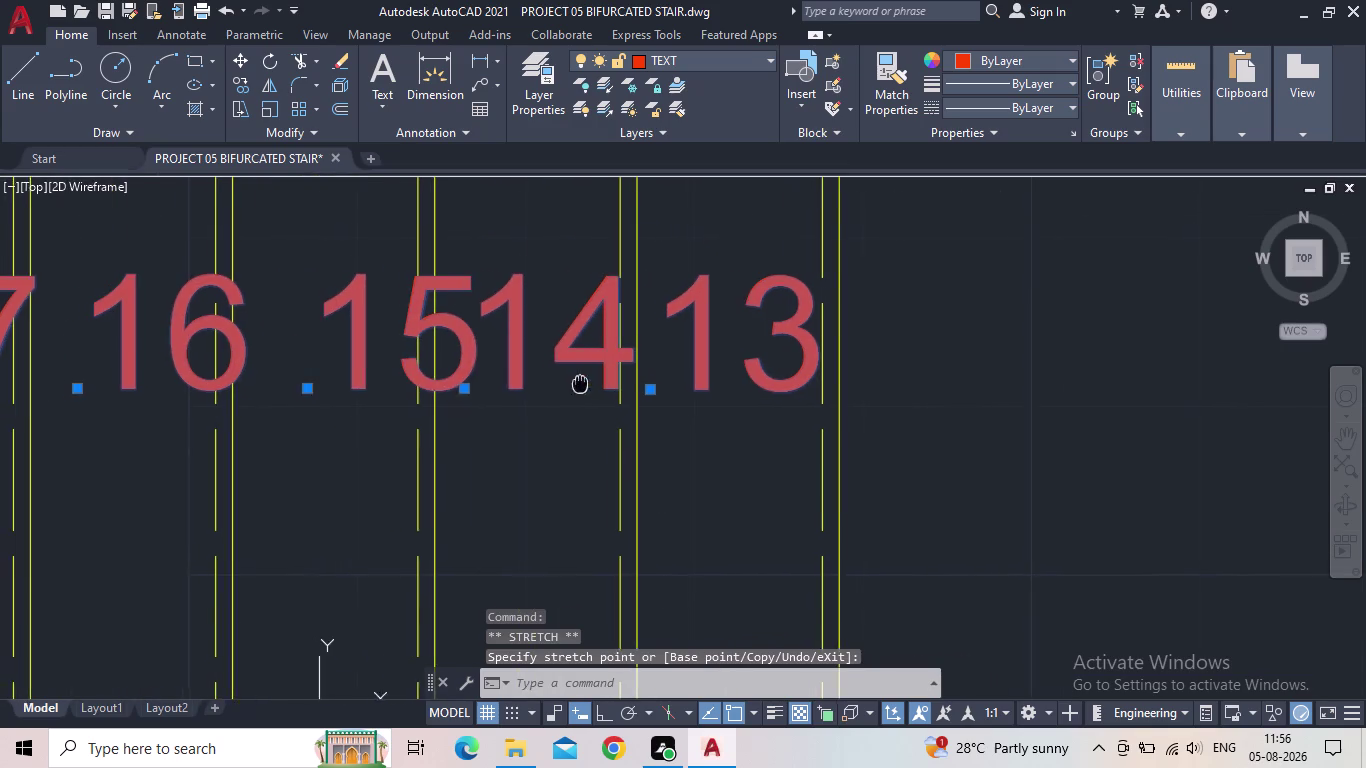
Drag number 15 further left and centre number 14 in its tread.
click(304, 391)
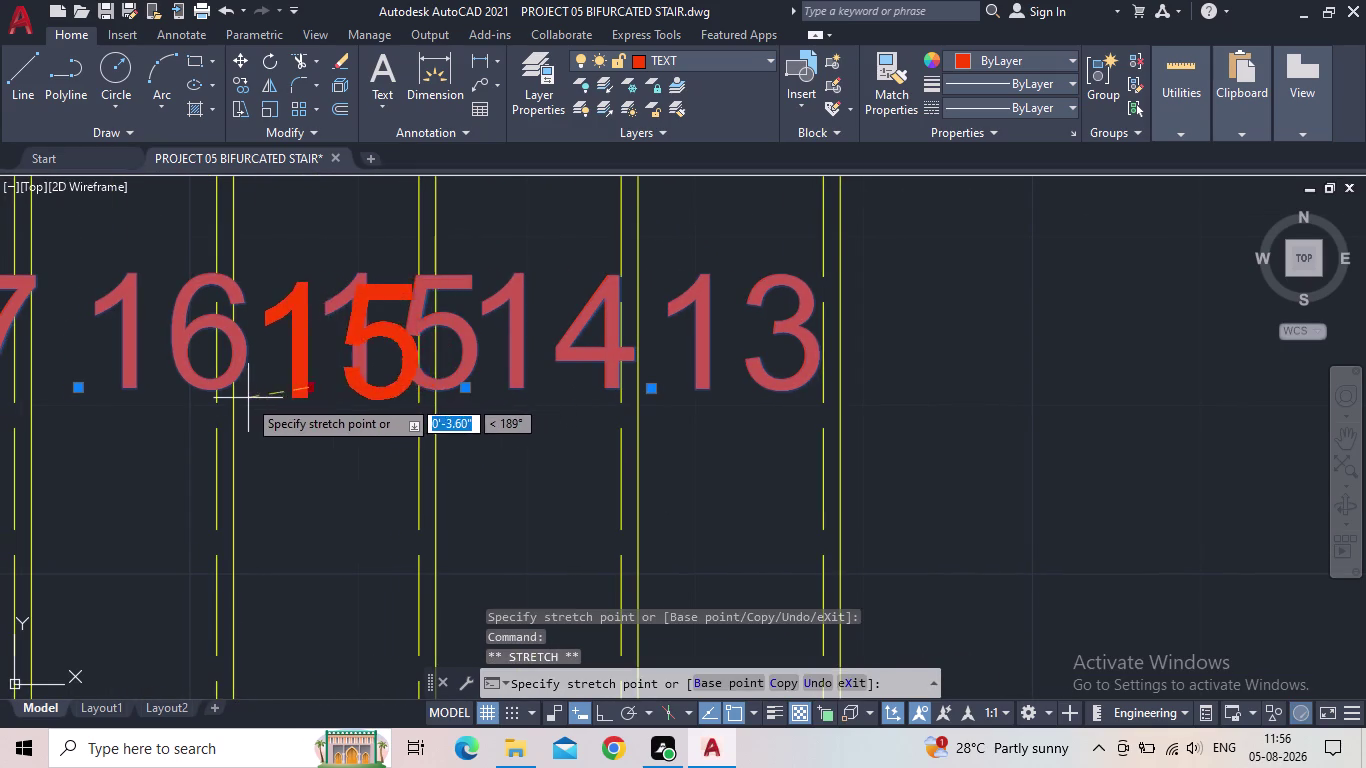
click(247, 398)
key(Escape)
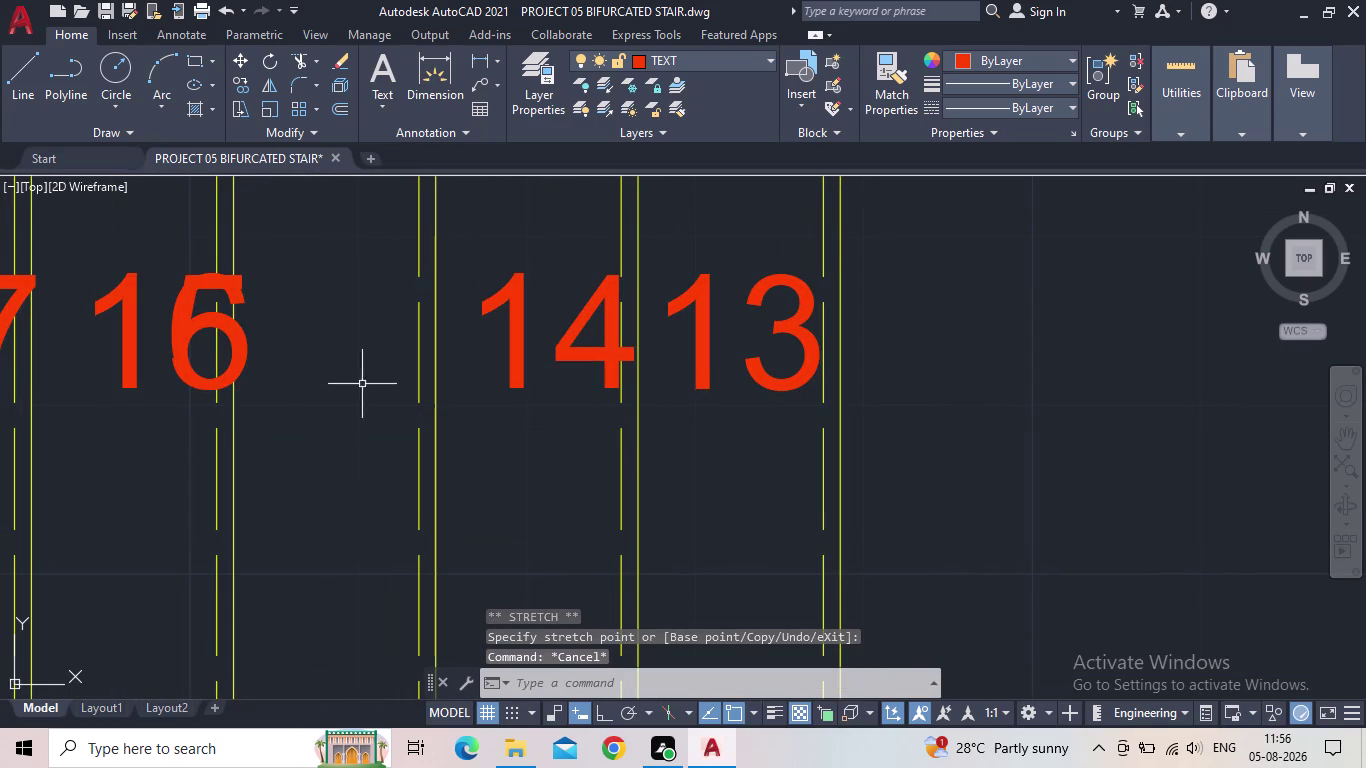
click(518, 329)
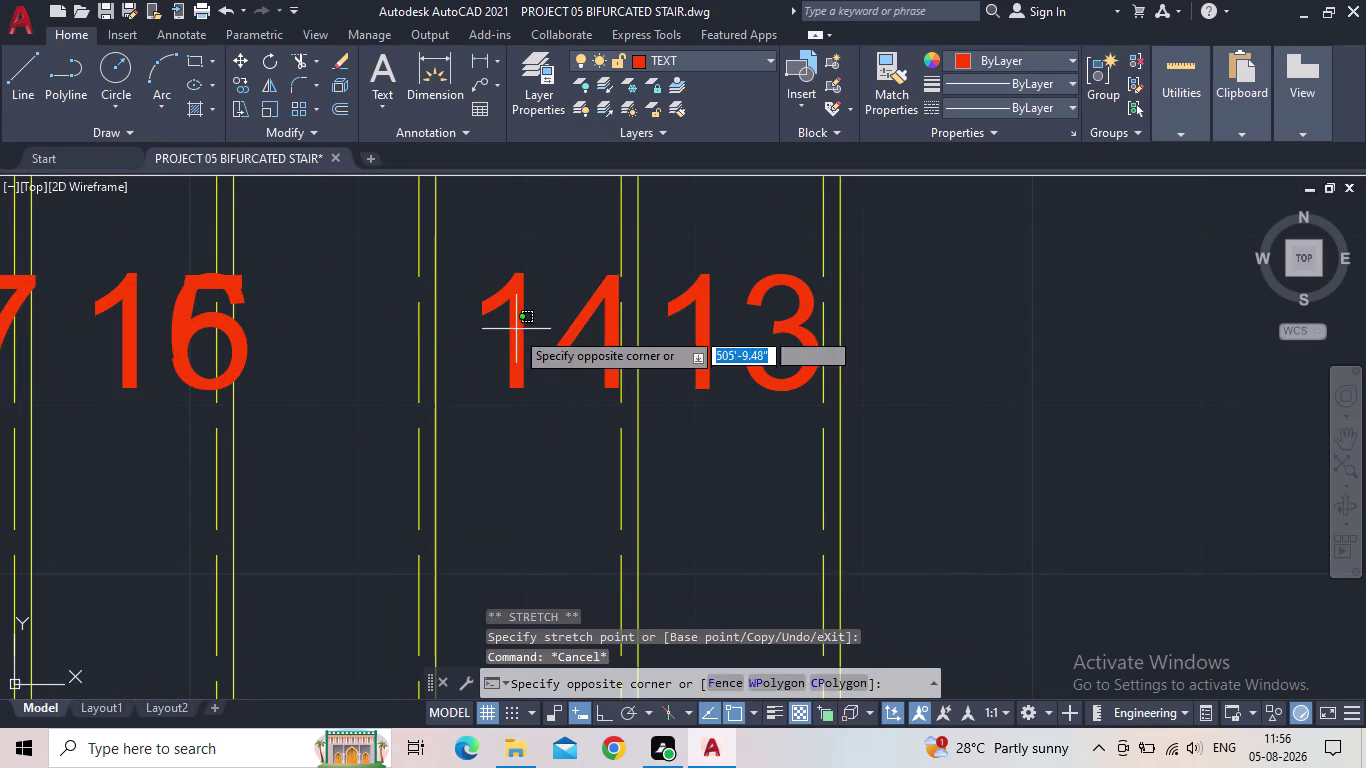
click(505, 333)
click(467, 391)
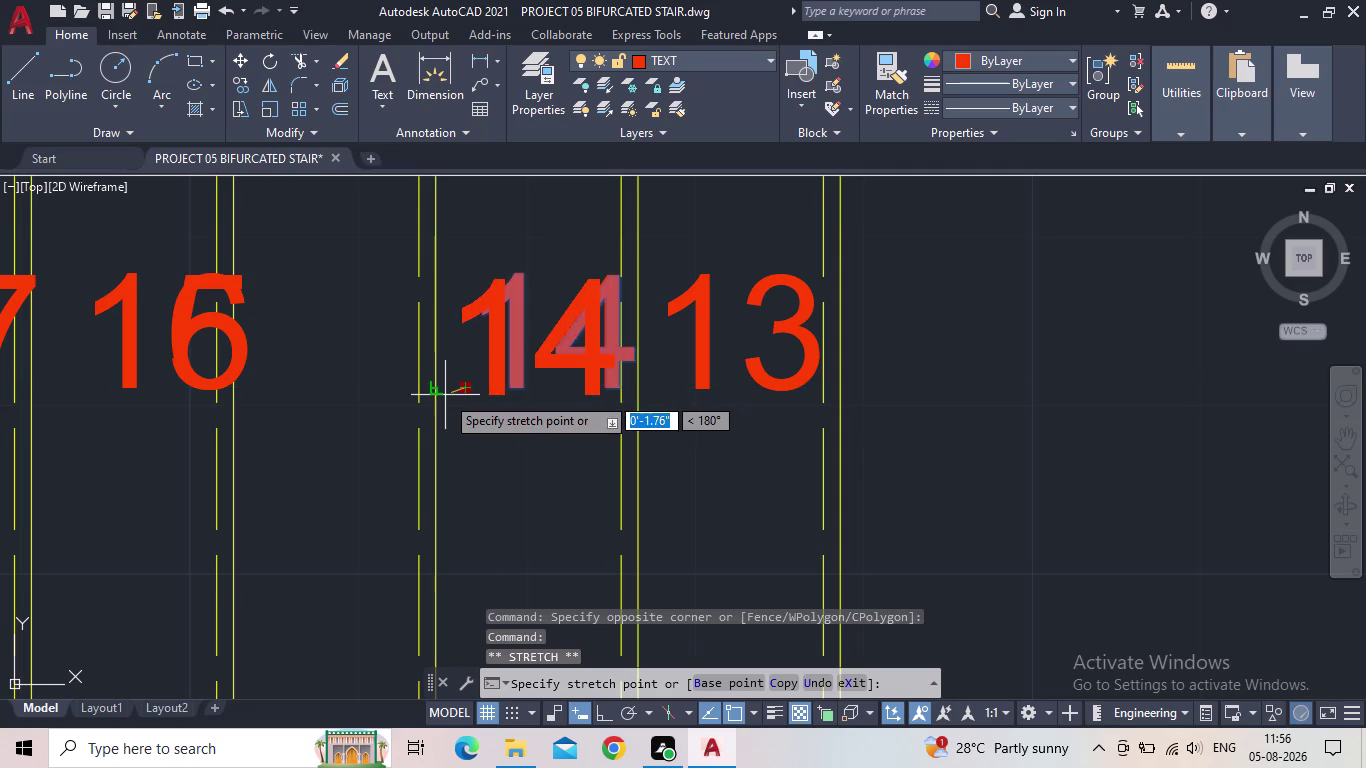
click(431, 395)
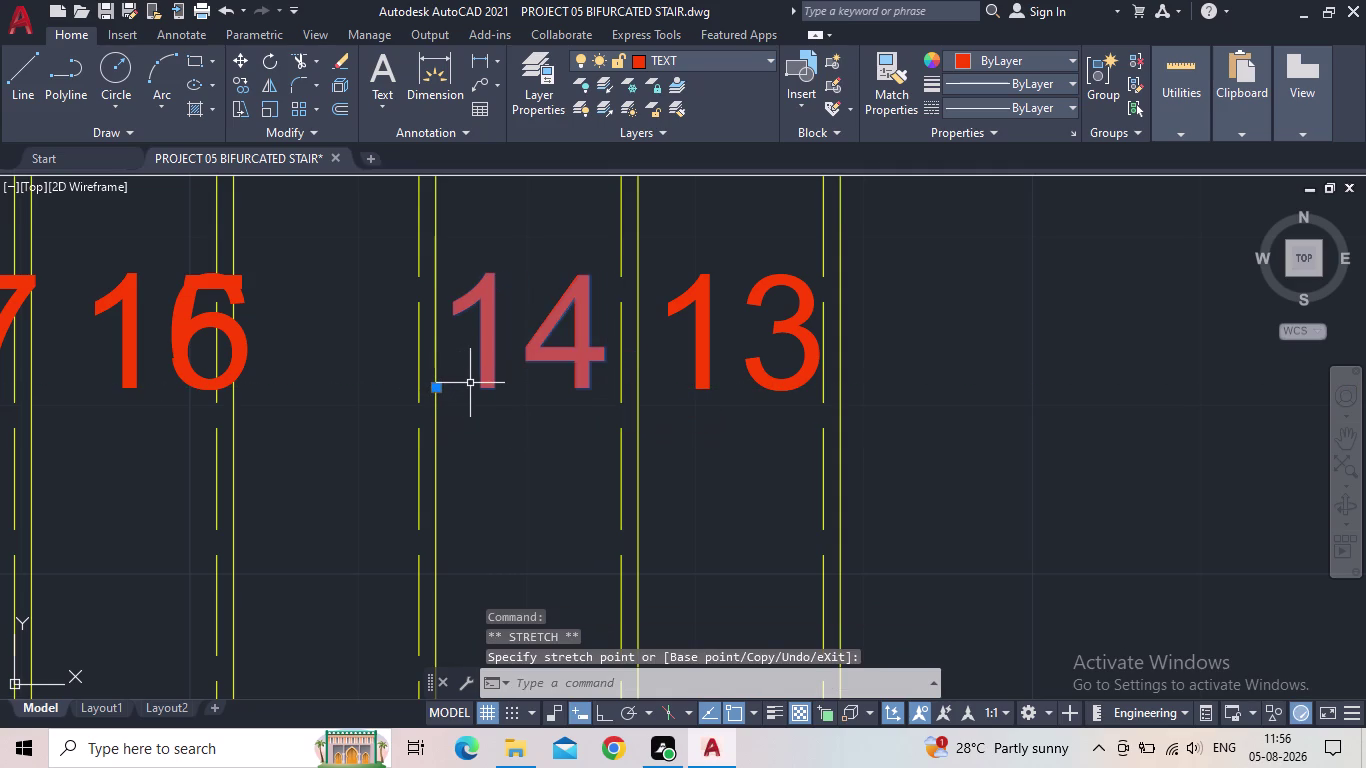
scroll(down, 3)
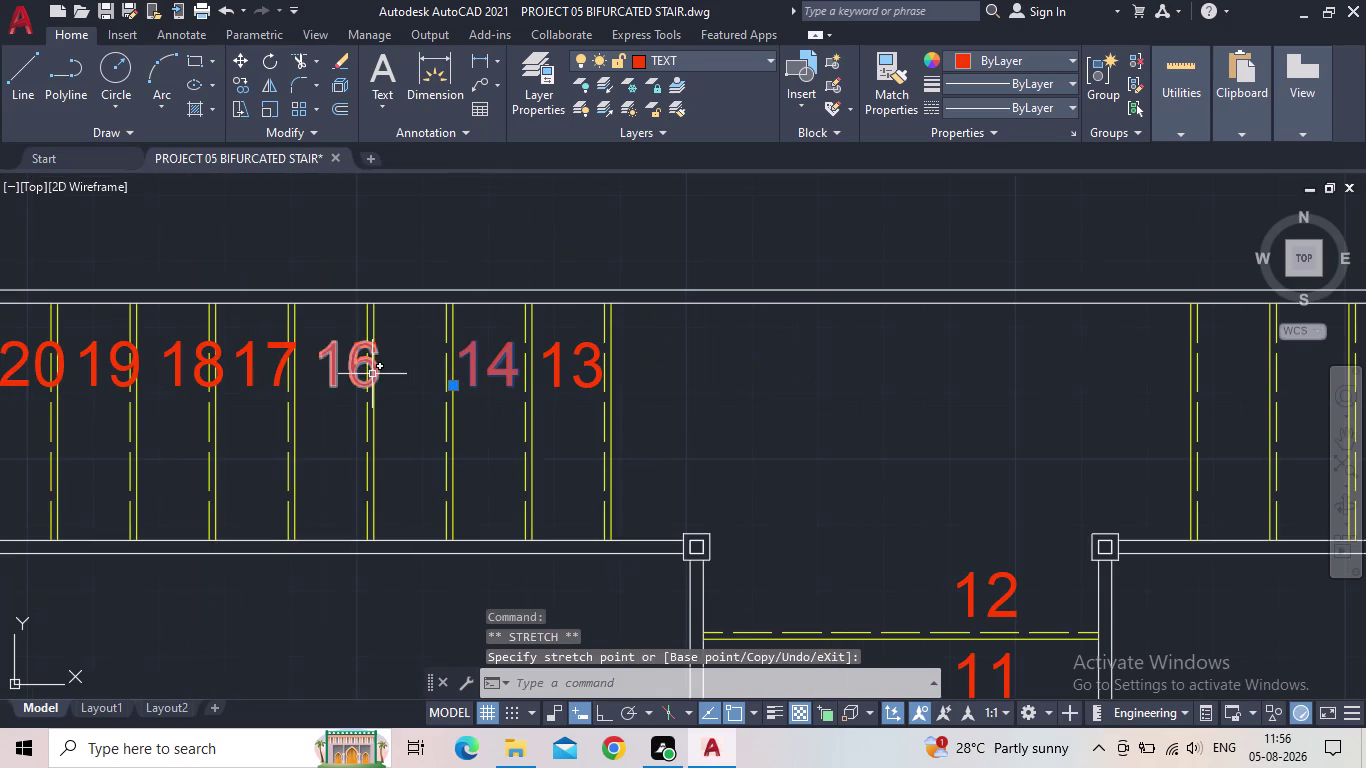
Move number 15 off number 16 into its own tread space.
scroll(up, 3)
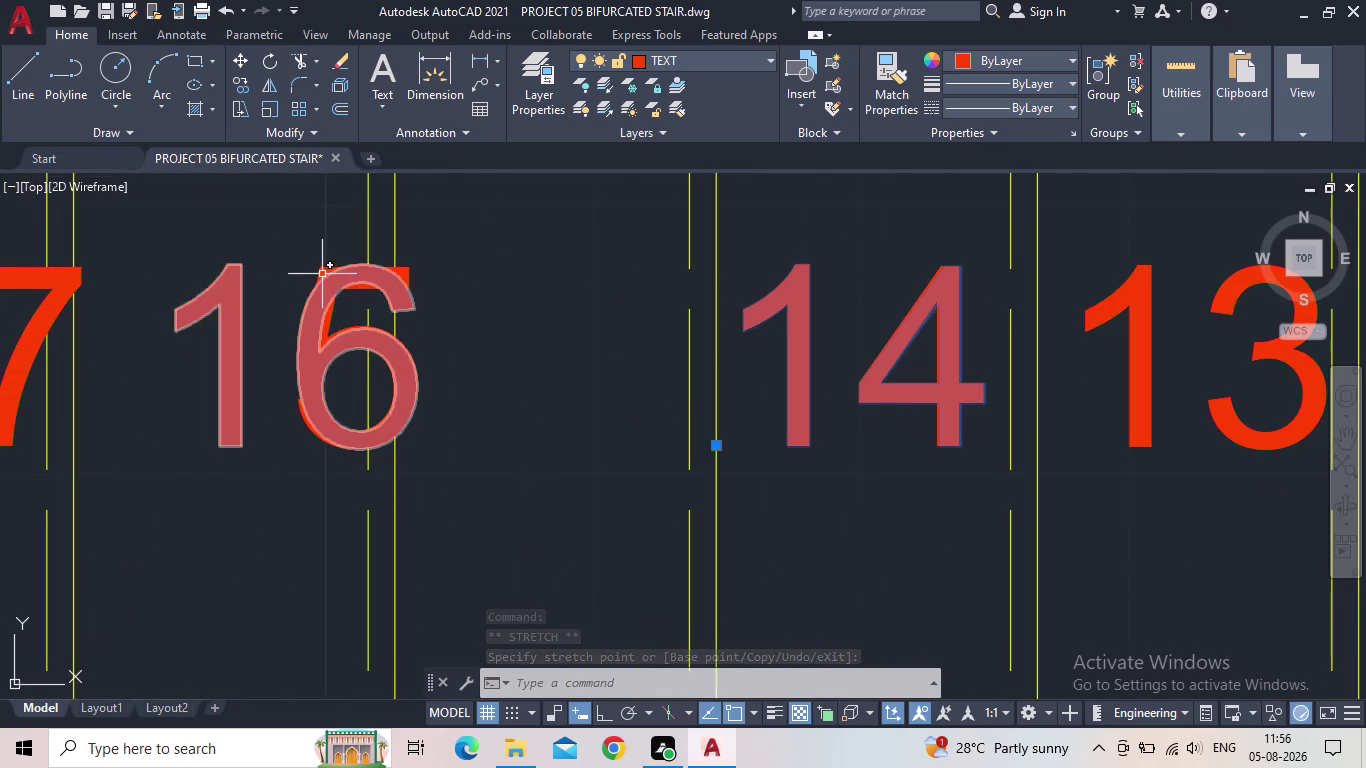
click(321, 270)
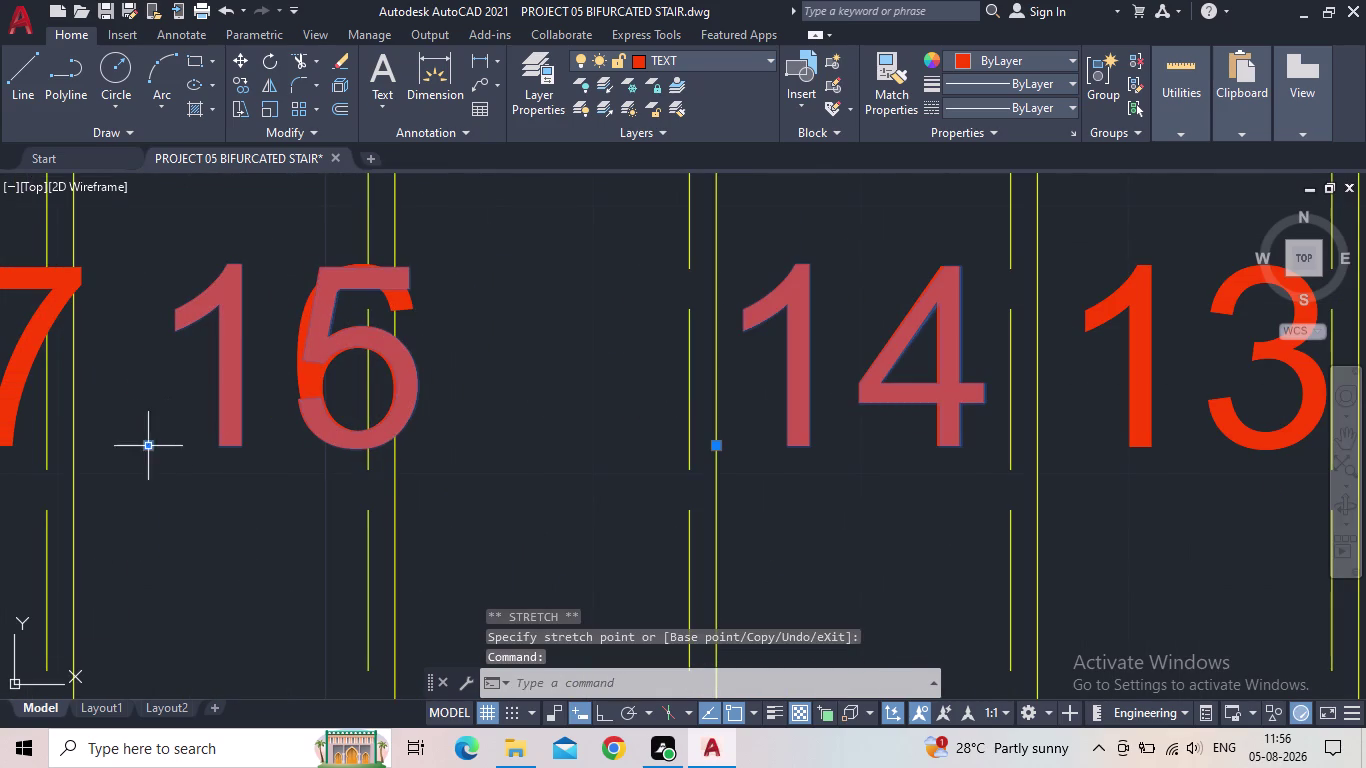
click(151, 443)
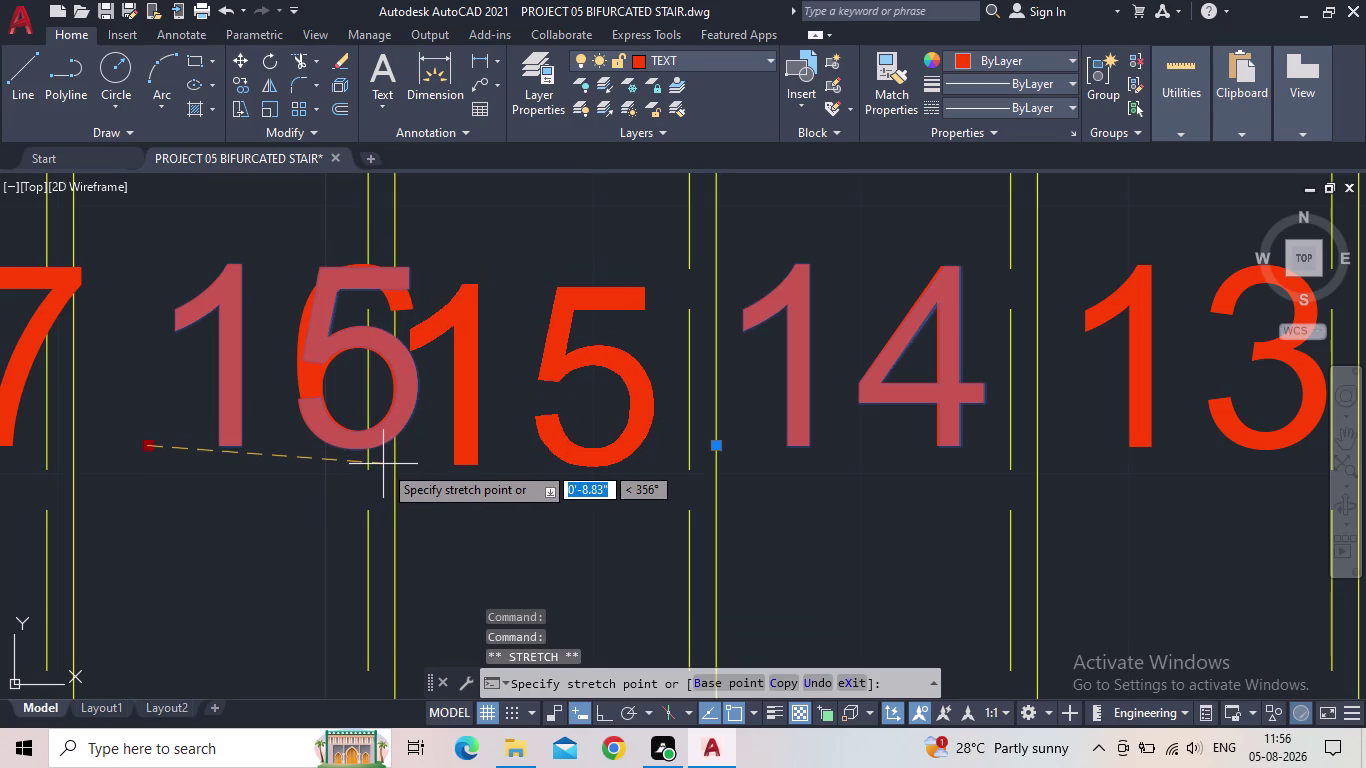
click(385, 464)
scroll(down, 3)
middle_drag(404, 444, 472, 443)
key(Escape)
Shift number 16 right in two nudges so it sits clear of 15.
click(437, 416)
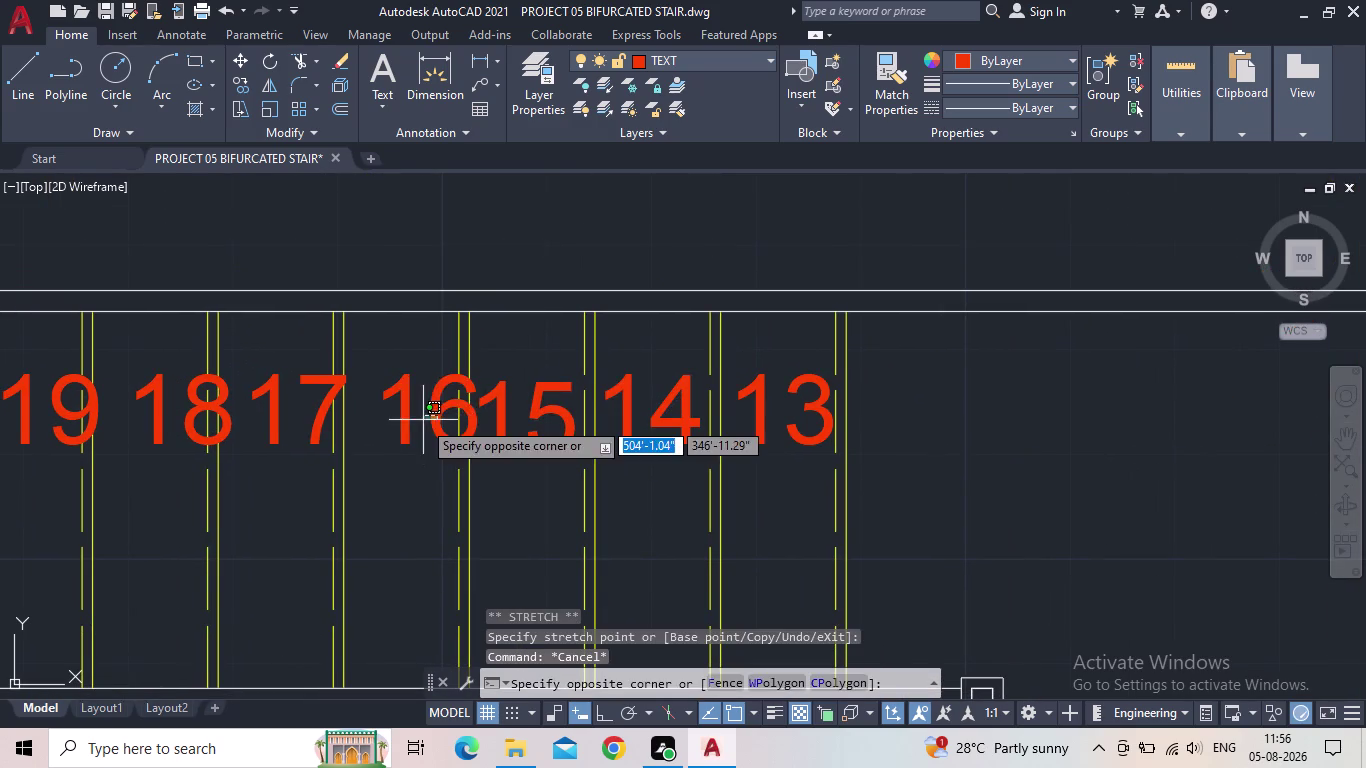
click(422, 420)
click(369, 446)
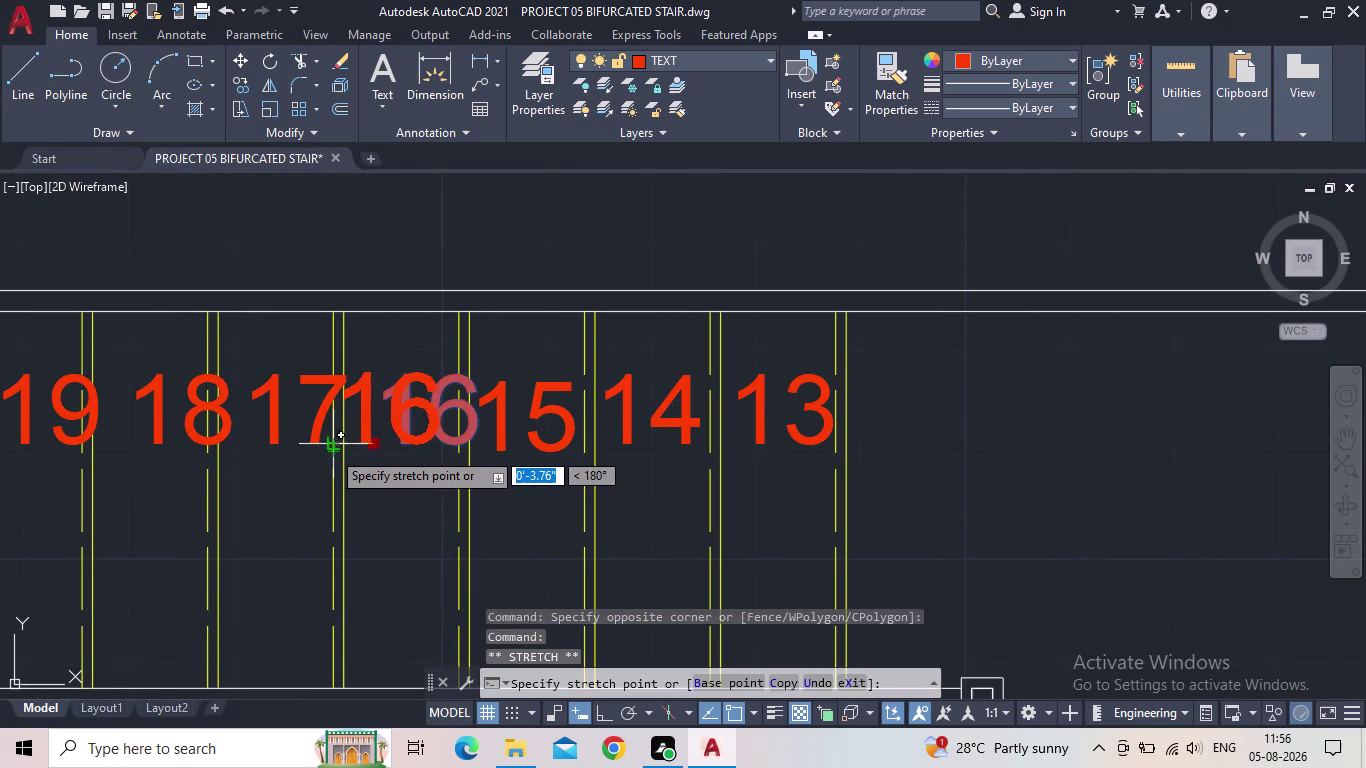
scroll(up, 3)
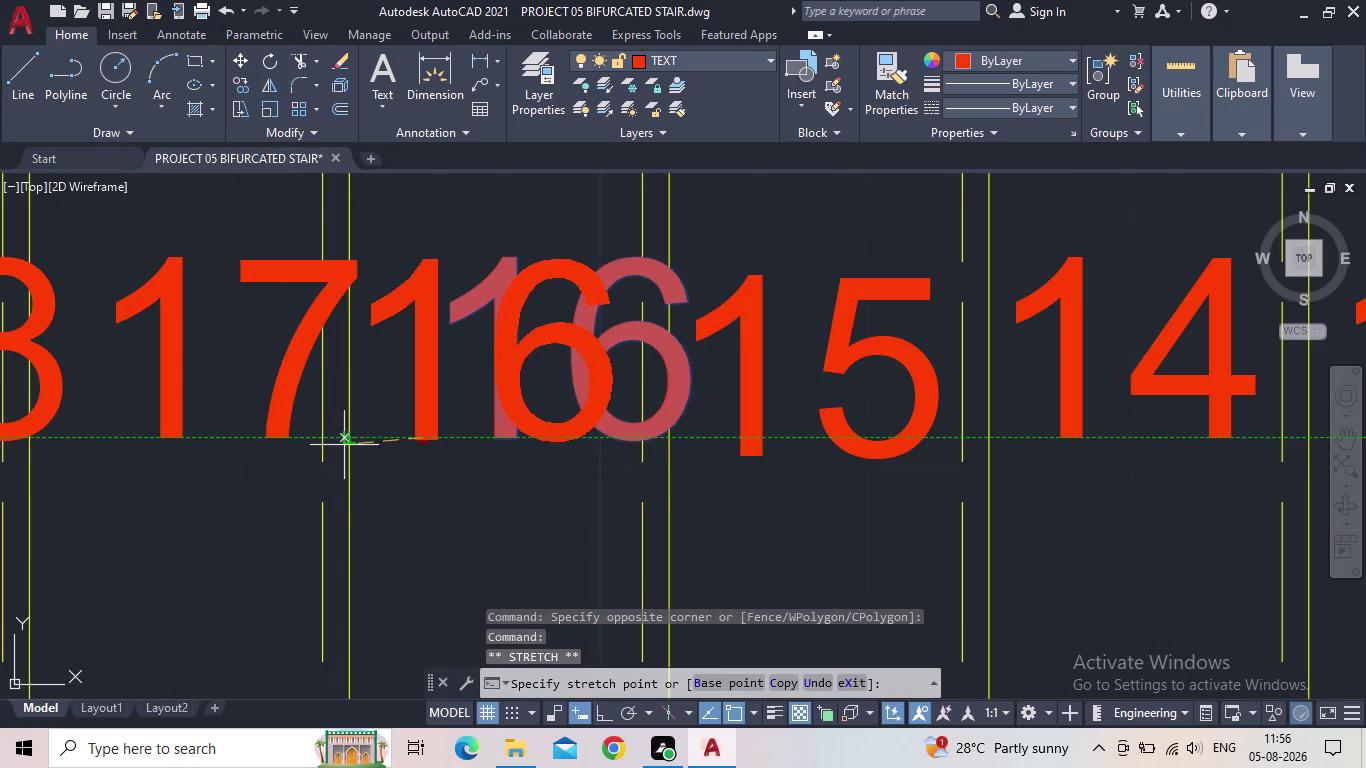
click(332, 449)
scroll(down, 3)
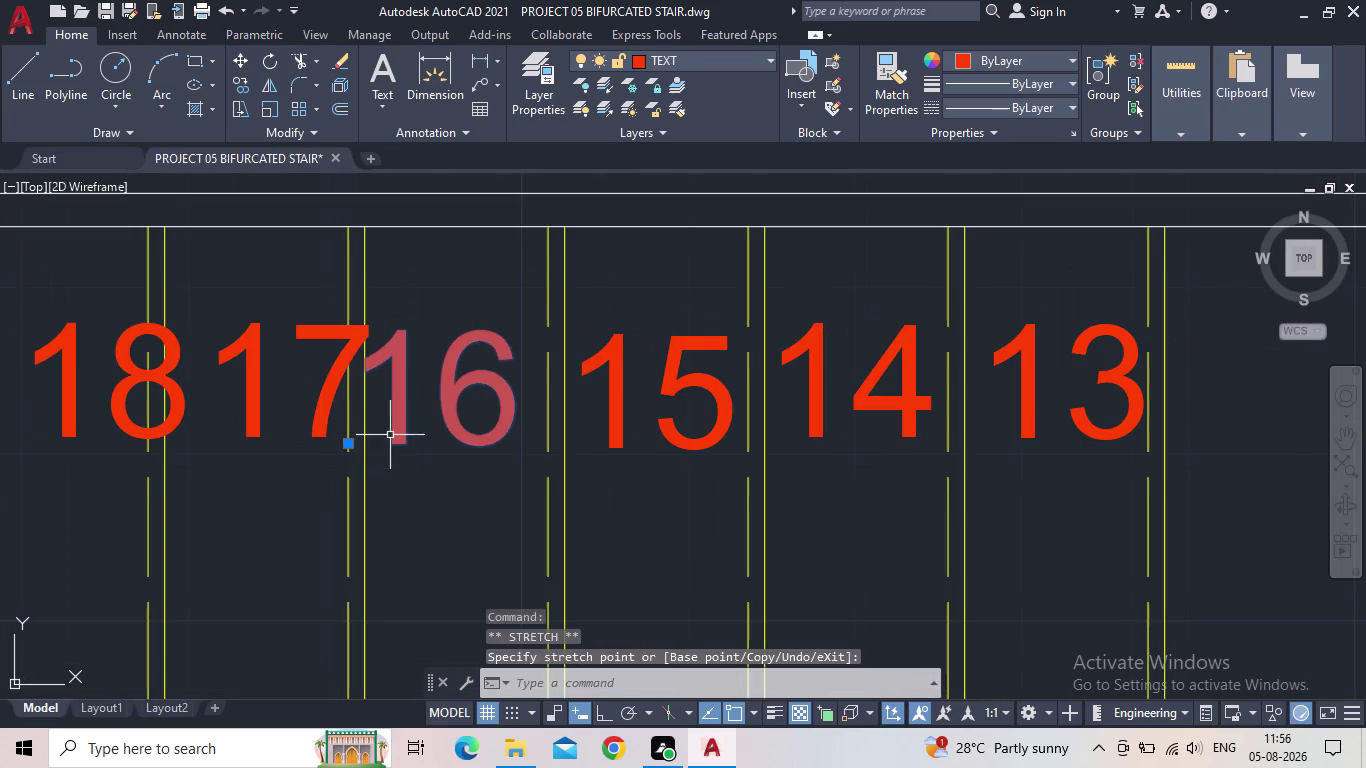
scroll(up, 3)
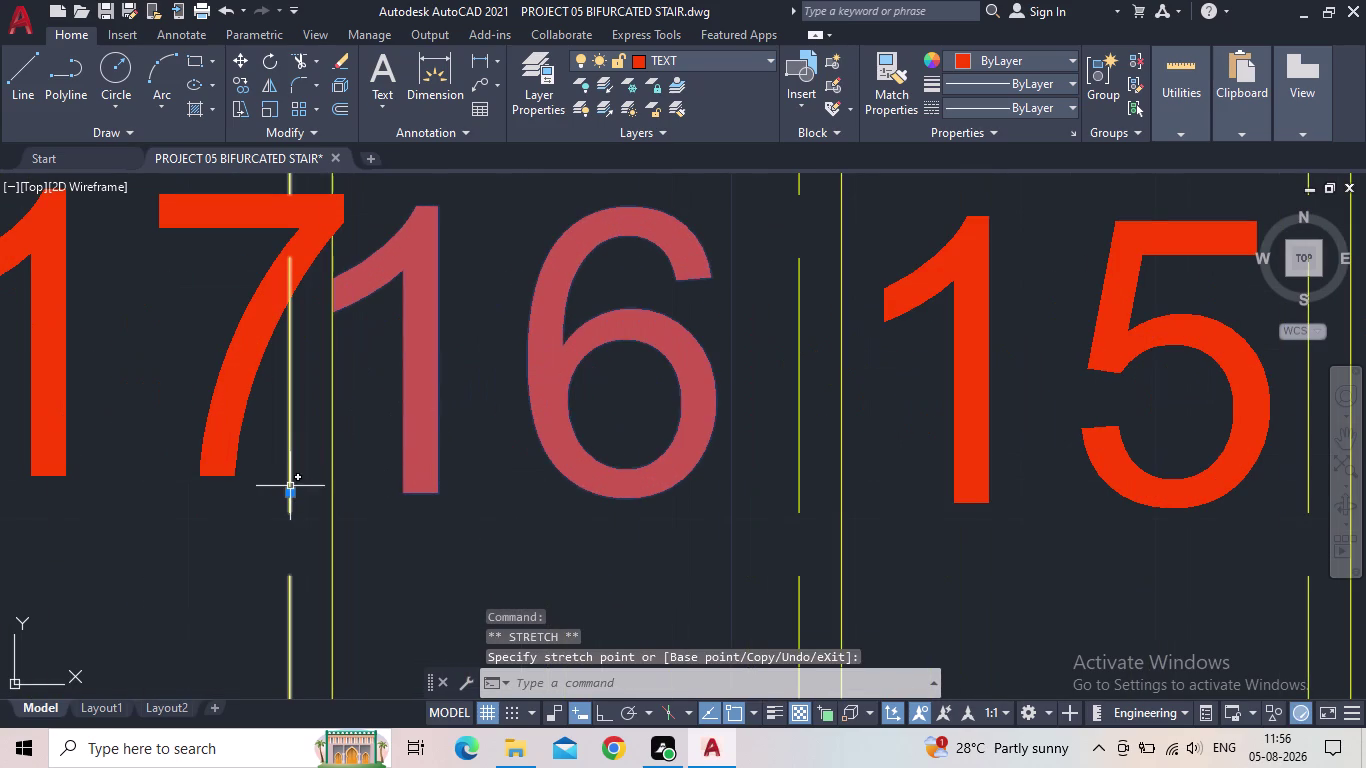
click(290, 490)
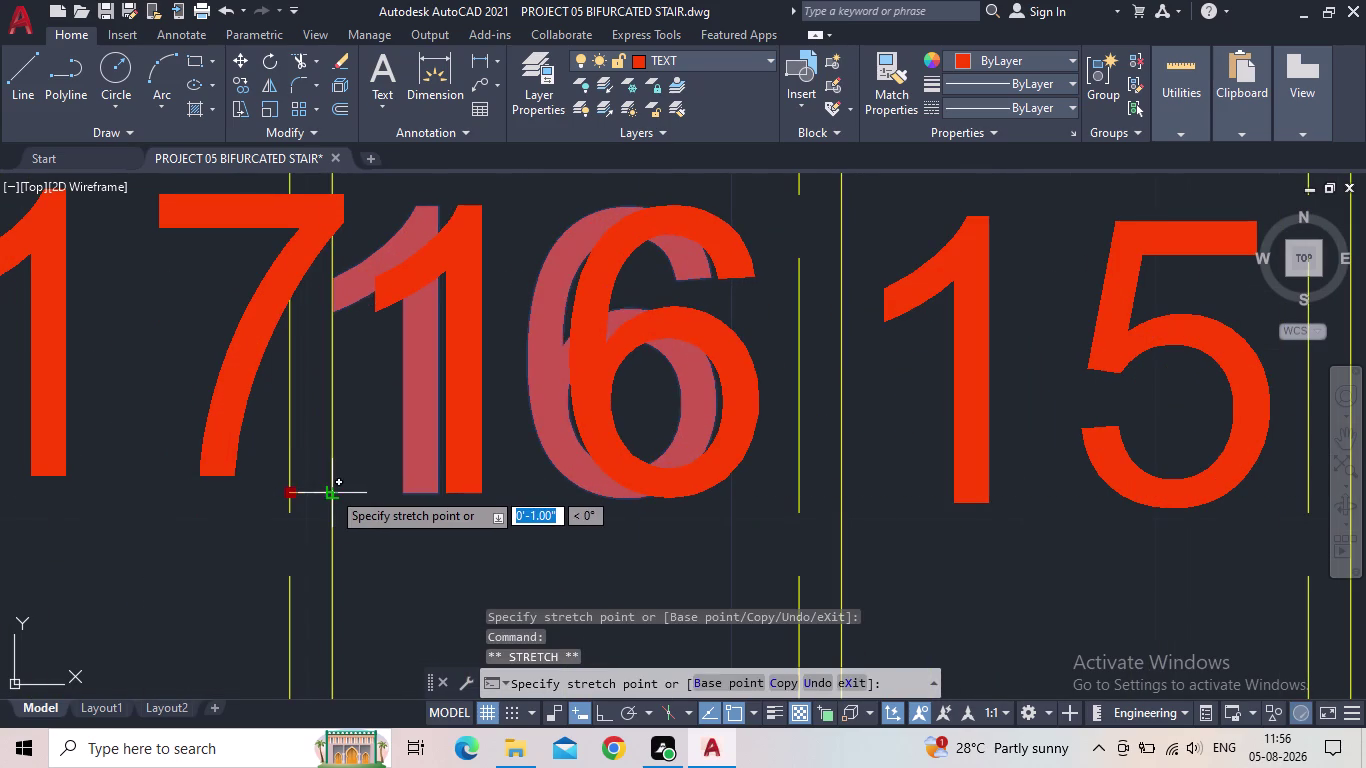
click(331, 490)
scroll(down, 3)
middle_drag(378, 472, 406, 482)
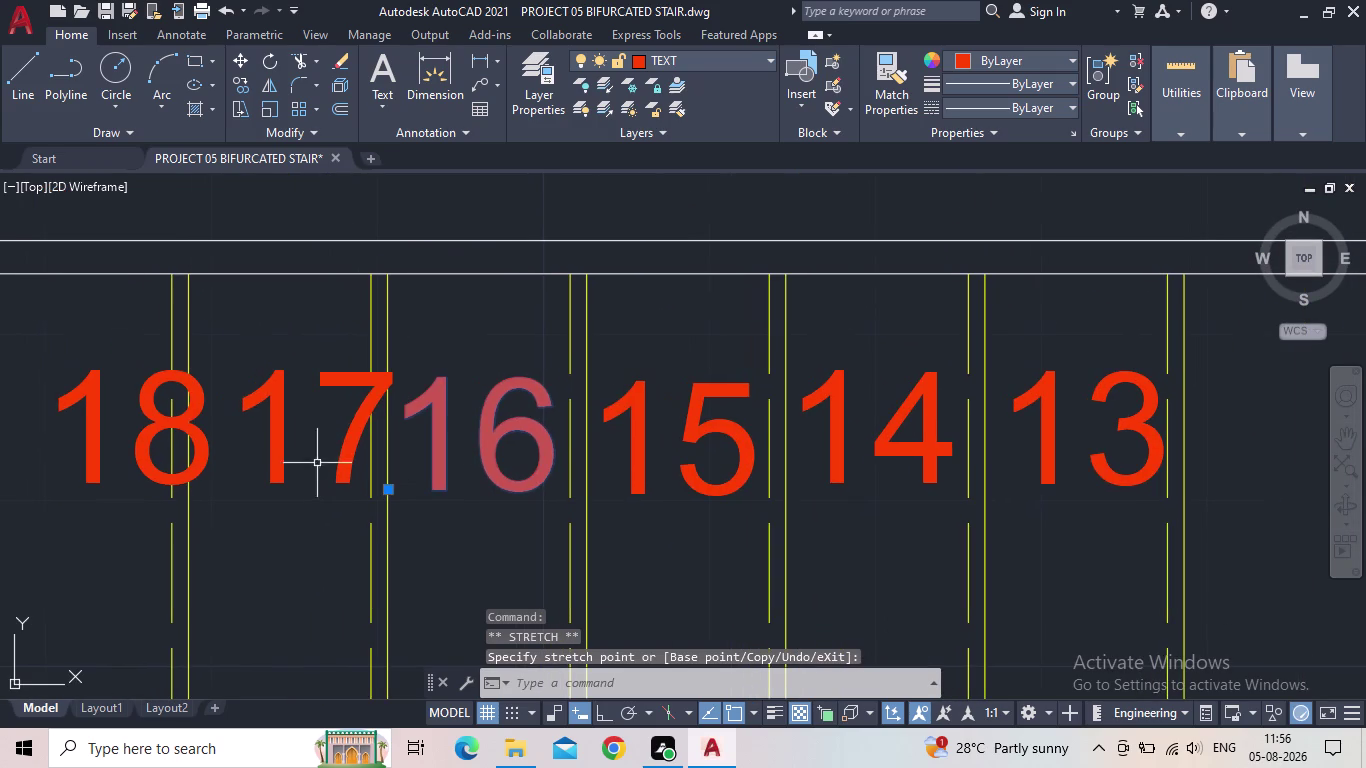
Reposition number 17 within its tread, then view the whole upper flight.
click(286, 464)
click(228, 486)
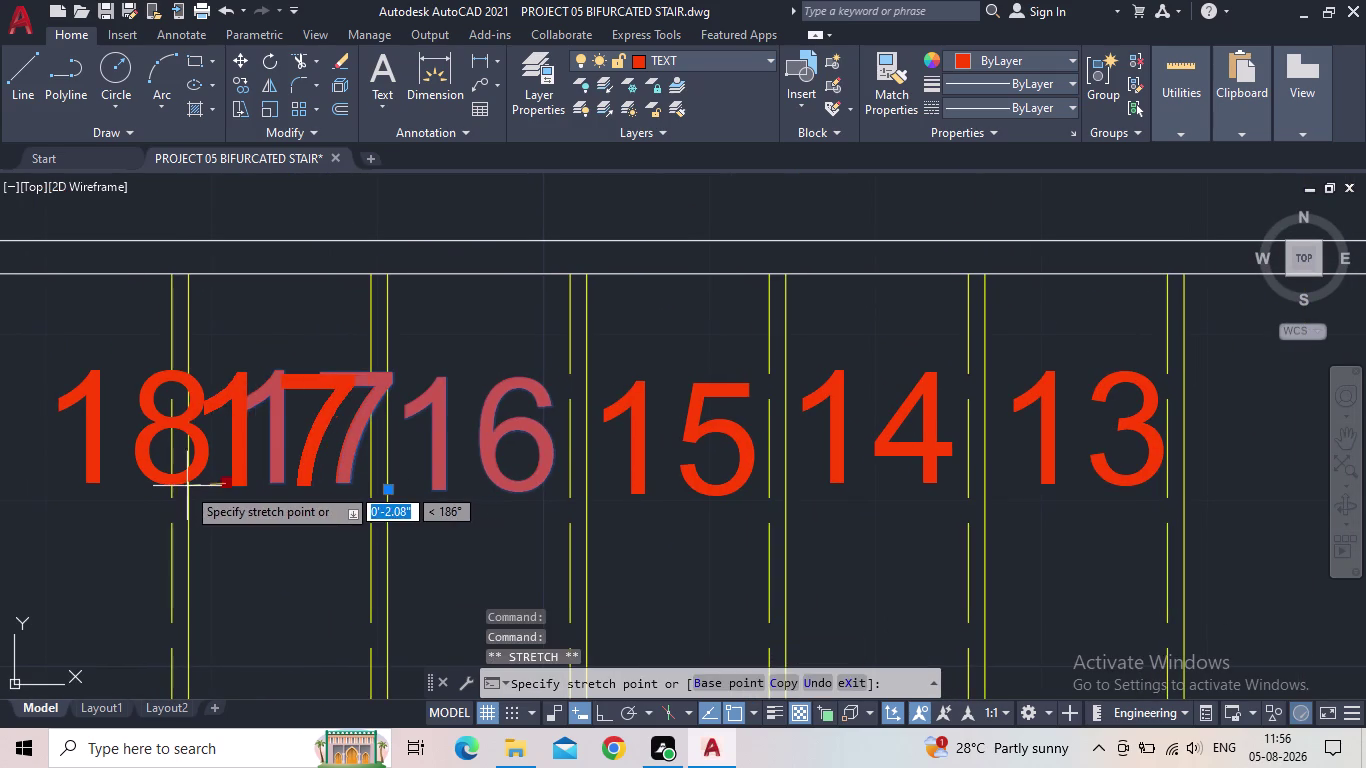
click(184, 486)
scroll(down, 3)
middle_drag(235, 492, 679, 509)
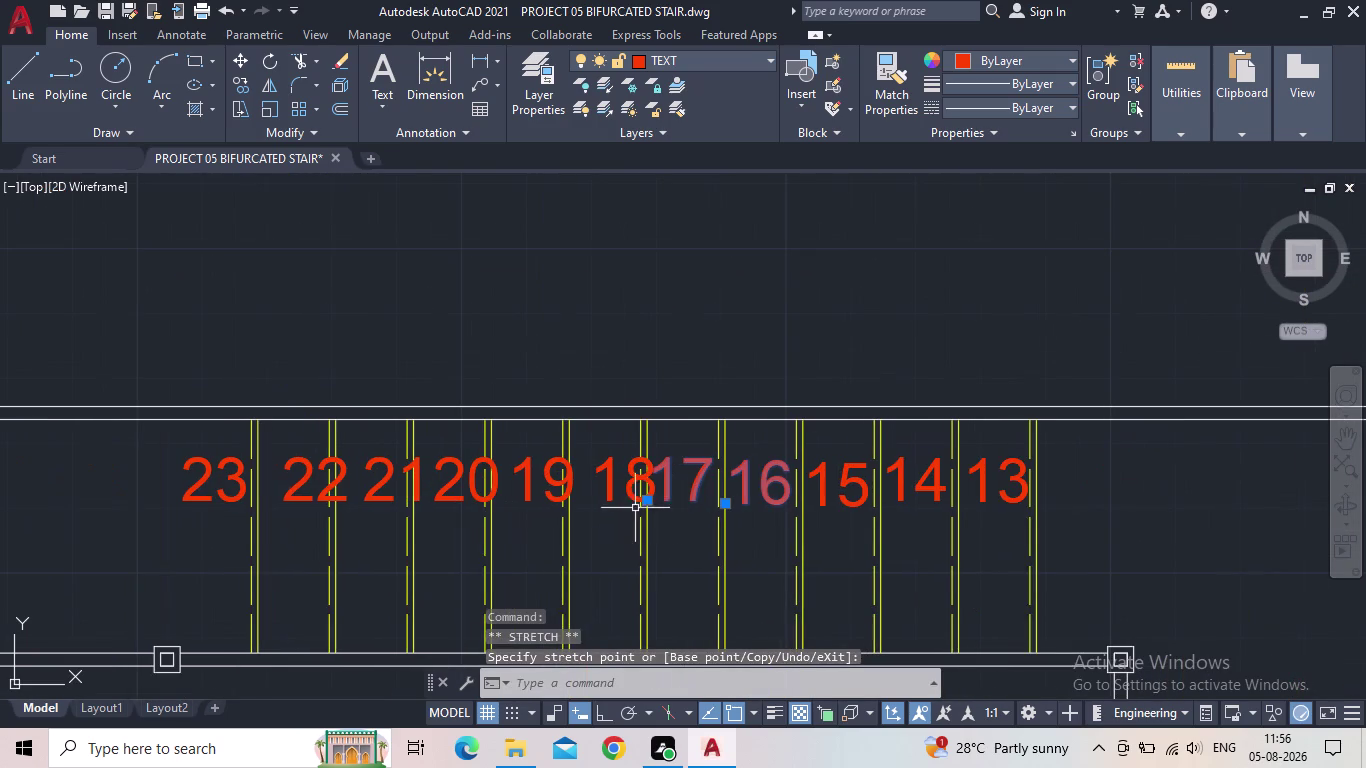
Place number 18 between its tread lines and cancel the stray selection.
click(615, 495)
click(588, 499)
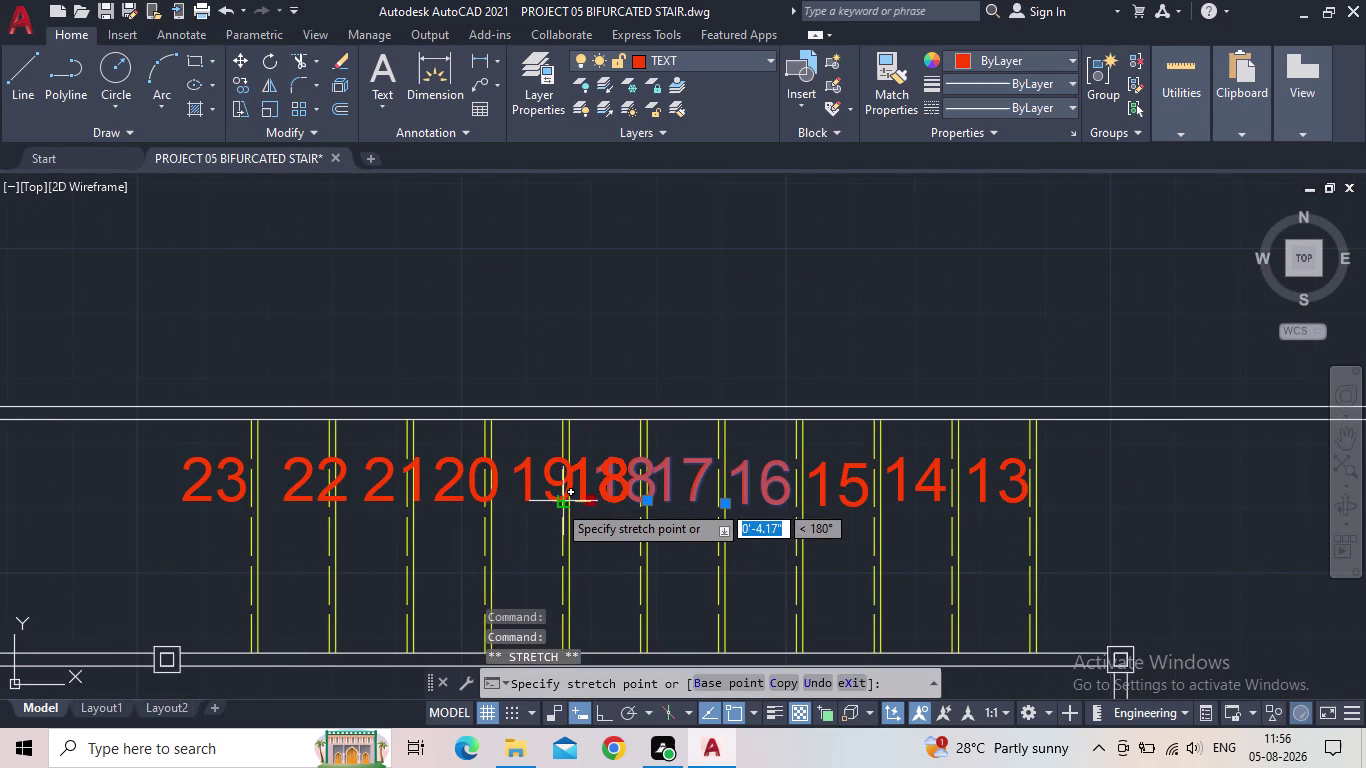
scroll(up, 3)
scroll(up, 3)
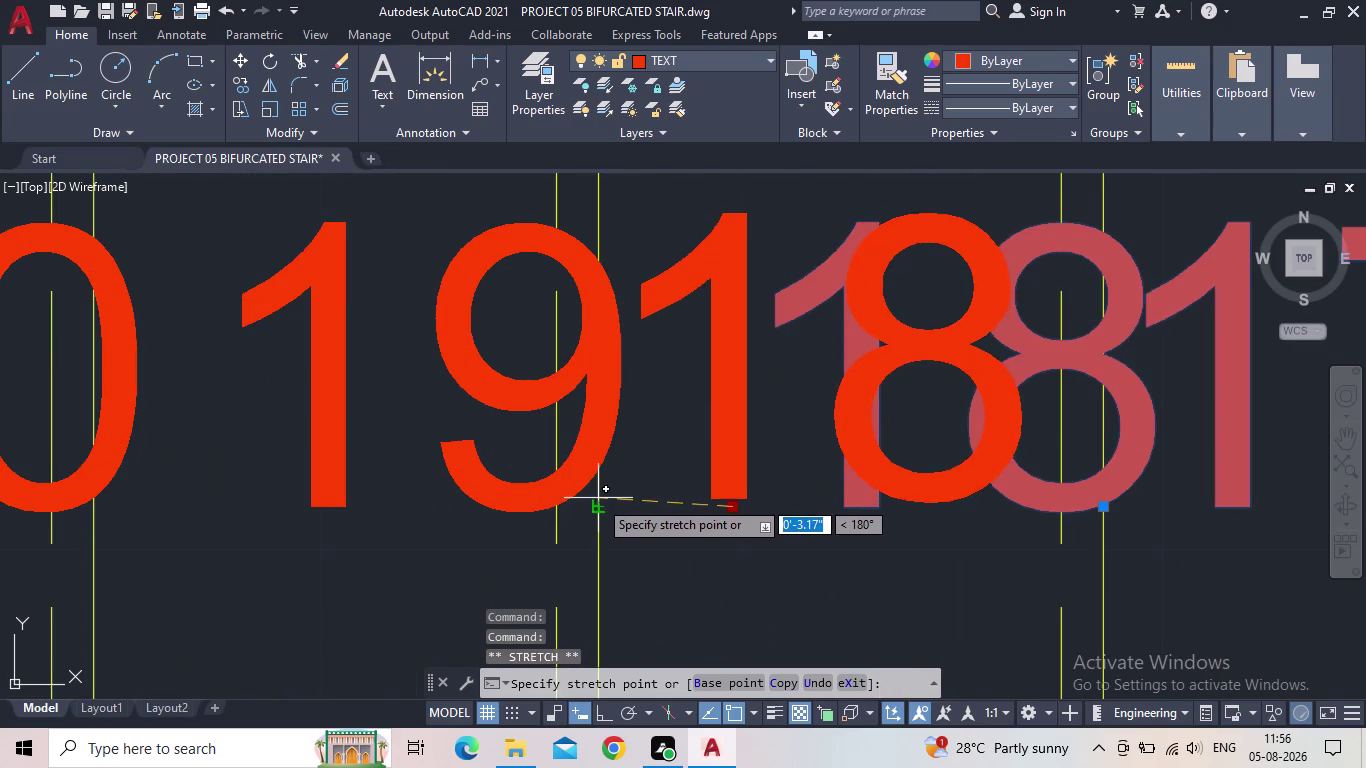
click(598, 504)
click(511, 491)
click(409, 496)
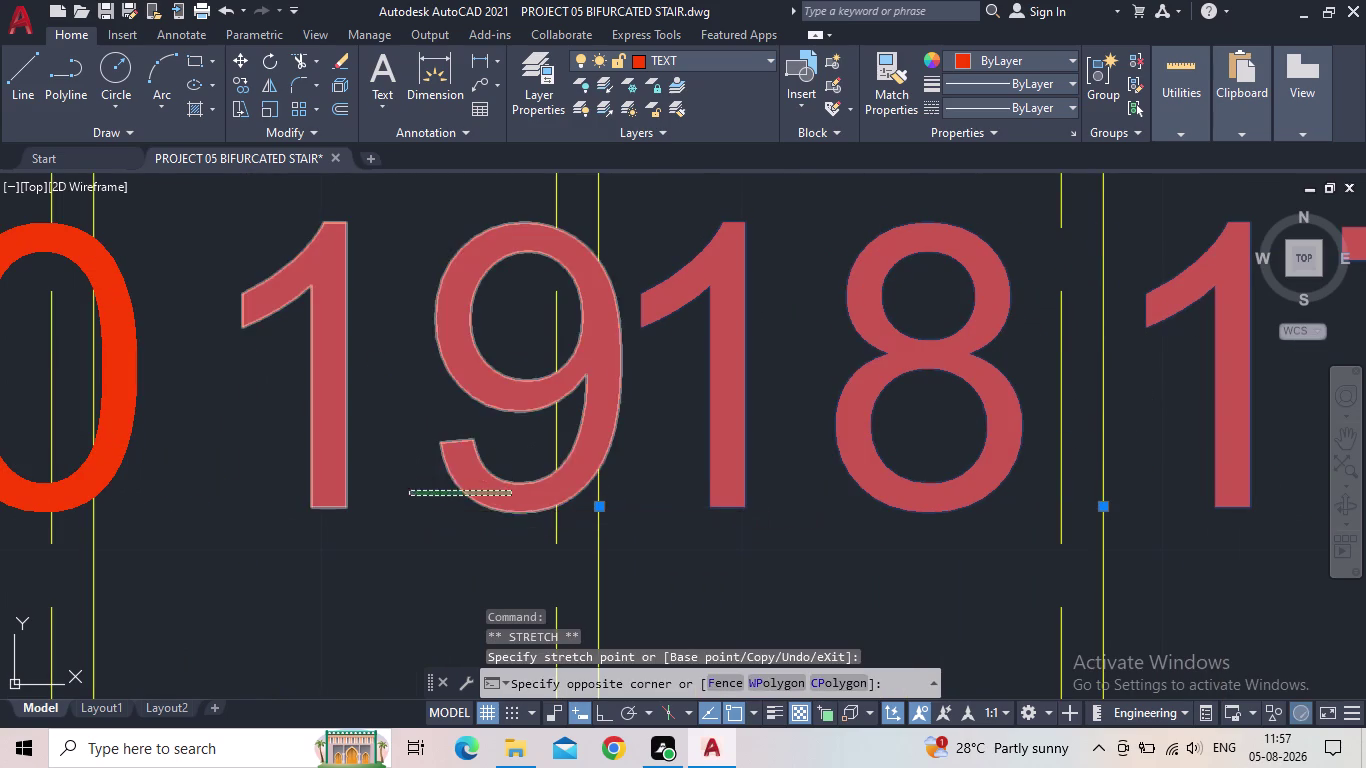
key(Escape)
key(Escape)
Move number 19 left between its tread lines.
click(455, 479)
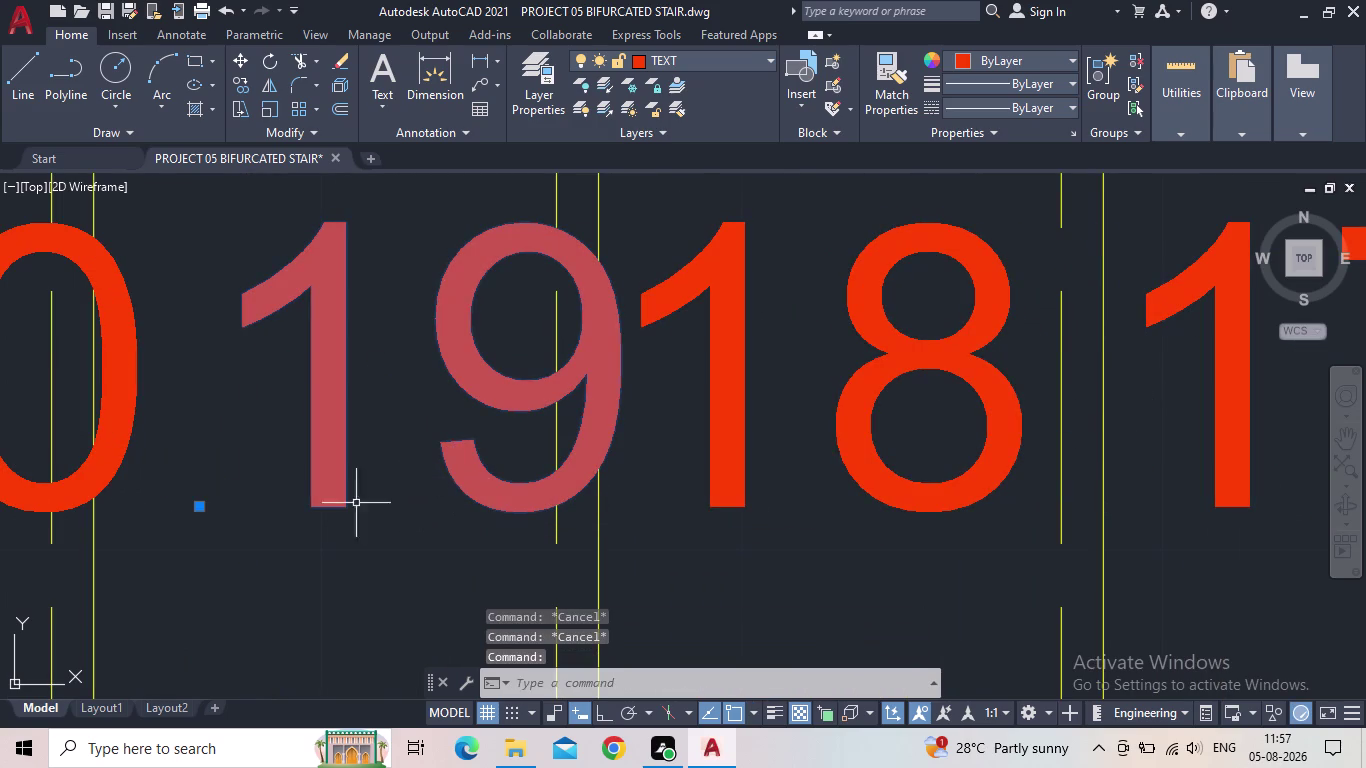
click(198, 505)
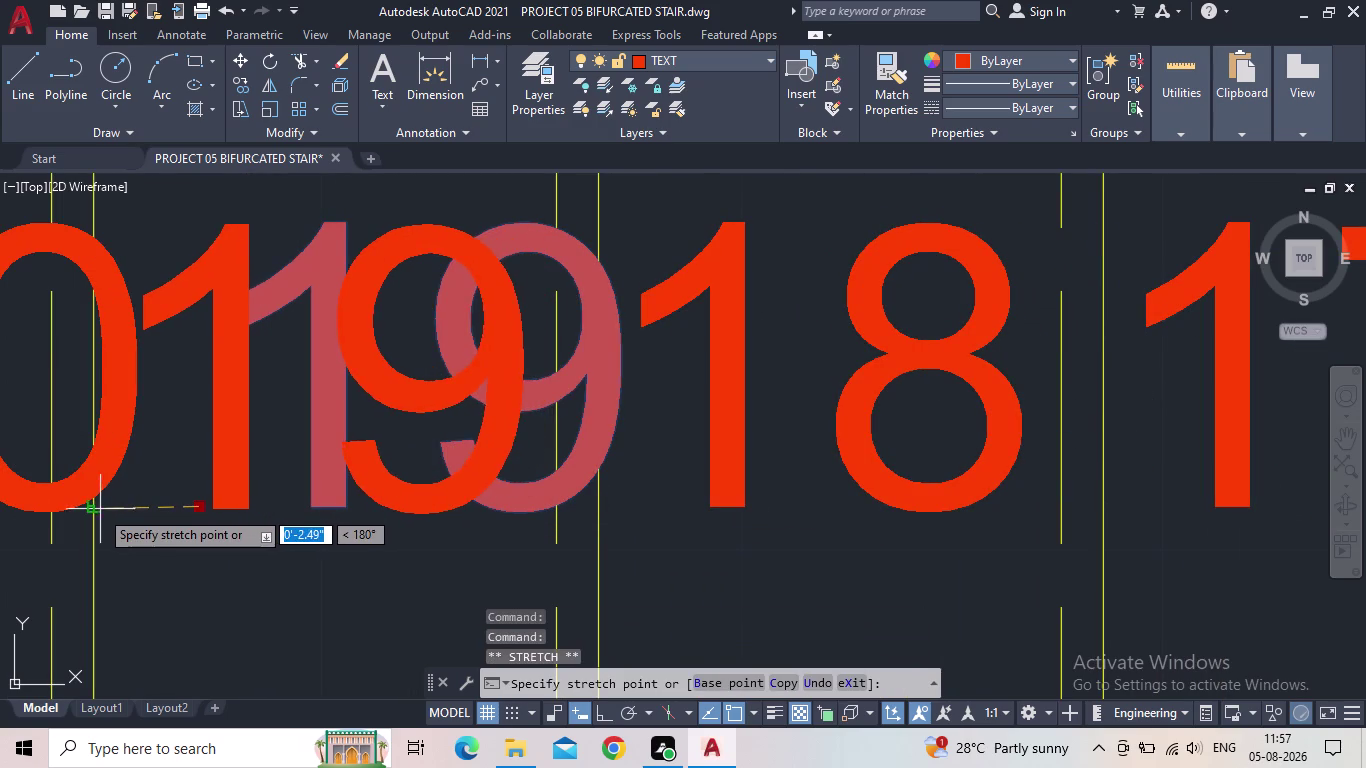
click(95, 509)
scroll(down, 3)
middle_drag(235, 497, 656, 464)
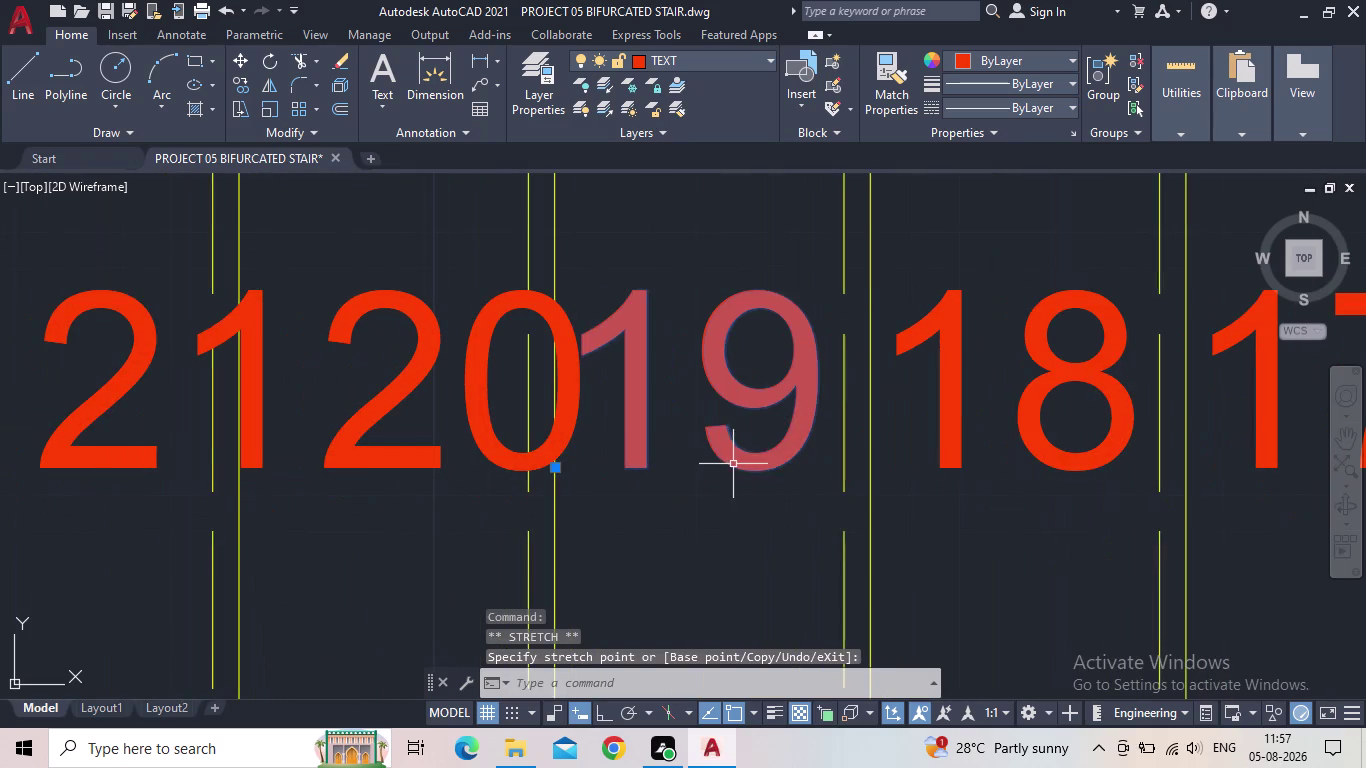
Clear a stray selection and select tread number 20.
click(346, 448)
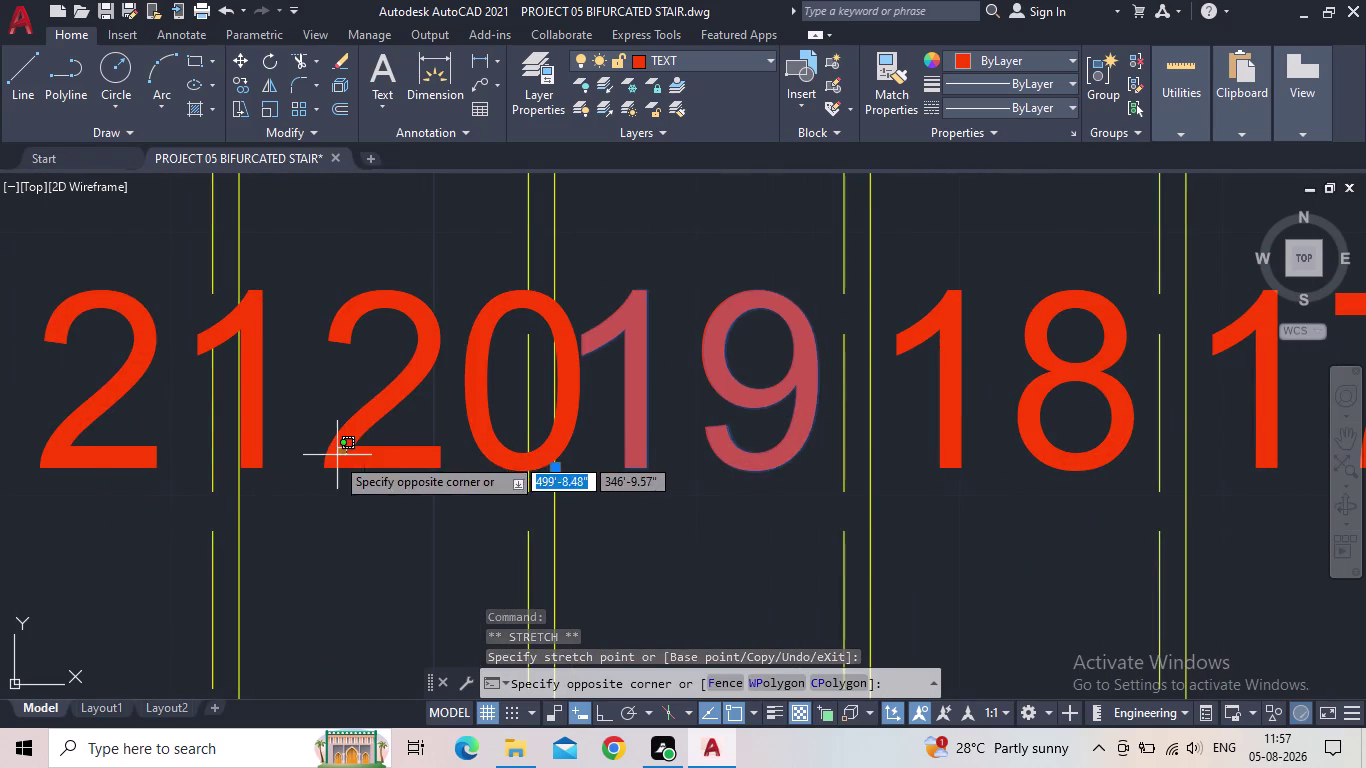
click(329, 459)
key(Escape)
click(369, 465)
middle_drag(376, 463, 377, 463)
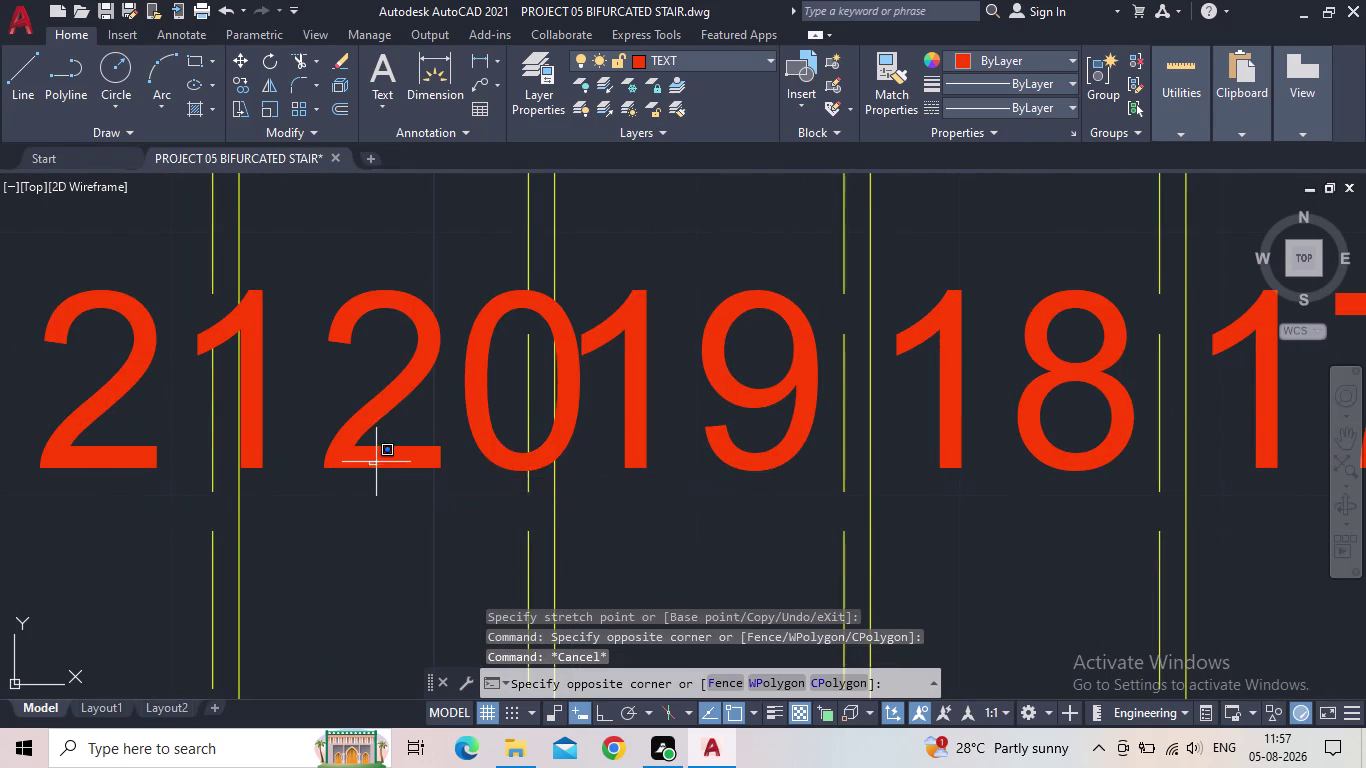
middle_drag(377, 463, 542, 438)
click(489, 448)
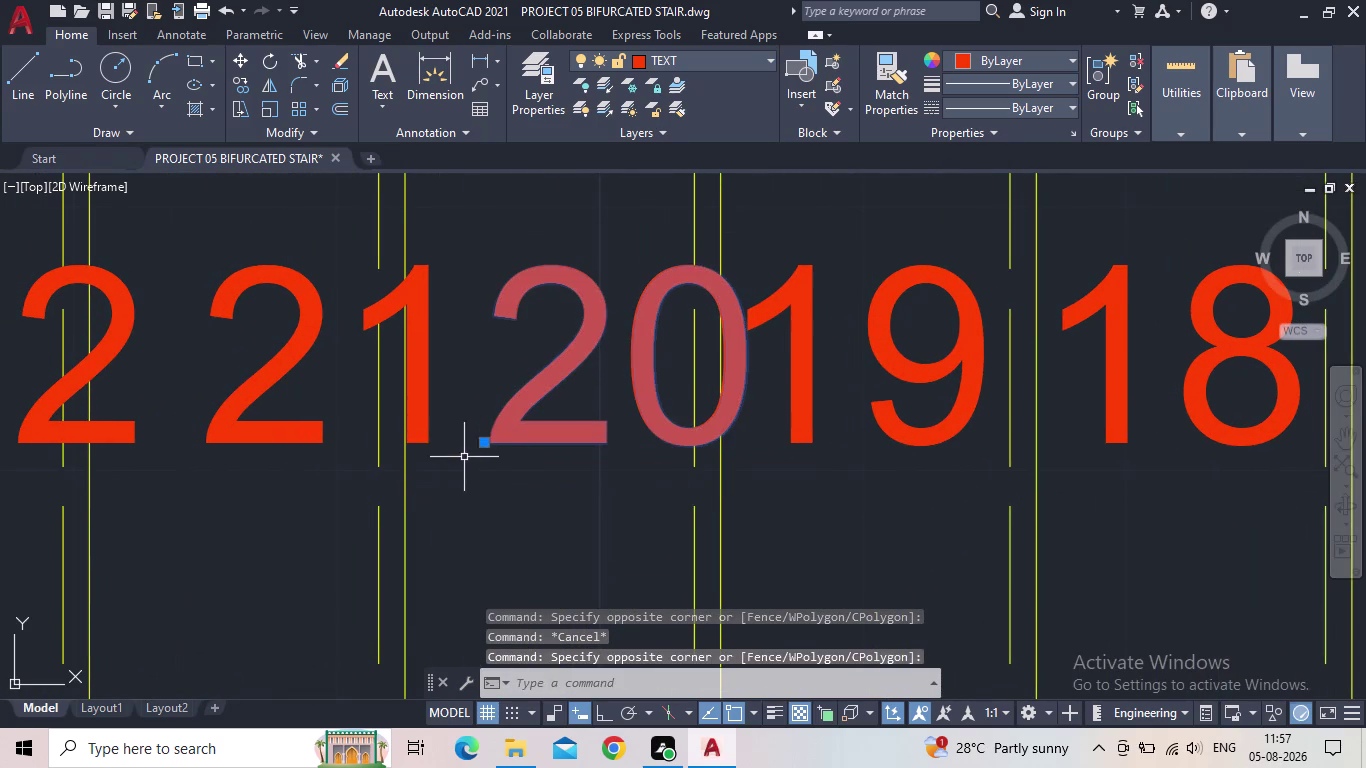
Move tread number 20 so it sits centred between its tread lines.
click(482, 446)
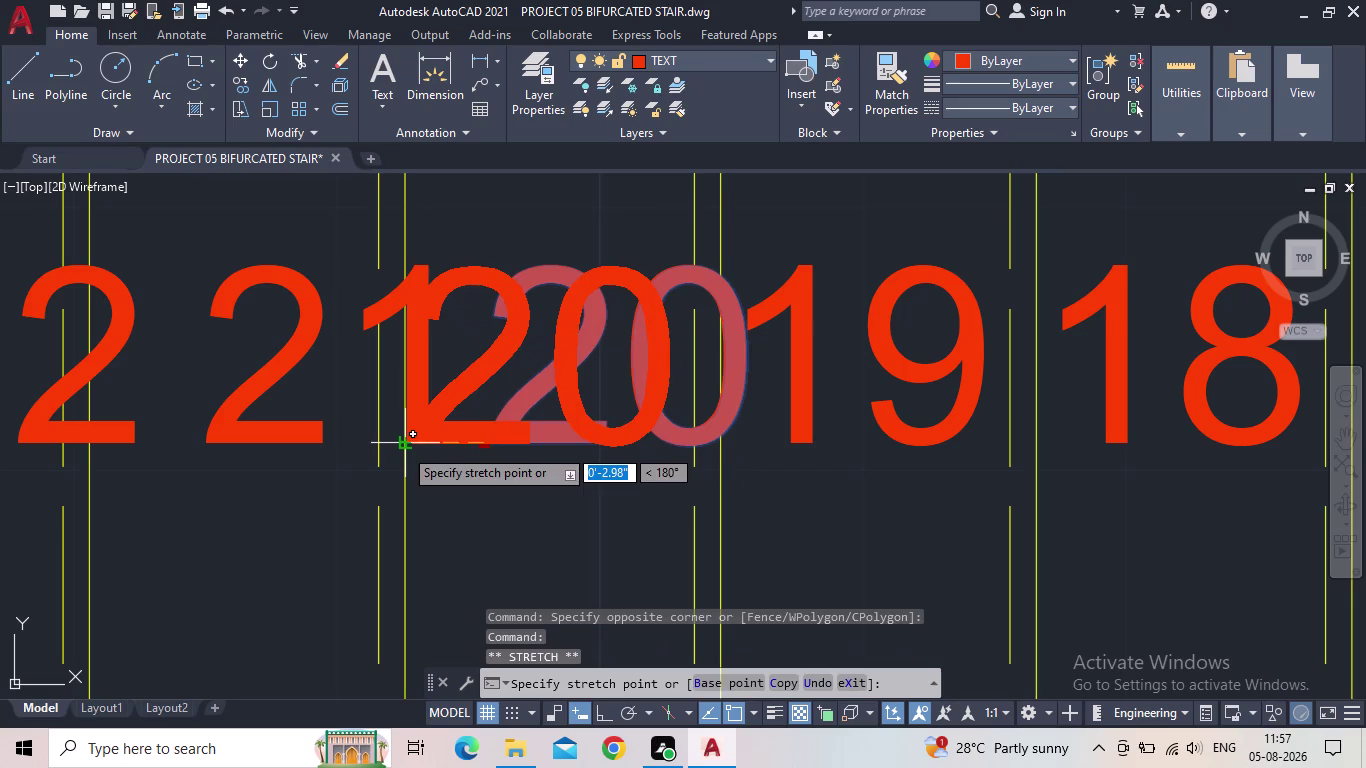
click(403, 447)
scroll(down, 3)
middle_drag(484, 442, 865, 490)
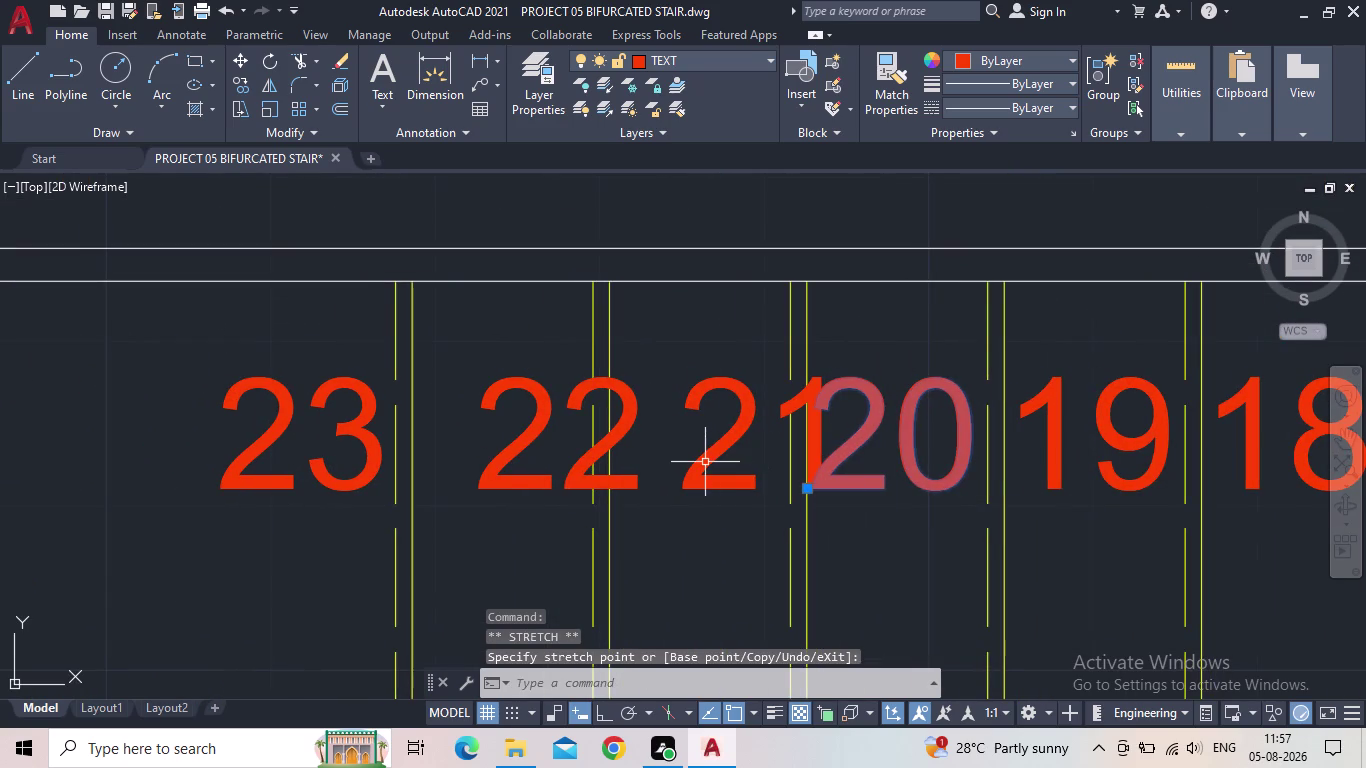
click(705, 462)
click(691, 463)
key(Escape)
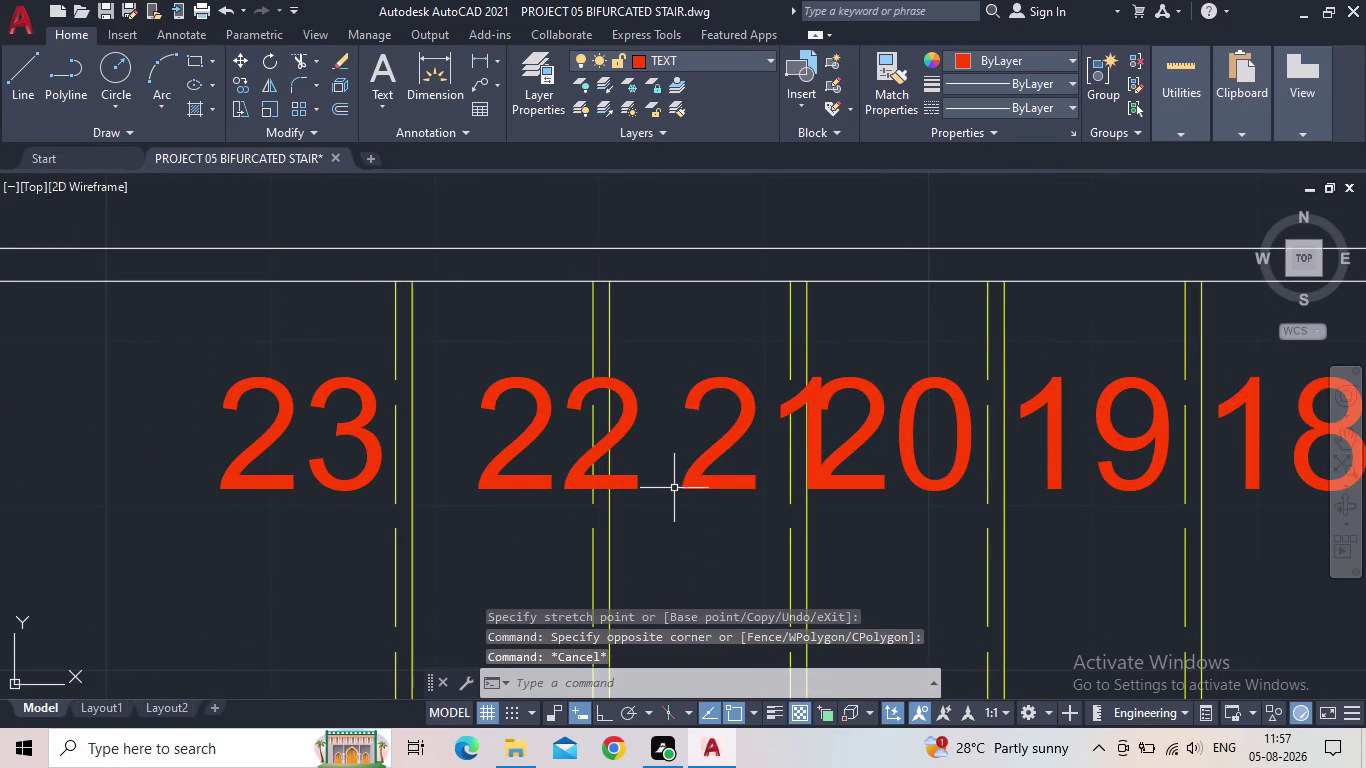
Centre tread number 21 between its tread lines.
click(693, 479)
click(686, 482)
click(679, 483)
click(685, 483)
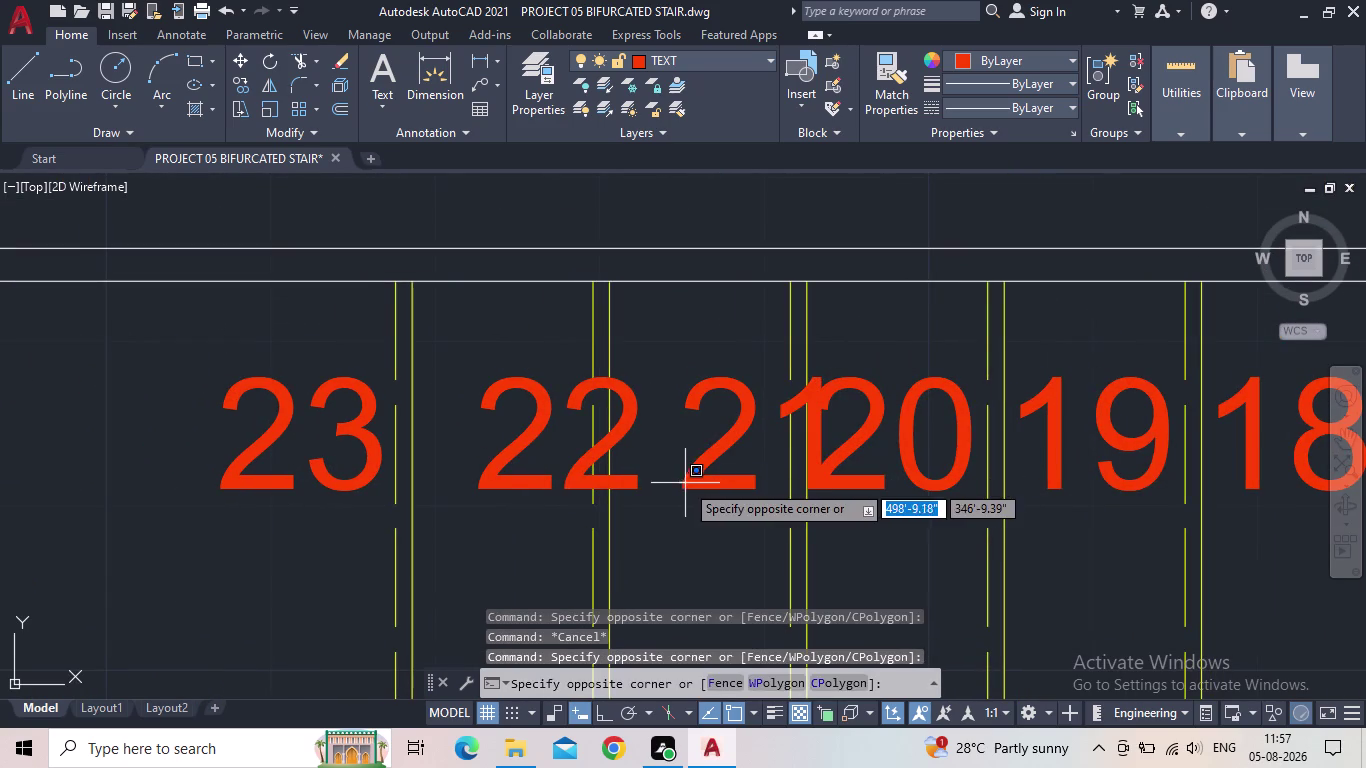
click(712, 490)
click(679, 489)
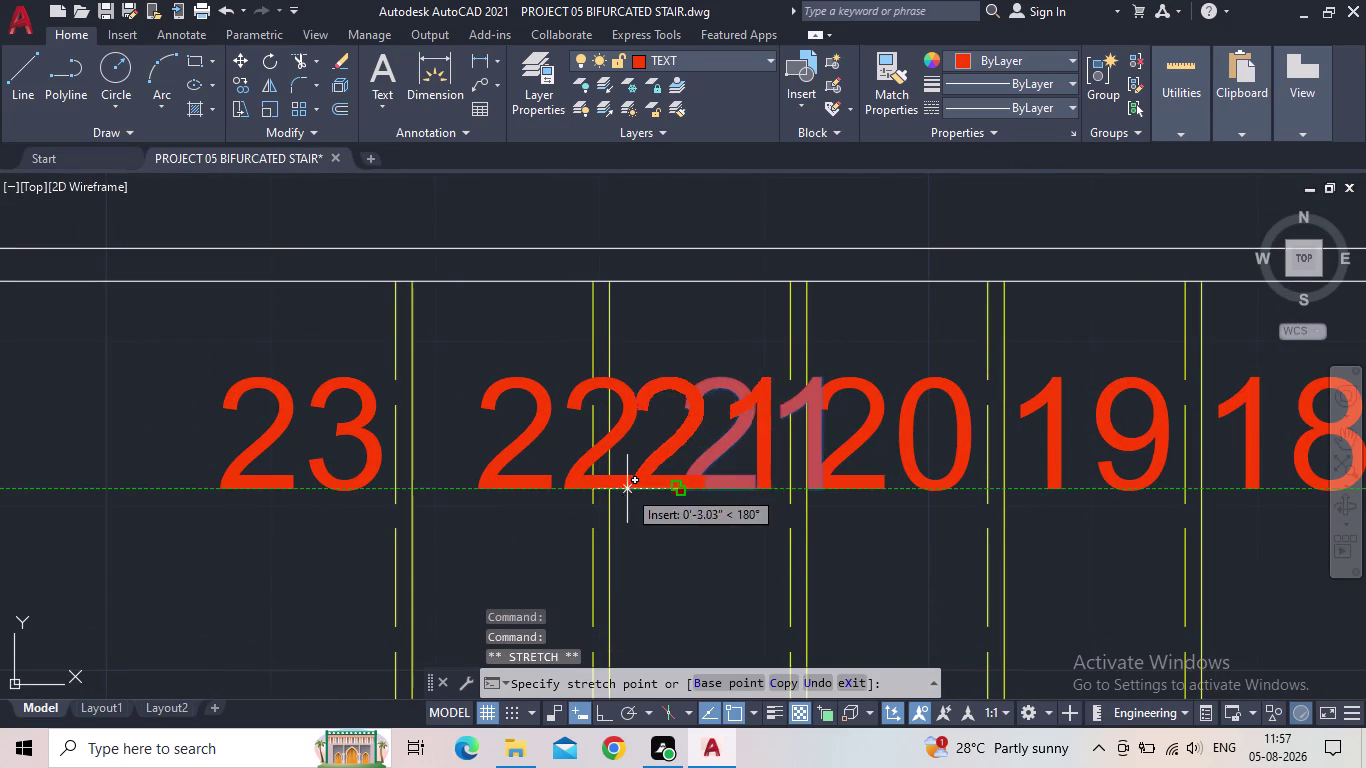
click(610, 489)
key(Escape)
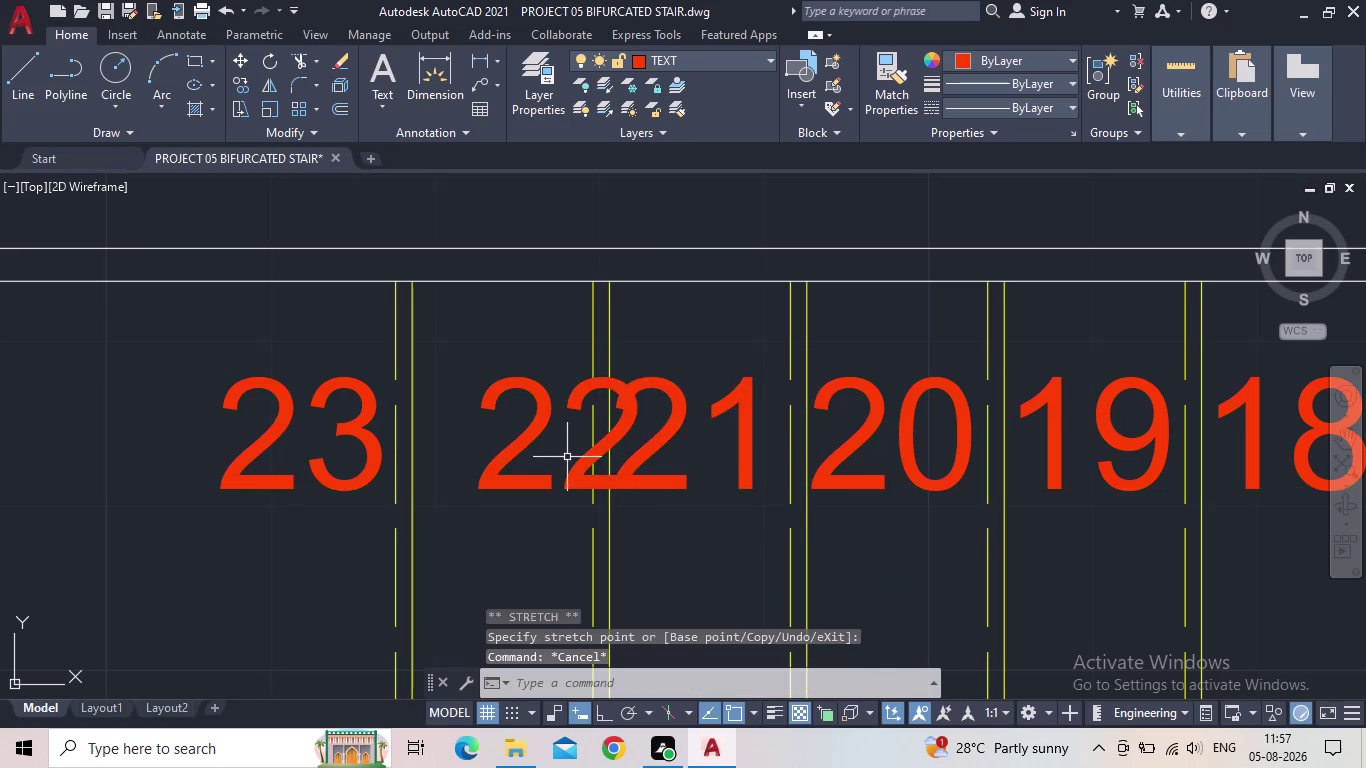
Reposition tread numbers 22 and 23 between their tread lines.
click(583, 457)
click(477, 489)
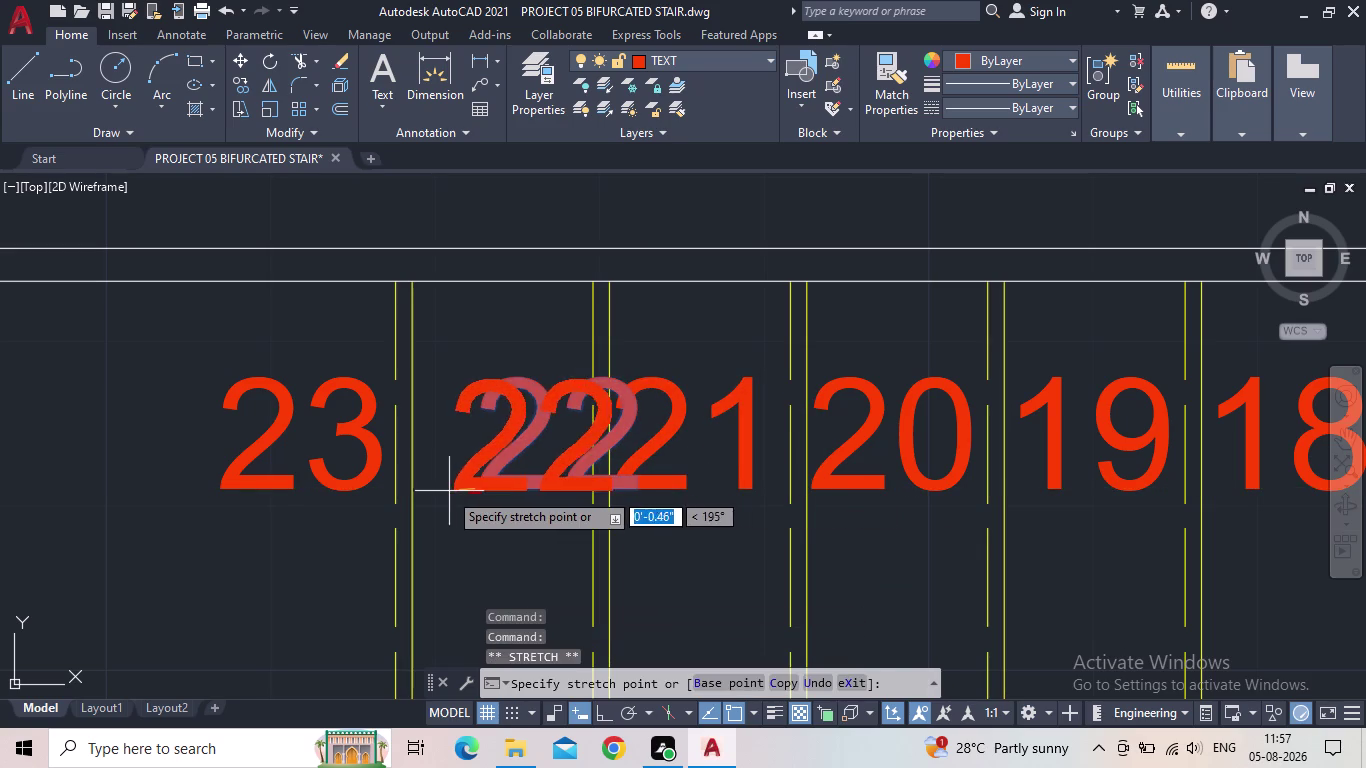
click(415, 491)
key(Escape)
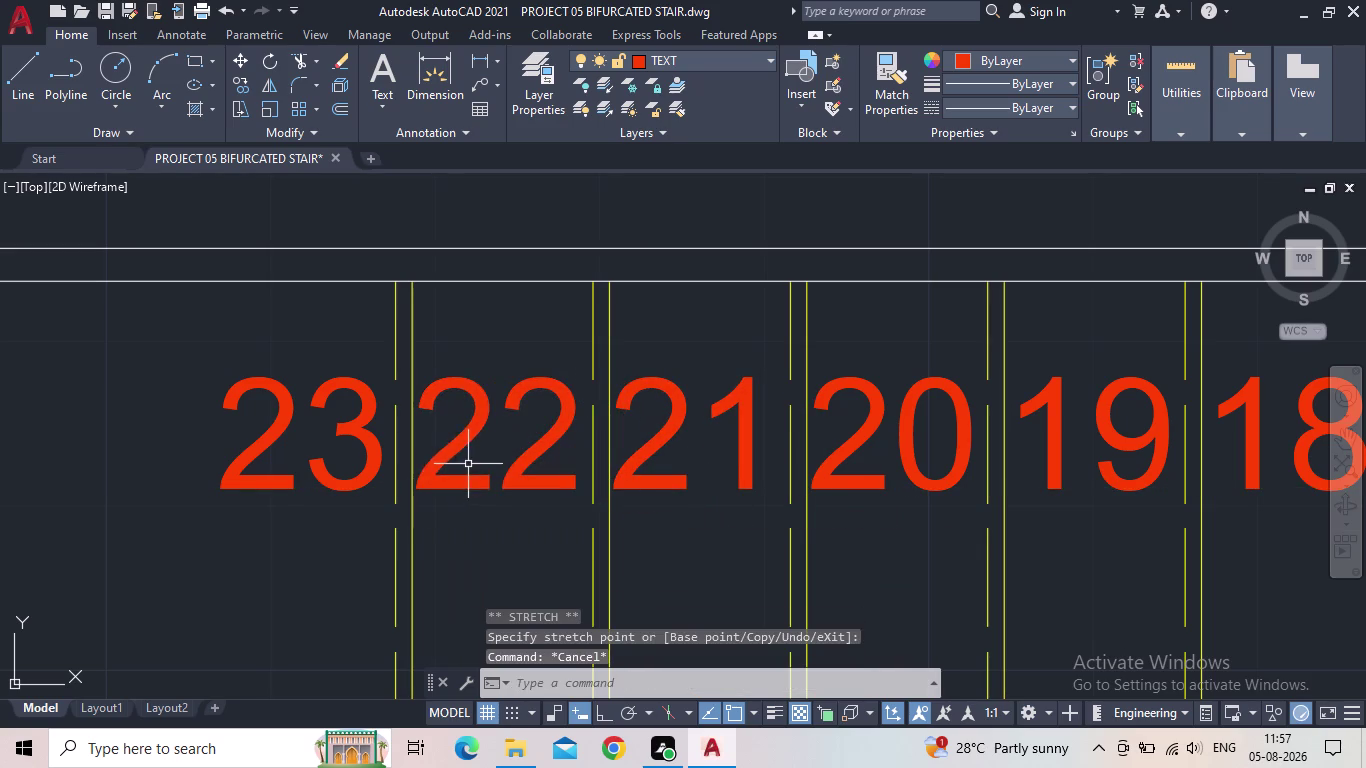
click(366, 454)
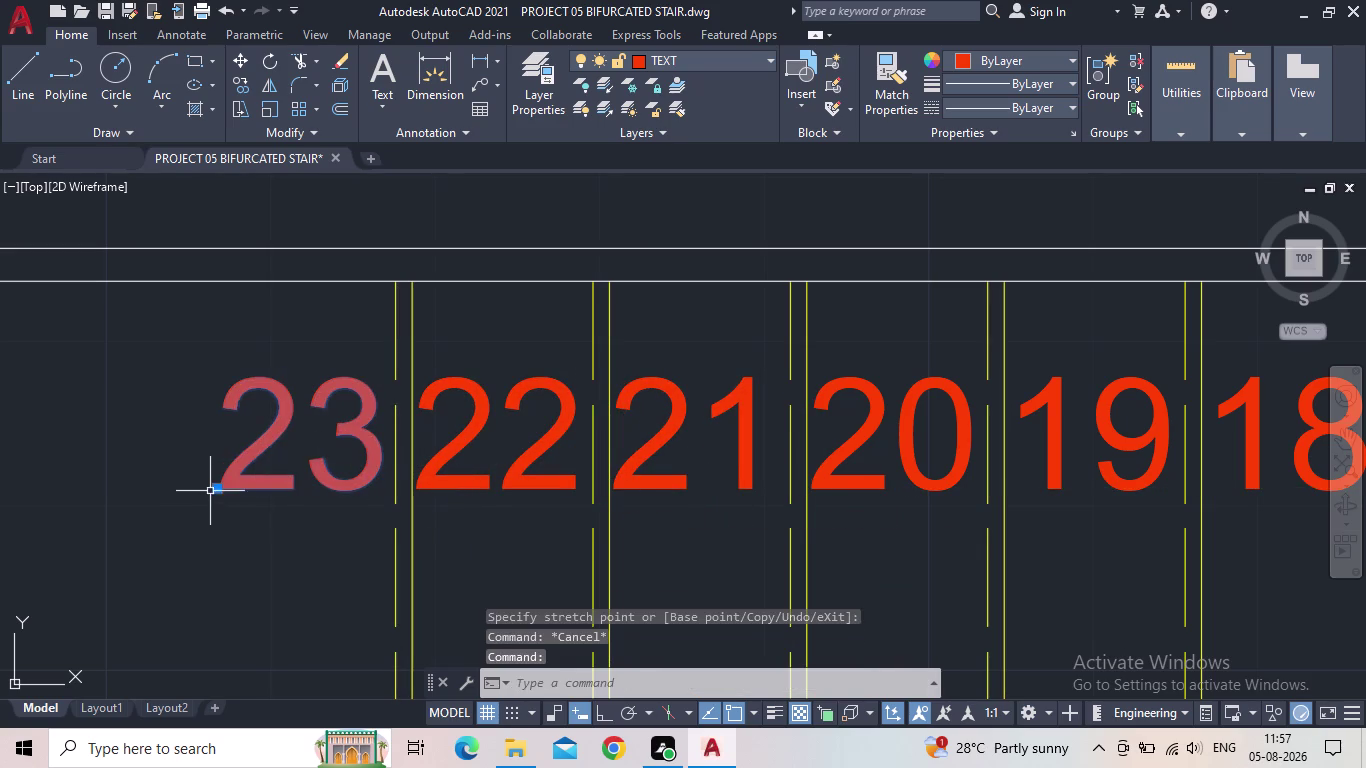
click(213, 489)
click(190, 489)
key(Escape)
scroll(down, 3)
middle_drag(481, 476, 347, 432)
scroll(down, 3)
middle_drag(718, 467, 716, 464)
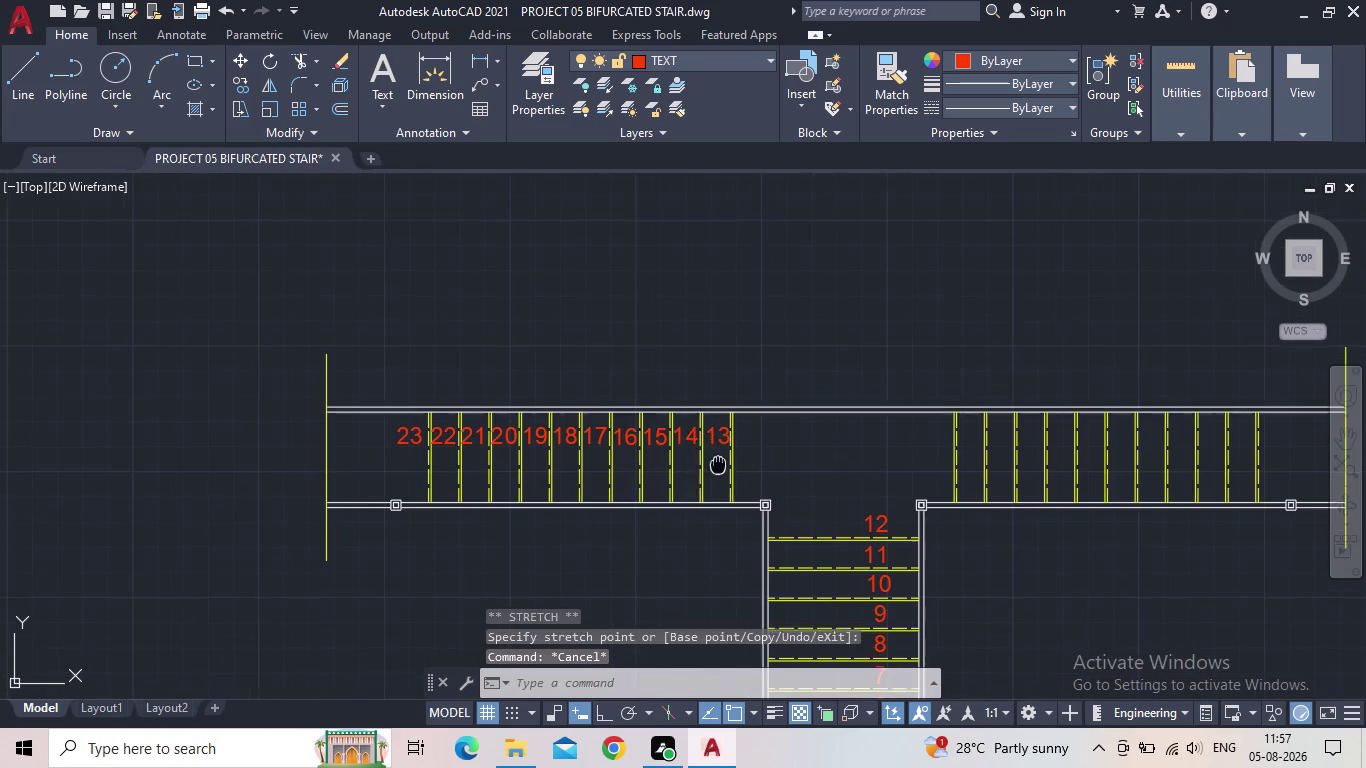
middle_drag(716, 464, 576, 401)
scroll(down, 3)
middle_drag(584, 401, 621, 376)
scroll(up, 3)
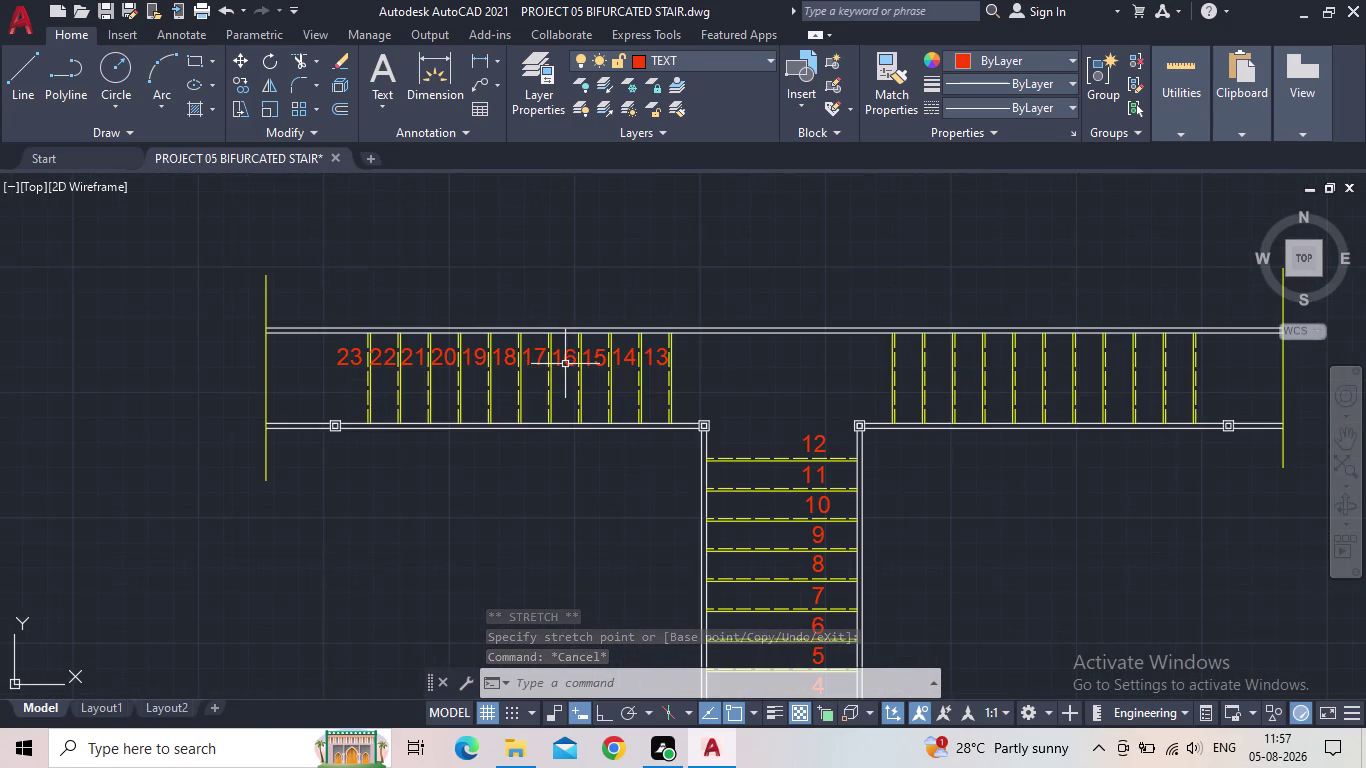
middle_drag(737, 390, 721, 352)
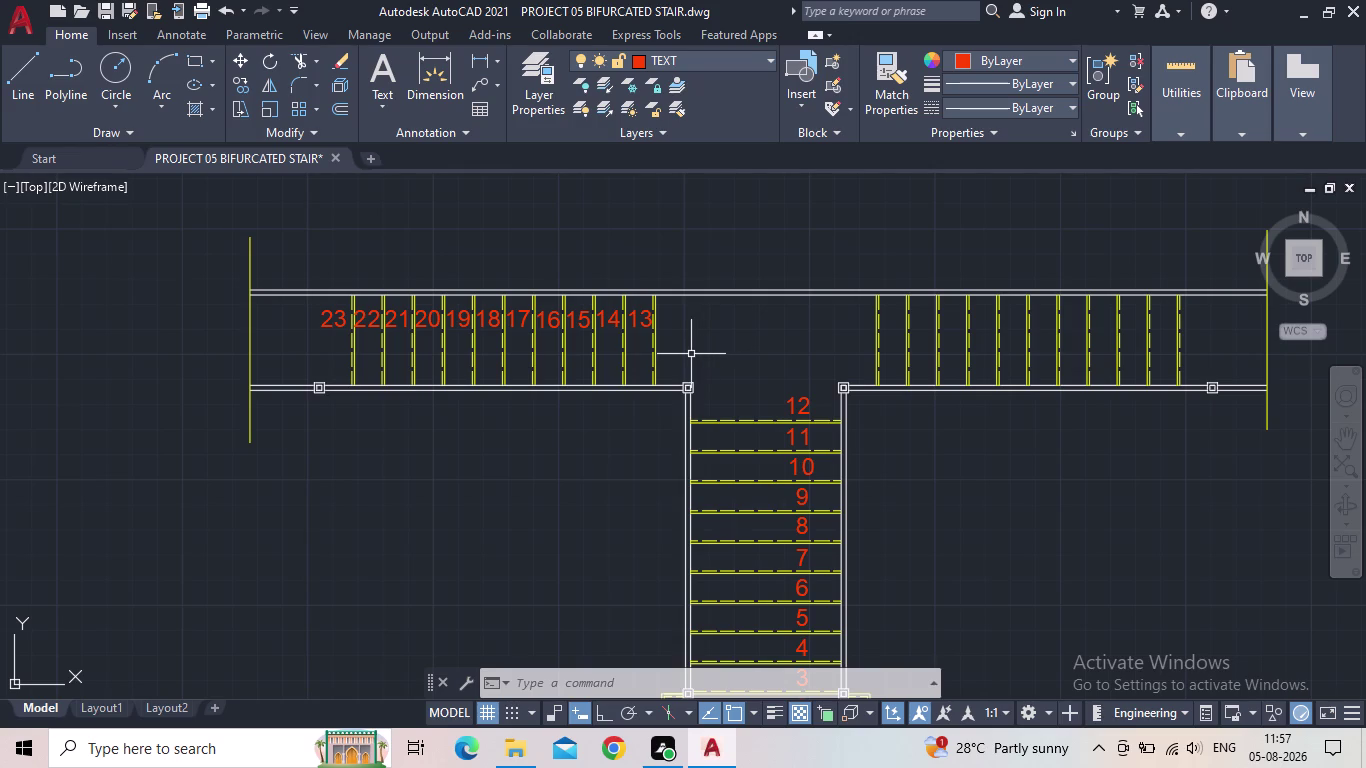
scroll(up, 3)
middle_drag(733, 340, 758, 327)
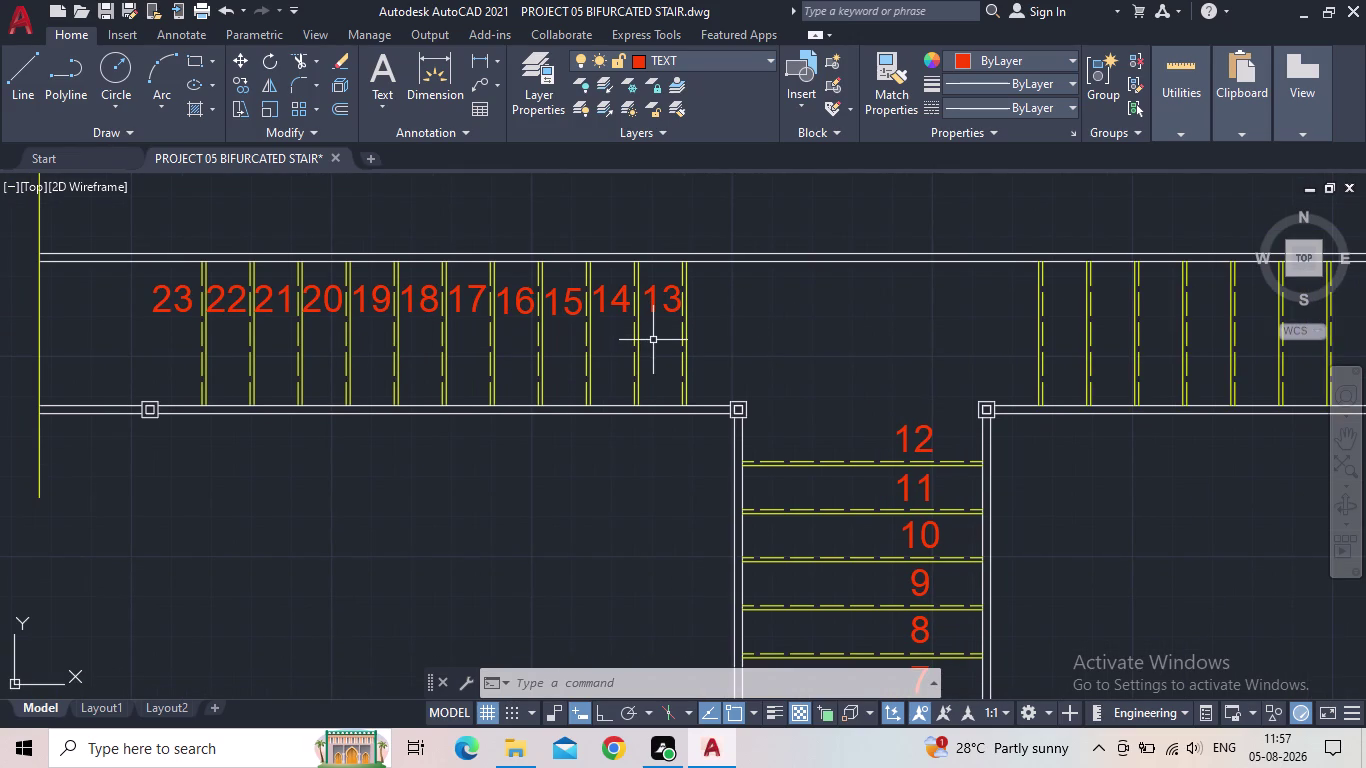
scroll(down, 3)
scroll(up, 3)
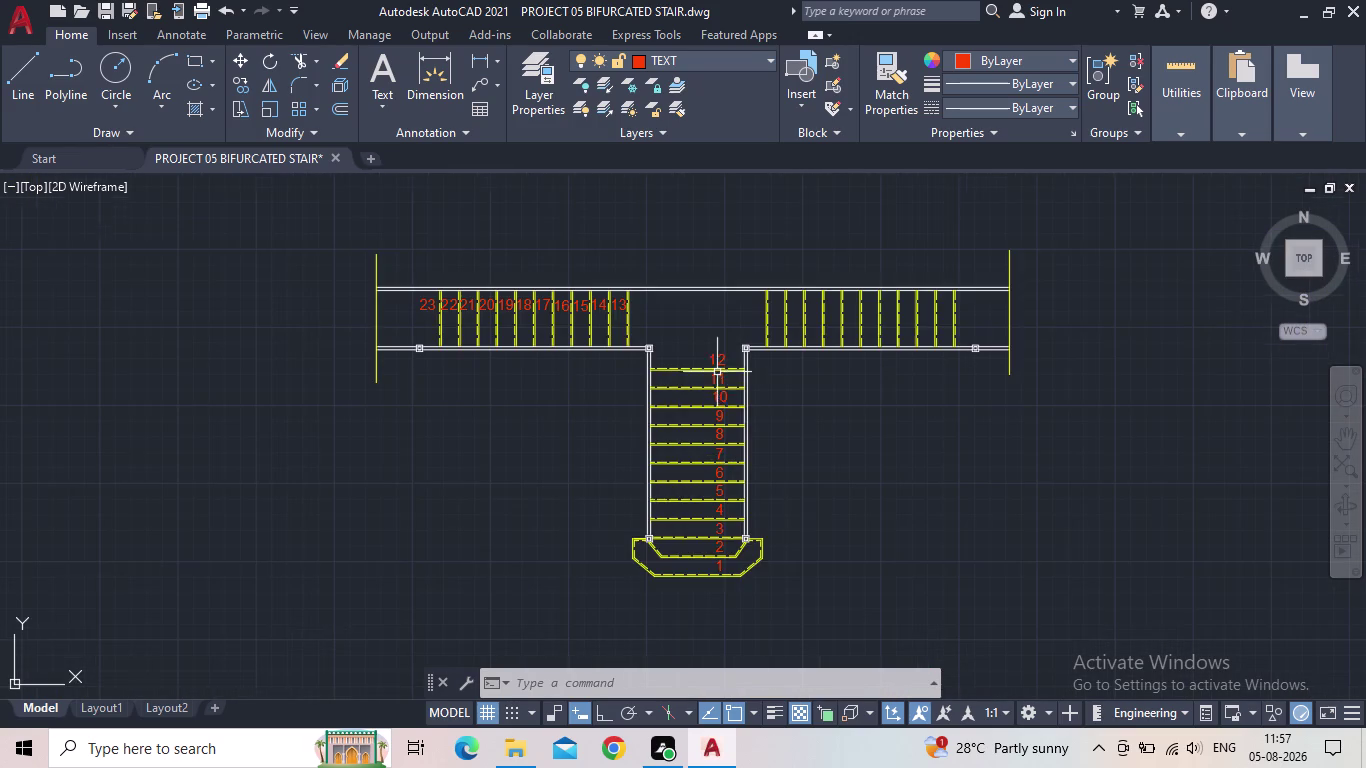
scroll(up, 3)
Zoom into the left flight and select tread numbers 13 to 16.
middle_drag(726, 387, 723, 315)
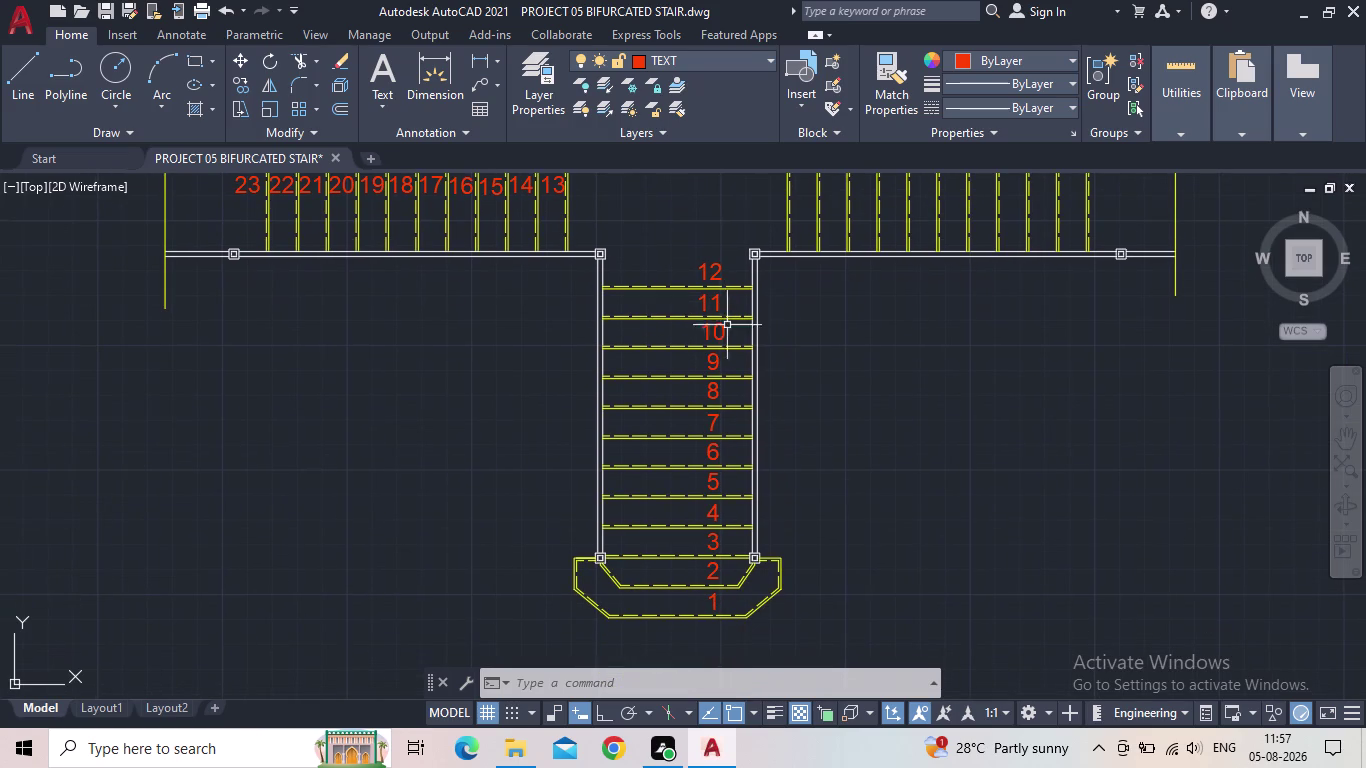
scroll(down, 3)
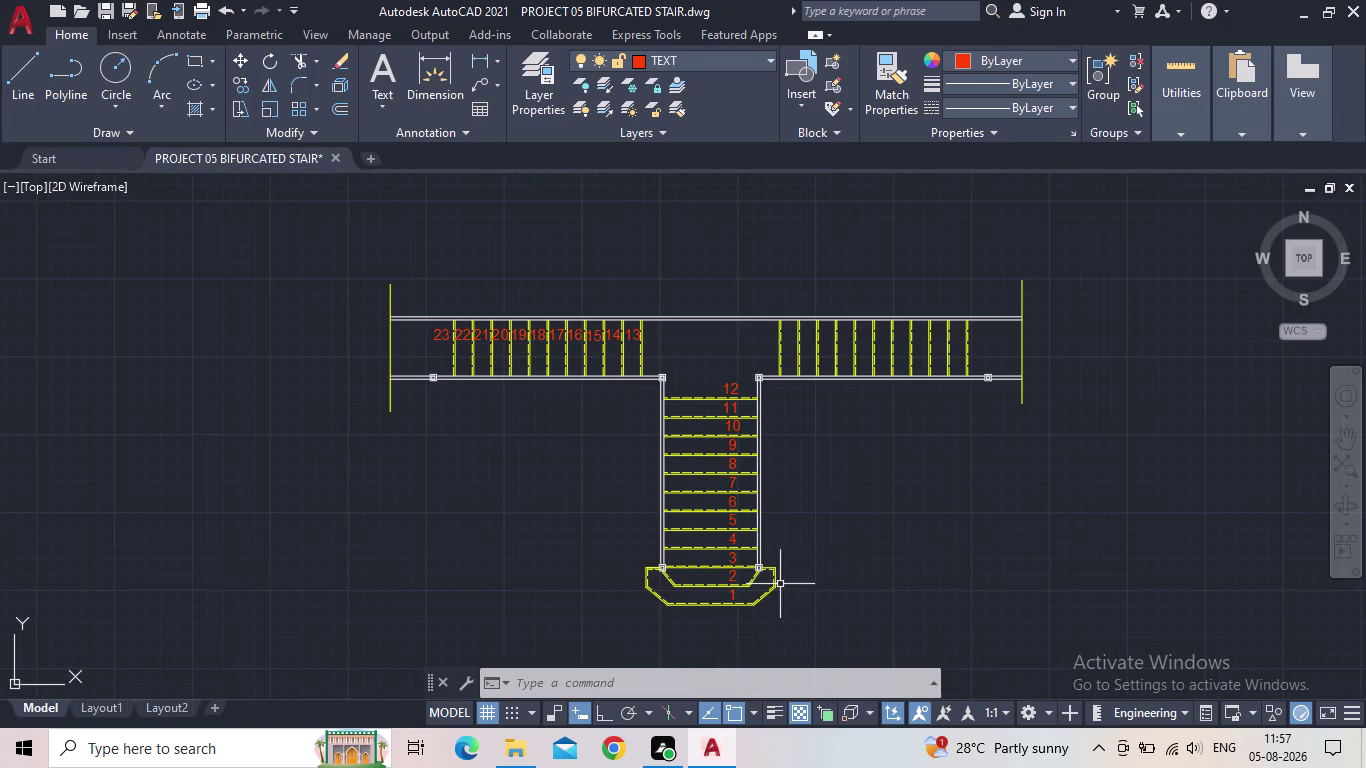
middle_drag(836, 569, 845, 556)
scroll(up, 3)
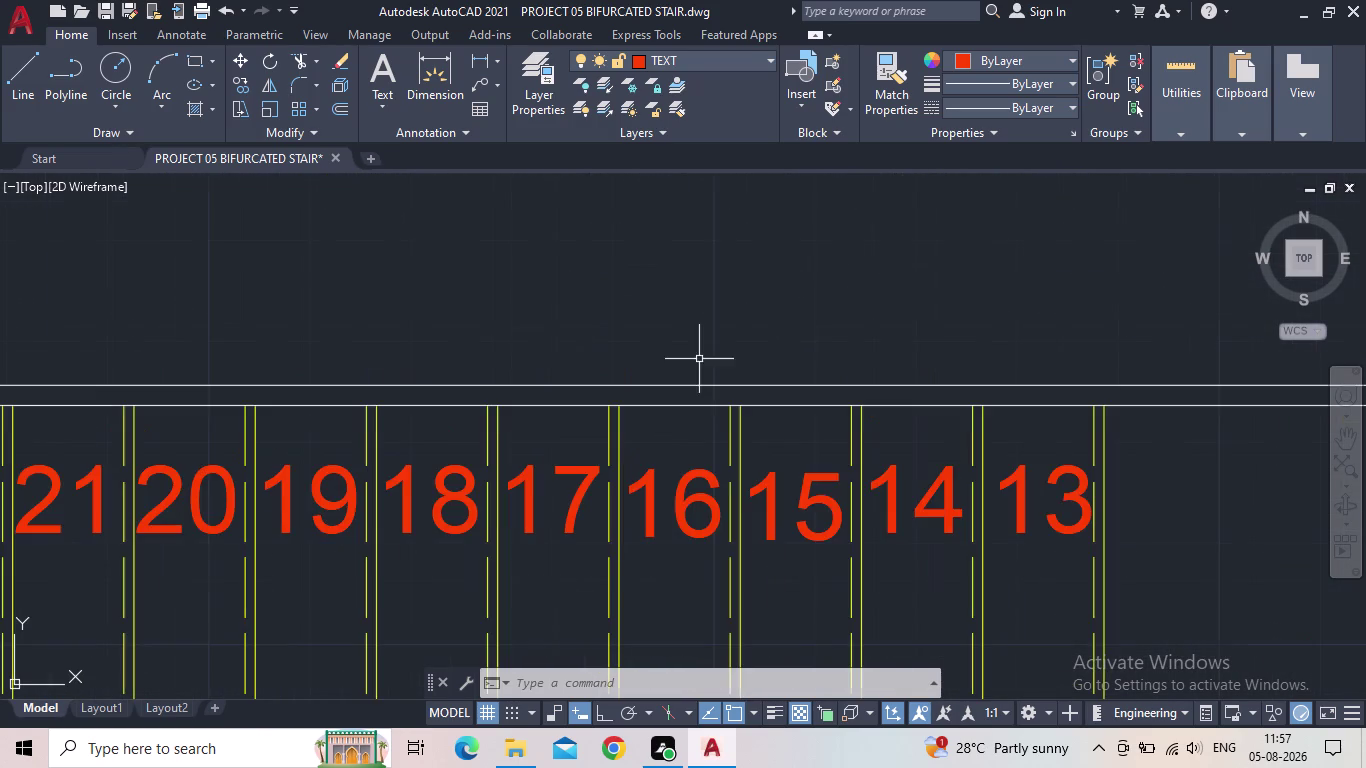
scroll(down, 3)
click(983, 533)
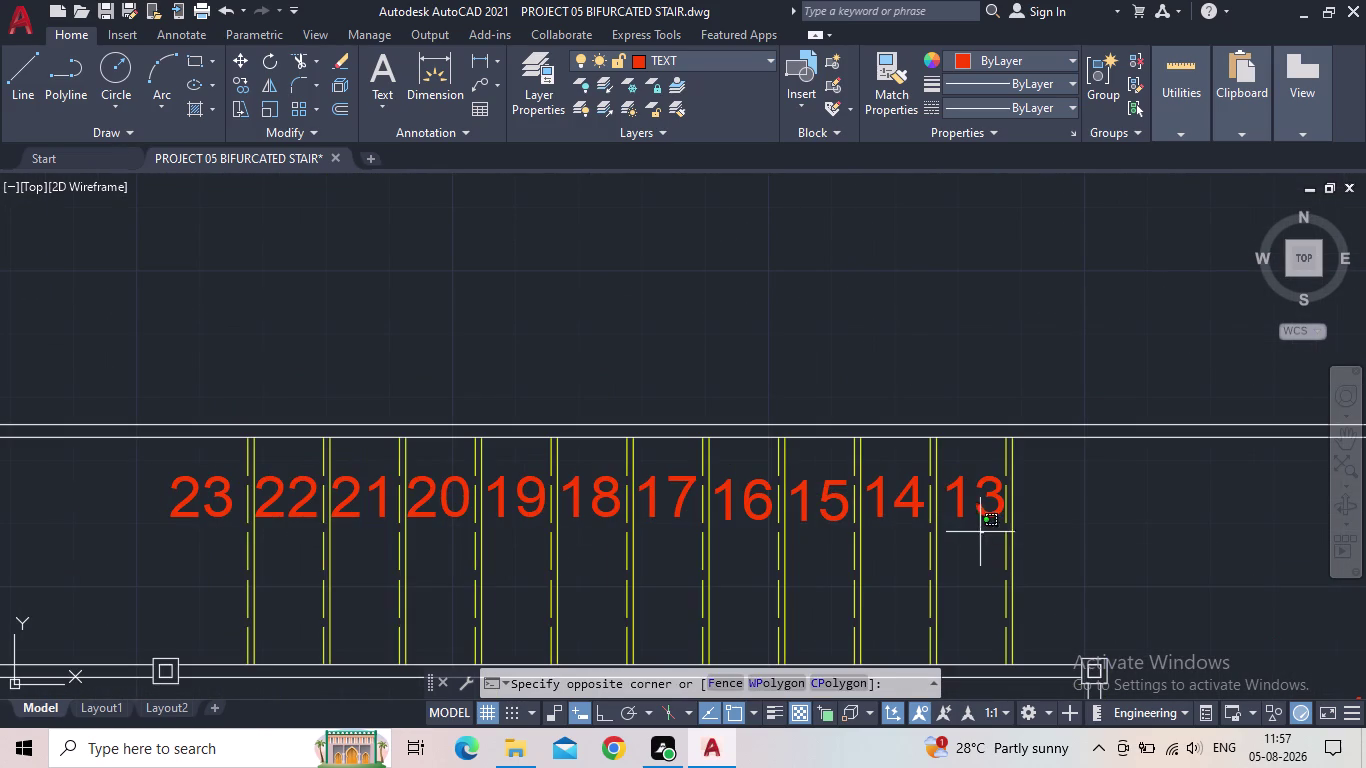
click(961, 507)
click(898, 505)
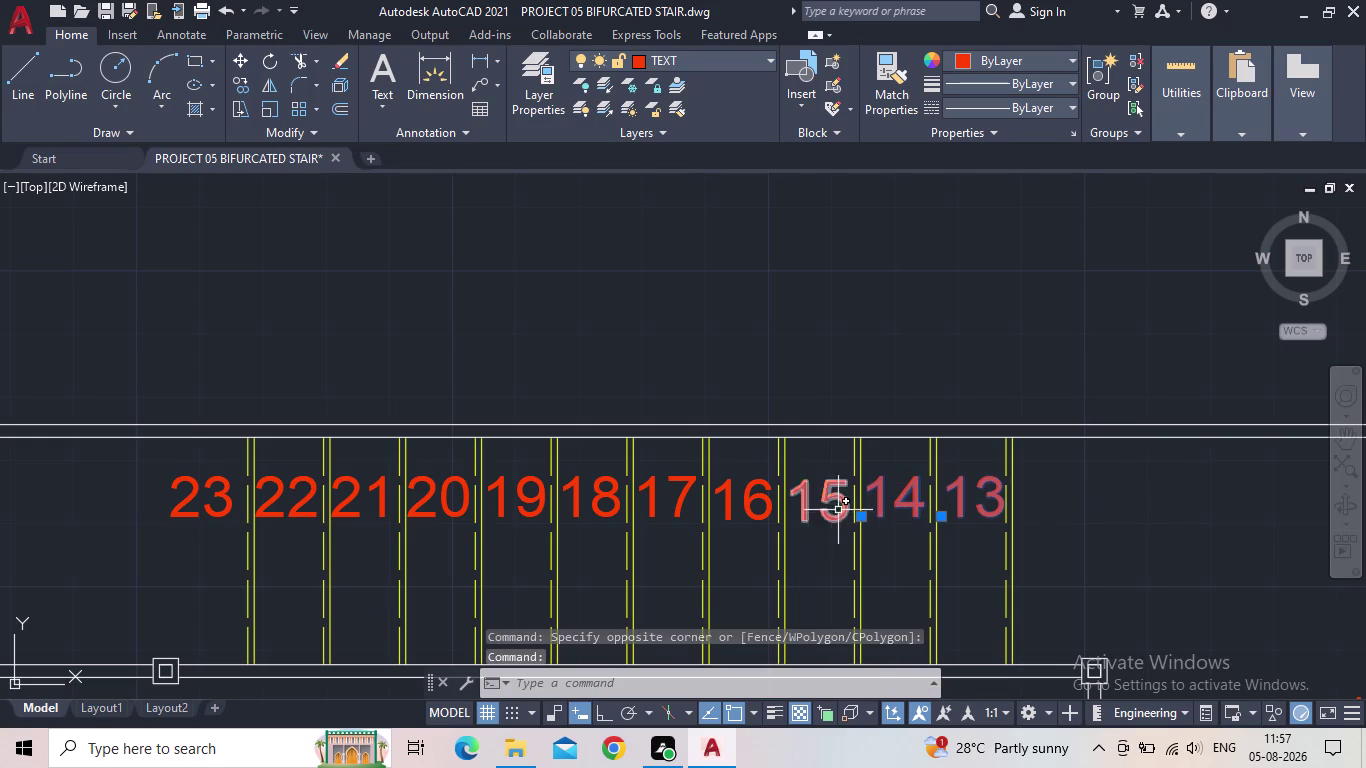
click(837, 508)
click(811, 504)
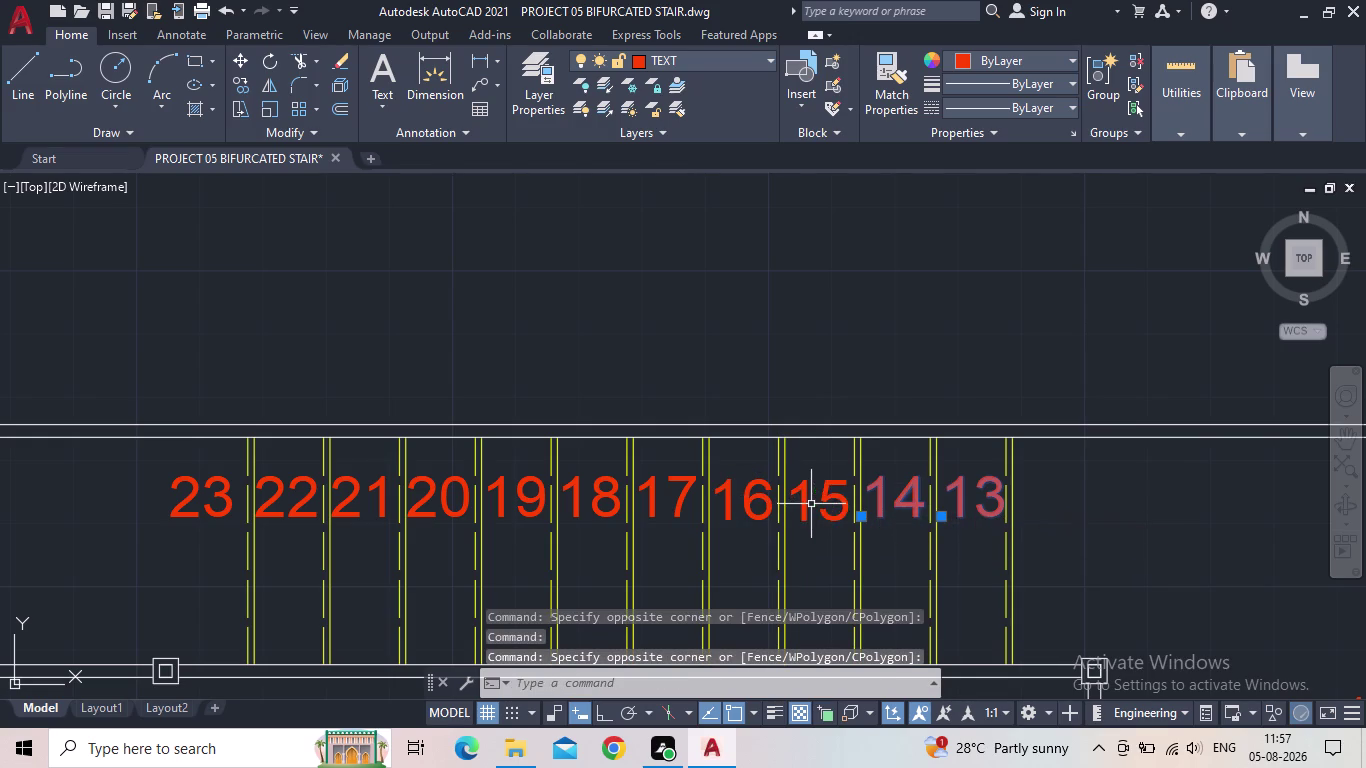
click(825, 496)
Add tread numbers 17 through 22 to the selection.
click(764, 498)
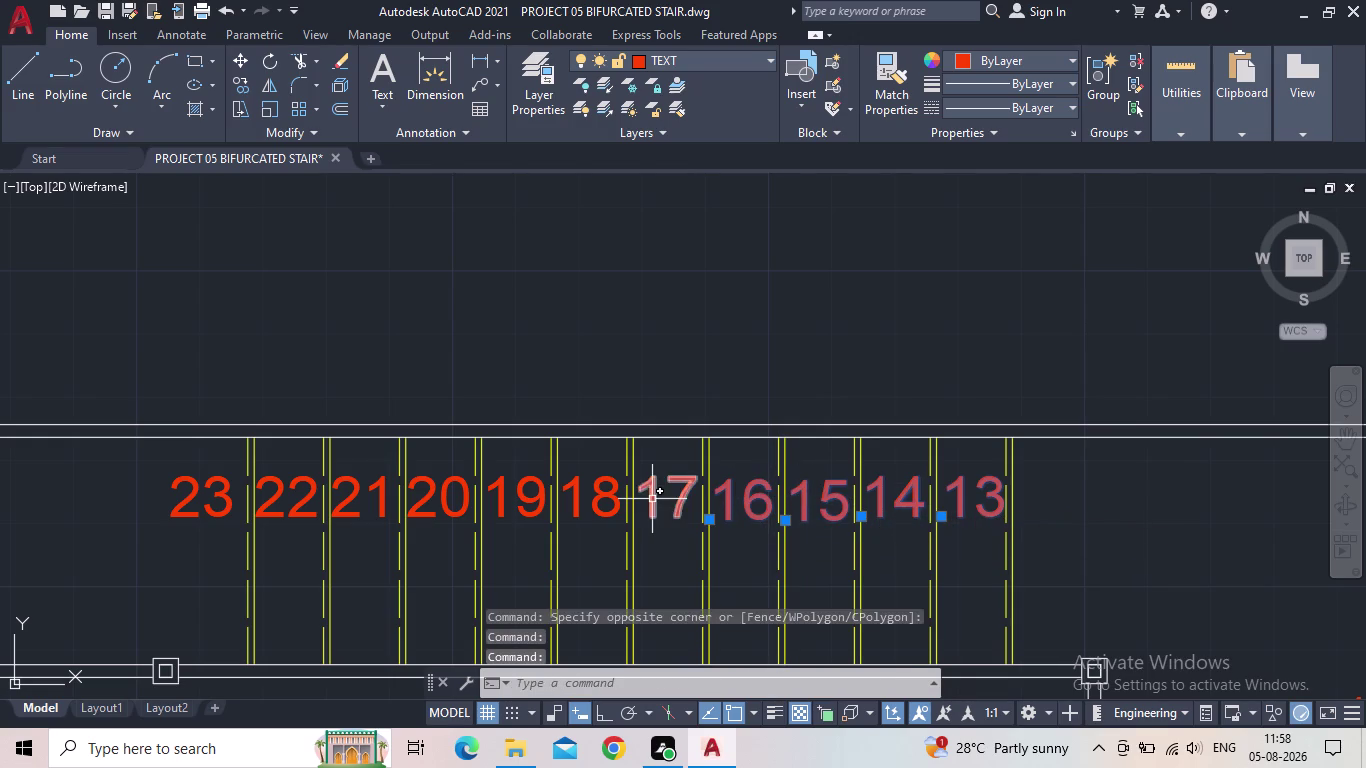
click(652, 499)
click(592, 499)
click(506, 494)
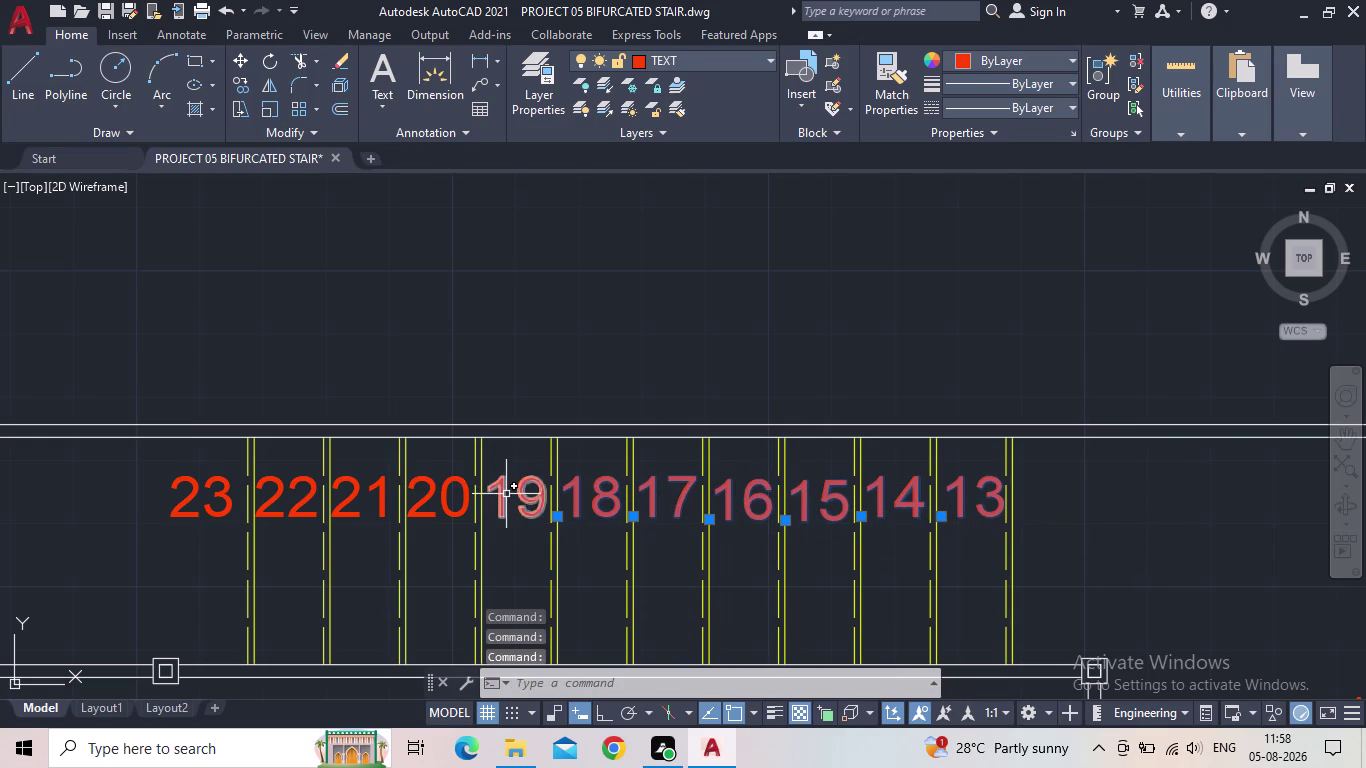
click(461, 493)
click(369, 483)
click(315, 485)
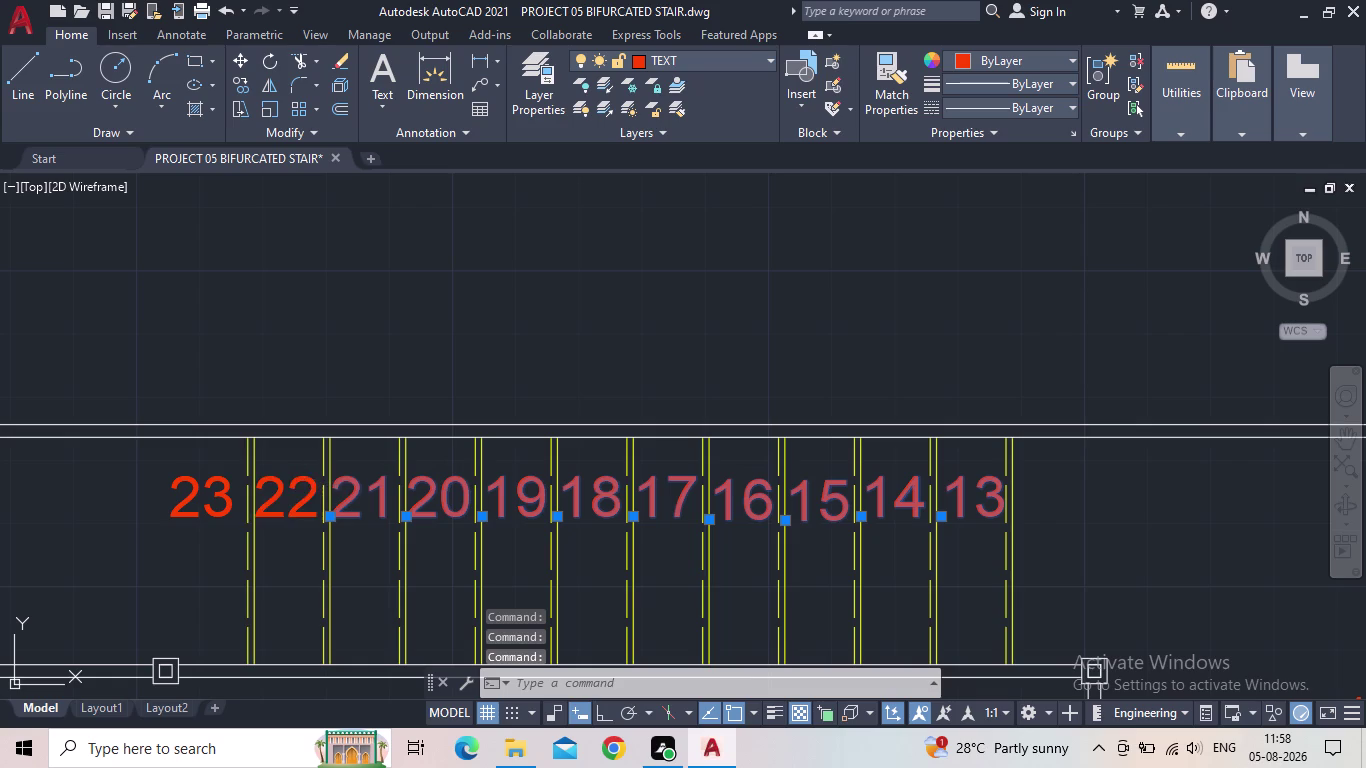
click(215, 488)
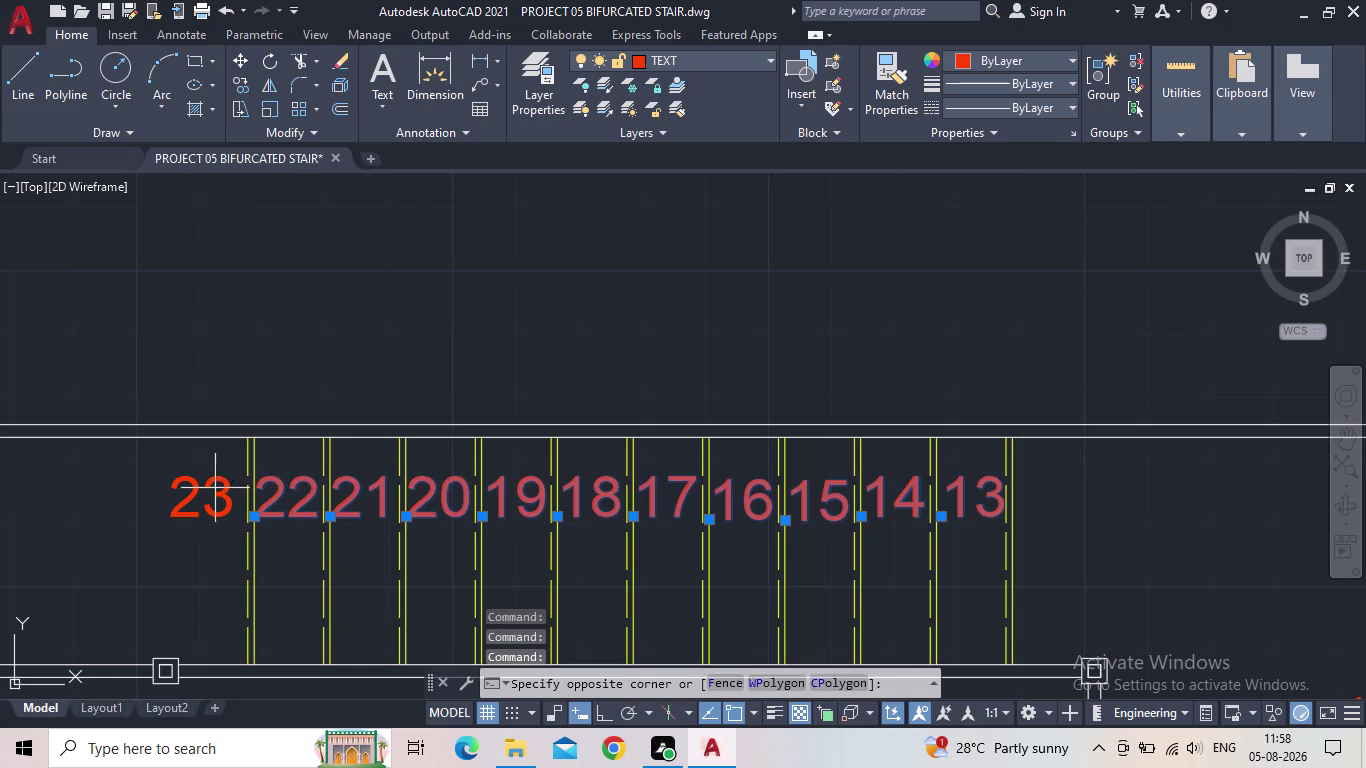
click(215, 497)
Start MIRROR on the selected numbers, with the mirror line starting at tread 12's midpoint.
key(m)
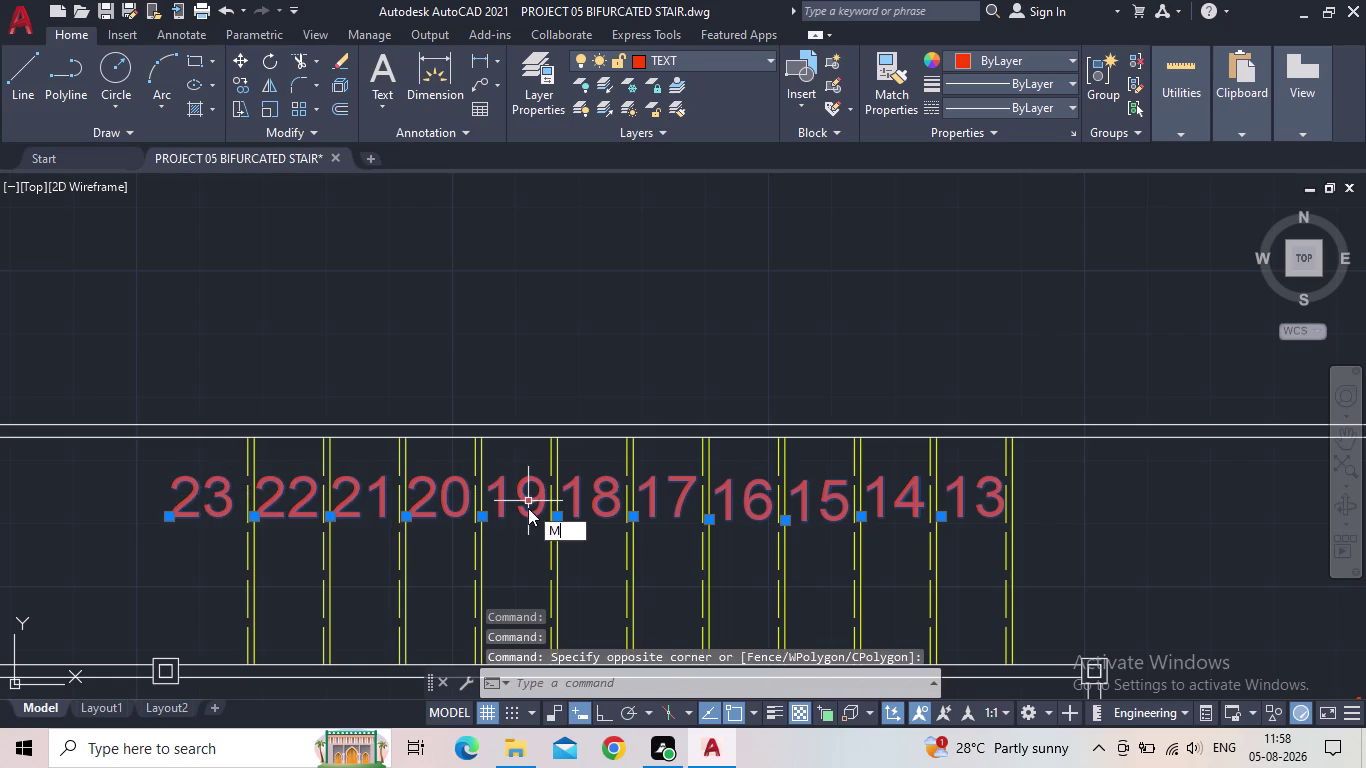
key(i)
key(Return)
scroll(down, 3)
middle_drag(889, 568, 786, 564)
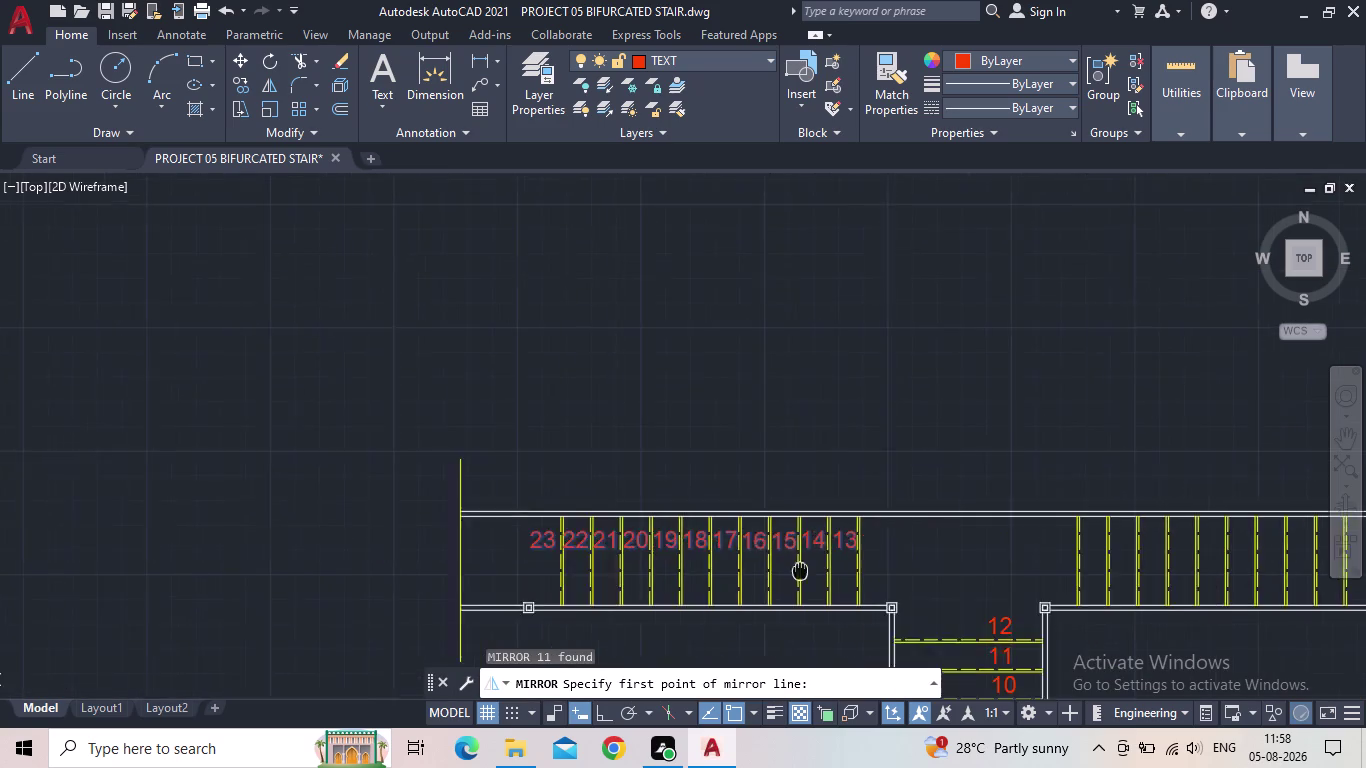
middle_drag(786, 564, 570, 516)
scroll(up, 3)
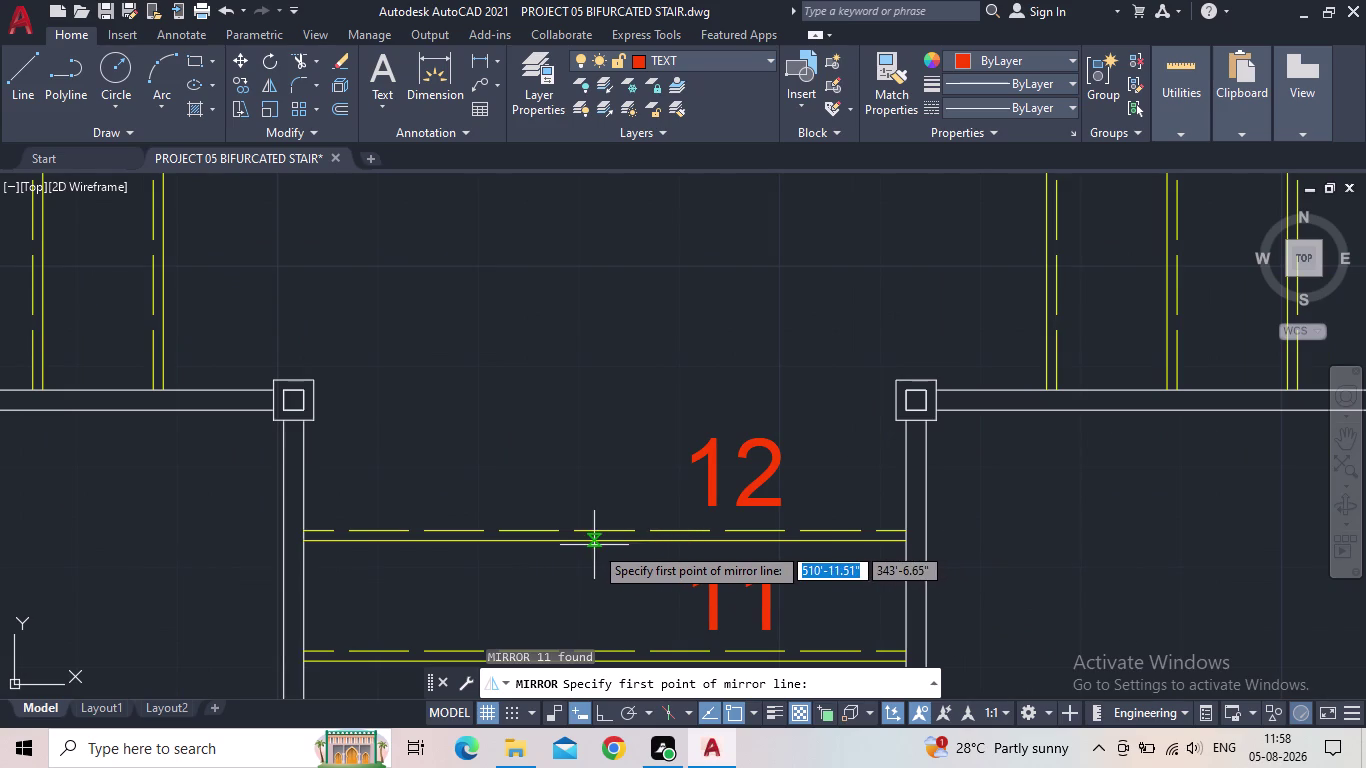
click(605, 543)
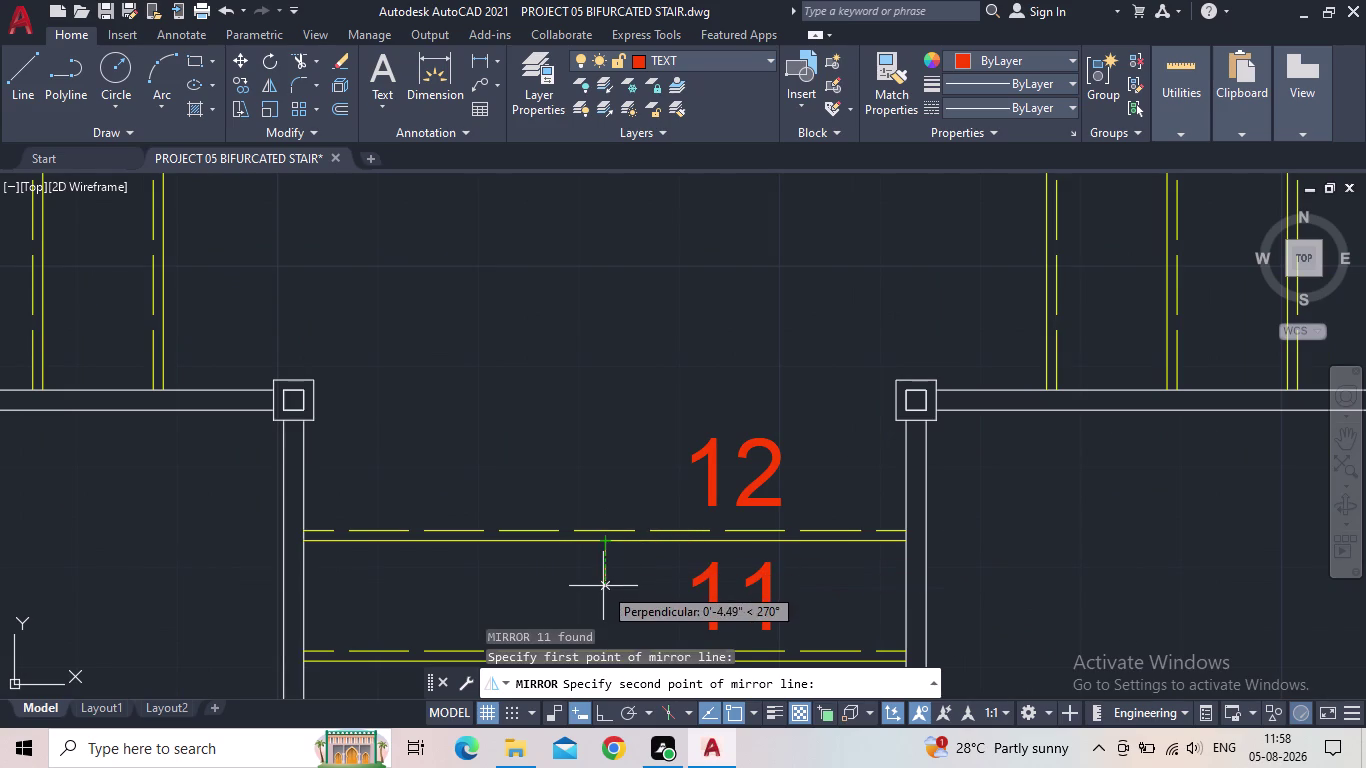
click(598, 717)
End the vertical mirror line above the stair to copy the numbers, then save the drawing.
scroll(down, 3)
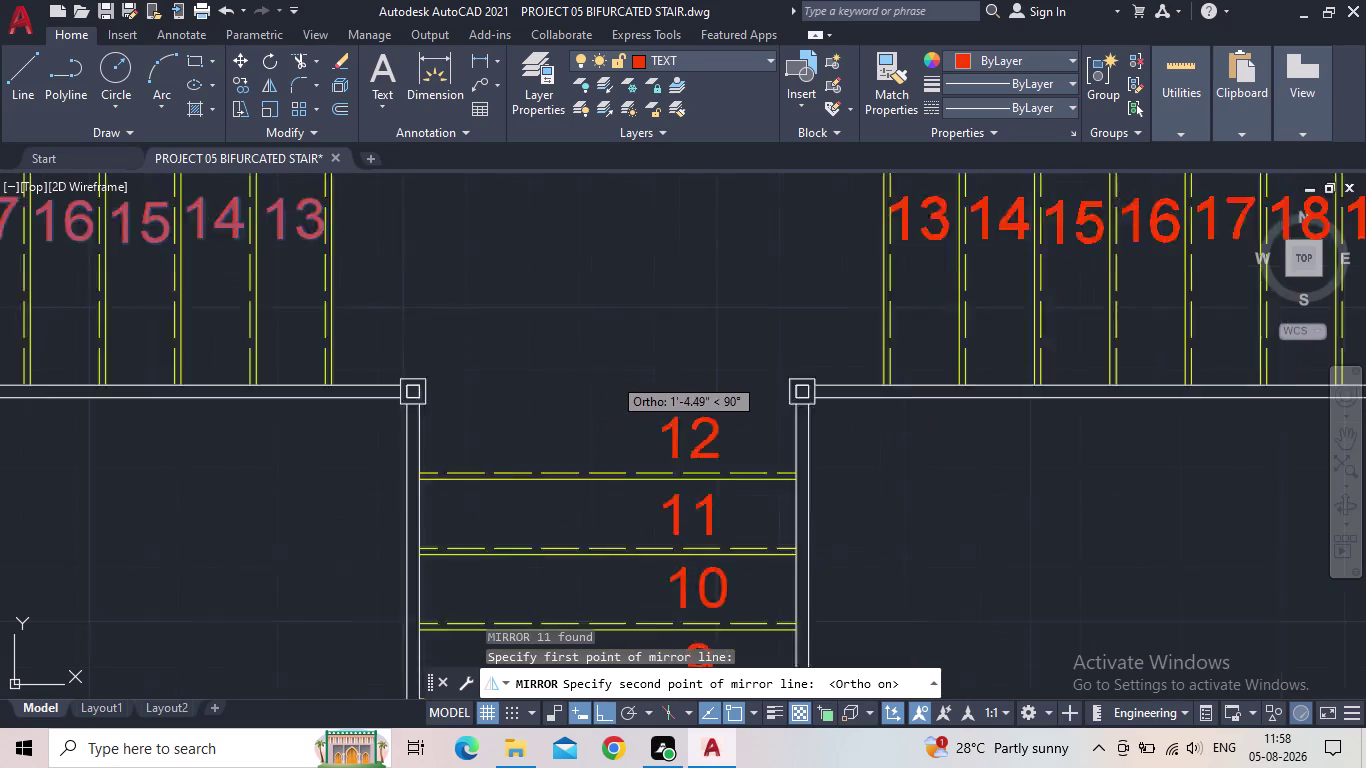
middle_drag(595, 319, 535, 473)
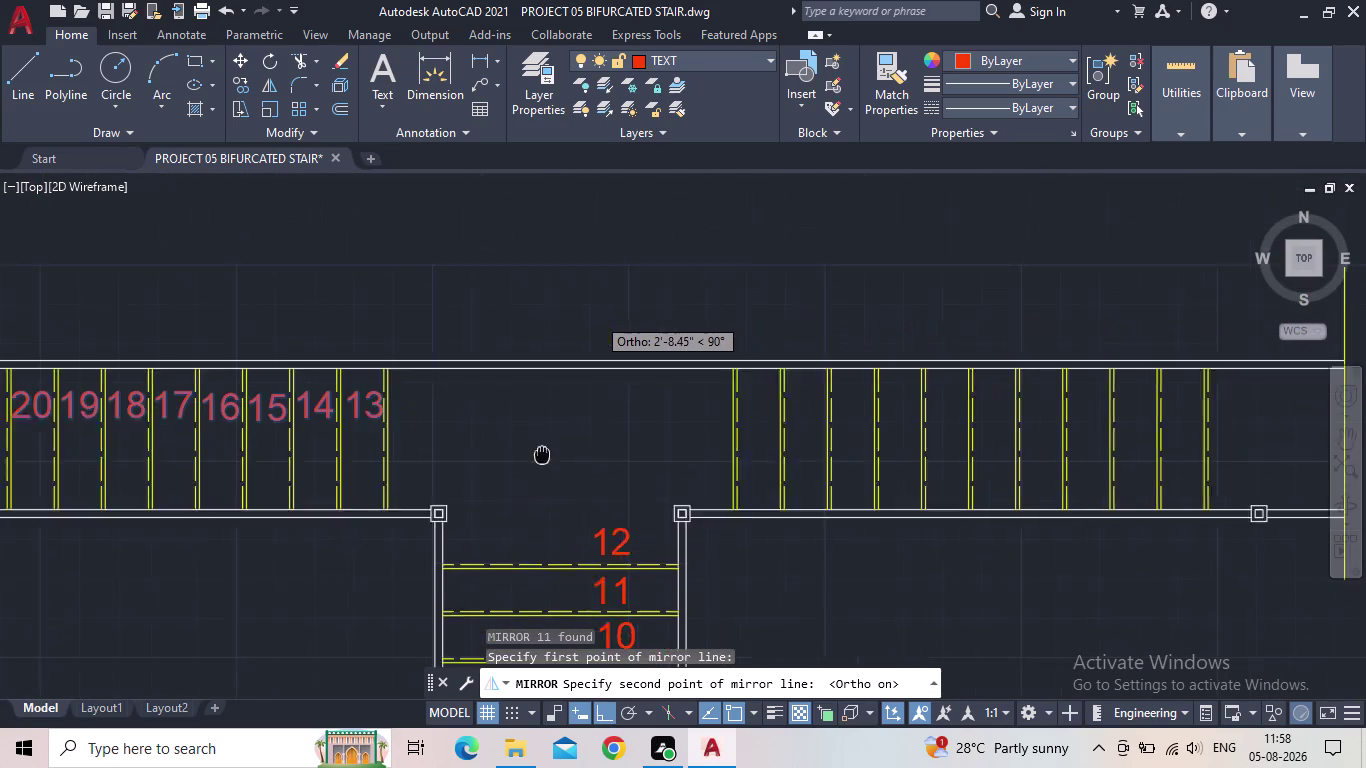
middle_drag(535, 473, 535, 475)
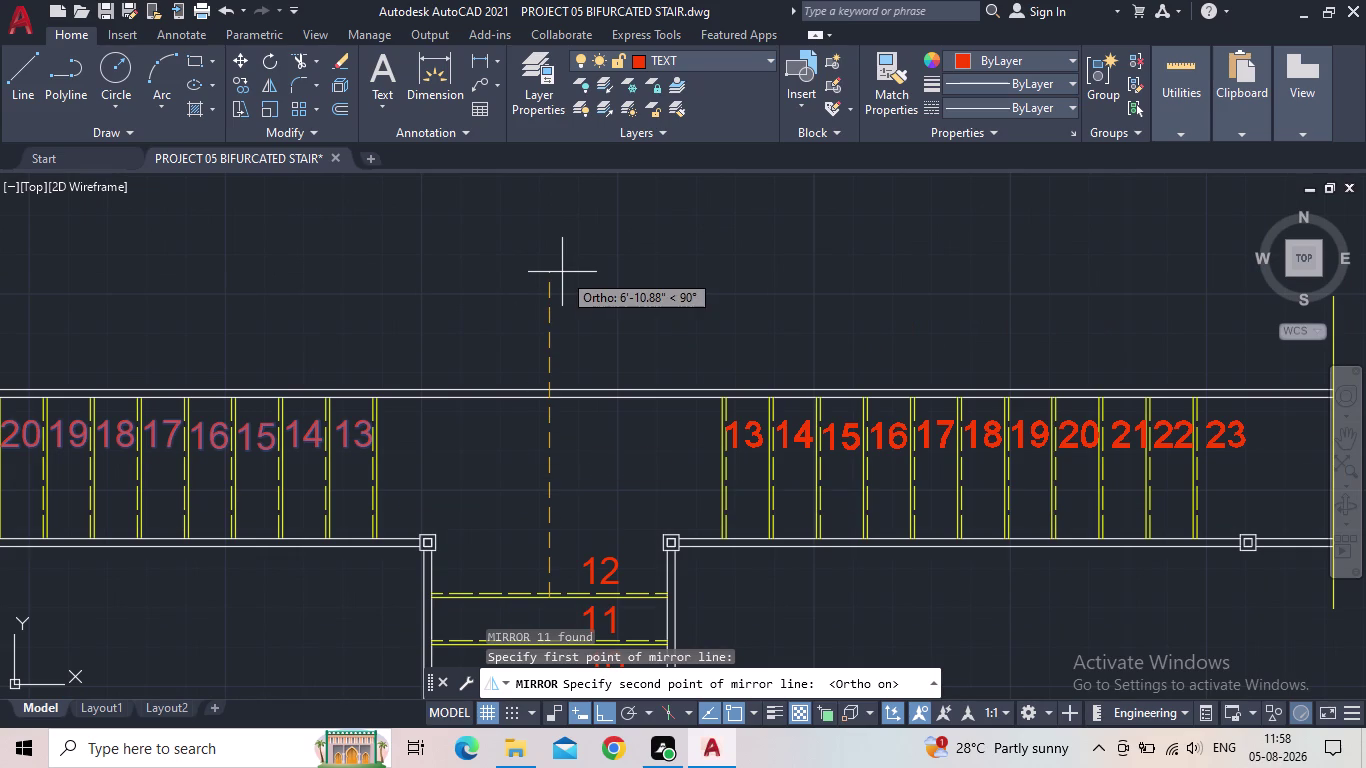
click(557, 227)
drag(586, 299, 557, 227)
scroll(down, 3)
middle_drag(609, 362, 537, 399)
scroll(up, 3)
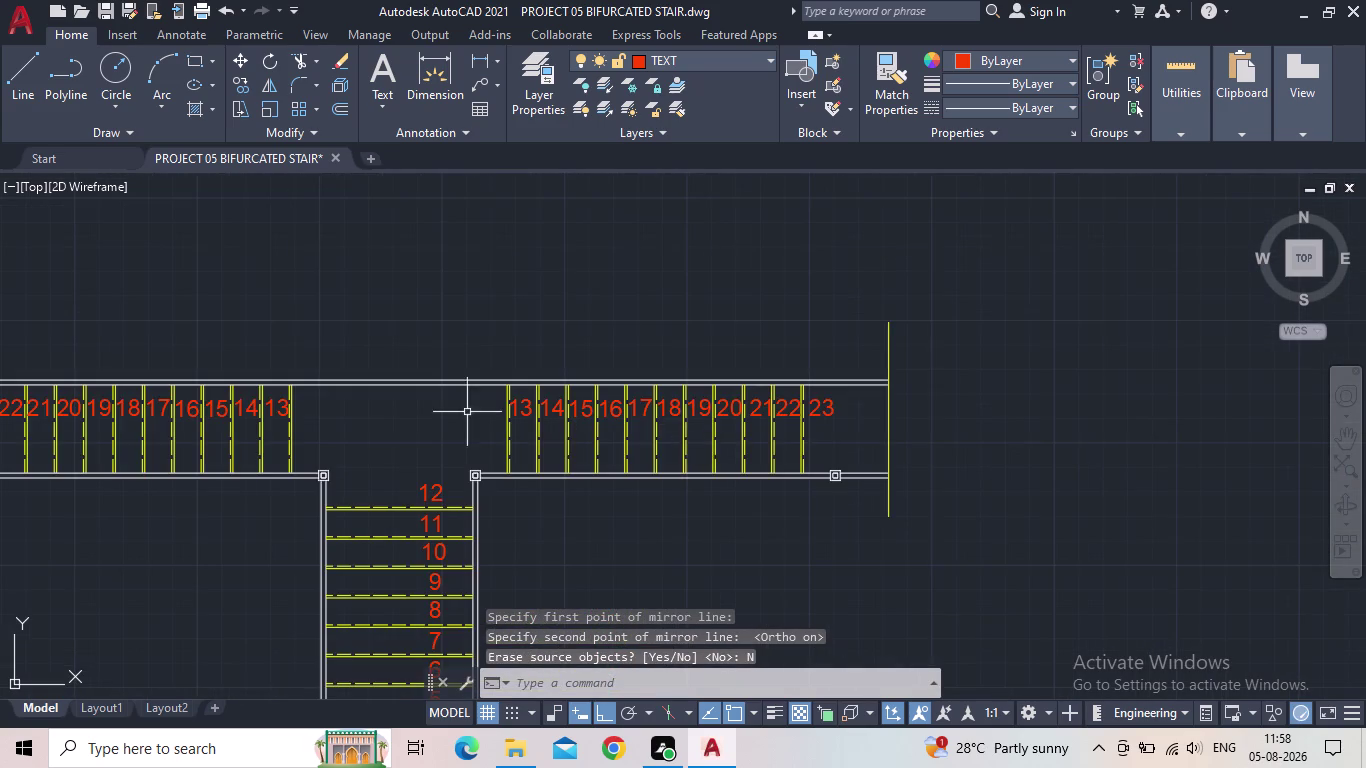
scroll(up, 3)
scroll(down, 3)
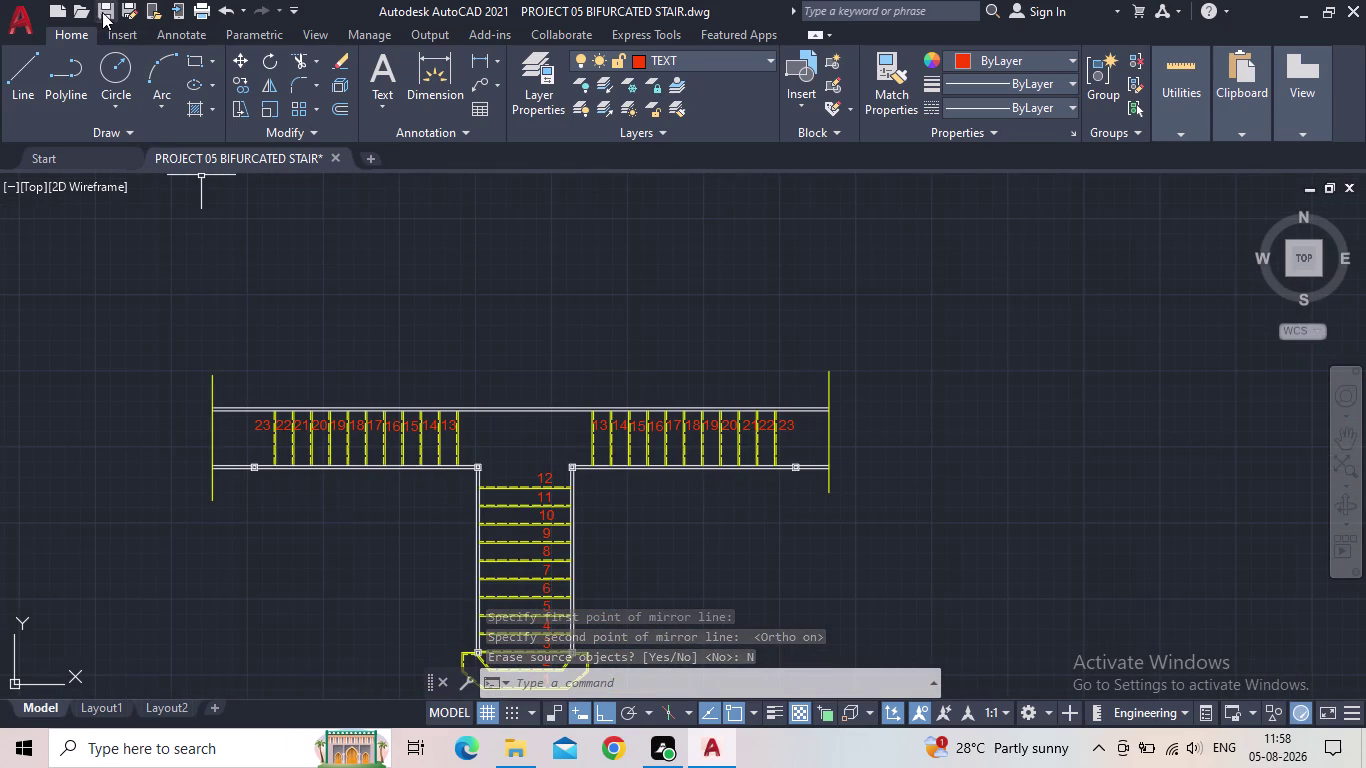
click(100, 11)
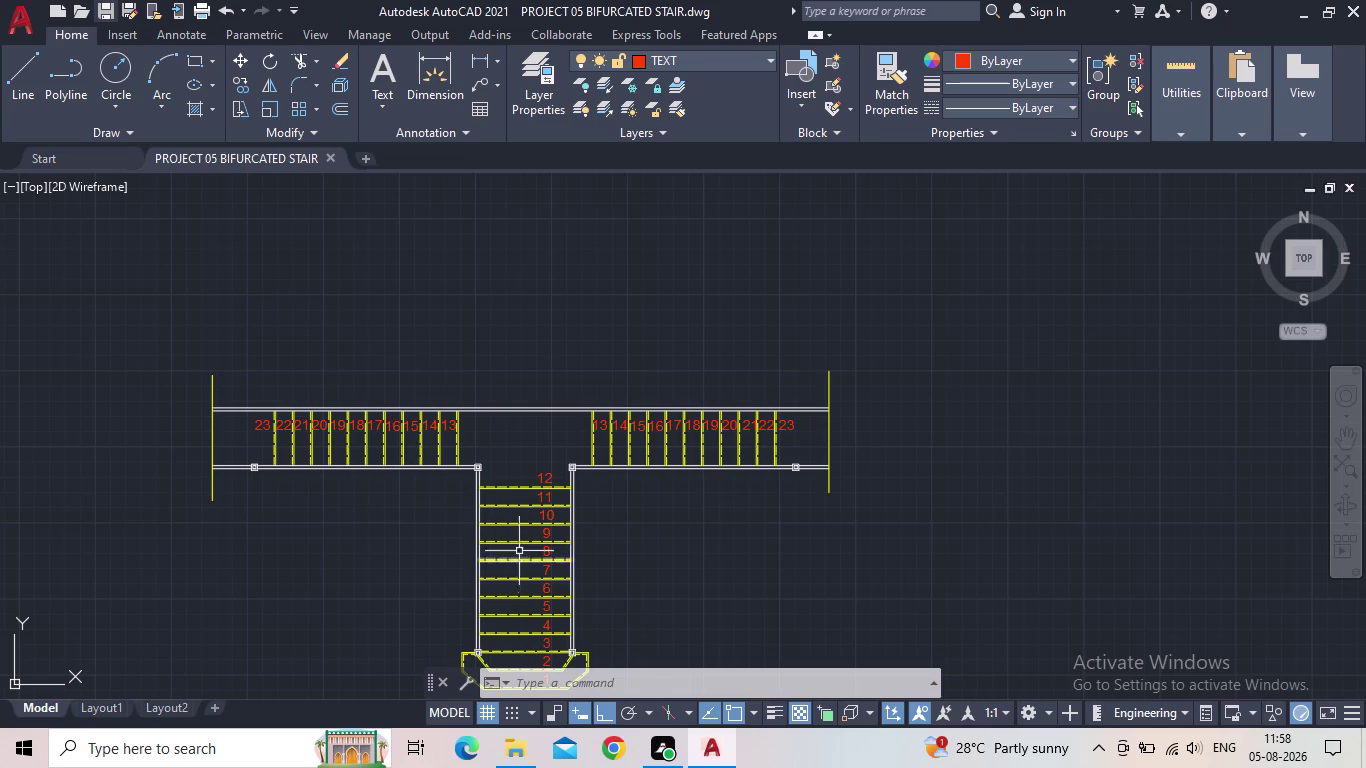
Frame the whole stair plan in view and open the Layer Properties Manager.
scroll(up, 3)
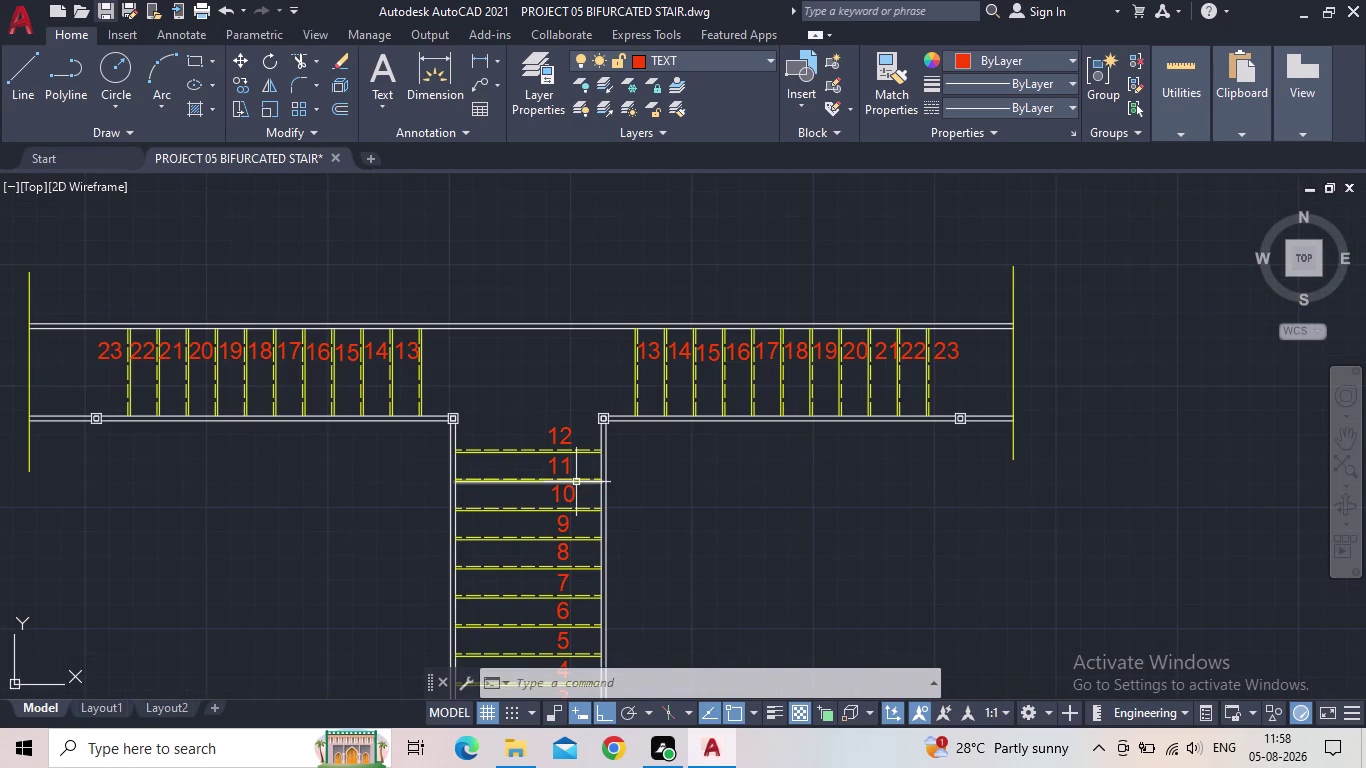
scroll(down, 3)
middle_drag(576, 482, 602, 444)
middle_drag(556, 474, 610, 402)
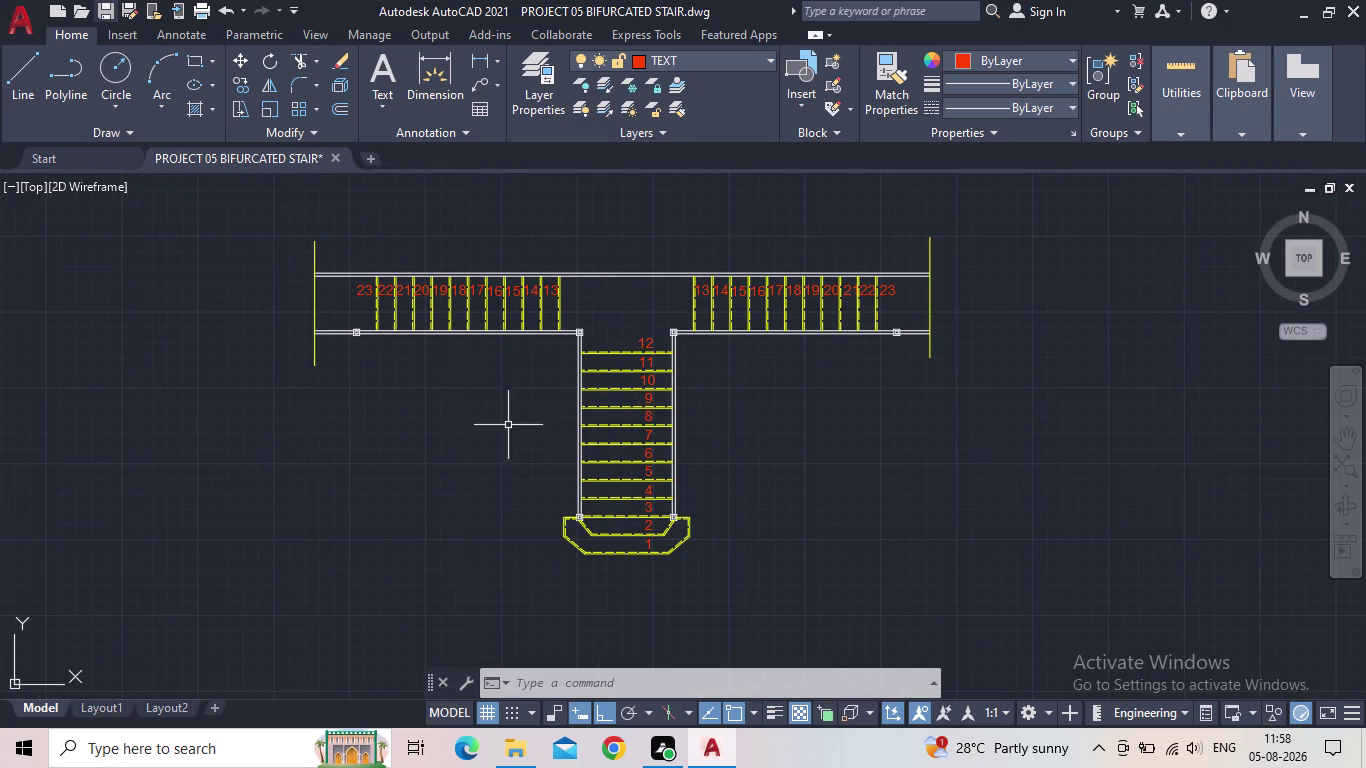
click(539, 73)
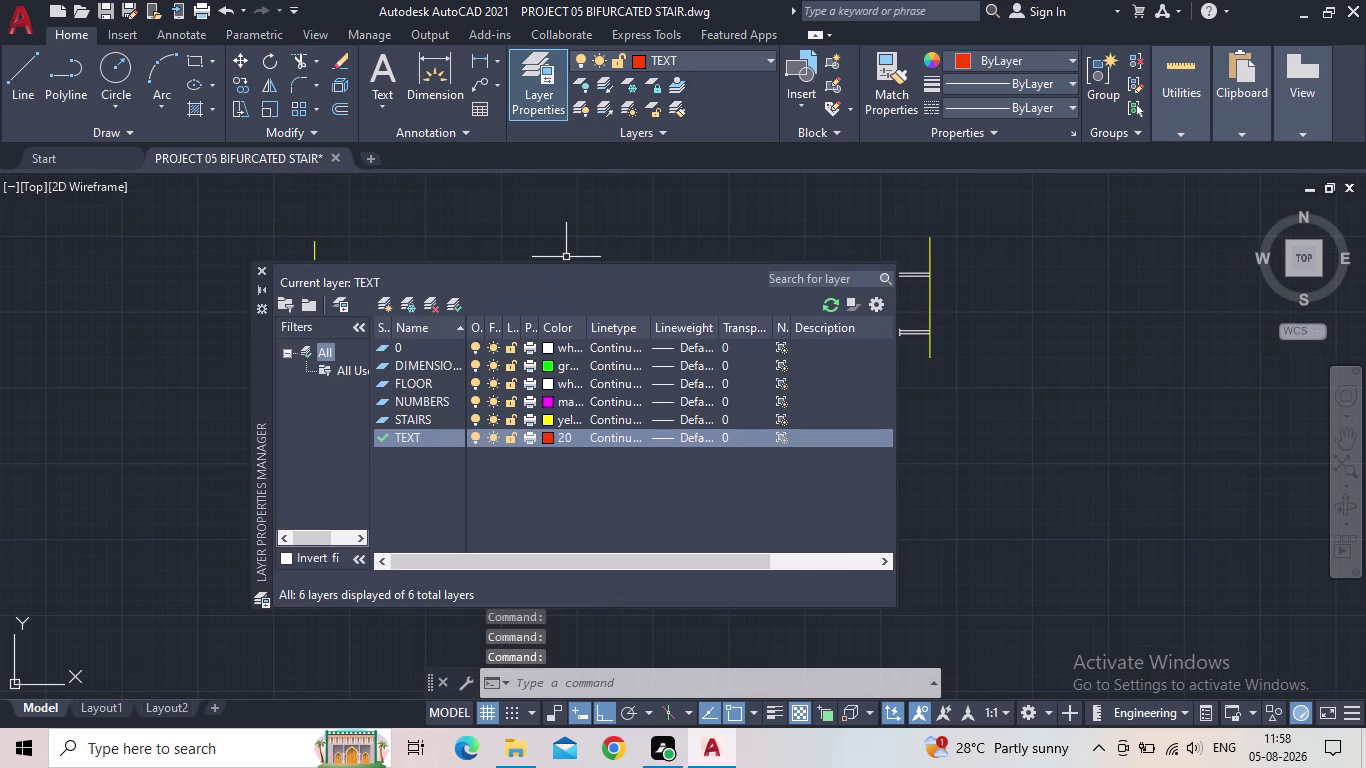
Create a new layer named SECTION.
click(382, 303)
text(SE)
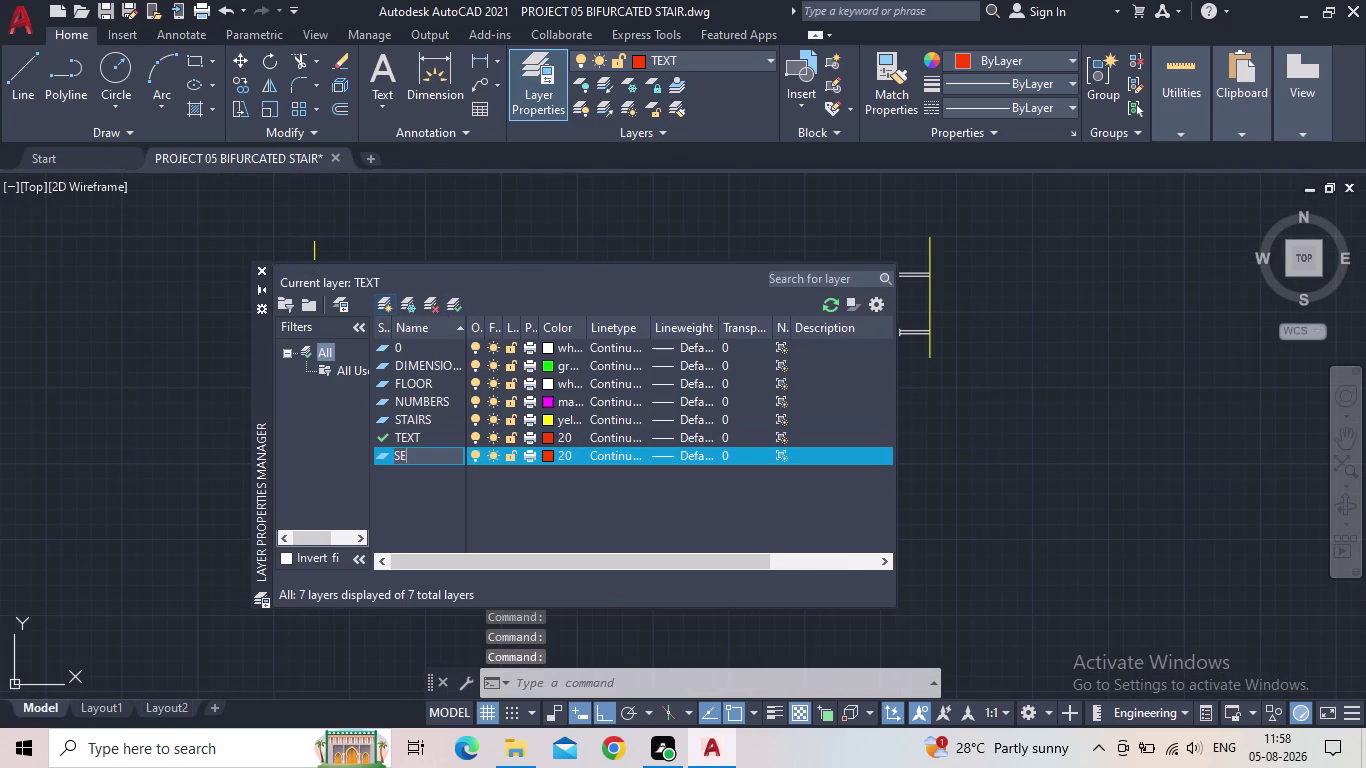
text(CTION)
key(Return)
double_click(386, 452)
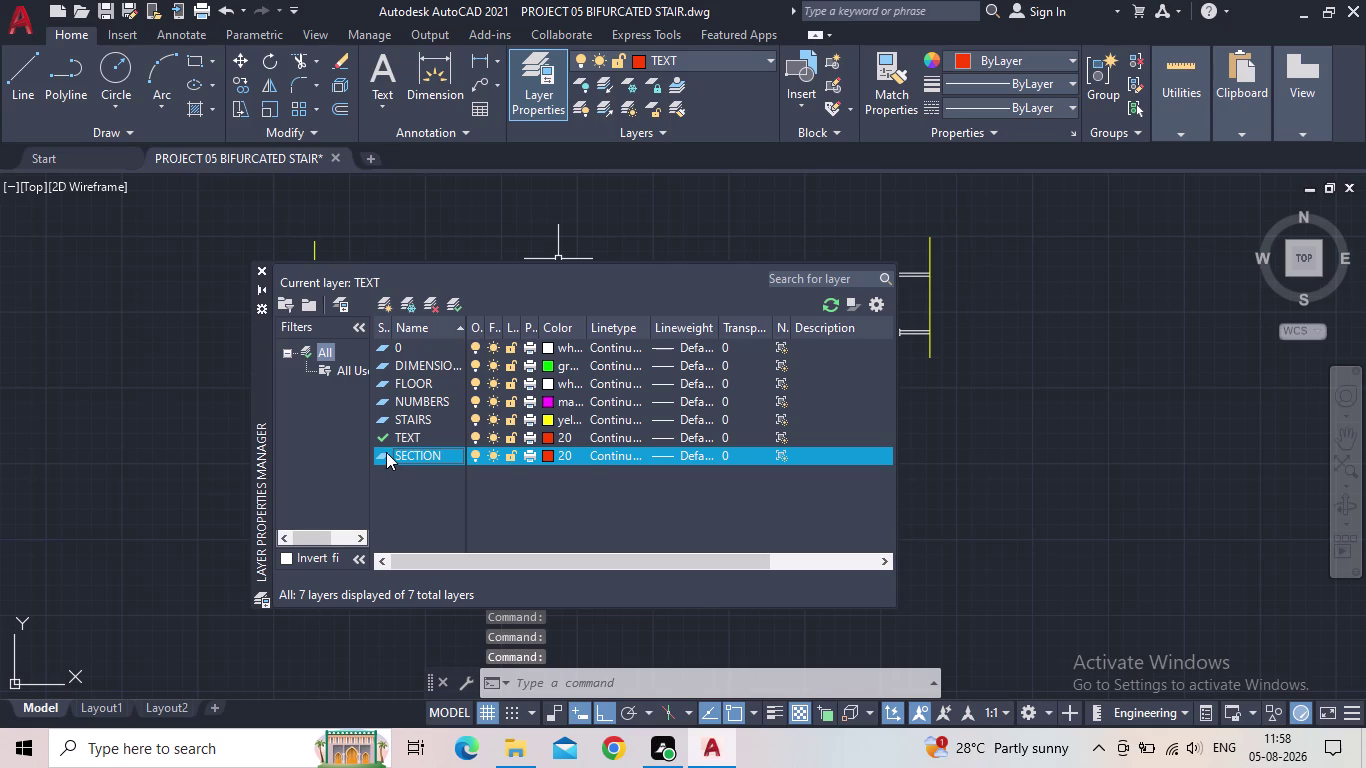
Make SECTION current, give it the colour red, and close the palette.
click(551, 457)
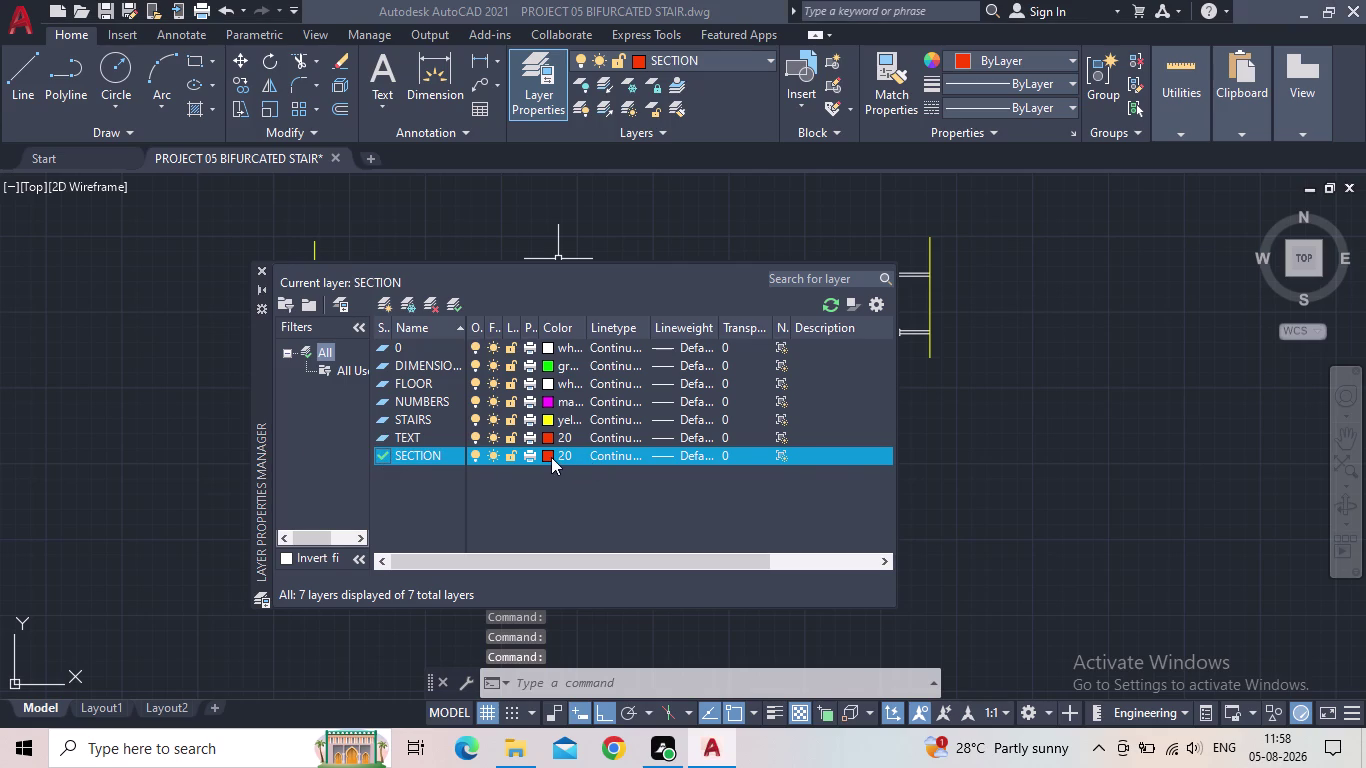
click(690, 415)
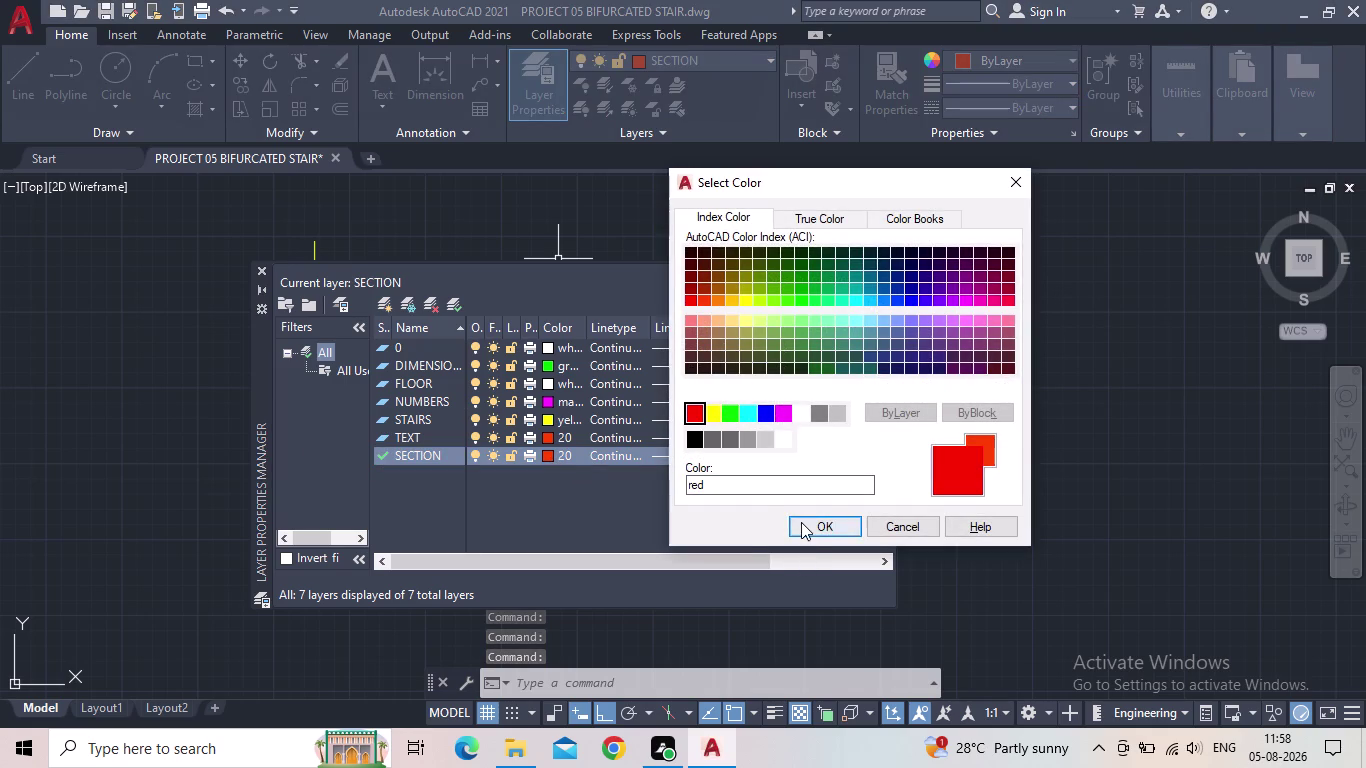
click(801, 522)
click(262, 268)
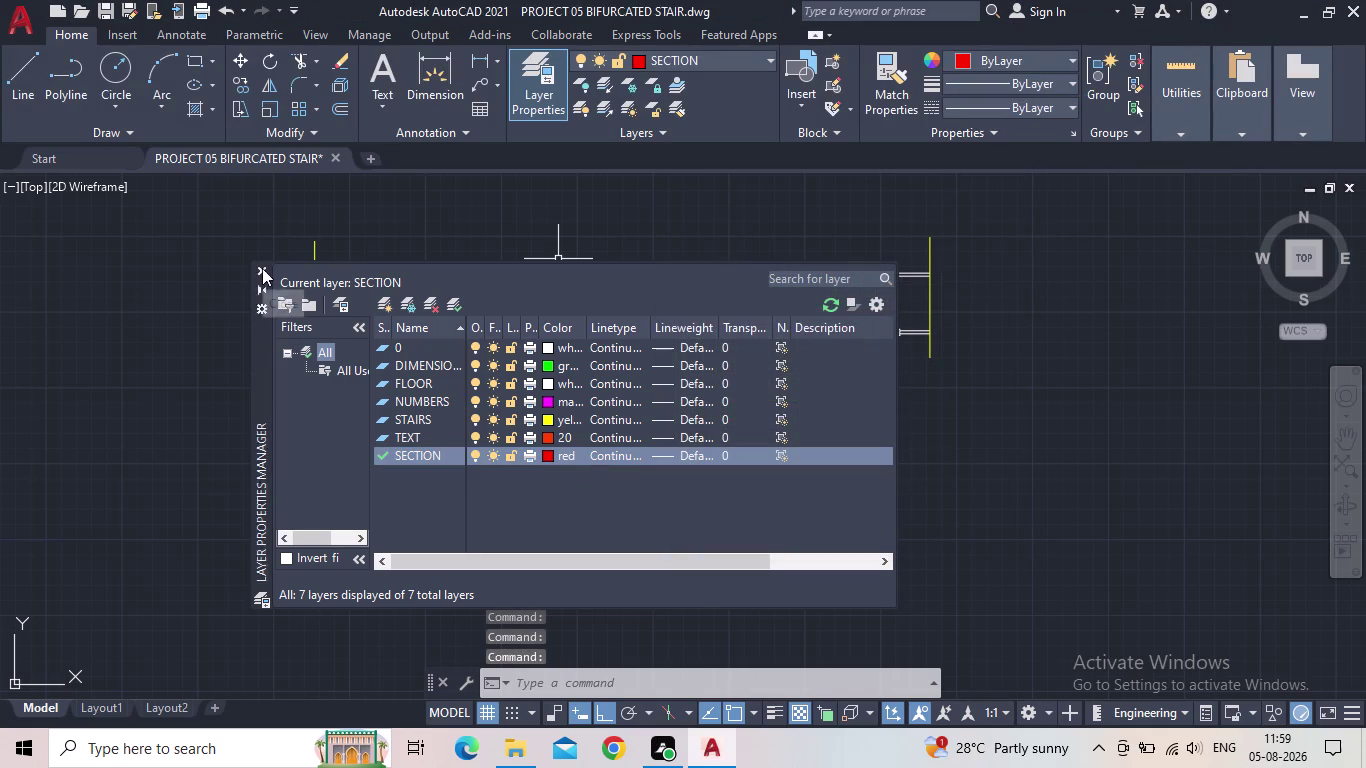
click(14, 81)
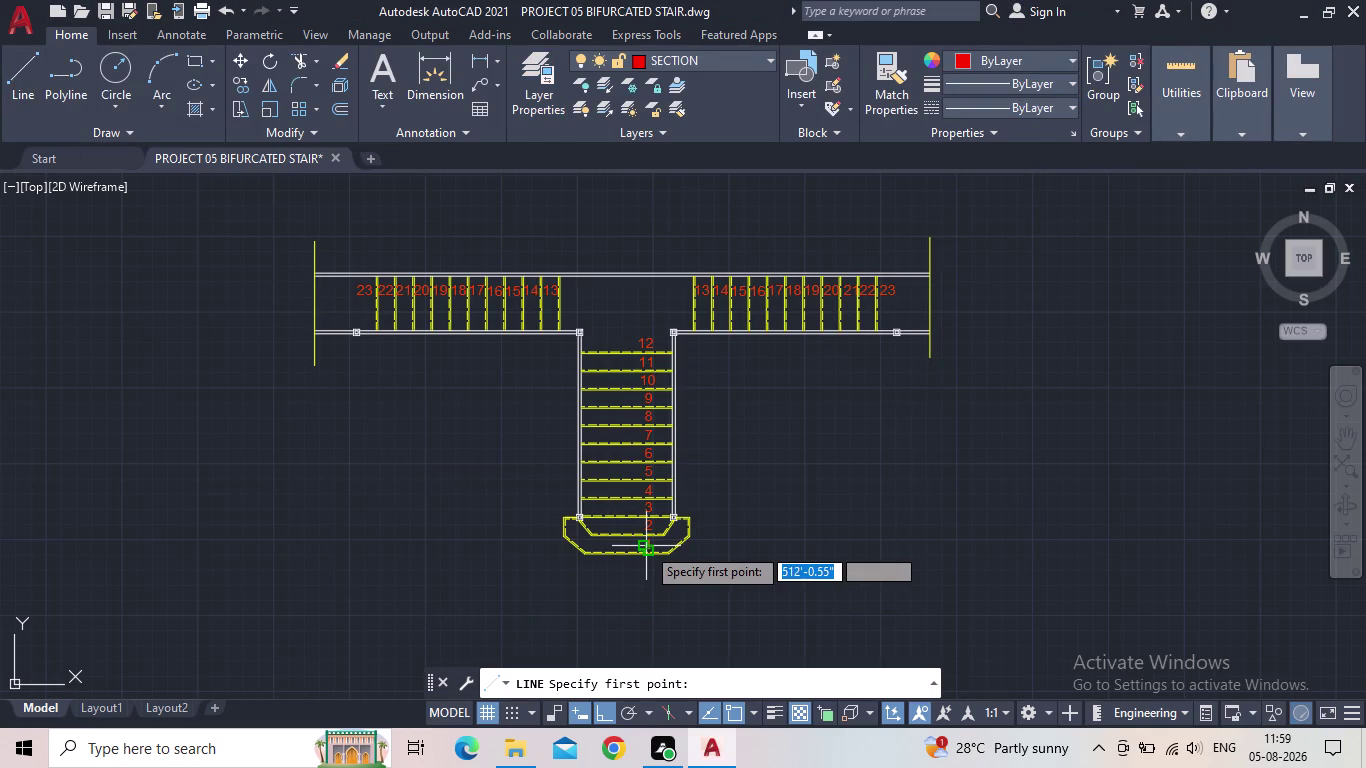
Start a line below the stair, then cancel it.
scroll(up, 3)
scroll(up, 3)
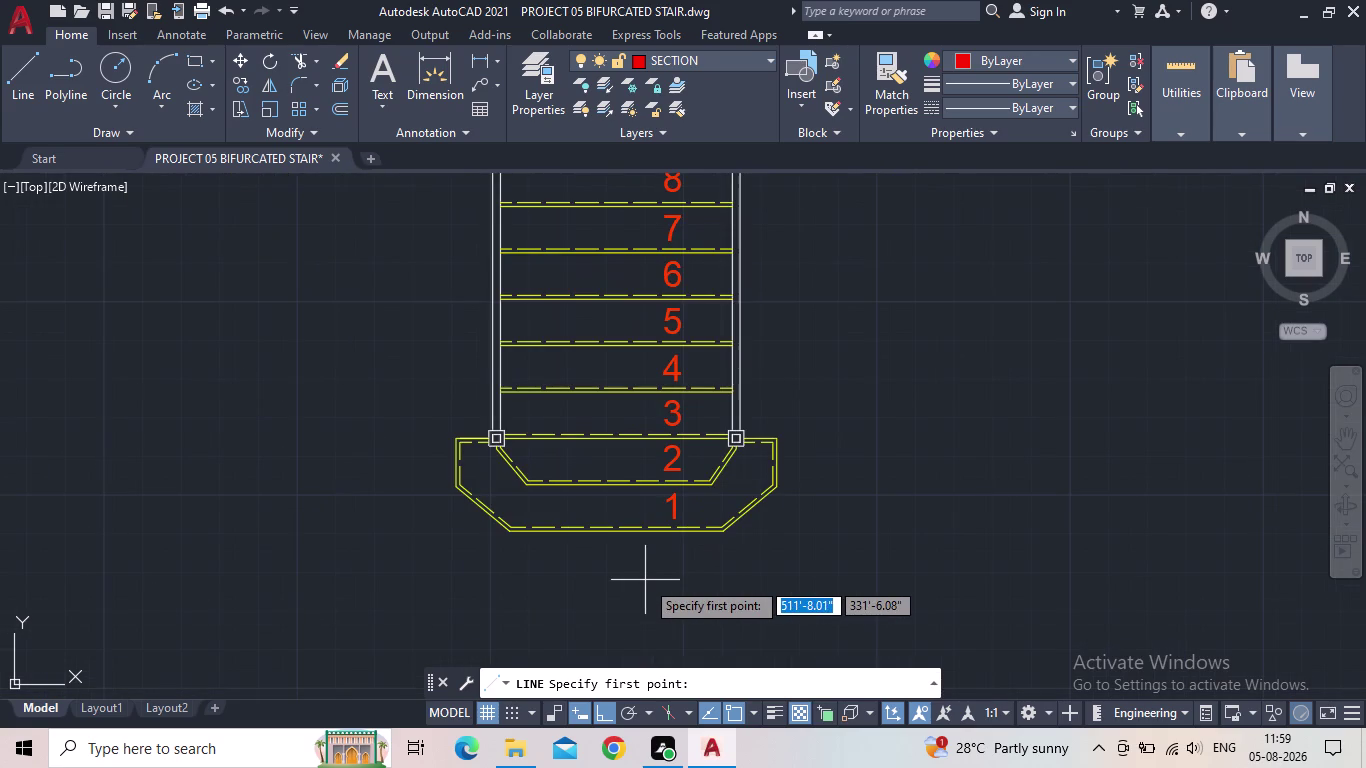
click(639, 564)
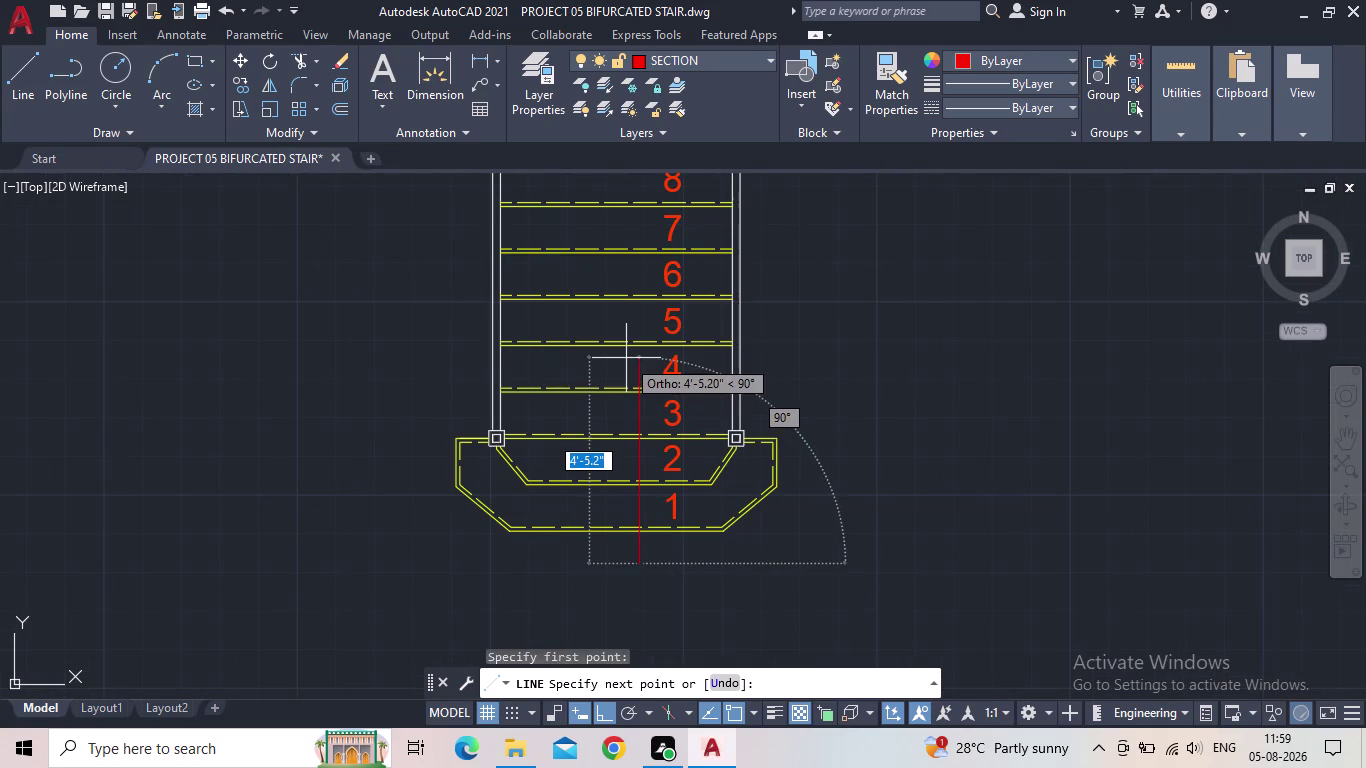
middle_drag(626, 359, 619, 504)
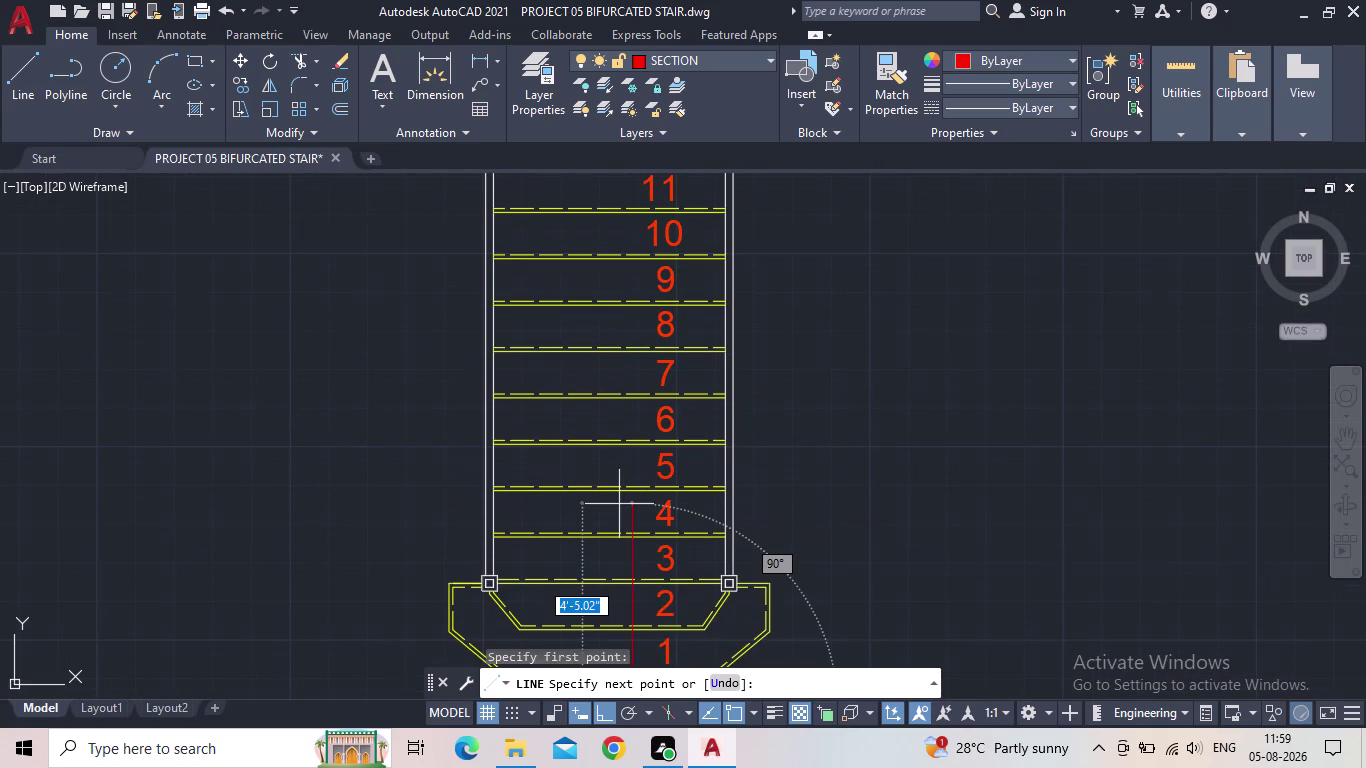
key(Escape)
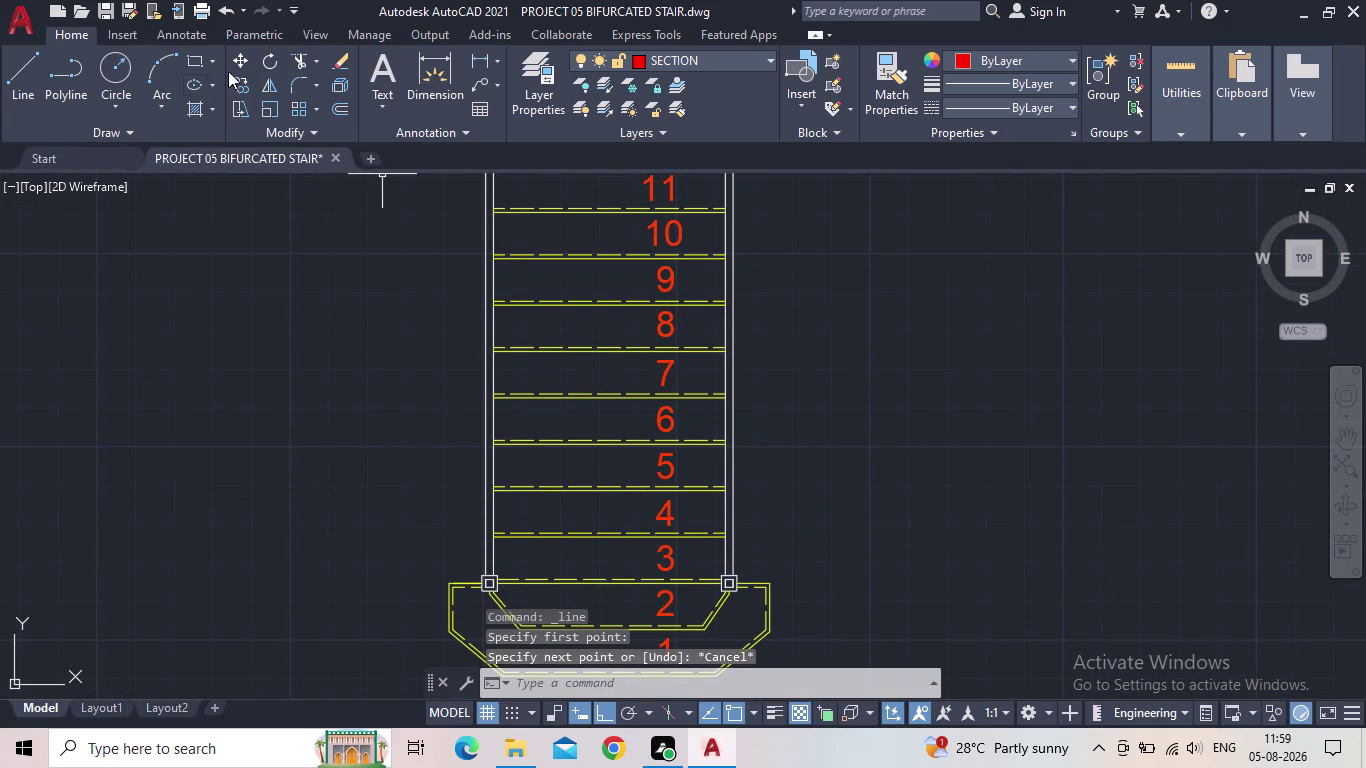
Make STAIRS the current layer again and close the layer palette.
click(548, 103)
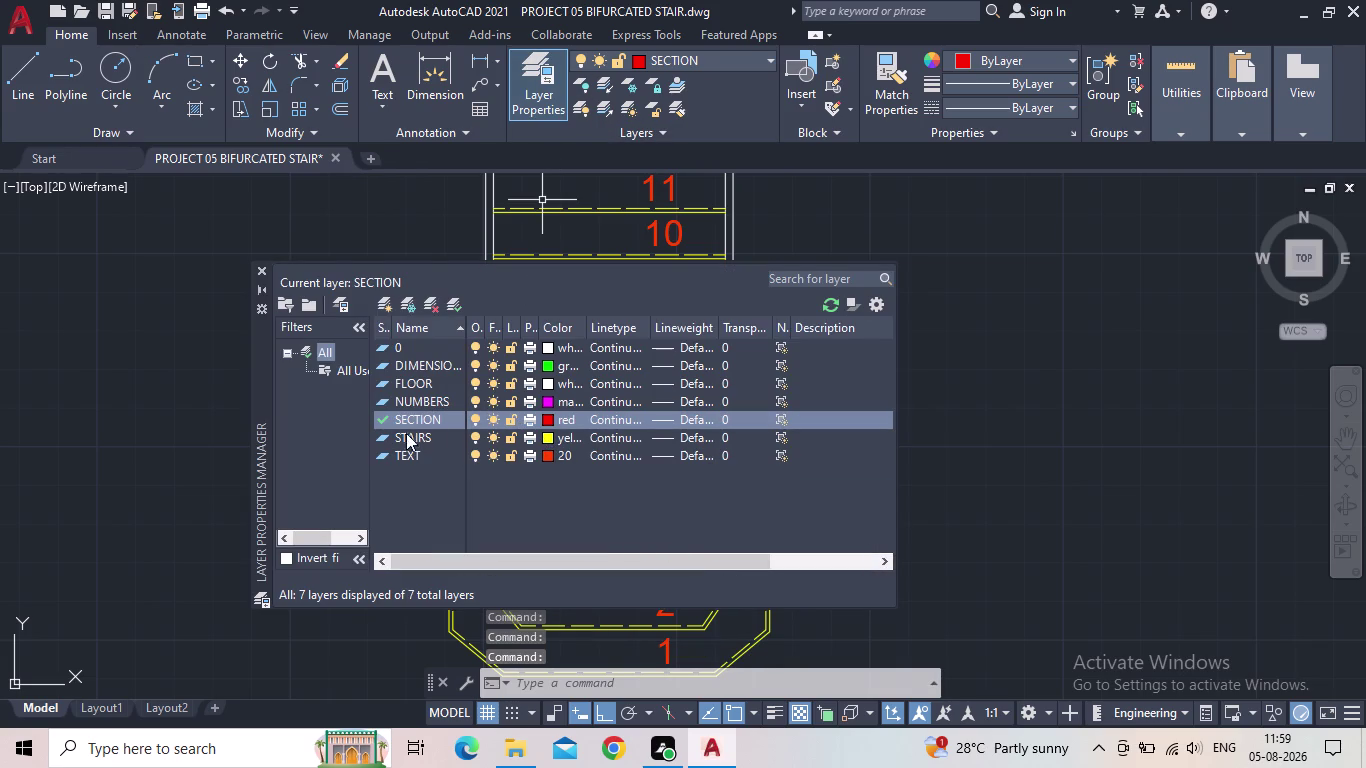
triple_click(379, 438)
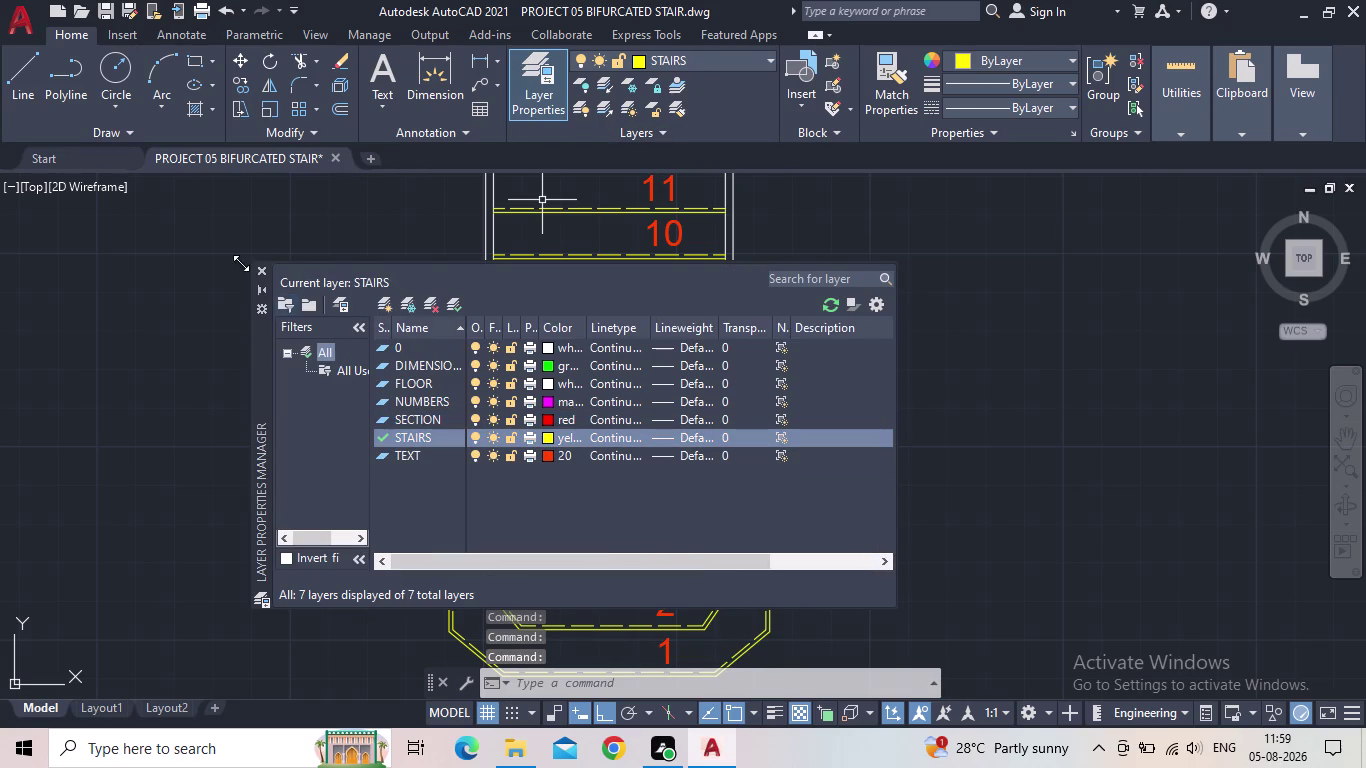
click(262, 268)
click(0, 80)
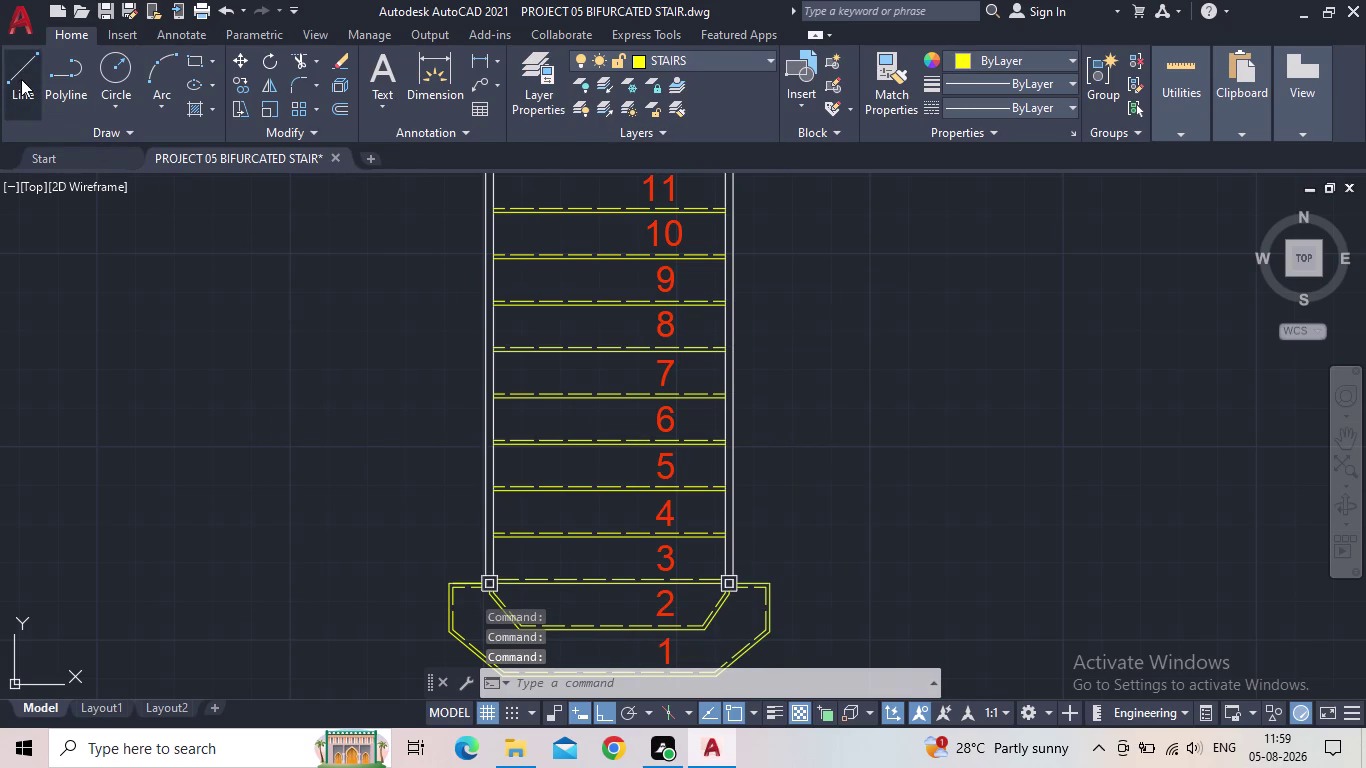
Draw a line from below step 1 up past the top tread and across toward tread 23.
click(21, 79)
middle_drag(603, 654, 594, 511)
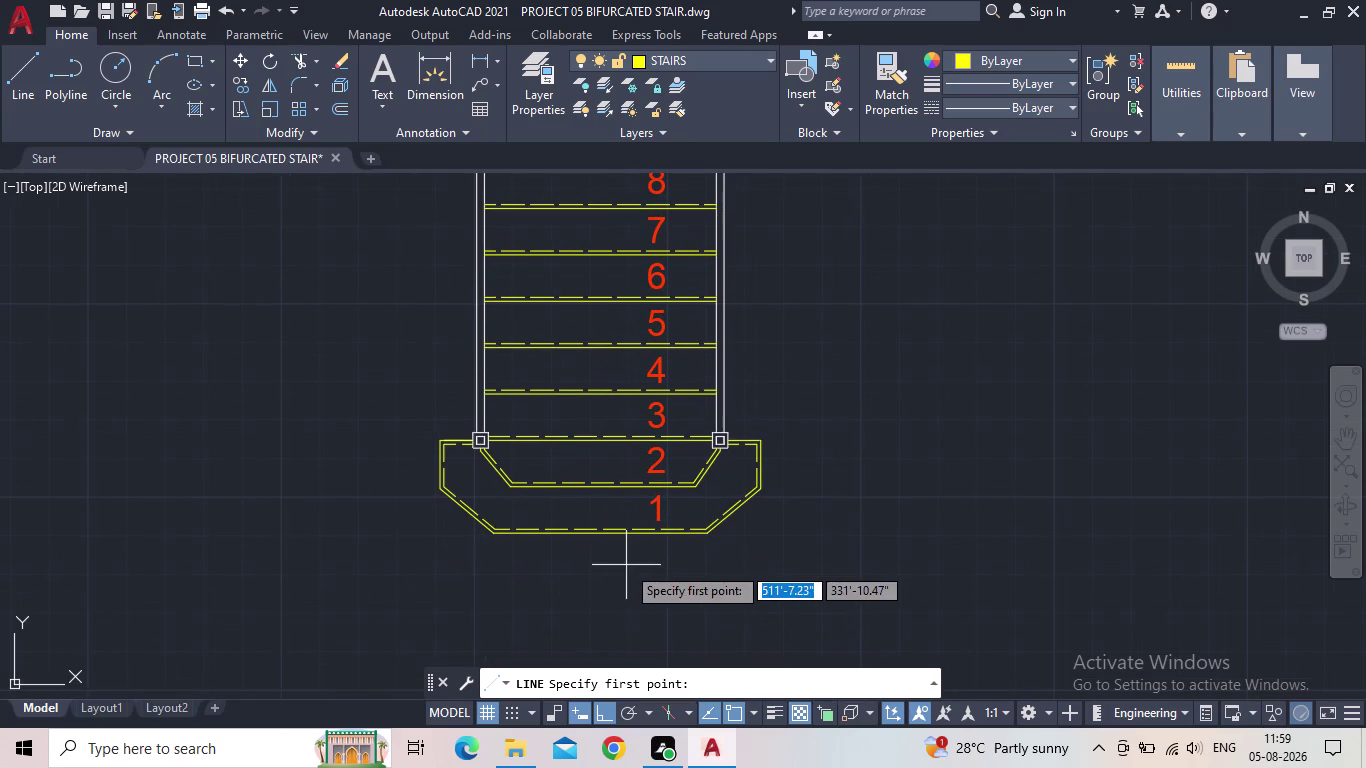
click(626, 565)
middle_drag(609, 354, 615, 720)
scroll(down, 3)
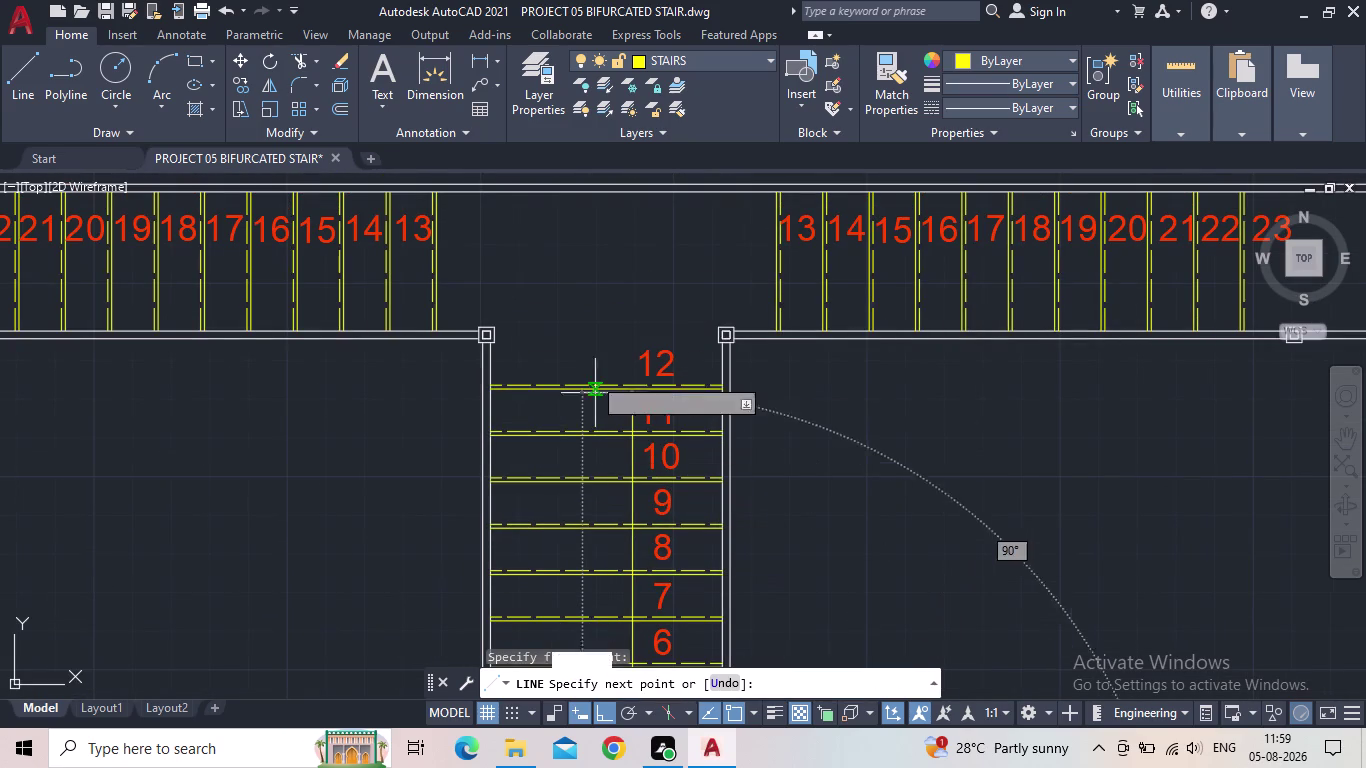
click(593, 287)
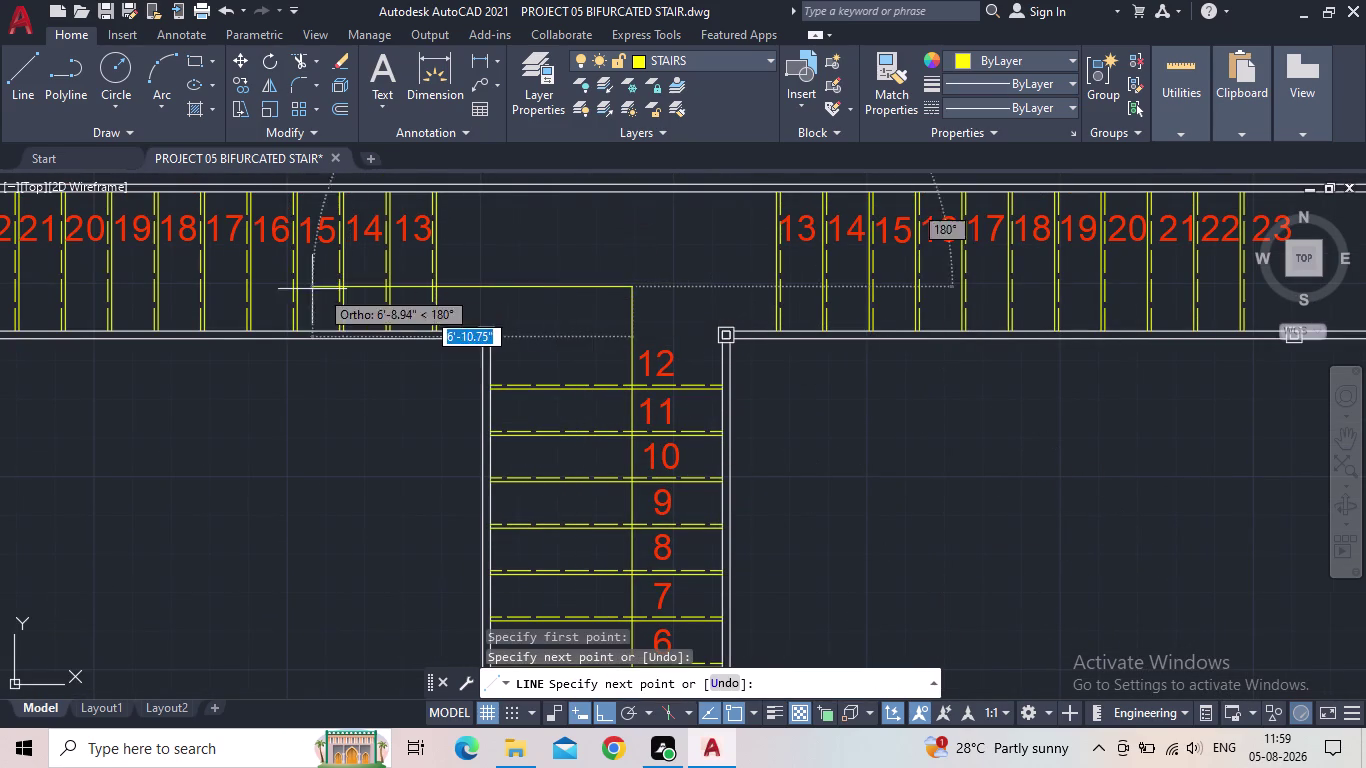
middle_drag(274, 286, 792, 360)
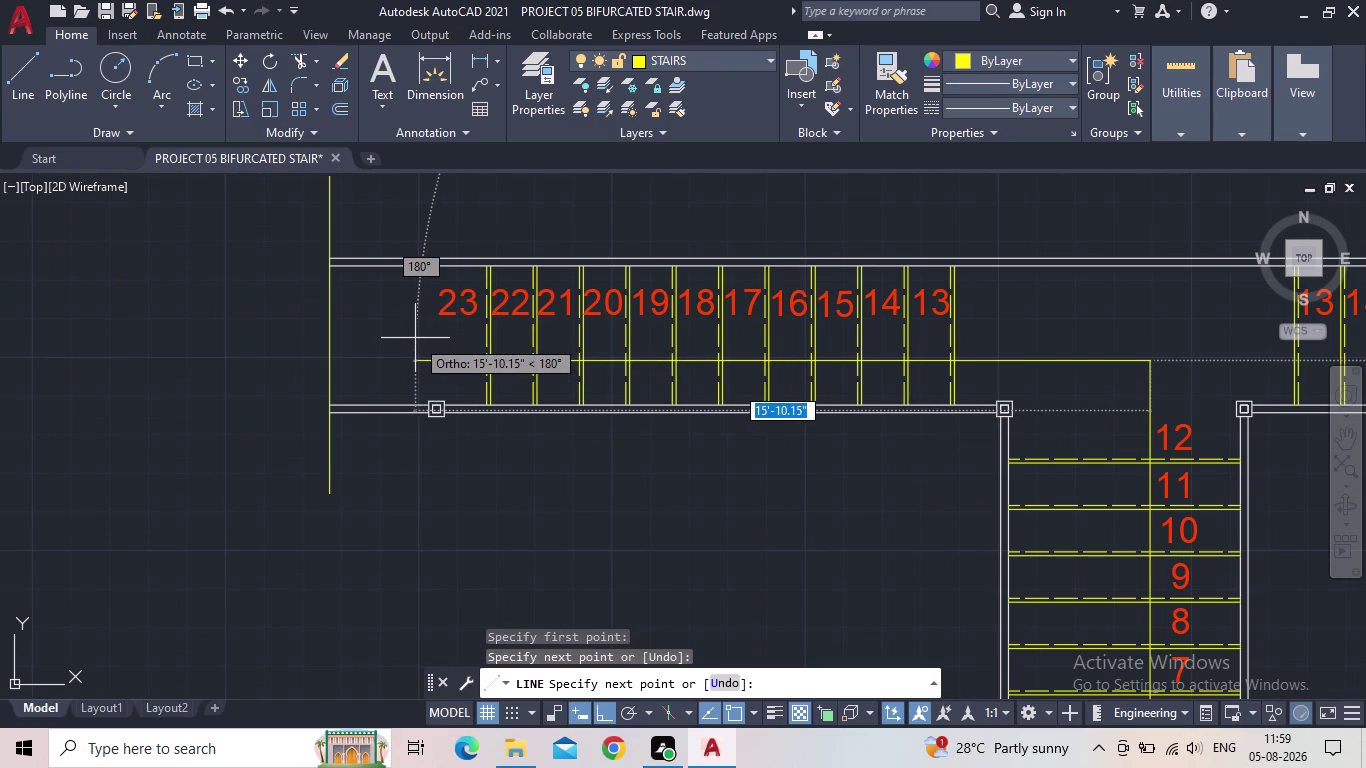
click(410, 340)
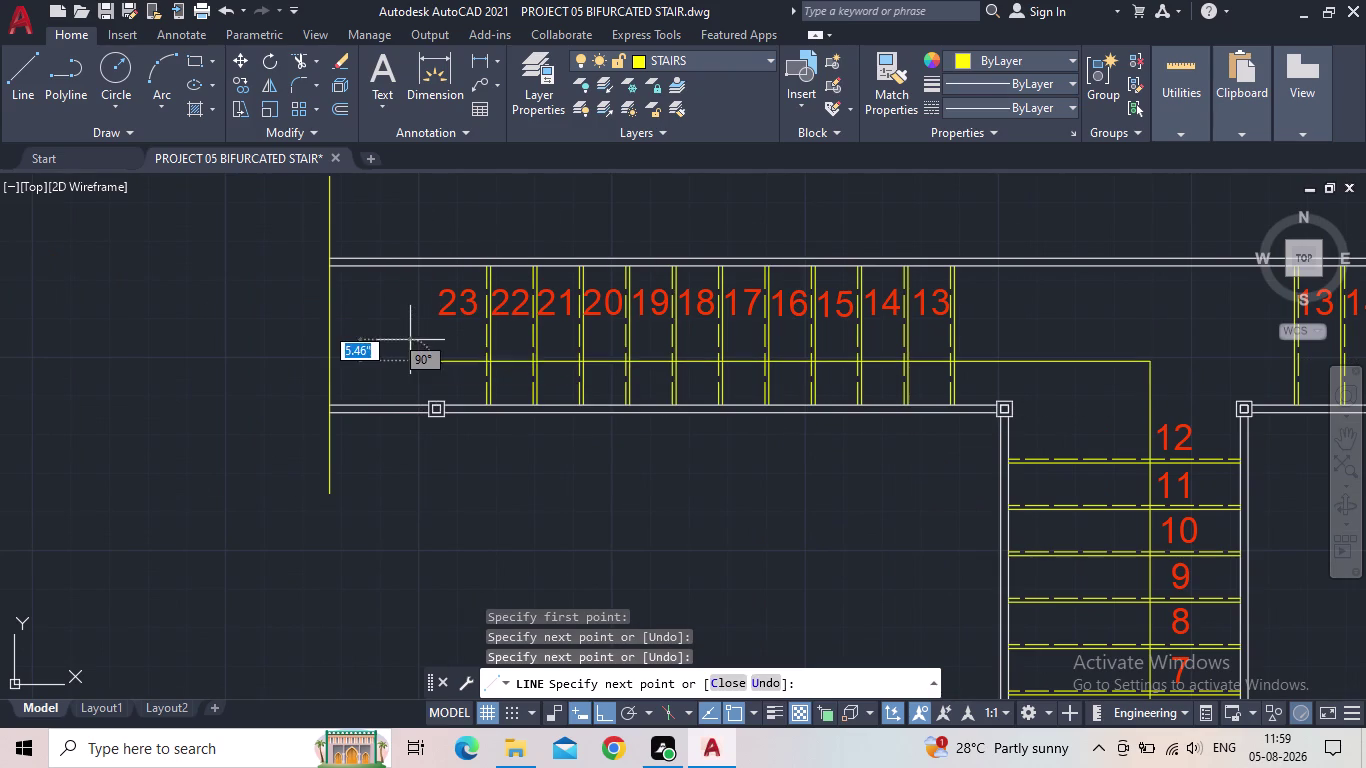
key(Escape)
Draw a line from the lower flight's centre line across the upper flight treads.
scroll(down, 3)
middle_drag(654, 425, 653, 425)
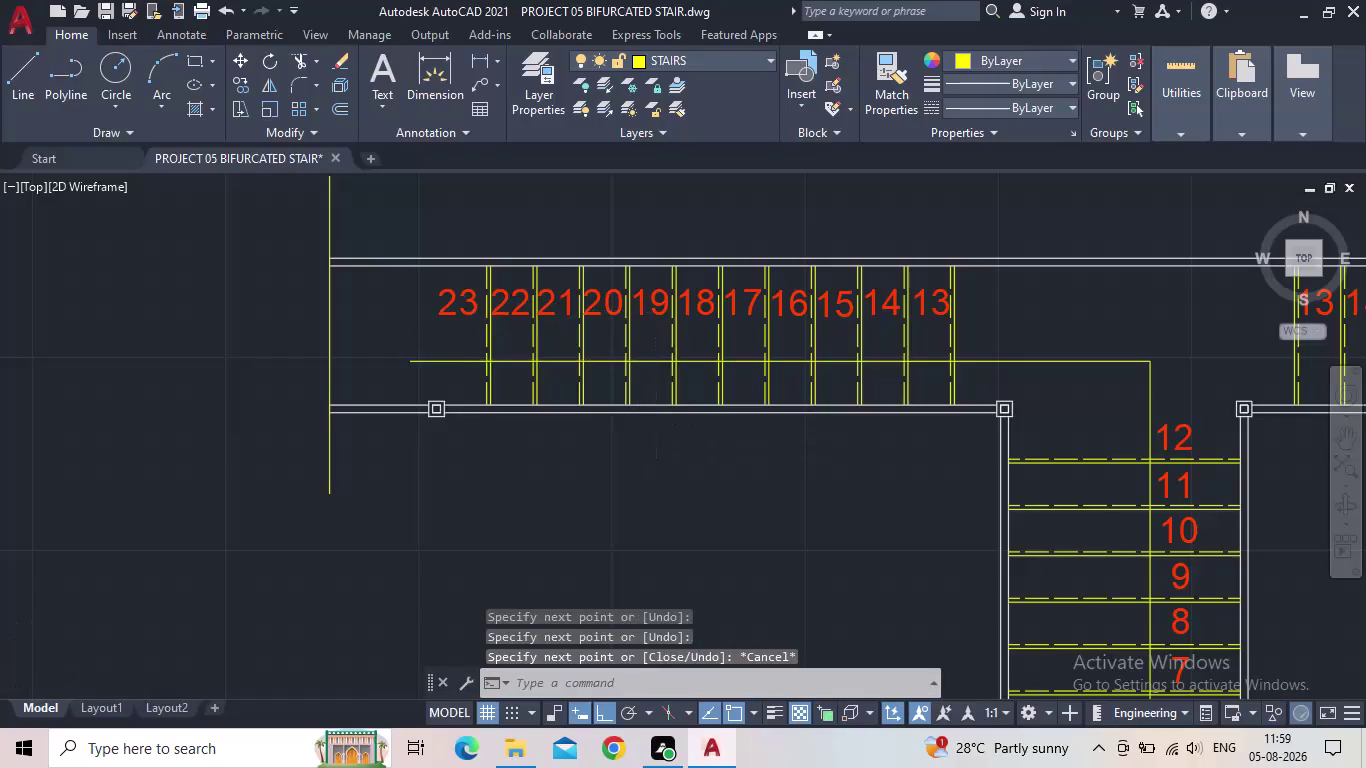
middle_drag(653, 425, 146, 357)
scroll(down, 3)
key(space)
scroll(up, 3)
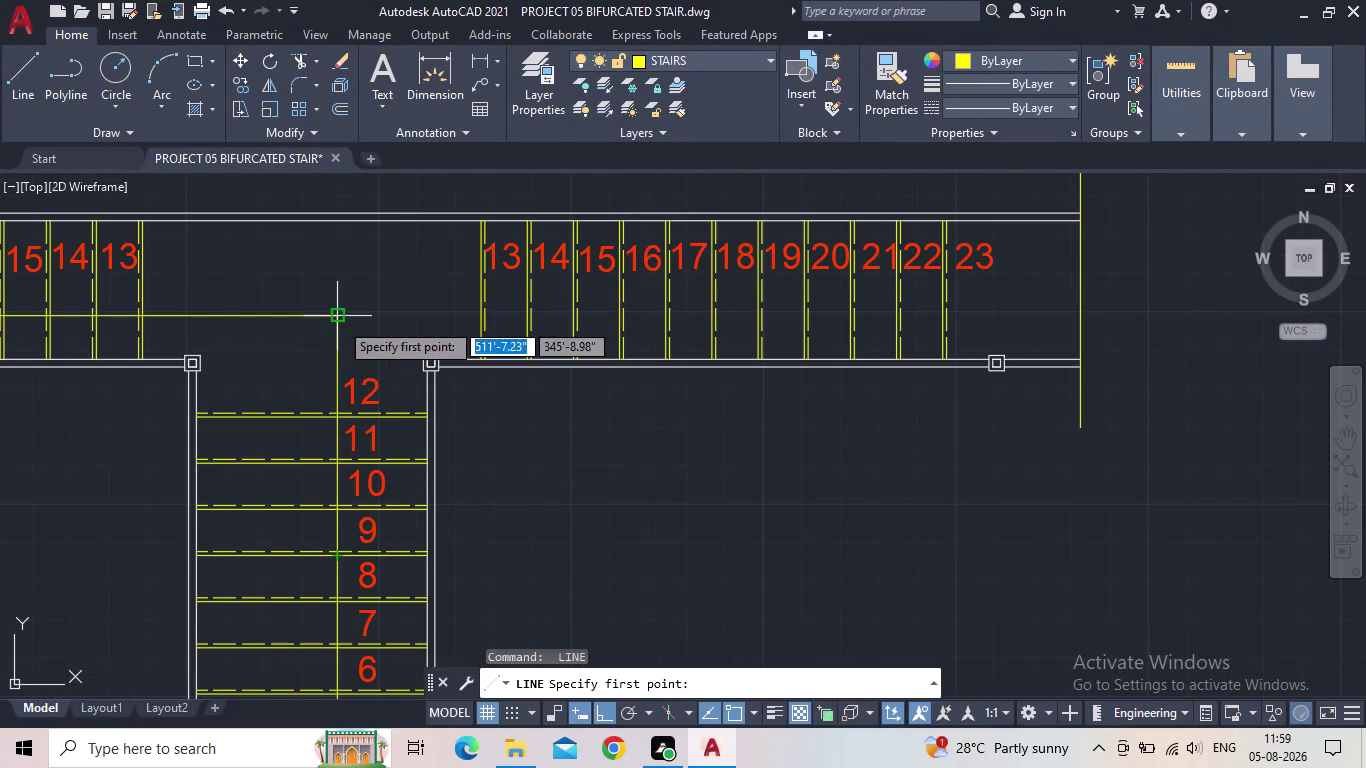
click(339, 320)
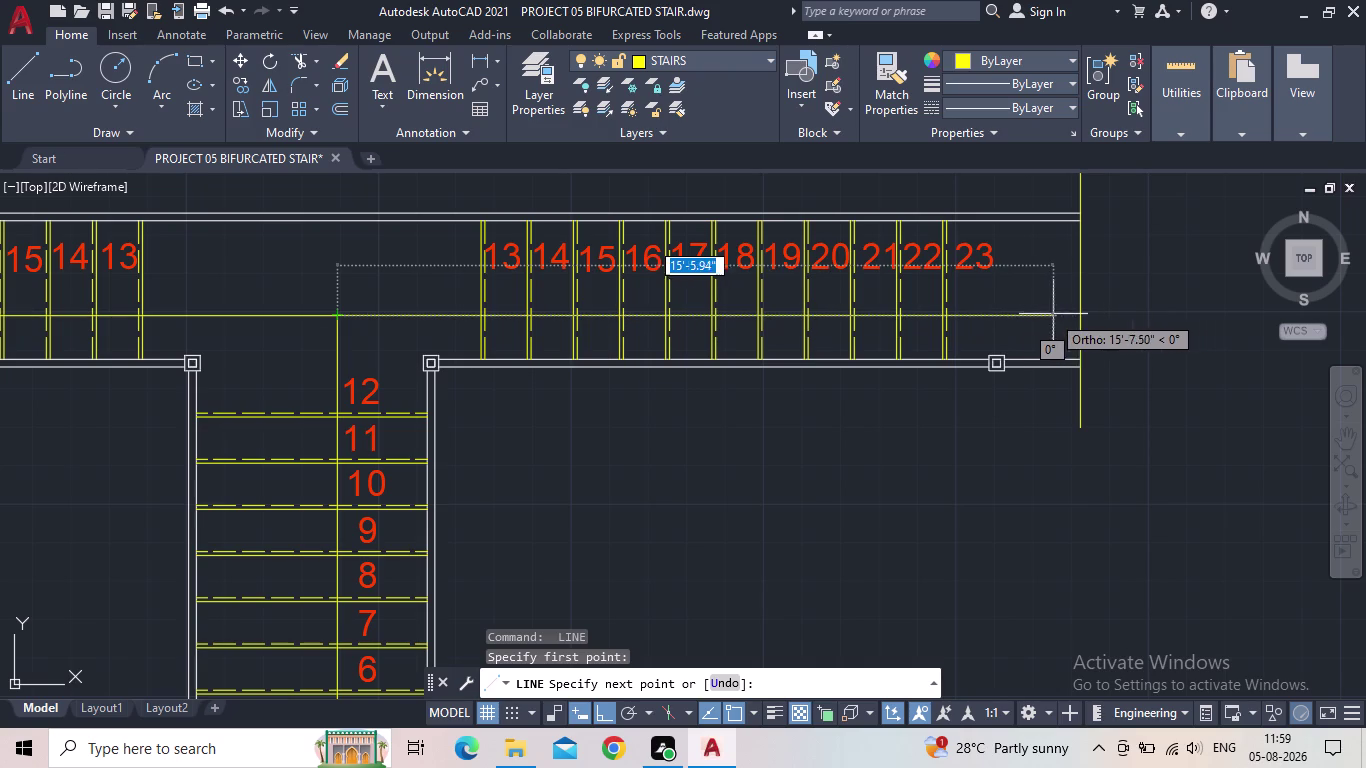
scroll(up, 3)
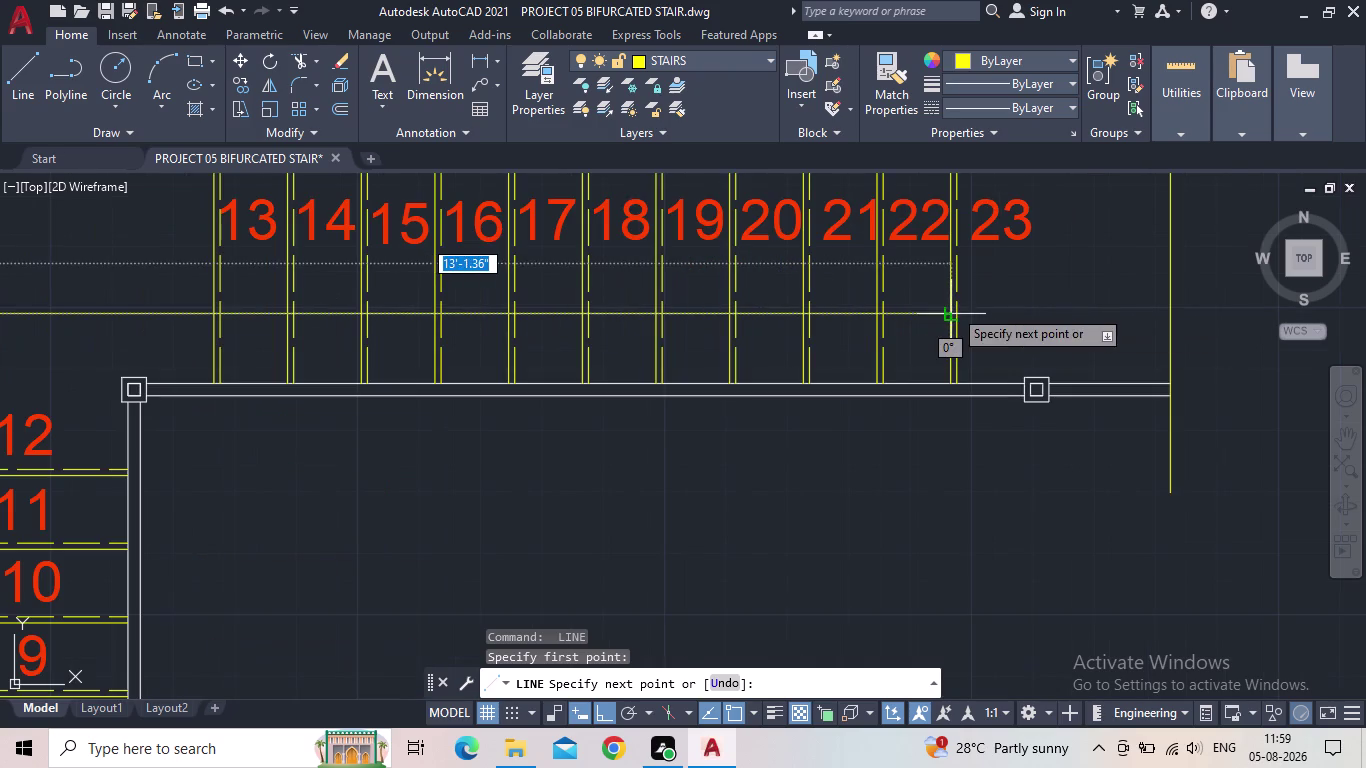
click(953, 308)
key(Escape)
Grip-stretch the left-flight line's end so it stops at tread 22.
scroll(down, 3)
middle_drag(858, 391, 1270, 405)
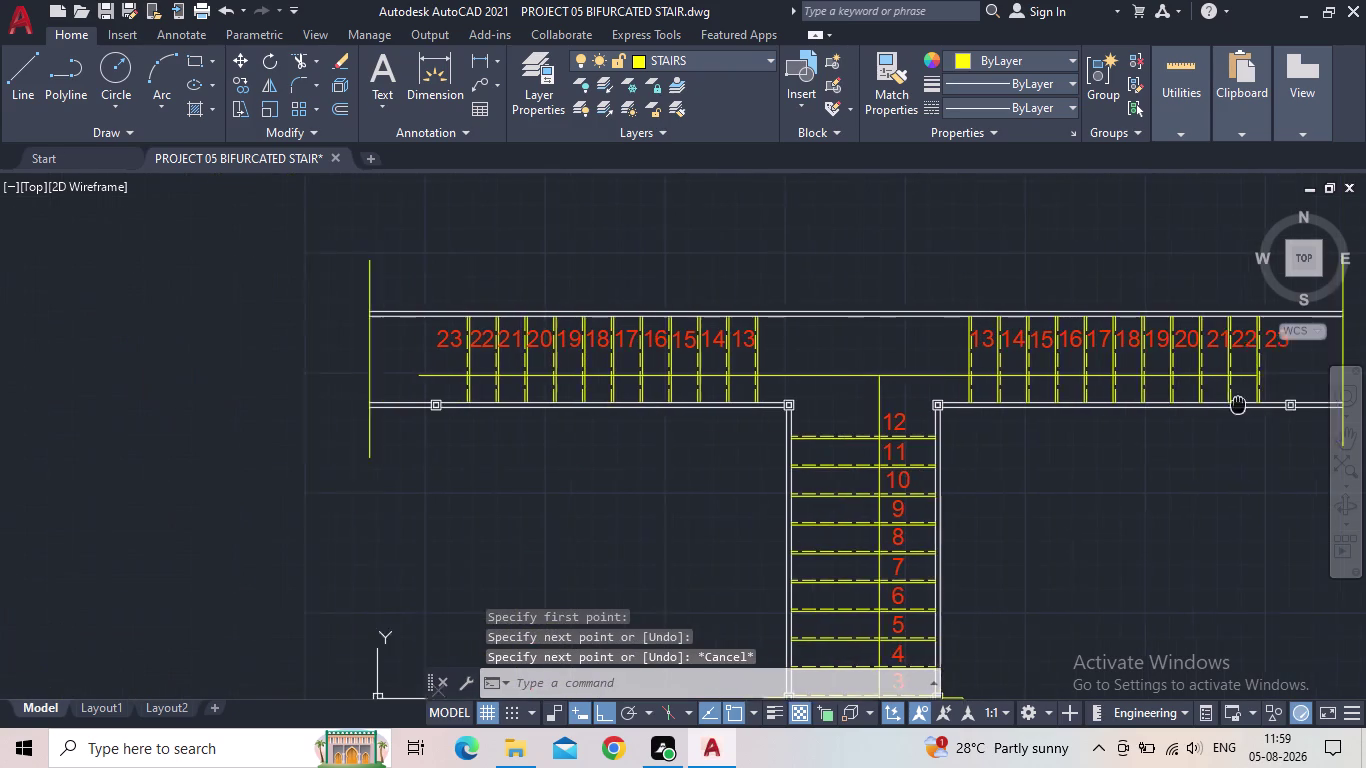
middle_drag(1270, 405, 1273, 405)
scroll(up, 3)
click(463, 371)
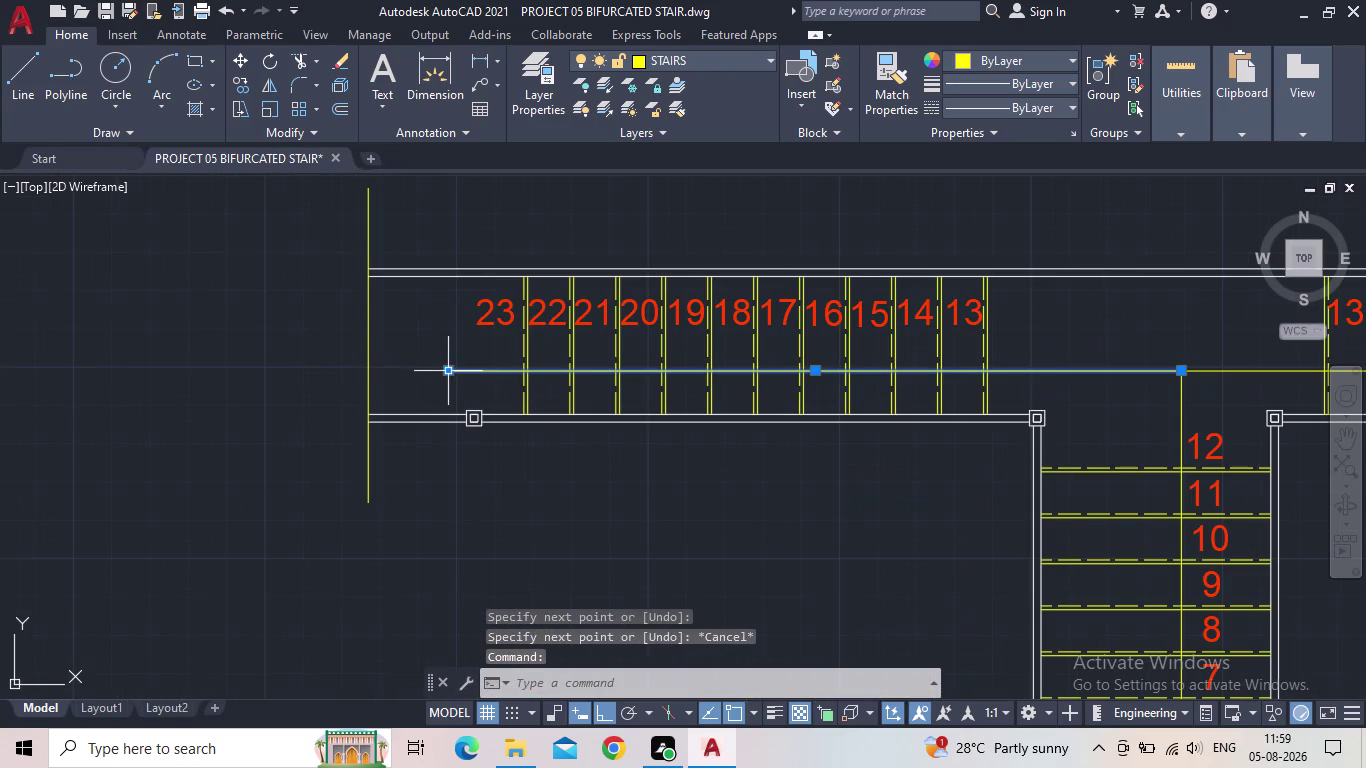
click(450, 372)
scroll(up, 3)
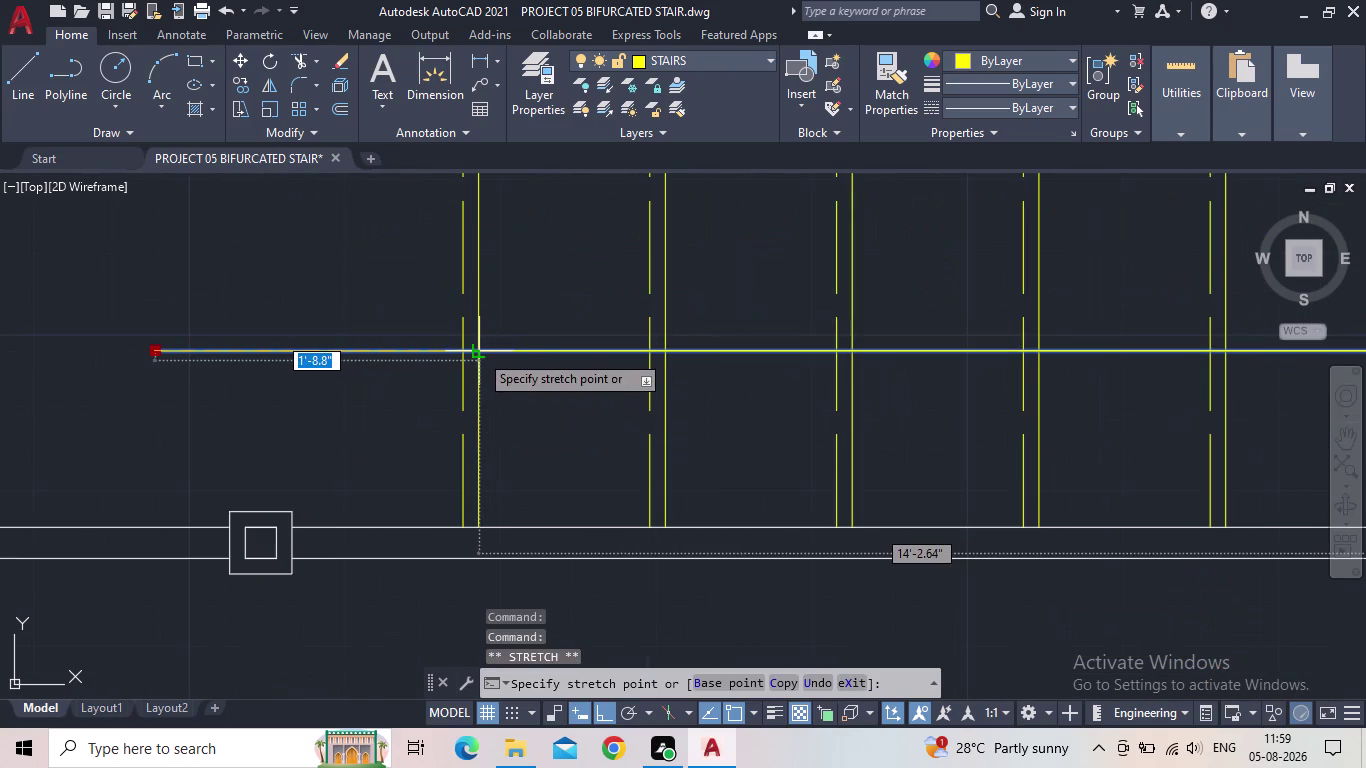
click(476, 352)
key(Escape)
Select the left flight's centre line at the stair junction, then start FILLET.
scroll(down, 3)
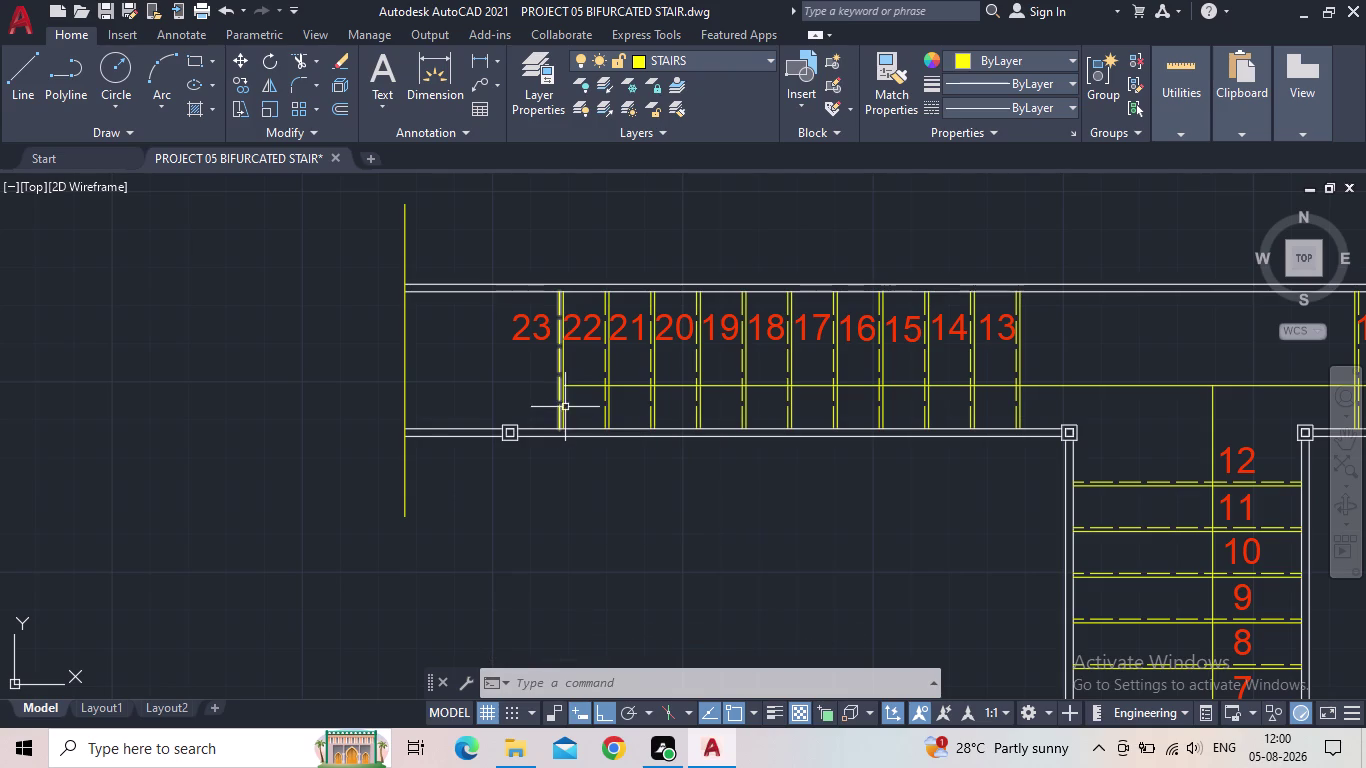
scroll(down, 3)
middle_drag(1166, 417, 1076, 433)
scroll(up, 3)
middle_drag(1059, 450, 1003, 439)
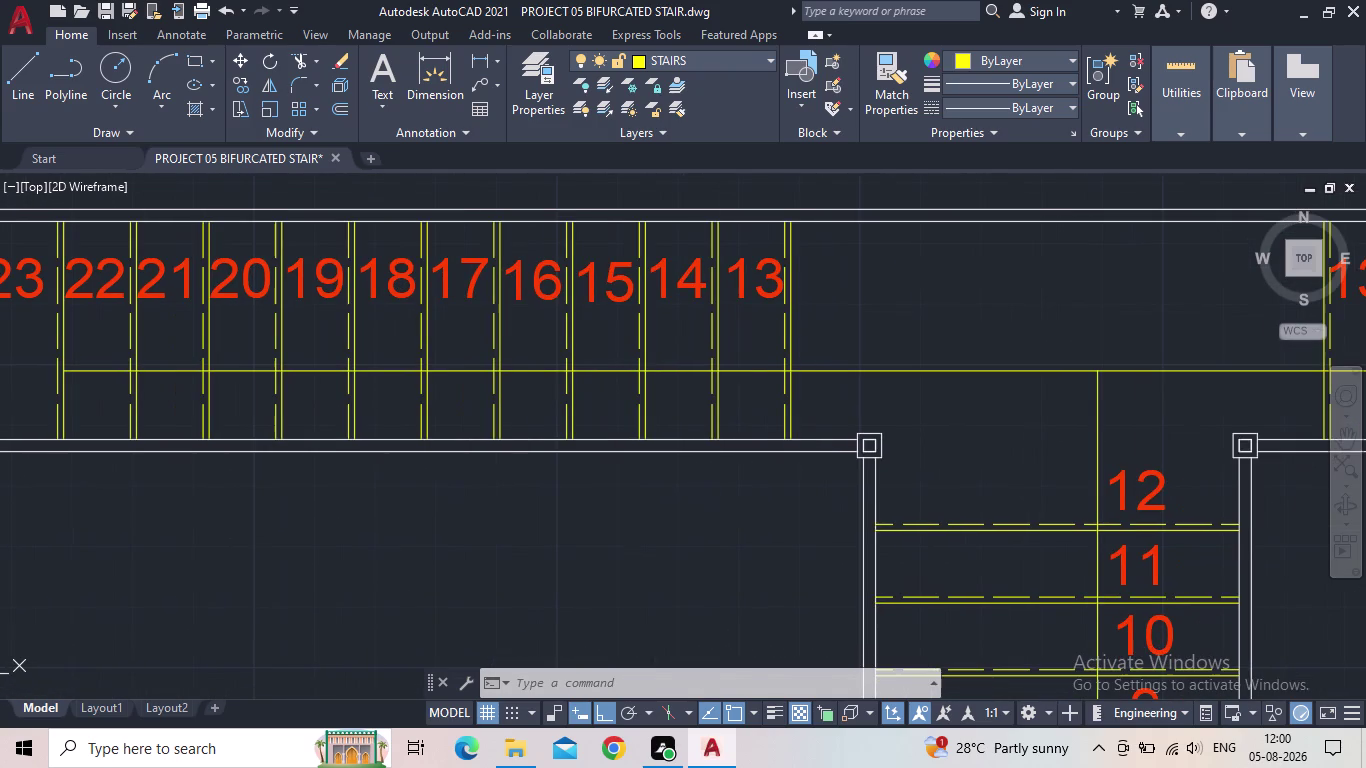
click(983, 375)
click(982, 369)
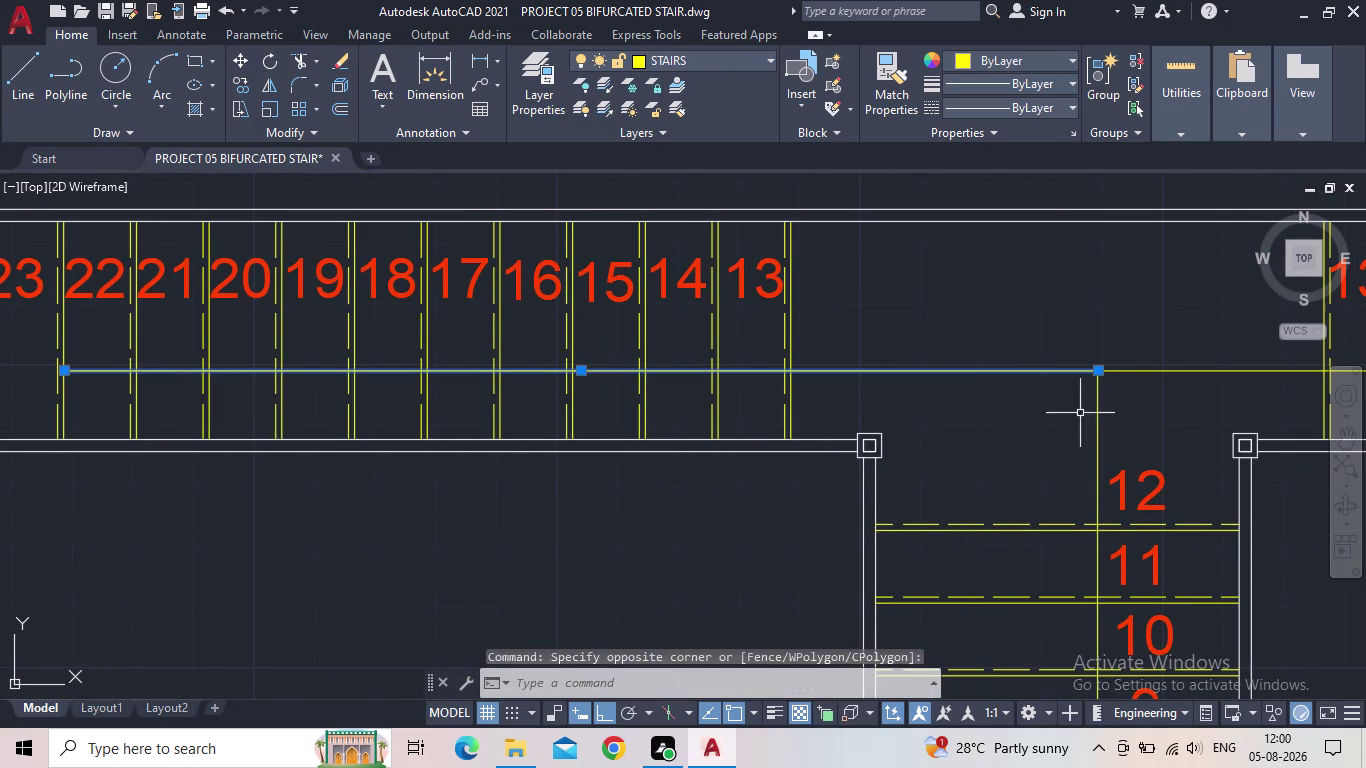
click(1097, 427)
key(Escape)
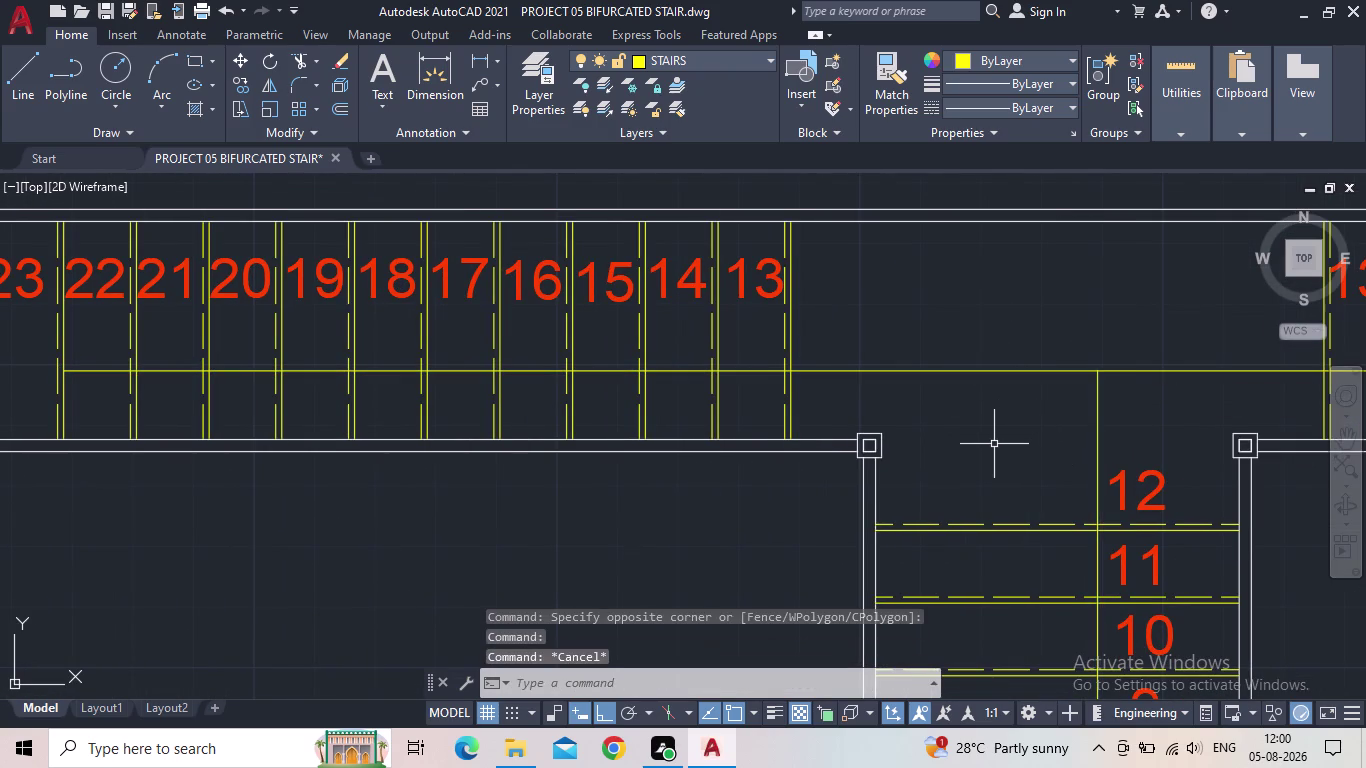
key(f)
key(Return)
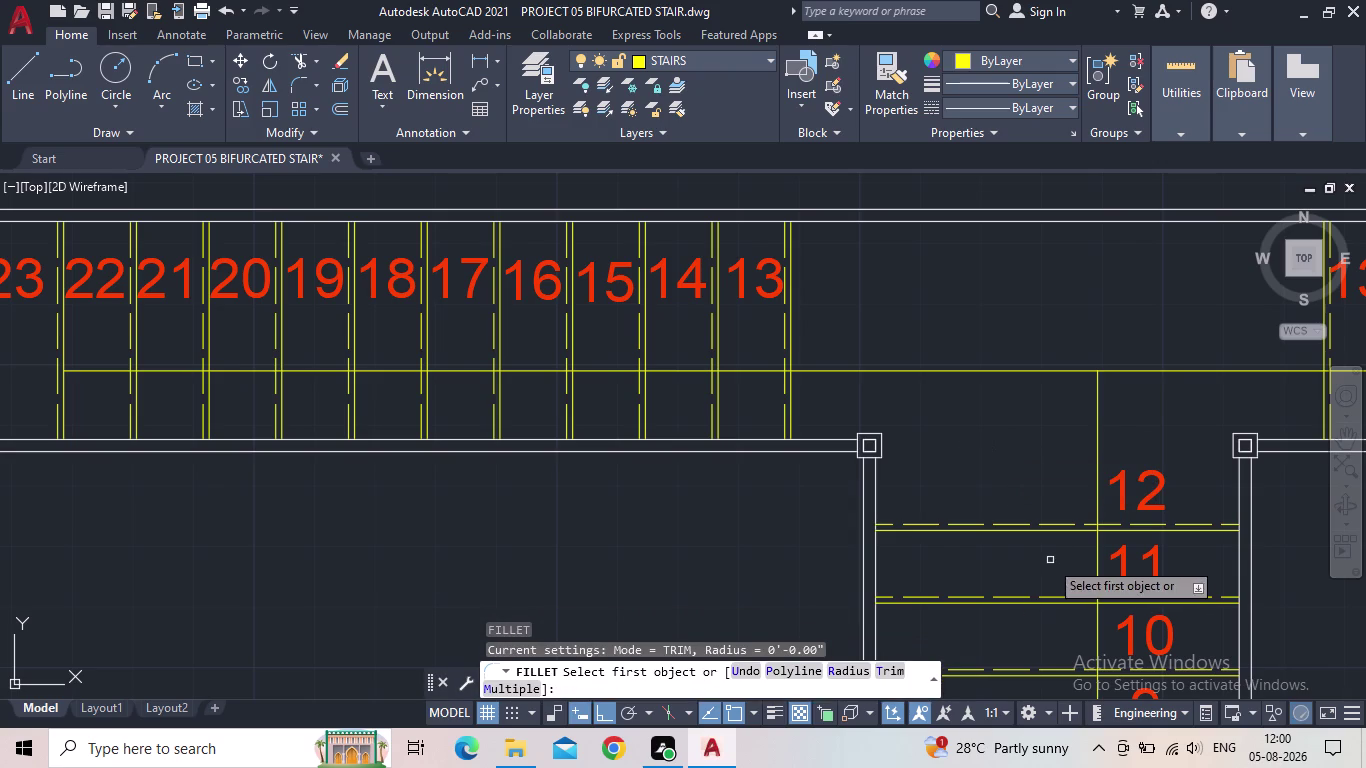
Set the fillet radius to 2' and curve the left flight's centre line into the lower flight's.
click(841, 670)
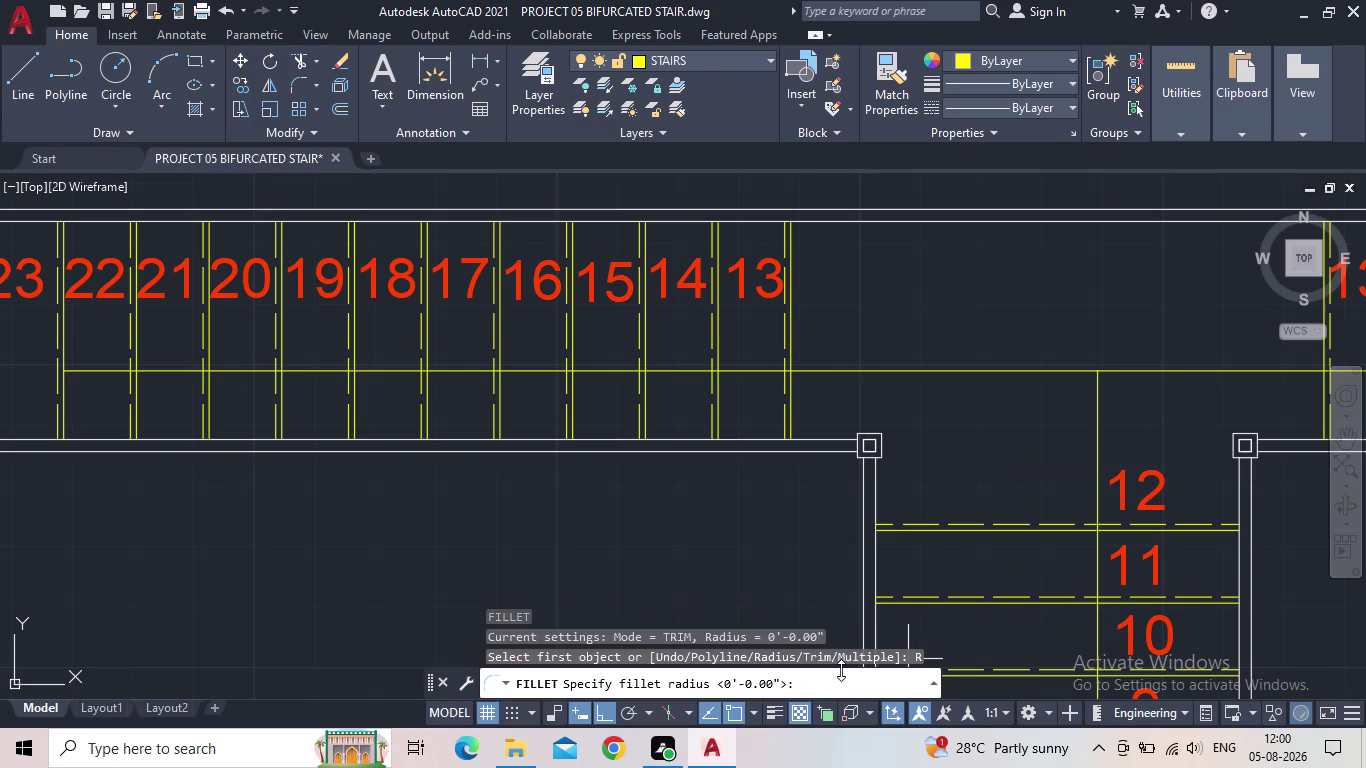
text(2')
key(Return)
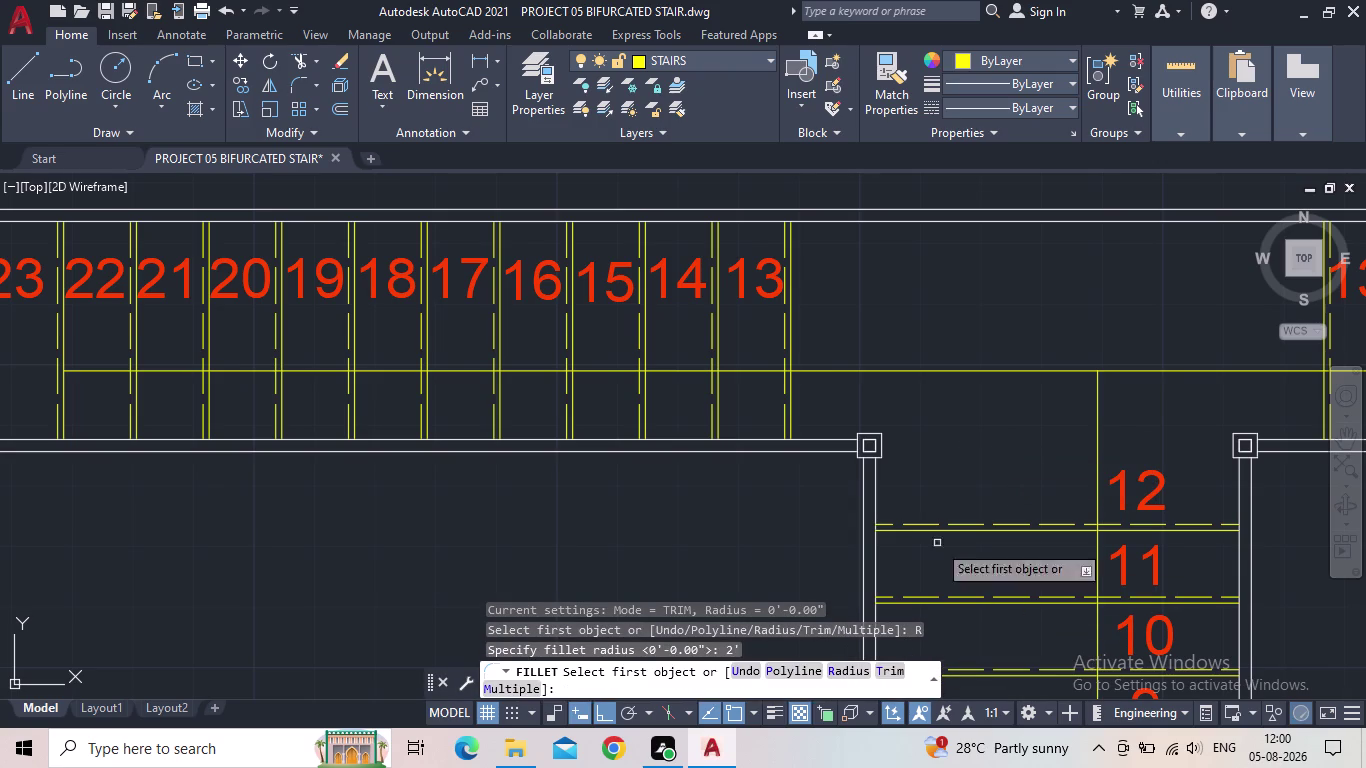
click(921, 370)
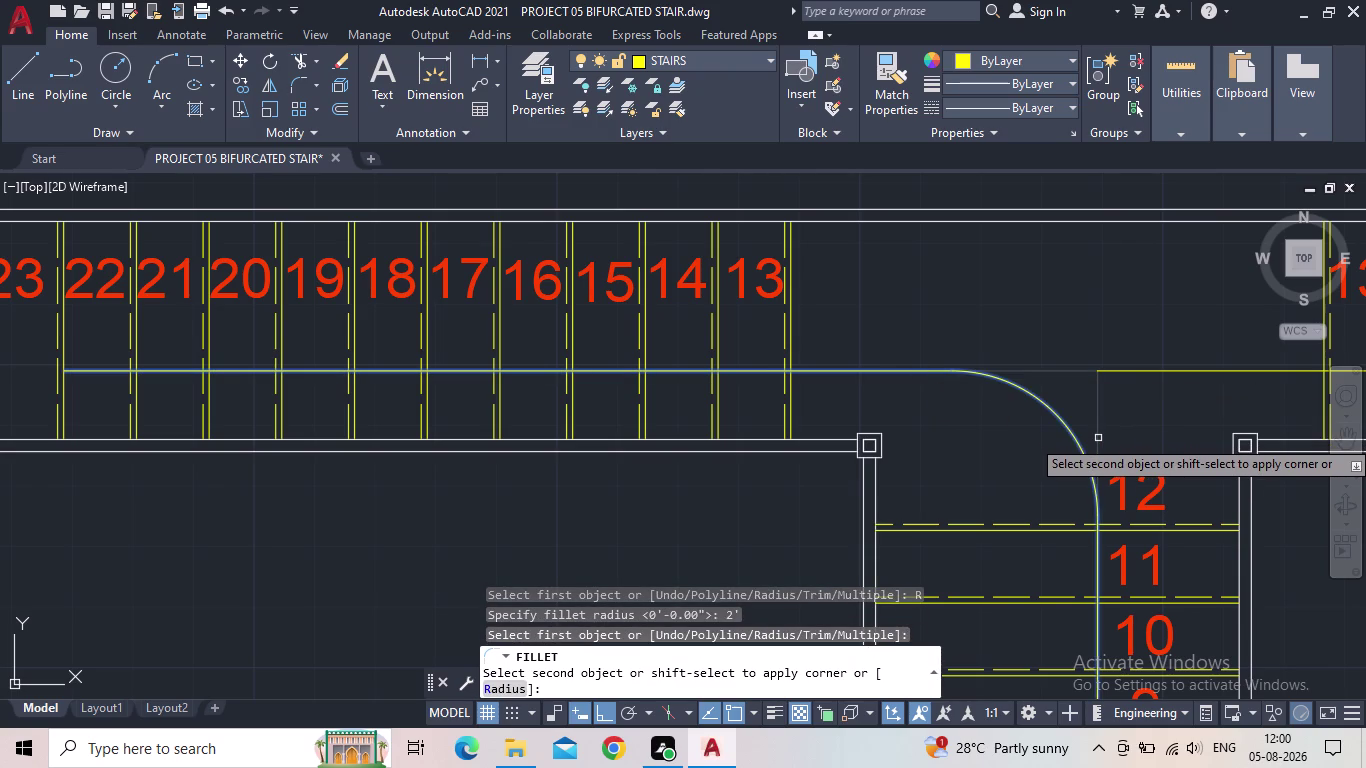
click(1098, 438)
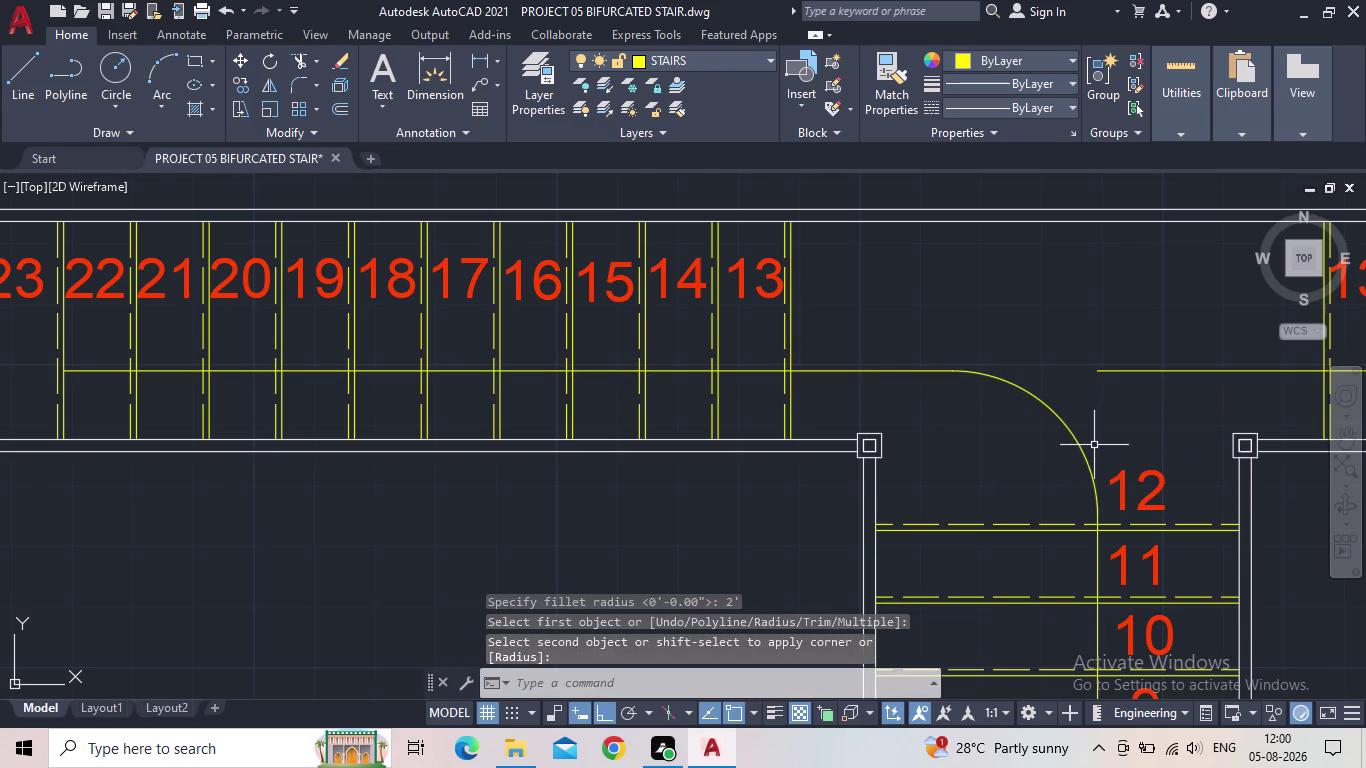
Fillet the right flight's centre line into the lower flight's centre line with the same 2' radius.
scroll(down, 3)
middle_drag(1141, 434, 1085, 421)
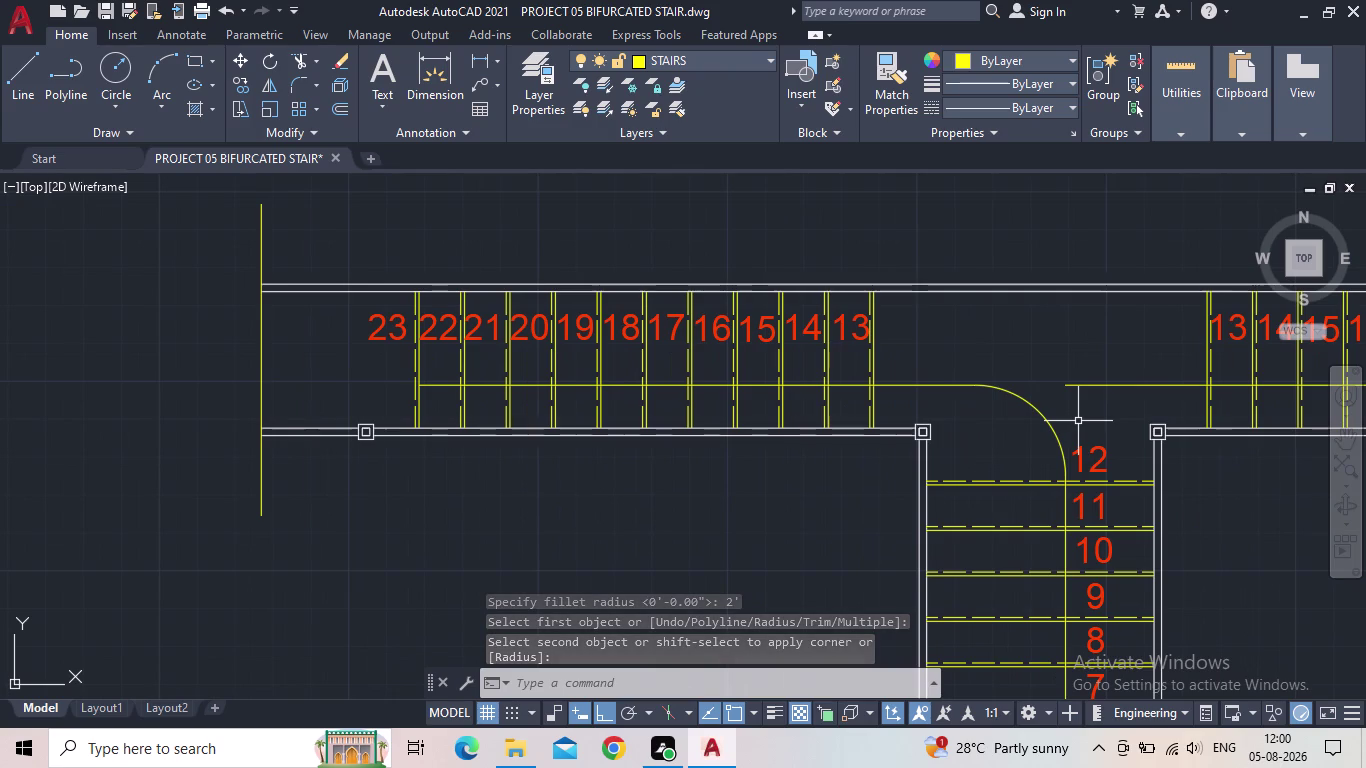
key(space)
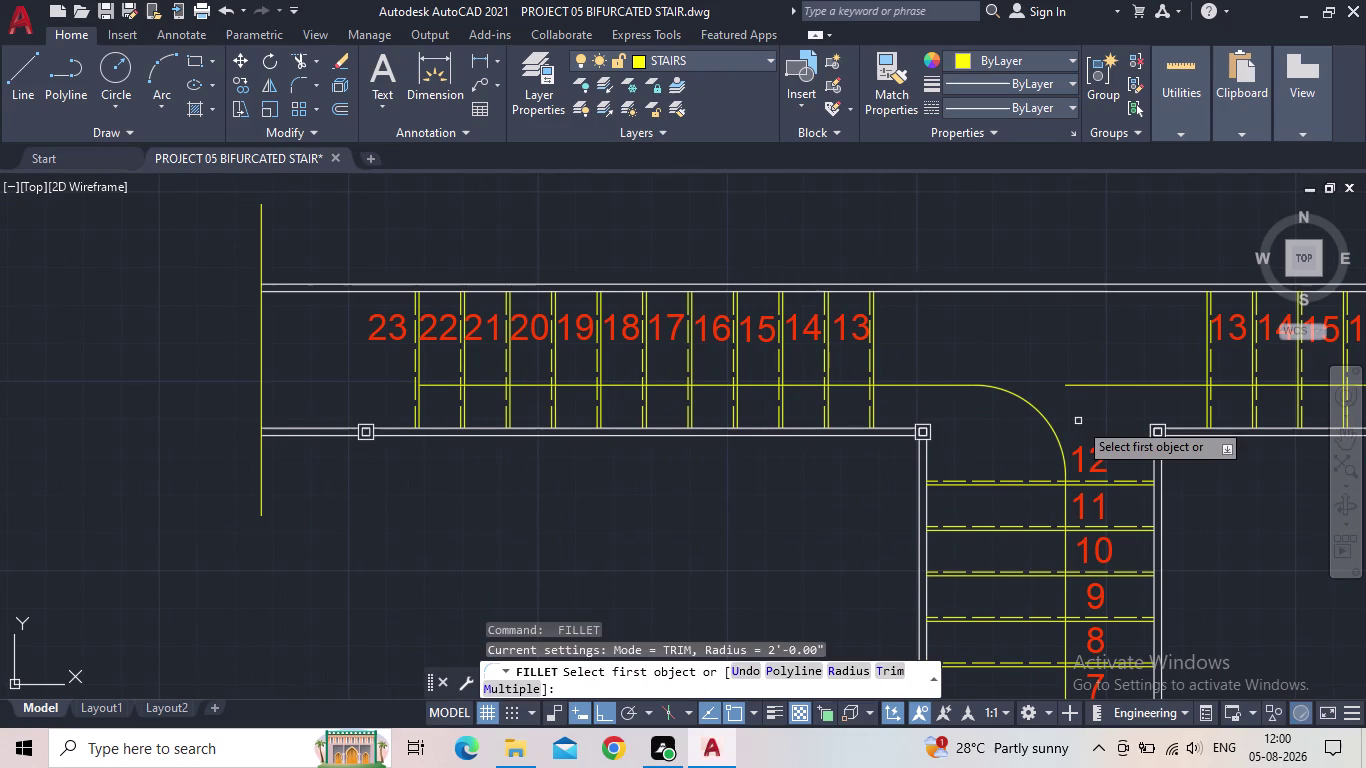
key(space)
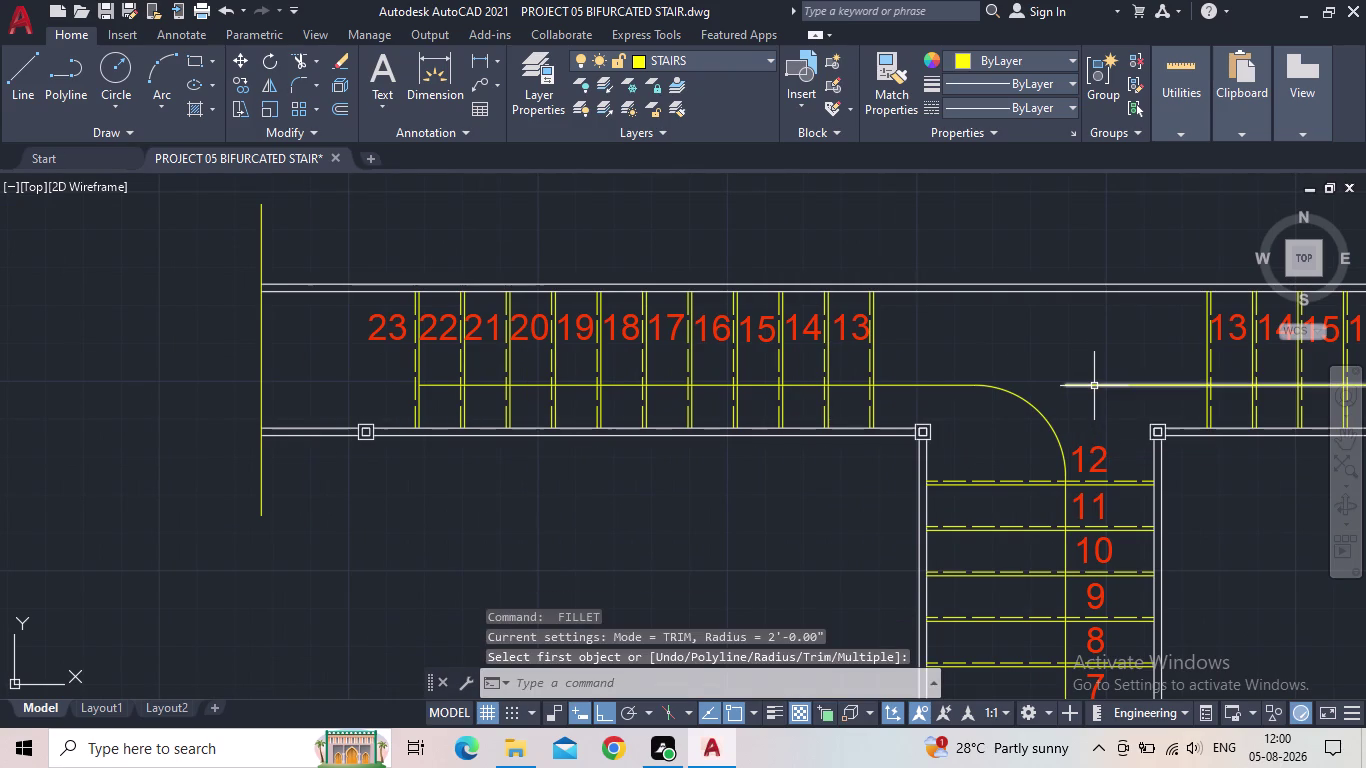
text(F)
key(space)
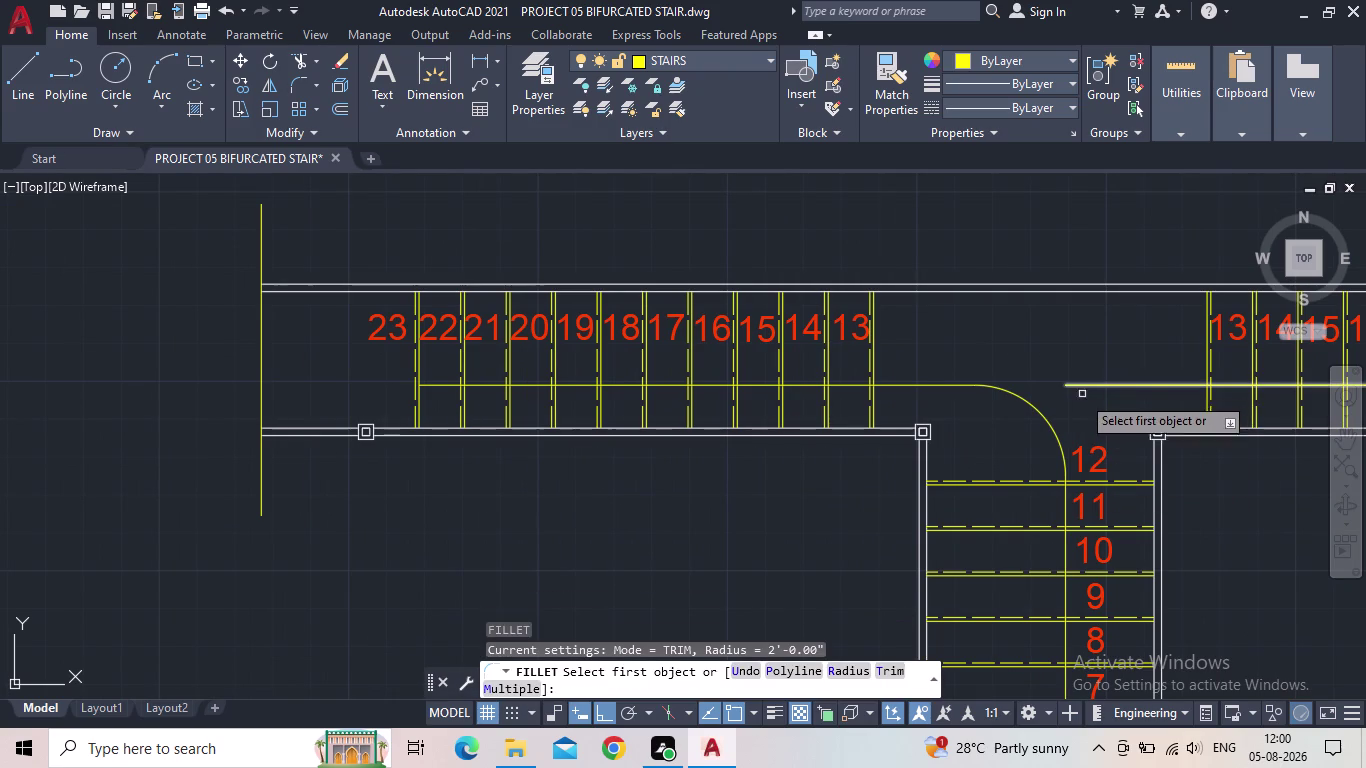
click(1111, 386)
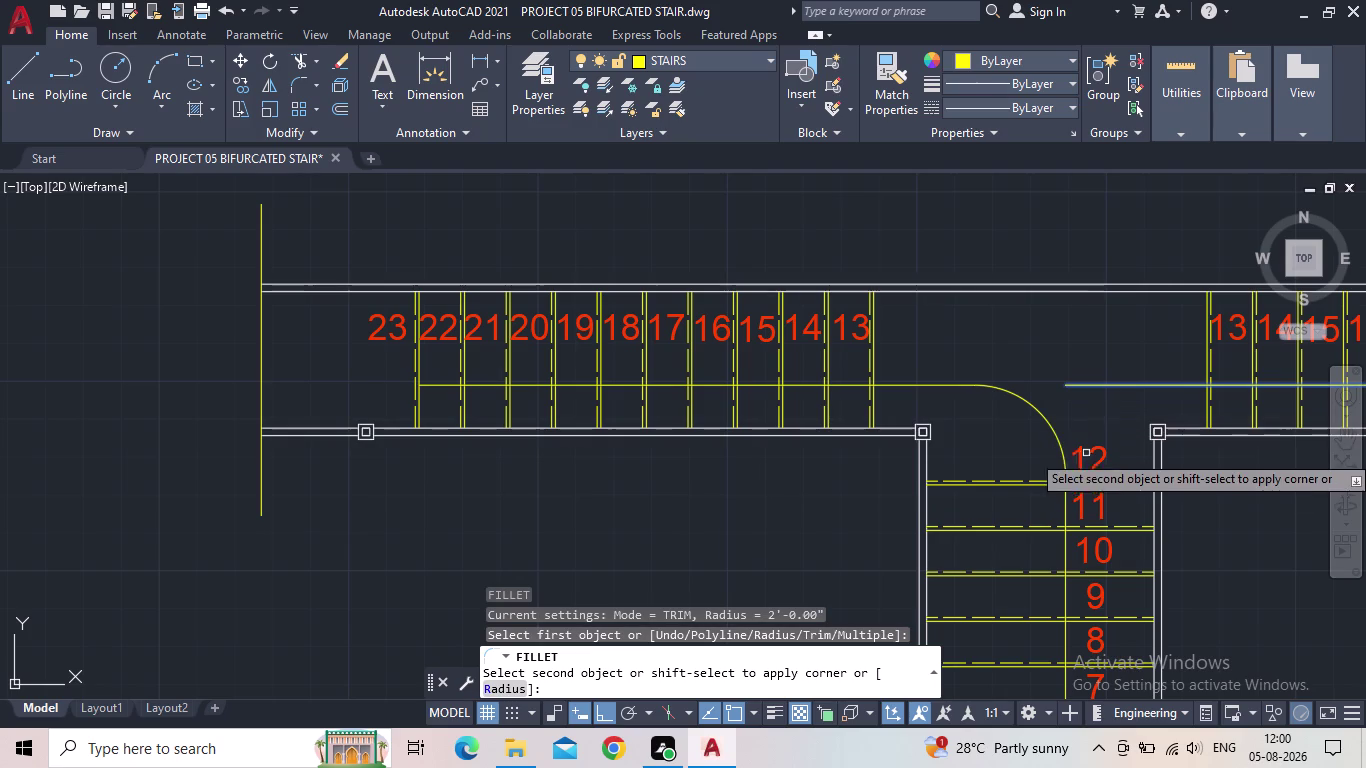
click(1064, 478)
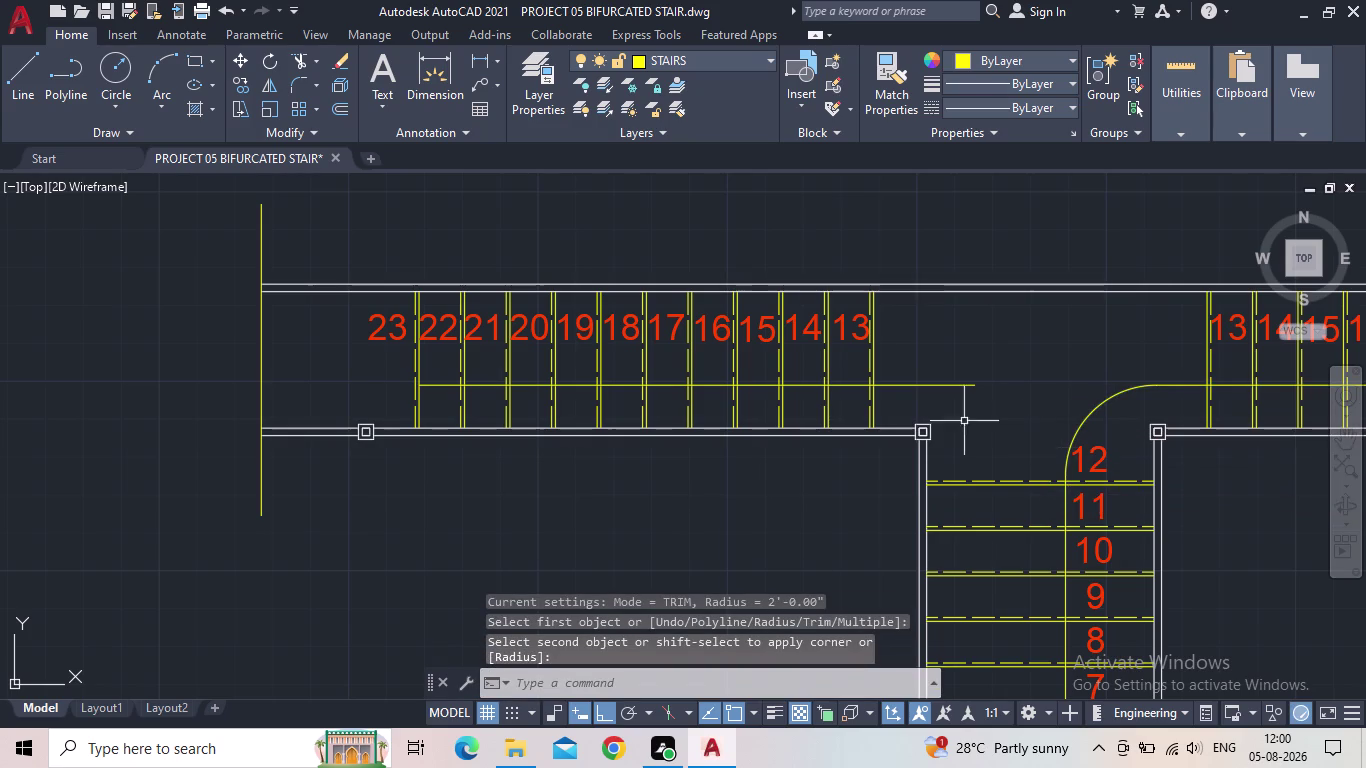
middle_drag(1035, 431, 874, 344)
scroll(up, 3)
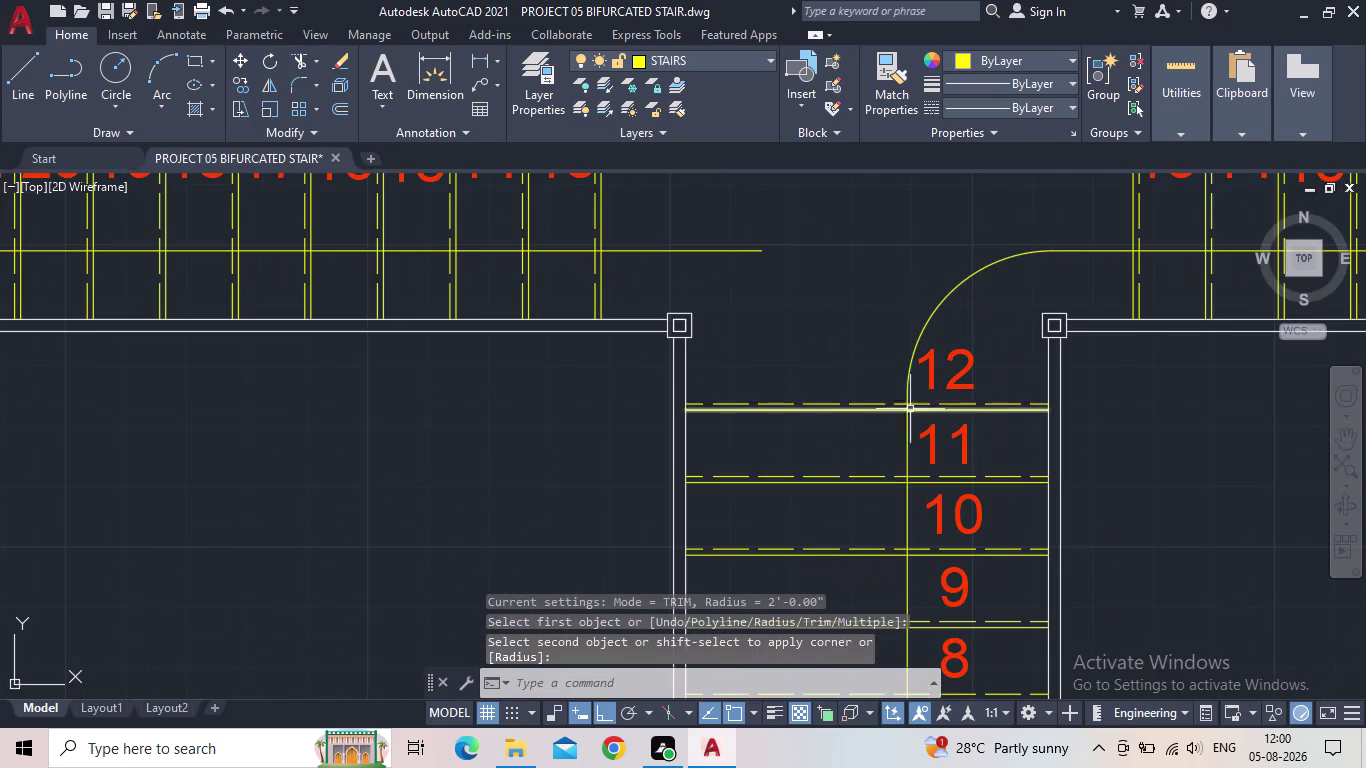
scroll(up, 3)
Start a line at the curve's lower end, then cancel it.
key(l)
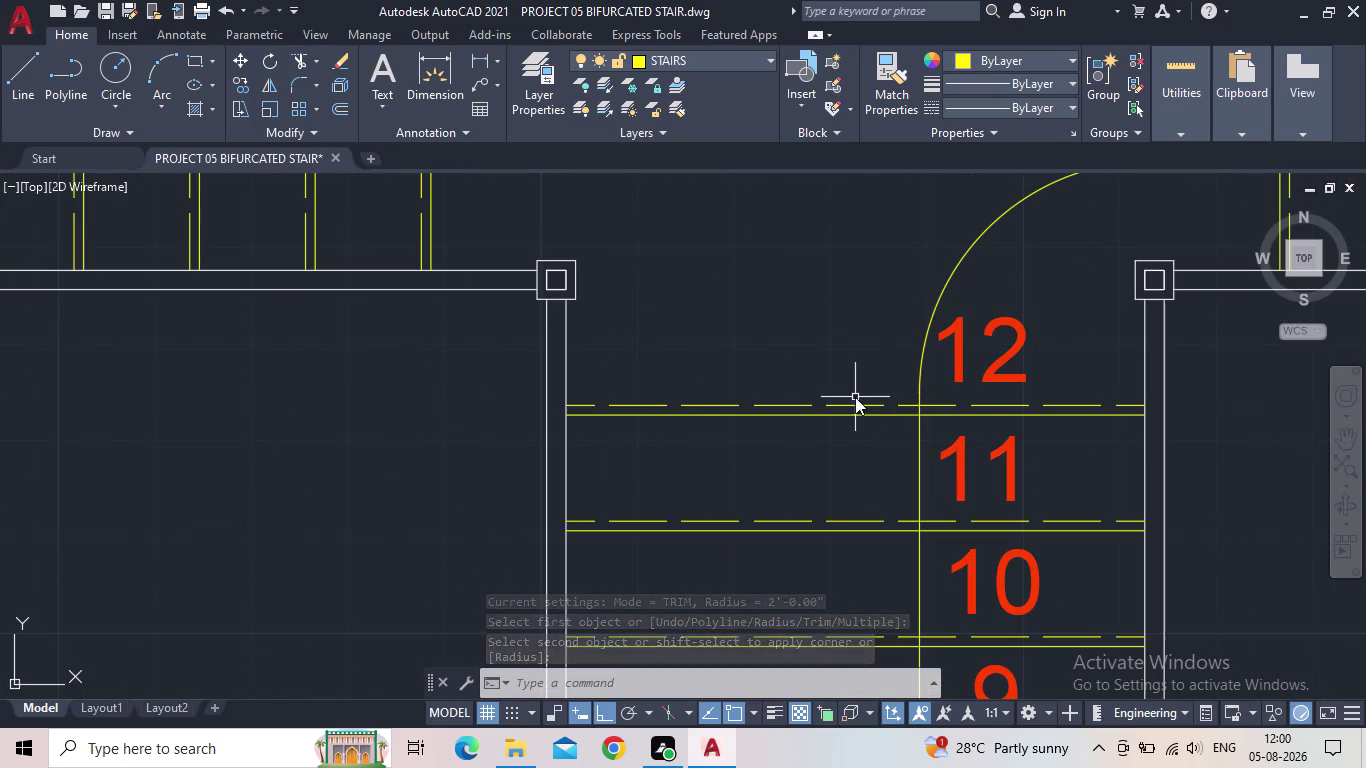
key(space)
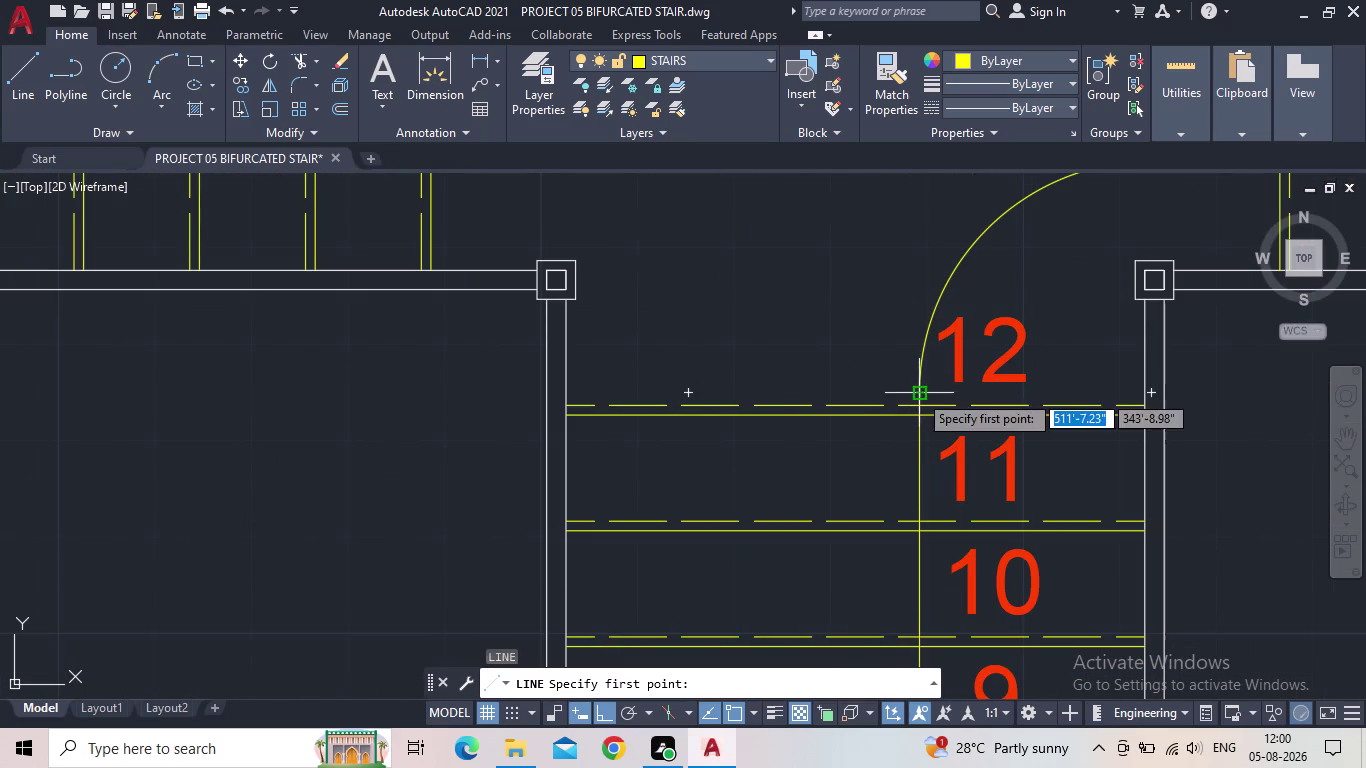
click(918, 394)
scroll(down, 3)
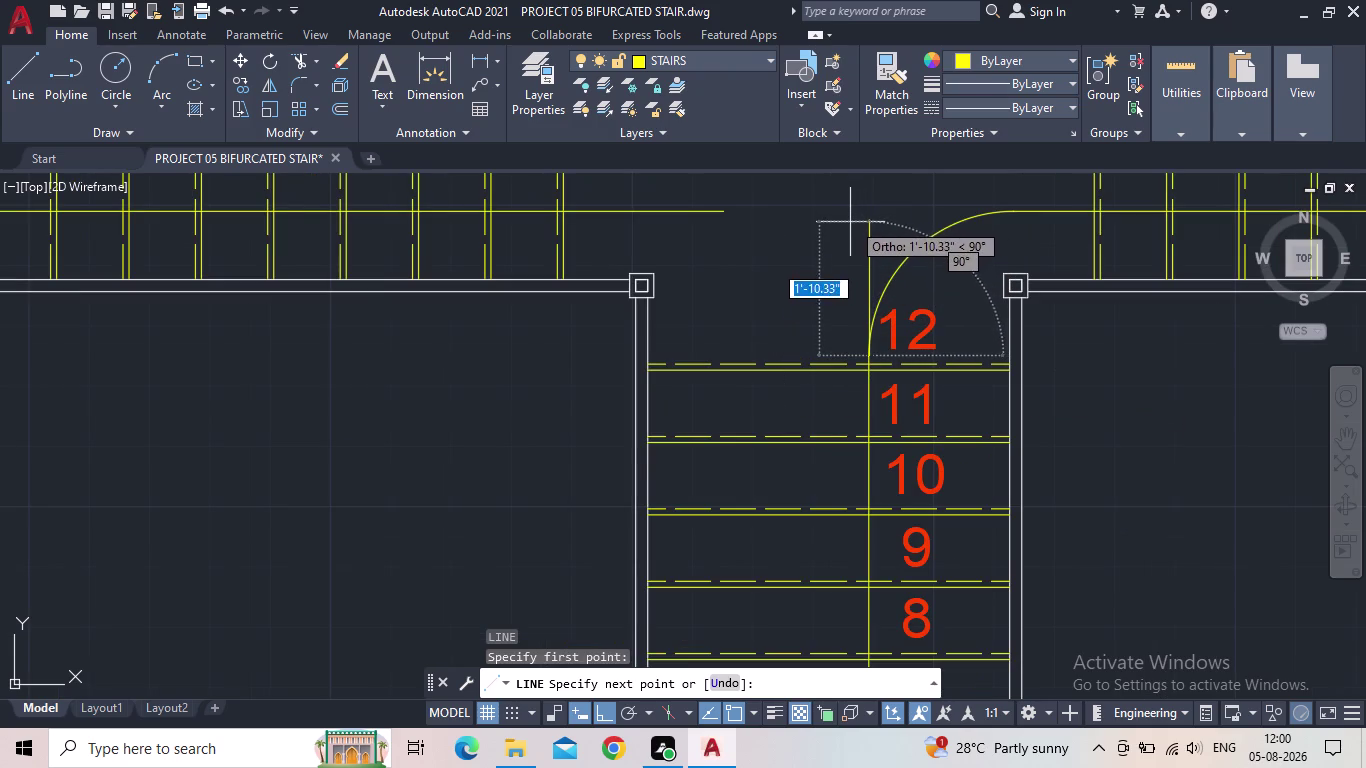
key(Escape)
click(898, 272)
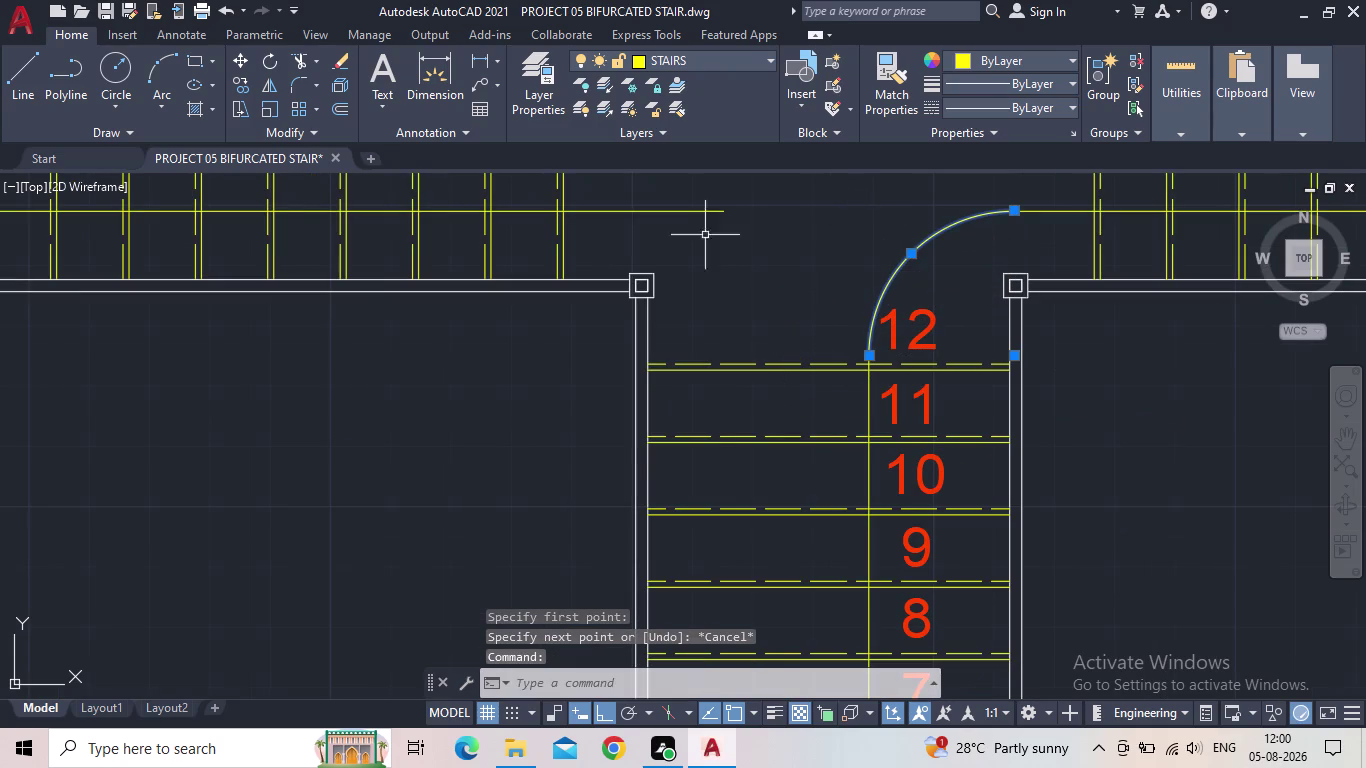
Undo the last line and the previous fillet curves.
click(229, 13)
click(229, 13)
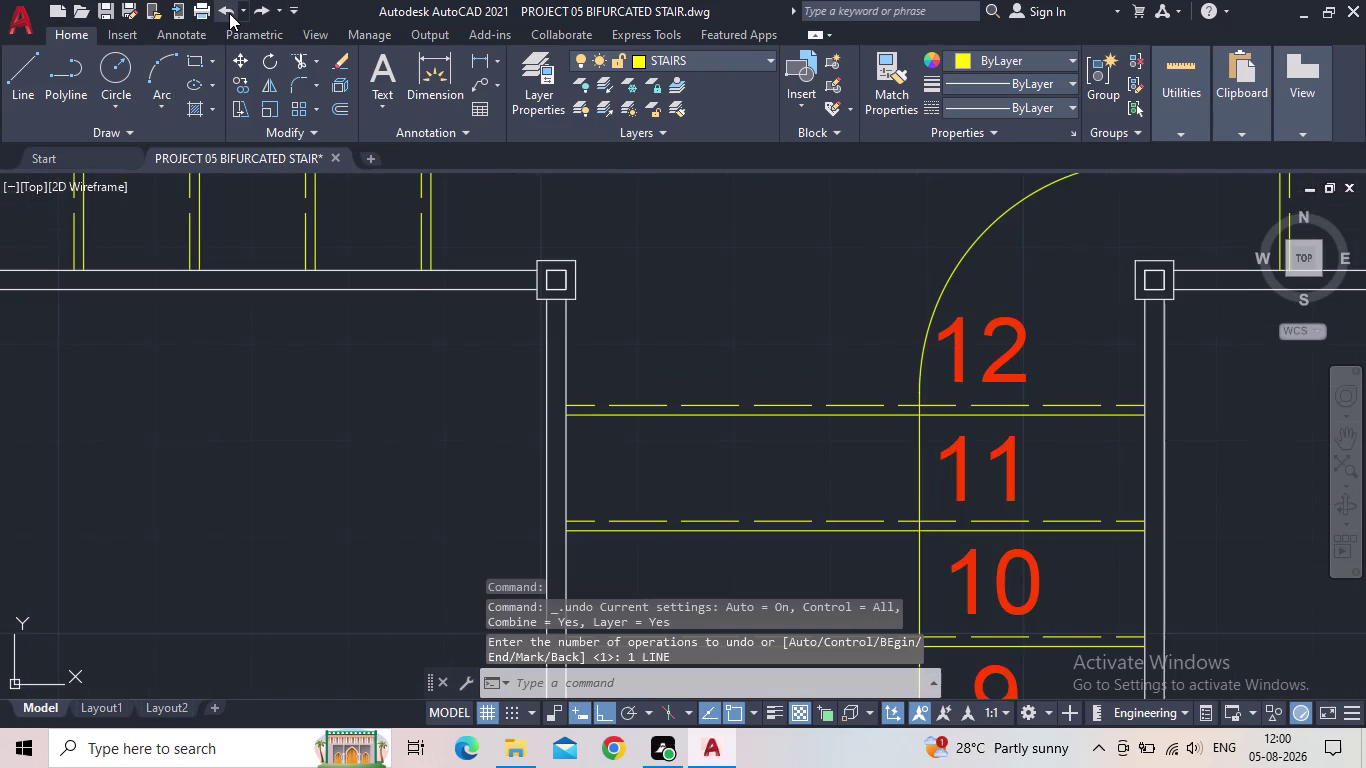
click(229, 13)
click(229, 13)
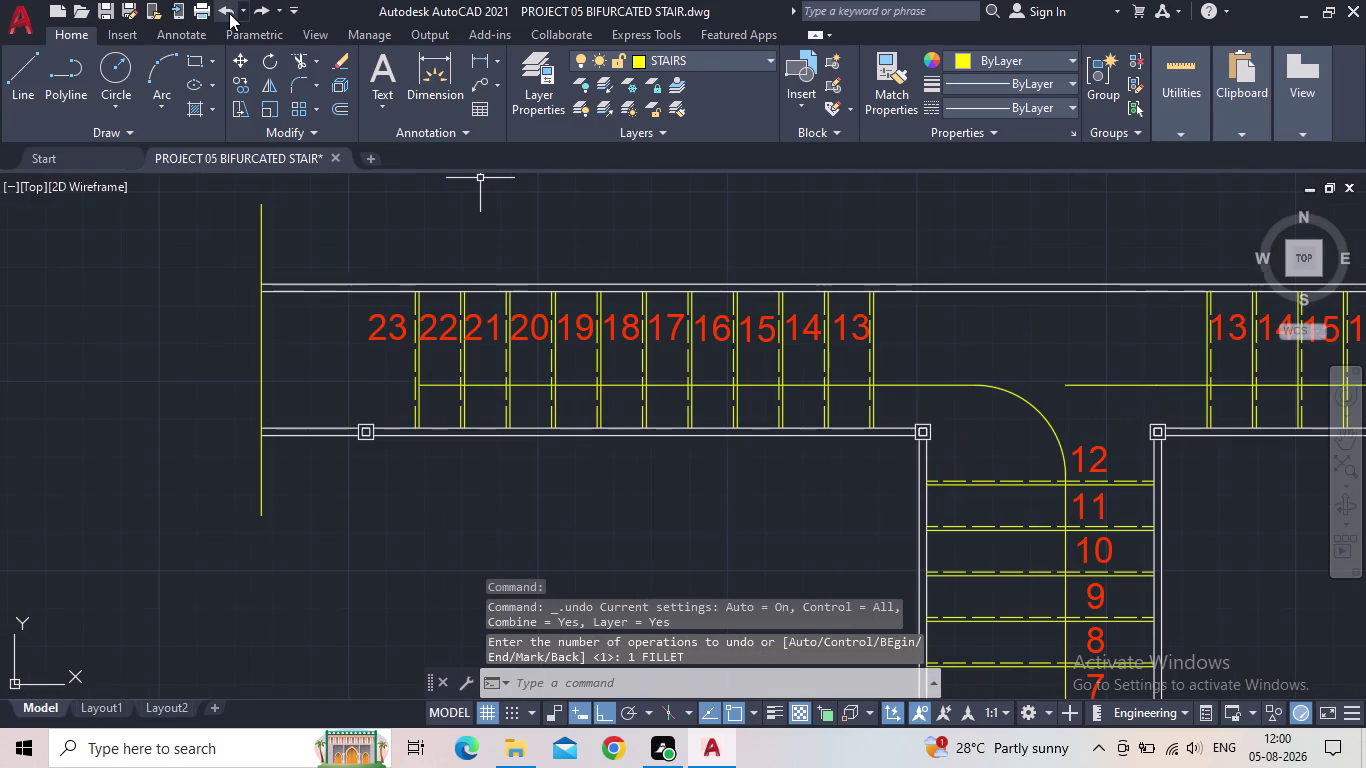
click(229, 13)
click(229, 13)
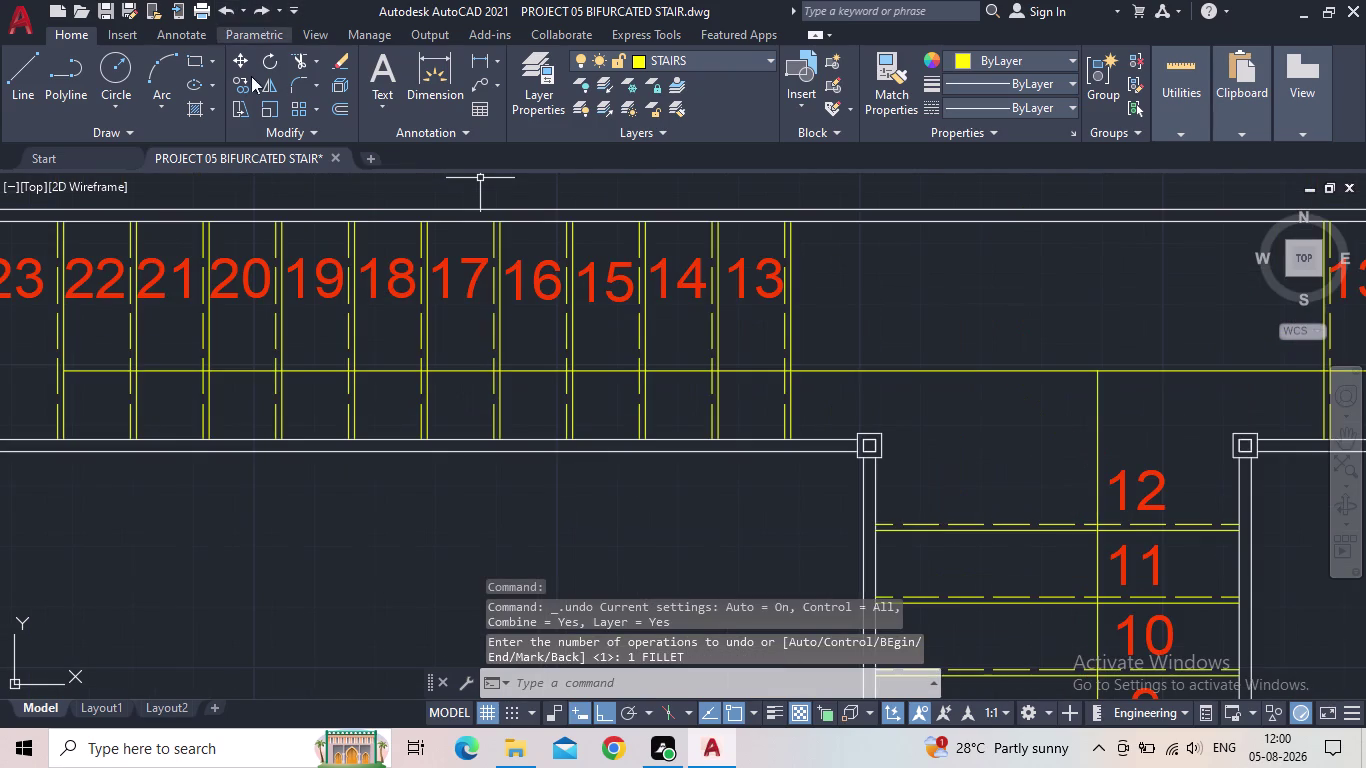
Round the first inner corner at the T-junction with a 1' fillet radius.
key(f)
key(Return)
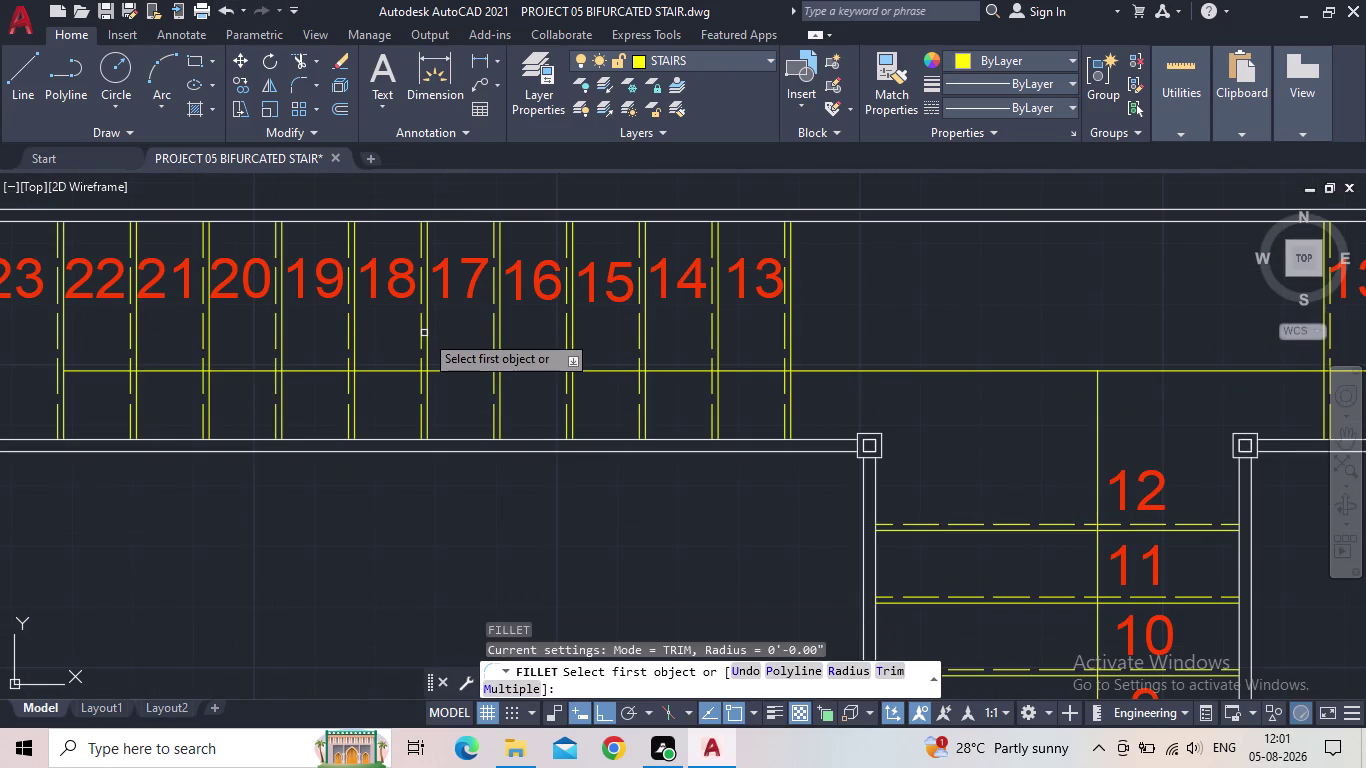
key(r)
key(Return)
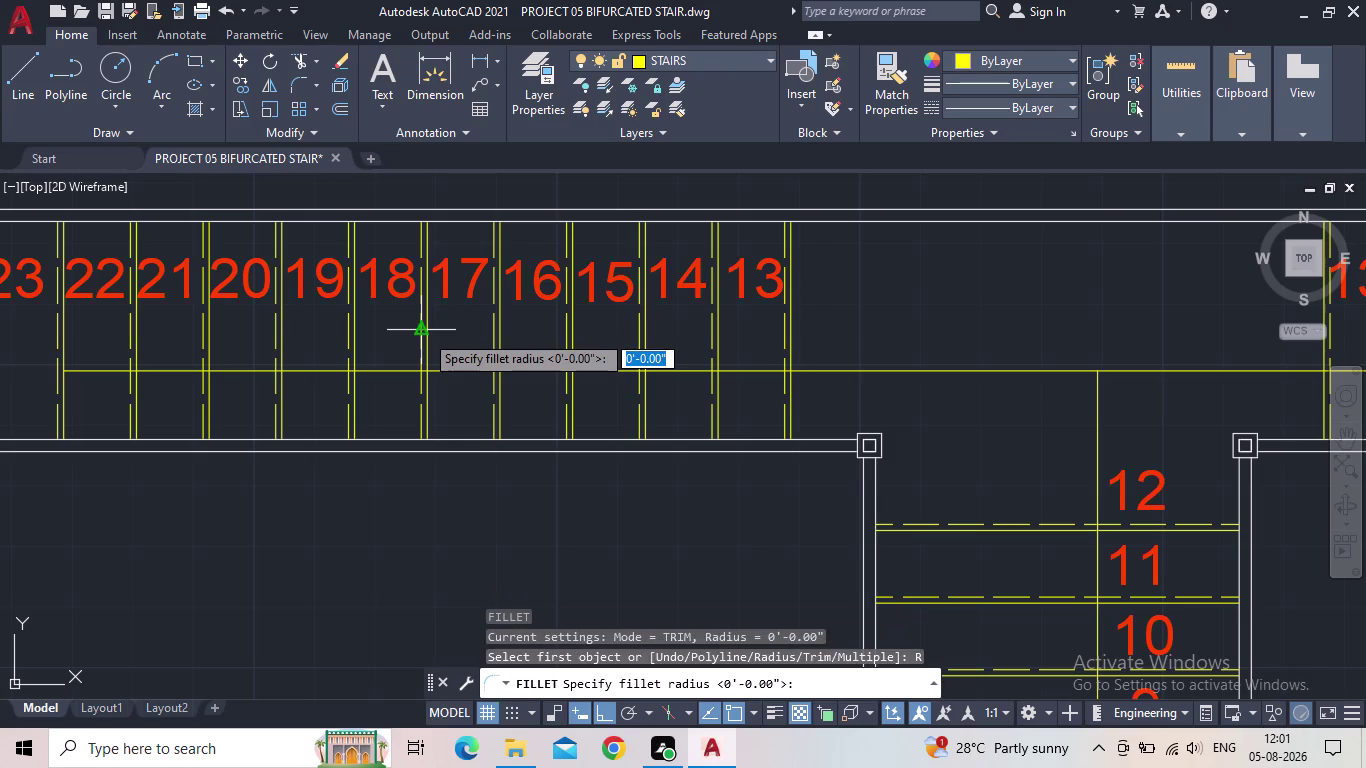
text(1')
key(Return)
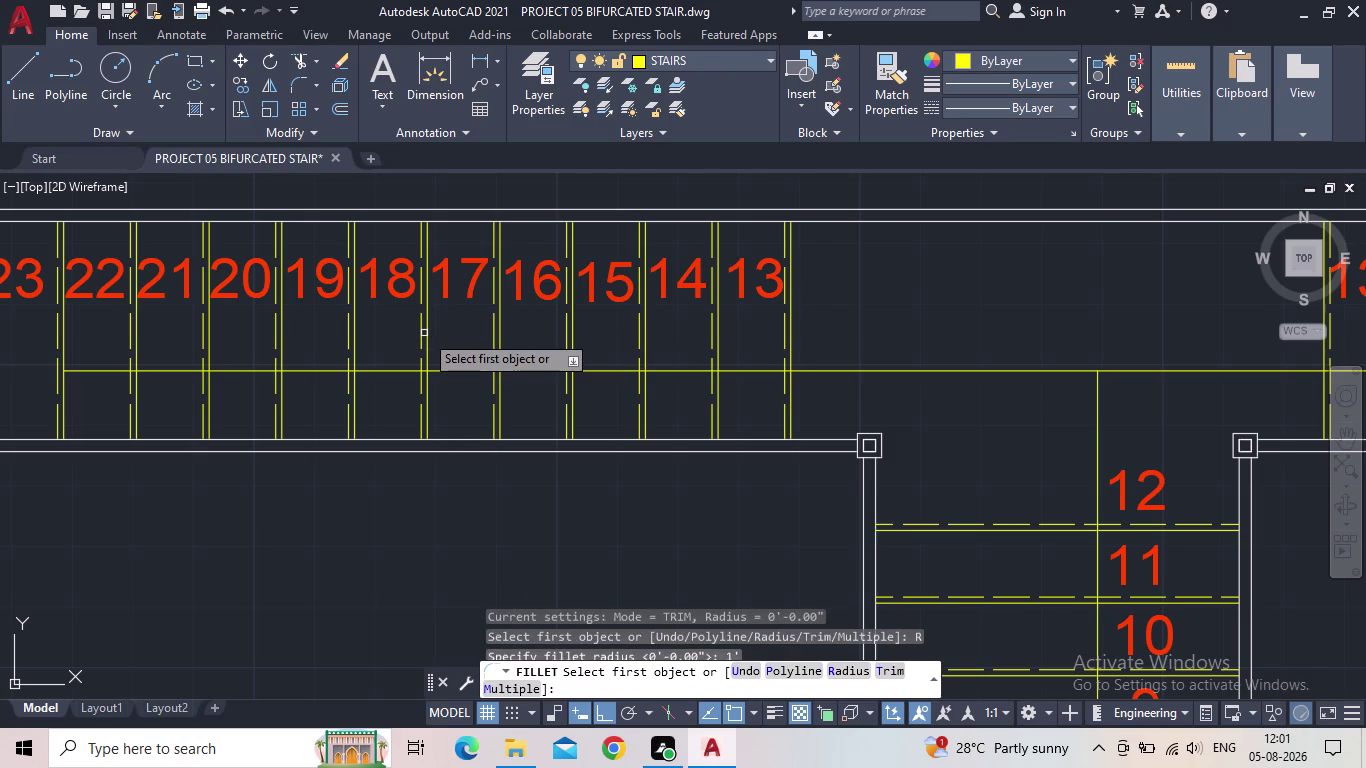
click(1098, 441)
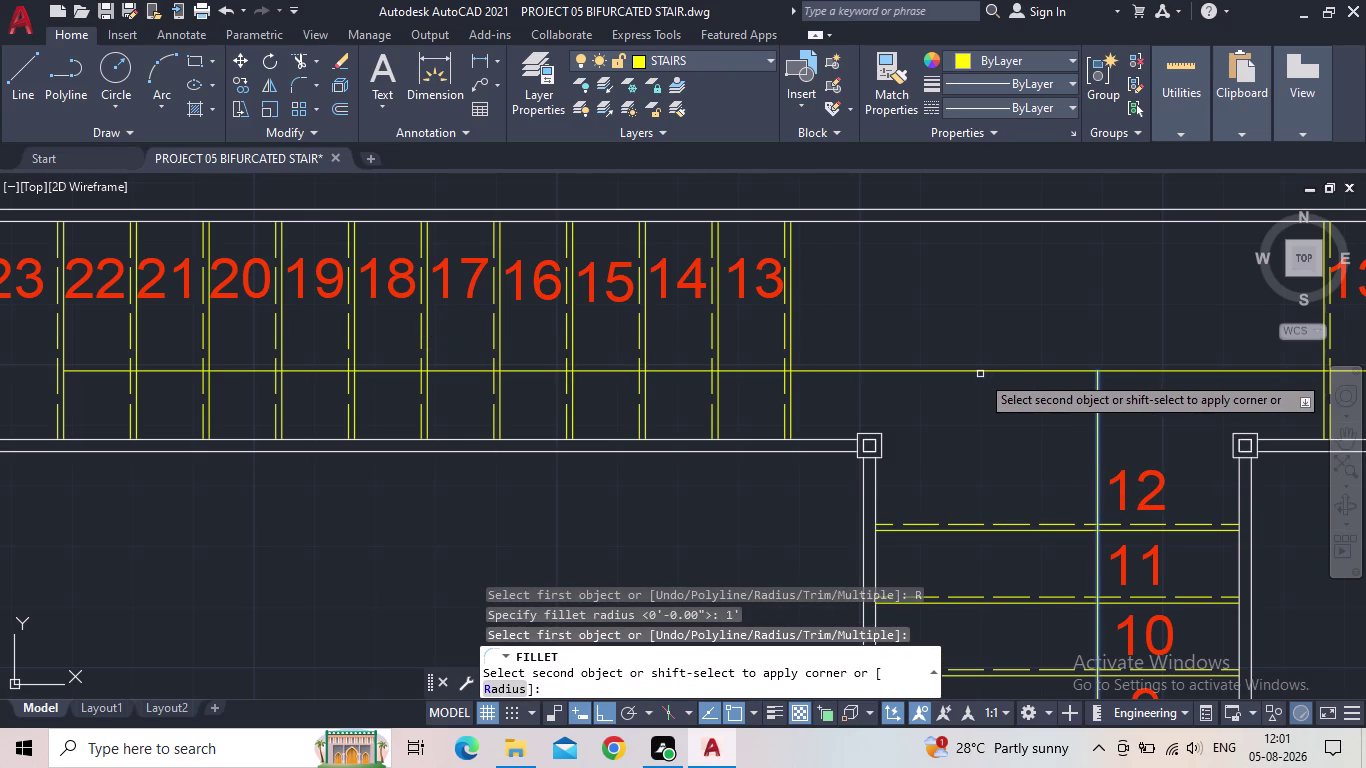
click(979, 371)
Round the other inner corner at the T-junction with the same 1' fillet.
key(space)
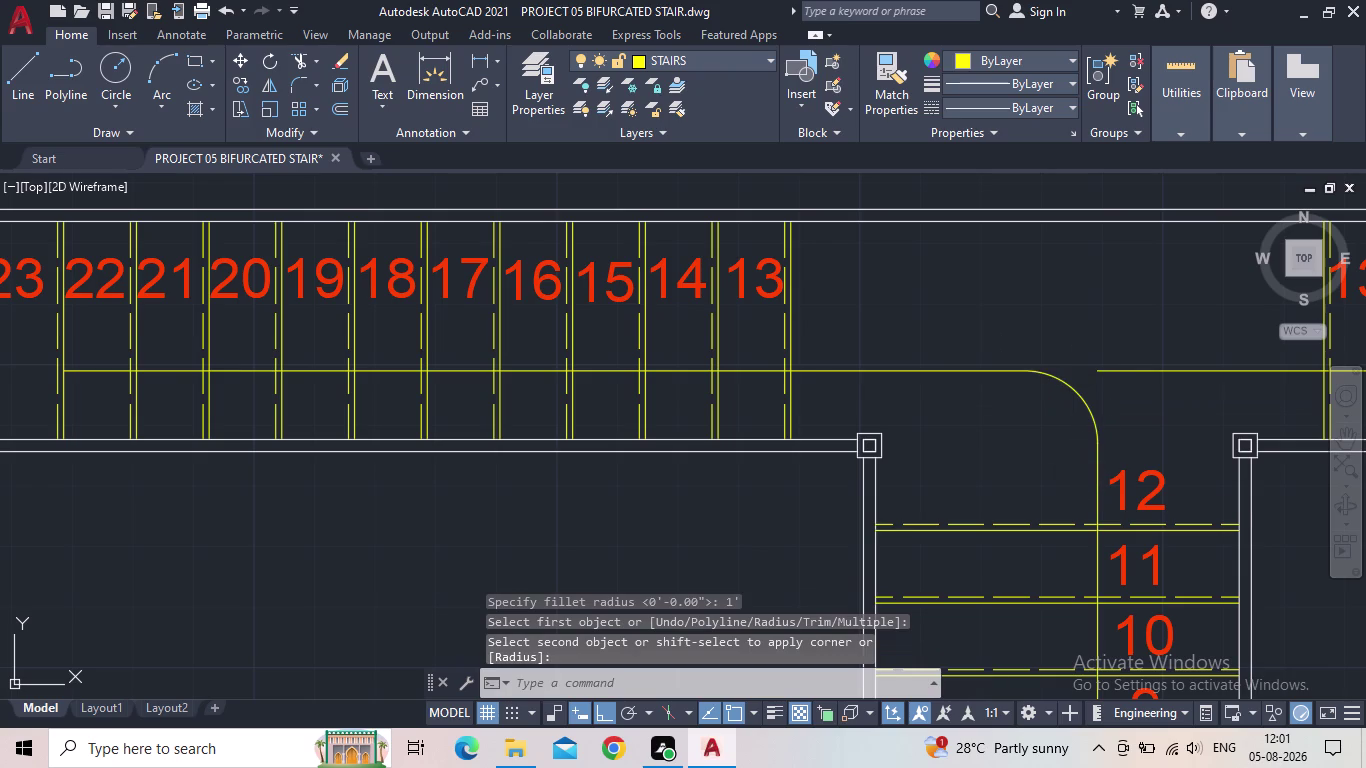
click(1099, 474)
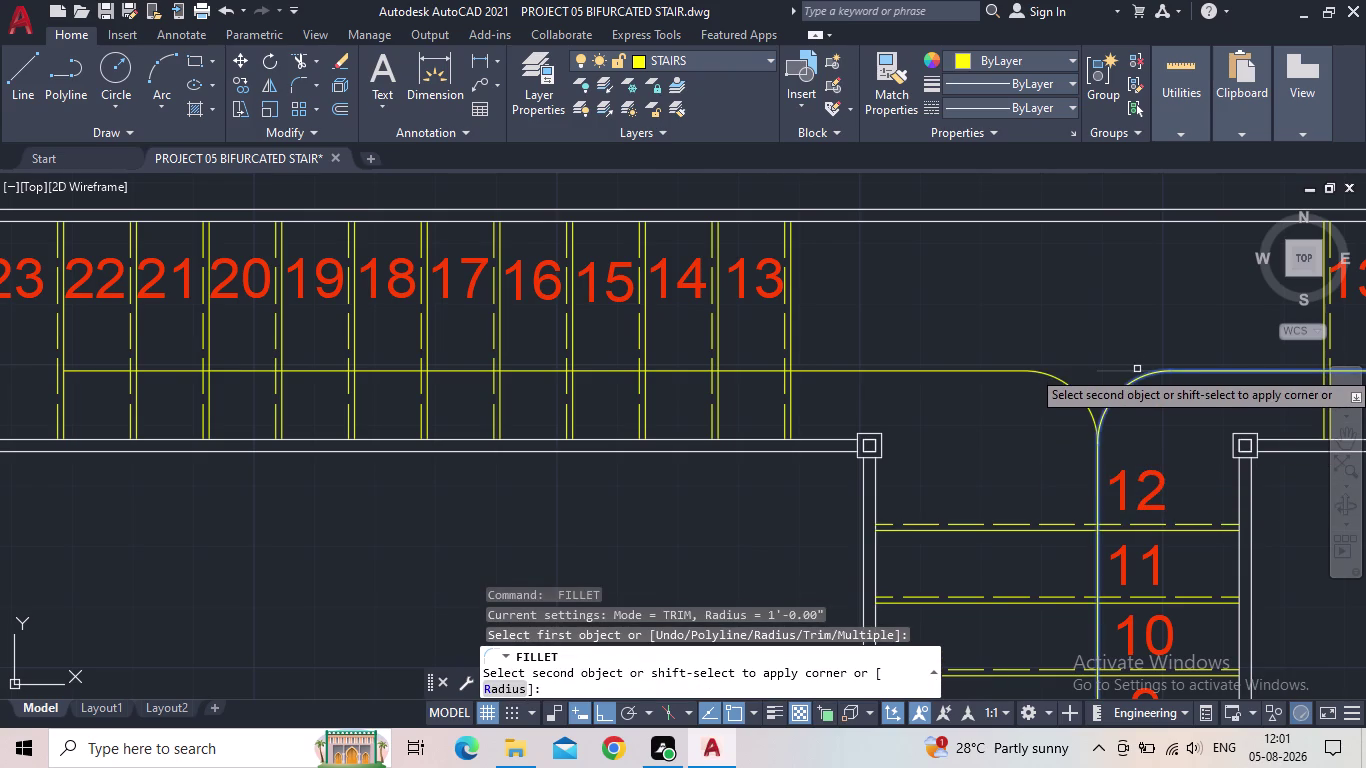
click(1137, 369)
scroll(down, 3)
middle_drag(1123, 460, 871, 406)
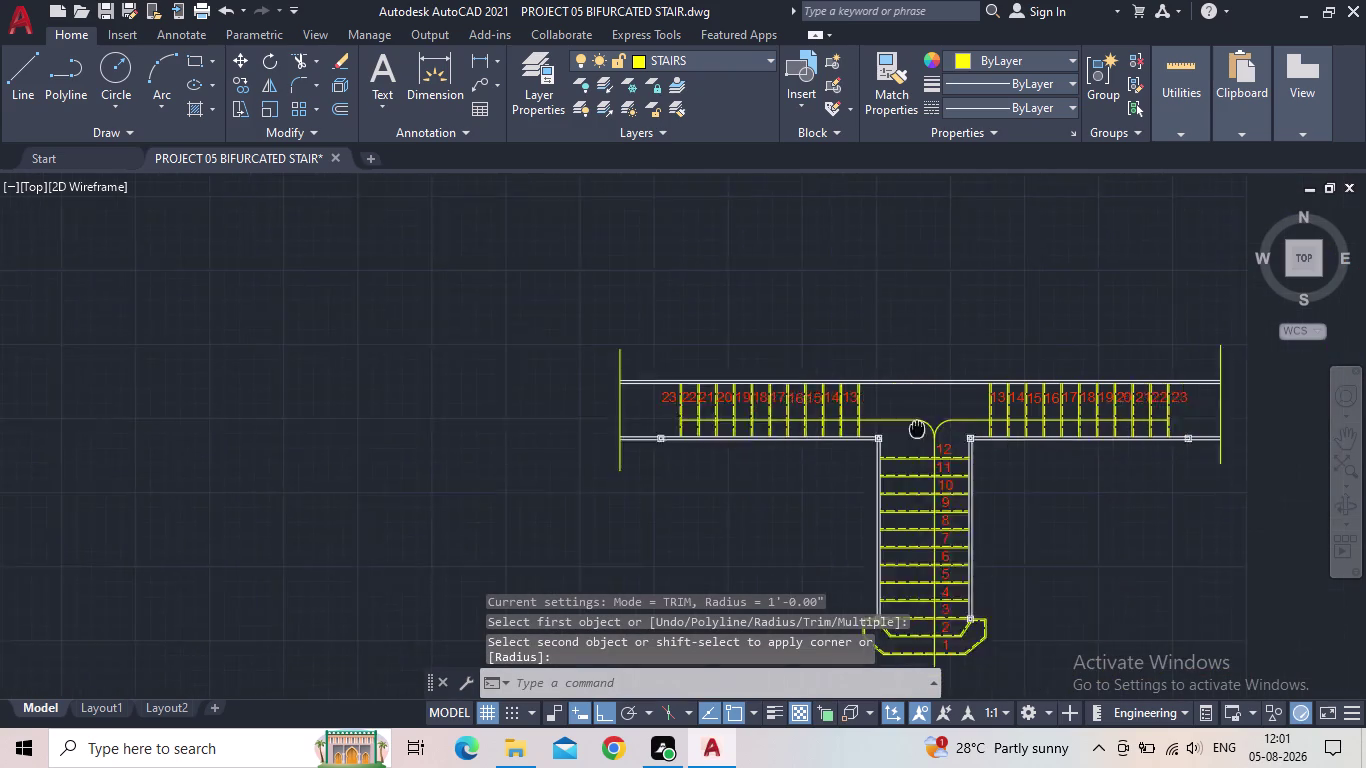
scroll(up, 3)
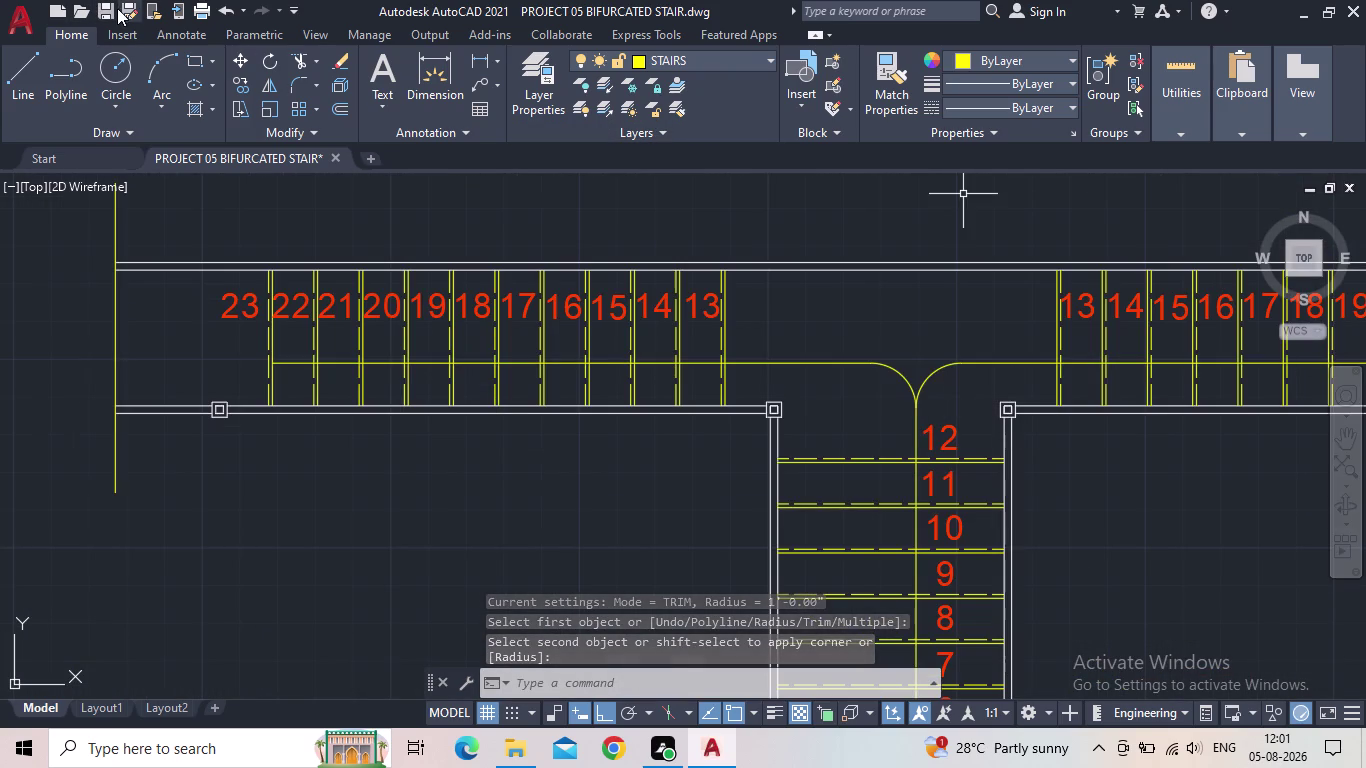
Save the drawing.
click(109, 10)
scroll(down, 3)
middle_drag(718, 394, 713, 391)
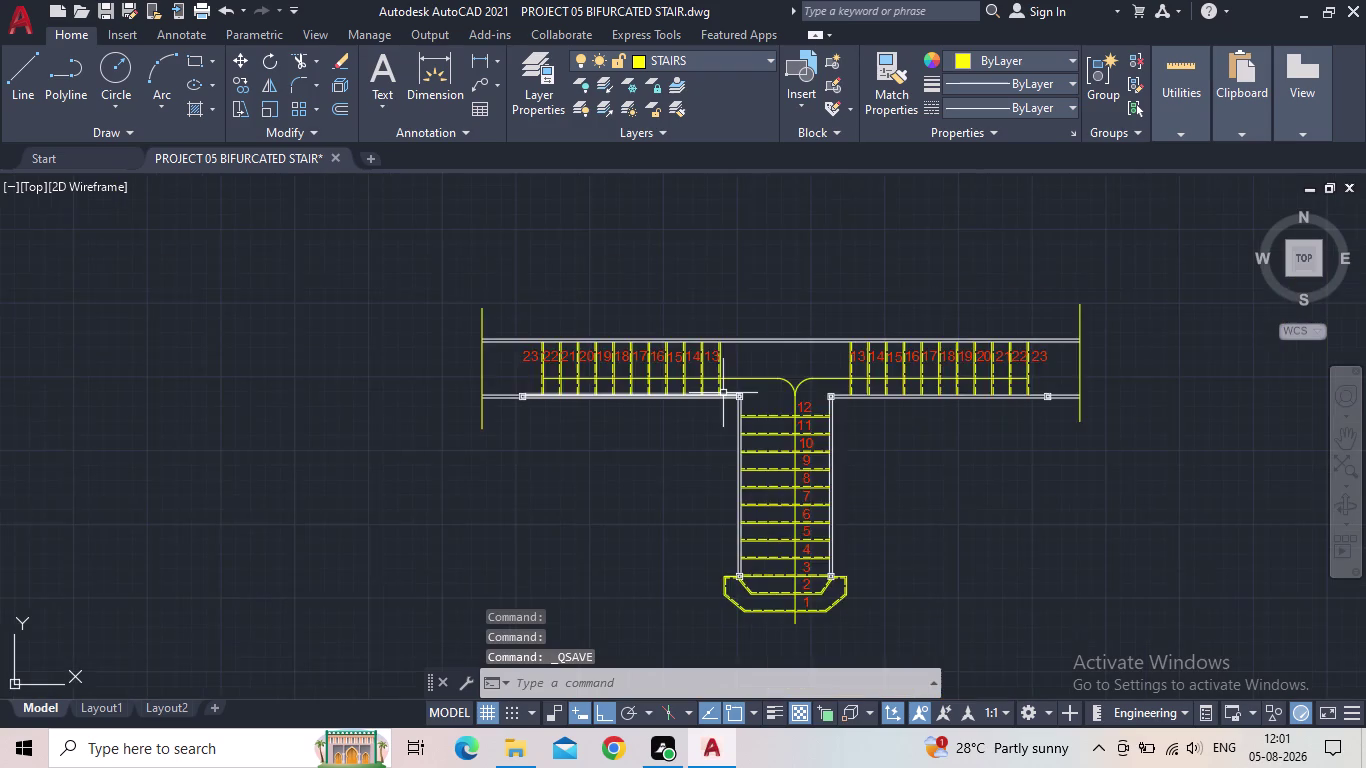
middle_drag(713, 391, 651, 301)
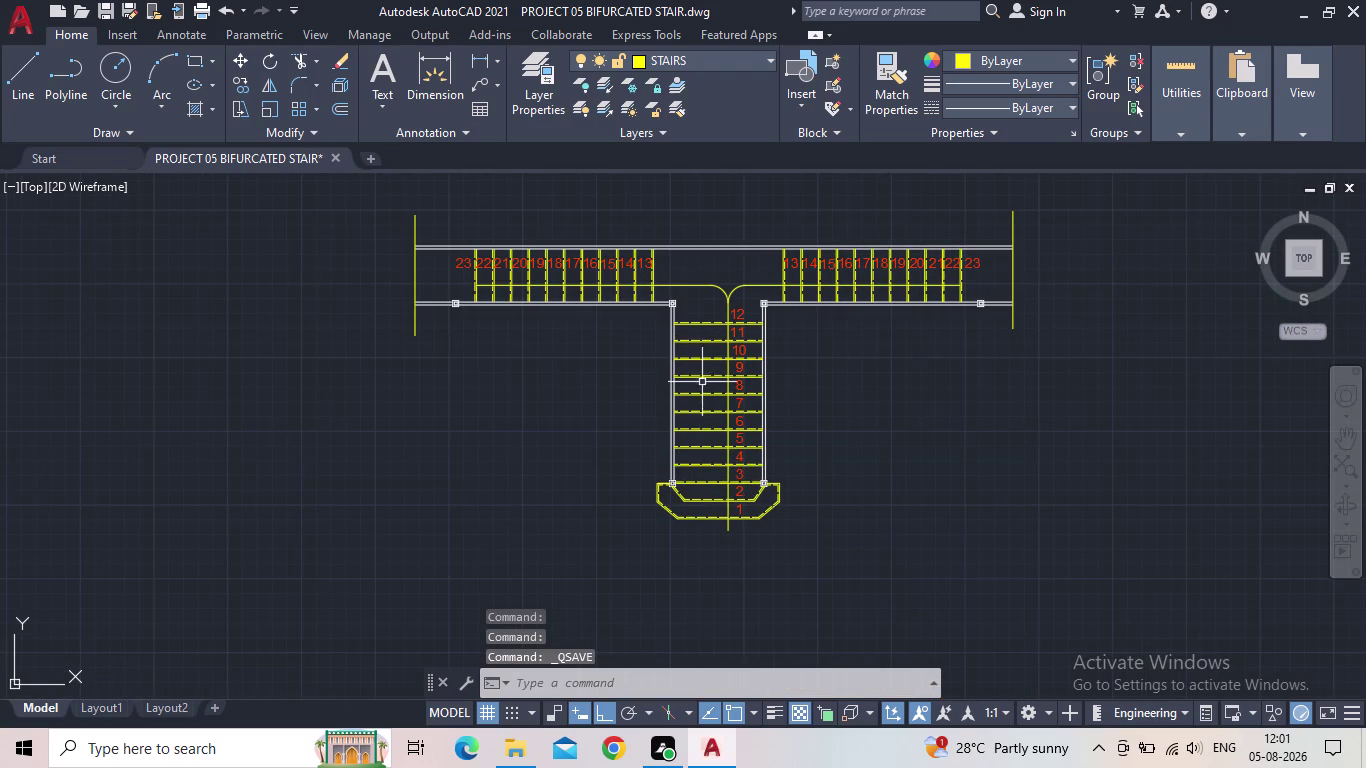
Make SECTION the current layer.
click(529, 98)
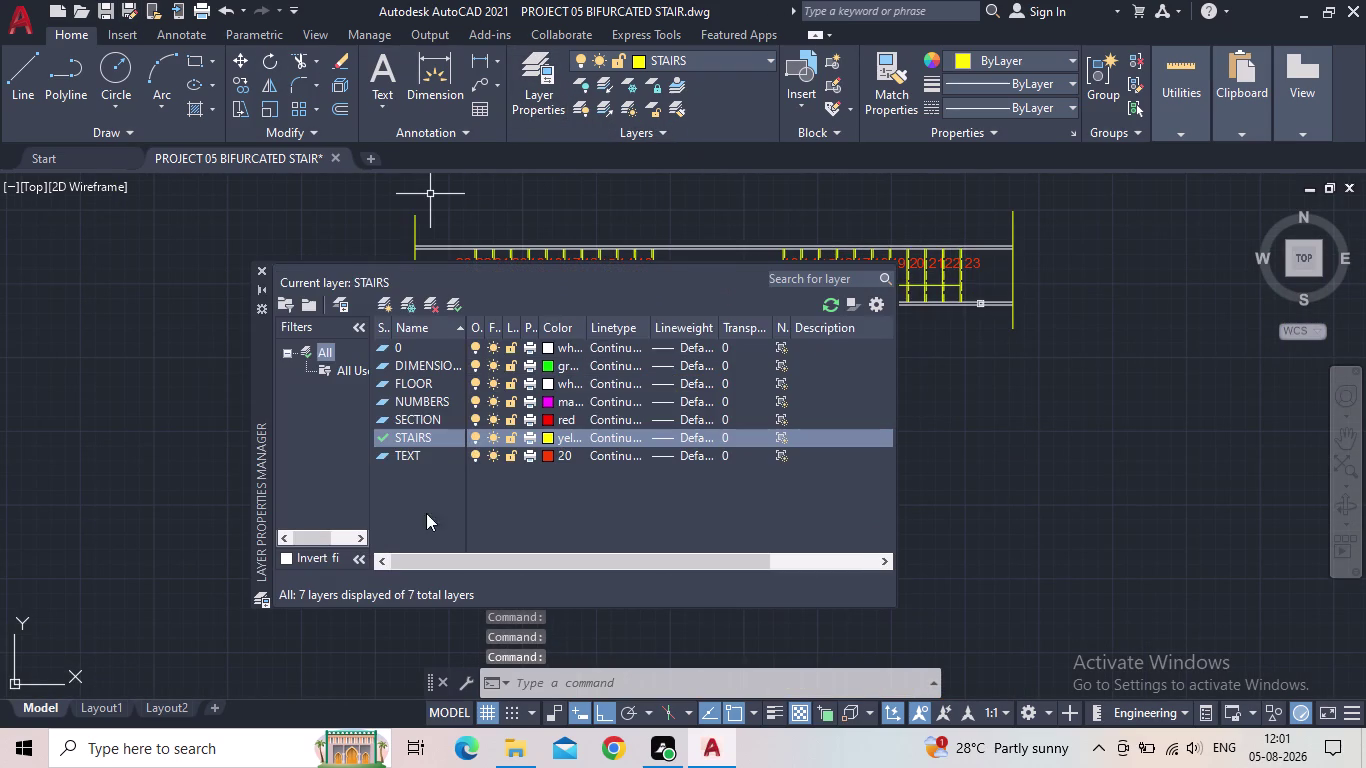
double_click(385, 419)
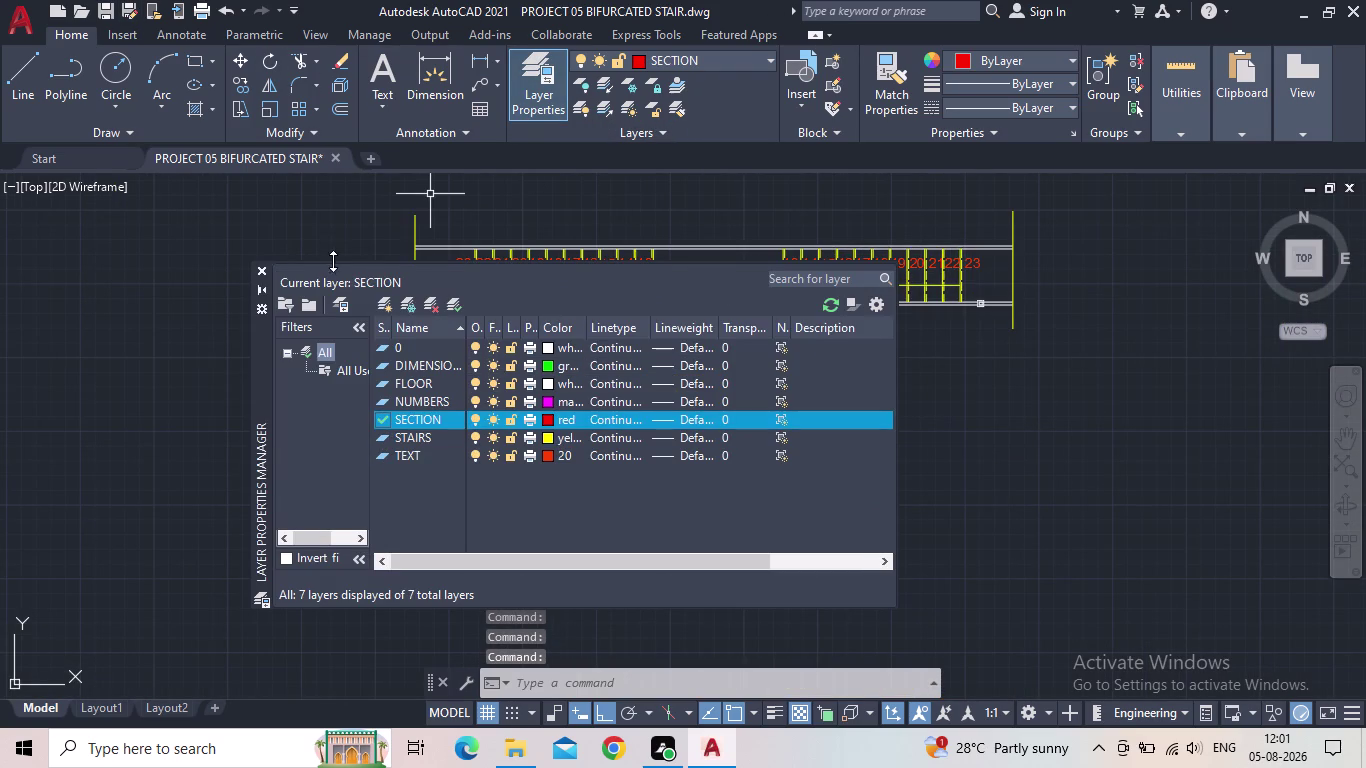
click(265, 268)
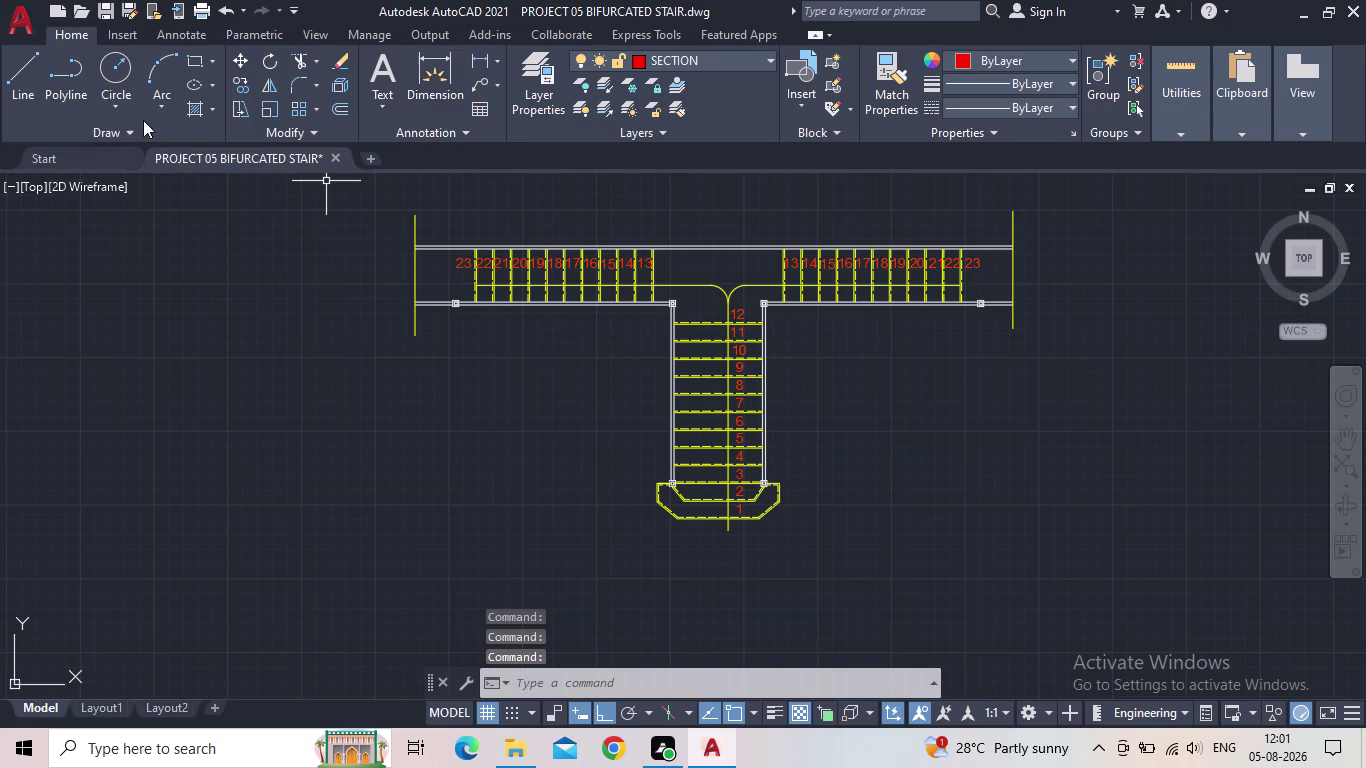
Draw the section line from below step 1, with a short bottom leg, up to the landing.
click(18, 86)
scroll(up, 3)
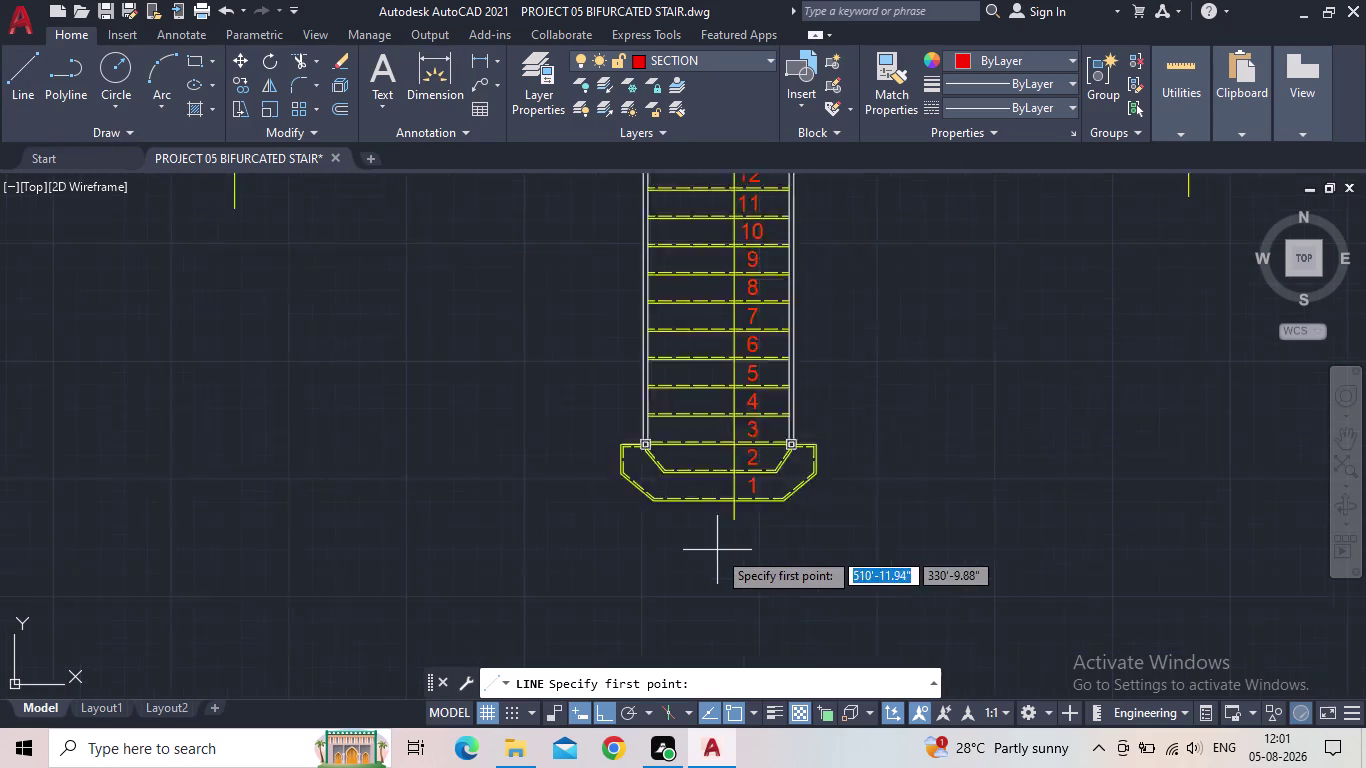
scroll(up, 3)
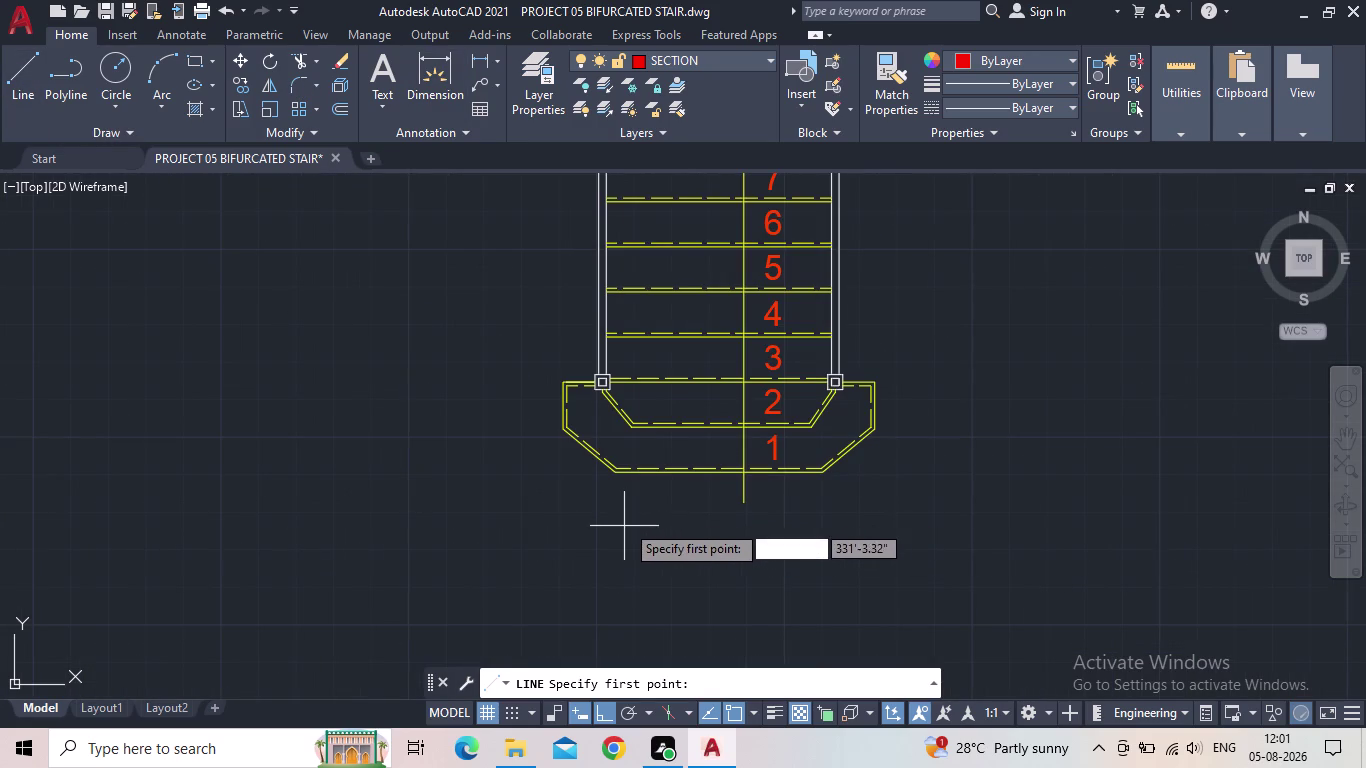
click(624, 512)
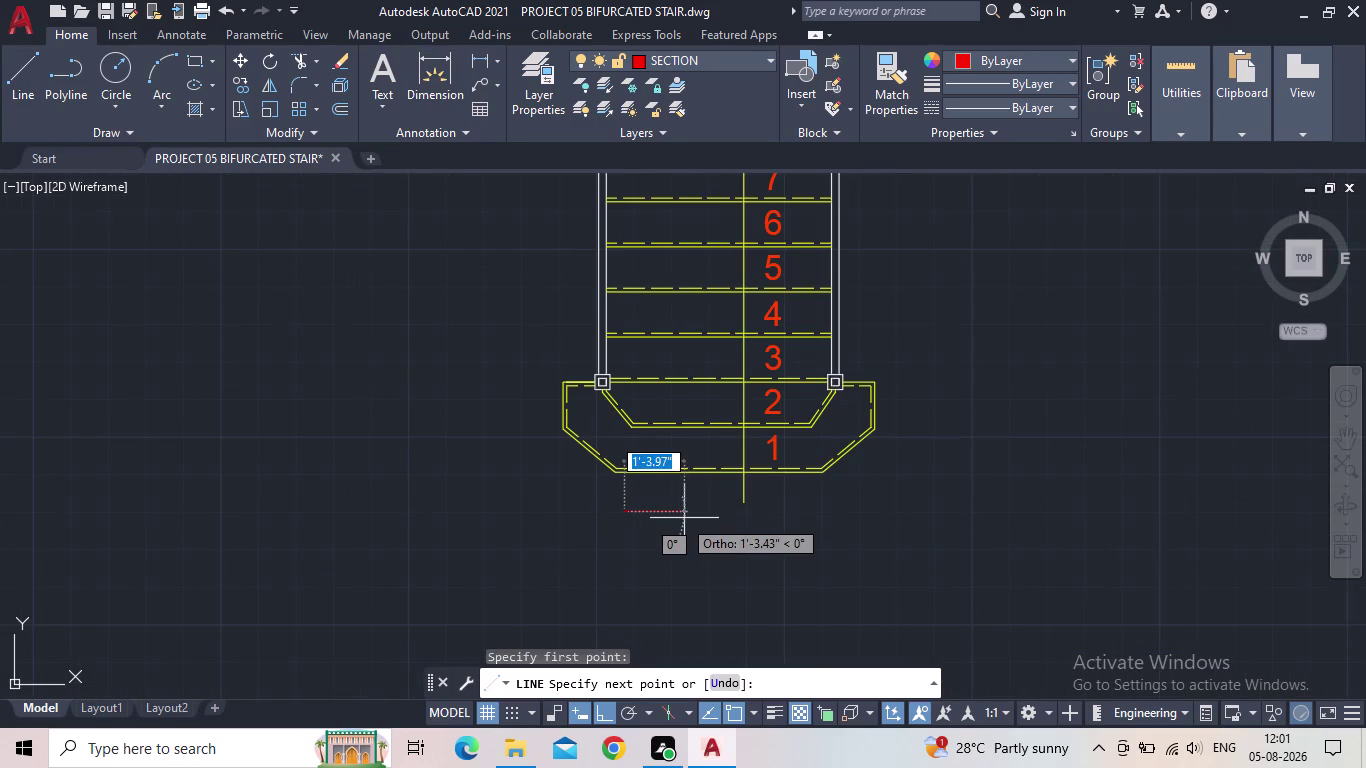
click(683, 515)
middle_drag(682, 334, 682, 566)
scroll(down, 3)
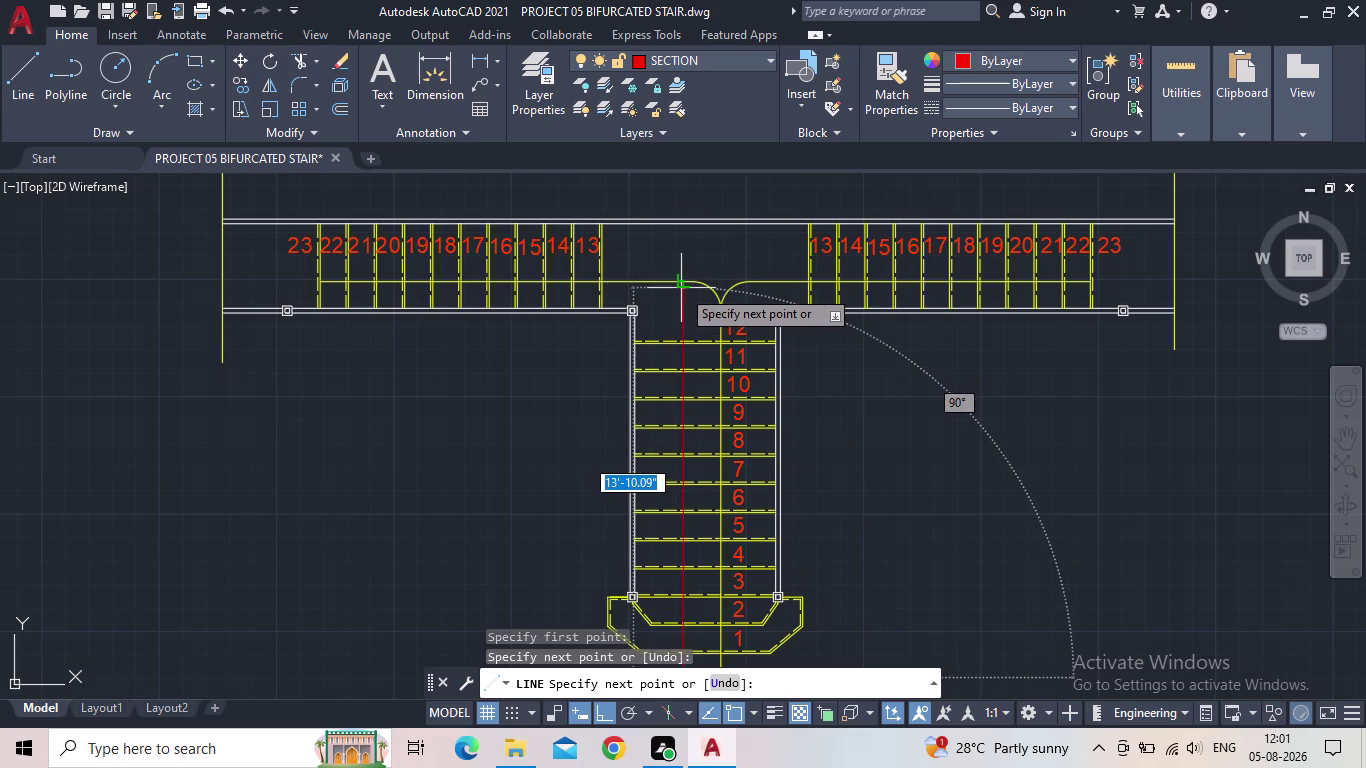
click(680, 293)
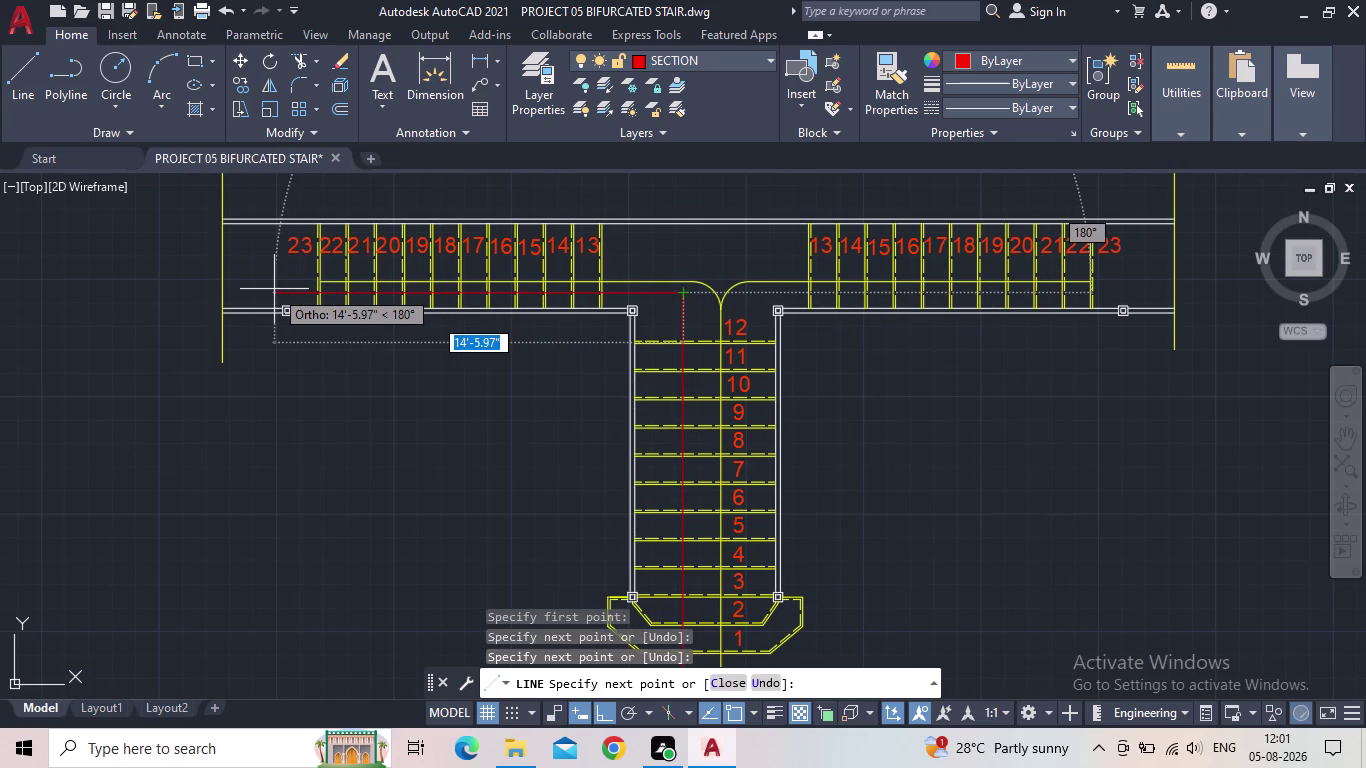
Extend the section line left past the wall and end it with a short leg.
click(156, 290)
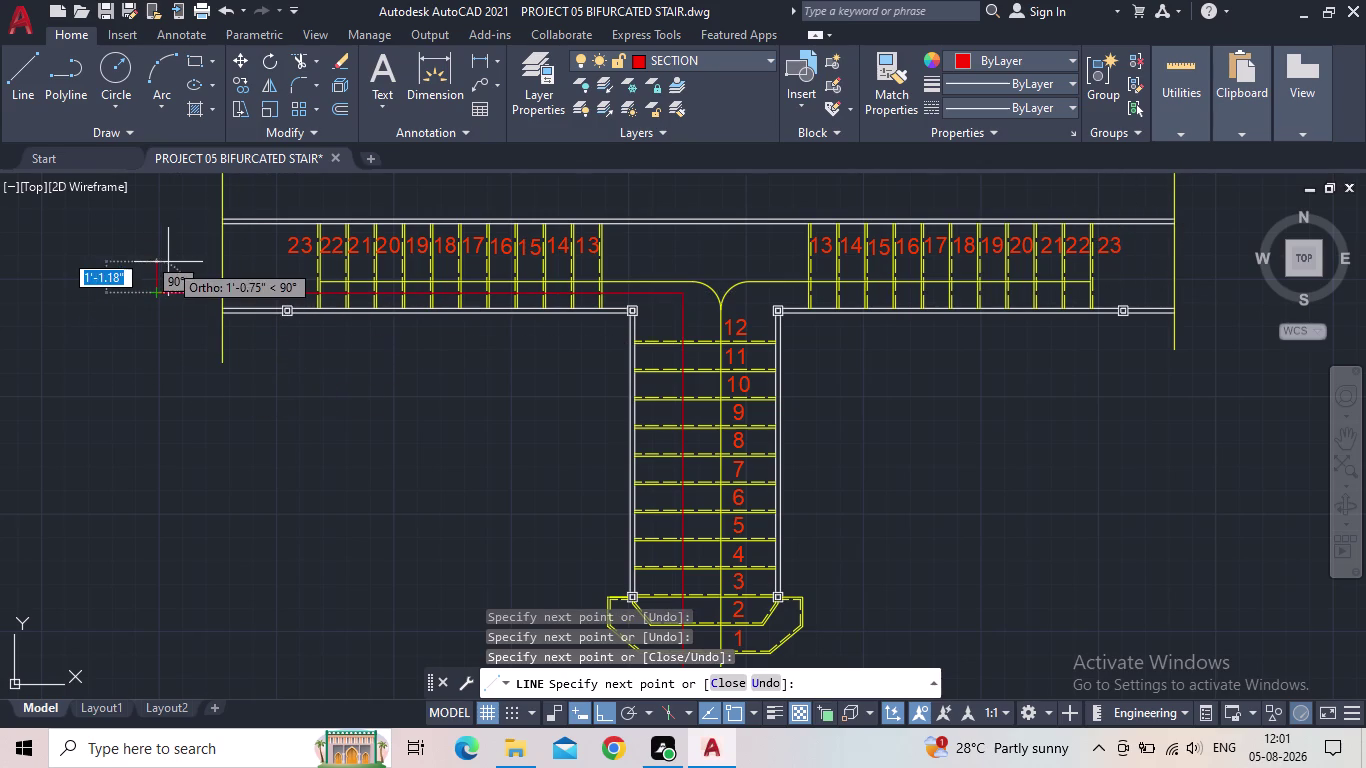
scroll(up, 3)
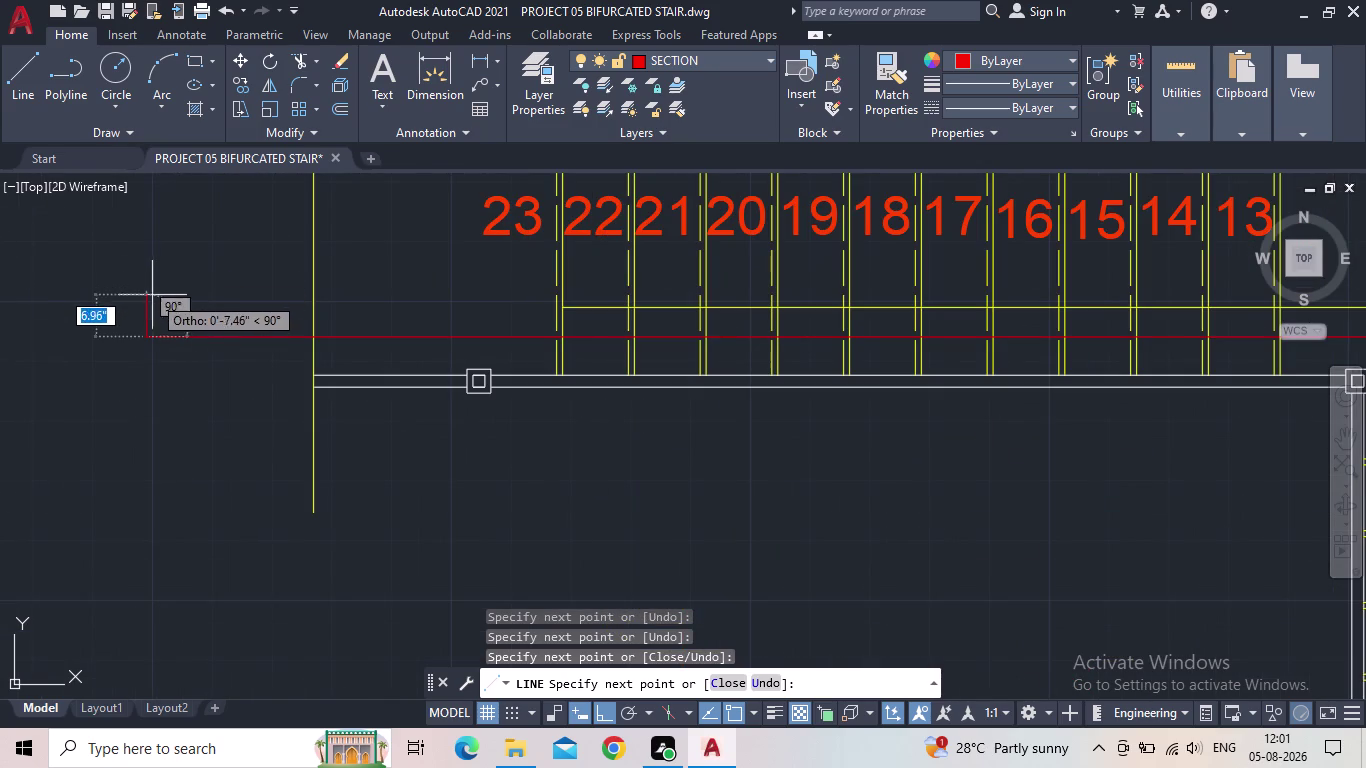
click(151, 305)
key(Escape)
scroll(down, 3)
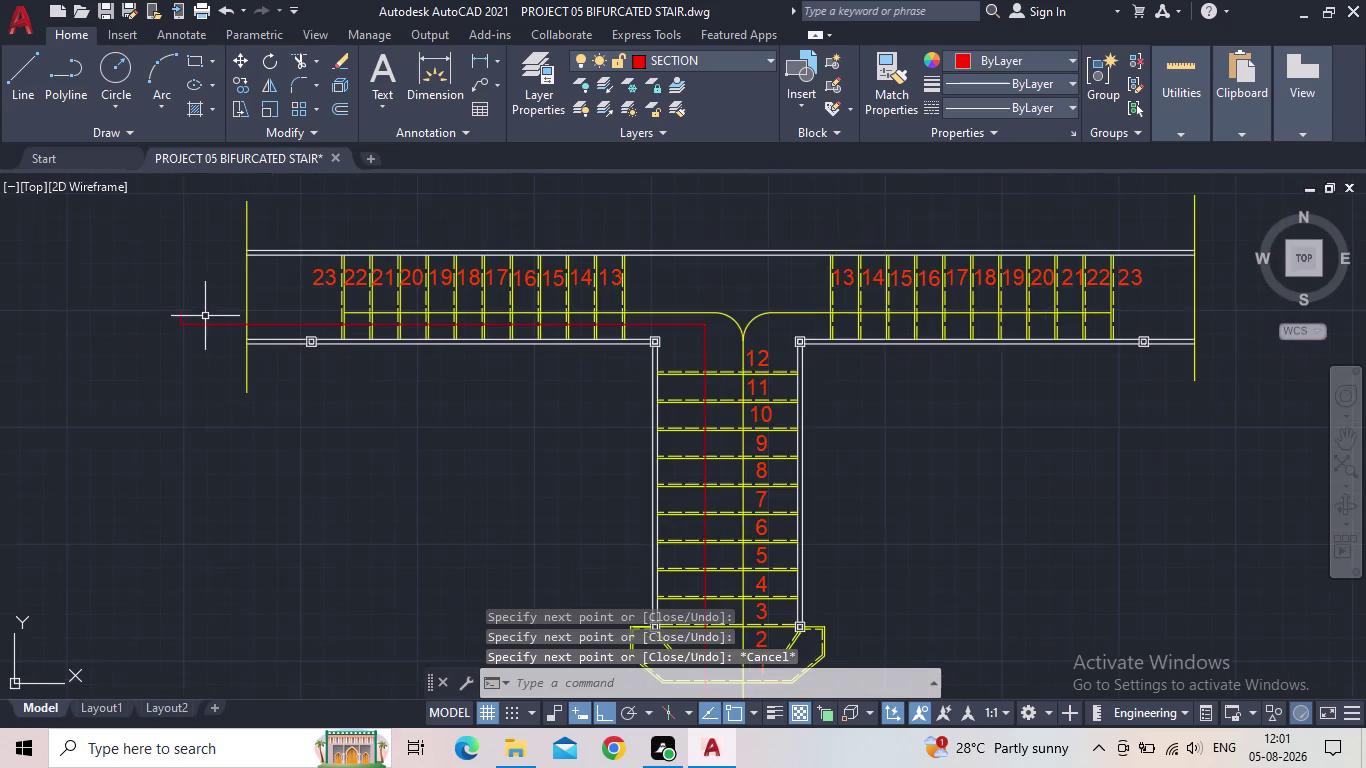
middle_drag(205, 316, 215, 287)
scroll(down, 3)
Select all four segments of the red section line.
scroll(up, 3)
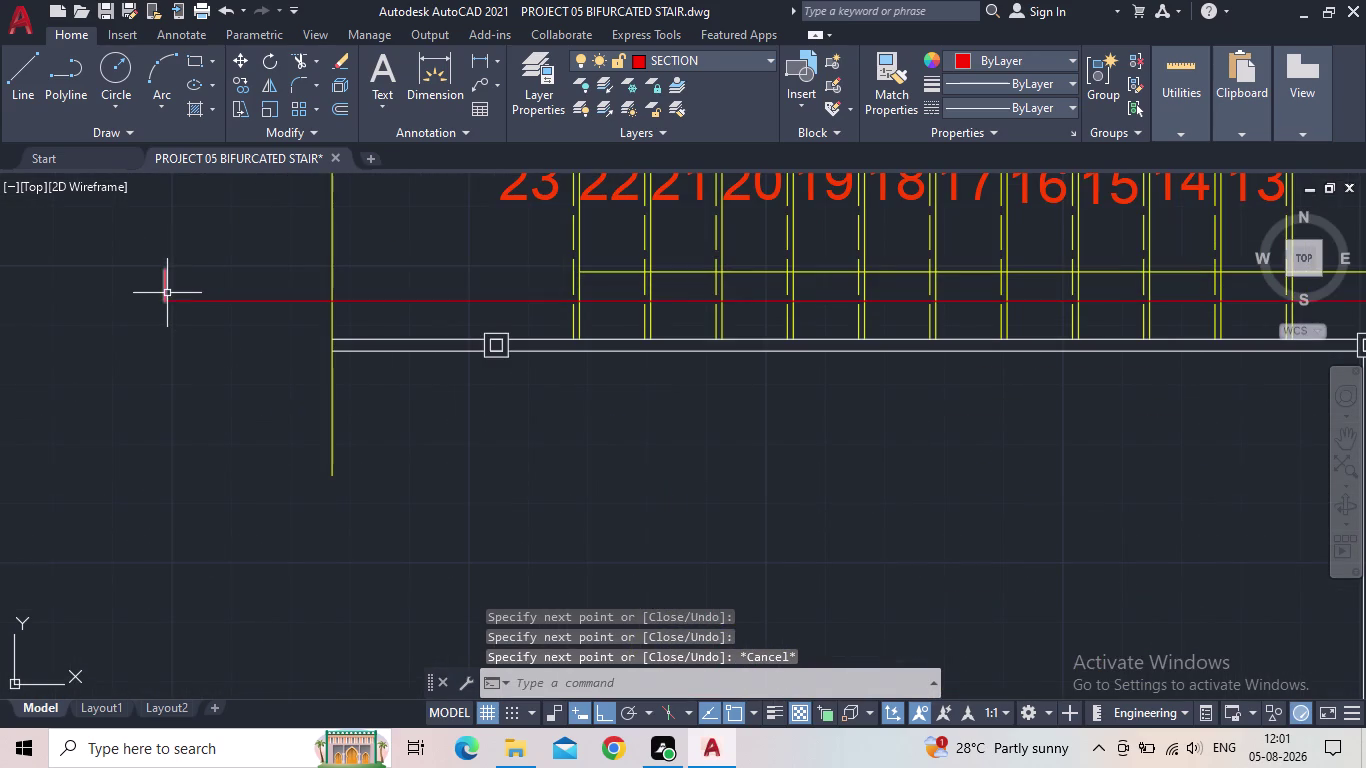
click(167, 293)
click(186, 304)
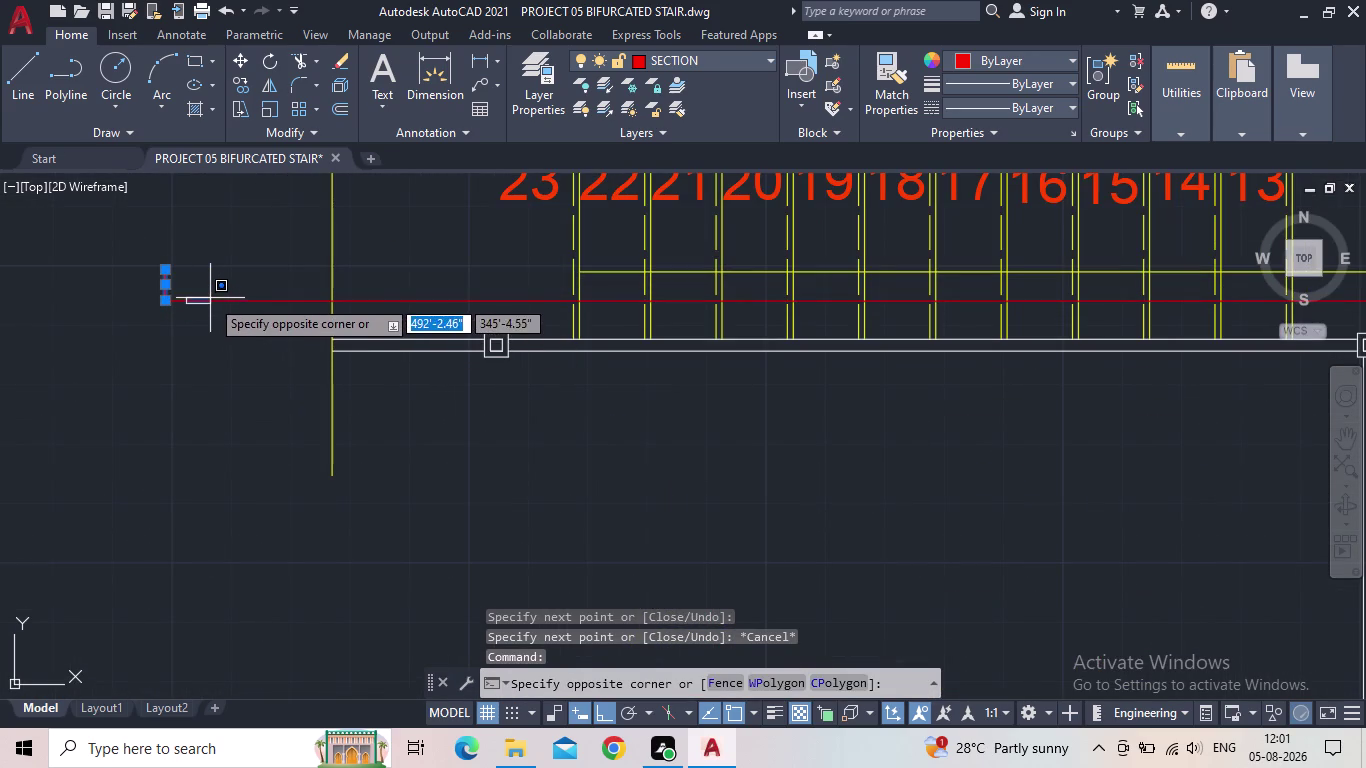
click(222, 288)
click(233, 300)
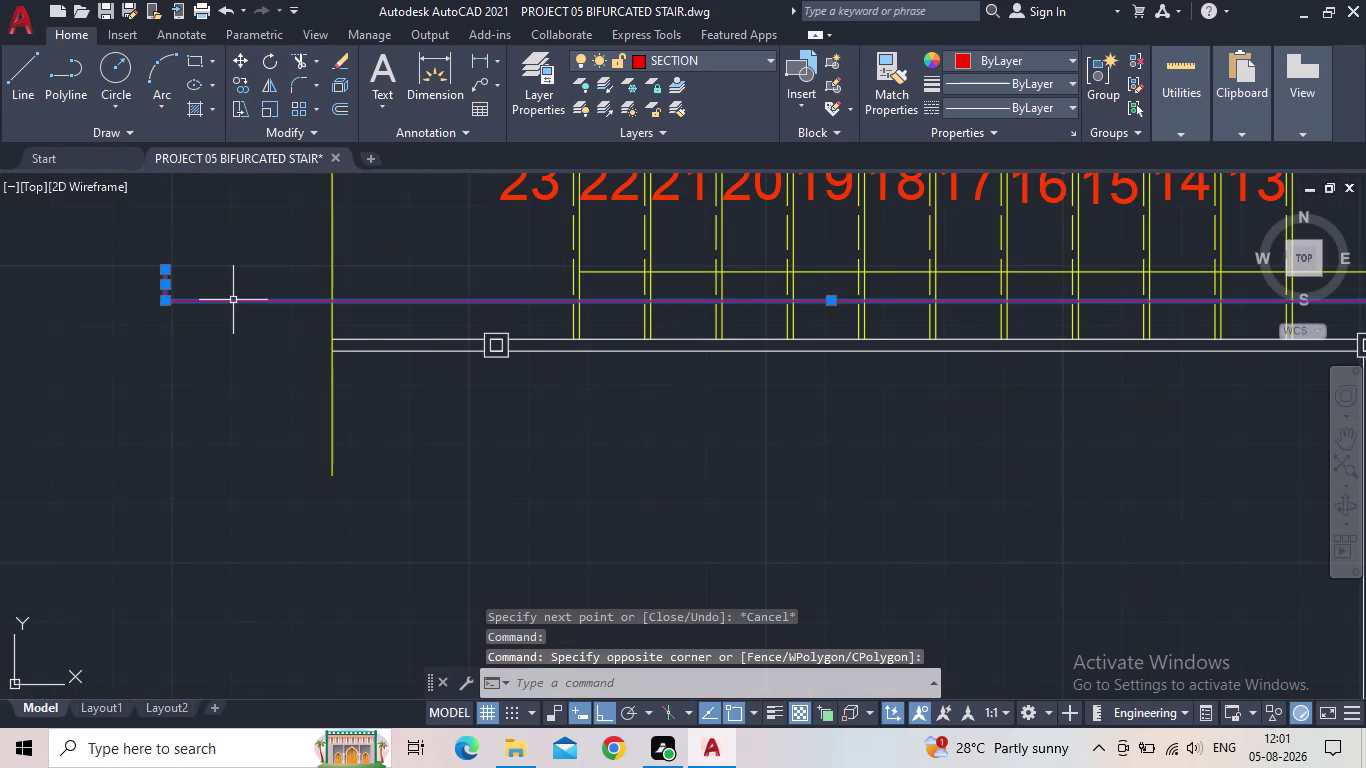
scroll(down, 3)
middle_drag(232, 359, 141, 351)
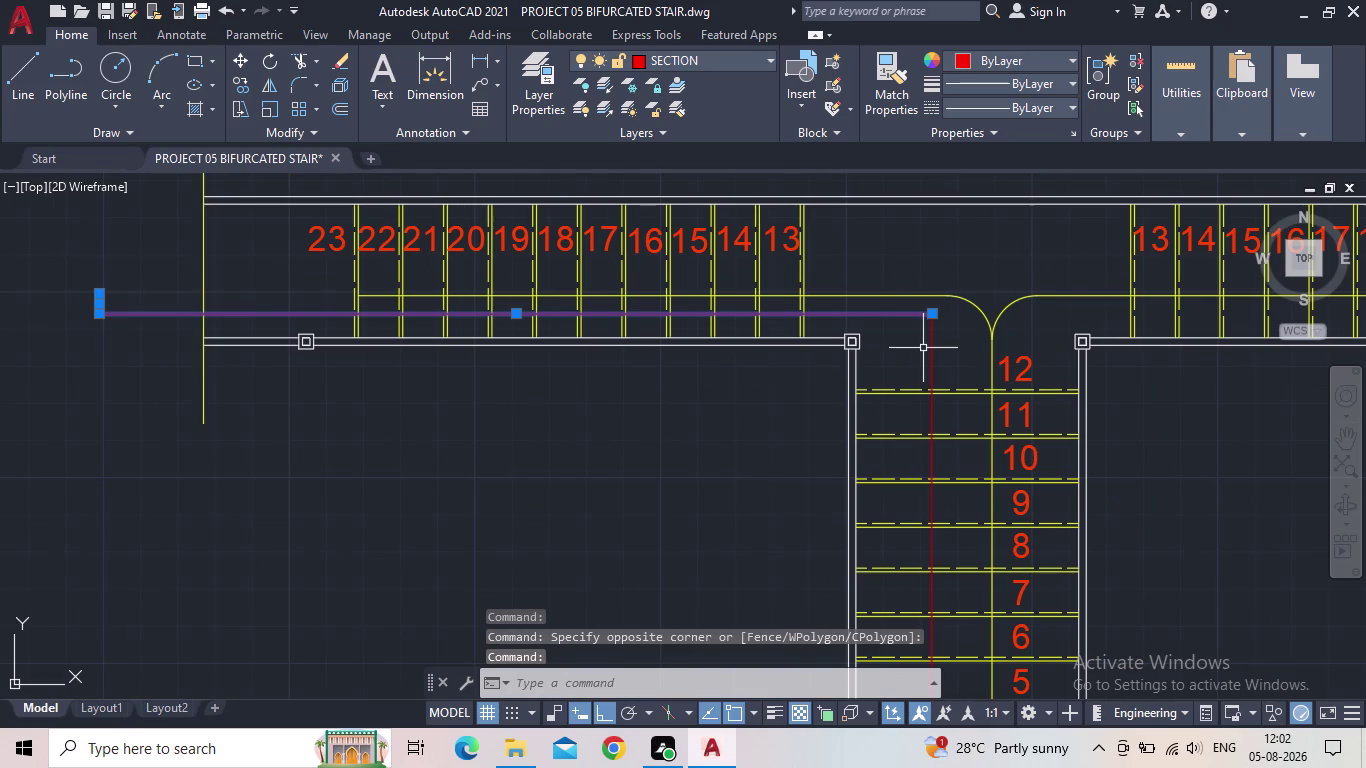
click(930, 353)
scroll(down, 3)
middle_drag(885, 374, 807, 306)
scroll(up, 3)
scroll(up, 3)
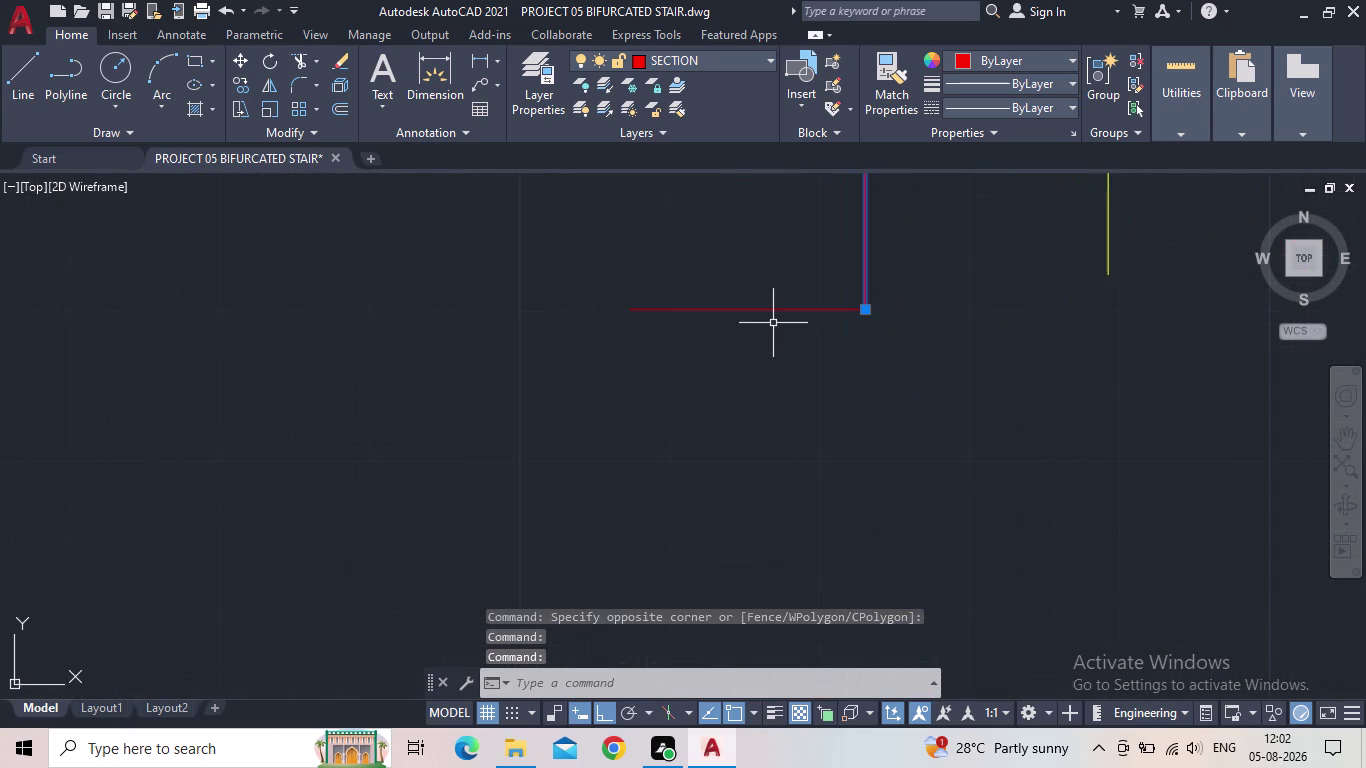
click(768, 310)
scroll(down, 3)
middle_drag(720, 373, 739, 471)
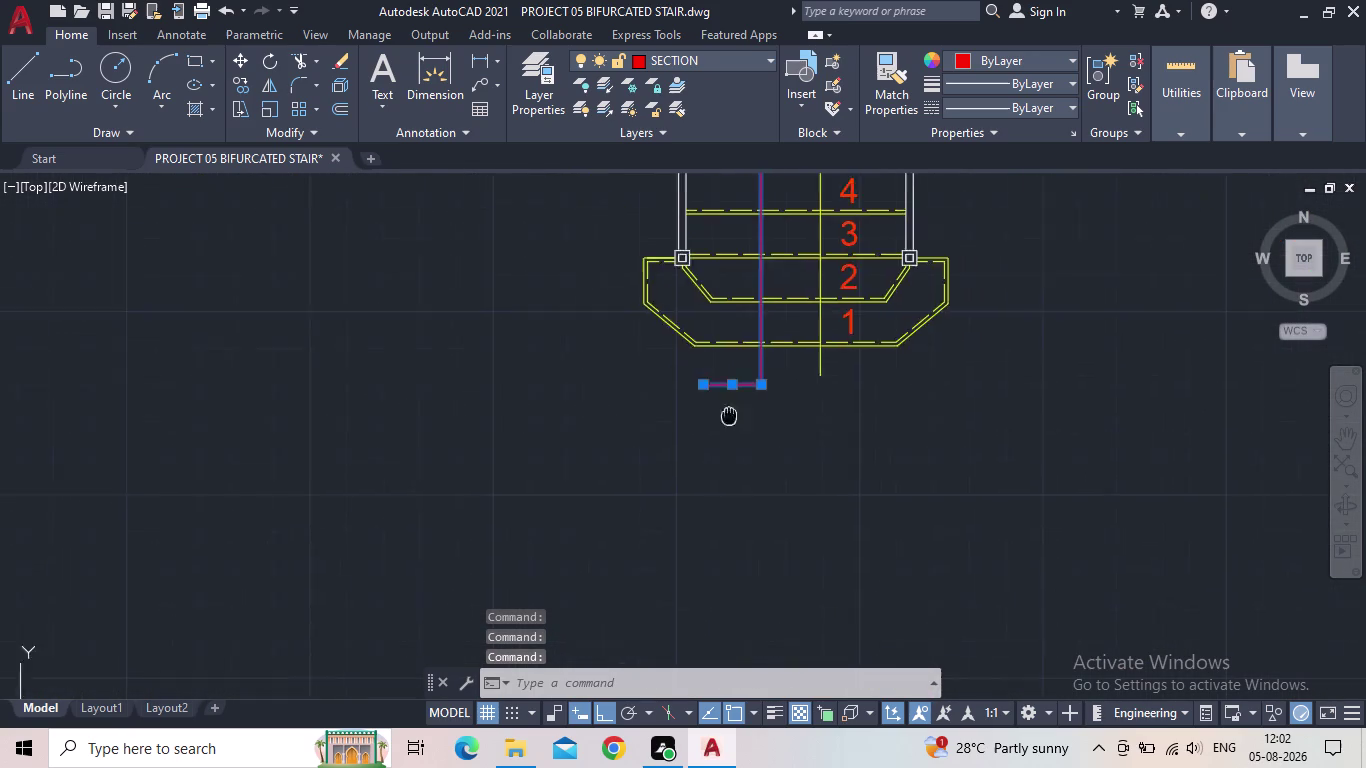
middle_drag(739, 471, 764, 595)
scroll(down, 3)
middle_drag(648, 485, 675, 606)
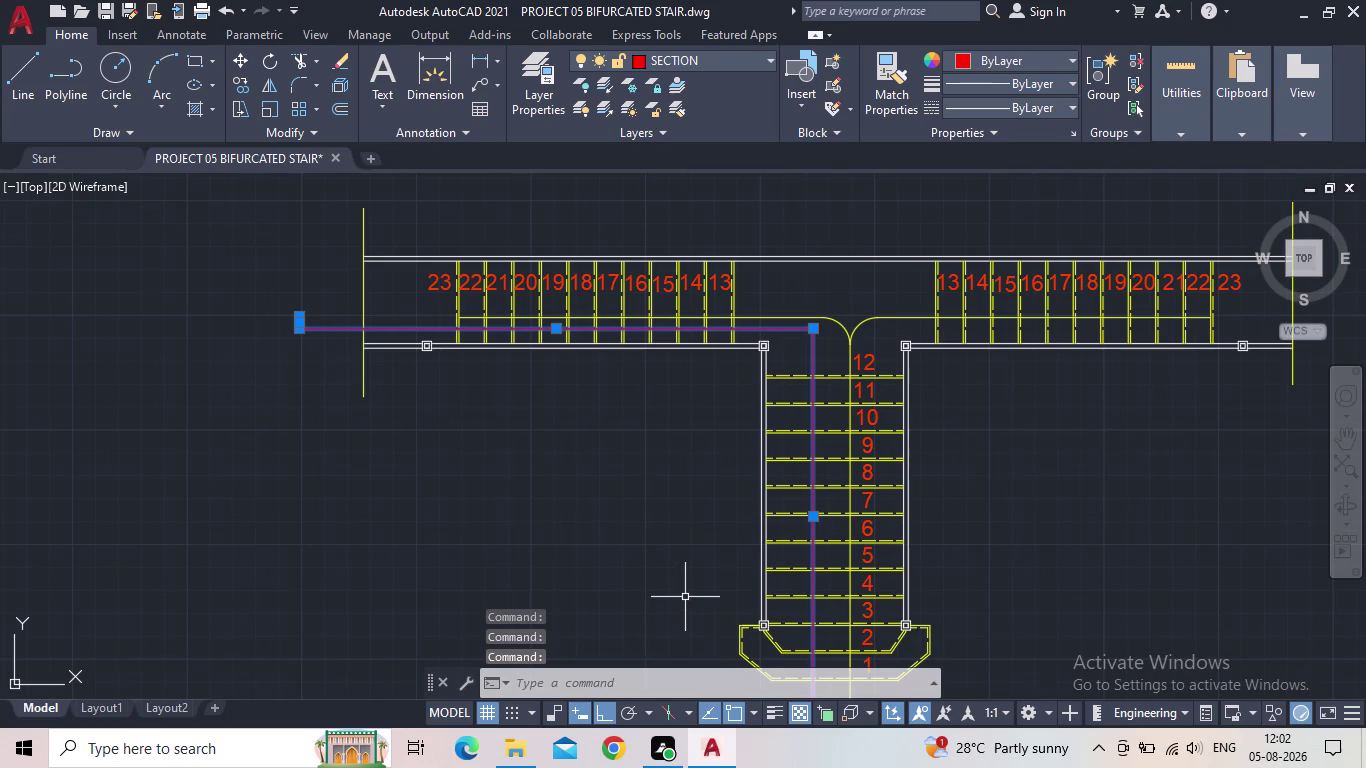
Set the selected lines' linetype to ACAD_ISO02W100 and clear the selection.
text(PR)
key(Return)
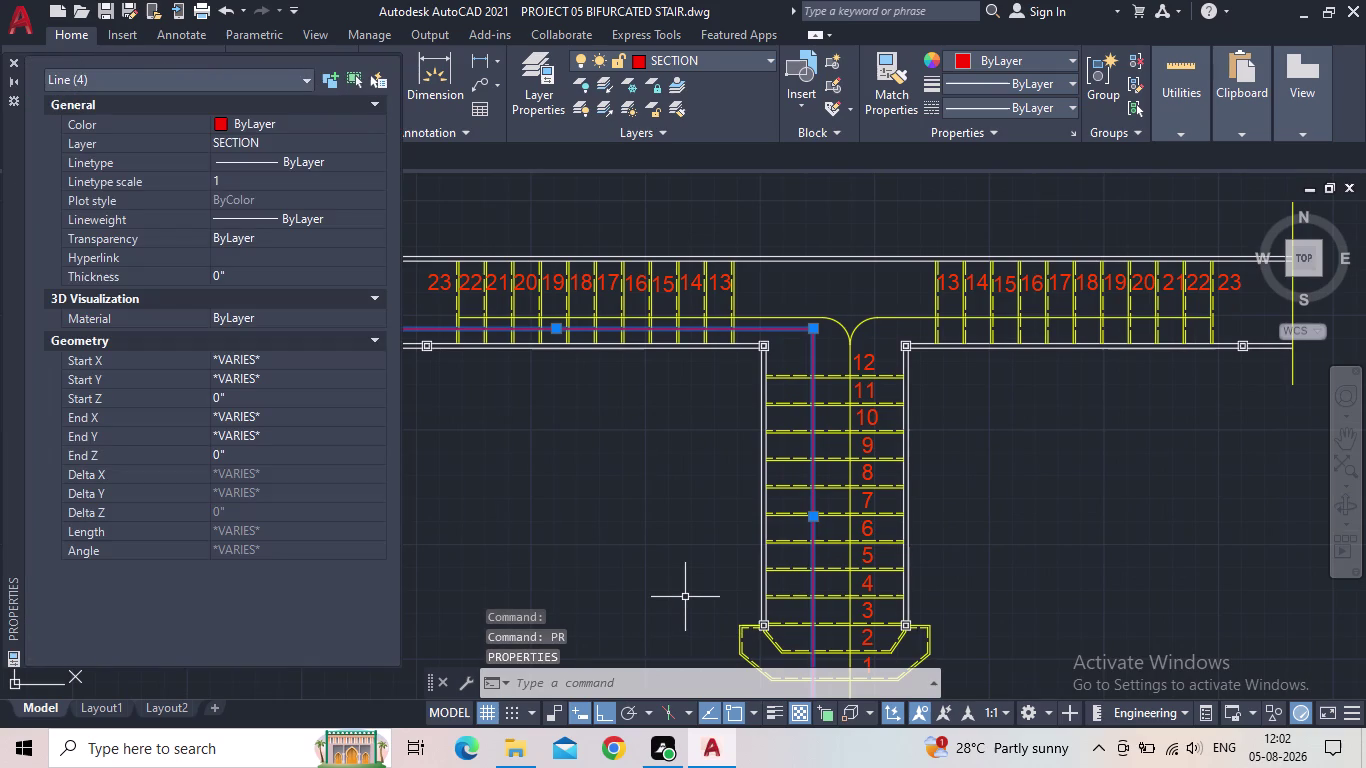
click(277, 160)
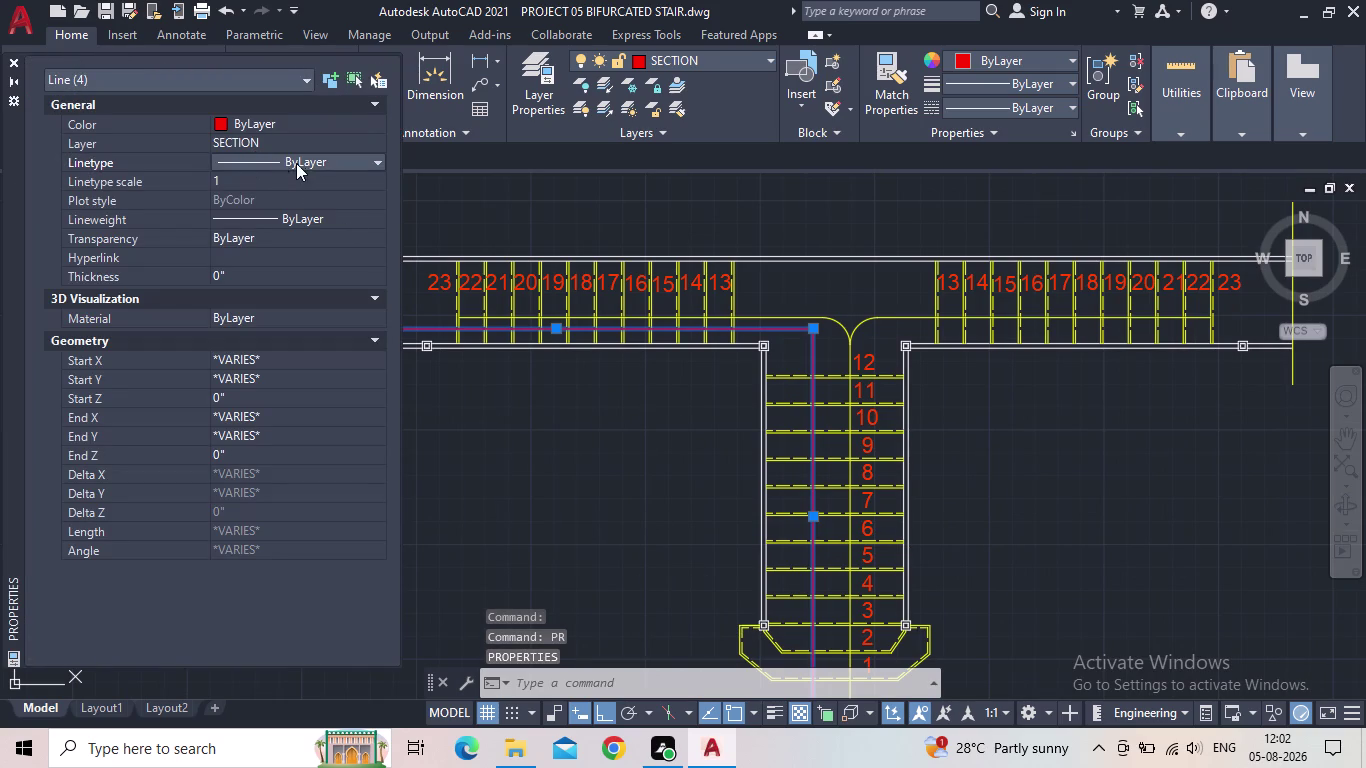
click(304, 162)
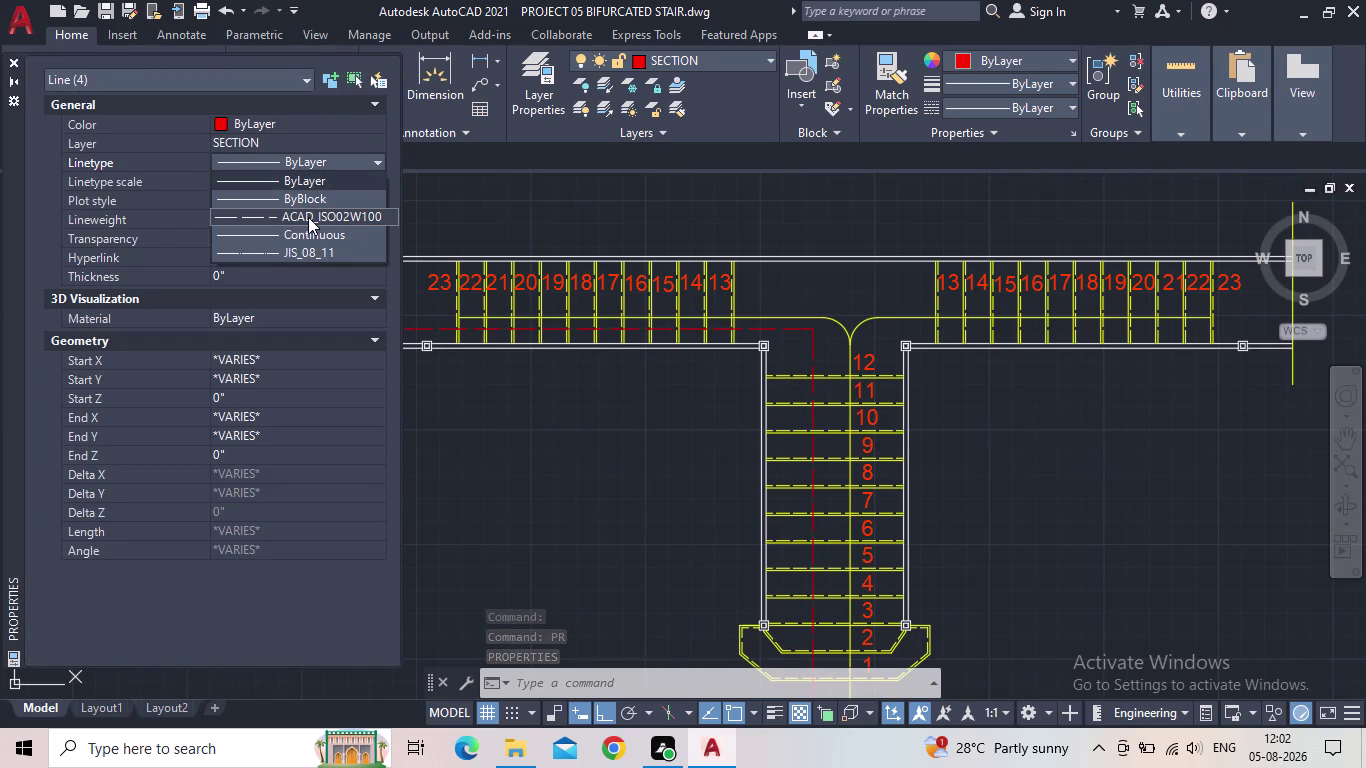
click(308, 217)
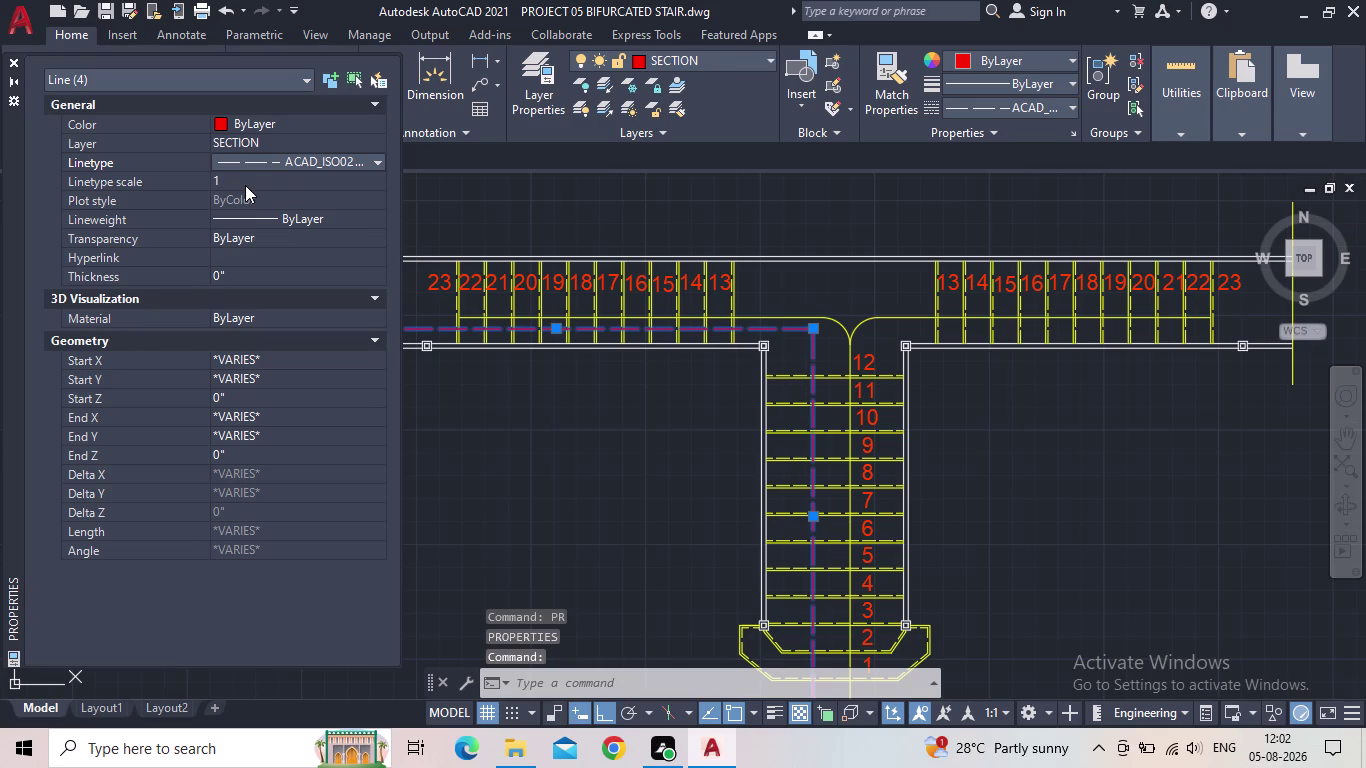
click(14, 59)
key(Escape)
scroll(down, 3)
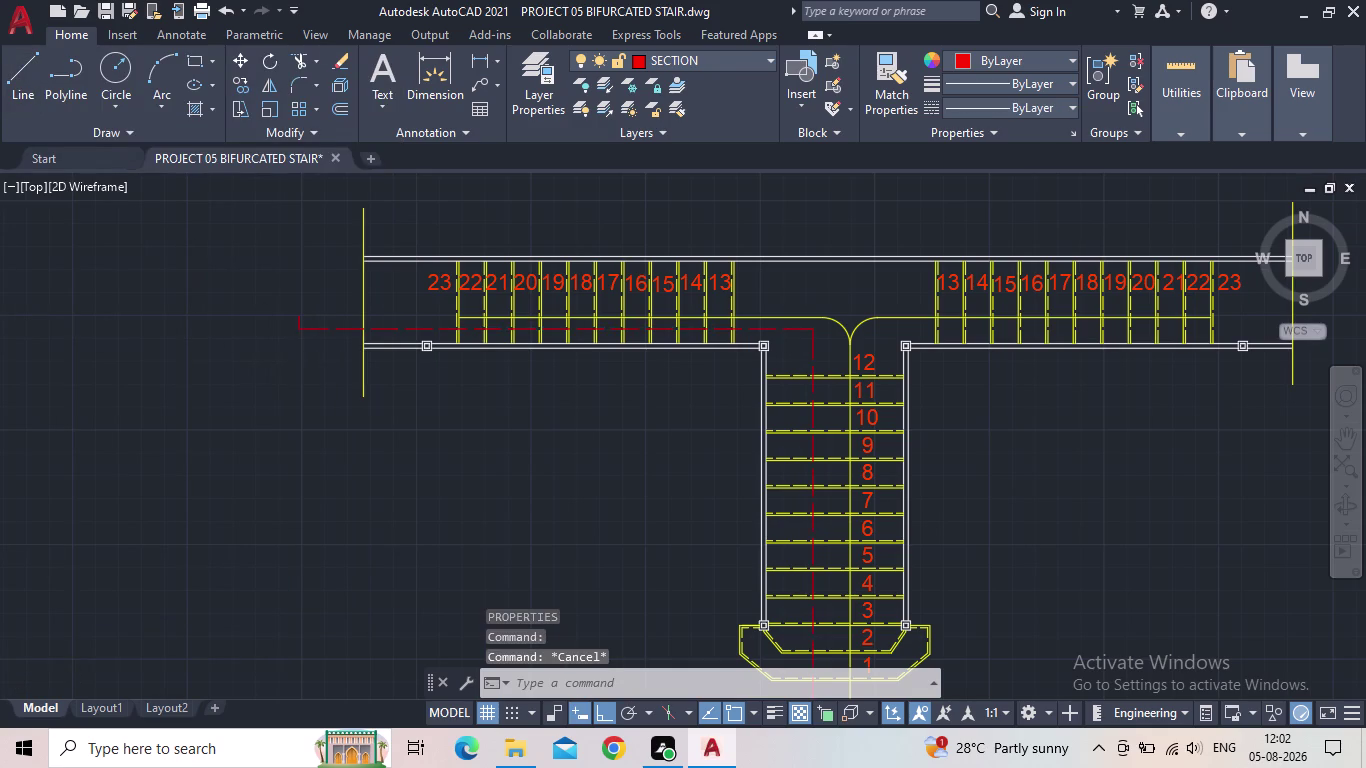
middle_drag(311, 364, 310, 342)
scroll(up, 3)
scroll(down, 3)
middle_drag(605, 348, 605, 346)
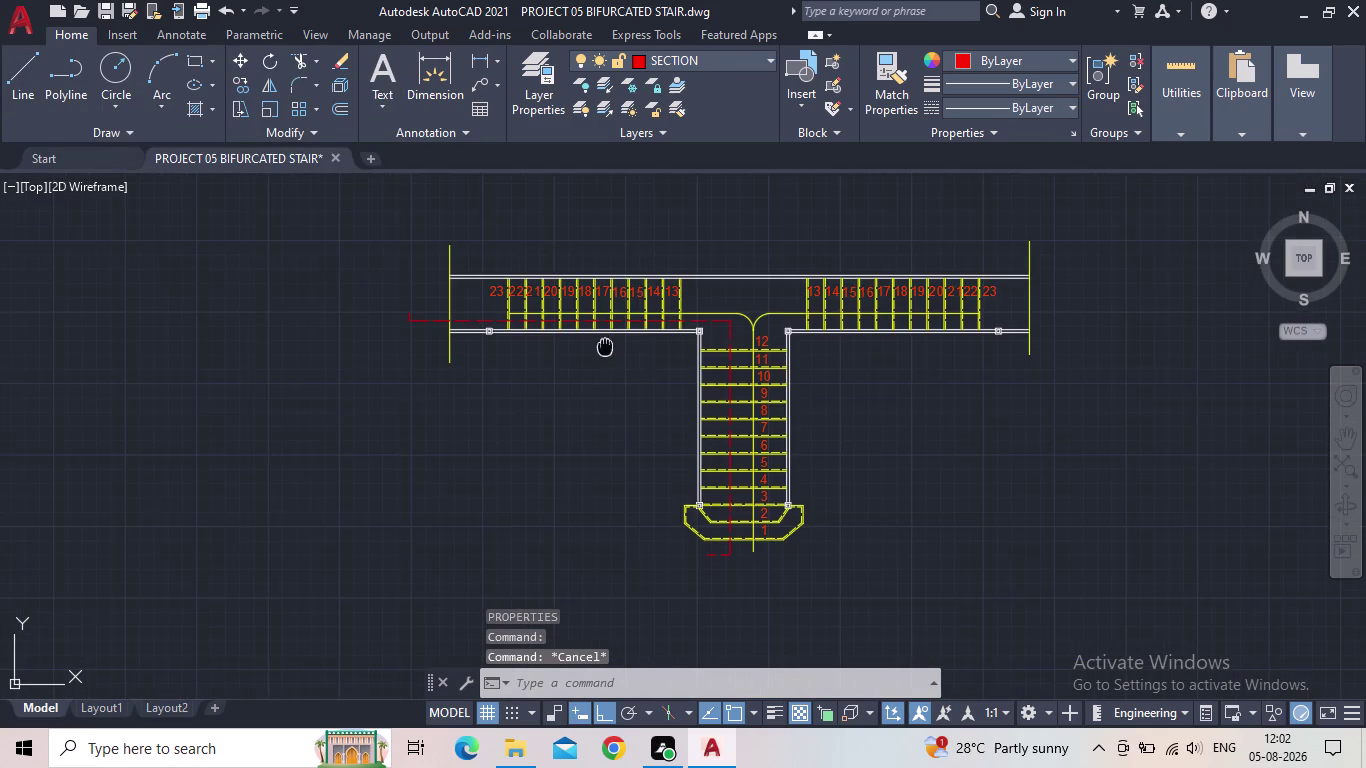
middle_drag(605, 346, 603, 329)
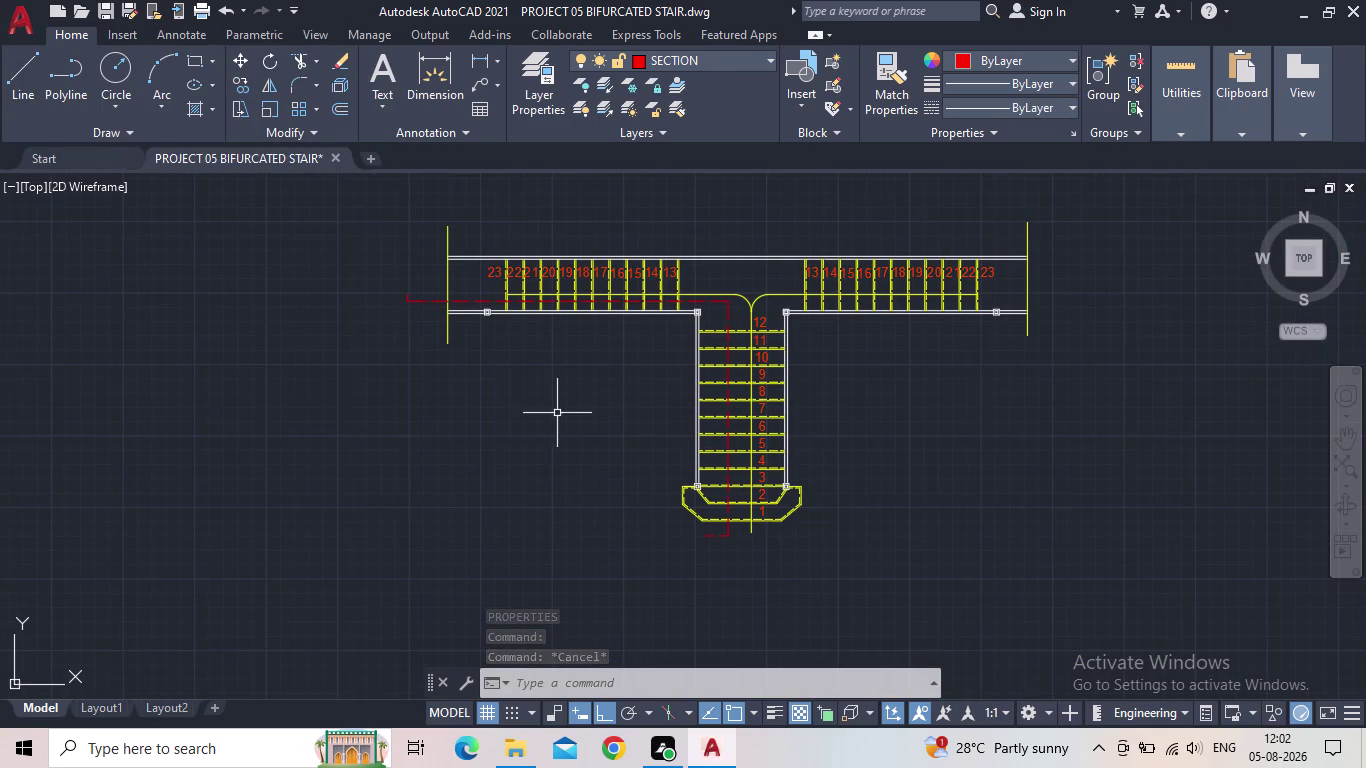
click(113, 13)
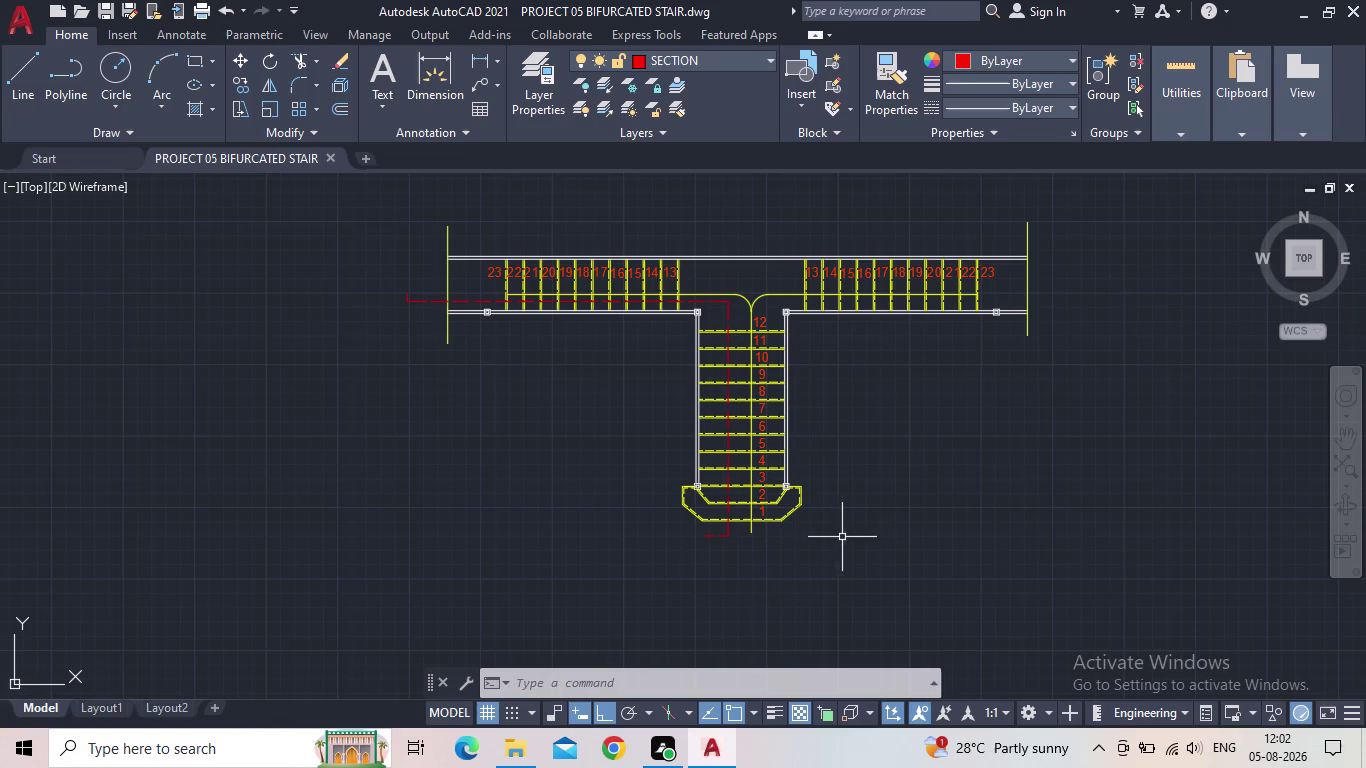
middle_drag(848, 538, 811, 462)
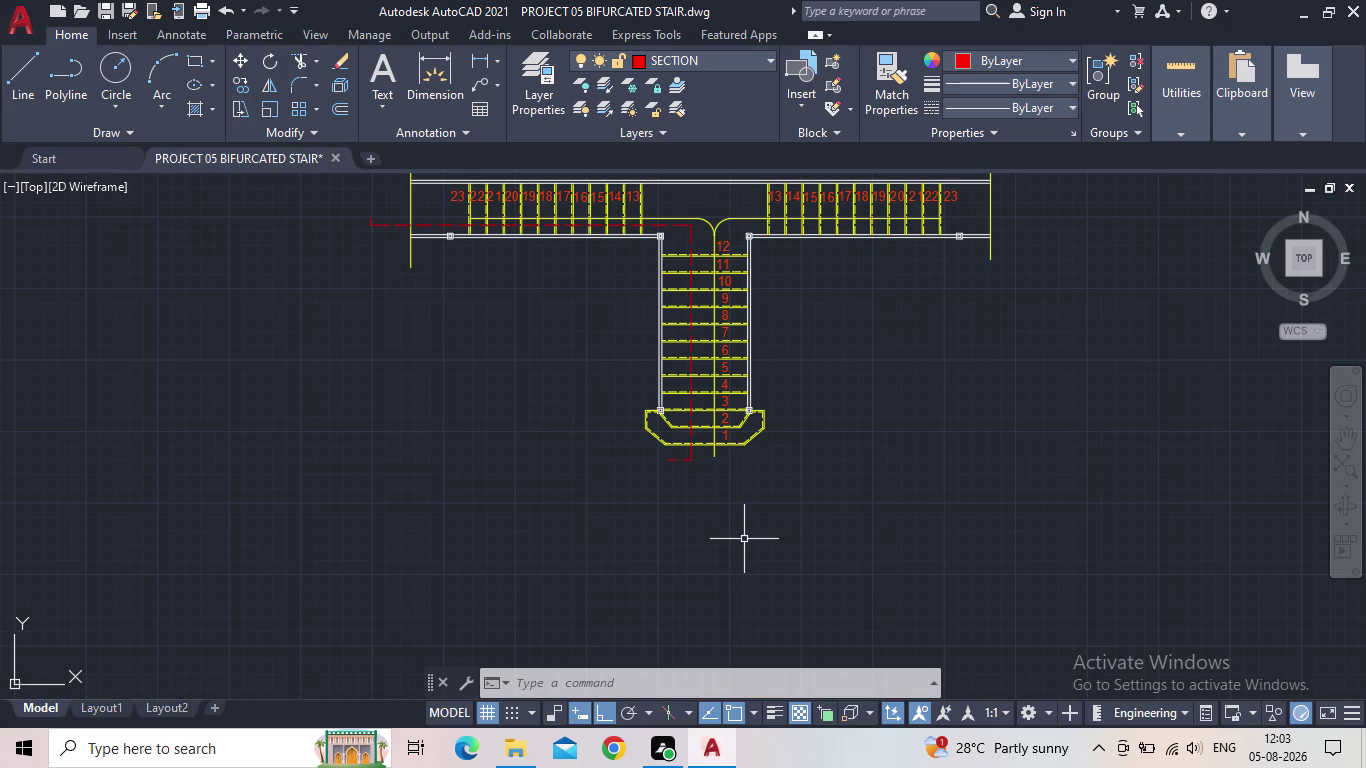
scroll(down, 3)
middle_drag(974, 503, 694, 469)
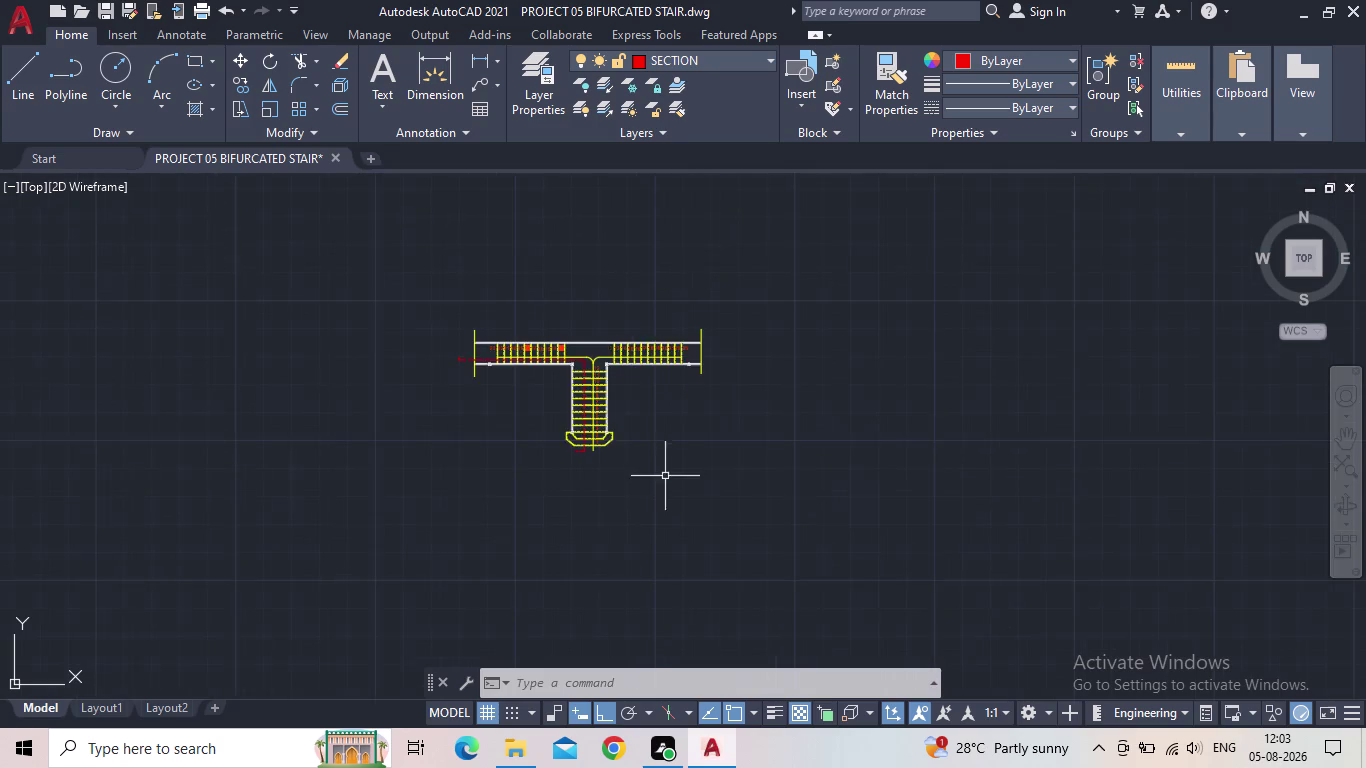
scroll(up, 3)
scroll(up, 3)
middle_drag(530, 519, 552, 575)
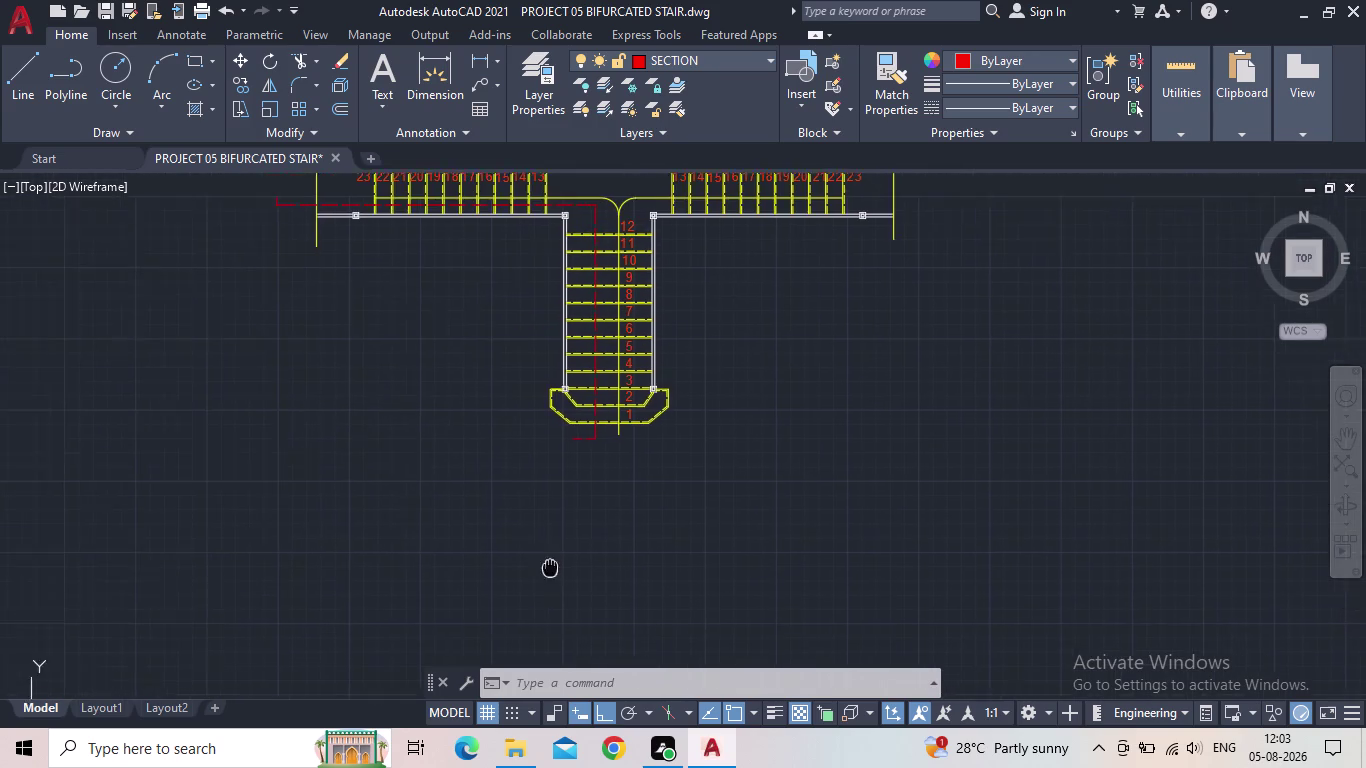
middle_drag(552, 575, 573, 610)
scroll(up, 3)
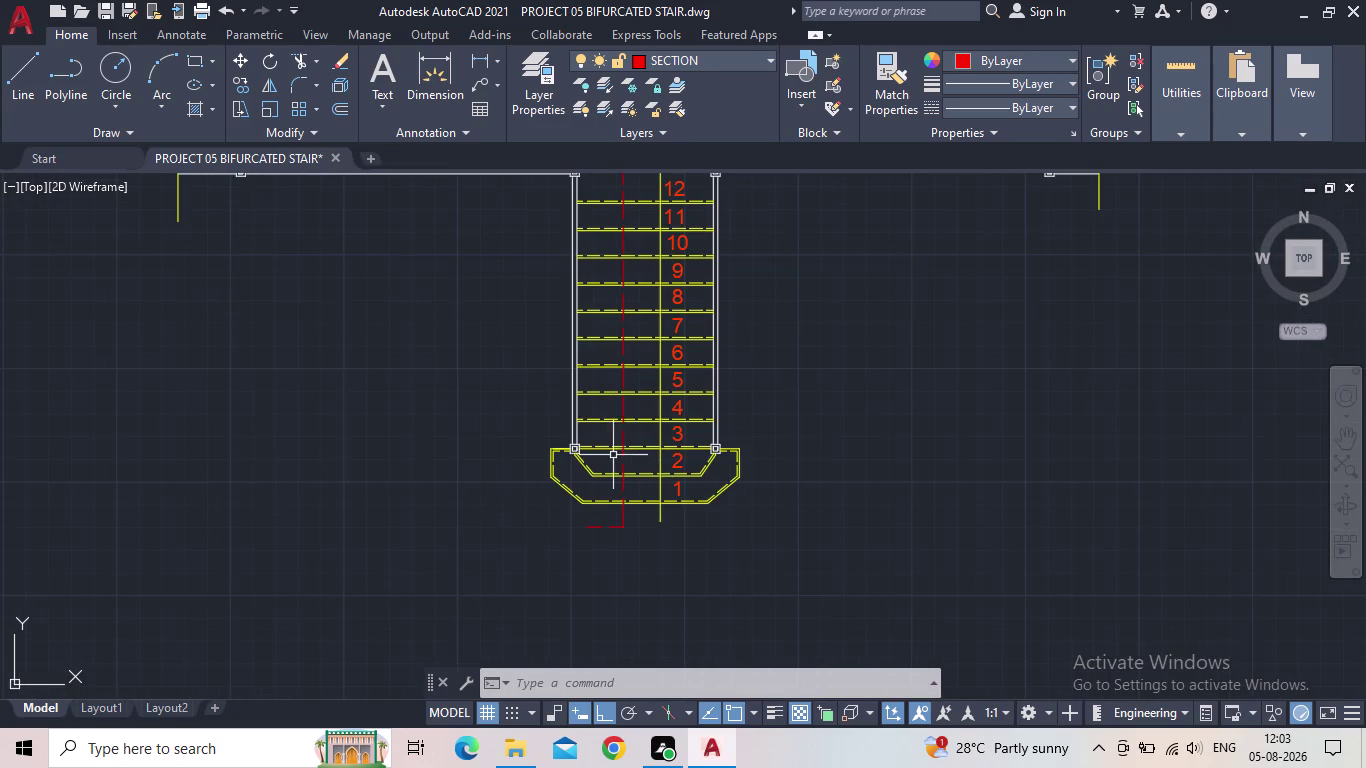
scroll(down, 3)
middle_drag(1092, 510, 909, 513)
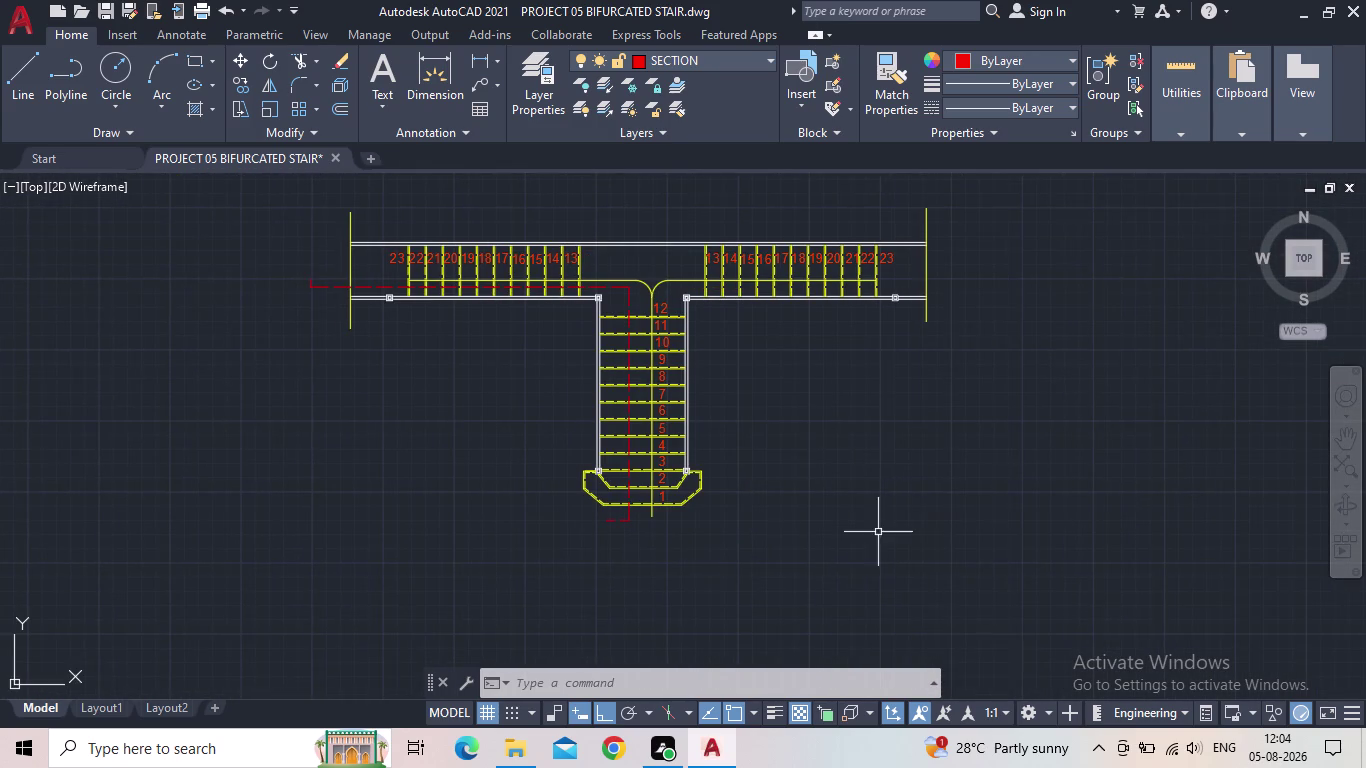
middle_drag(877, 534, 870, 507)
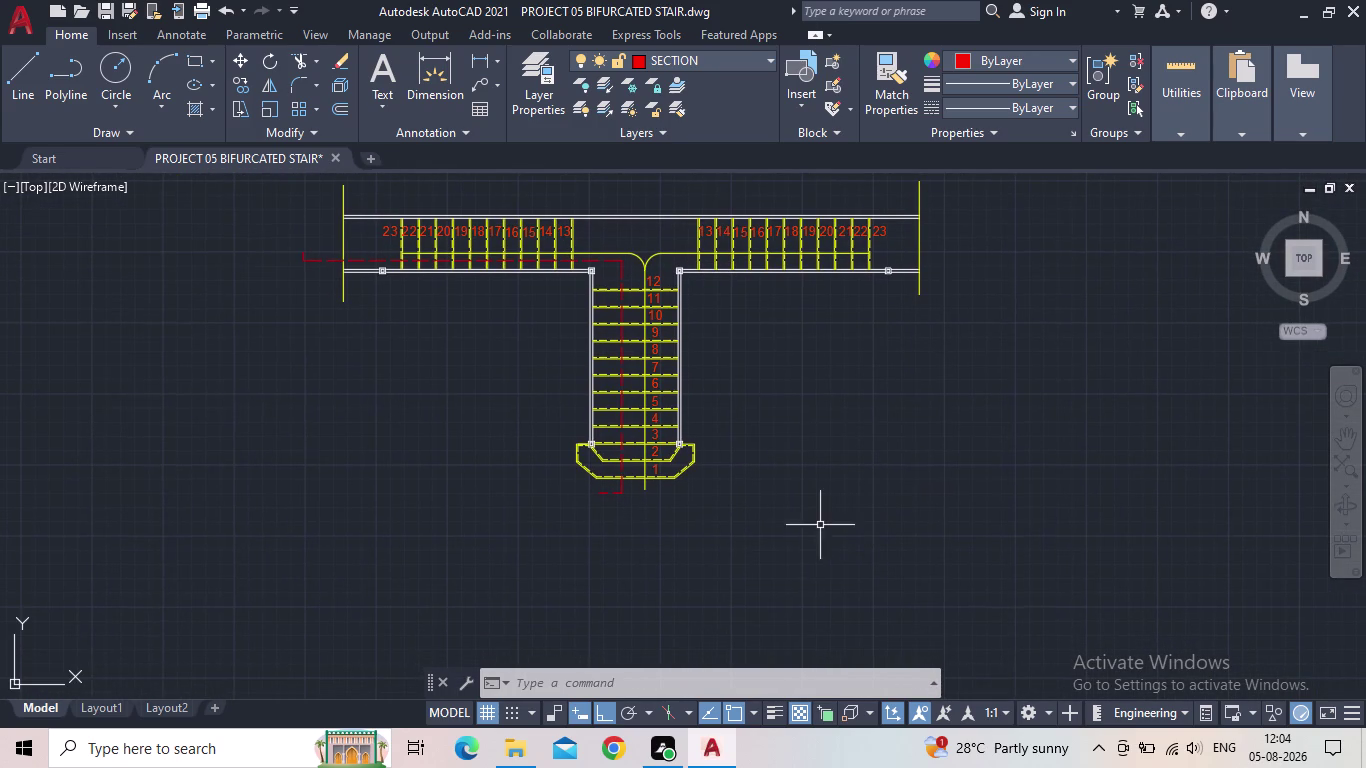
middle_drag(820, 525, 813, 511)
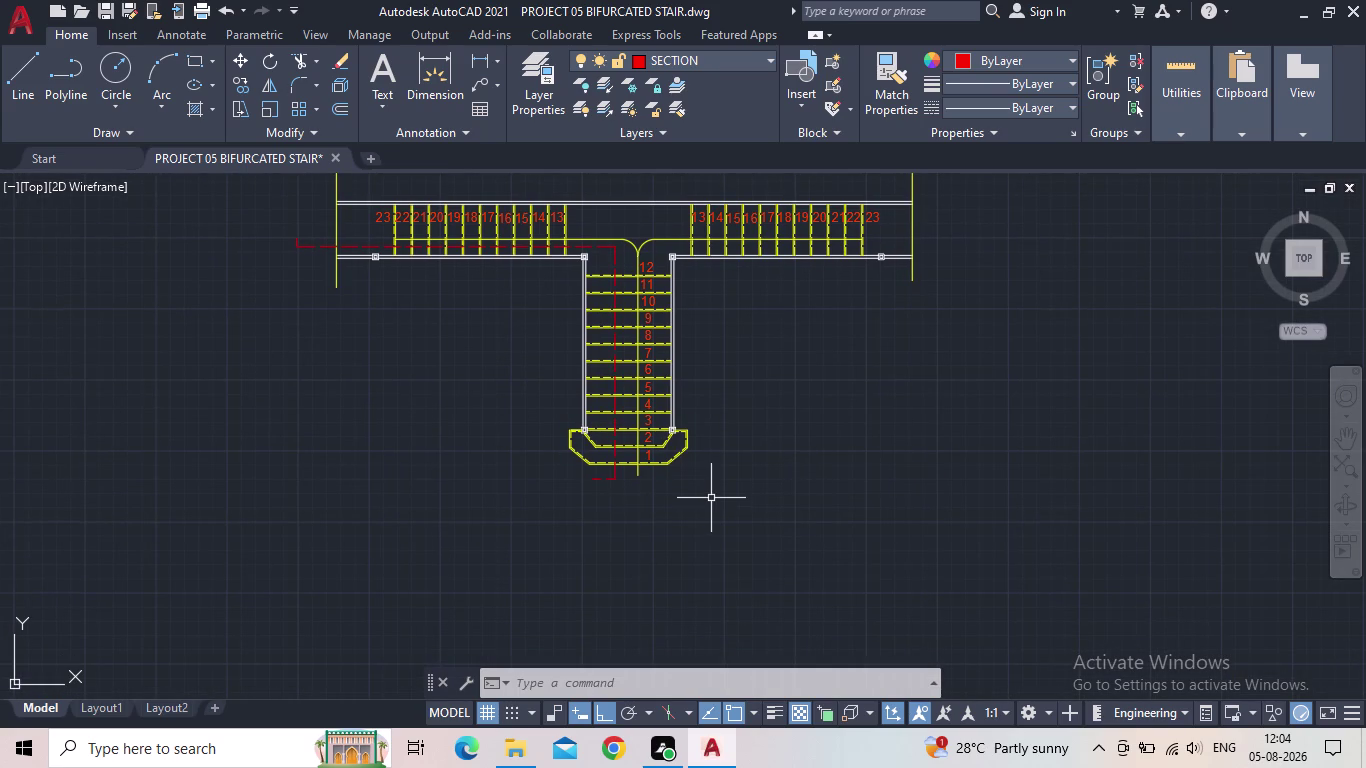
scroll(down, 3)
middle_drag(706, 481, 697, 448)
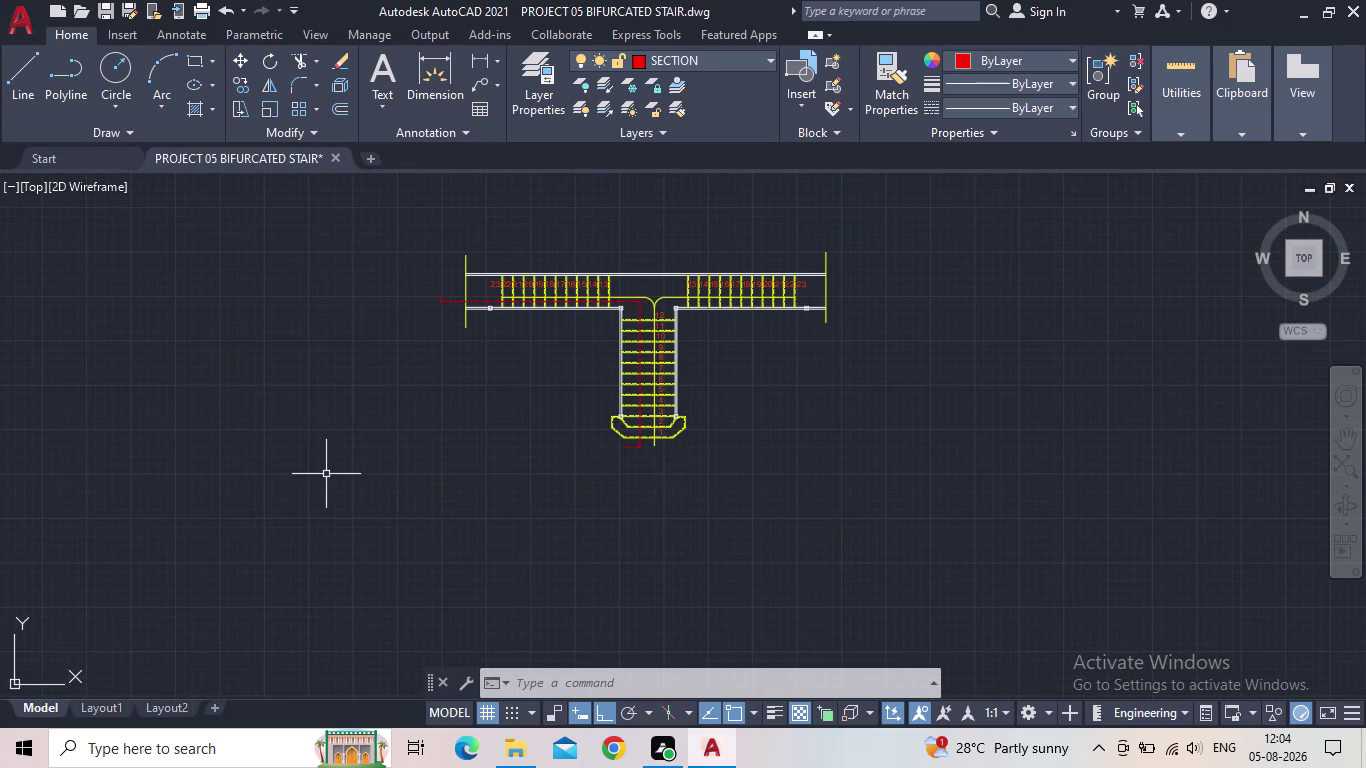
middle_drag(619, 548, 600, 468)
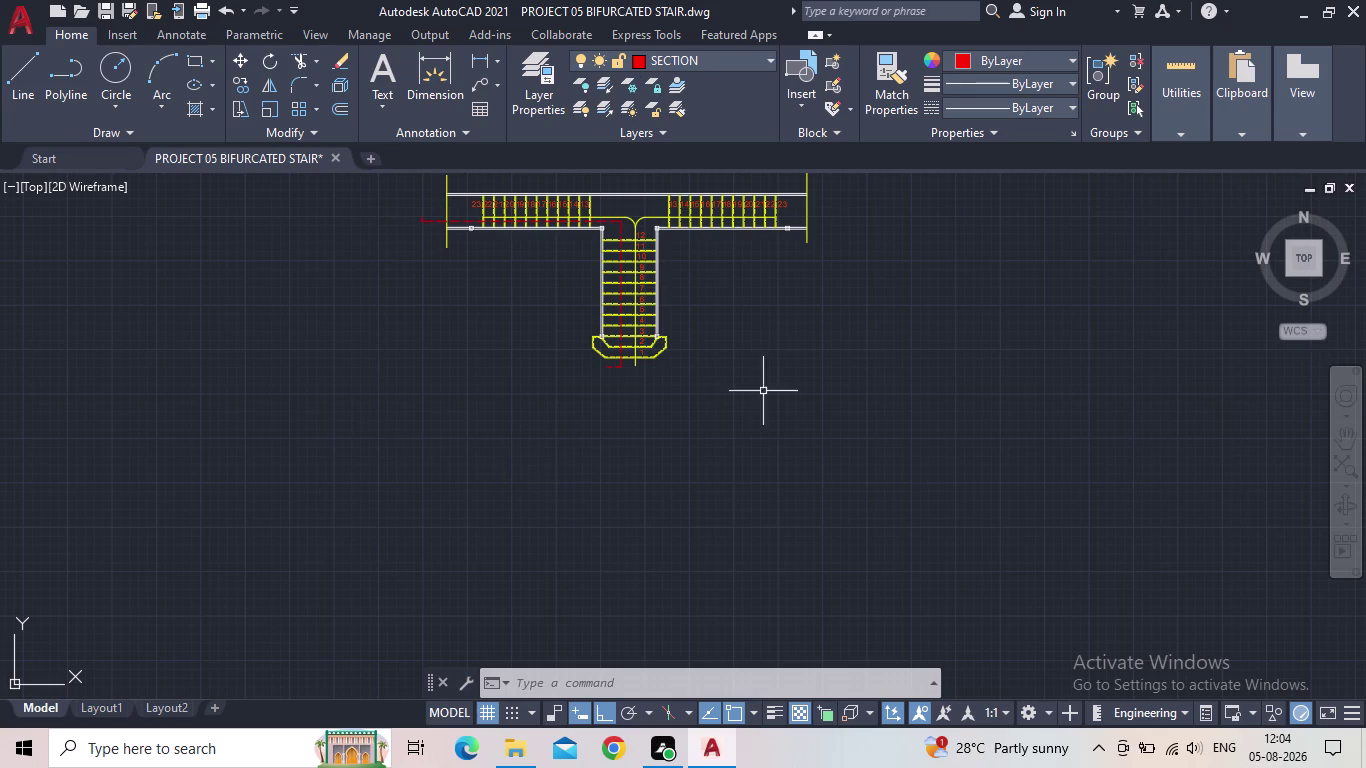
Make FLOOR the current layer.
key(Escape)
click(543, 88)
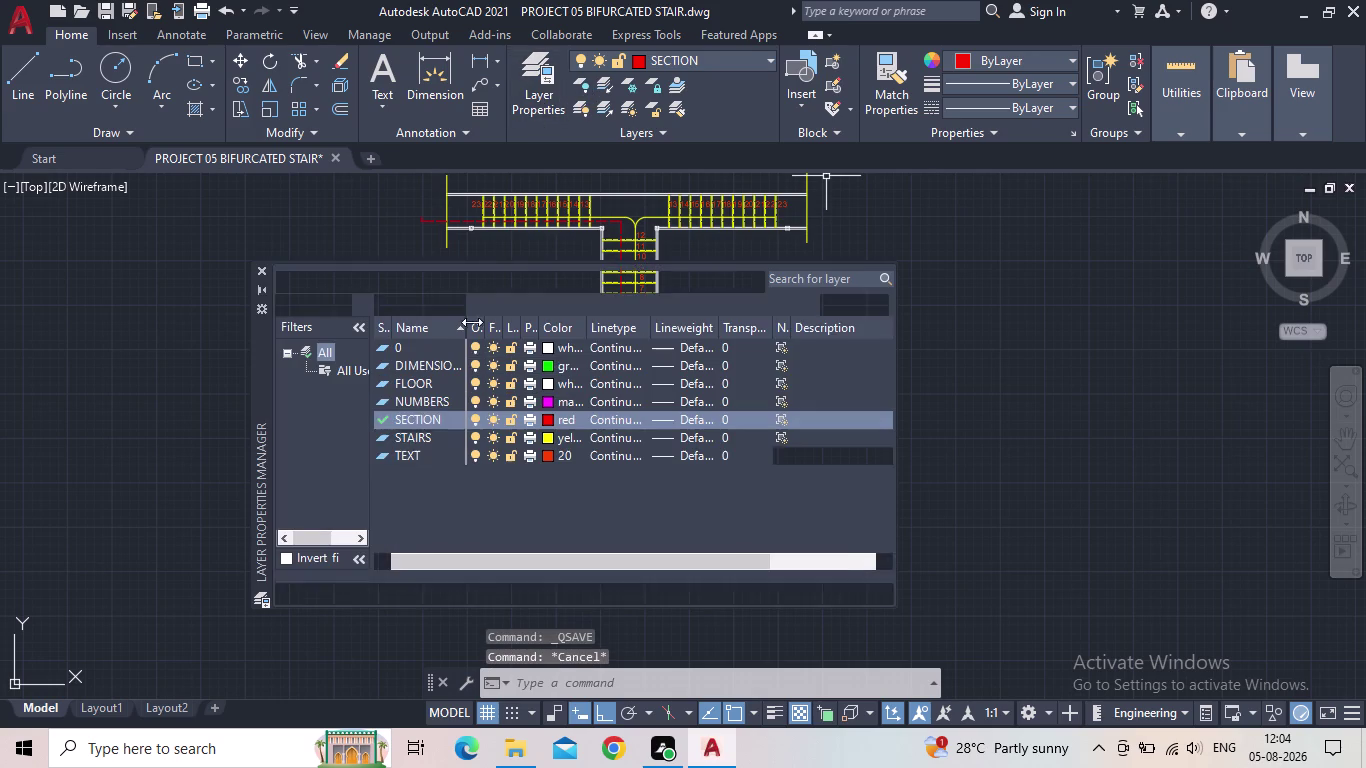
double_click(380, 386)
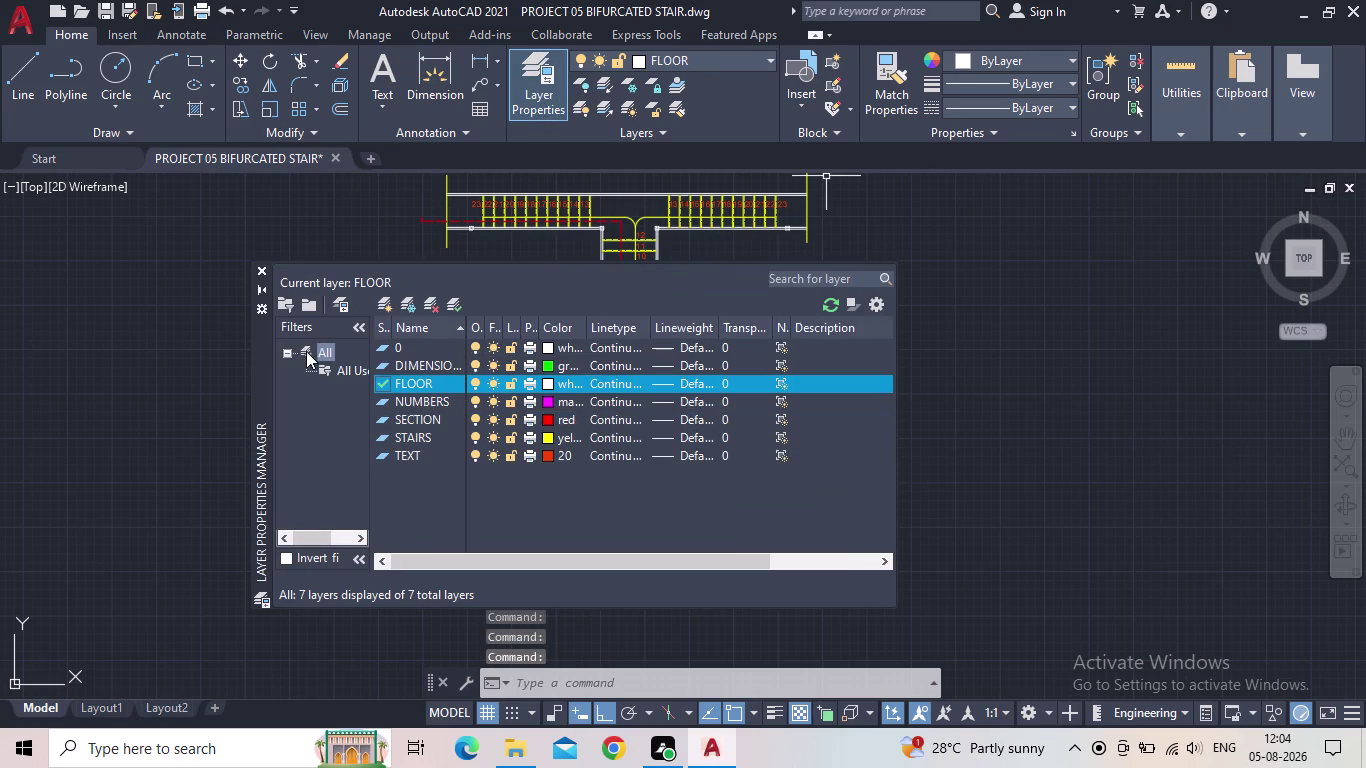
click(258, 266)
Place vertical construction lines (XL) through the flight's two upper corners.
text(X)
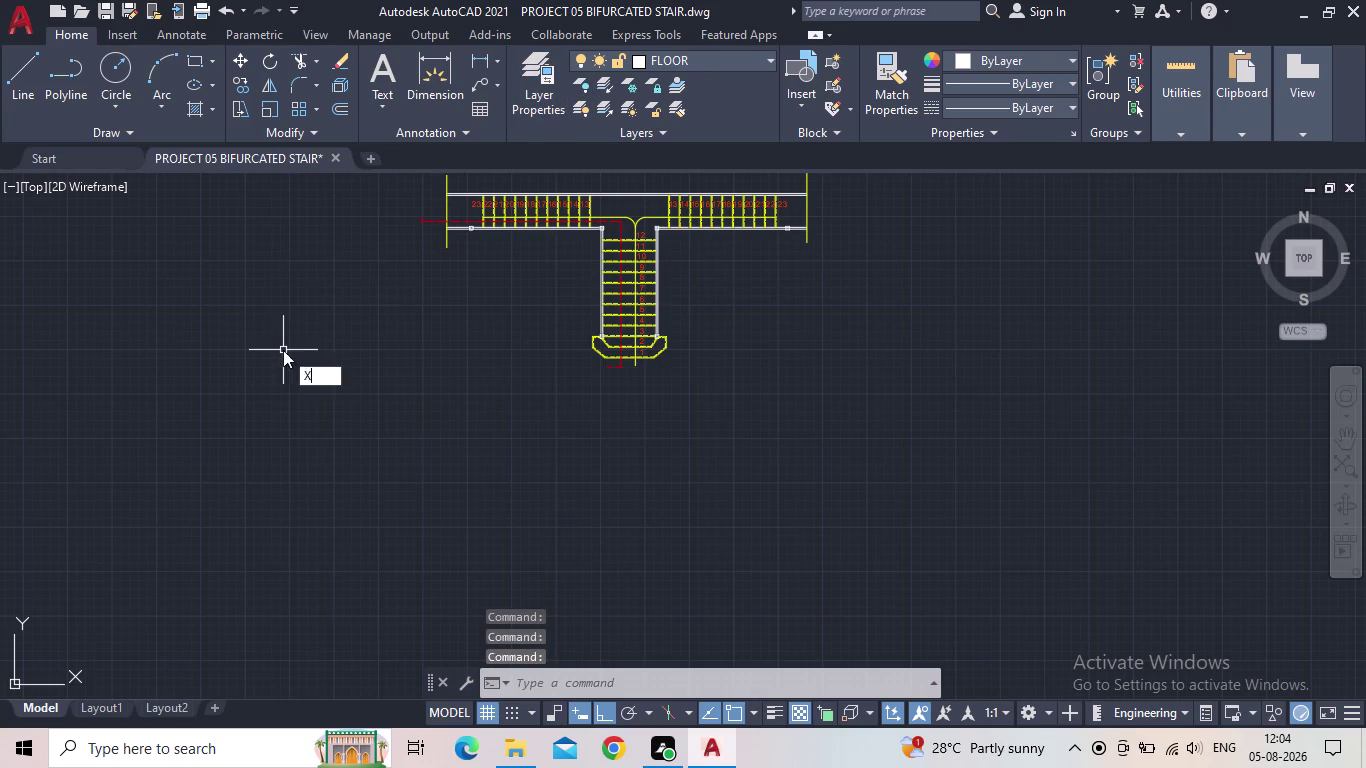
text(L)
key(Return)
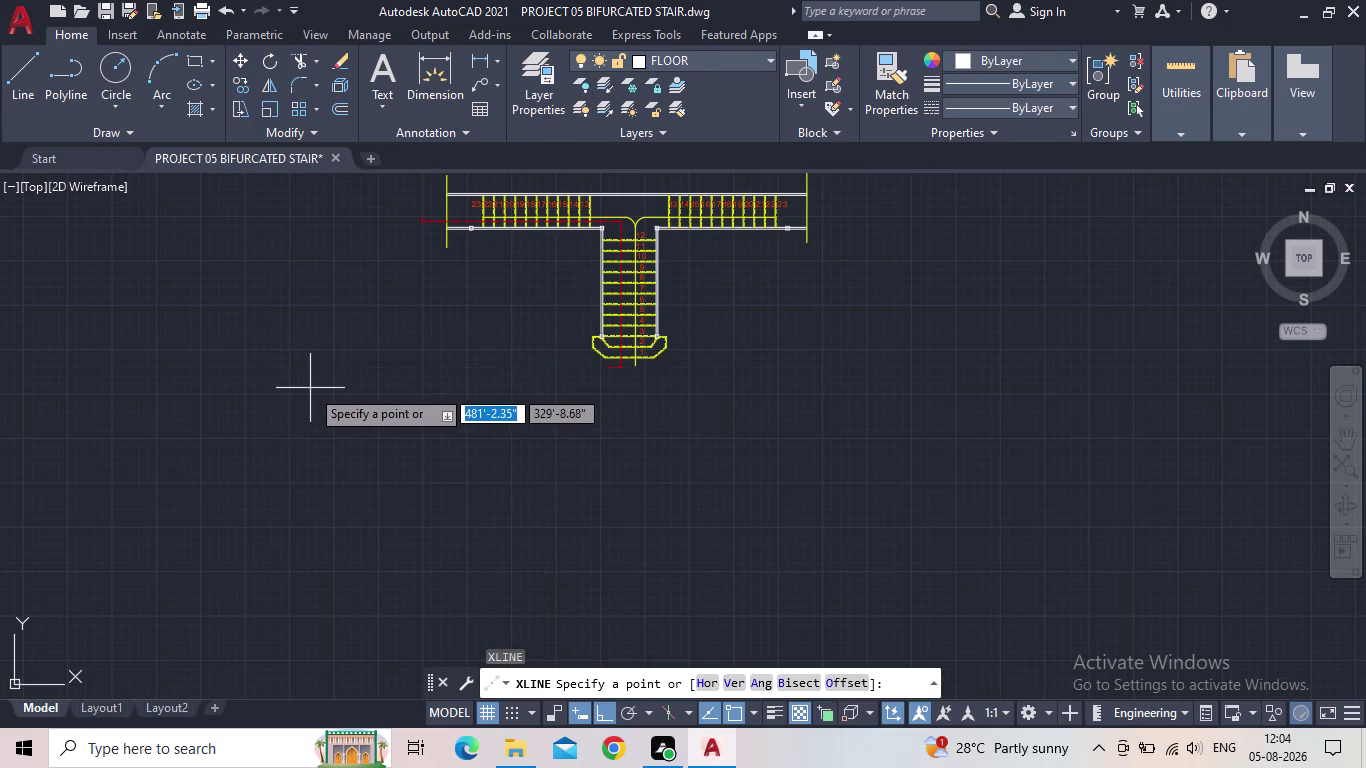
key(v)
key(space)
scroll(up, 3)
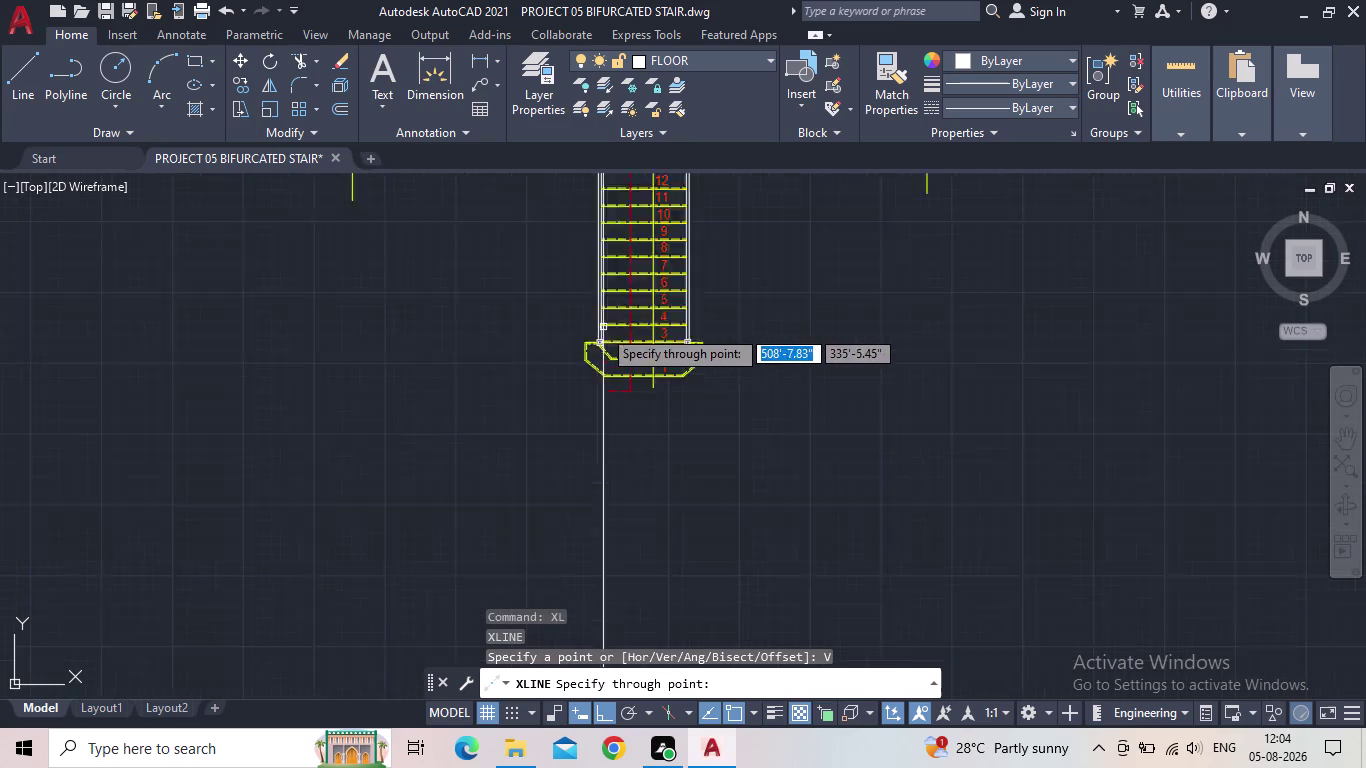
scroll(up, 3)
scroll(up, 3)
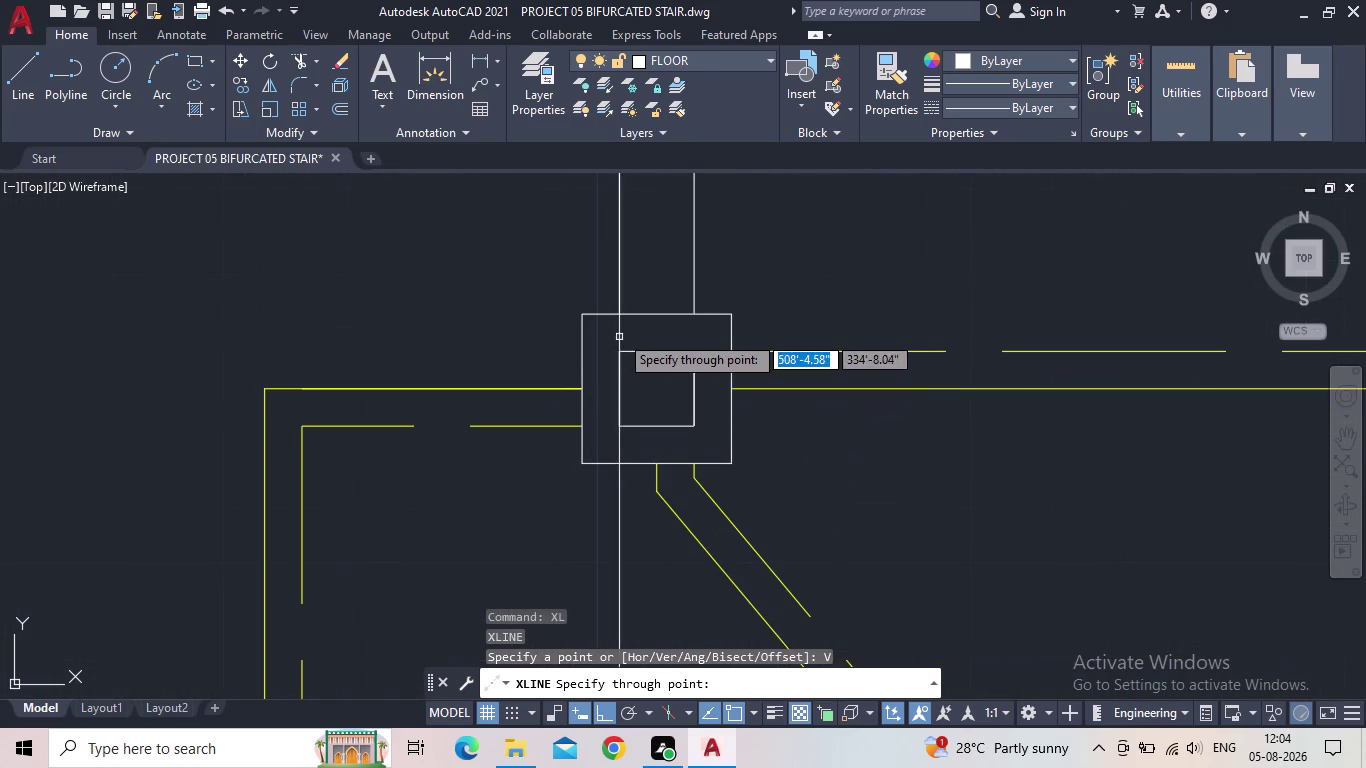
click(617, 314)
click(693, 314)
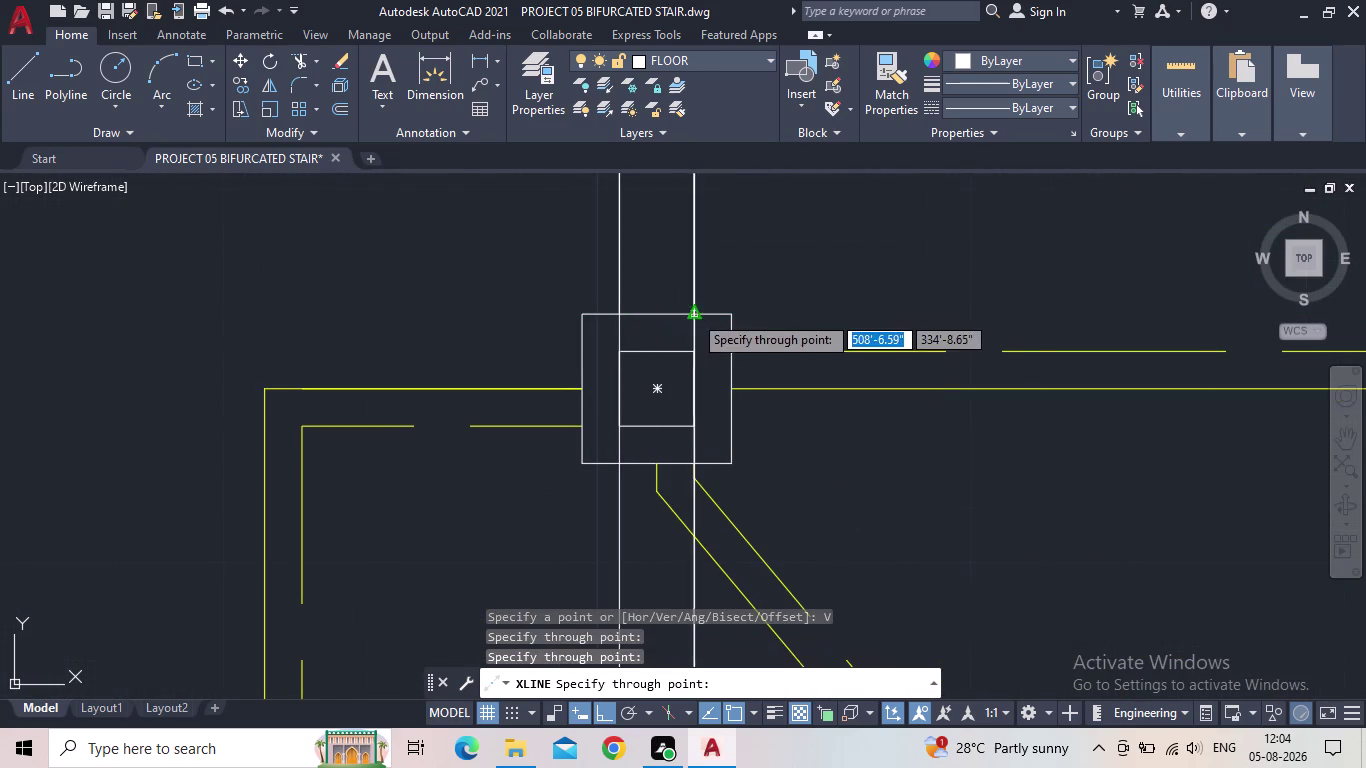
Add vertical construction lines through the flight's two base corners.
scroll(down, 3)
middle_drag(644, 354, 370, 377)
scroll(down, 3)
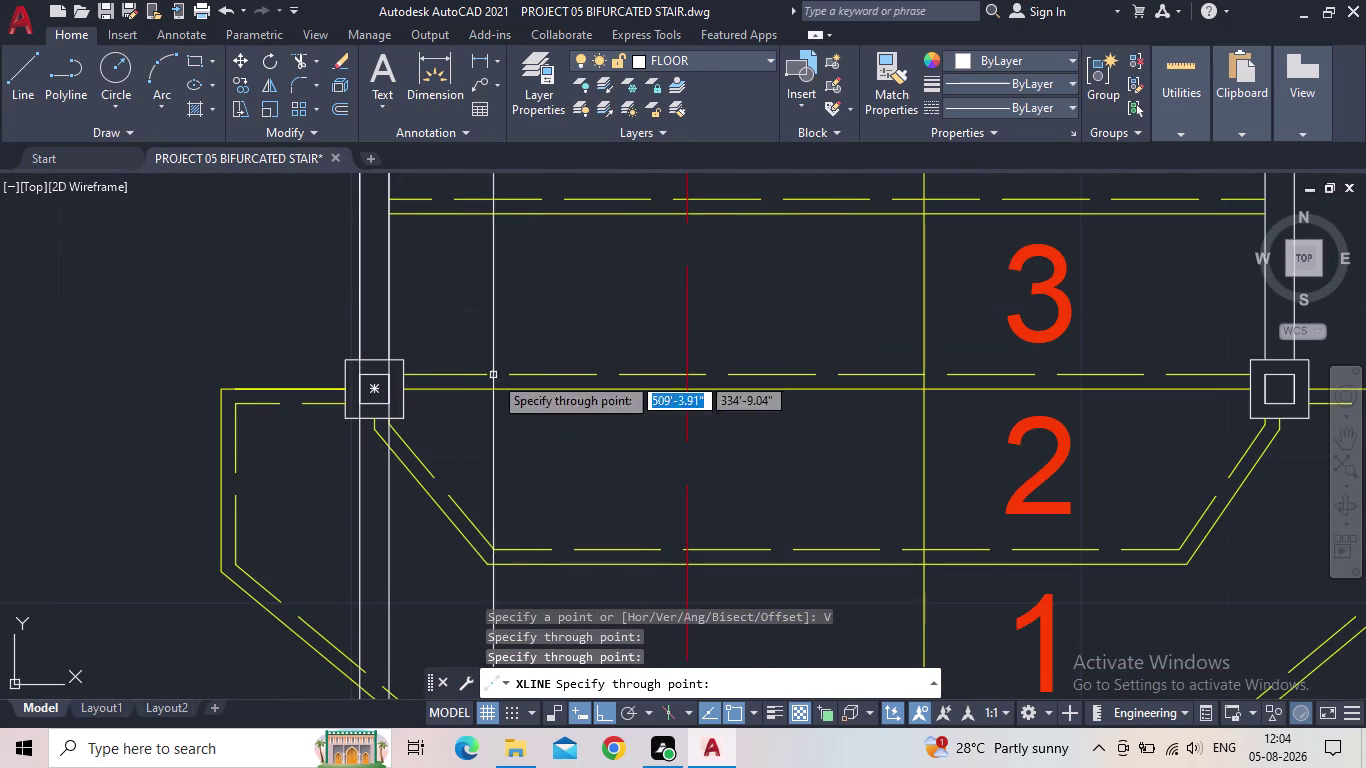
scroll(down, 3)
middle_drag(574, 529, 320, 480)
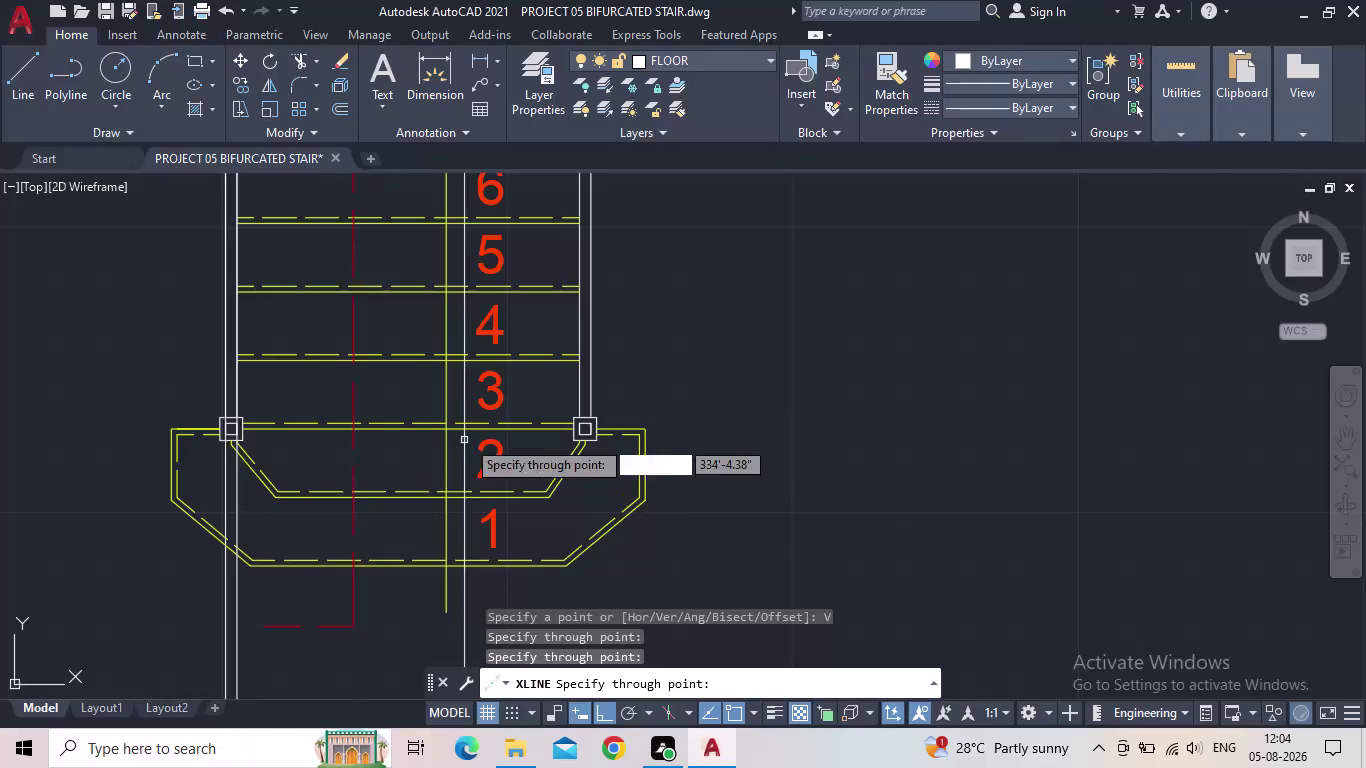
scroll(up, 3)
scroll(up, 3)
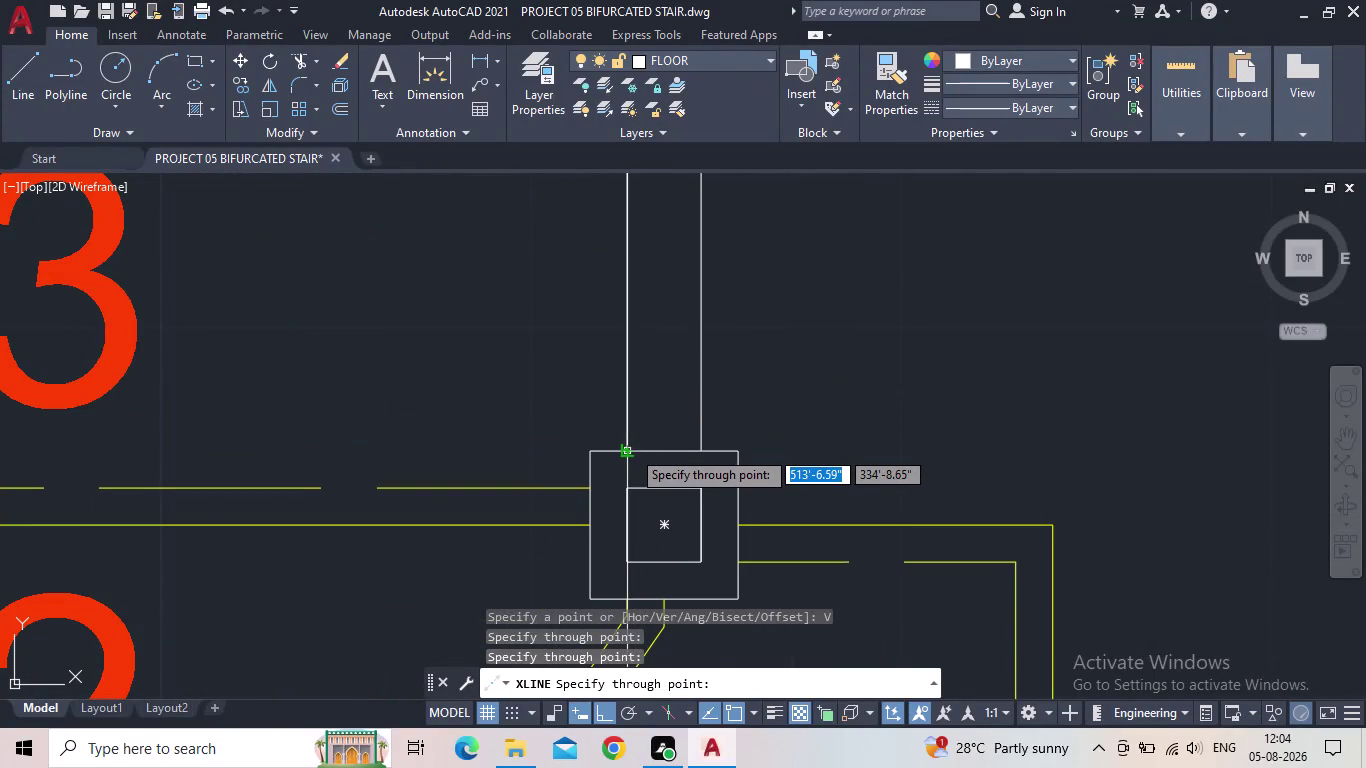
click(631, 449)
click(706, 451)
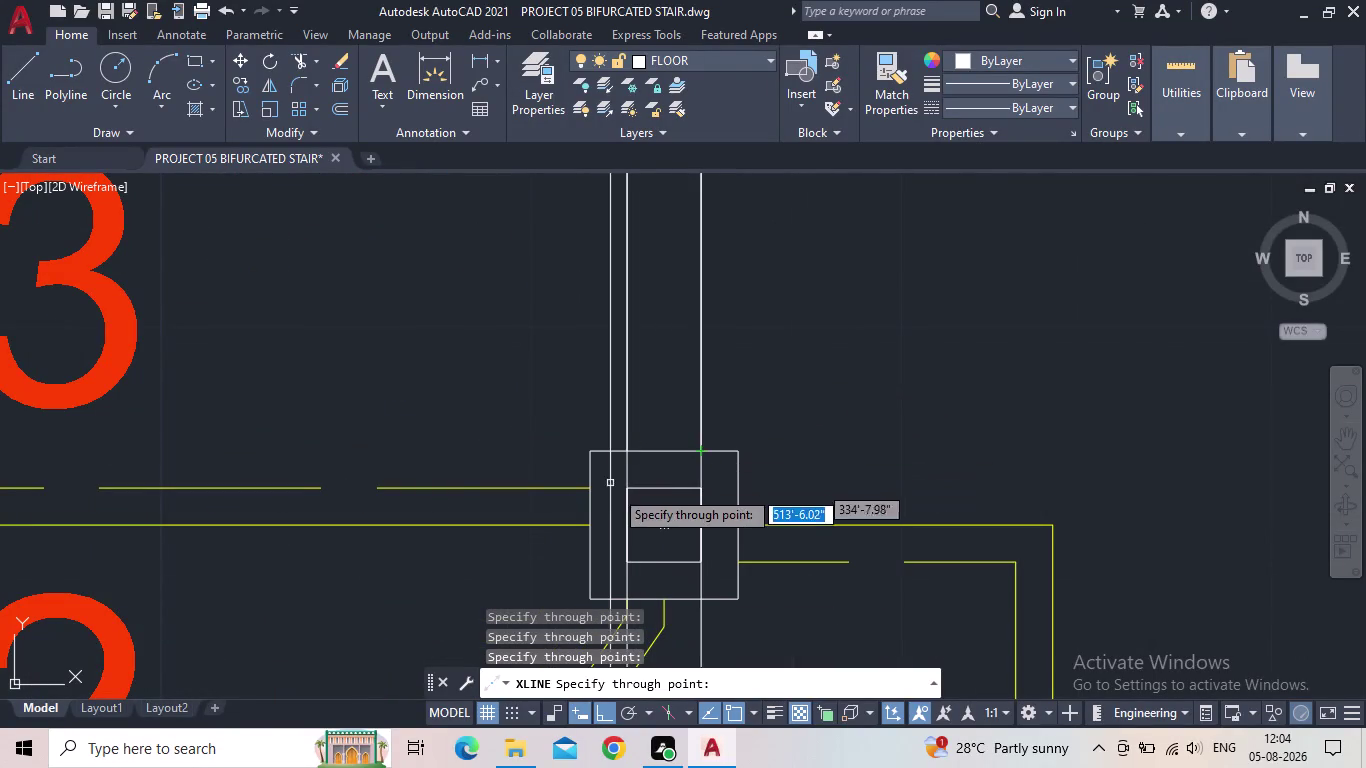
scroll(down, 3)
key(Escape)
scroll(down, 3)
middle_drag(679, 524, 690, 310)
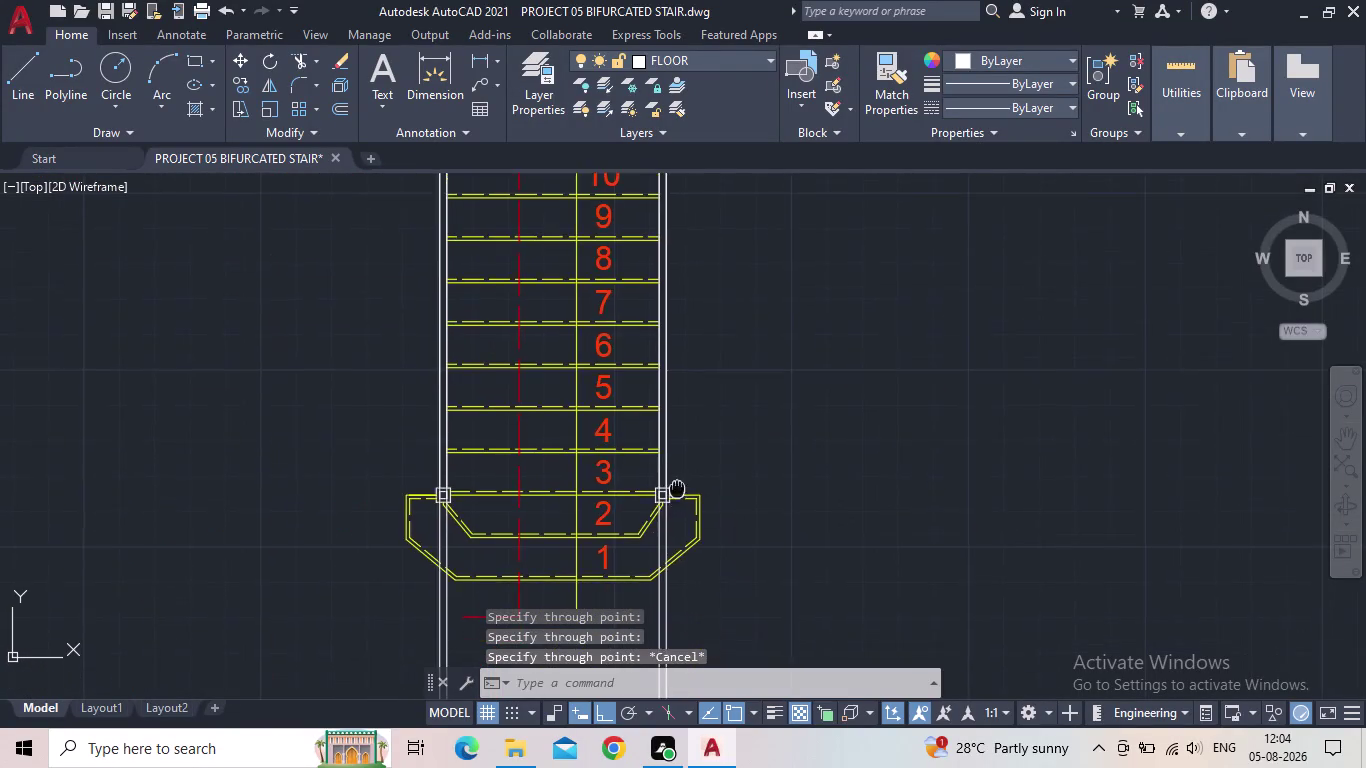
middle_drag(690, 310, 692, 300)
scroll(down, 3)
middle_drag(678, 497, 631, 461)
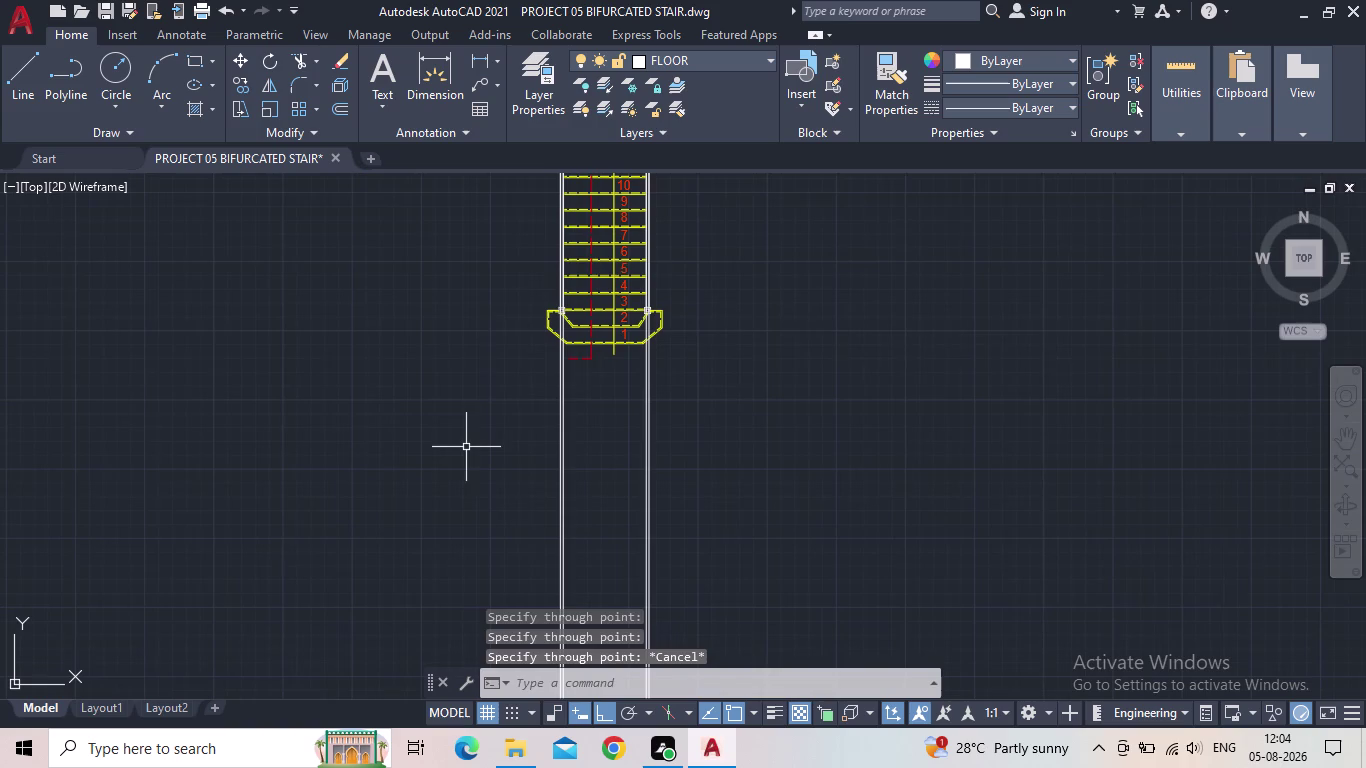
middle_click(447, 467)
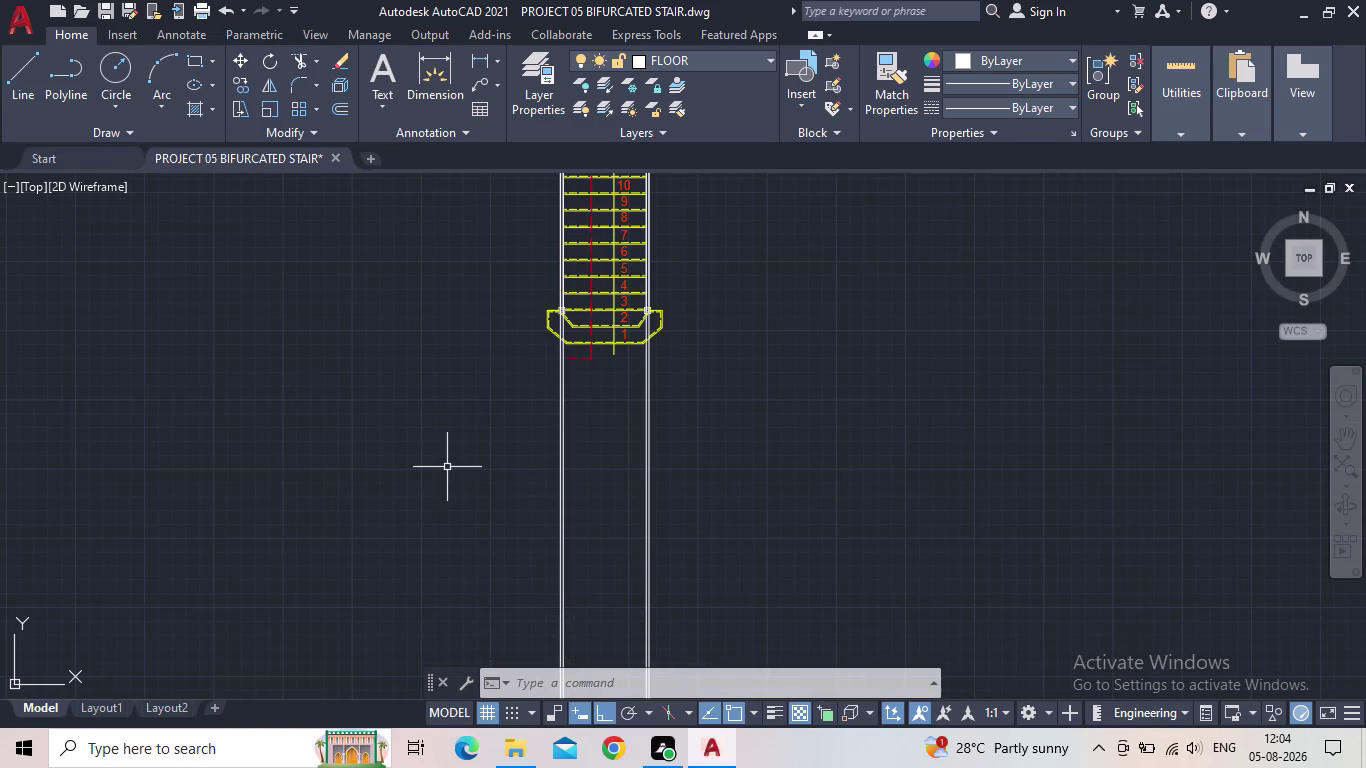
Place a horizontal construction line (XL) below the stair as the first slab line.
text(XL)
key(Return)
key(h)
key(Return)
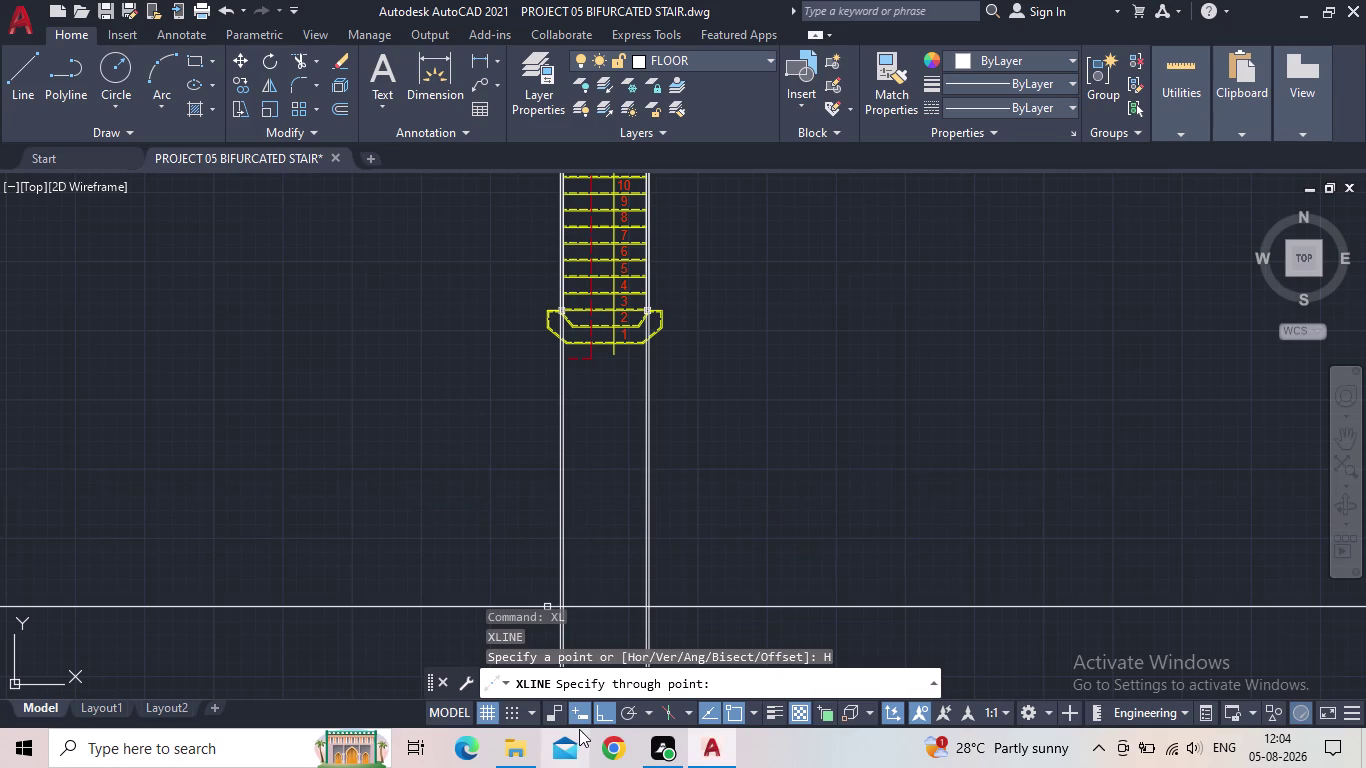
middle_drag(567, 722, 480, 653)
scroll(down, 3)
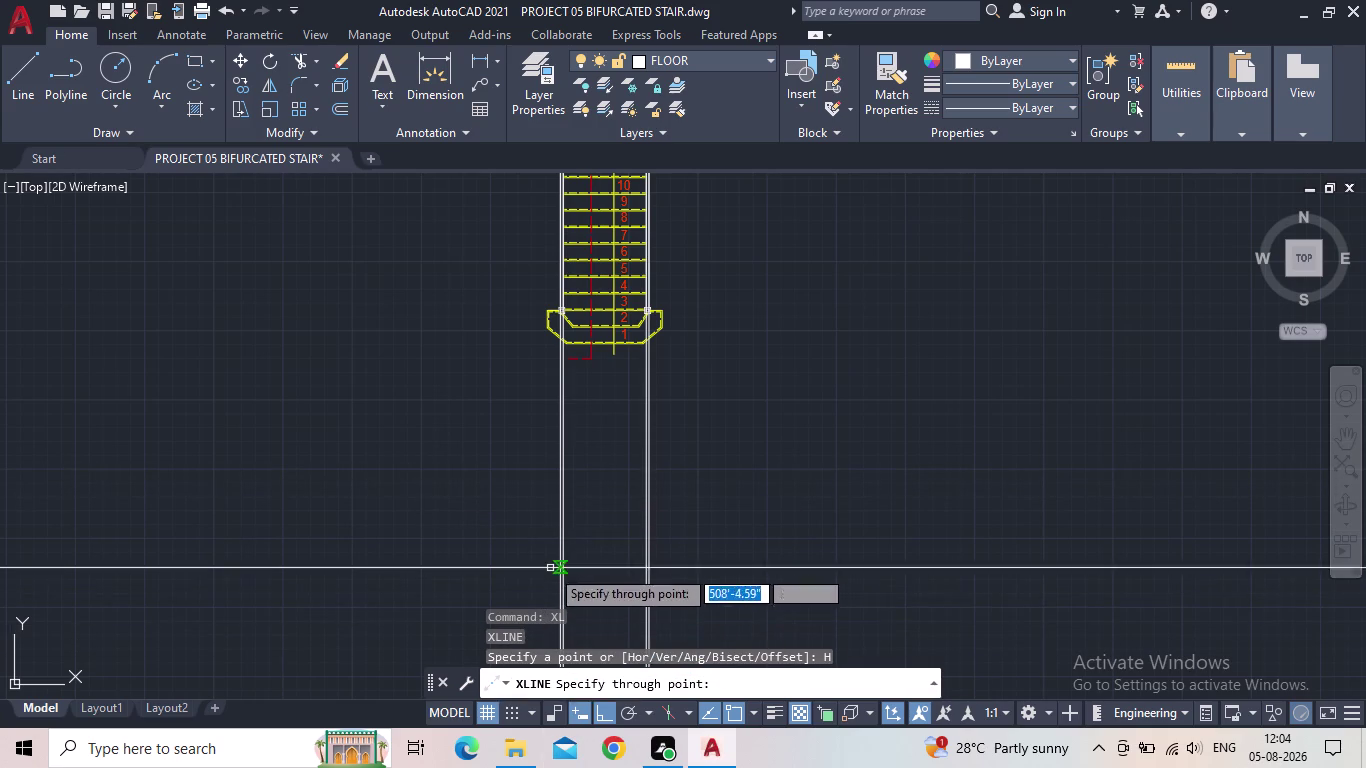
middle_drag(550, 568, 510, 513)
scroll(down, 3)
scroll(up, 3)
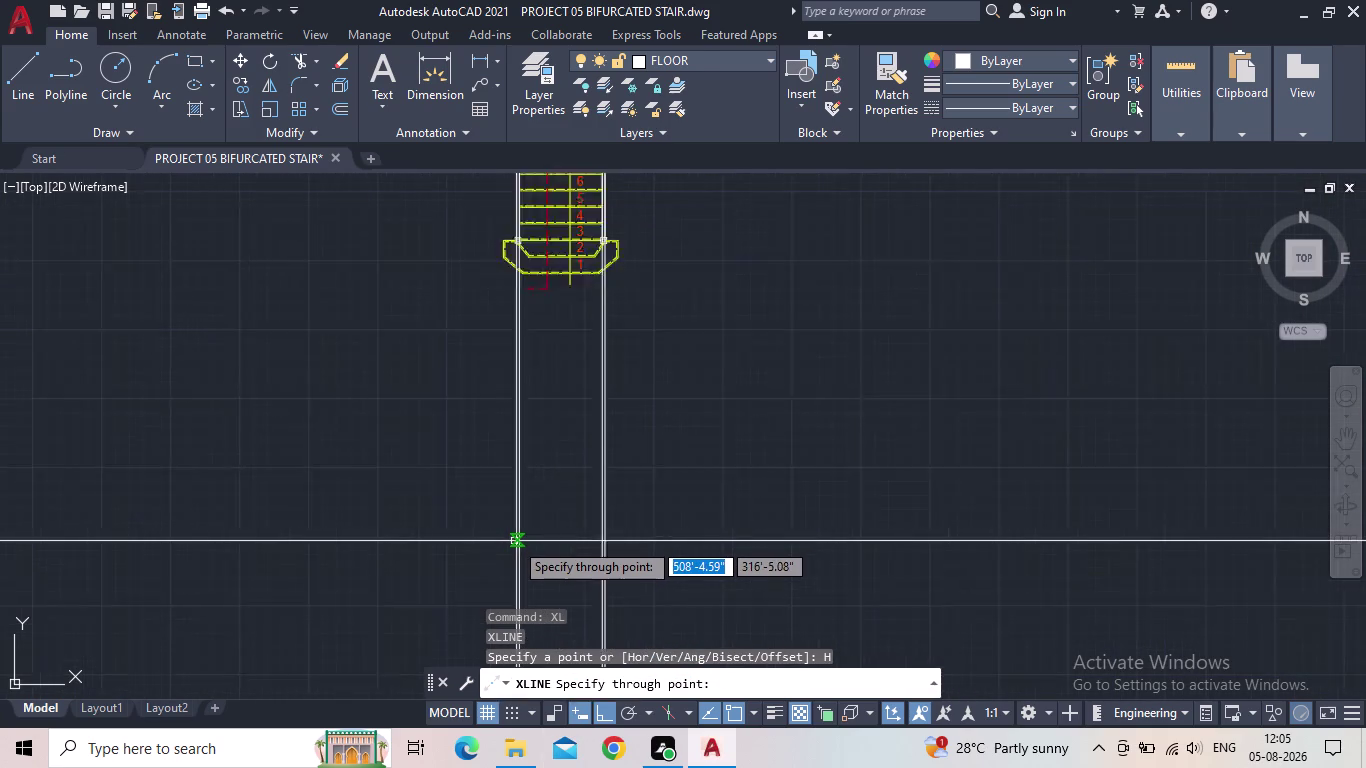
click(536, 540)
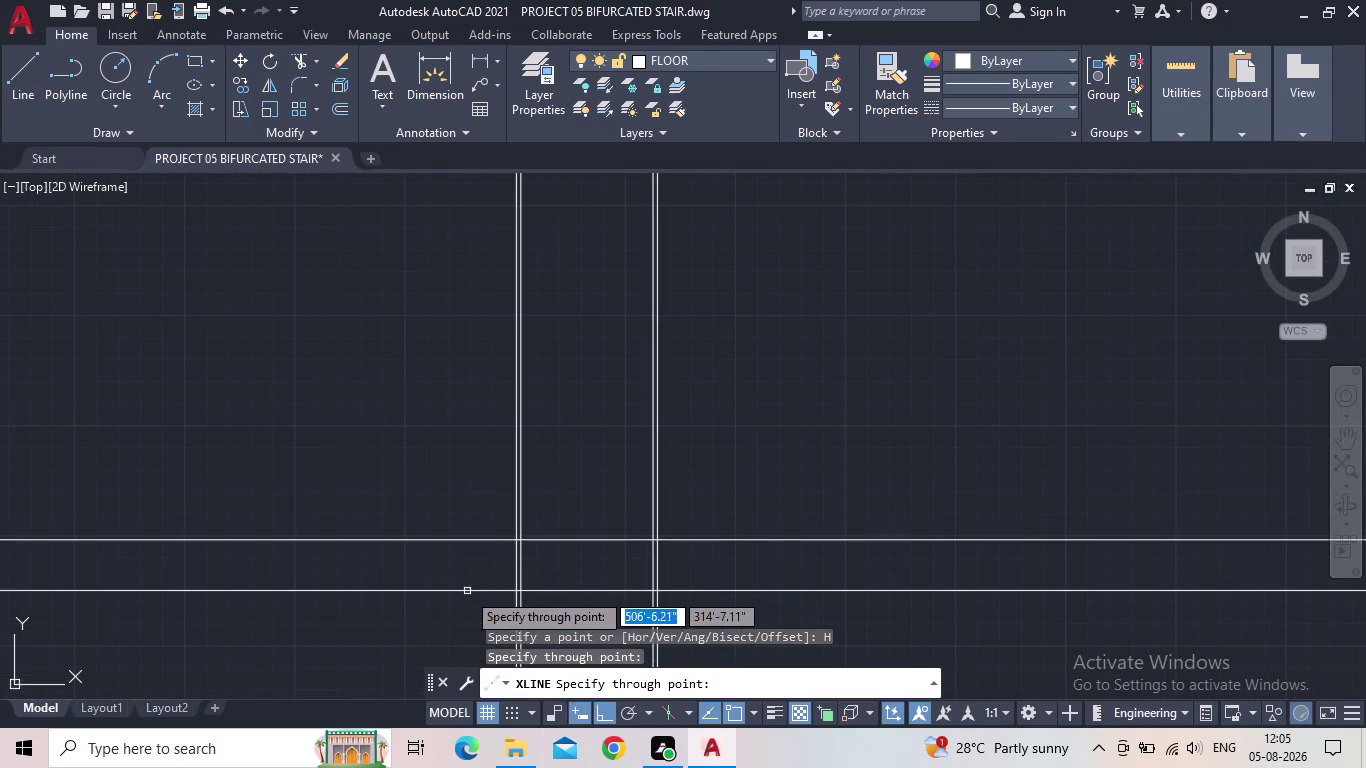
key(Escape)
middle_drag(505, 592, 461, 617)
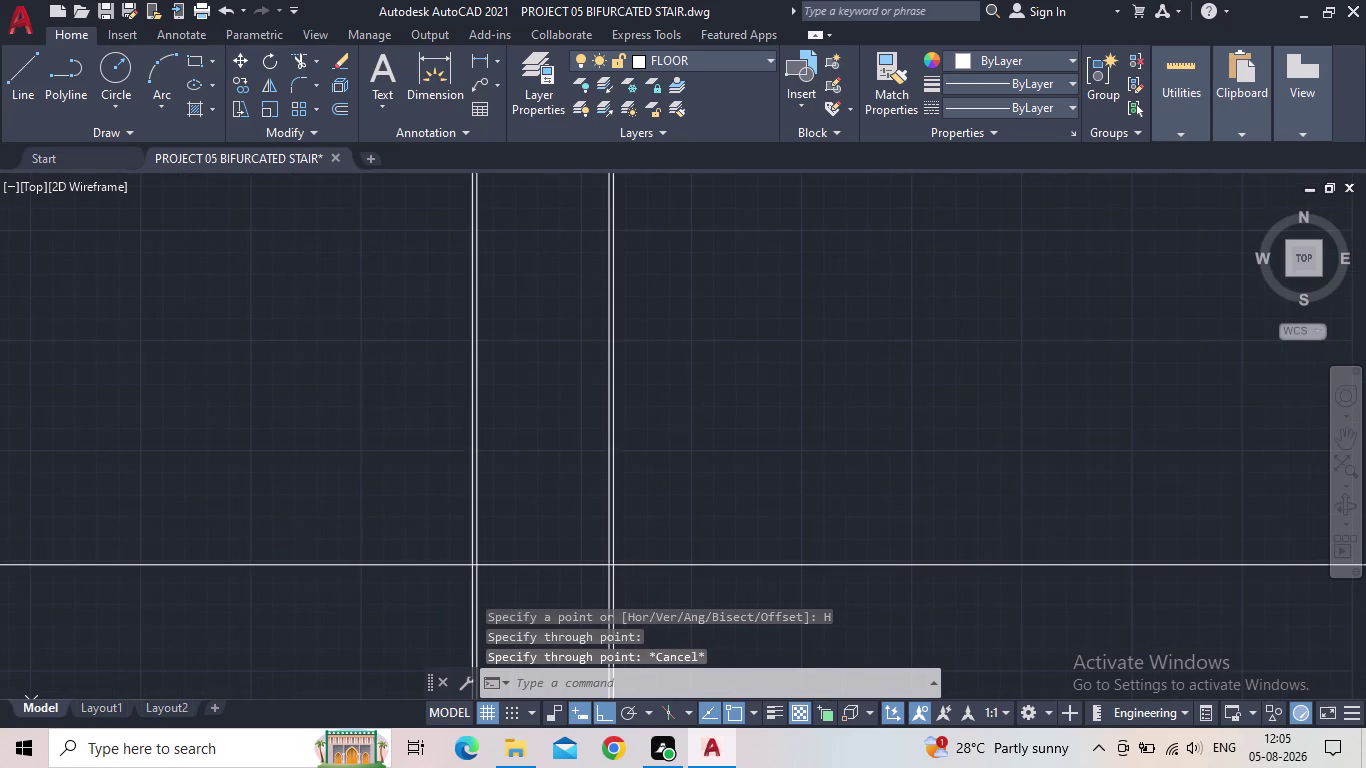
scroll(up, 3)
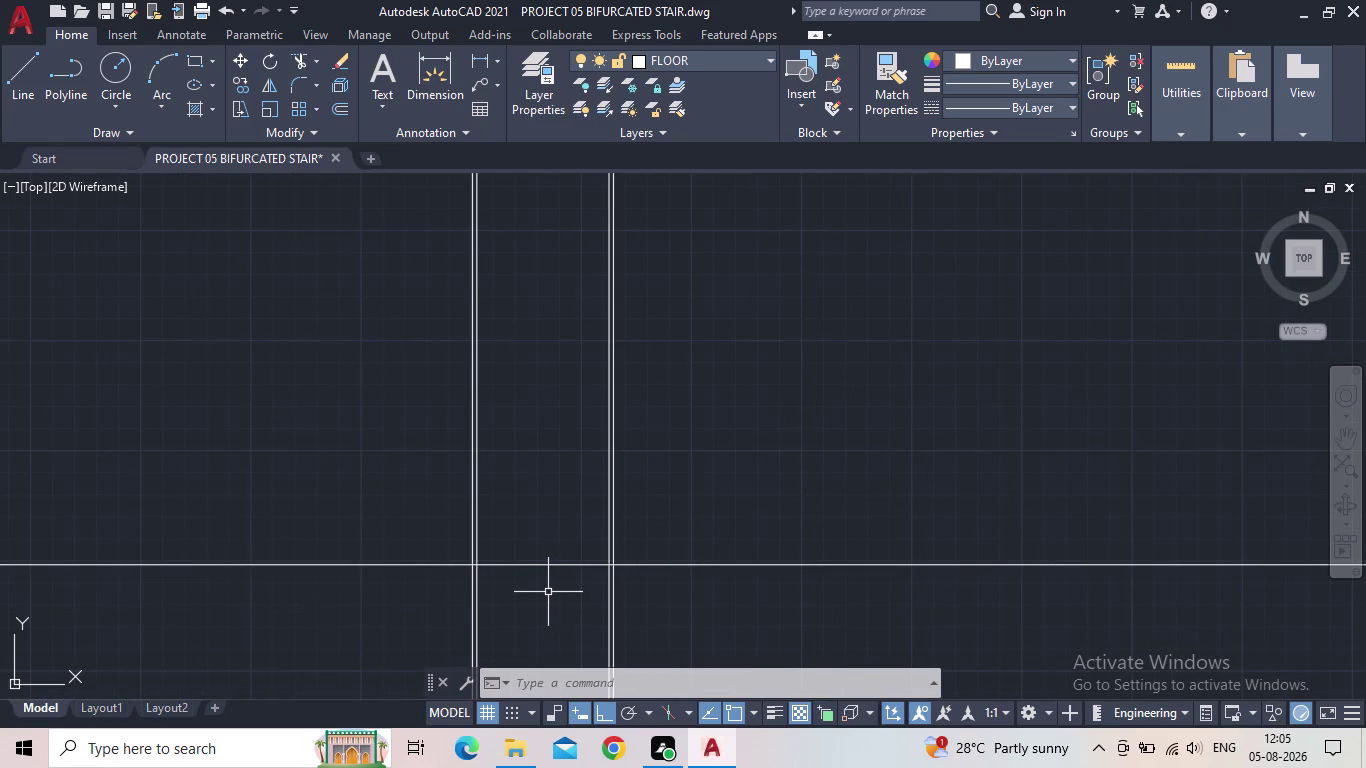
scroll(up, 3)
middle_drag(523, 580, 384, 596)
scroll(up, 3)
middle_drag(382, 584, 536, 545)
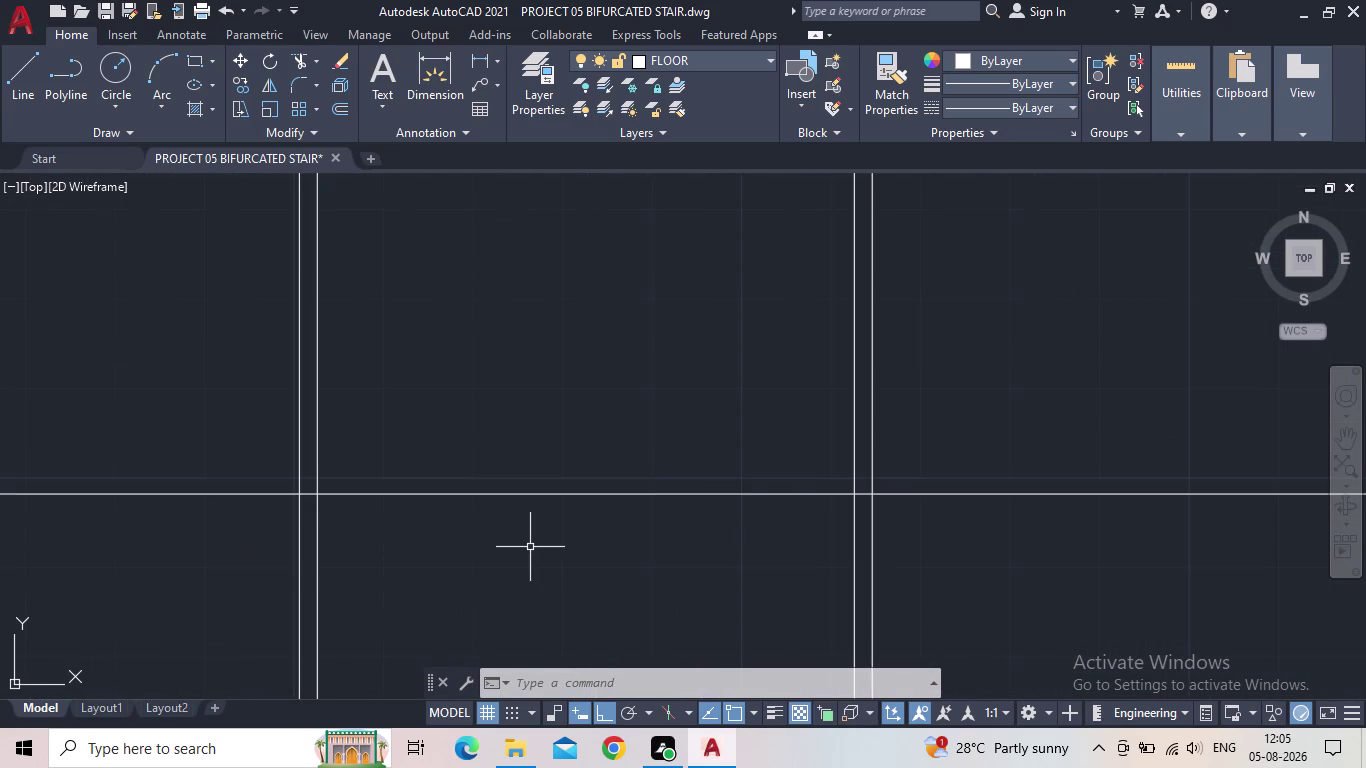
Offset that horizontal line 7" downward to make the second slab line.
key(o)
key(Return)
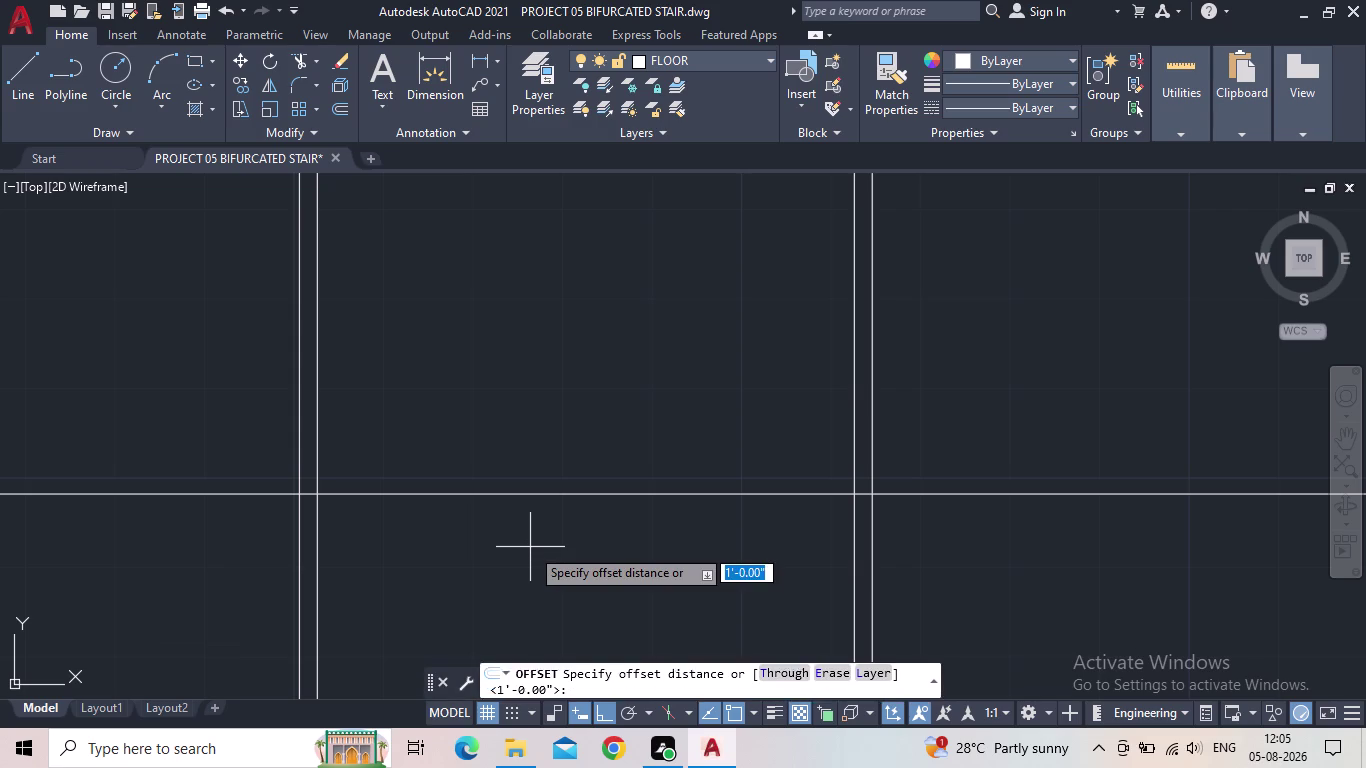
text(7")
key(Return)
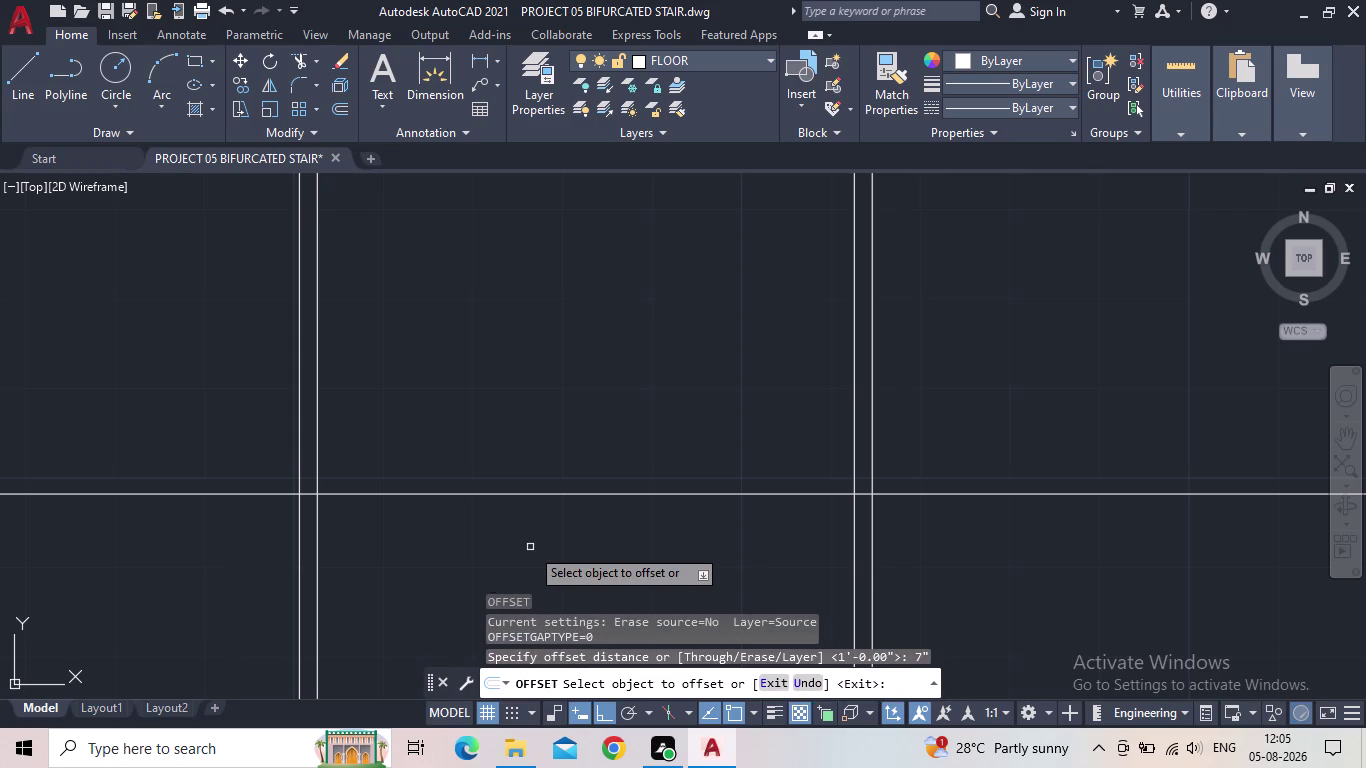
click(468, 494)
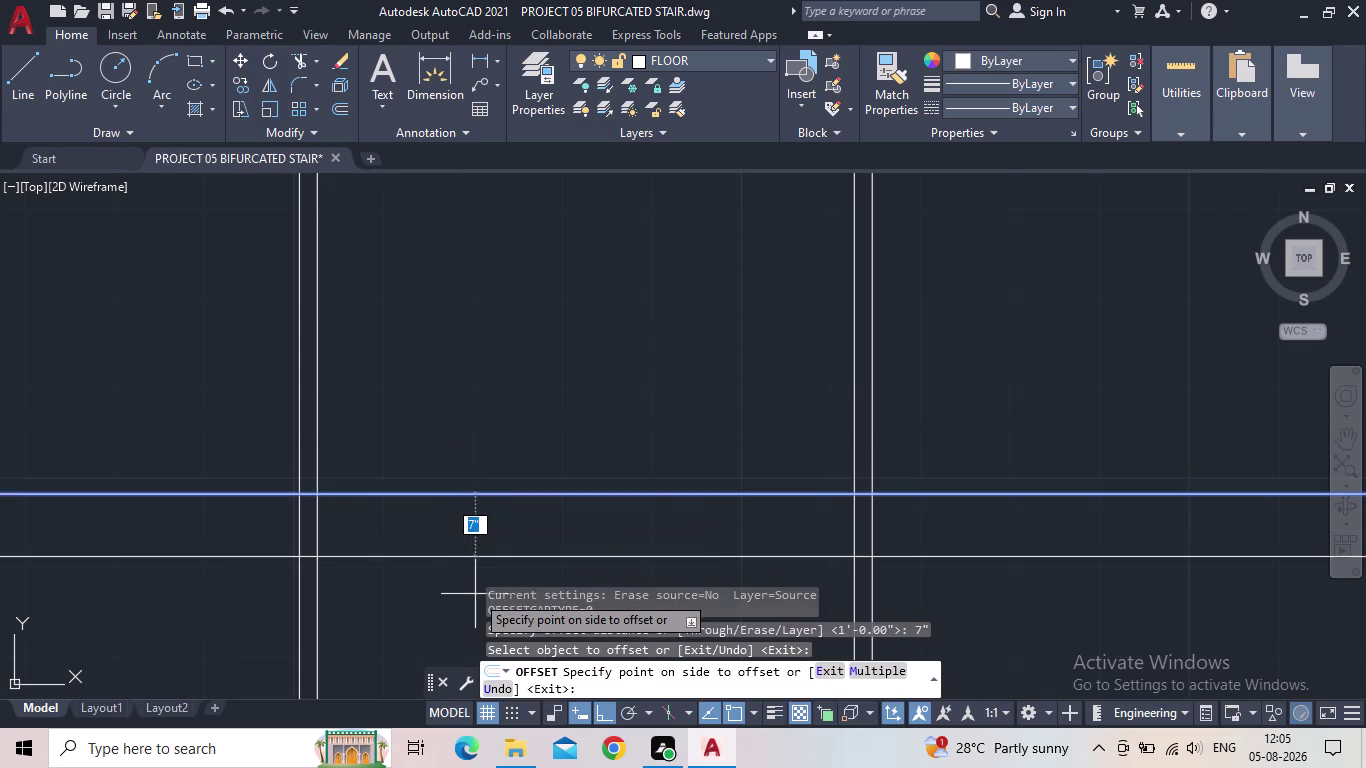
click(475, 594)
scroll(down, 3)
key(Escape)
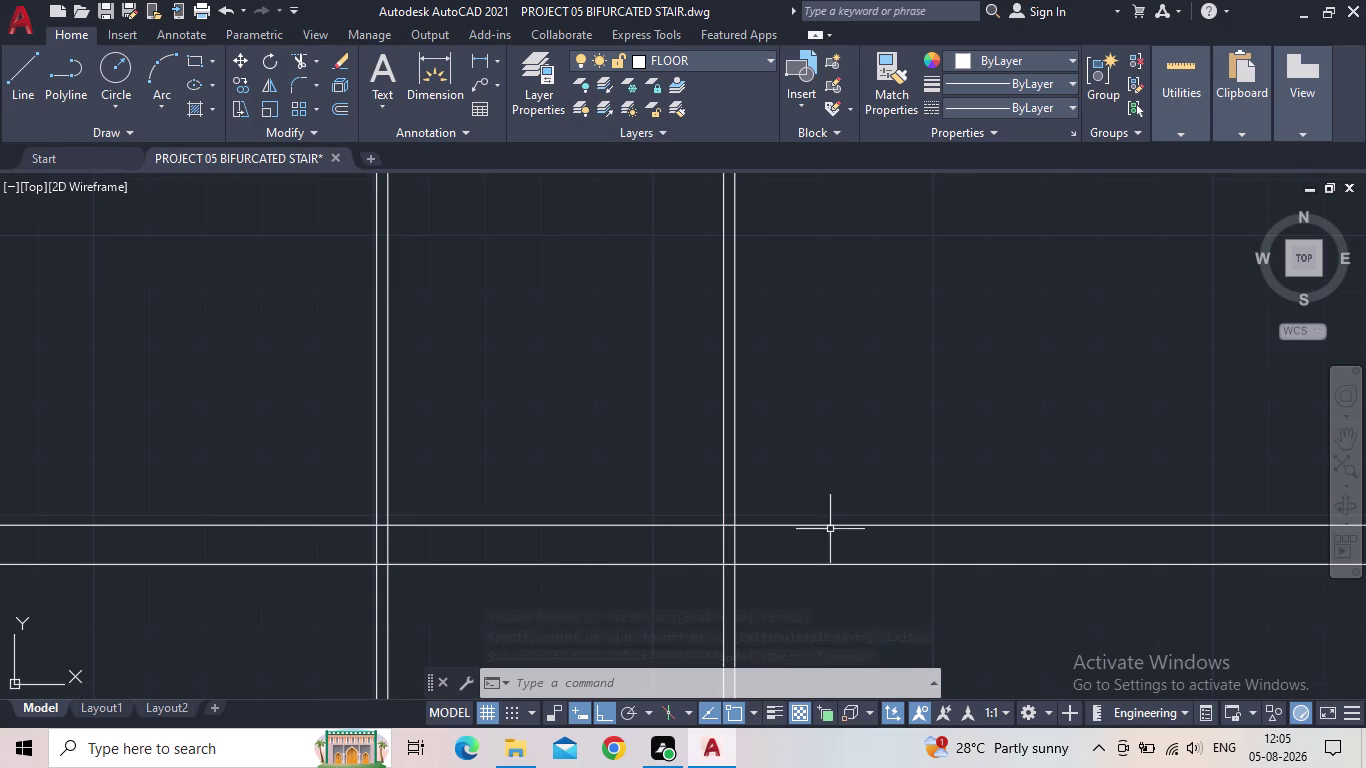
click(32, 90)
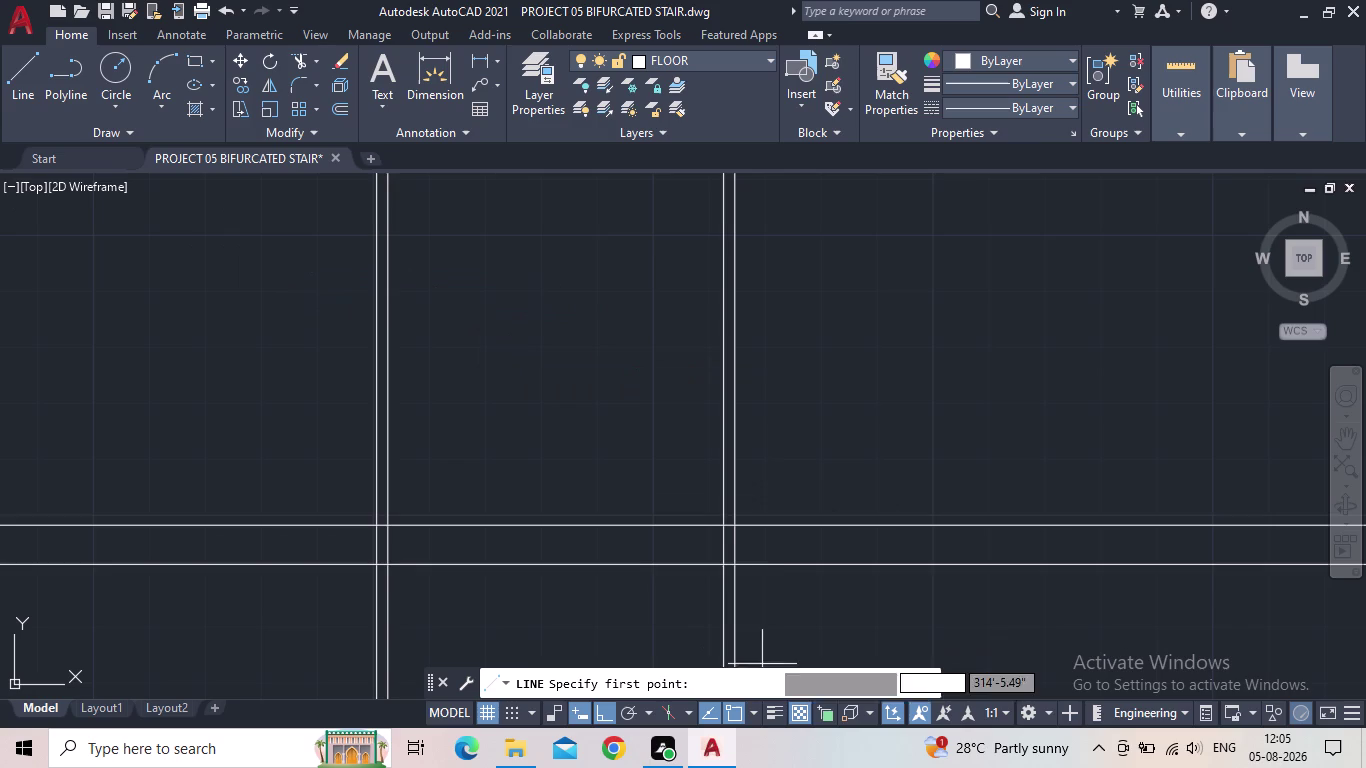
Draw the right projection: 8.5" right from the wall corner, down to the lower slab line, back to the wall.
scroll(up, 3)
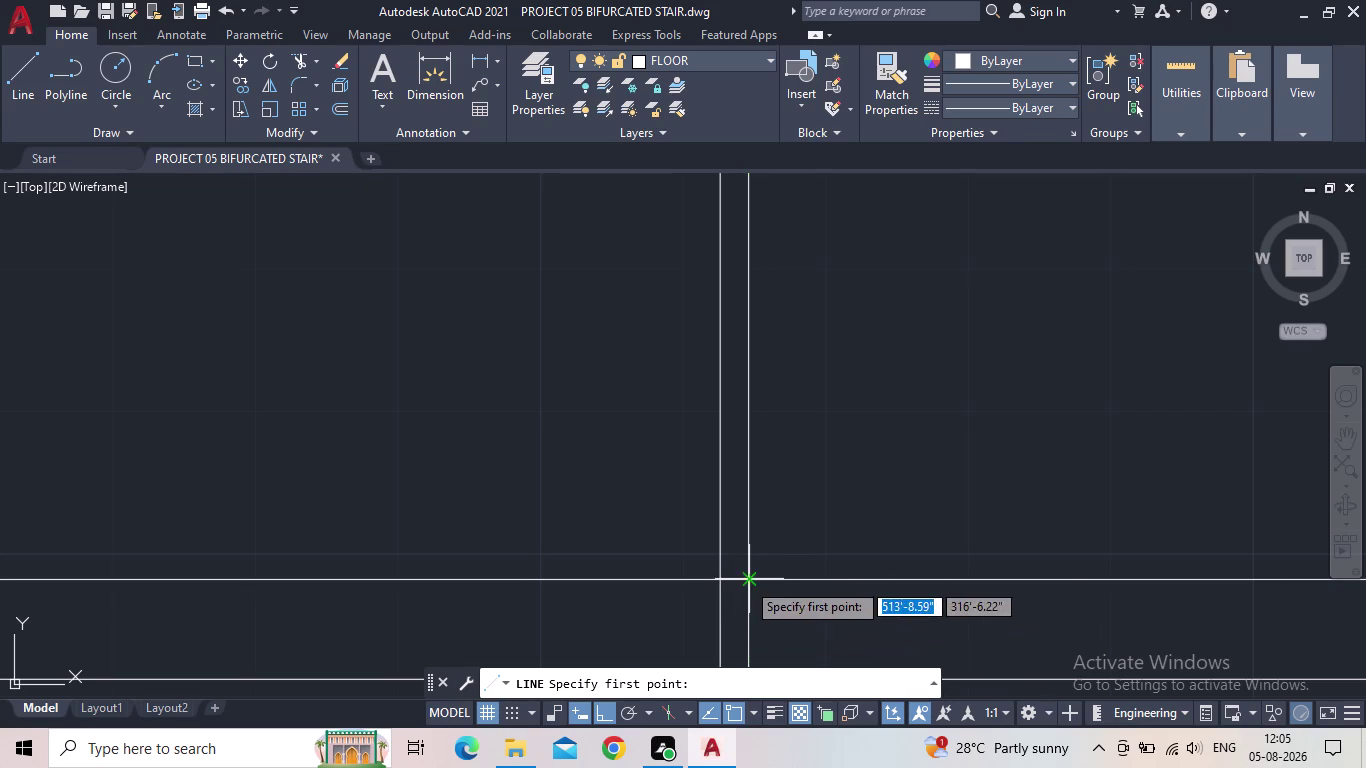
click(746, 581)
key(8)
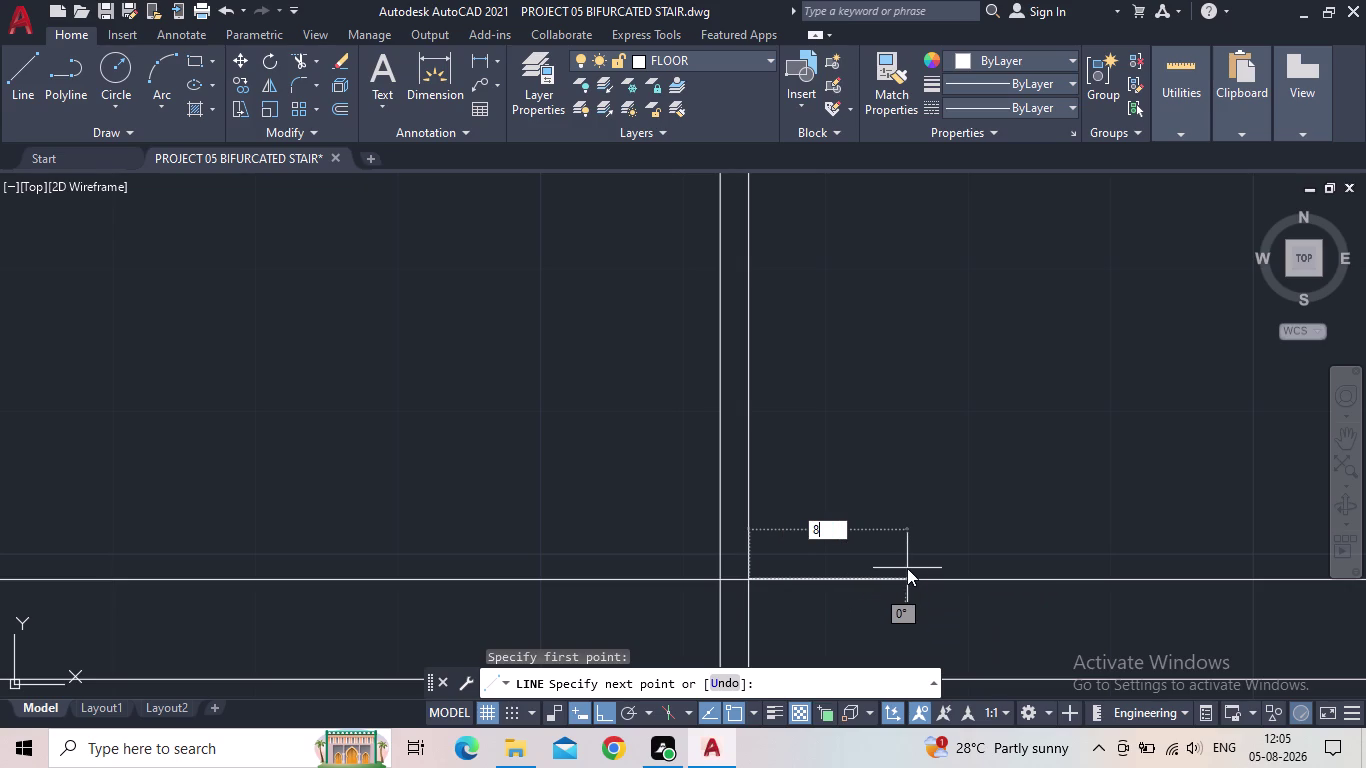
text(.5")
key(Return)
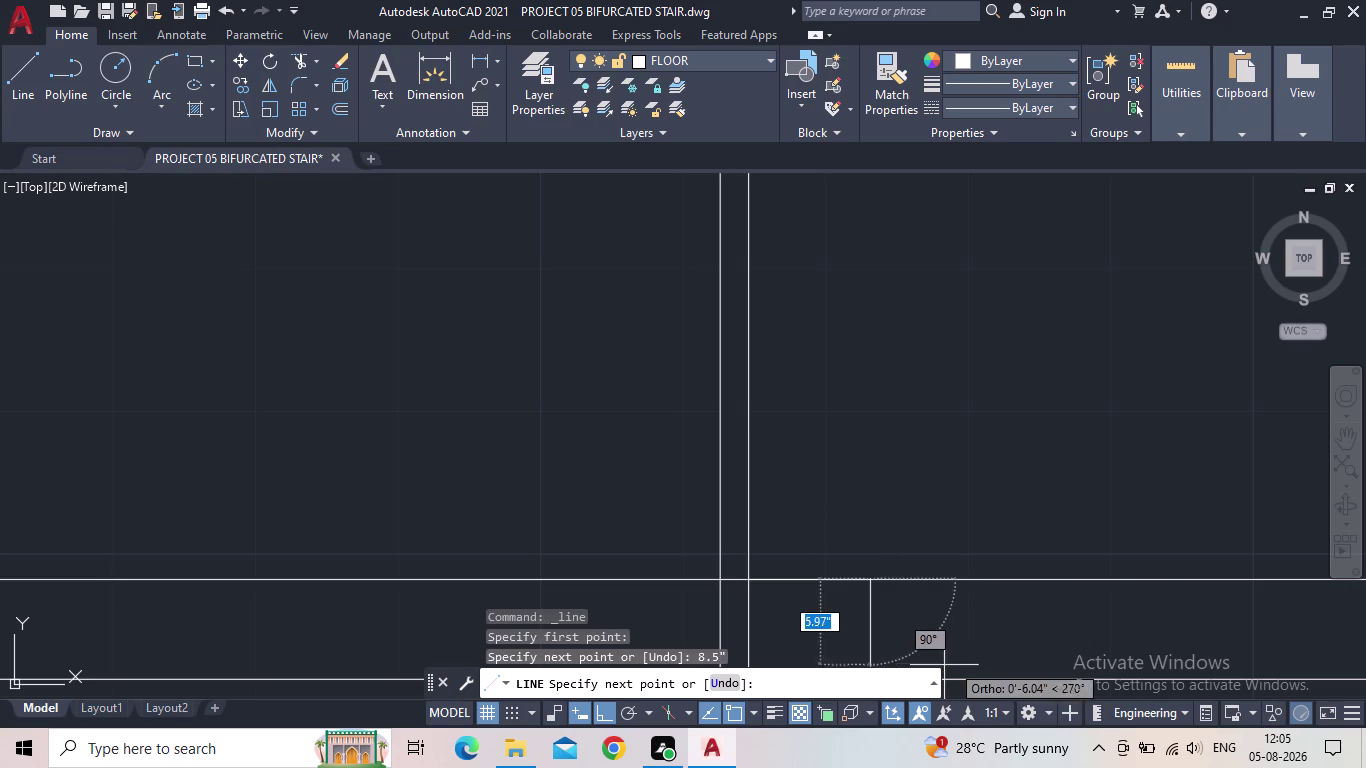
middle_drag(973, 656, 921, 500)
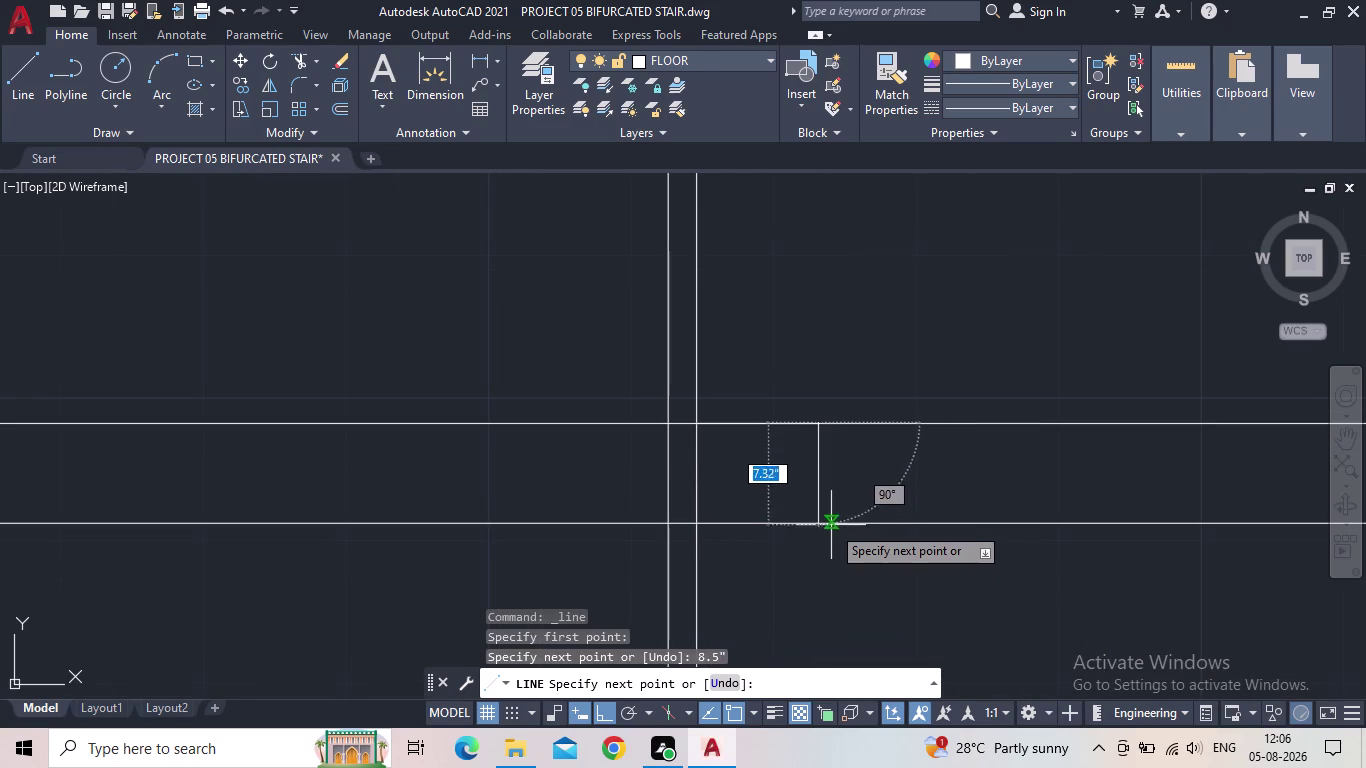
click(813, 525)
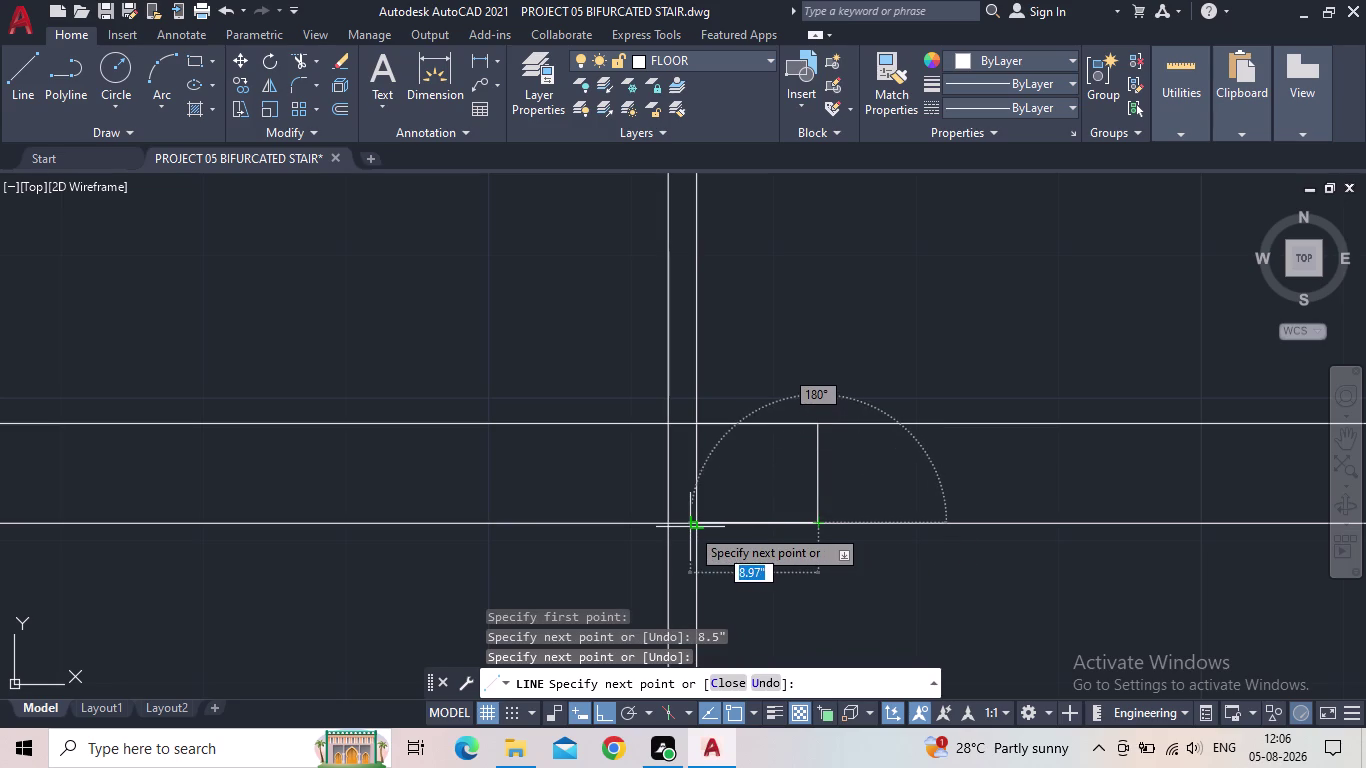
scroll(down, 3)
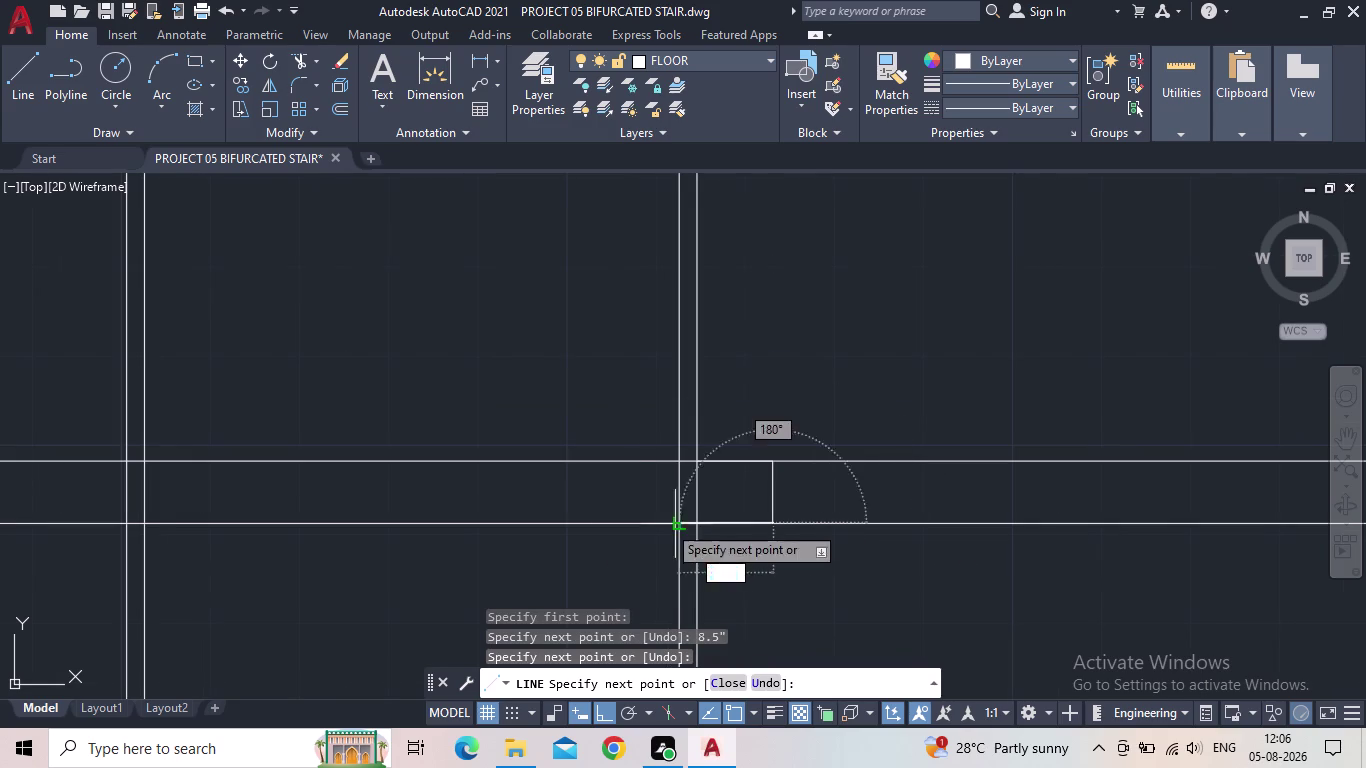
click(140, 525)
key(Escape)
scroll(down, 3)
middle_drag(176, 527, 183, 529)
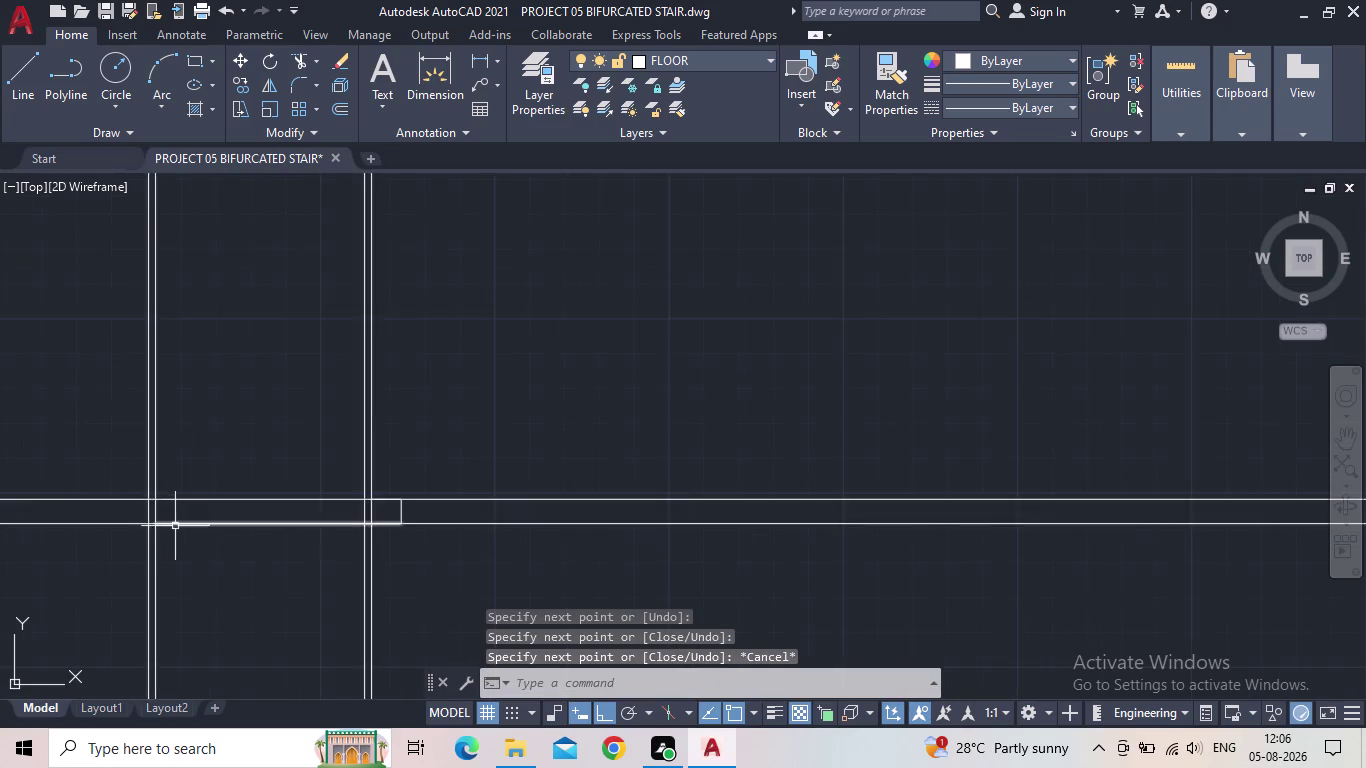
middle_drag(183, 529, 478, 550)
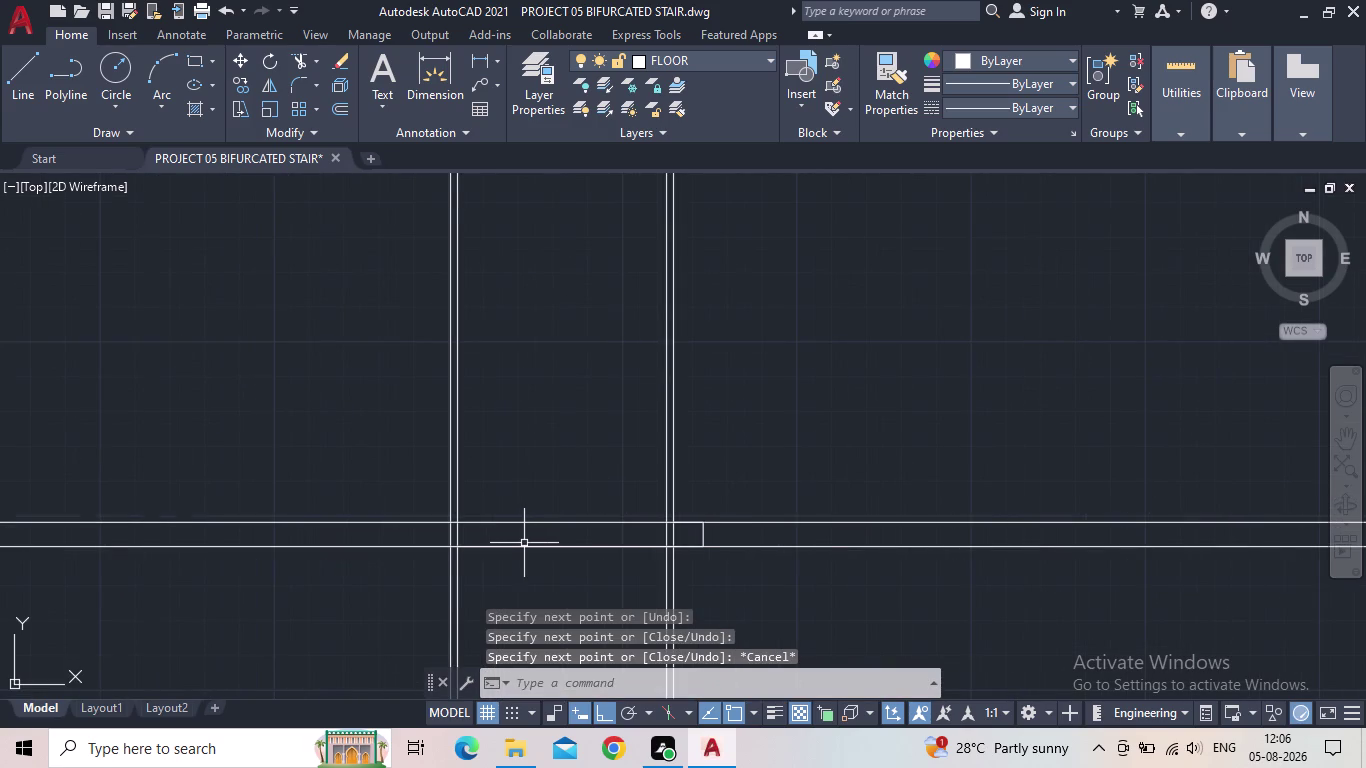
Start an 8.5" offset, then cancel it.
key(o)
key(Return)
text(8)
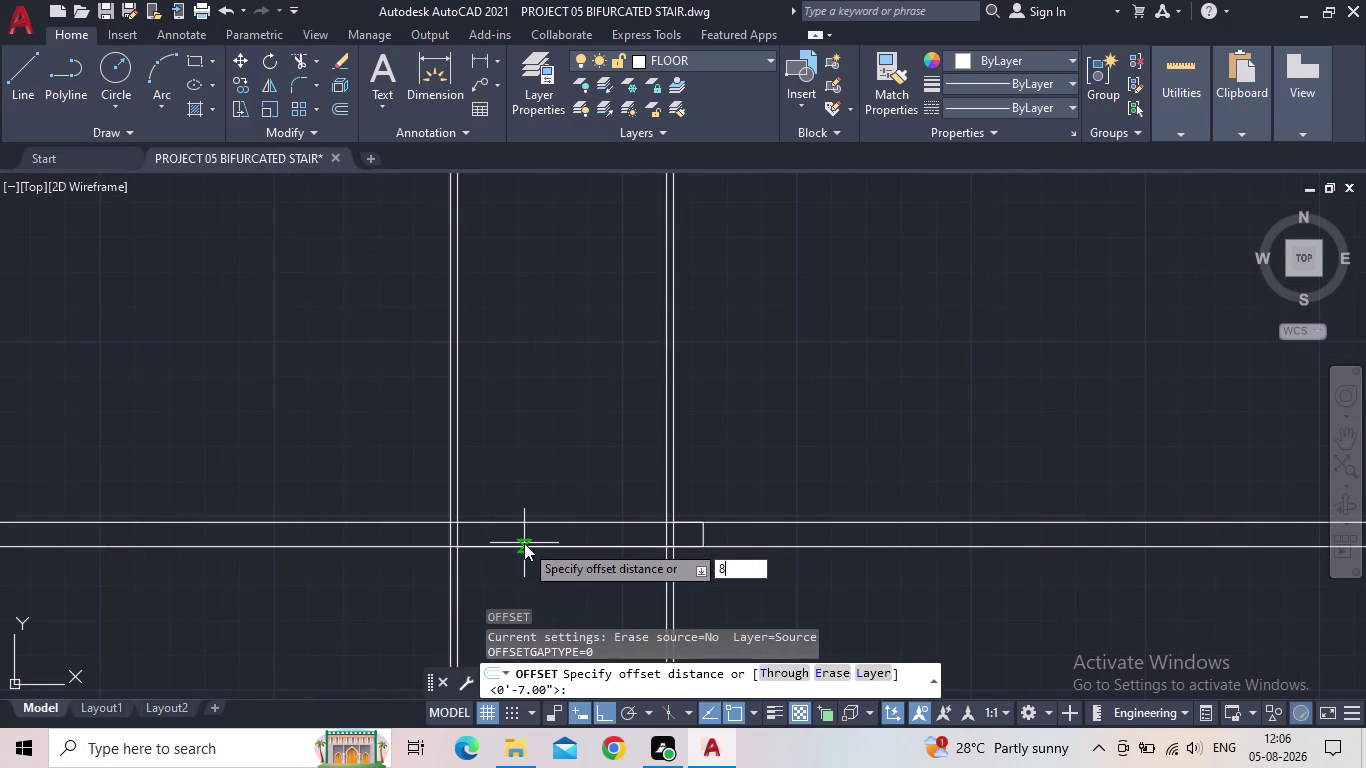
text(.5")
key(Return)
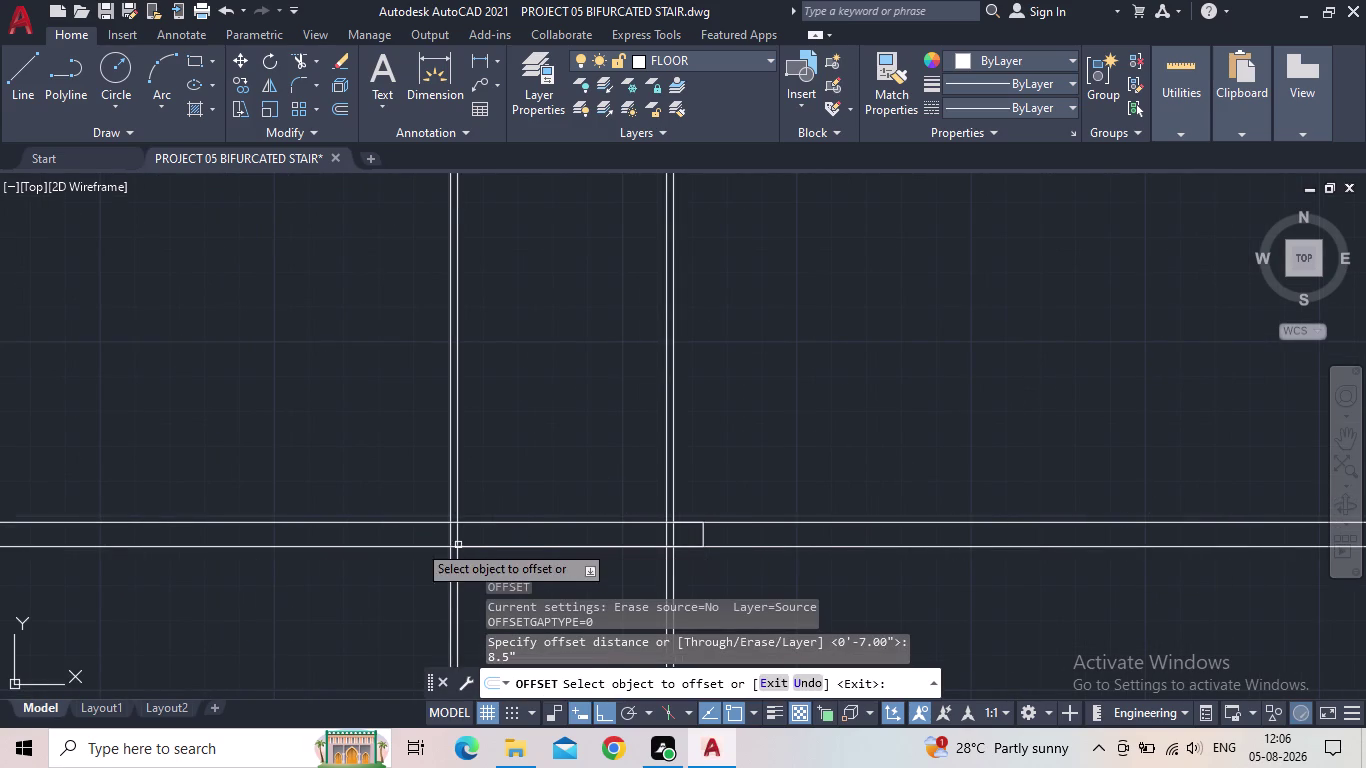
key(Escape)
key(Escape)
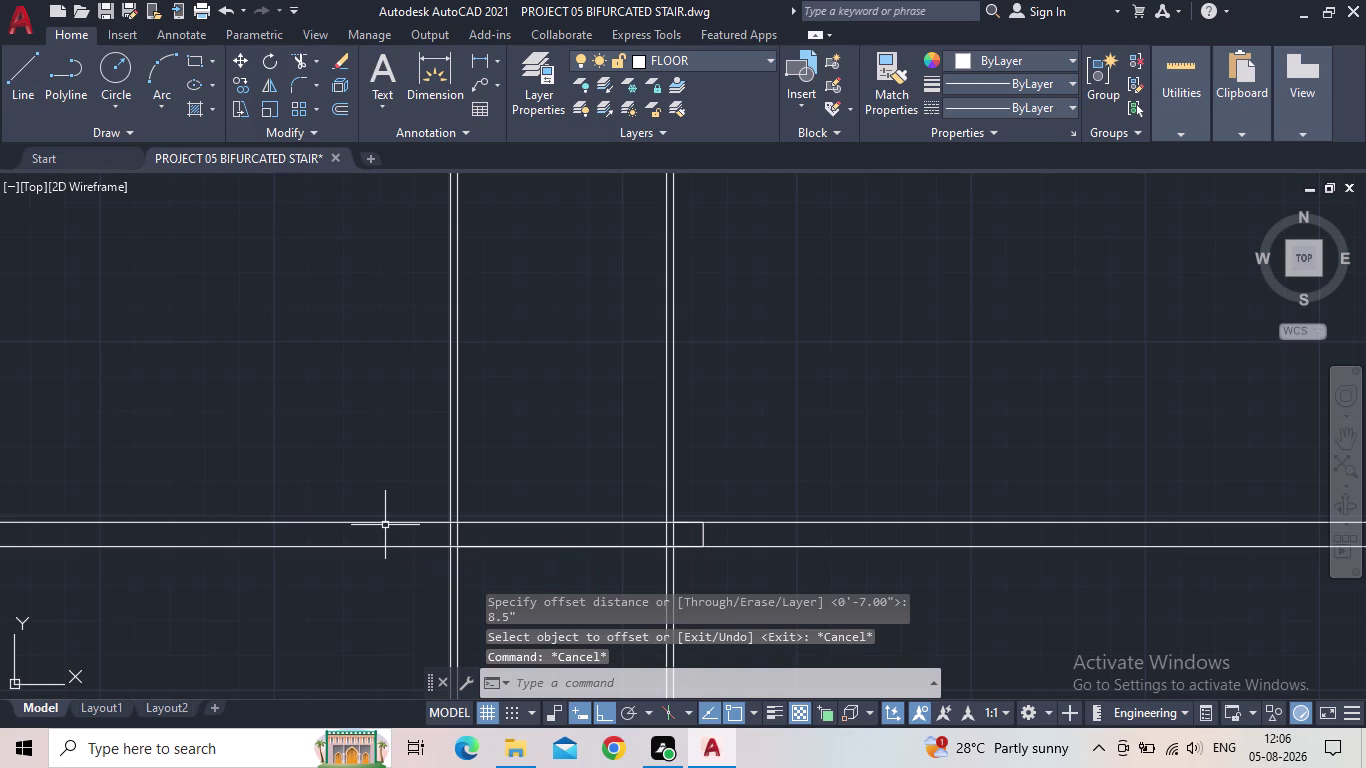
Draw the left projection: 8.5" left from the wall, down to the lower slab line, back to the wall.
key(l)
key(Return)
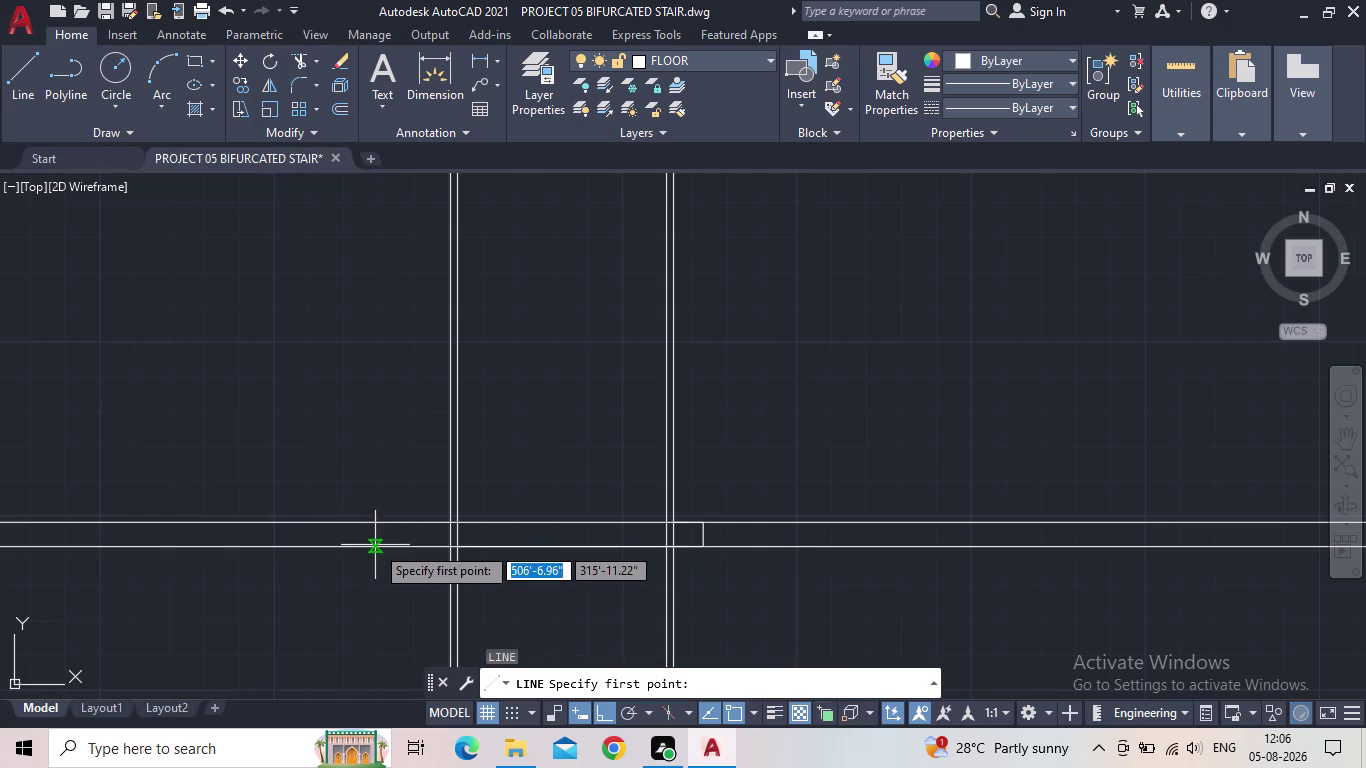
scroll(up, 3)
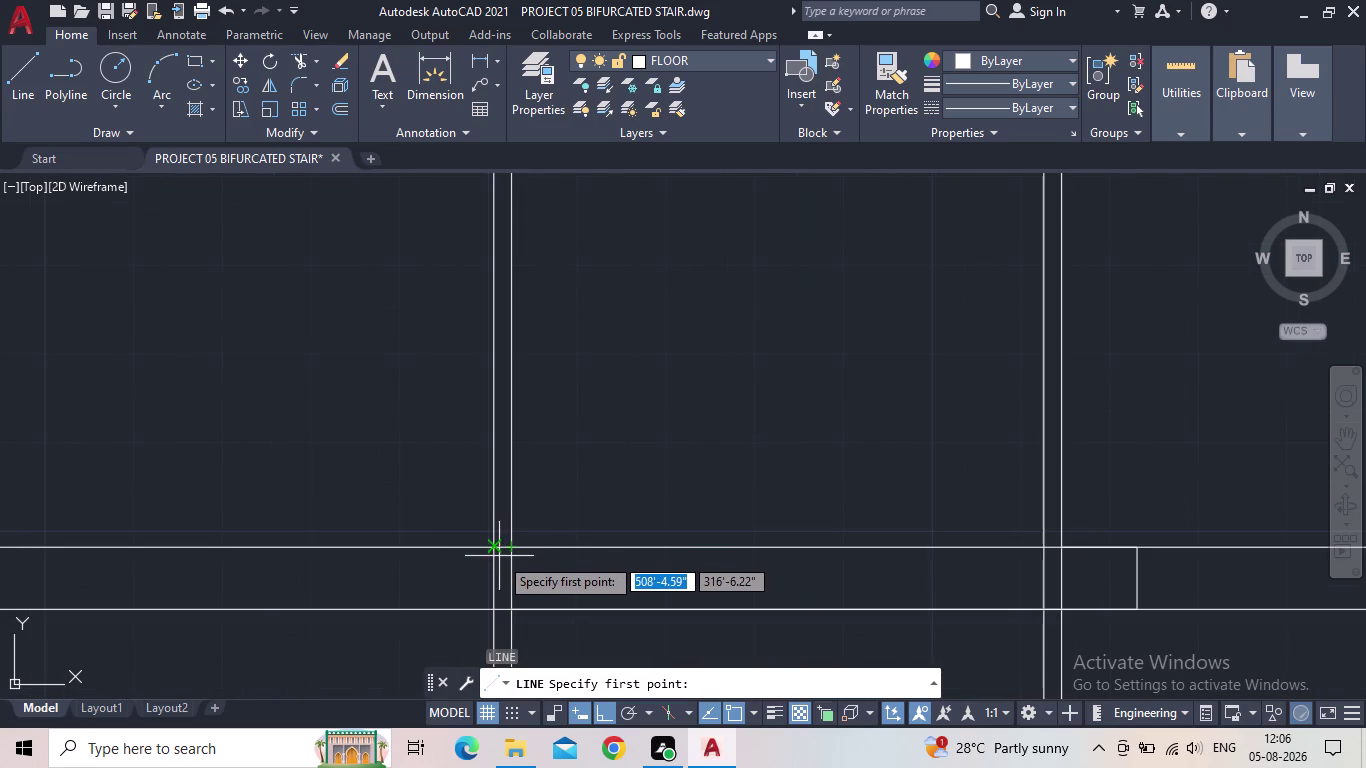
scroll(up, 3)
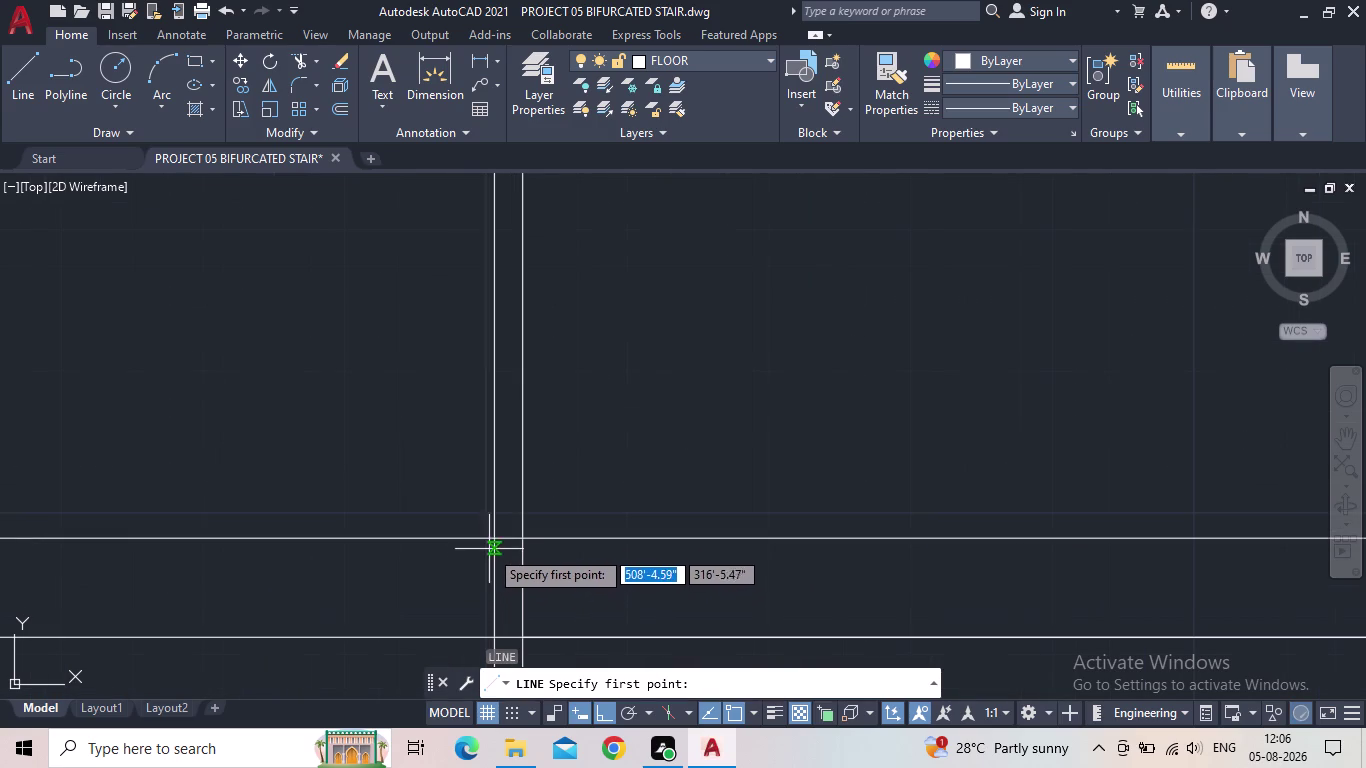
click(497, 541)
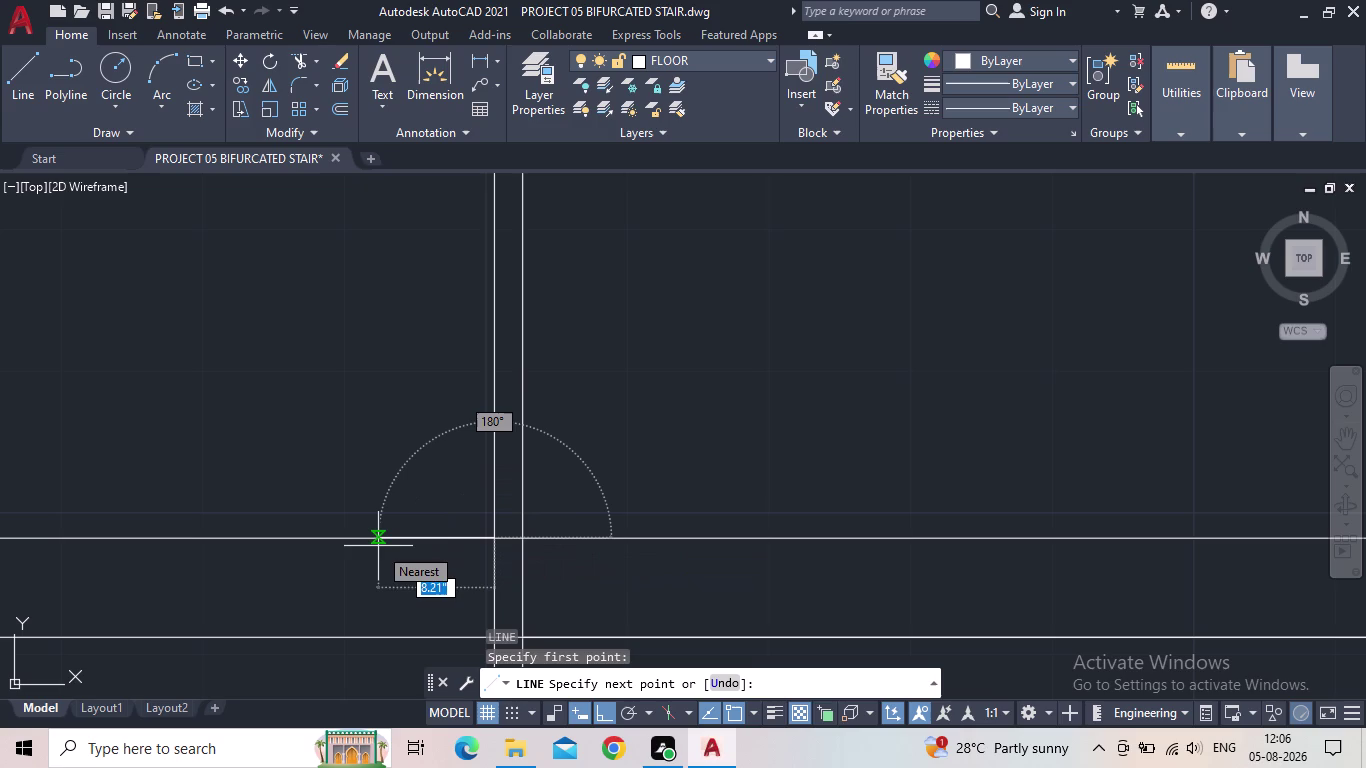
text(8.5")
key(Return)
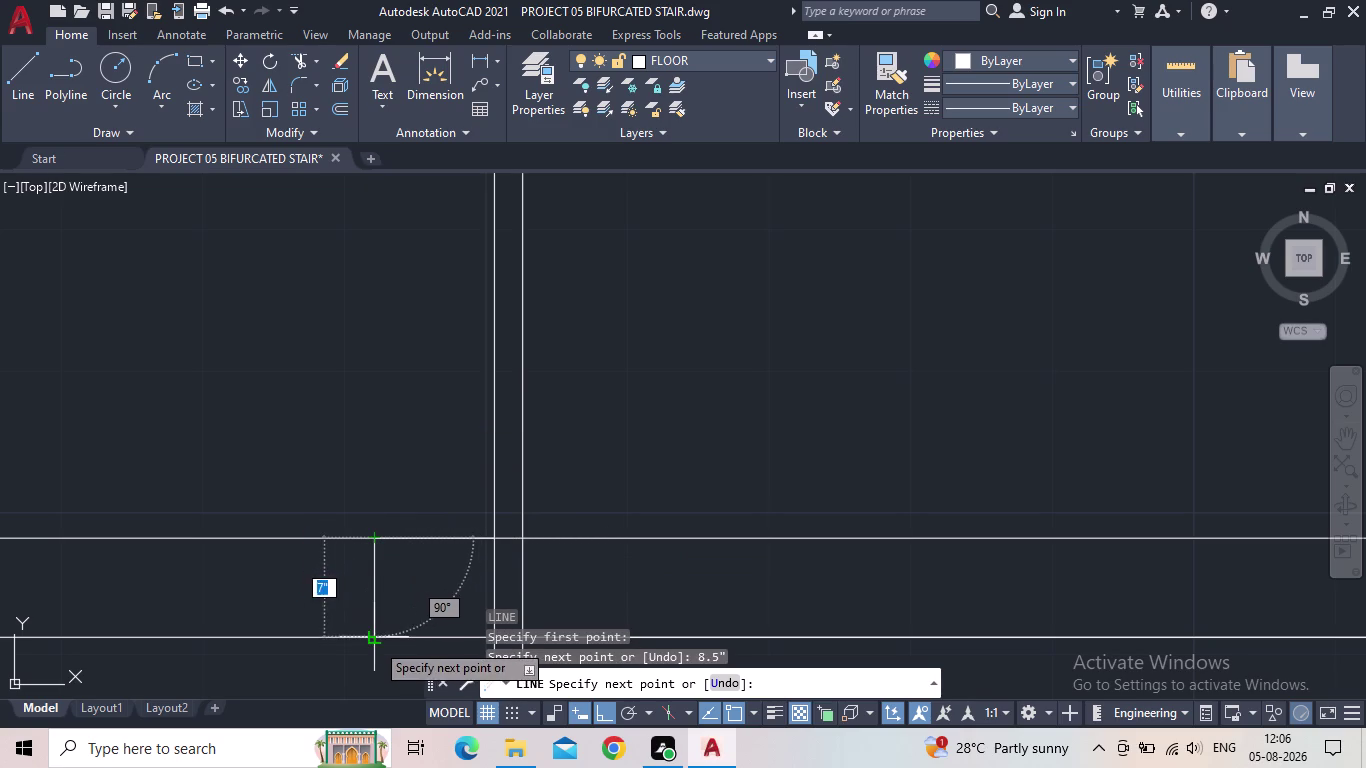
click(374, 638)
middle_drag(495, 593, 332, 462)
scroll(down, 3)
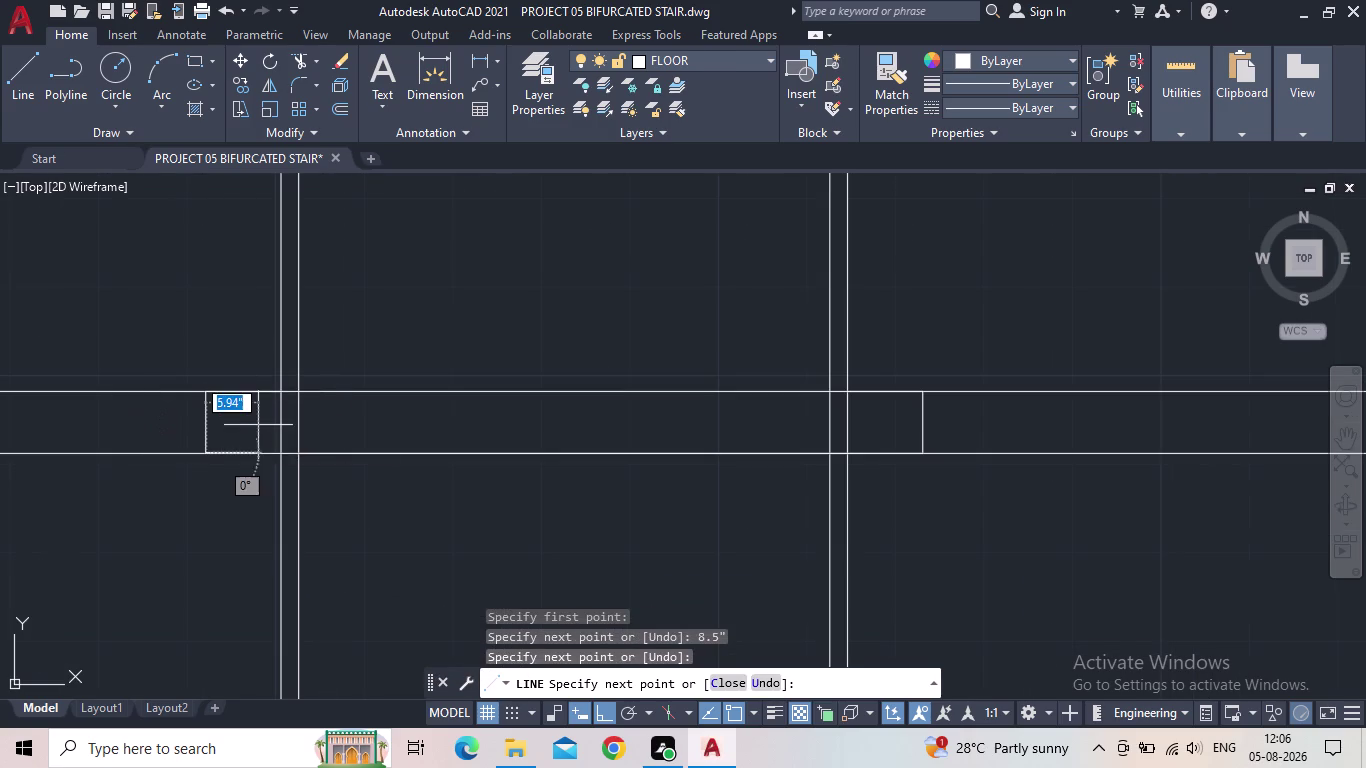
click(928, 452)
key(Escape)
scroll(down, 3)
middle_click(908, 516)
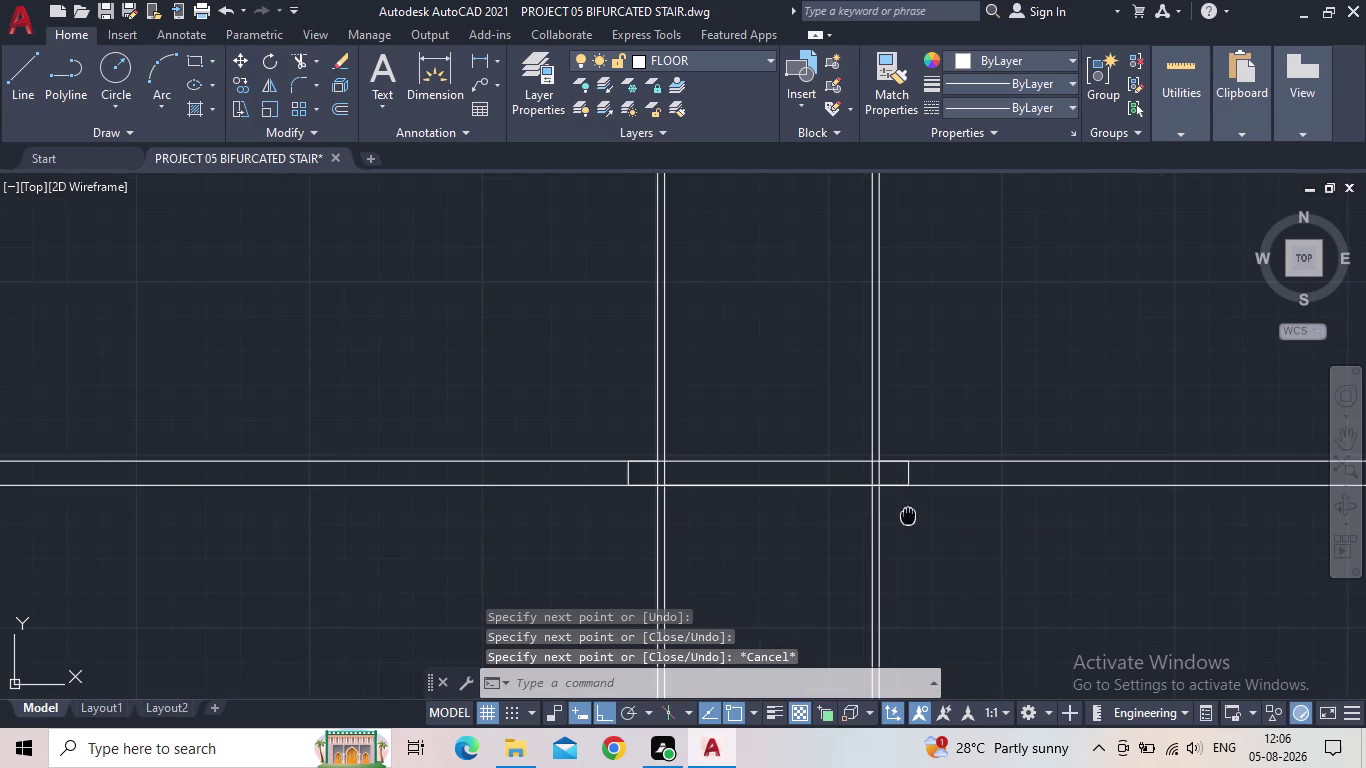
Trim the slab line ends beyond both 8.5" projections with TR fence drags.
key(t)
key(r)
key(space)
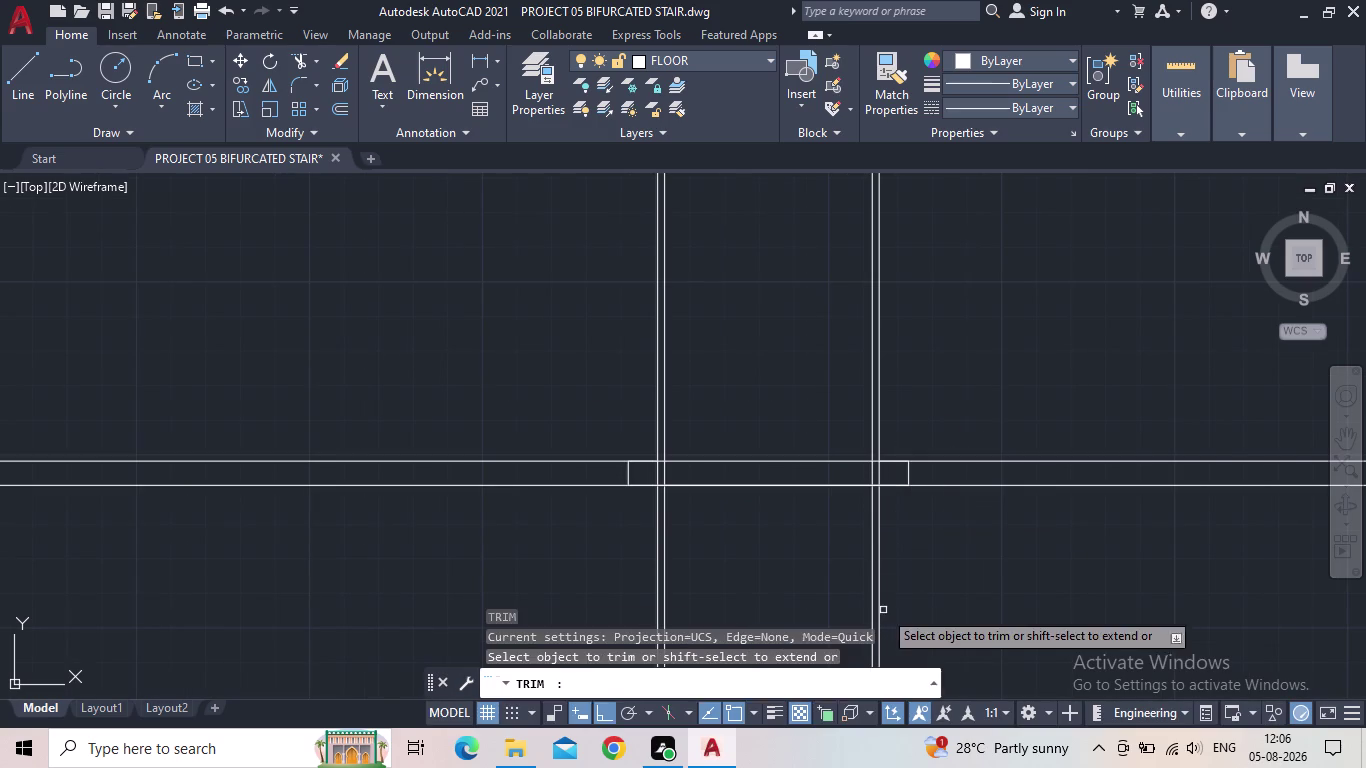
drag(944, 582, 605, 585)
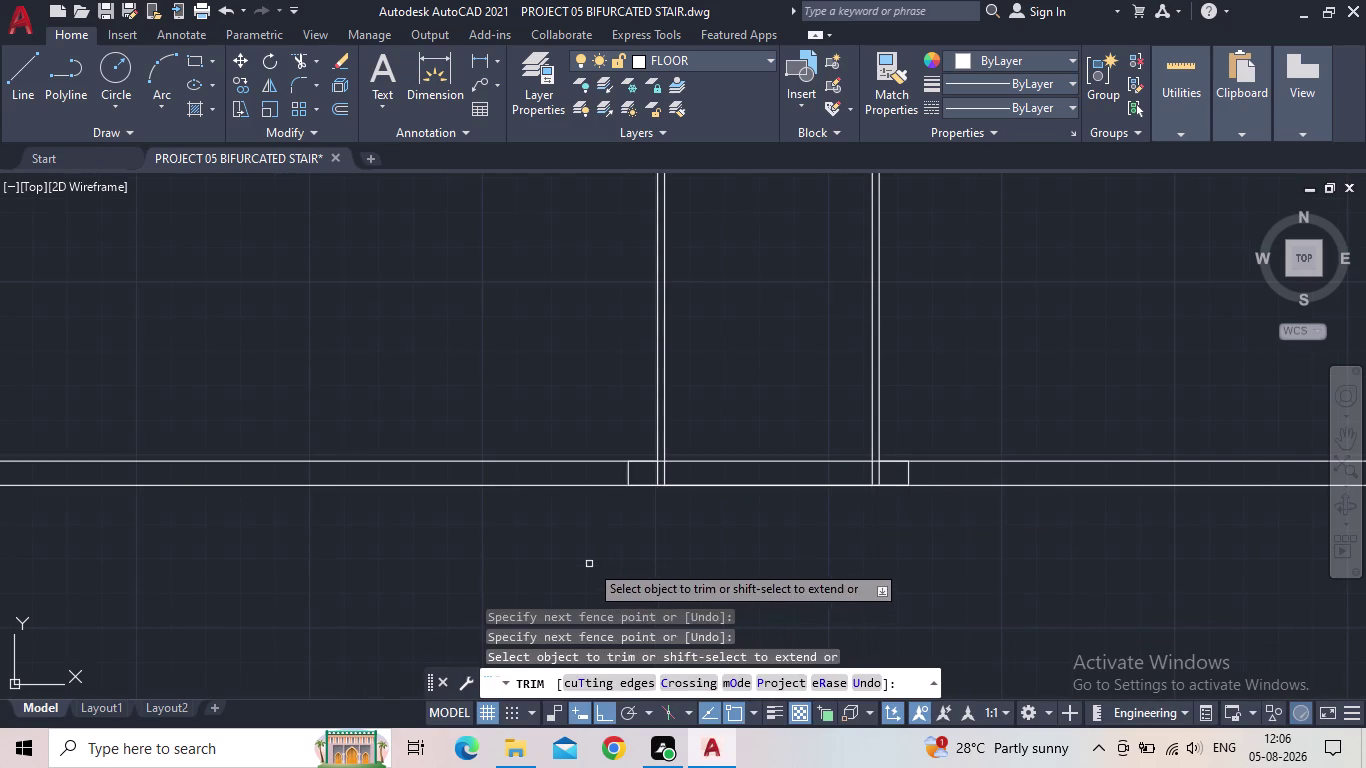
drag(573, 543, 526, 411)
drag(1047, 531, 1018, 423)
scroll(down, 3)
middle_drag(923, 505, 838, 529)
scroll(up, 3)
scroll(up, 3)
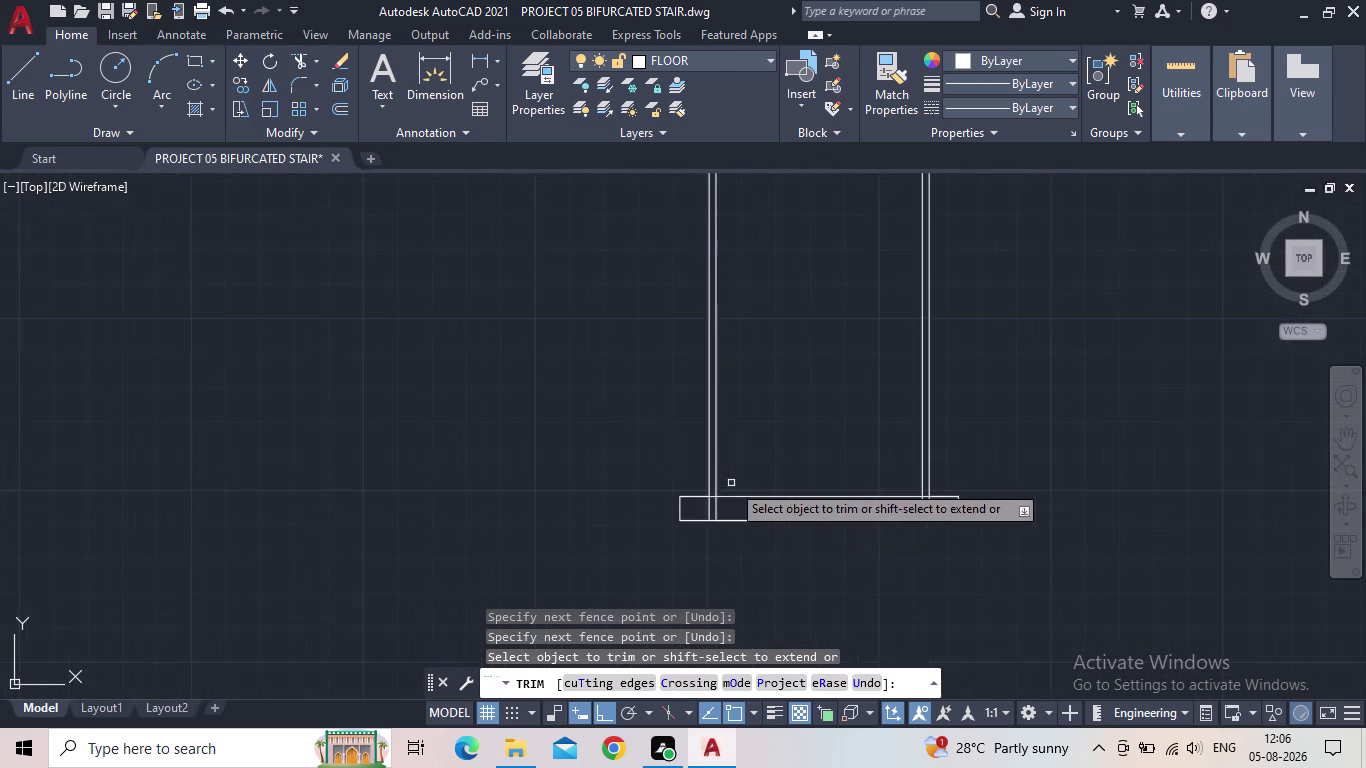
key(Escape)
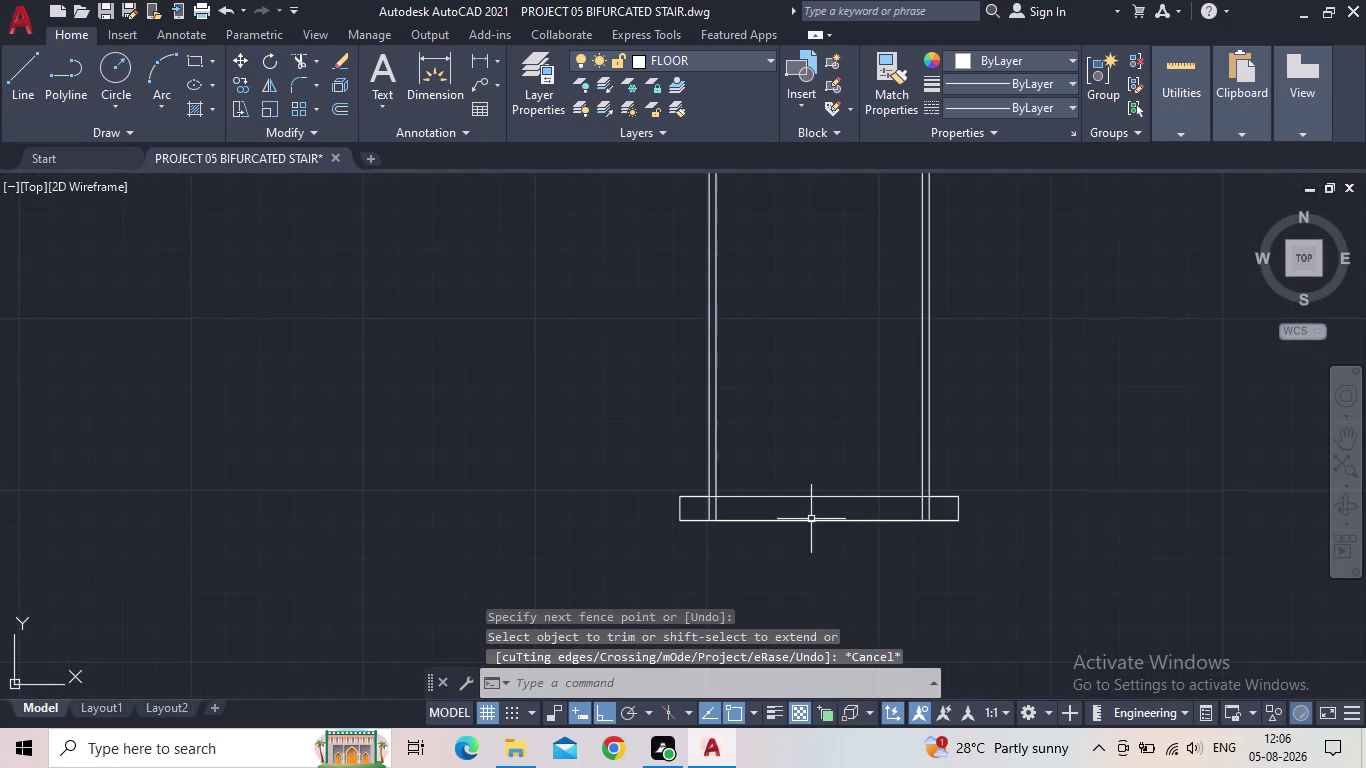
scroll(up, 3)
middle_drag(803, 458, 746, 532)
middle_drag(746, 535, 745, 499)
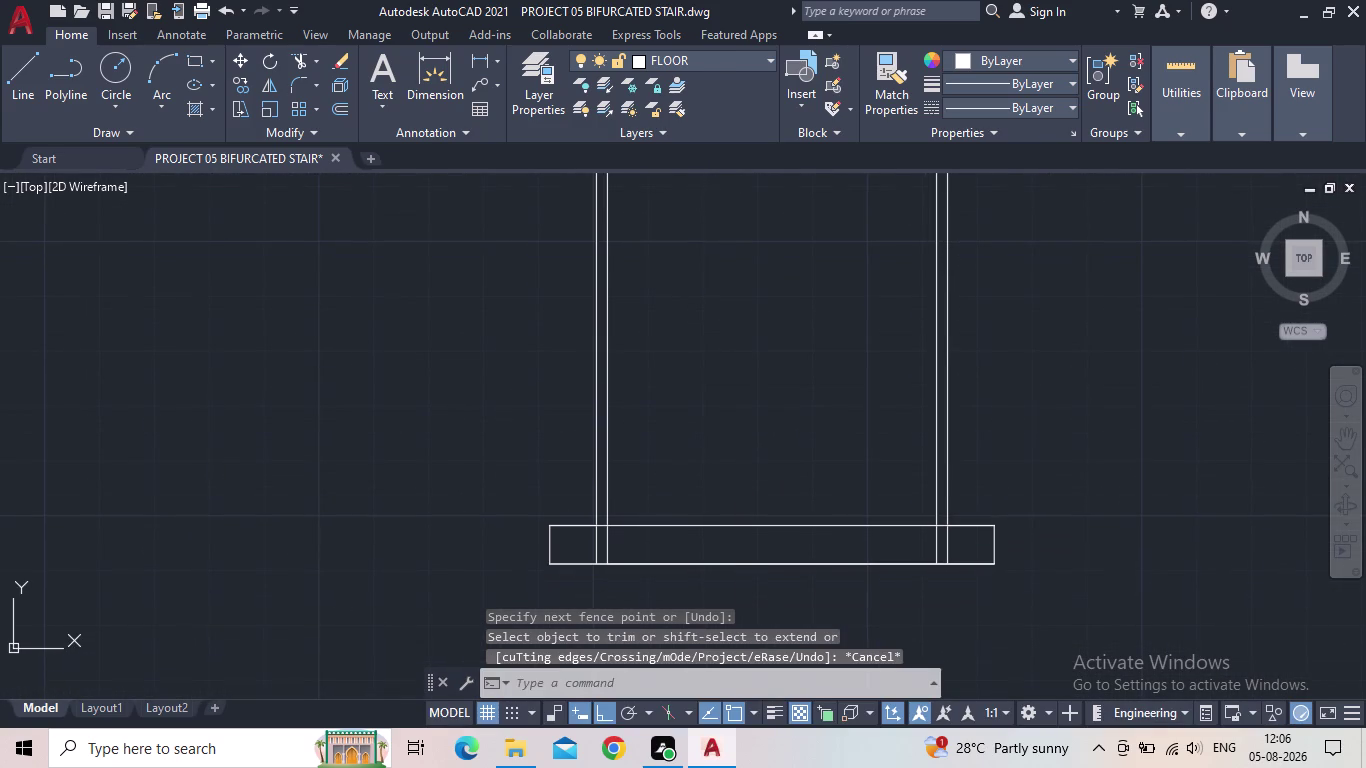
scroll(up, 3)
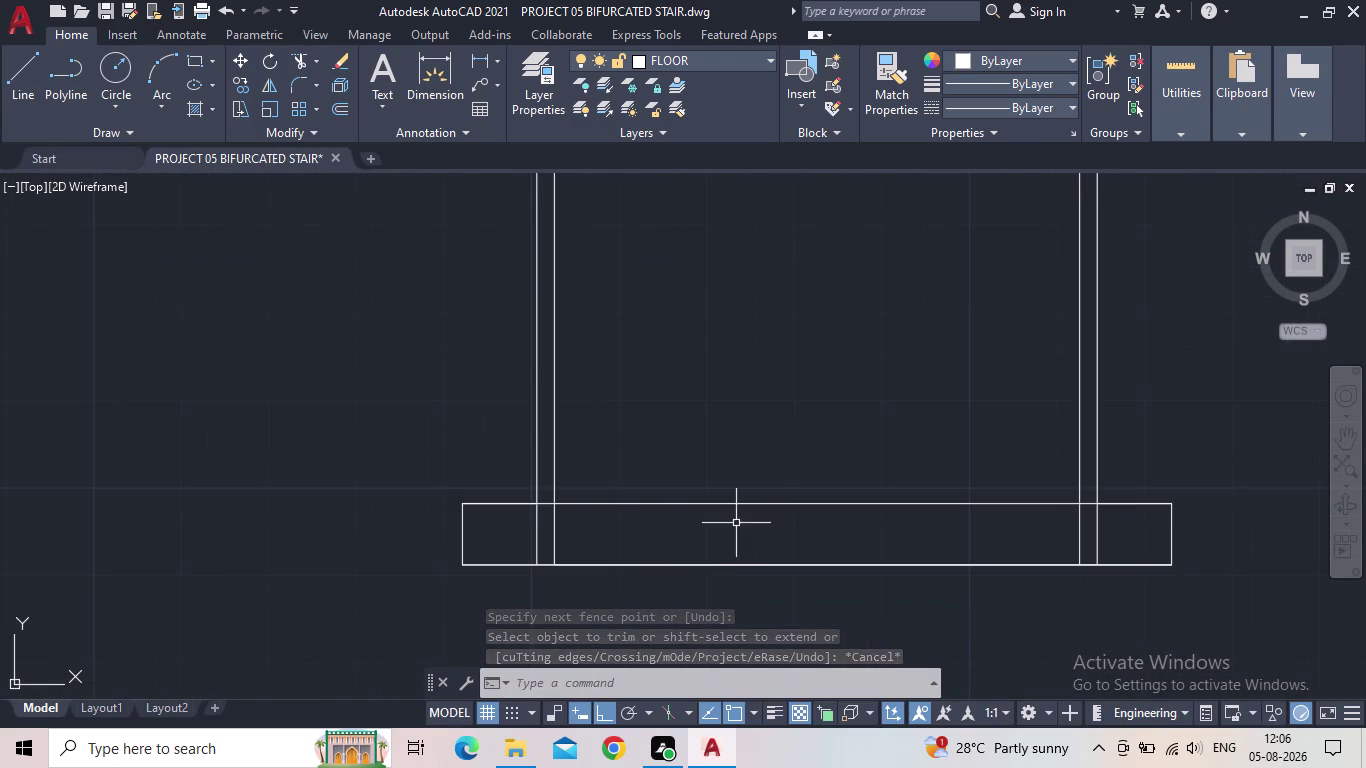
Offset the slab's top edge 1" inward into the slab.
key(o)
key(Return)
text(1)
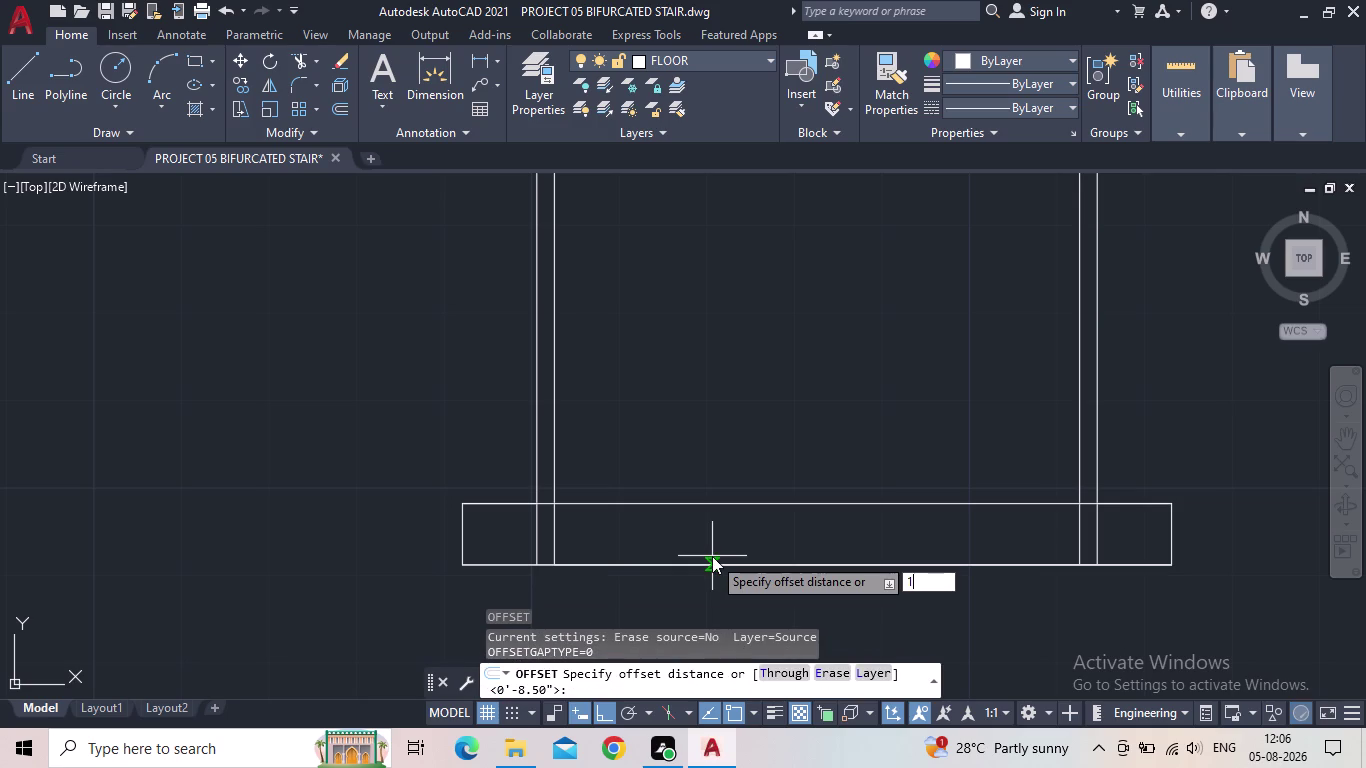
text(")
key(Return)
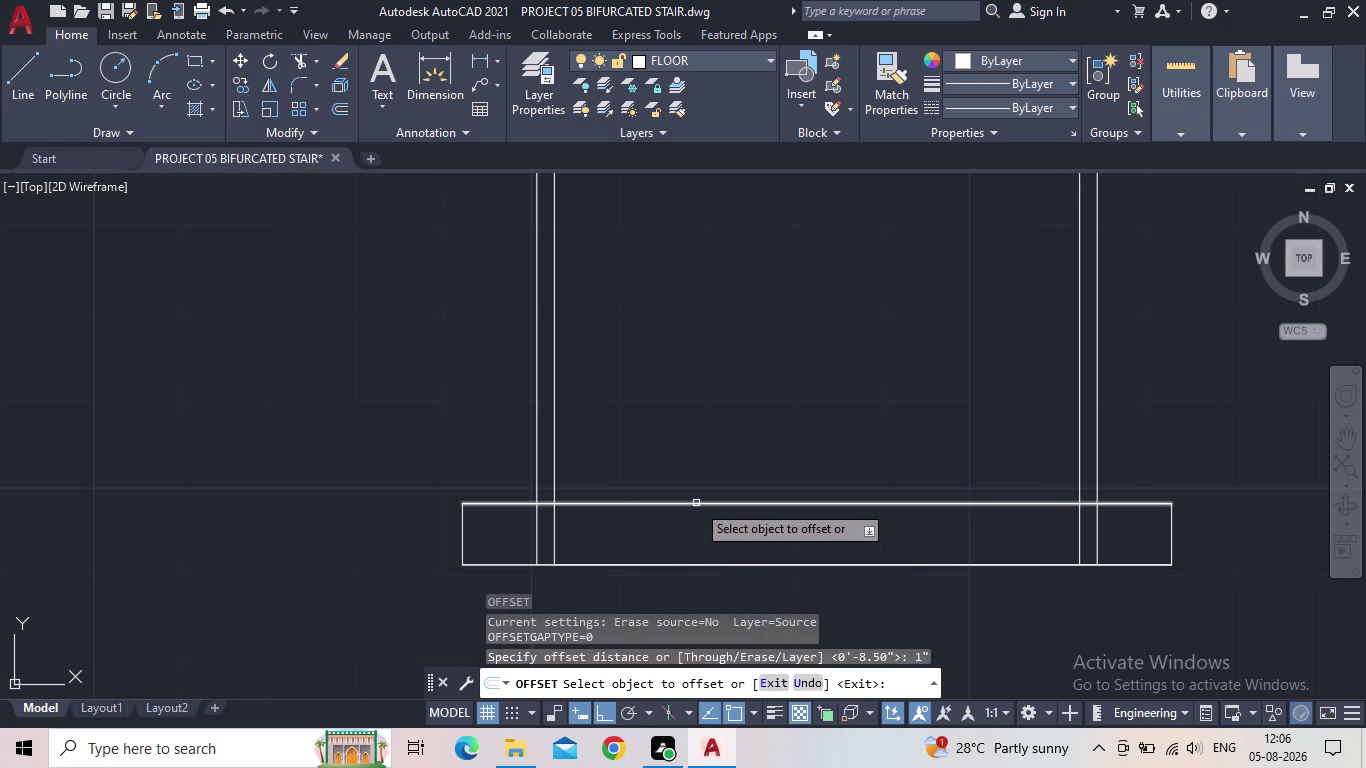
click(695, 503)
click(693, 525)
drag(778, 561, 764, 566)
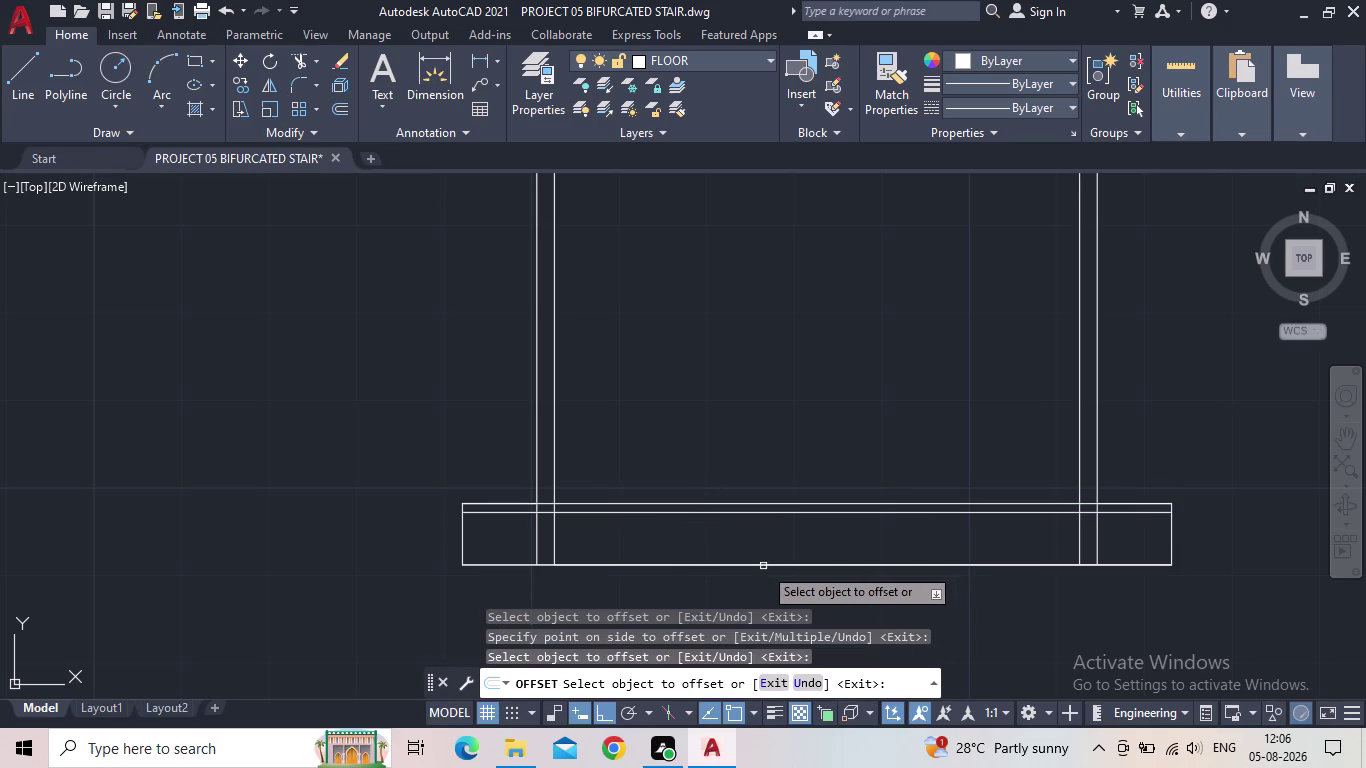
key(Escape)
scroll(down, 3)
key(t)
key(r)
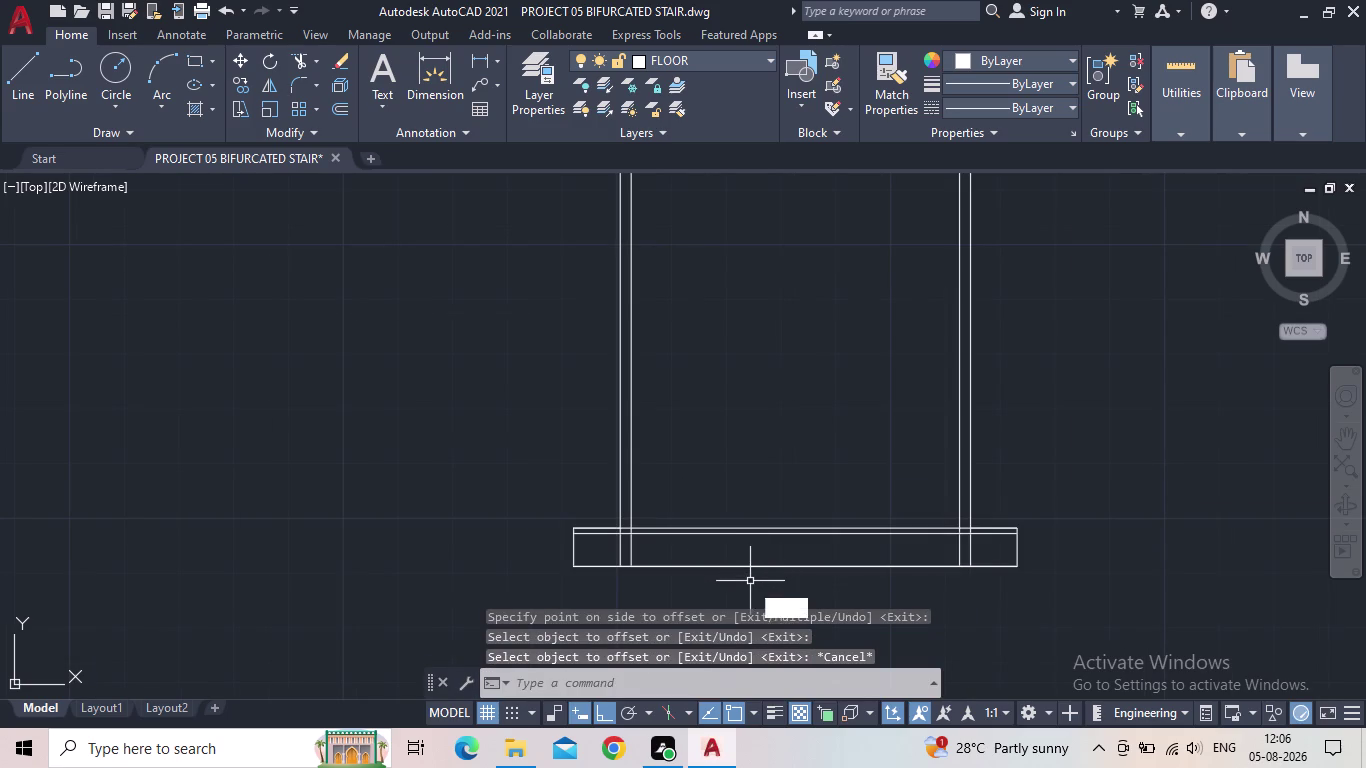
key(space)
Trim the first side wall's line pieces inside the slab strip.
scroll(up, 3)
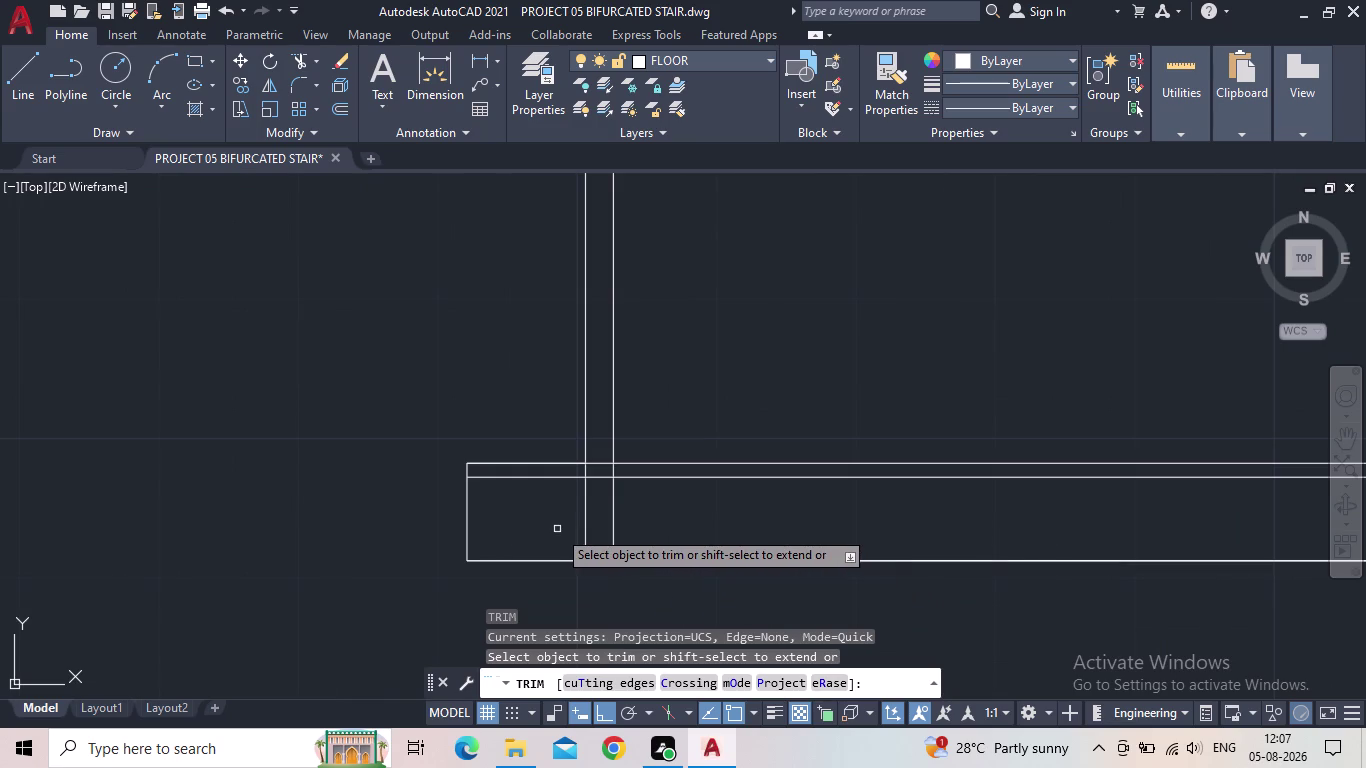
scroll(up, 3)
drag(718, 497, 590, 499)
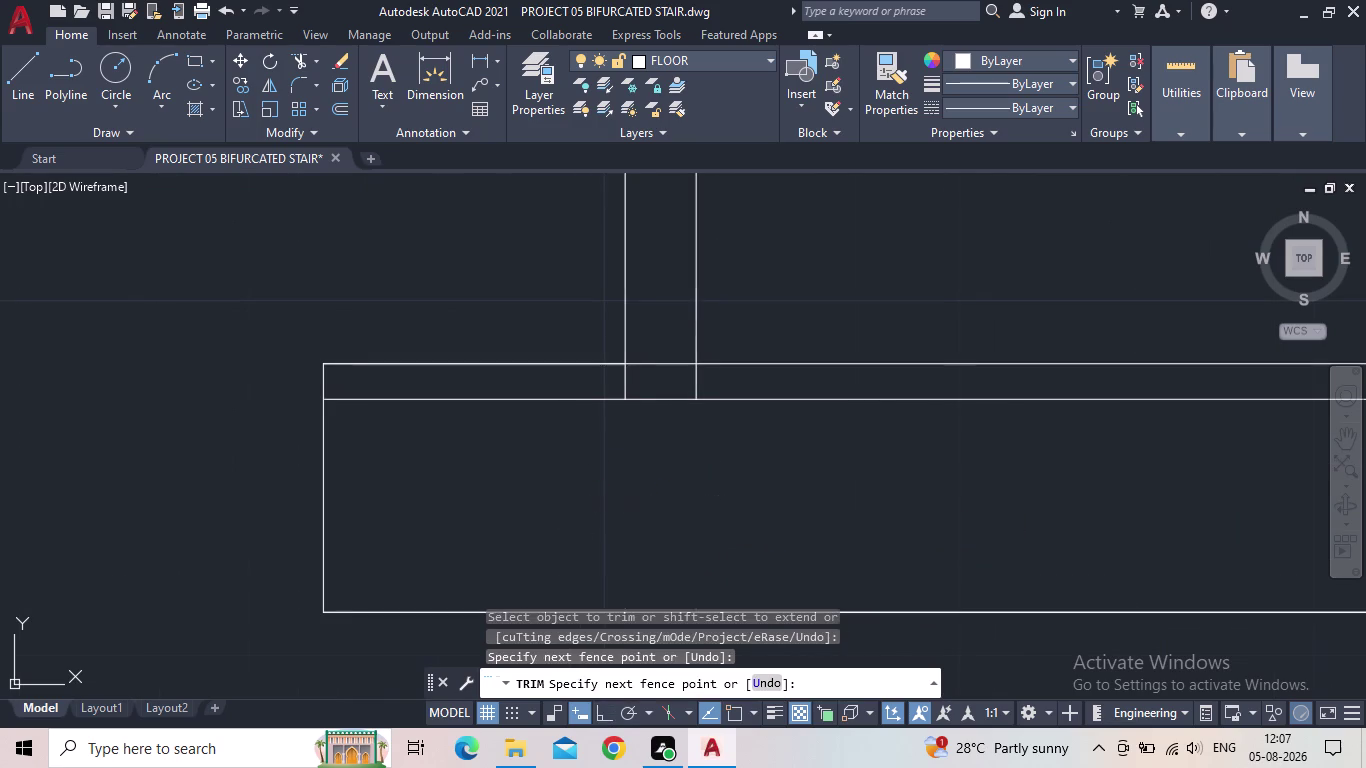
click(625, 386)
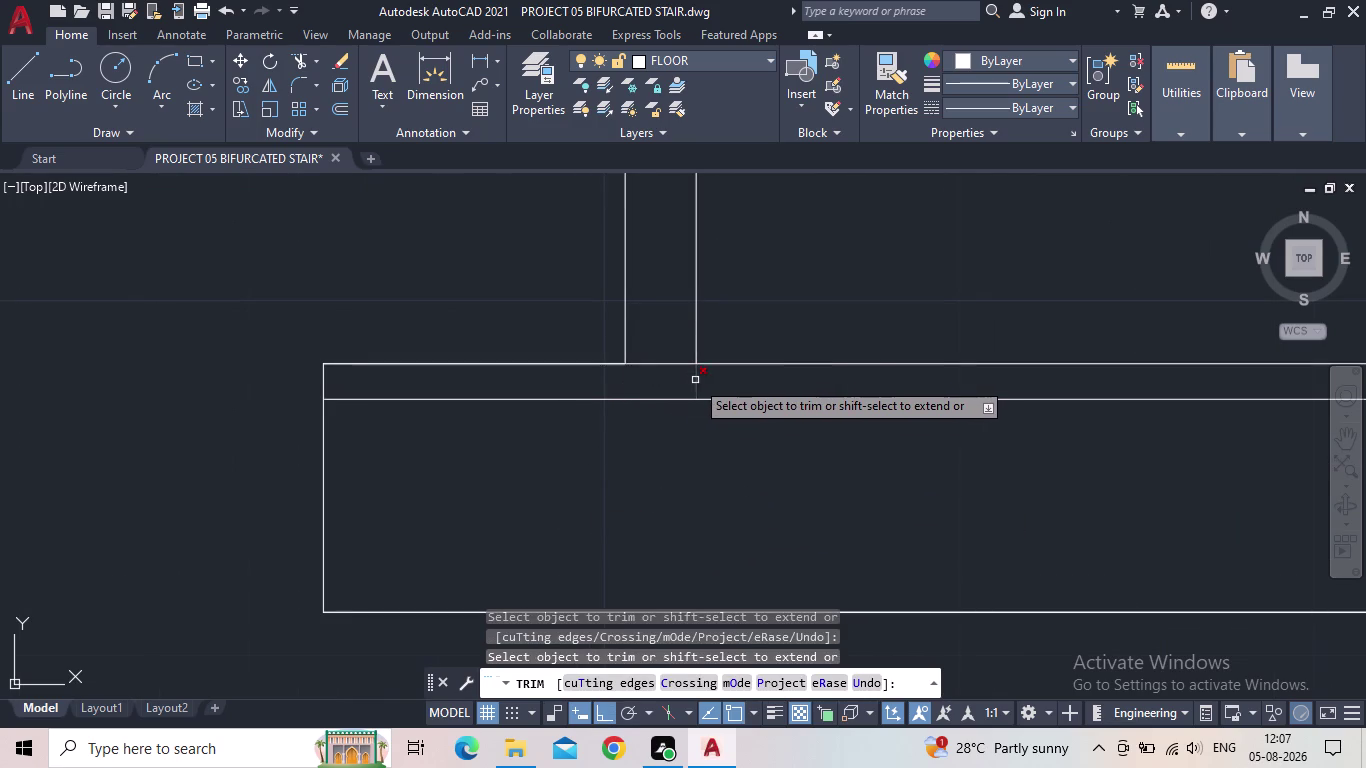
click(695, 380)
scroll(down, 3)
Trim the other side wall's line pieces inside the slab strip.
middle_drag(769, 469, 341, 493)
scroll(down, 3)
scroll(up, 3)
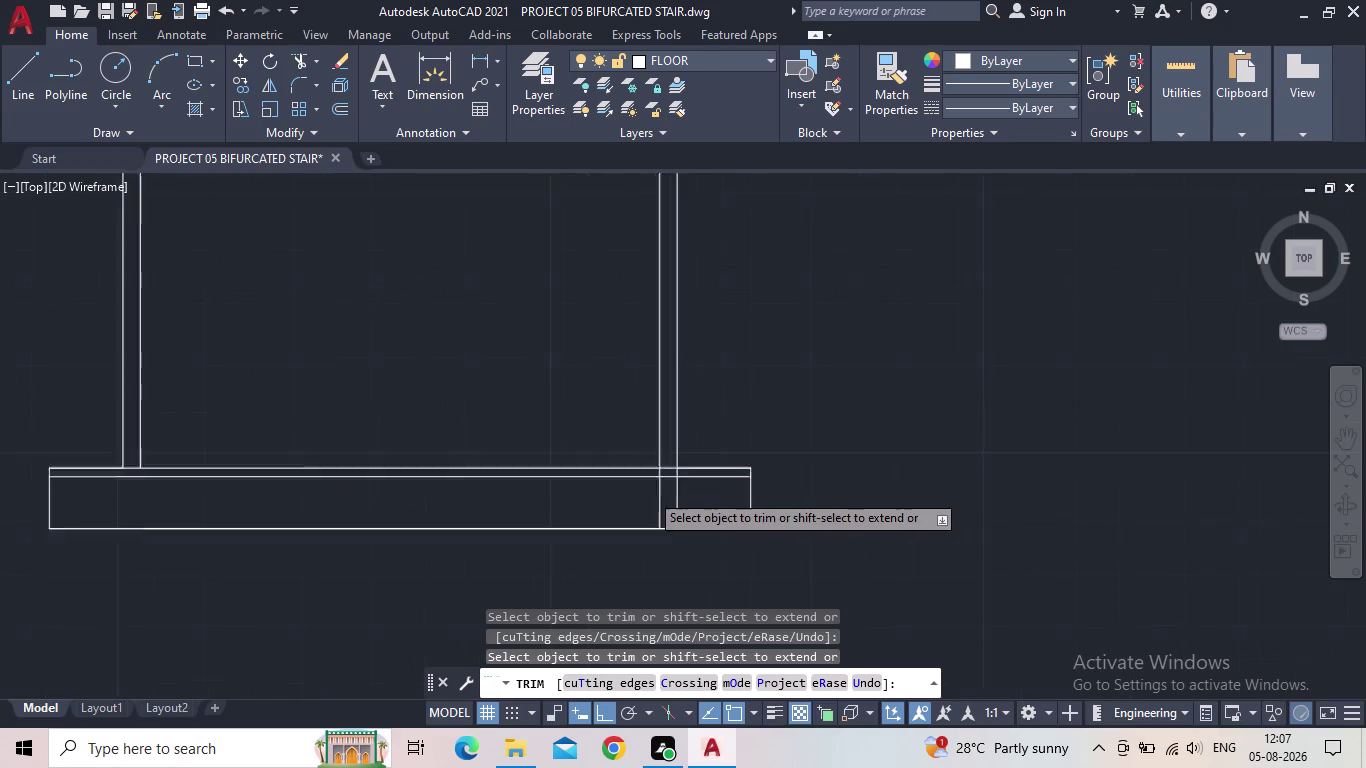
scroll(up, 3)
drag(750, 497, 654, 499)
scroll(up, 3)
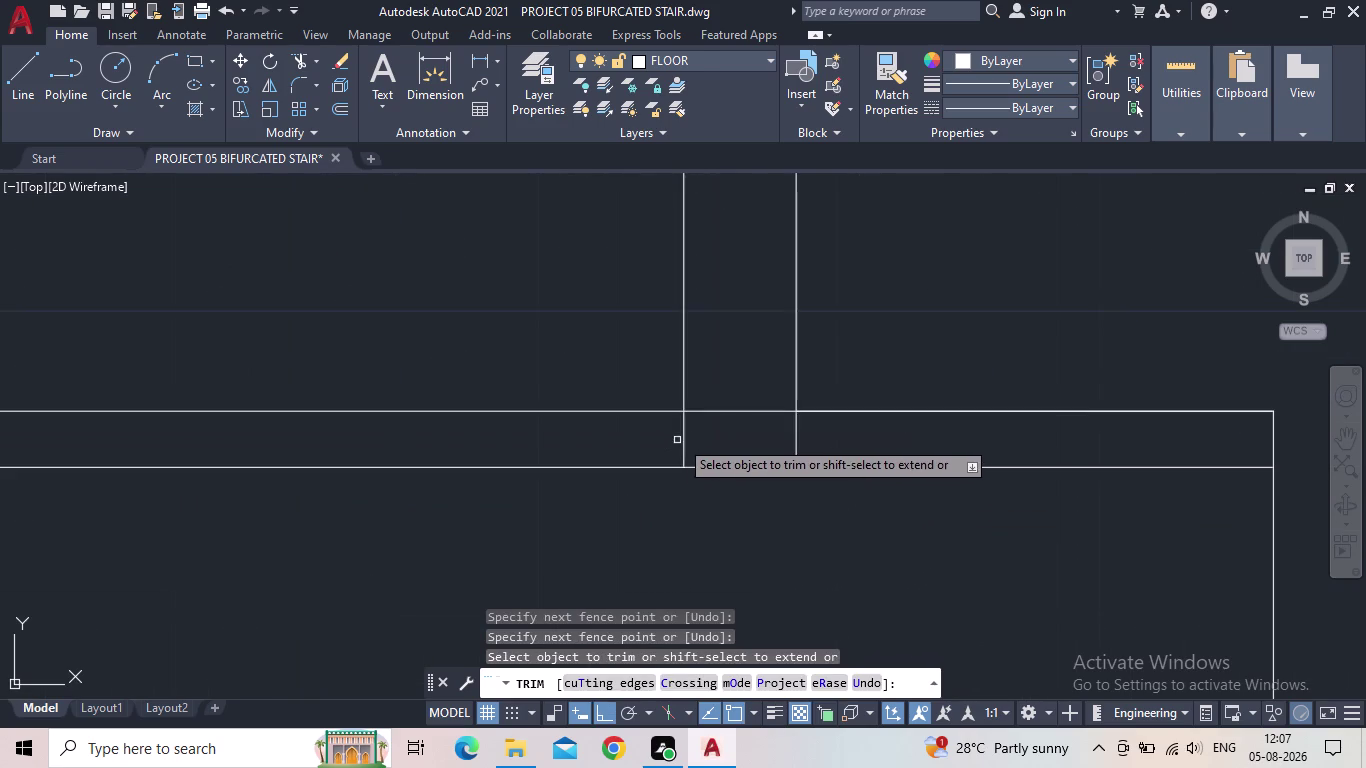
click(685, 437)
click(795, 437)
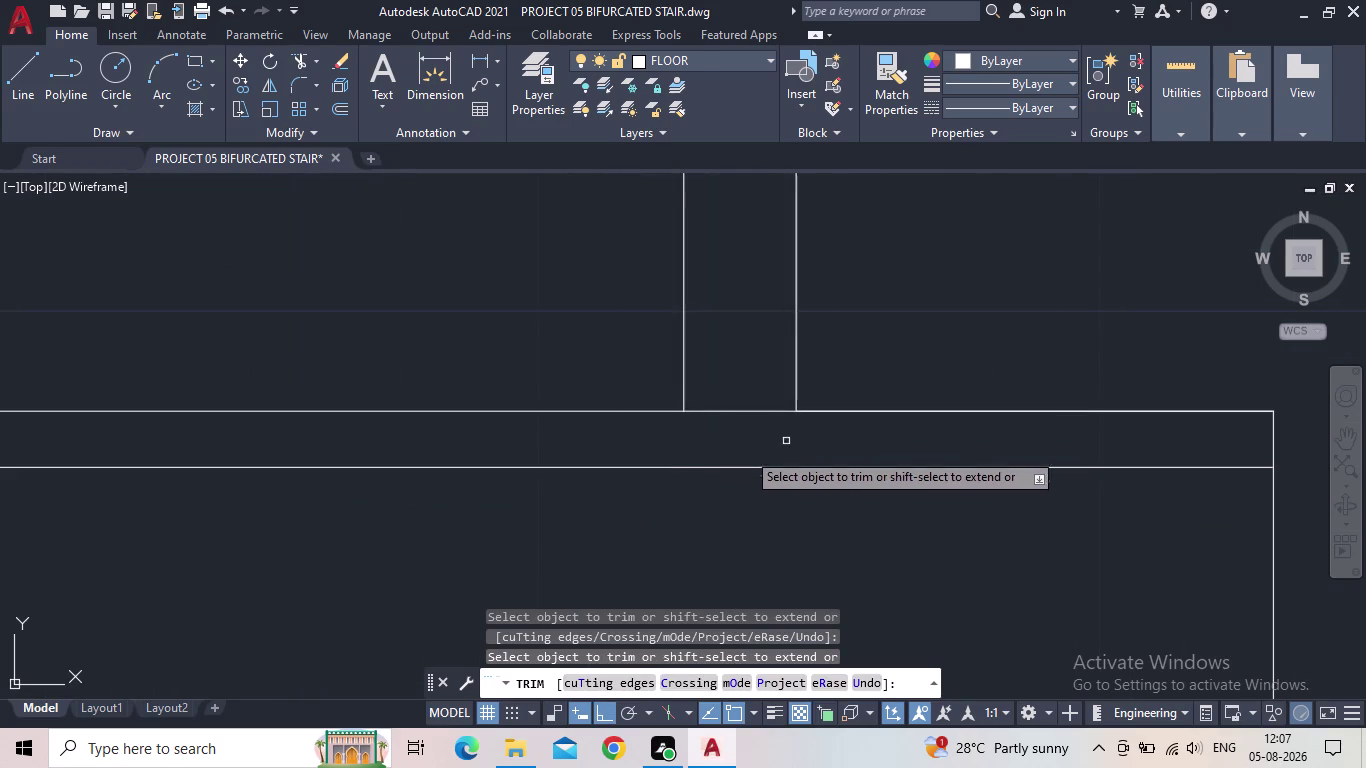
key(Escape)
scroll(down, 3)
scroll(down, 3)
middle_drag(637, 560, 705, 521)
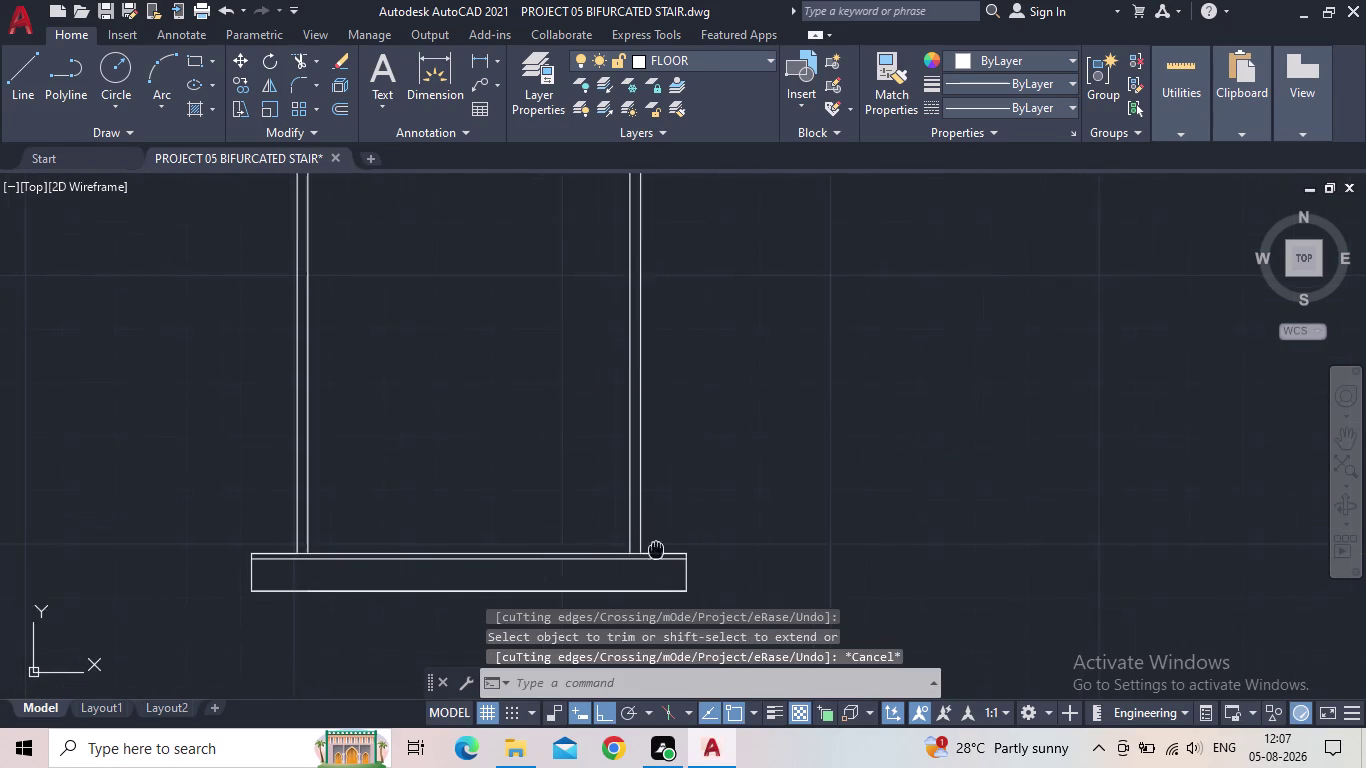
middle_drag(705, 521, 729, 511)
scroll(down, 3)
middle_drag(680, 503, 537, 544)
scroll(up, 3)
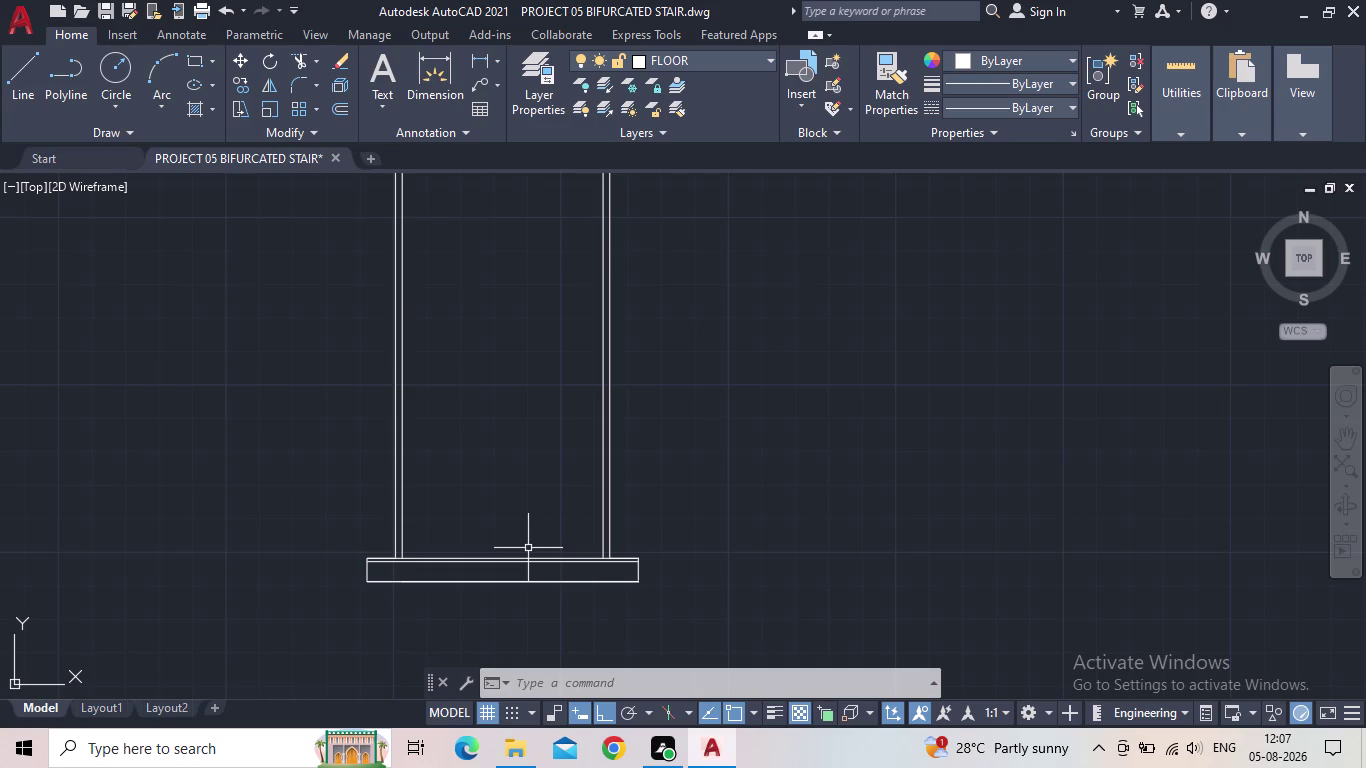
Select the slab's upper line and drag its left end grip to the left wall's inner face.
scroll(down, 3)
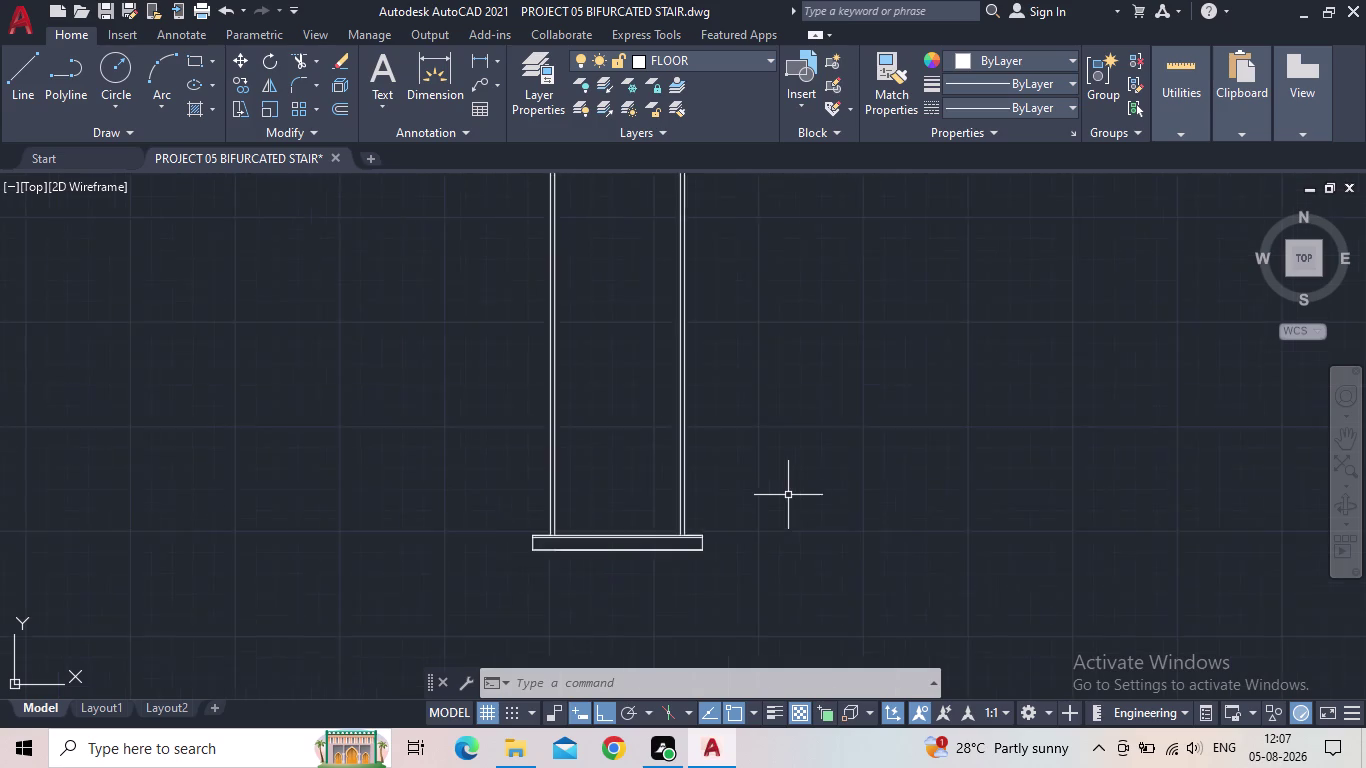
scroll(up, 3)
middle_drag(756, 442, 790, 349)
scroll(up, 3)
middle_drag(742, 498, 706, 511)
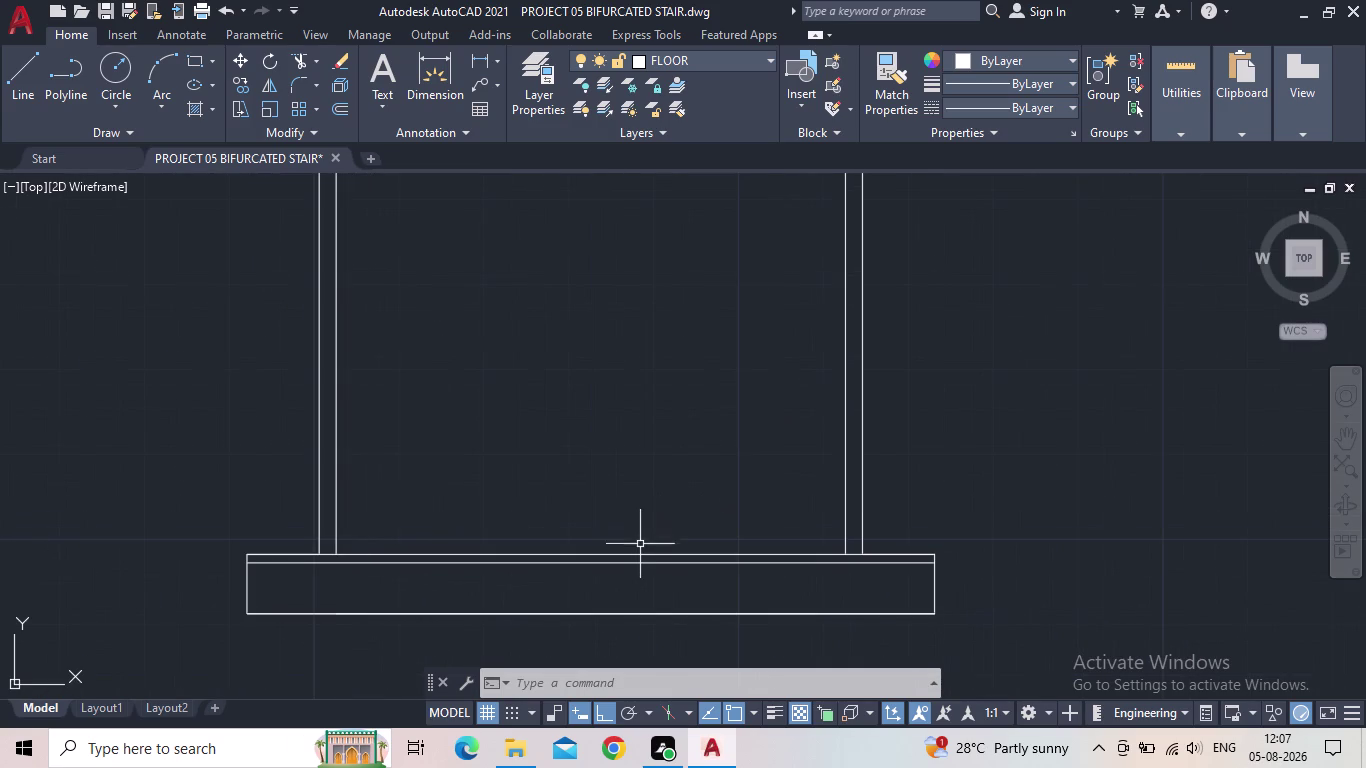
click(639, 554)
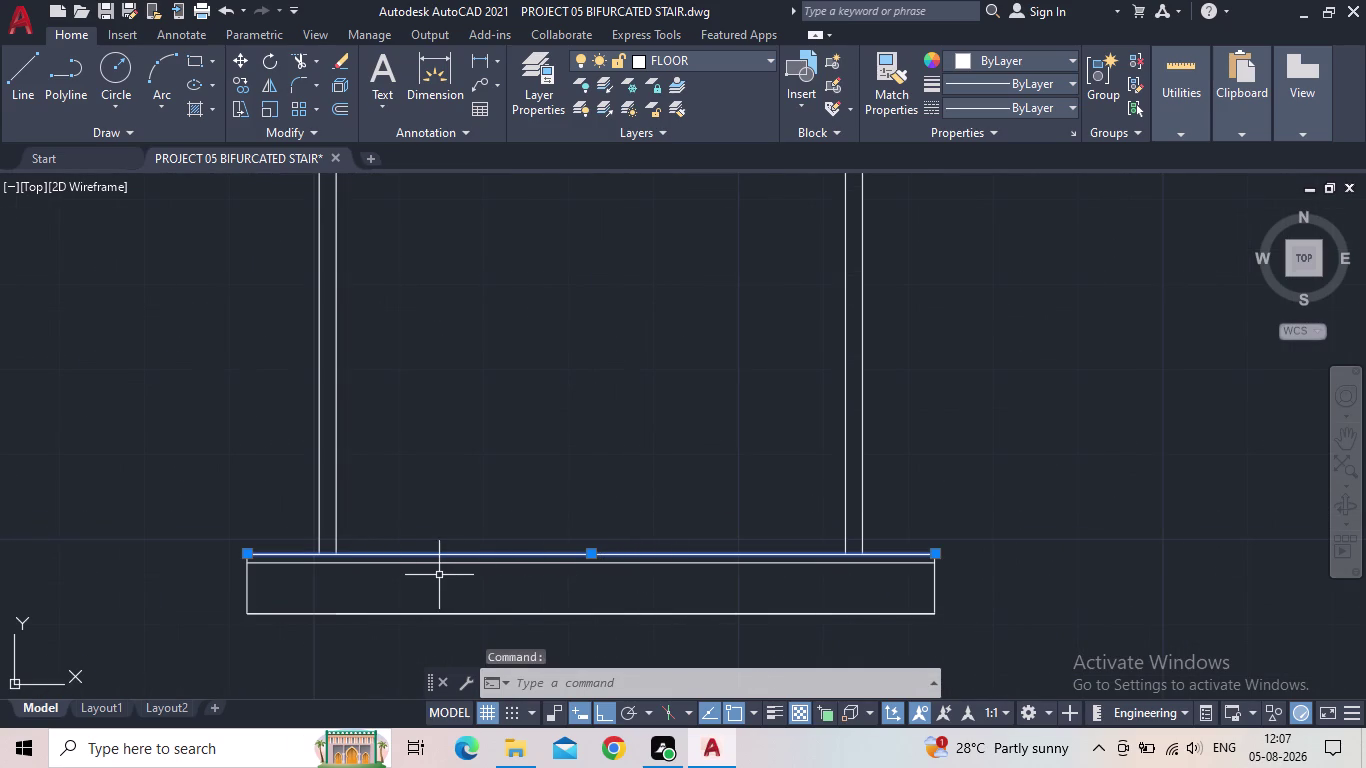
scroll(up, 3)
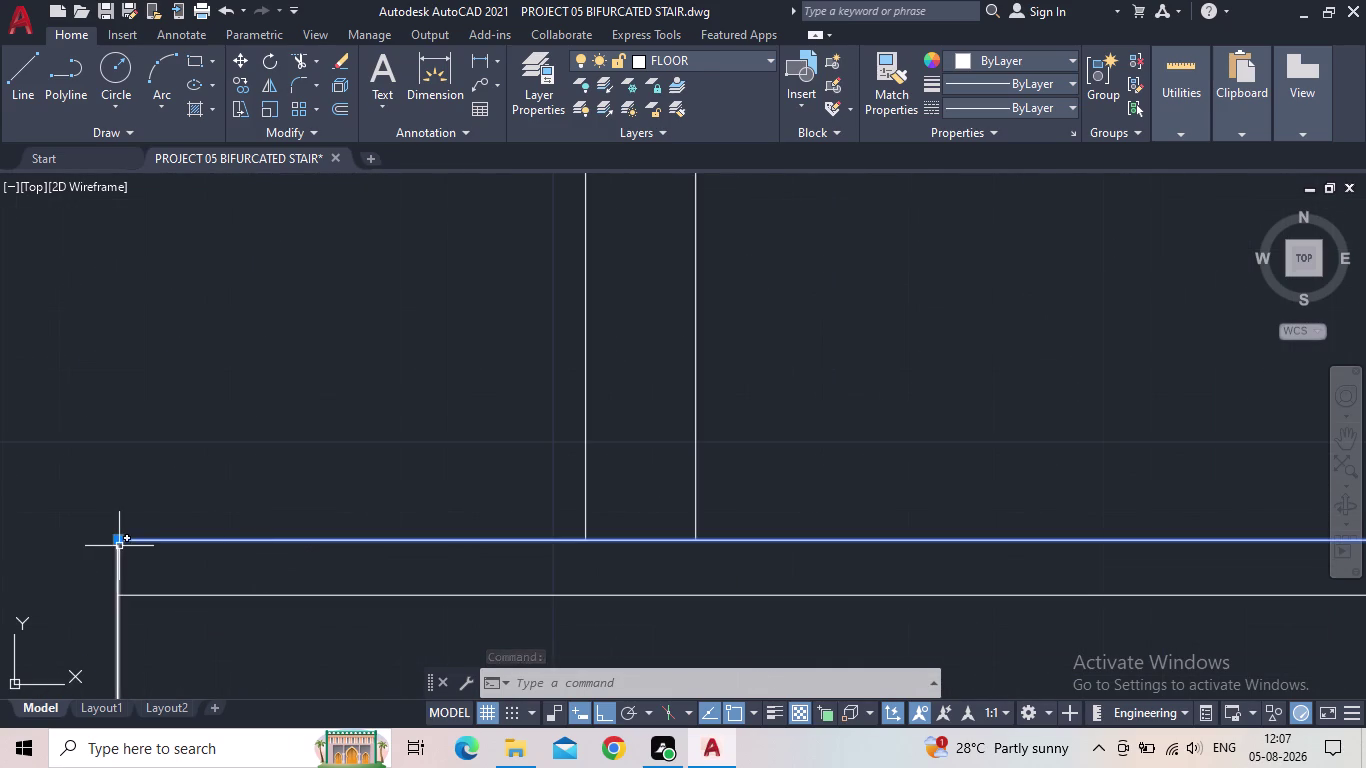
click(119, 541)
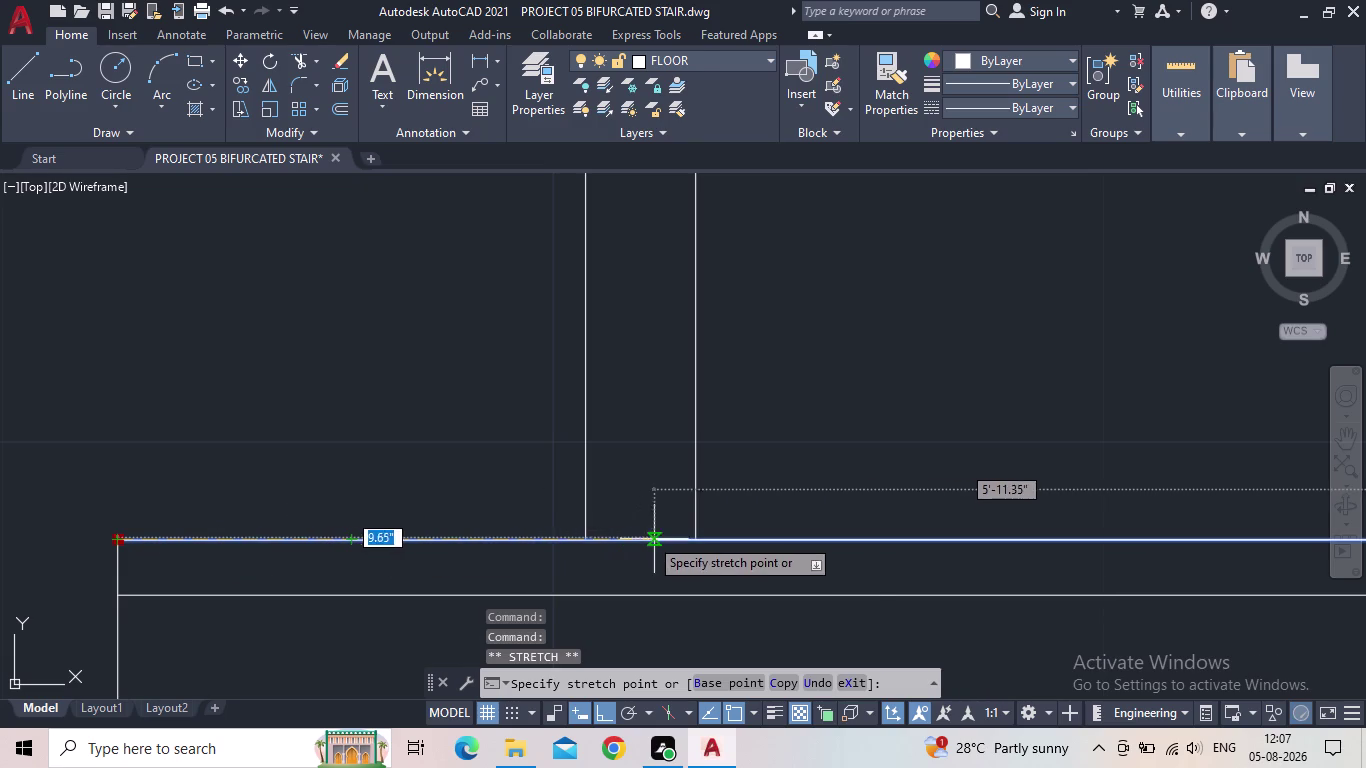
click(695, 539)
scroll(down, 3)
Drag the upper line's right end grip to the right wall's inner face.
middle_drag(890, 519, 241, 512)
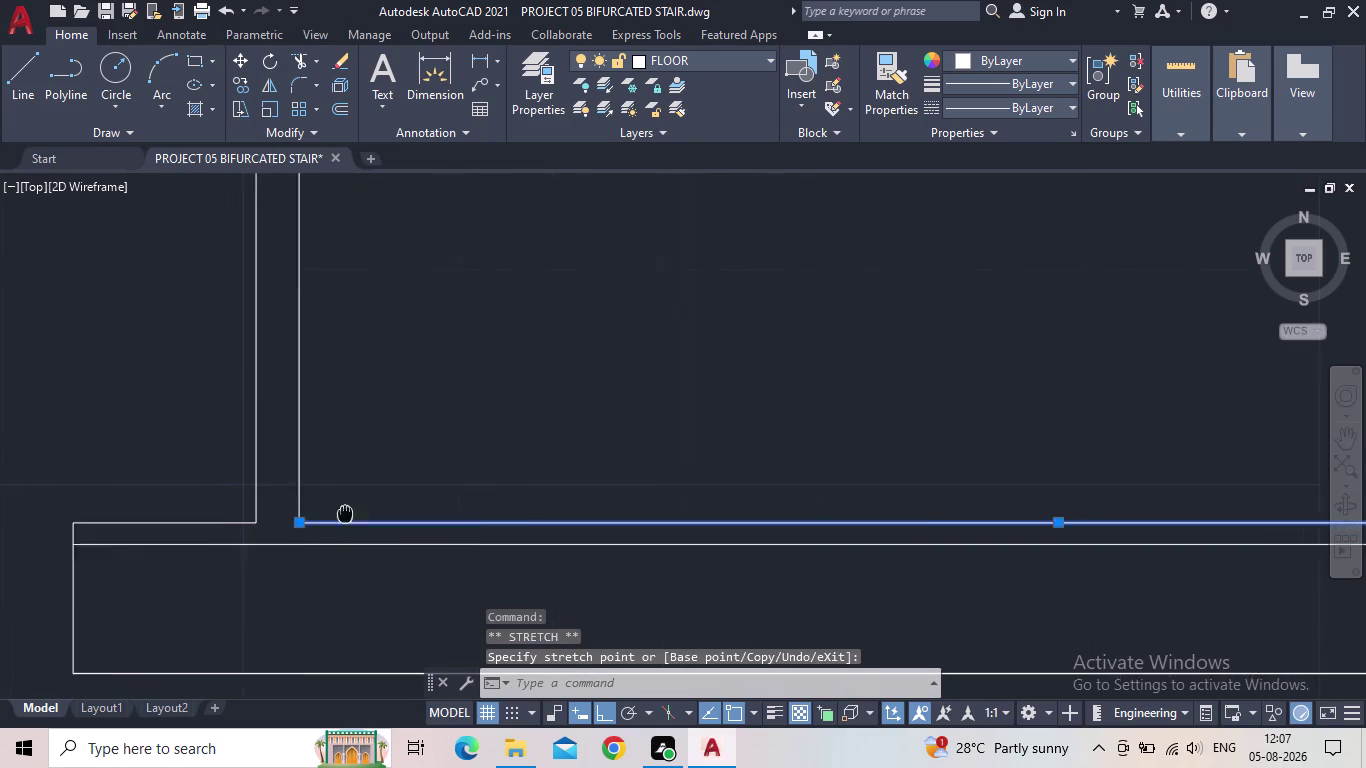
scroll(down, 3)
scroll(up, 3)
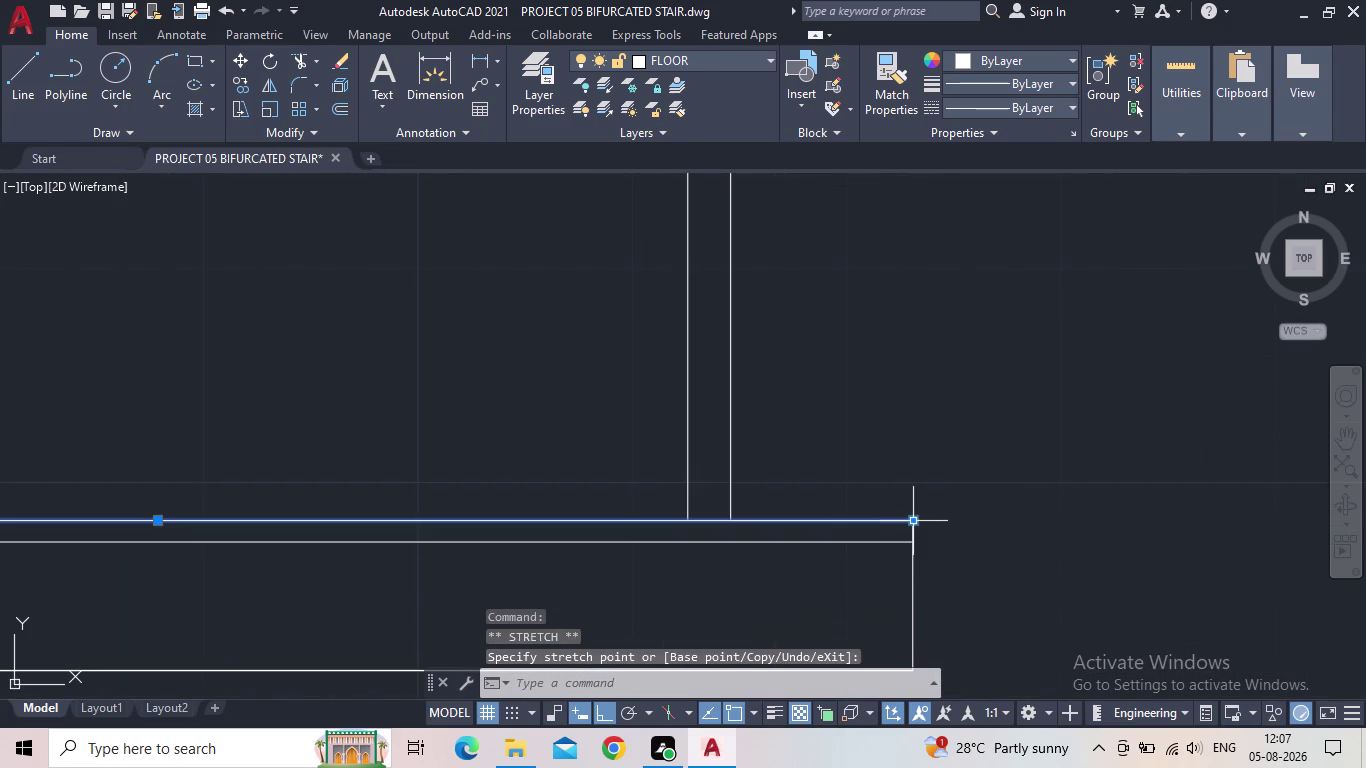
click(916, 520)
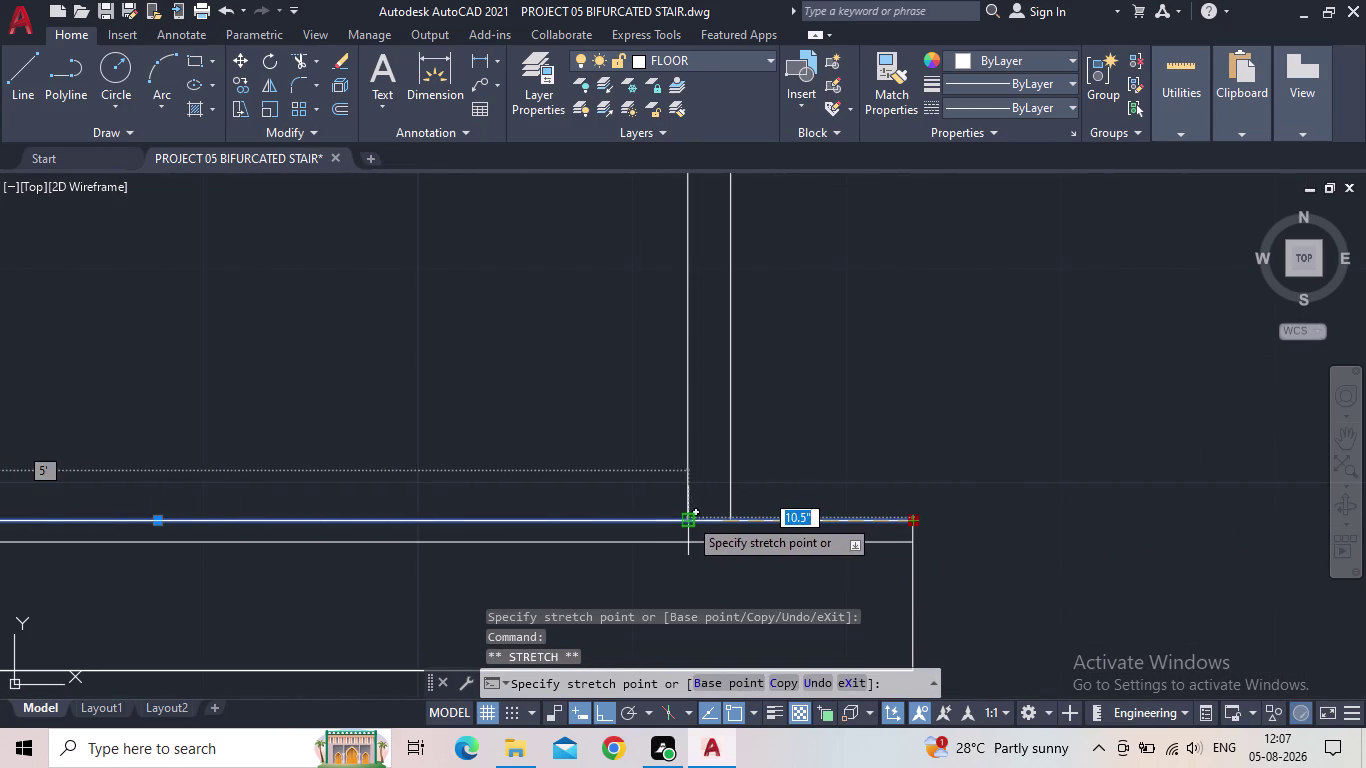
click(688, 517)
scroll(down, 3)
key(Escape)
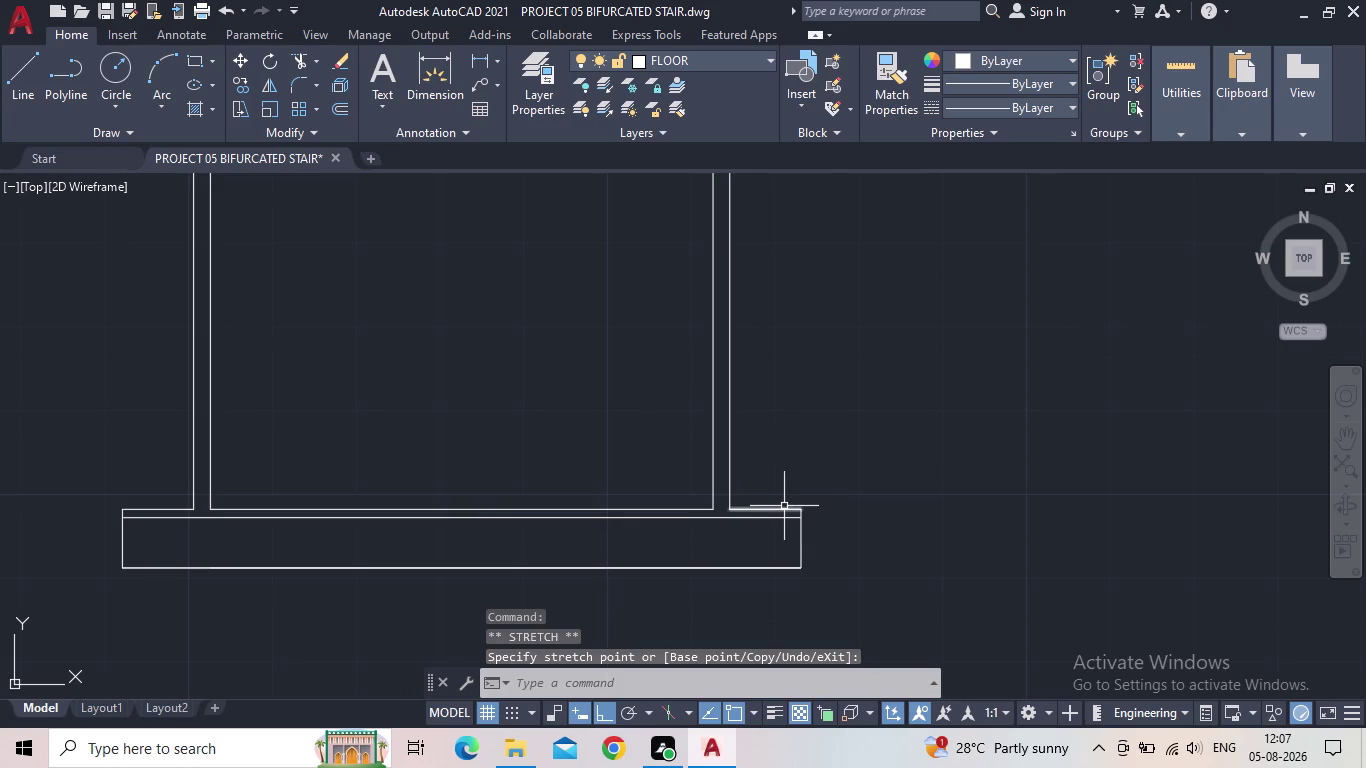
Recentre the view on the slab and begin a selection window over its lines.
middle_drag(838, 478, 854, 475)
scroll(down, 3)
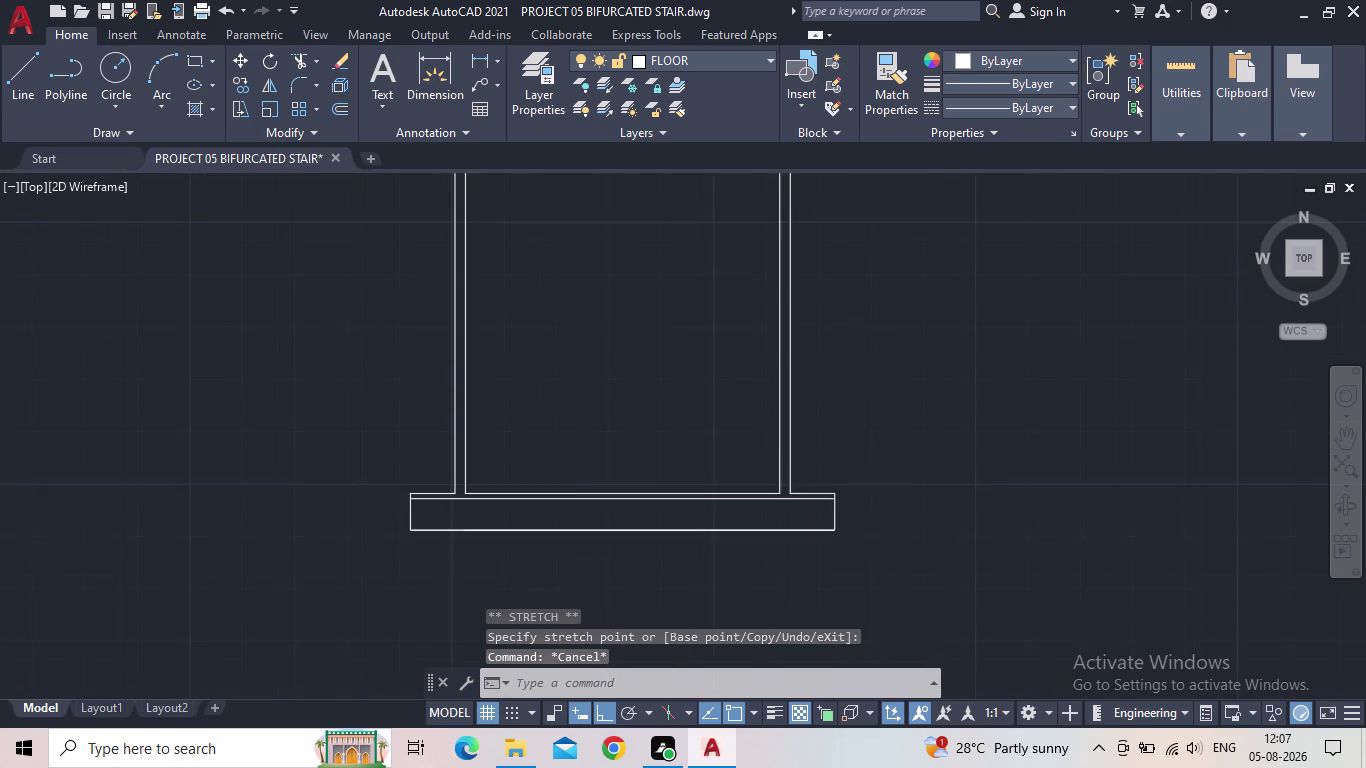
scroll(up, 3)
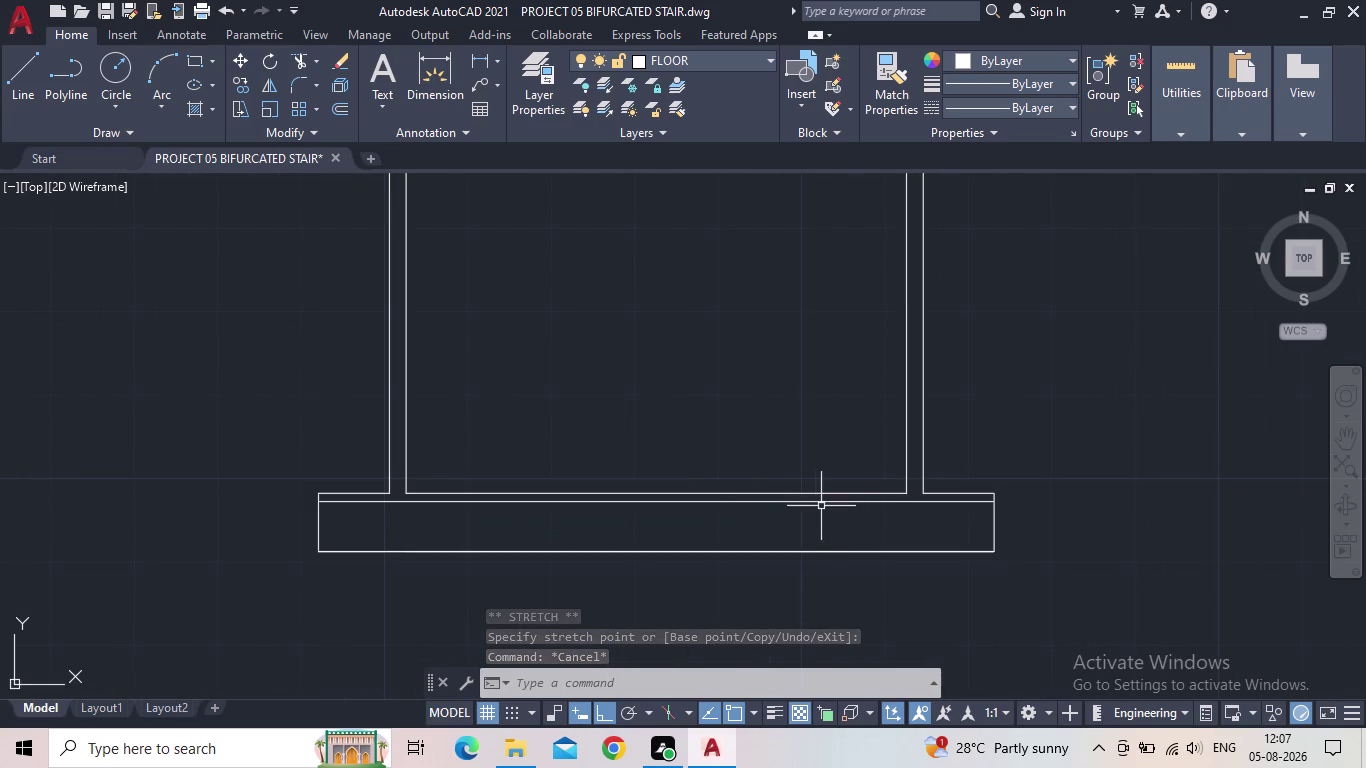
scroll(up, 3)
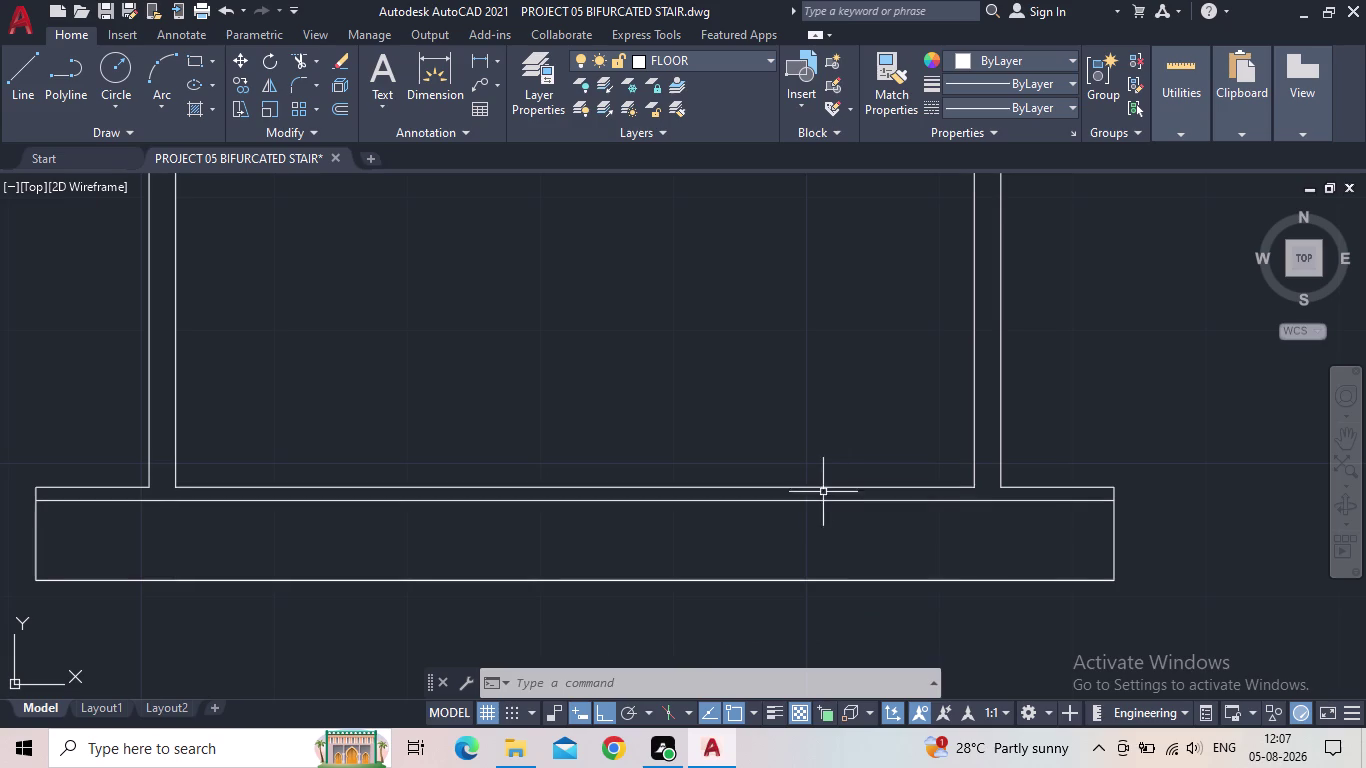
scroll(down, 3)
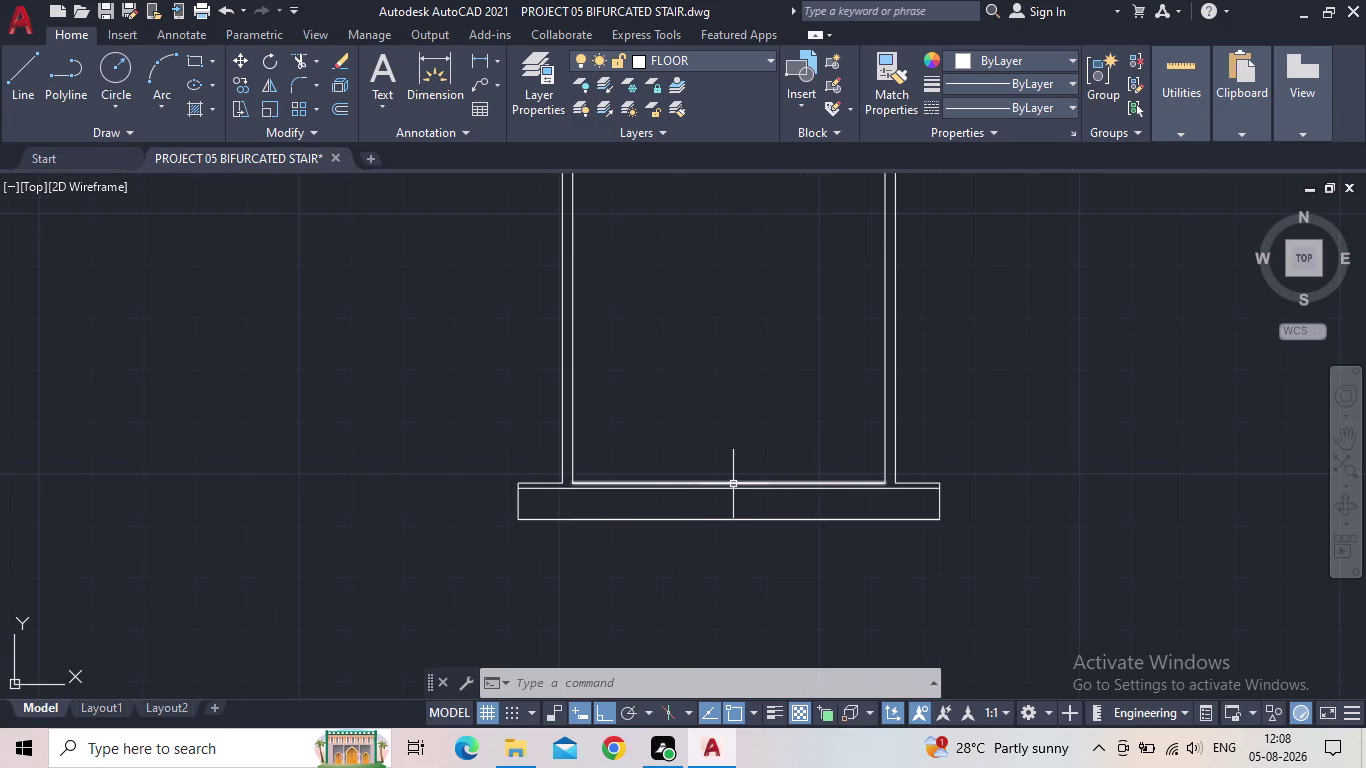
middle_drag(762, 428, 762, 430)
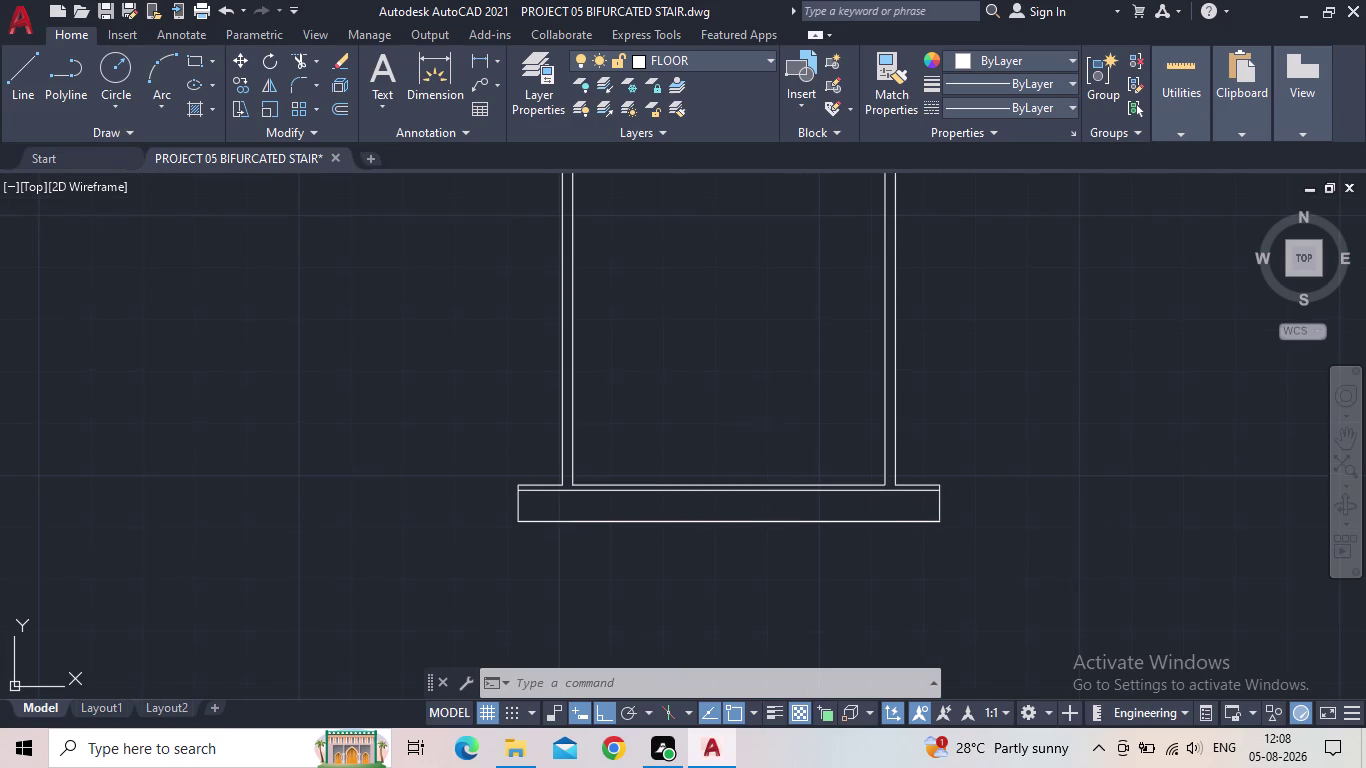
middle_drag(762, 430, 762, 470)
scroll(up, 3)
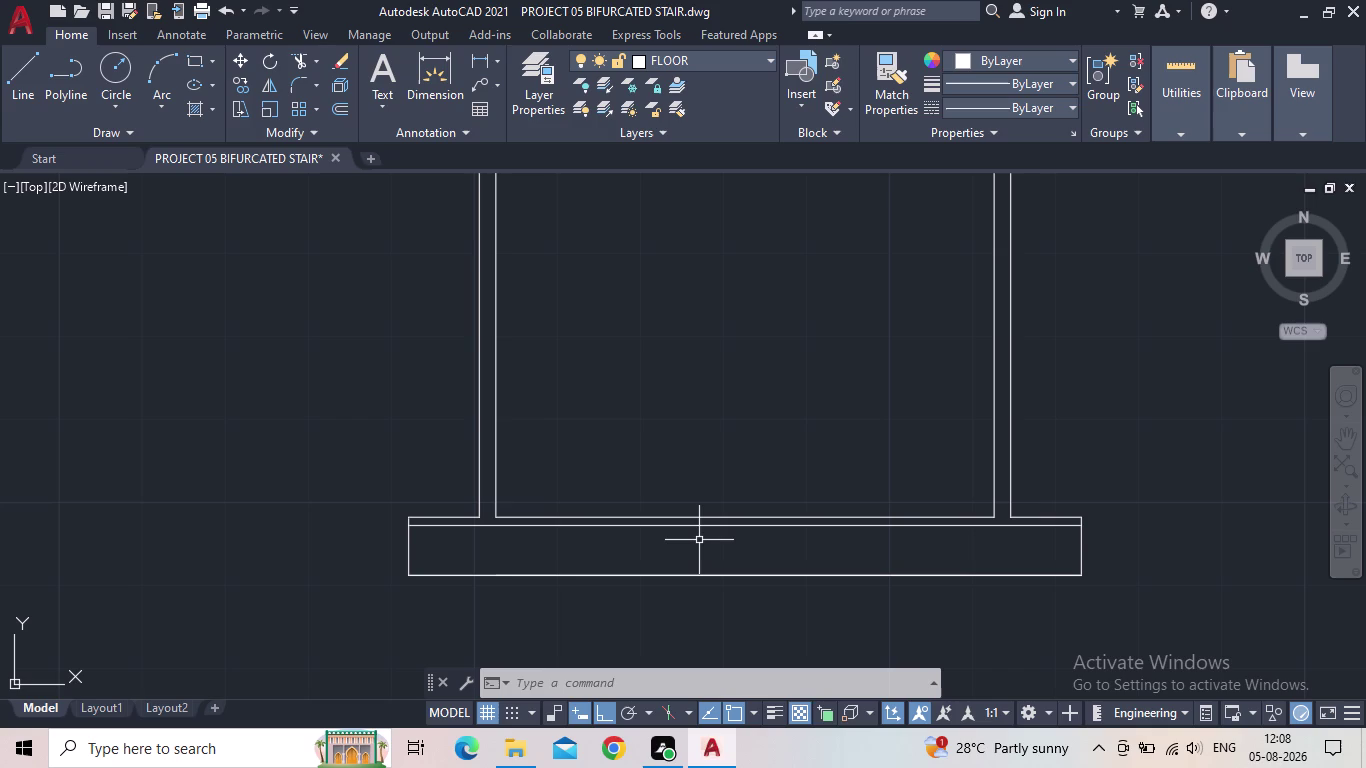
click(699, 541)
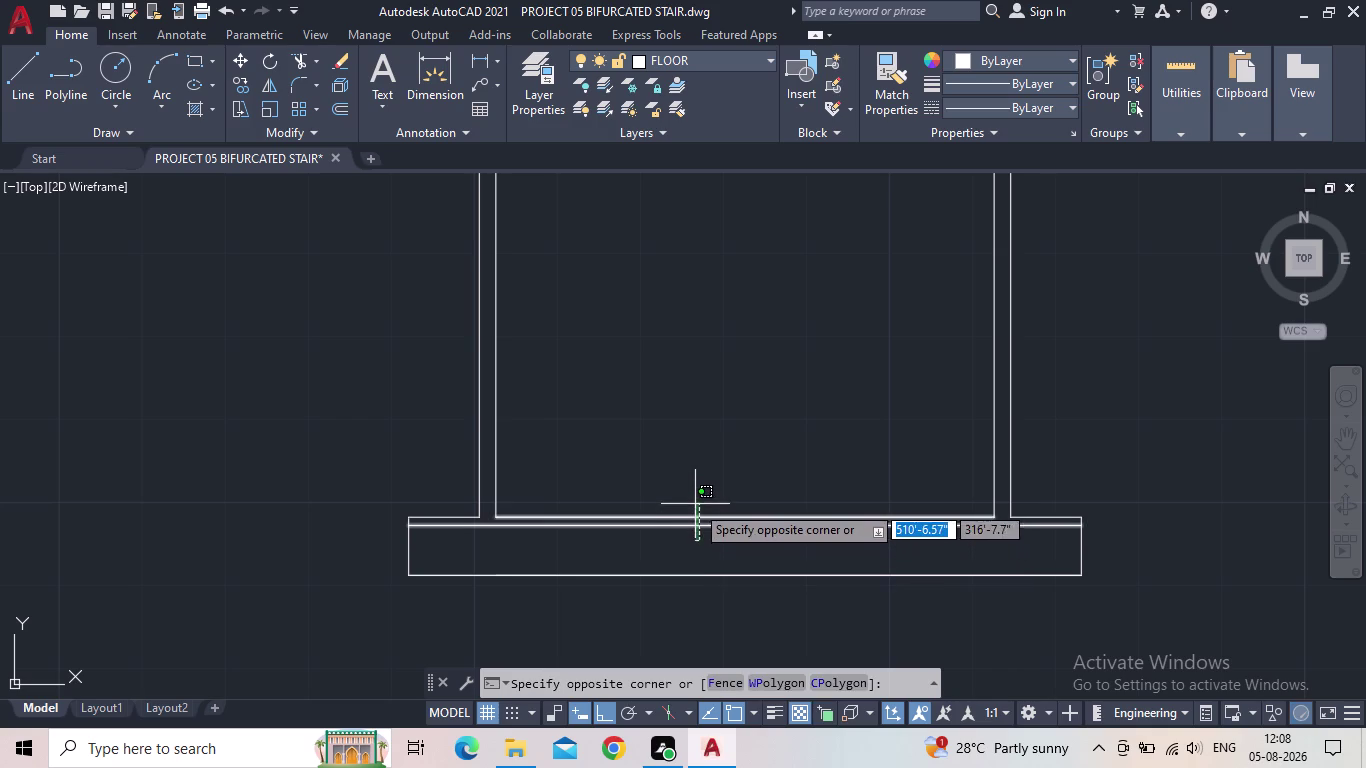
click(695, 501)
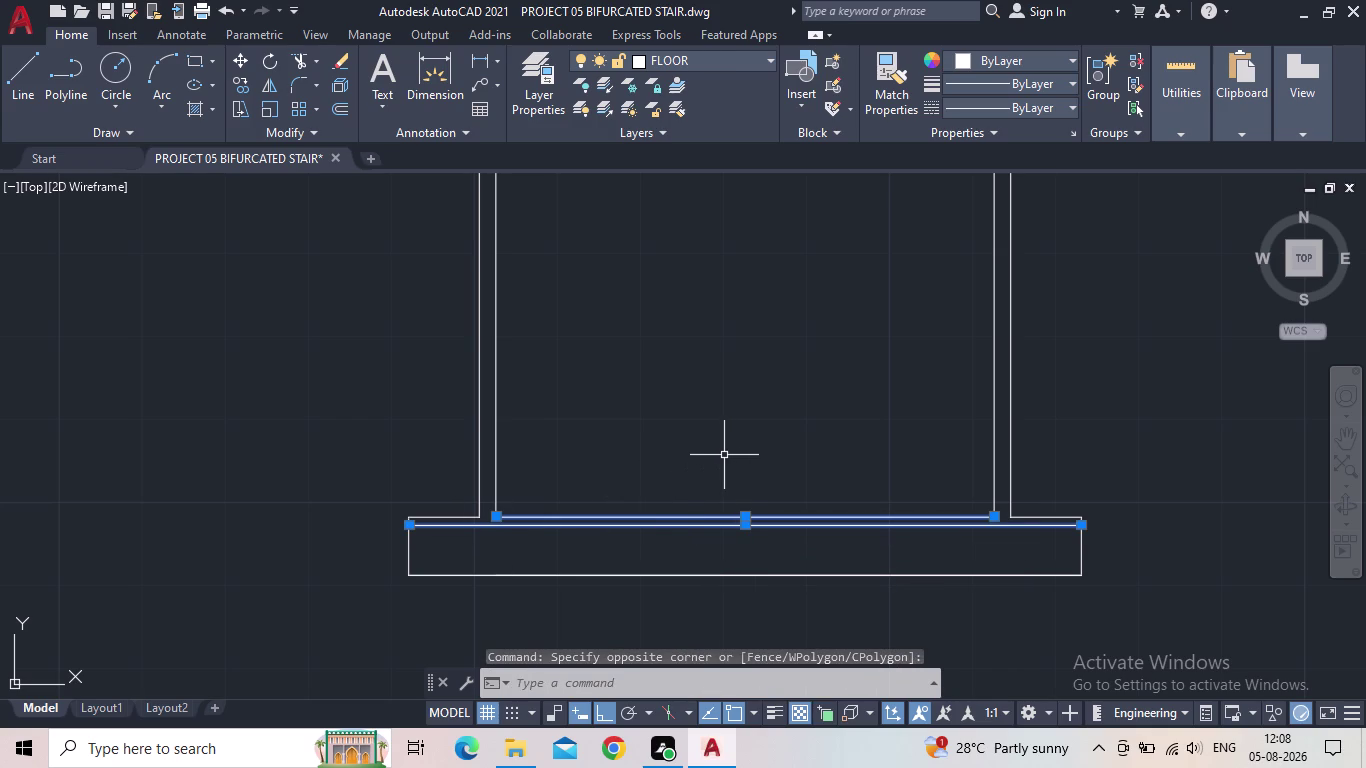
key(o)
key(Return)
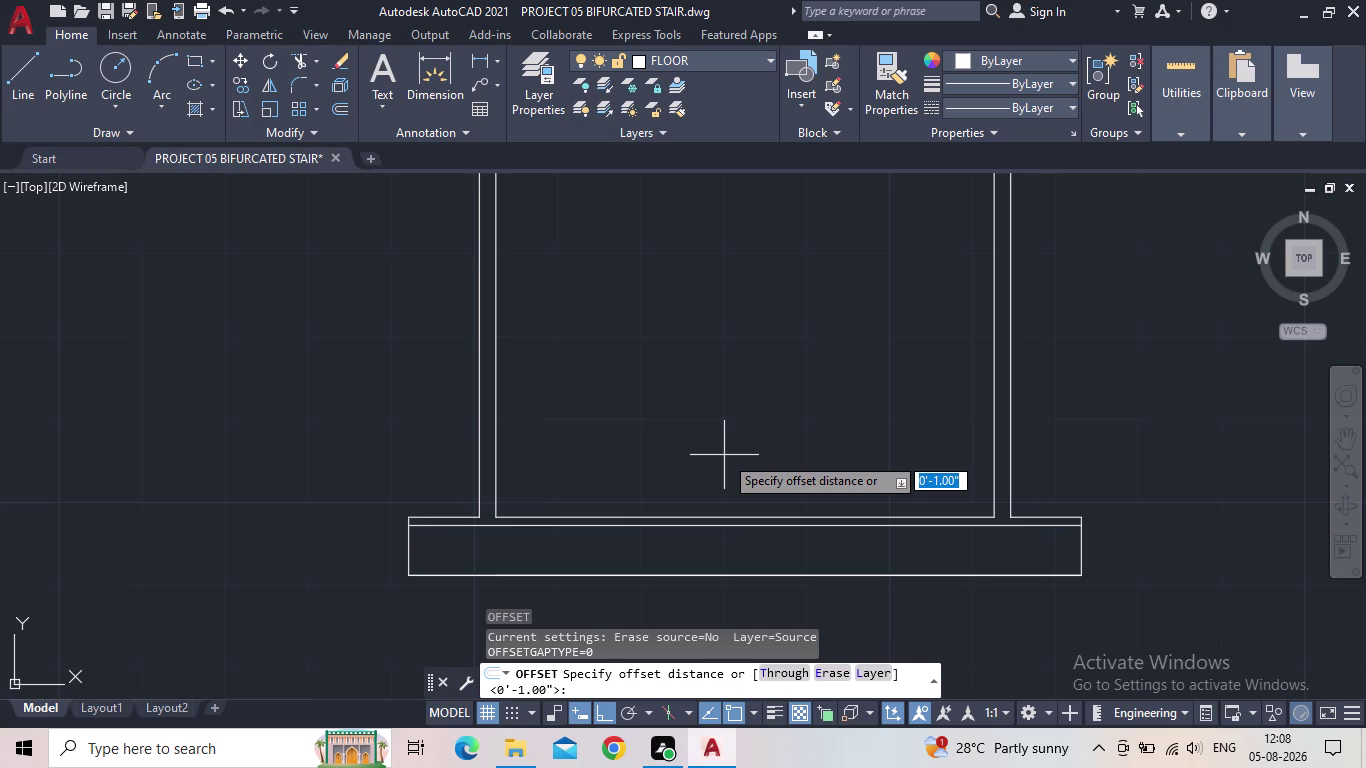
key(Escape)
key(Escape)
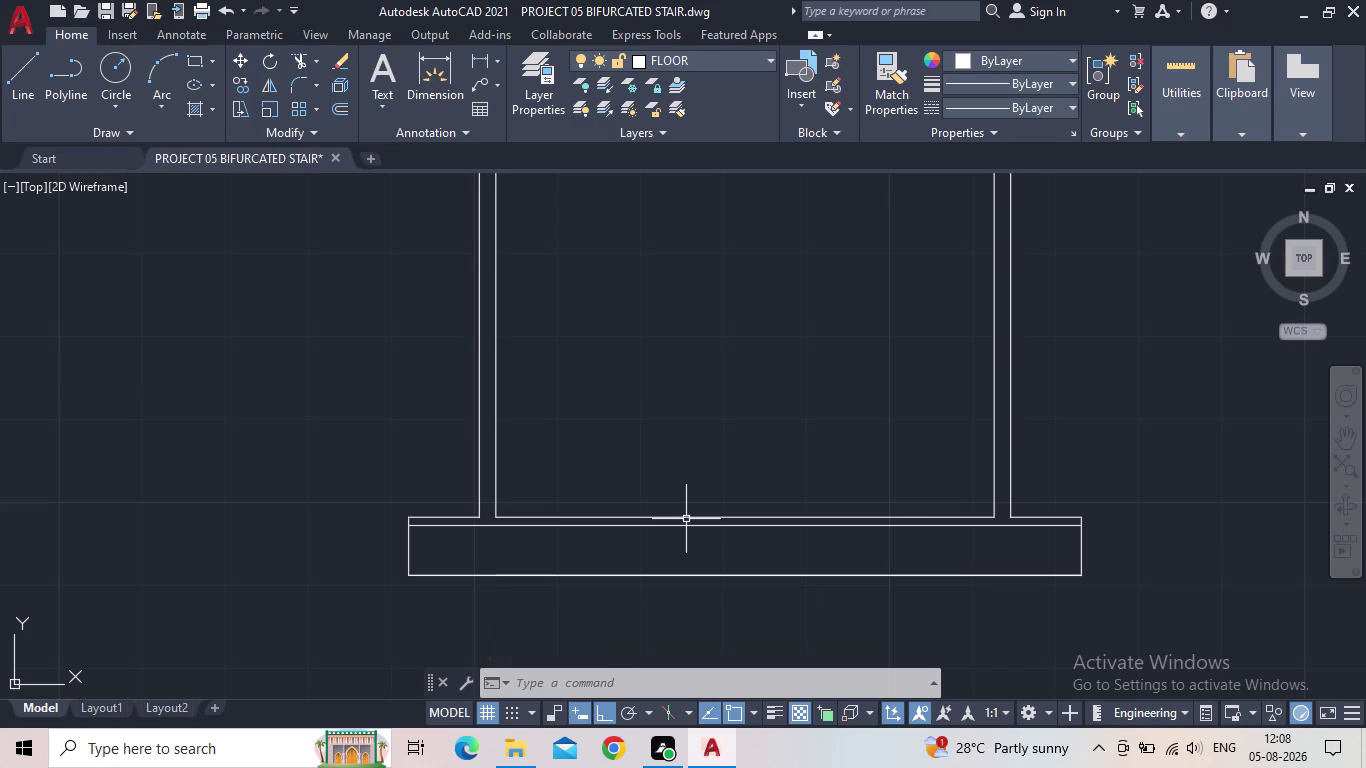
scroll(up, 3)
click(692, 517)
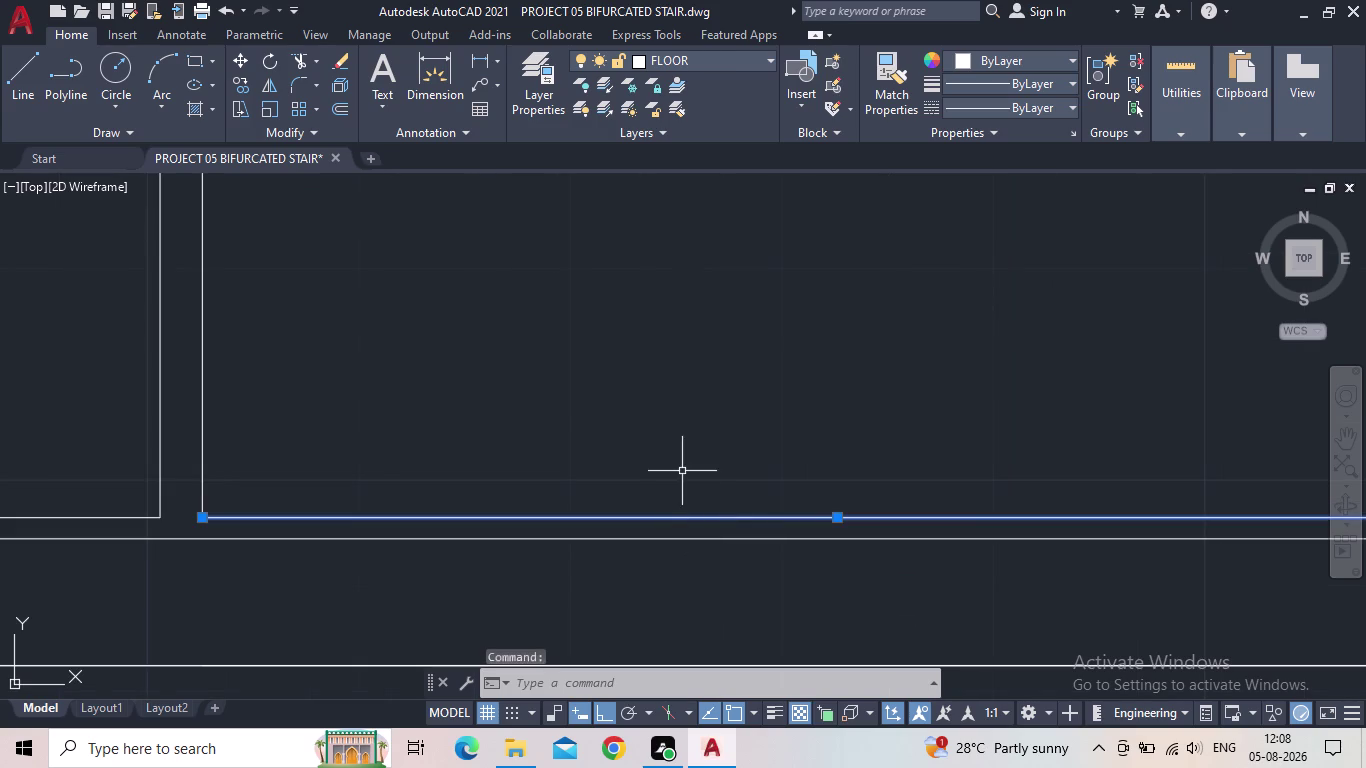
scroll(down, 3)
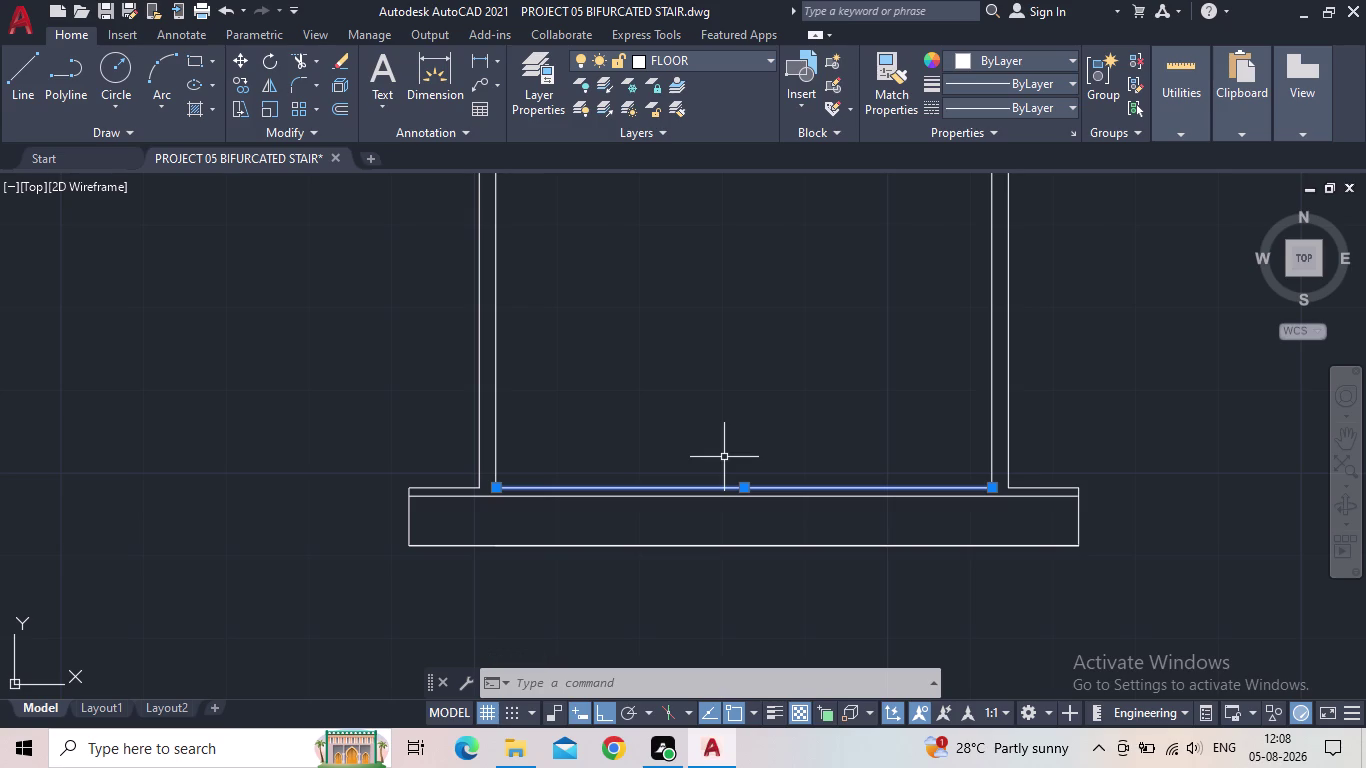
click(638, 497)
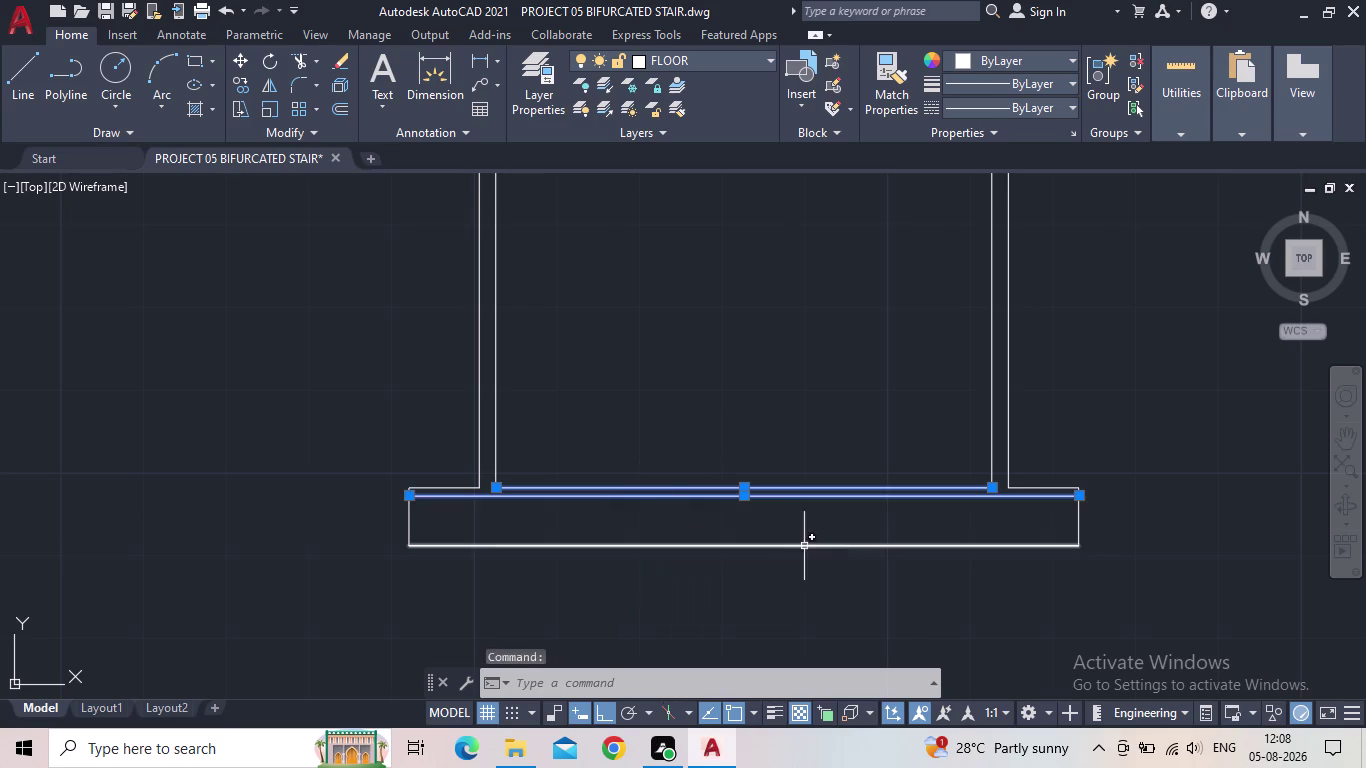
key(Escape)
click(715, 497)
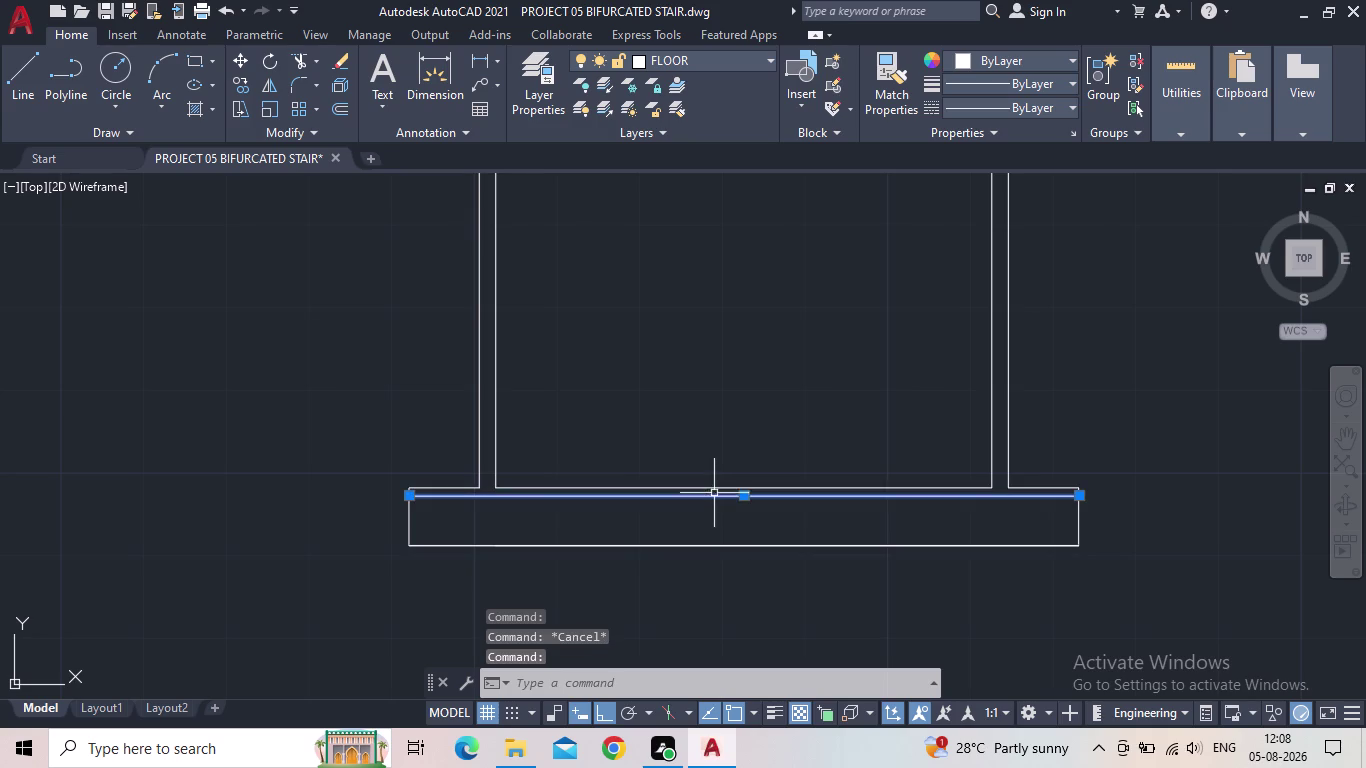
click(714, 486)
key(o)
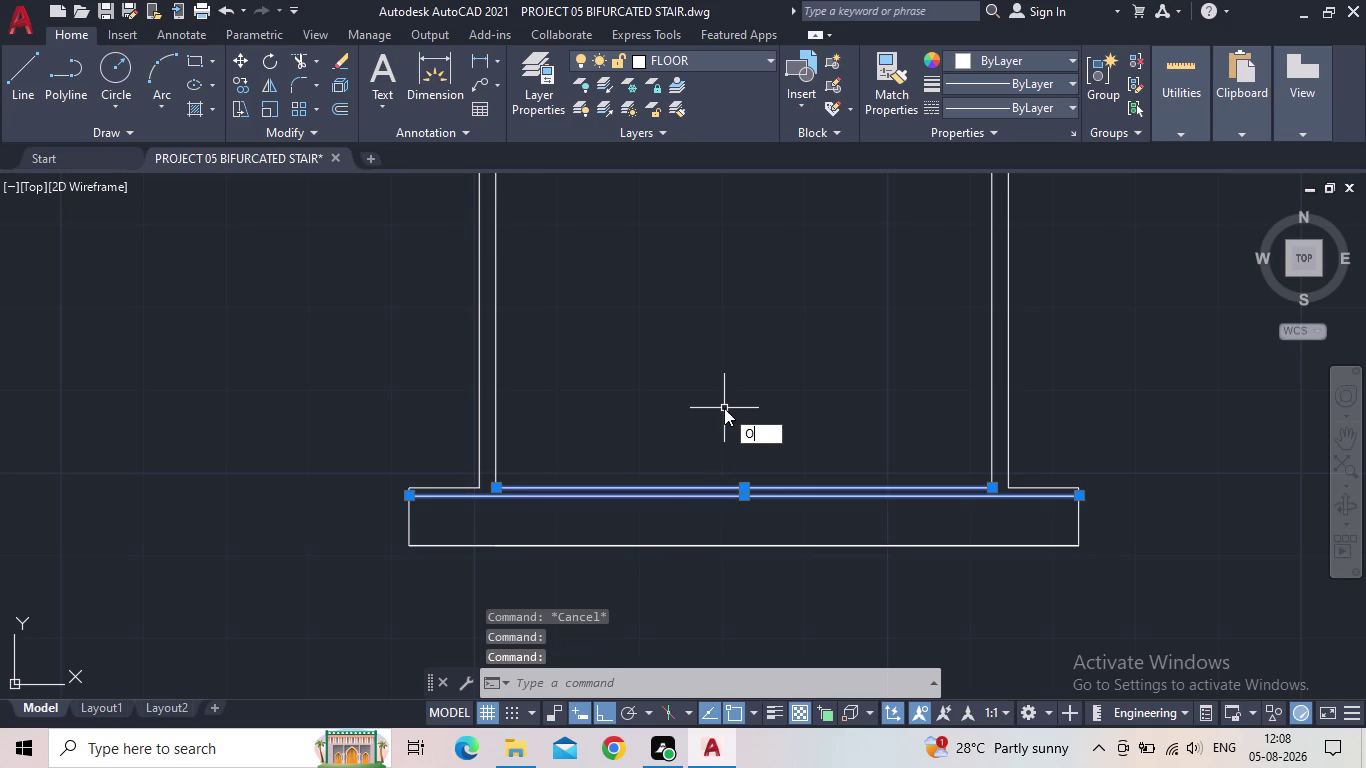
key(Return)
text(1')
key(Return)
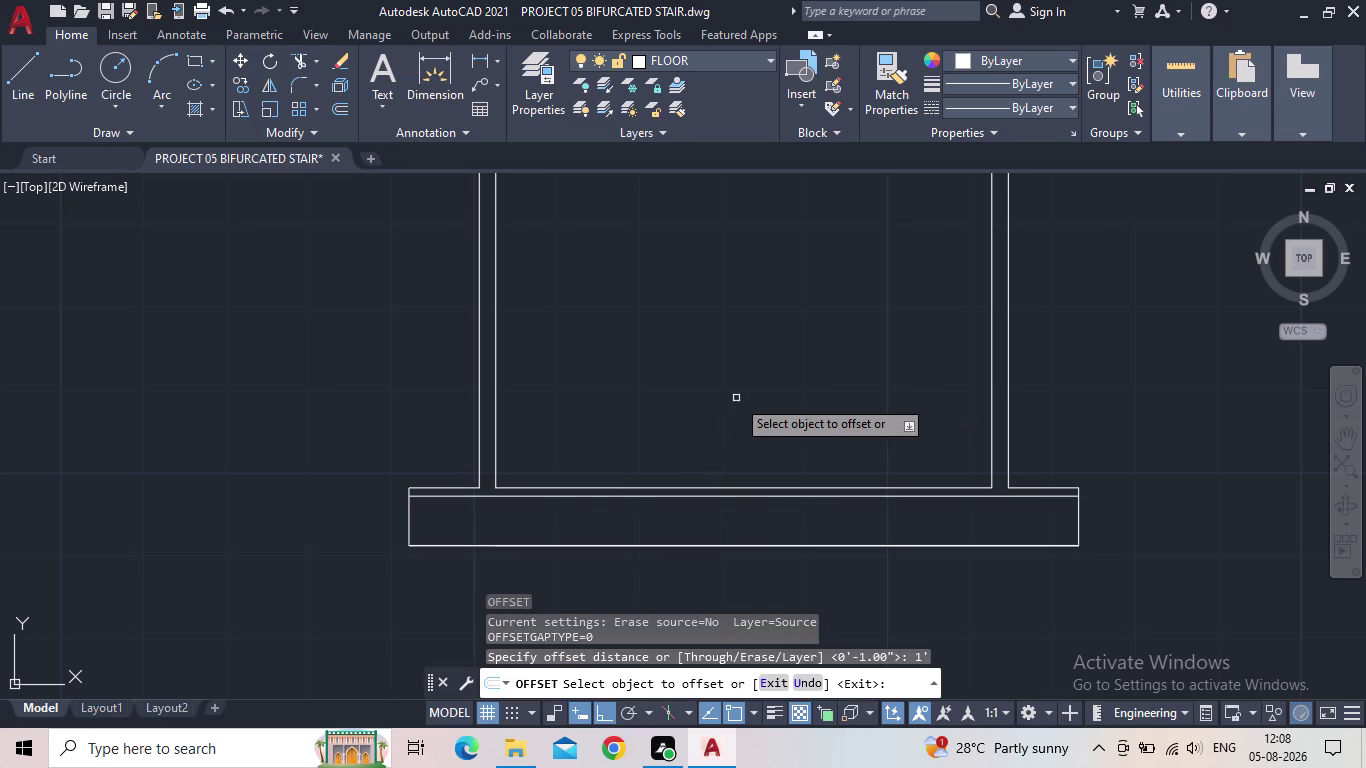
drag(630, 516, 622, 477)
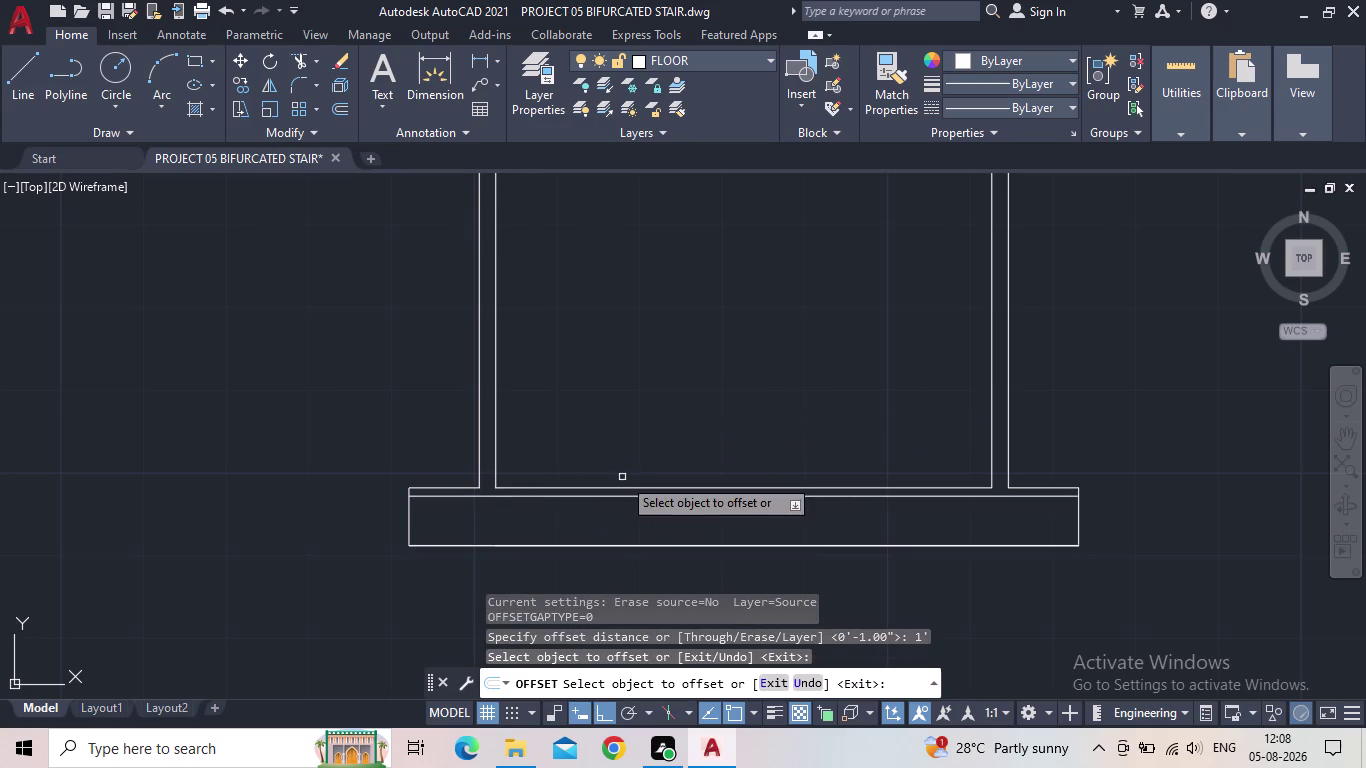
drag(622, 477, 622, 476)
click(629, 485)
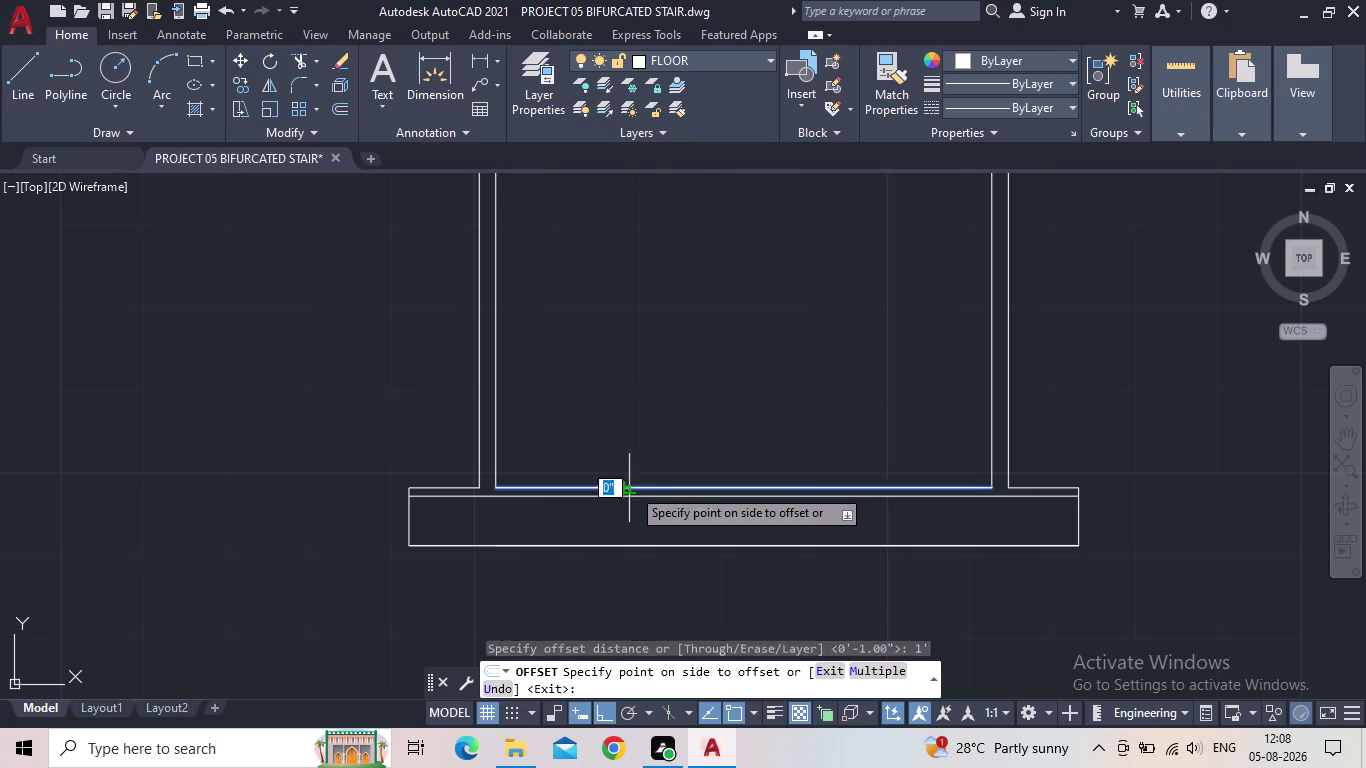
click(627, 431)
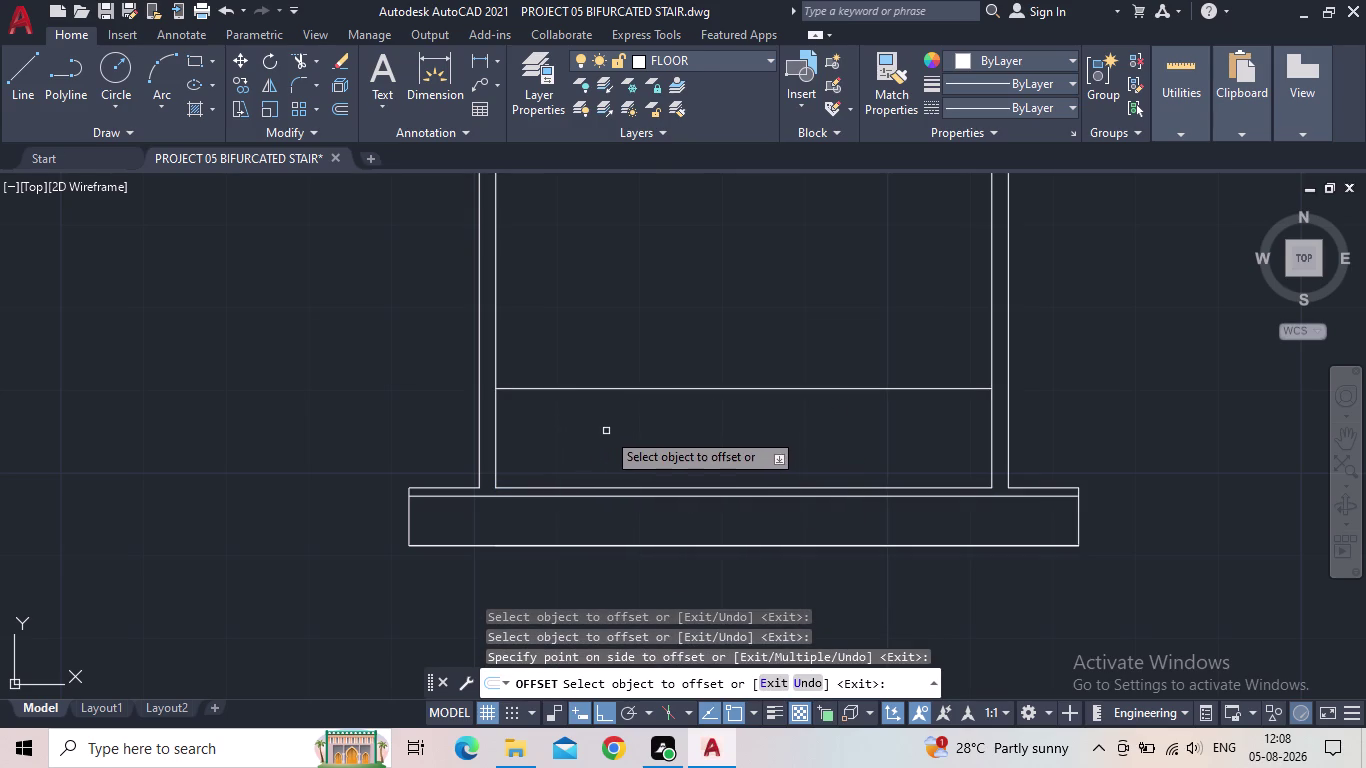
scroll(down, 3)
middle_click(623, 437)
scroll(up, 3)
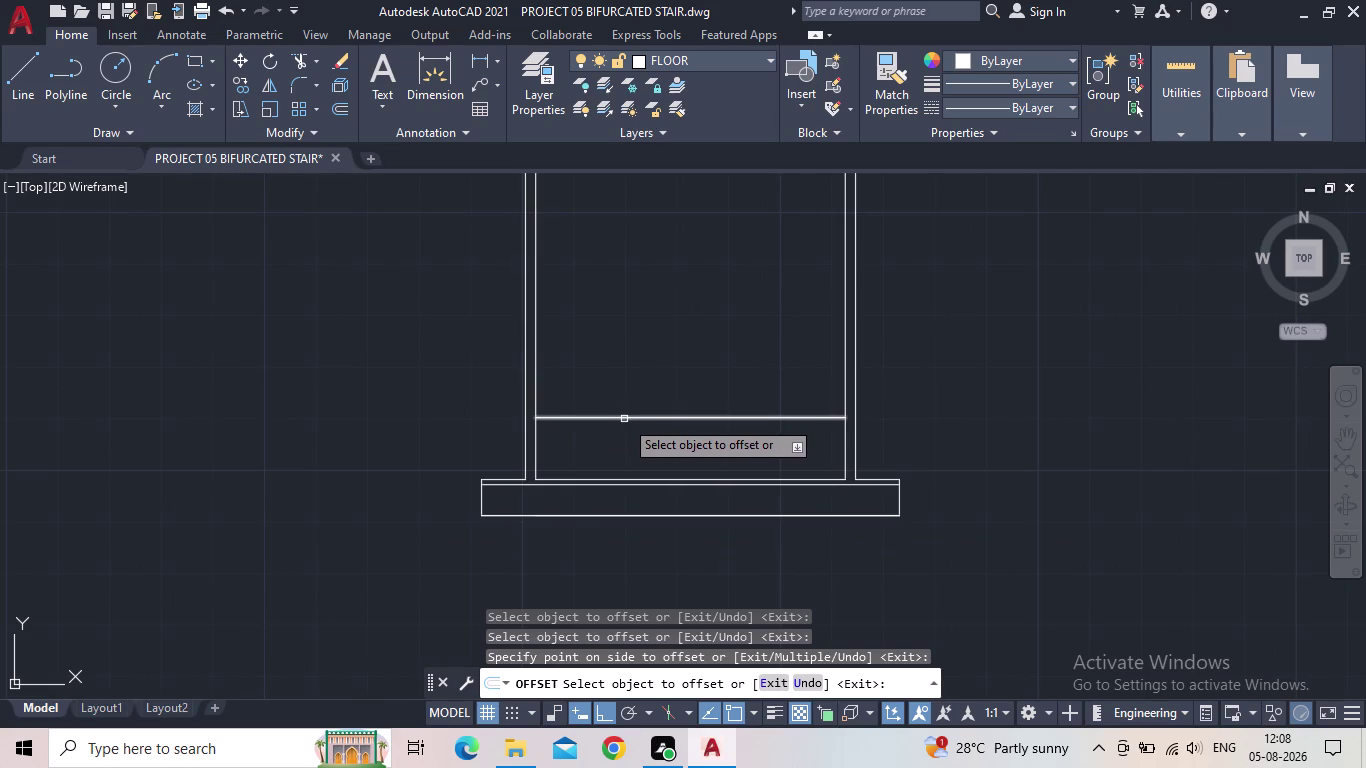
key(Escape)
click(627, 425)
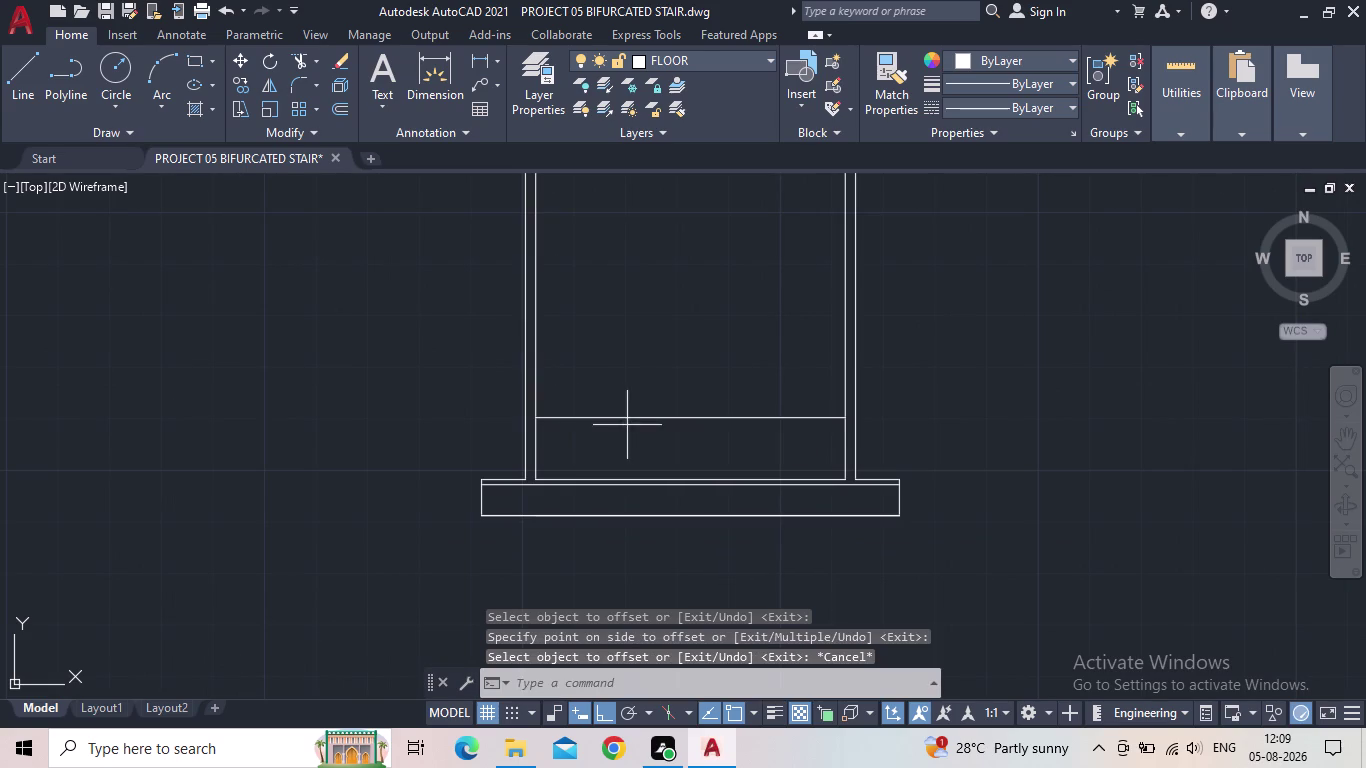
click(621, 410)
key(Delete)
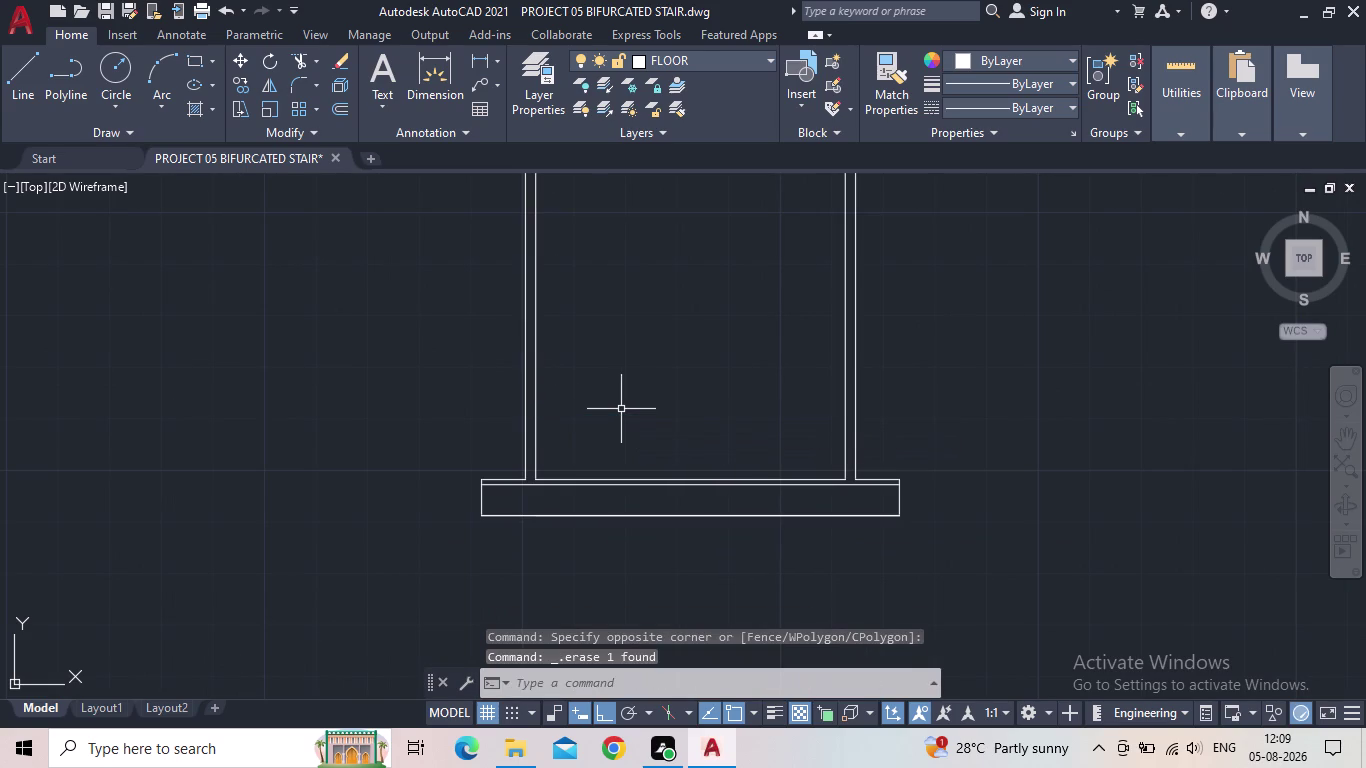
Offset the stair's base line 7 inches upward to create the first tread line.
key(o)
key(Return)
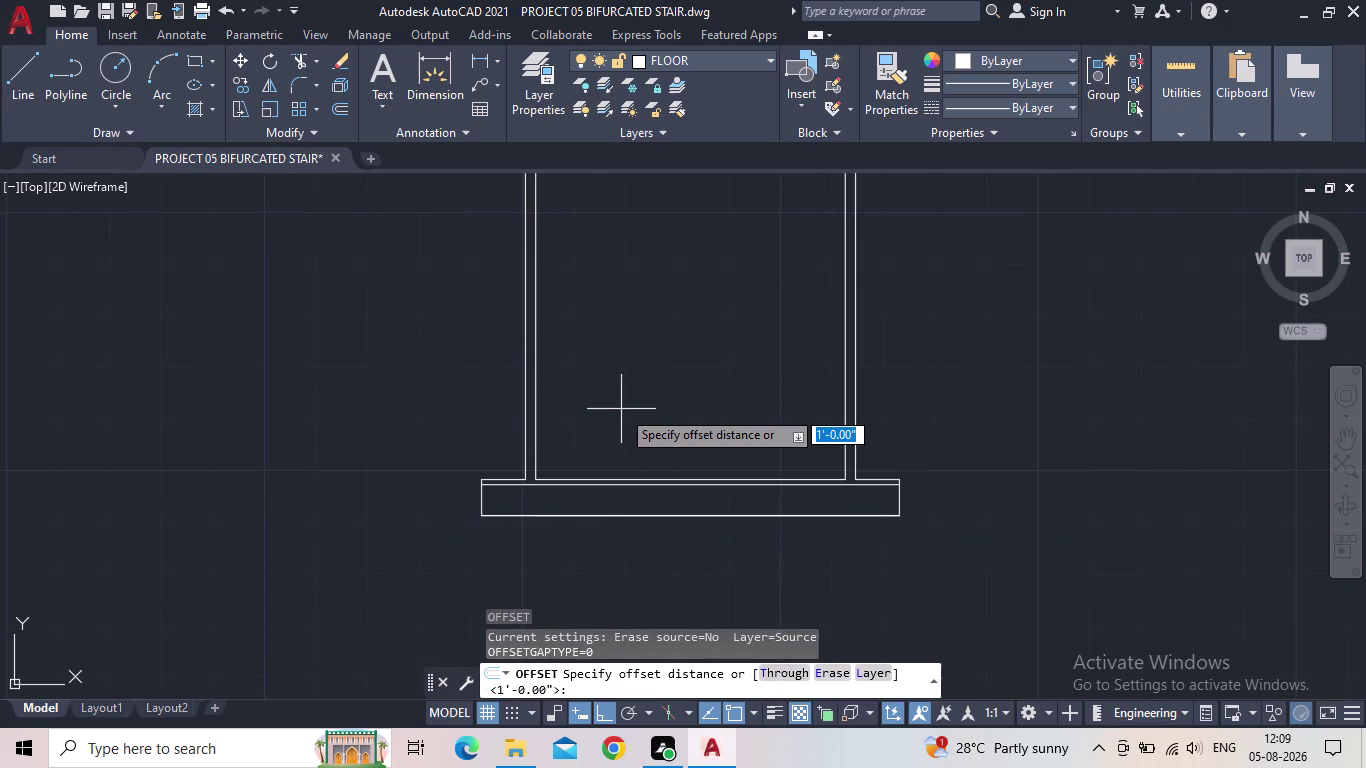
text(7")
key(Return)
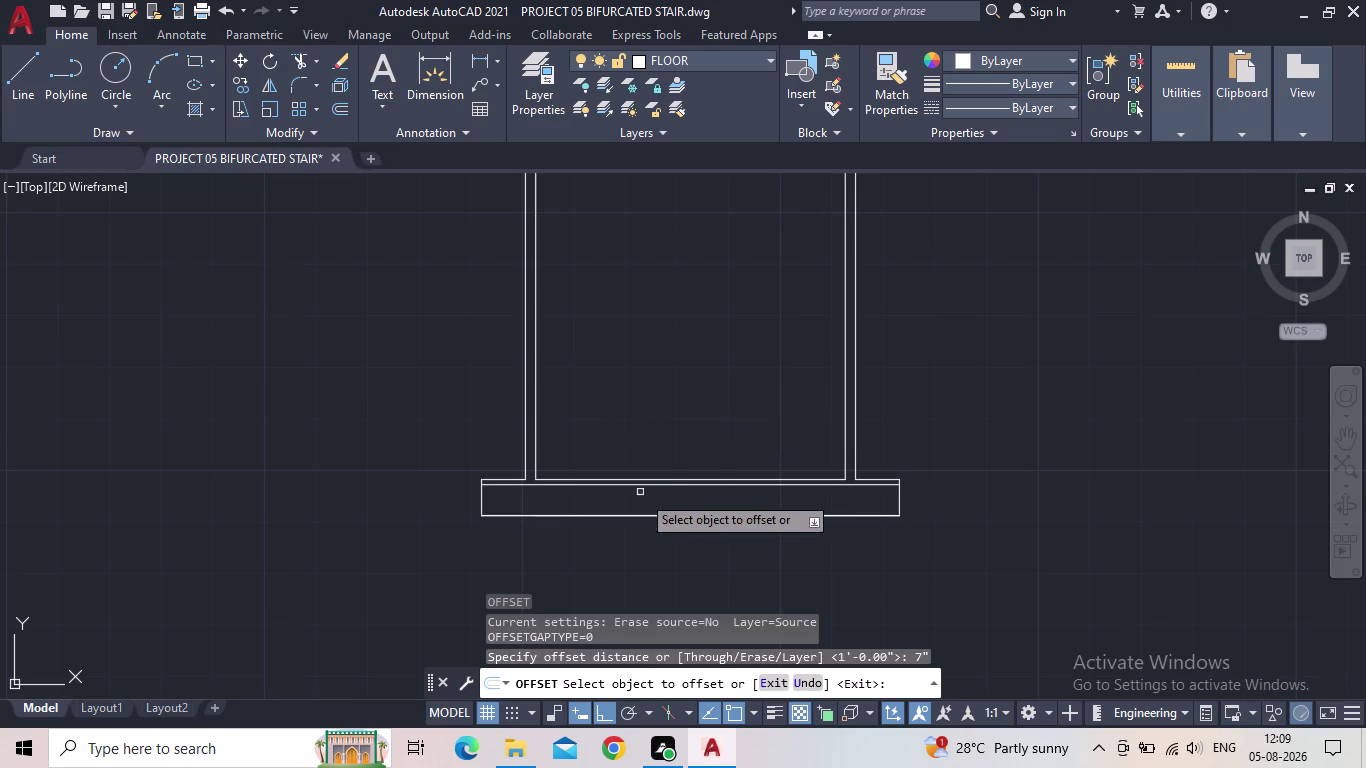
scroll(up, 3)
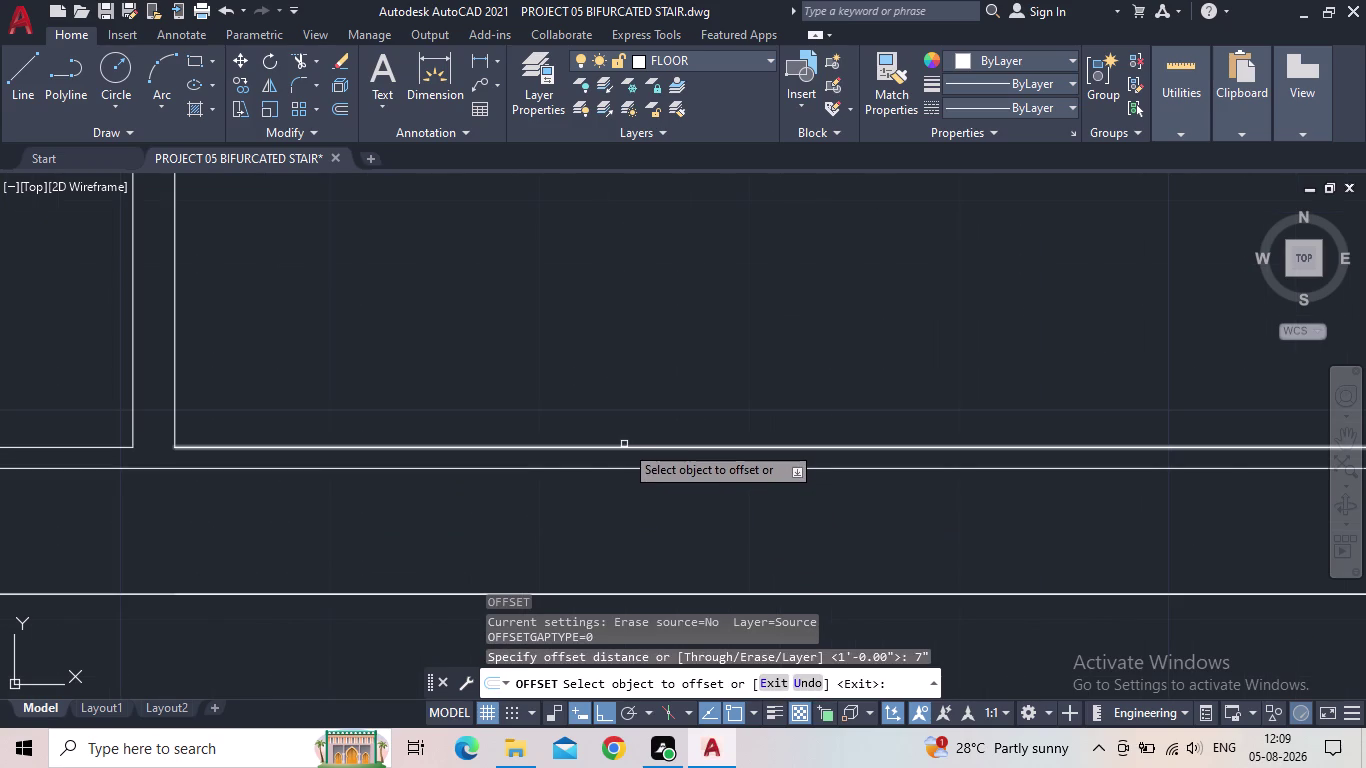
click(624, 444)
click(611, 445)
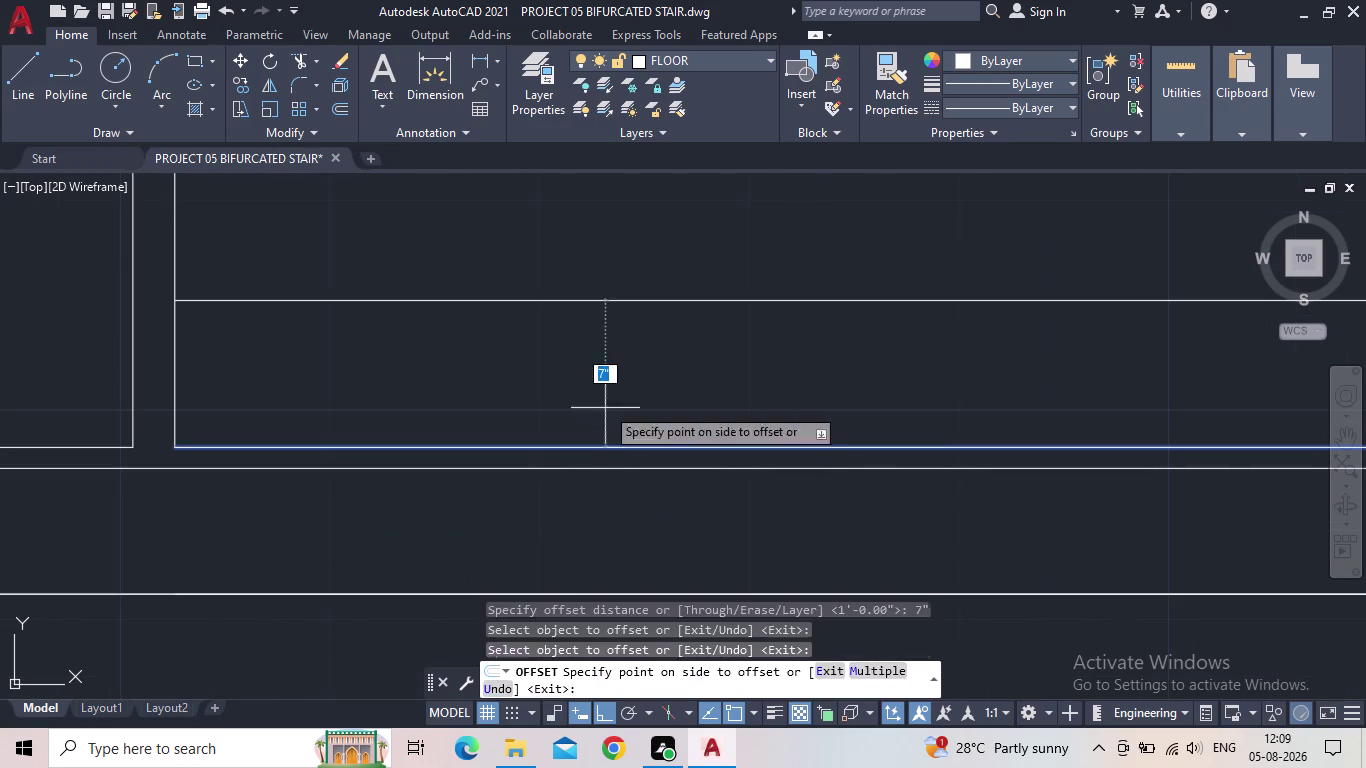
click(600, 369)
Offset the first tread line 7 inches upward to create the second tread.
scroll(down, 3)
middle_drag(613, 367, 613, 400)
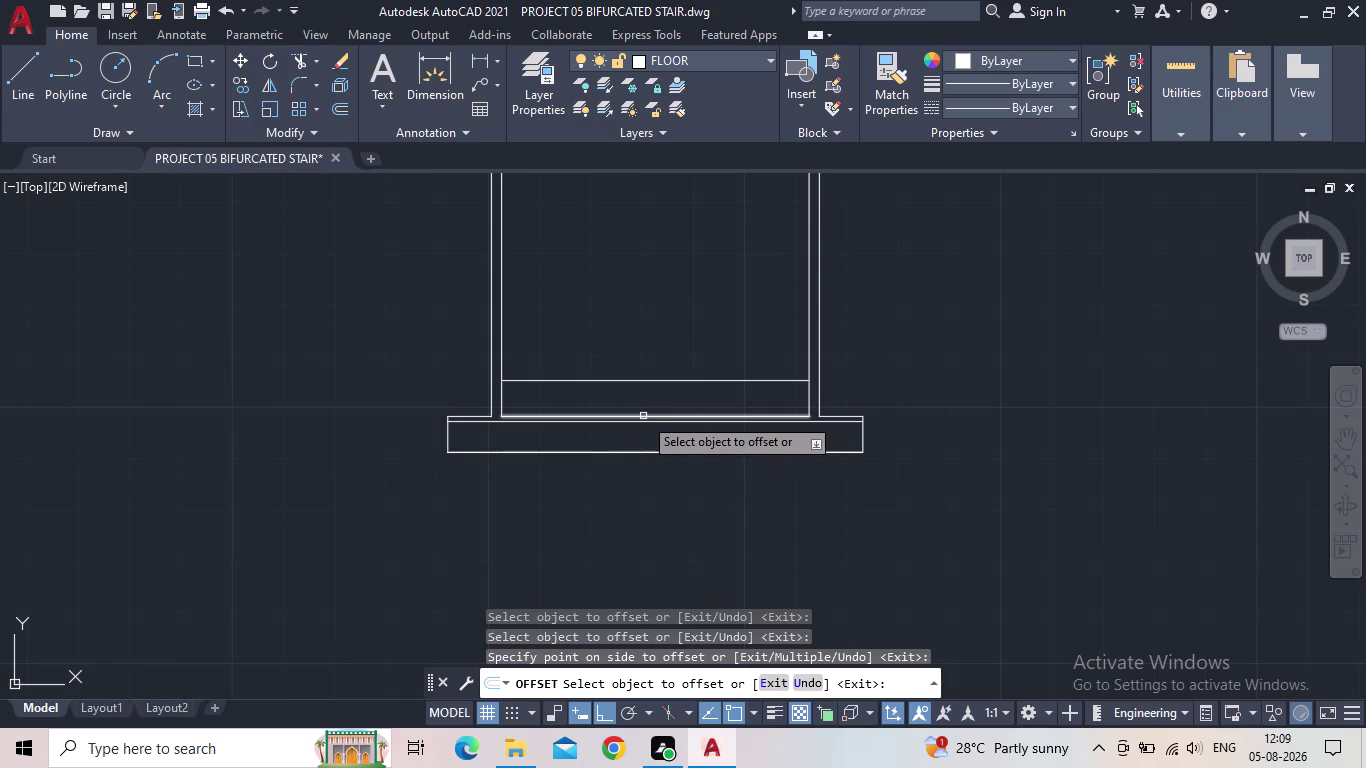
scroll(up, 3)
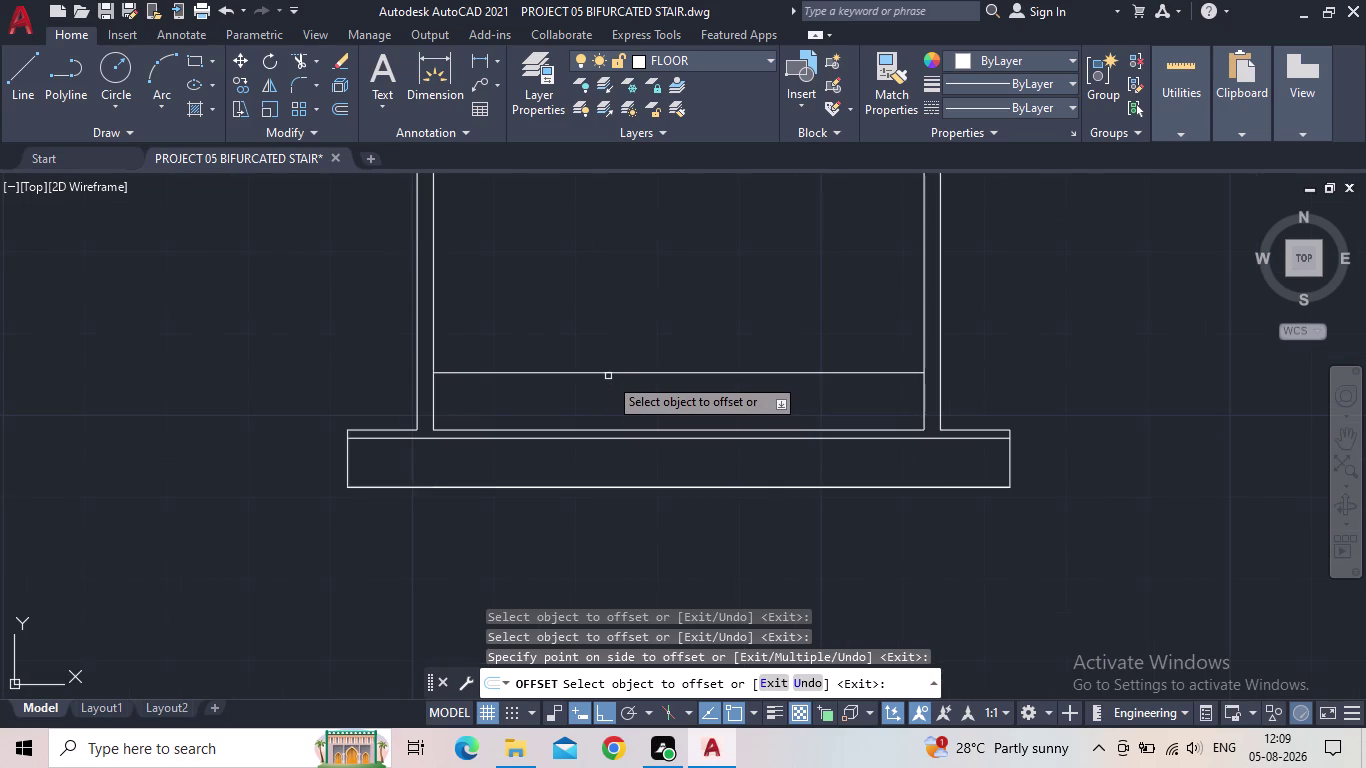
click(609, 372)
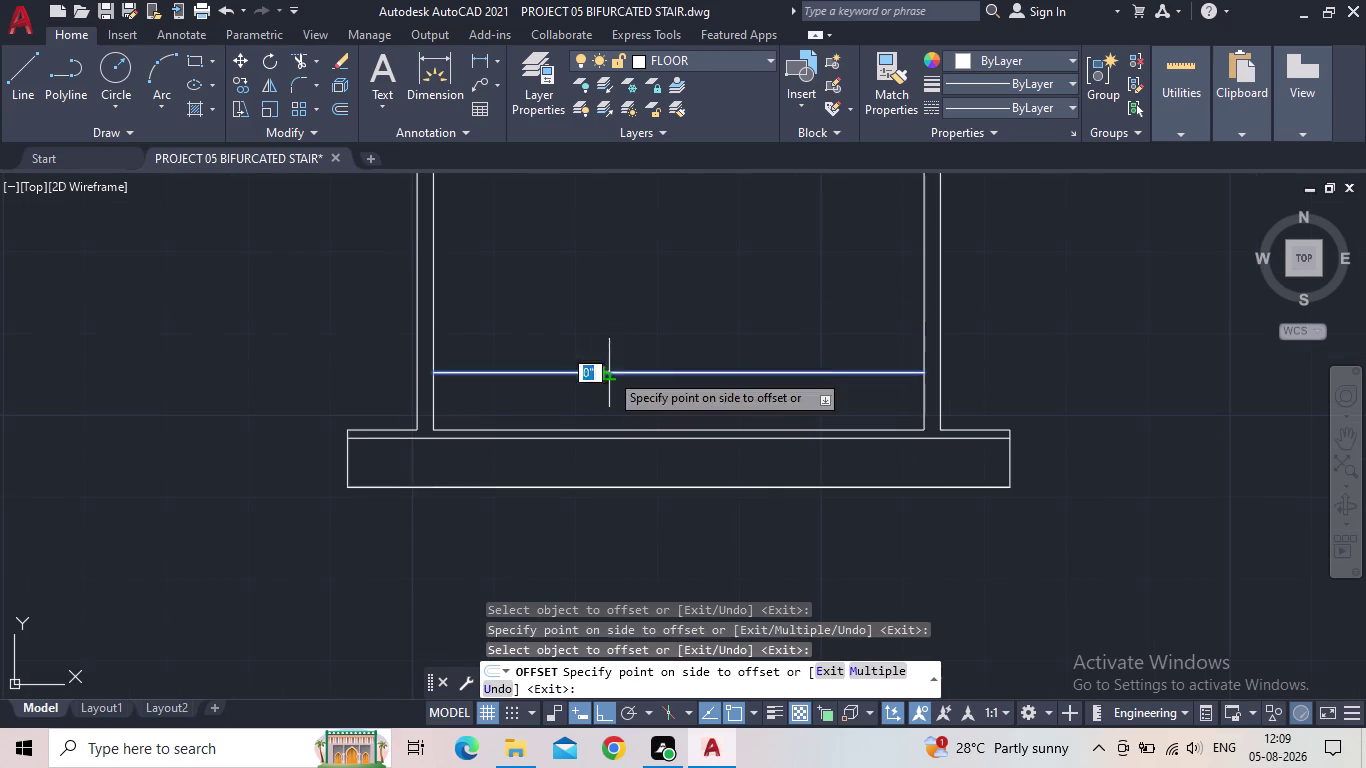
click(605, 308)
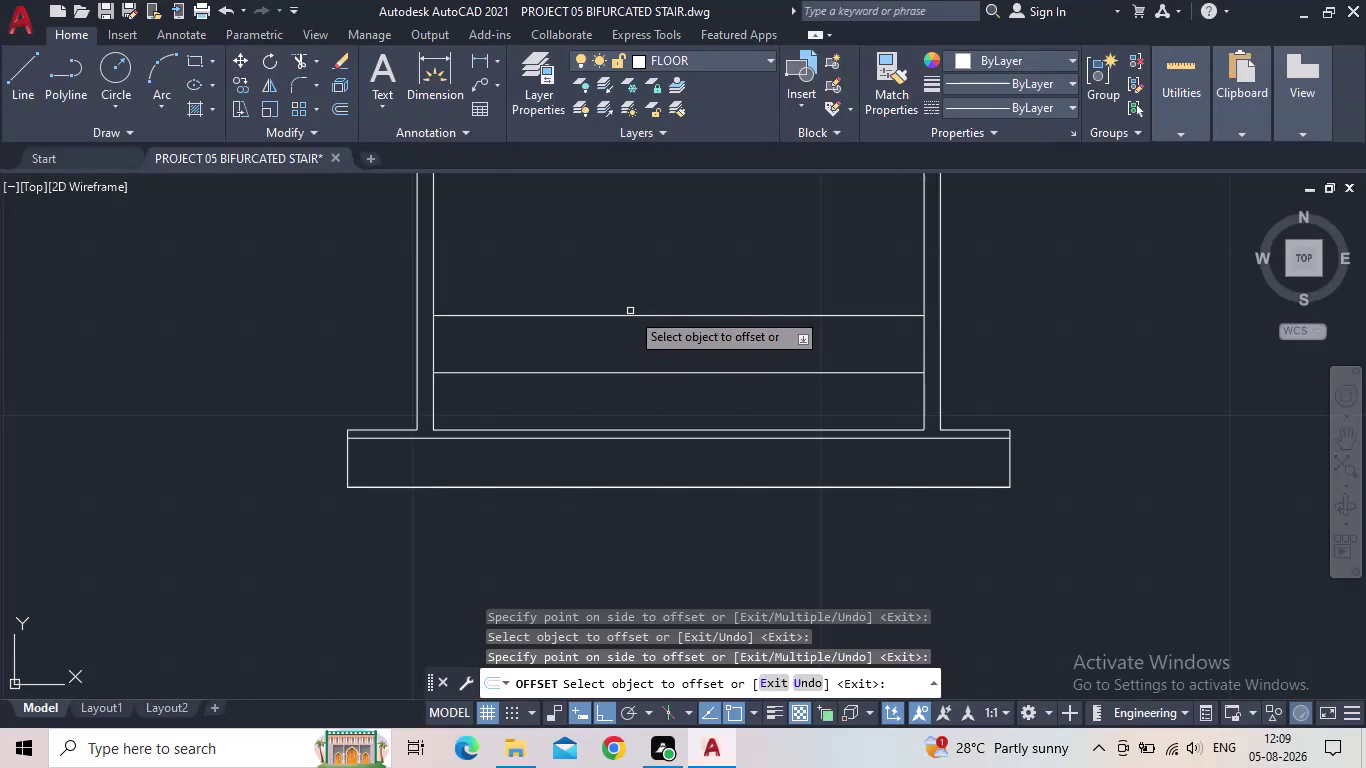
Add five more tread lines, each offset 7 inches above the topmost one.
click(630, 314)
click(624, 277)
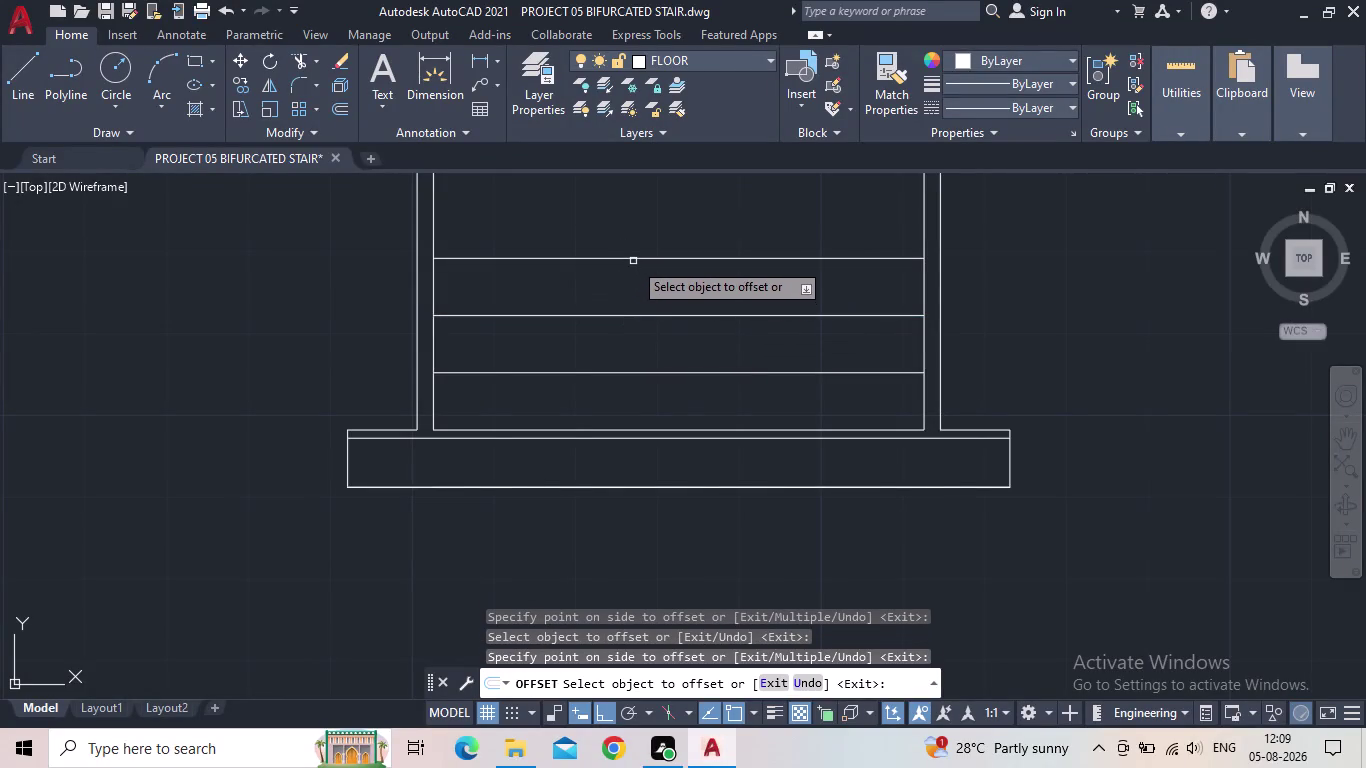
click(632, 258)
click(623, 234)
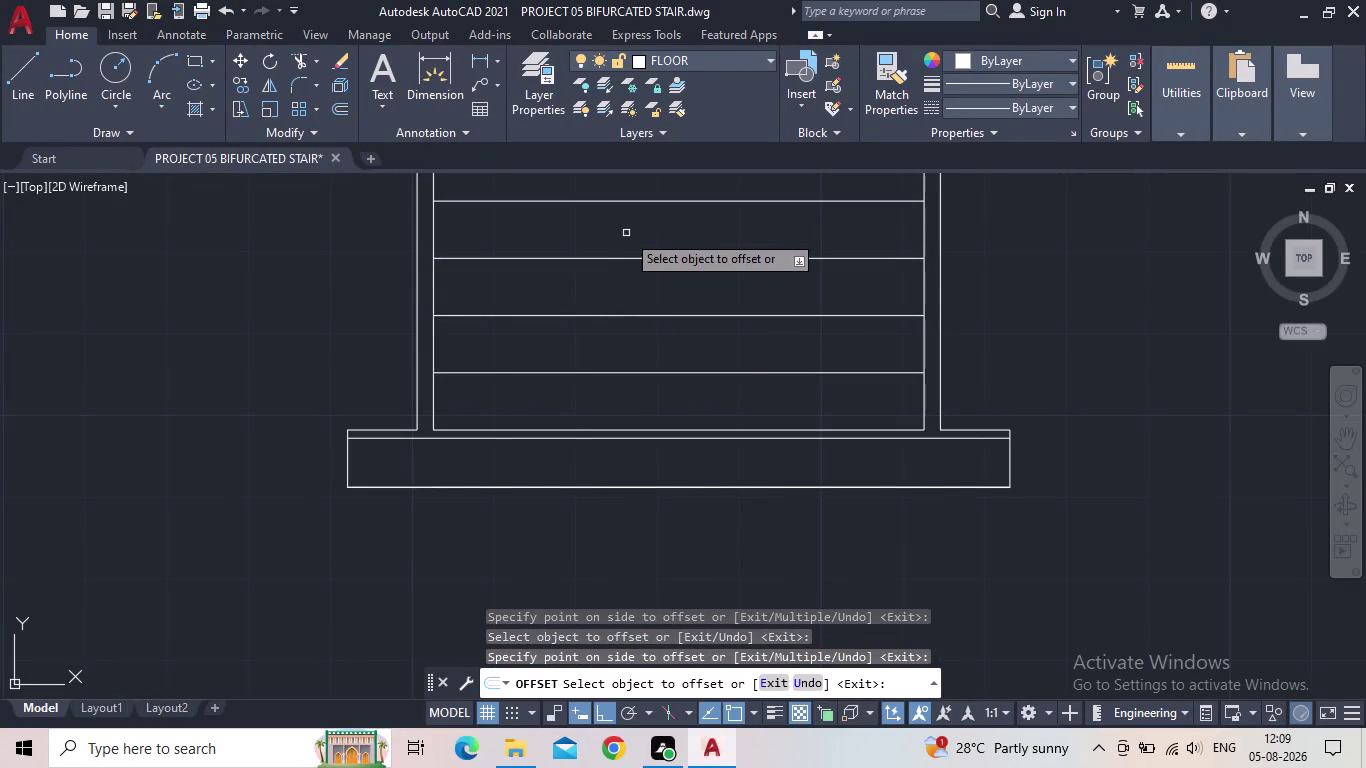
middle_drag(623, 242, 579, 423)
click(576, 381)
click(588, 301)
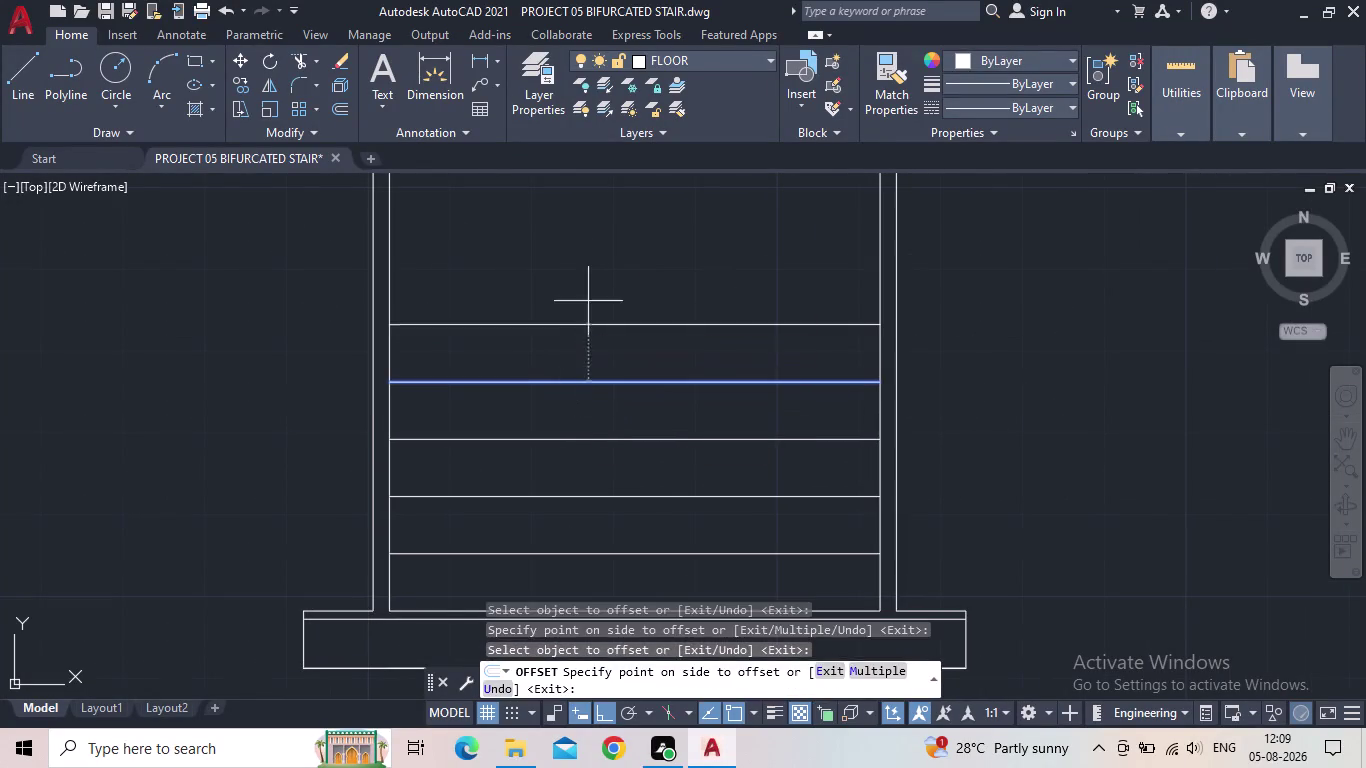
click(589, 325)
click(590, 284)
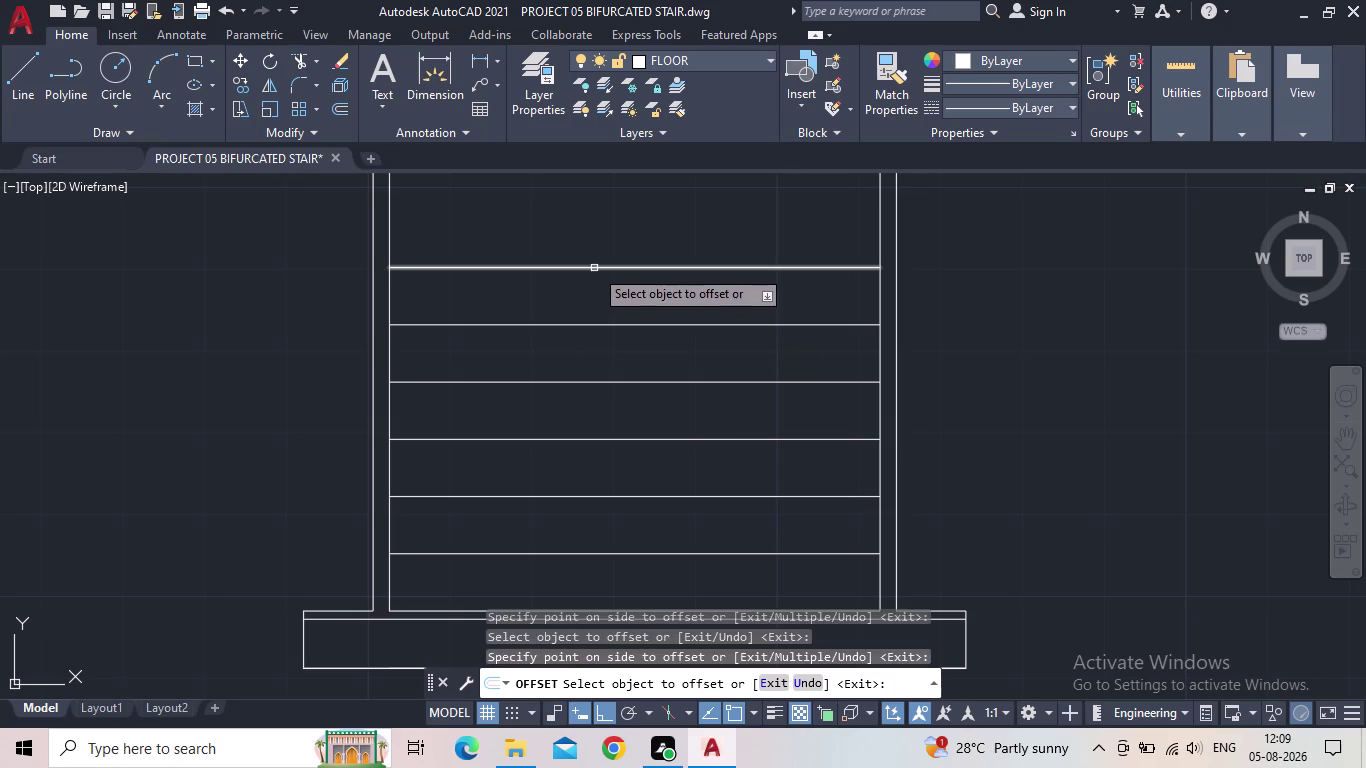
click(594, 268)
click(584, 233)
middle_drag(584, 242, 578, 359)
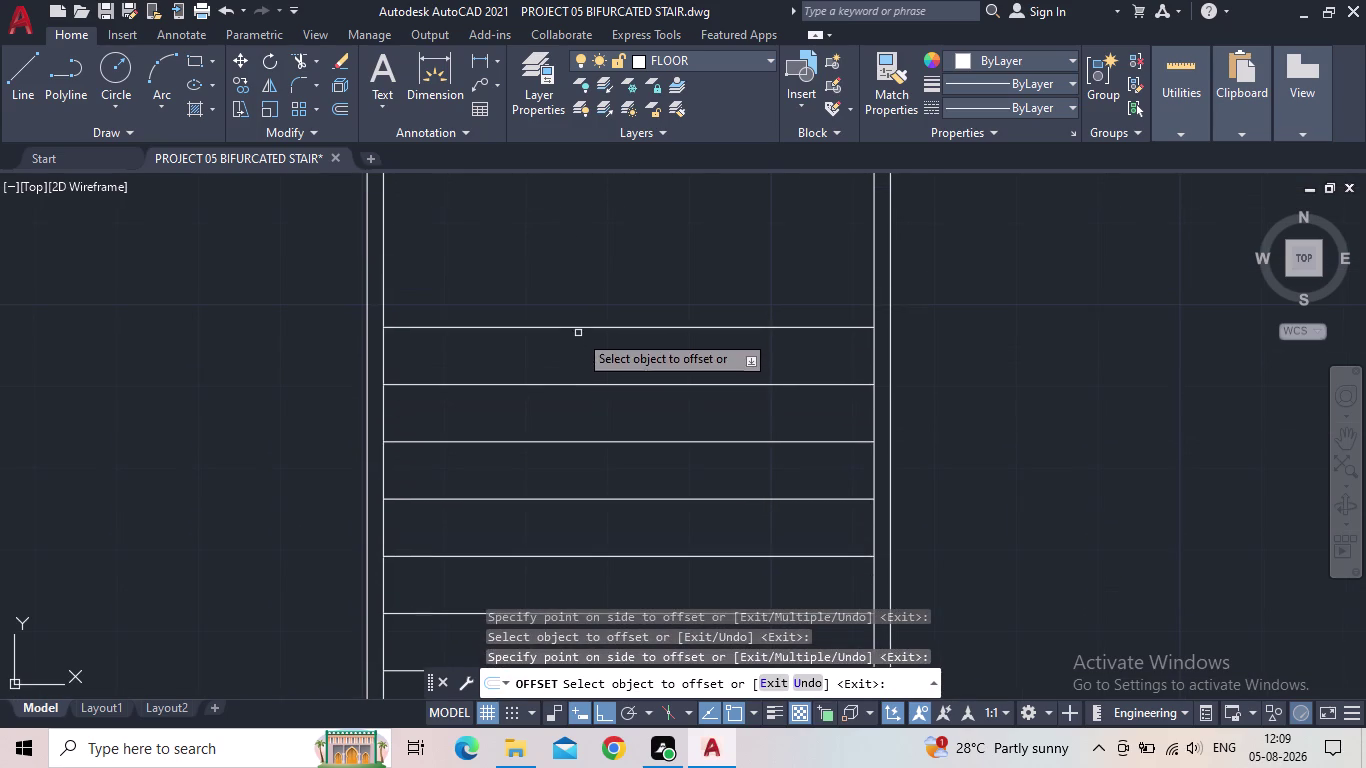
Offset five further 7-inch tread lines up the flight, then view the whole stair.
click(578, 327)
click(580, 281)
click(582, 272)
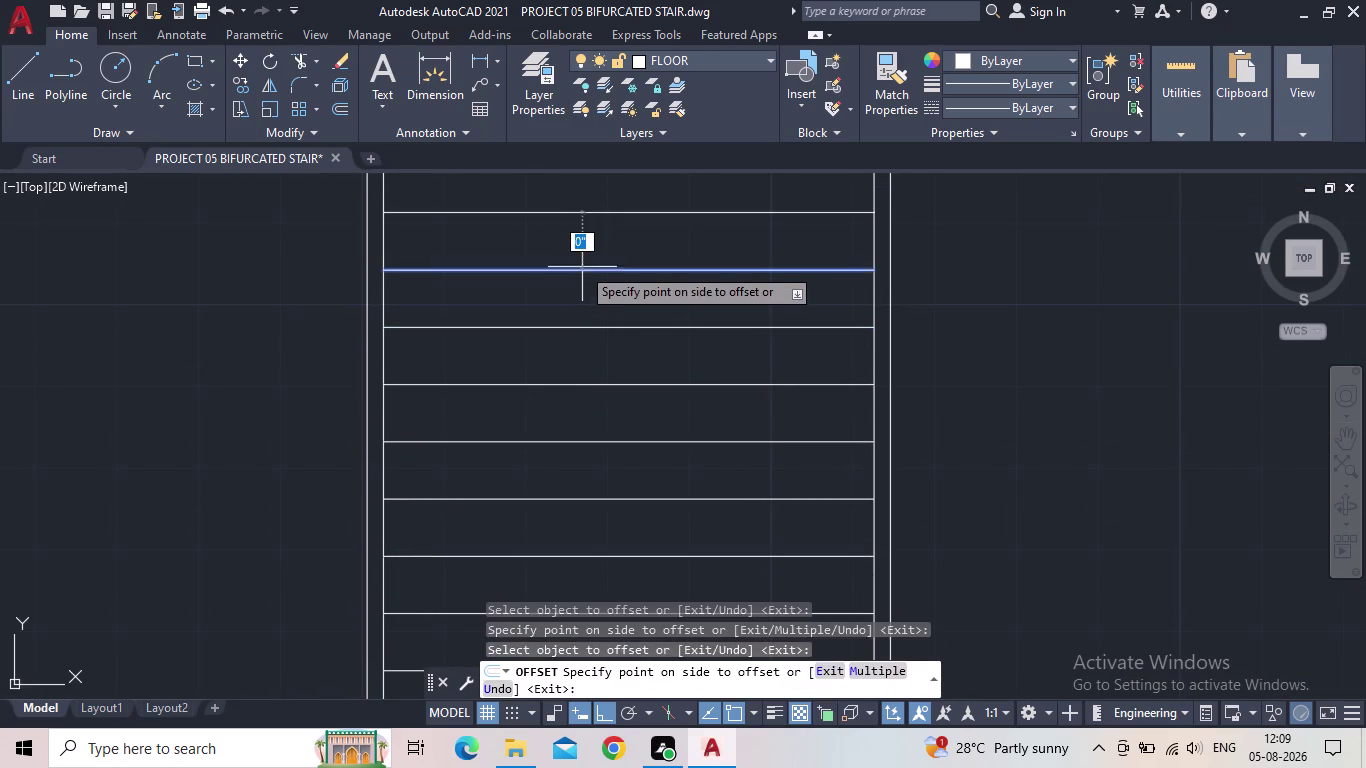
click(571, 256)
middle_drag(570, 259, 543, 423)
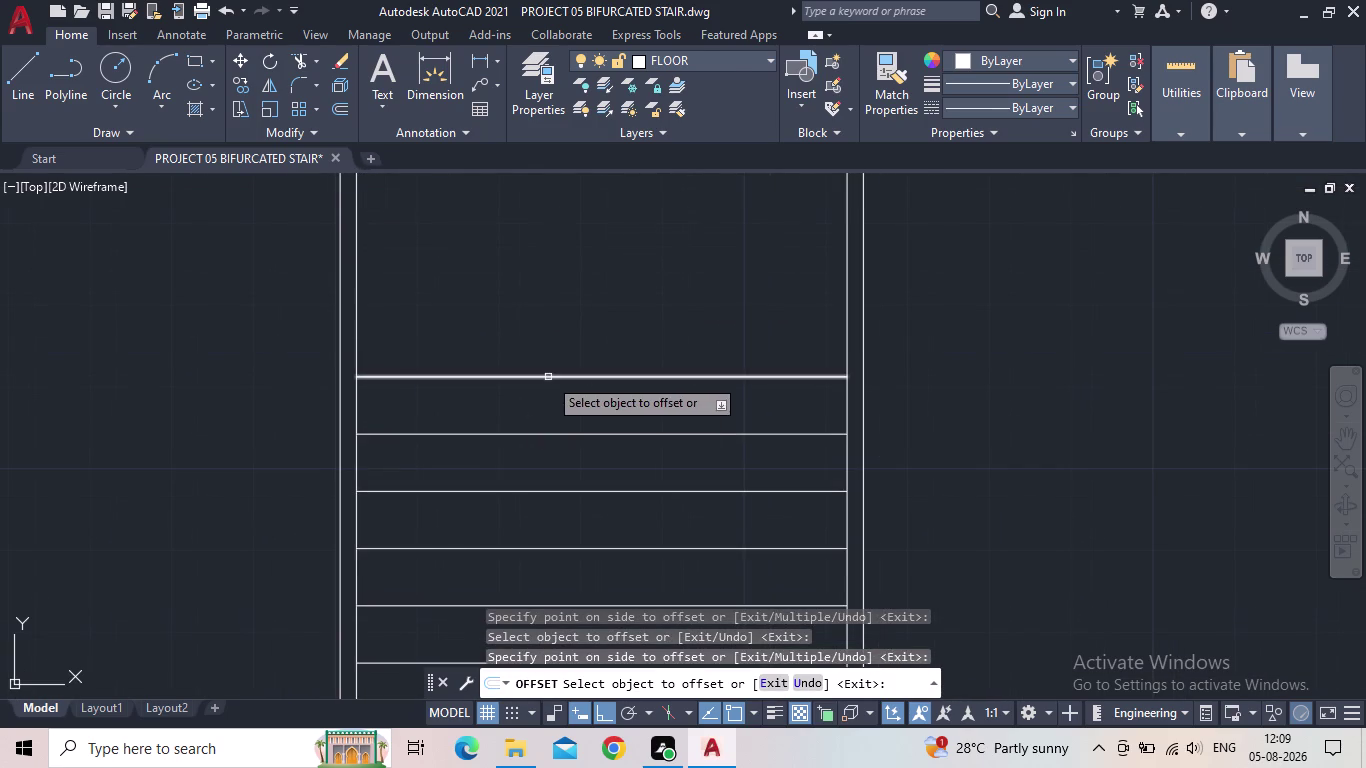
click(548, 377)
click(555, 321)
click(560, 318)
click(578, 278)
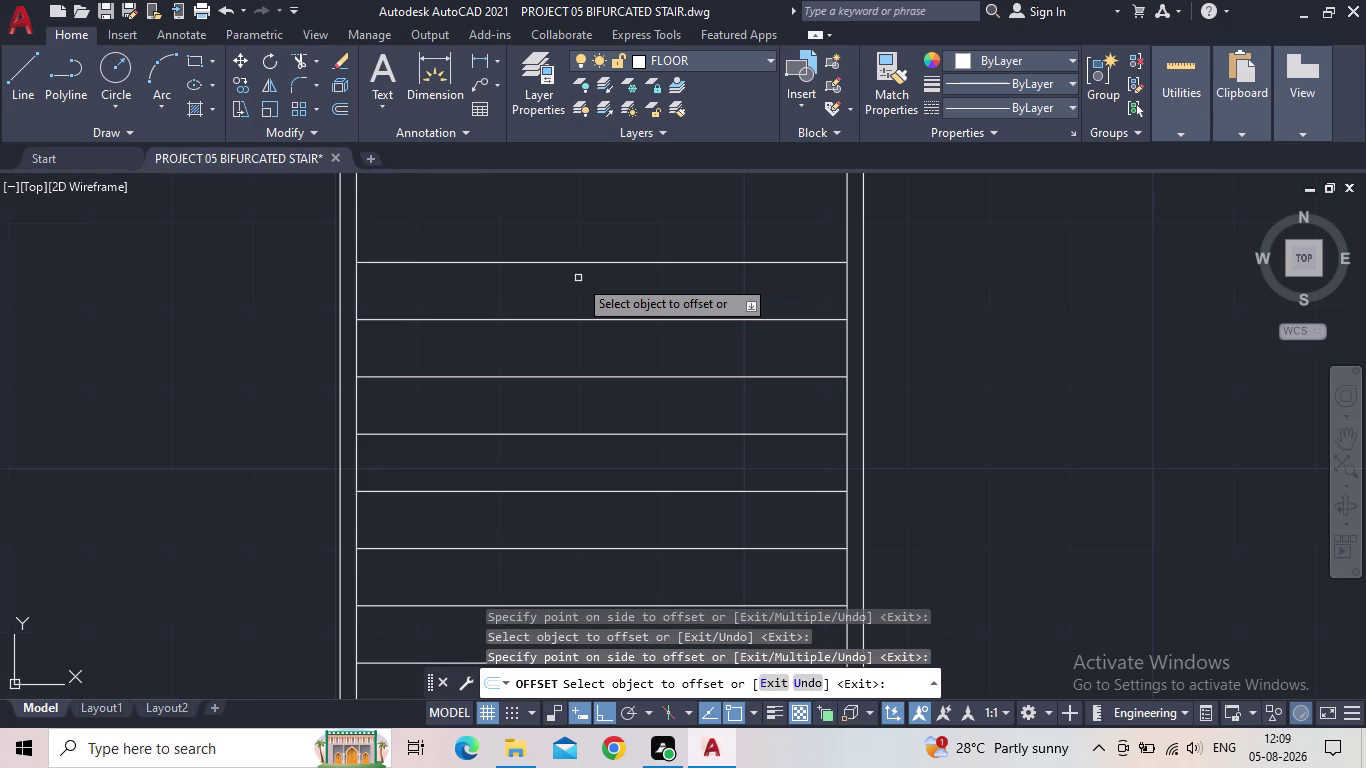
click(591, 264)
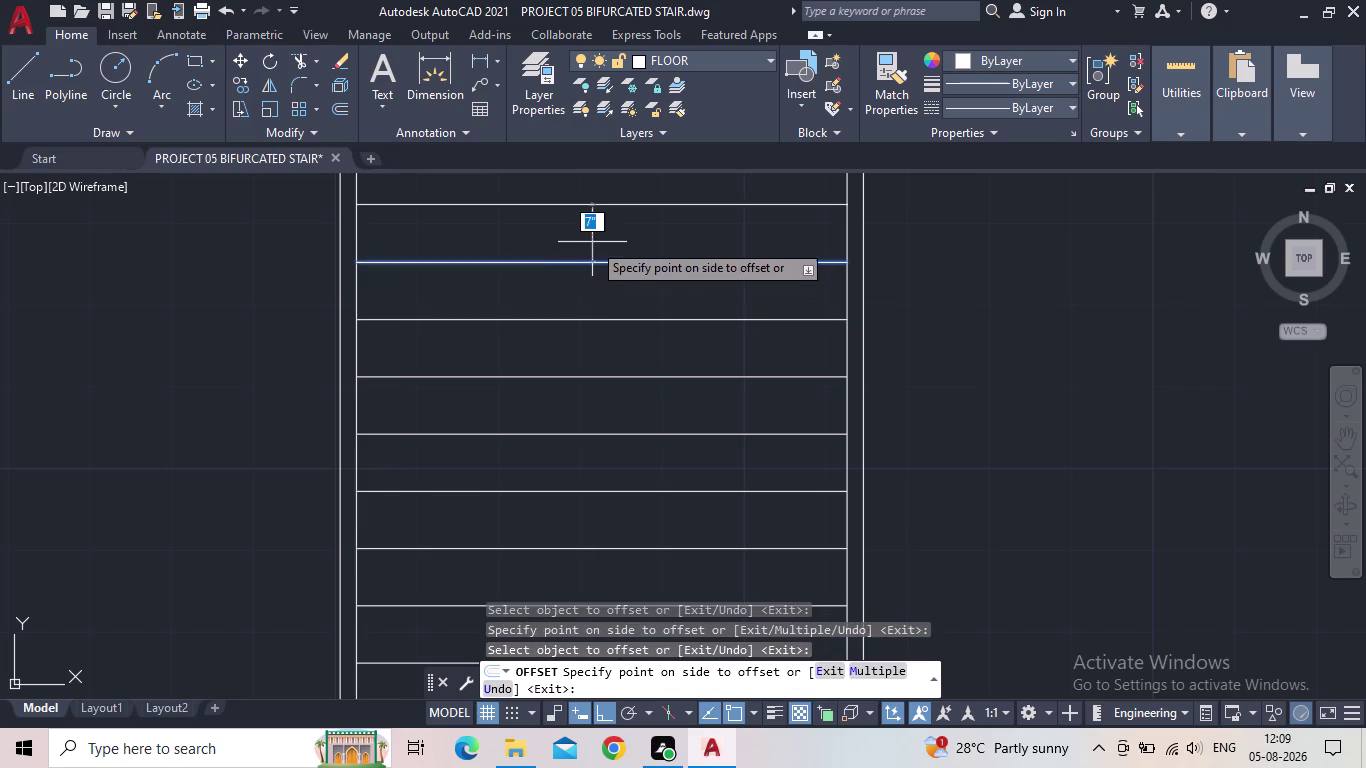
click(590, 240)
scroll(down, 3)
middle_drag(628, 328, 636, 311)
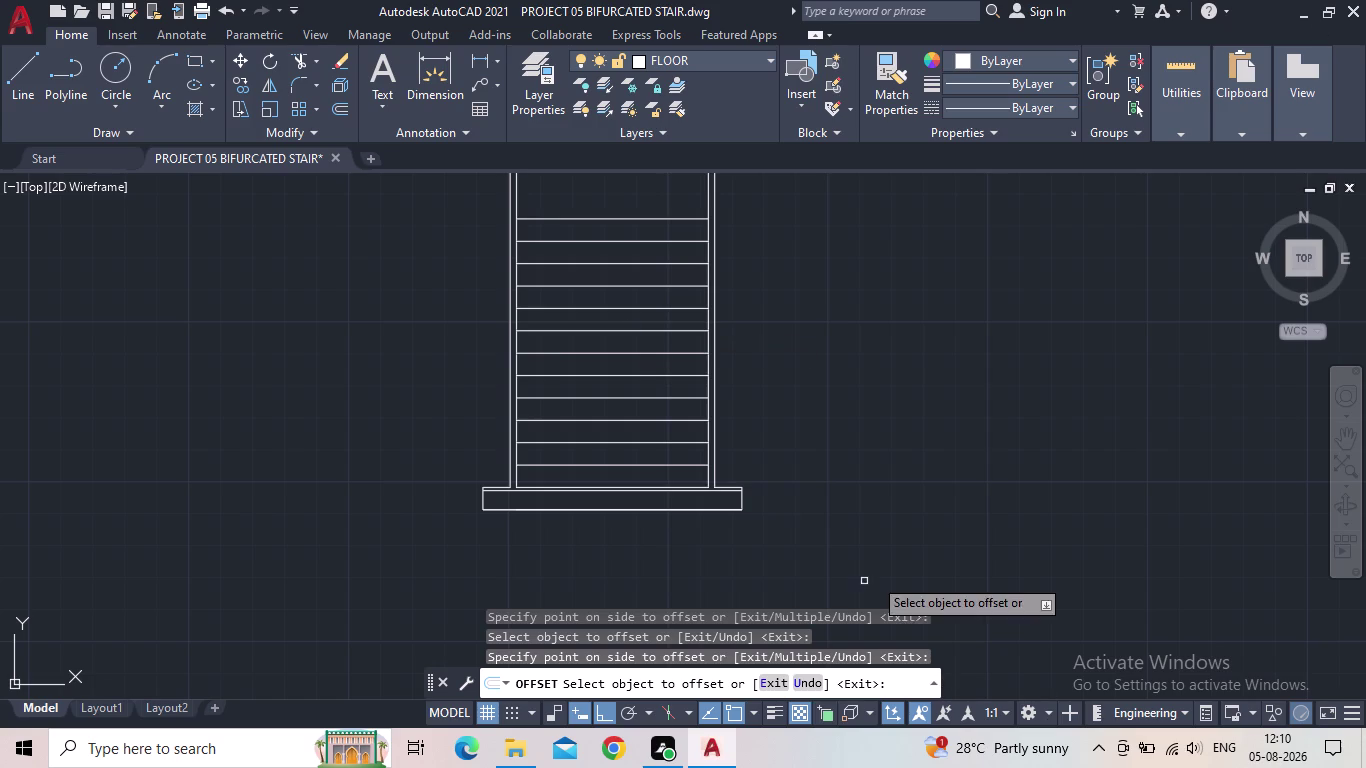
Frame the stair in view and cancel OFFSET, leaving the full set of 7-inch tread lines.
scroll(down, 3)
middle_drag(911, 545, 786, 550)
scroll(up, 3)
scroll(up, 3)
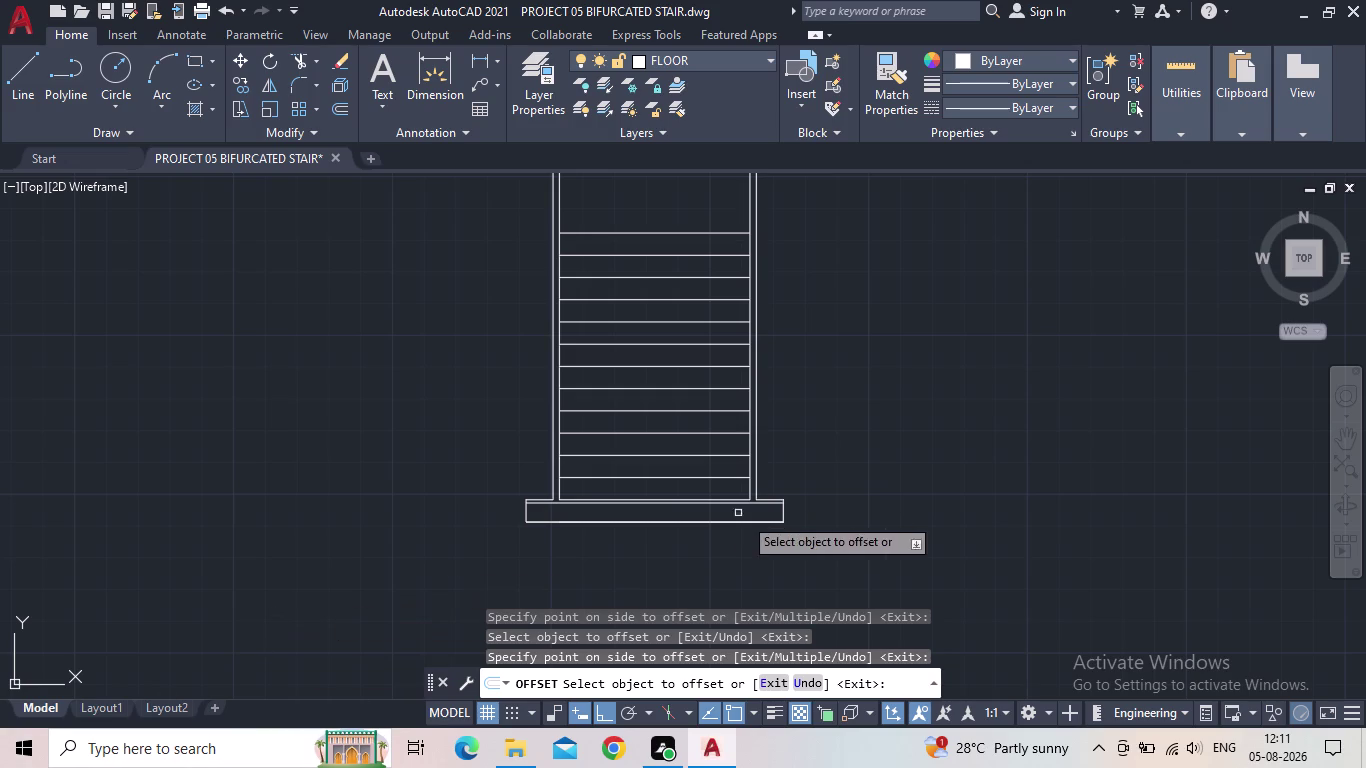
key(Escape)
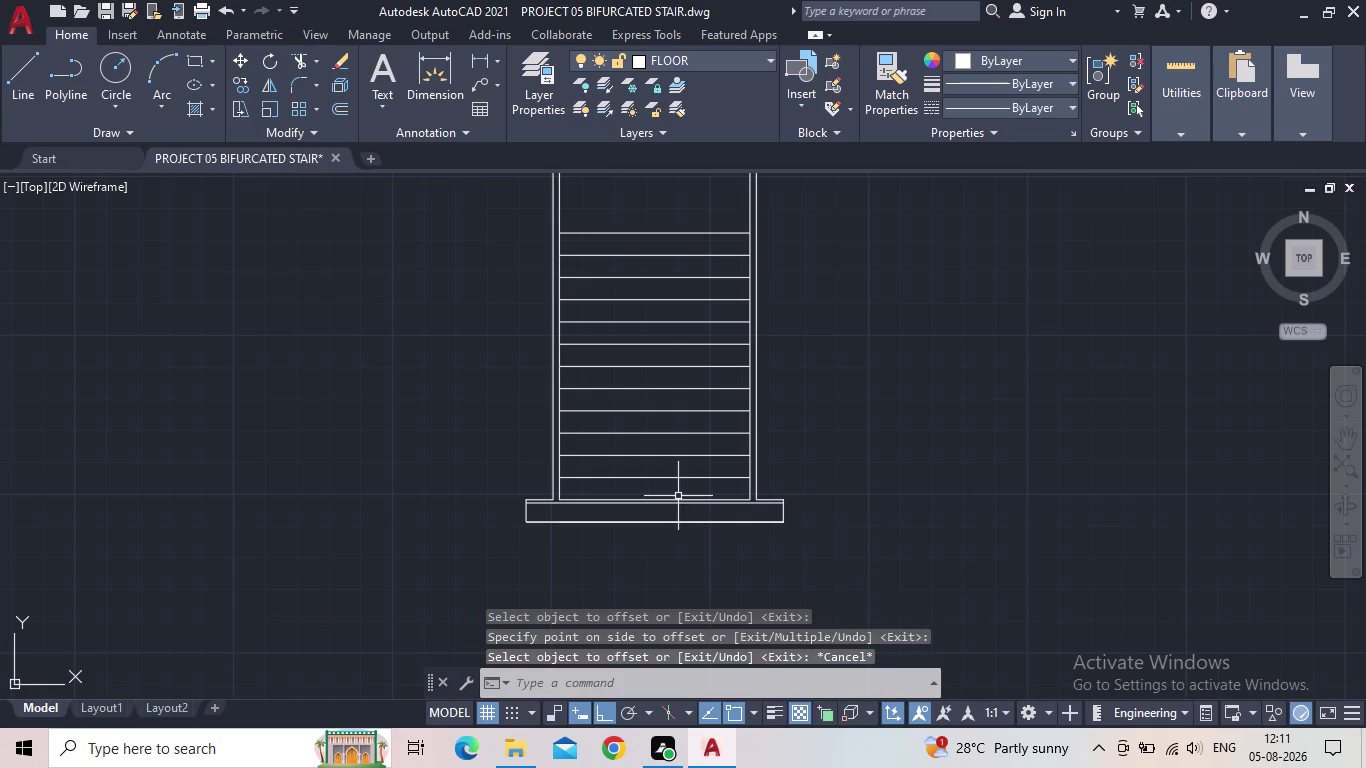
scroll(up, 3)
scroll(down, 3)
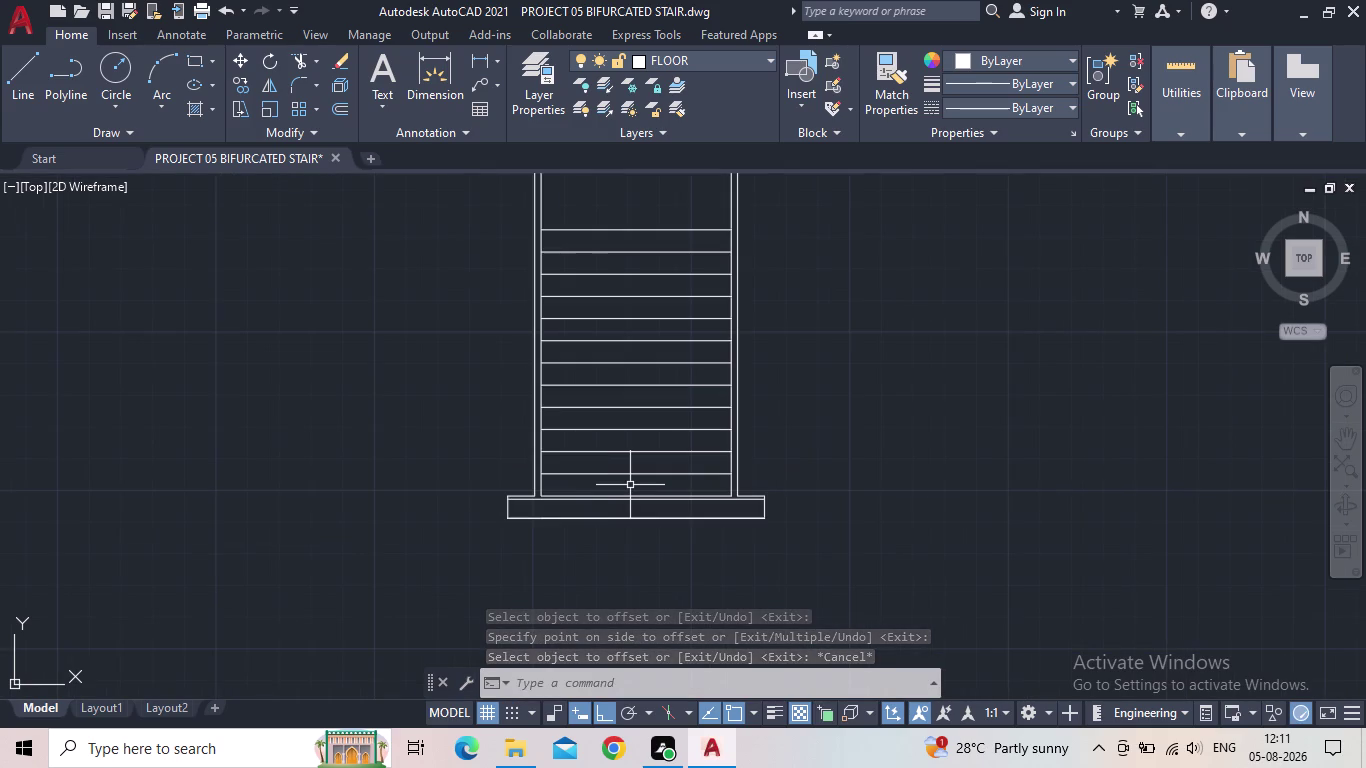